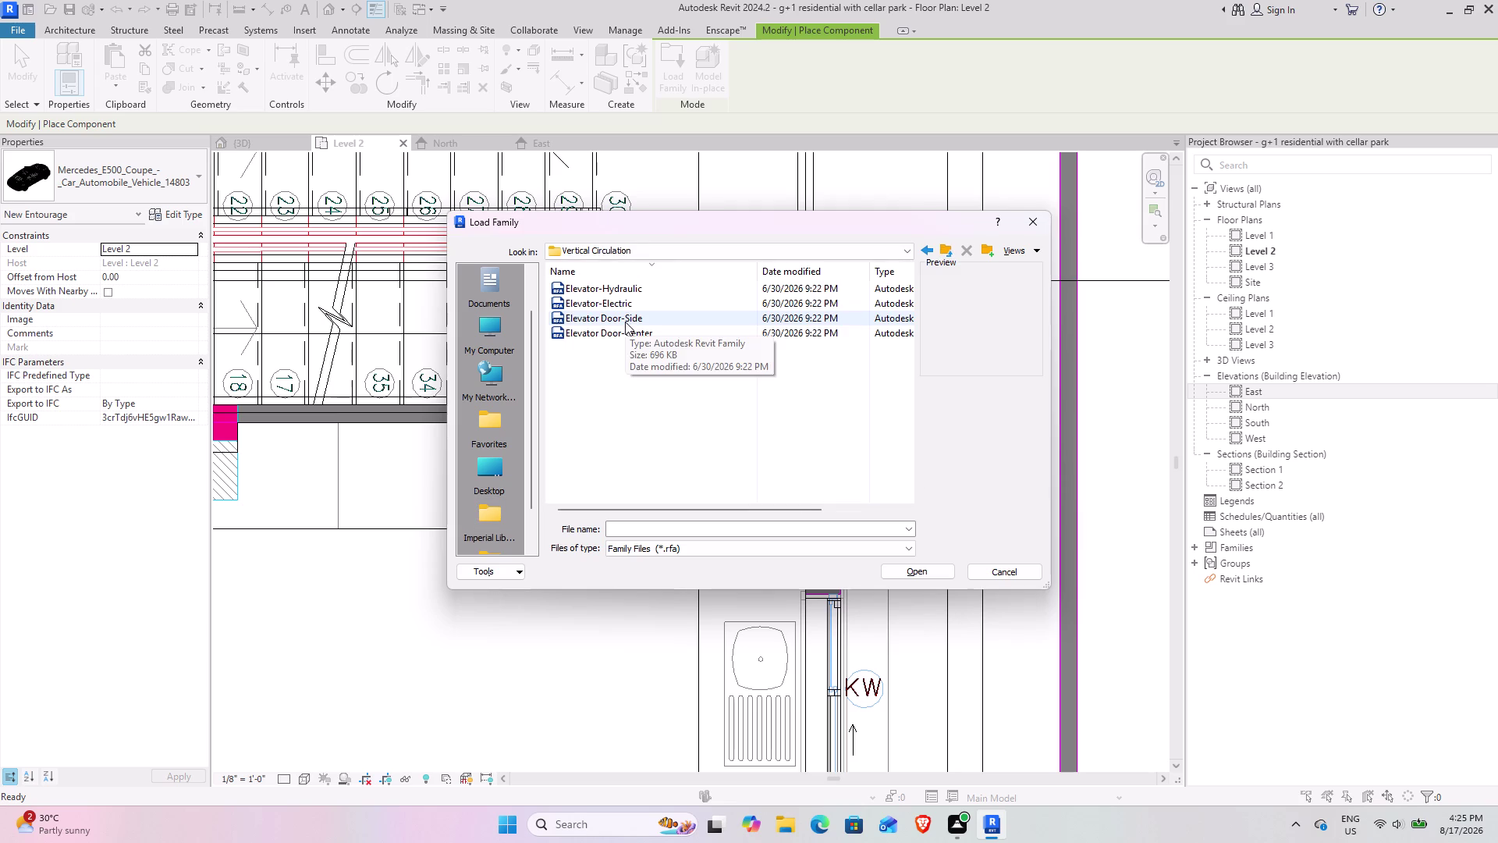
Browse the Vertical Circulation library and load the Elevator-Hydraulic family.
scroll(up, 3)
scroll(up, 3)
scroll(up, 3)
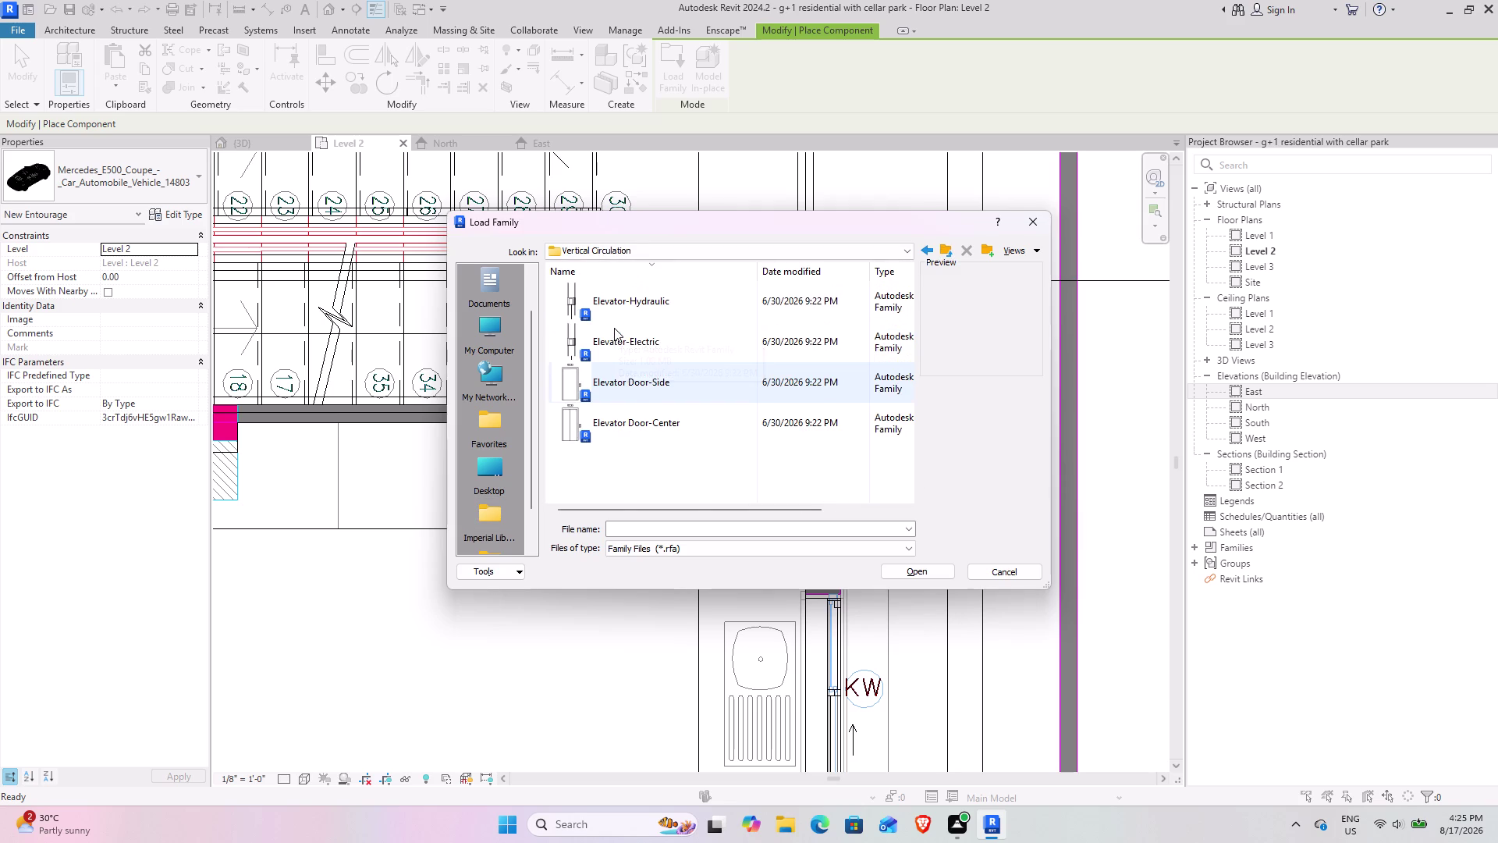
scroll(up, 3)
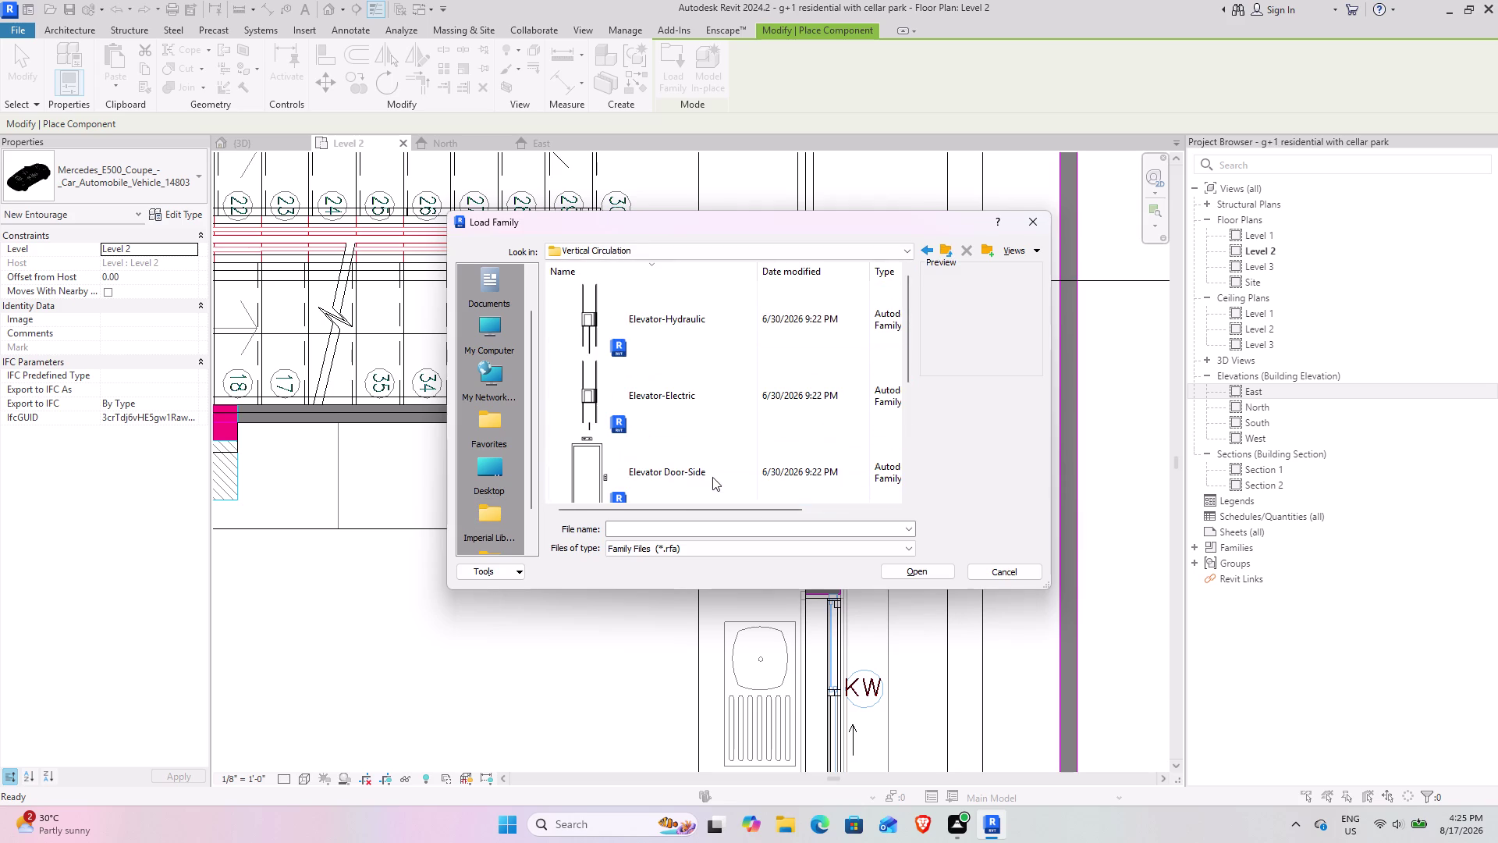
scroll(down, 3)
scroll(down, 3)
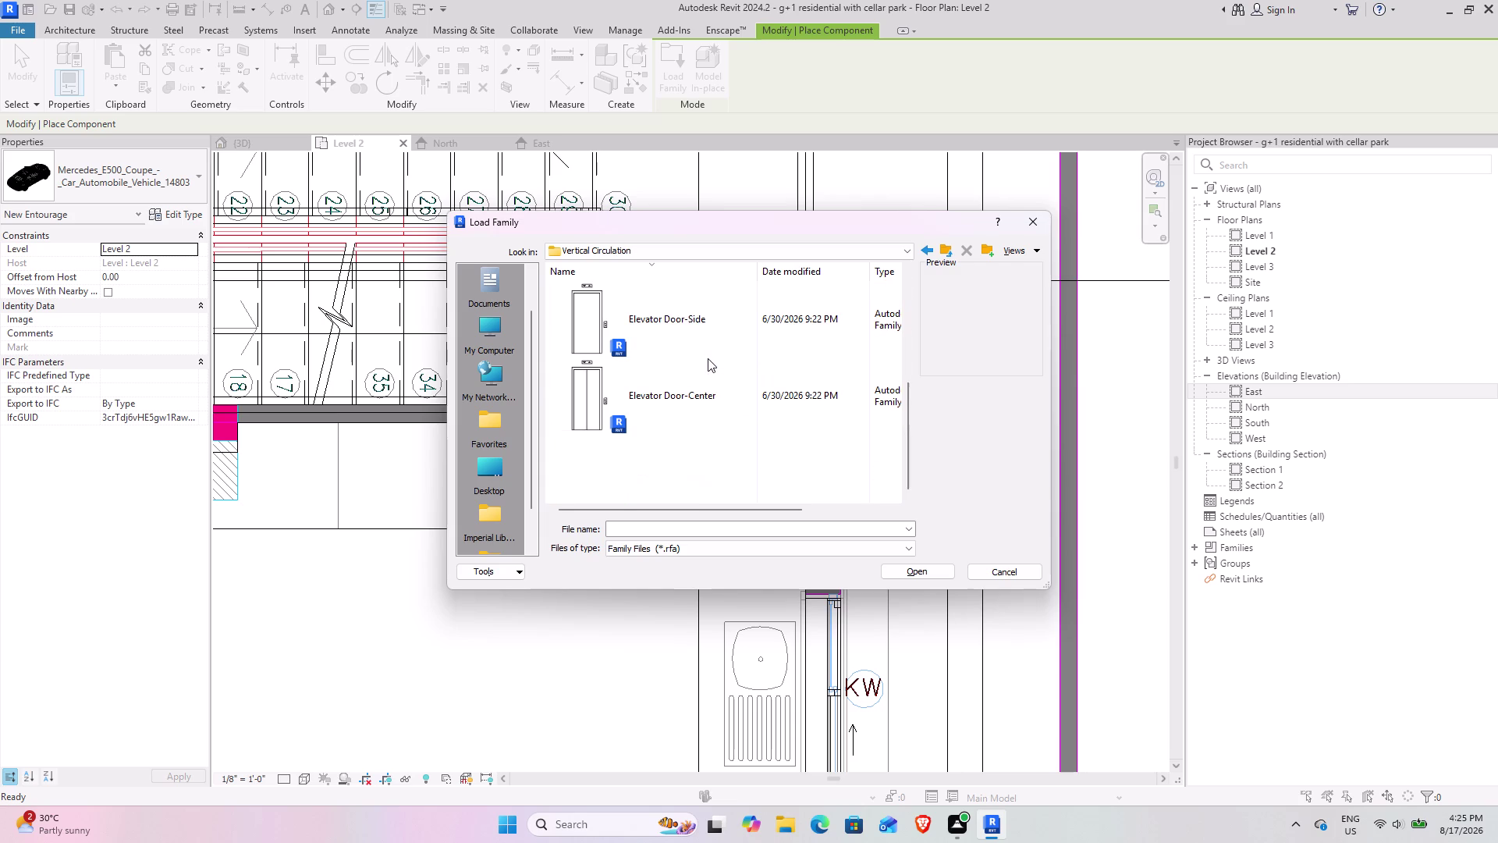
scroll(up, 3)
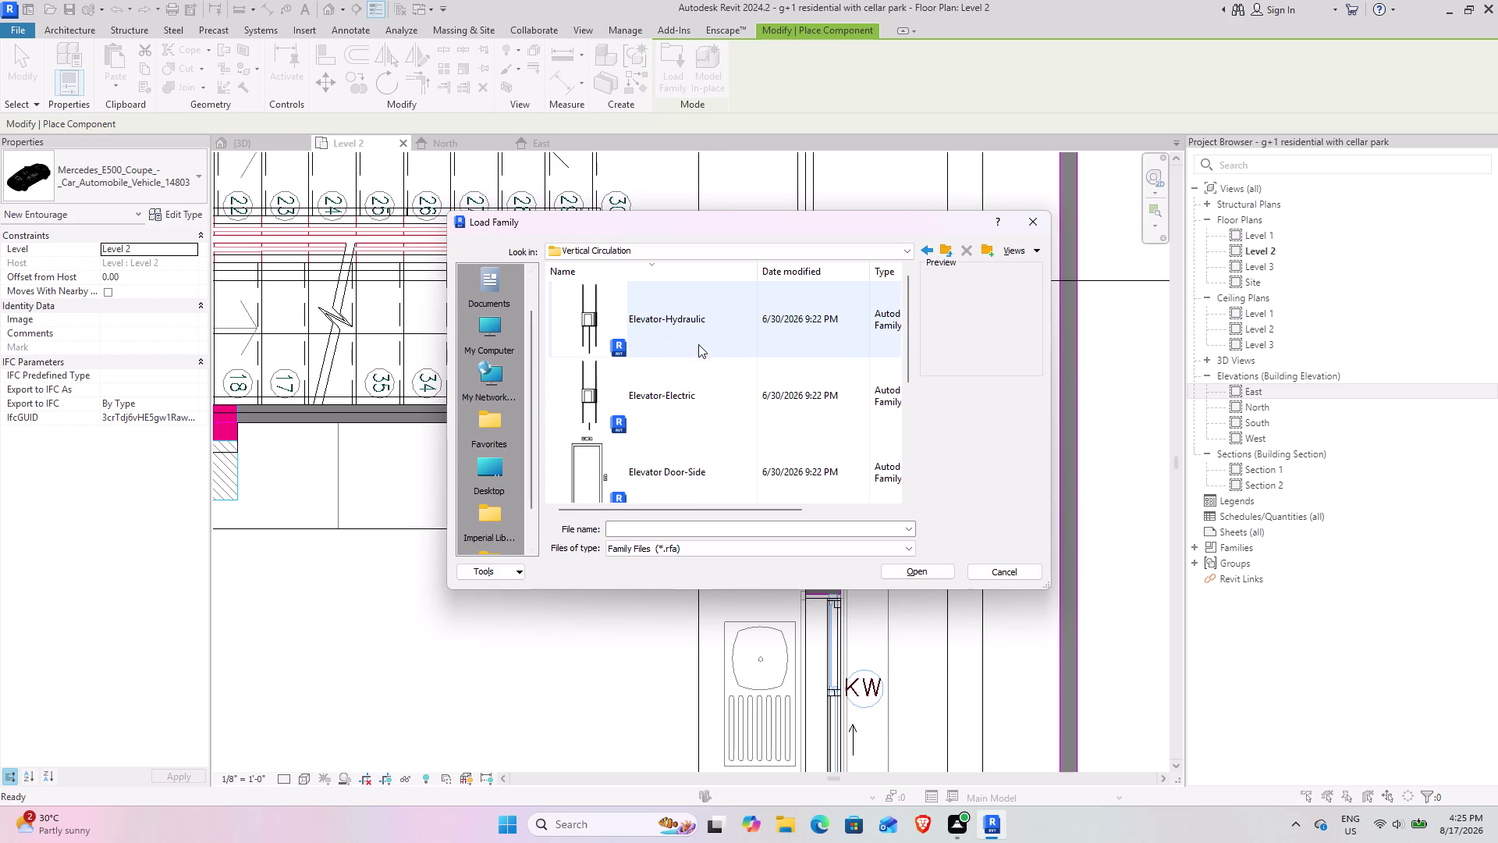
click(704, 324)
click(917, 578)
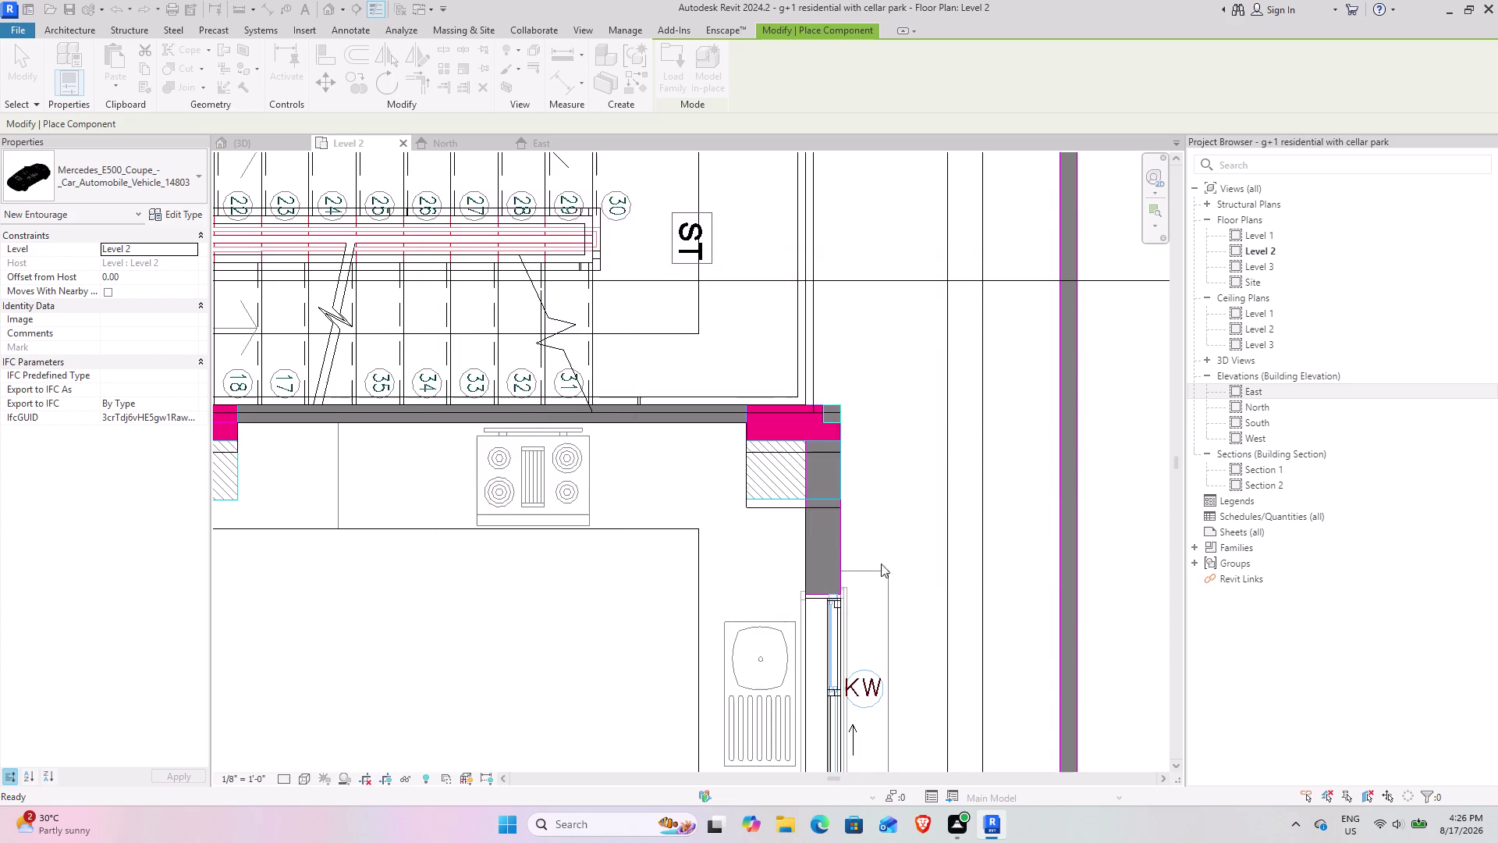
Pan to the Level 2 lift shaft and place Elevator-Hydraulic at its centre point.
scroll(down, 3)
scroll(down, 3)
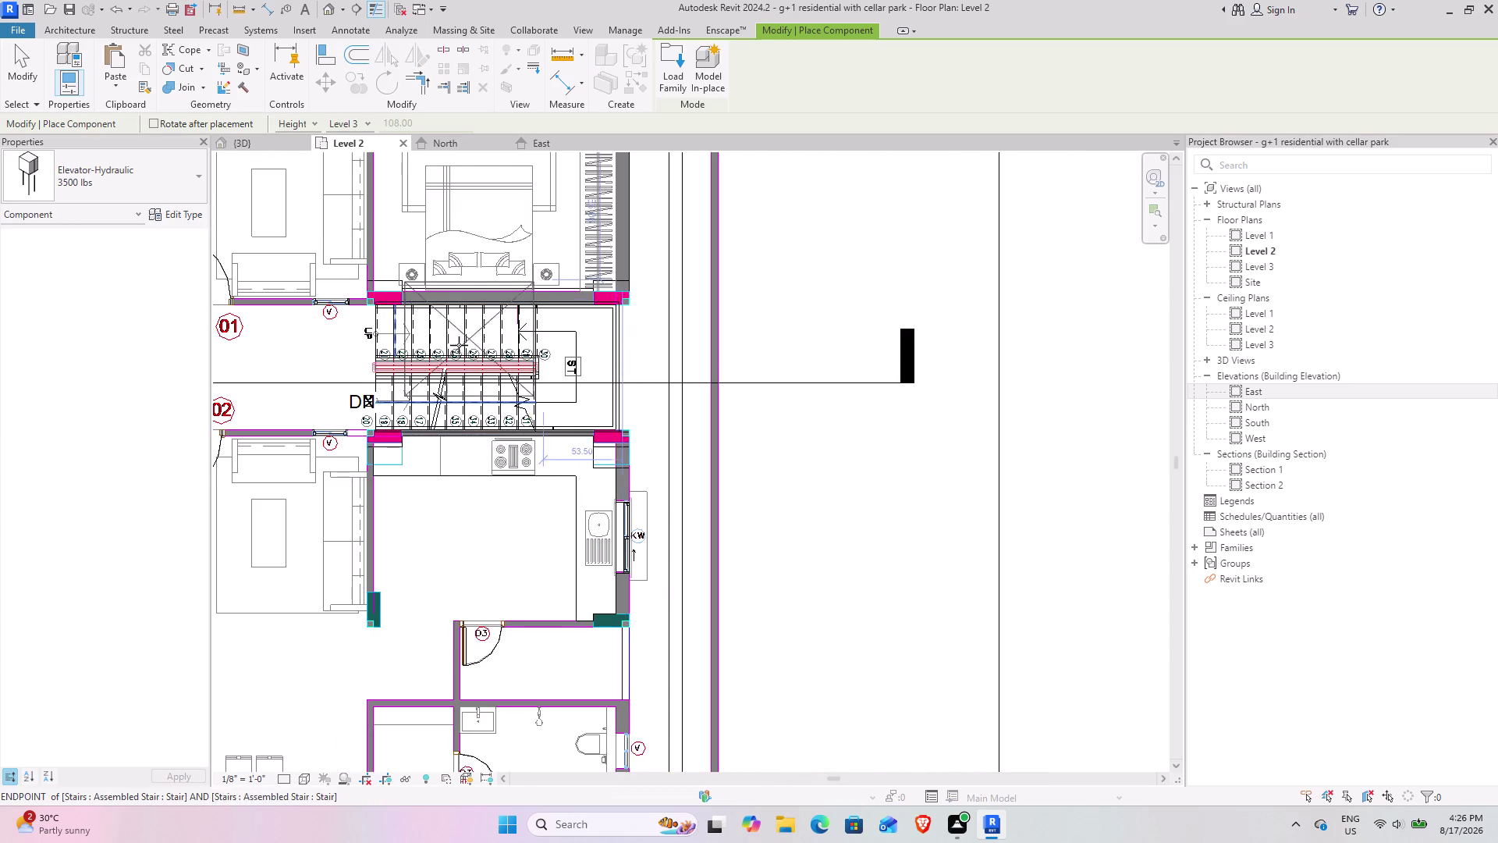
middle_drag(458, 347, 584, 589)
scroll(down, 3)
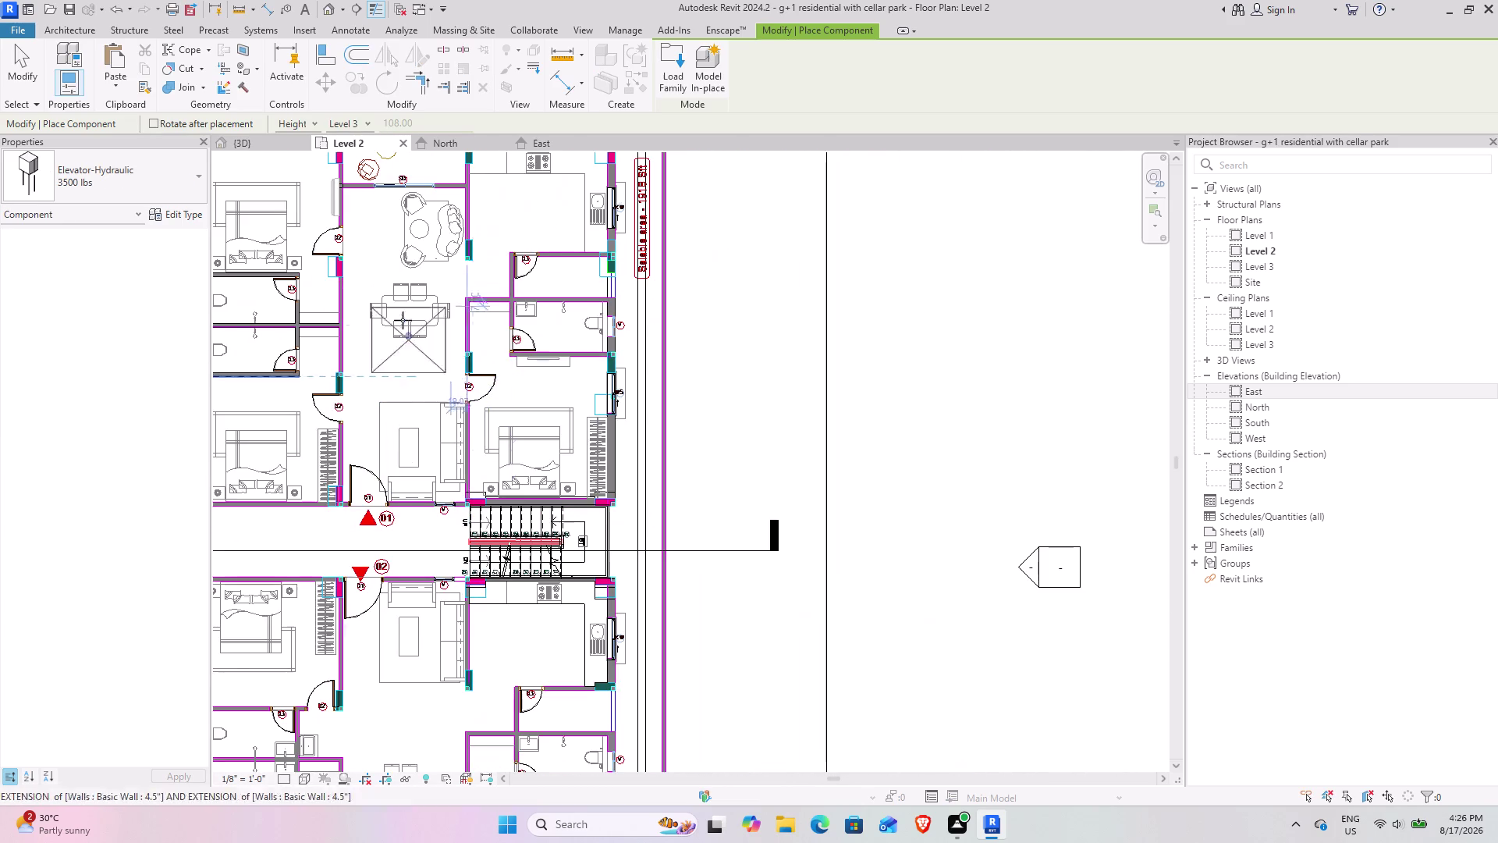
middle_drag(403, 320, 729, 360)
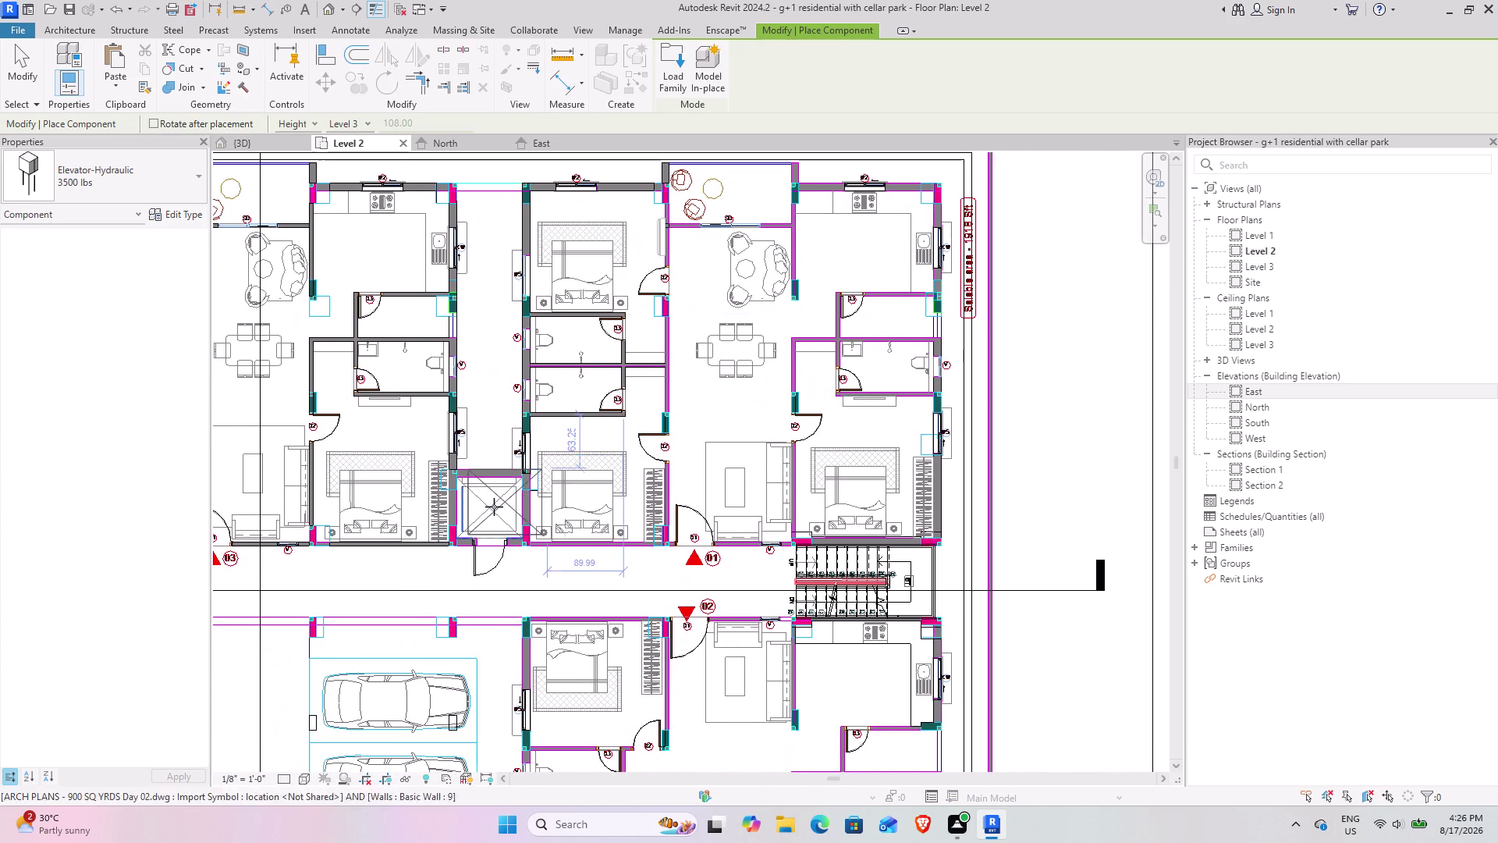
scroll(up, 3)
scroll(up, 3)
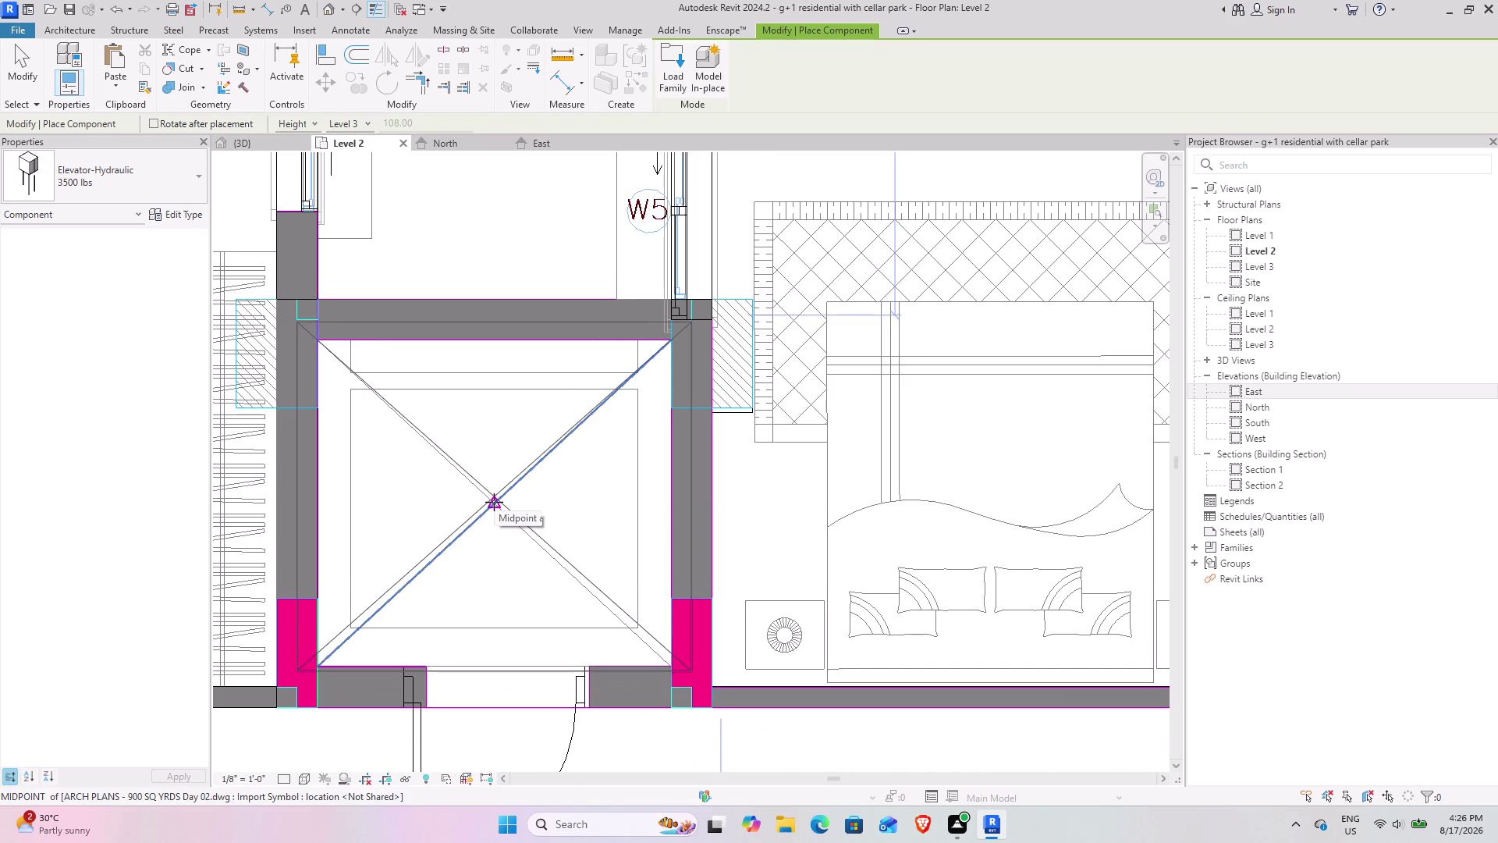
click(494, 502)
click(22, 75)
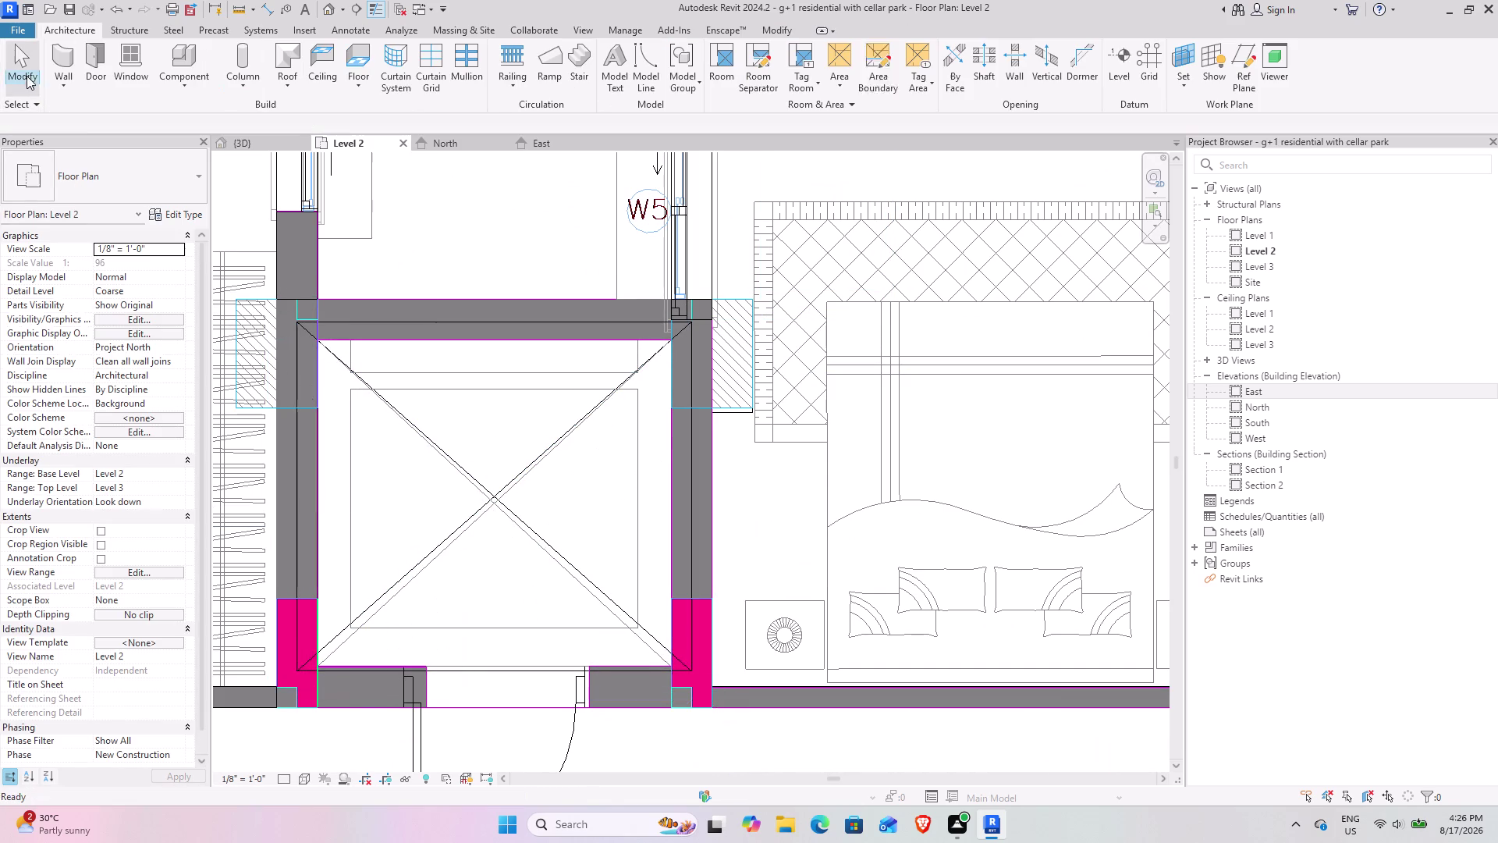
Switch to the {3D} view and orbit the model to locate the placed elevator.
click(252, 137)
scroll(down, 3)
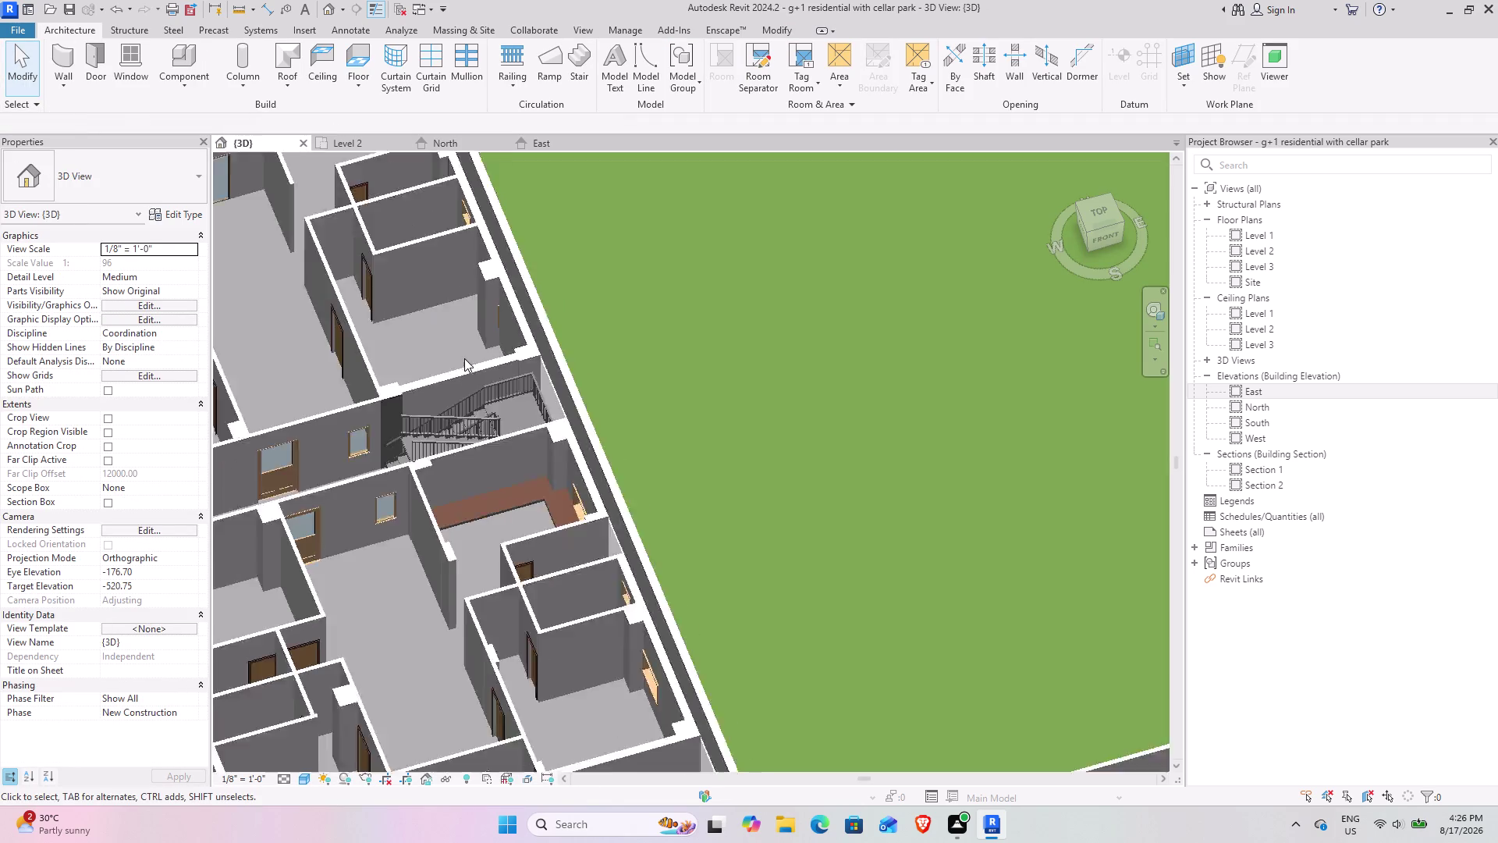
scroll(down, 3)
middle_drag(329, 378, 582, 425)
middle_drag(517, 469, 550, 463)
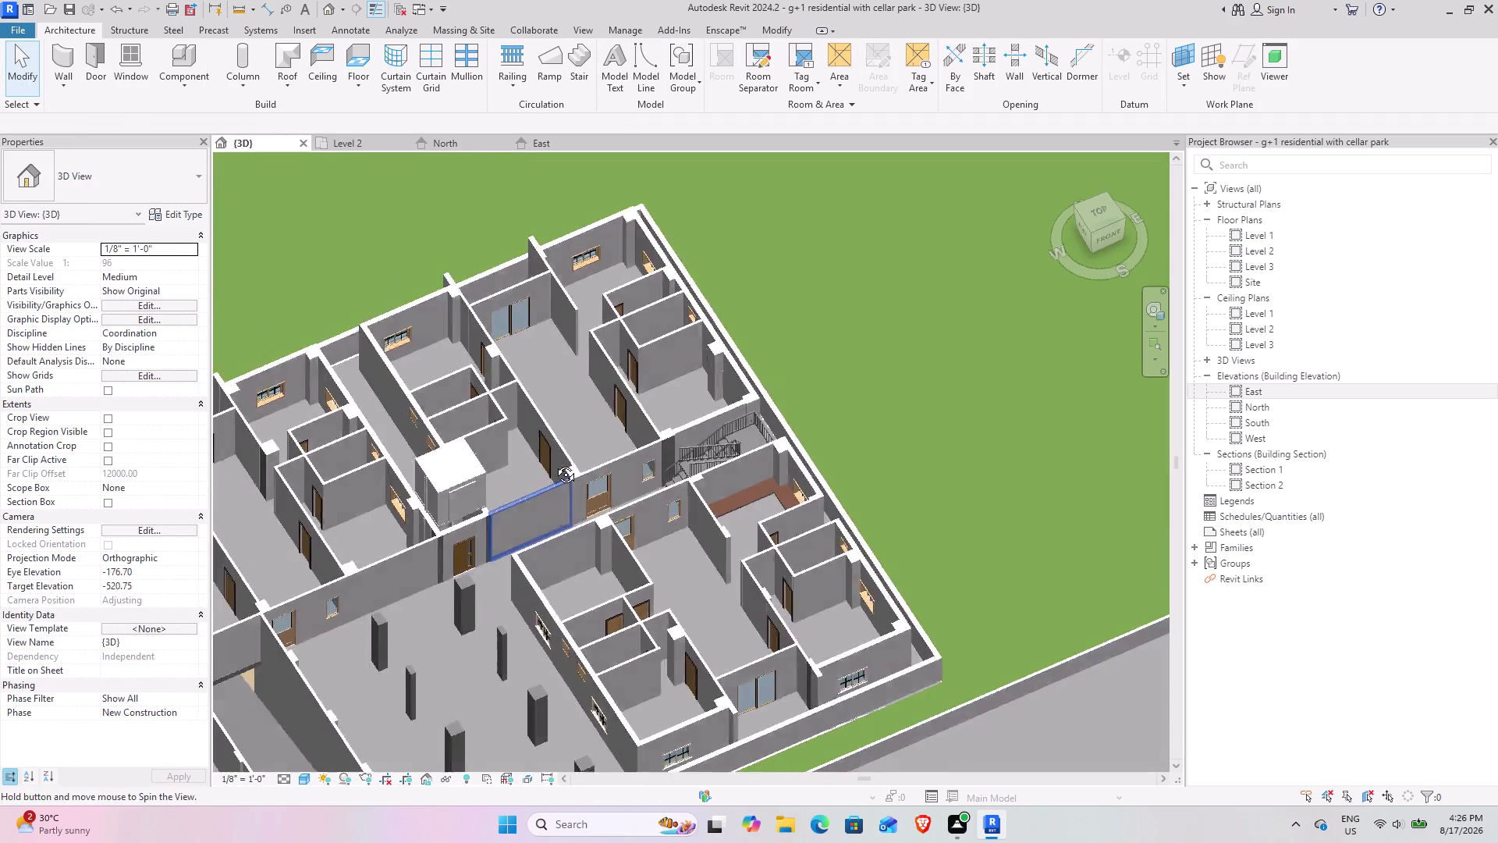
middle_drag(550, 463, 673, 402)
middle_drag(585, 512, 462, 393)
scroll(up, 3)
middle_drag(540, 448, 484, 469)
middle_drag(458, 456, 442, 462)
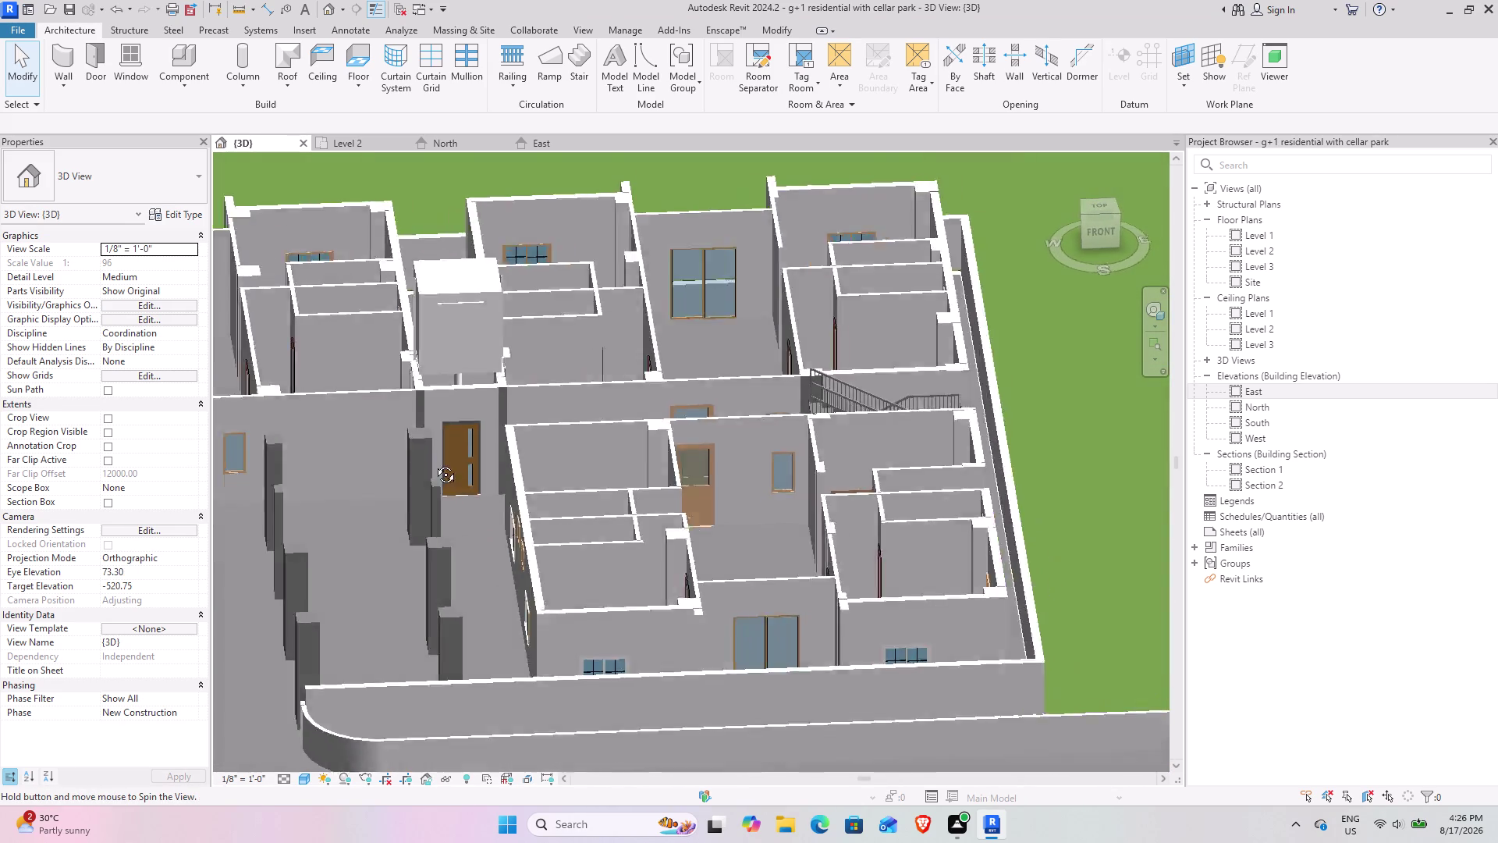
middle_drag(441, 462, 607, 466)
Select the hydraulic elevator and set its Base Level to Level 1.
click(561, 476)
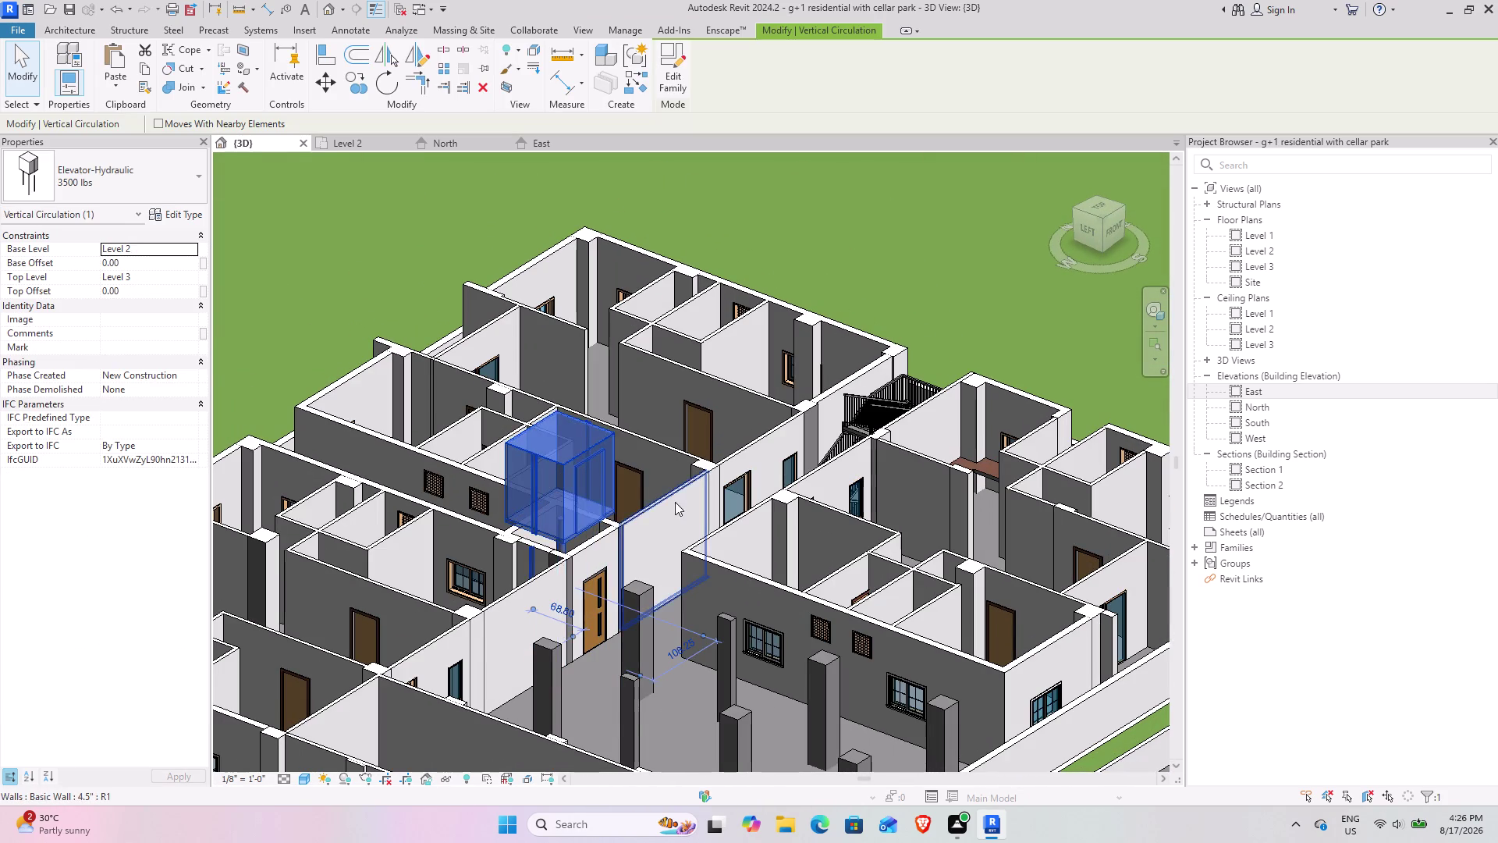
middle_drag(671, 502, 493, 438)
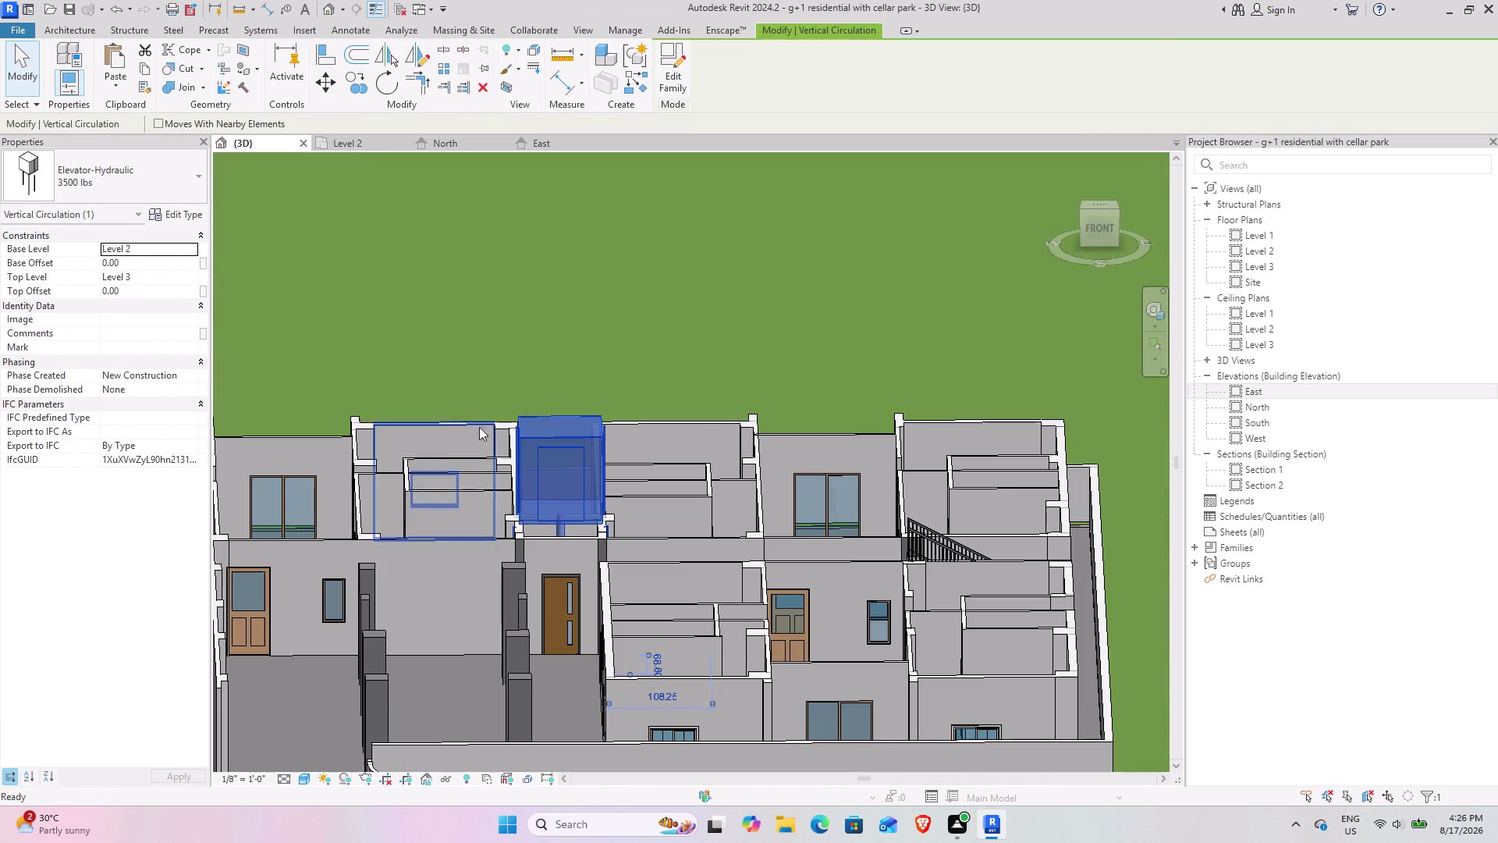
click(193, 245)
click(148, 260)
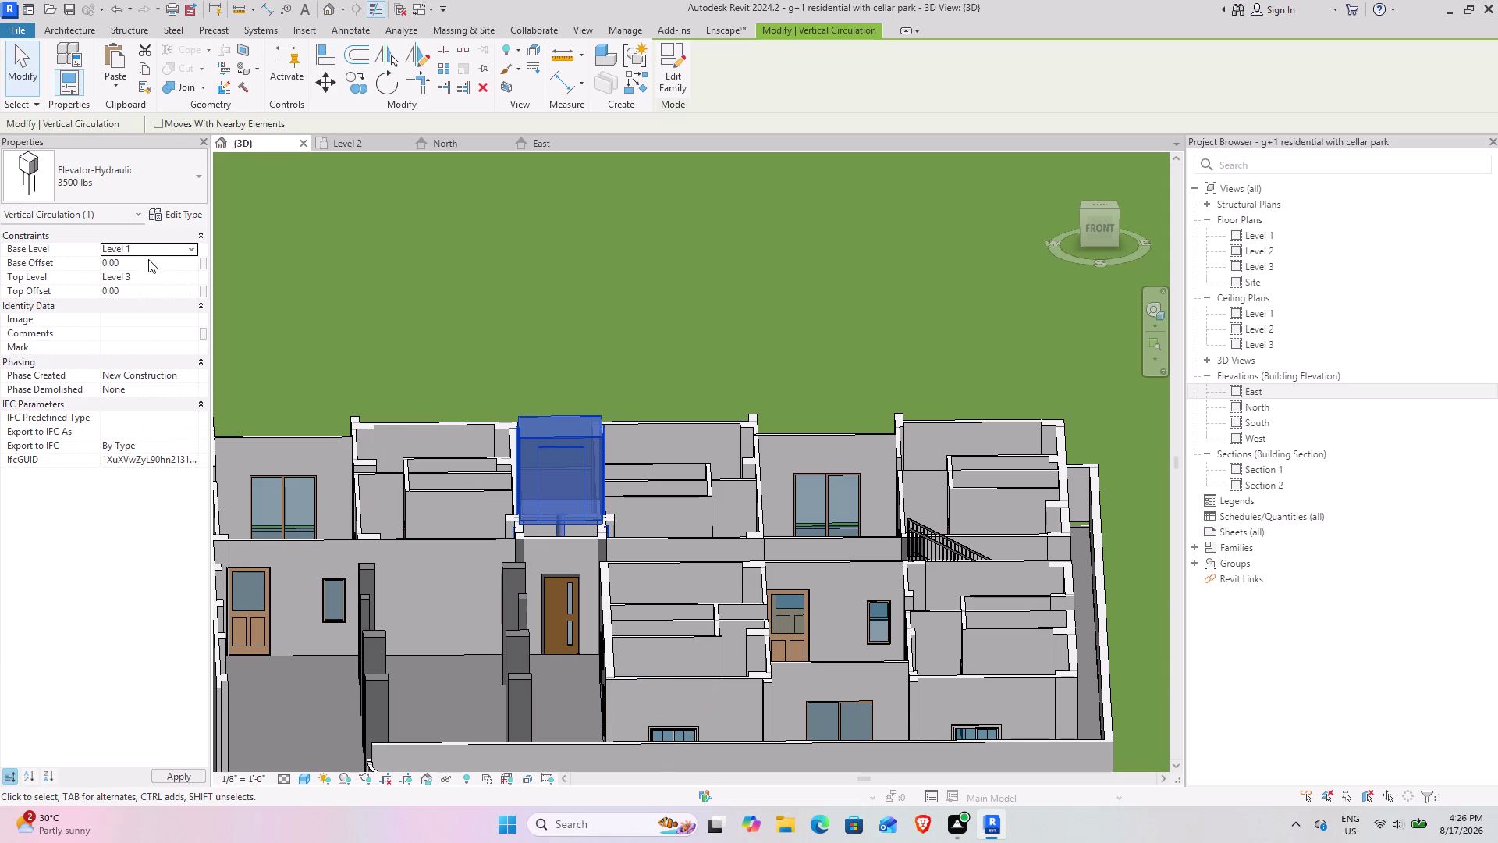
click(632, 277)
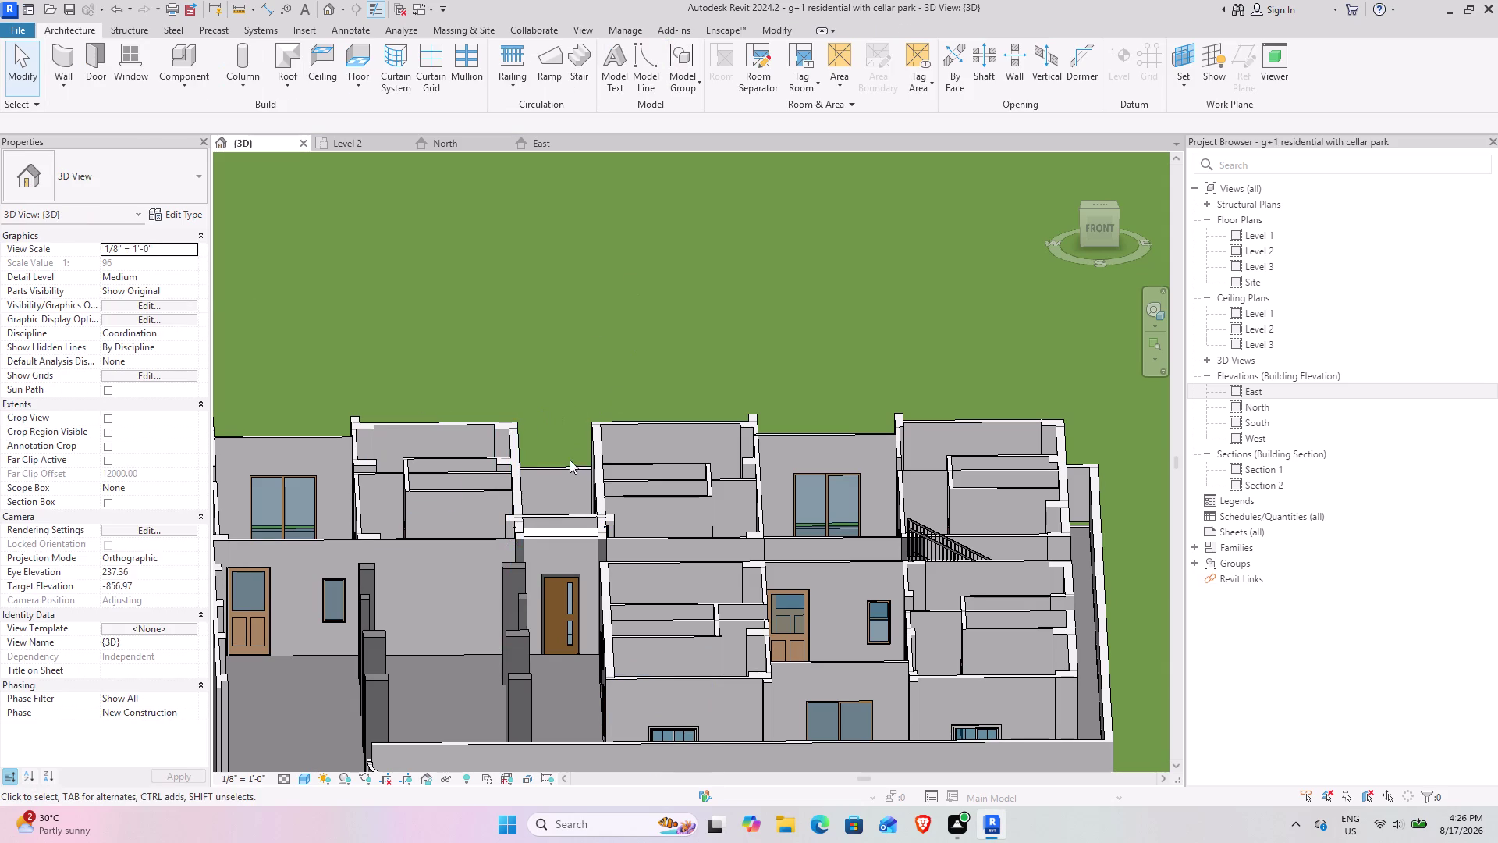
Inspect the elevator shaft from several angles and begin placing another elevator instance.
middle_drag(550, 455, 506, 604)
scroll(up, 3)
middle_drag(525, 580, 607, 507)
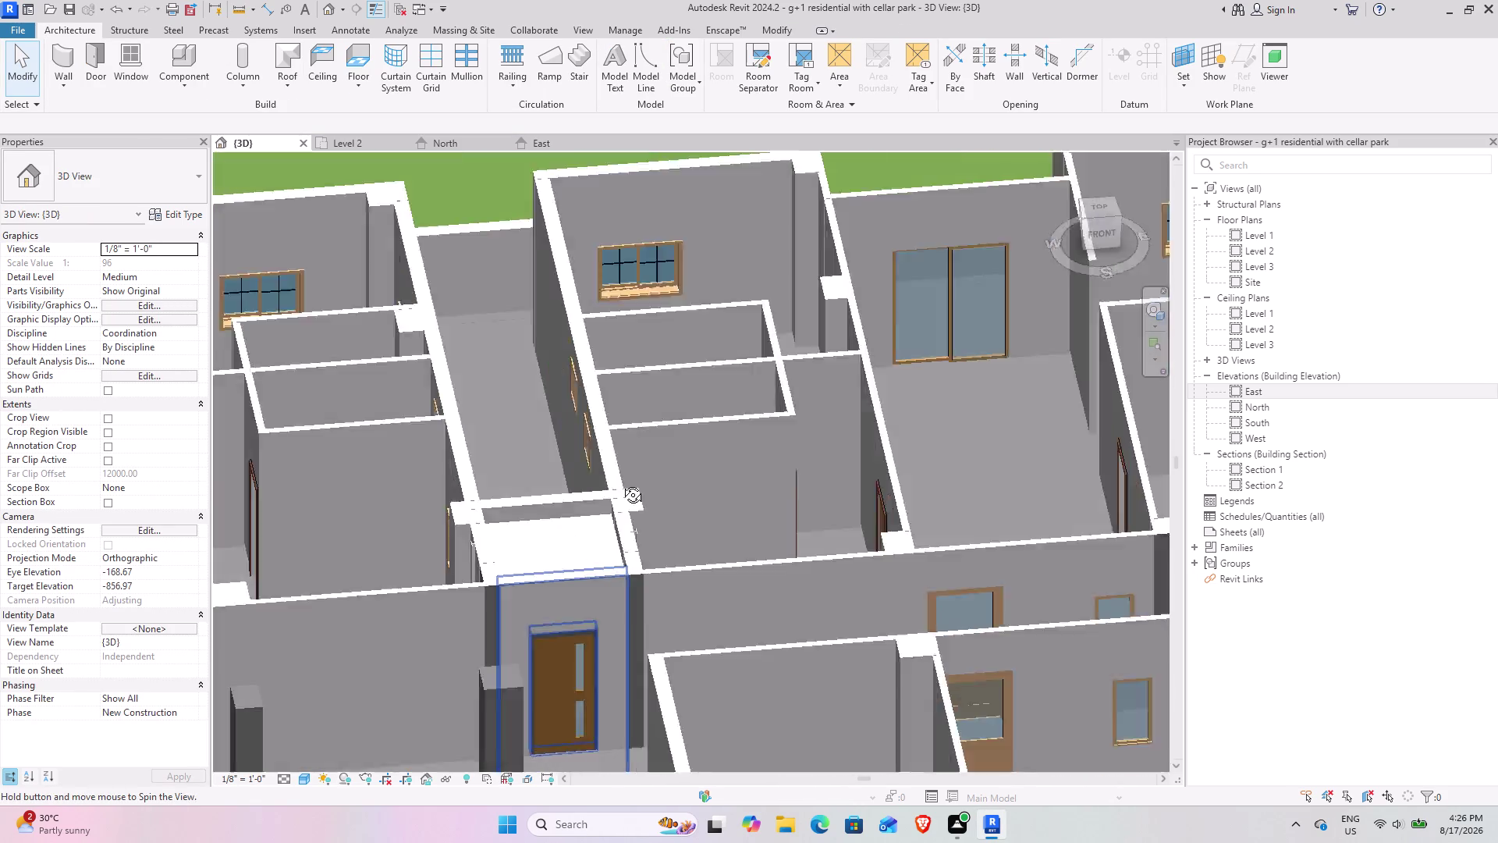
middle_drag(607, 507, 605, 298)
middle_drag(482, 536, 391, 661)
scroll(down, 3)
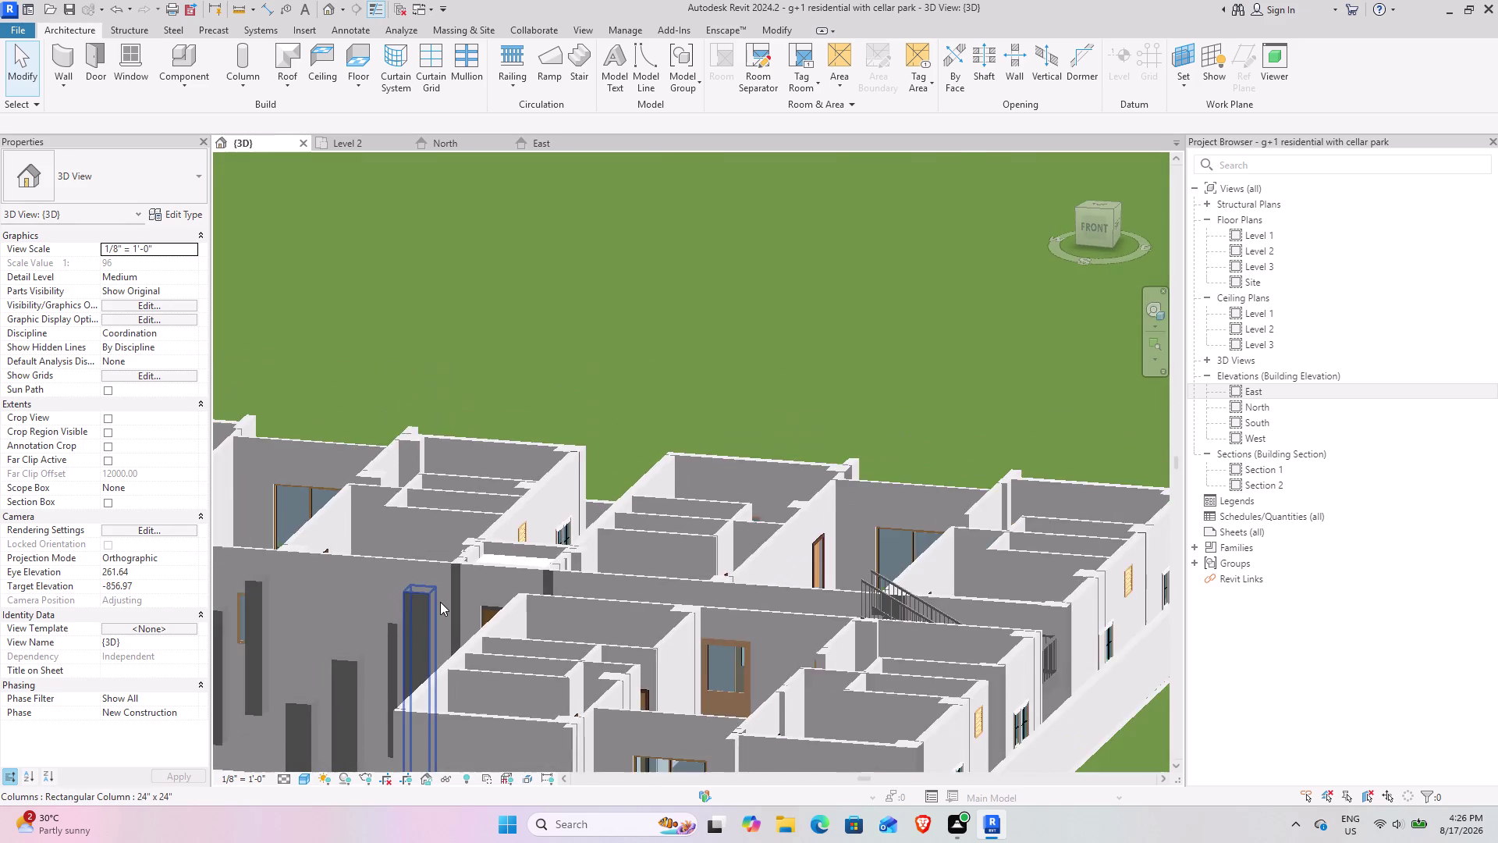
middle_drag(440, 602, 532, 655)
scroll(down, 3)
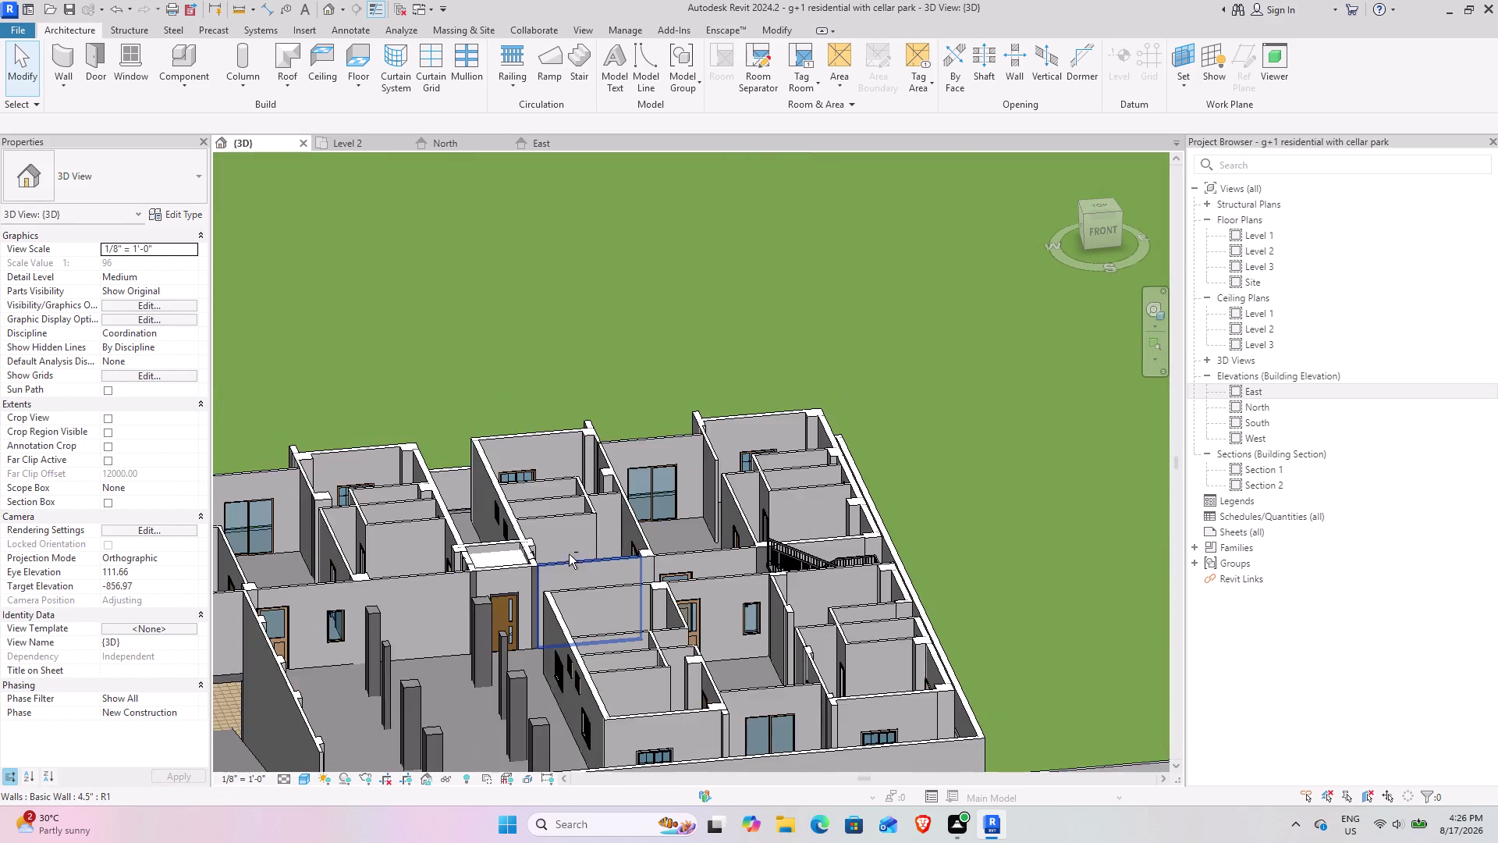
middle_drag(521, 562, 383, 620)
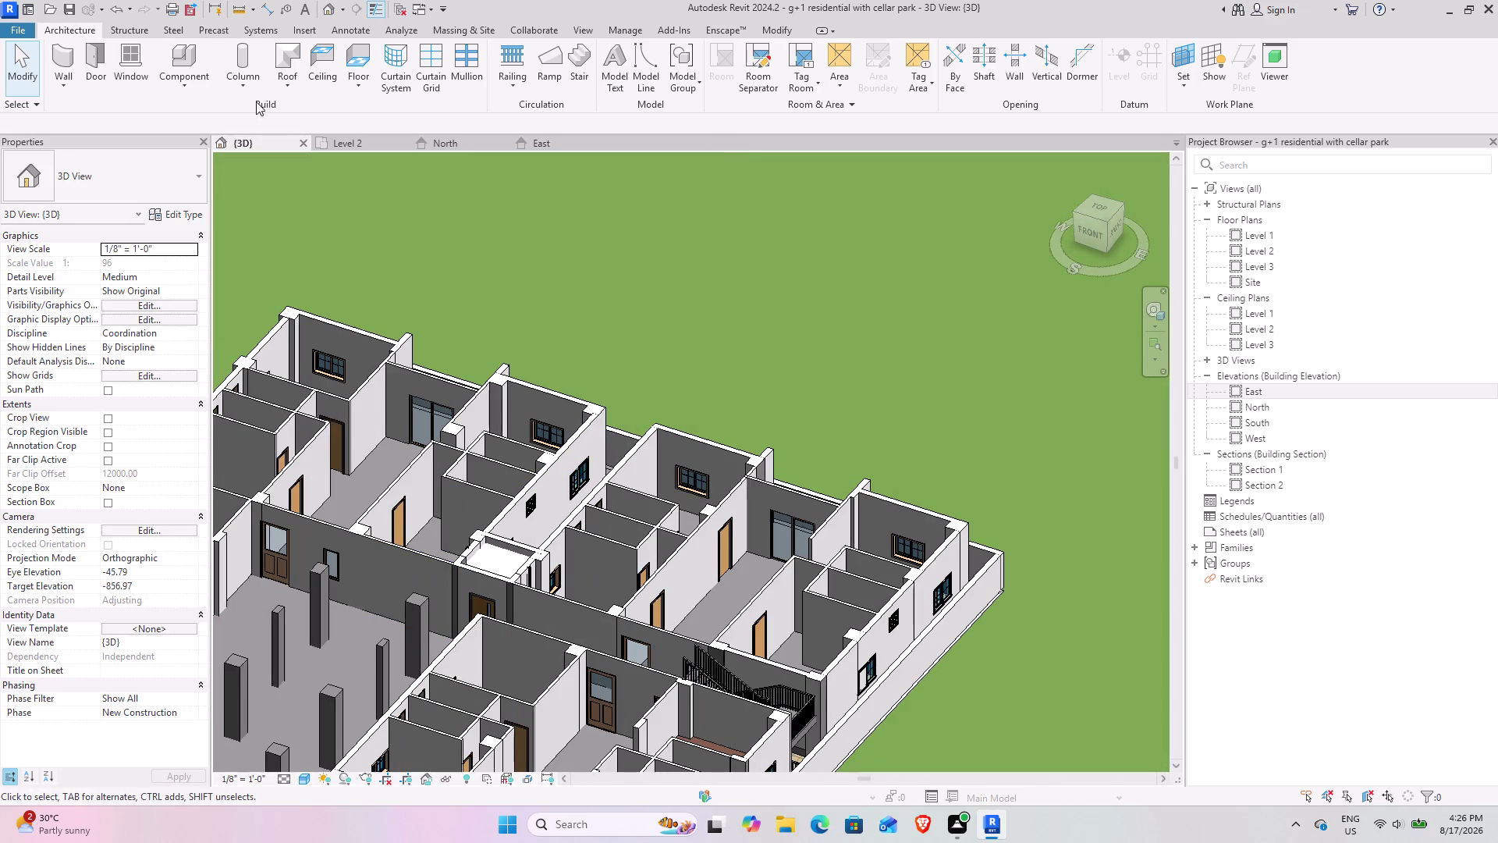
click(197, 51)
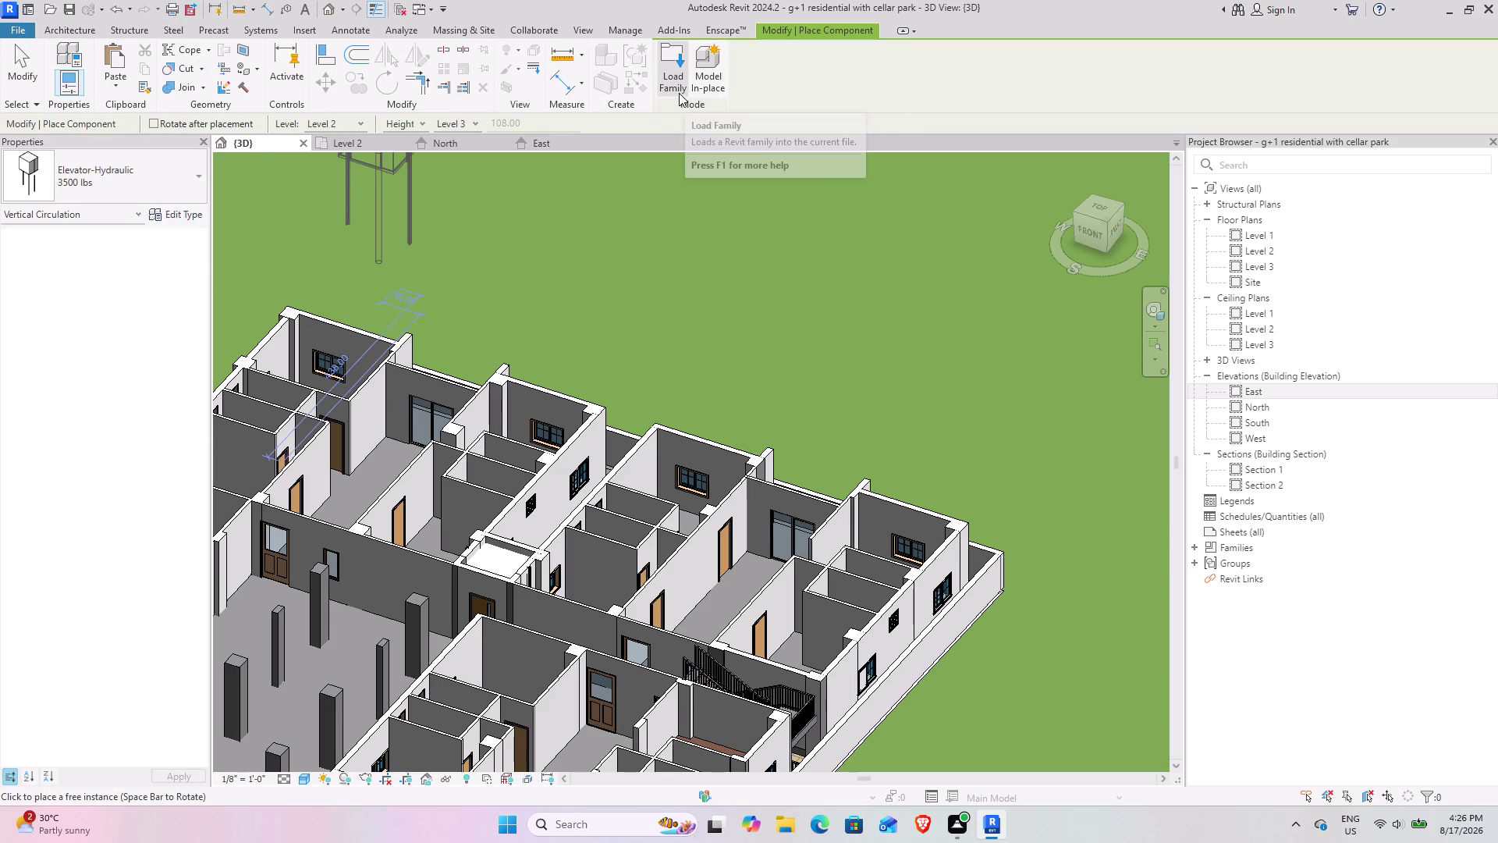
In the family library, open Specialty Equipment and then Toilet Room Specialties.
click(673, 66)
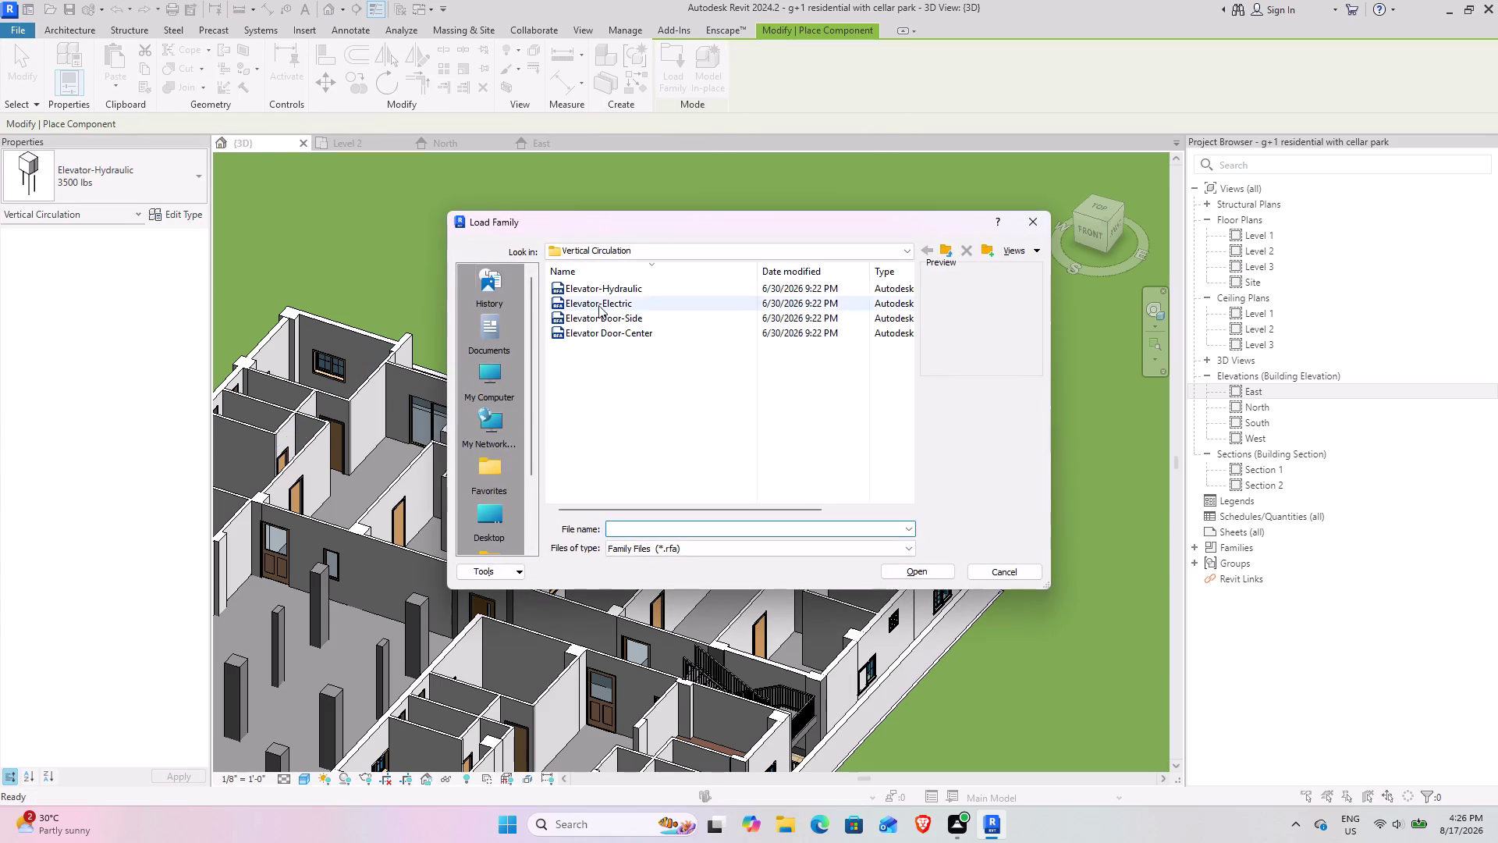
click(952, 249)
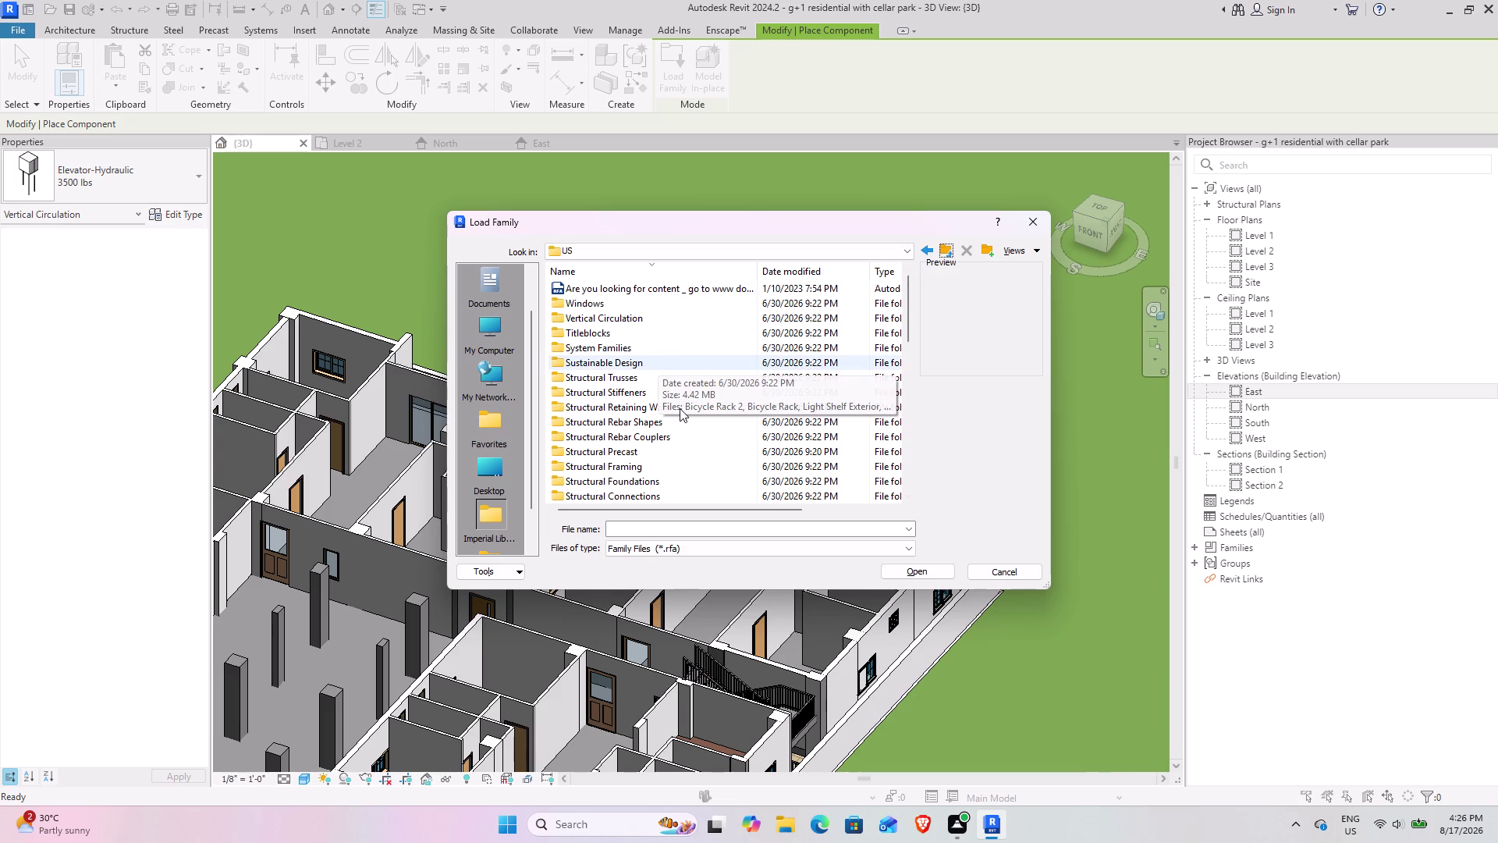
scroll(down, 3)
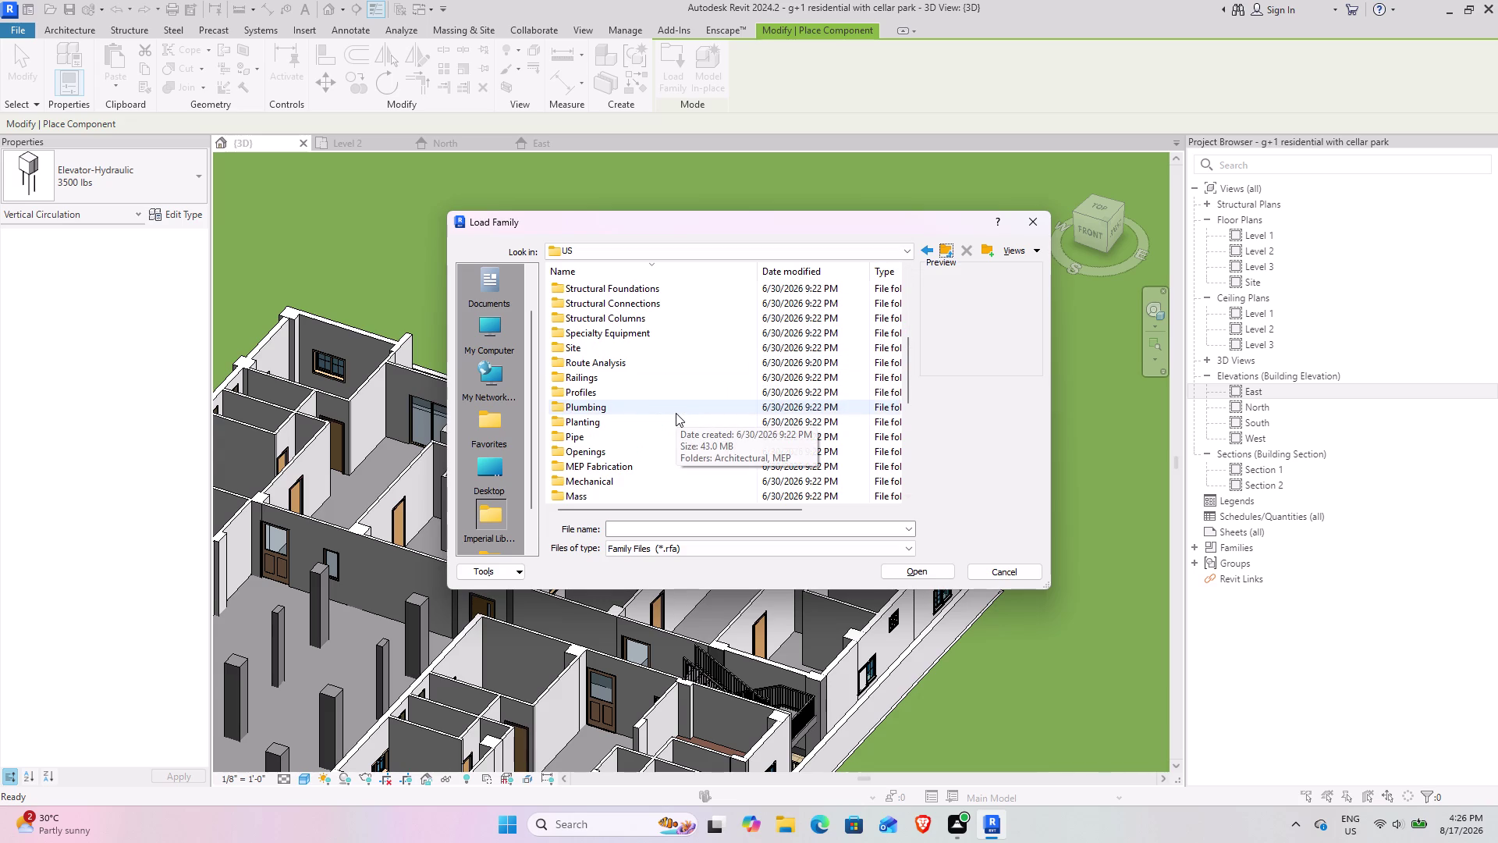
double_click(659, 331)
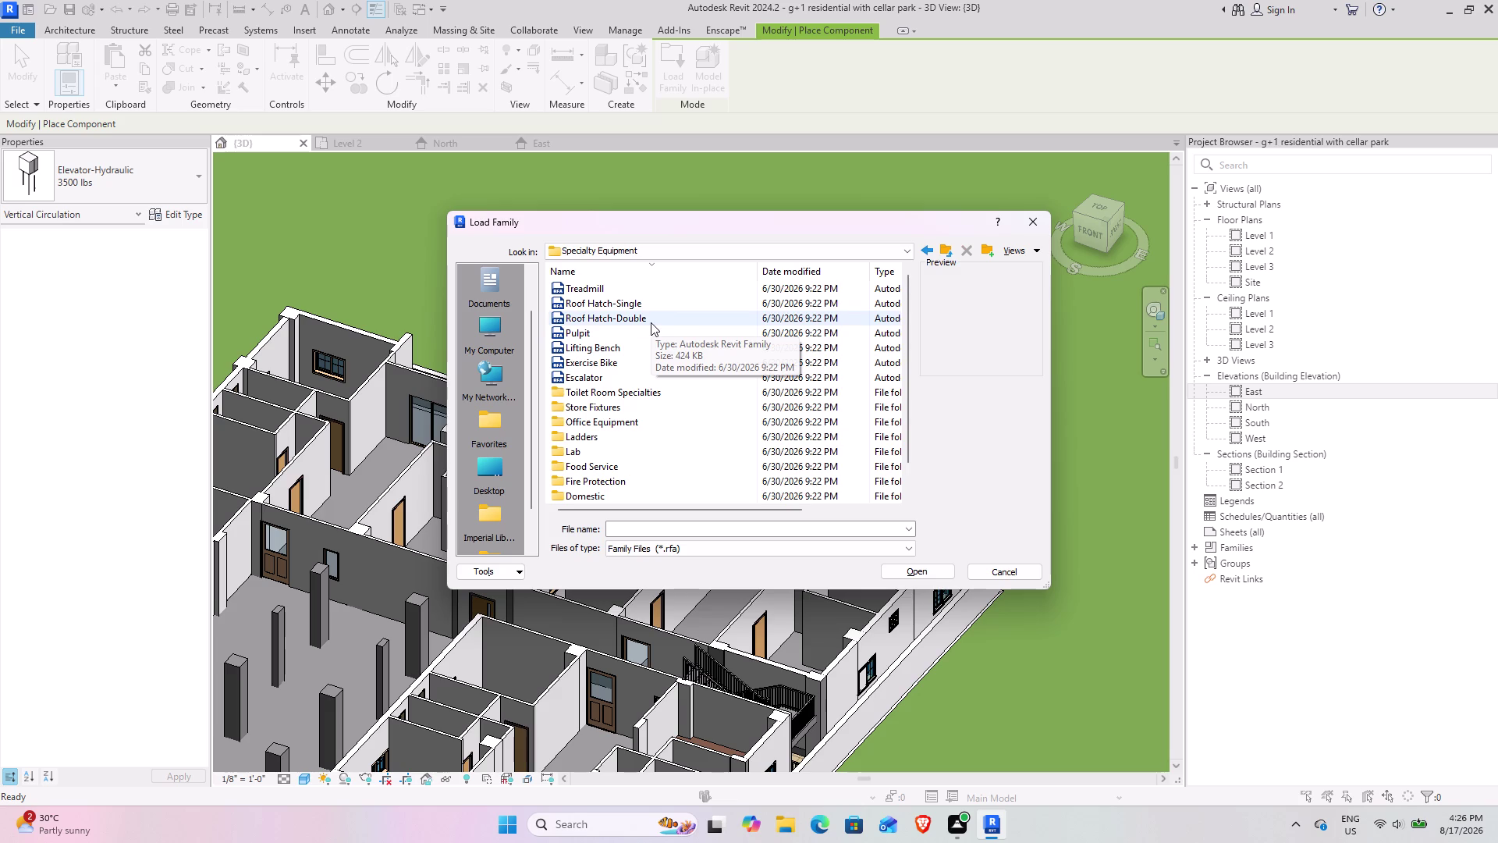
scroll(down, 3)
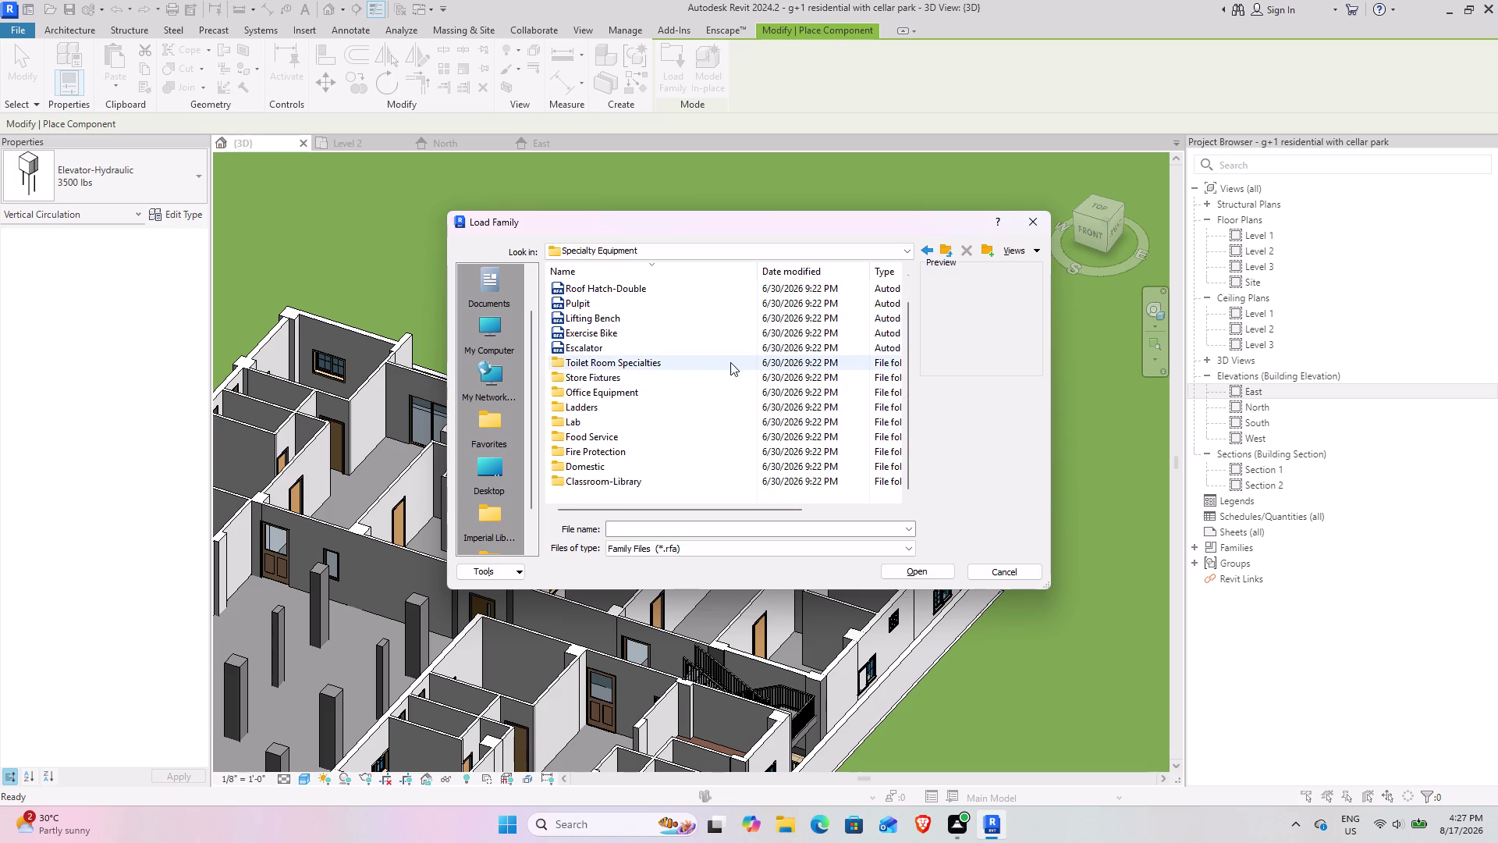
double_click(719, 363)
Review the Toilet Room Specialties families, then go up two levels to the US folder.
scroll(up, 3)
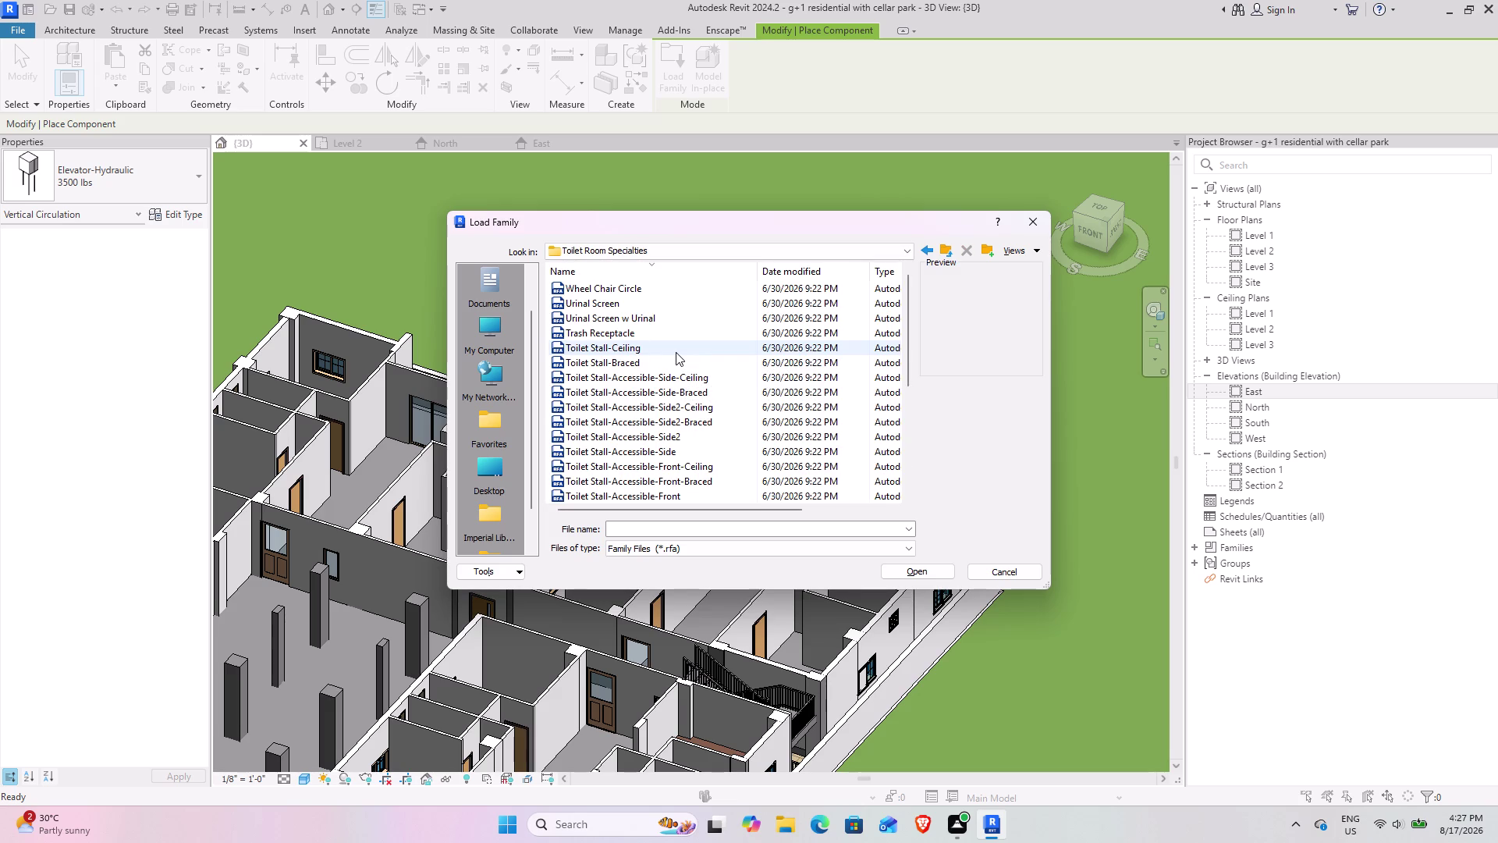
scroll(up, 3)
scroll(up, 3)
scroll(up, 3)
scroll(down, 3)
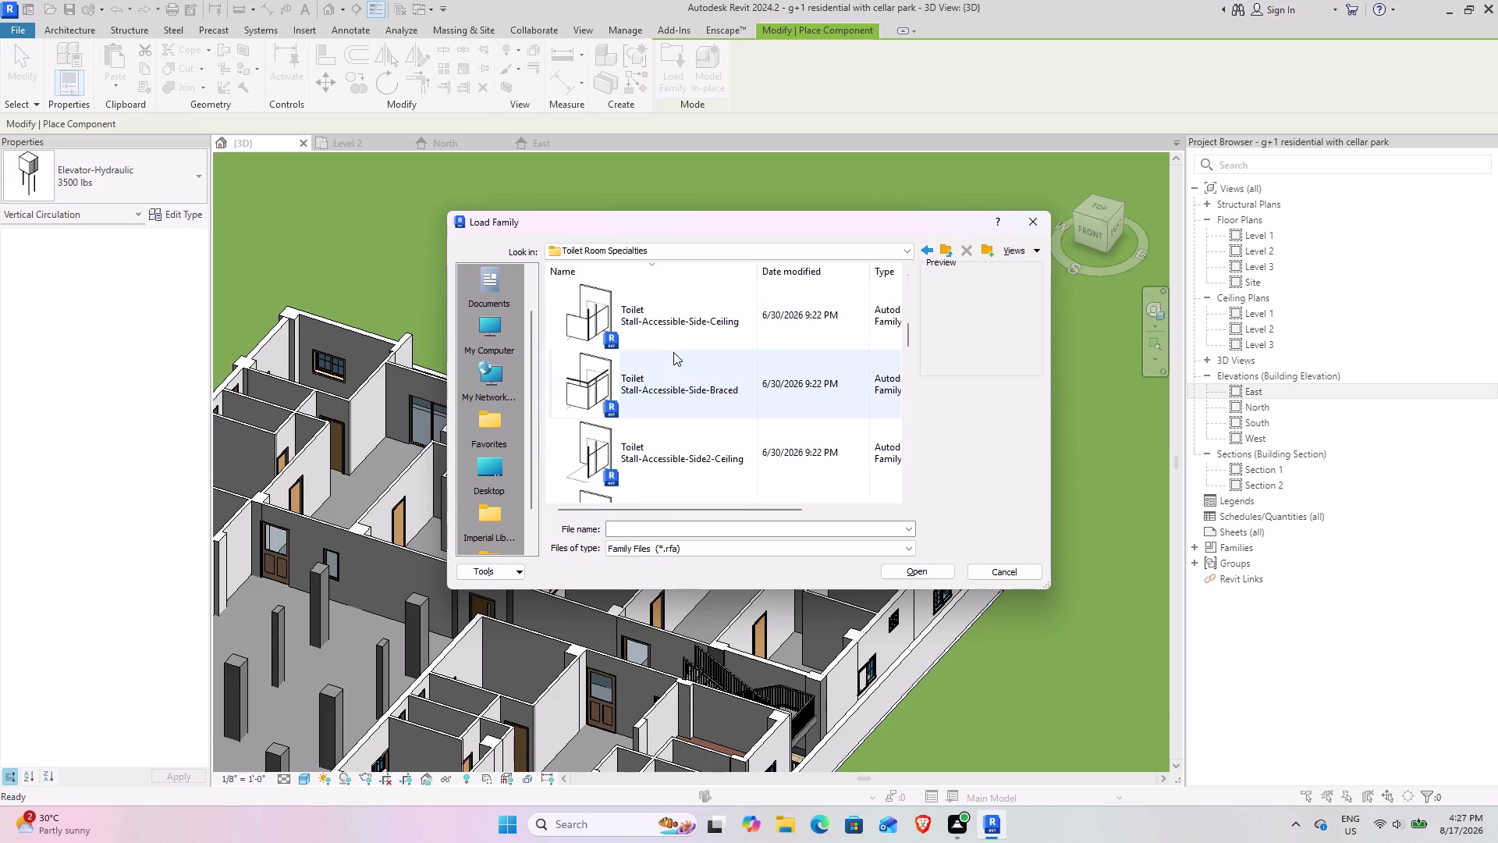
scroll(down, 3)
scroll(down, 3)
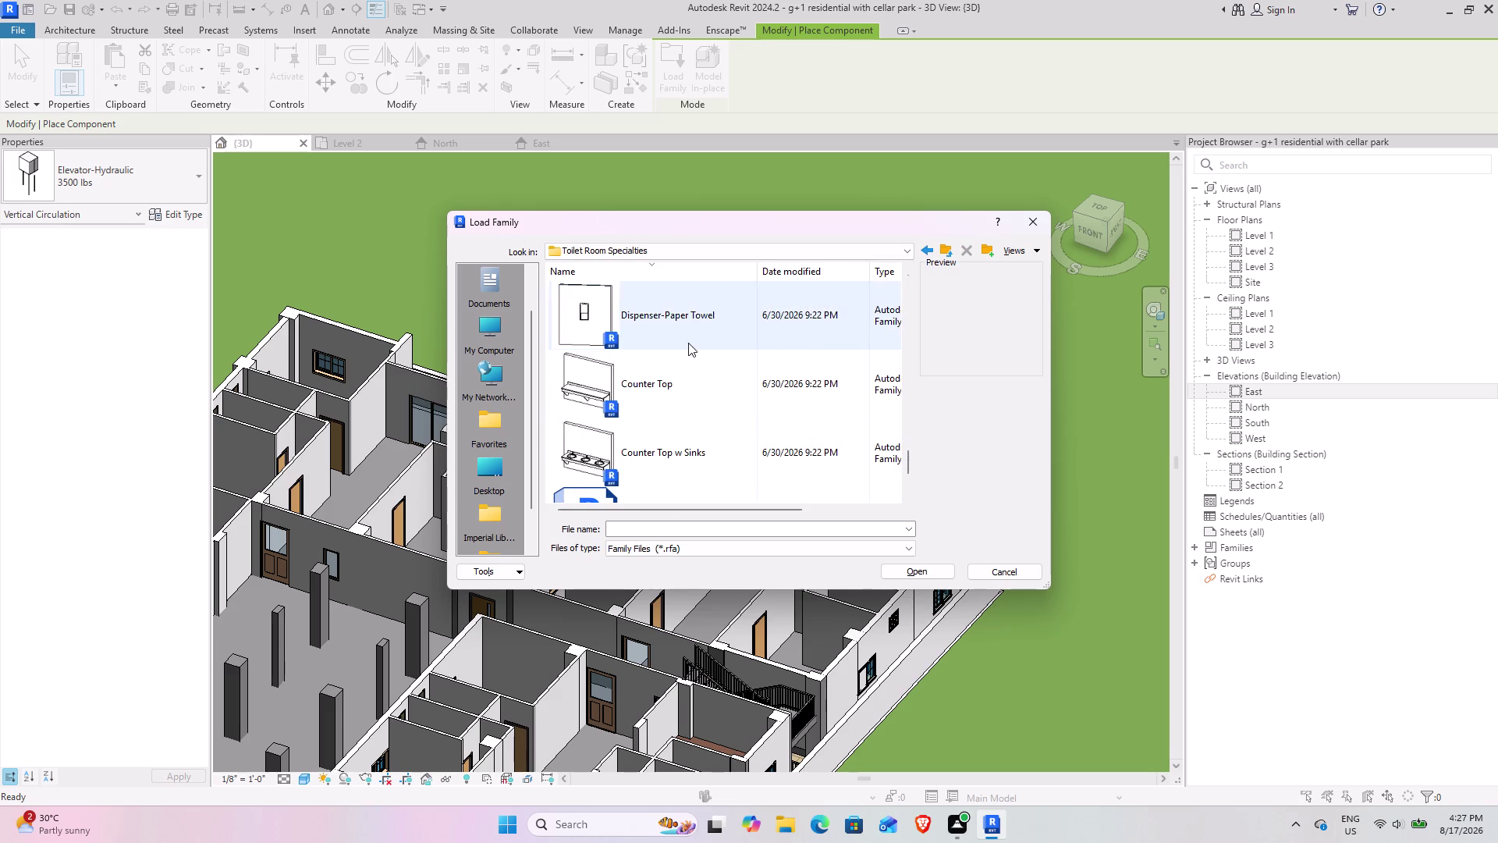
scroll(down, 3)
scroll(down, 3)
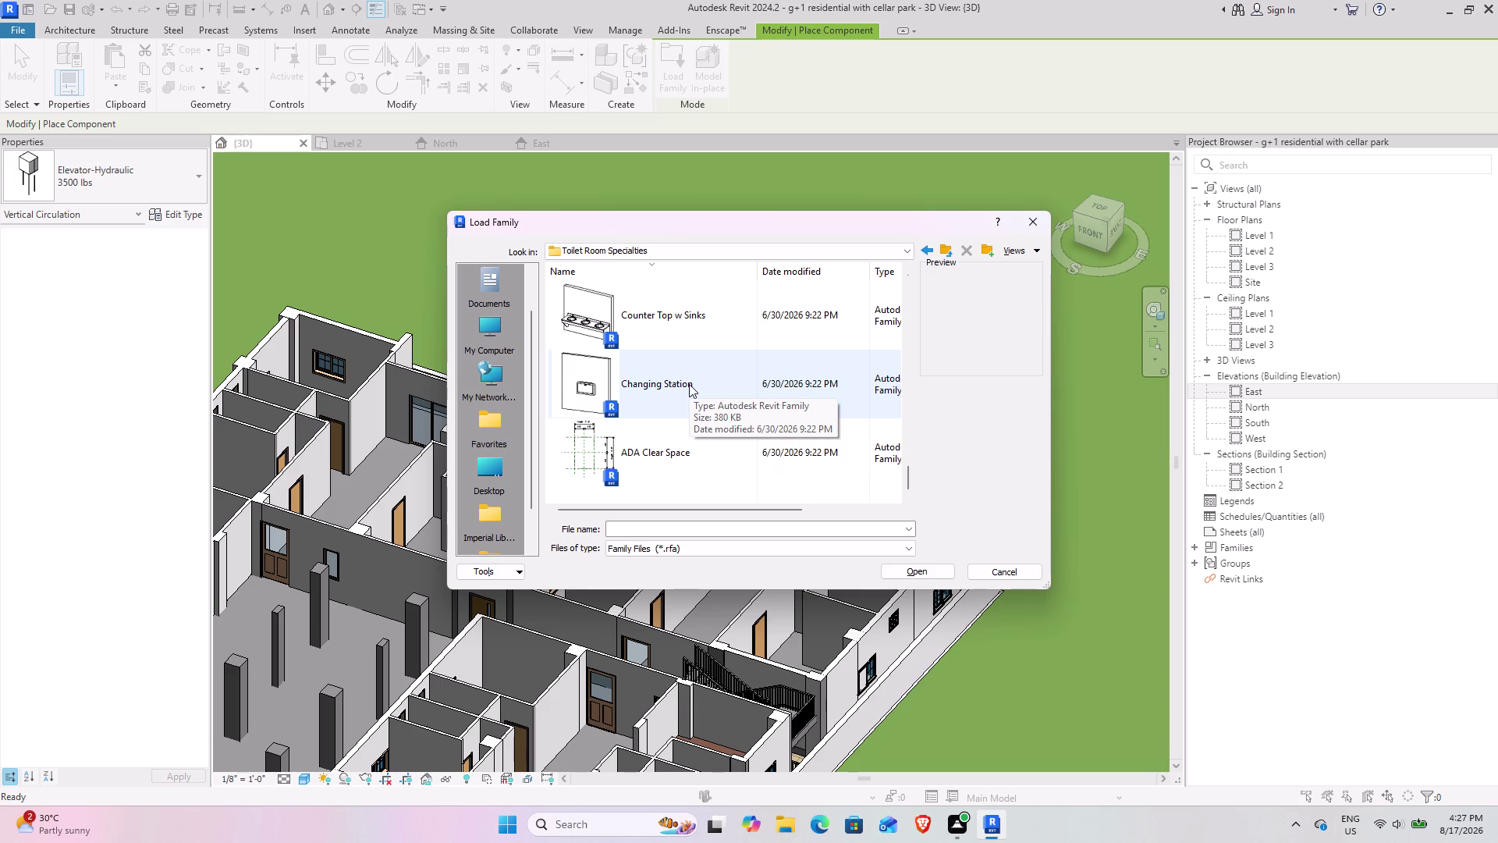
click(946, 250)
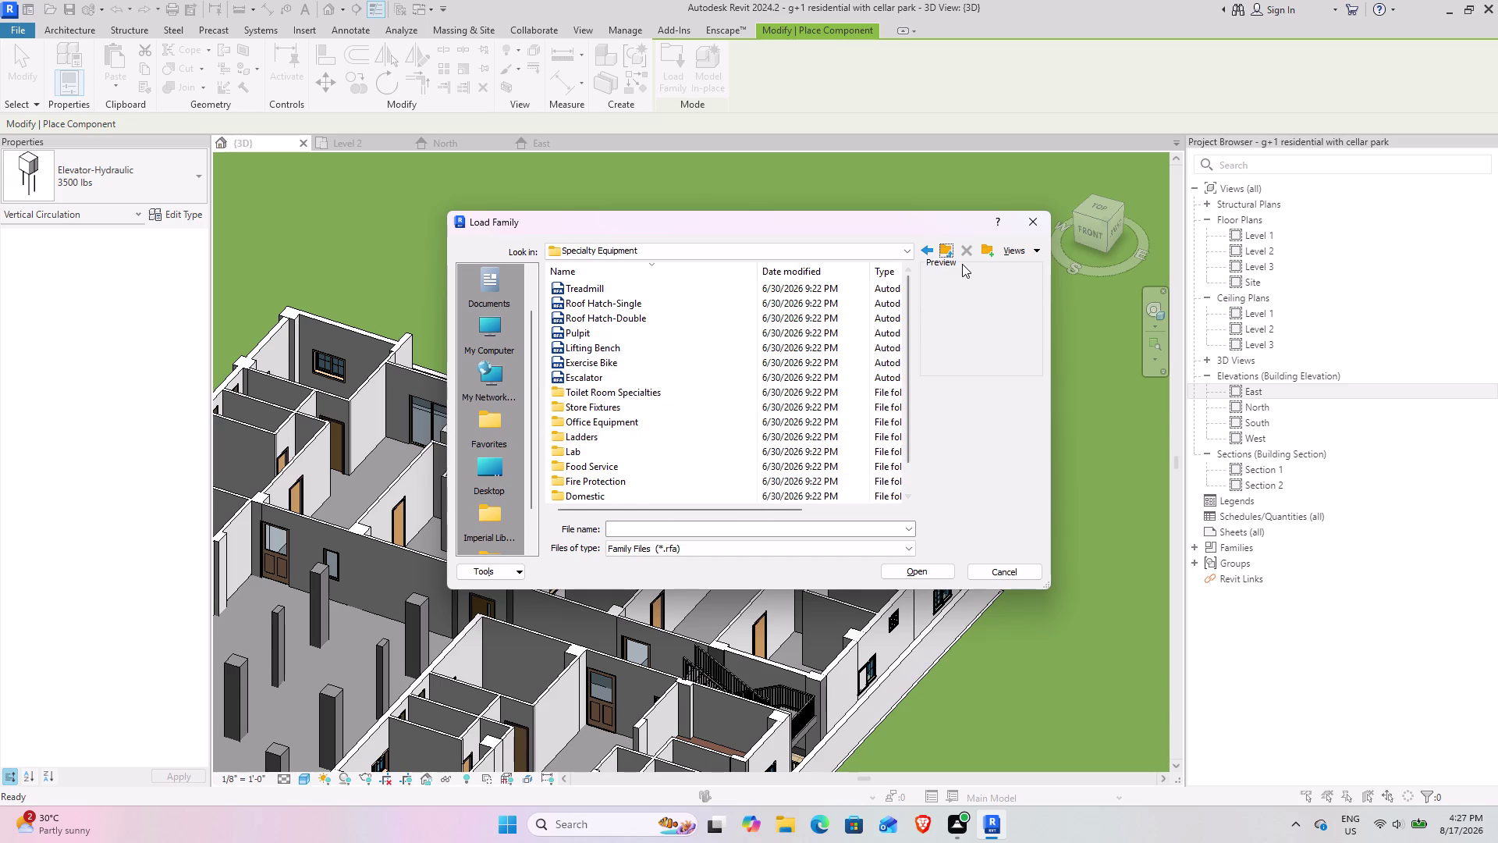
click(943, 254)
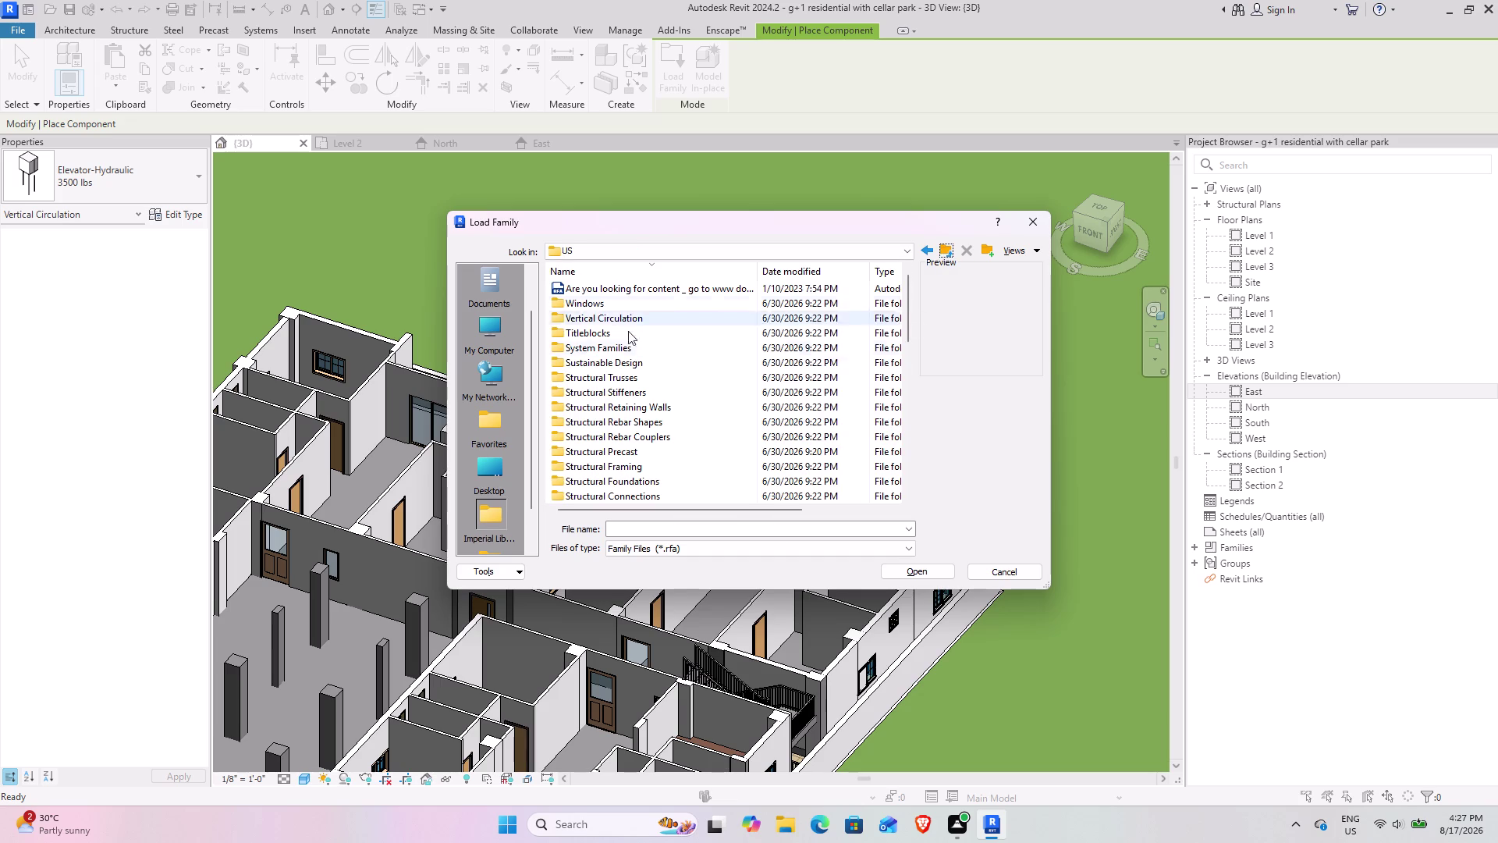
scroll(down, 3)
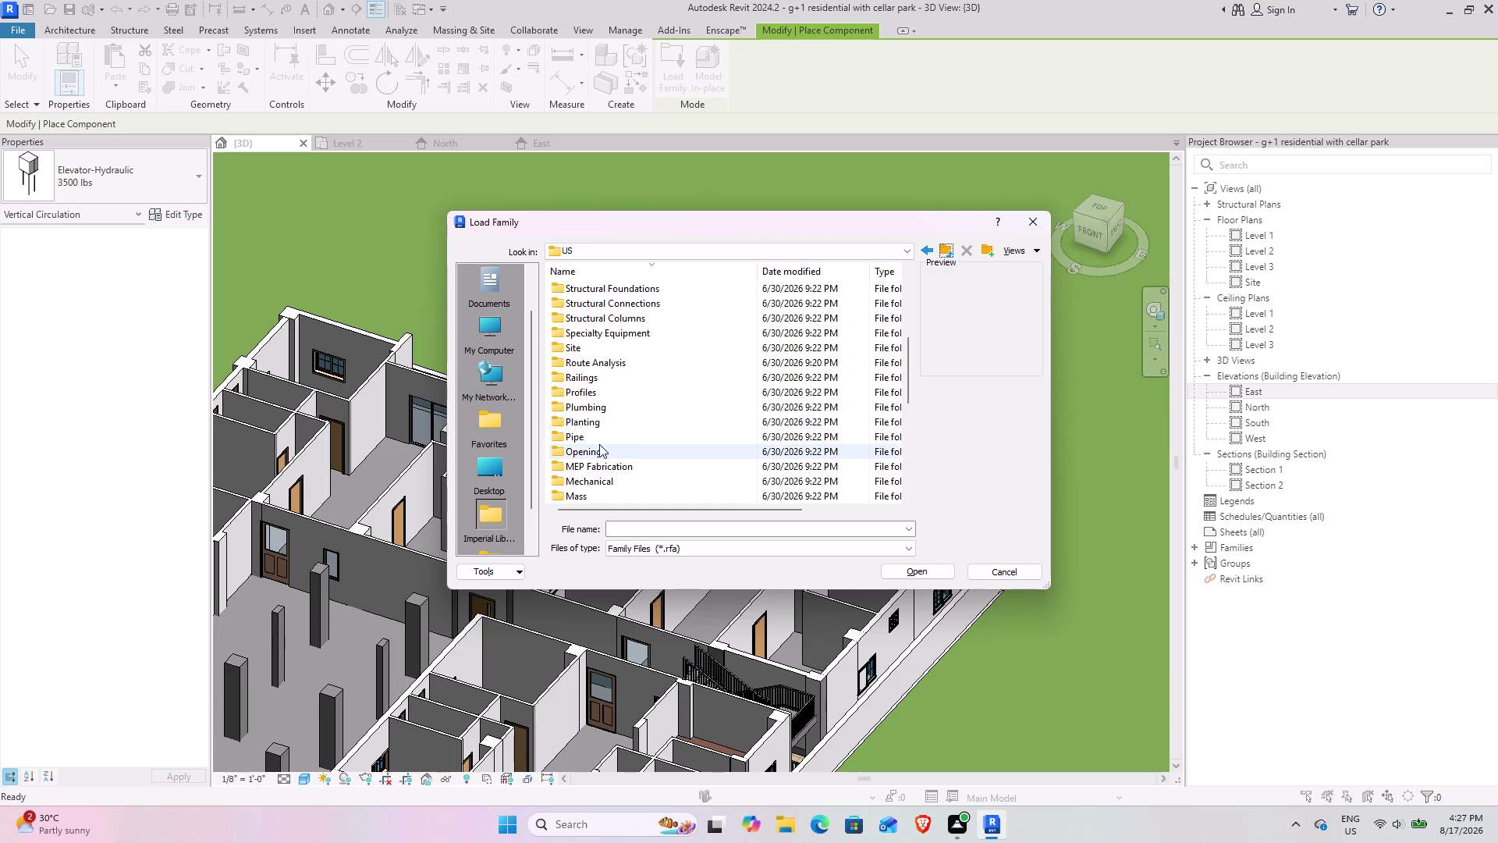
scroll(down, 3)
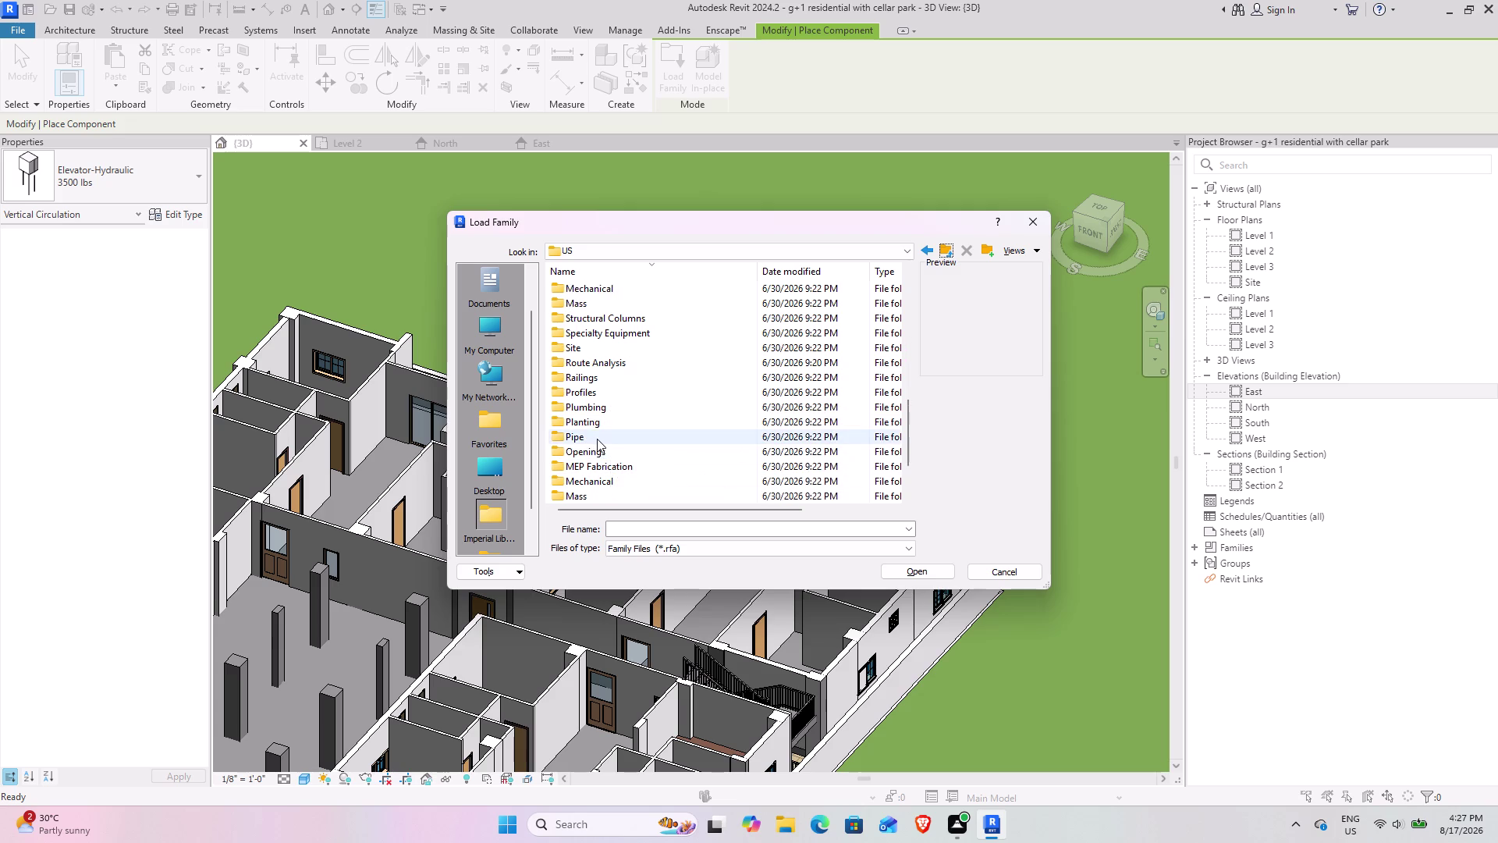
scroll(down, 3)
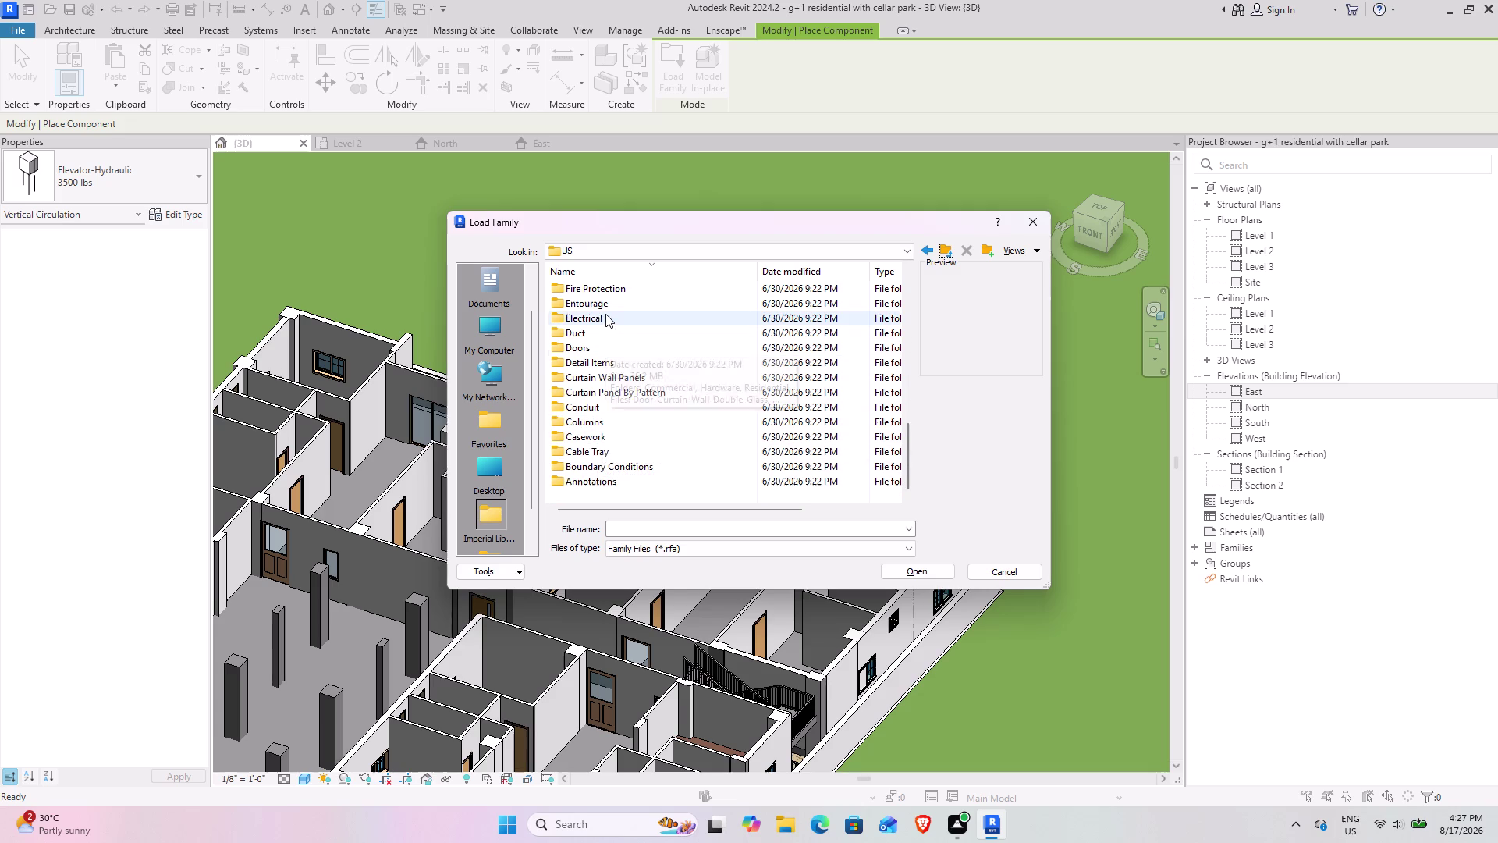
double_click(610, 298)
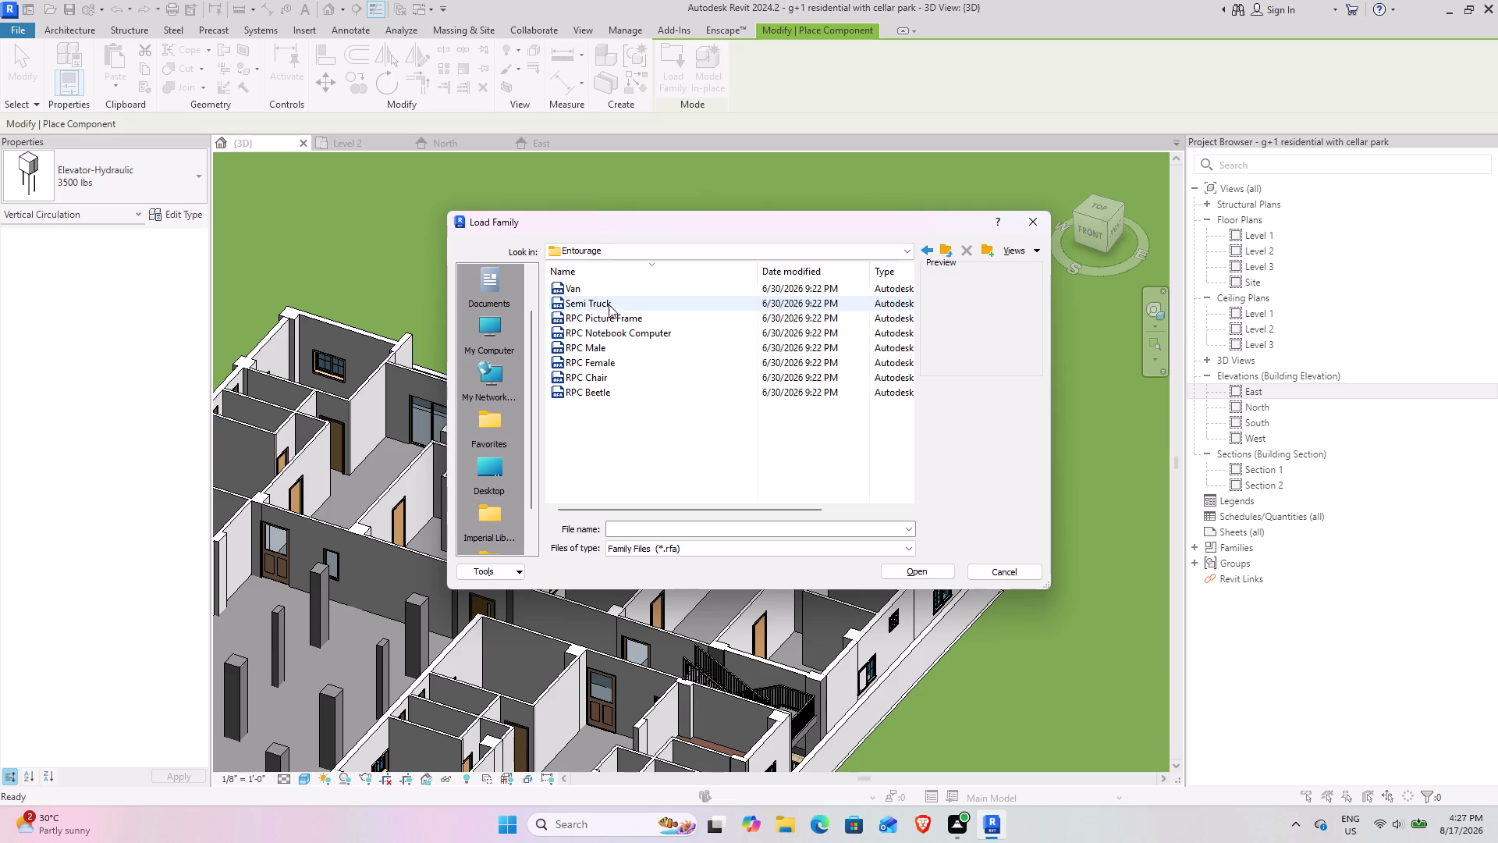
click(949, 249)
scroll(down, 3)
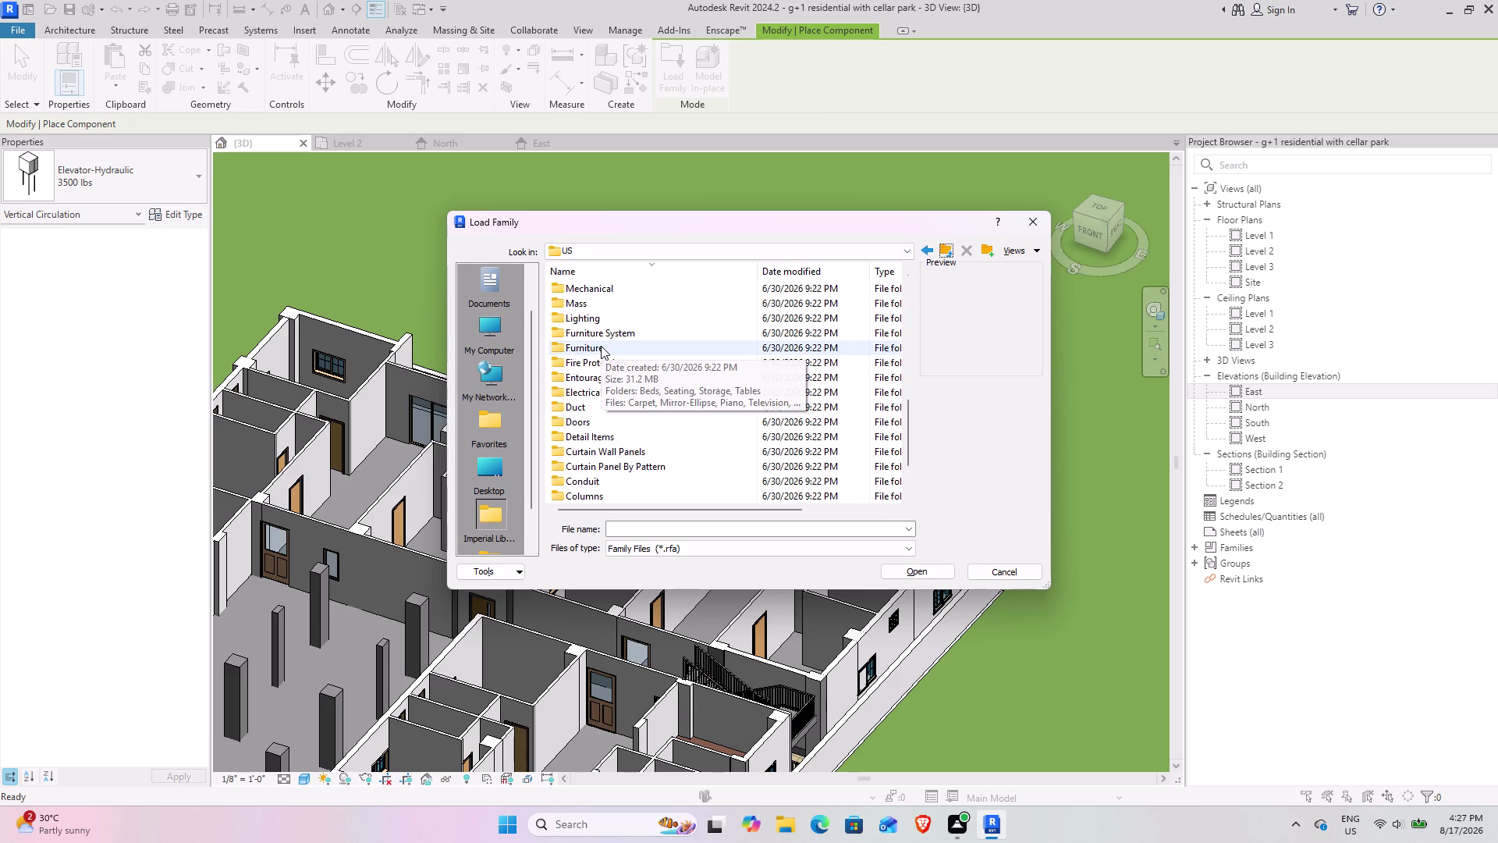
double_click(611, 327)
scroll(up, 3)
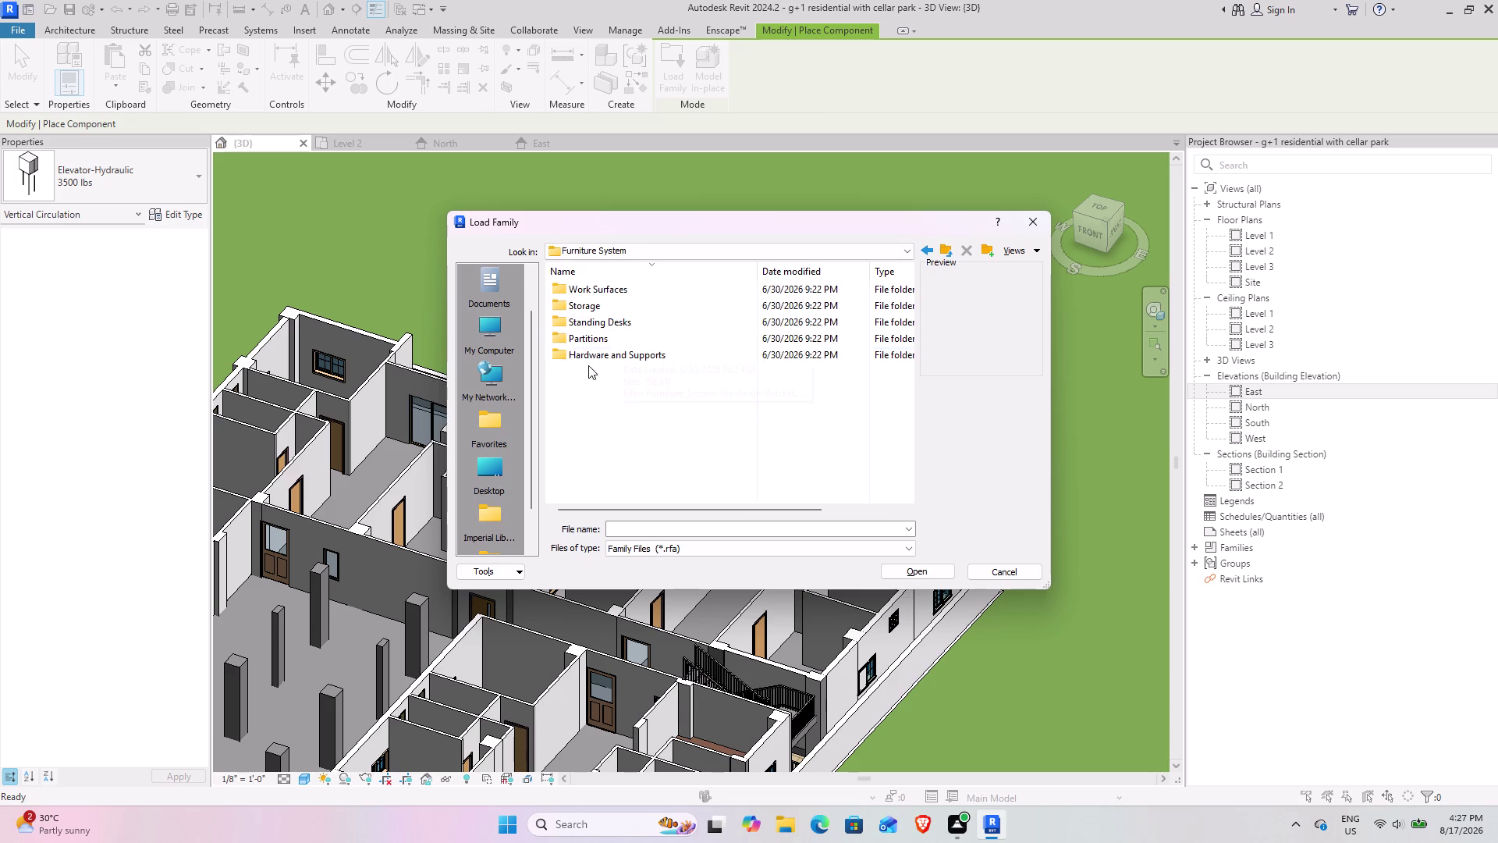
click(627, 323)
click(628, 322)
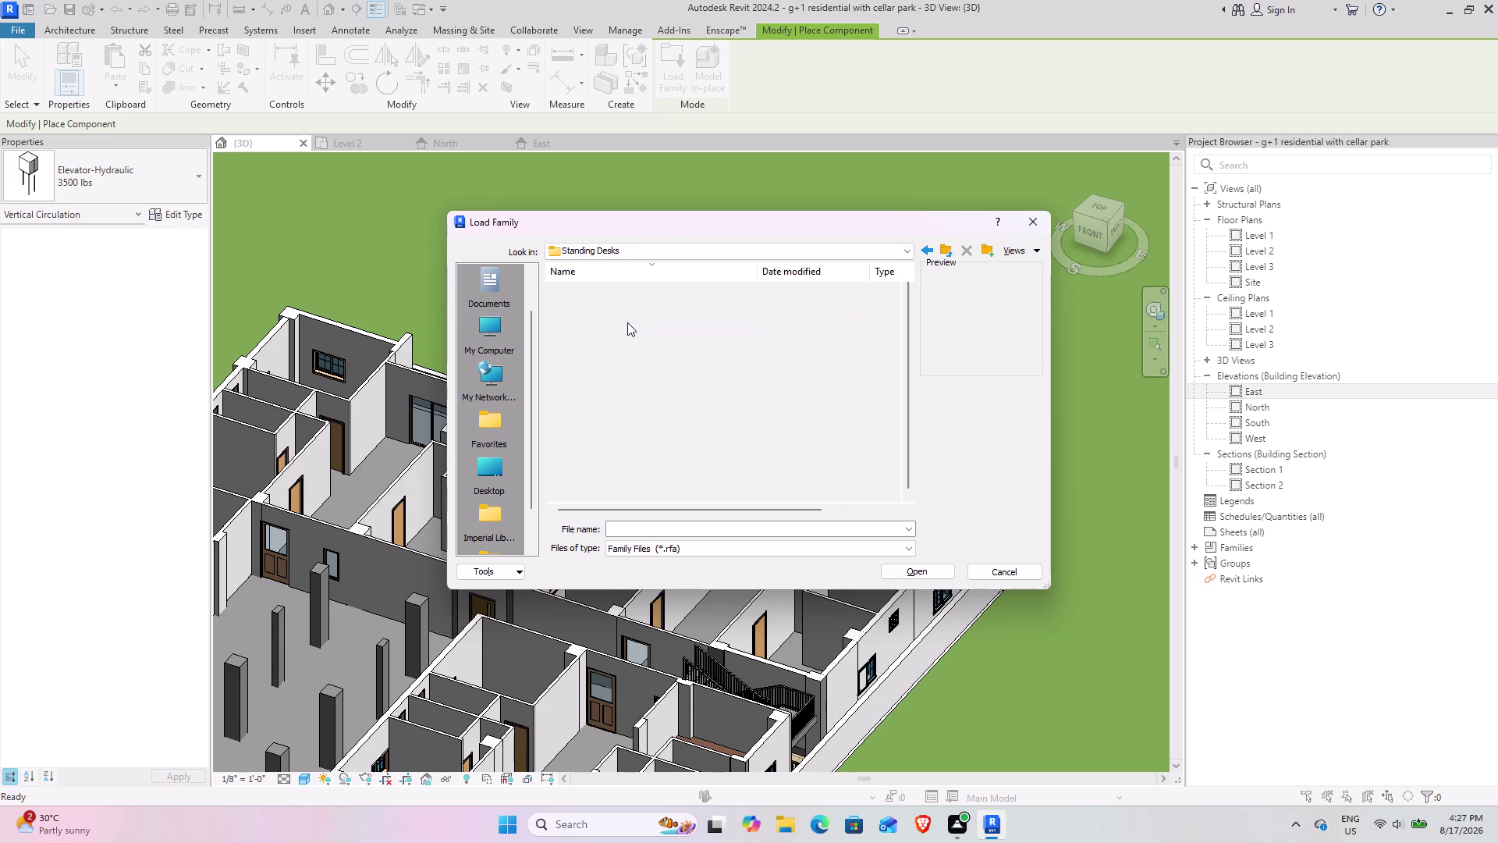
scroll(up, 3)
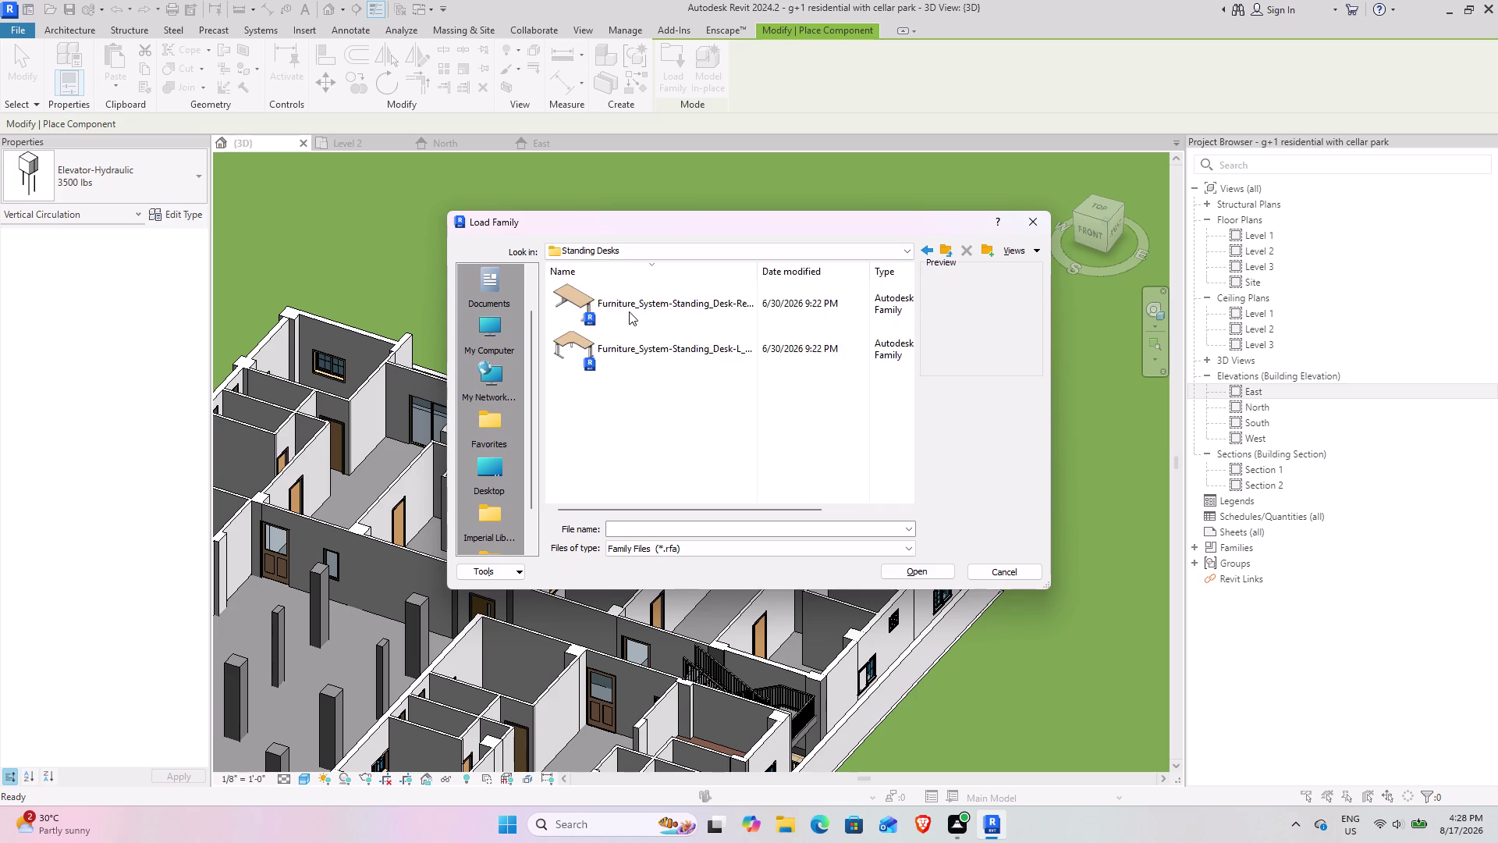
click(935, 251)
click(939, 250)
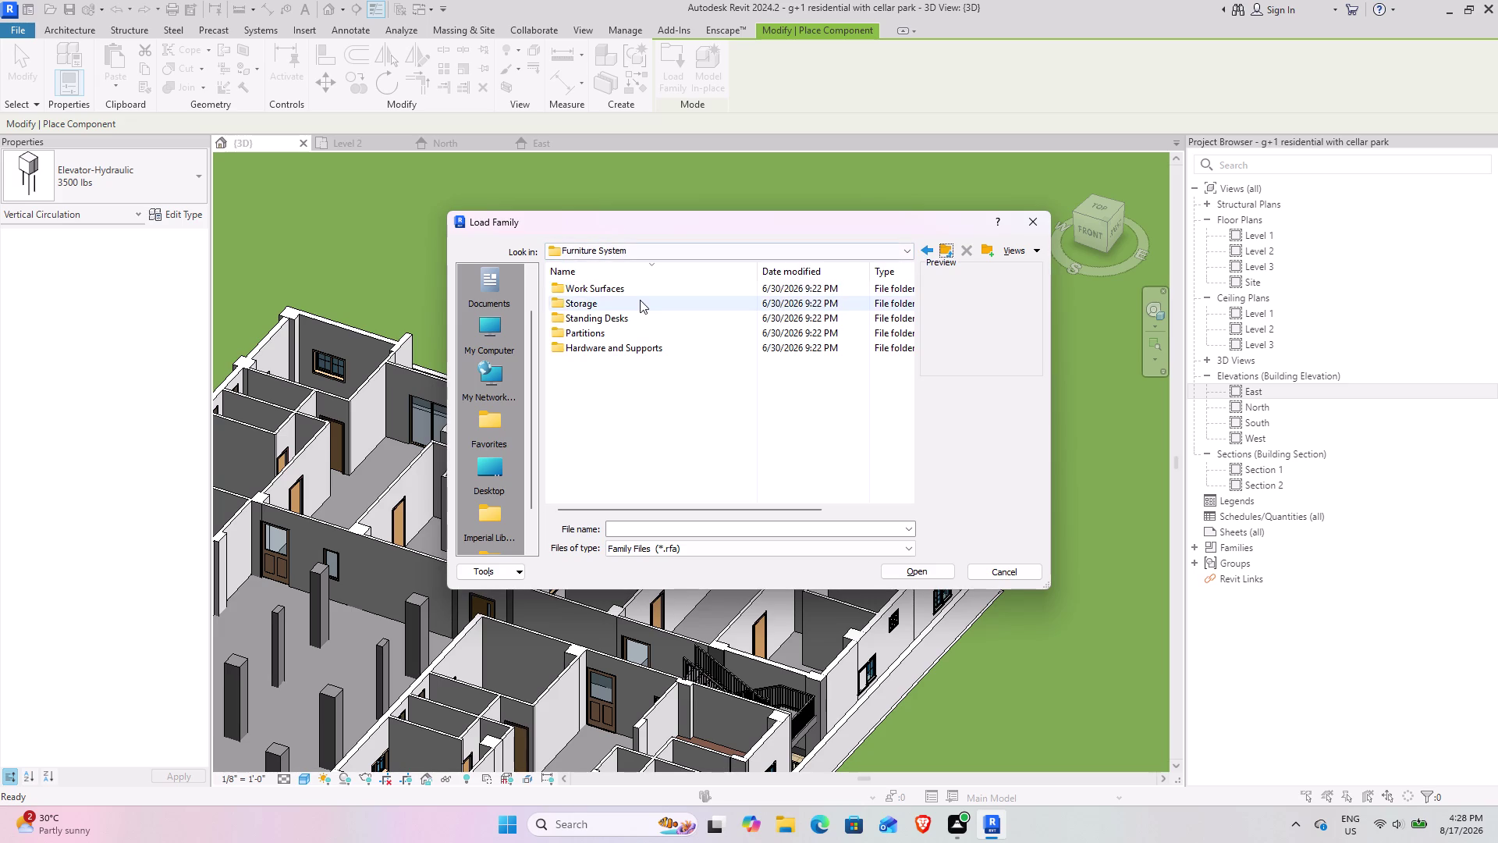
double_click(638, 289)
scroll(up, 3)
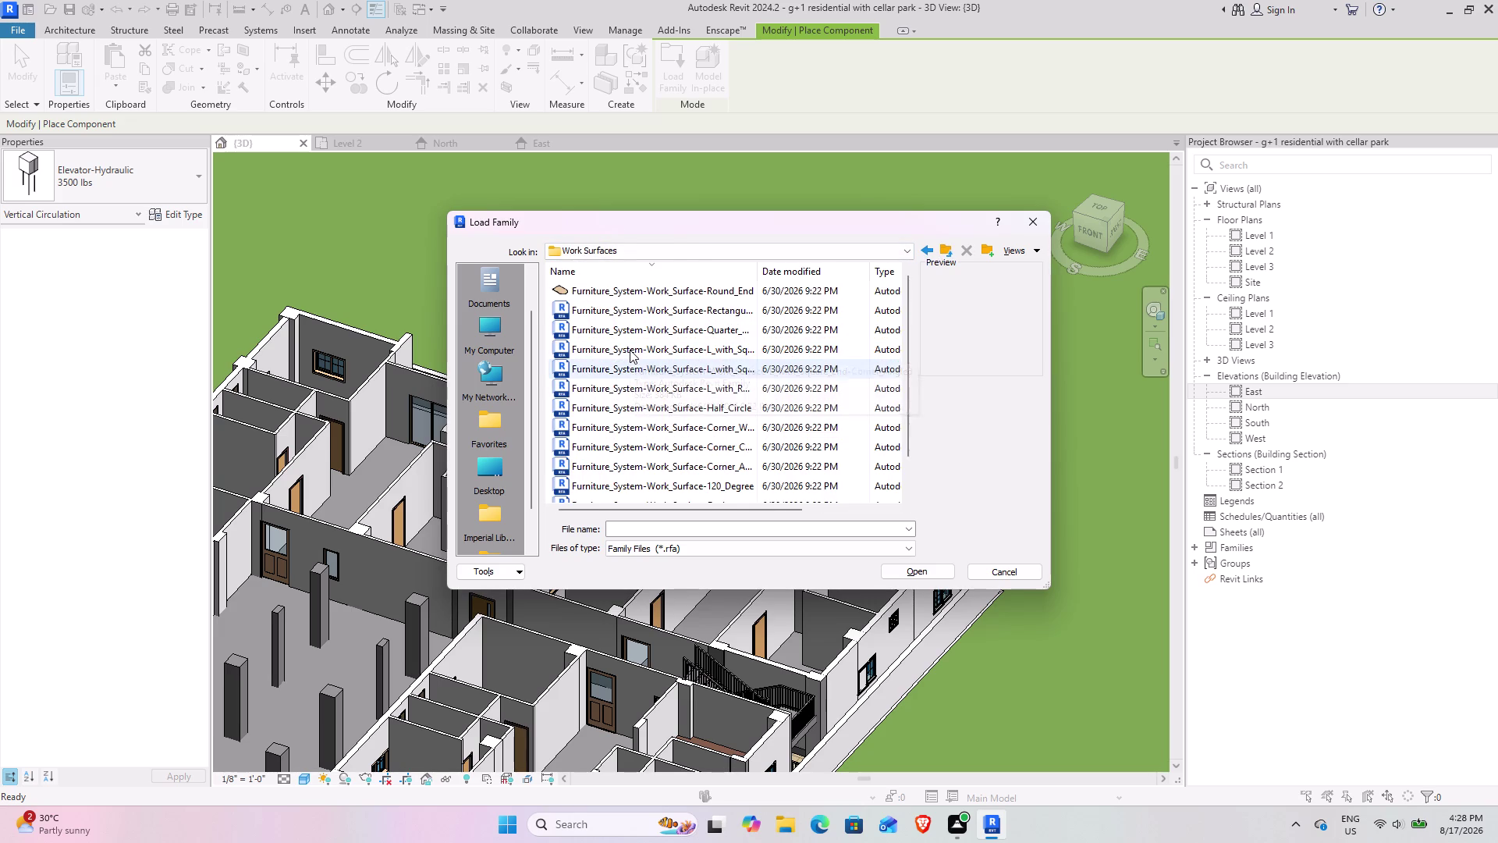
scroll(up, 3)
scroll(up, 3)
scroll(down, 3)
scroll(down, 3)
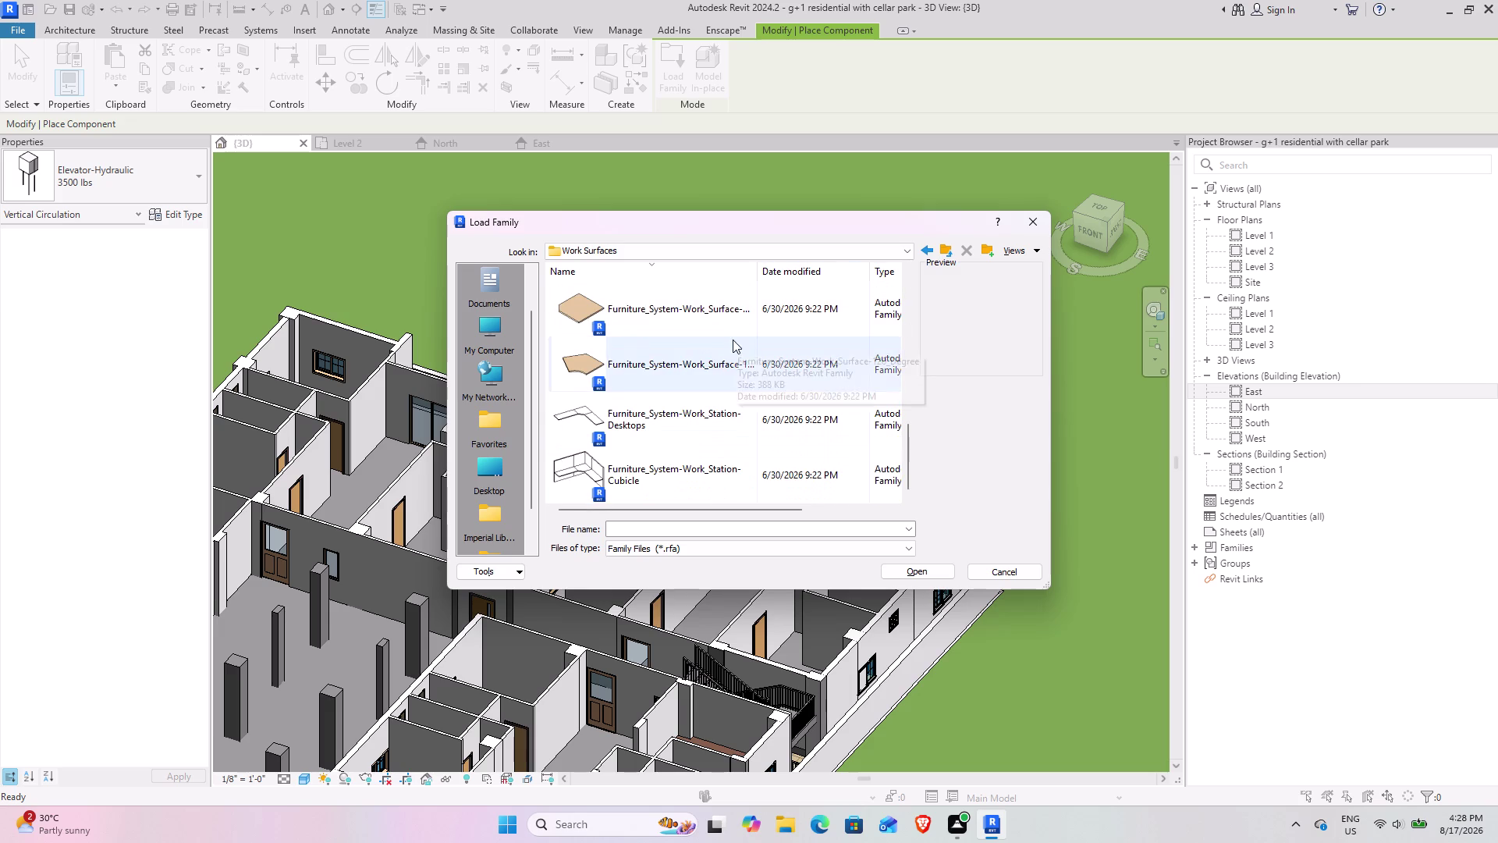
scroll(down, 3)
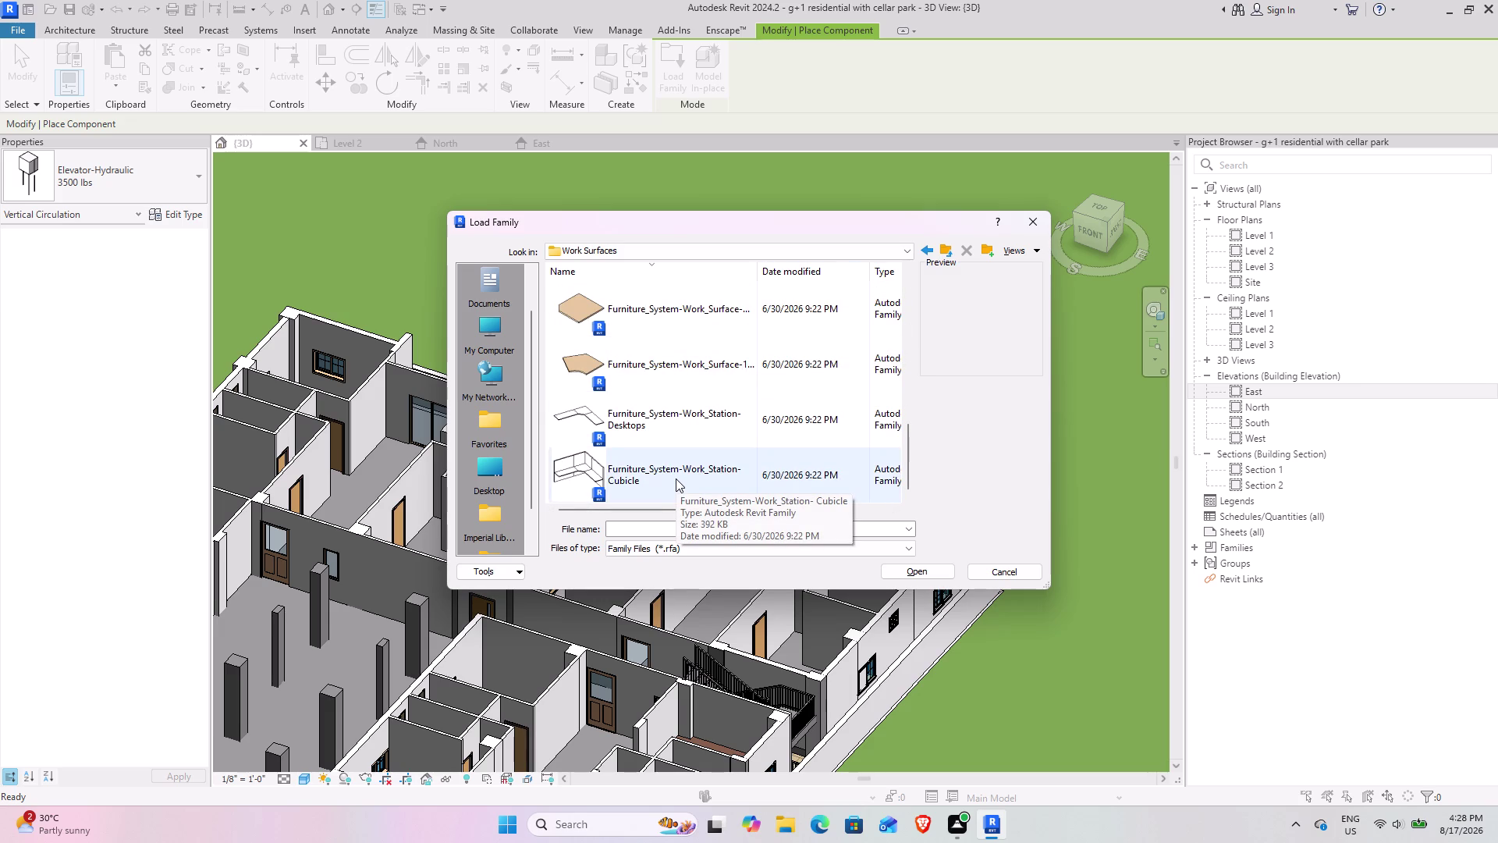
click(943, 243)
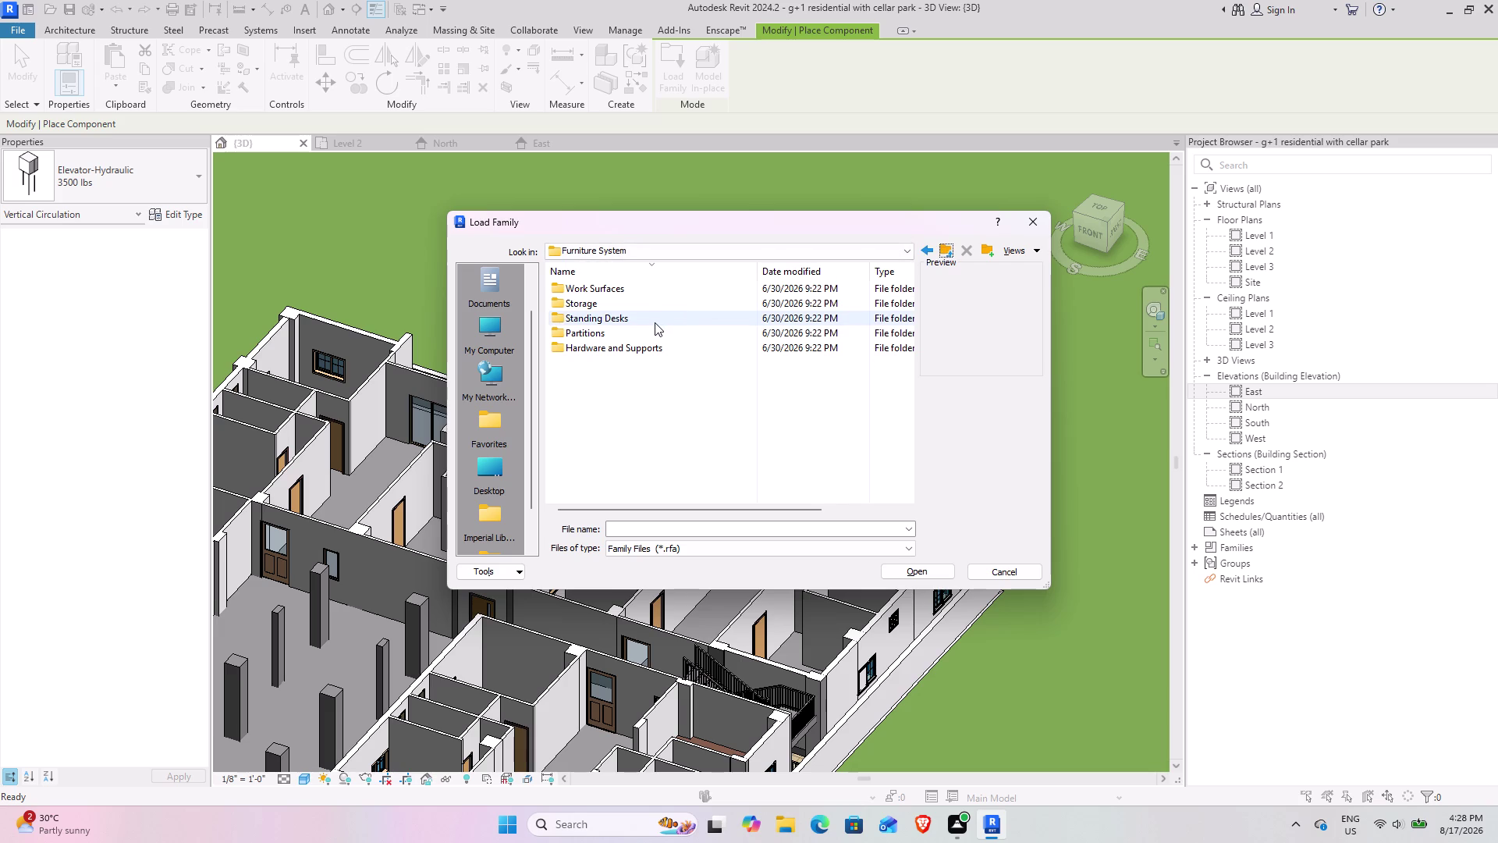
double_click(637, 330)
scroll(up, 3)
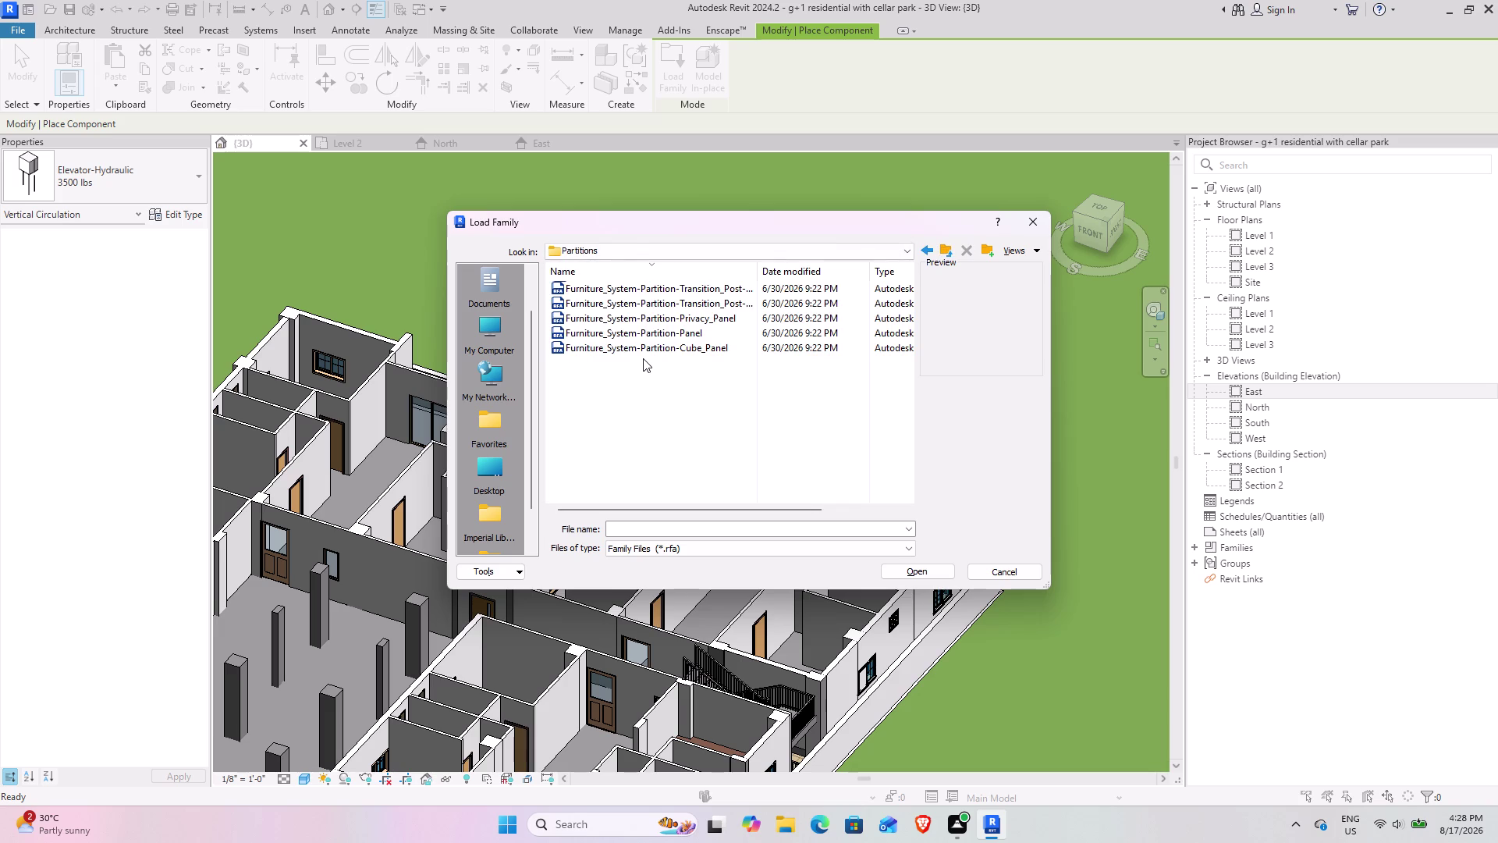
scroll(up, 3)
scroll(down, 3)
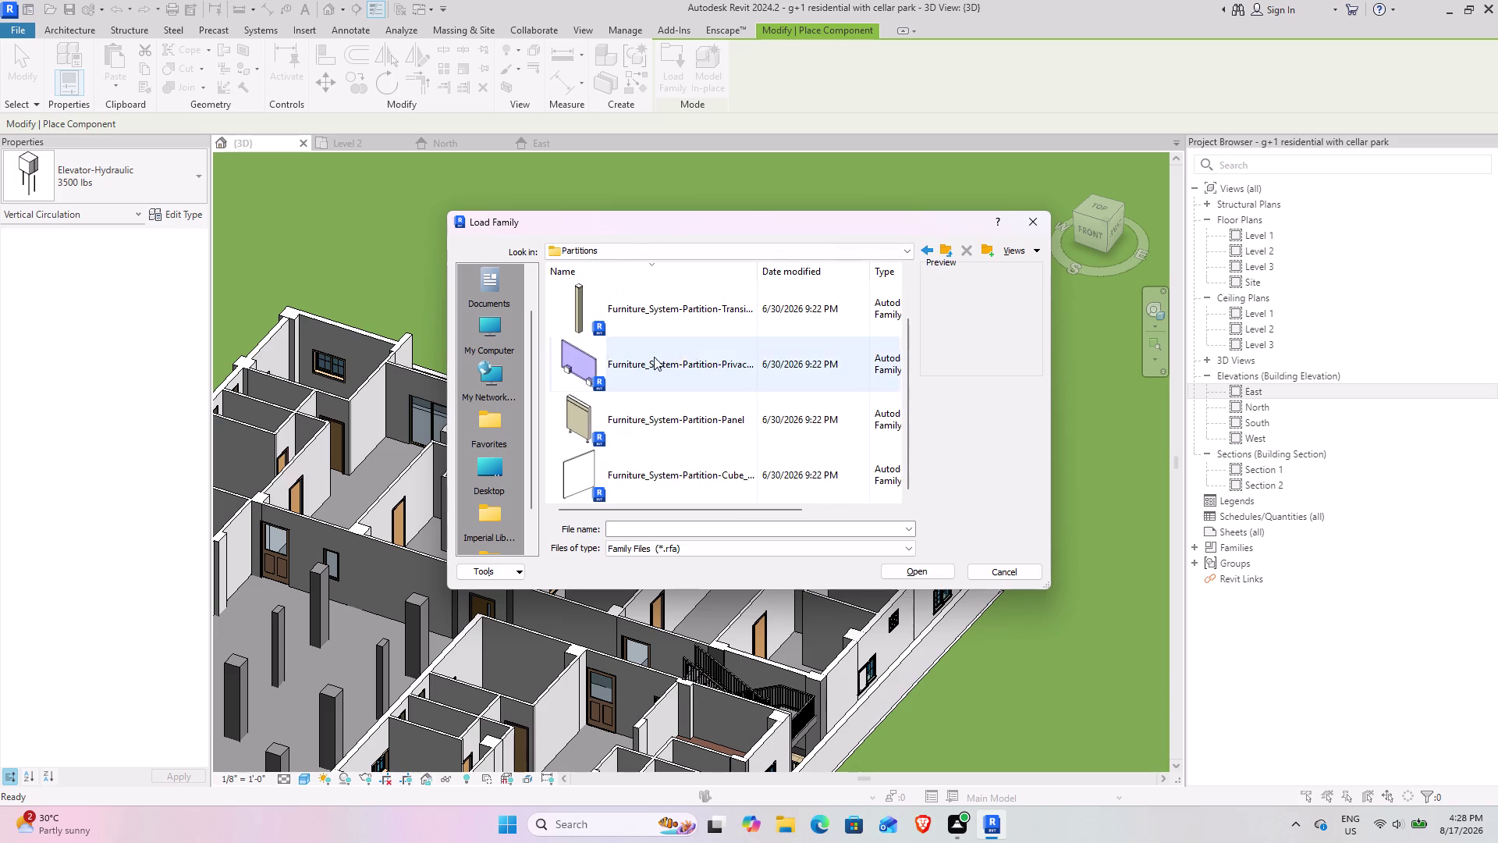
double_click(939, 249)
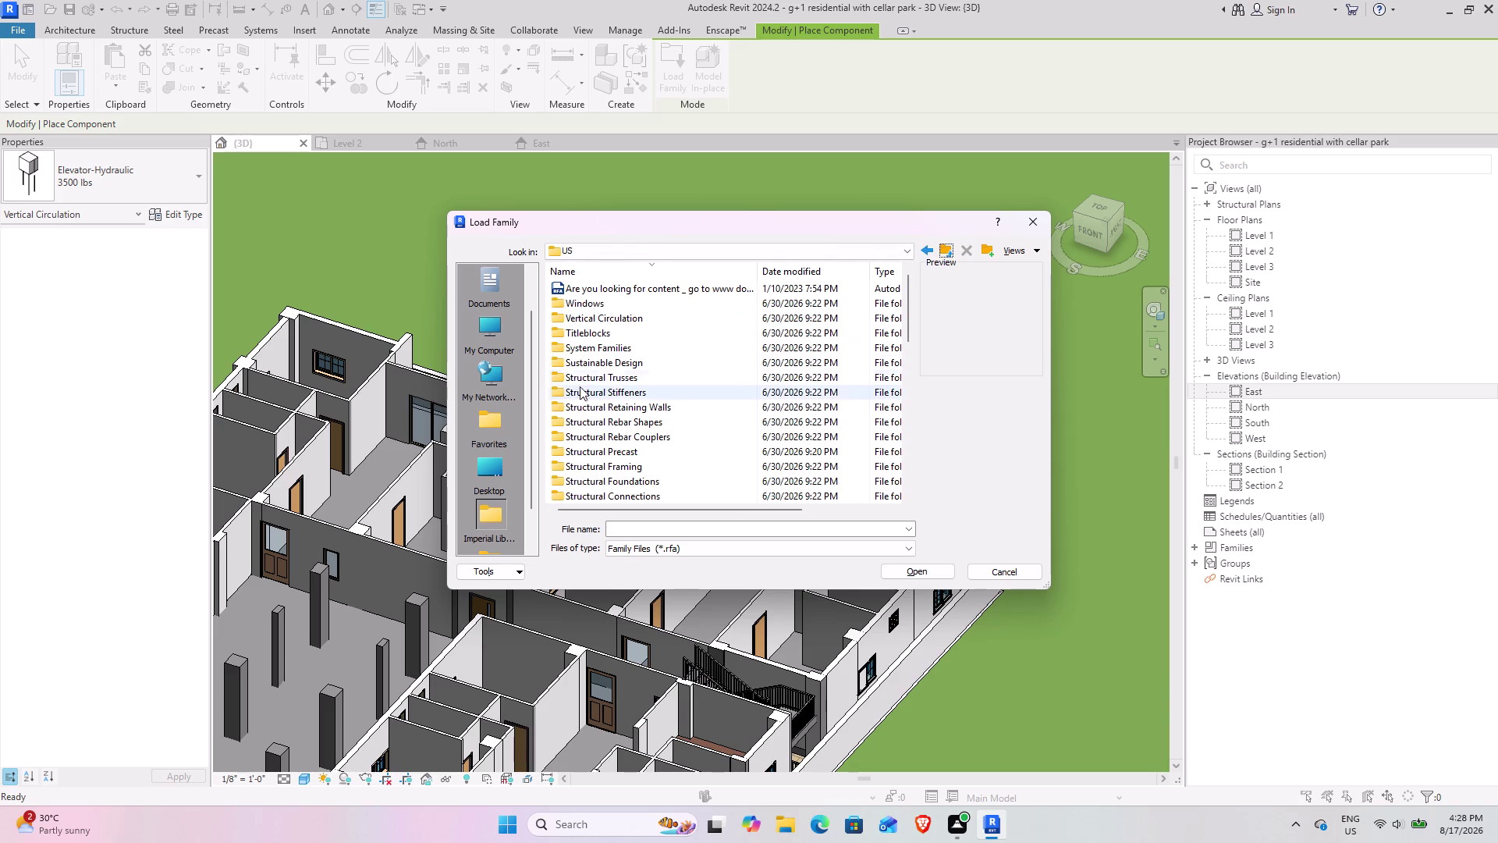
scroll(down, 3)
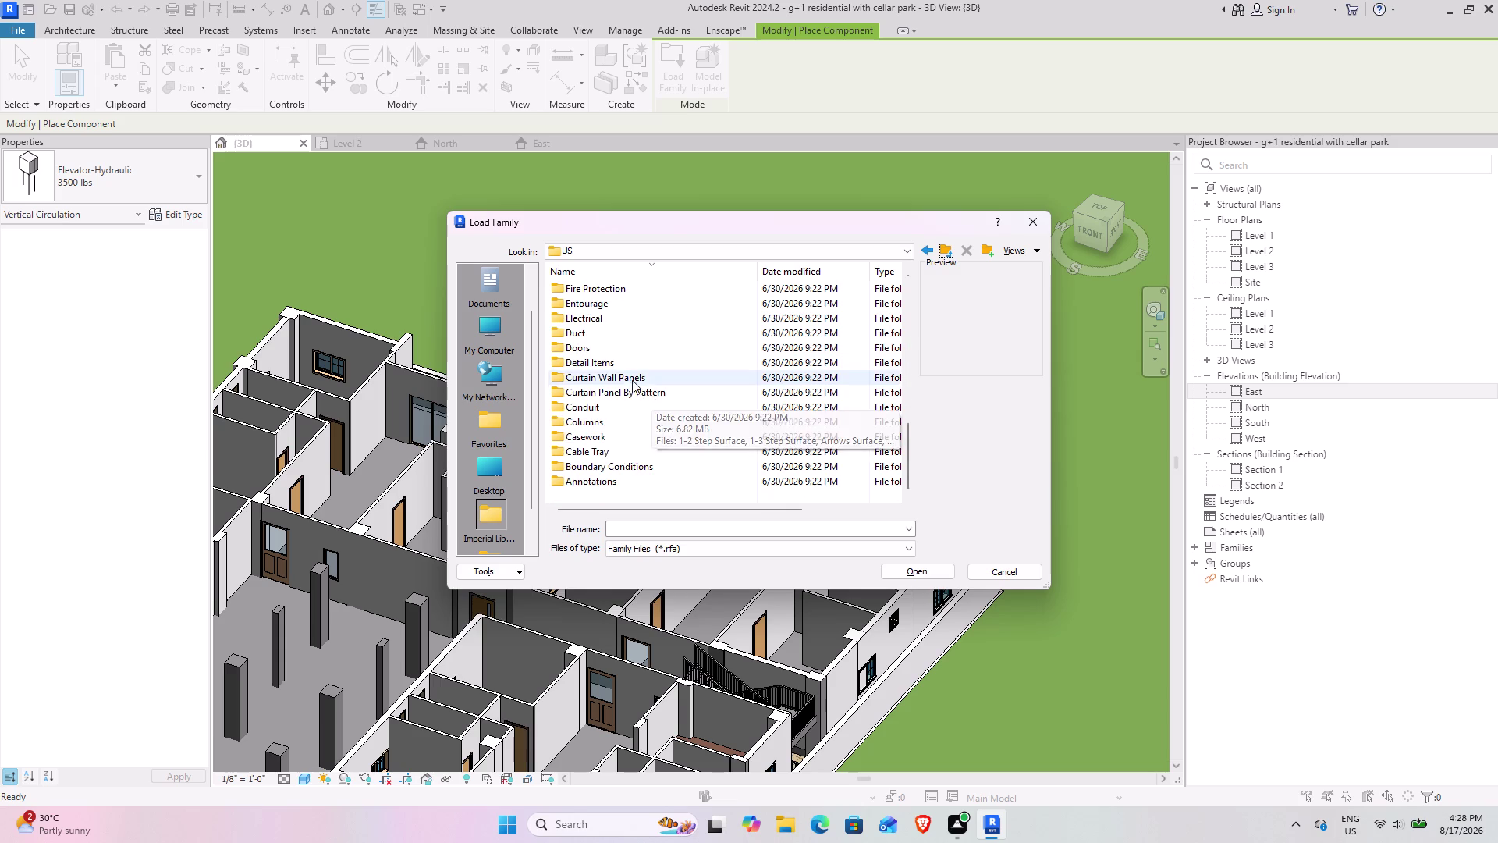
scroll(up, 3)
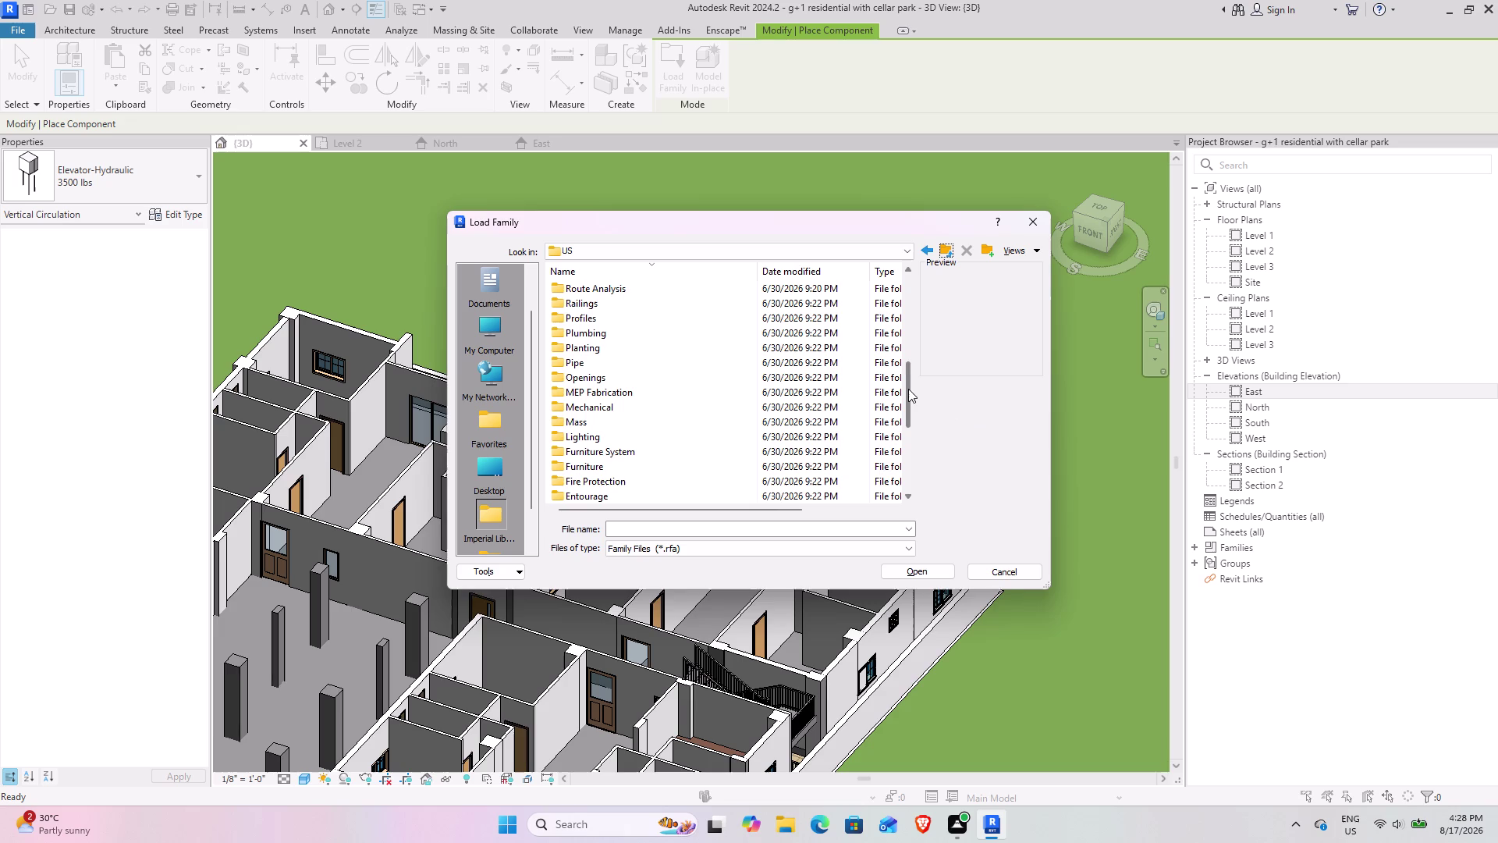
drag(909, 388, 909, 407)
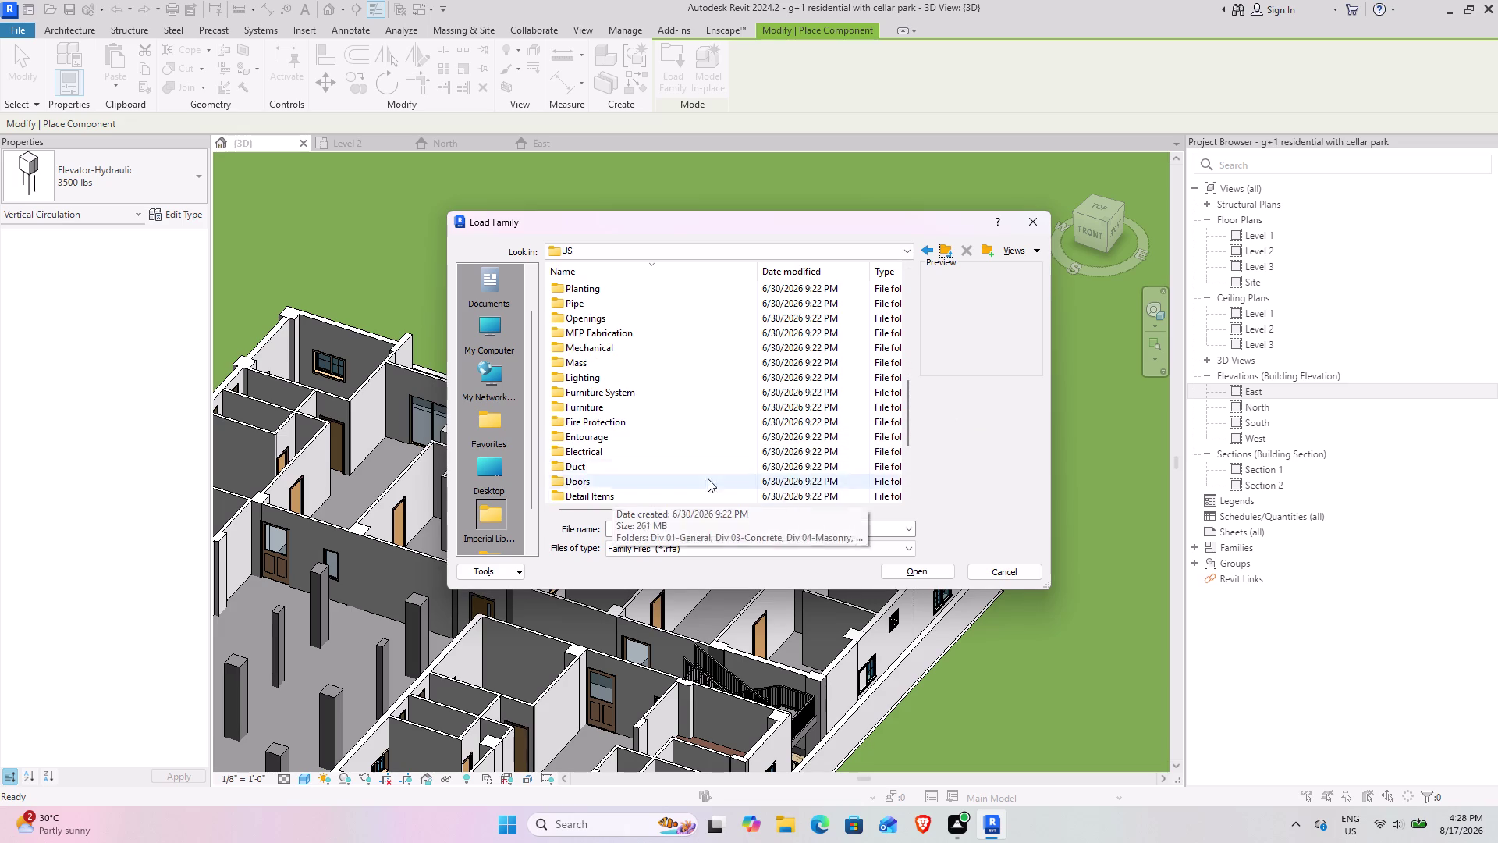
drag(911, 409, 900, 454)
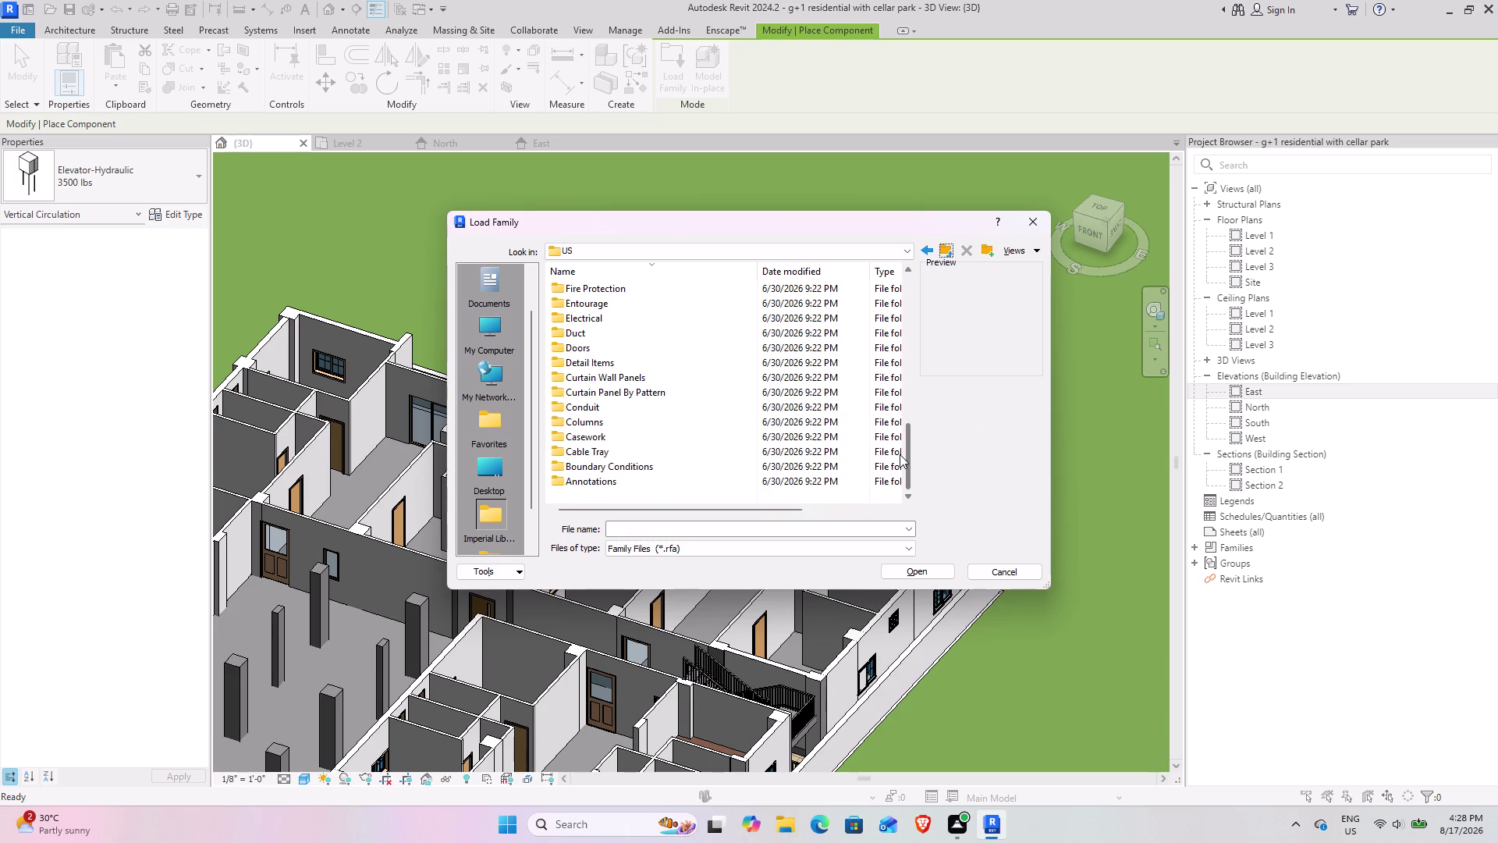
drag(900, 454, 899, 449)
Browse Detail Items > Div 22-Plumbing down to 224100-Residential Plumbing Fixtures.
double_click(613, 368)
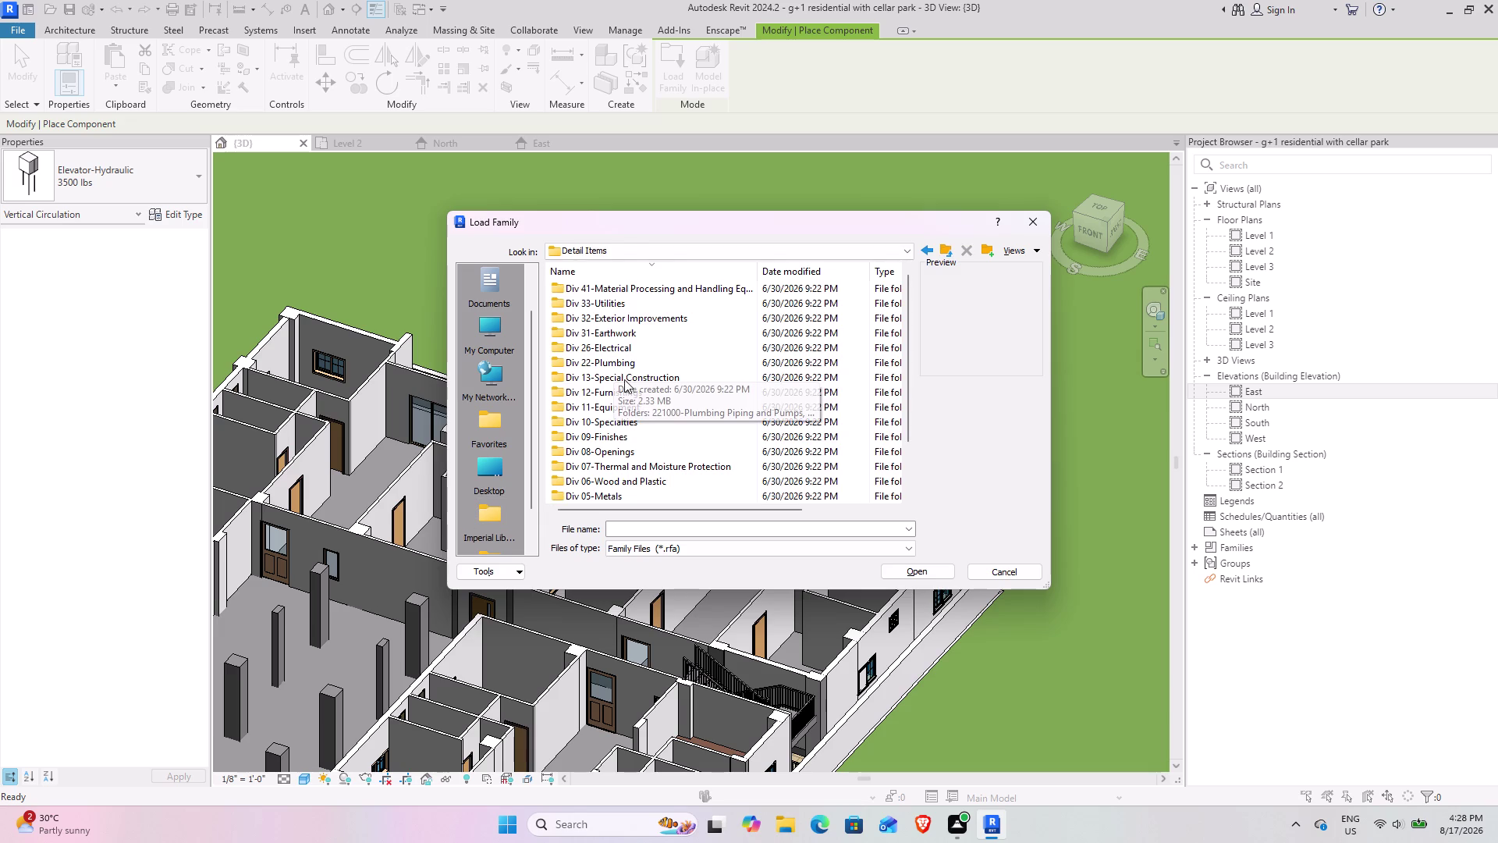
double_click(682, 355)
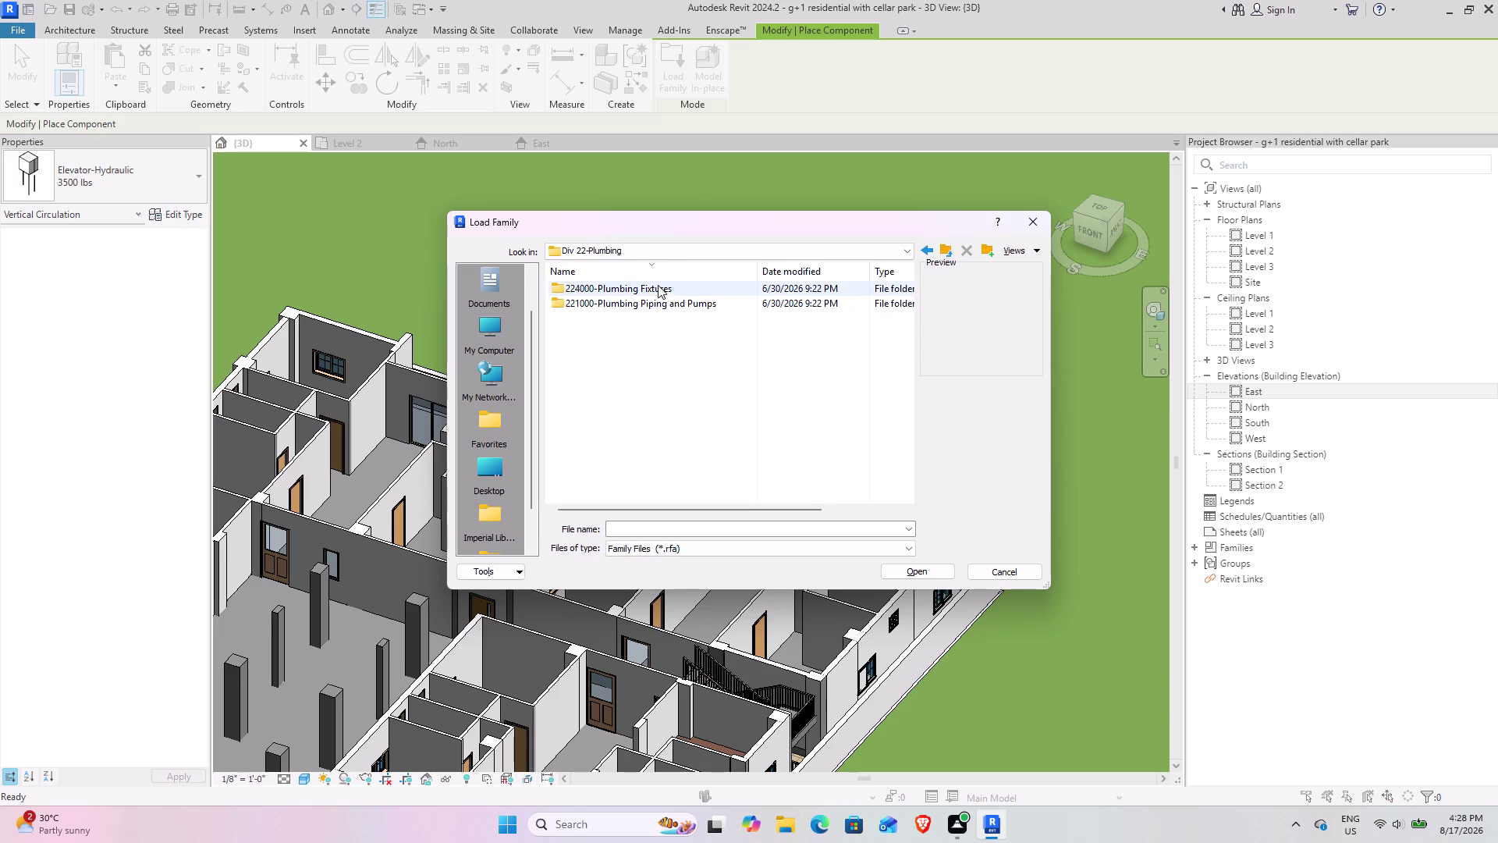
double_click(659, 307)
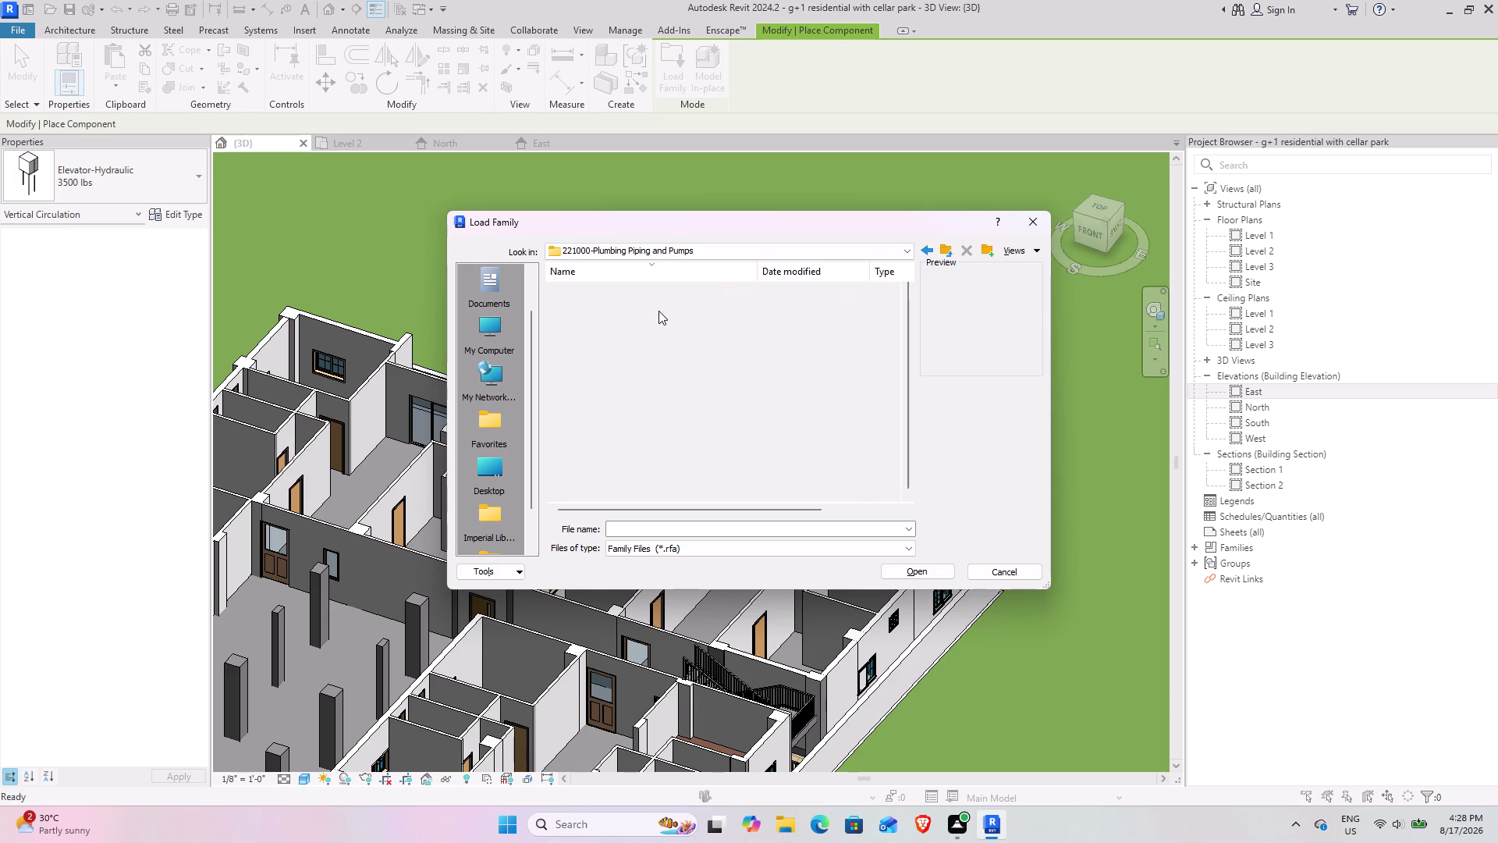
click(951, 248)
double_click(681, 290)
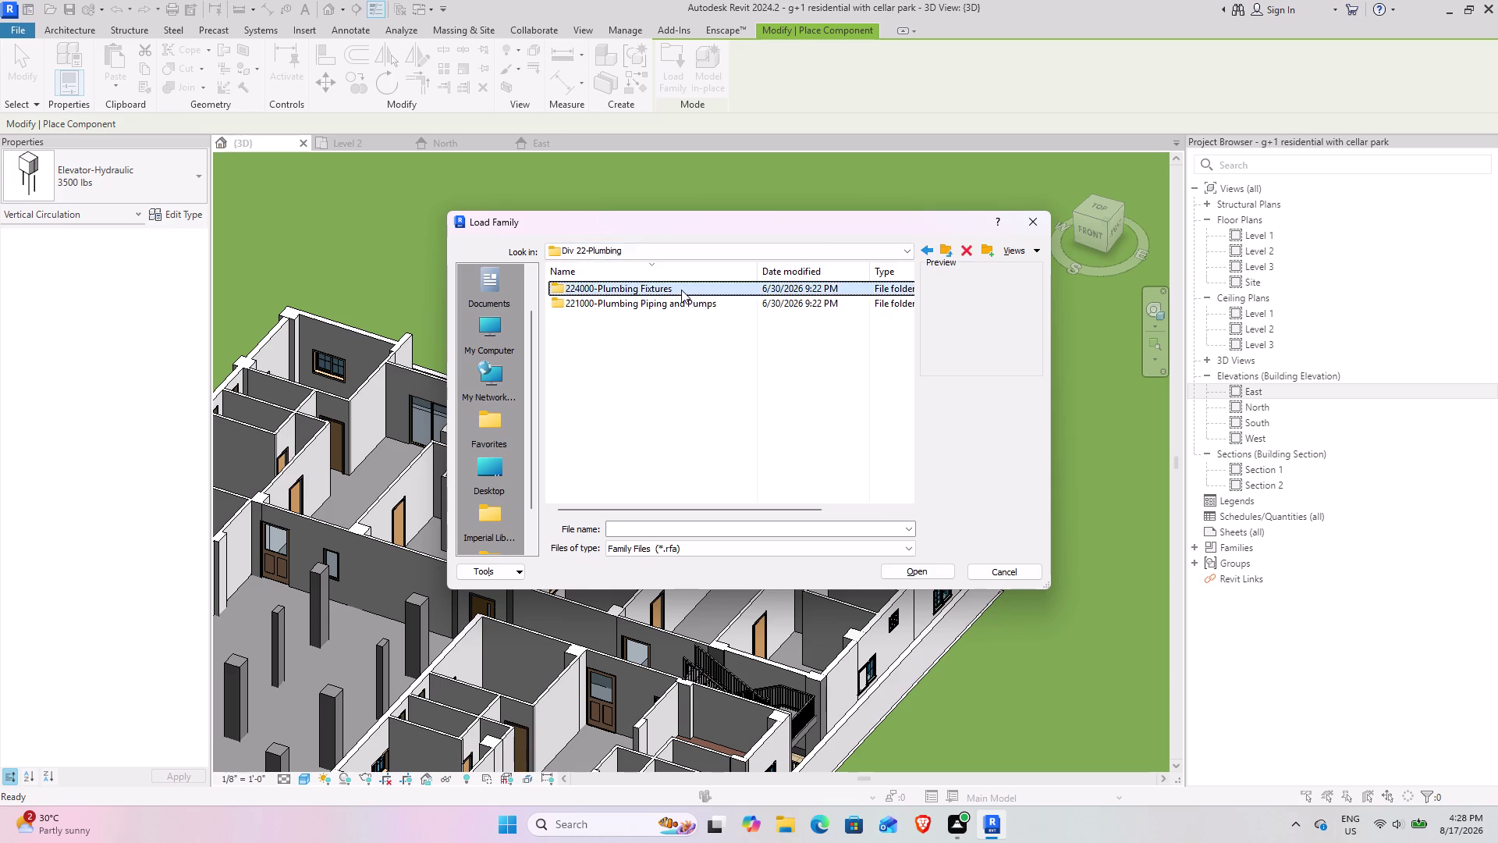
double_click(664, 295)
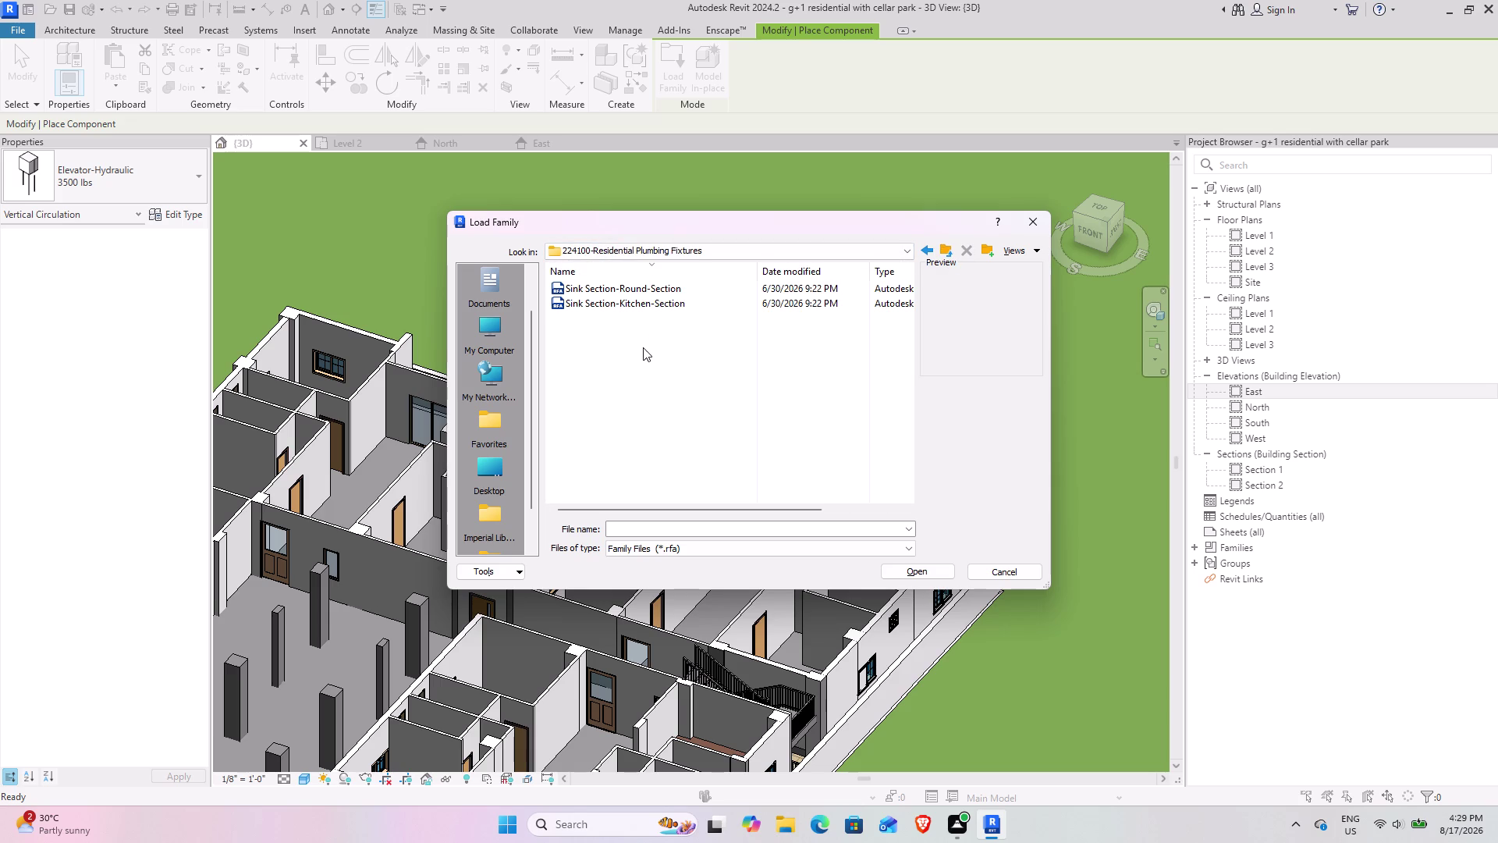
scroll(up, 3)
scroll(up, 3)
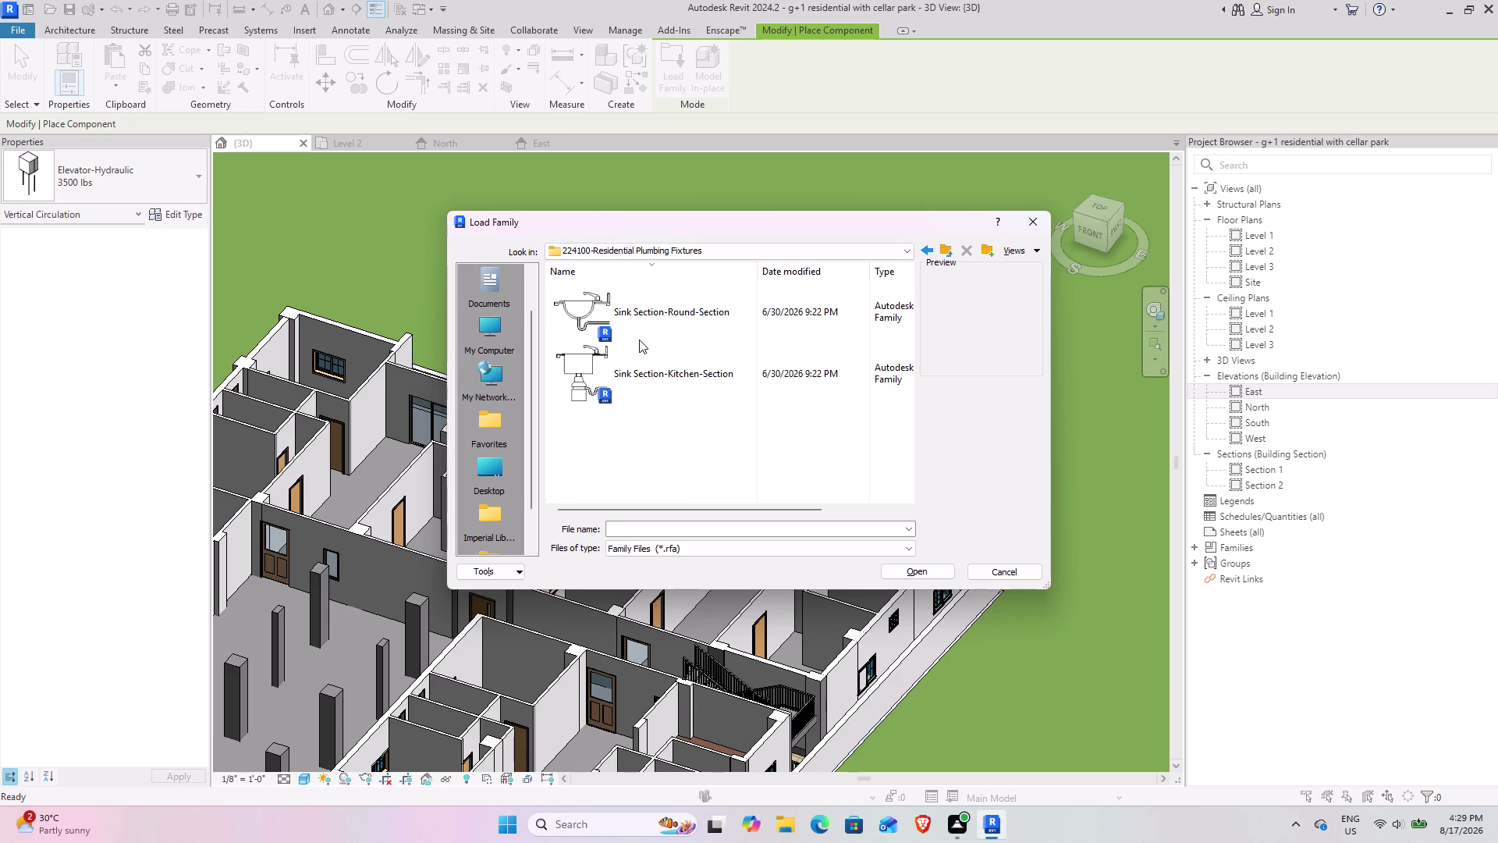
scroll(up, 3)
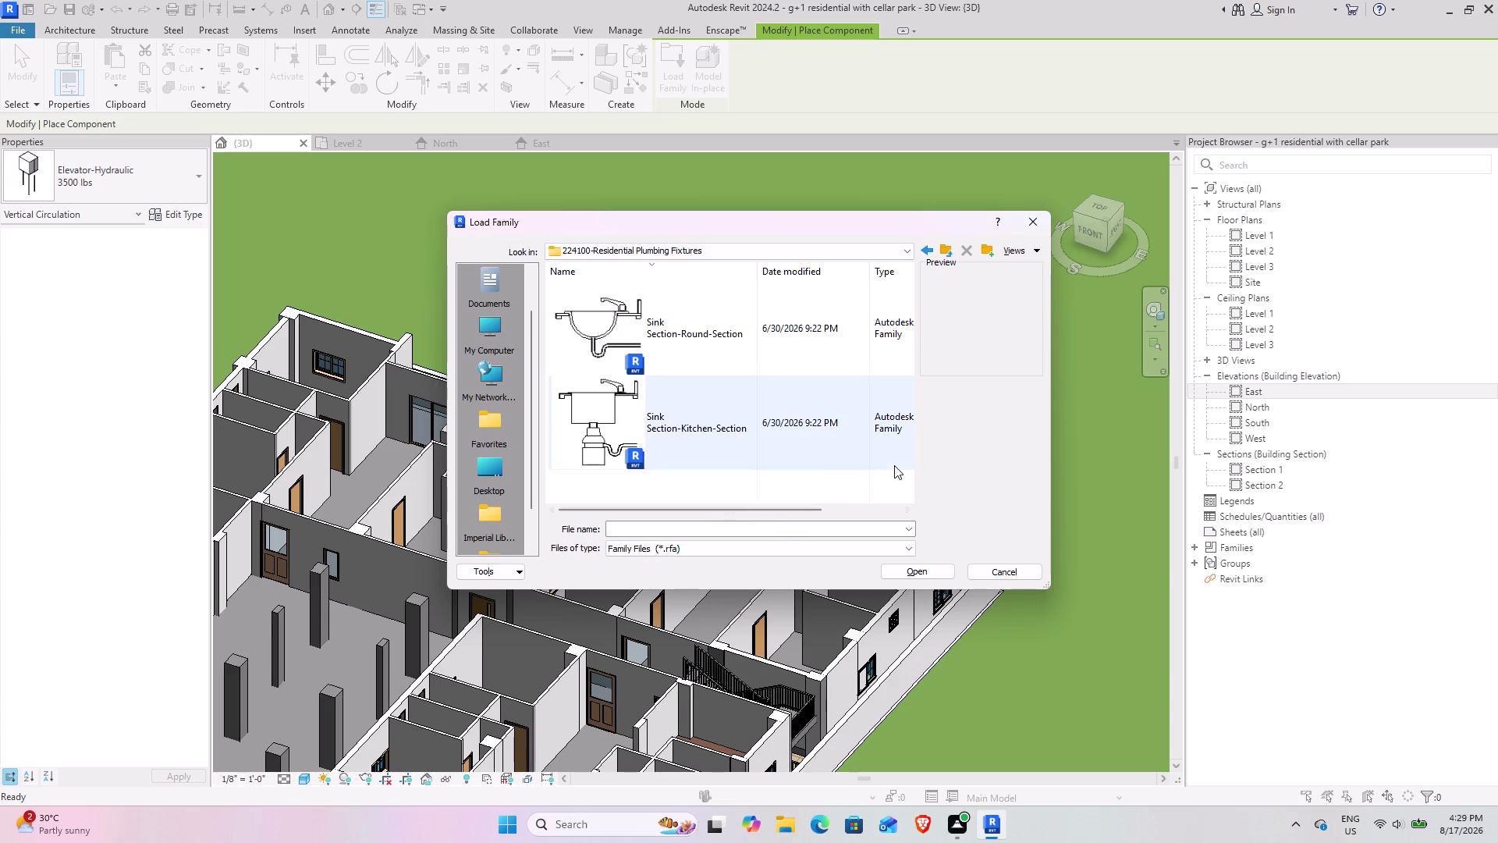
Back out of the plumbing folders to the US library and pick the Conduit folder.
click(946, 248)
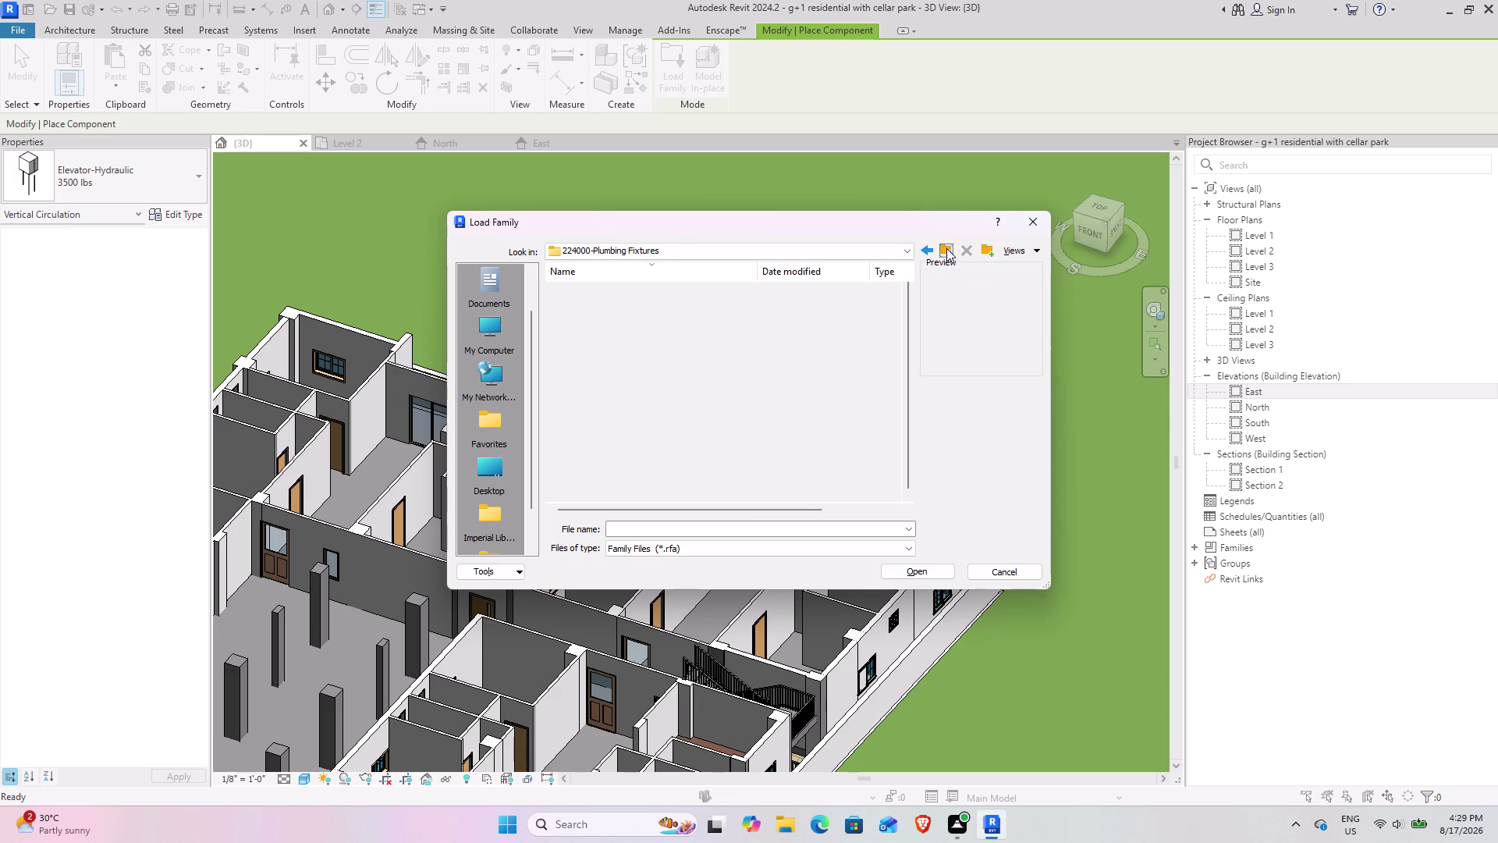
click(946, 248)
click(947, 248)
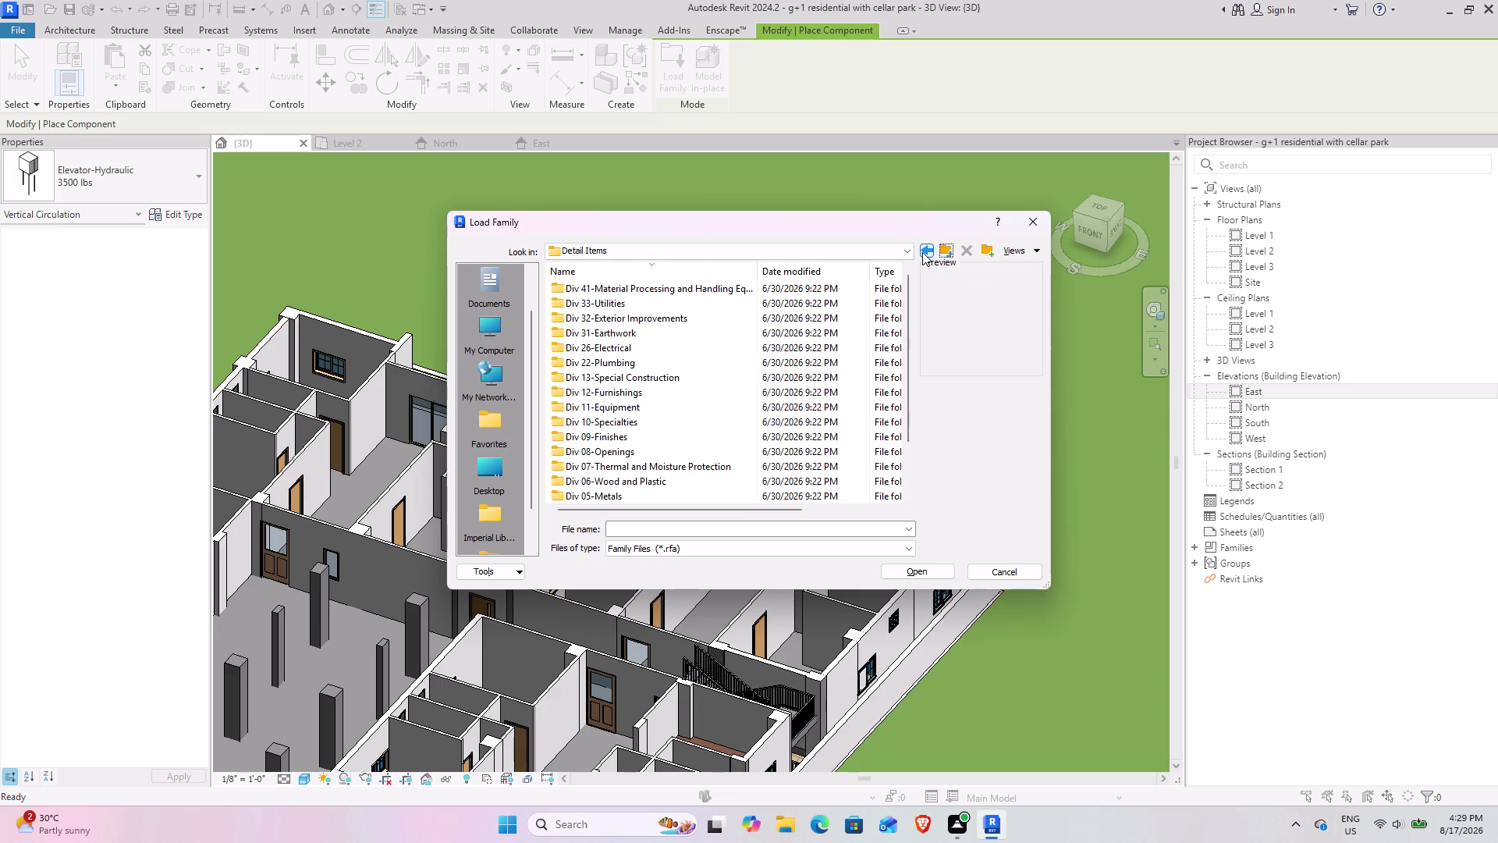
scroll(down, 3)
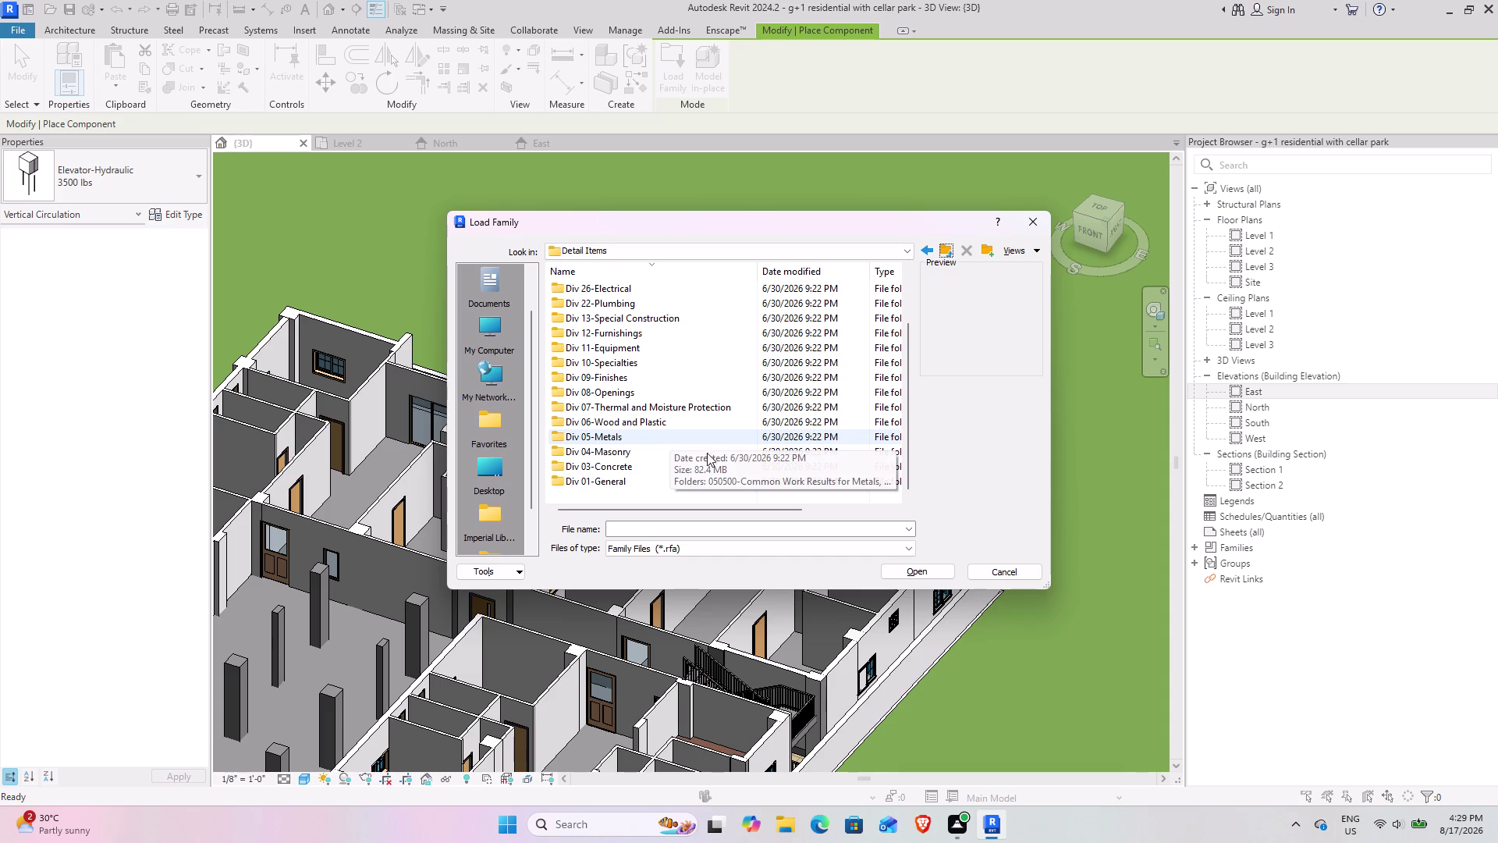
scroll(up, 3)
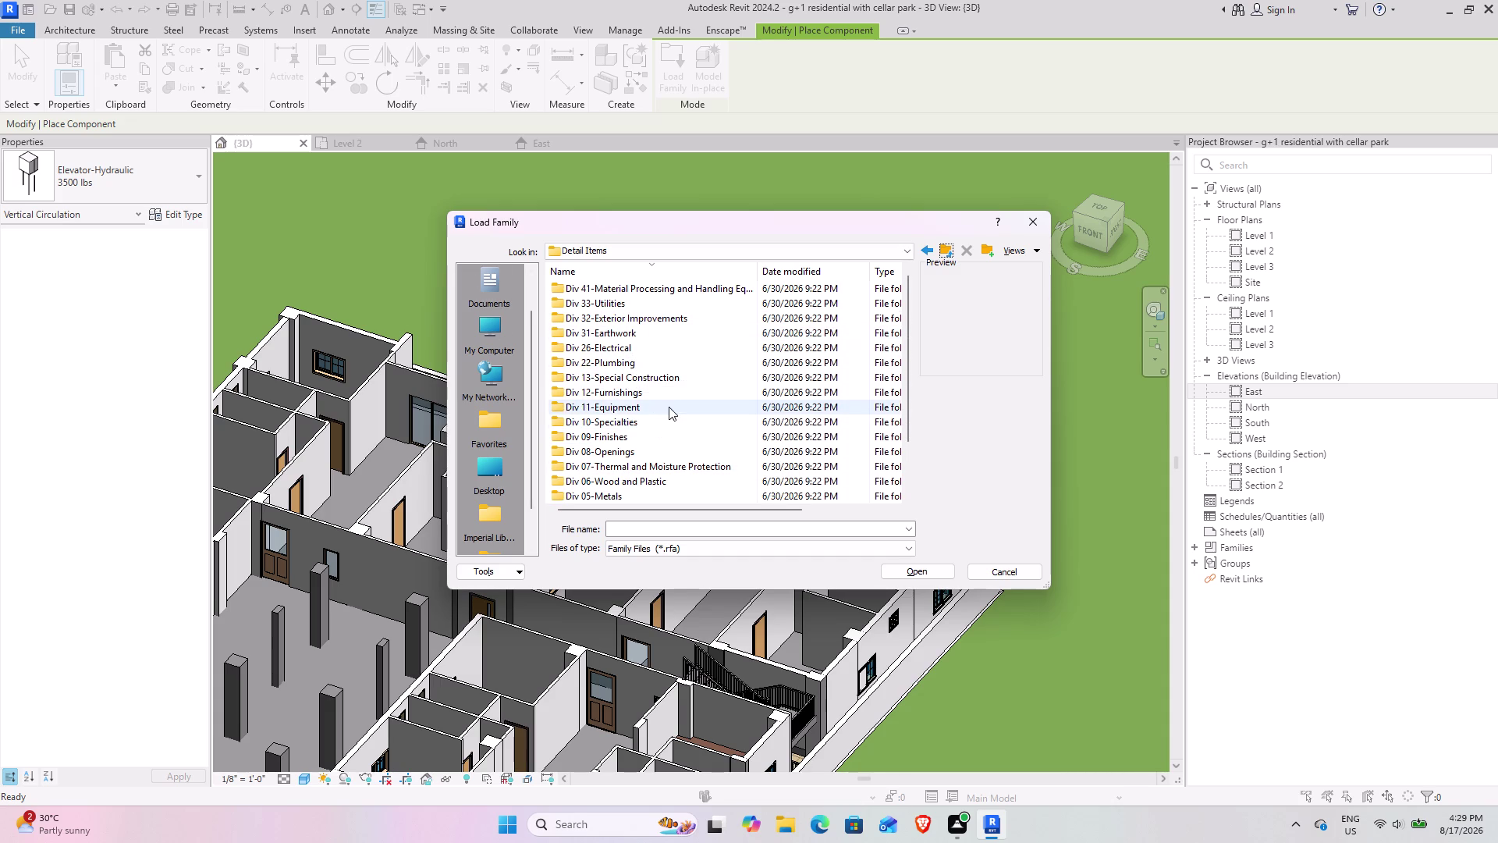
click(940, 243)
scroll(down, 3)
scroll(down, 3)
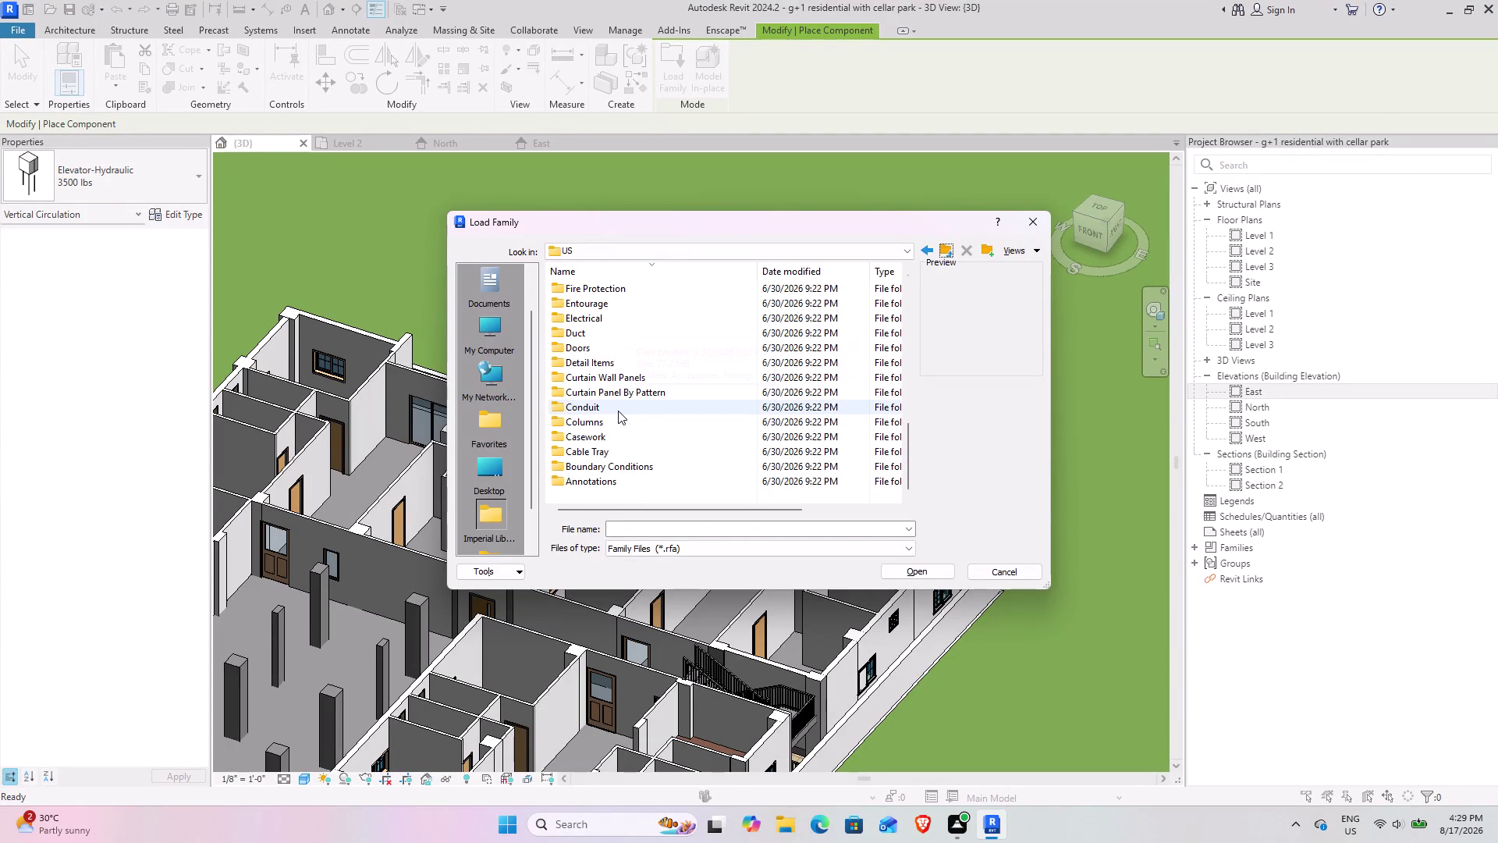
click(905, 458)
double_click(697, 410)
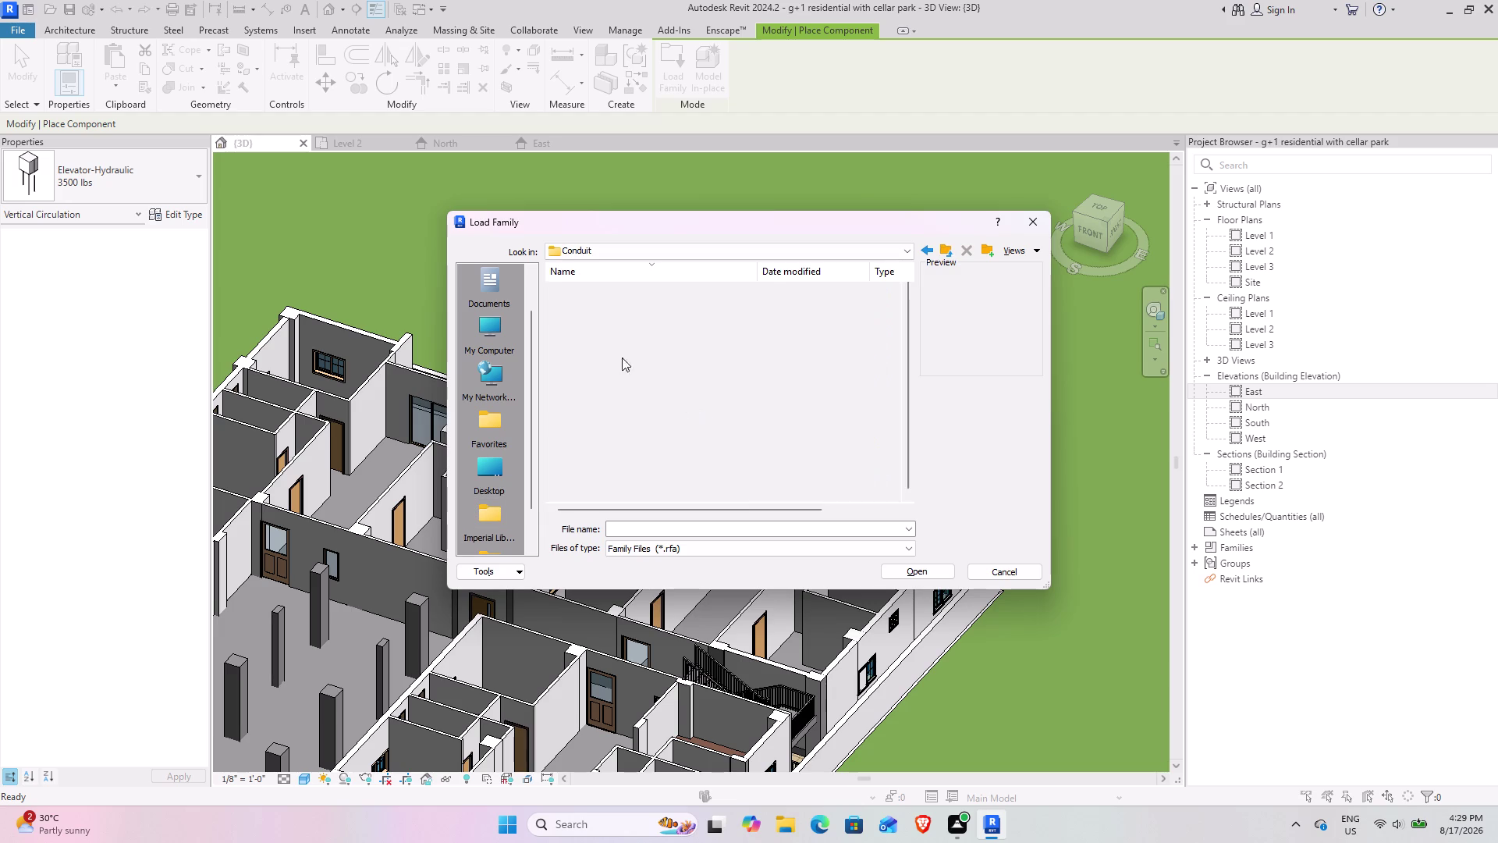
click(950, 250)
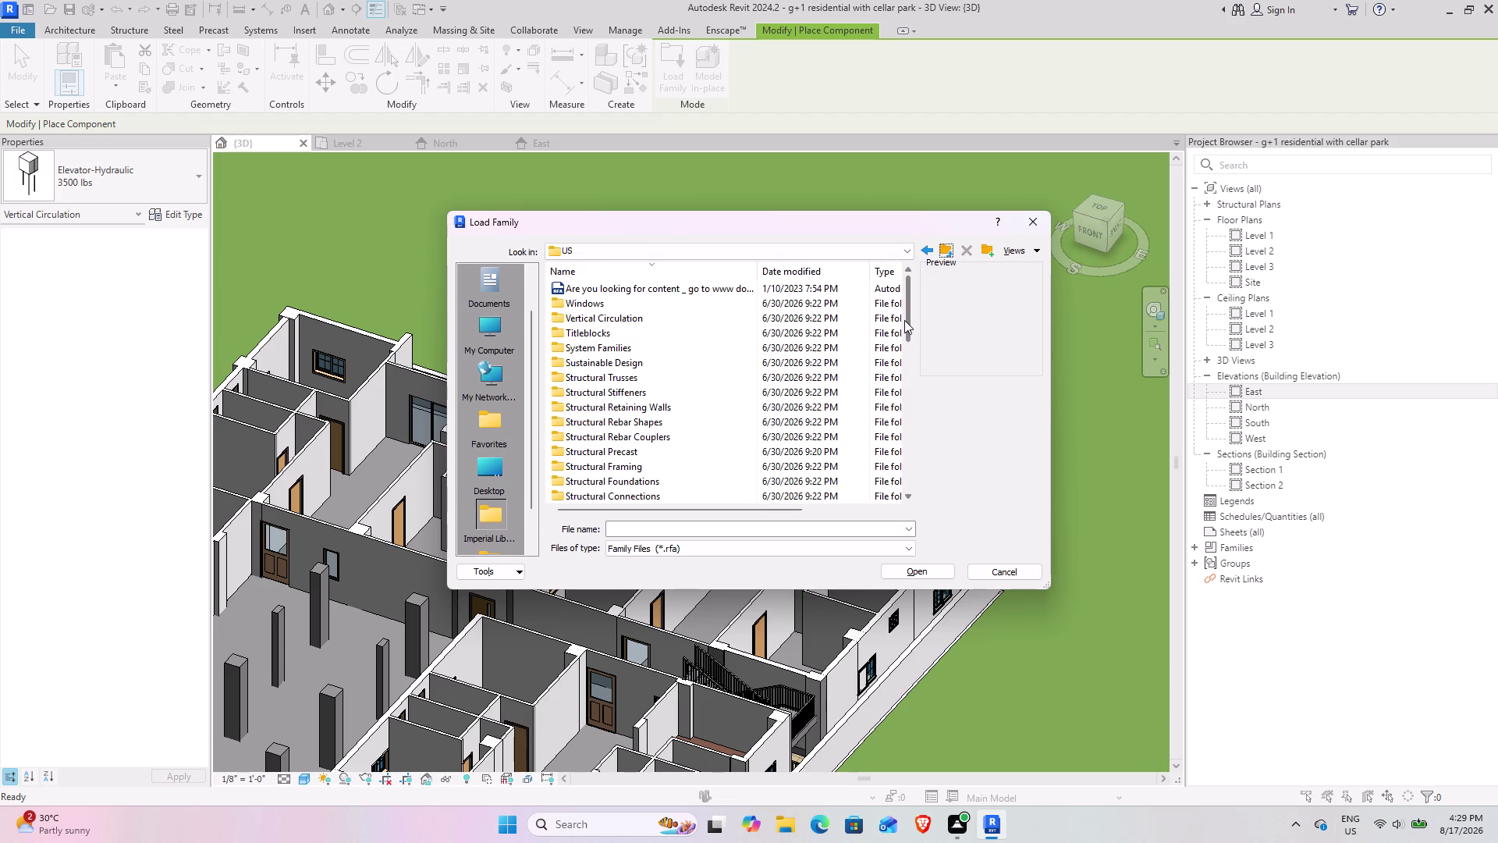
drag(906, 311, 905, 342)
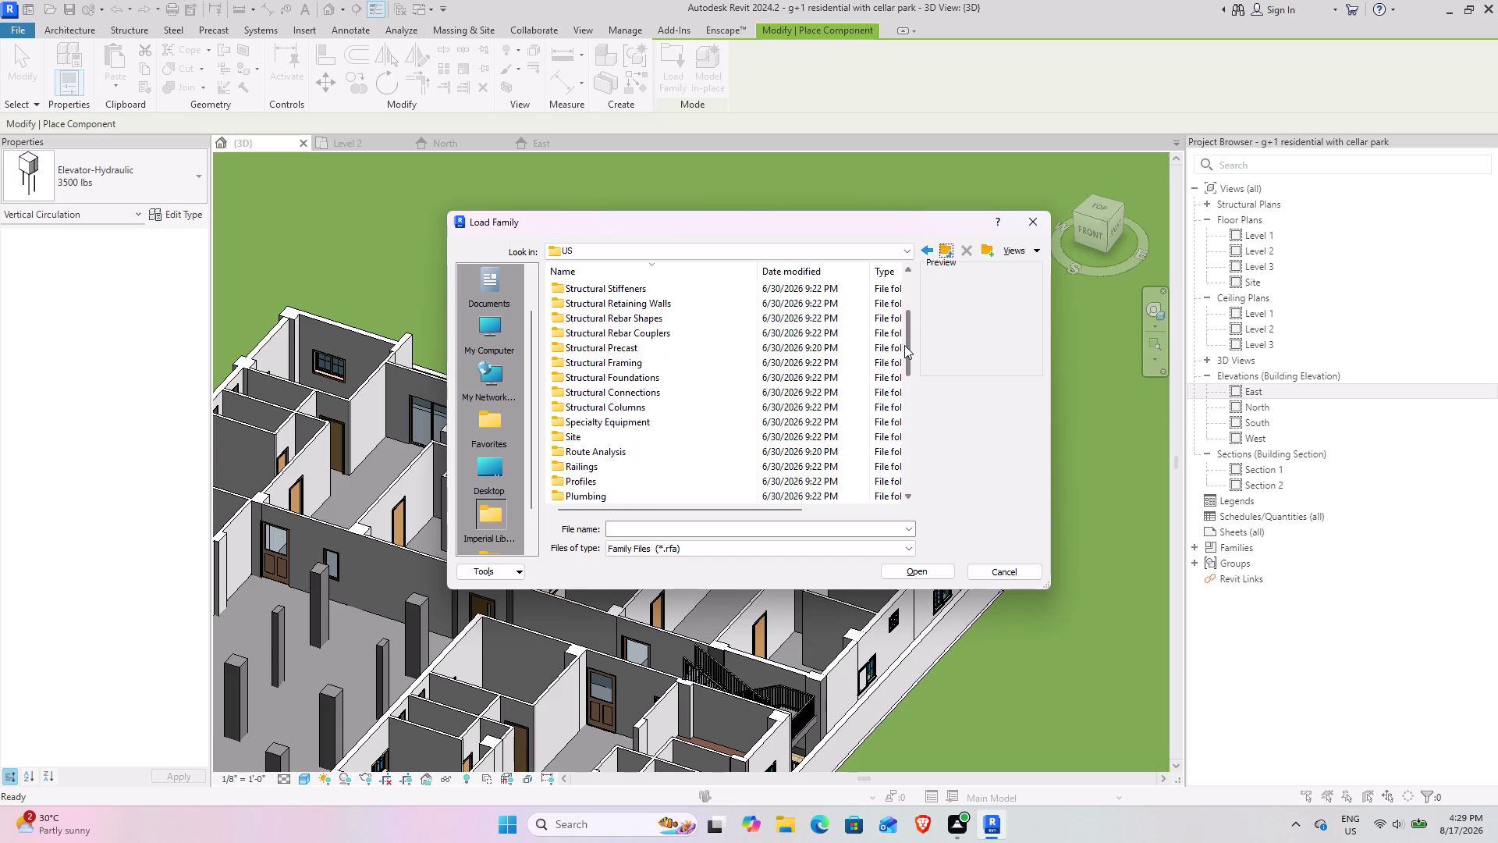
drag(905, 342, 902, 357)
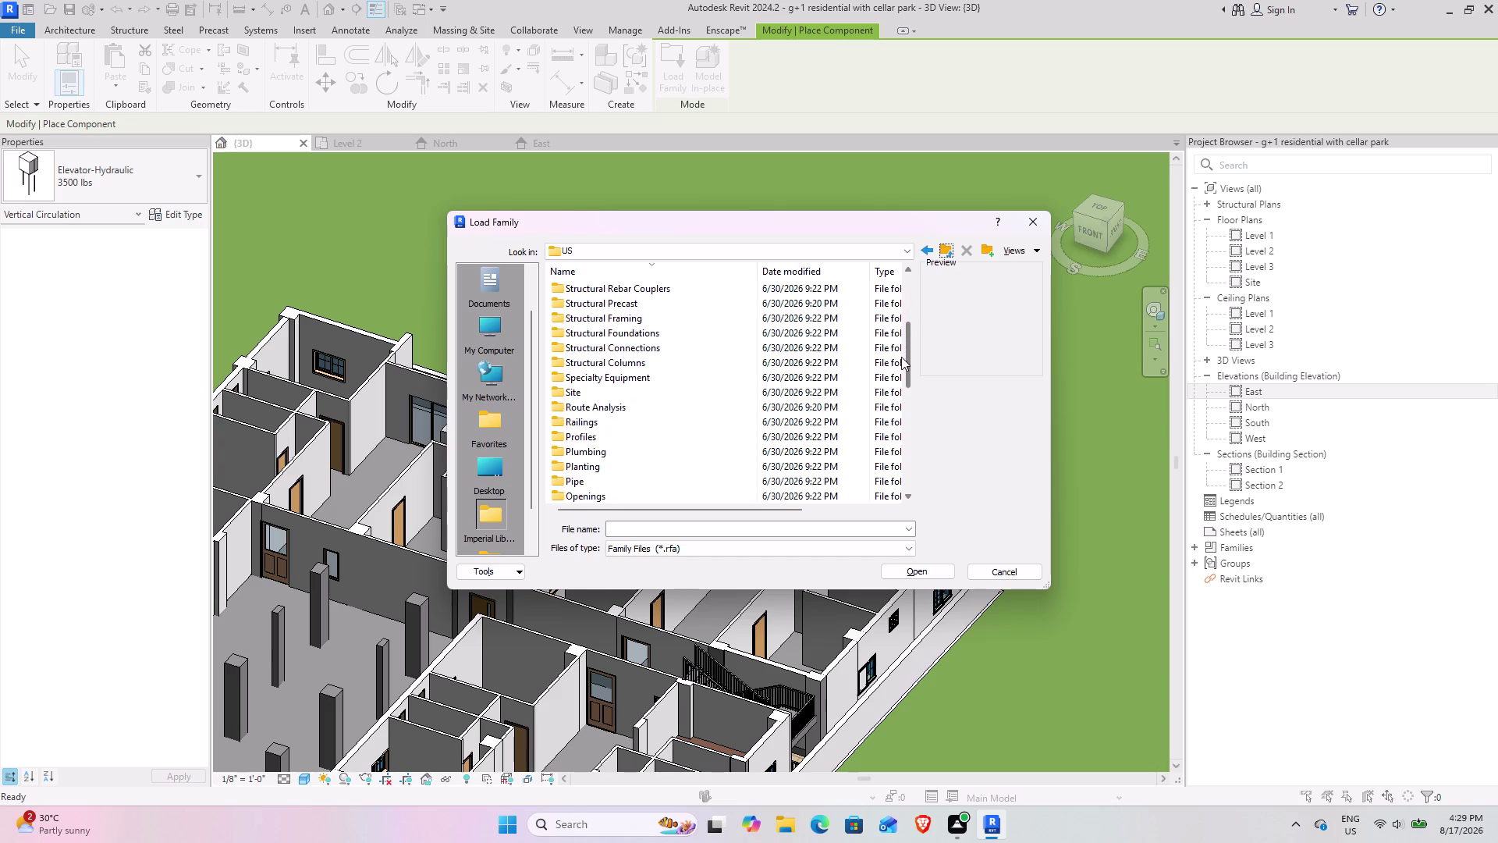
drag(901, 356, 900, 369)
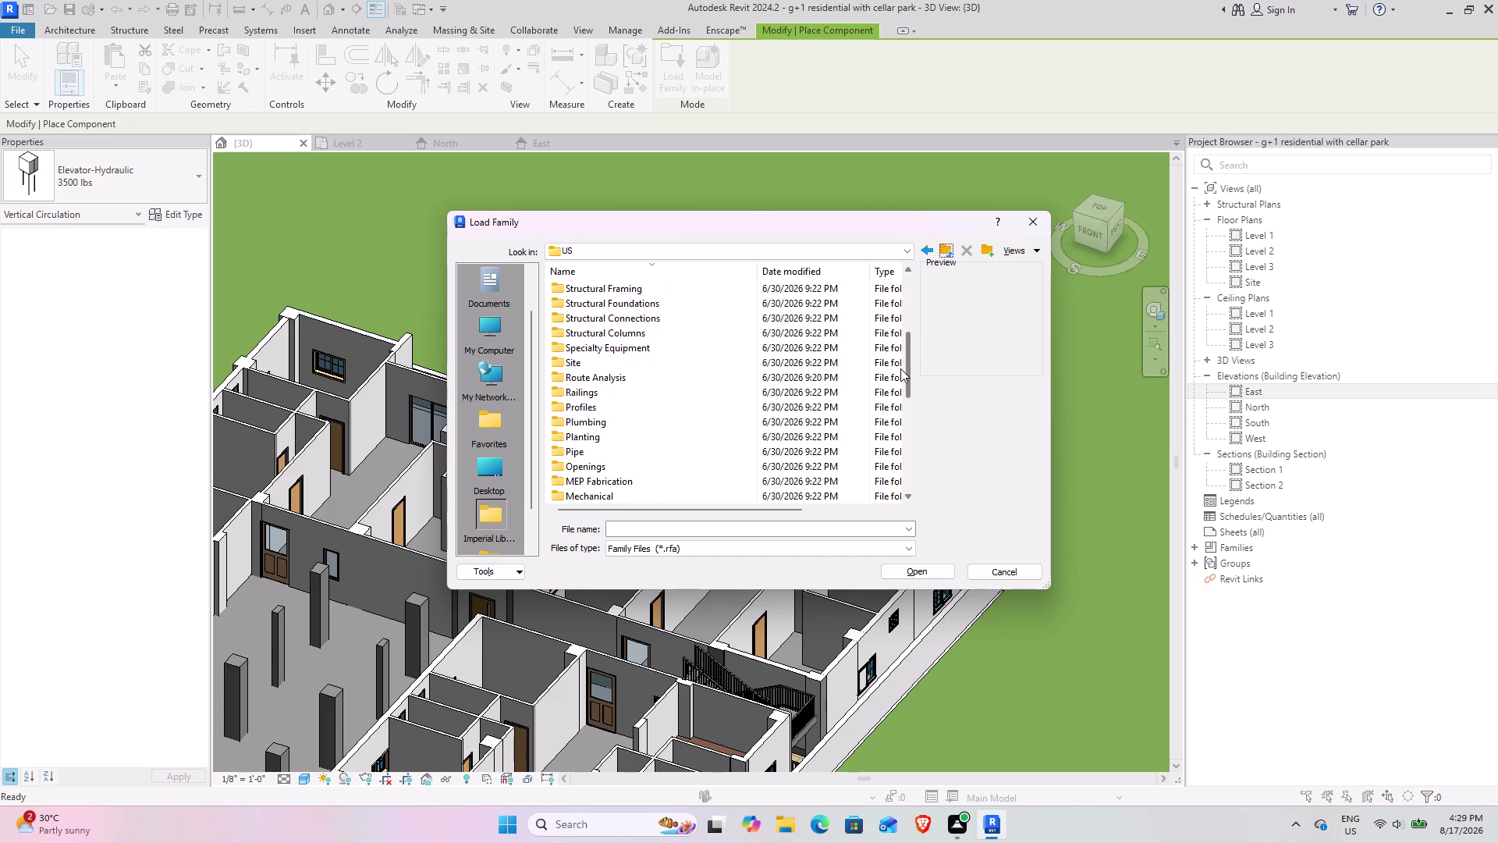
drag(901, 368, 900, 371)
double_click(661, 387)
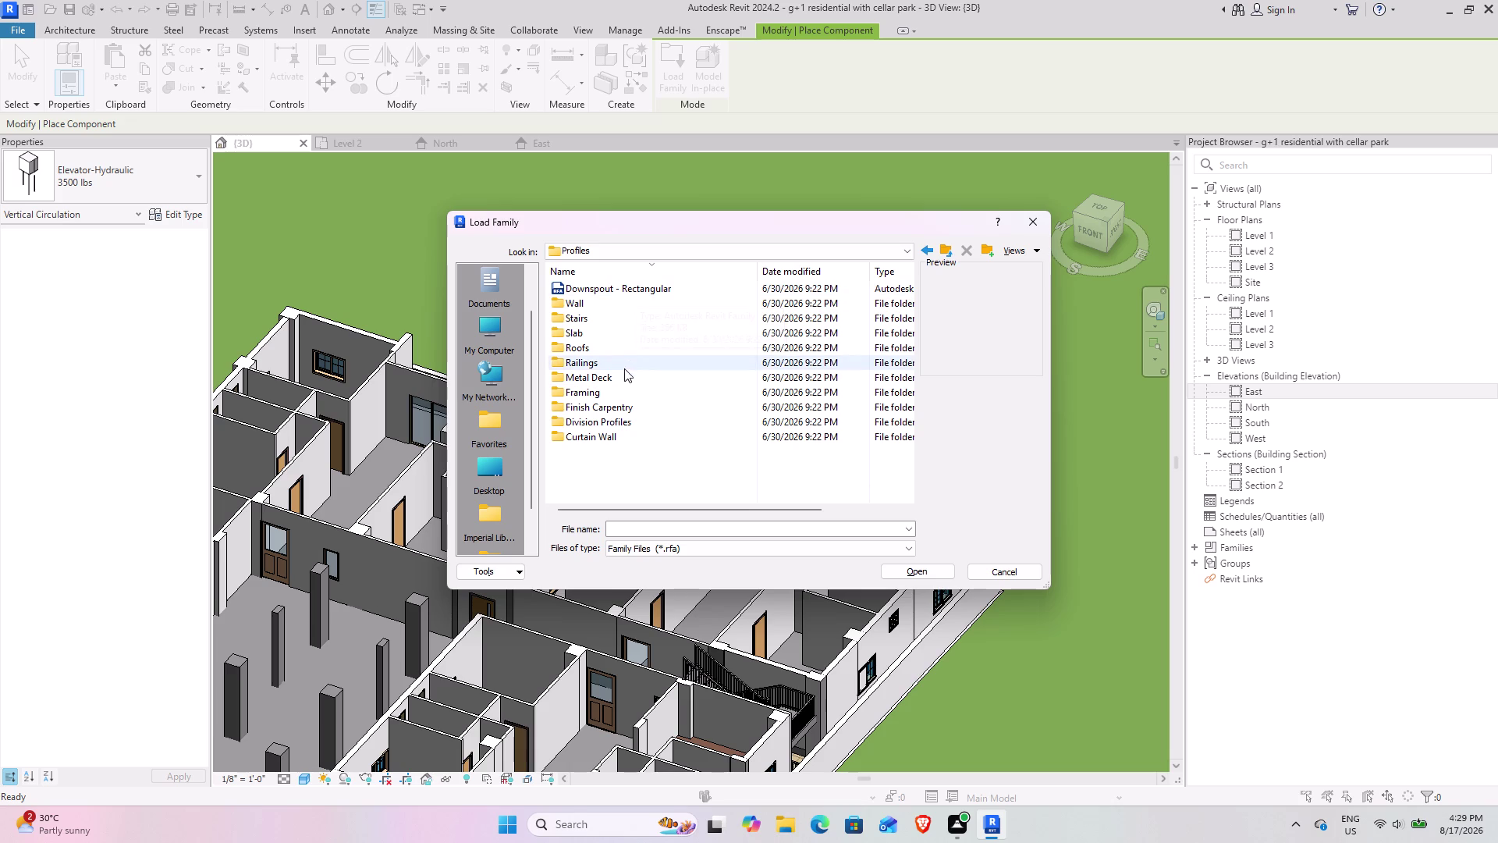
double_click(608, 302)
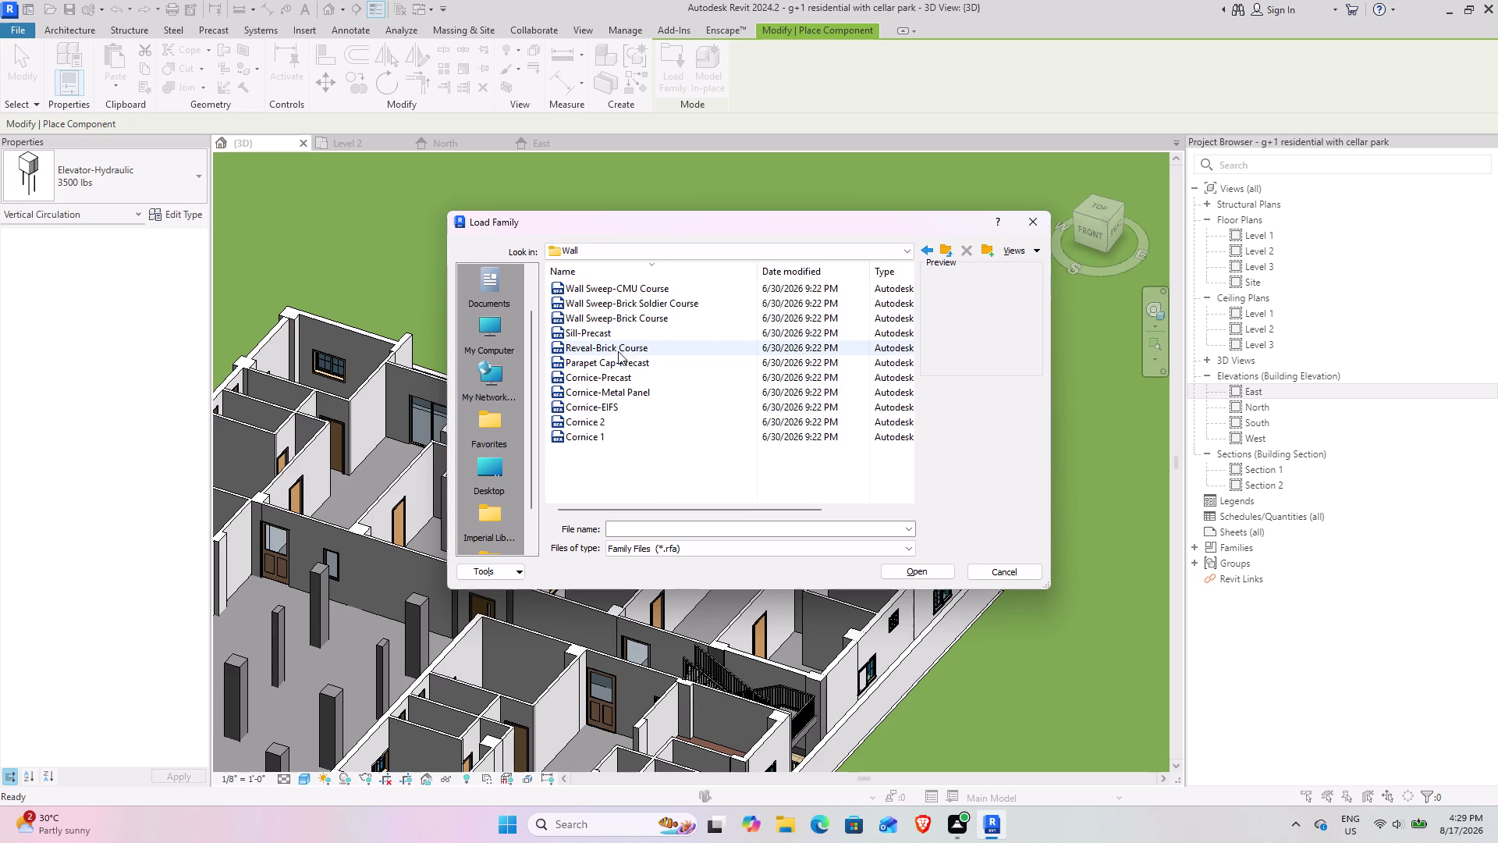
scroll(up, 3)
scroll(up, 3)
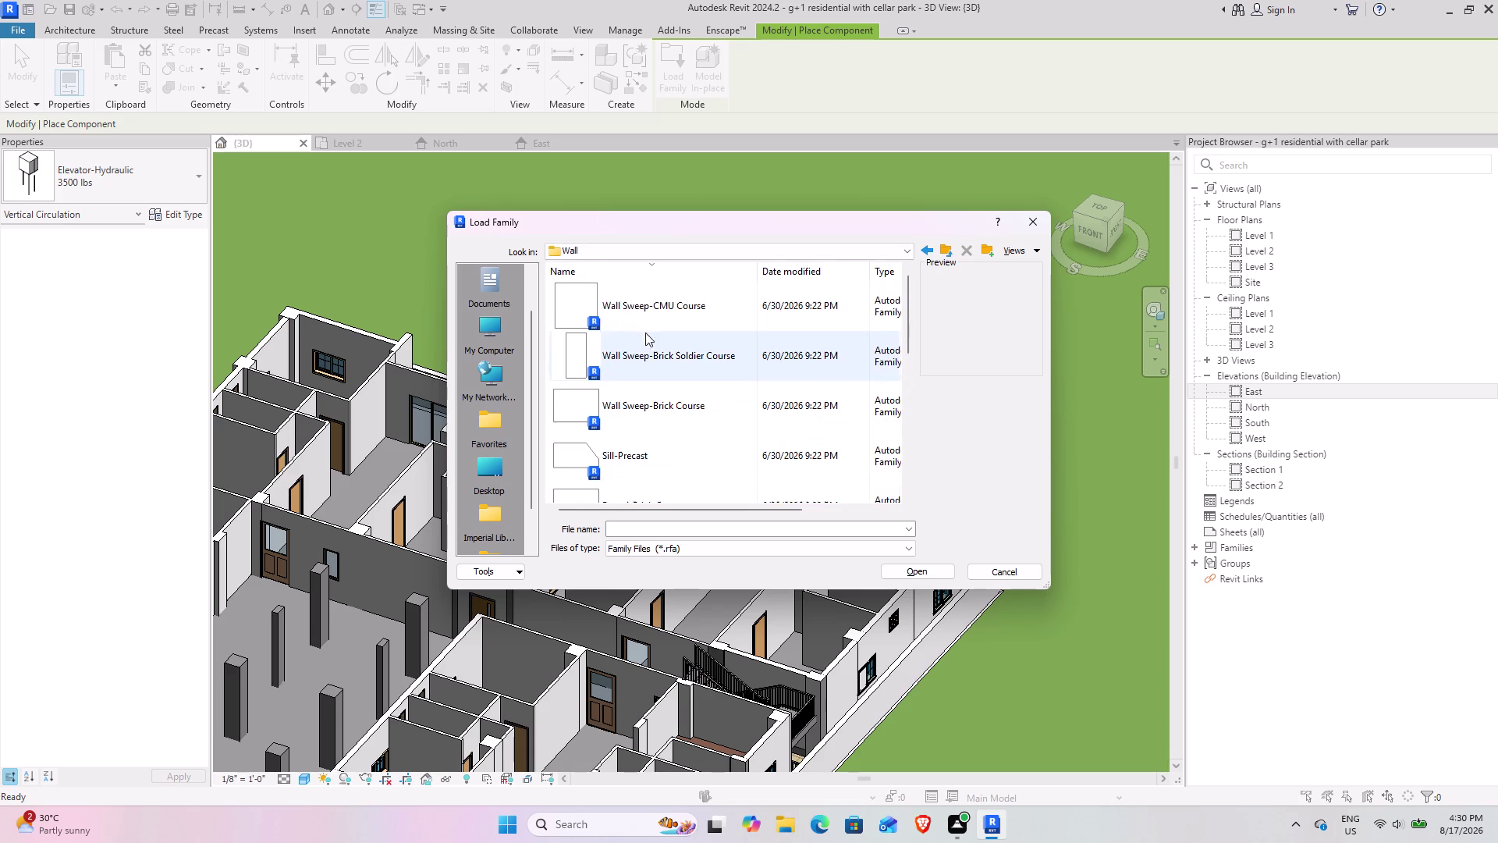
click(947, 247)
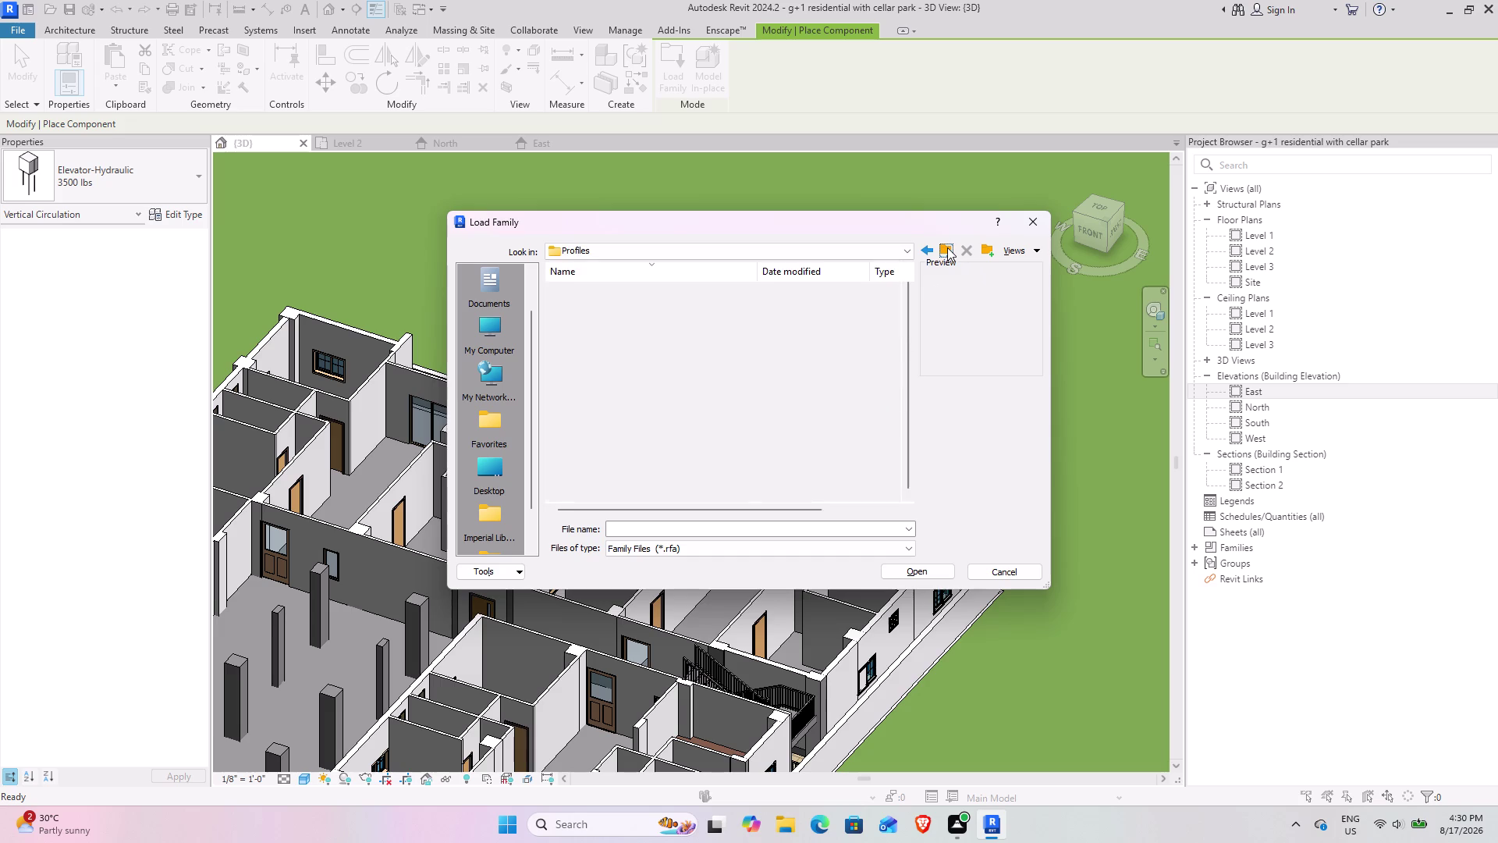
click(948, 247)
scroll(down, 3)
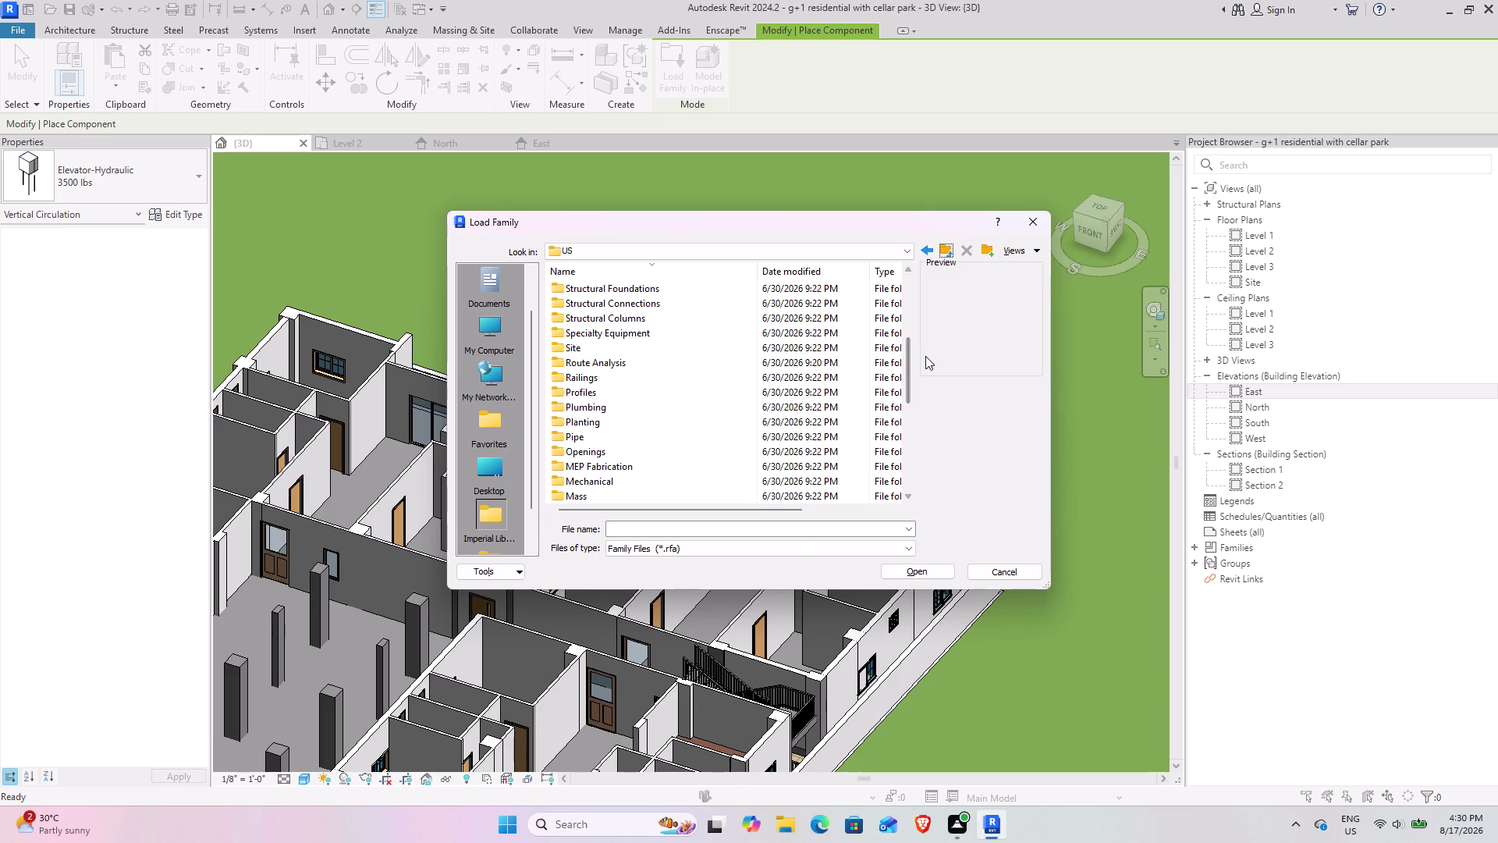
drag(910, 353, 903, 381)
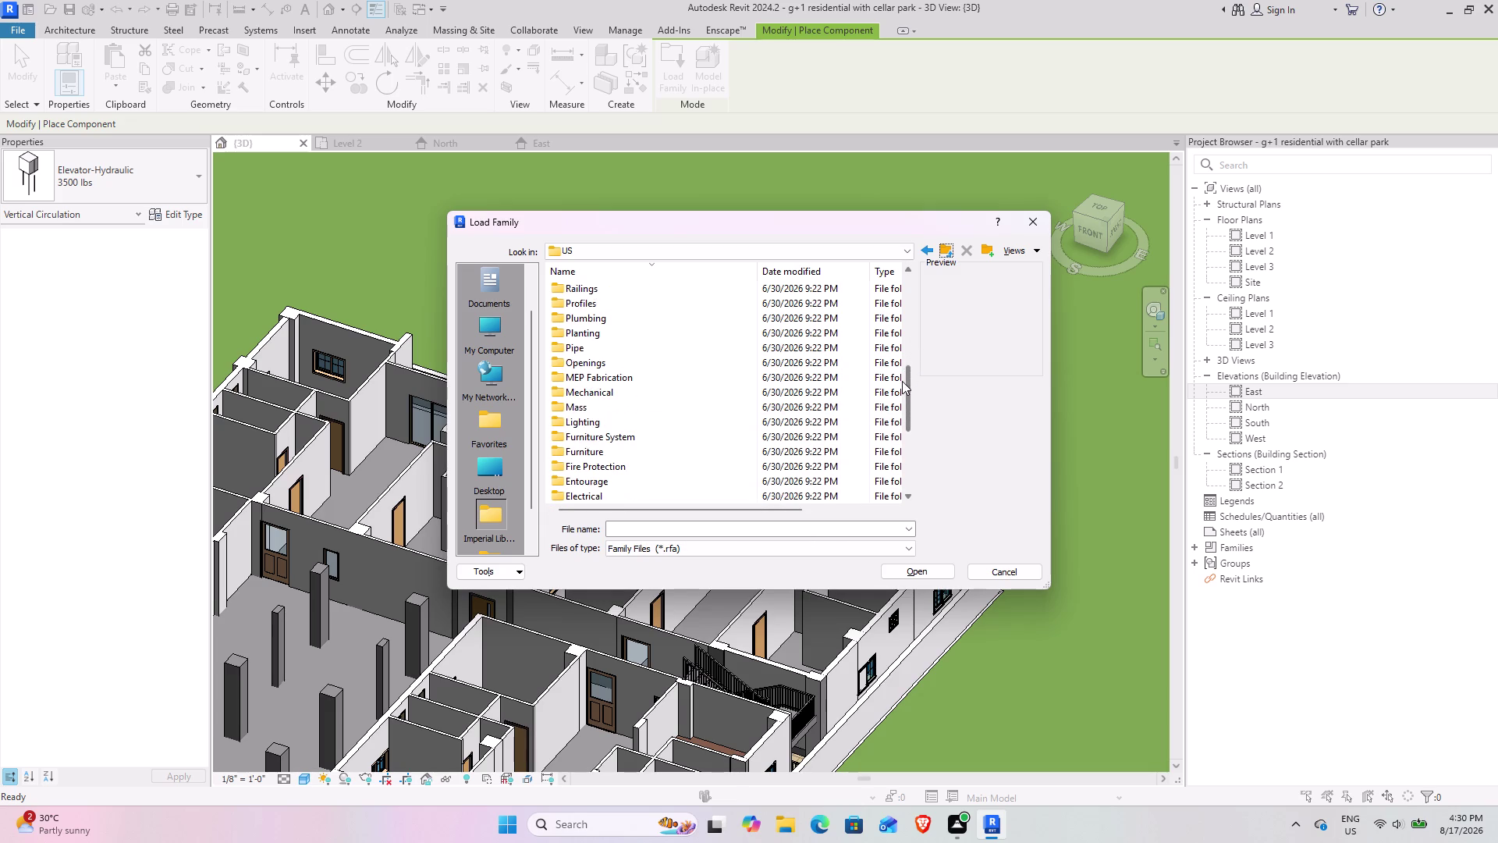
drag(902, 381, 900, 384)
click(696, 425)
double_click(688, 432)
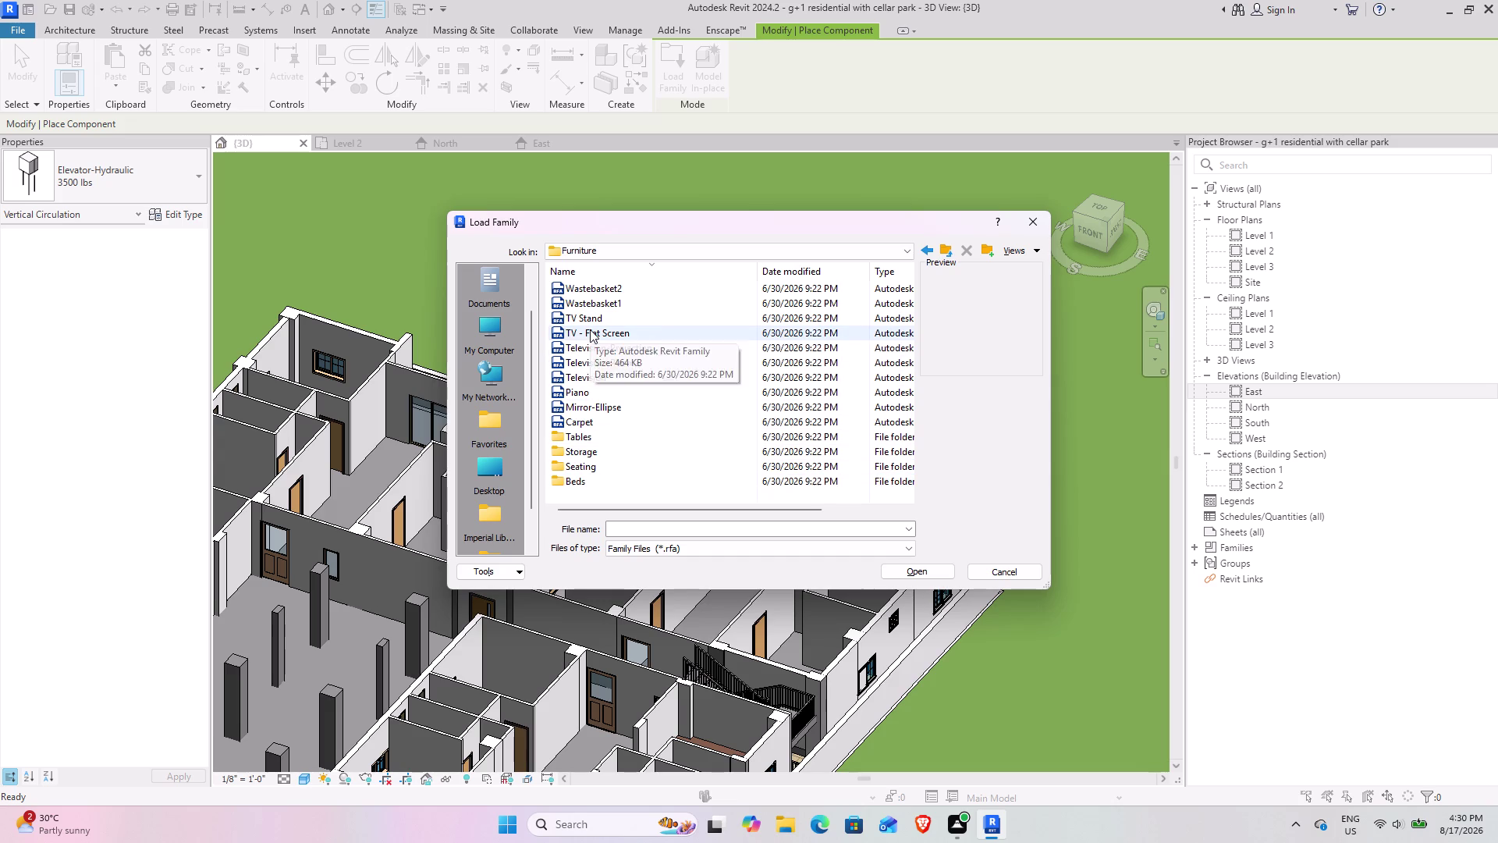
scroll(up, 3)
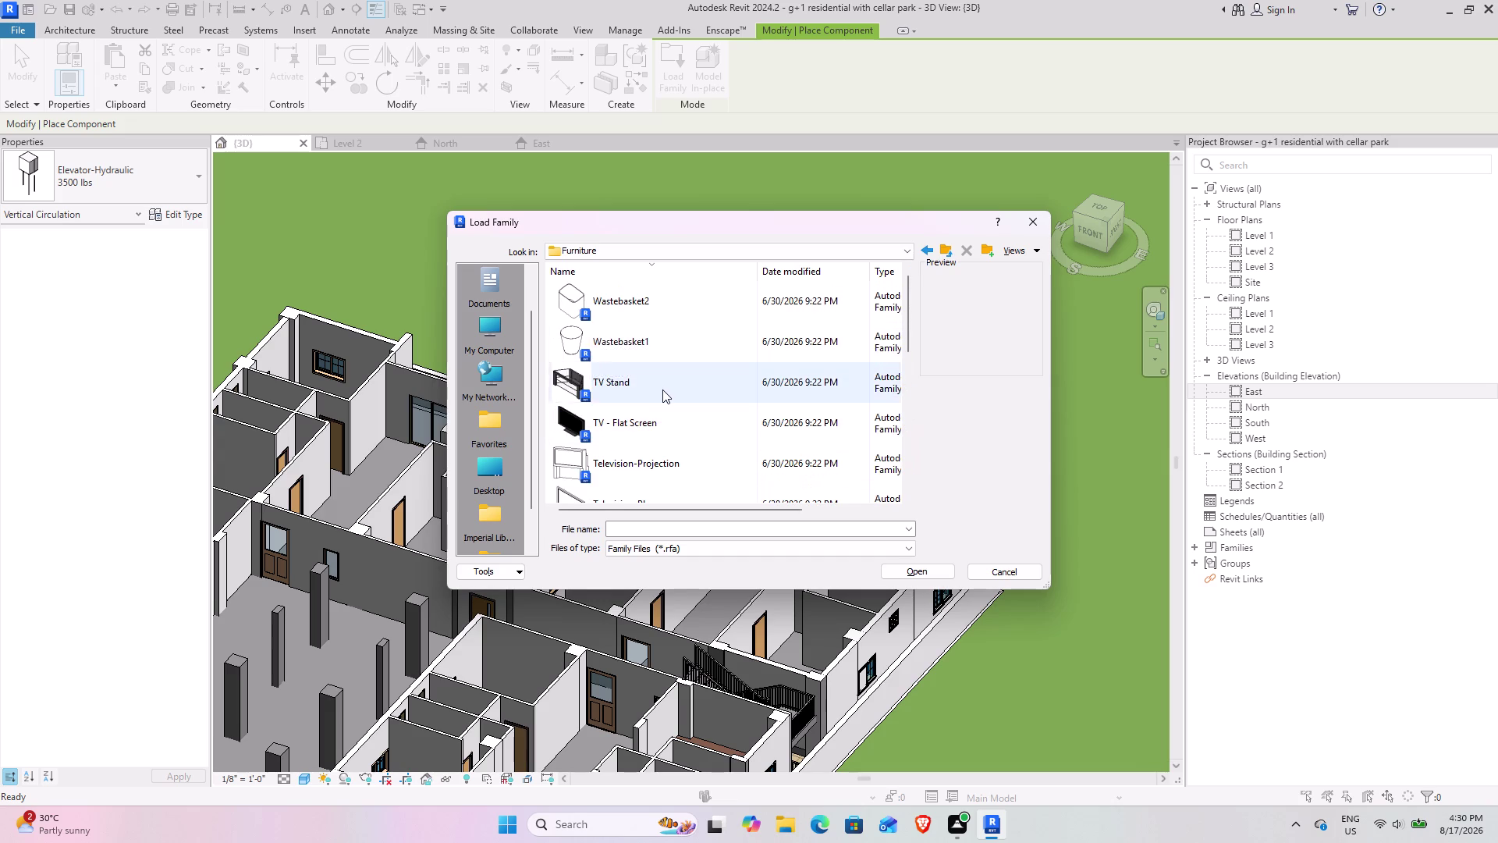
scroll(down, 3)
scroll(up, 3)
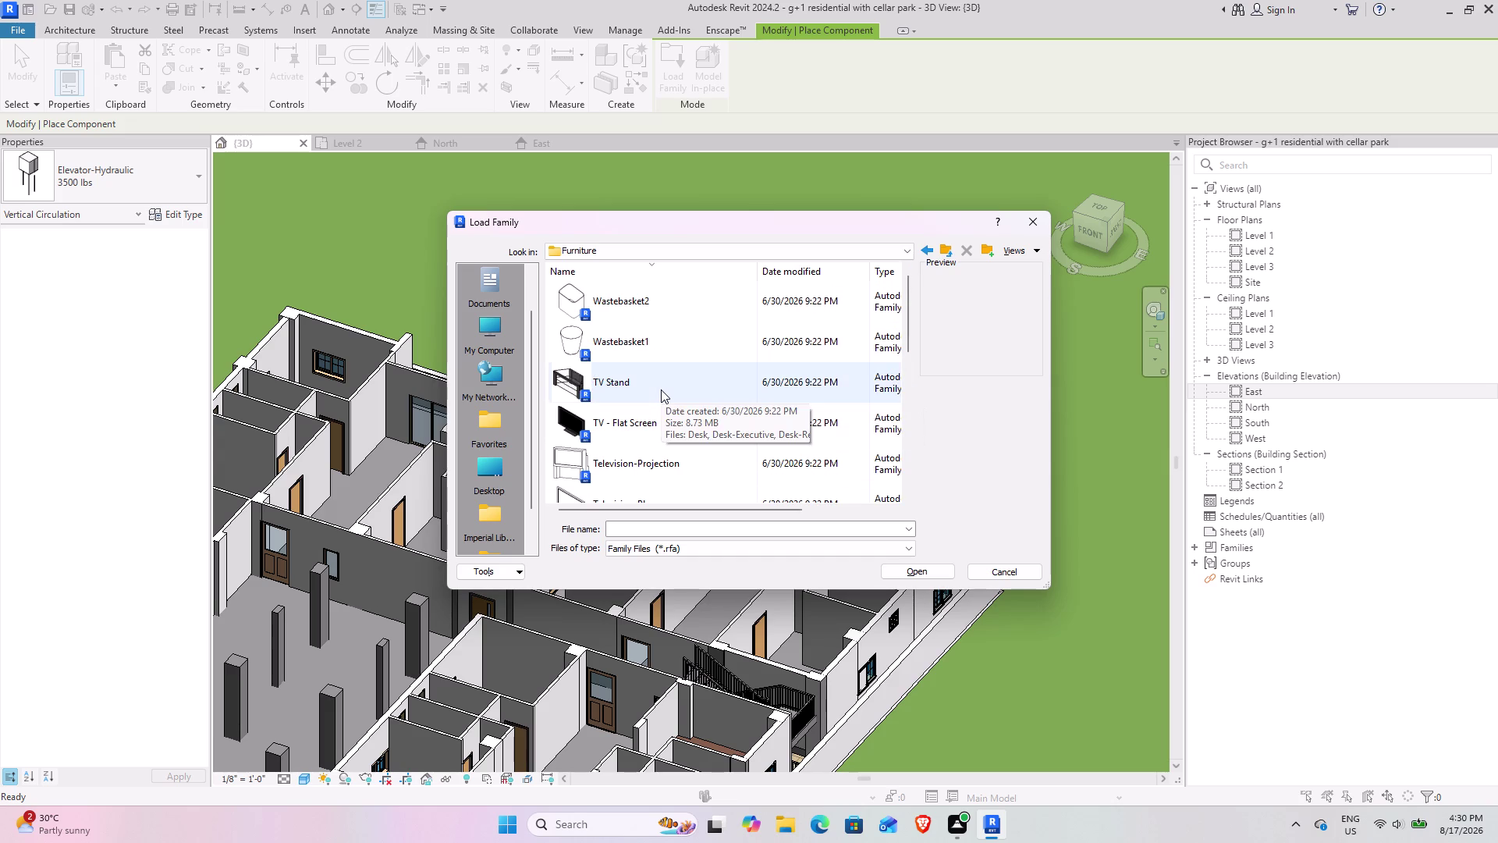
scroll(down, 3)
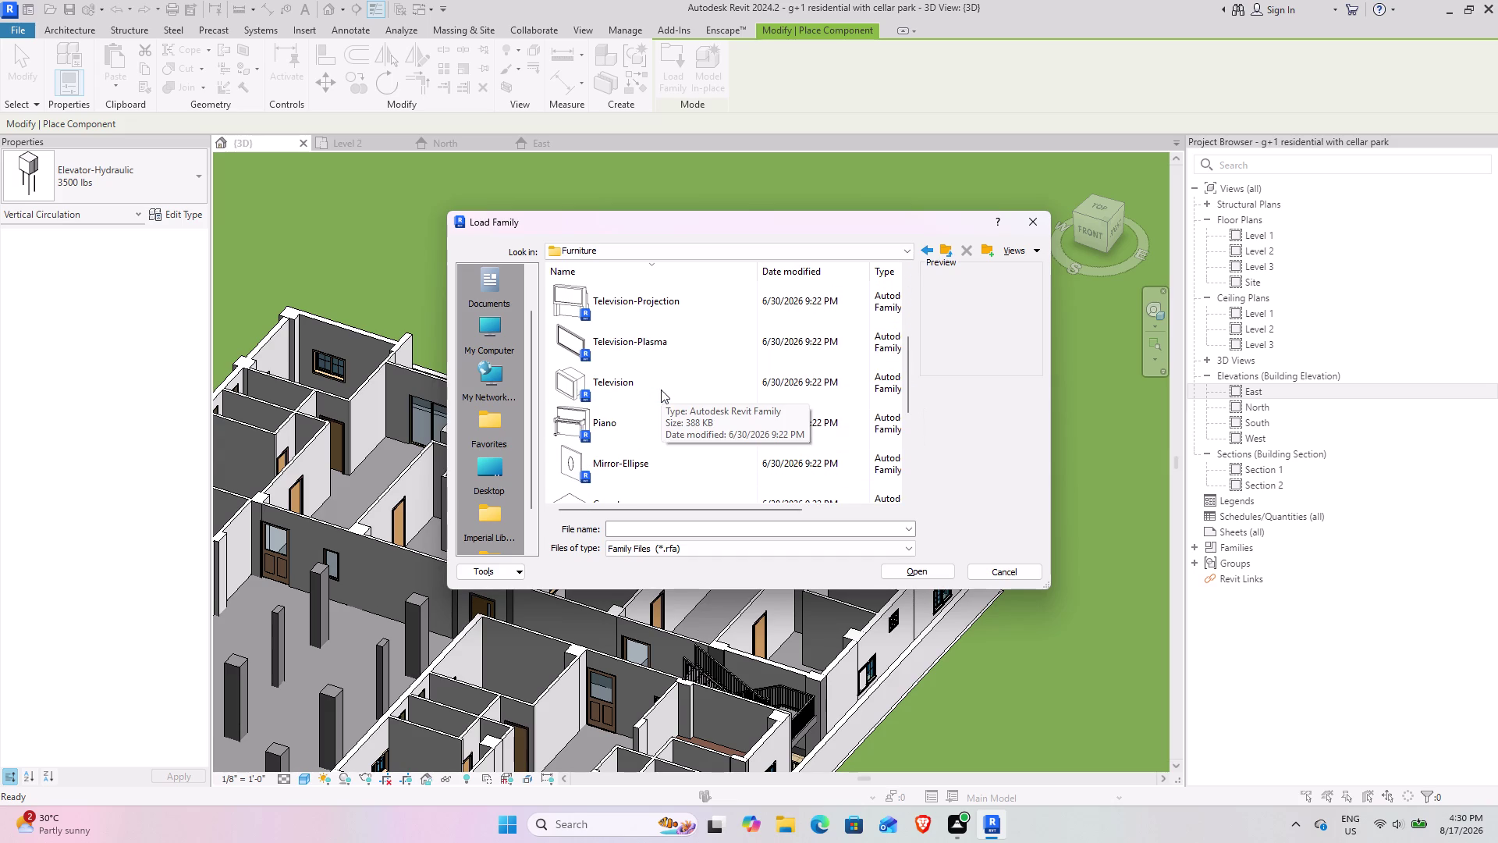
scroll(down, 3)
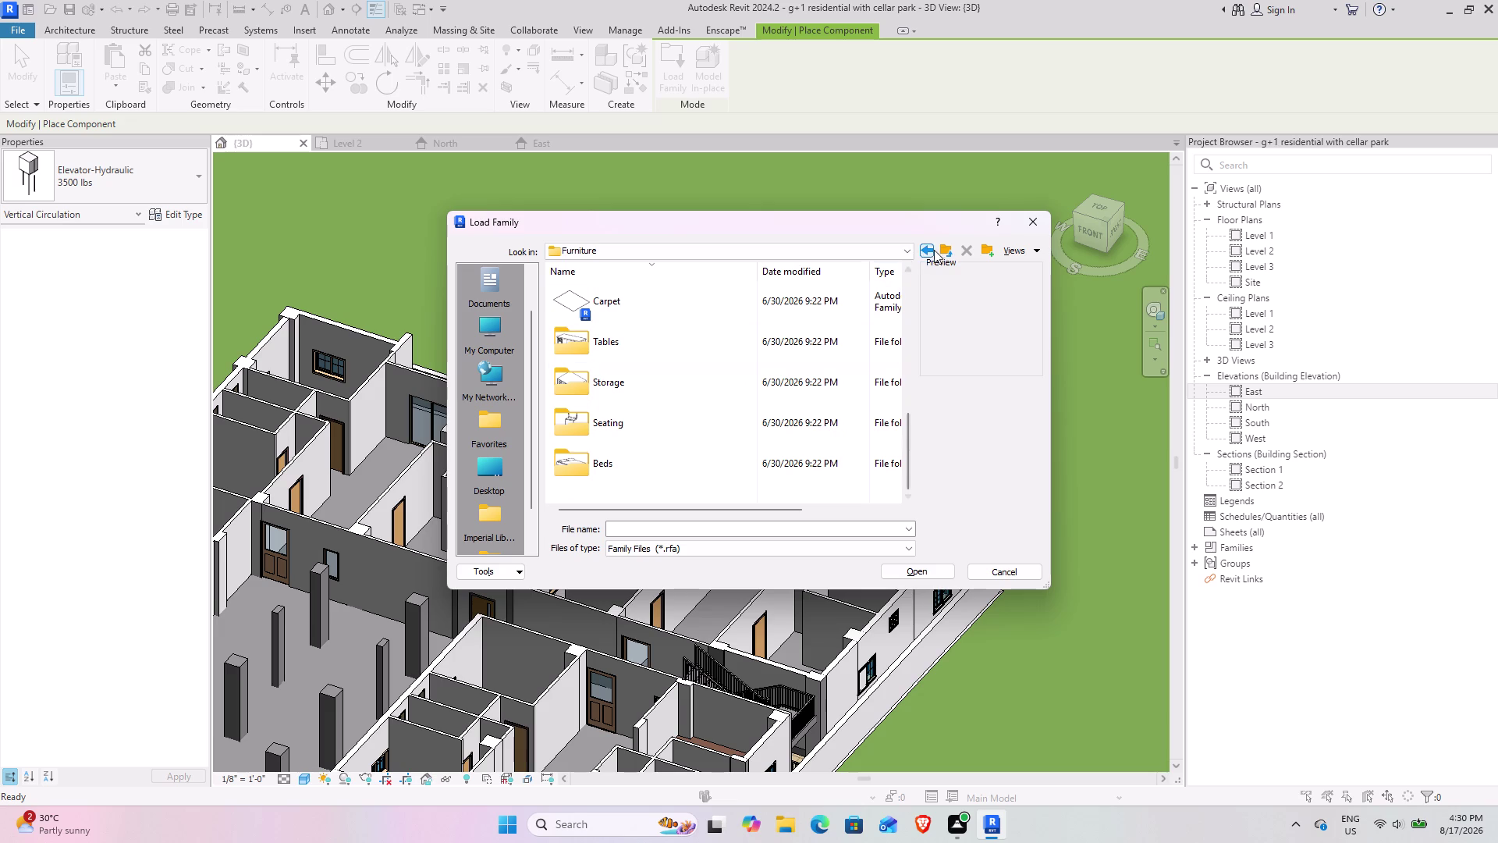
click(946, 246)
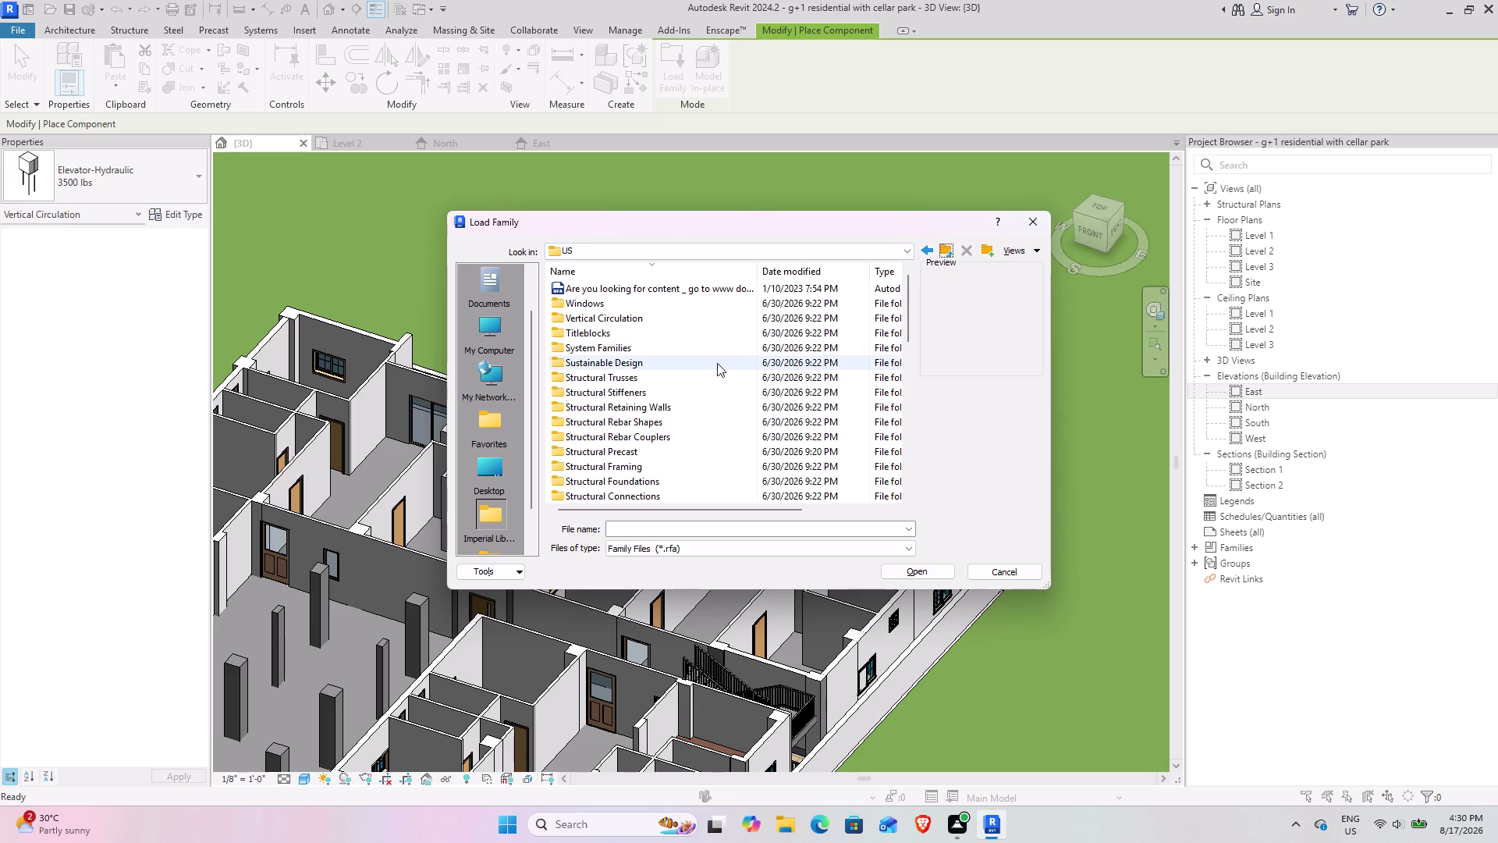
scroll(down, 3)
scroll(down, 3)
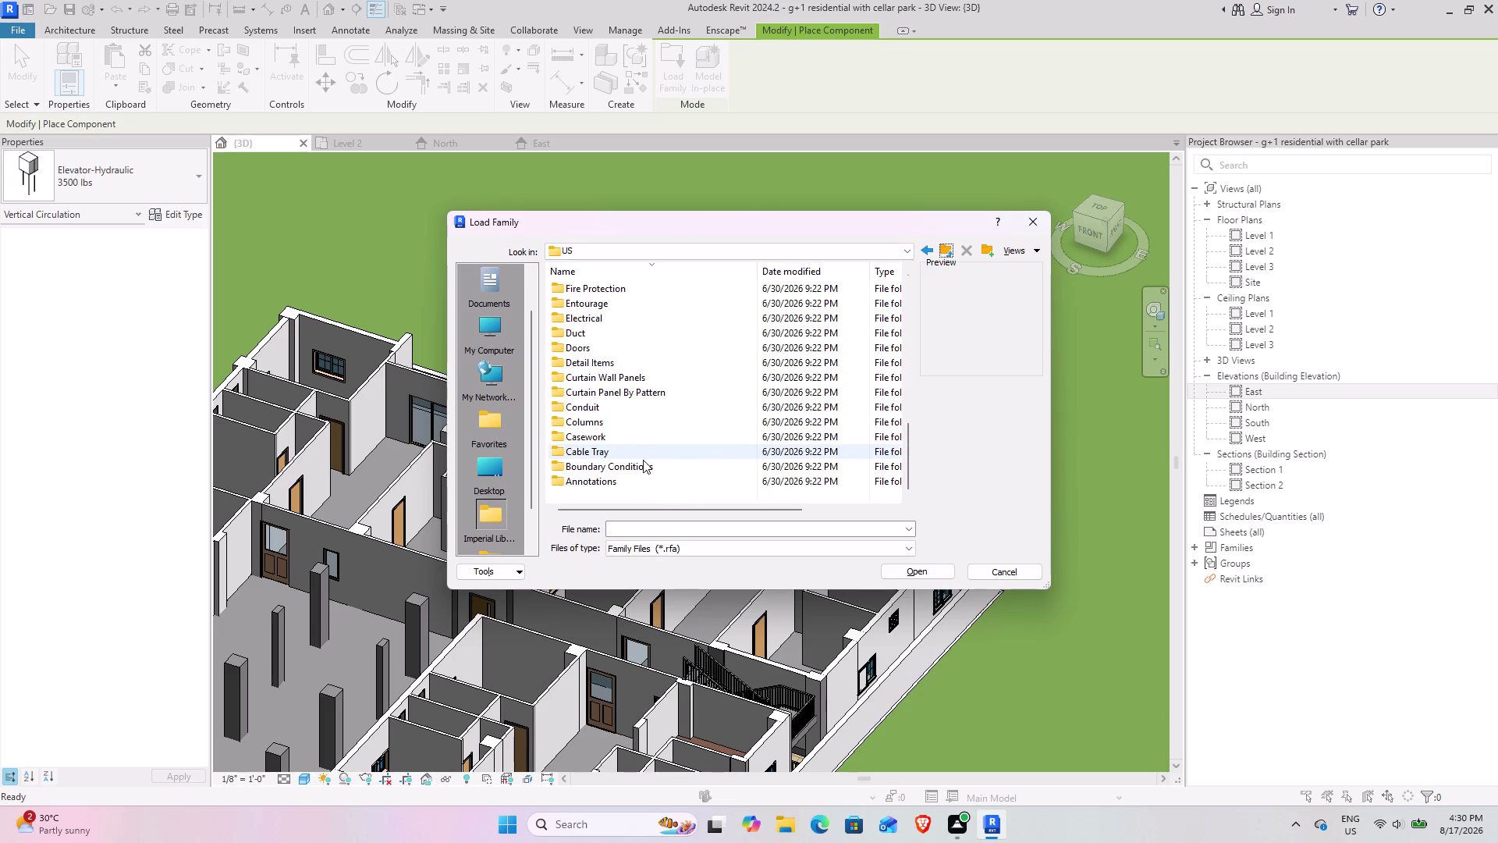
double_click(610, 469)
scroll(up, 3)
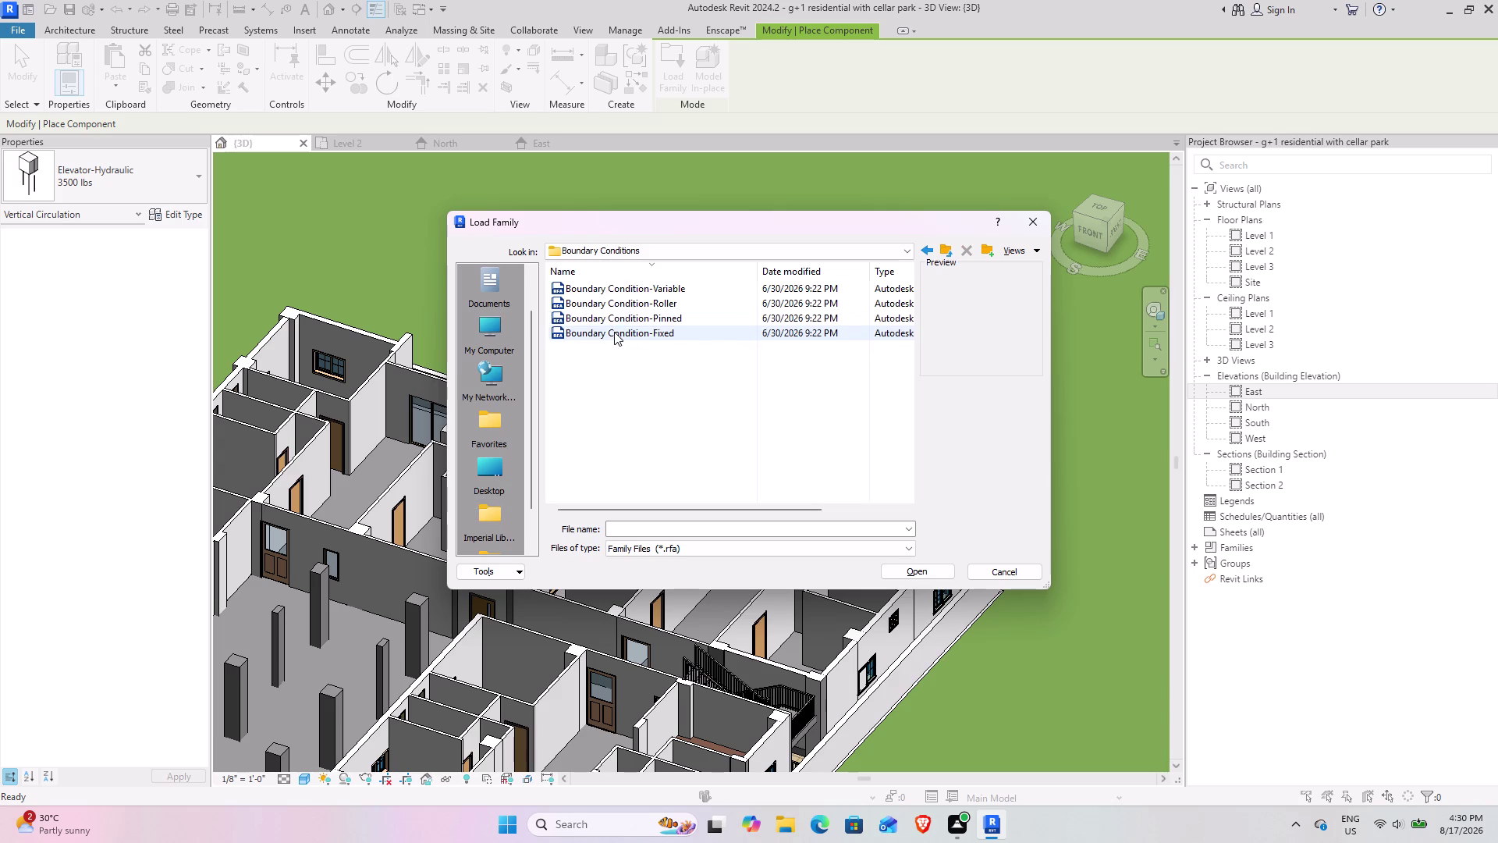
scroll(up, 3)
scroll(up, 3)
scroll(up, 3)
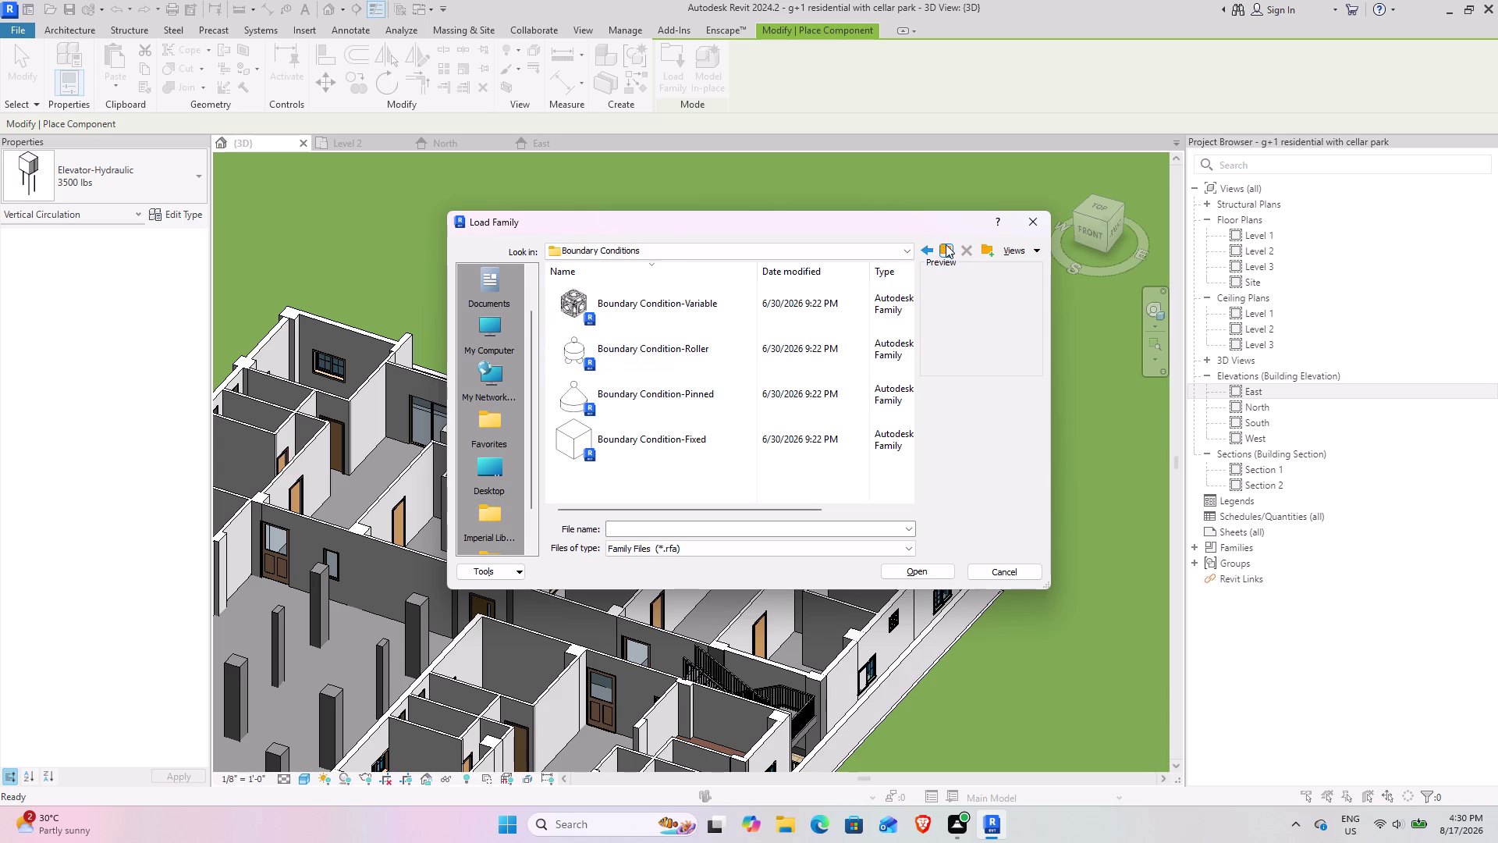
click(946, 245)
scroll(down, 3)
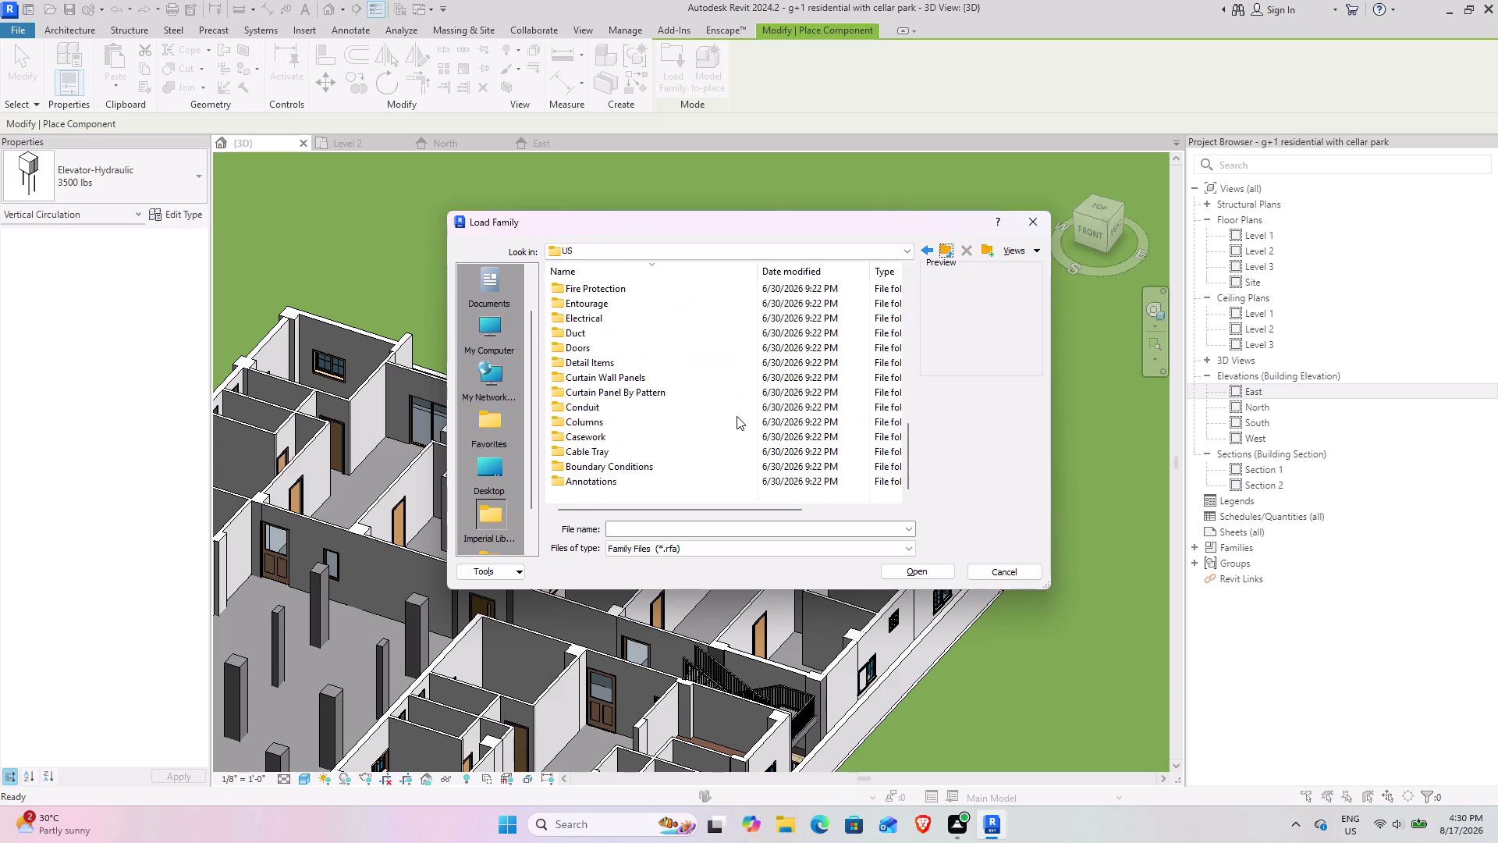
double_click(611, 442)
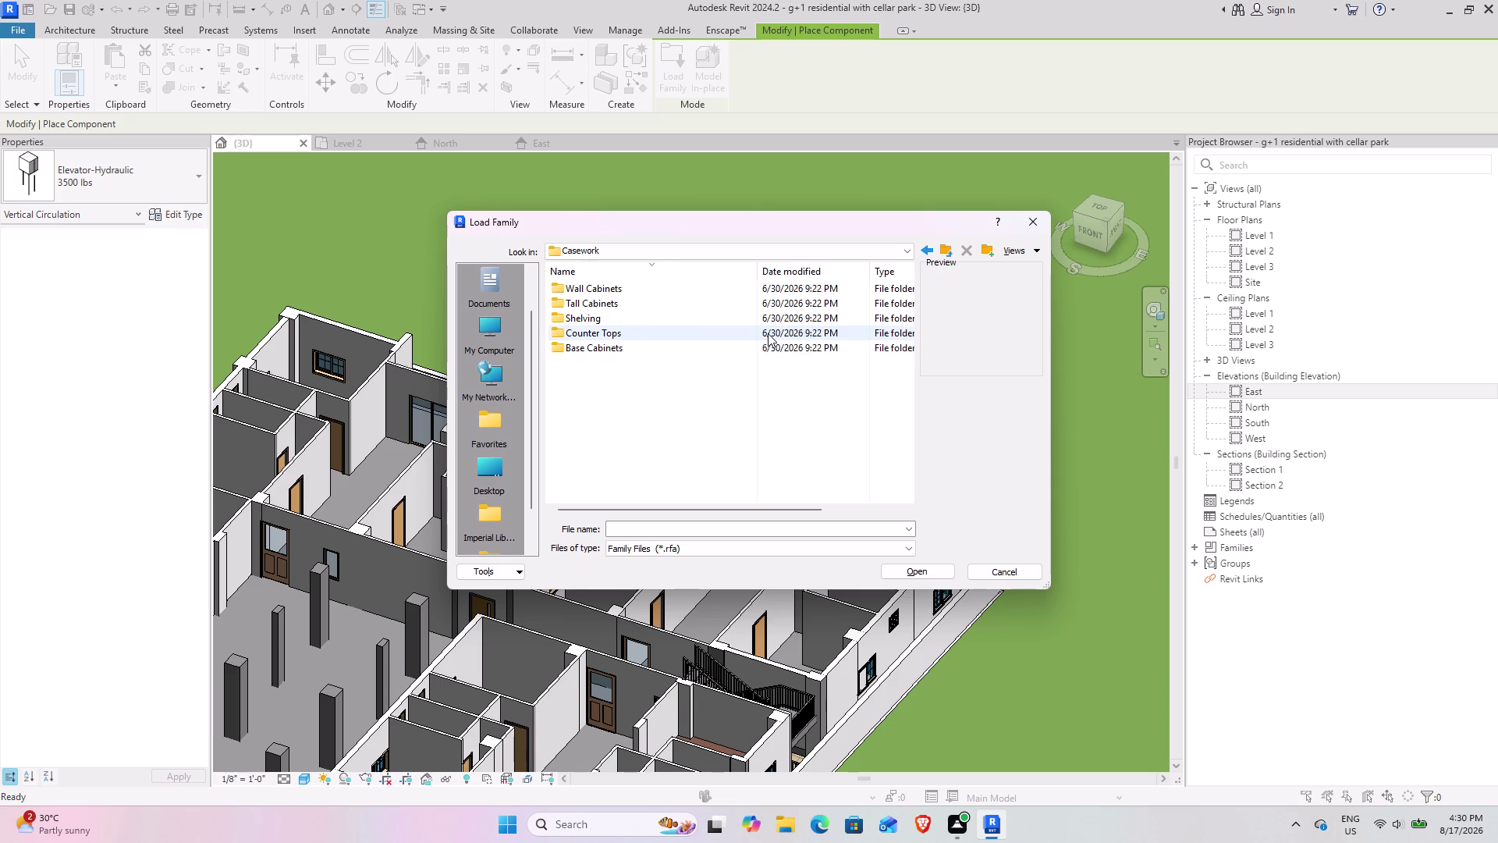
Open and review the Wall Cabinets families, then return to the Casework folder.
click(649, 288)
click(648, 288)
click(652, 376)
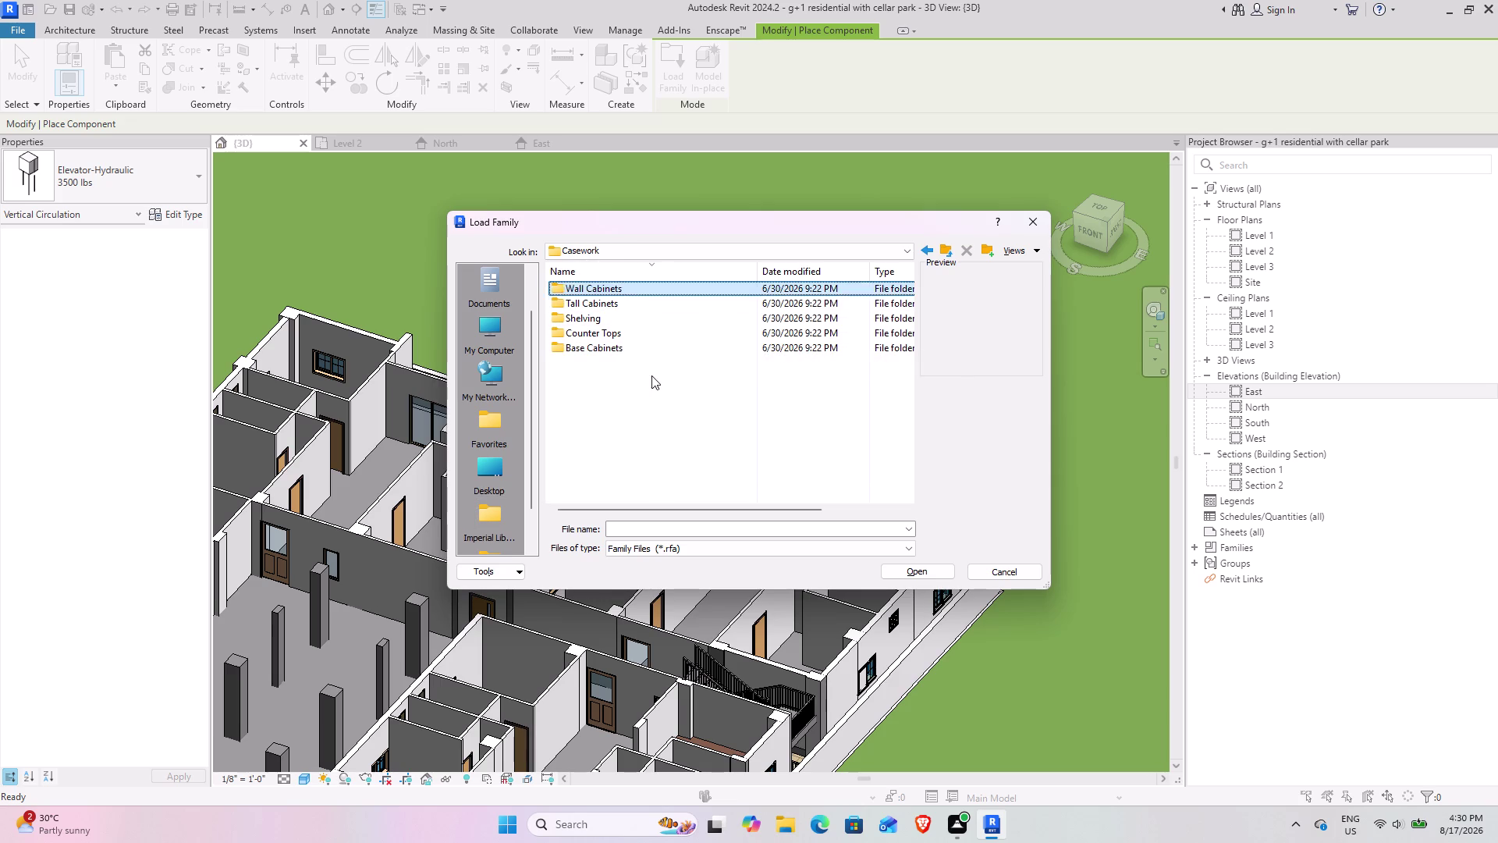
double_click(668, 291)
scroll(up, 3)
scroll(up, 3)
scroll(up, 3)
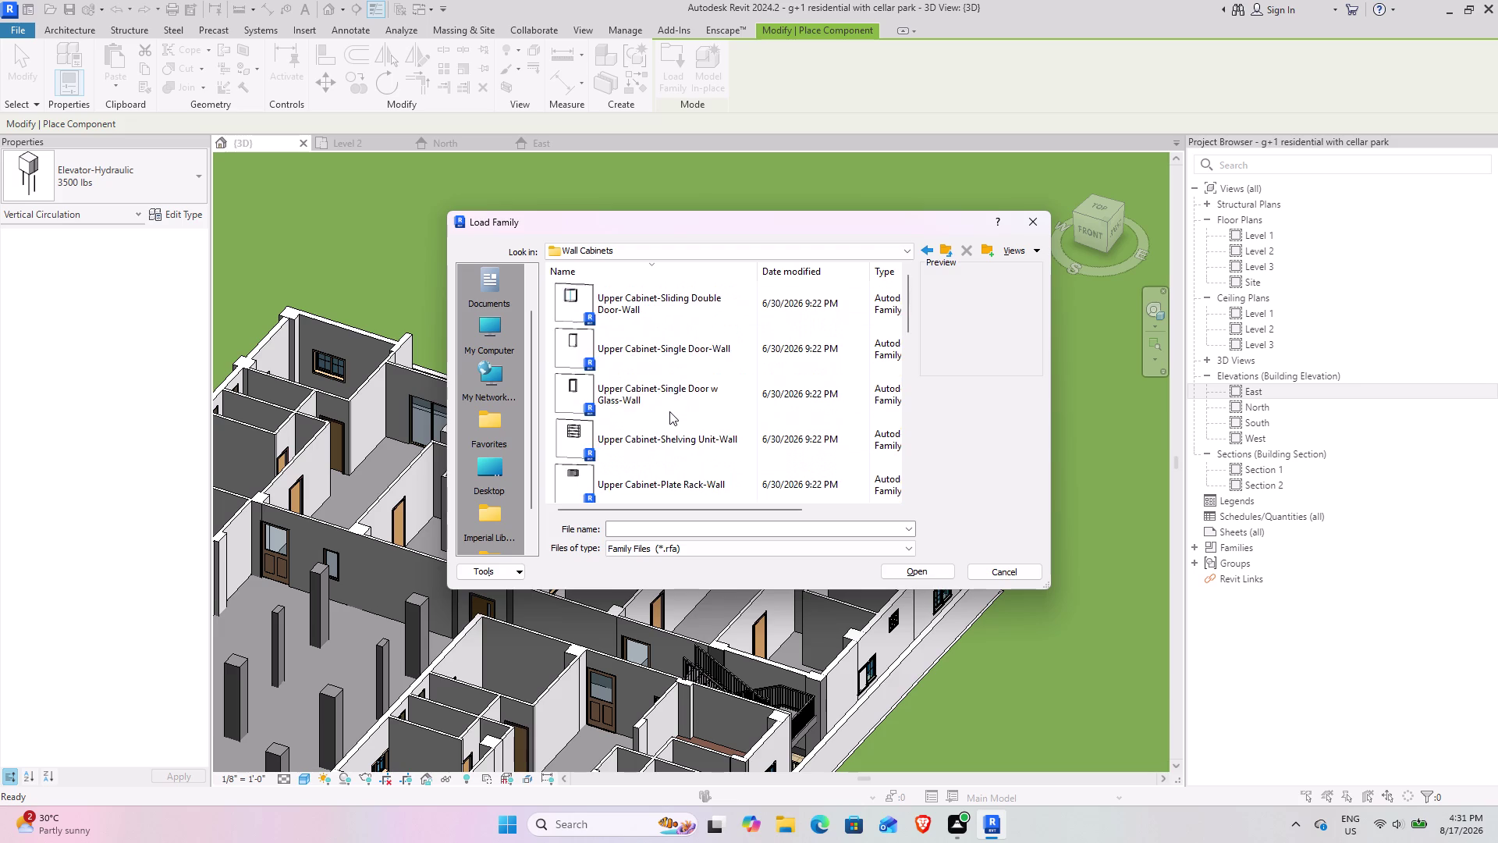
scroll(down, 3)
scroll(down, 3)
click(947, 258)
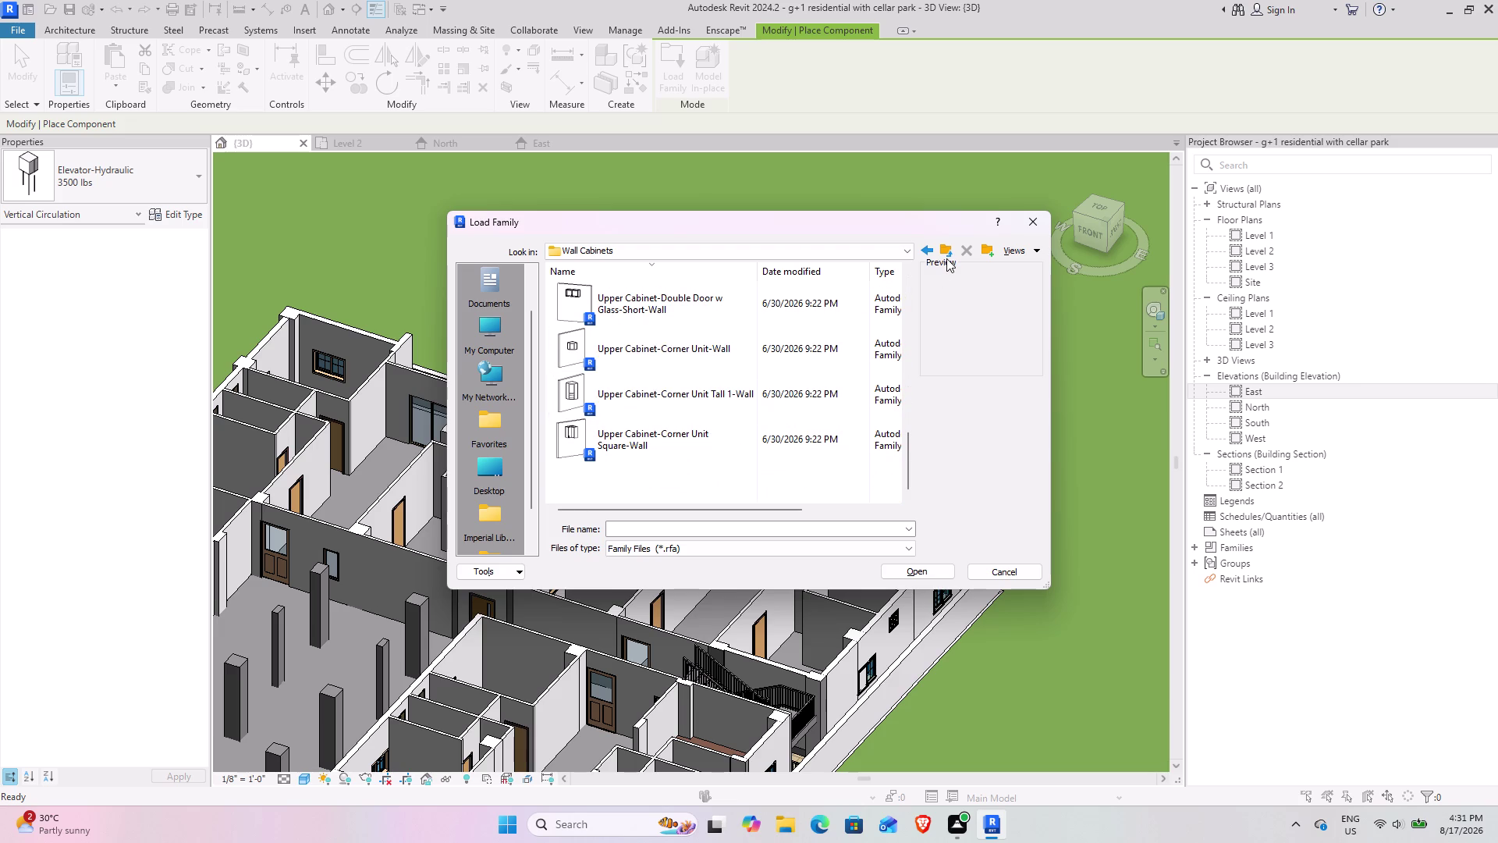
Scroll through the Tall Cabinets families, then return to Casework and open Shelving.
click(945, 253)
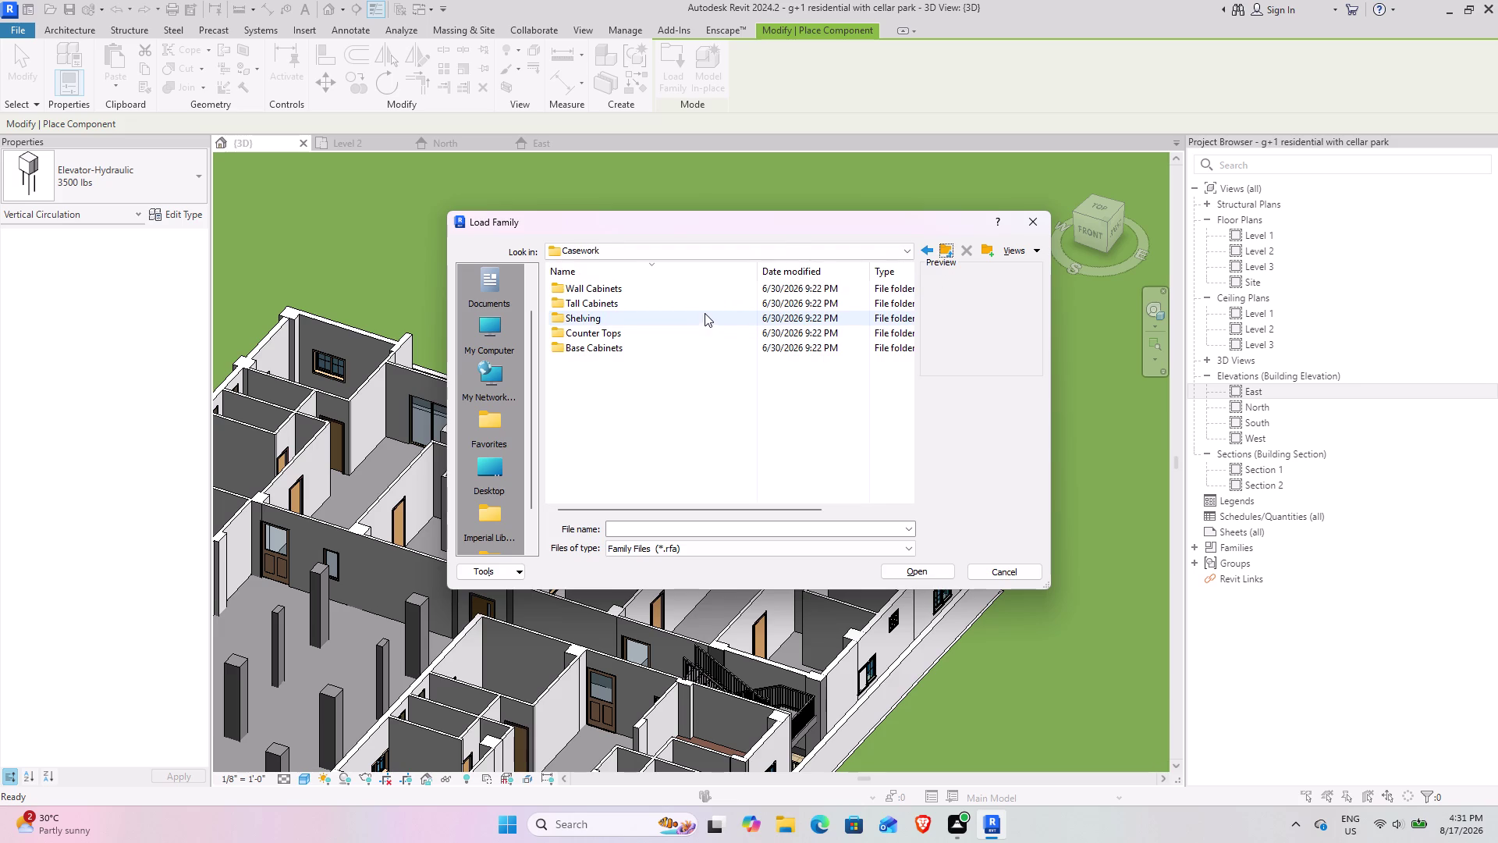
double_click(706, 308)
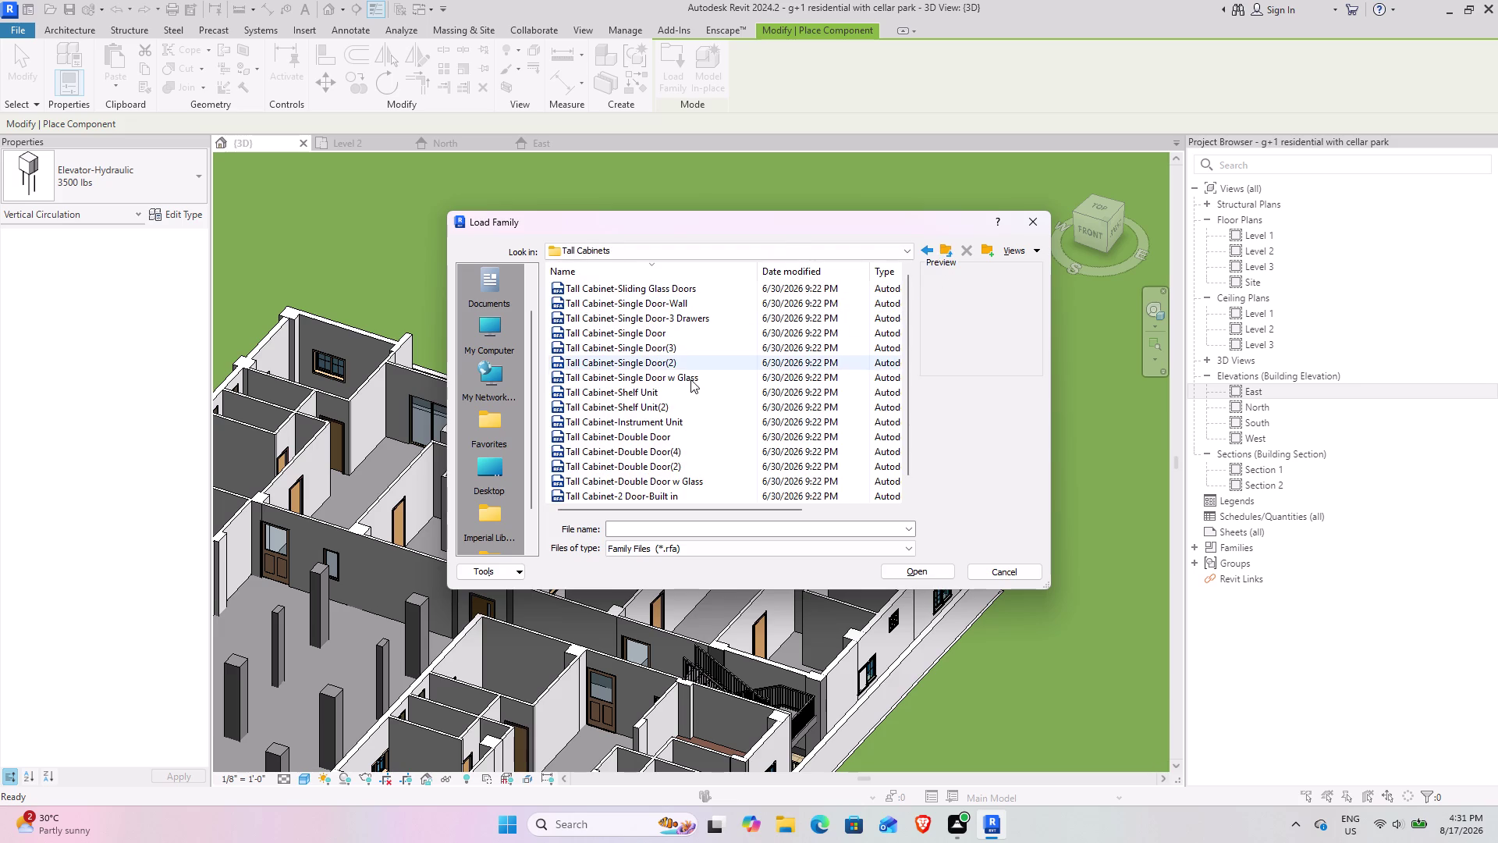
scroll(up, 3)
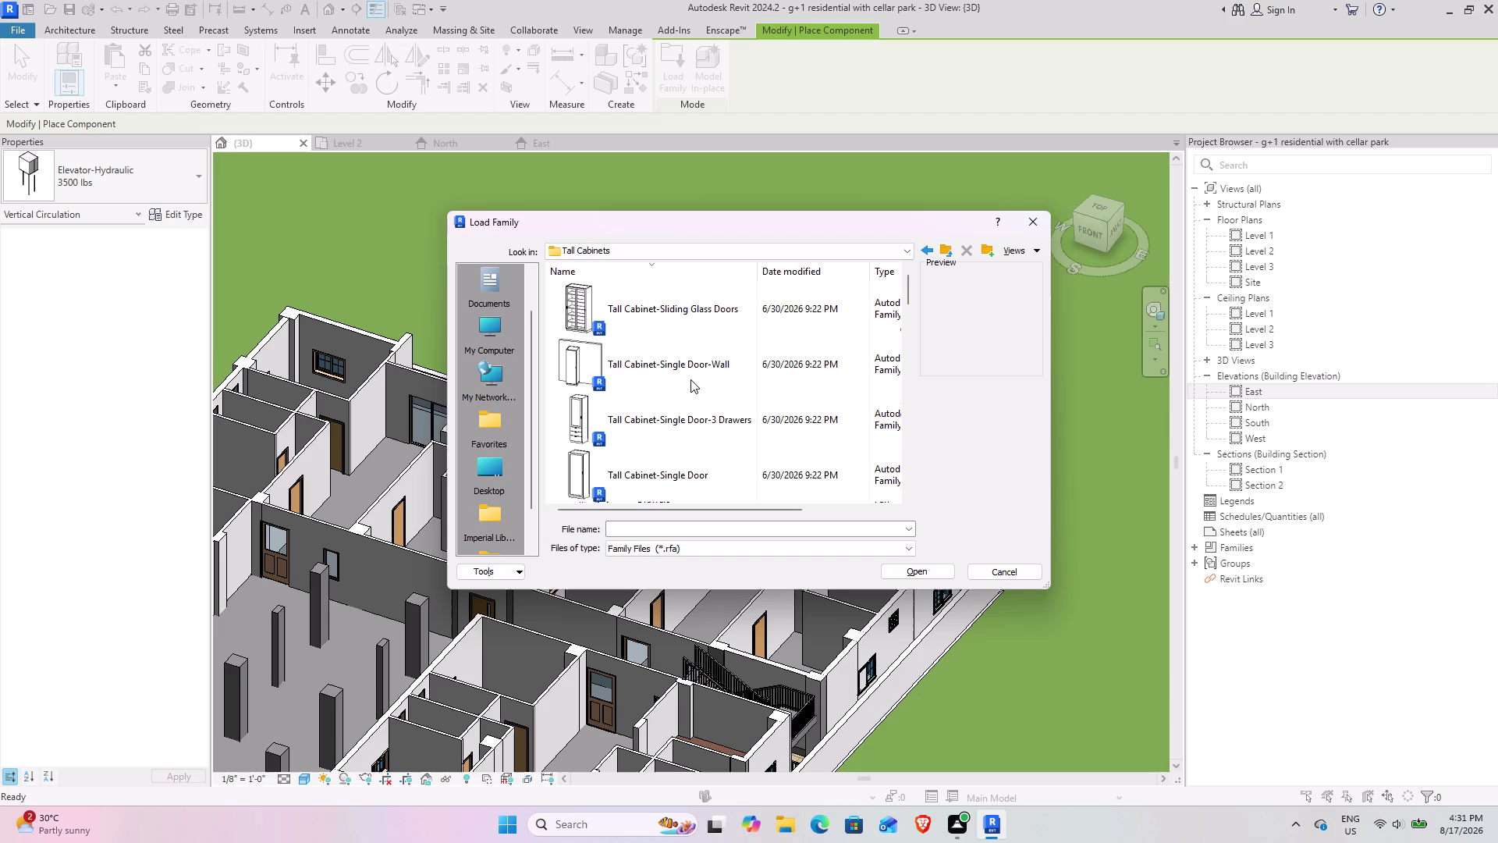
scroll(down, 3)
scroll(down, 3)
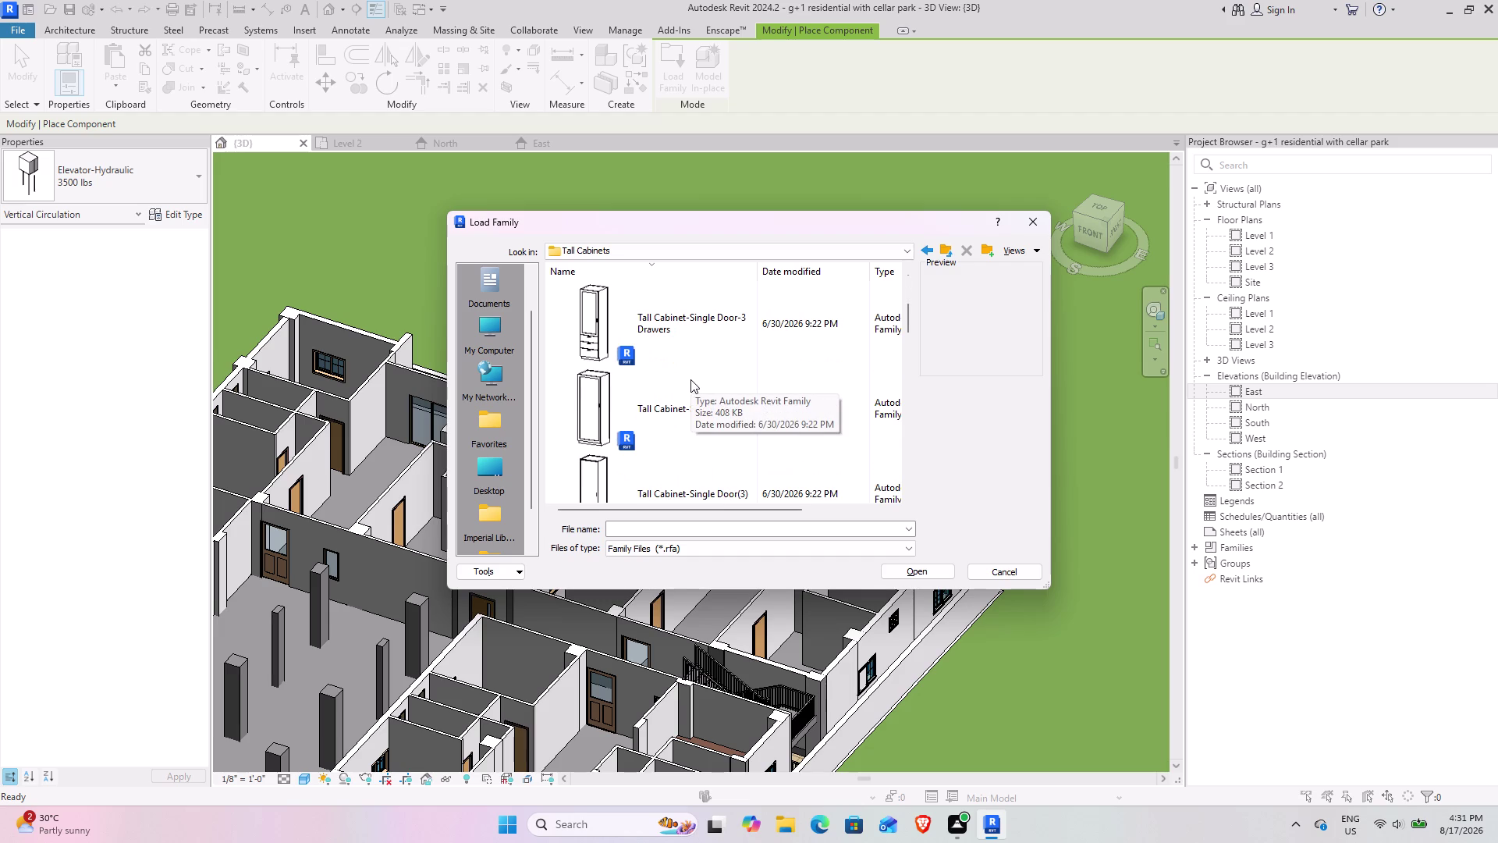
scroll(down, 3)
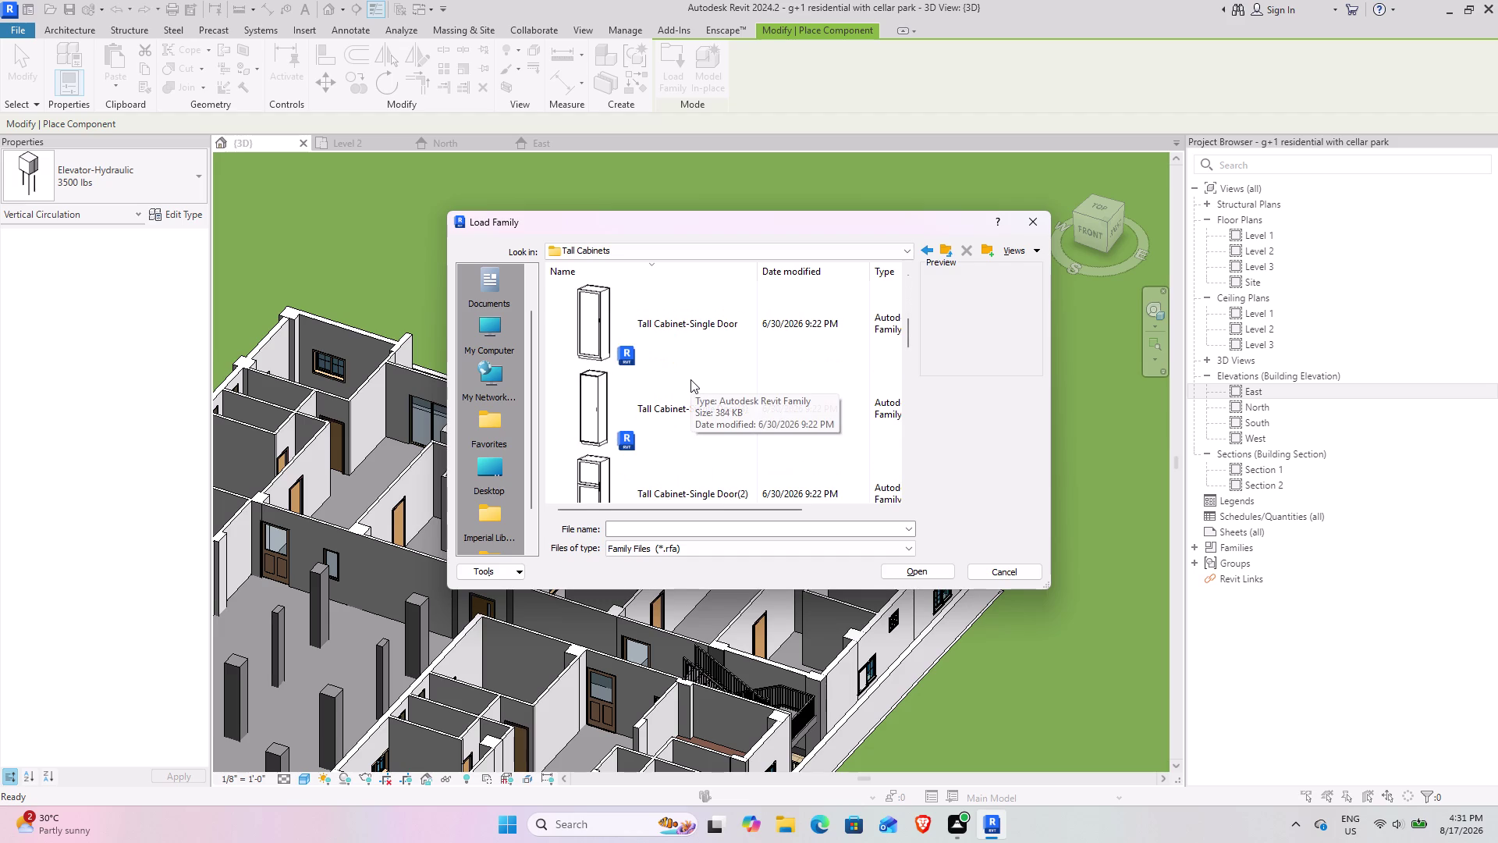
scroll(down, 3)
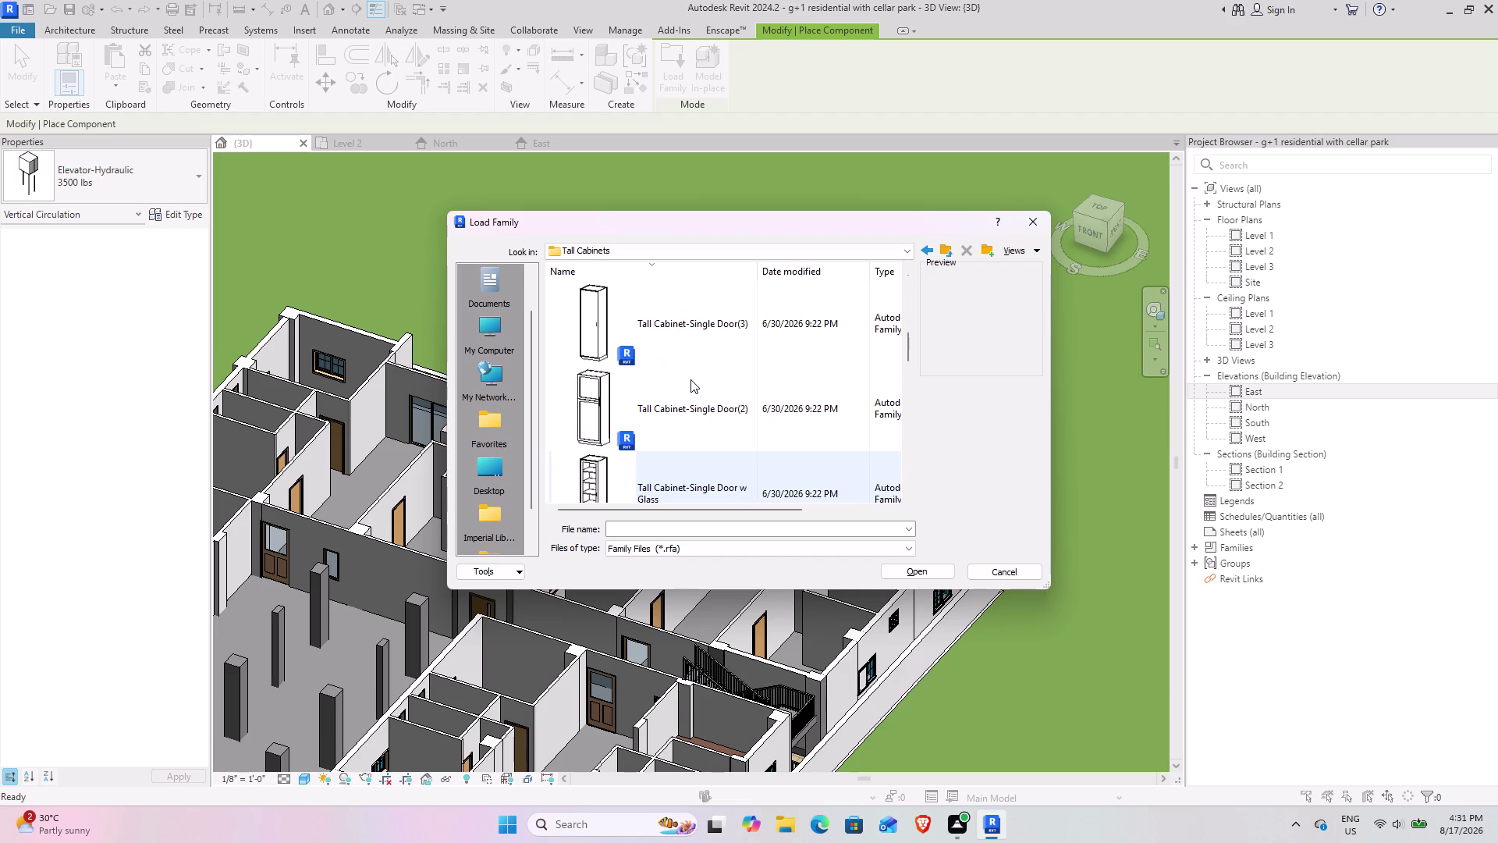
scroll(down, 3)
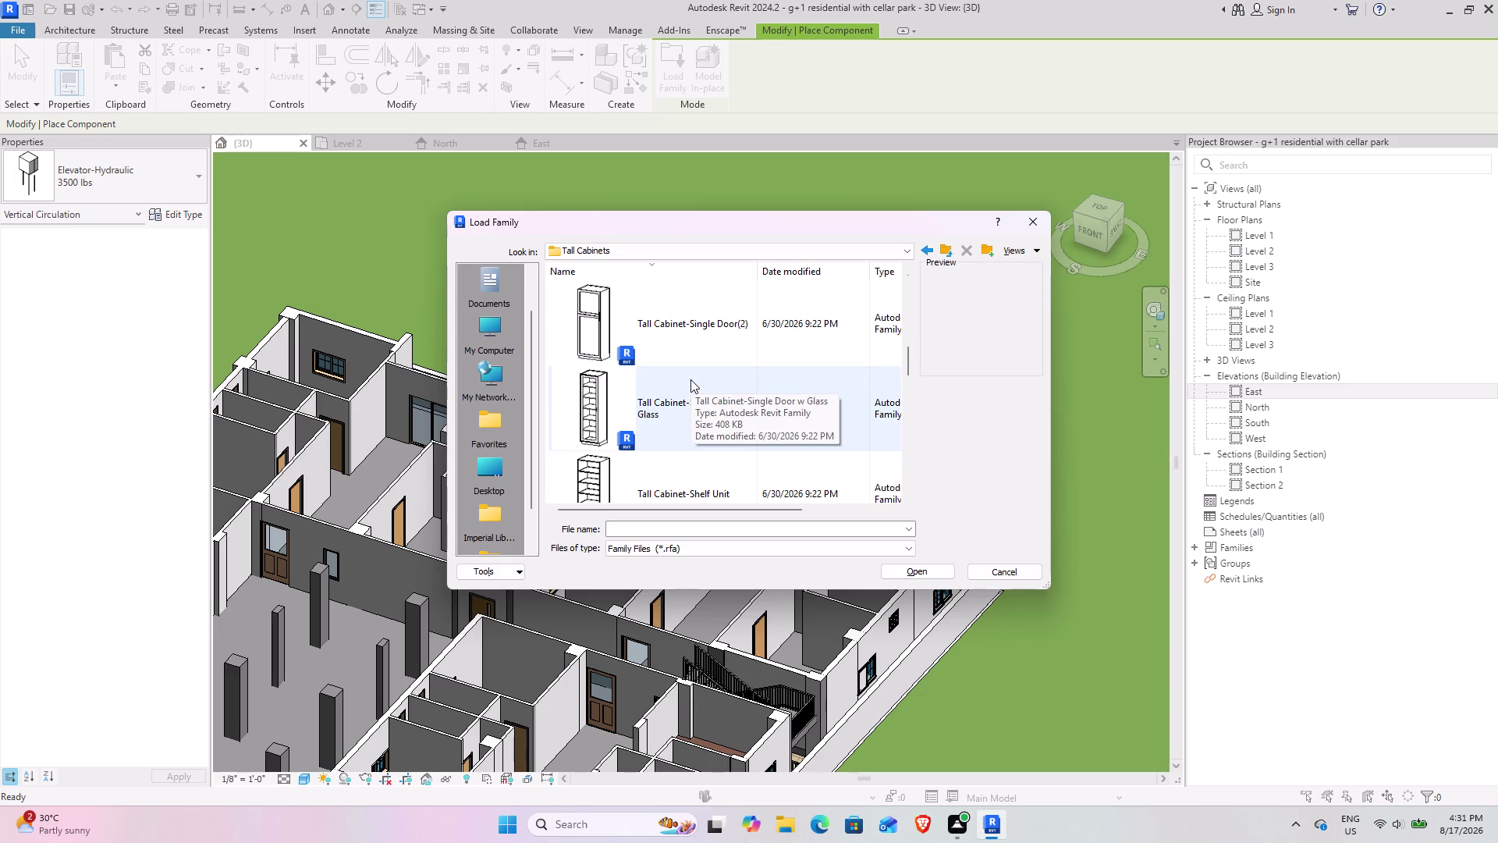
scroll(down, 3)
scroll(down, 3)
scroll(down, 3)
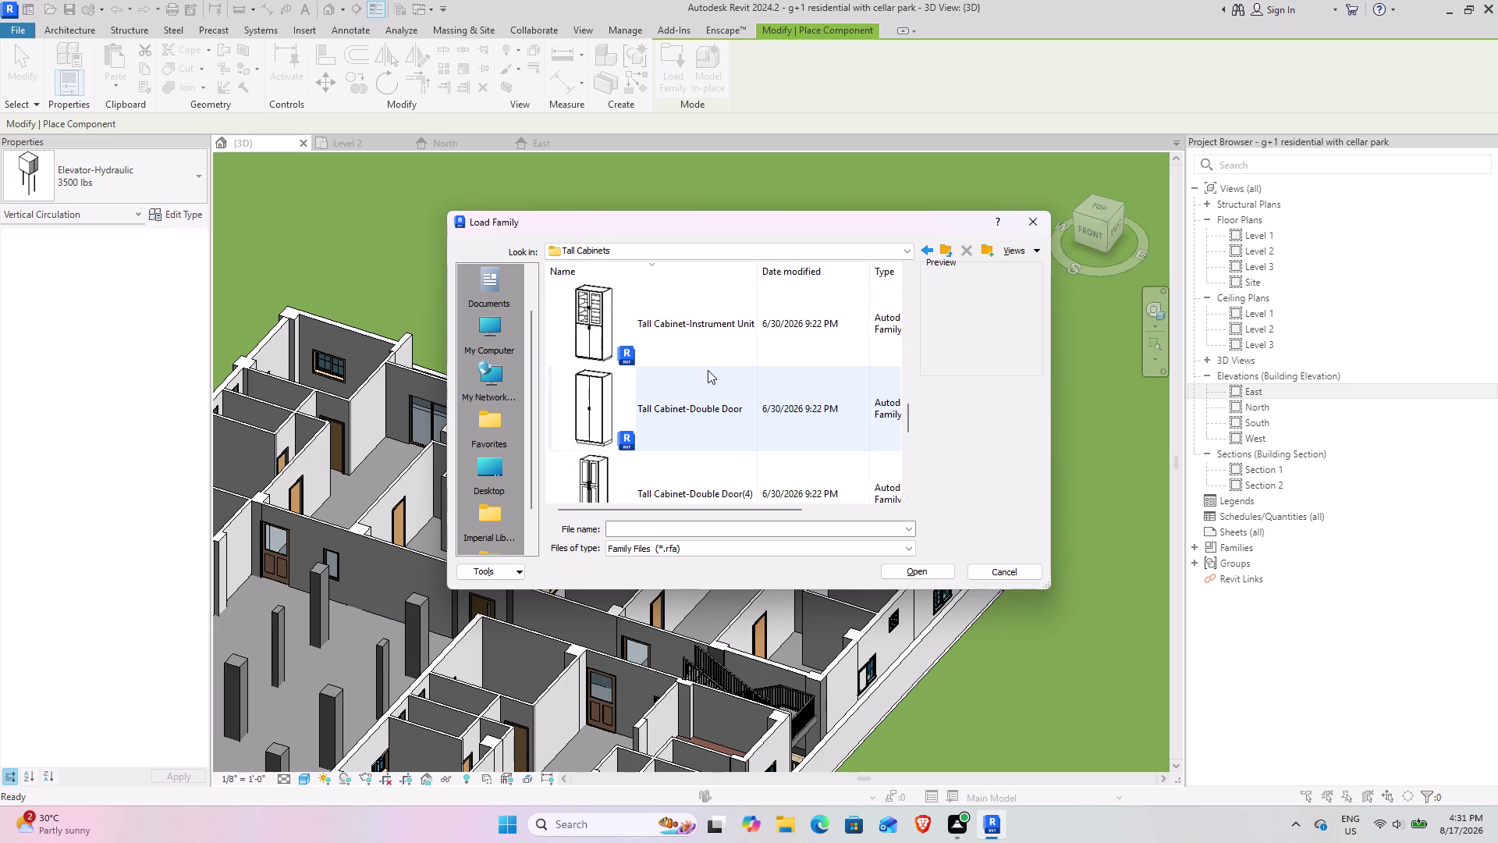
scroll(down, 3)
scroll(down, 3)
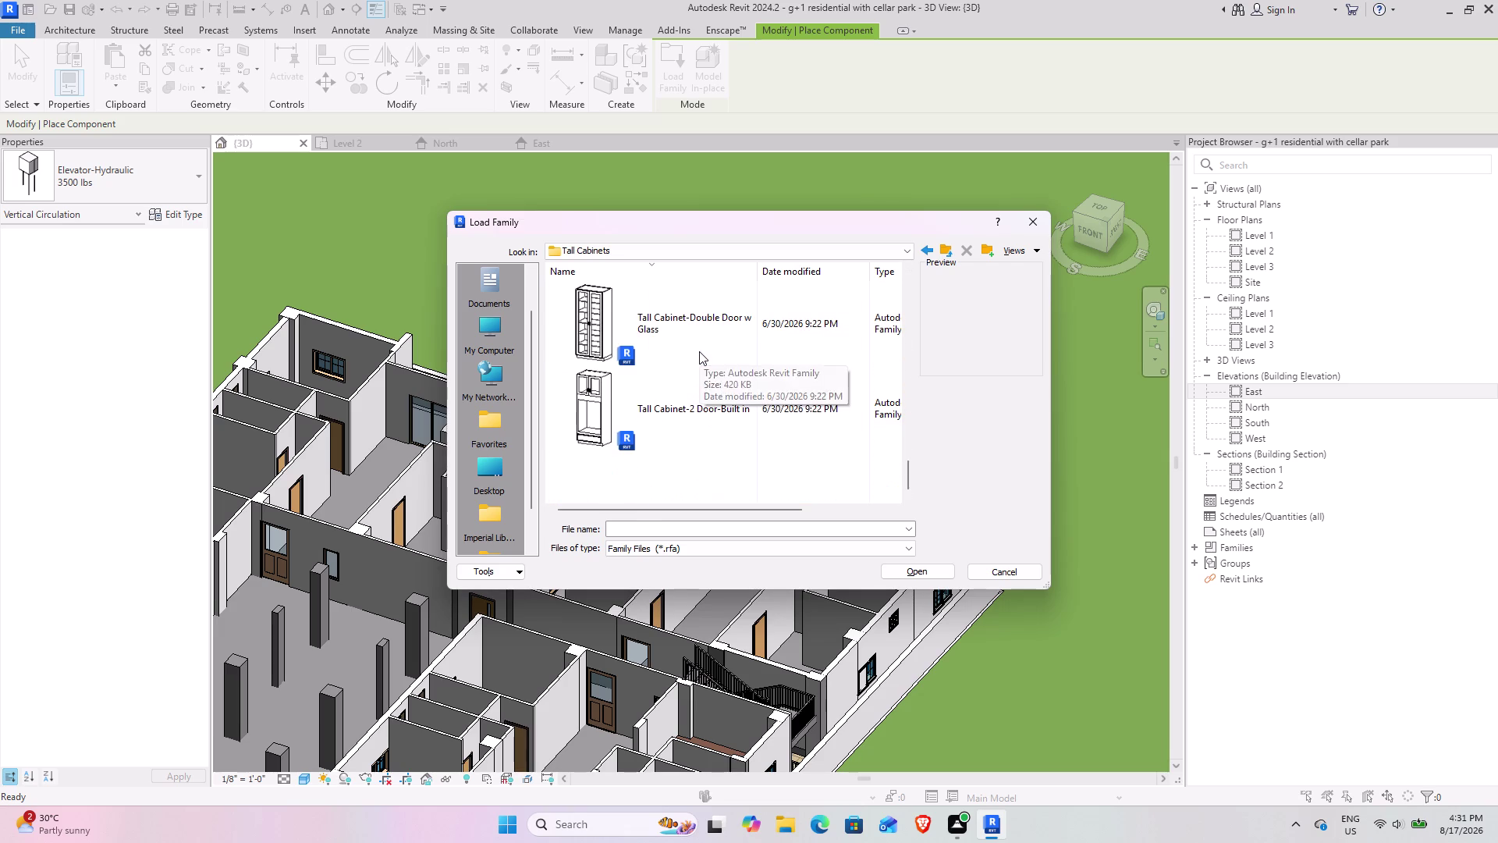
scroll(down, 3)
click(940, 249)
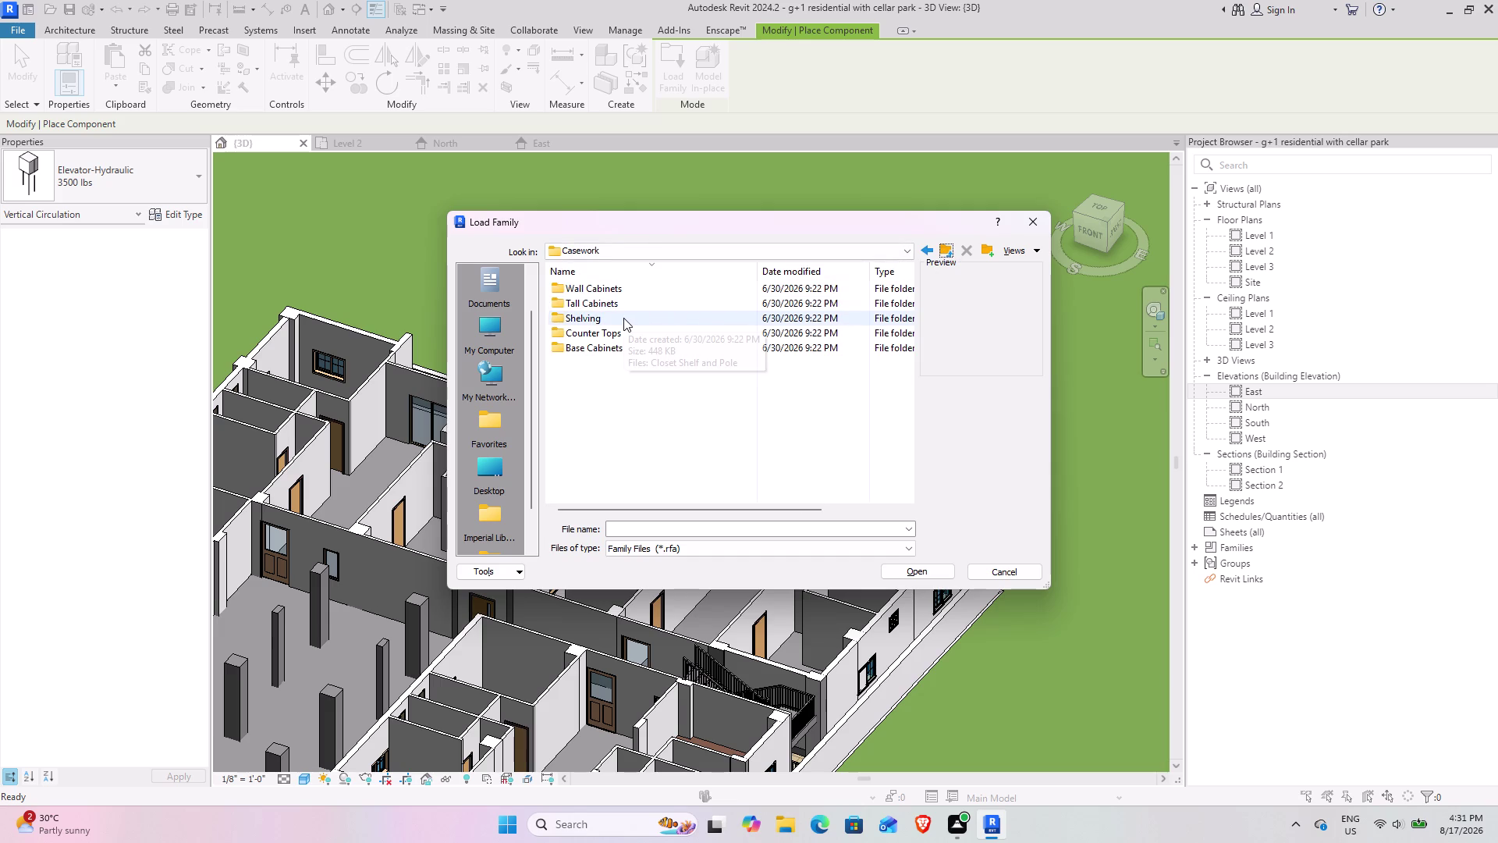
double_click(624, 318)
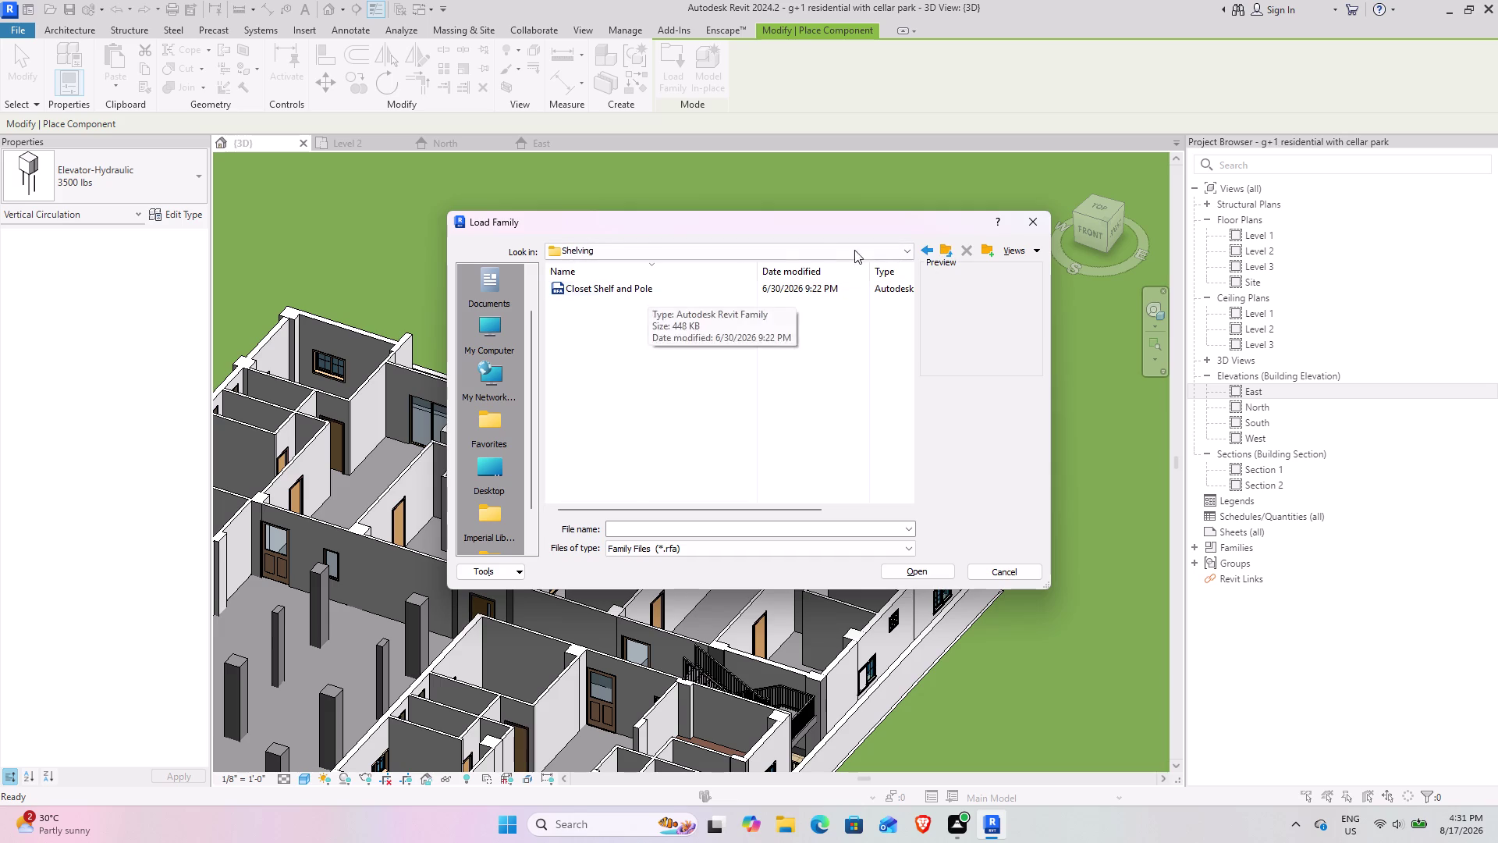
Review the Shelving families, then return to Casework and open Base Cabinets.
scroll(up, 3)
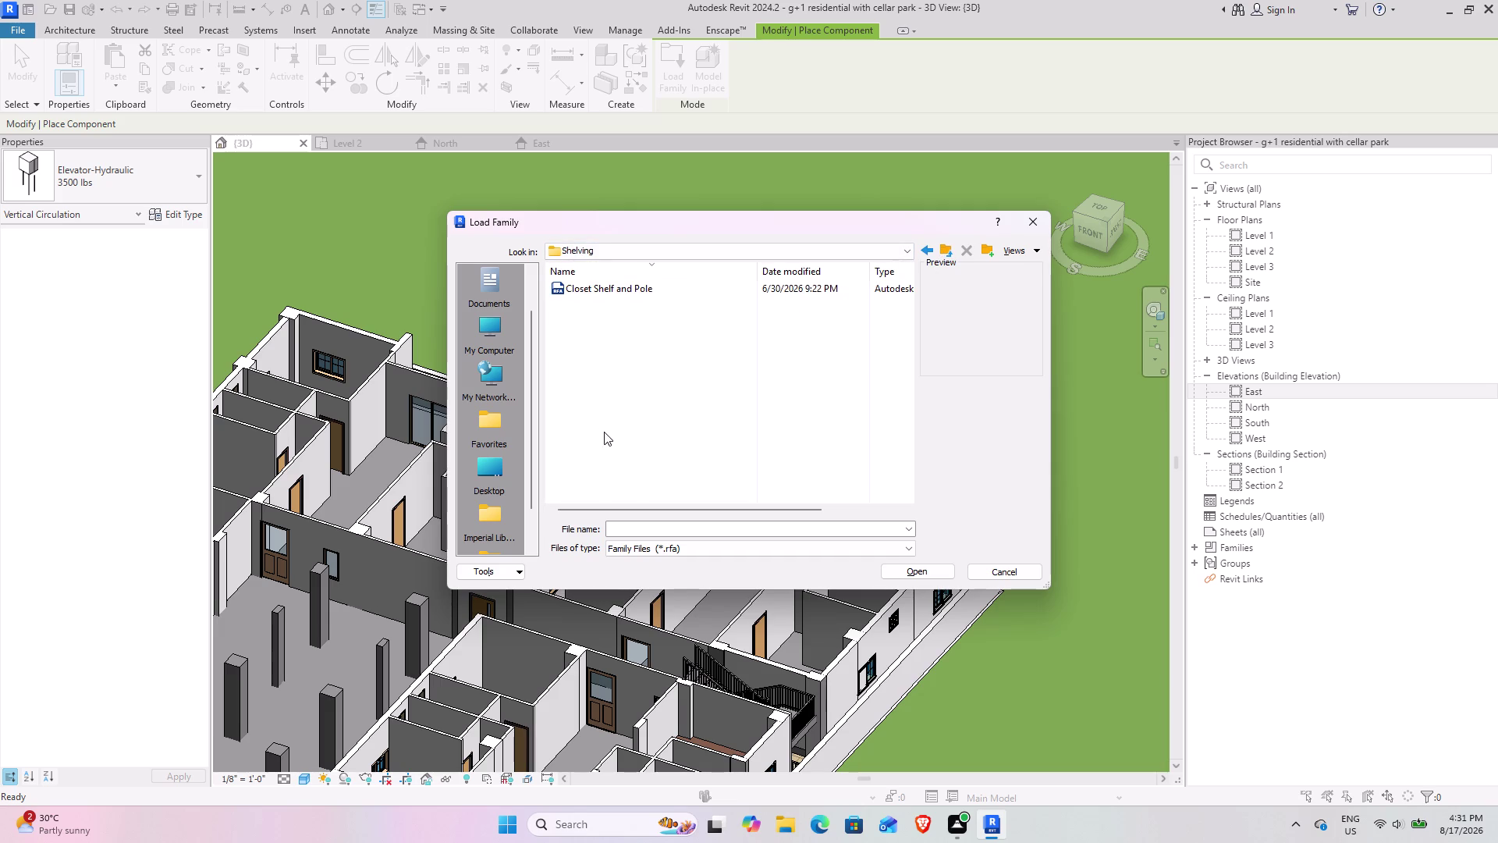
scroll(up, 3)
scroll(up, 3)
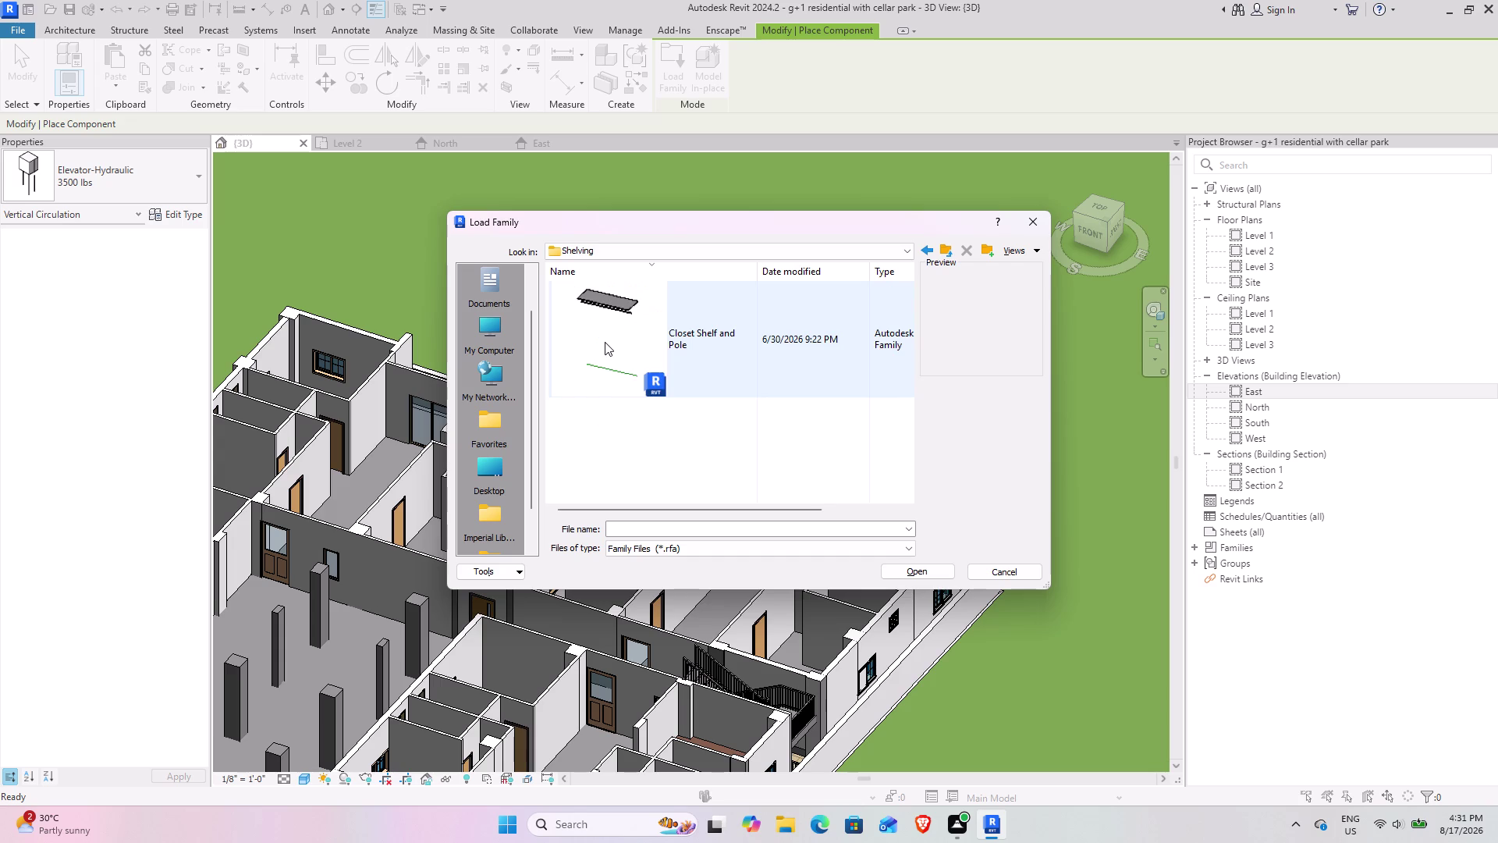
scroll(up, 3)
scroll(down, 3)
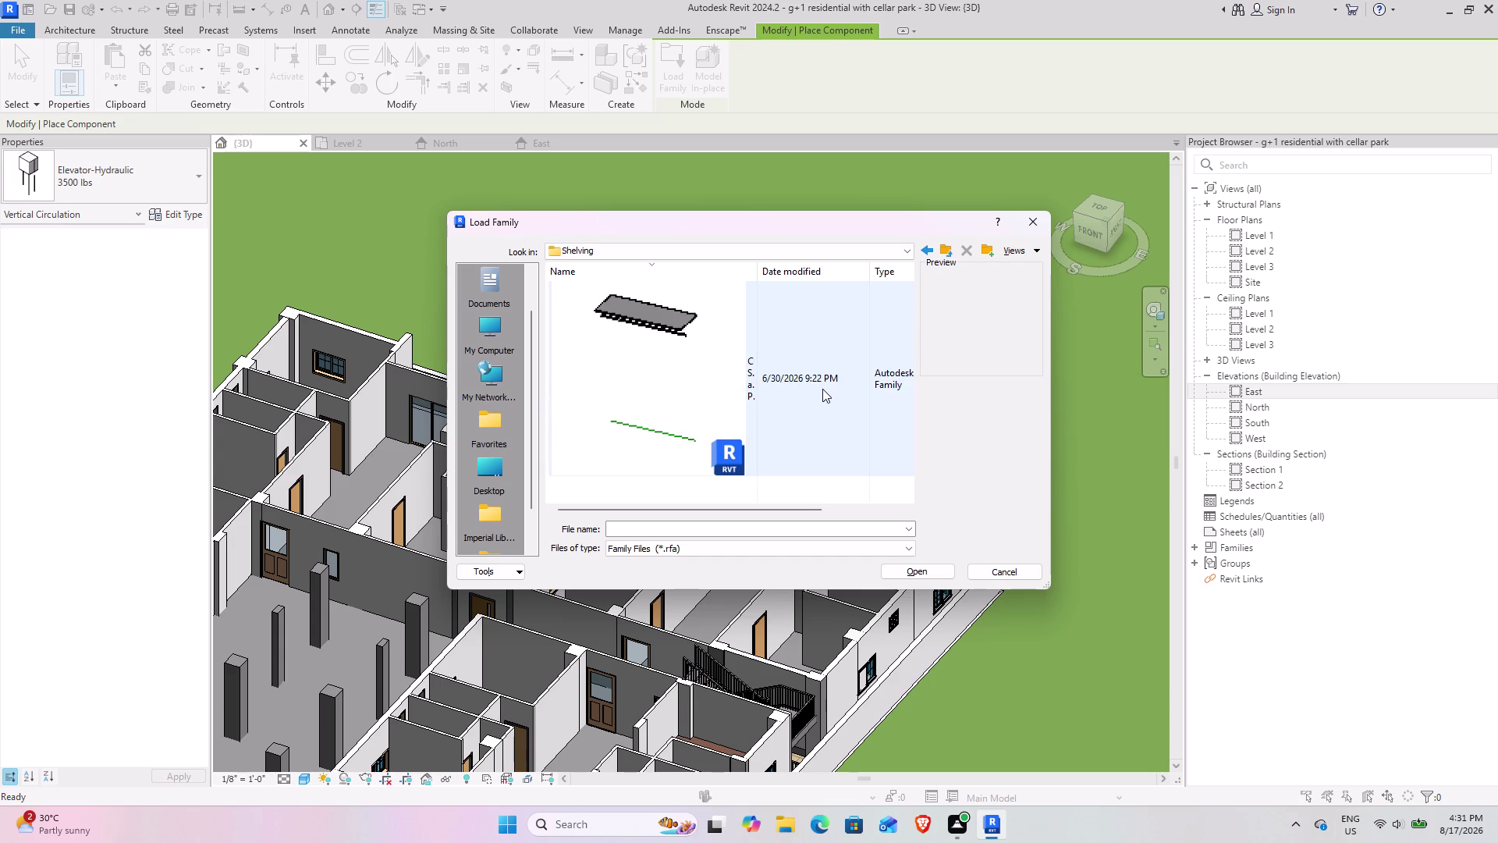
scroll(down, 3)
scroll(down, 3)
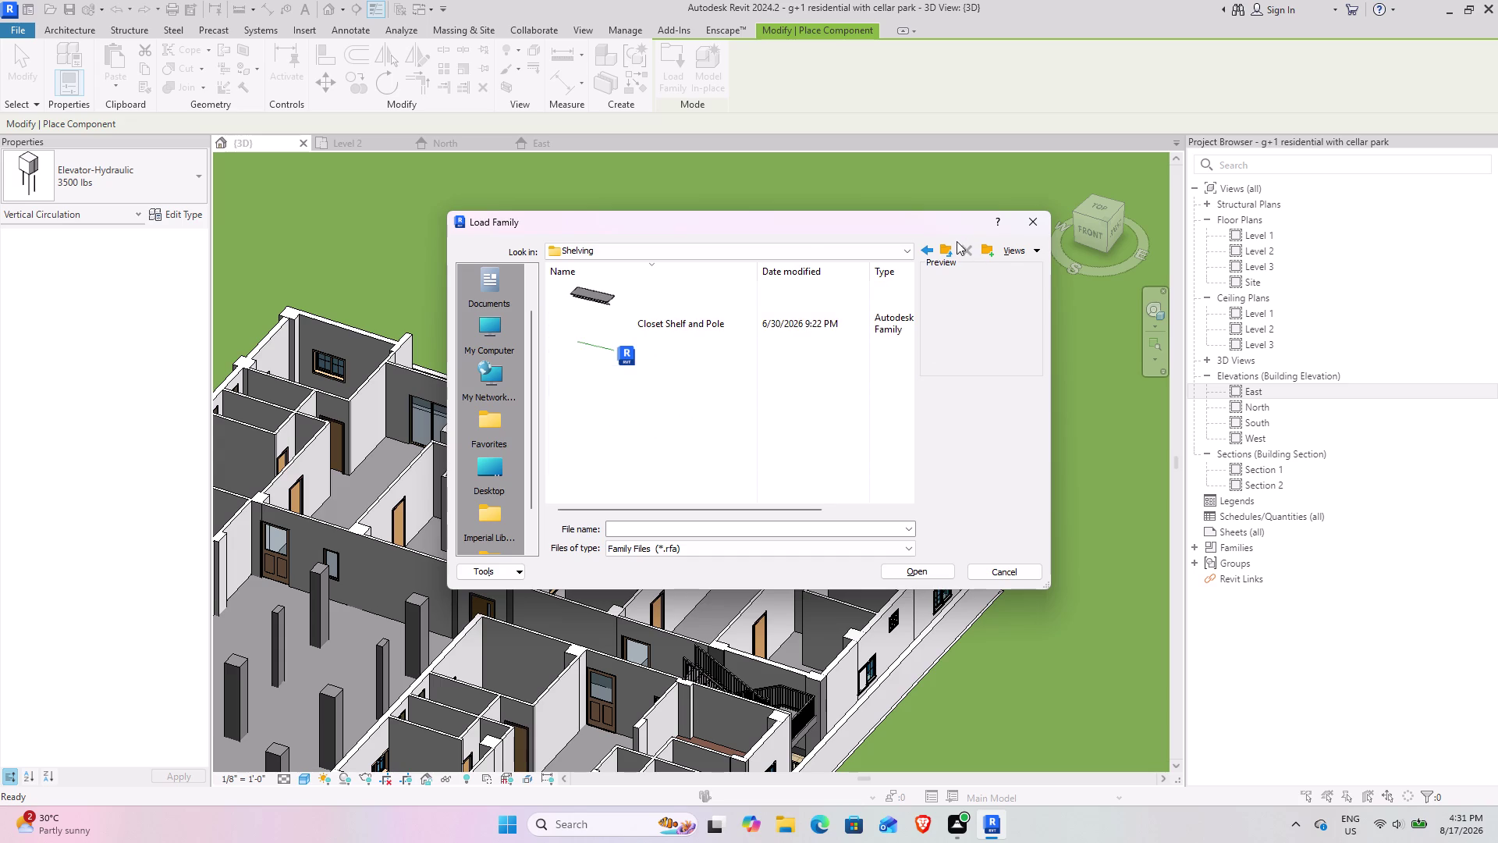
click(940, 248)
double_click(667, 346)
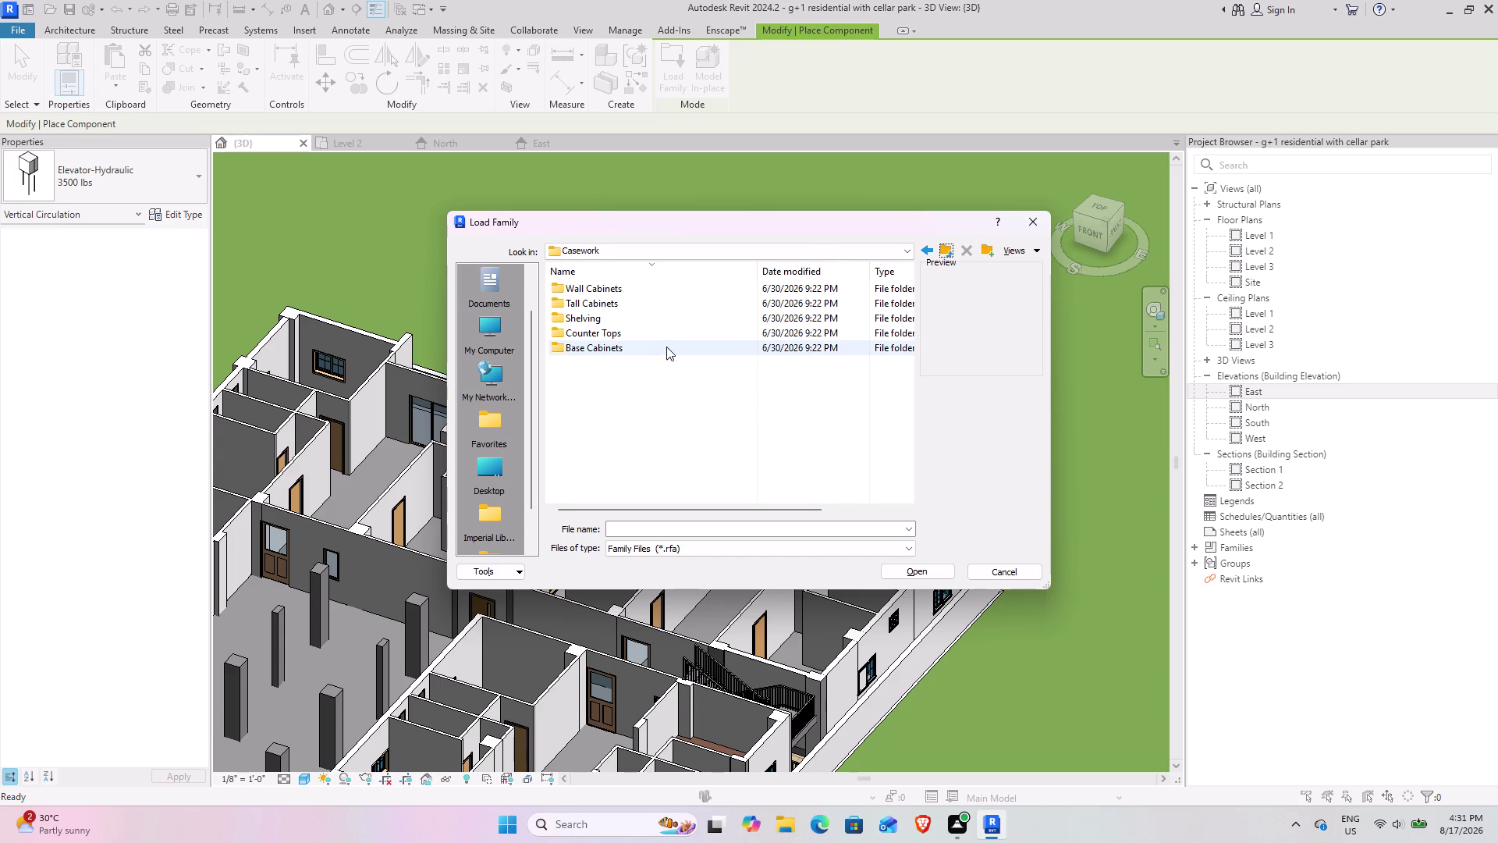
Scroll through the Base Cabinets families and choose Vanity Cabinet-Single Door & Drawer.
scroll(up, 3)
scroll(up, 3)
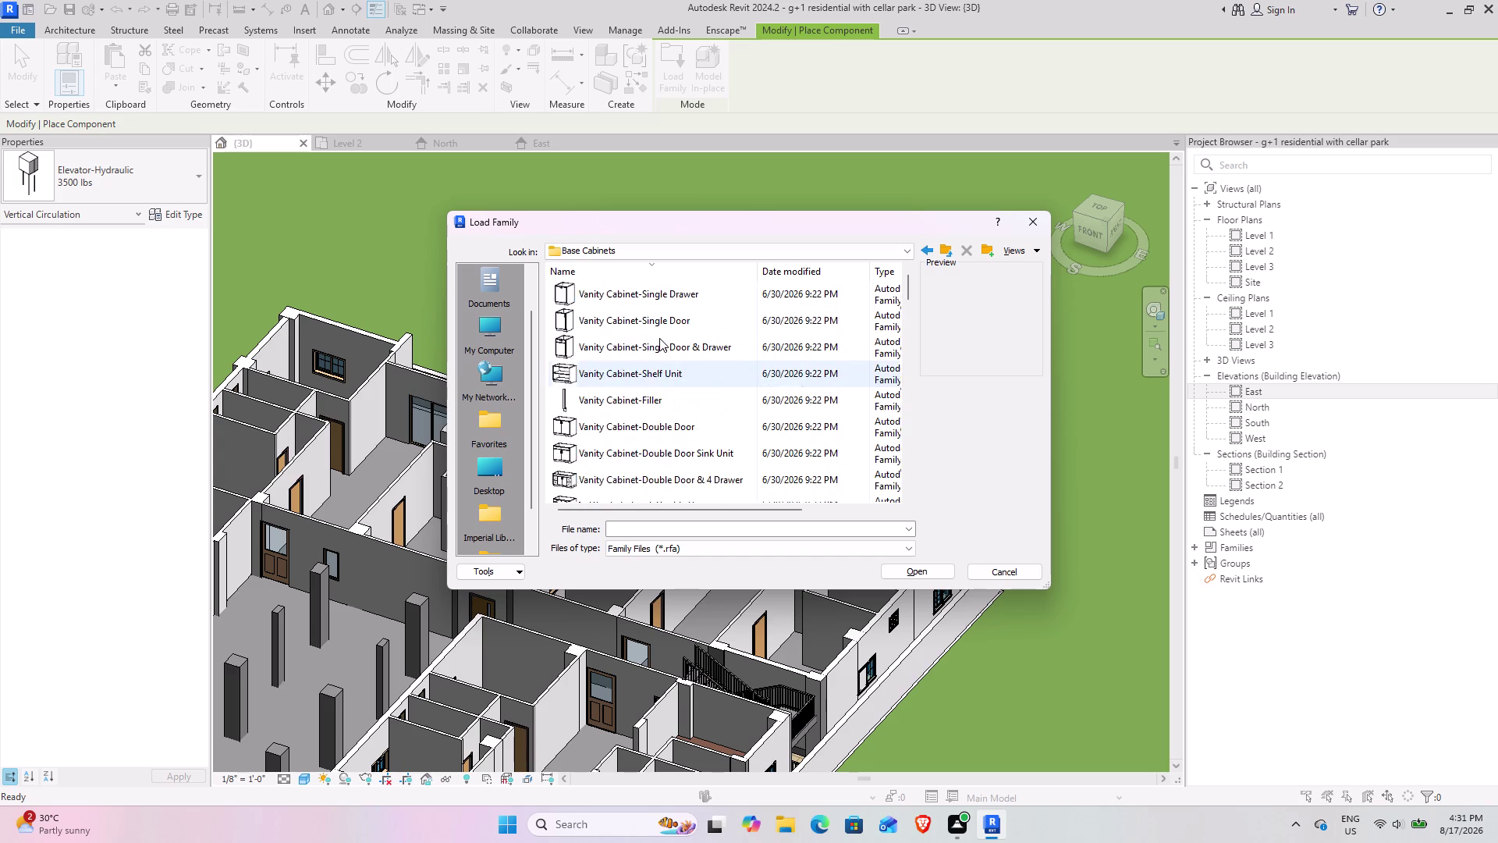
scroll(down, 3)
scroll(down, 3)
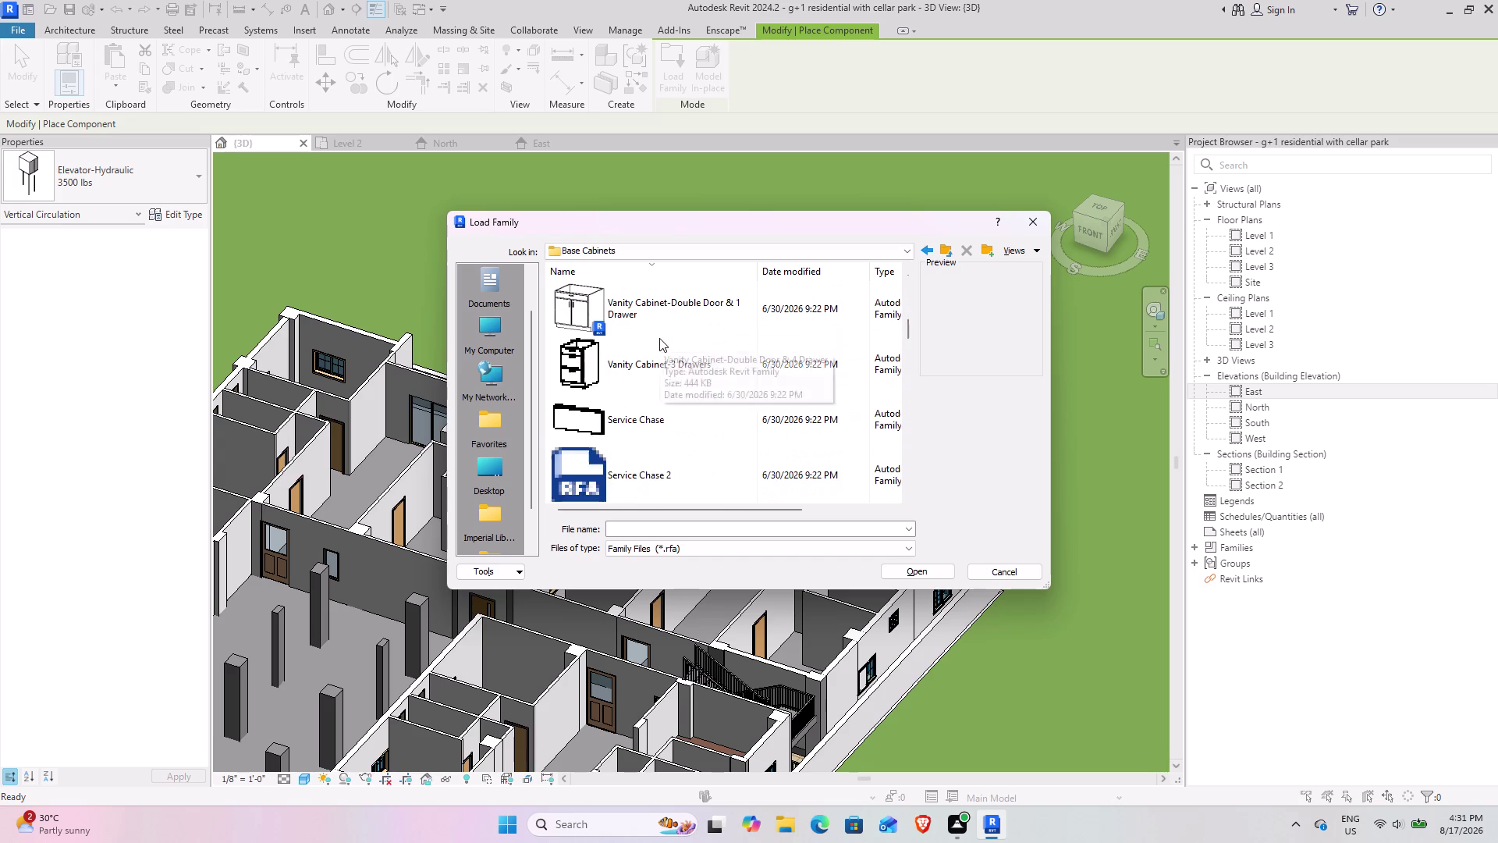
scroll(down, 3)
scroll(down, 3)
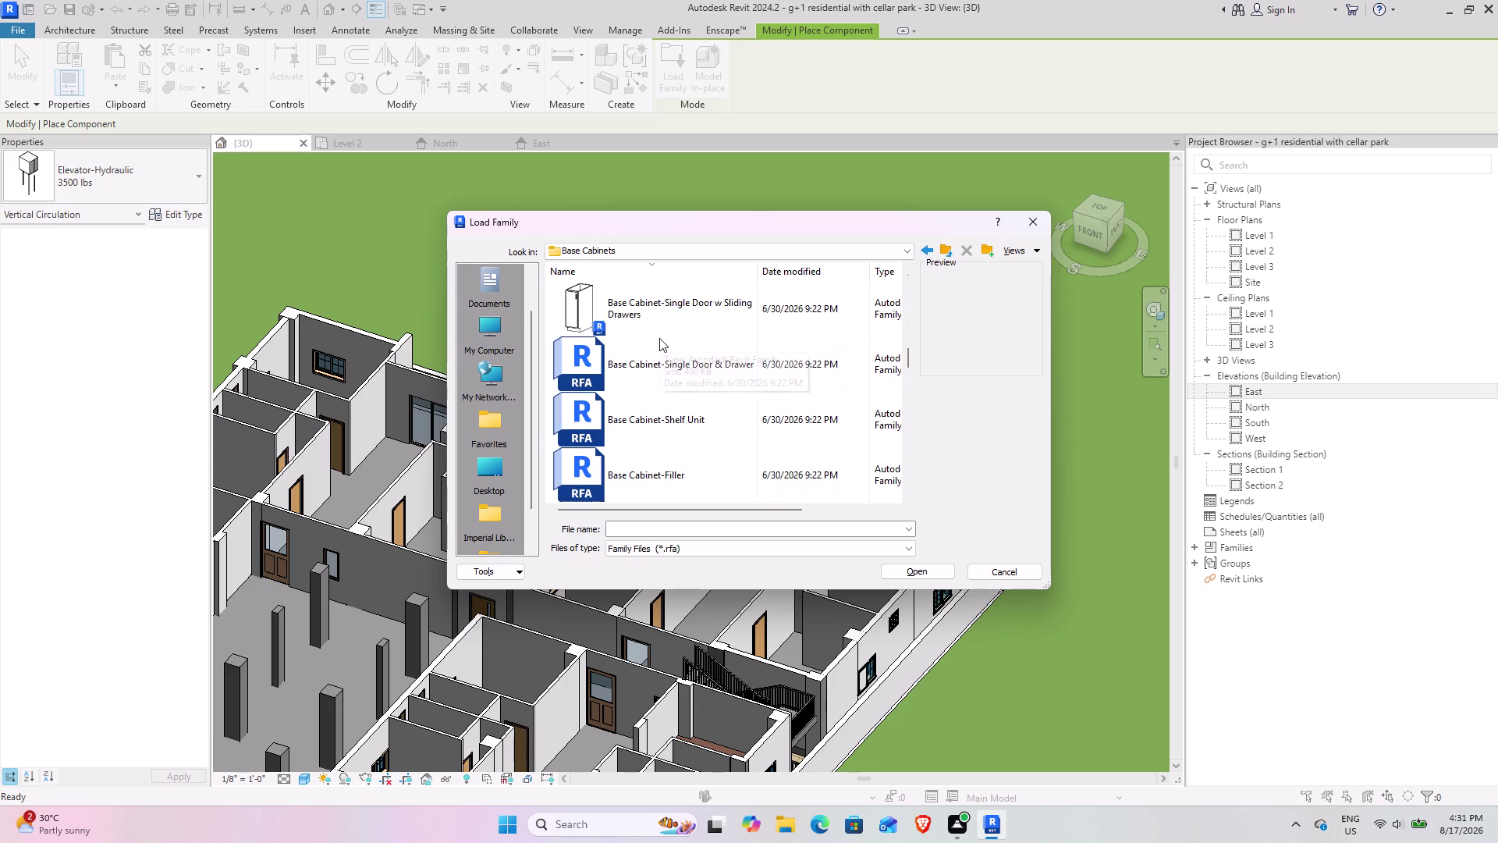
scroll(down, 3)
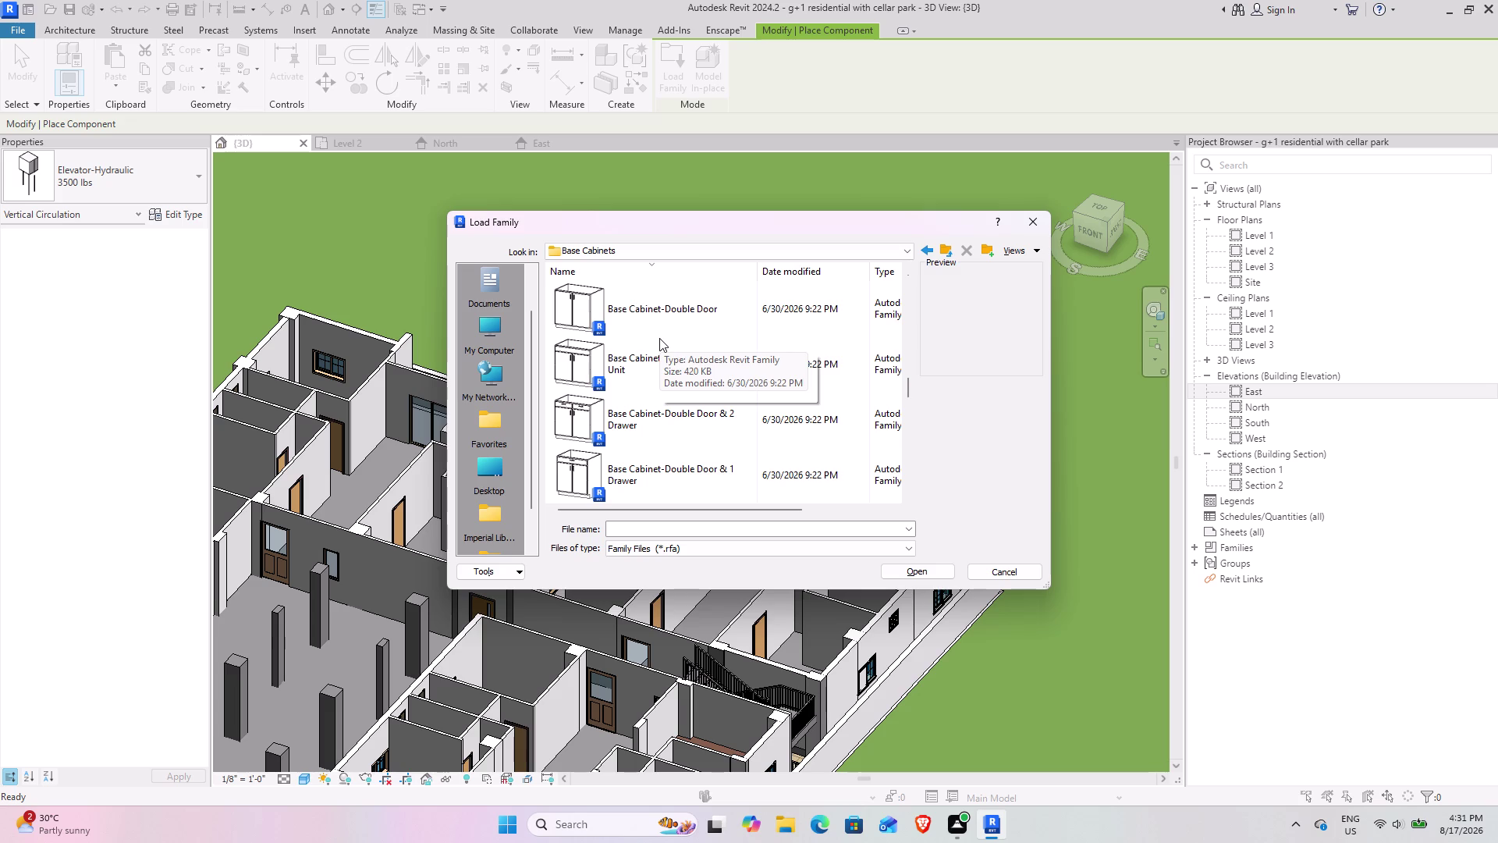
scroll(down, 3)
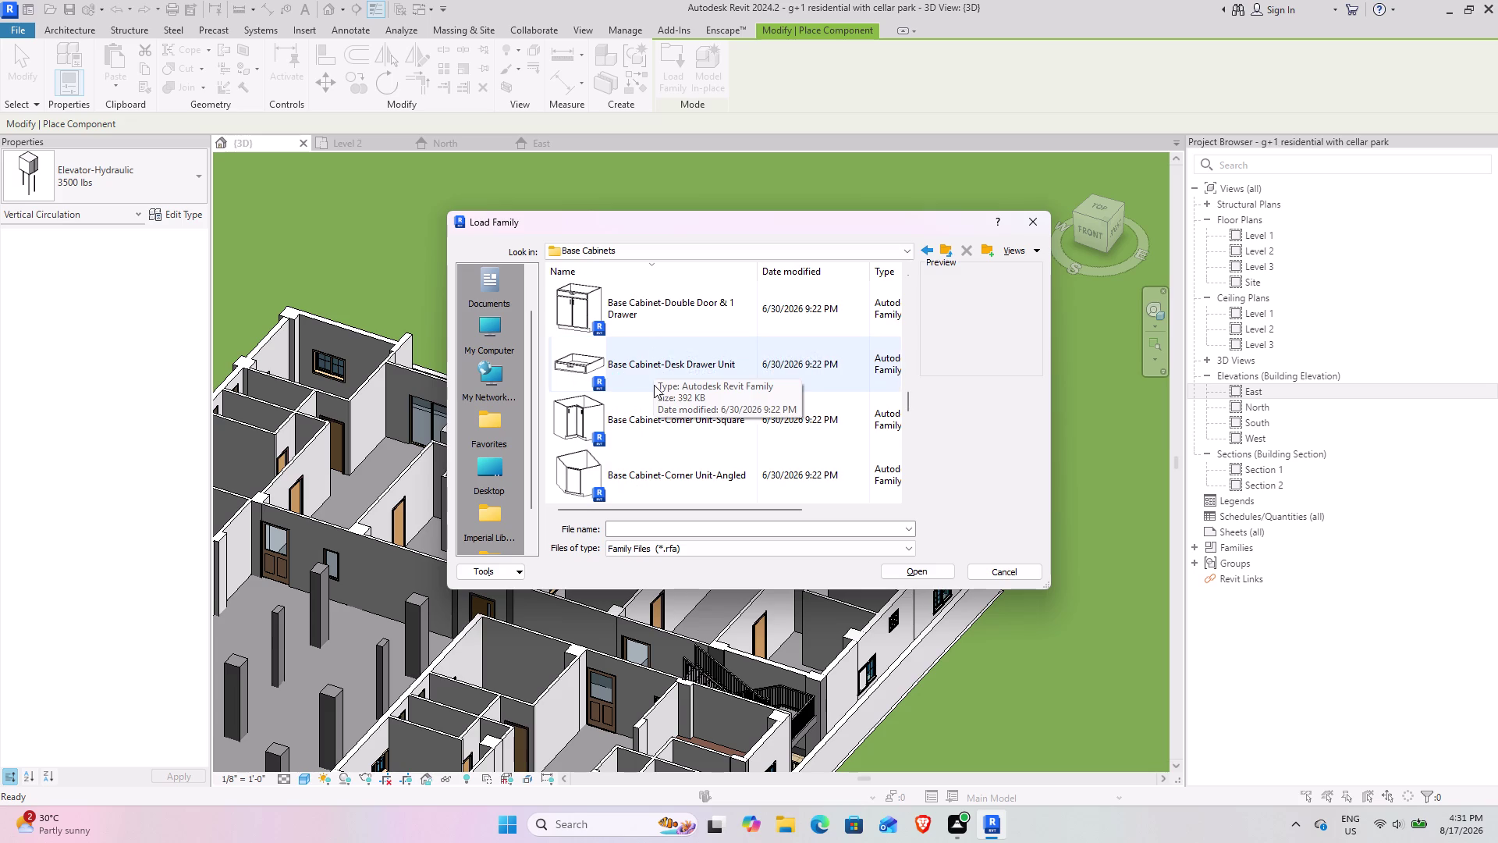
scroll(up, 3)
scroll(down, 3)
scroll(down, 3)
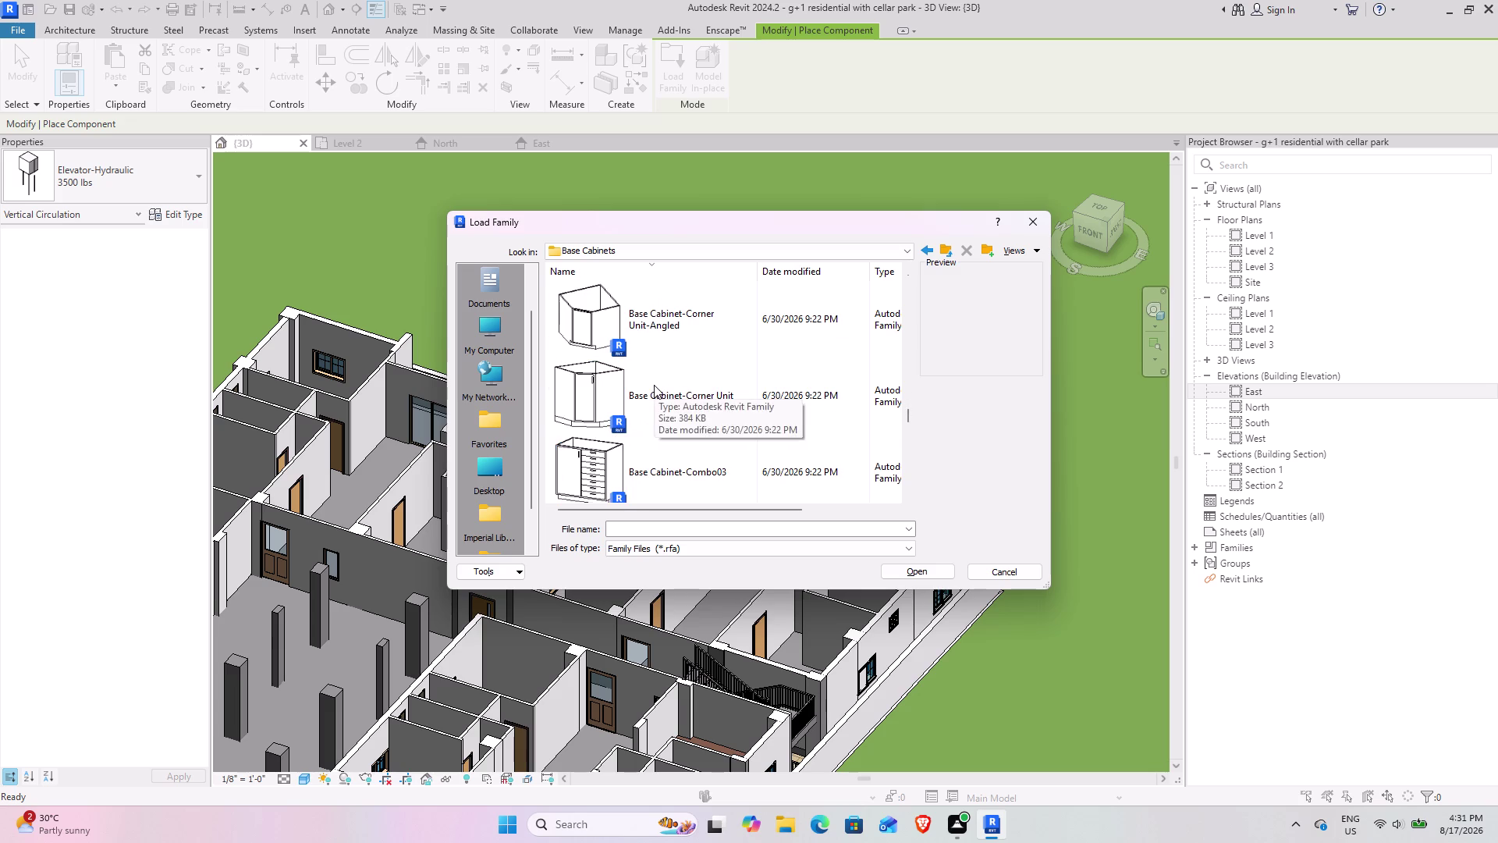
scroll(down, 3)
scroll(down, 3)
scroll(down, 3)
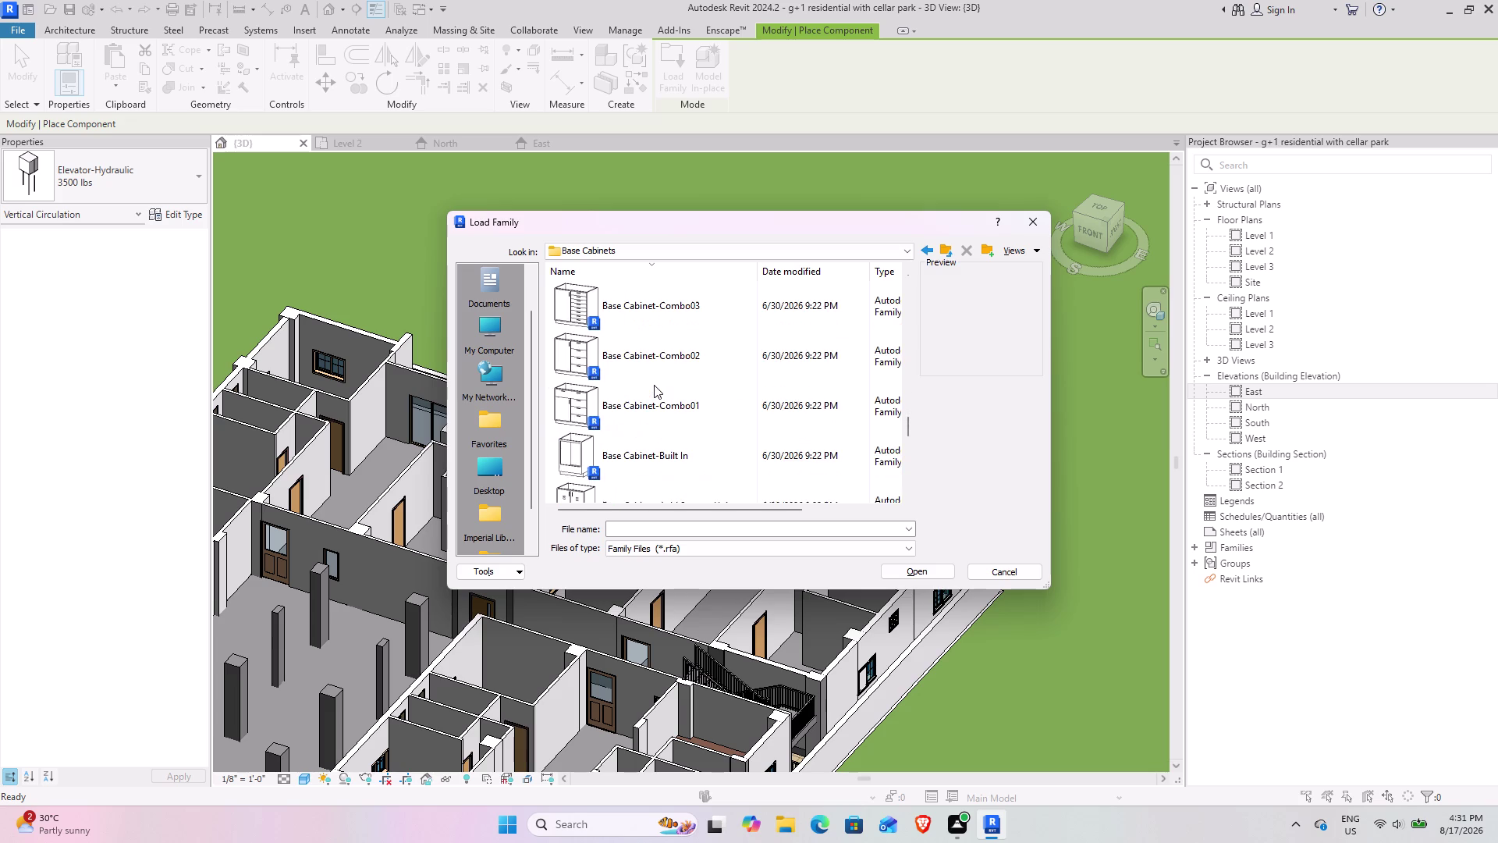
scroll(down, 3)
scroll(down, 3)
scroll(down, 3)
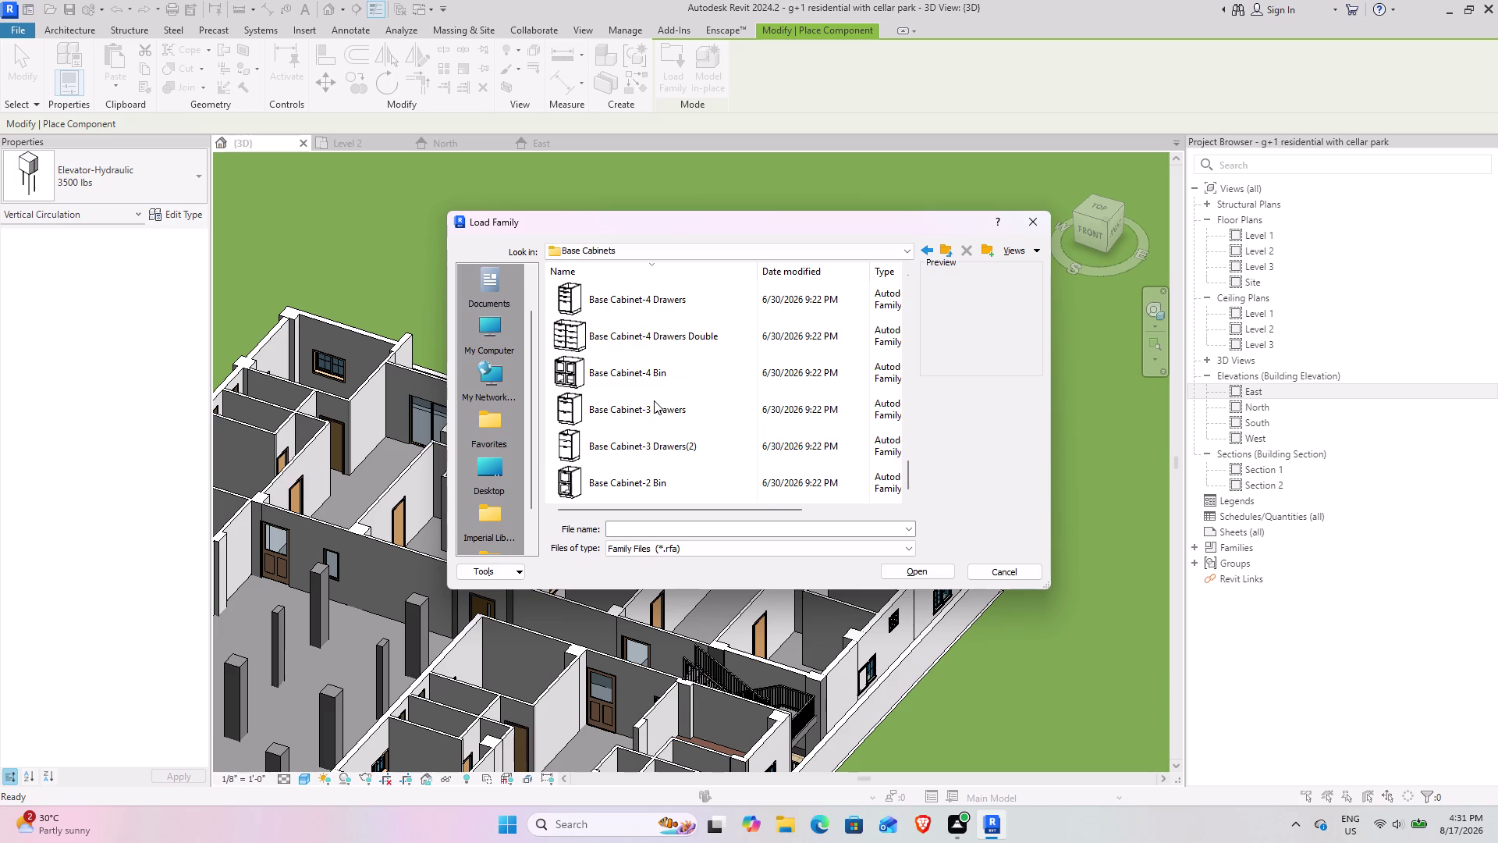
scroll(up, 3)
scroll(up, 3)
scroll(up, 3)
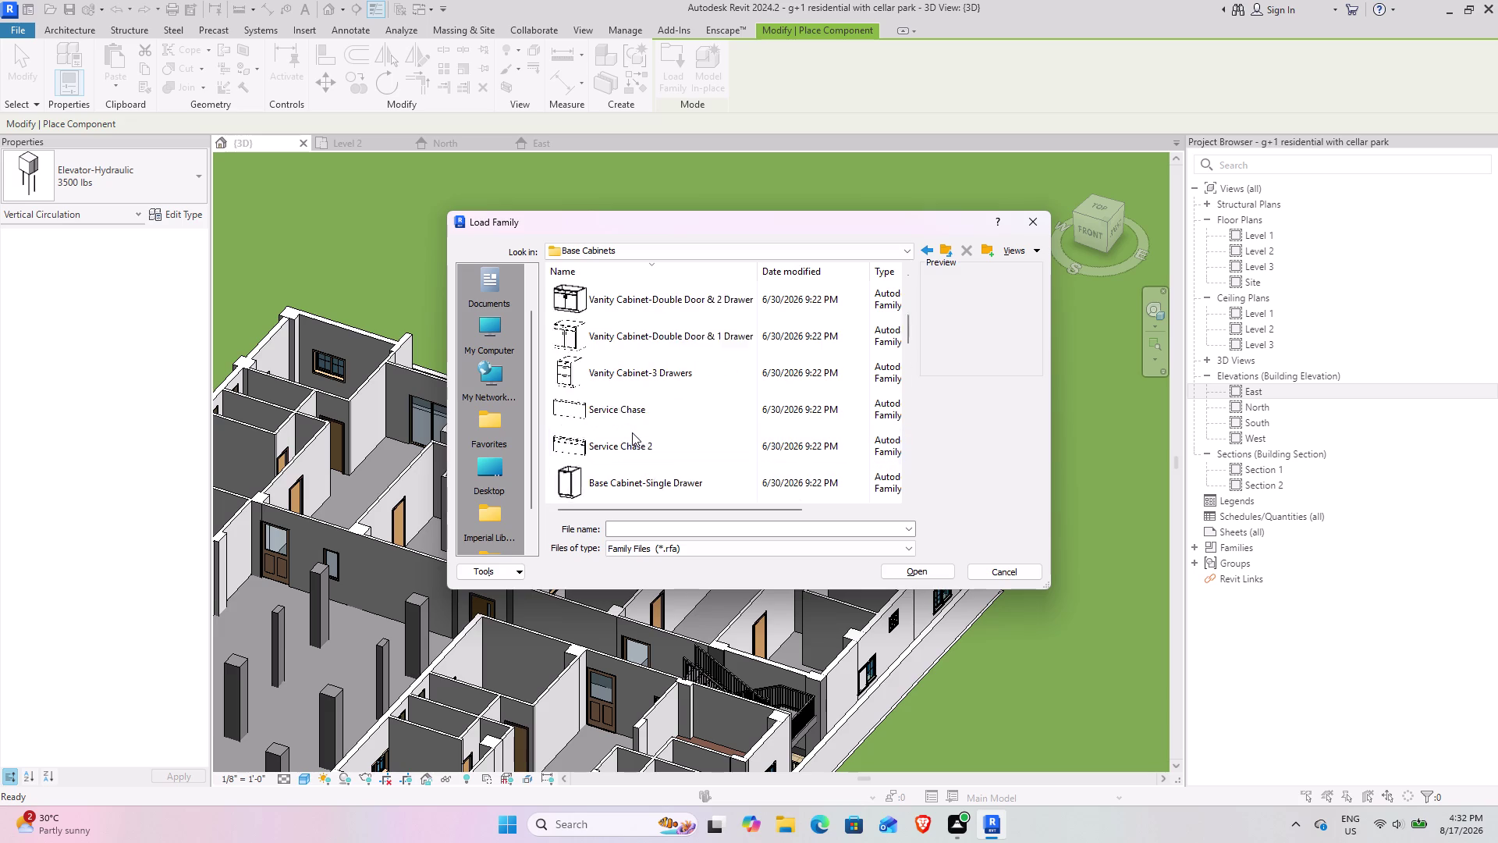
scroll(up, 3)
scroll(up, 3)
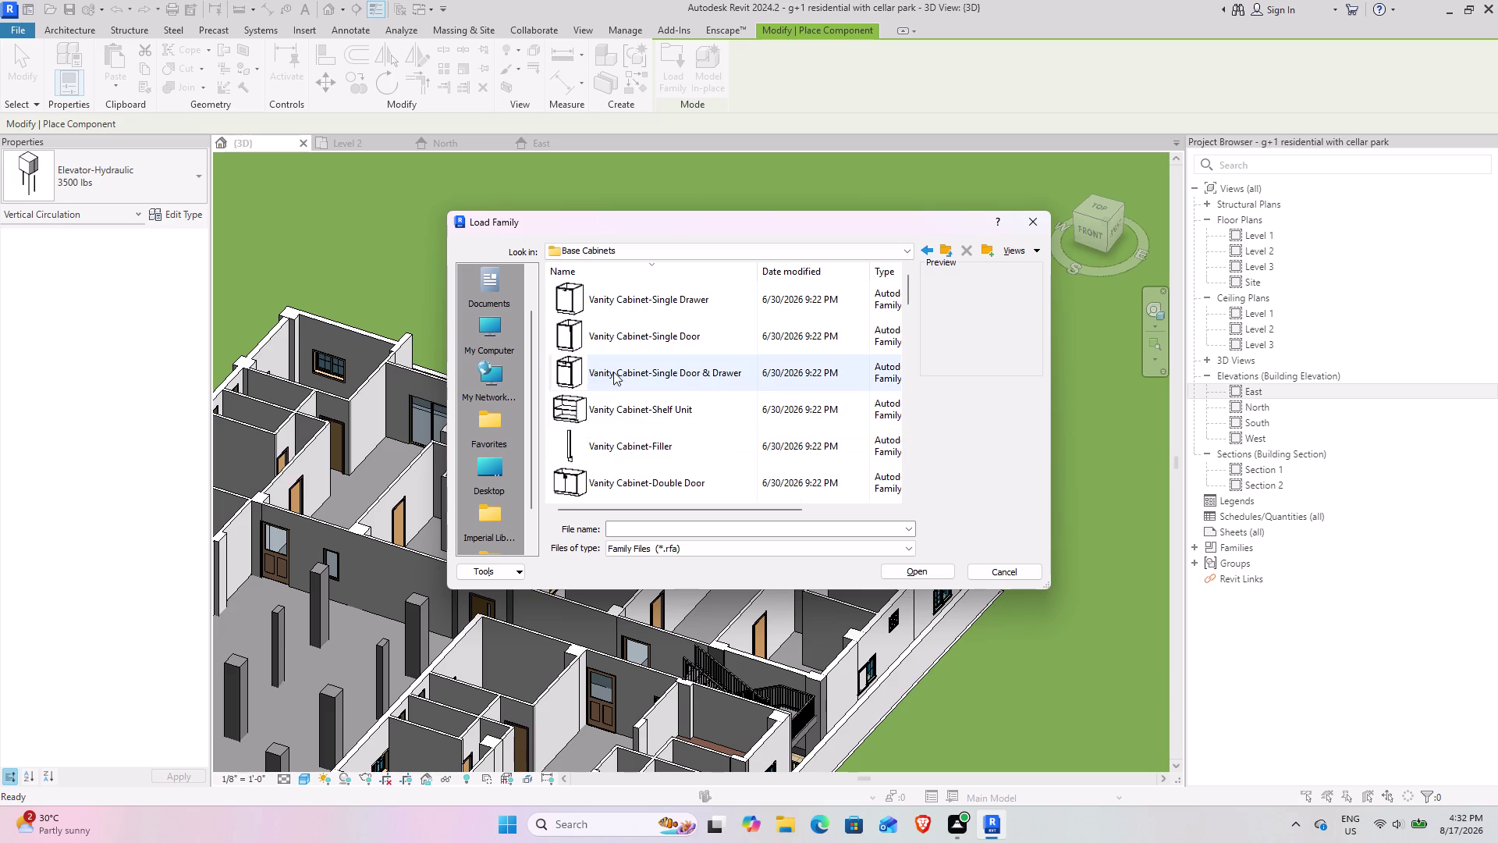
click(628, 372)
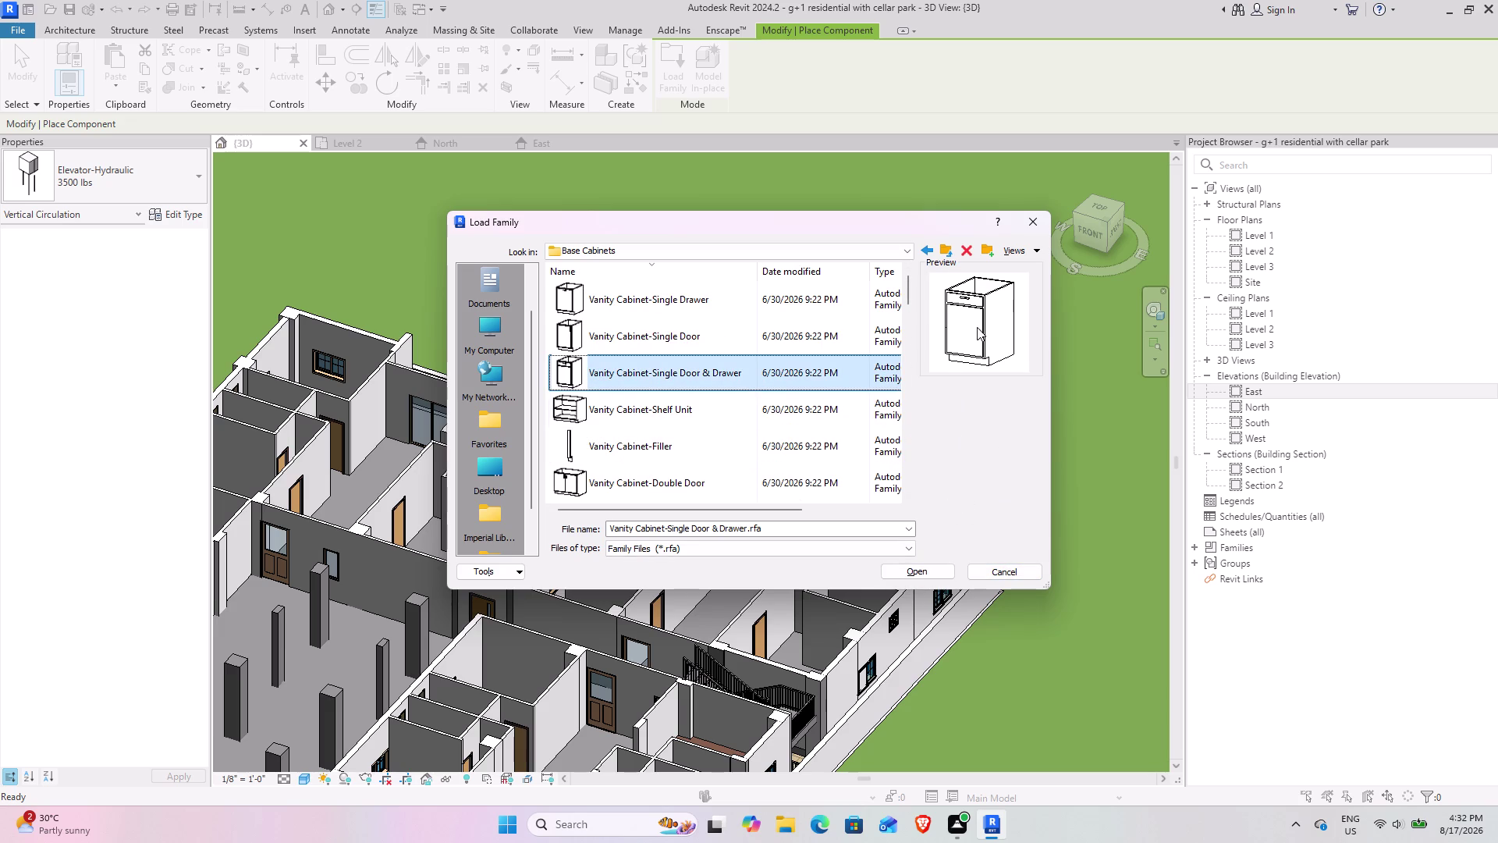
Open the Counter Tops folder under Casework and scroll through its families.
click(949, 247)
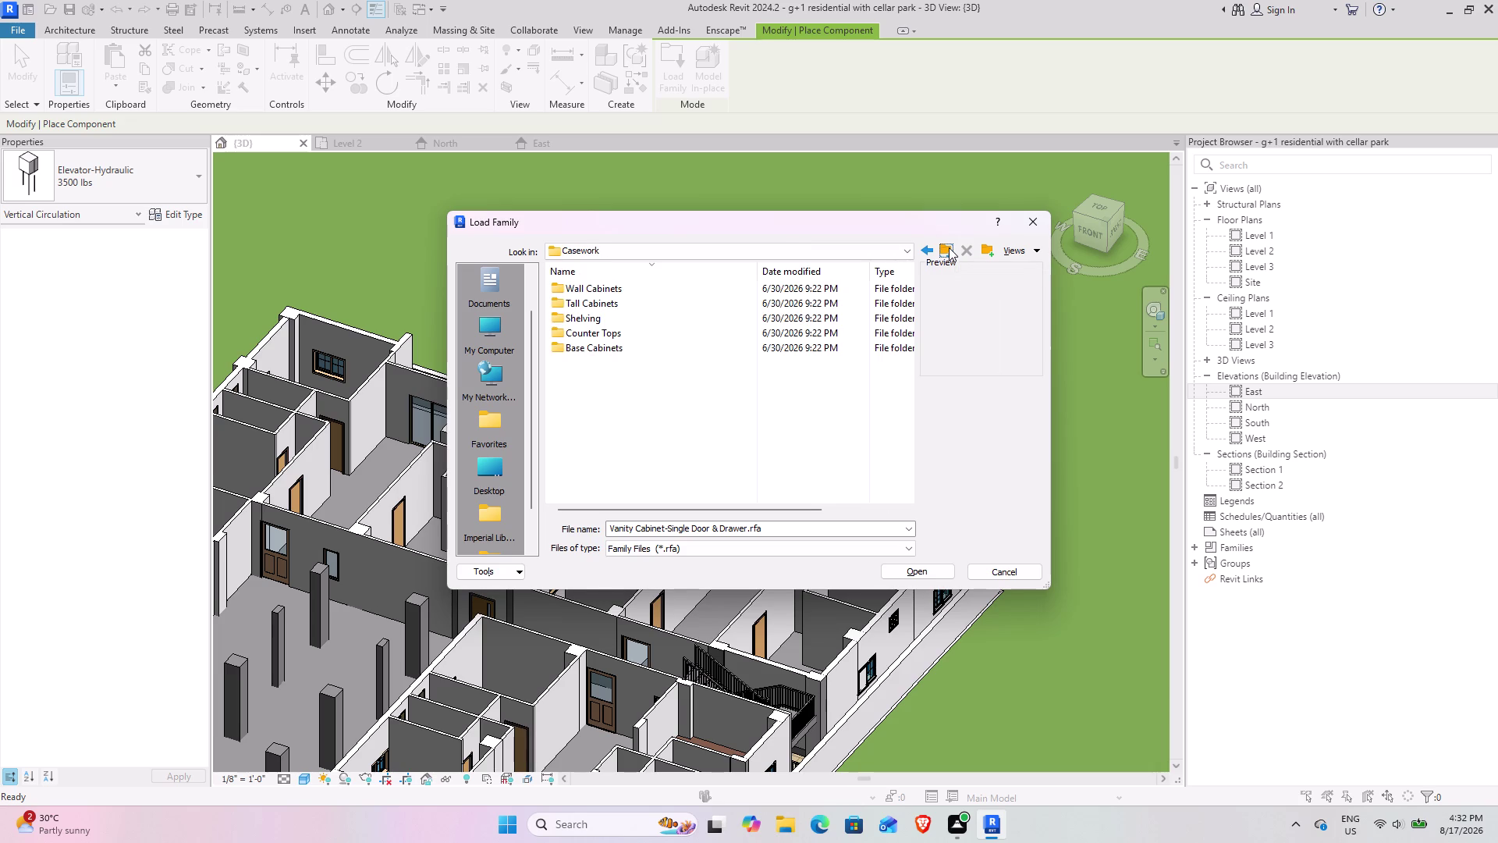
double_click(659, 332)
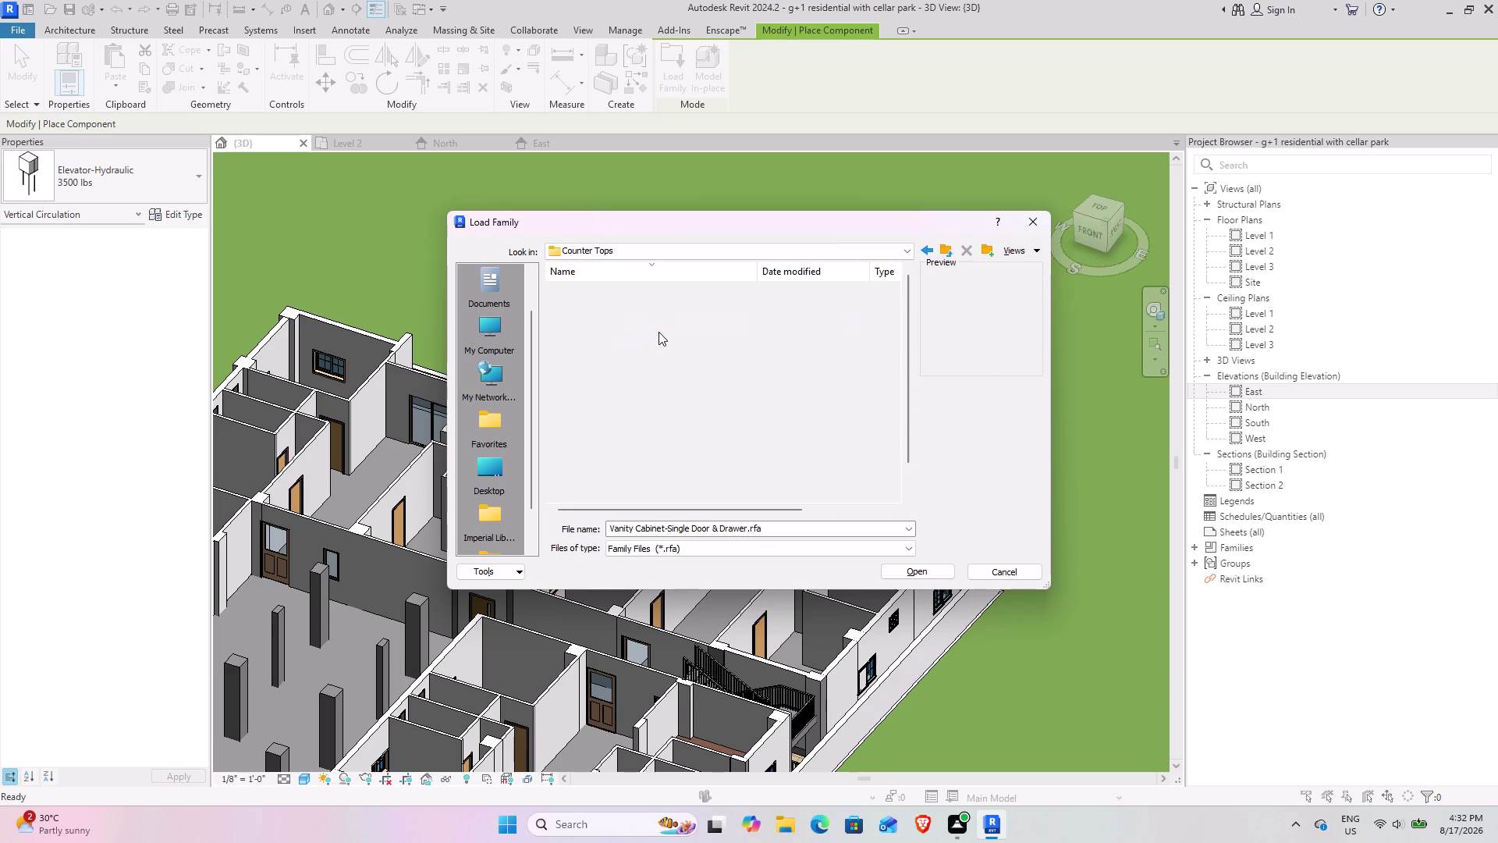
scroll(up, 3)
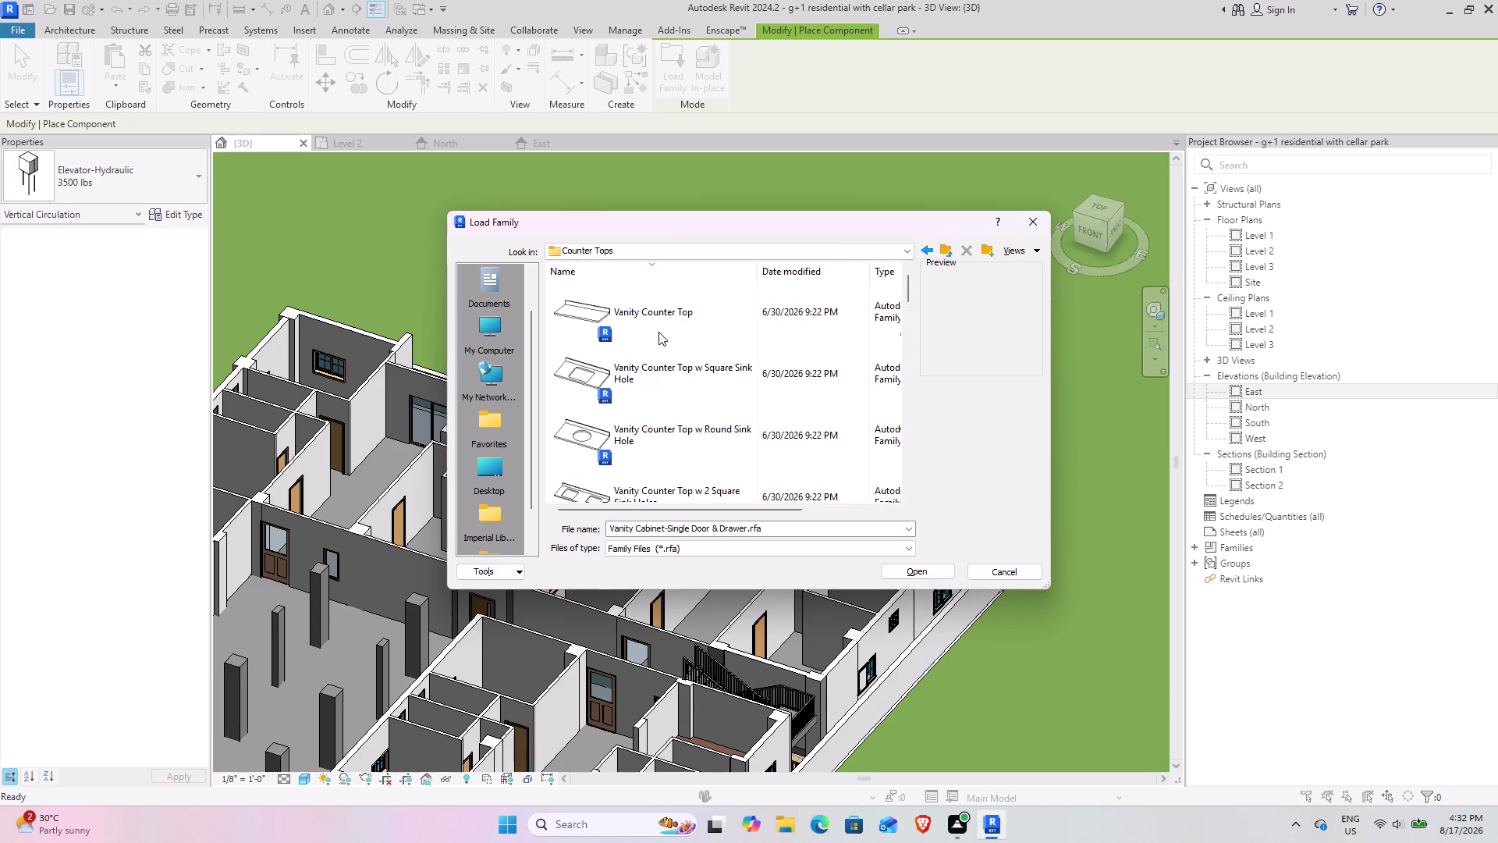
scroll(up, 3)
scroll(down, 3)
scroll(down, 3)
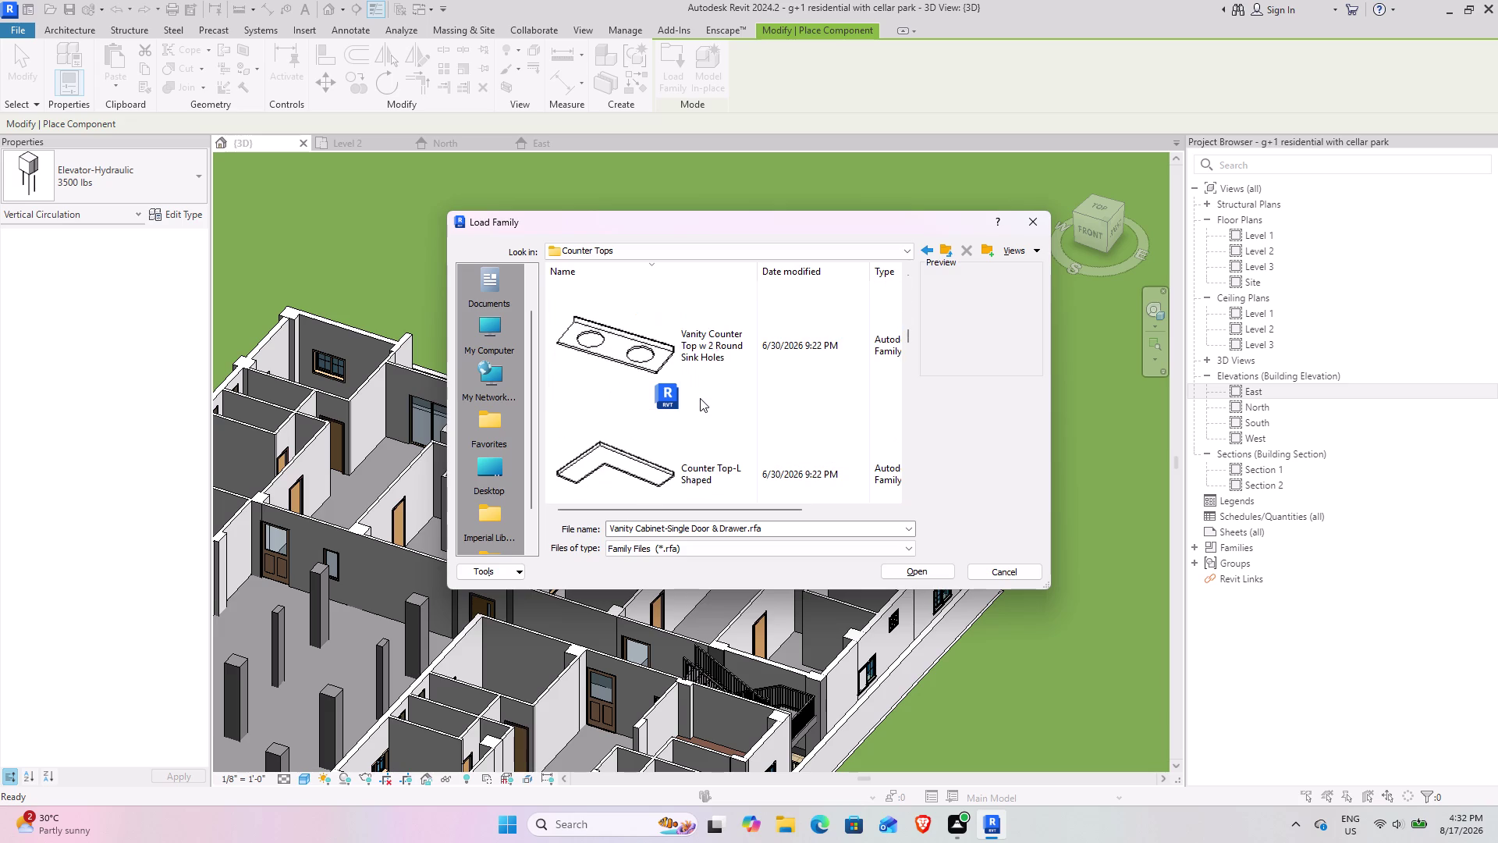
scroll(down, 3)
scroll(down, 3)
scroll(up, 3)
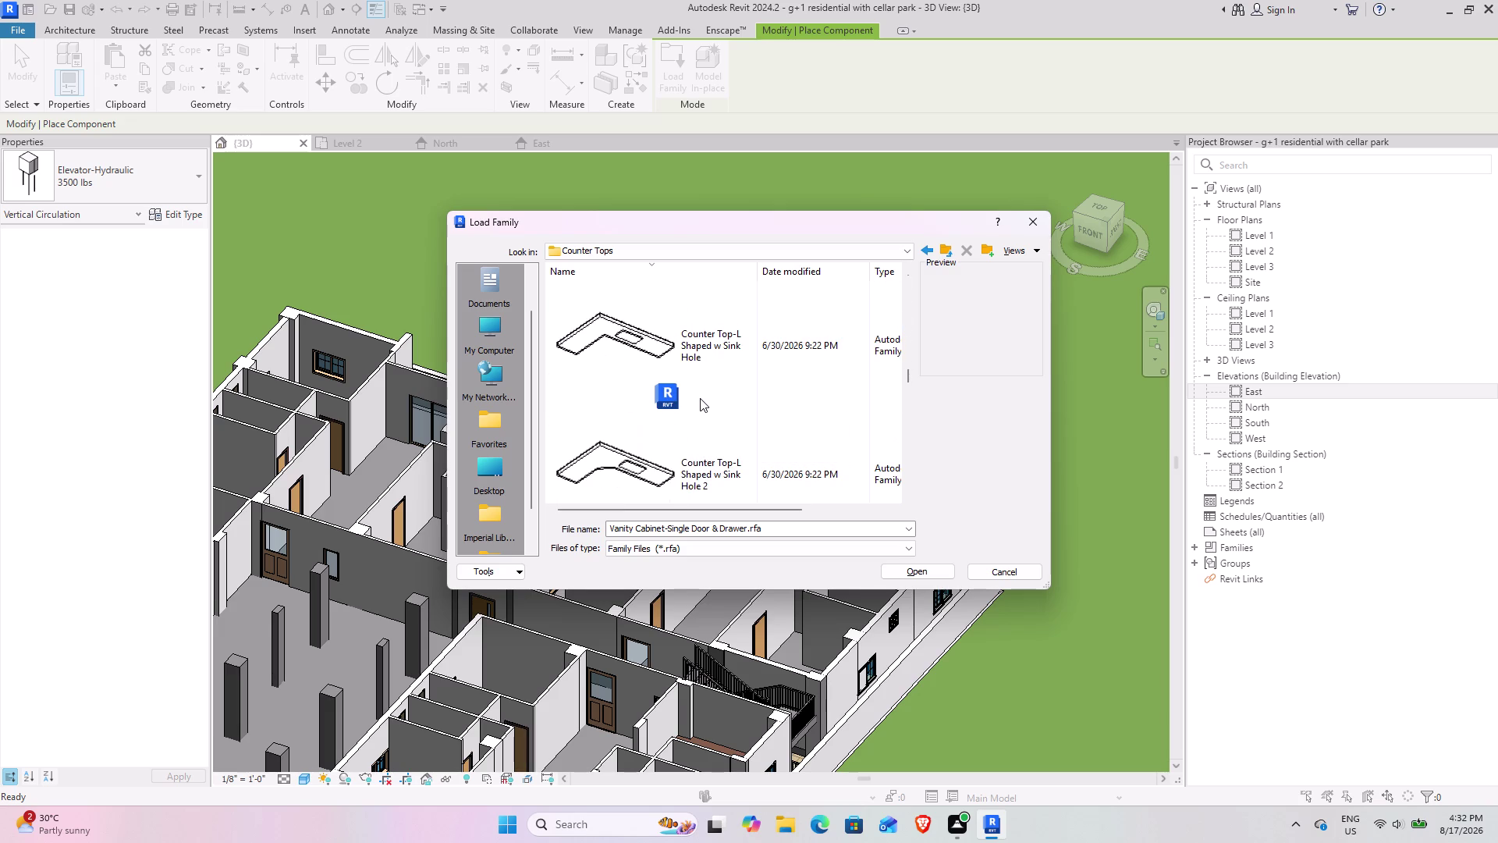
scroll(up, 3)
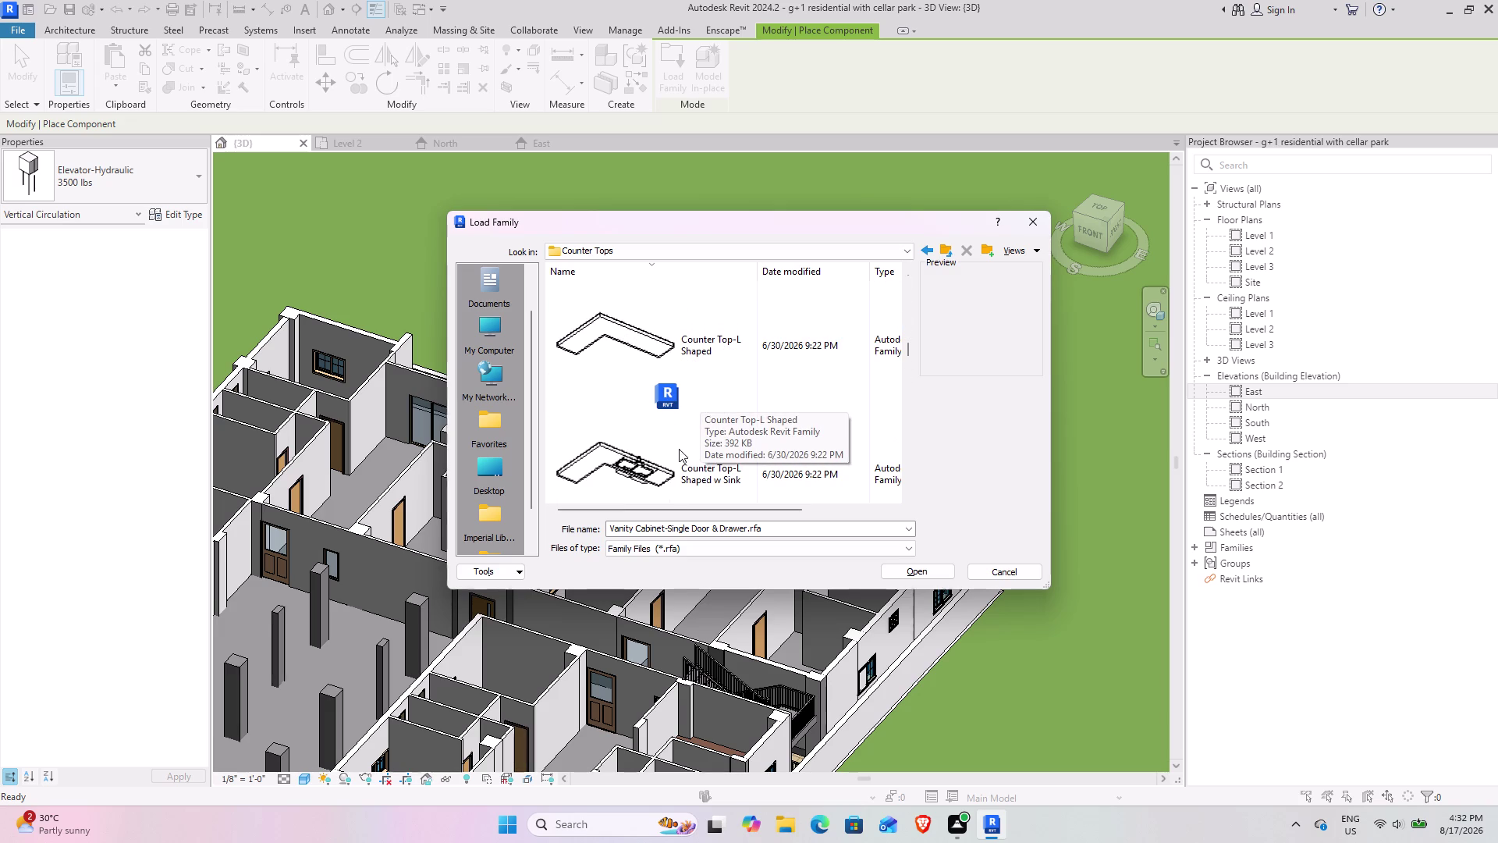
Finish browsing Counter Tops, then climb two levels back to the US library folder.
scroll(up, 3)
scroll(down, 3)
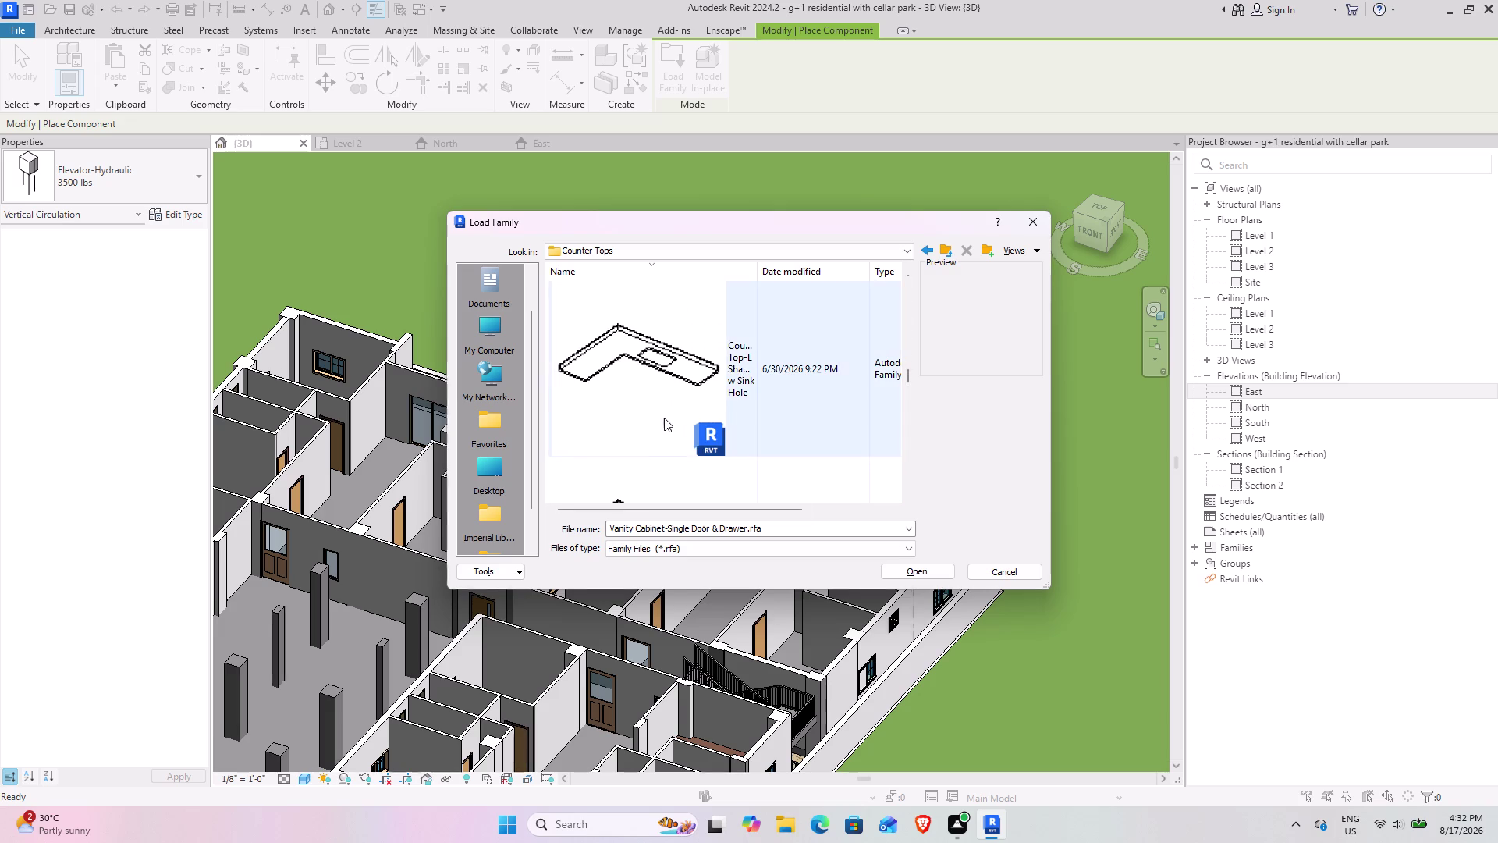
scroll(down, 3)
scroll(up, 3)
scroll(up, 3)
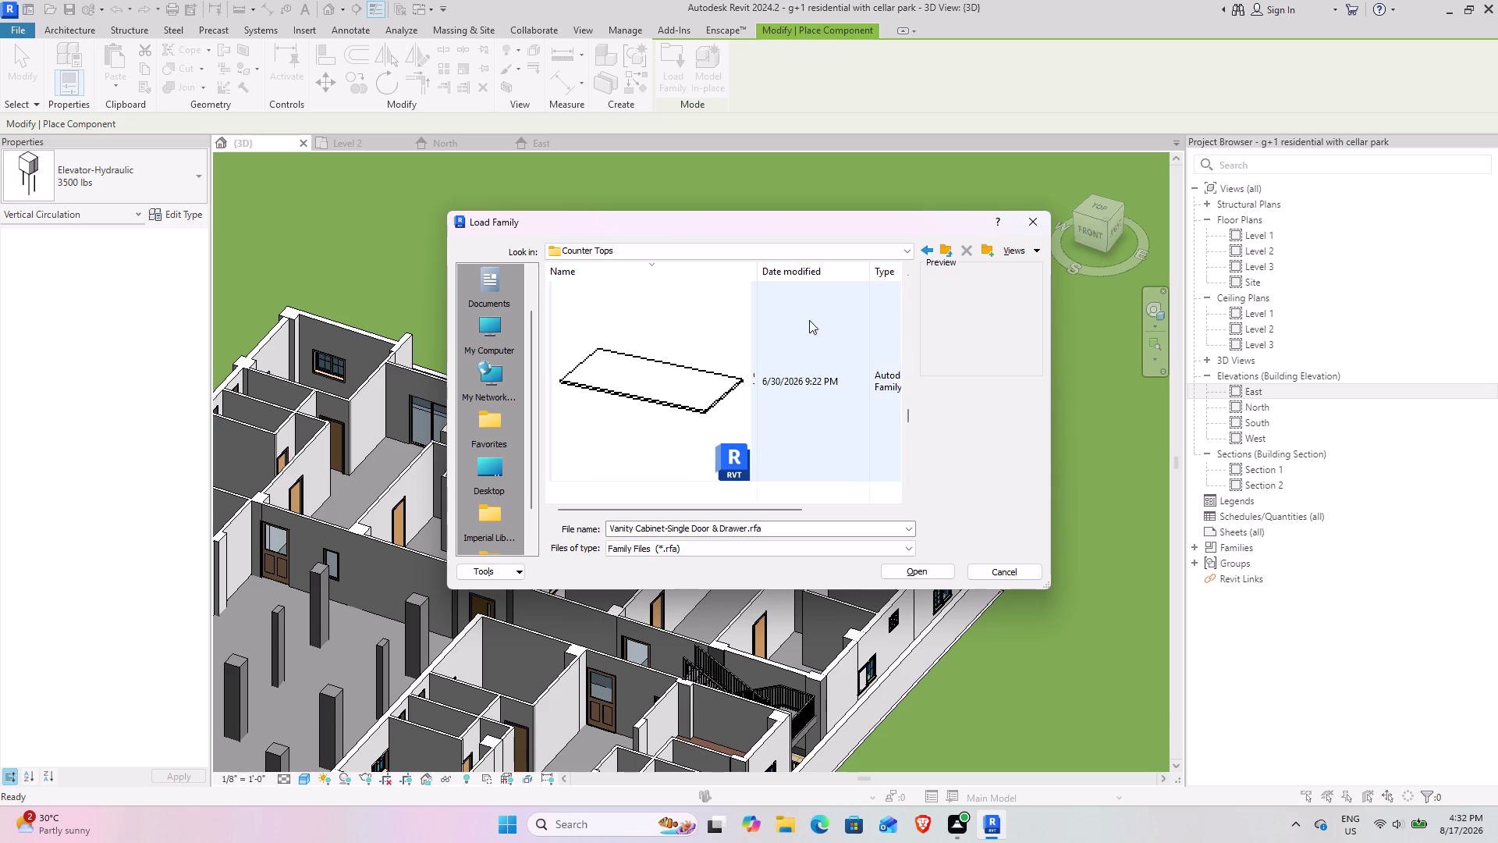
scroll(down, 3)
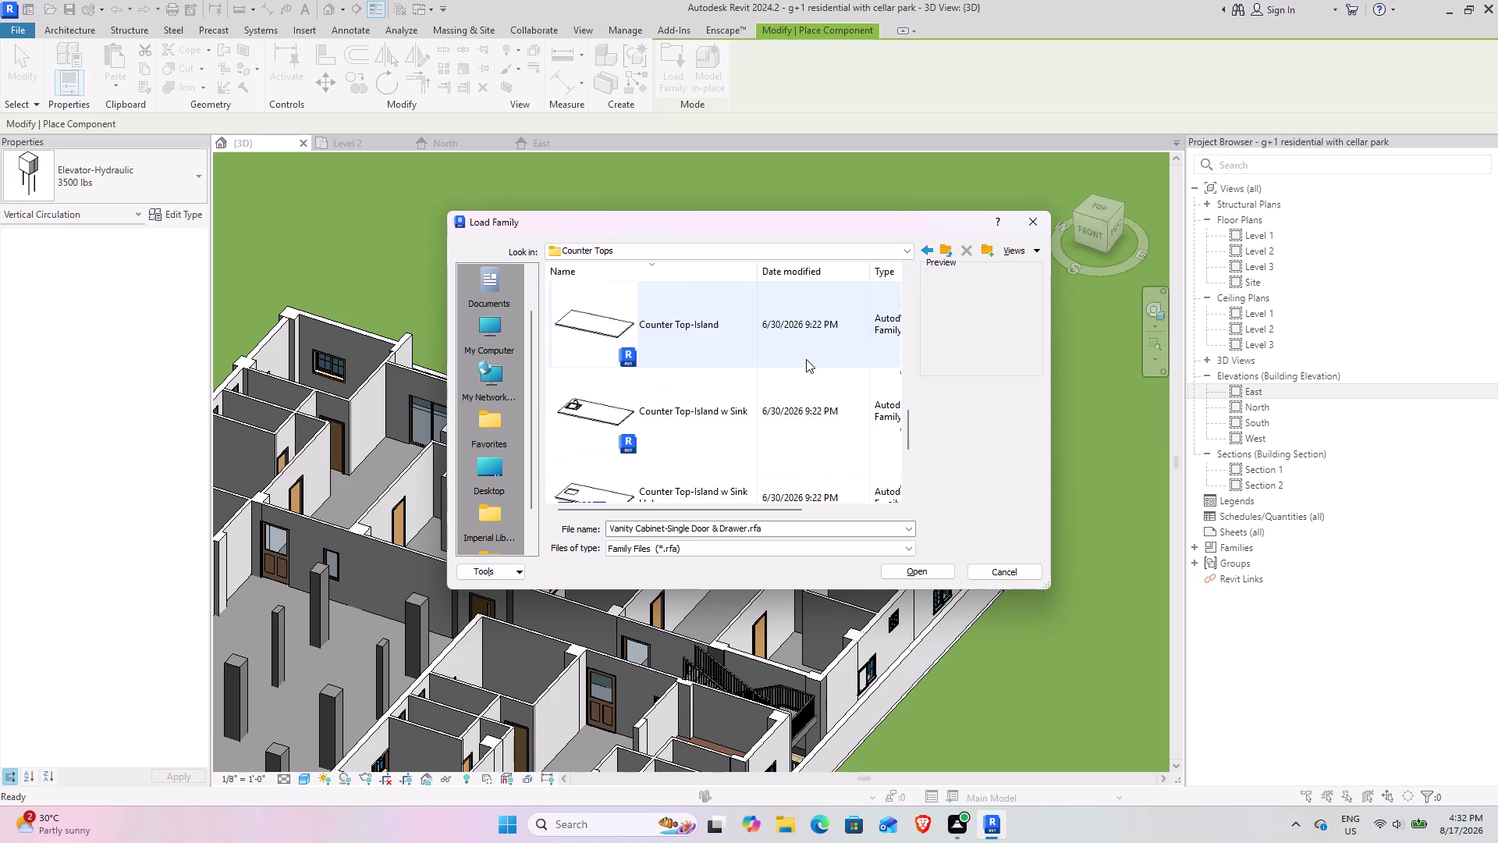
scroll(down, 3)
scroll(down, 3)
scroll(up, 3)
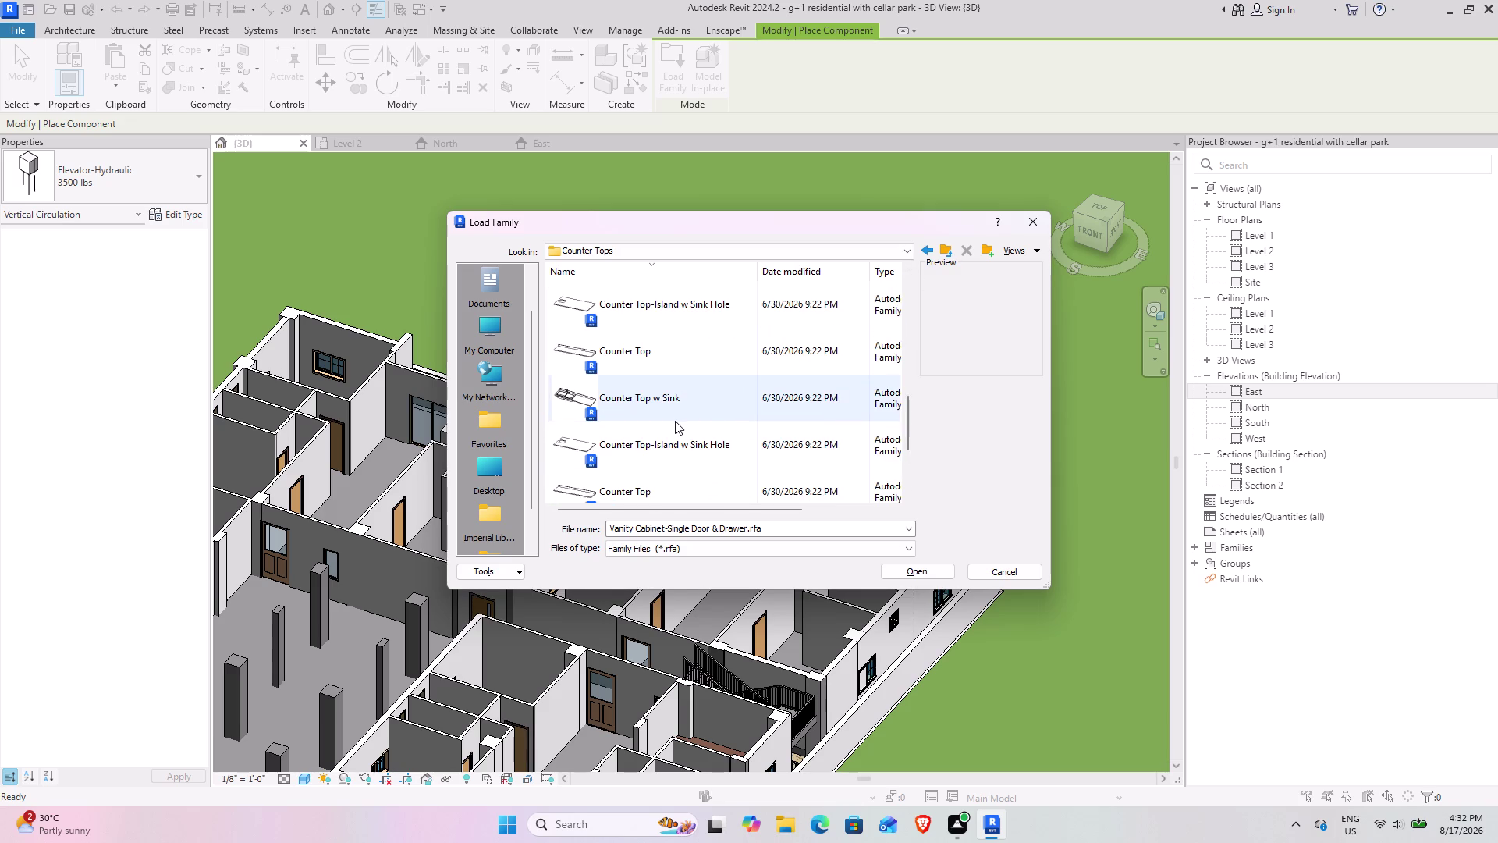
scroll(up, 3)
scroll(up, 3)
scroll(down, 3)
scroll(down, 3)
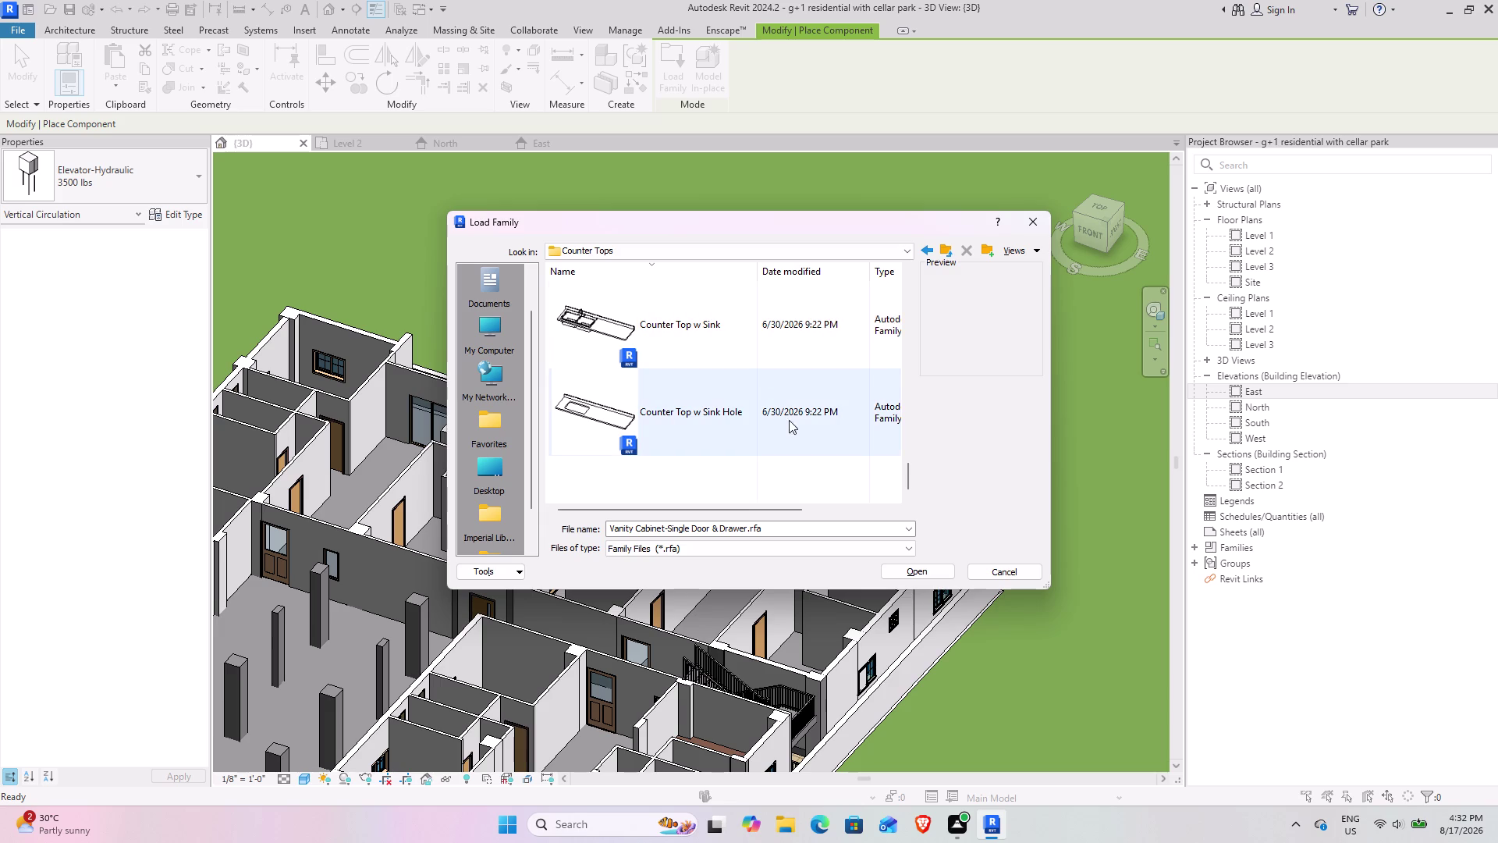
click(946, 246)
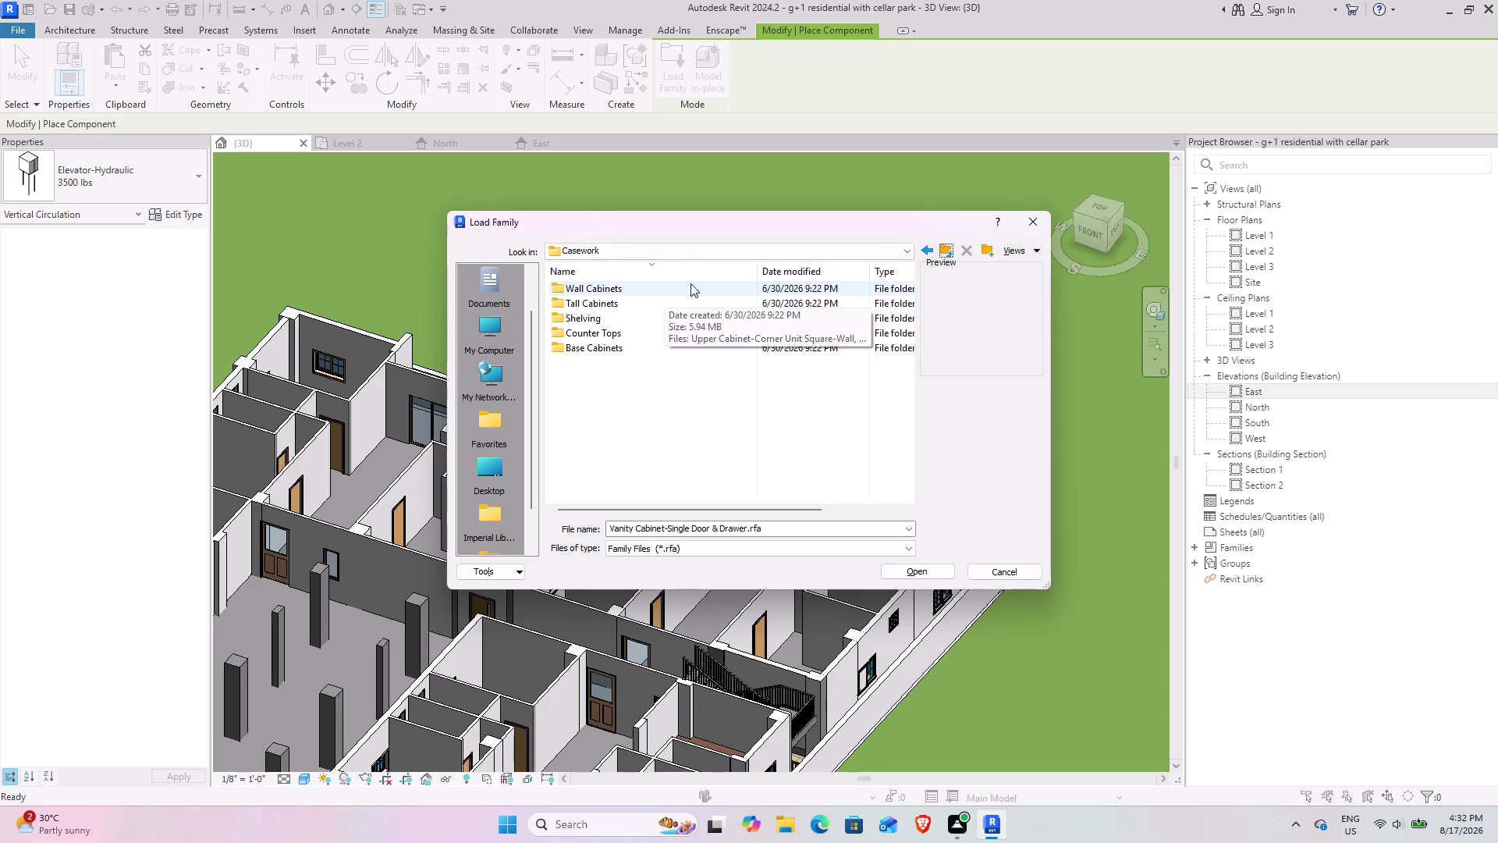
click(951, 246)
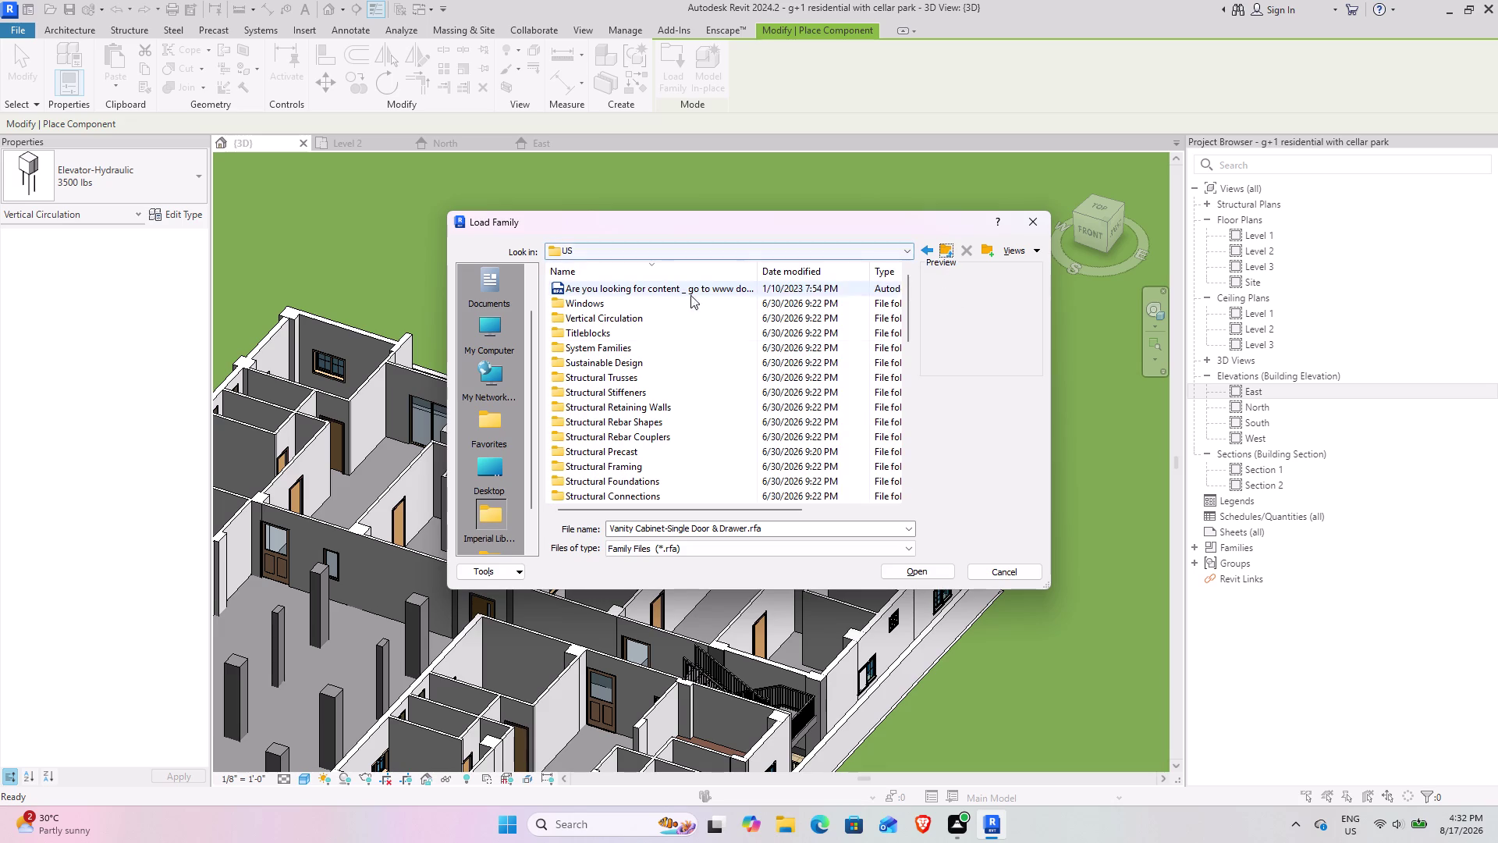
Browse the Cable Tray Fittings folder, then return to the US library folder.
scroll(down, 3)
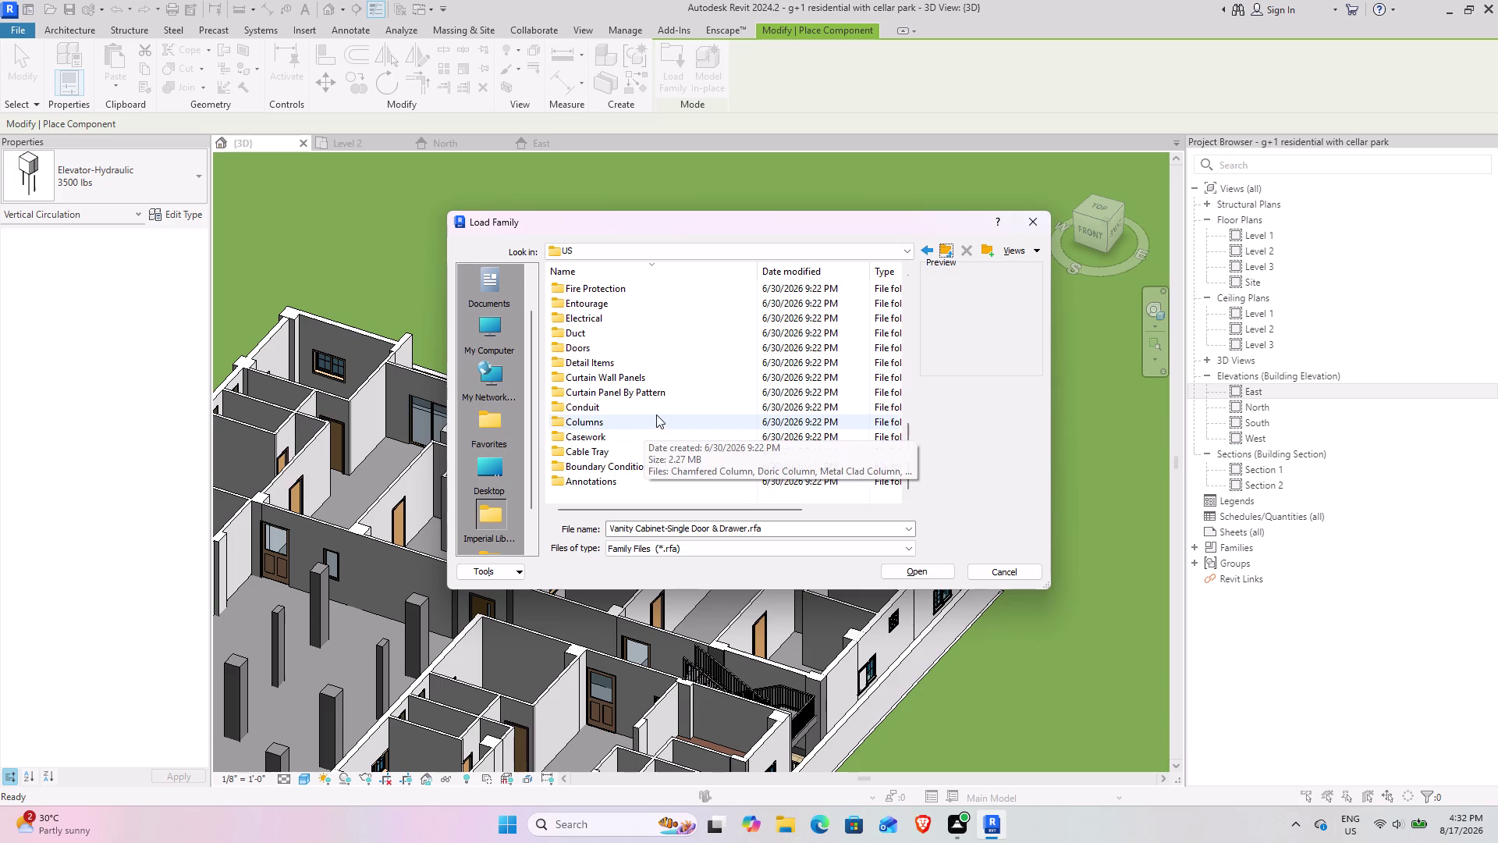
double_click(653, 448)
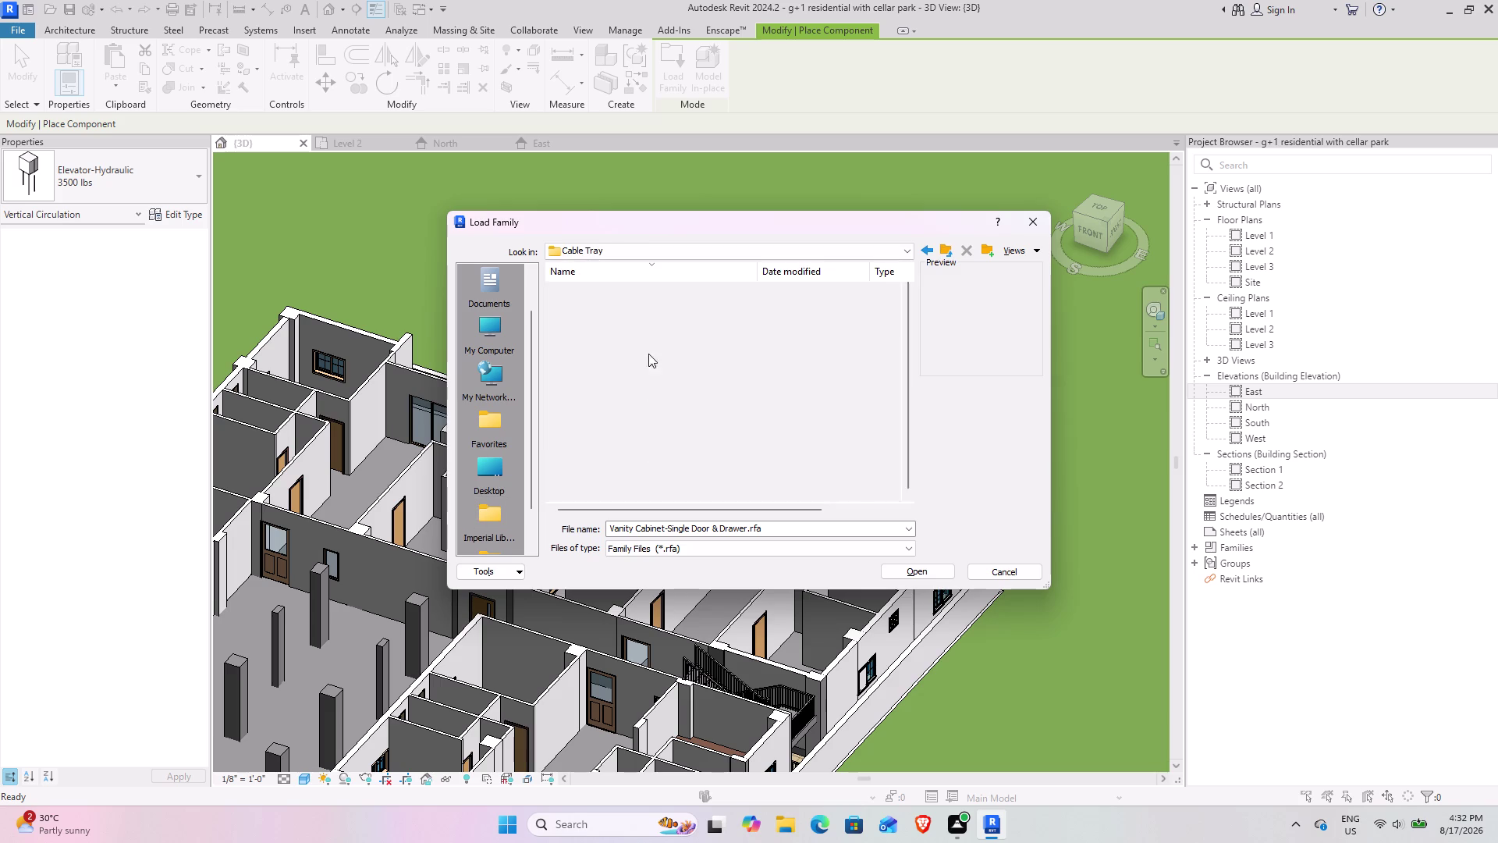
double_click(639, 282)
scroll(up, 3)
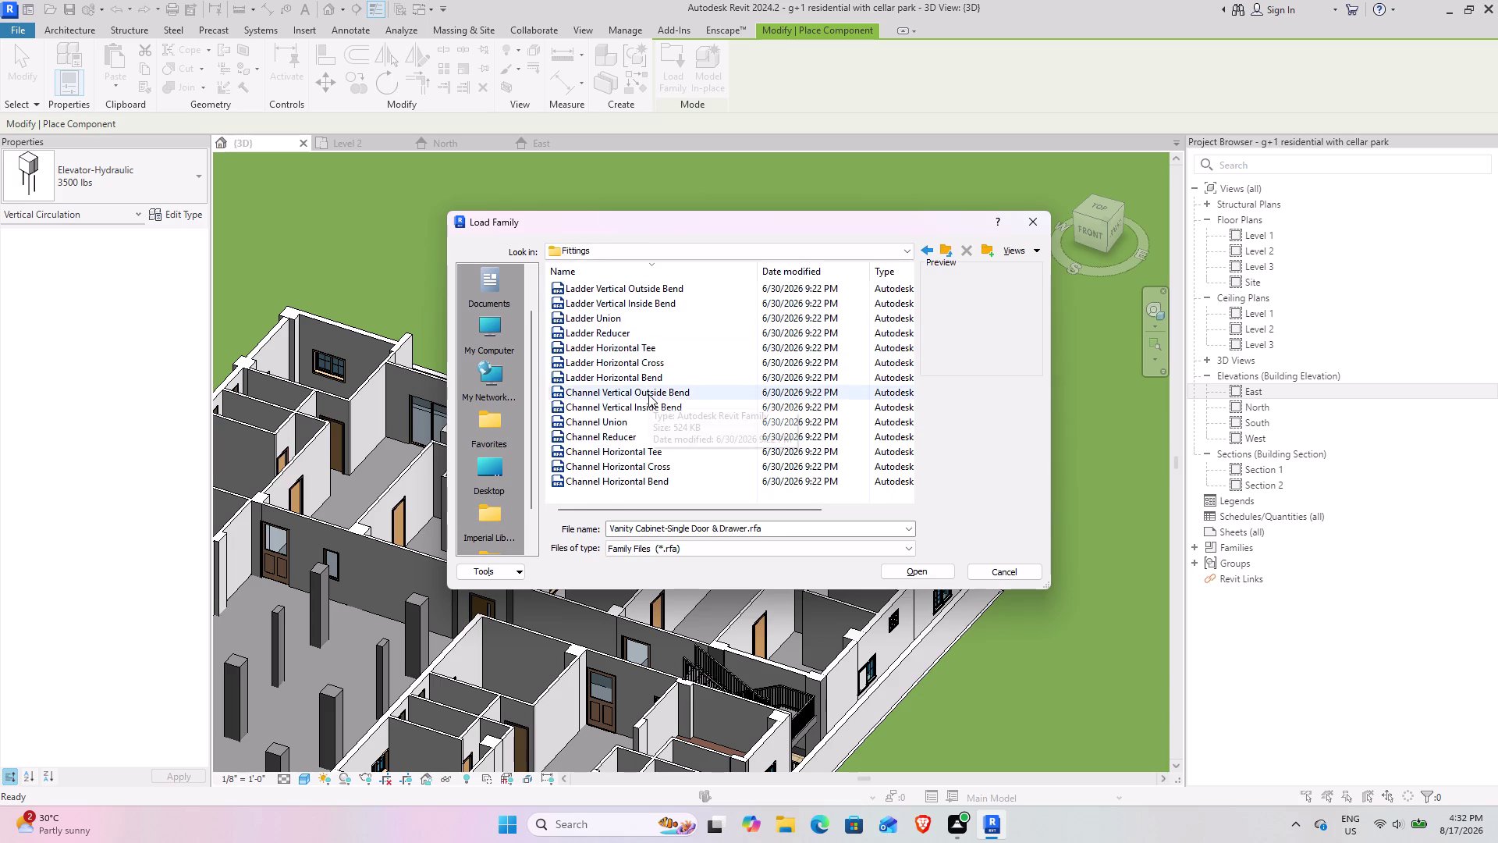
scroll(up, 3)
scroll(down, 3)
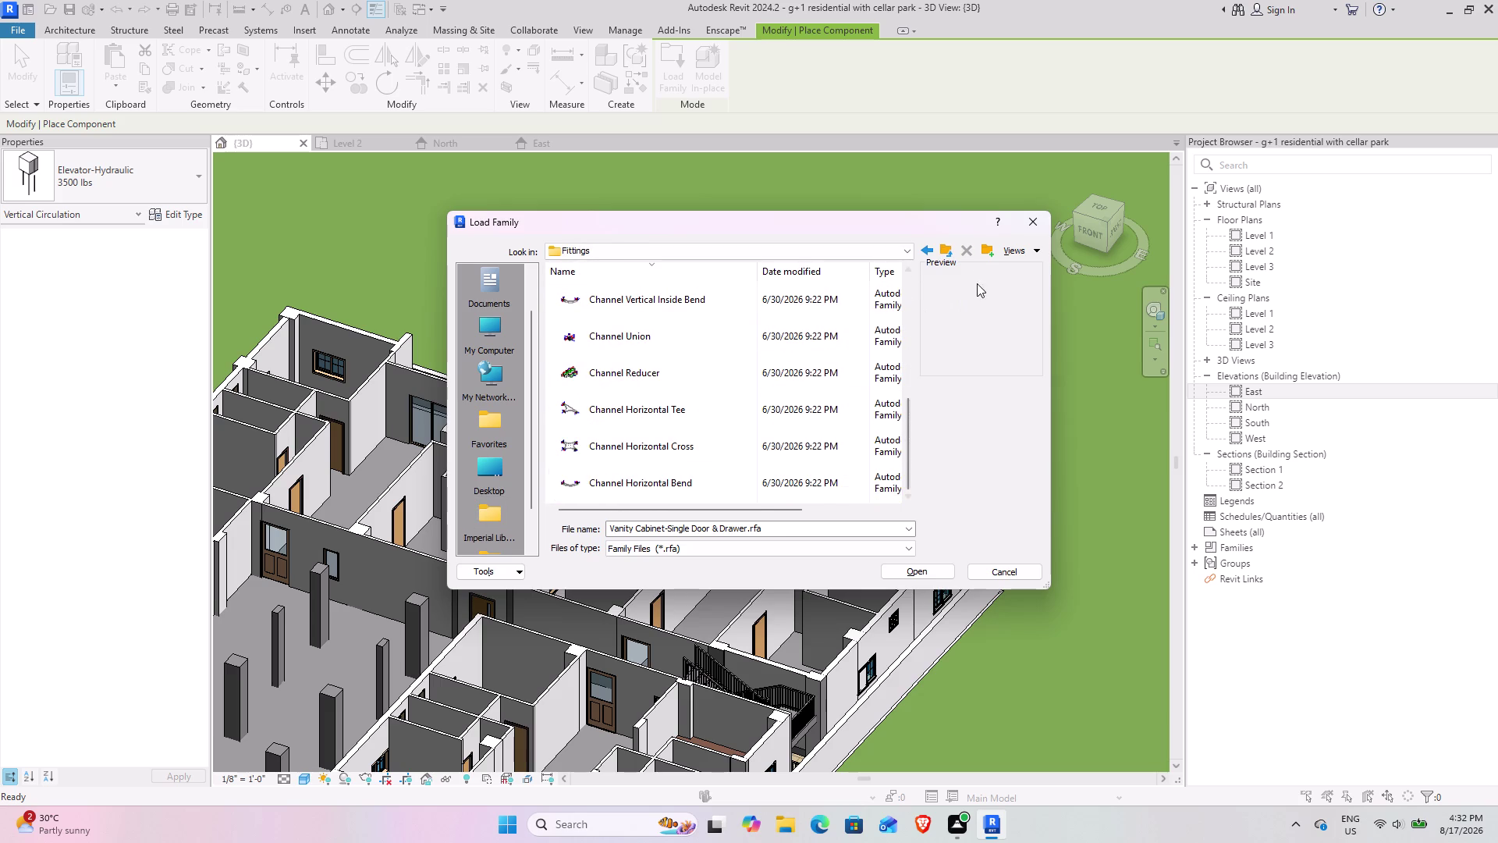
double_click(955, 246)
click(945, 246)
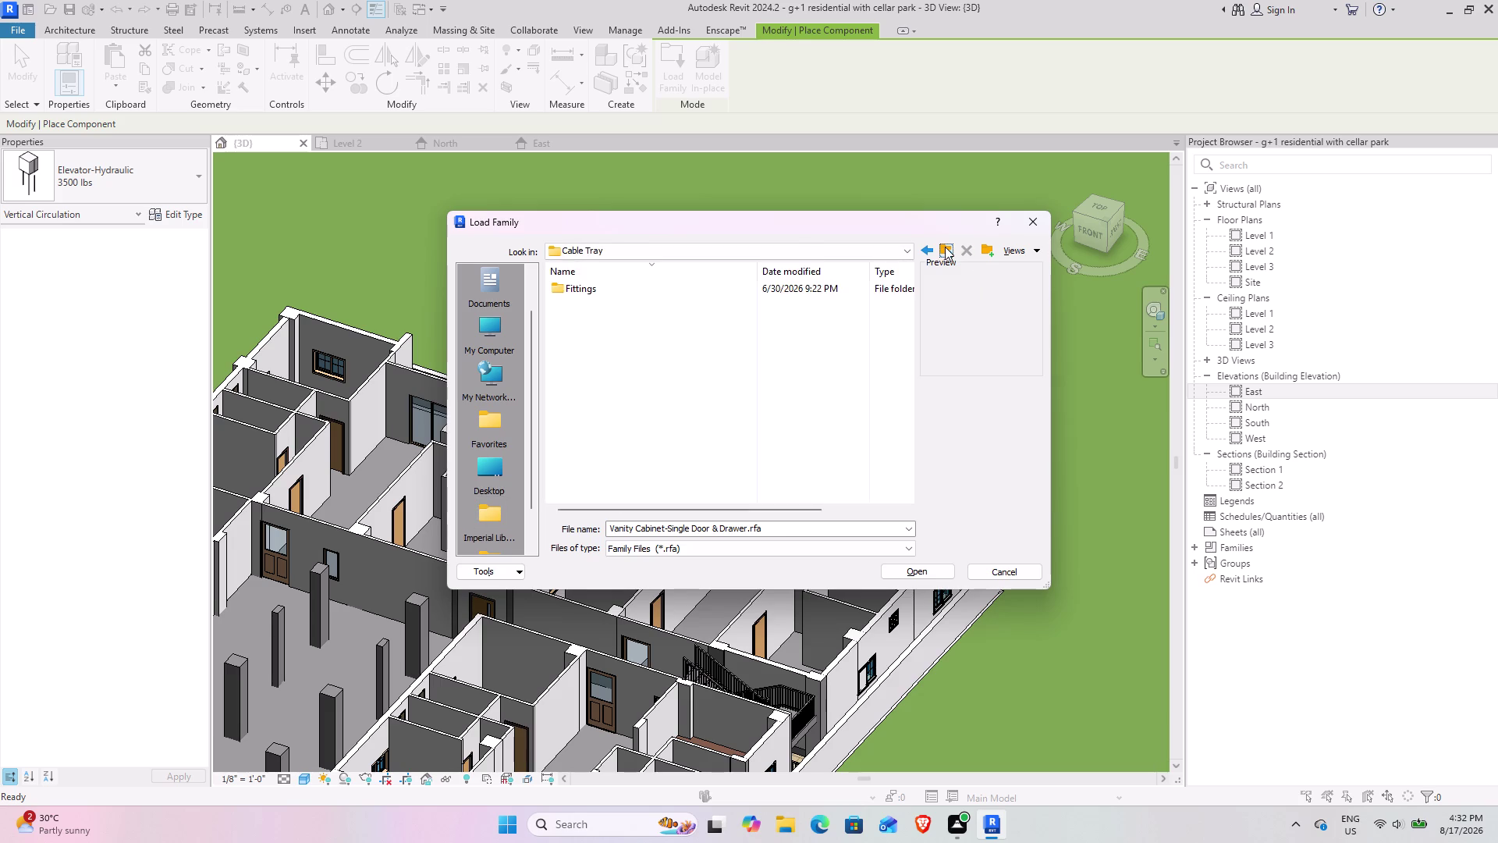
click(945, 246)
Browse the Curtain Panel By Pattern folder and return to the US library.
scroll(down, 3)
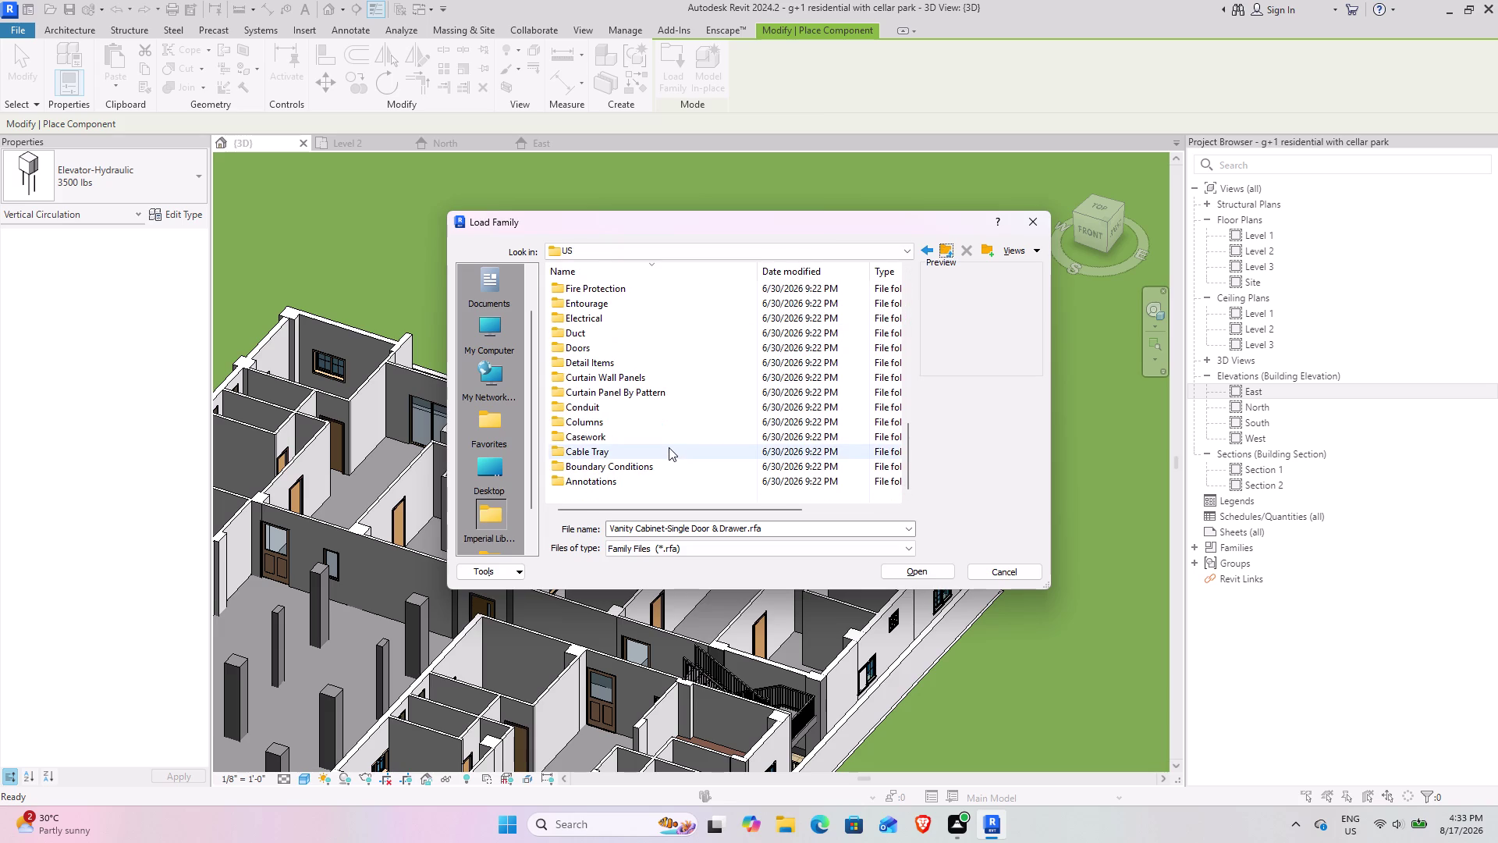
double_click(648, 389)
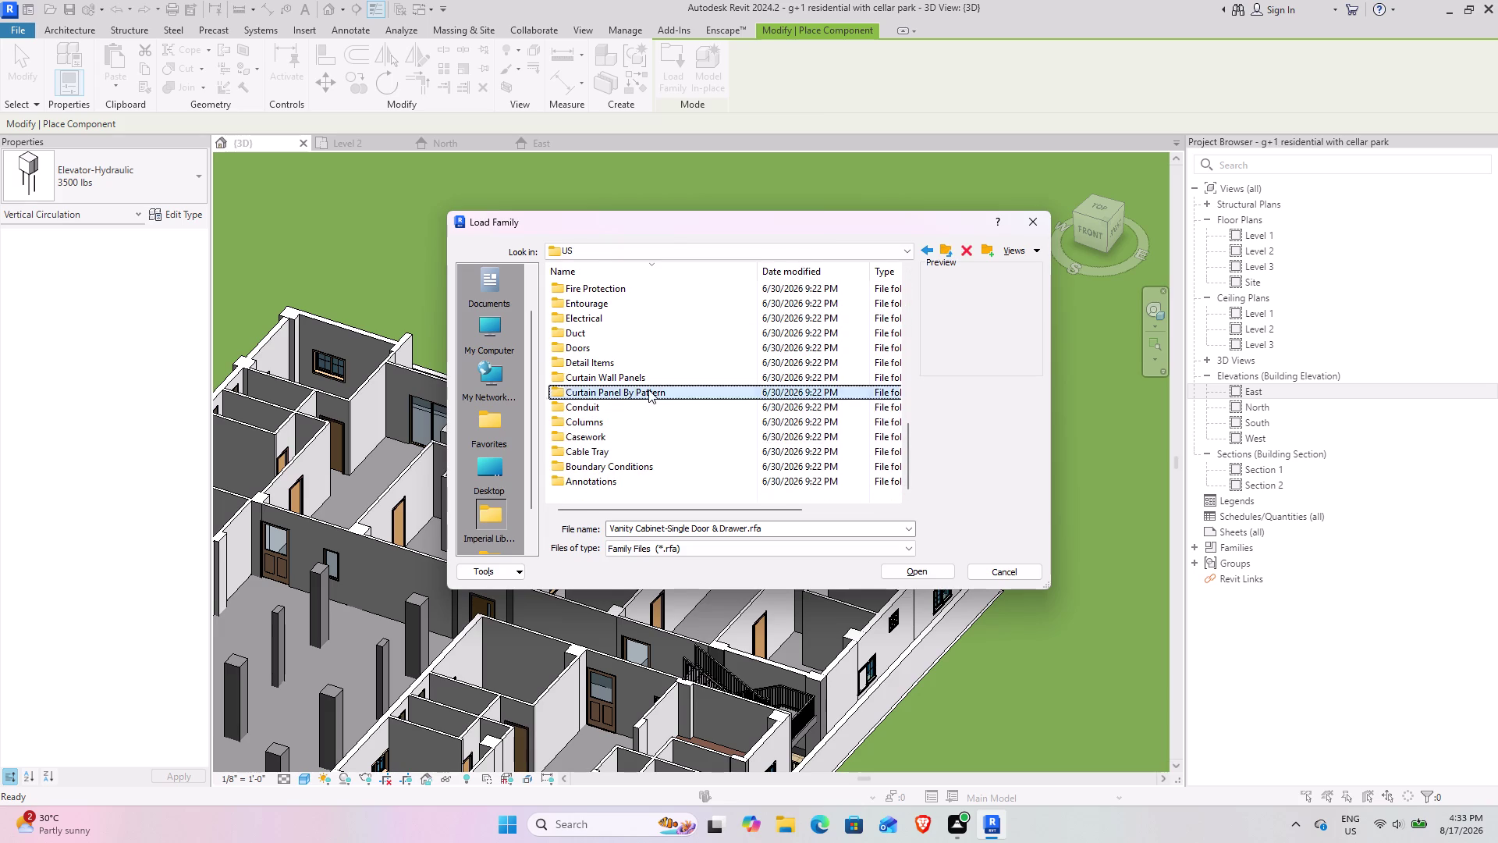
scroll(up, 3)
scroll(up, 3)
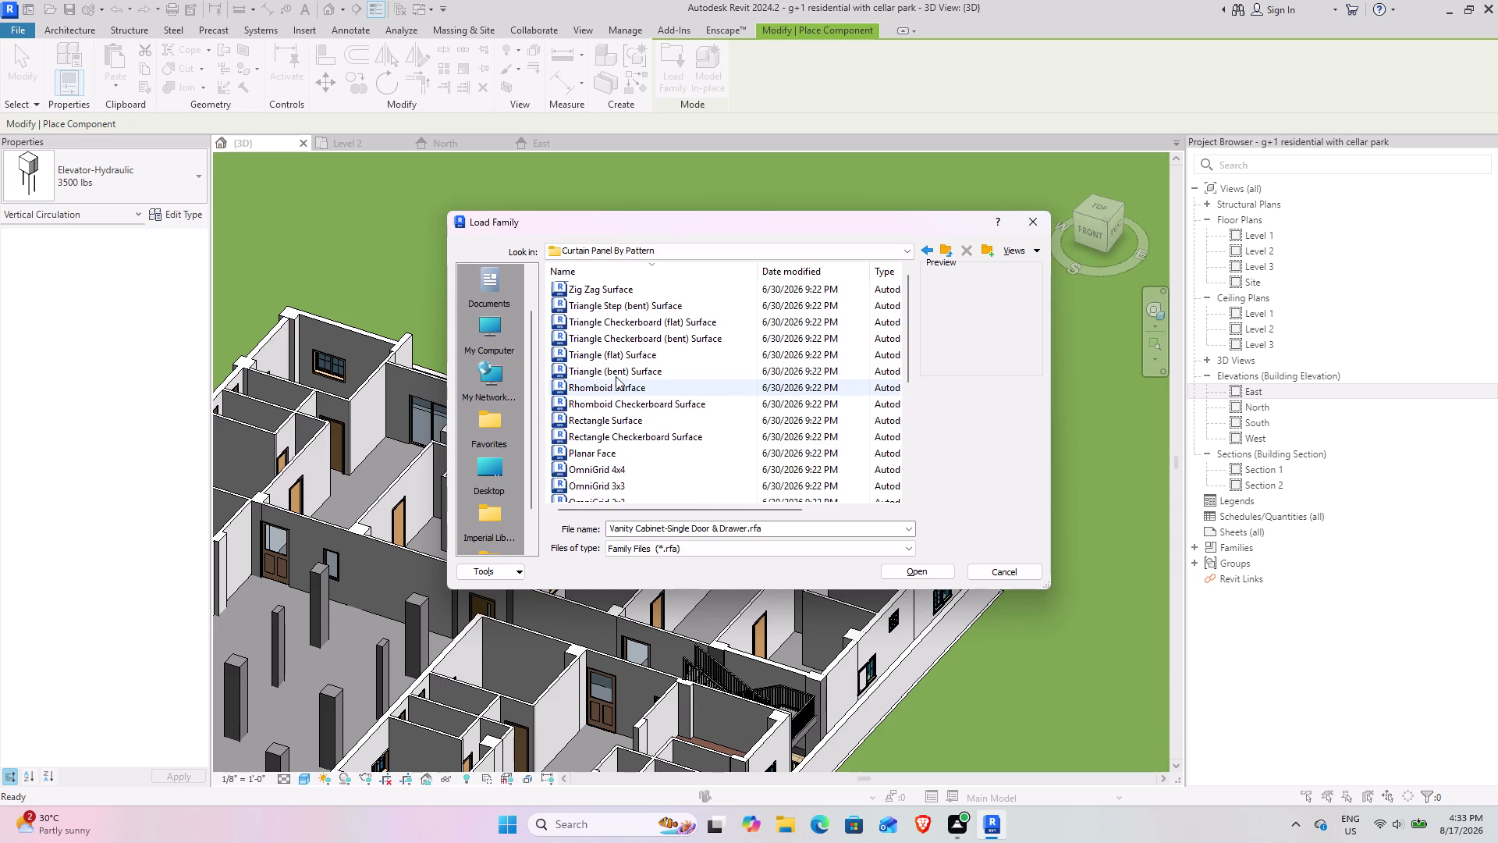
scroll(up, 3)
scroll(up, 3)
scroll(up, 3)
scroll(down, 3)
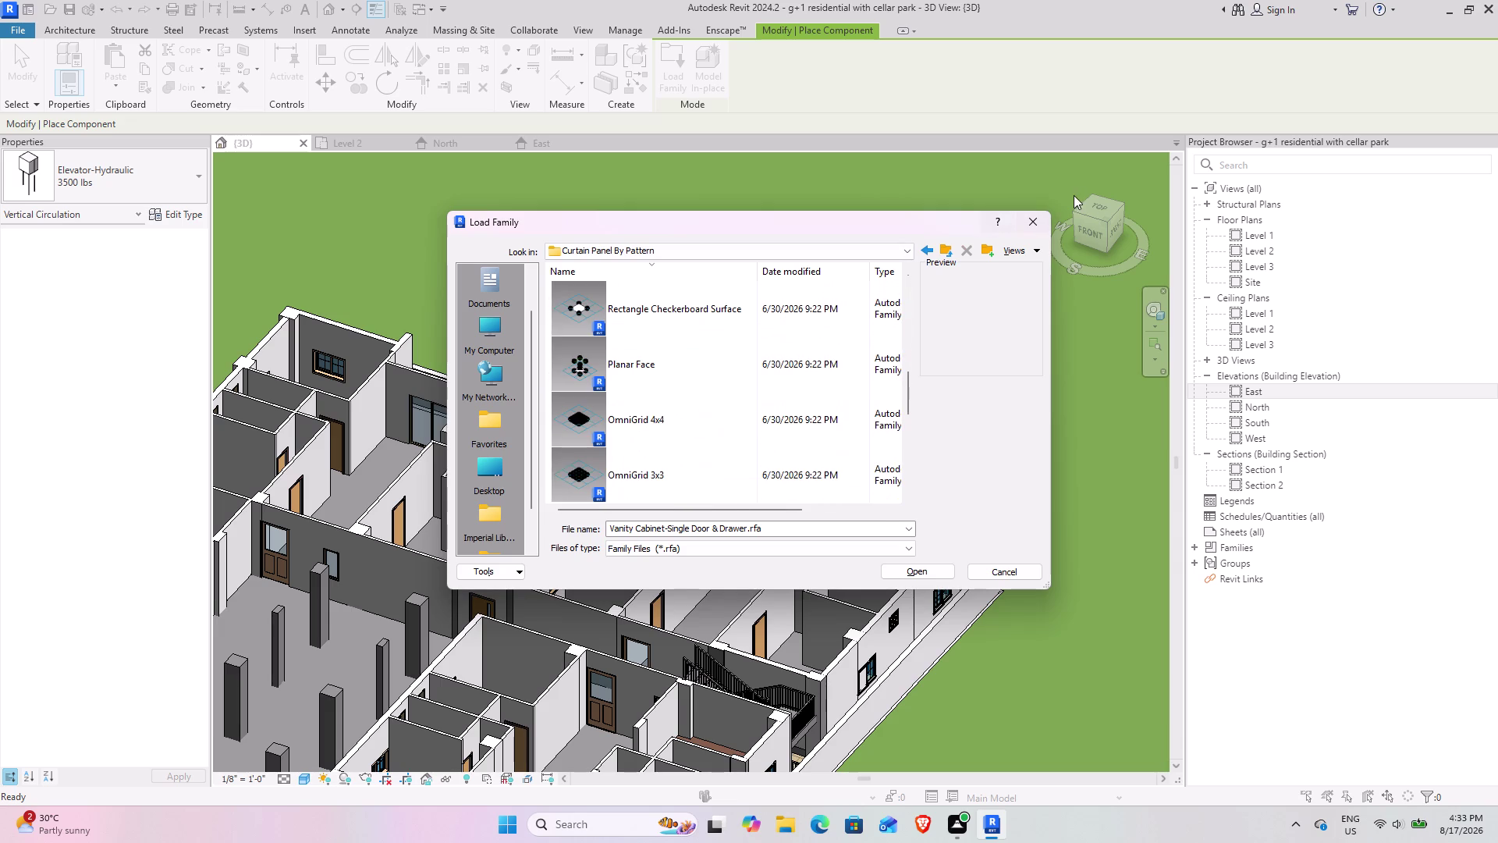
click(943, 247)
Look inside the Curtain Wall Panels folder and return to the US library.
scroll(down, 3)
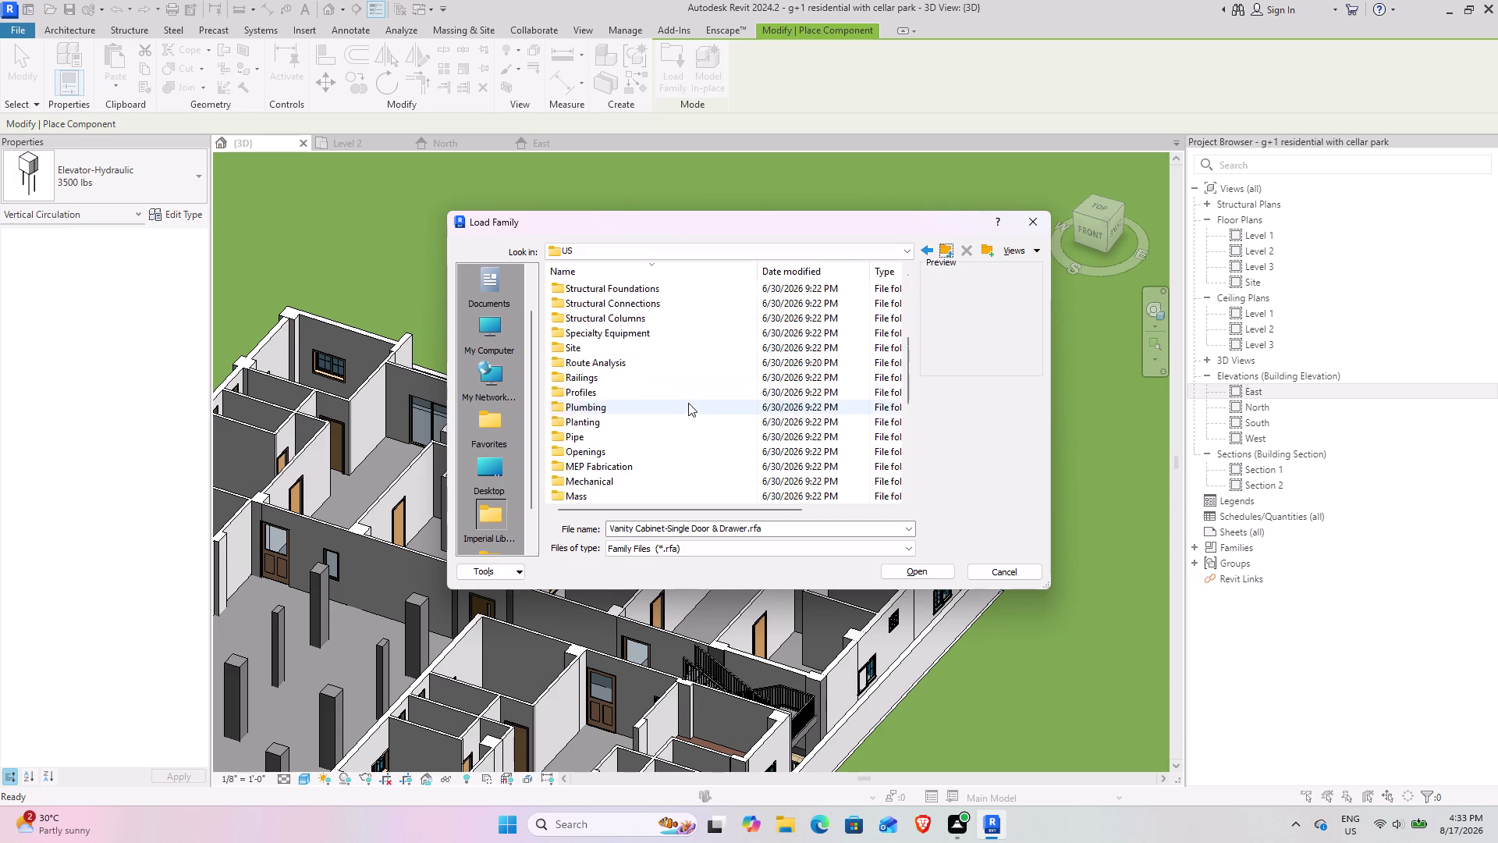
scroll(down, 3)
double_click(674, 381)
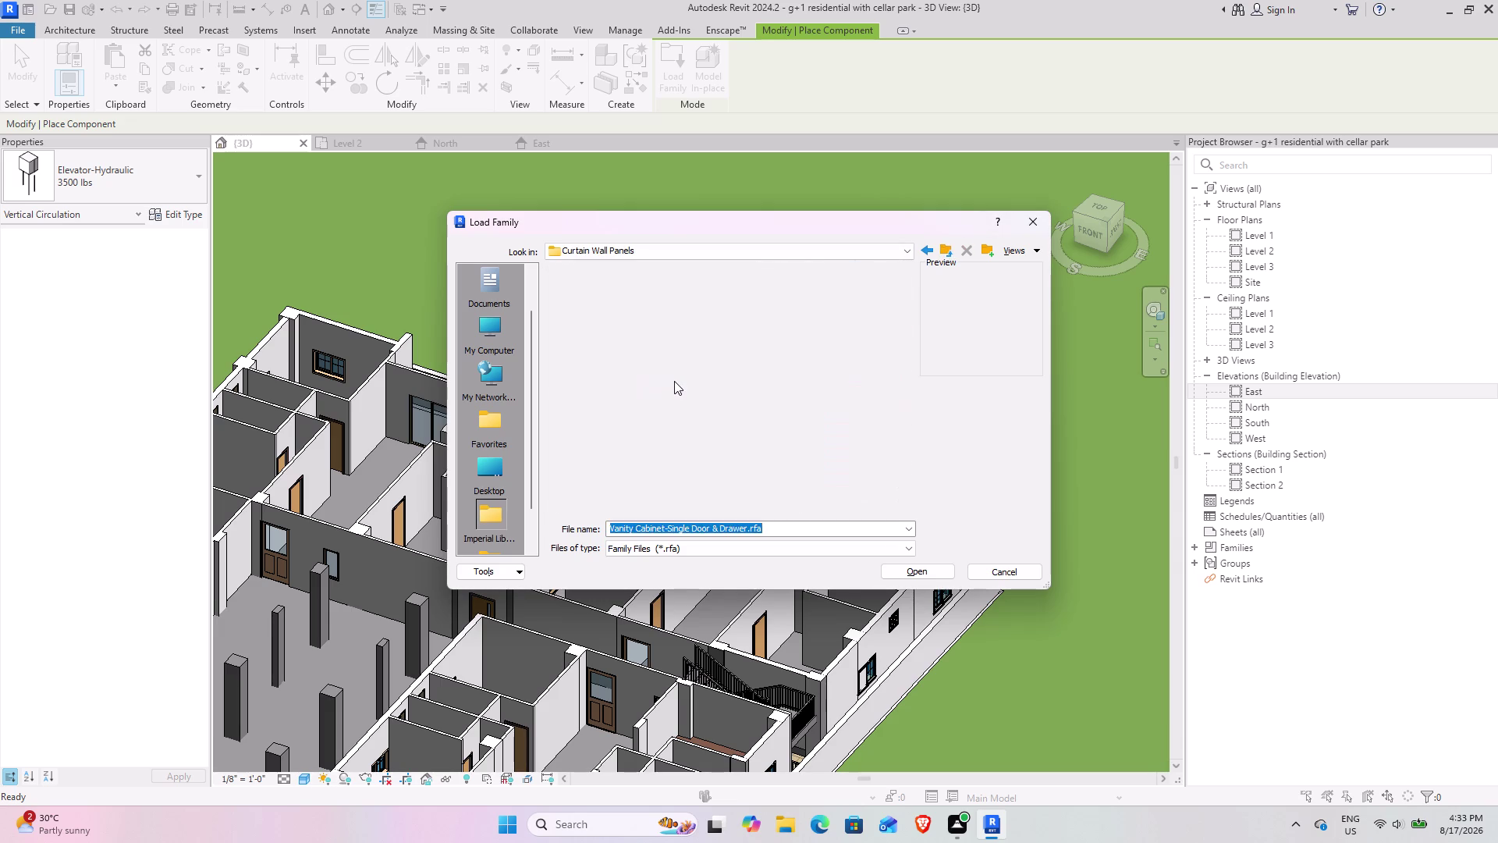
scroll(up, 3)
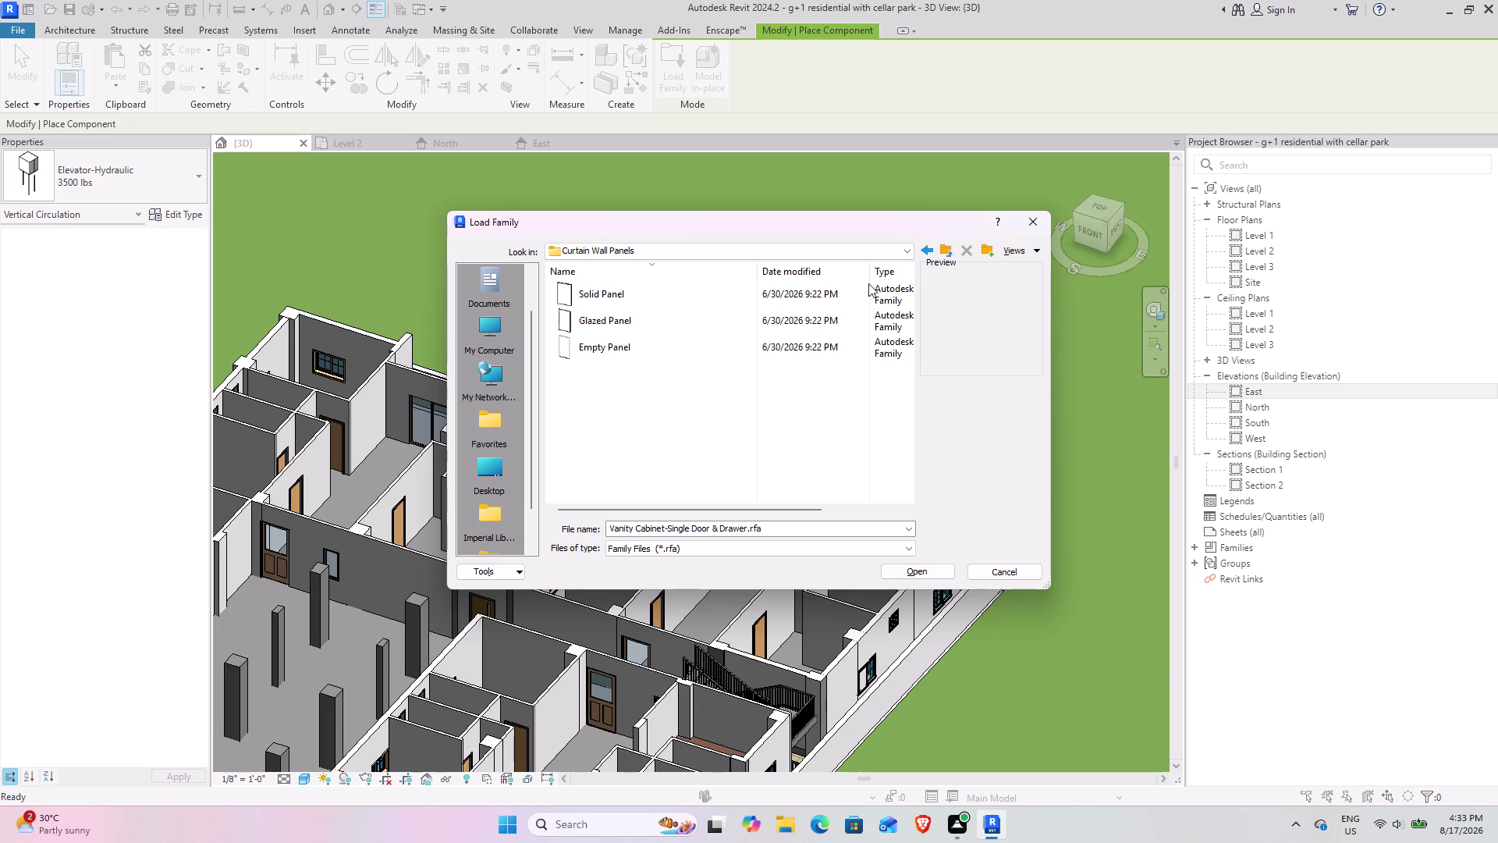
click(944, 253)
Check the Entourage and Lighting folders, returning to the US library after each.
scroll(down, 3)
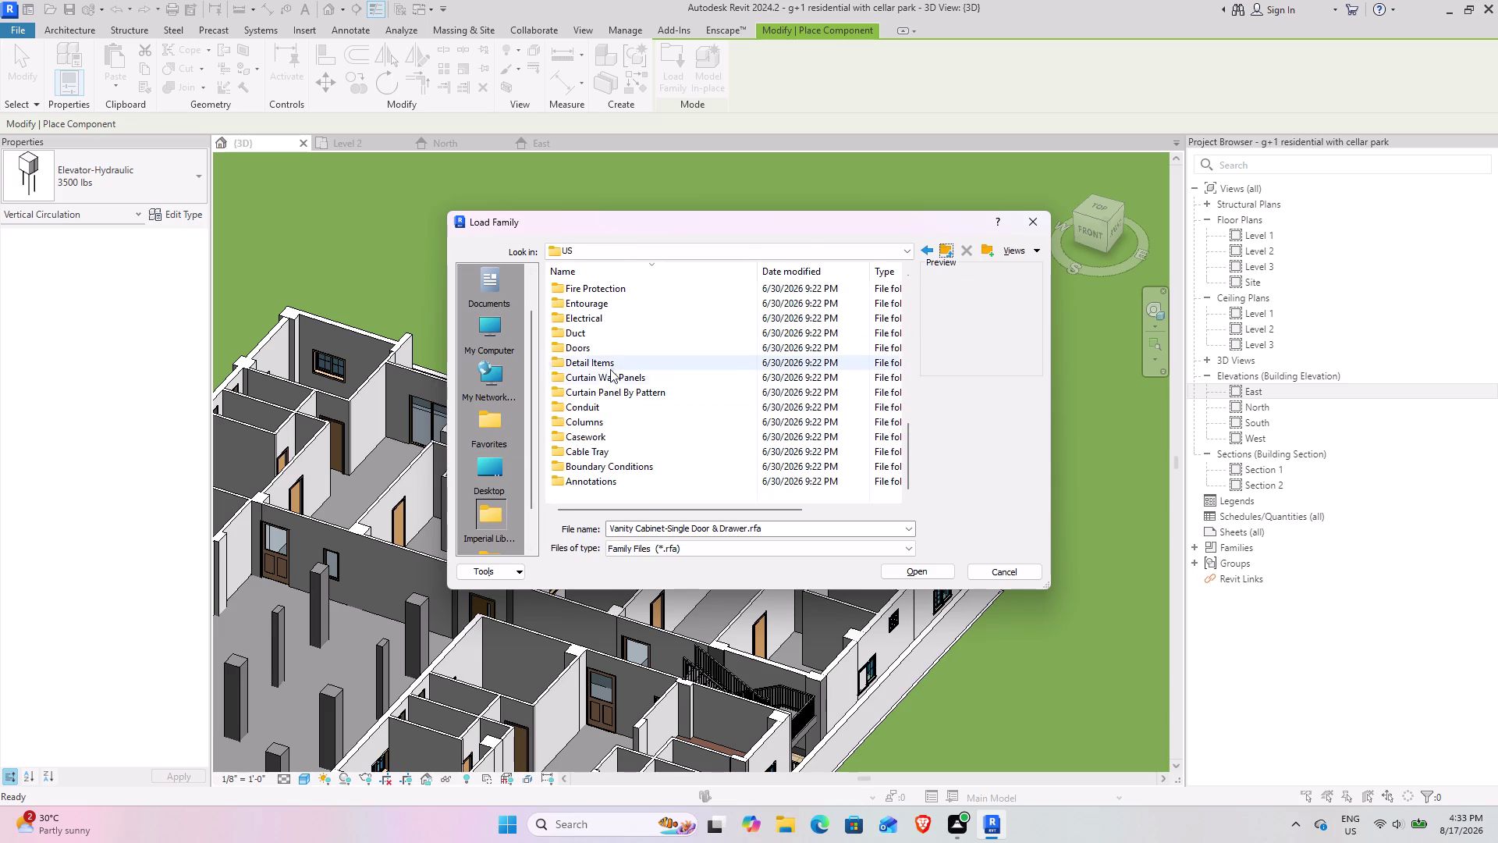
double_click(642, 304)
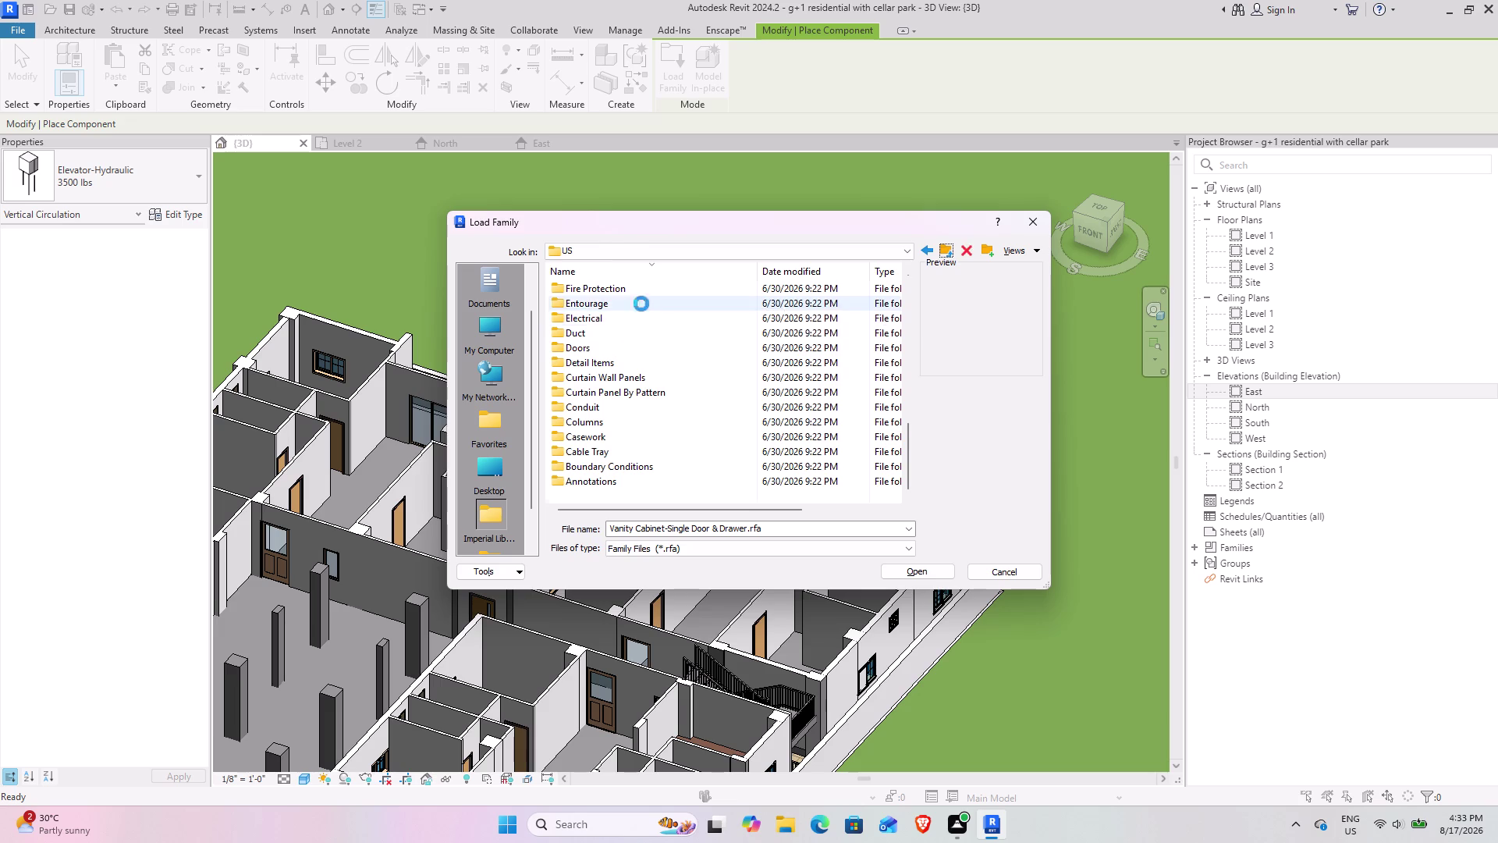
click(954, 252)
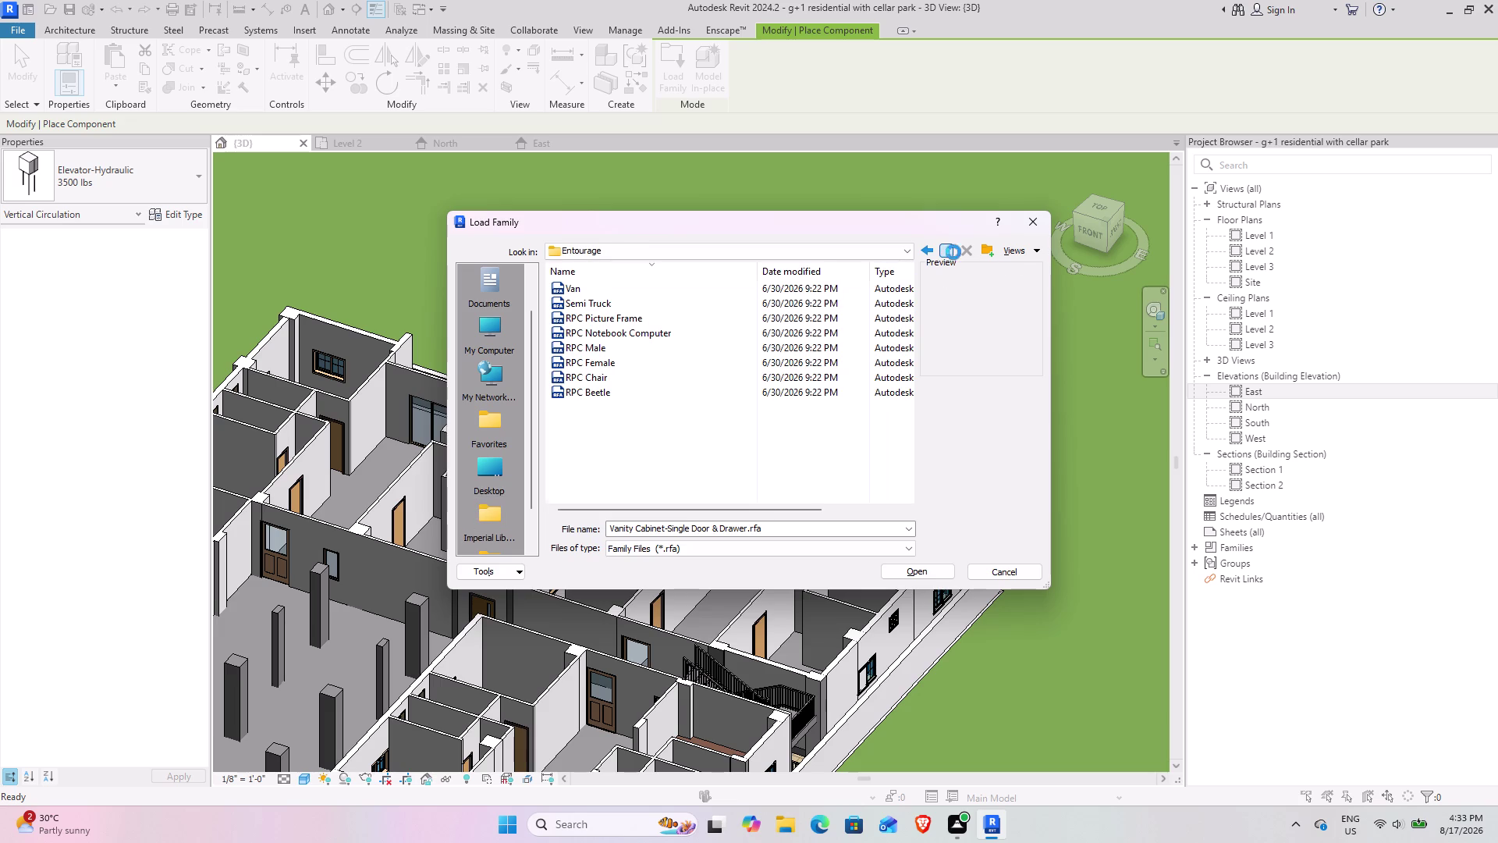
scroll(down, 3)
scroll(up, 3)
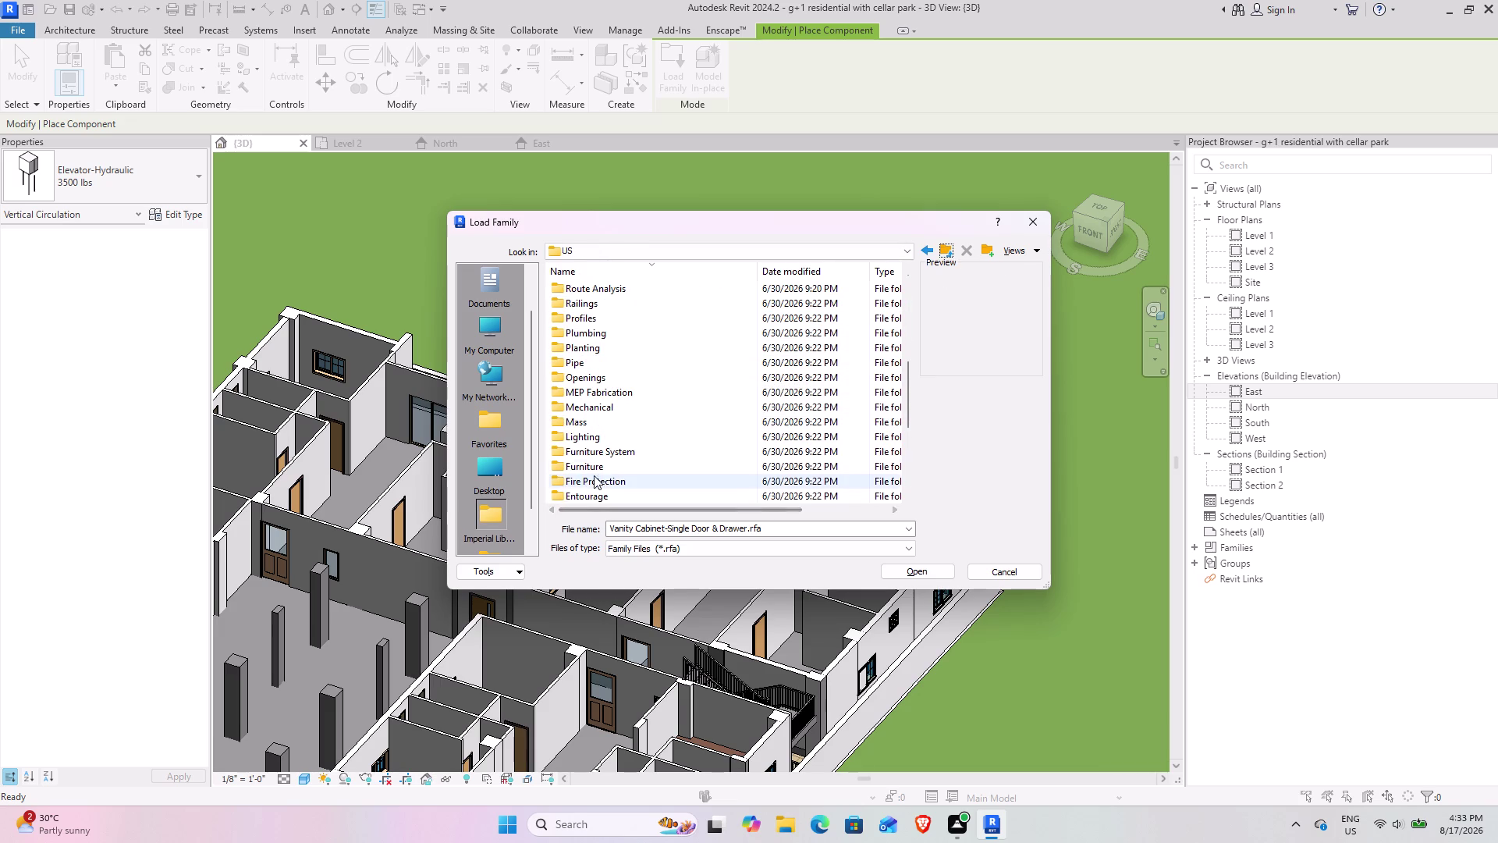
double_click(580, 437)
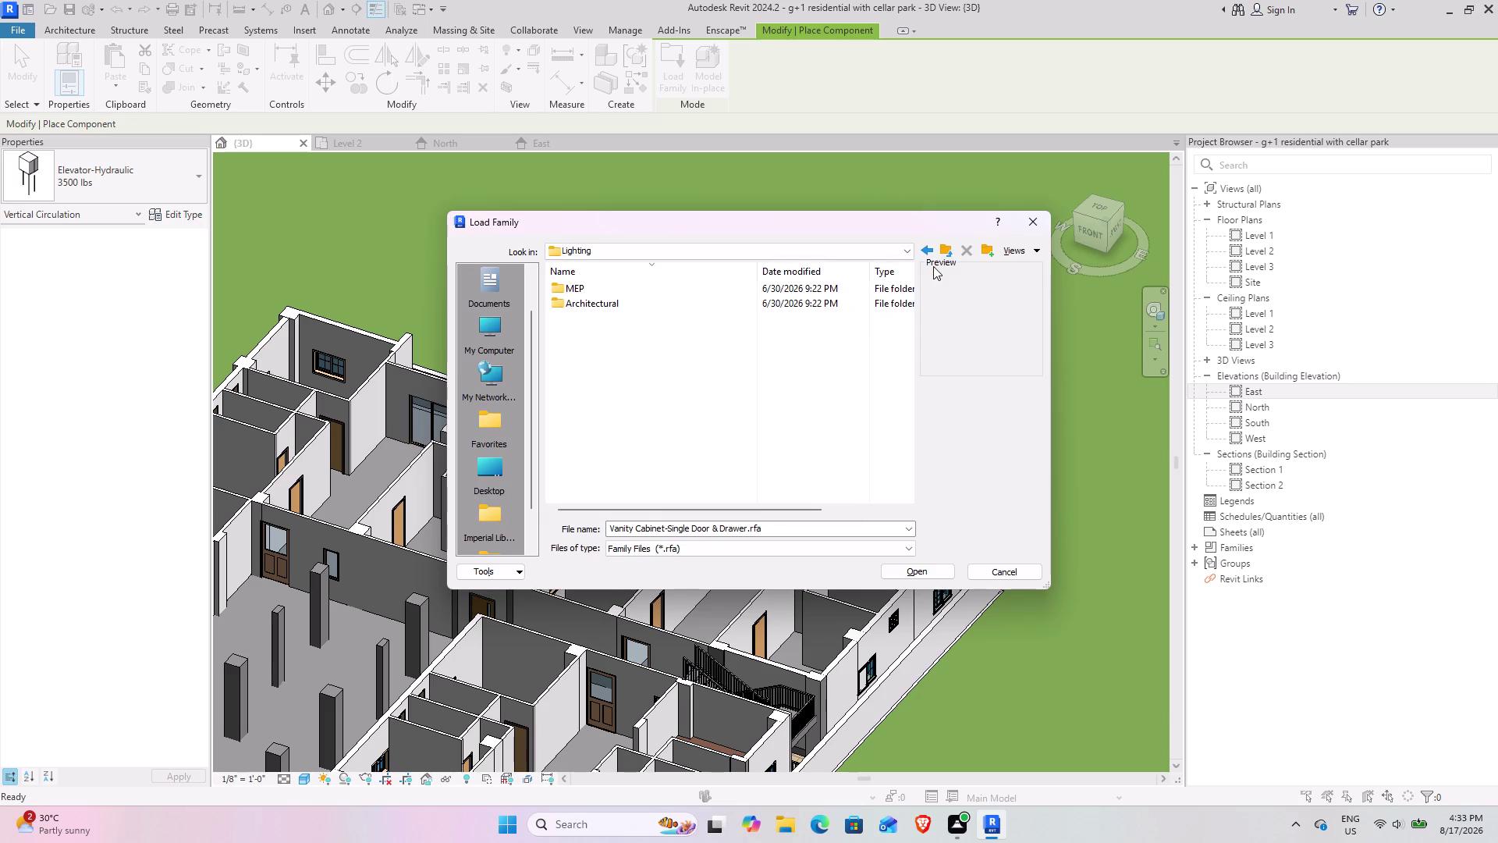
click(952, 244)
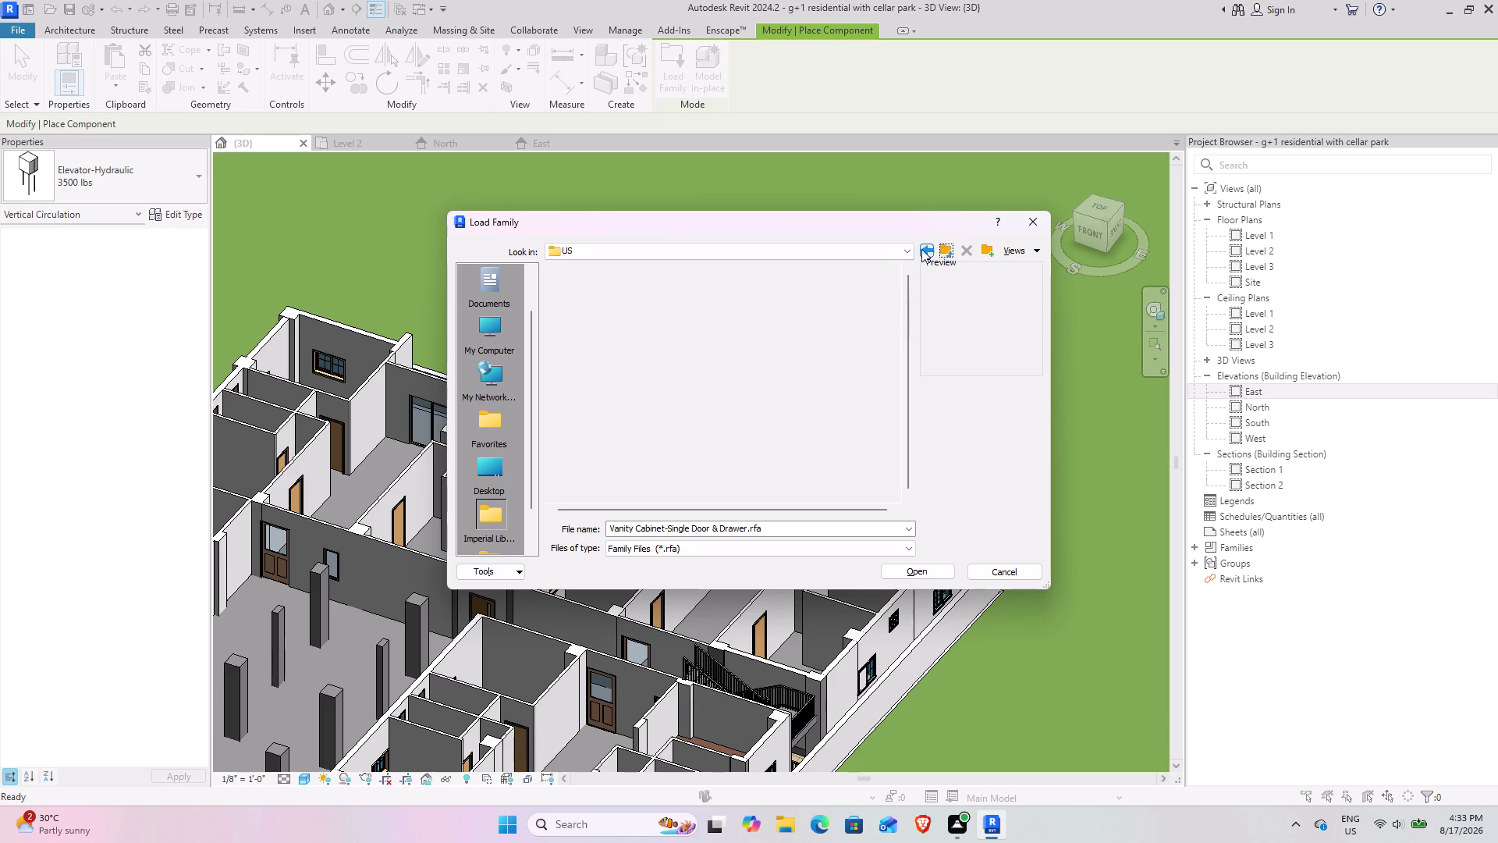
Look inside the Pipe folder and return to the US library.
scroll(down, 3)
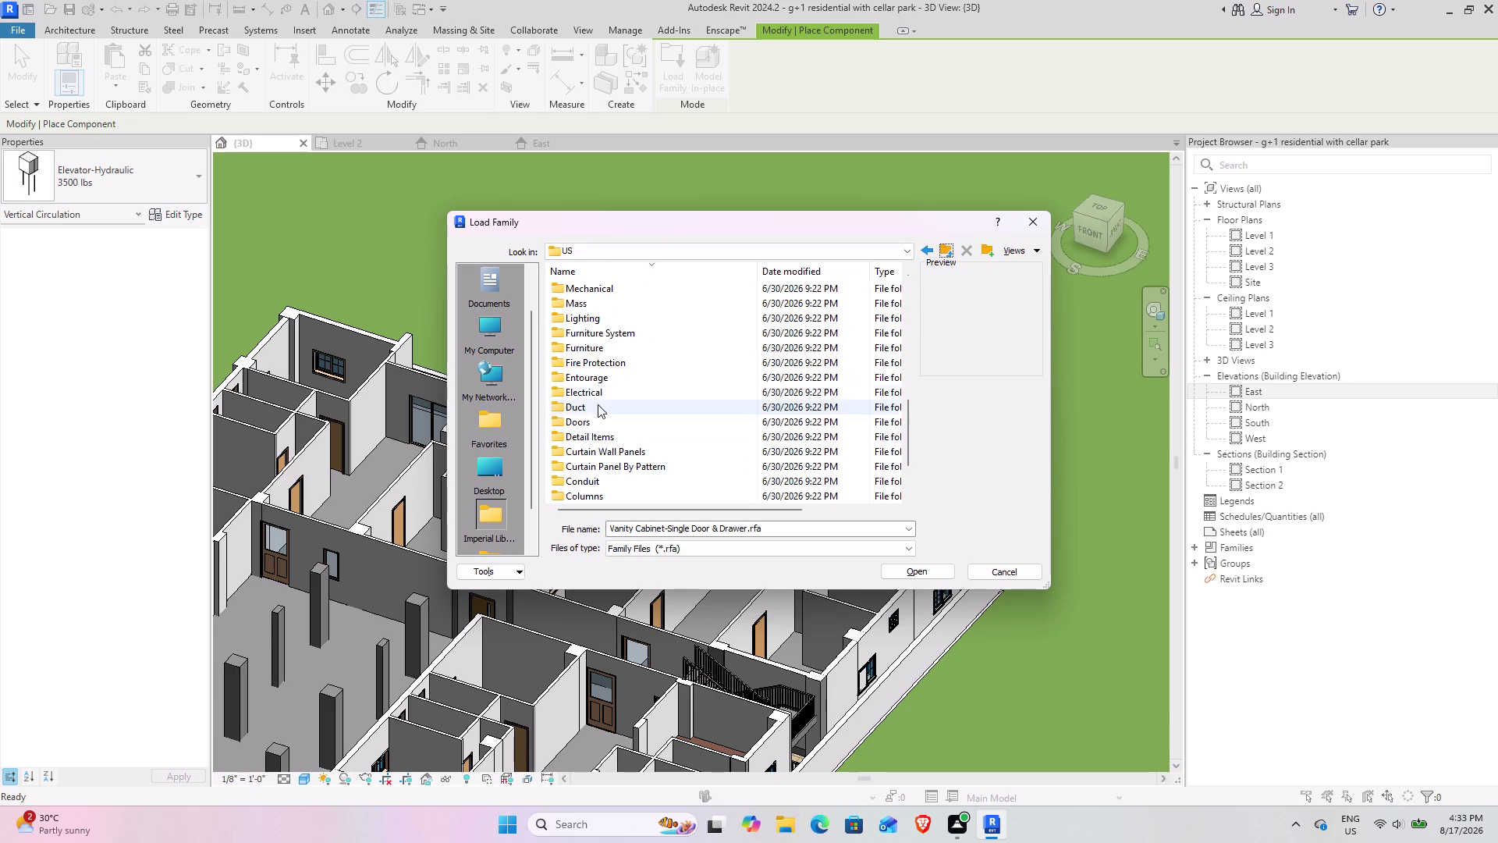
scroll(up, 3)
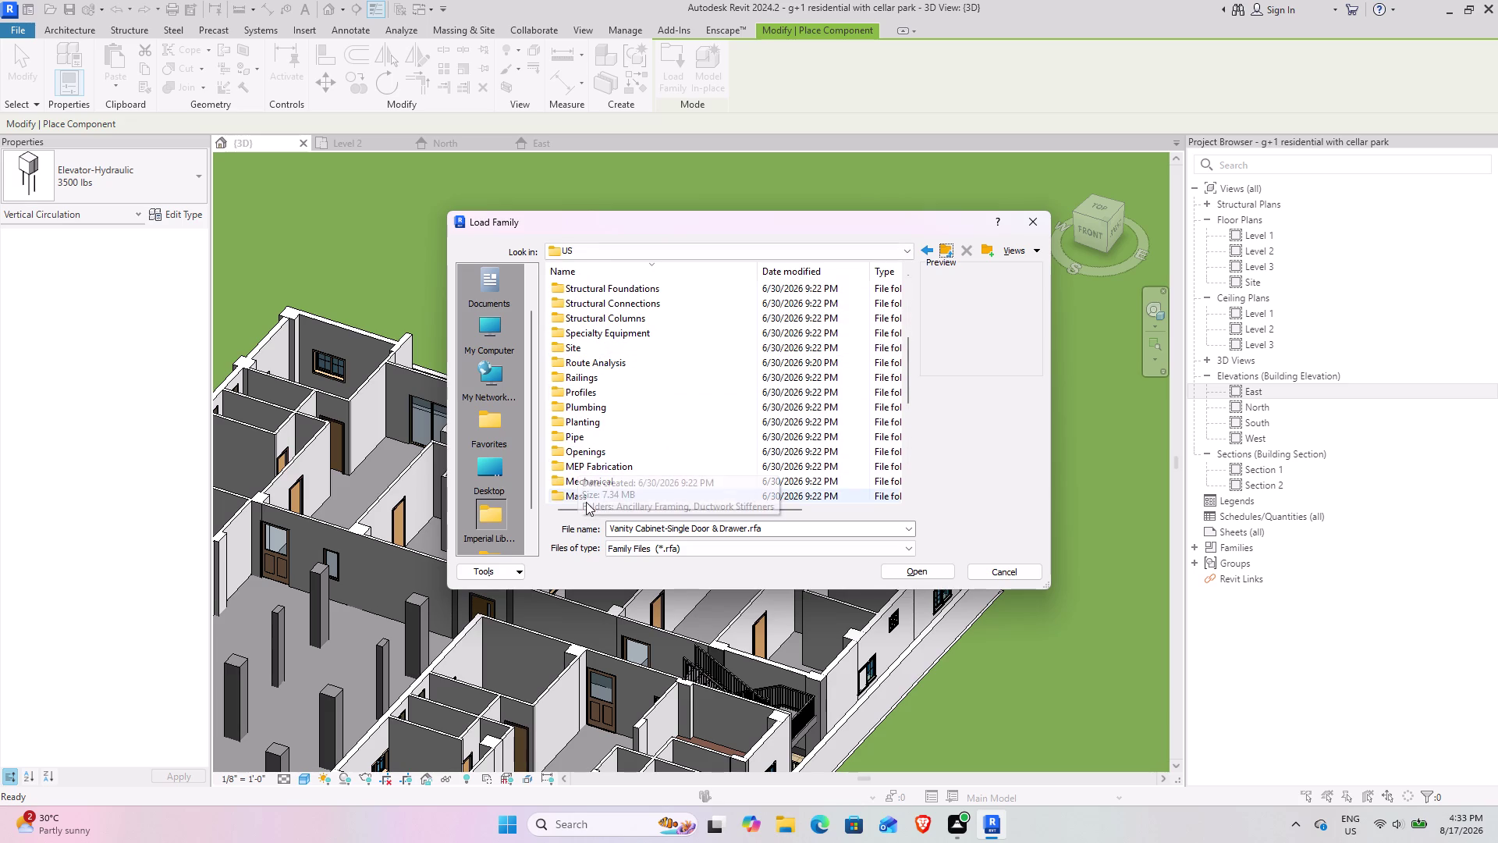
double_click(602, 441)
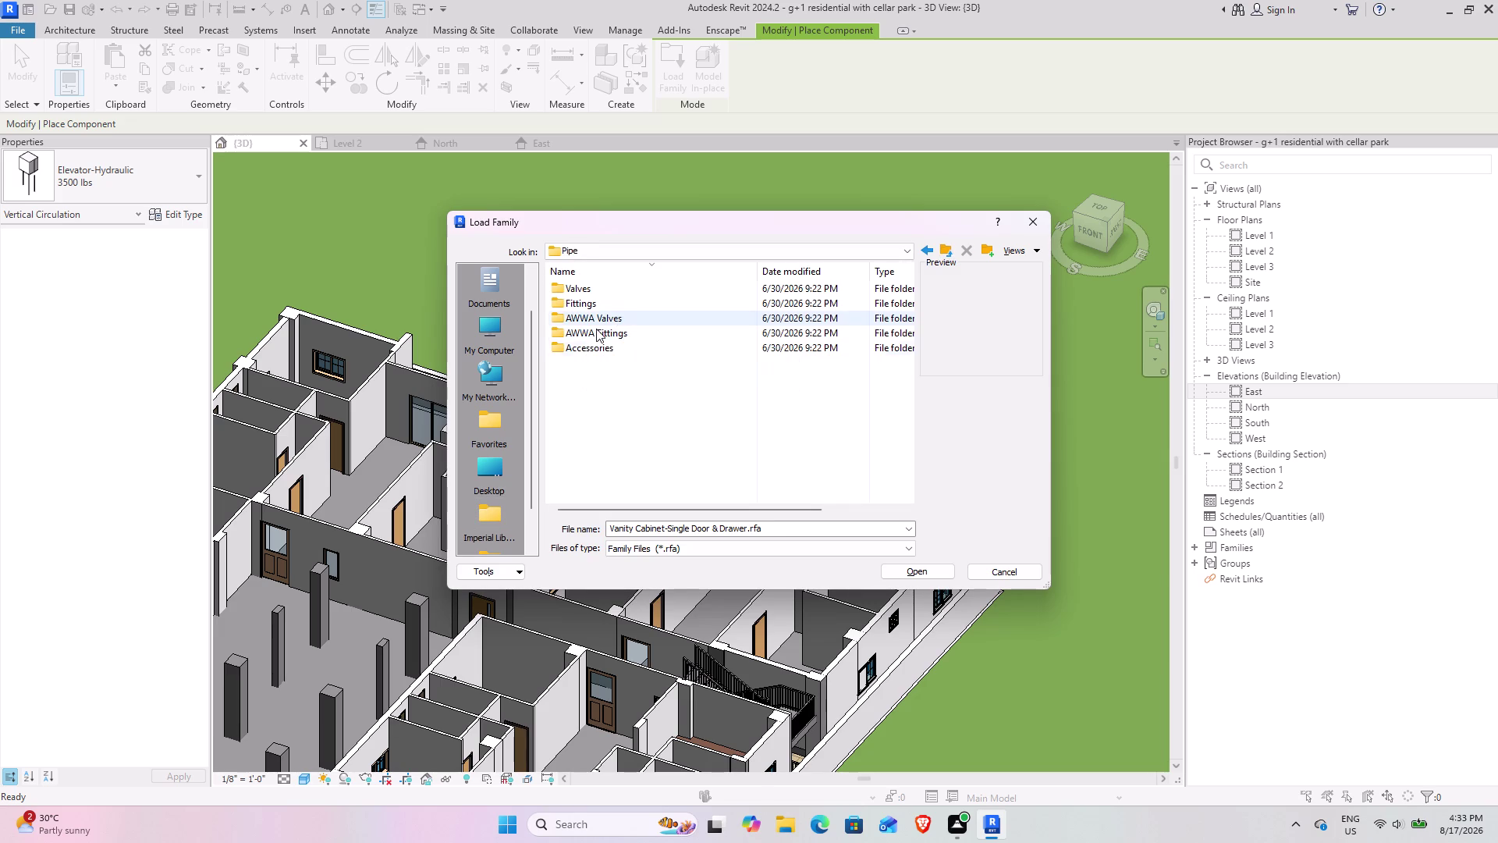
click(944, 250)
Preview the Concrete framing profiles under Profiles, then climb back to the US library.
scroll(down, 3)
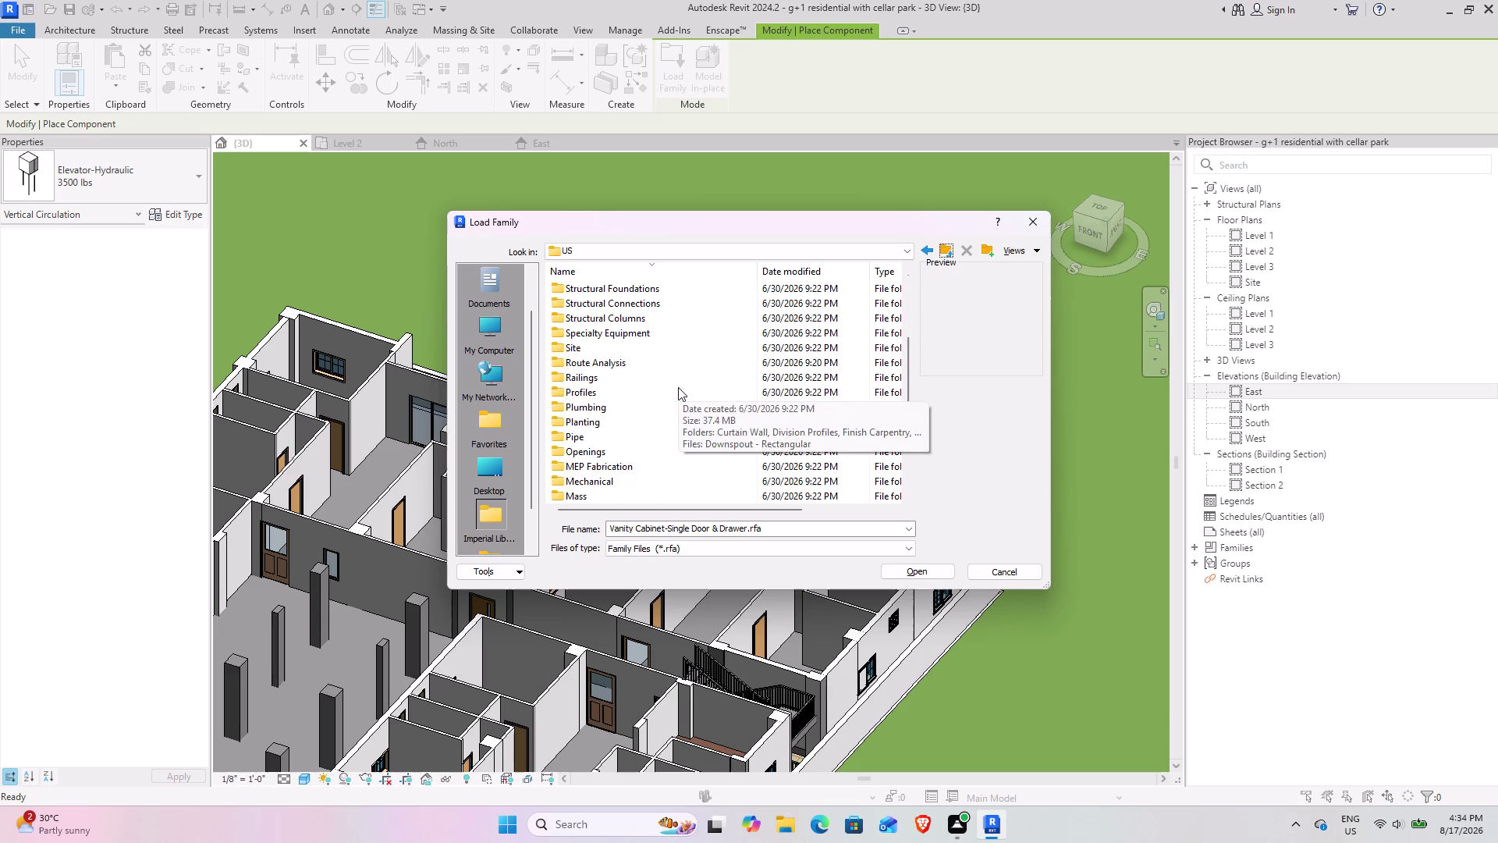
double_click(617, 393)
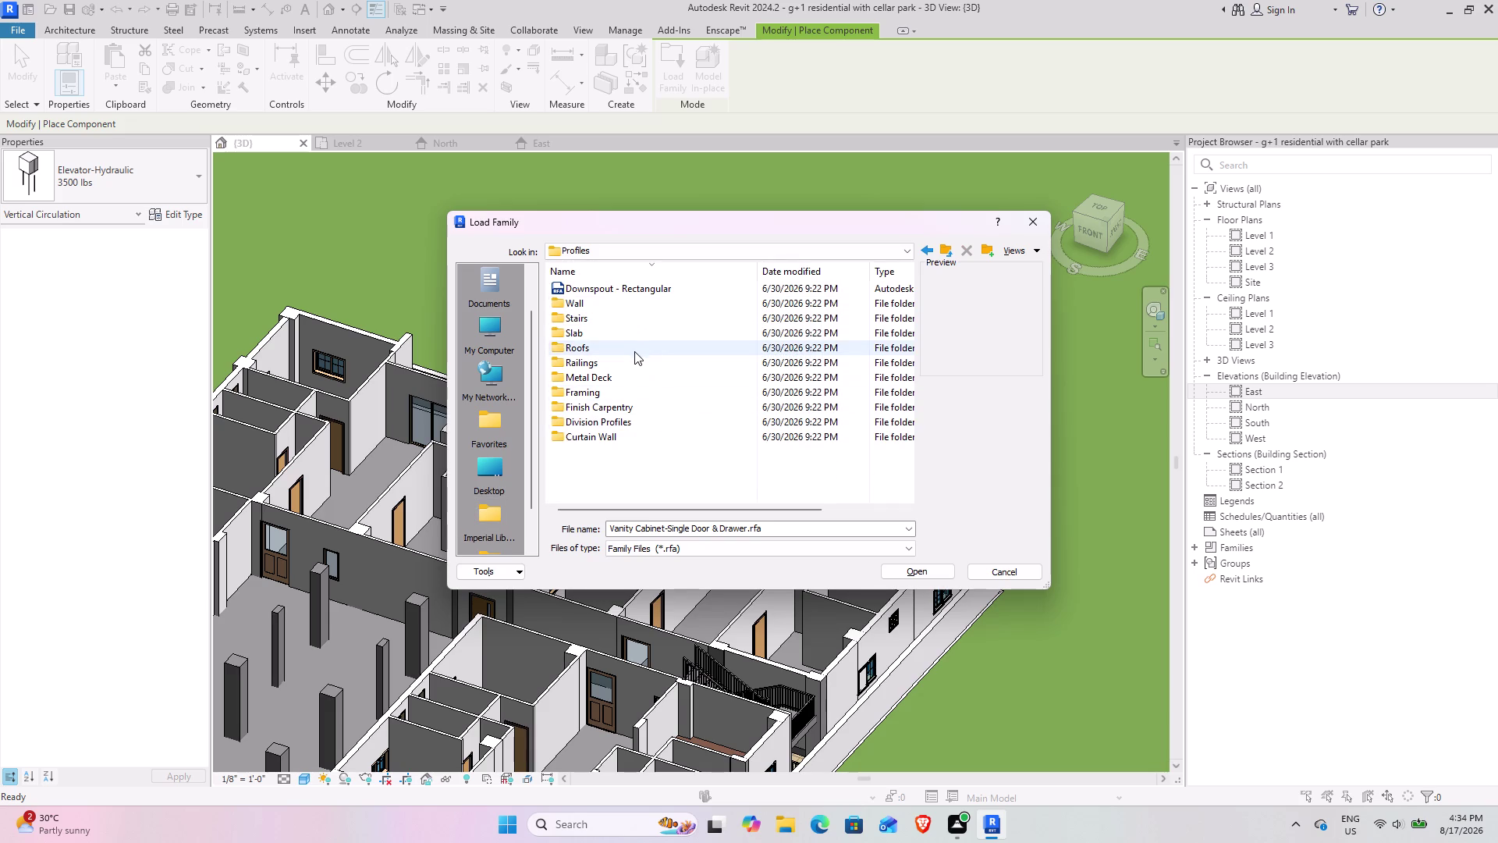
double_click(612, 392)
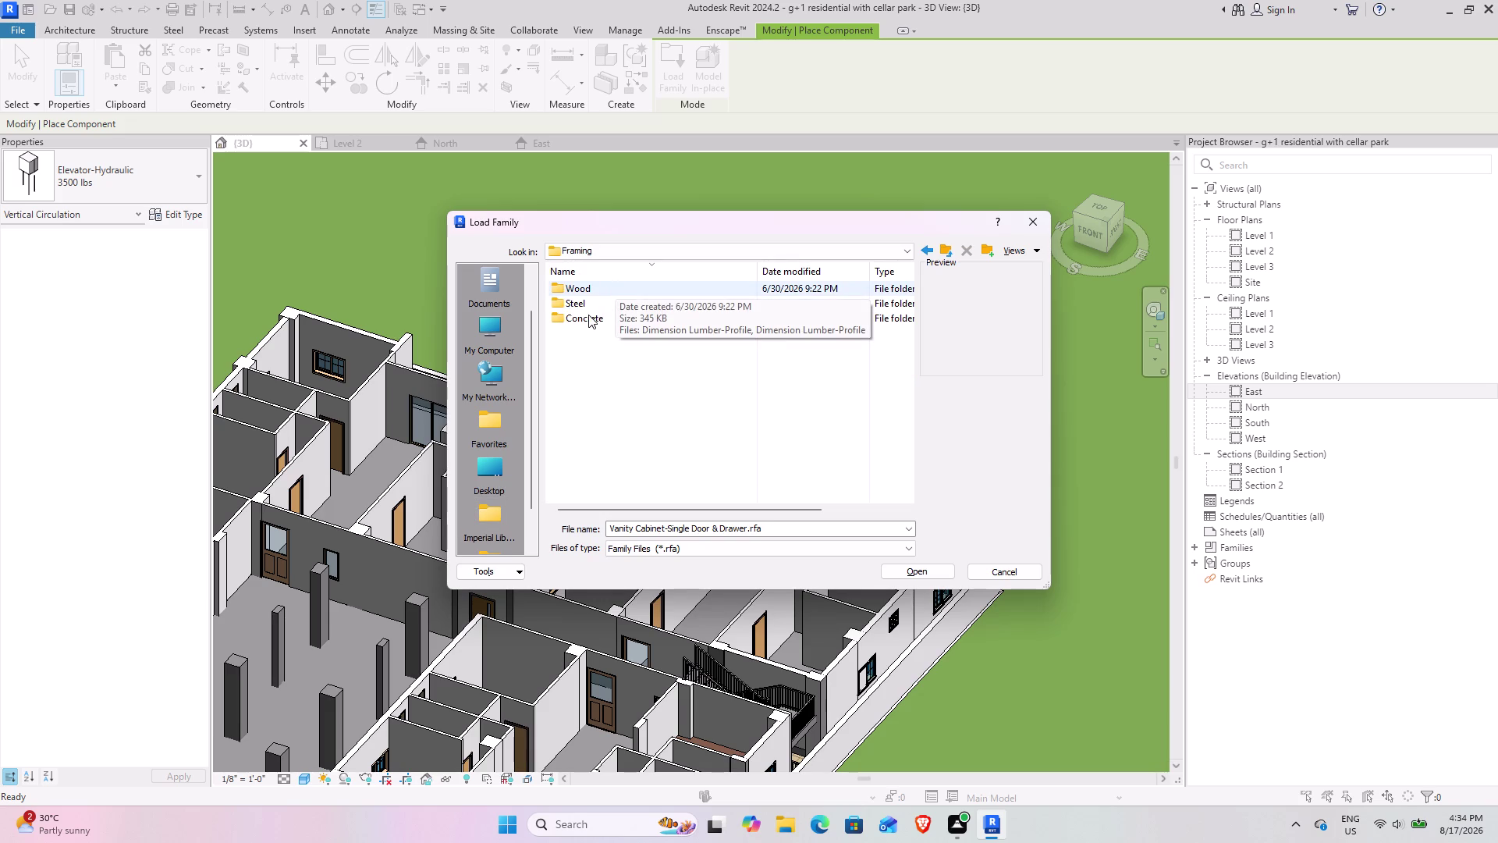
double_click(589, 315)
scroll(up, 3)
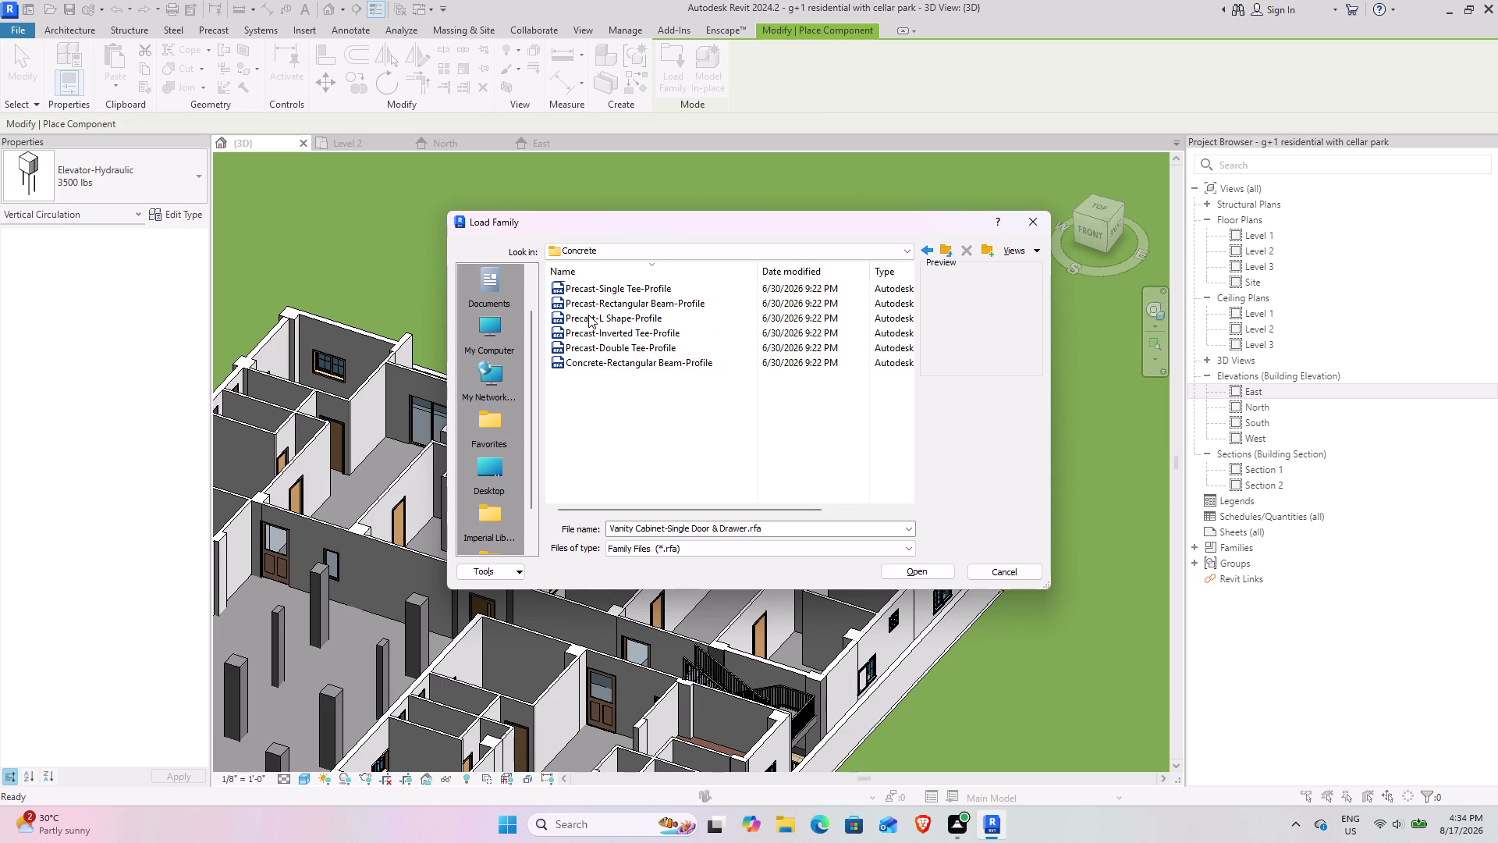
scroll(up, 3)
scroll(down, 3)
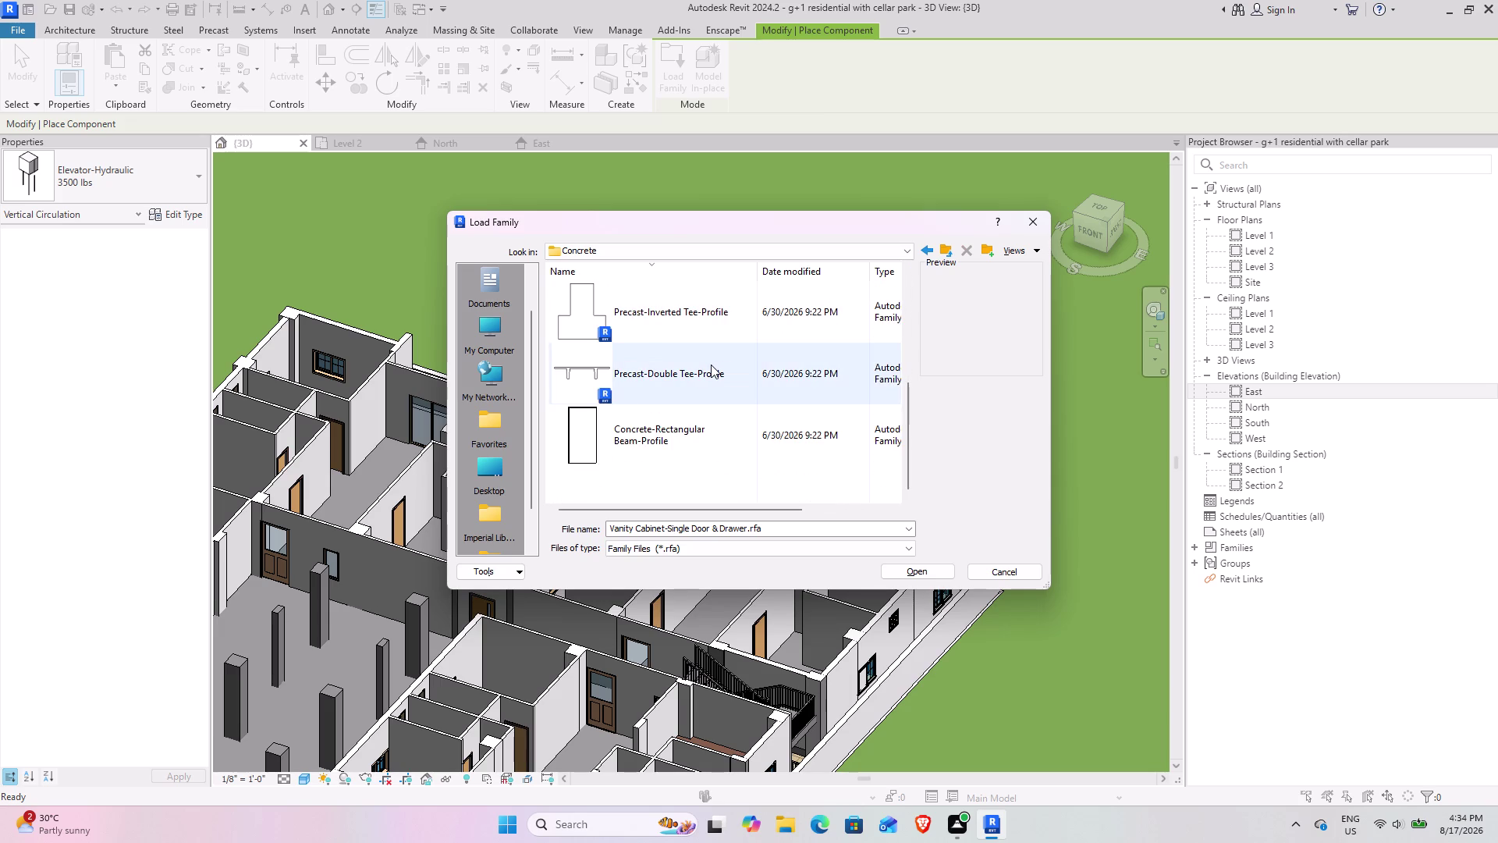
scroll(up, 3)
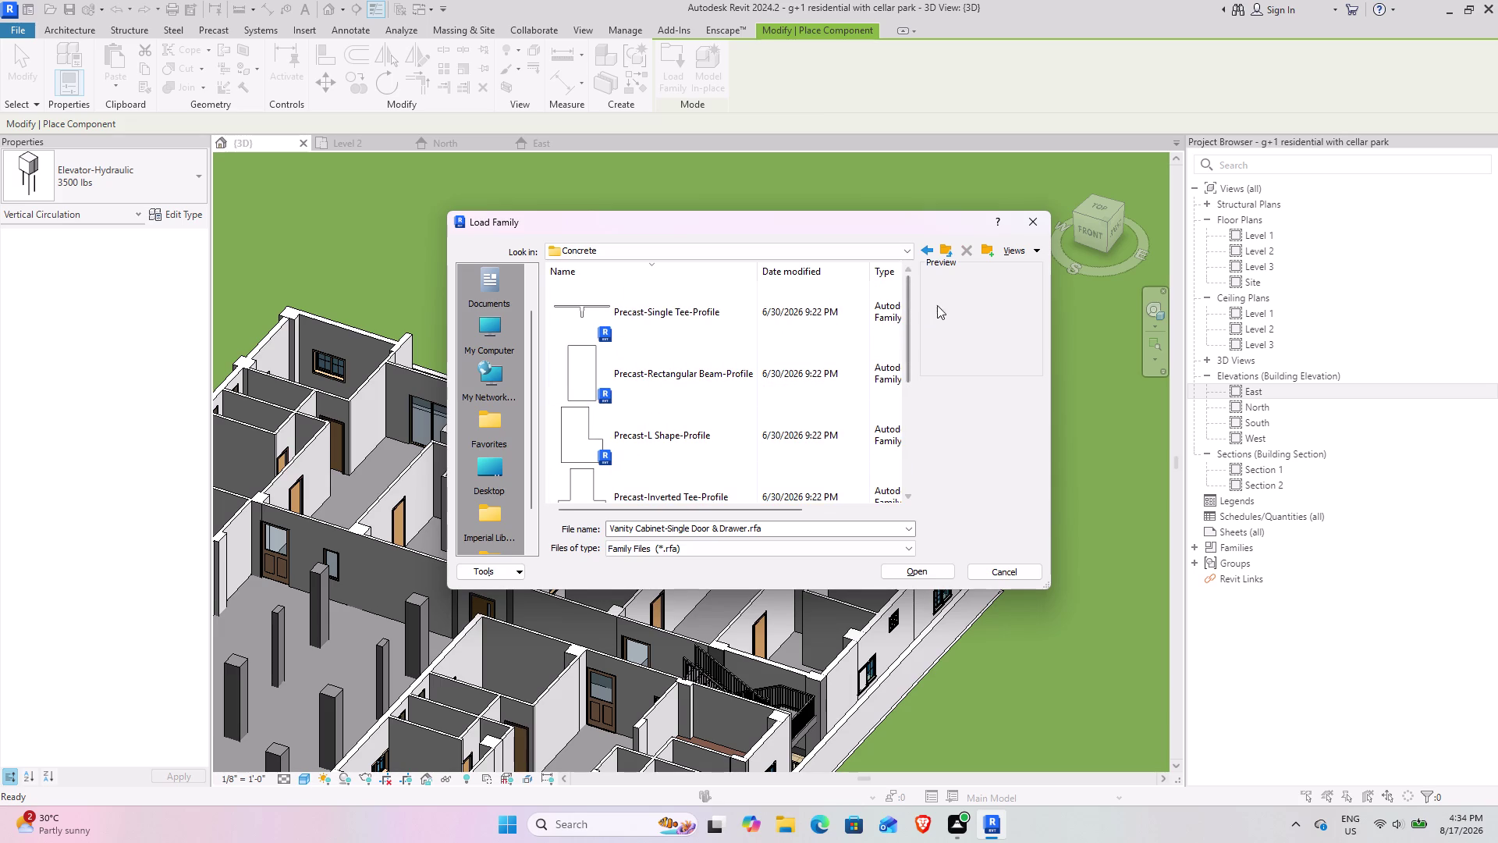
click(945, 251)
click(940, 250)
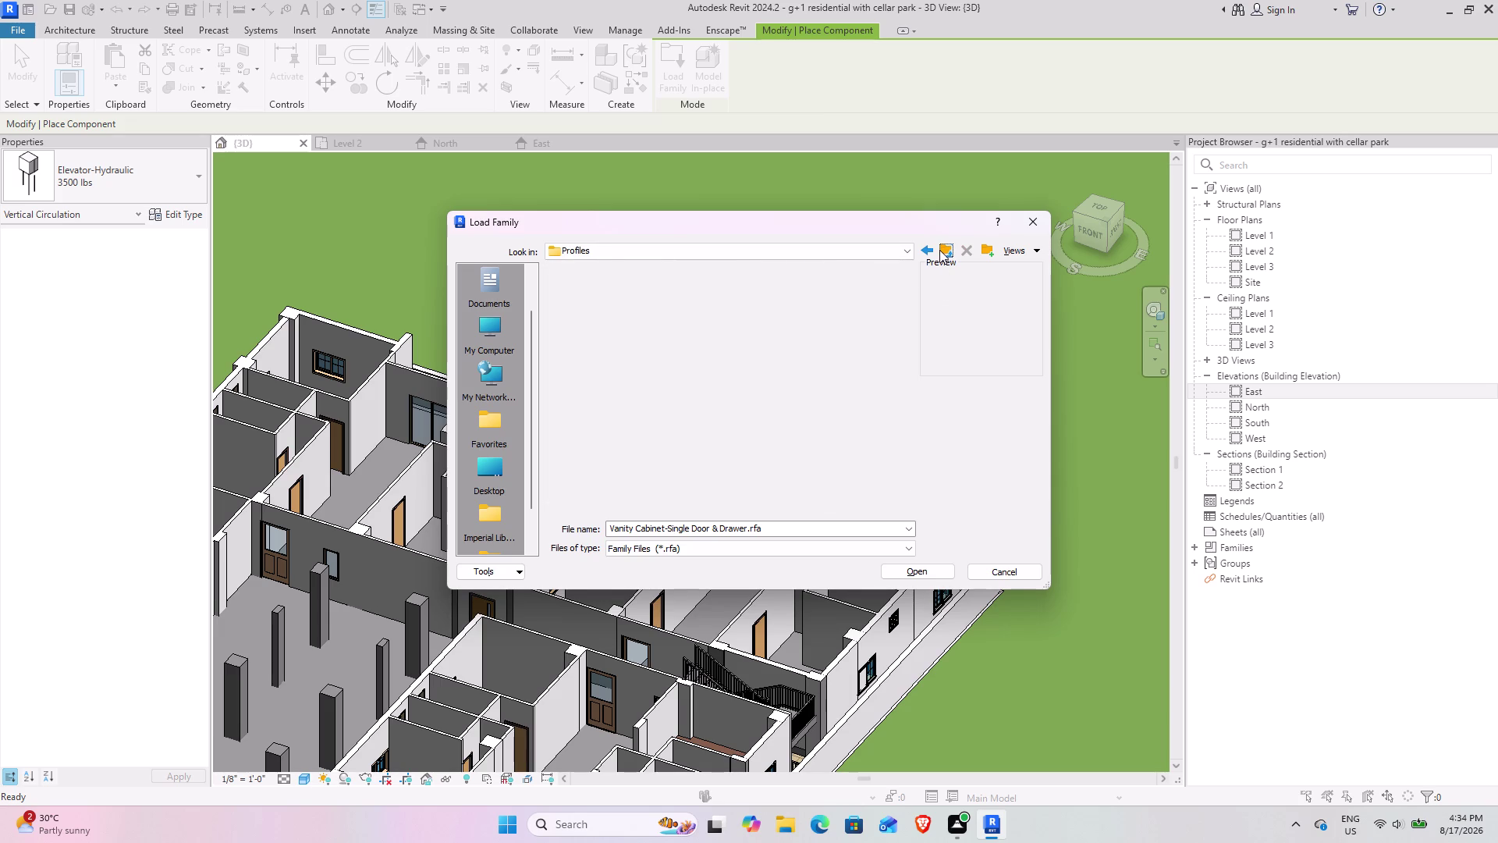
click(940, 250)
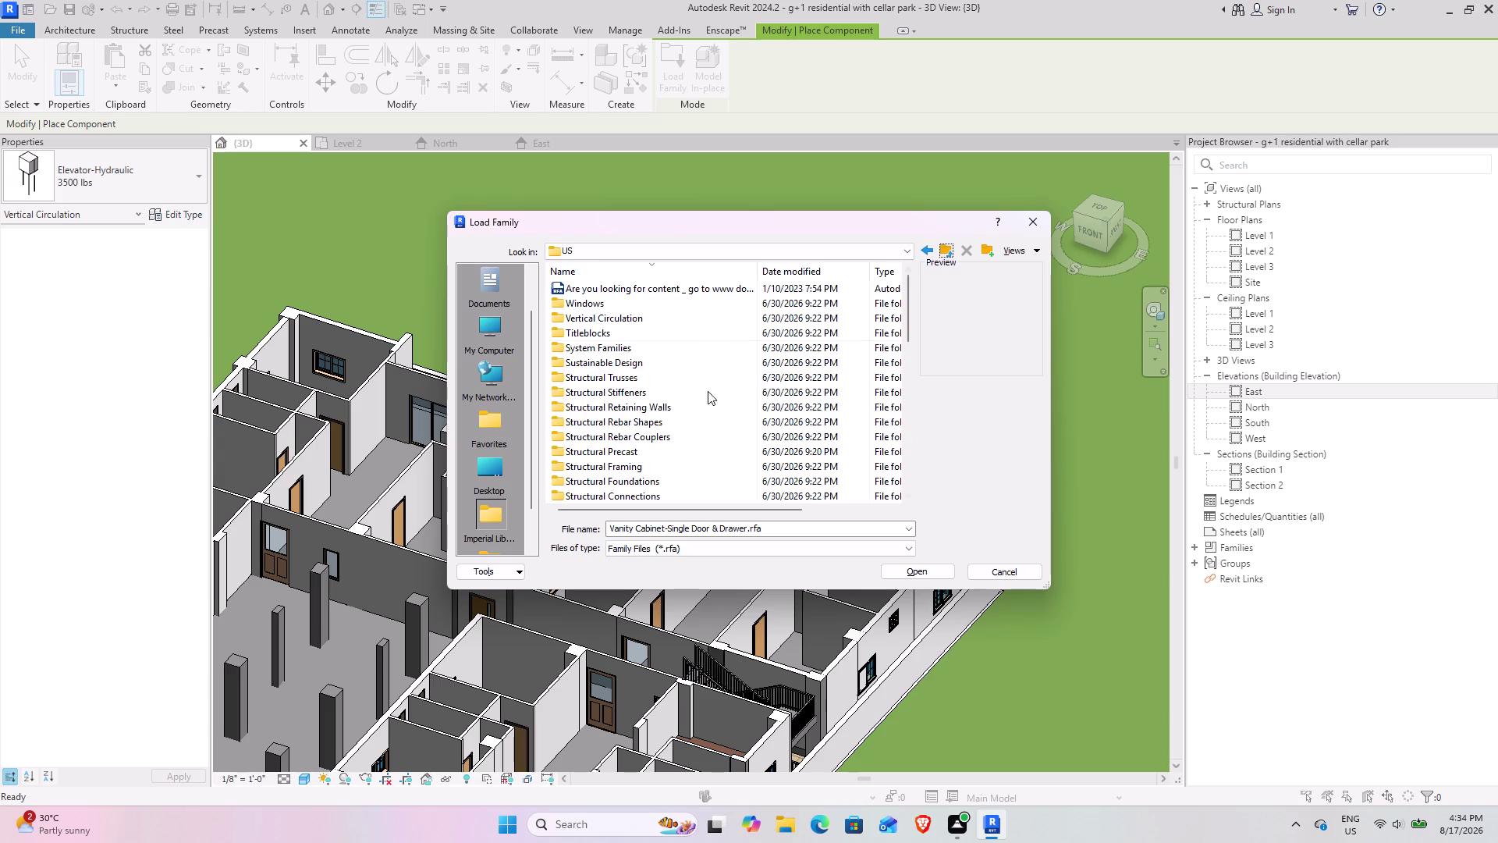
scroll(down, 3)
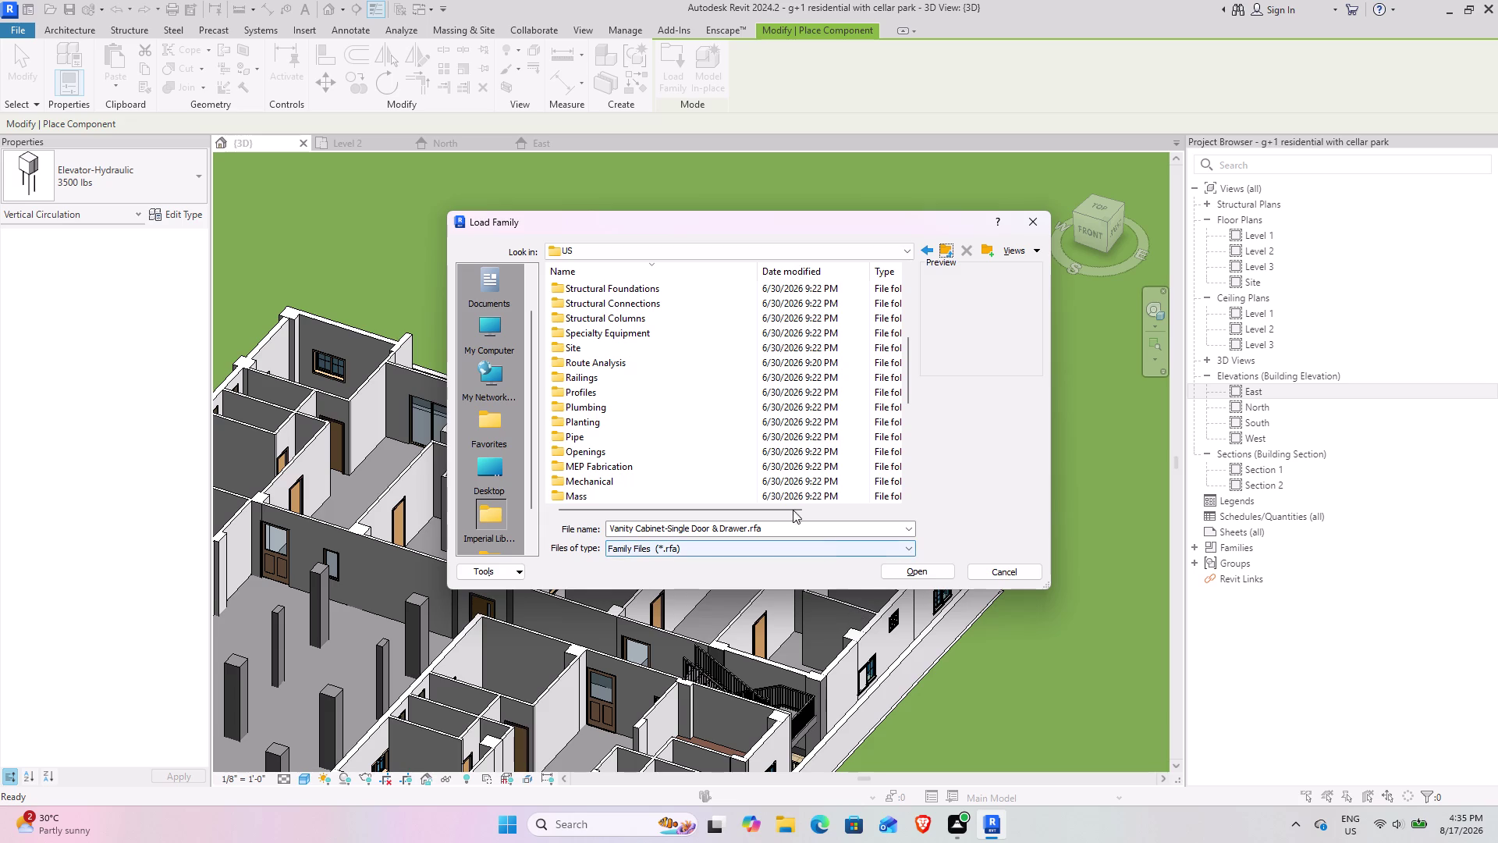
Scroll the US library list and open the Specialty Equipment folder.
scroll(down, 3)
scroll(down, 3)
scroll(up, 3)
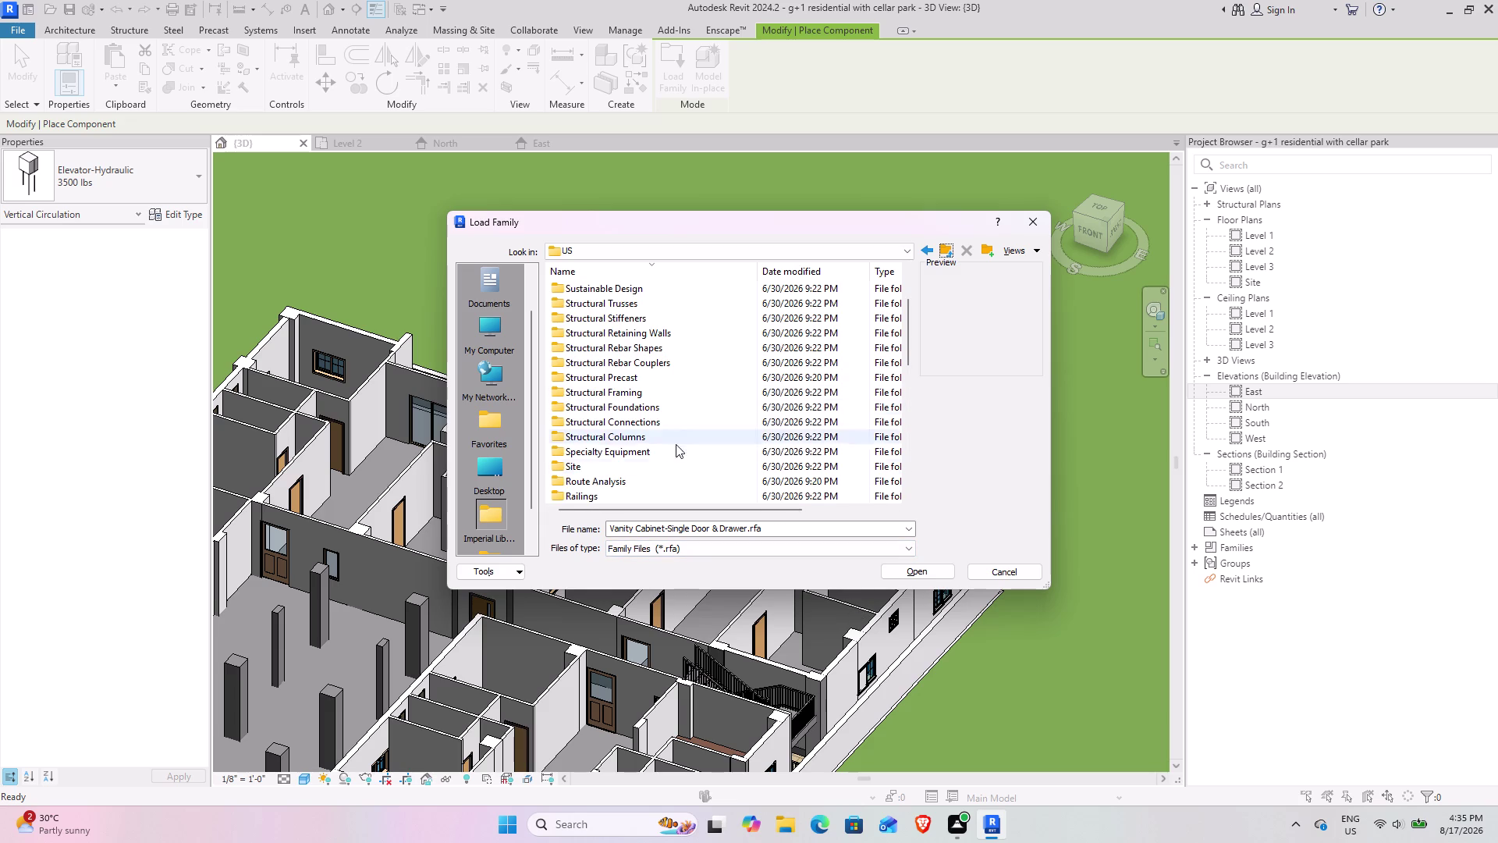
double_click(672, 450)
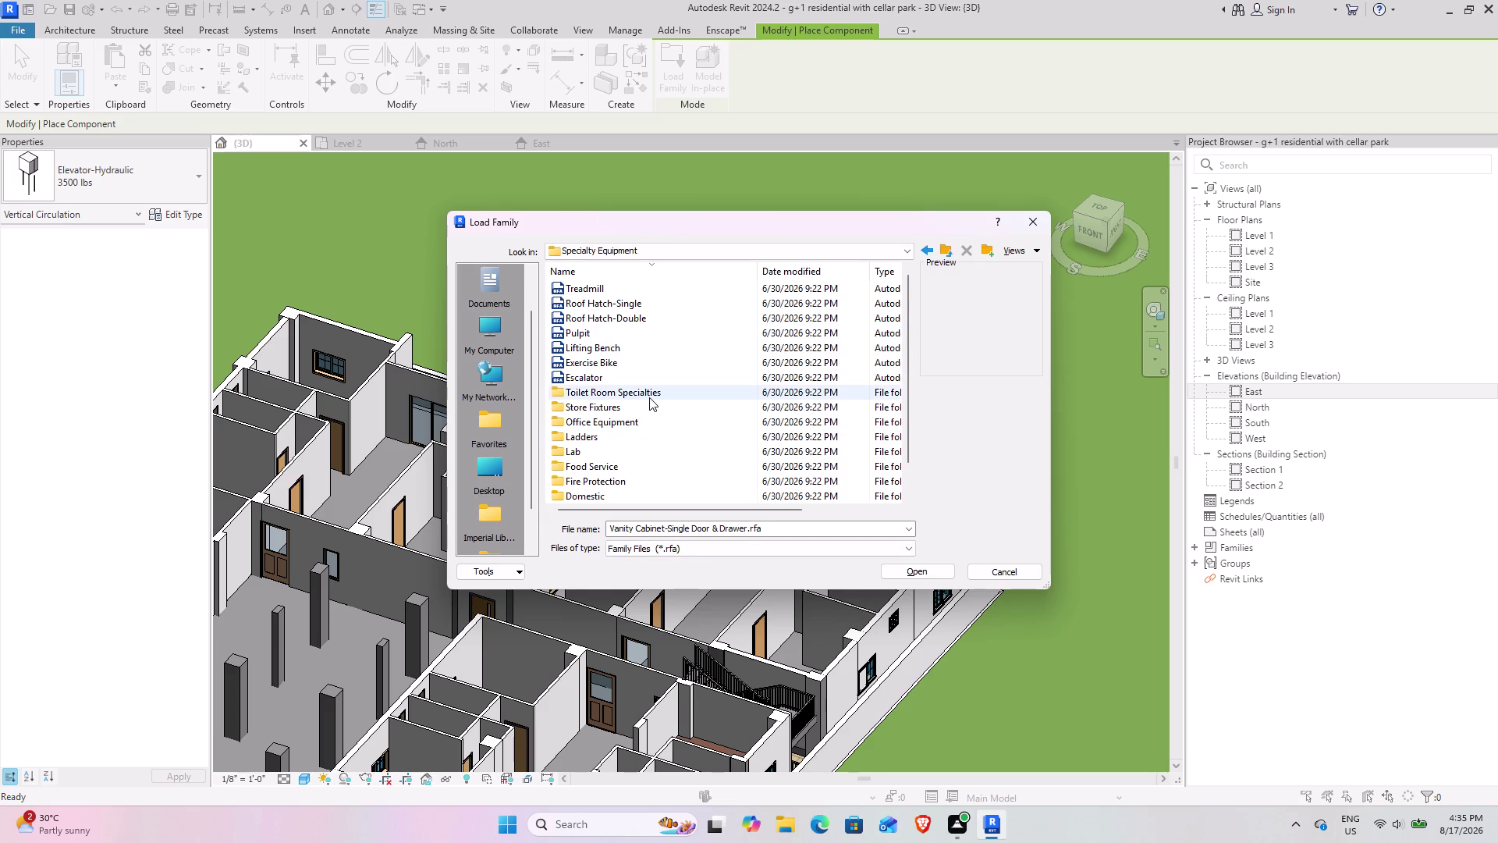
Open the Domestic appliances folder and browse its family thumbnails.
scroll(down, 3)
double_click(620, 467)
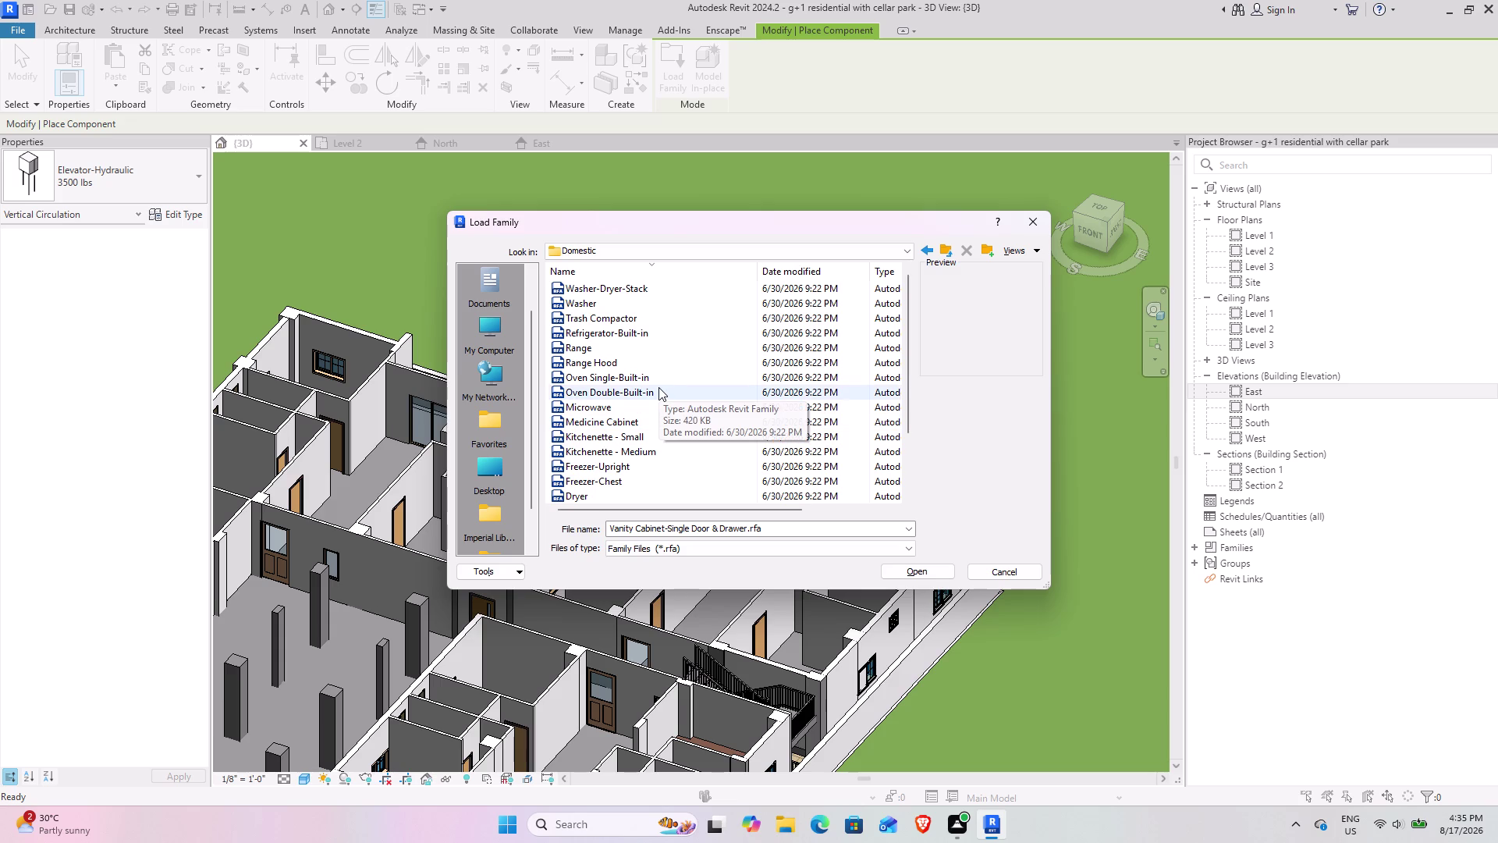
scroll(up, 3)
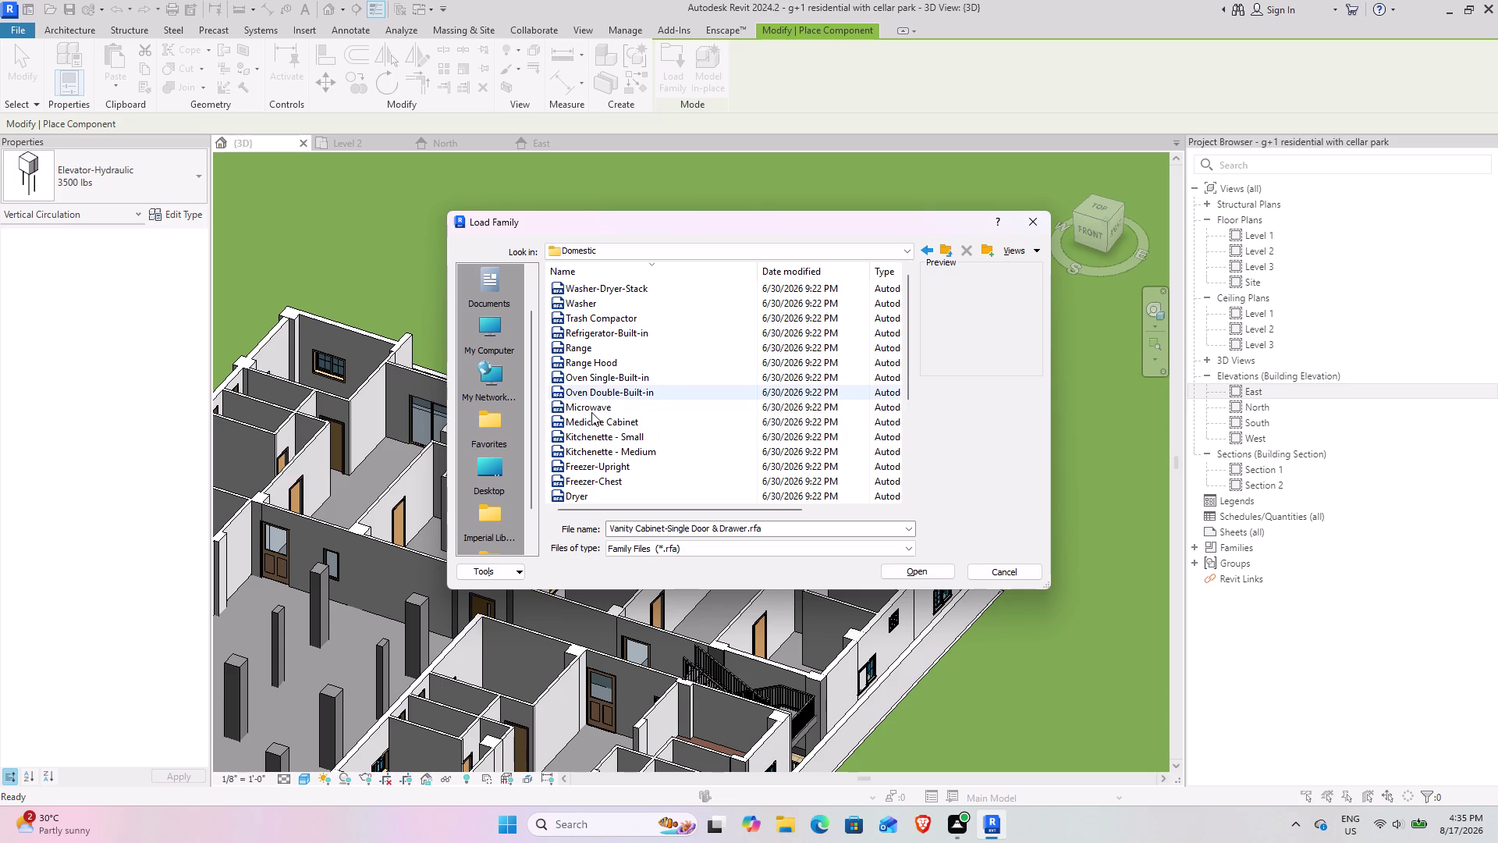
scroll(up, 3)
scroll(down, 3)
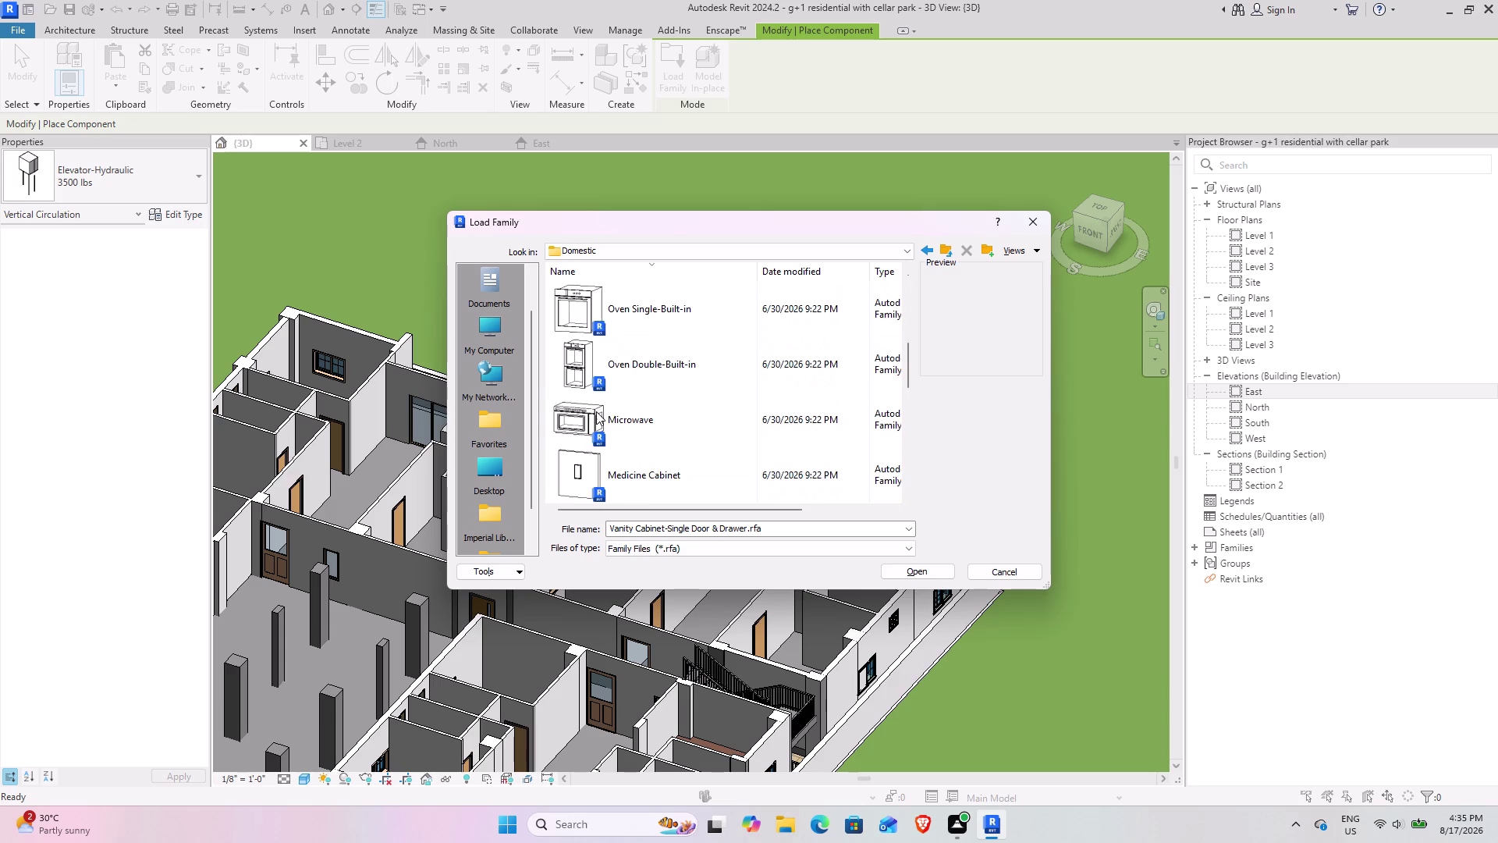
scroll(down, 3)
scroll(down, 3)
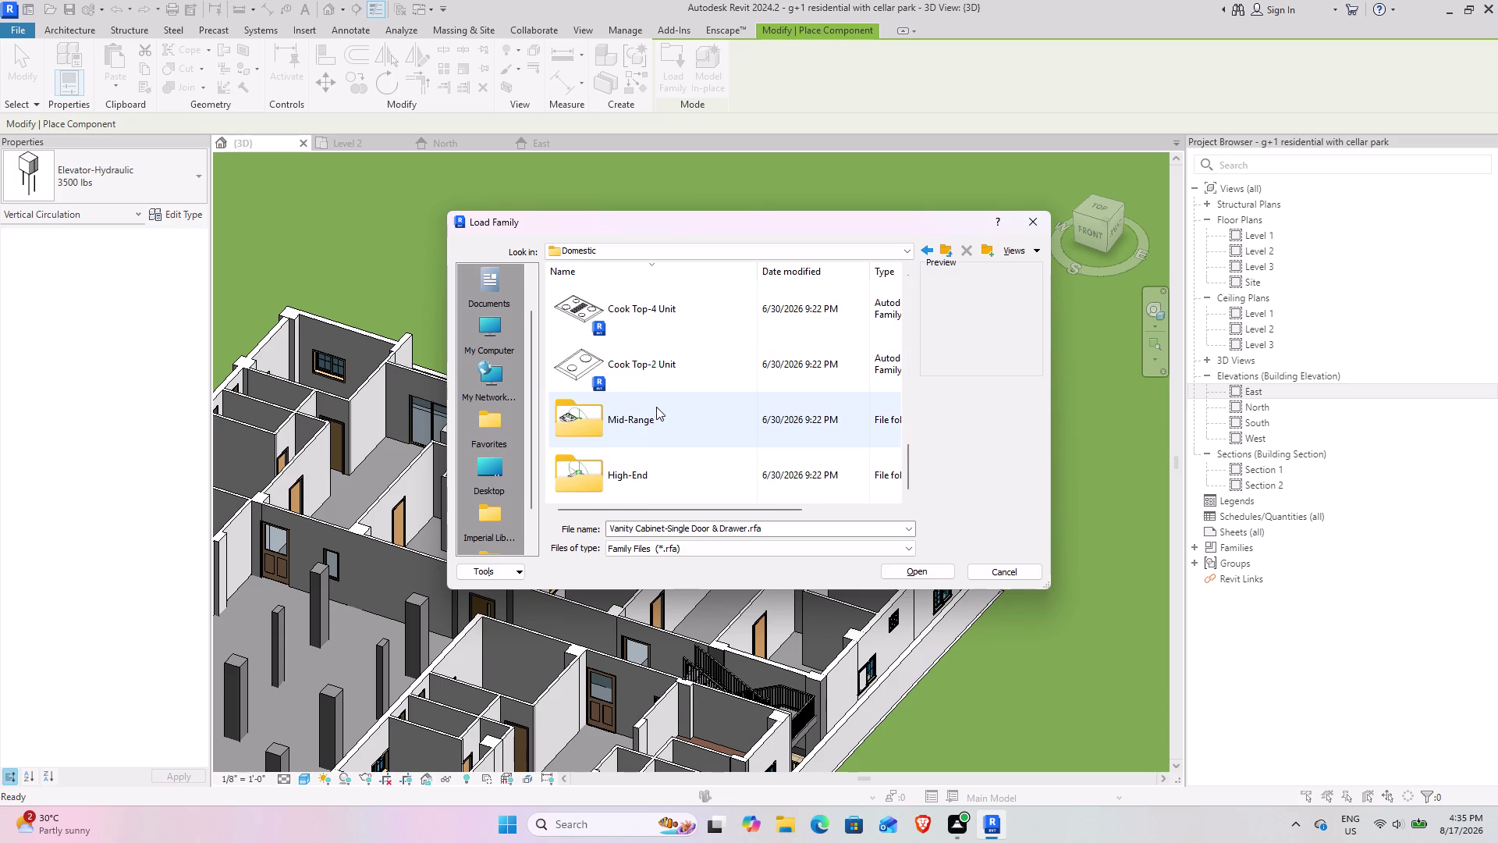
scroll(down, 3)
scroll(up, 3)
scroll(up, 3)
scroll(down, 3)
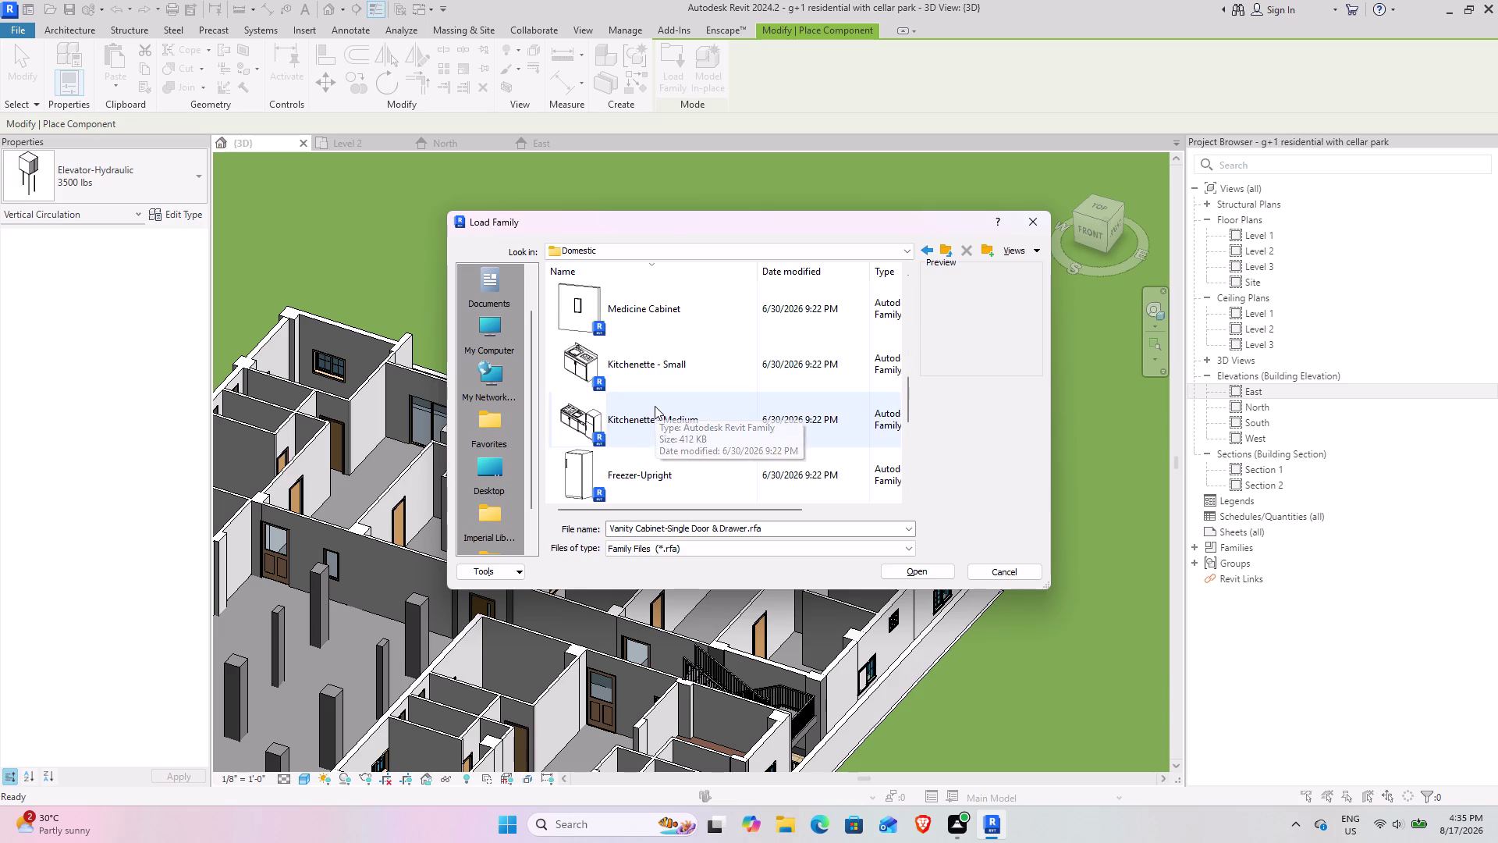
scroll(up, 3)
scroll(up, 3)
scroll(up, 3)
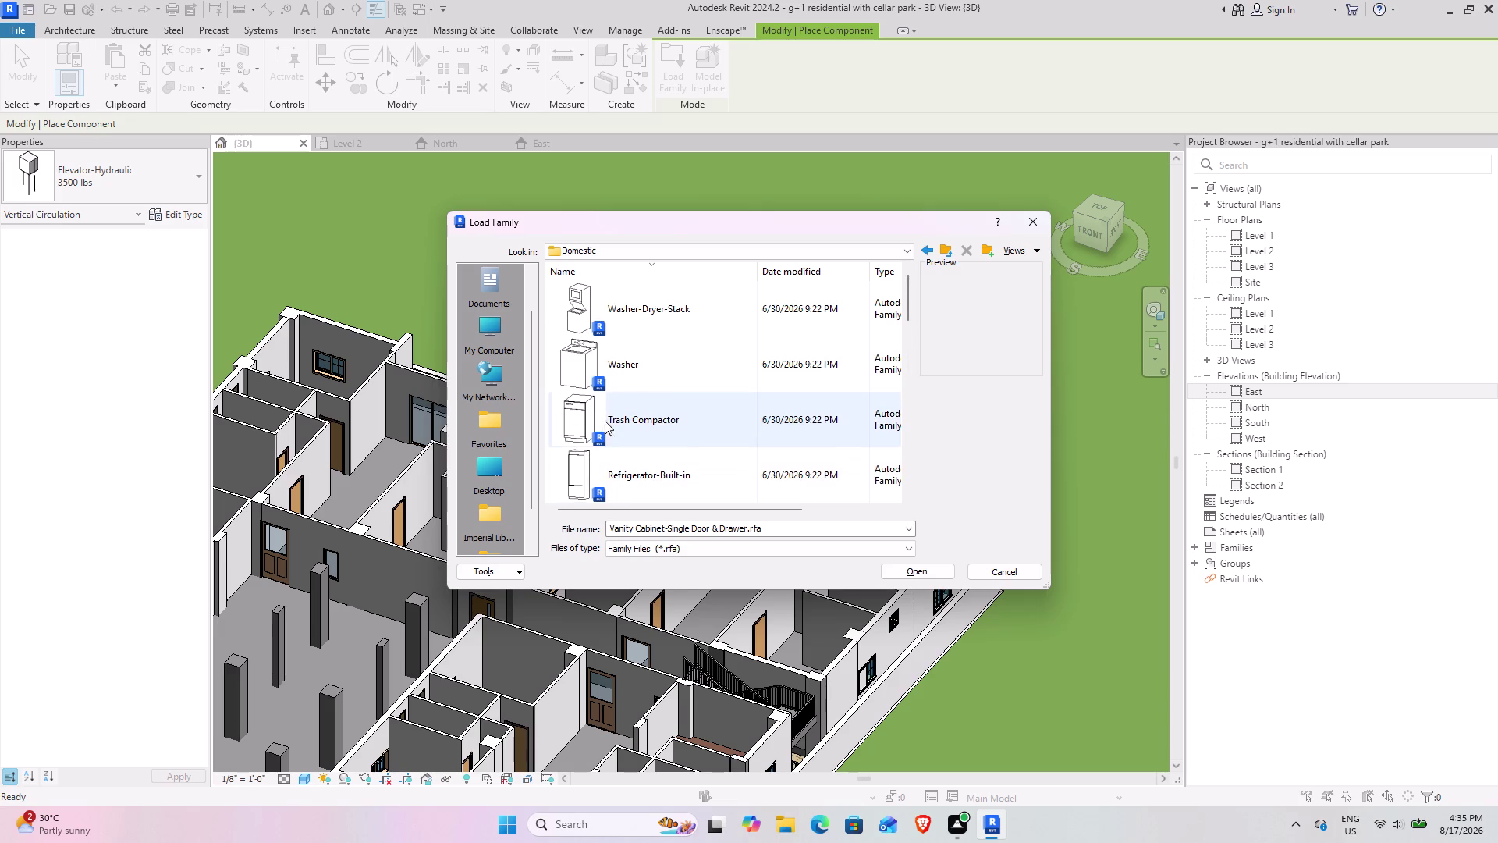
Select Freezer-Upright.rfa and load it into the project.
scroll(down, 3)
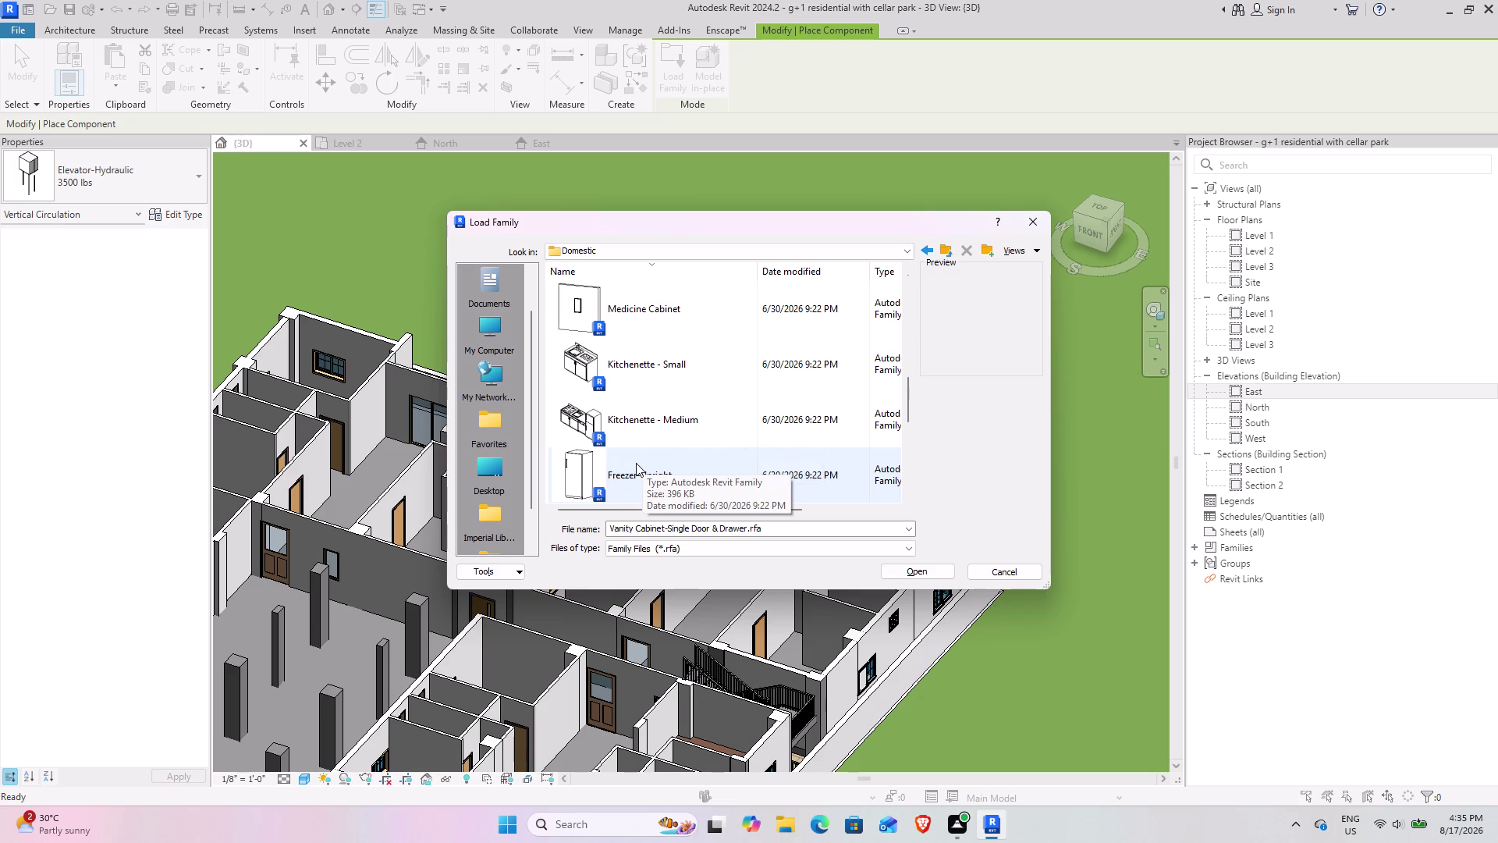
scroll(down, 3)
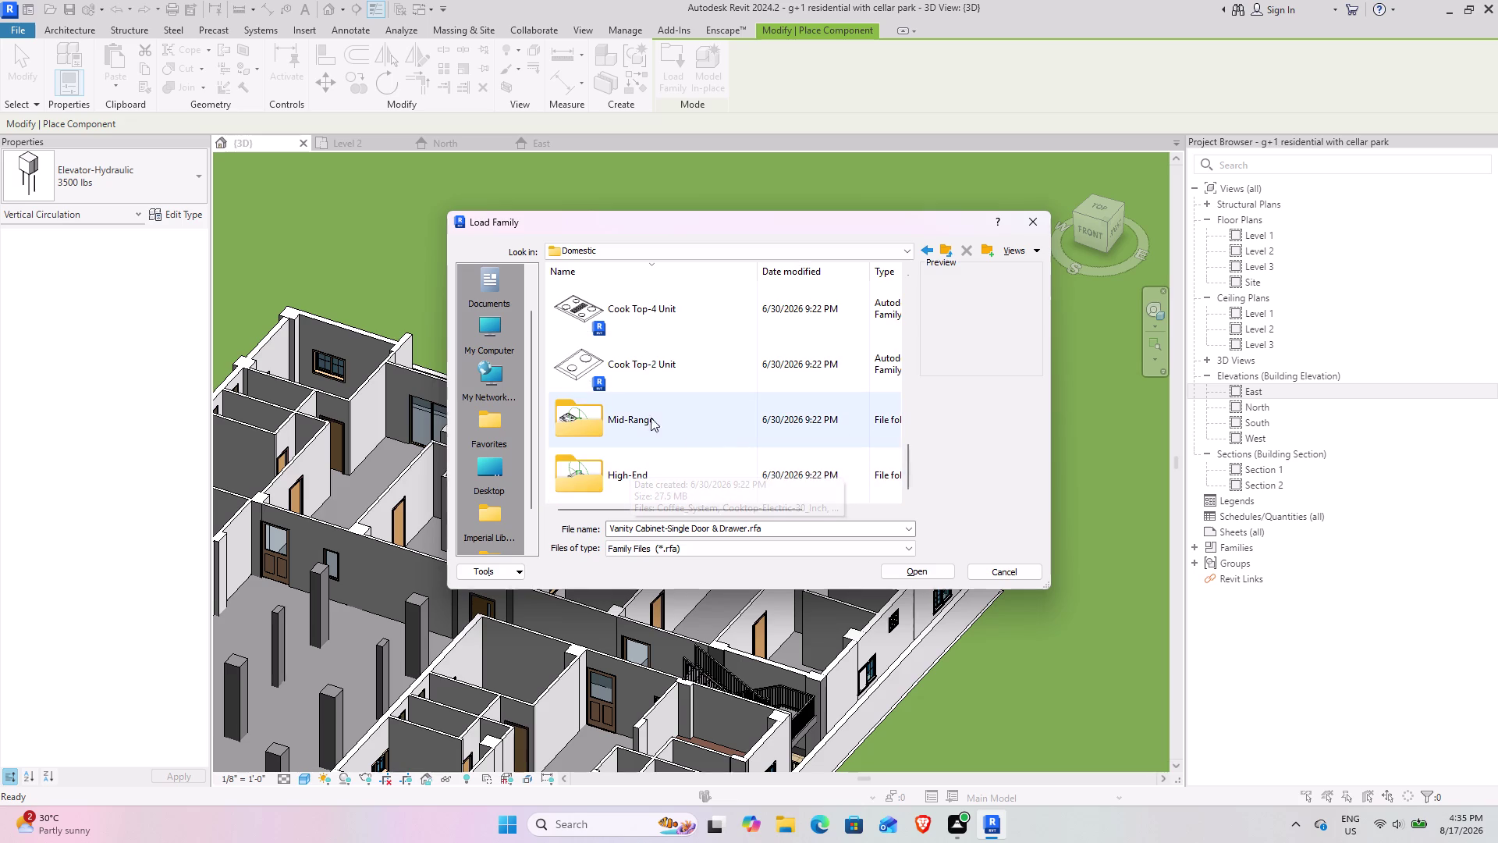
scroll(up, 3)
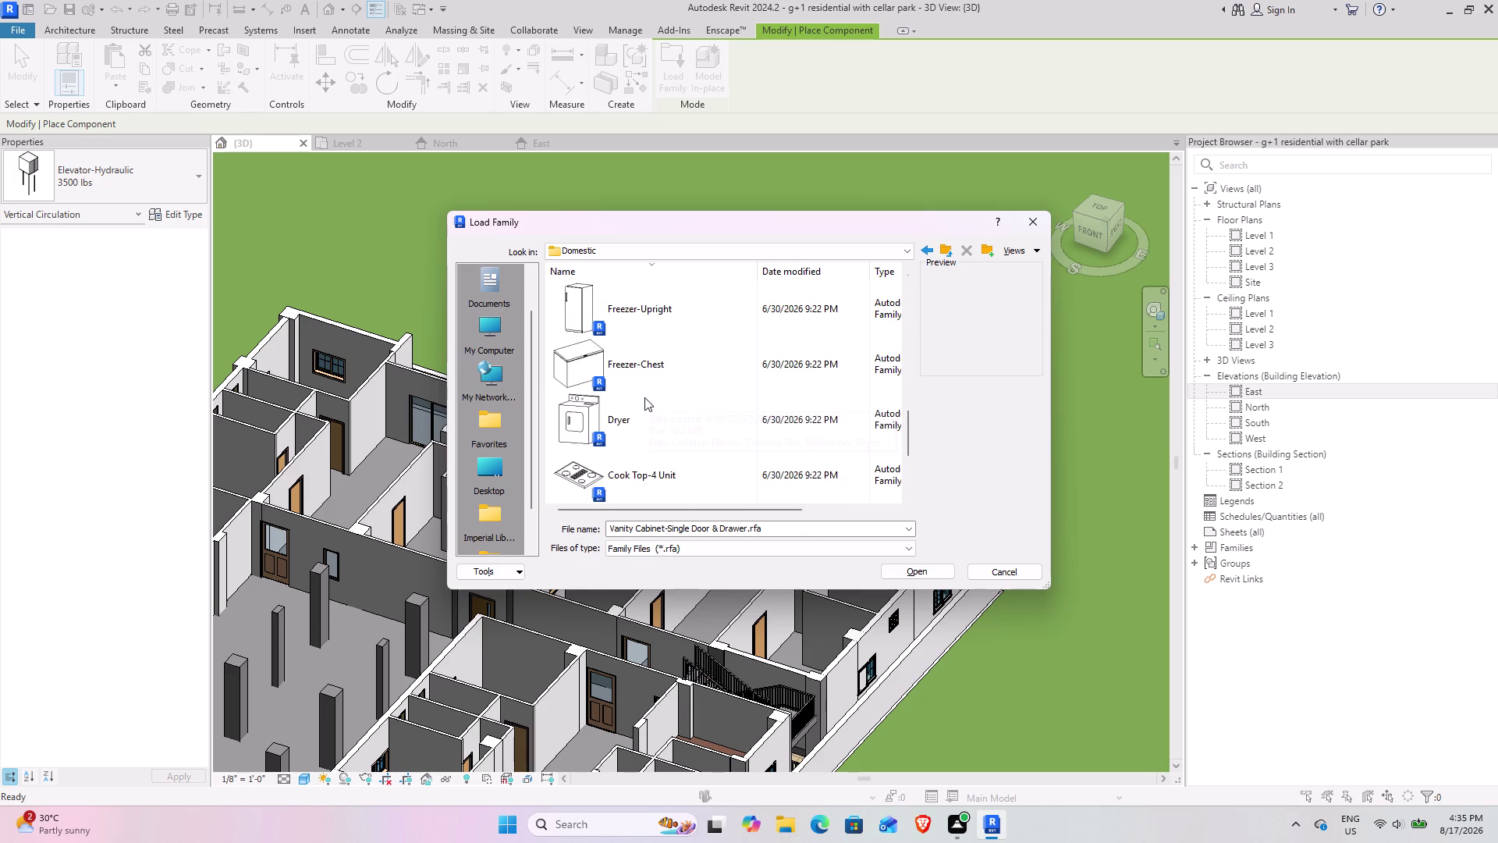
scroll(up, 3)
scroll(down, 3)
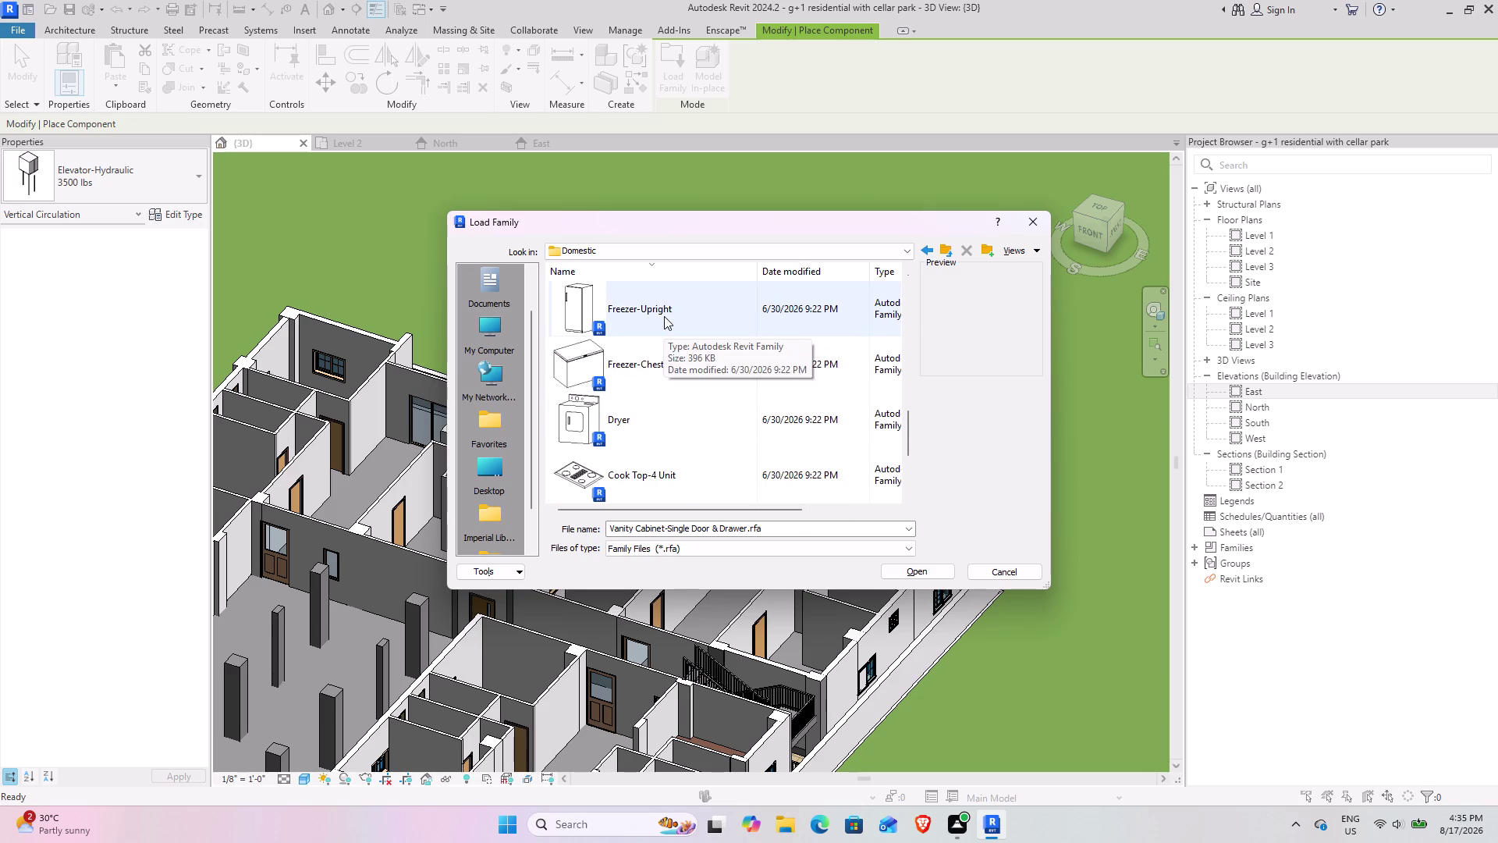
click(665, 316)
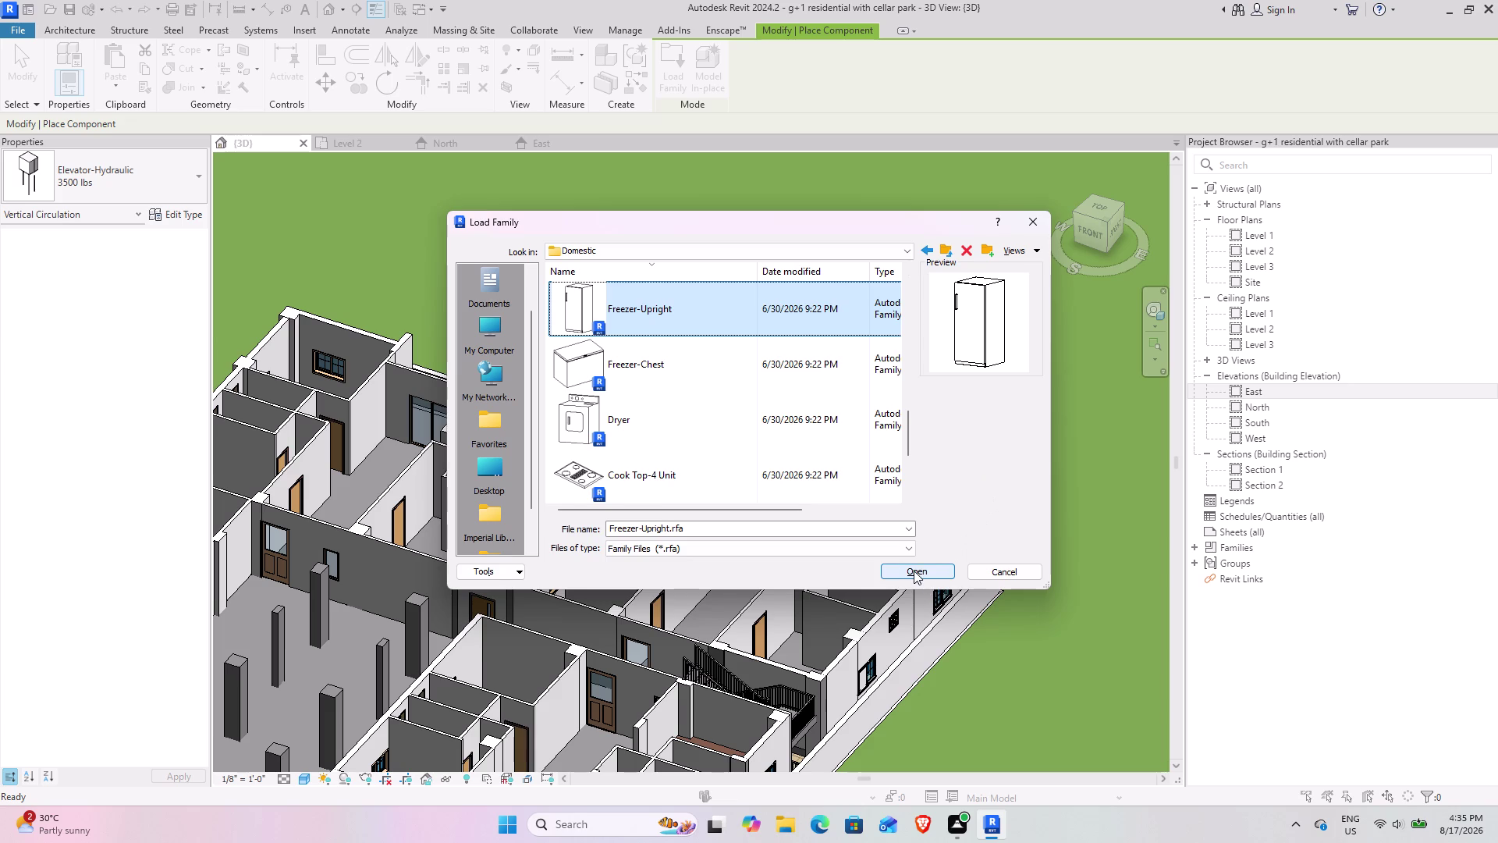
click(913, 570)
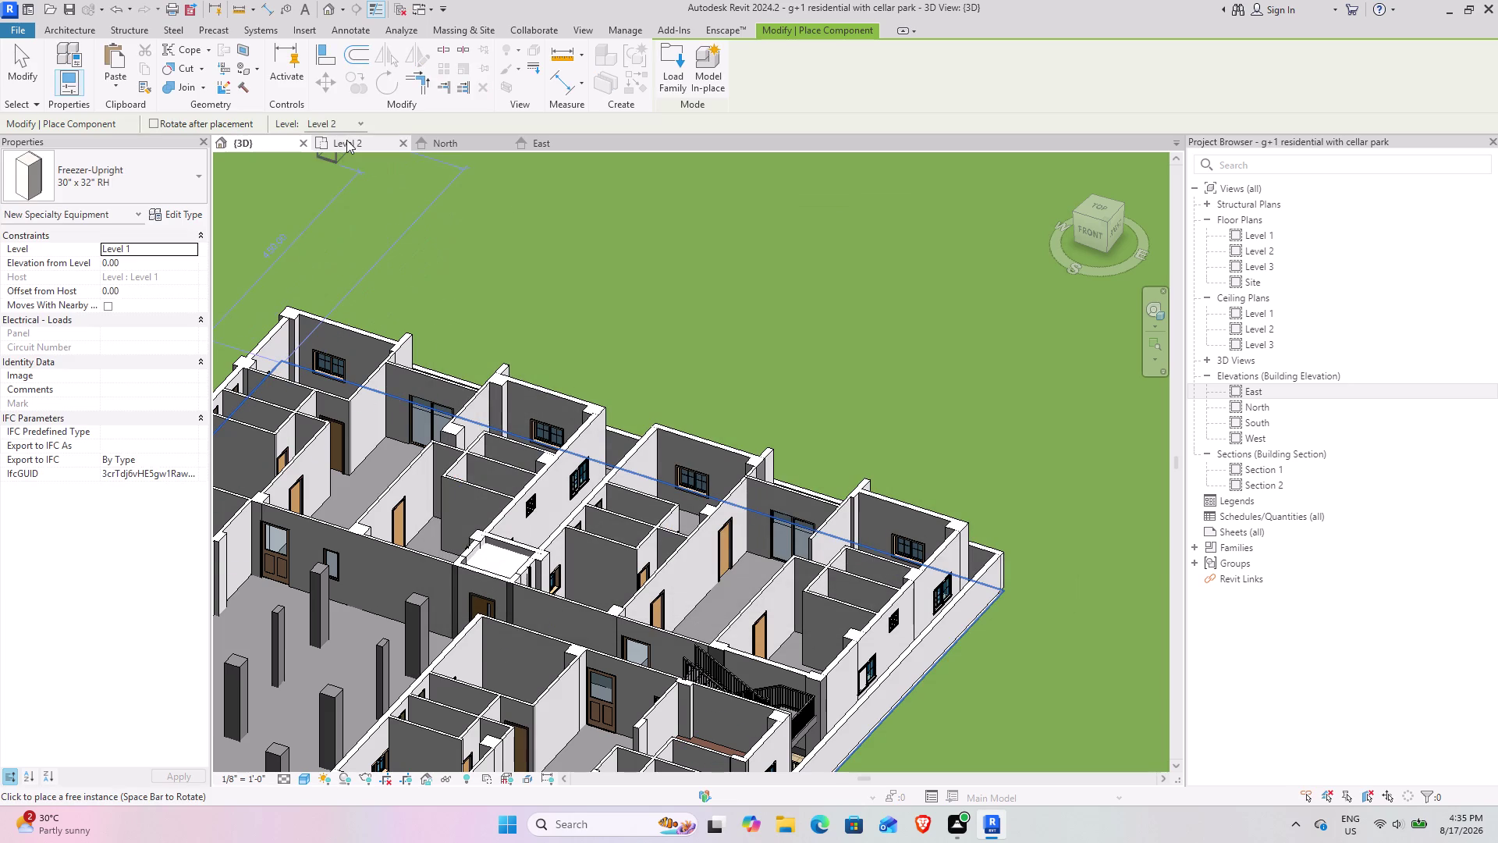
Place the Freezer-Upright against the Level 2 kitchen wall beside the stairs.
click(346, 140)
scroll(down, 3)
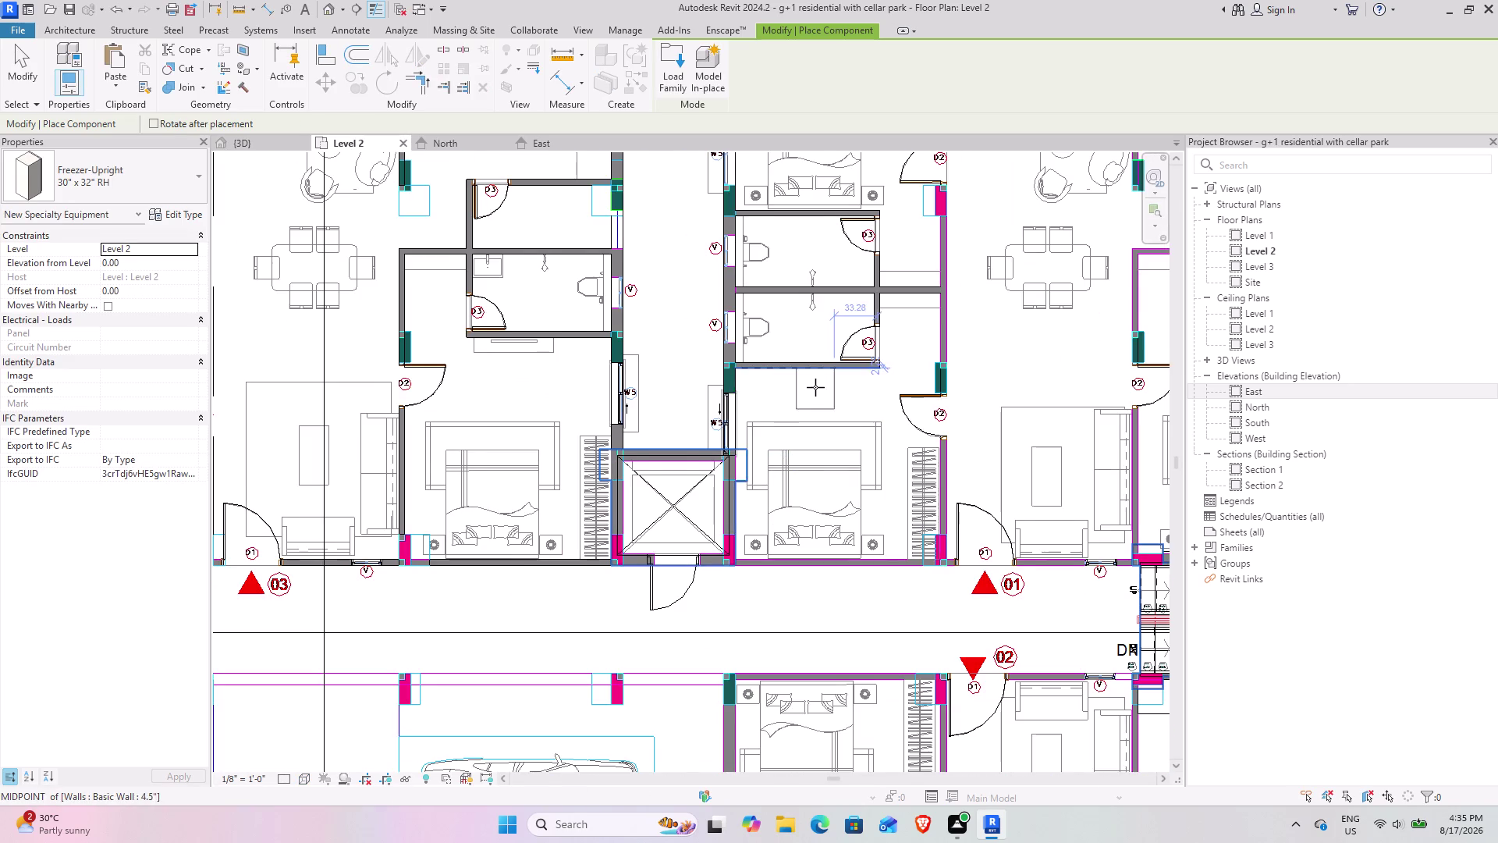
middle_drag(810, 387, 536, 474)
scroll(down, 3)
middle_drag(779, 545, 725, 404)
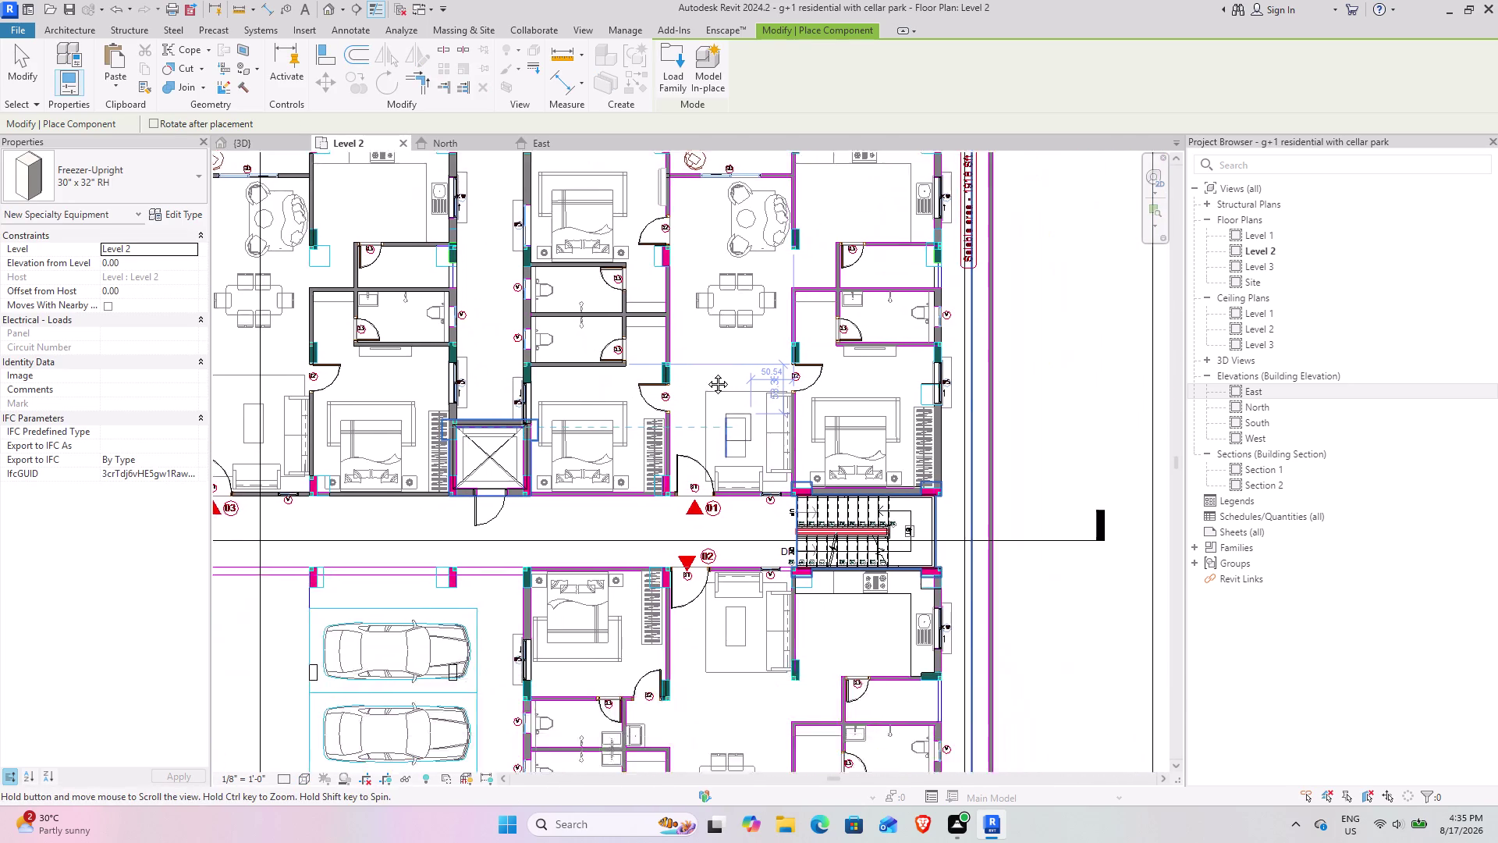
middle_drag(725, 404, 679, 333)
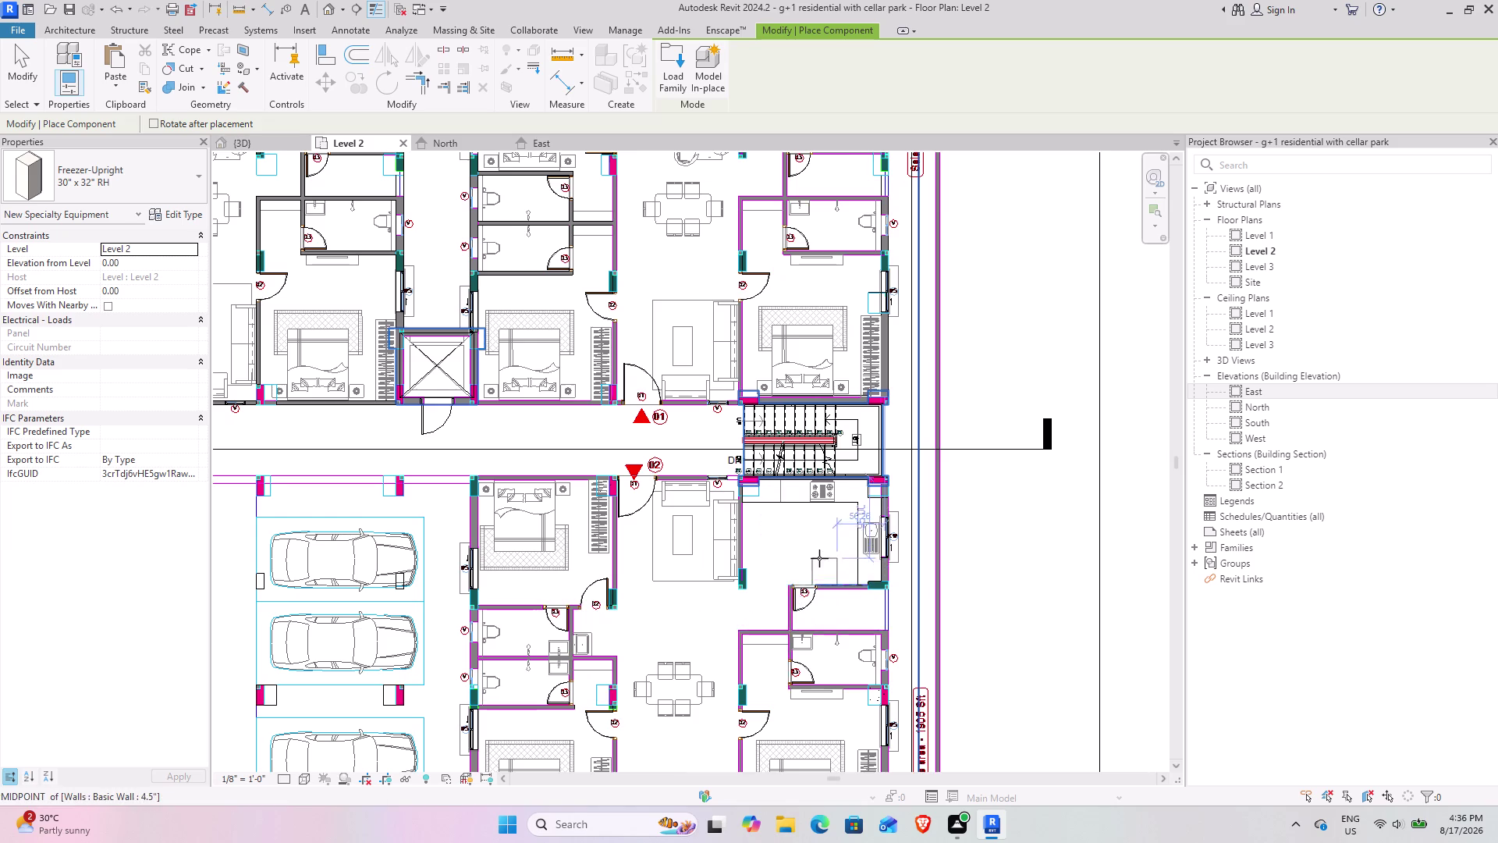
scroll(up, 3)
scroll(up, 3)
scroll(up, 3)
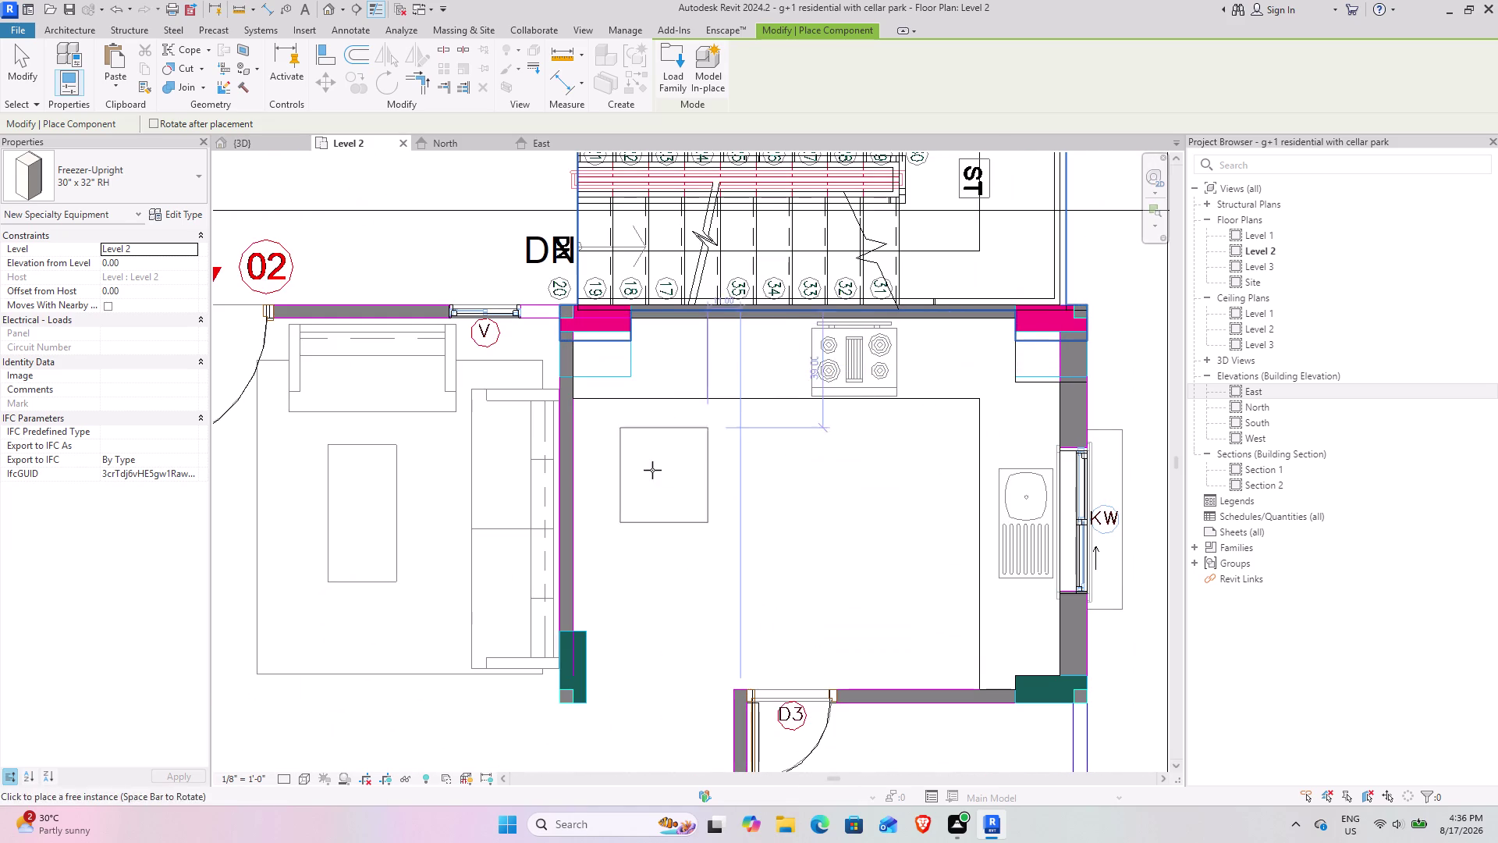
scroll(up, 3)
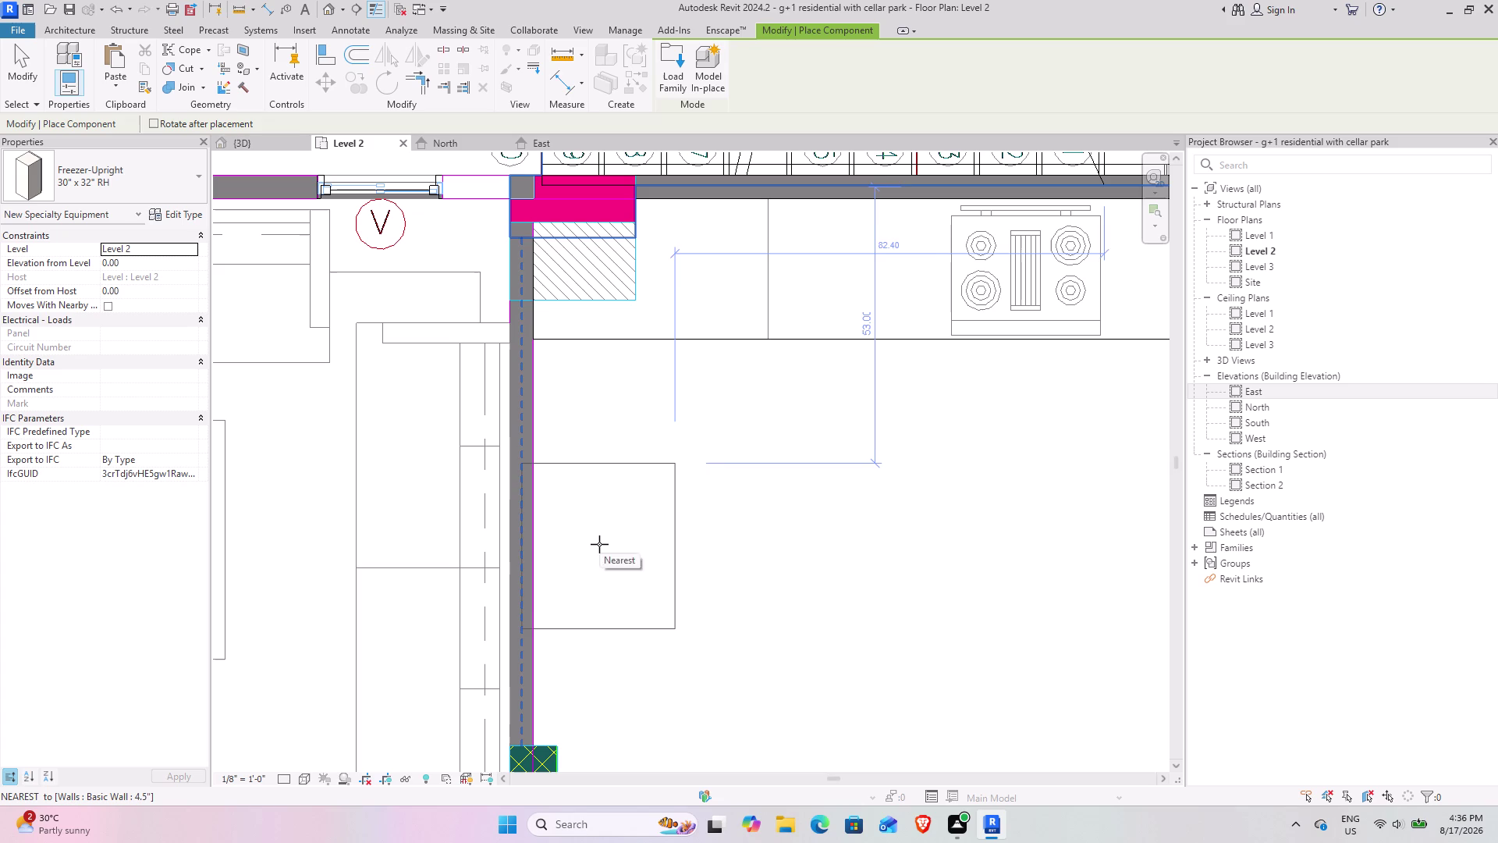
click(610, 551)
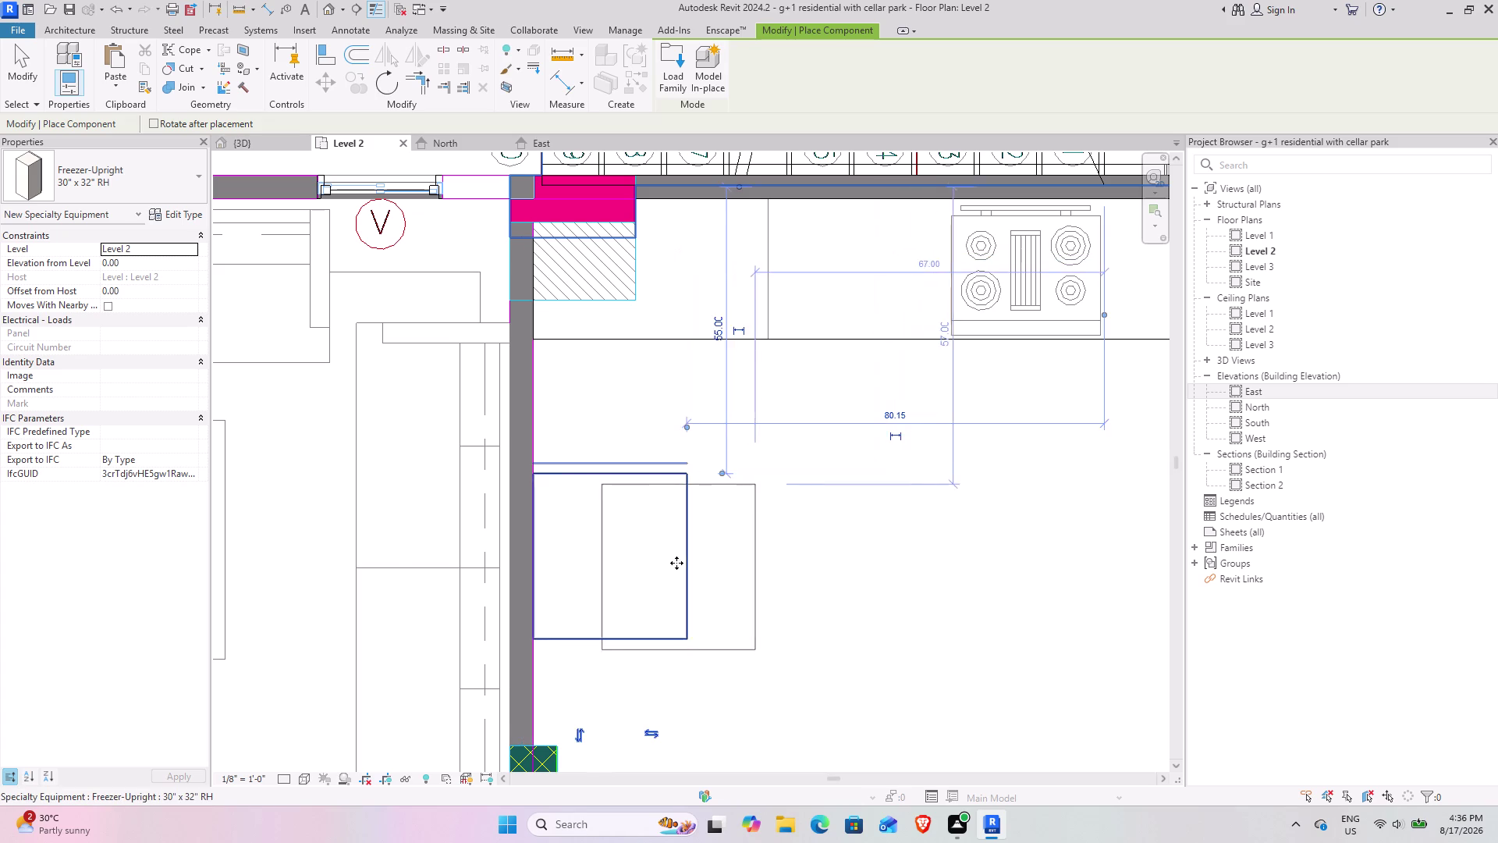
Pan out over the kitchen and reopen the Load Family library.
scroll(down, 3)
middle_drag(679, 552, 568, 520)
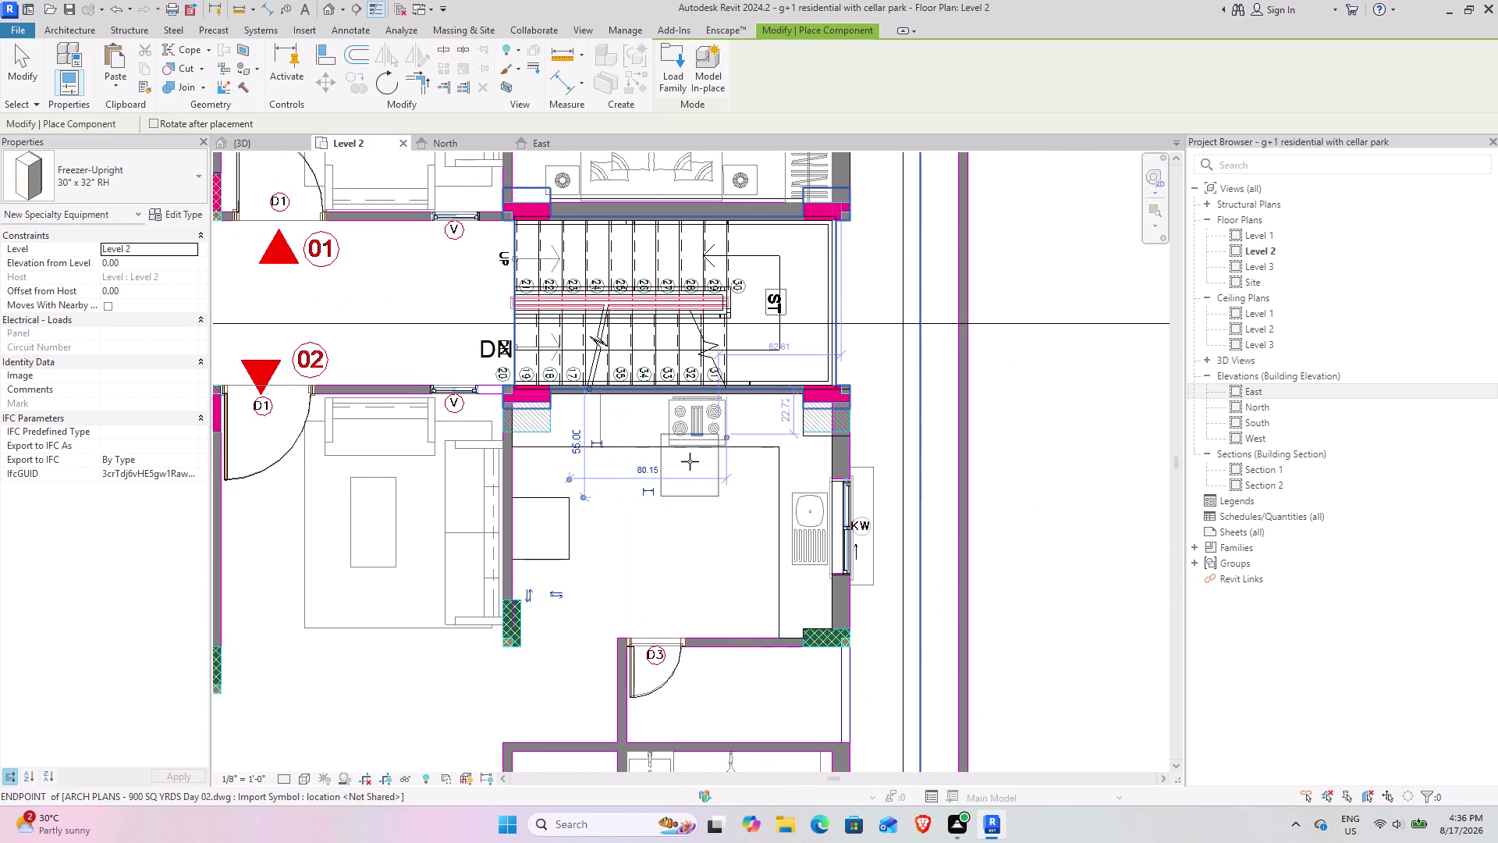
click(665, 63)
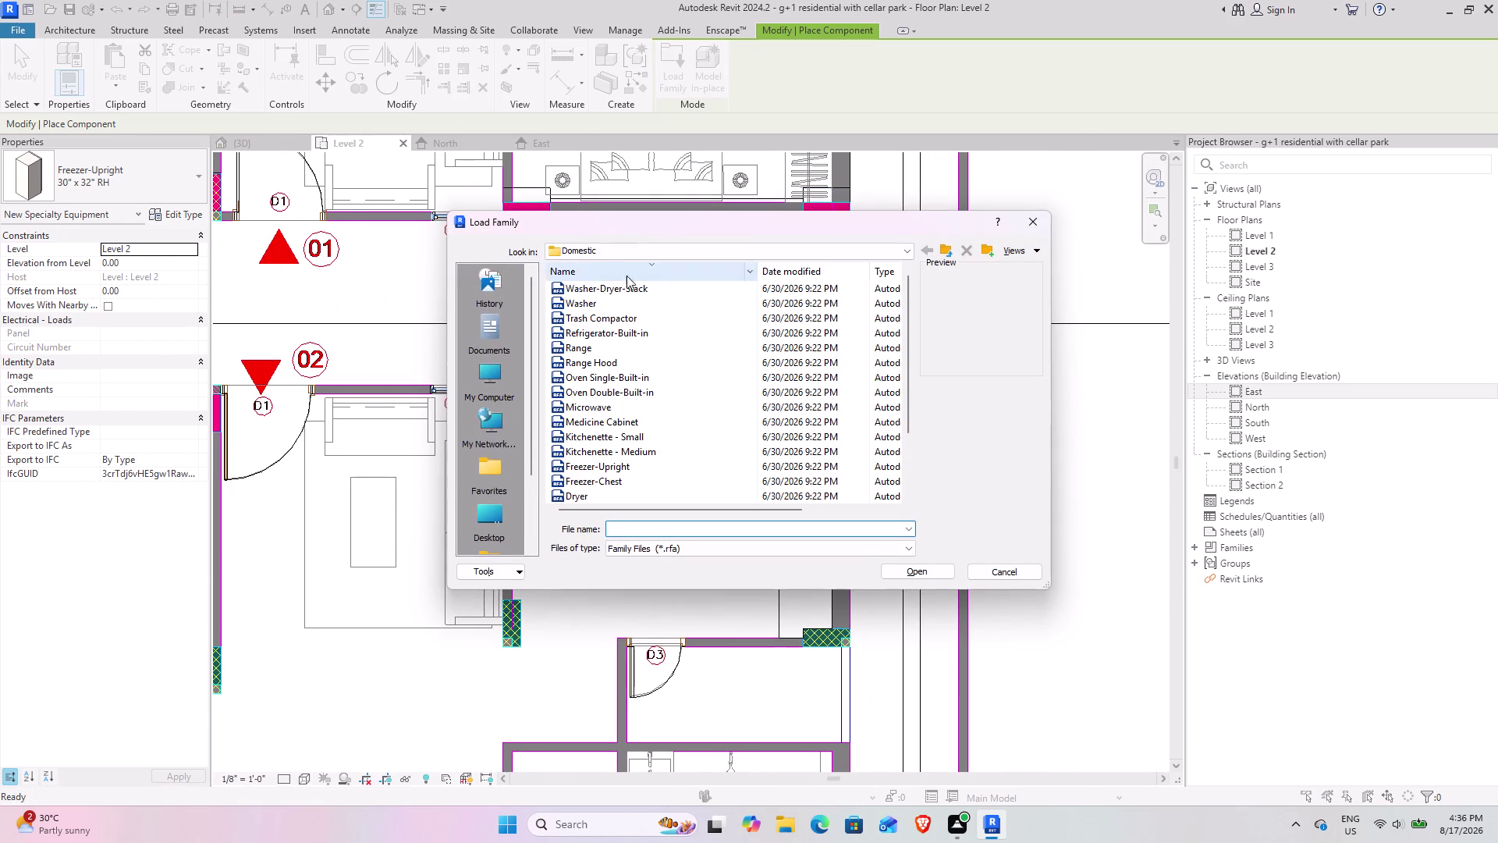
Browse the Food Service folder and return to Specialty Equipment.
click(943, 250)
scroll(down, 3)
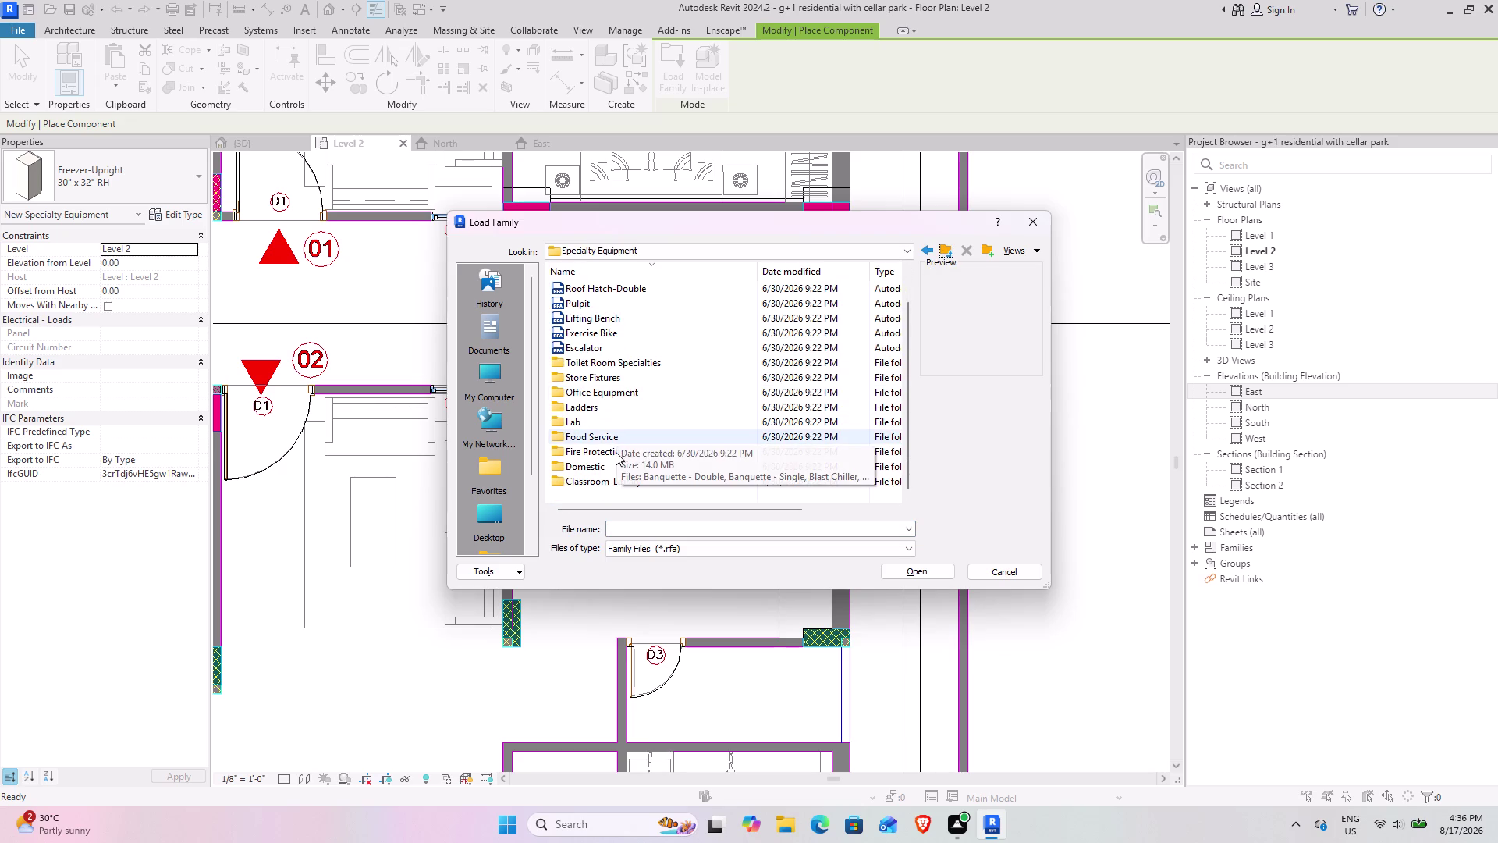
double_click(608, 437)
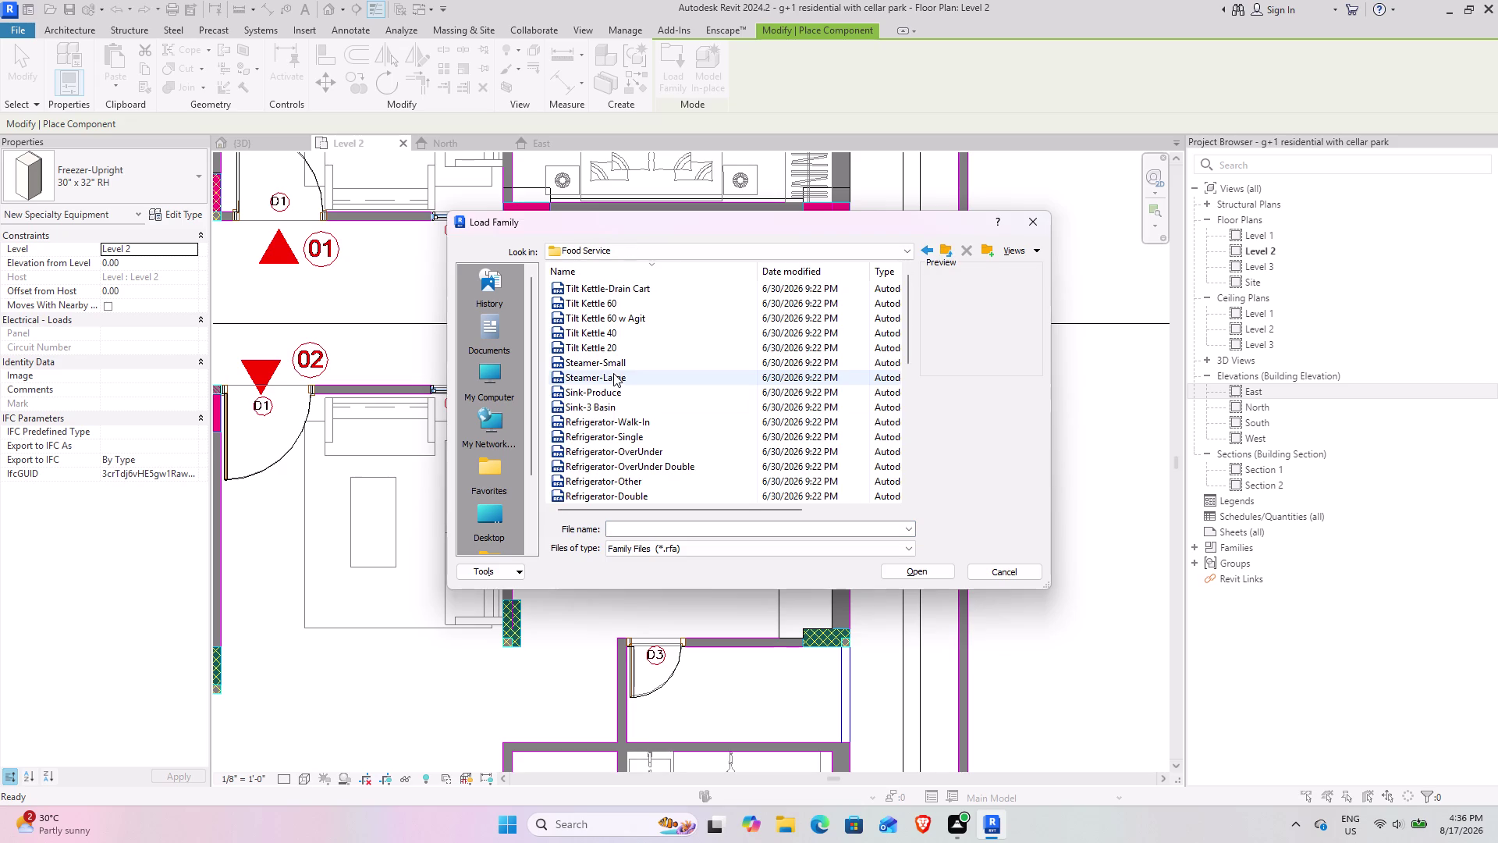
scroll(up, 3)
scroll(up, 3)
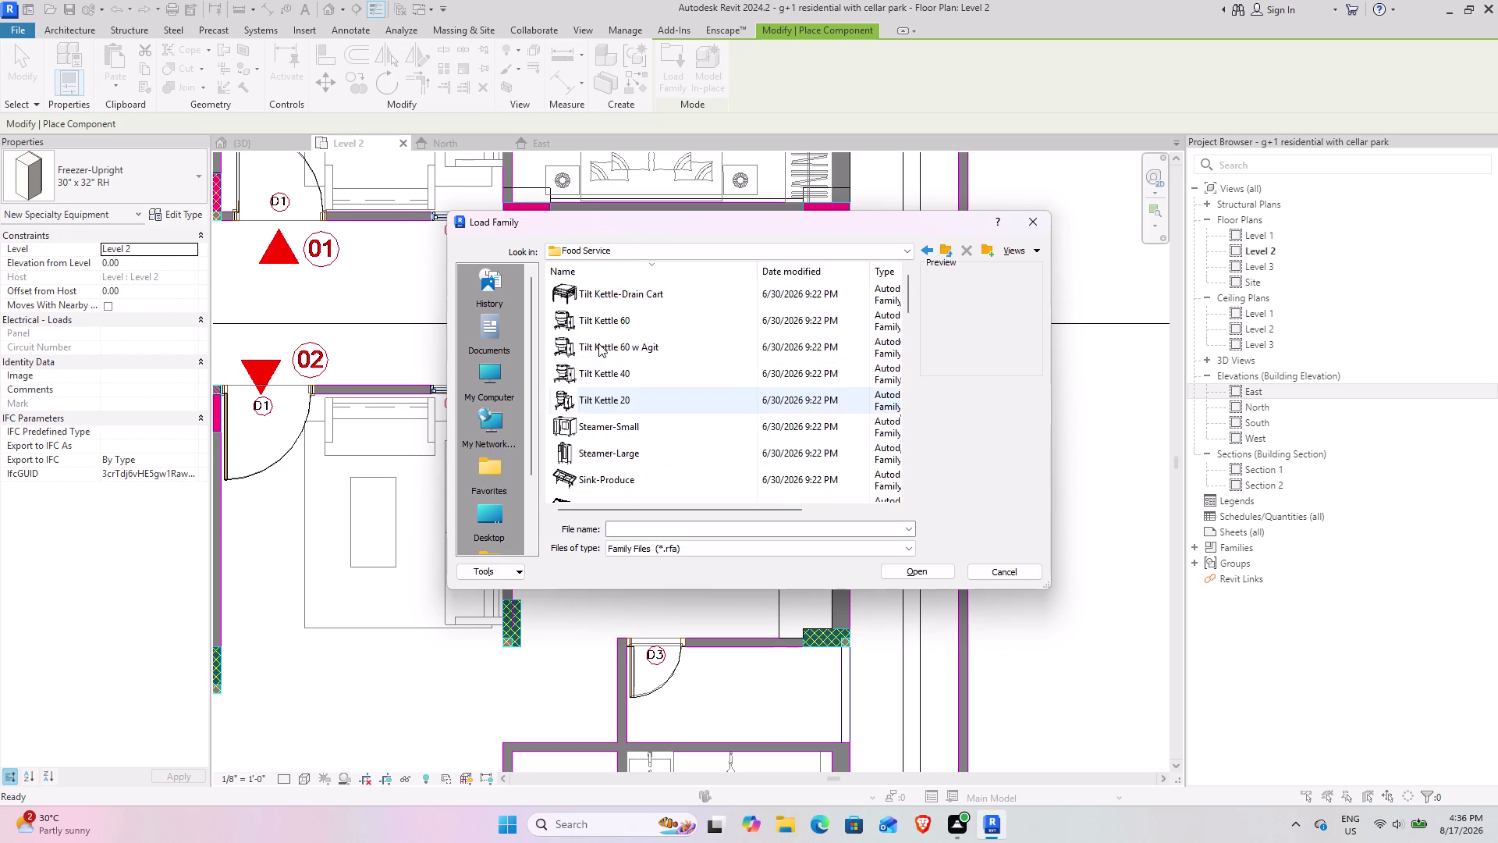
scroll(down, 3)
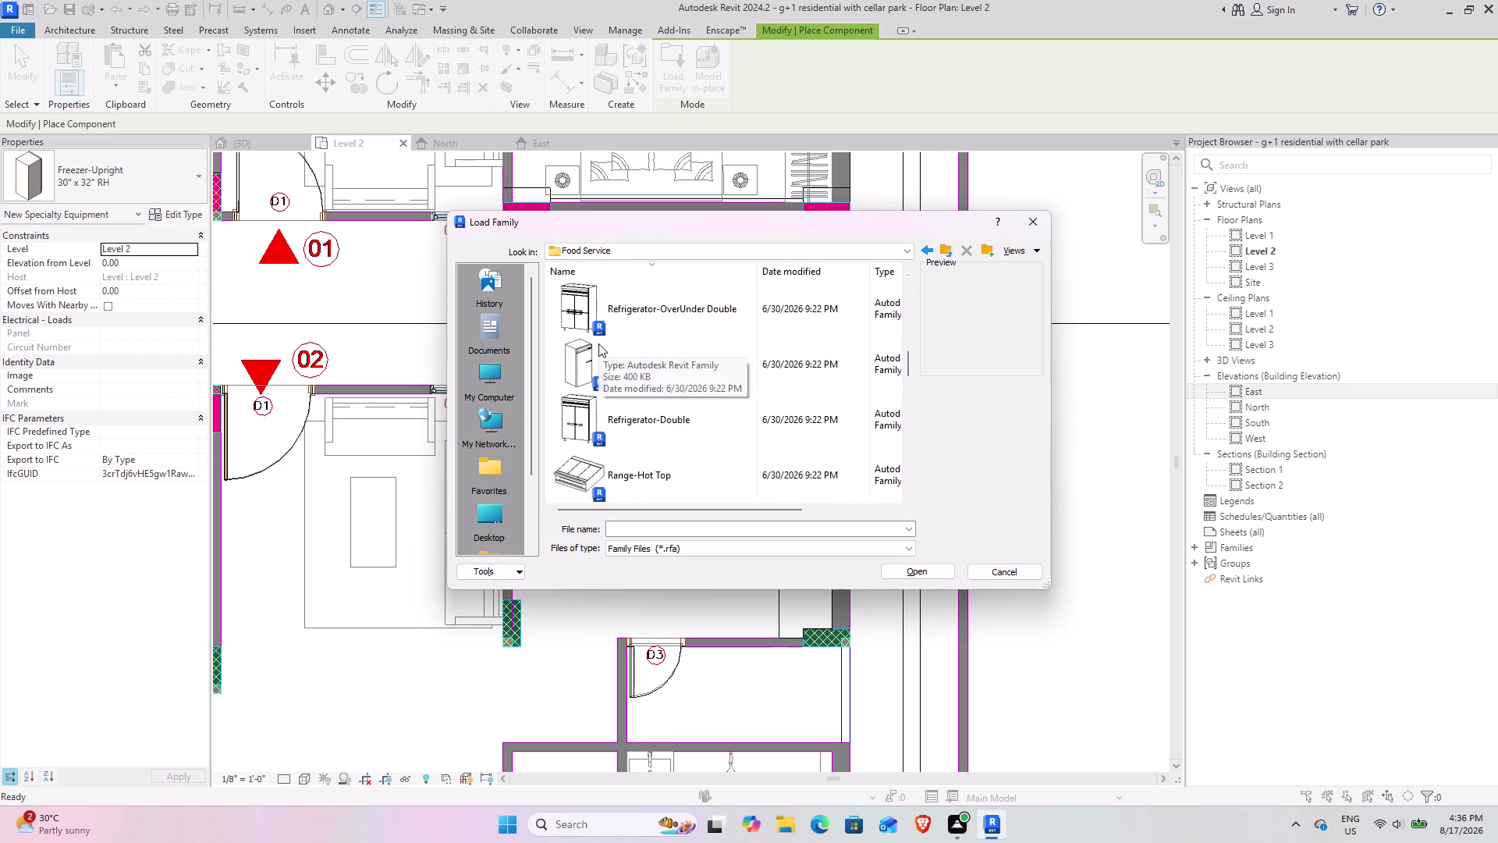
scroll(down, 3)
scroll(down, 3)
scroll(down, 3)
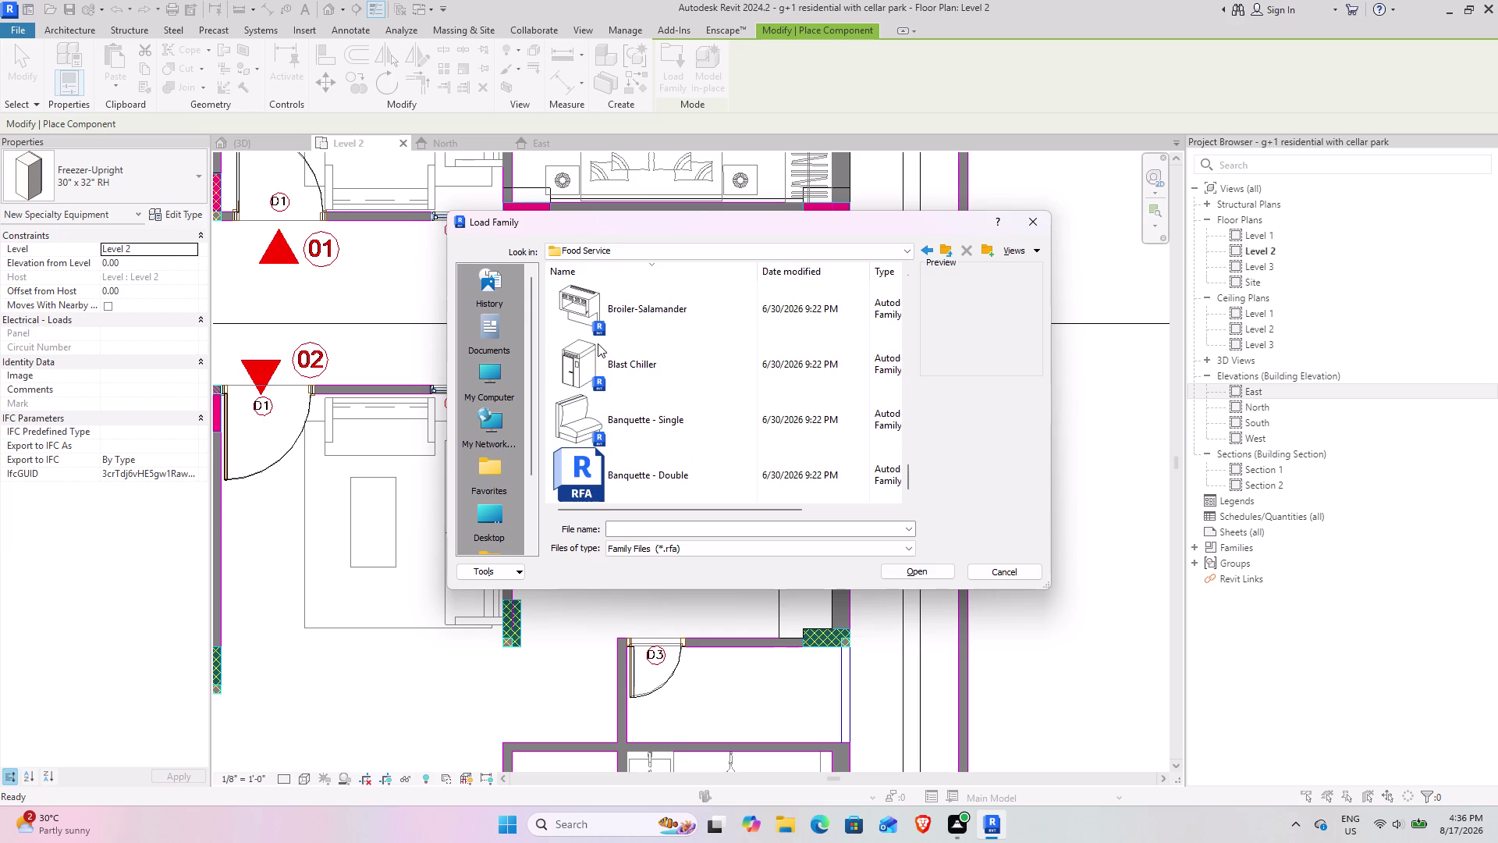
scroll(down, 3)
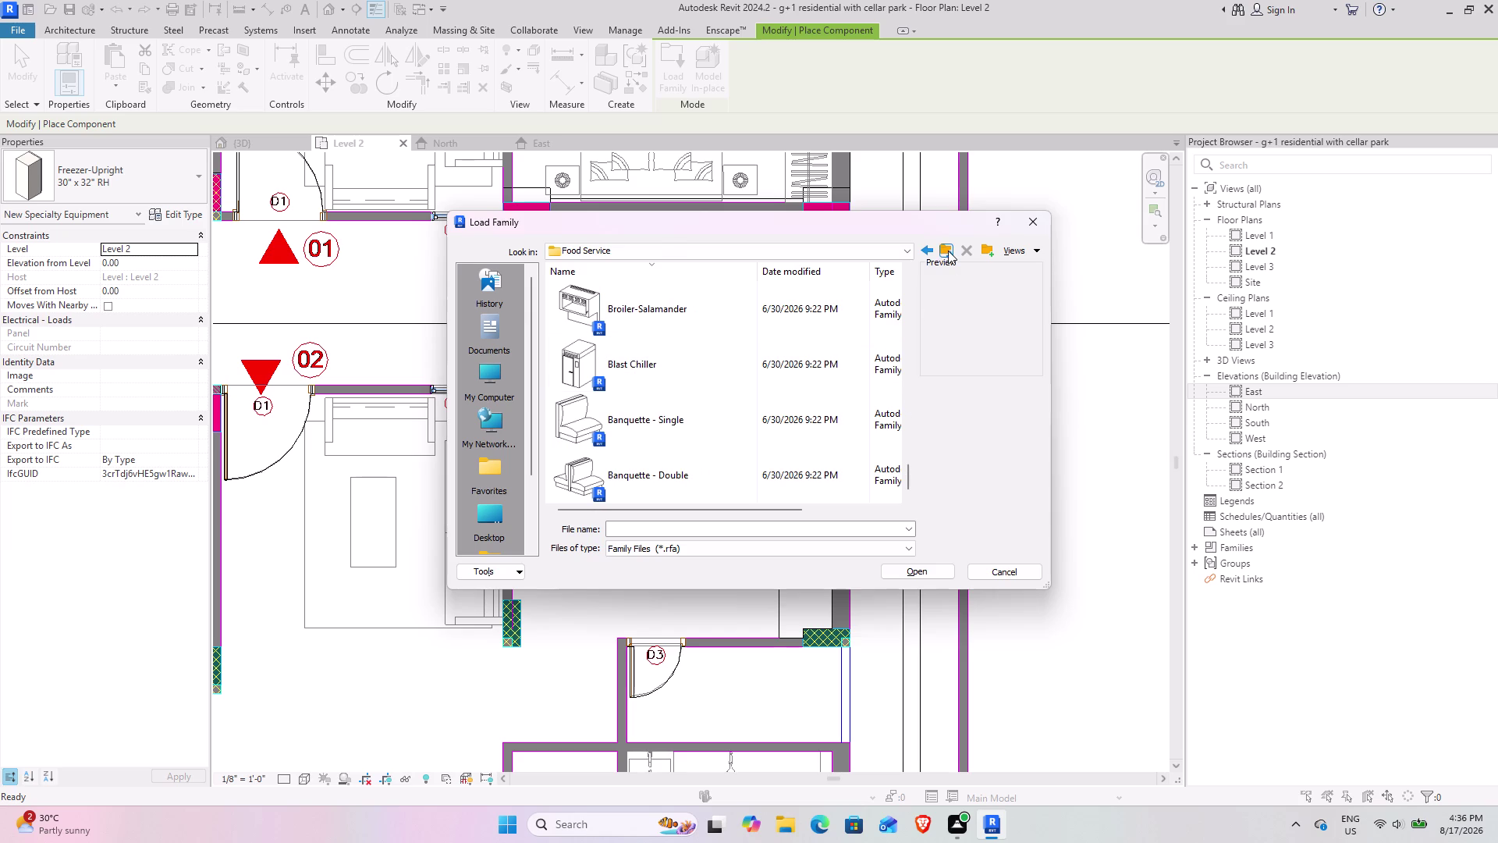
click(948, 251)
Move the Load Family dialog back to the screen centre and scroll the Specialty Equipment list.
drag(859, 219, 330, 332)
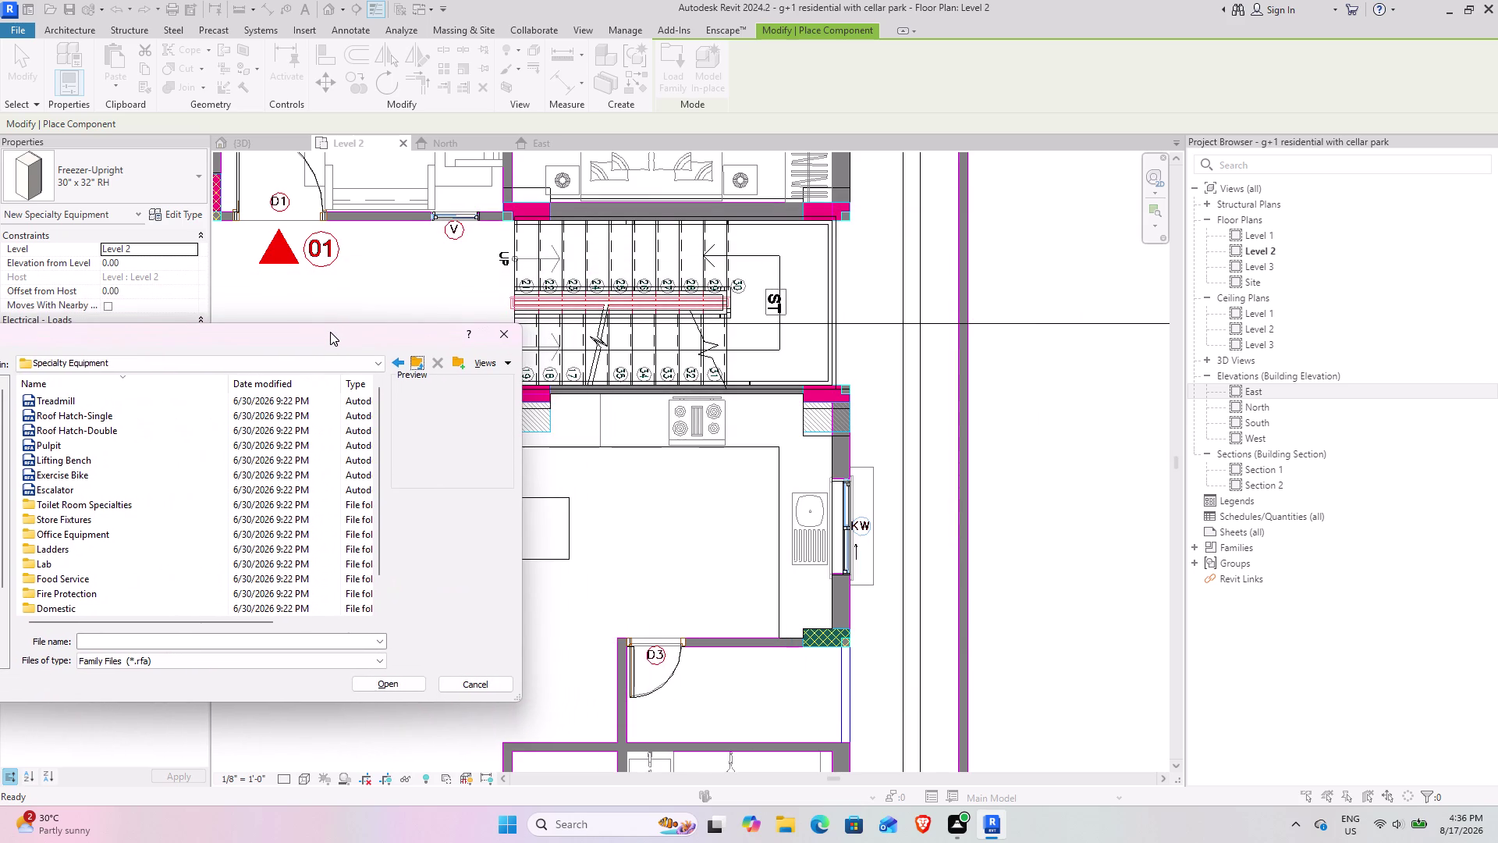
drag(331, 332, 354, 332)
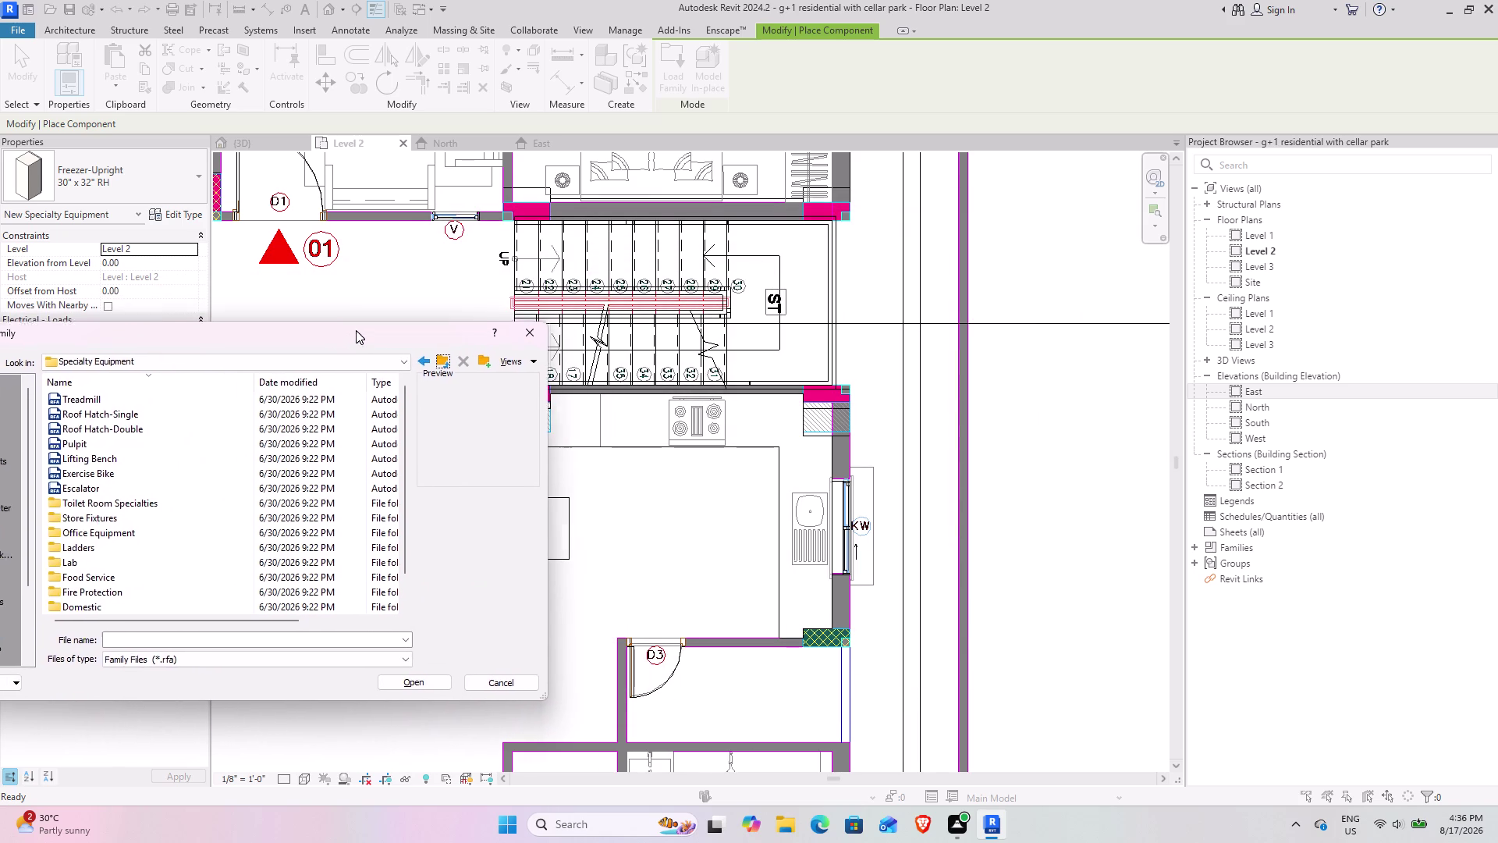
drag(354, 331, 312, 352)
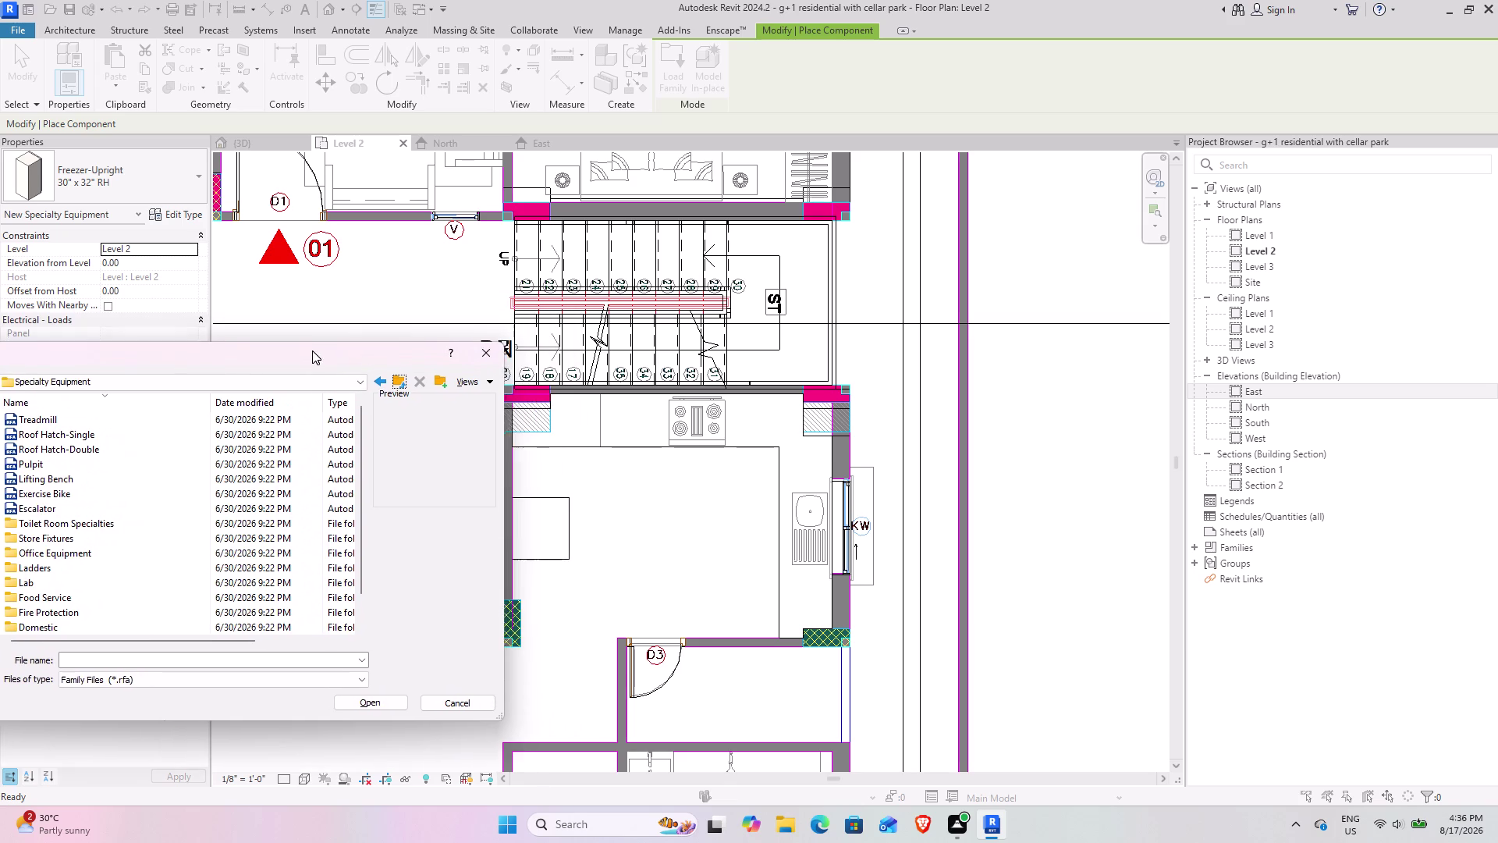
drag(311, 351, 322, 366)
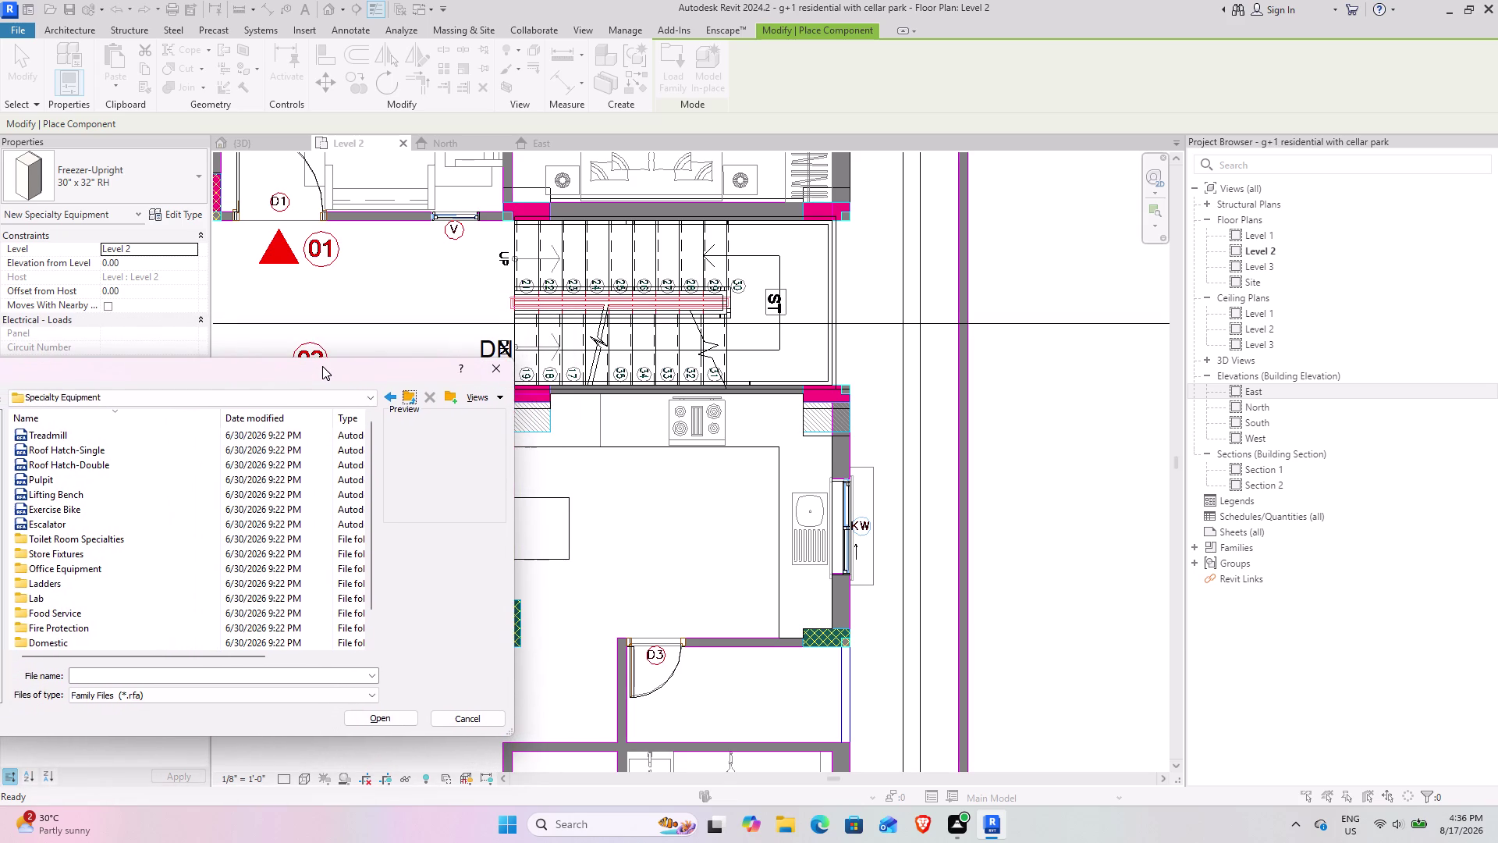
drag(323, 366, 365, 355)
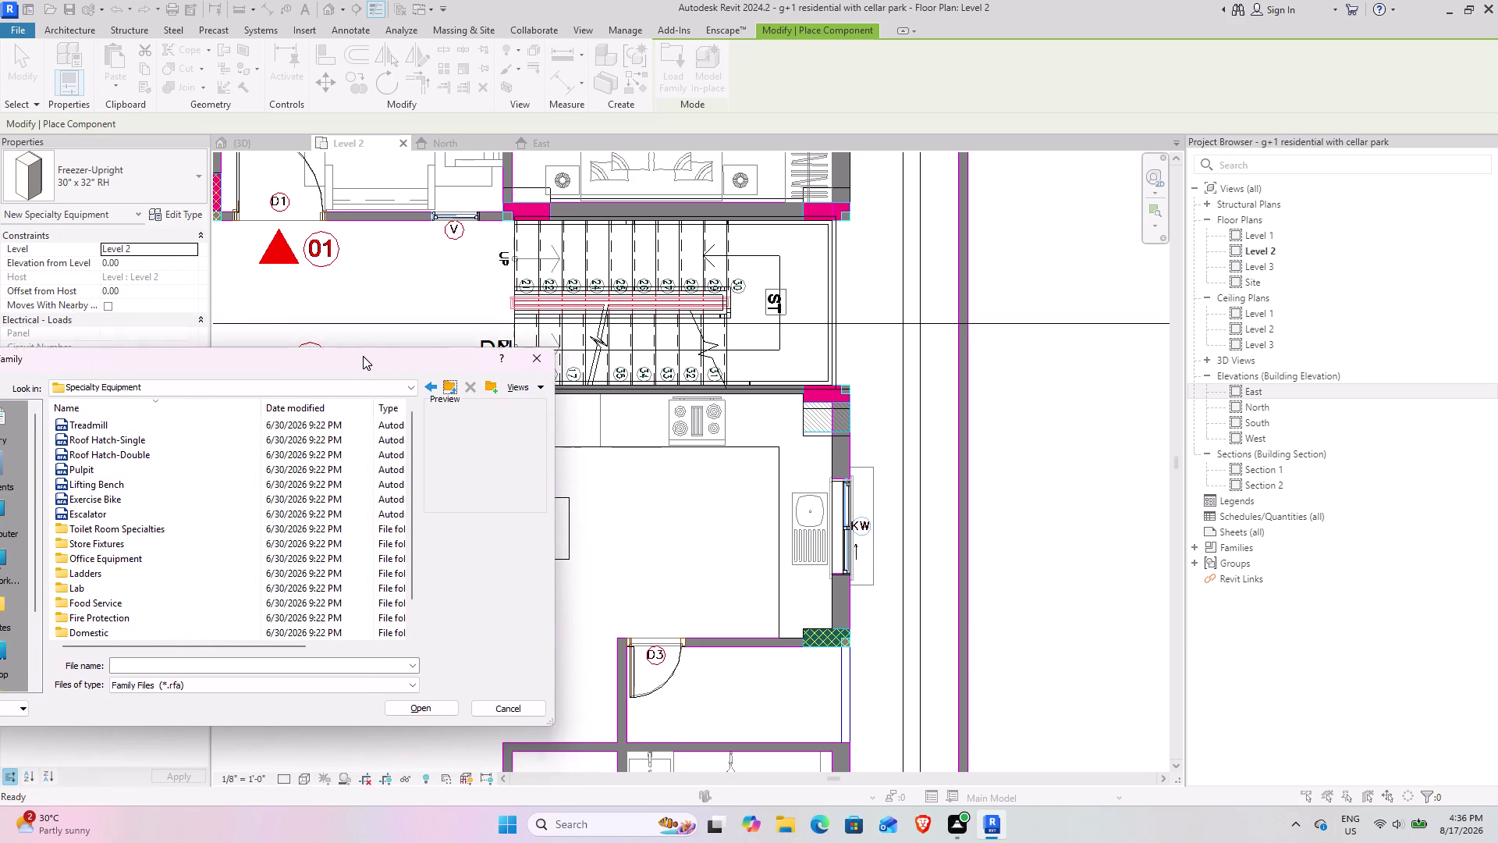
drag(365, 355, 462, 337)
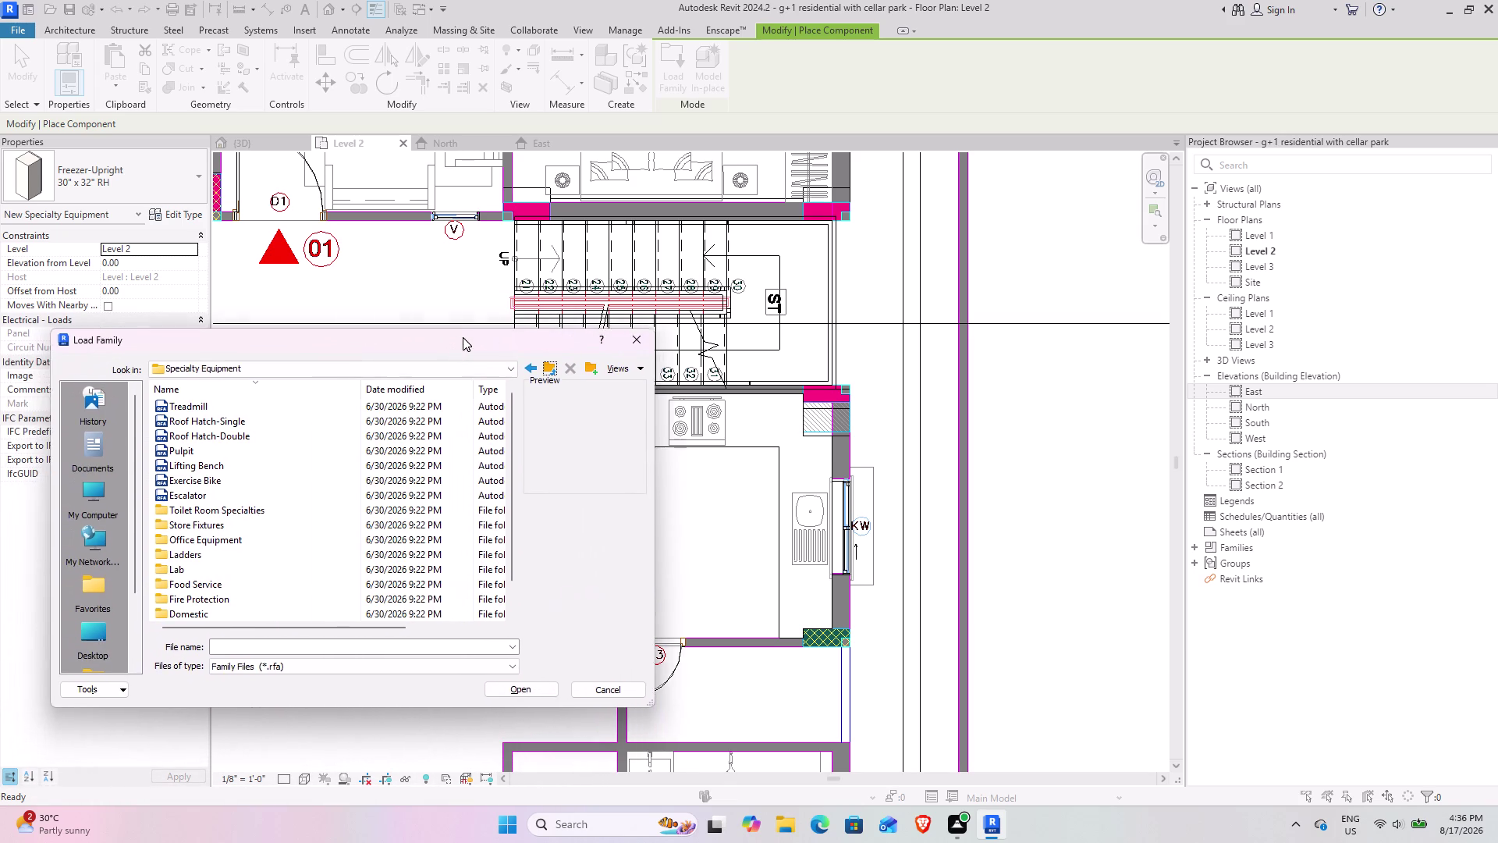
drag(462, 337, 814, 264)
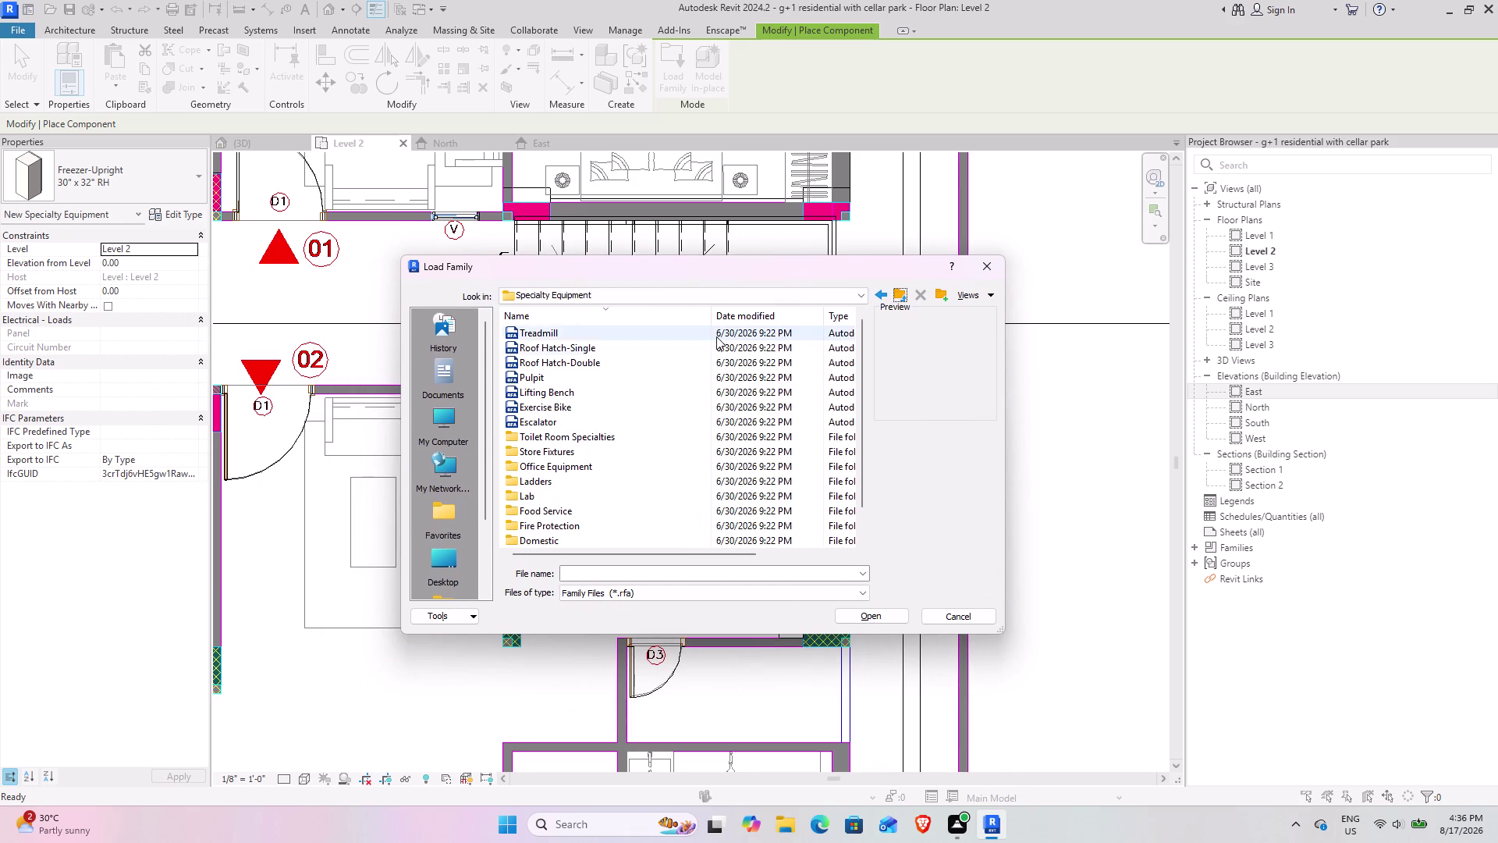
scroll(down, 3)
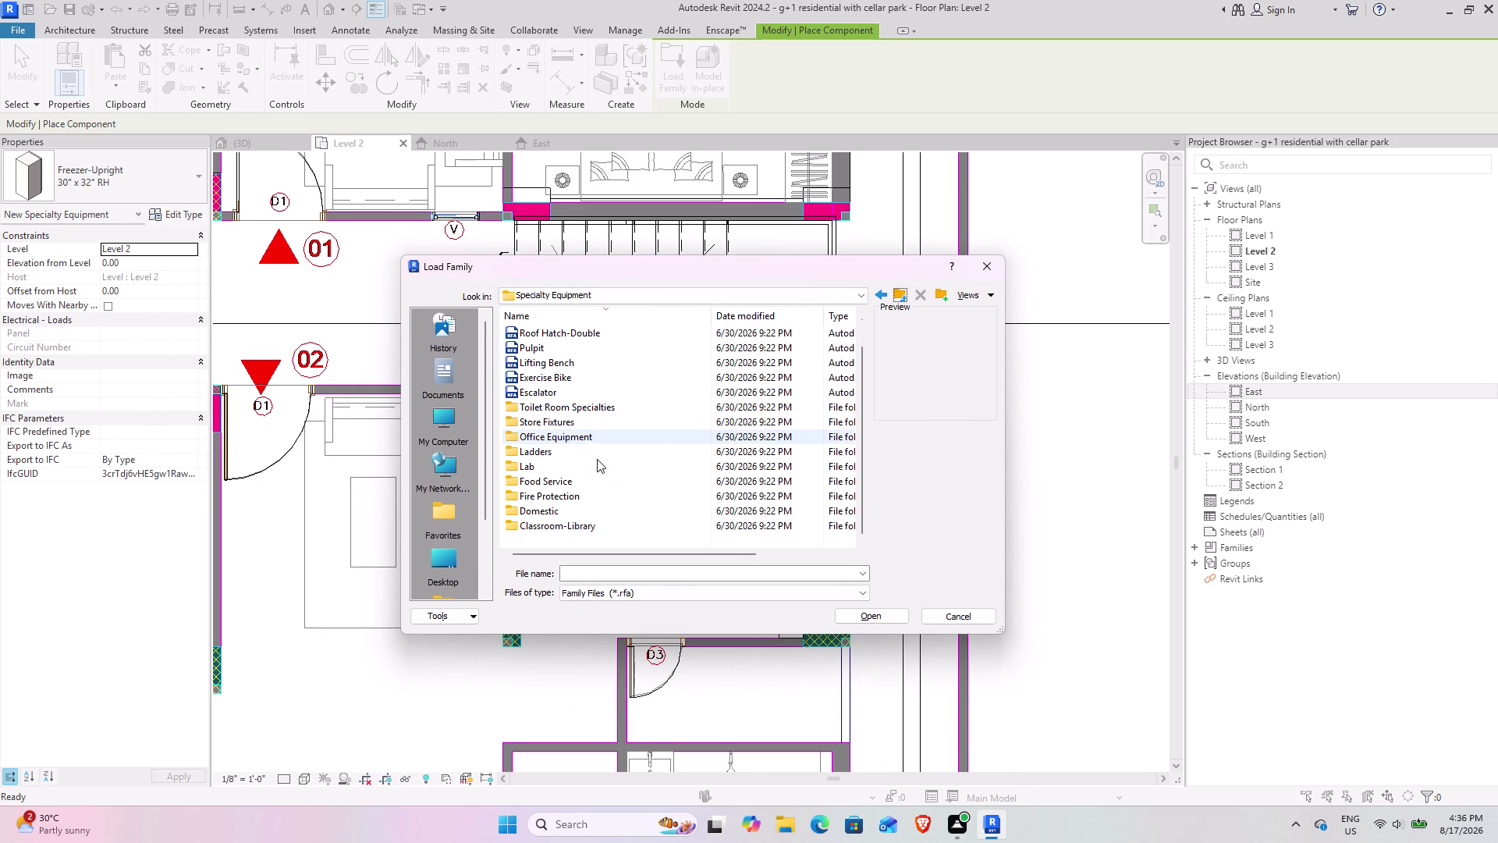
scroll(up, 3)
scroll(down, 3)
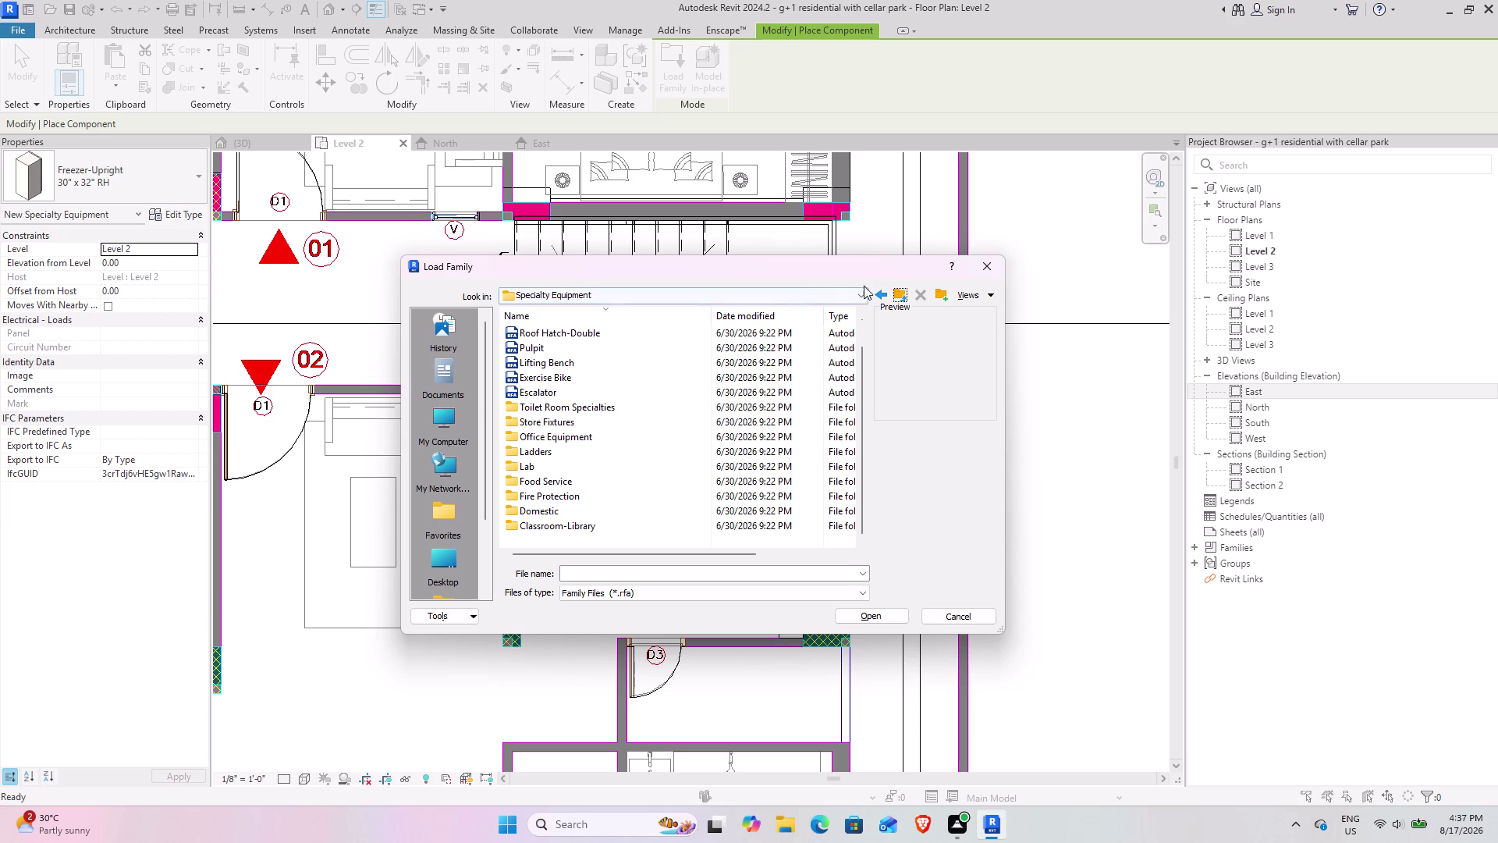
Browse up to the US library and into Plumbing > Architectural > Fixtures > Sinks.
click(898, 295)
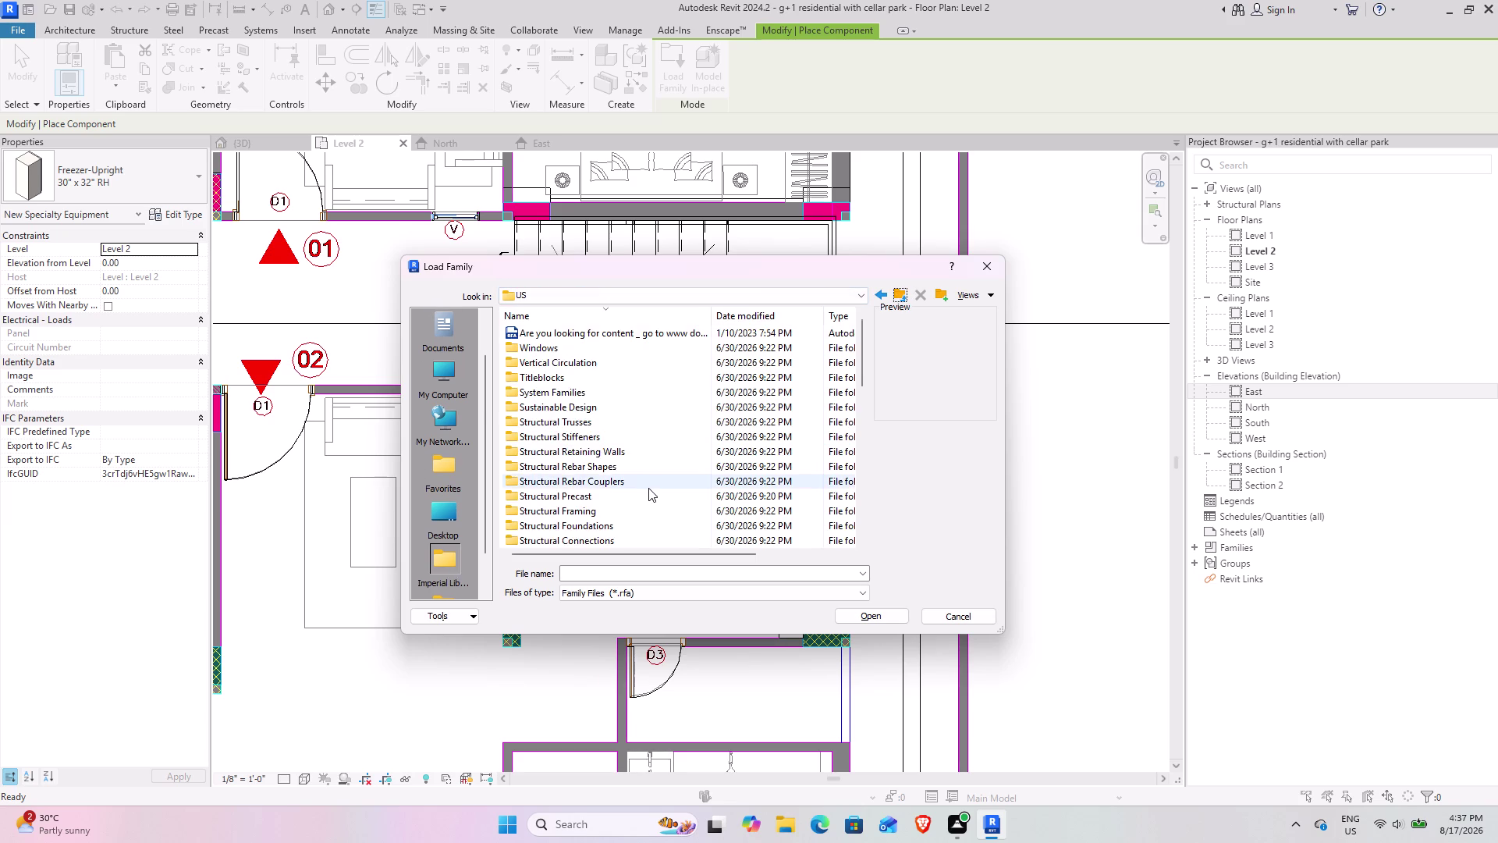
scroll(down, 3)
scroll(up, 3)
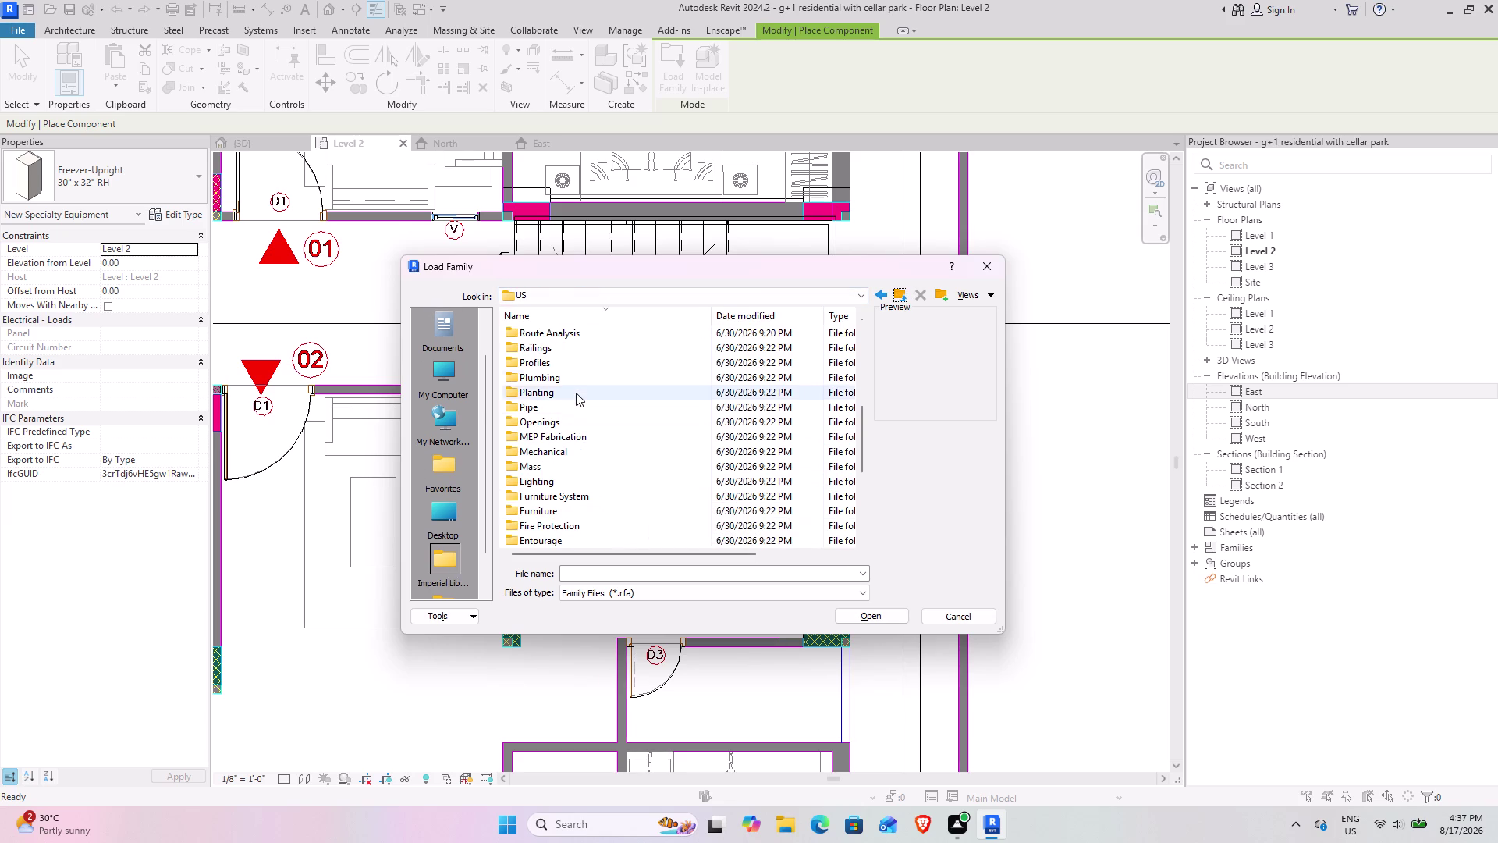
double_click(576, 377)
double_click(582, 346)
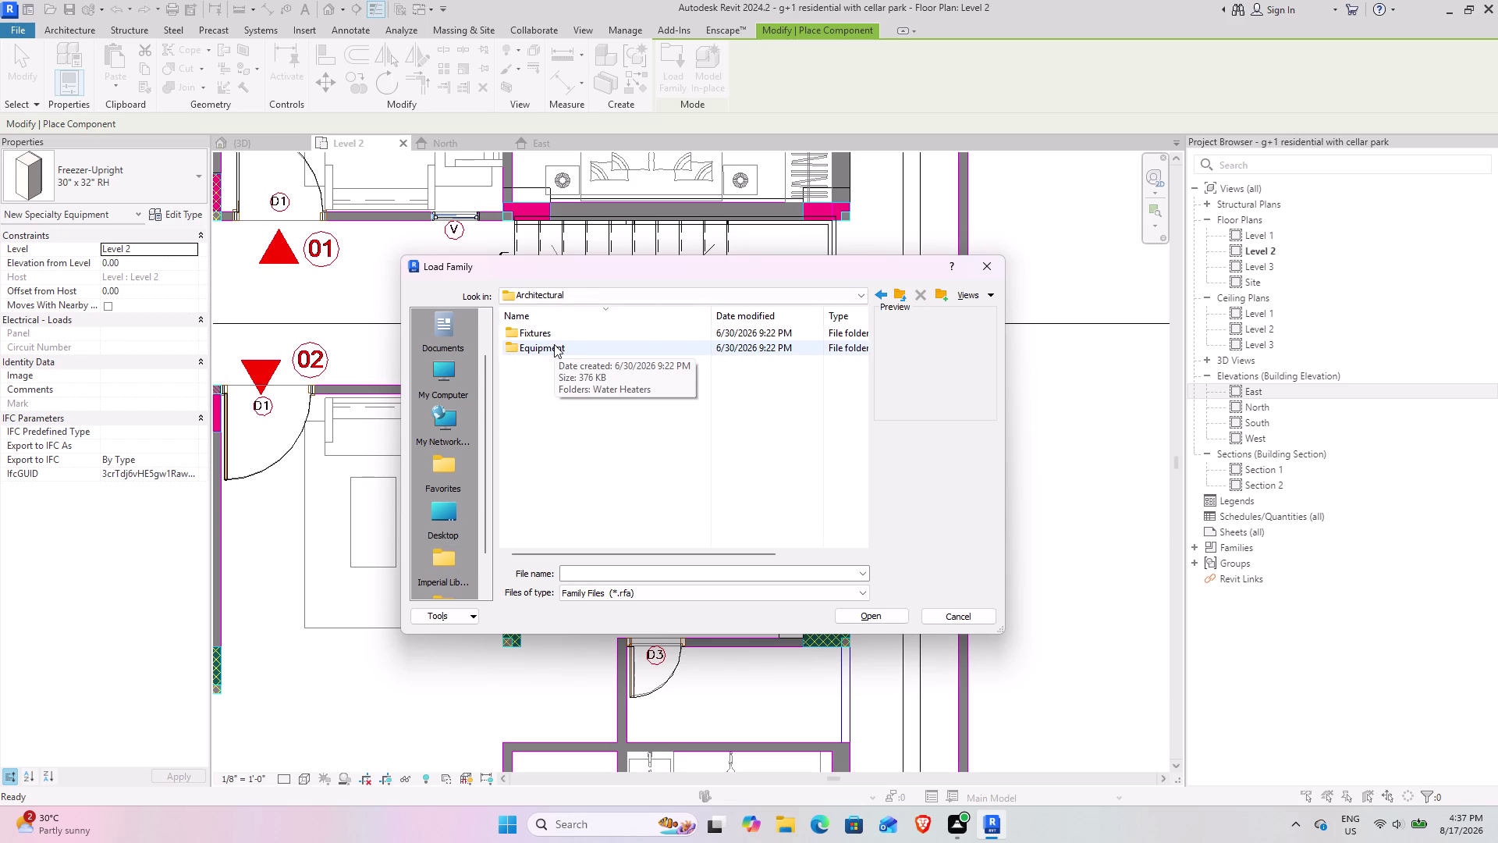
double_click(555, 334)
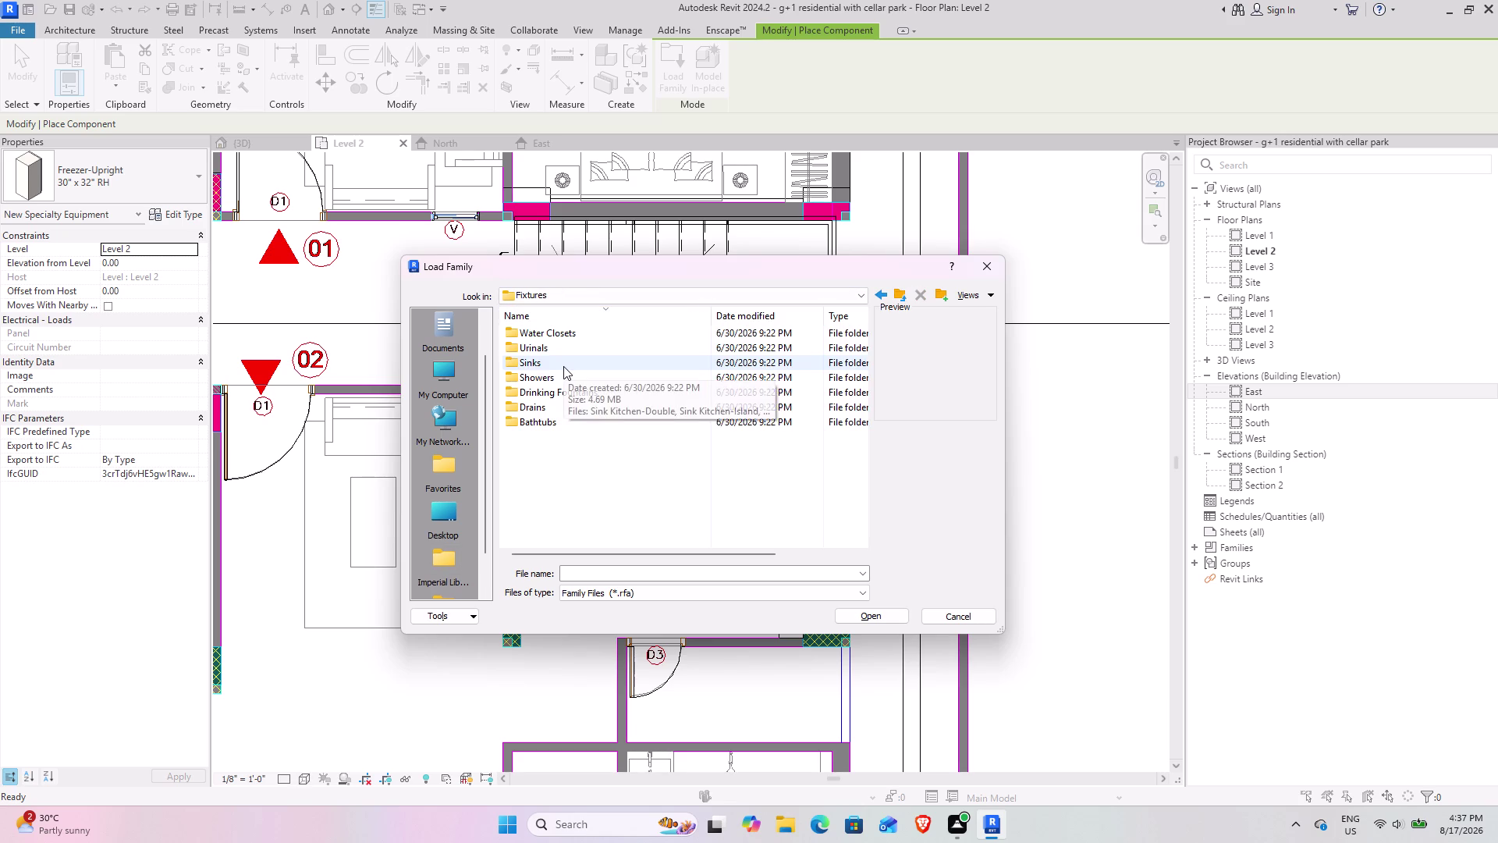
double_click(564, 366)
Find Sink Kitchen-Triple.rfa in the Sinks list and load it.
scroll(up, 3)
scroll(up, 3)
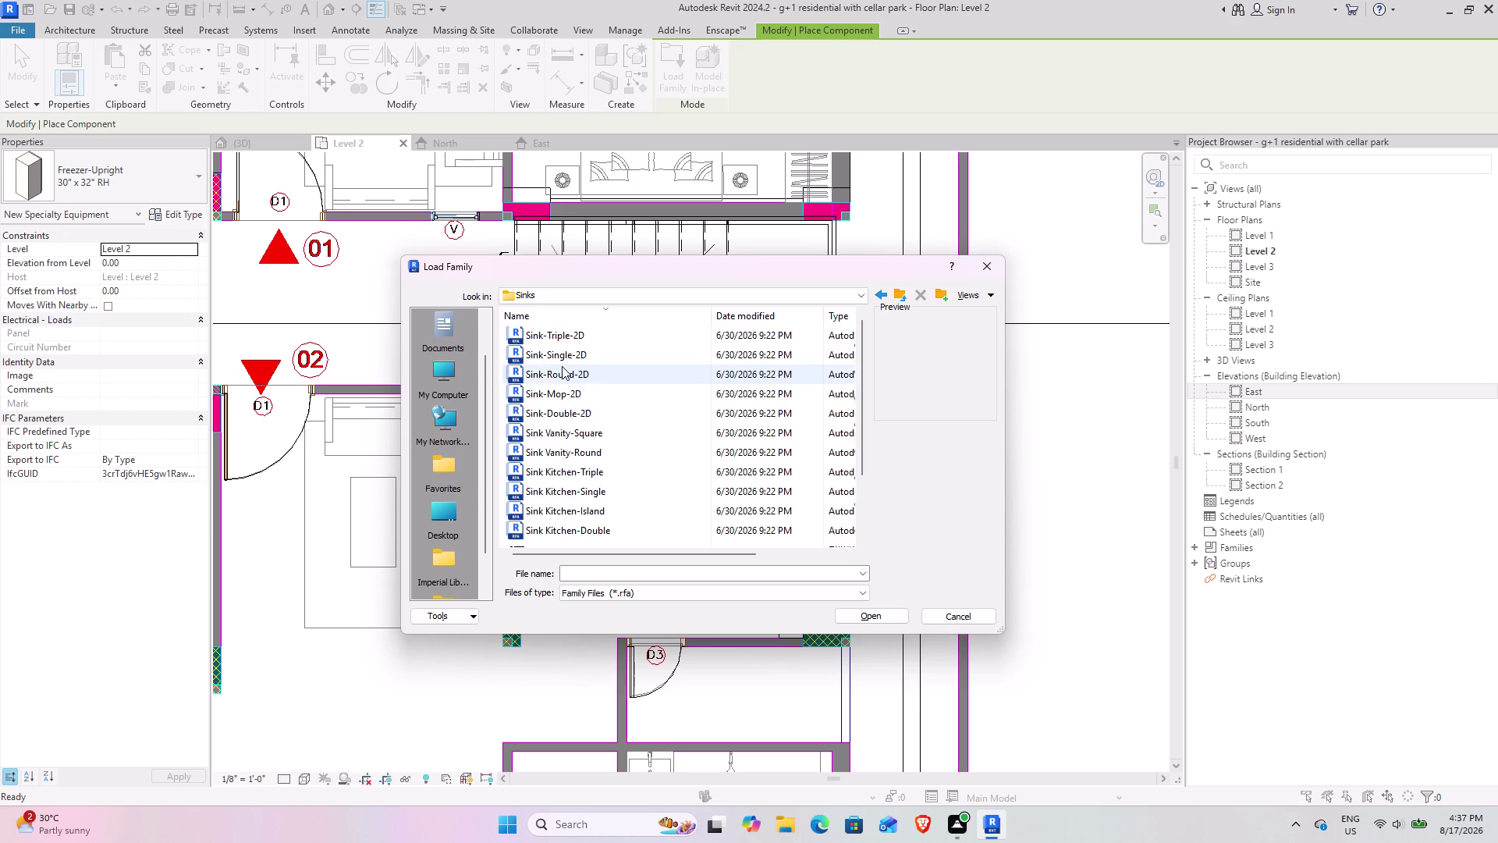
scroll(up, 3)
scroll(up, 3)
scroll(up, 3)
scroll(up, 3)
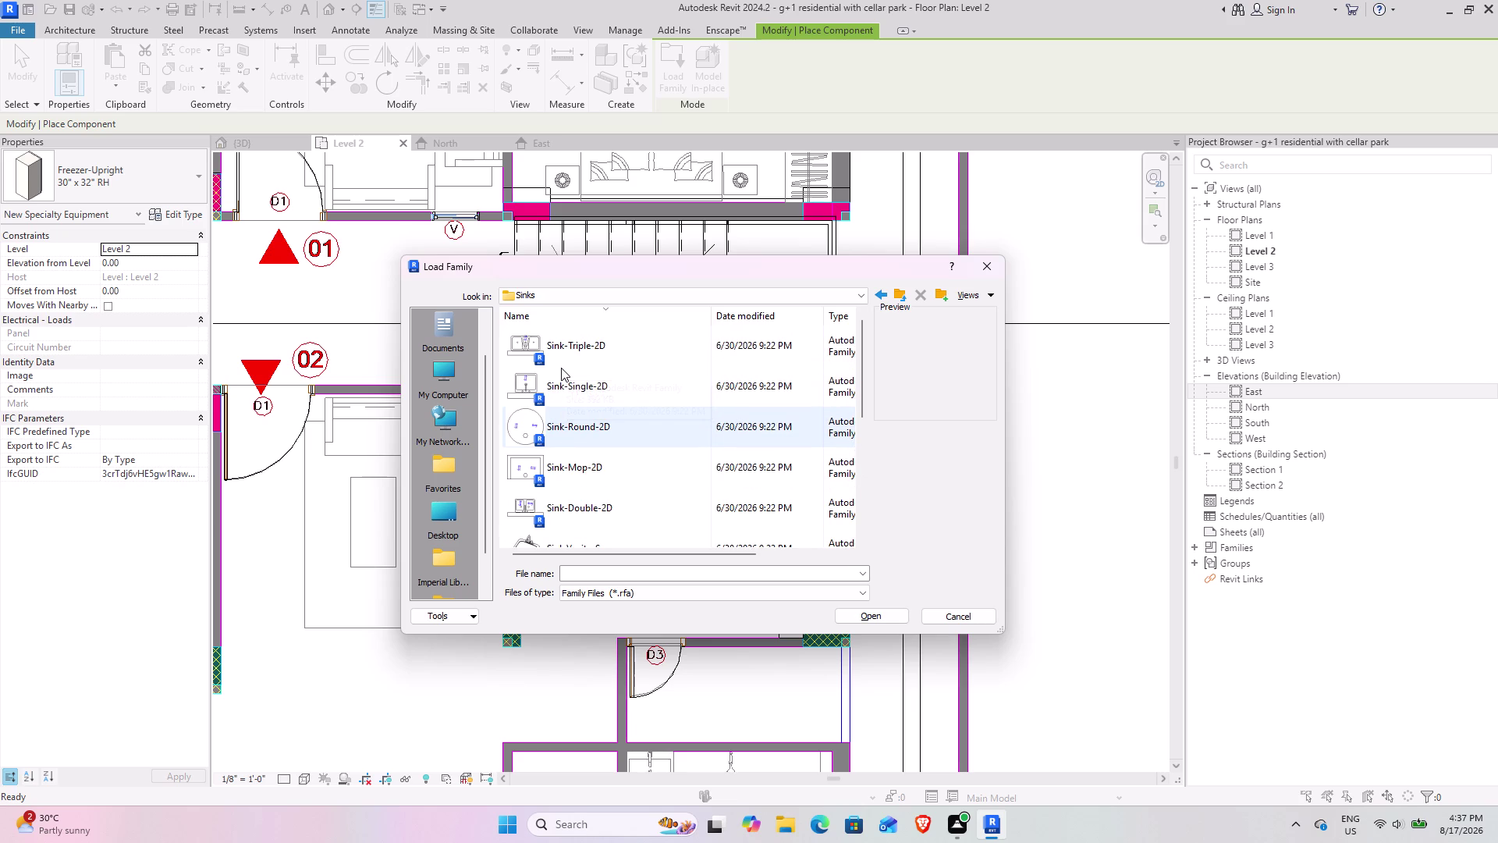
scroll(up, 3)
scroll(down, 3)
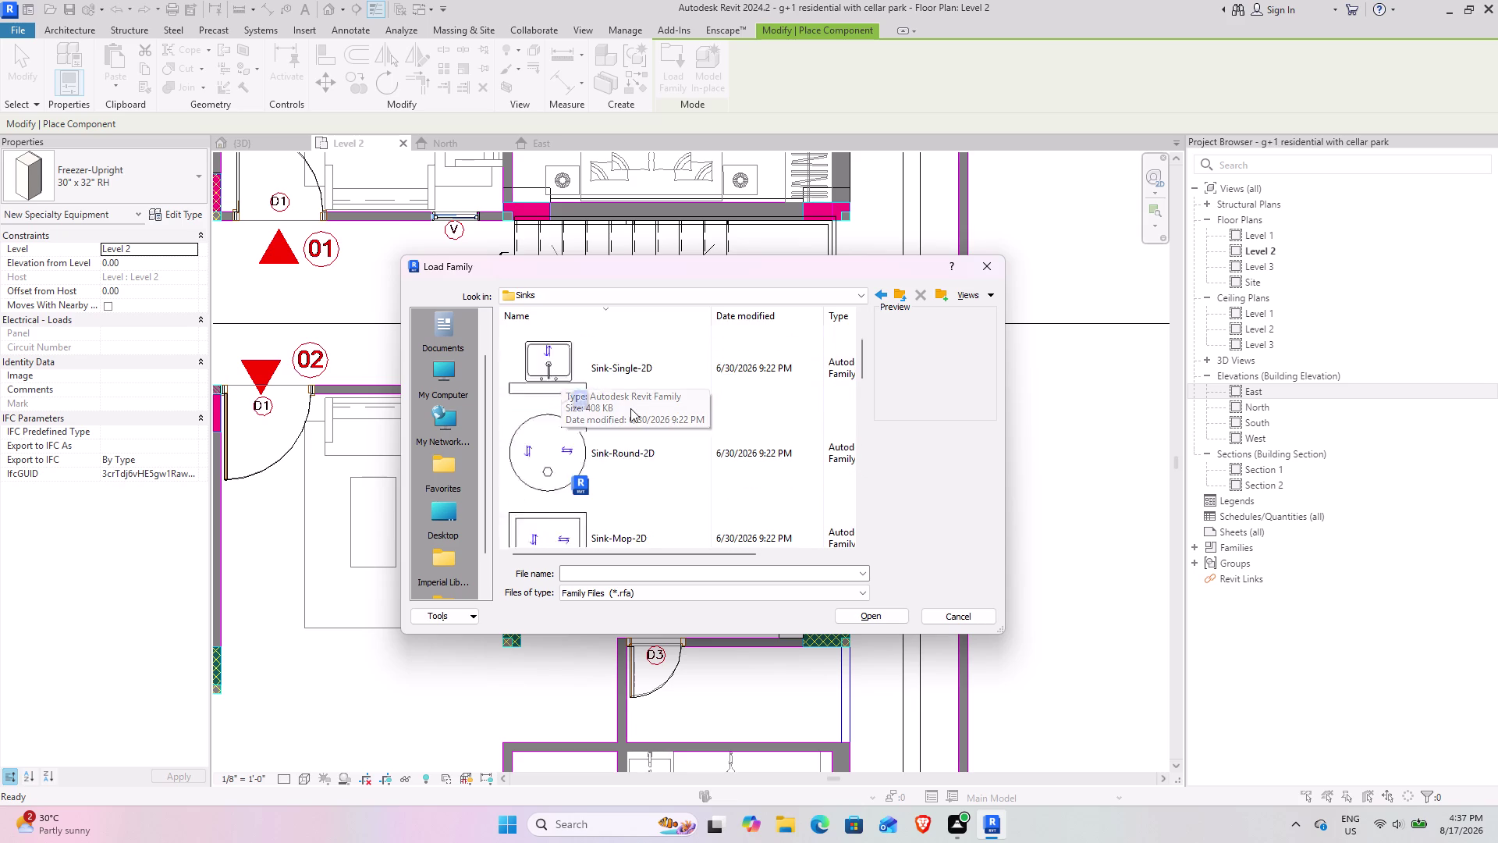
scroll(down, 3)
scroll(down, 3)
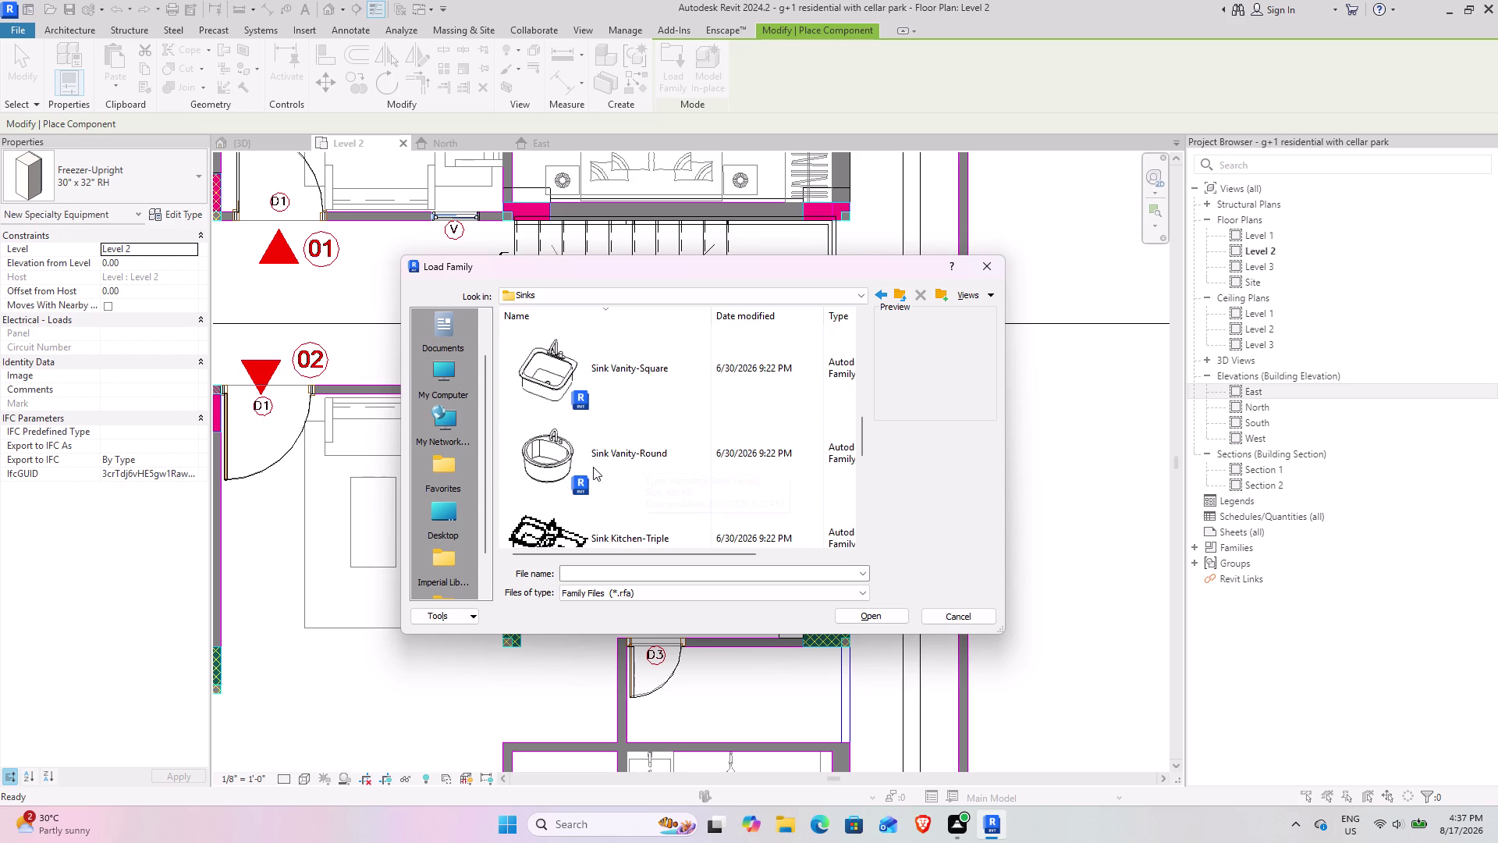
scroll(down, 3)
scroll(down, 3)
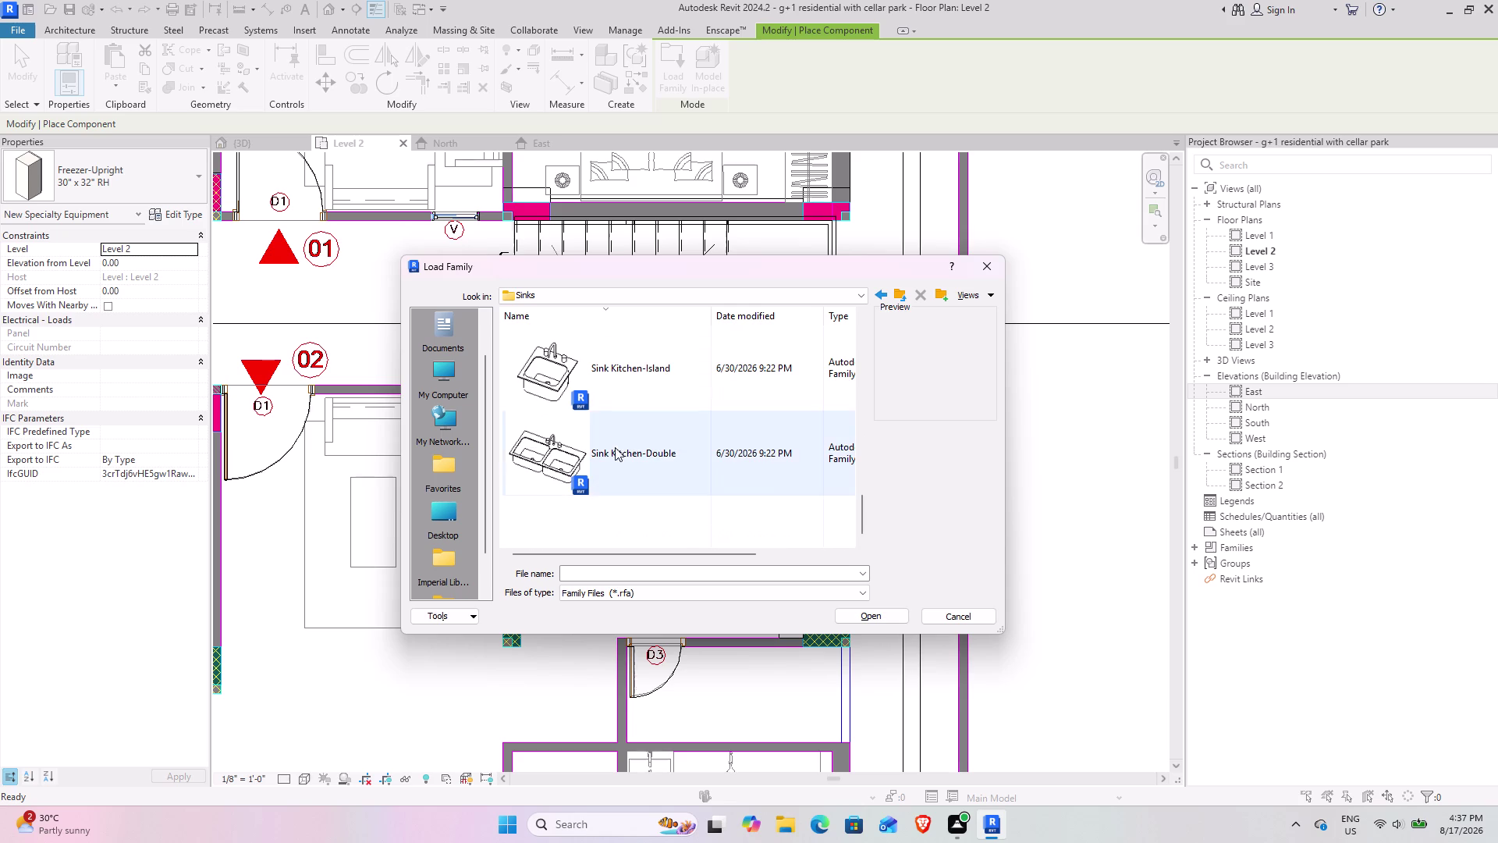
scroll(up, 3)
scroll(up, 3)
scroll(up, 3)
scroll(up, 3)
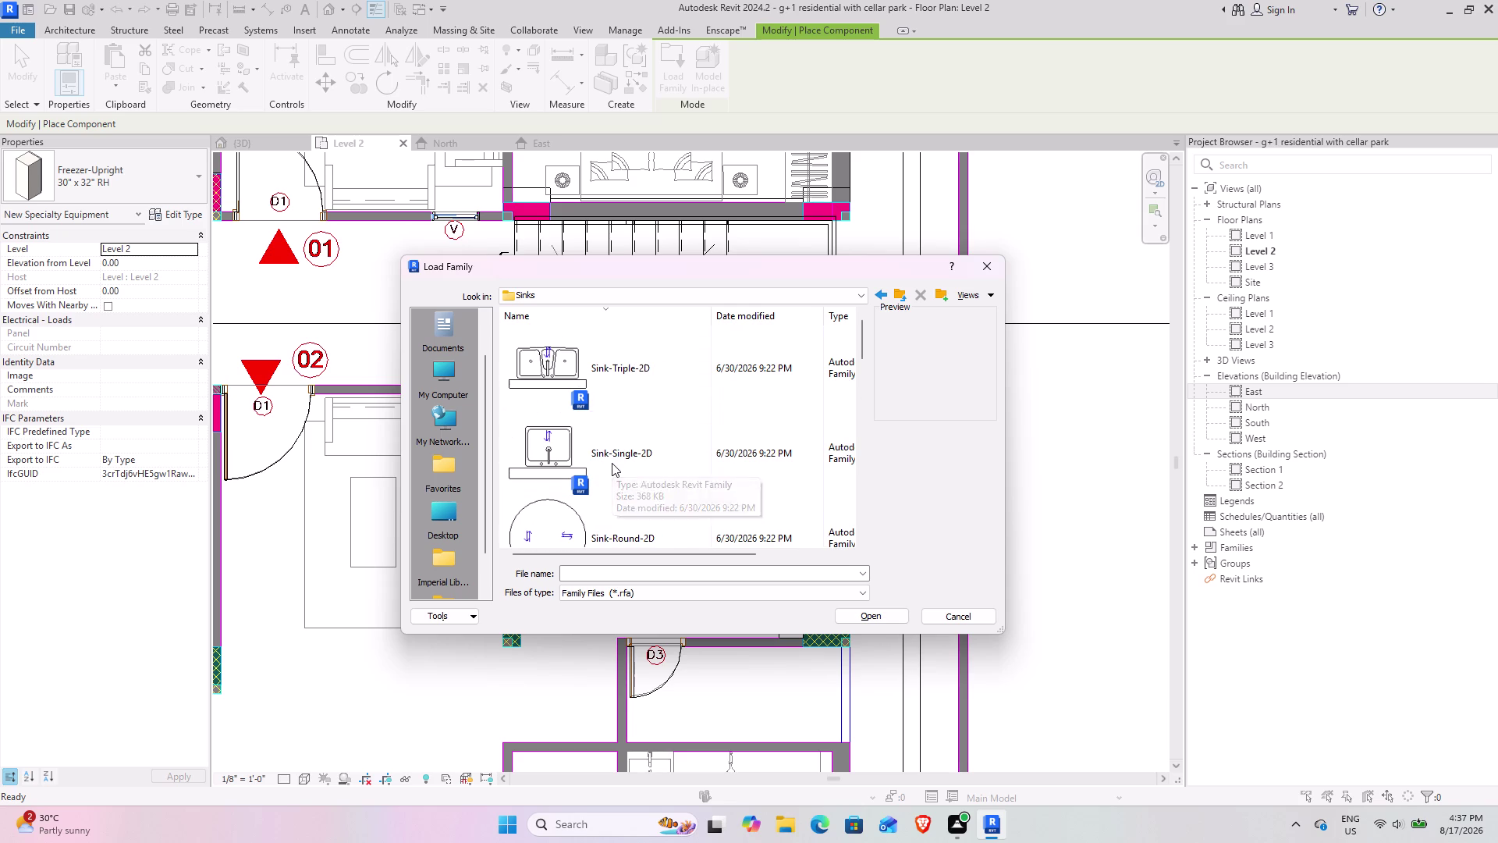
scroll(up, 3)
scroll(down, 3)
scroll(down, 3)
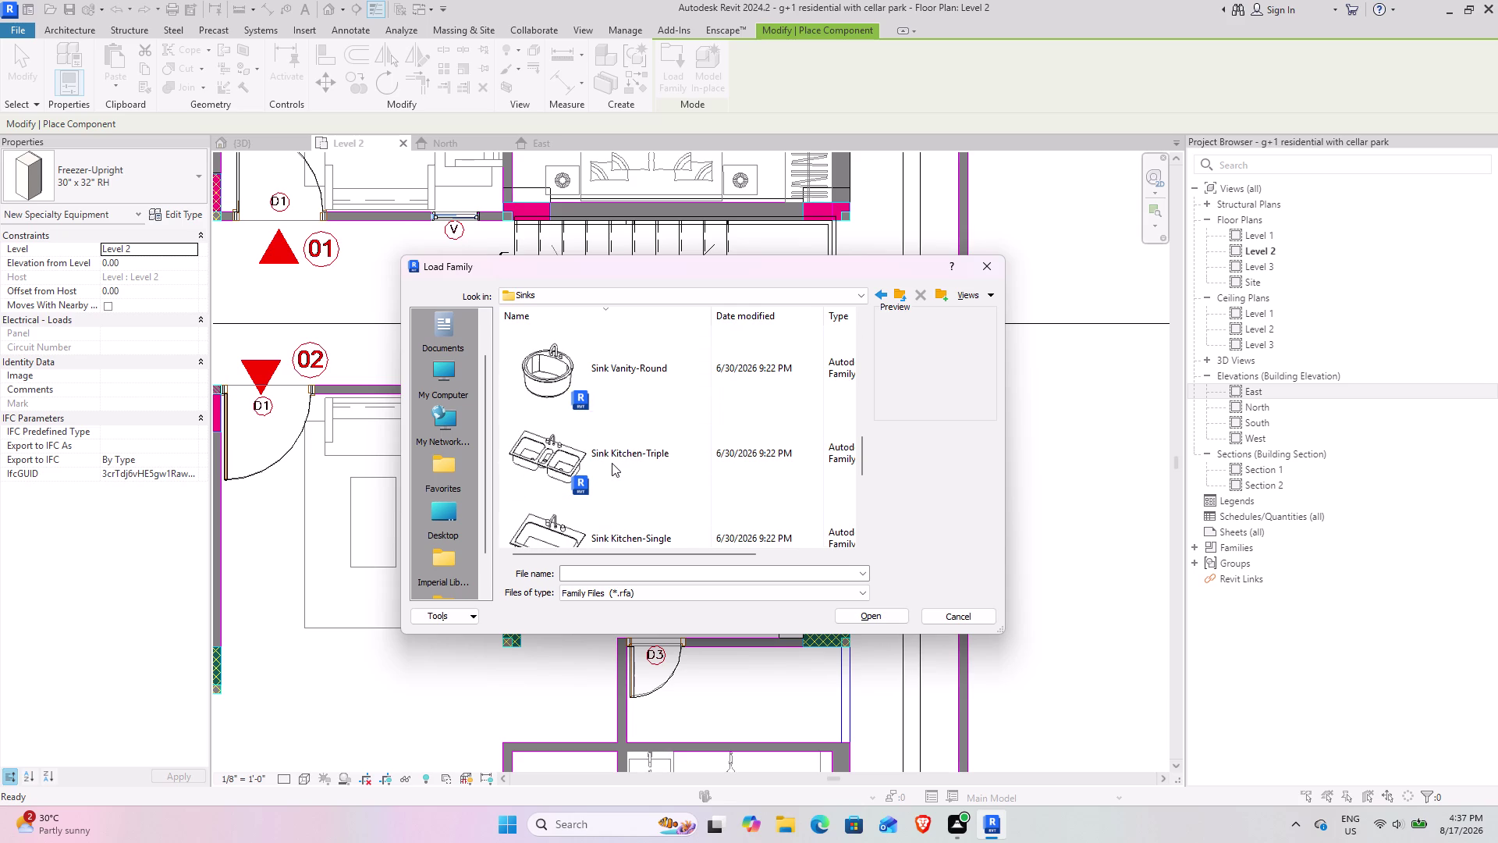
click(609, 462)
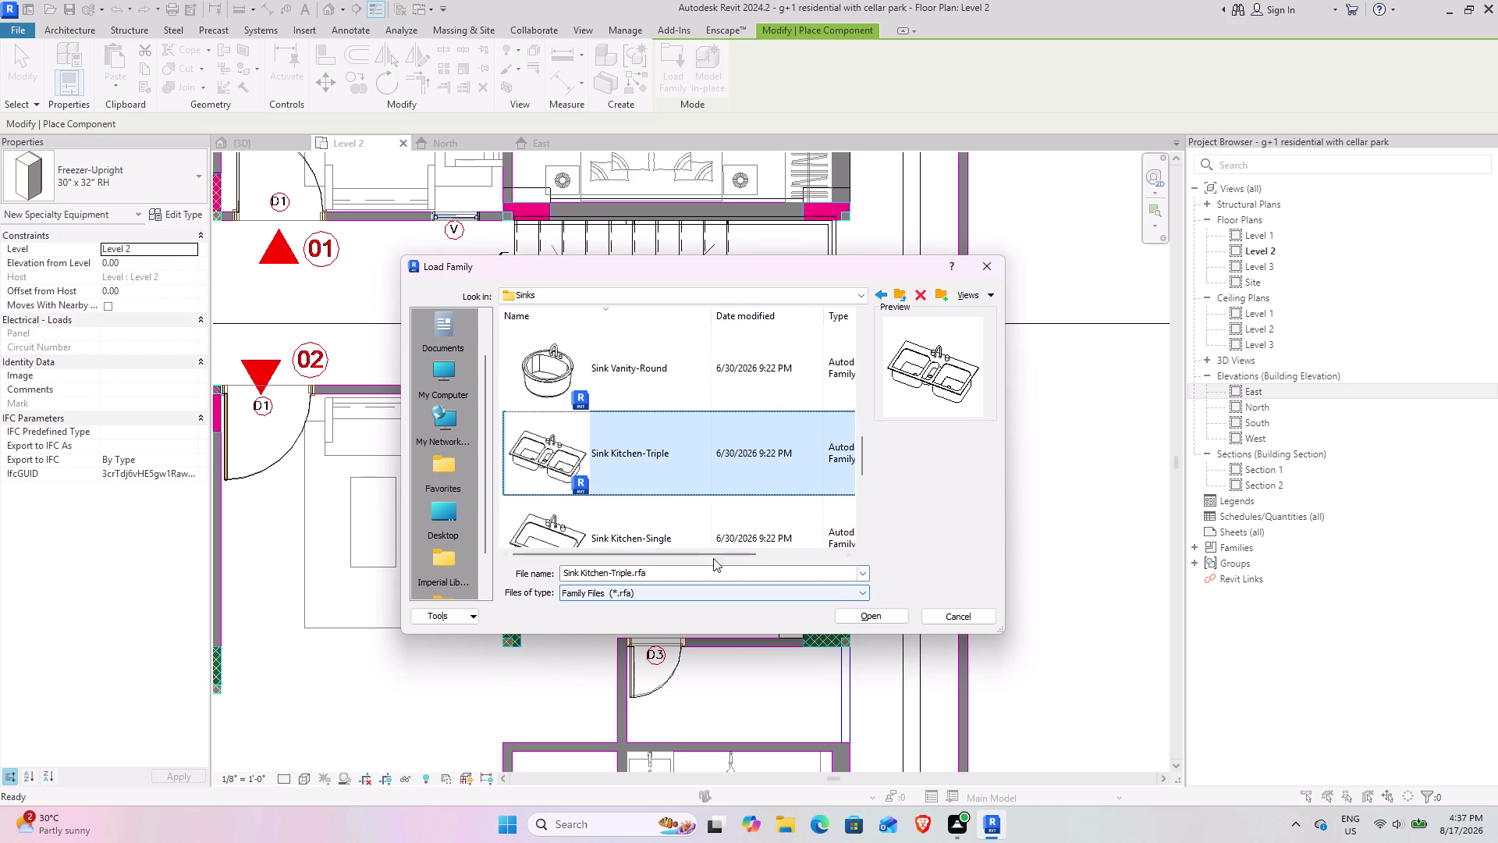
click(879, 620)
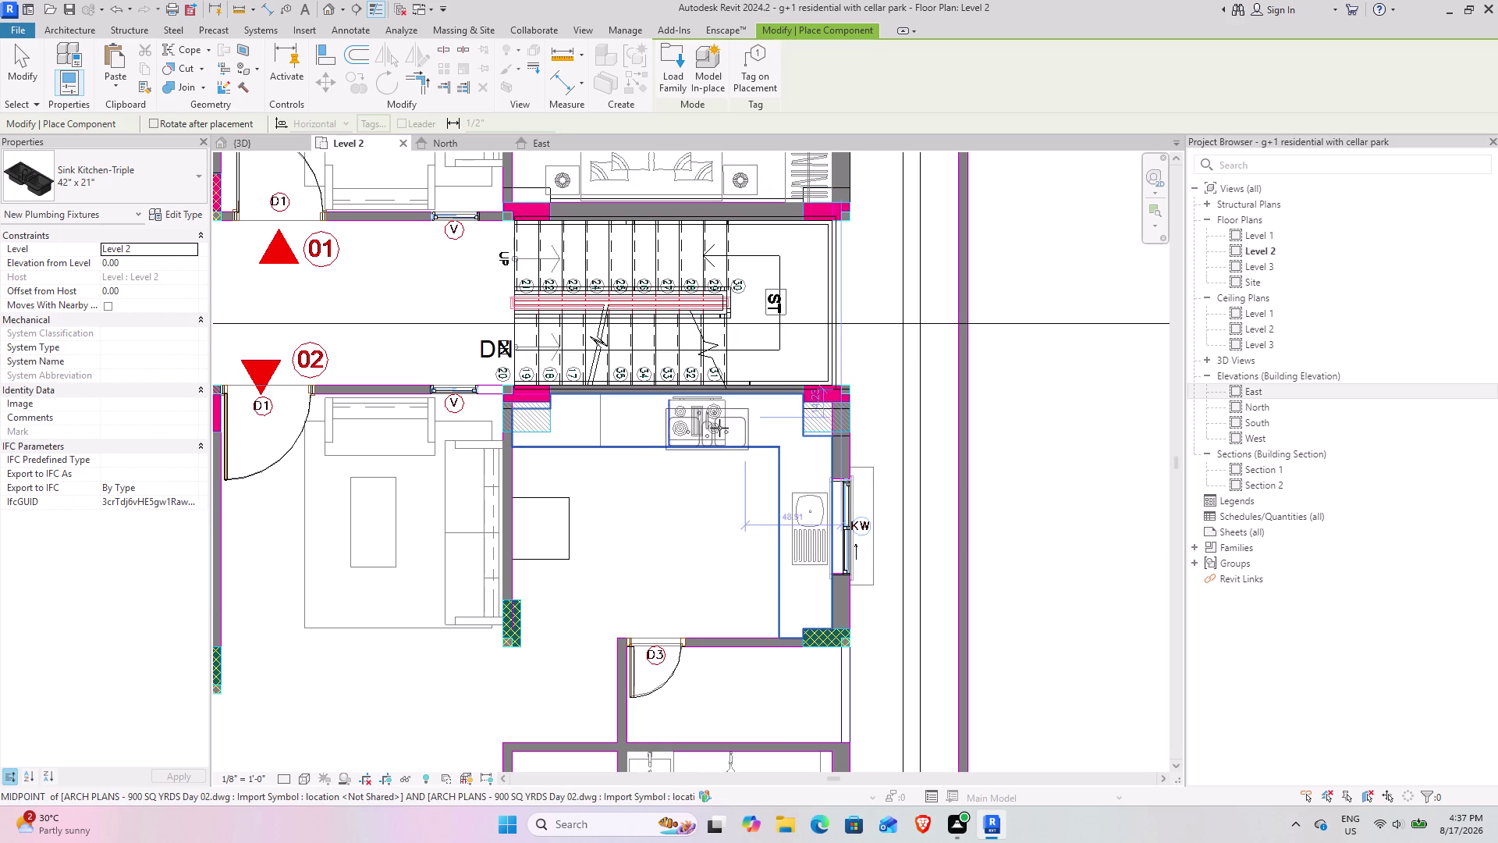
Place one Sink Kitchen-Triple at the Level 2 counter midpoint beside the cooktop.
scroll(up, 3)
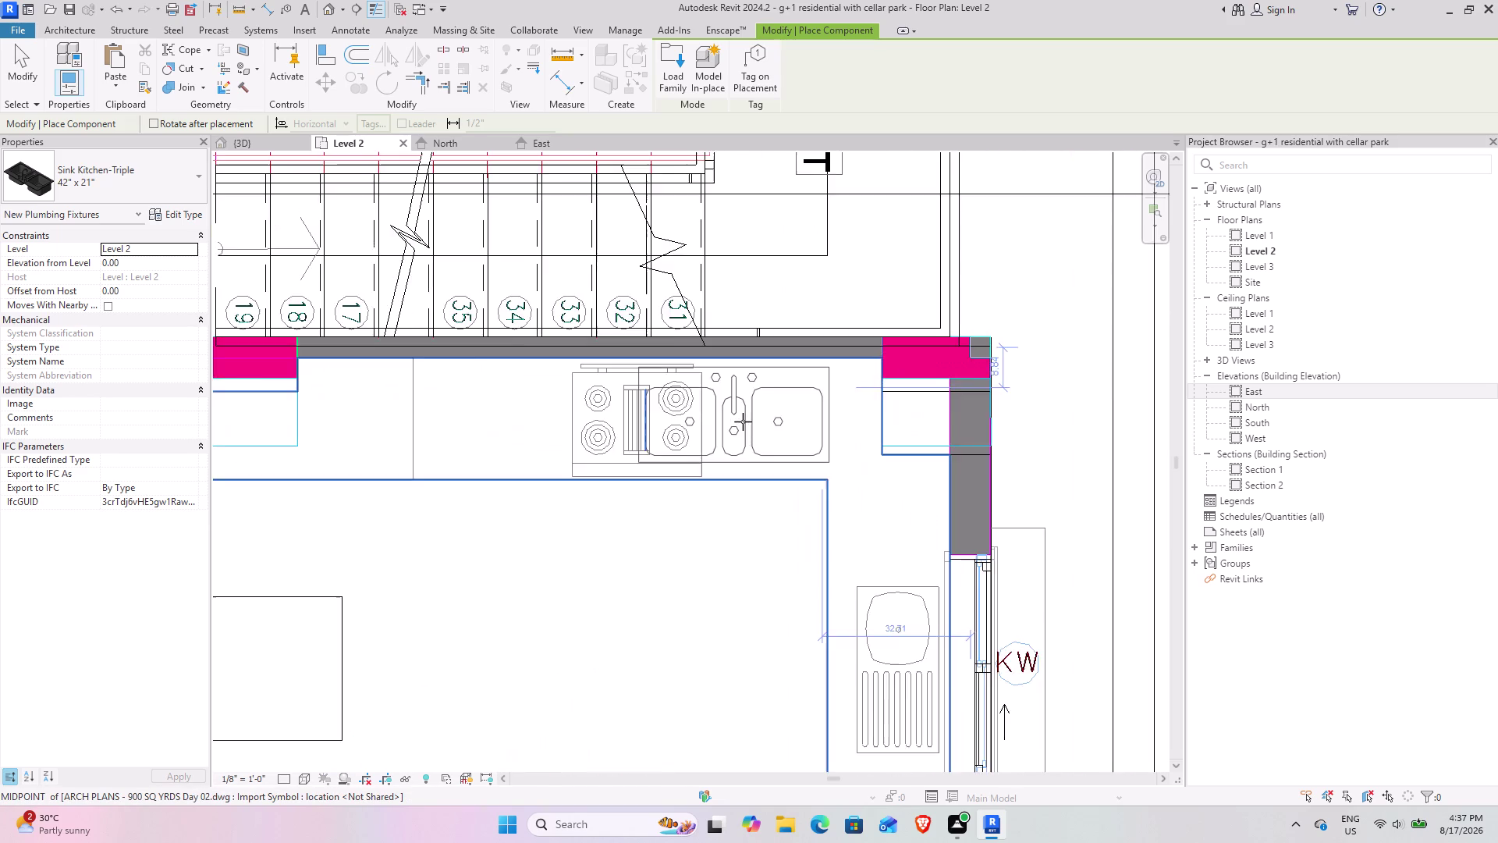
scroll(up, 3)
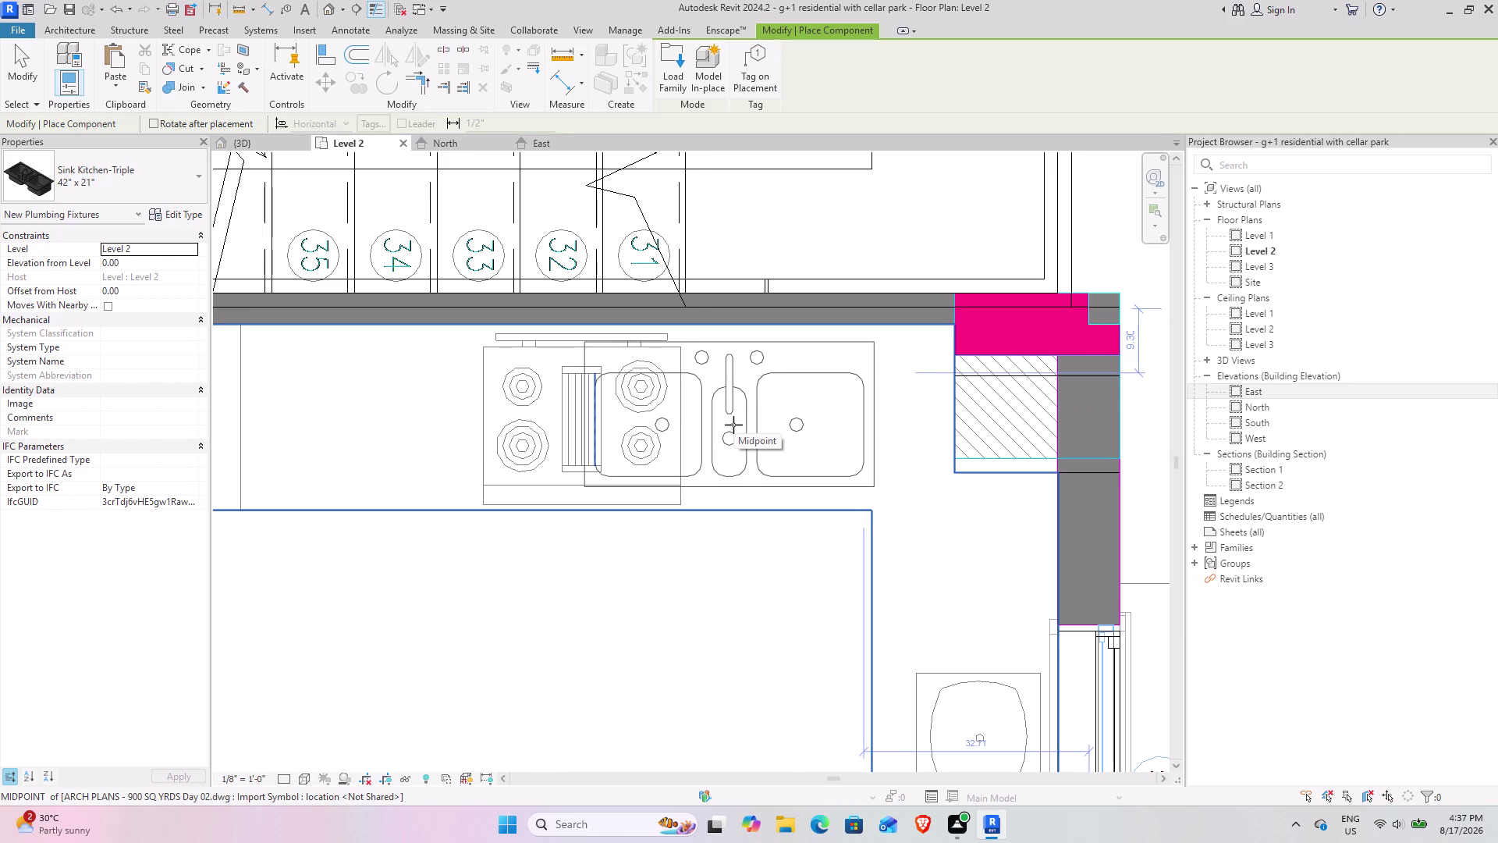
click(732, 424)
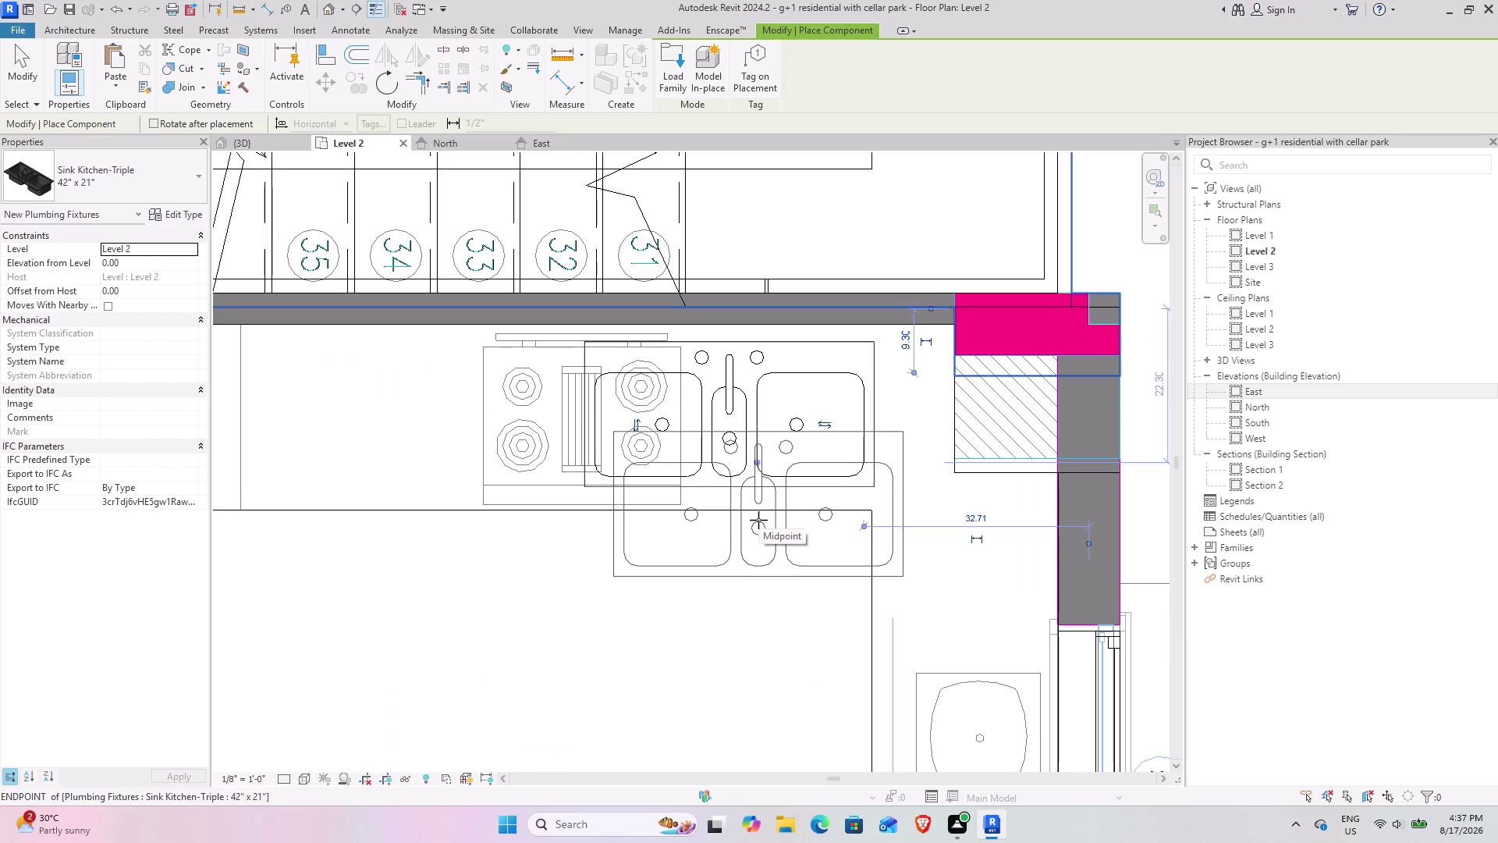
key(Escape)
key(Escape)
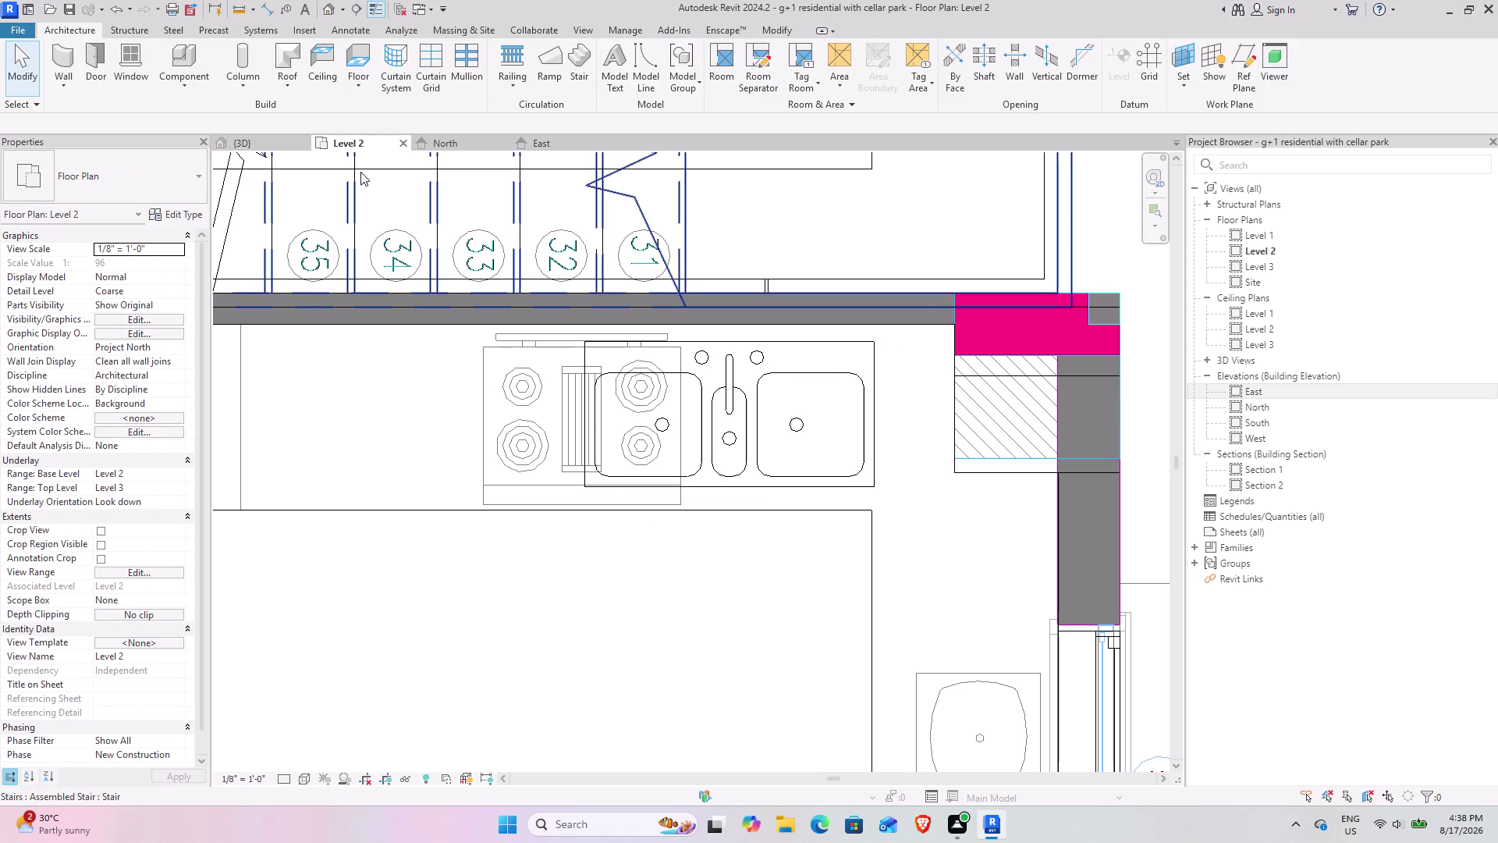
Switch to the 3D view and select the floating kitchen sink.
click(270, 143)
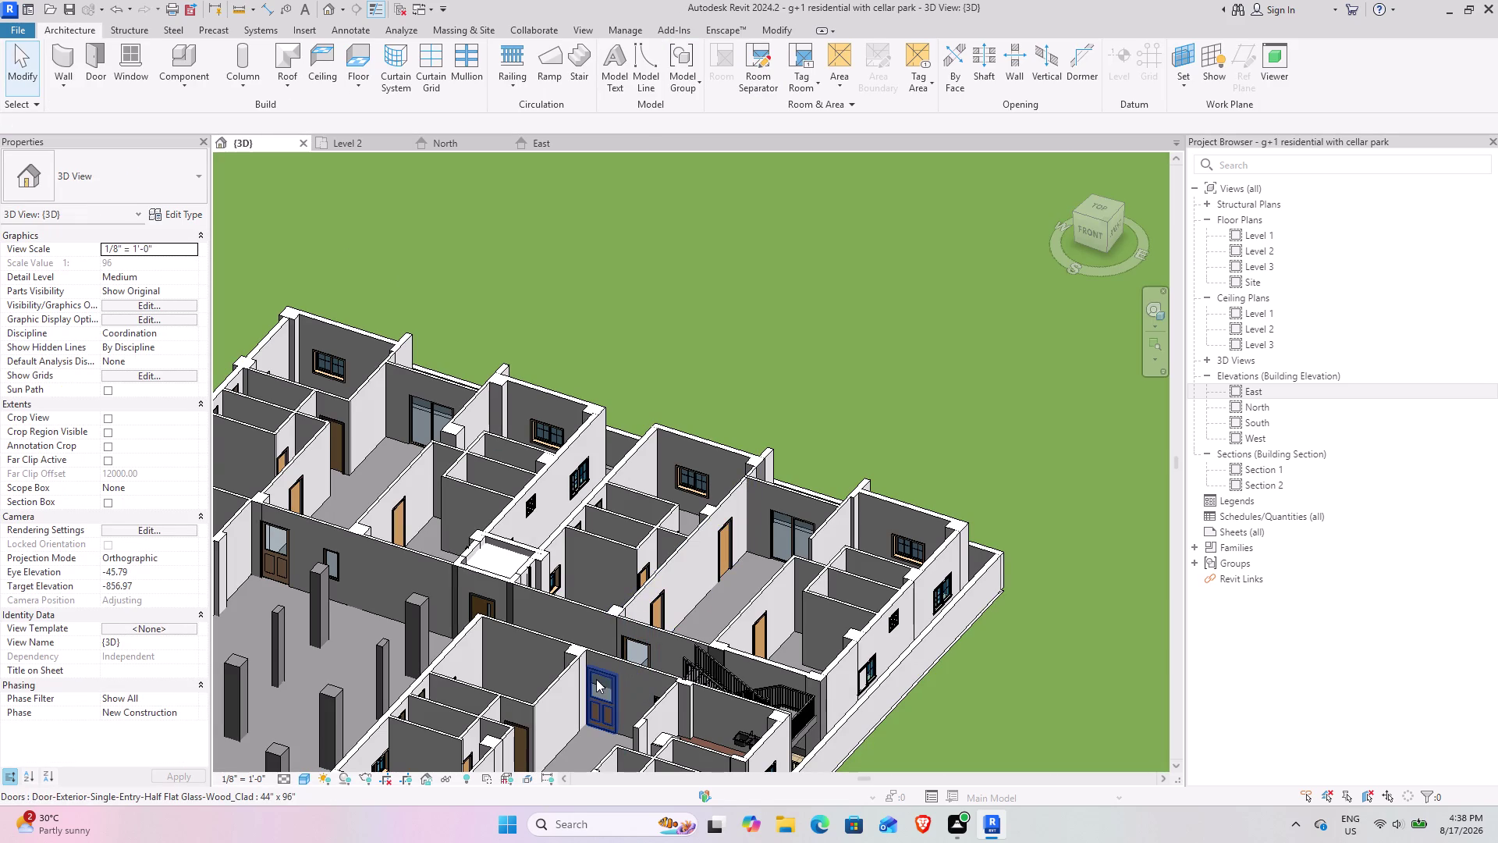
middle_drag(596, 679, 836, 687)
middle_drag(771, 589, 575, 653)
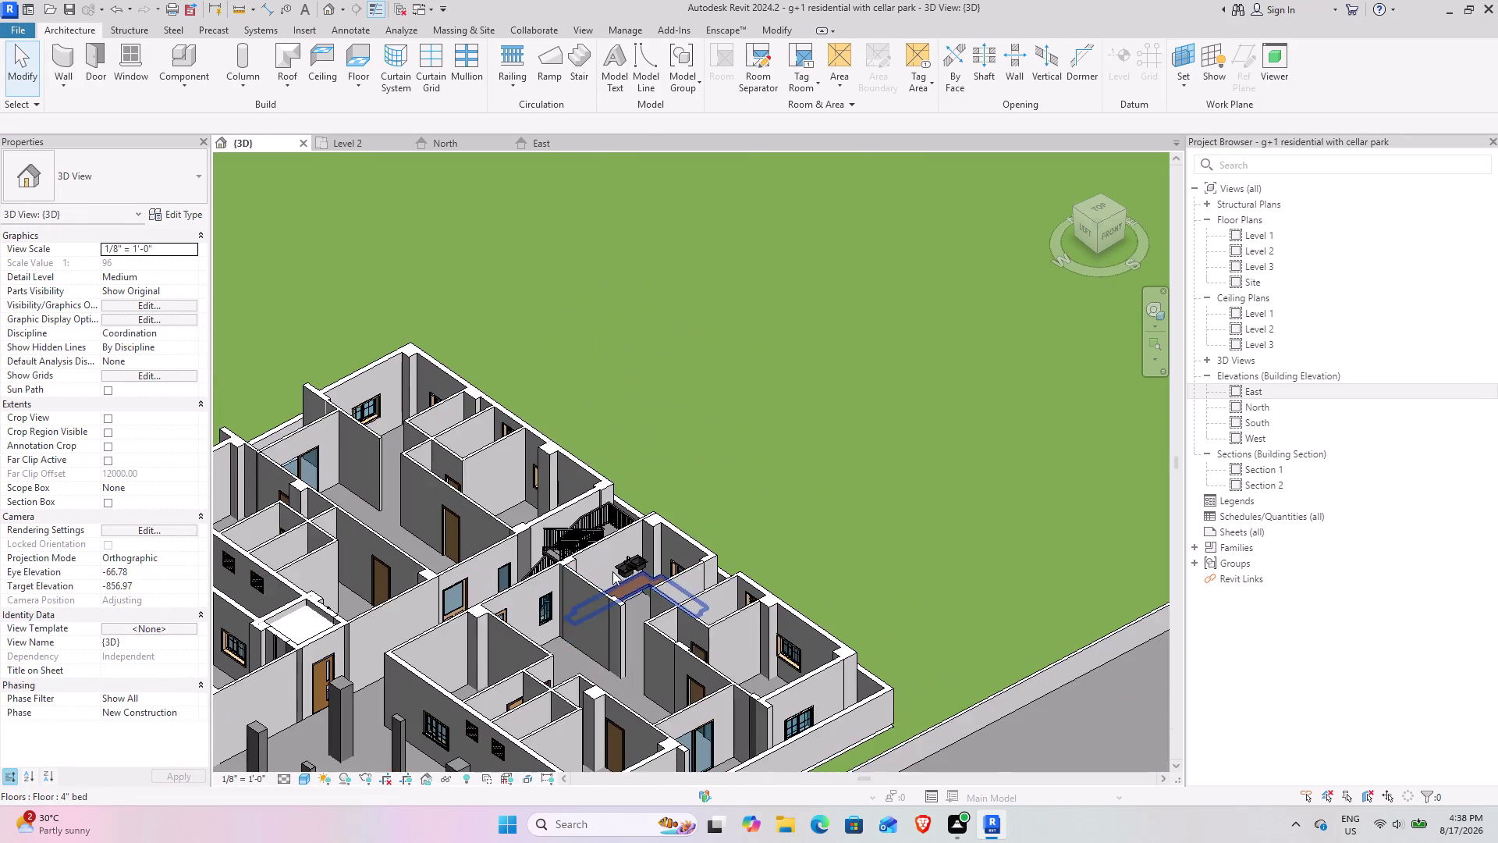
scroll(up, 3)
scroll(up, 3)
middle_drag(608, 567, 547, 565)
middle_drag(560, 596, 465, 307)
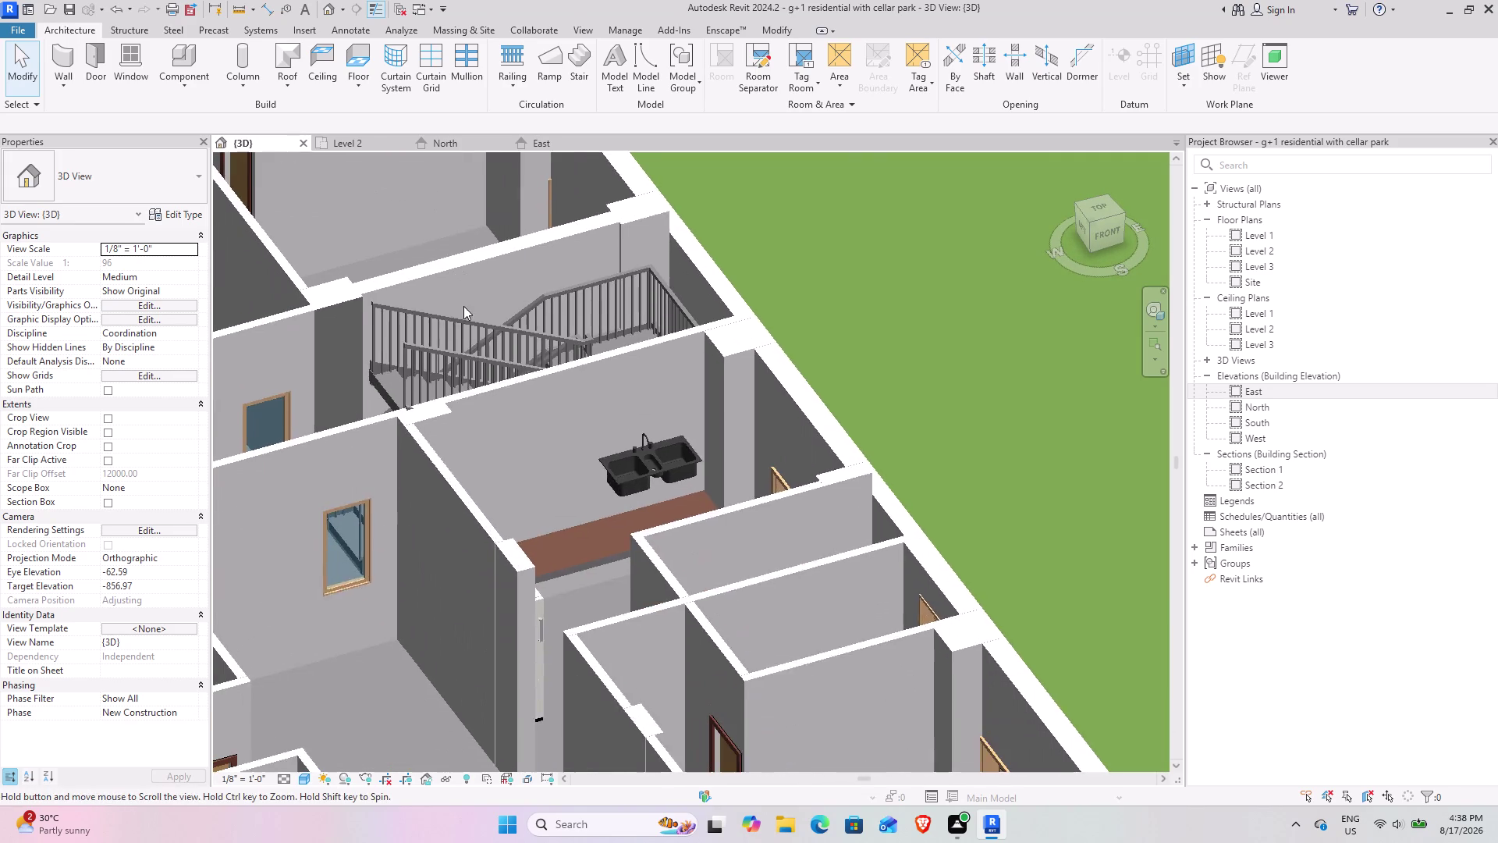
middle_drag(464, 306, 463, 306)
click(625, 473)
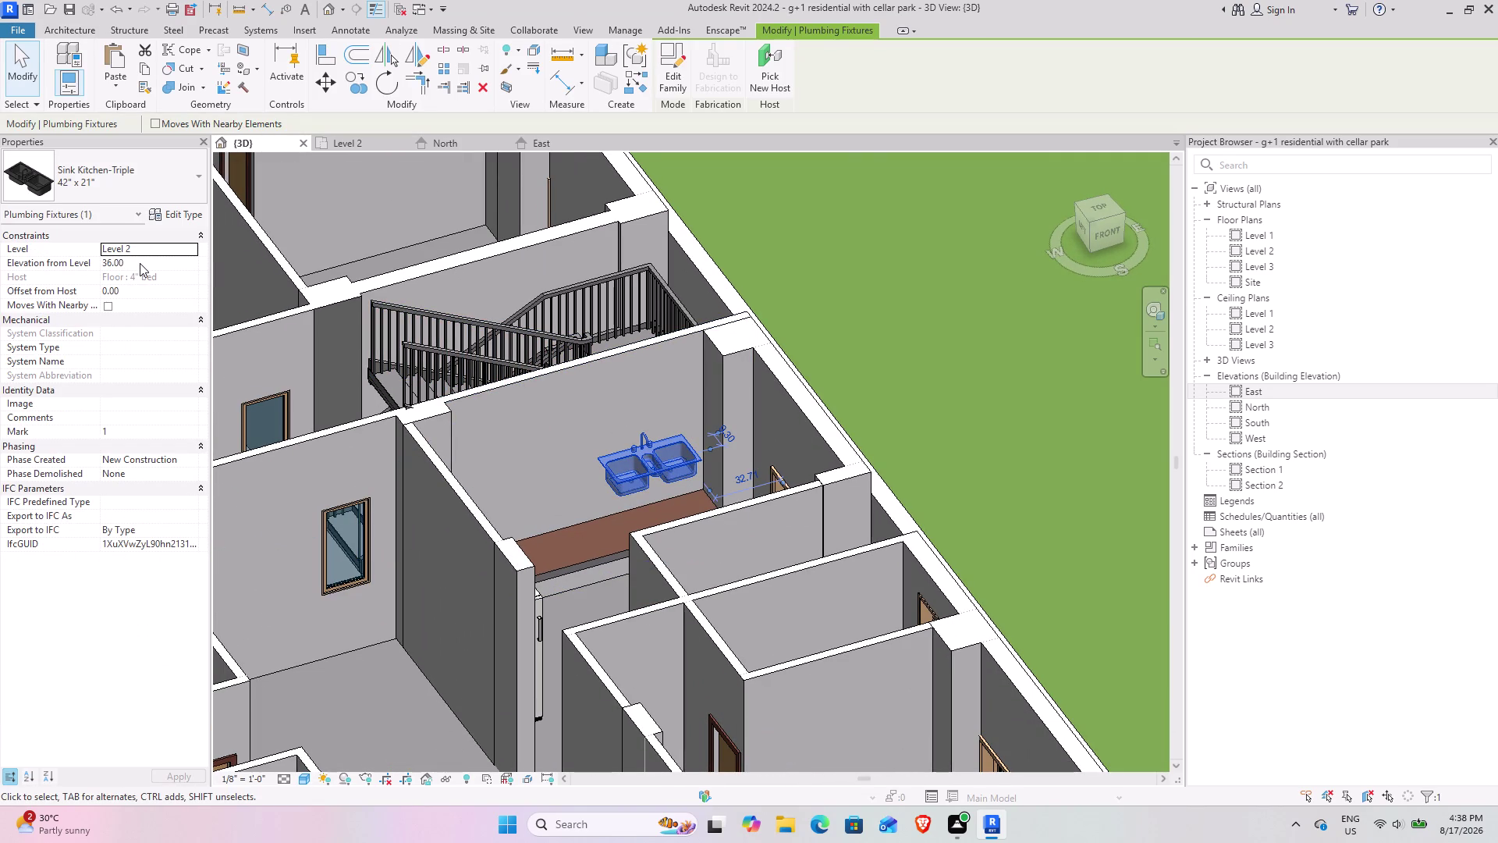
Set the sink's Elevation from Level to 0, replacing a briefly entered 3'.
click(139, 263)
text(3)
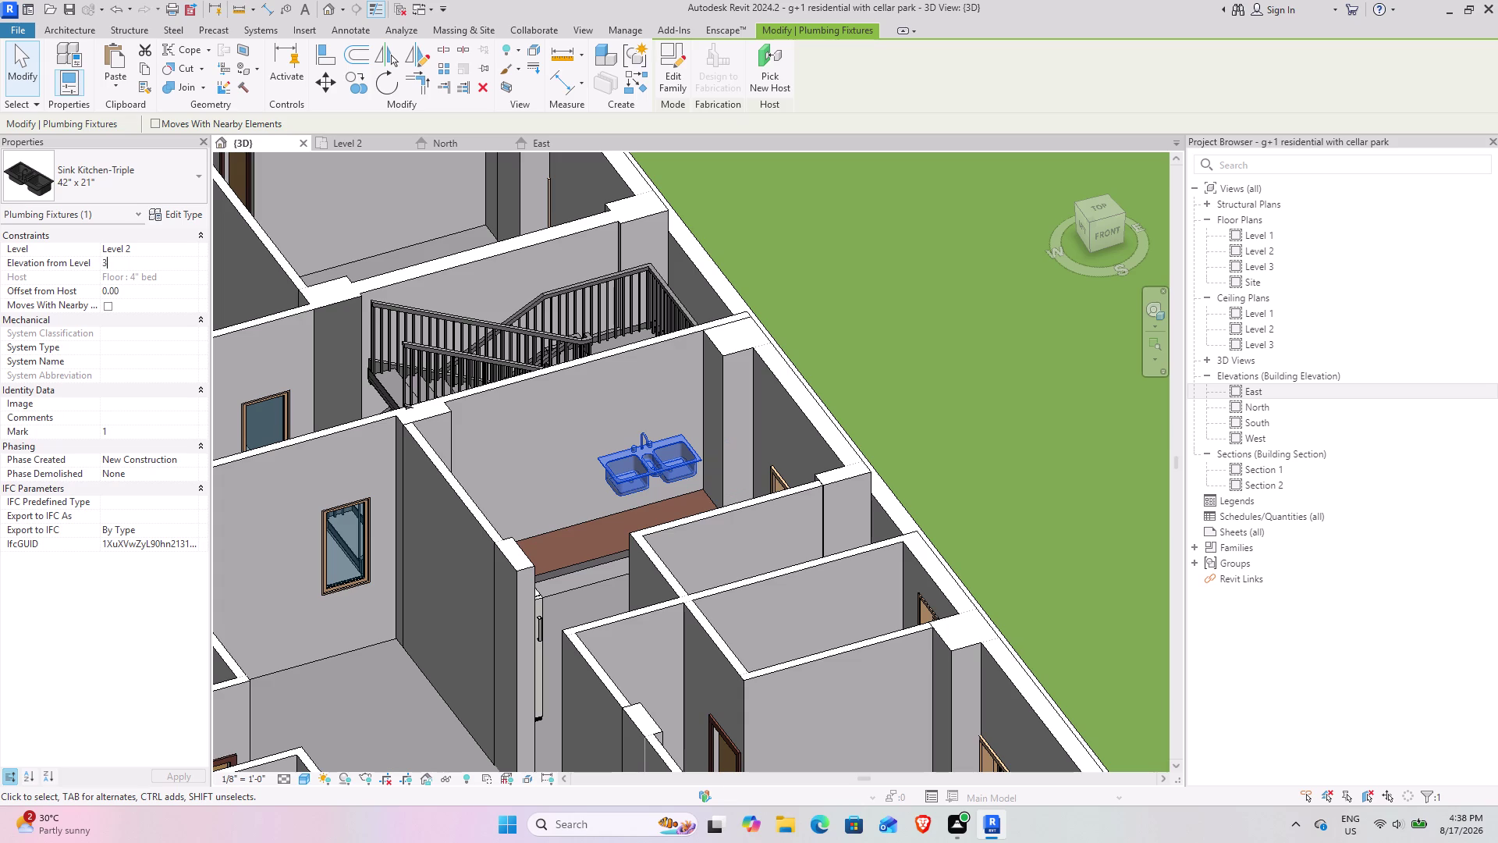
text(')
key(Return)
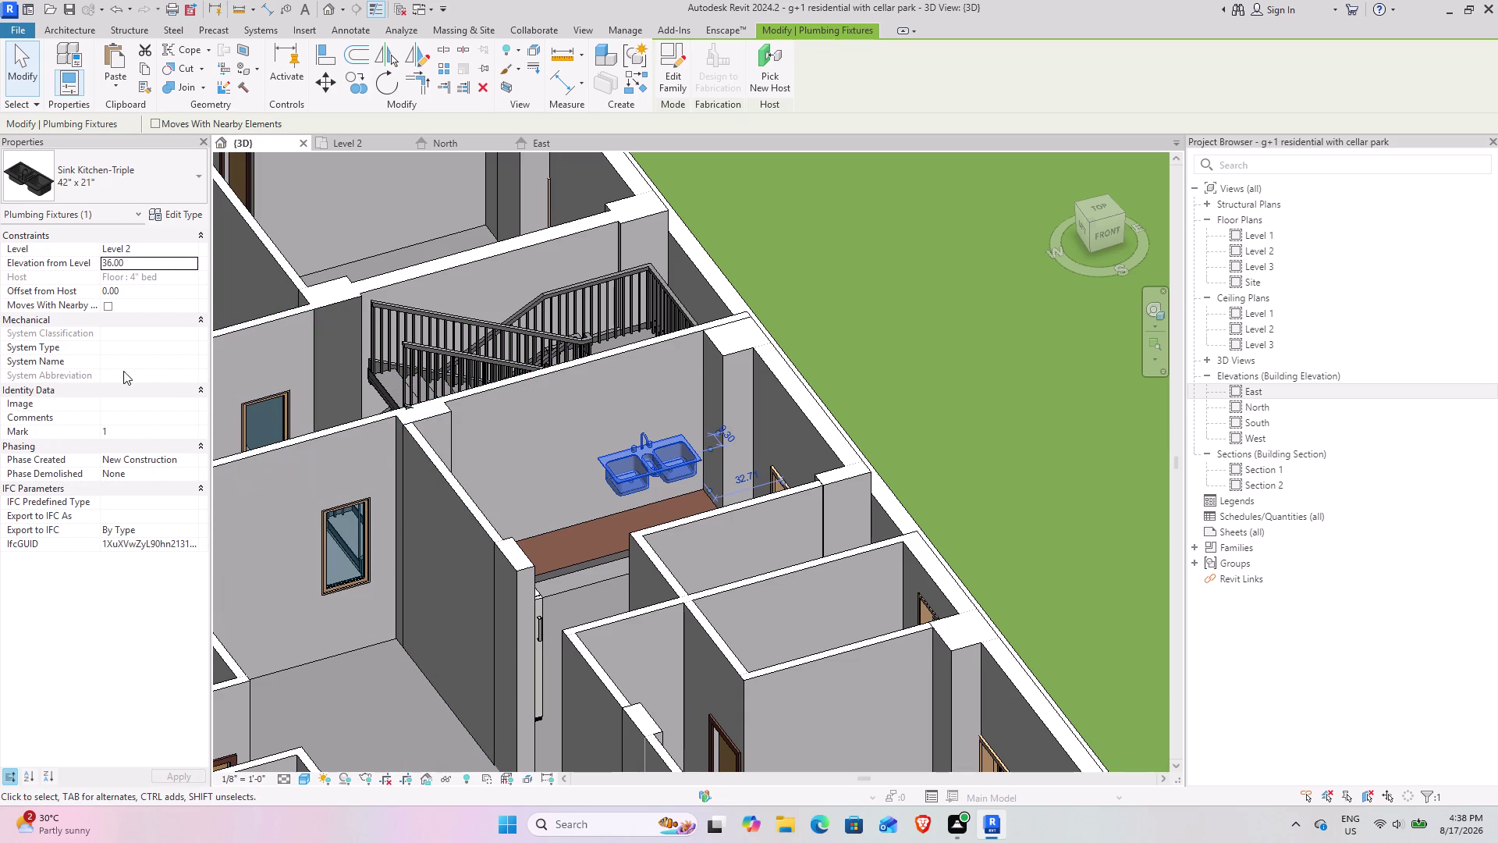
click(132, 268)
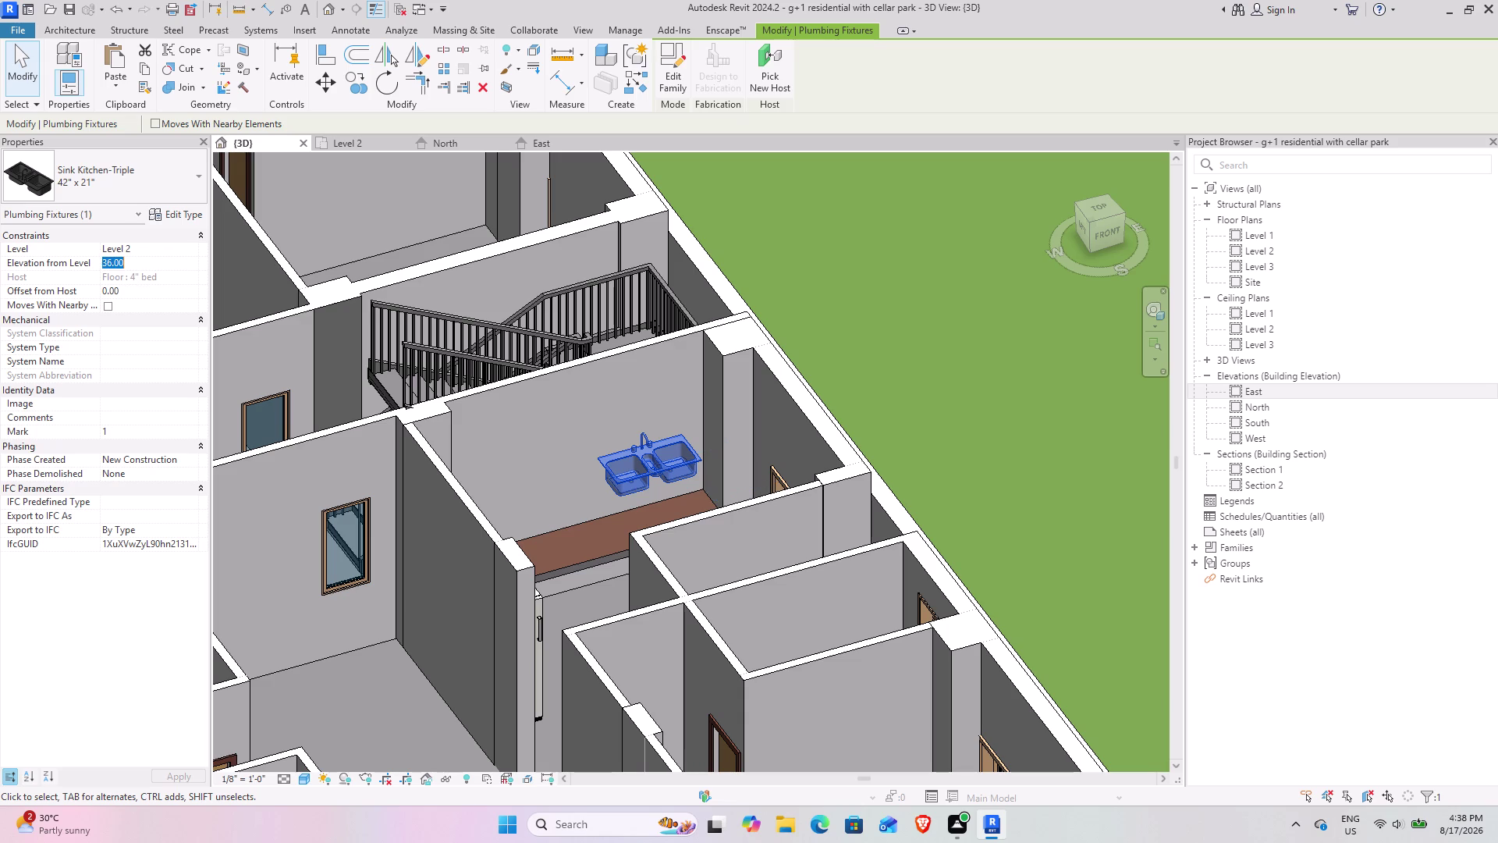
key(0)
key(Return)
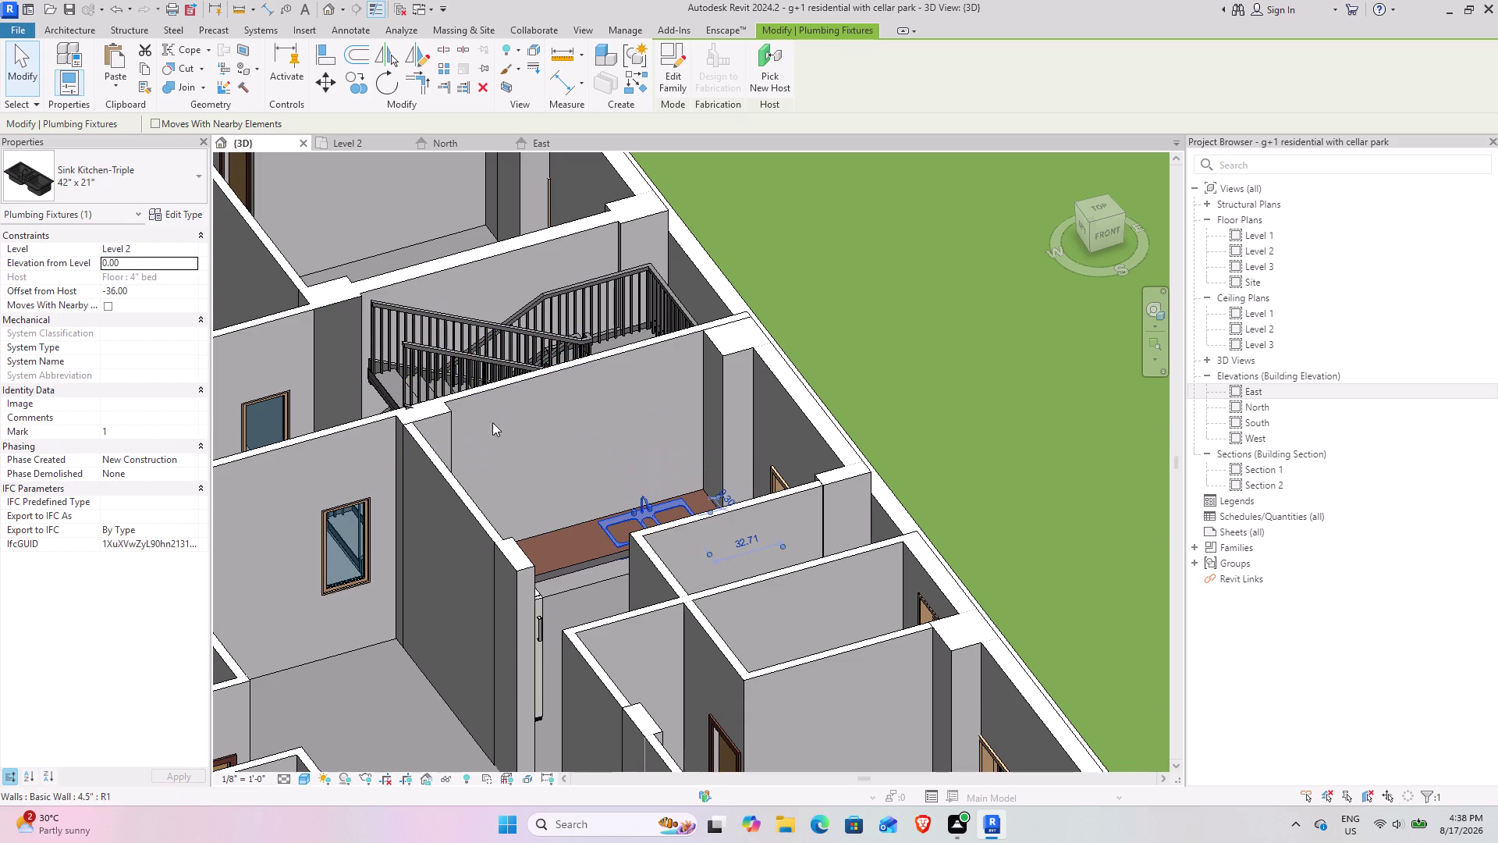
scroll(down, 3)
middle_drag(425, 526, 466, 597)
Orbit and zoom in to inspect the kitchen sink on the countertop.
click(623, 564)
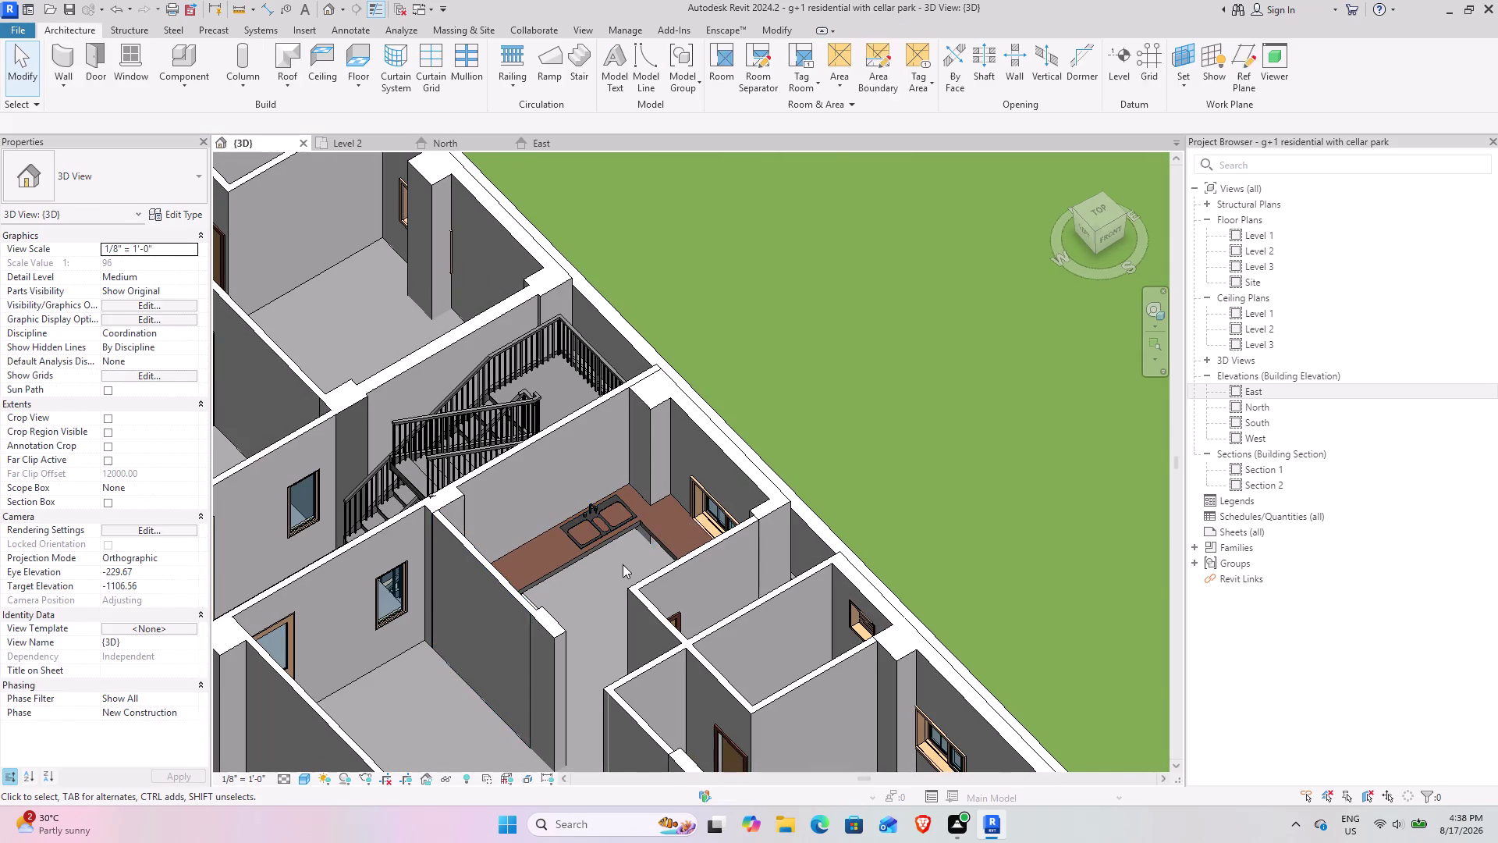
scroll(up, 3)
middle_drag(656, 631, 647, 624)
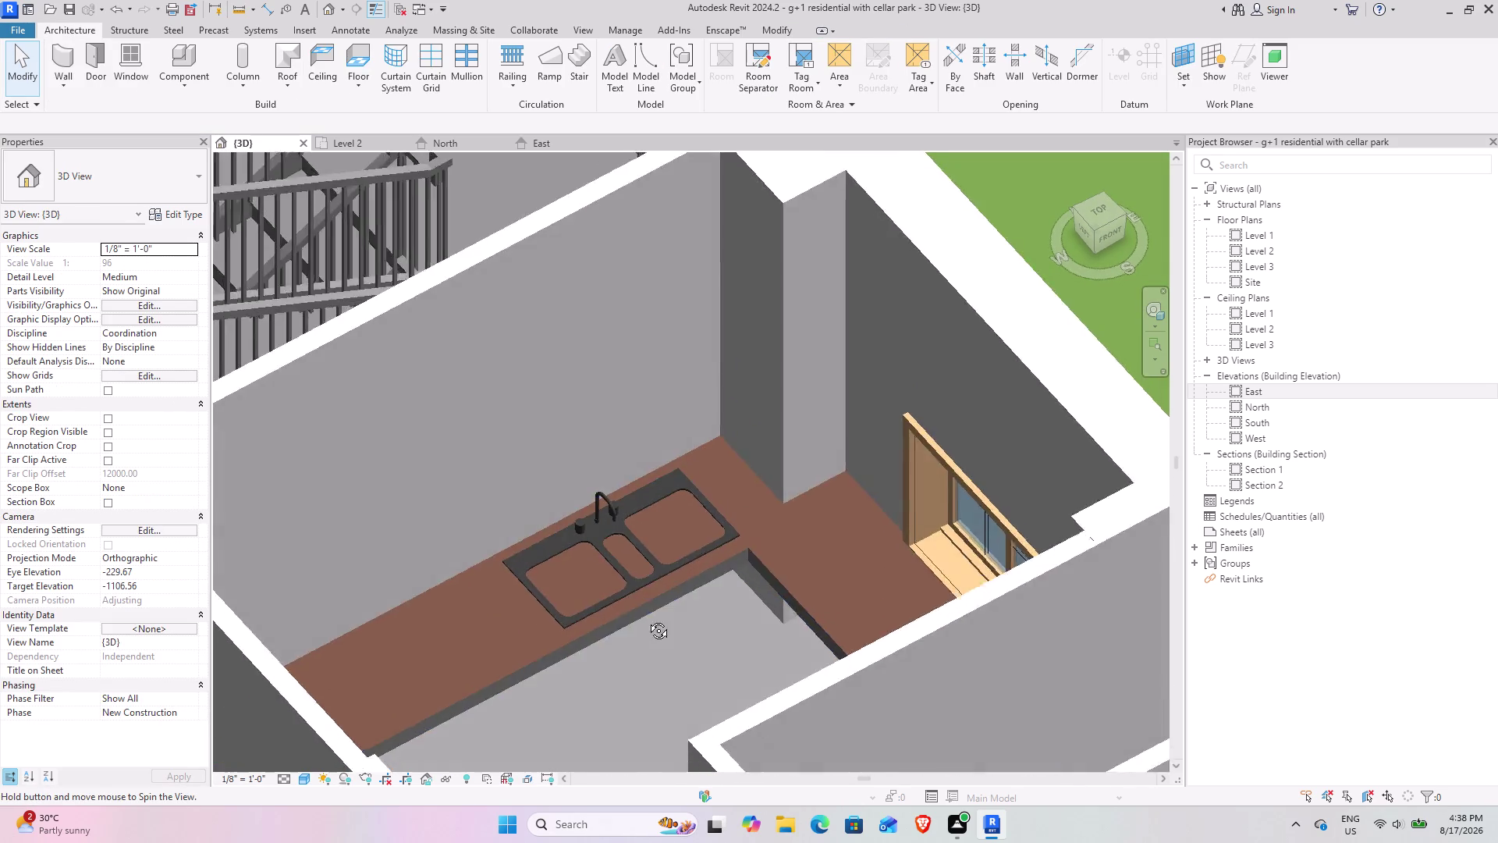
middle_drag(648, 623, 580, 624)
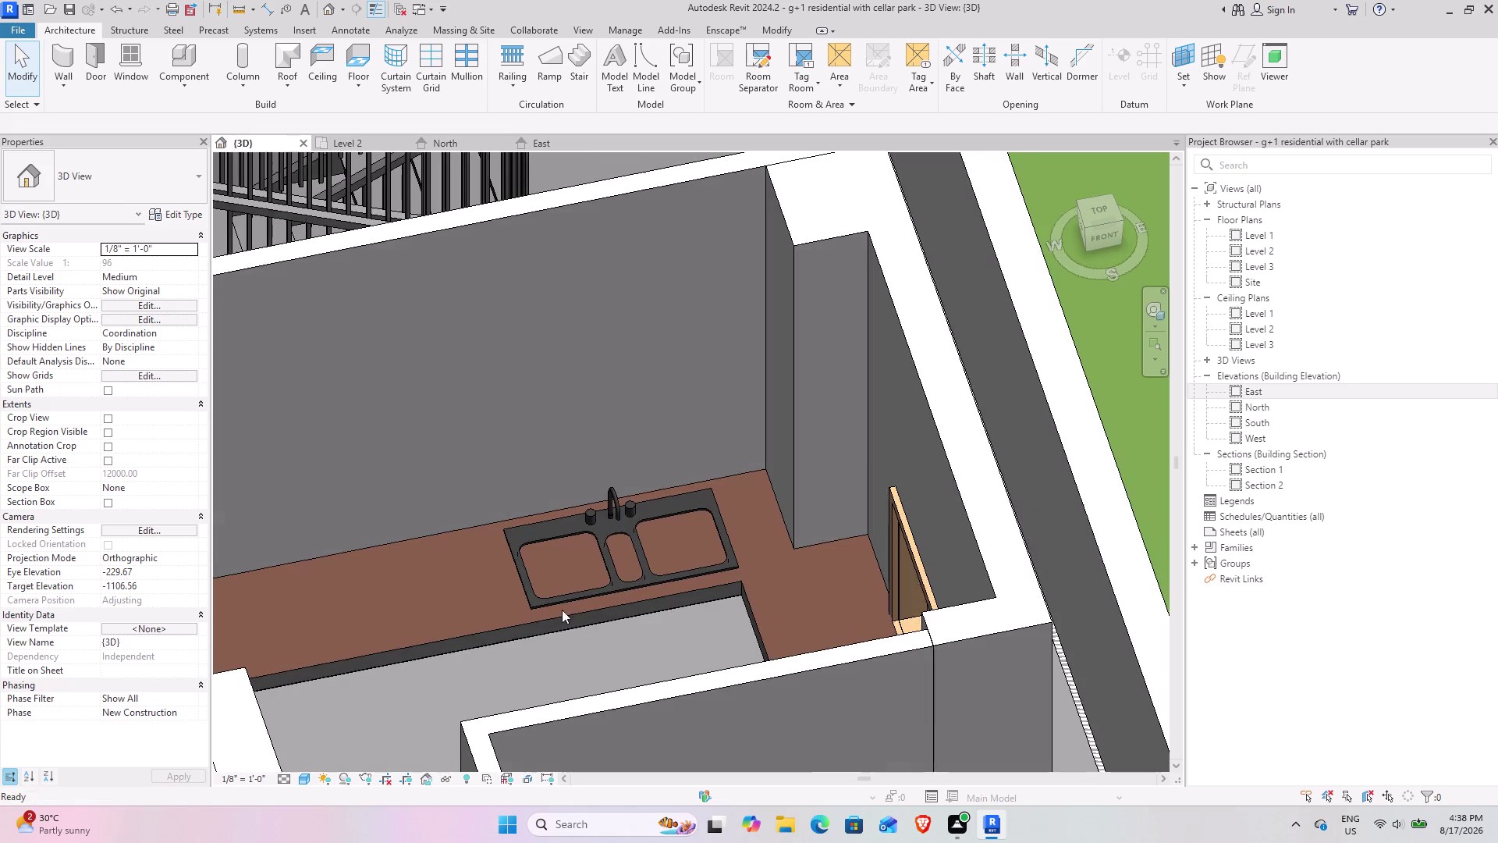
middle_drag(562, 610, 626, 612)
scroll(up, 3)
scroll(up, 3)
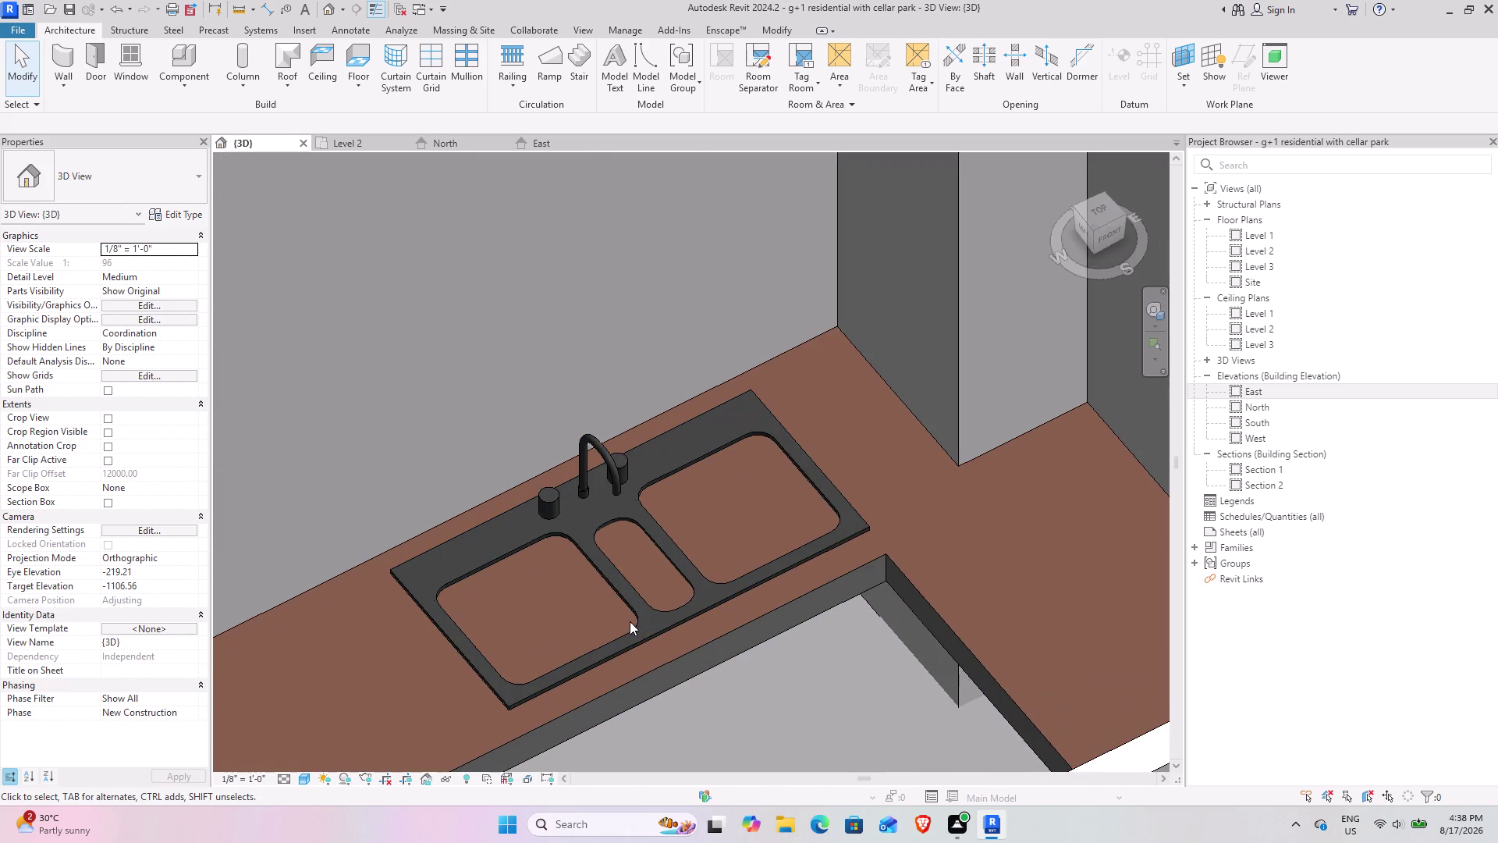
middle_drag(630, 622, 712, 560)
middle_drag(711, 559, 636, 582)
click(609, 646)
middle_drag(508, 638, 564, 603)
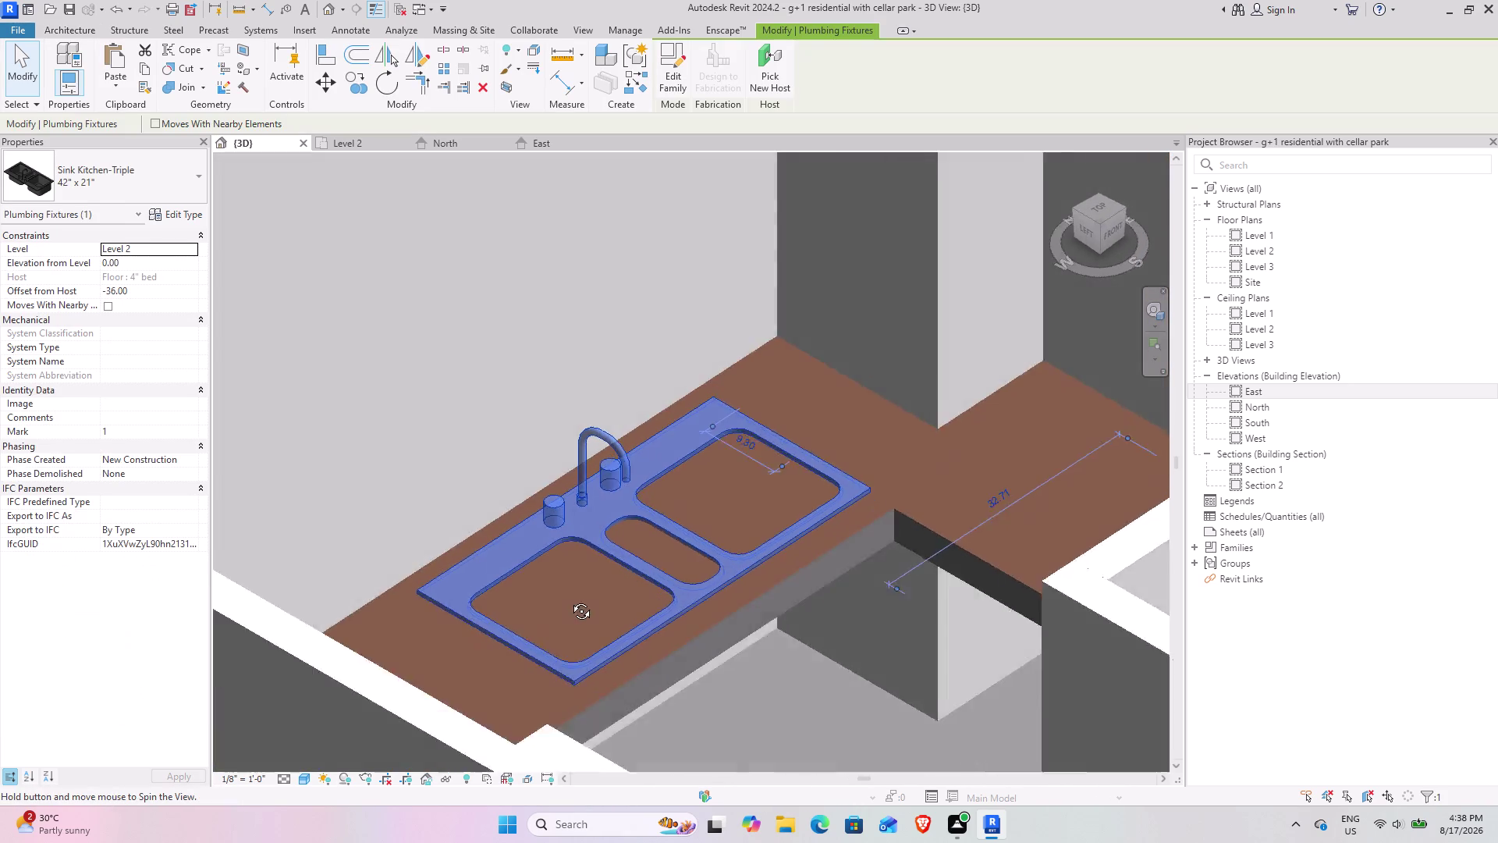
middle_drag(564, 603, 518, 661)
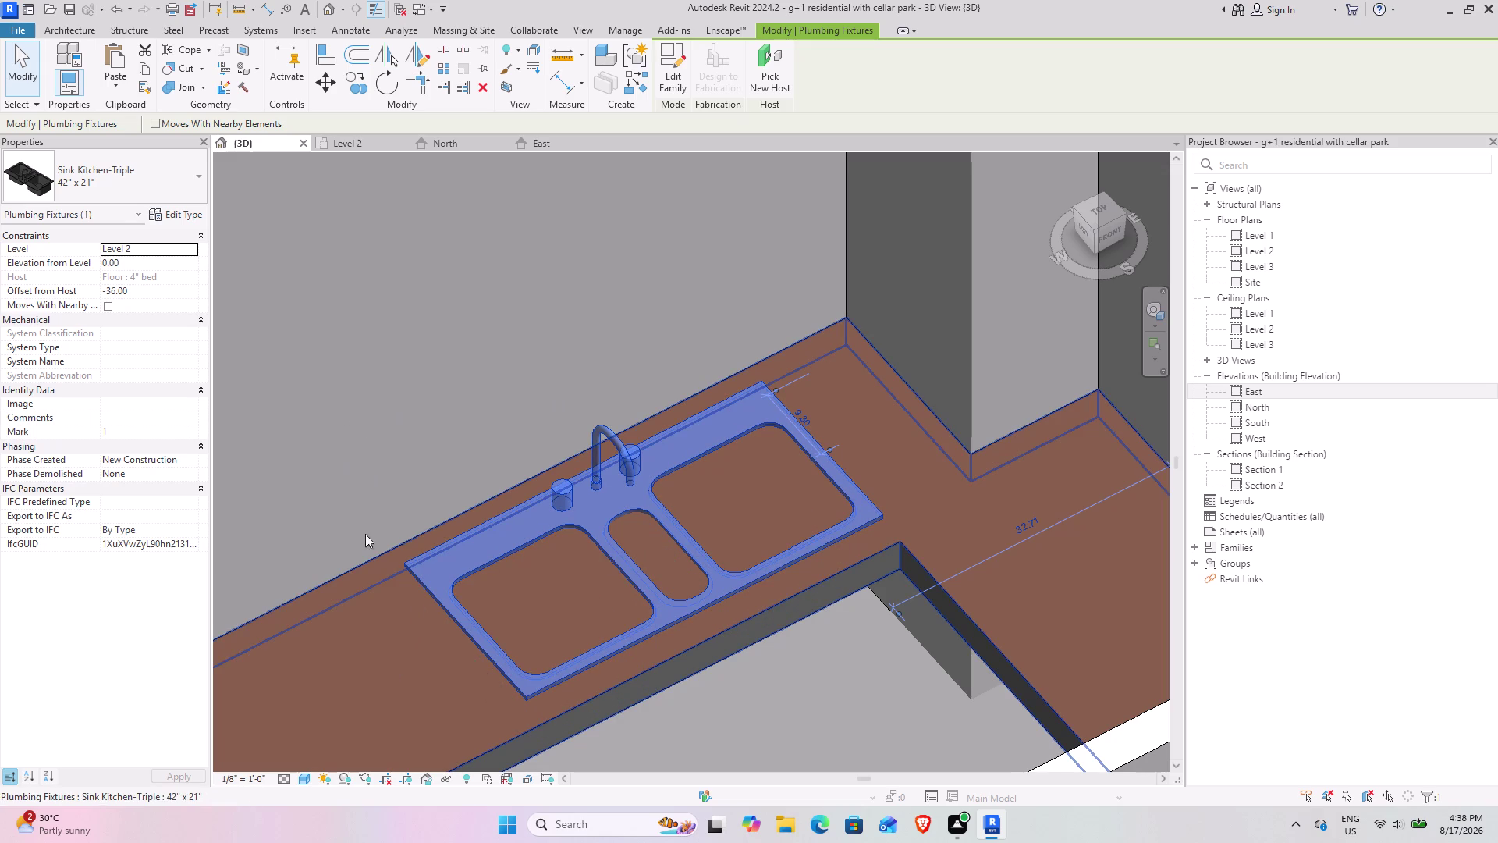
Select the countertop floor under the sink and enter Edit Boundary mode.
click(527, 735)
middle_drag(558, 664, 562, 614)
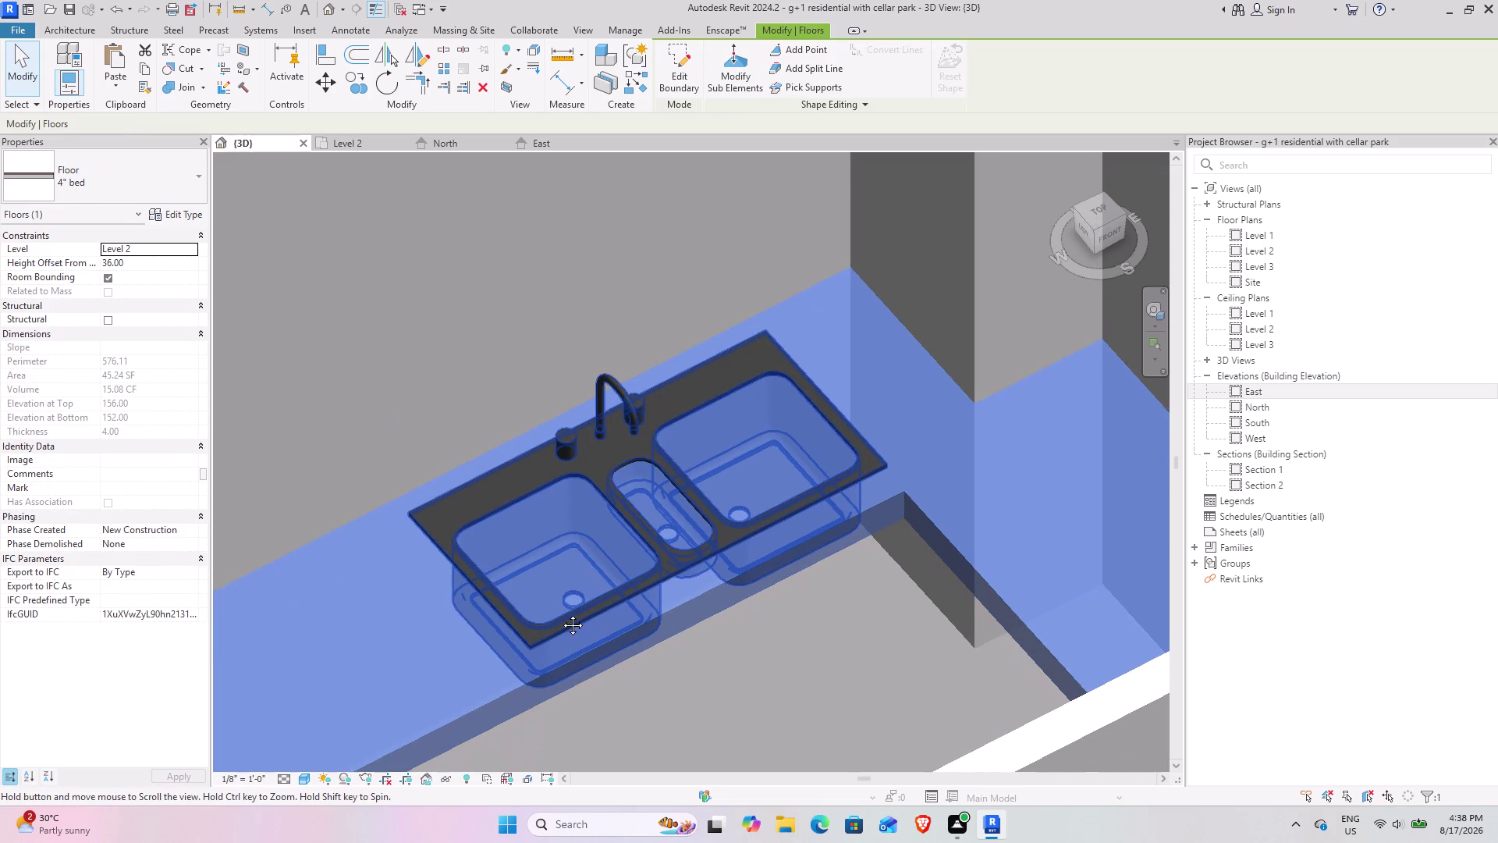
middle_drag(561, 614, 542, 616)
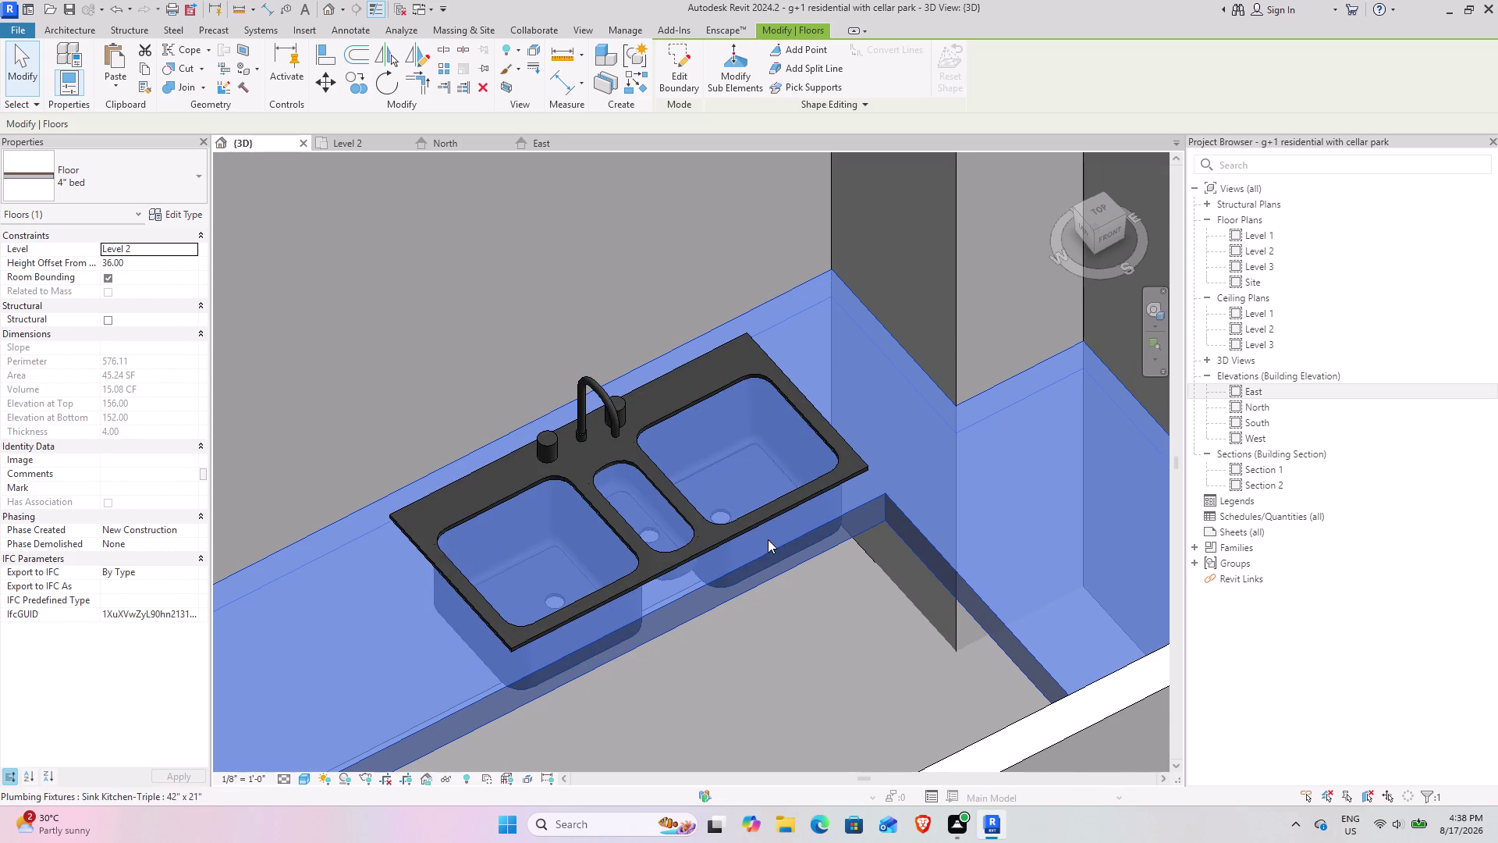
middle_drag(726, 539, 688, 584)
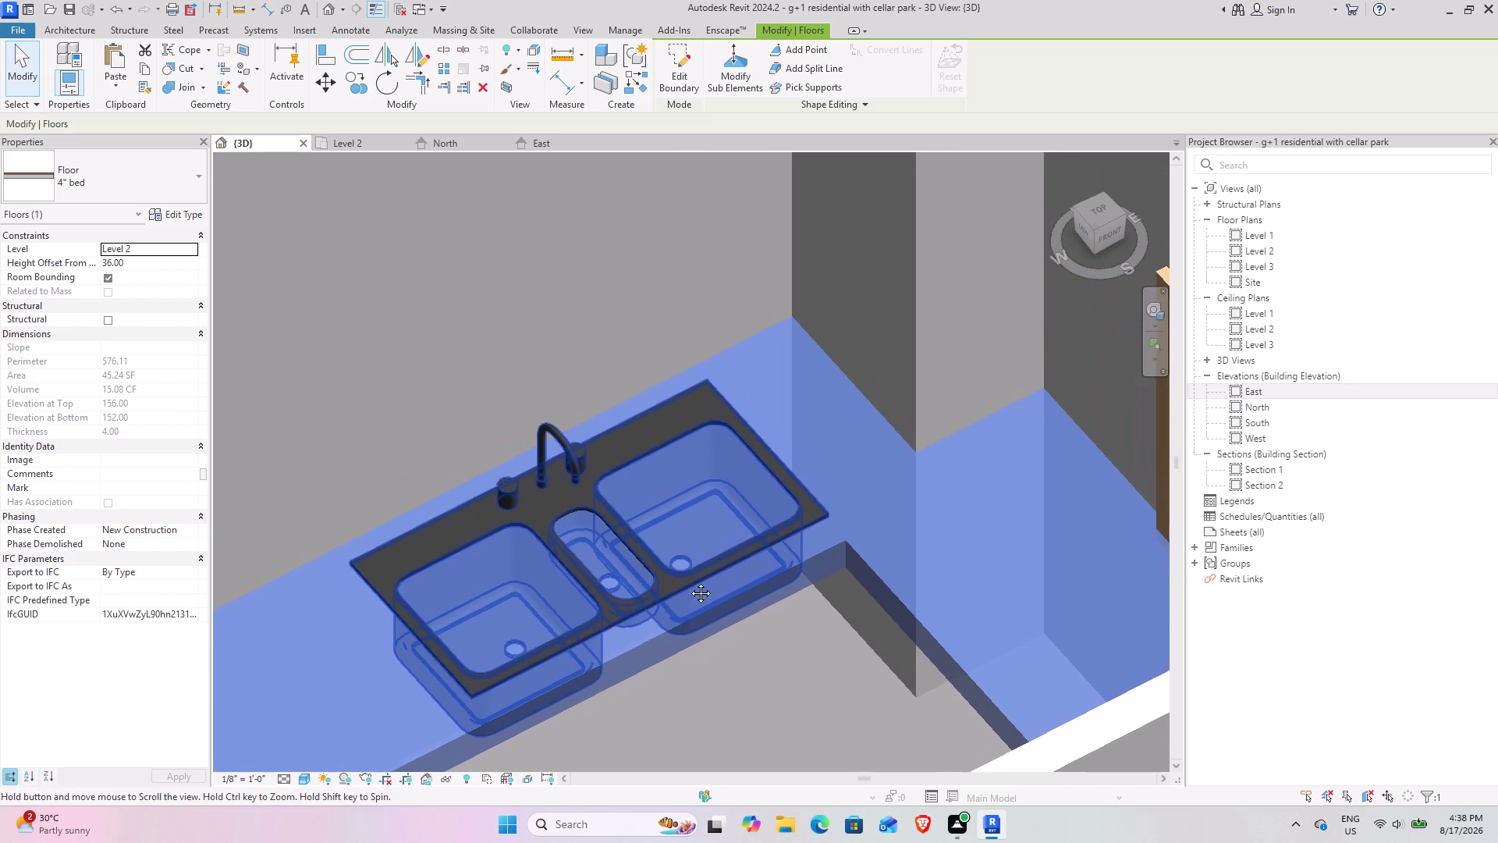
middle_drag(687, 584, 691, 577)
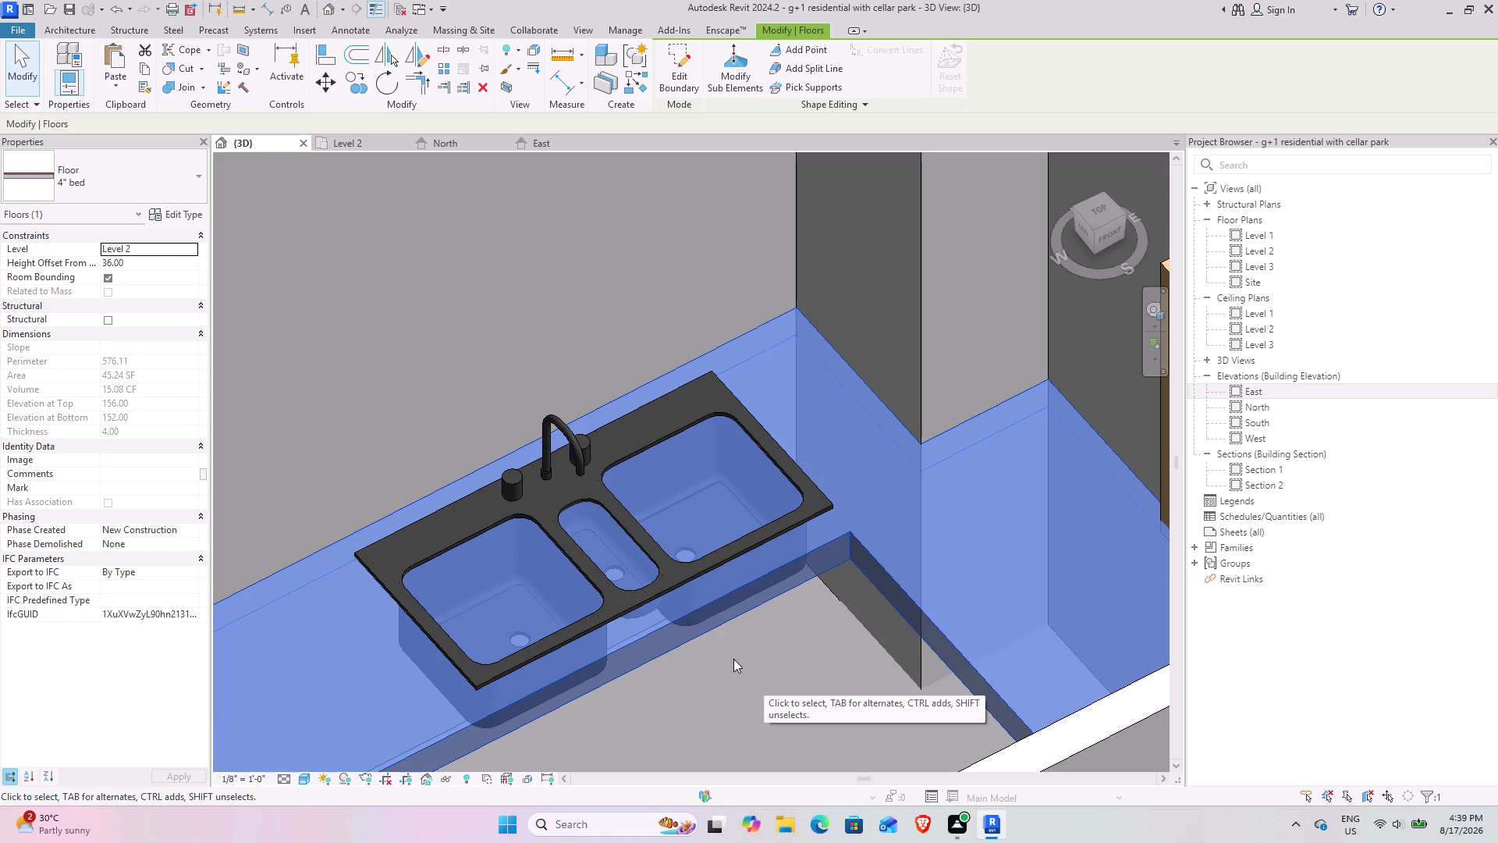
click(765, 710)
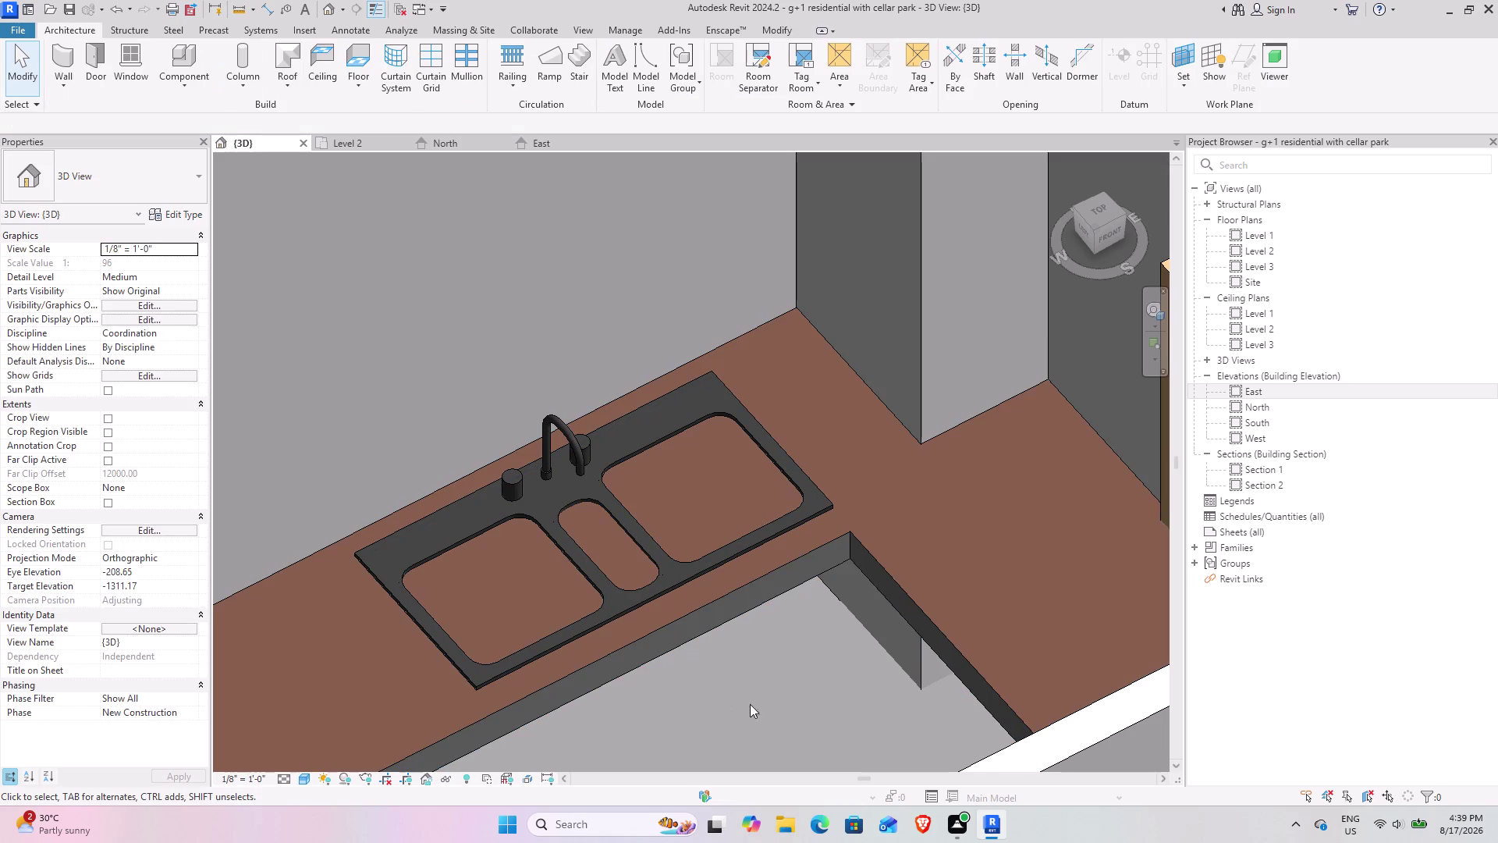
click(646, 632)
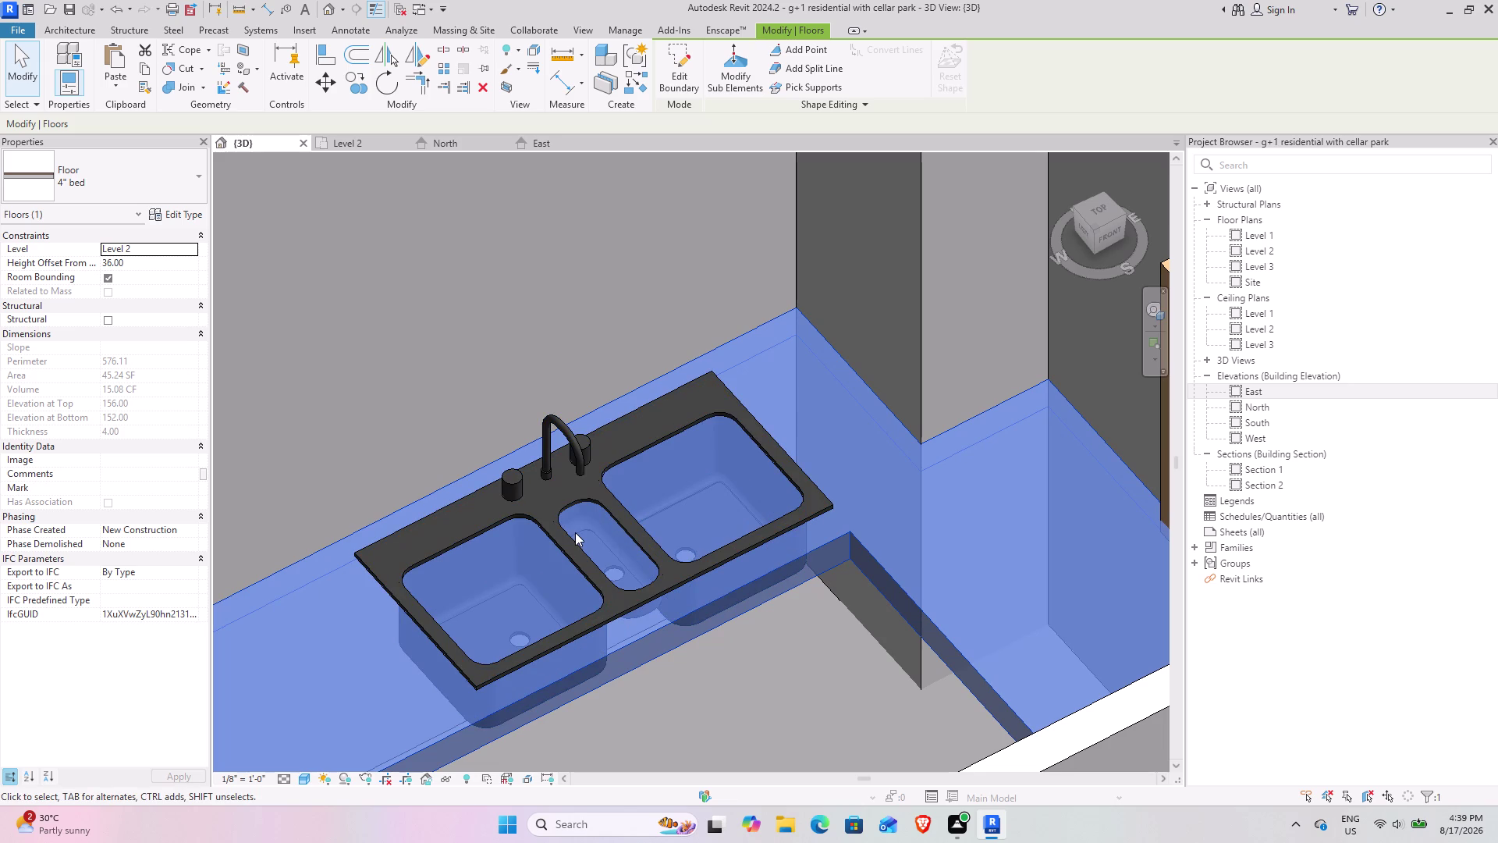
click(673, 65)
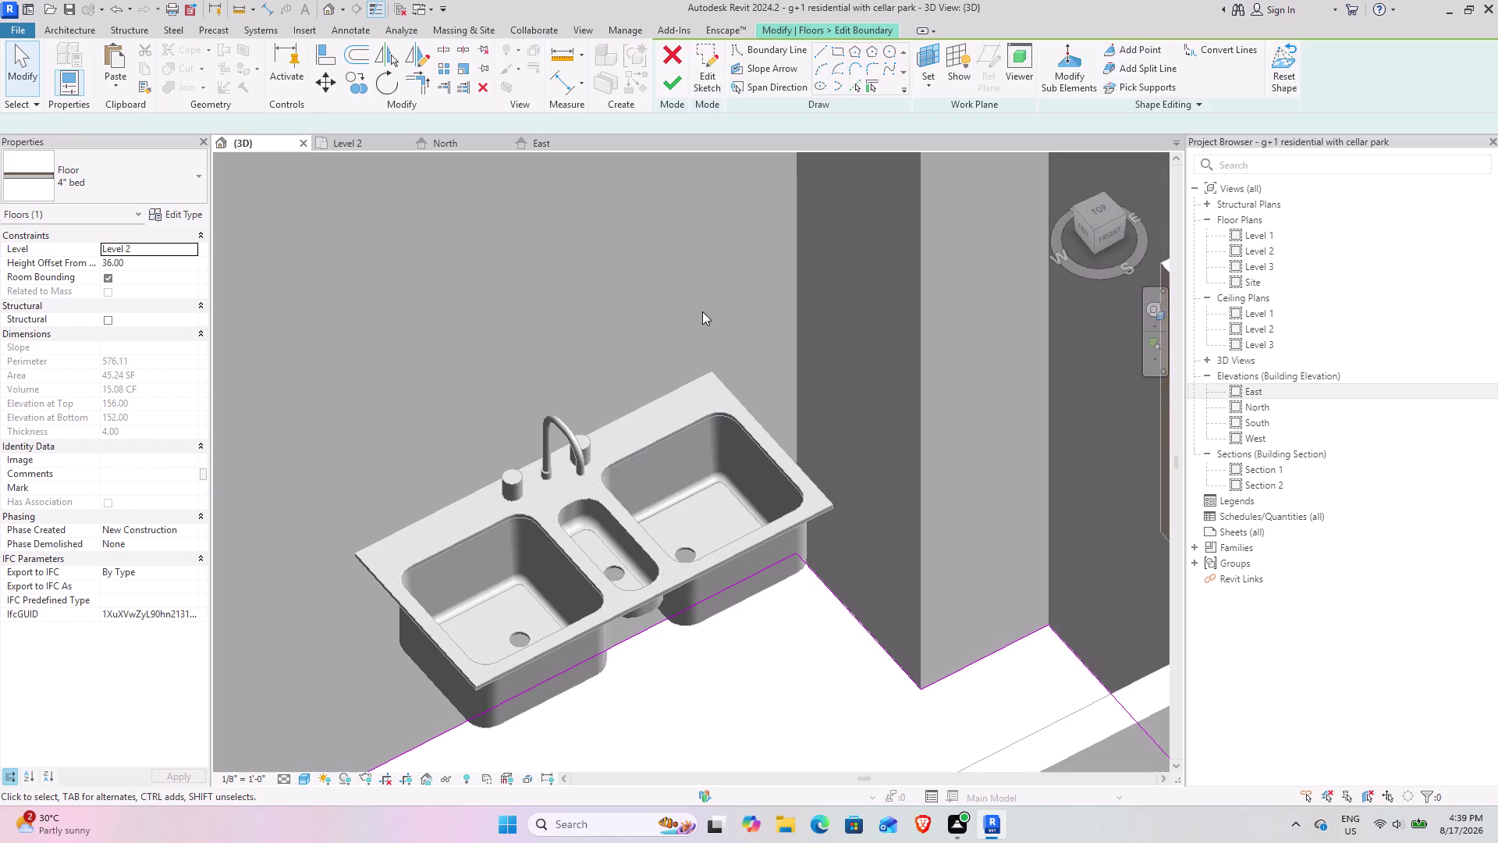
Switch to the Top view and zoom in on the kitchen sink.
middle_drag(598, 567, 658, 475)
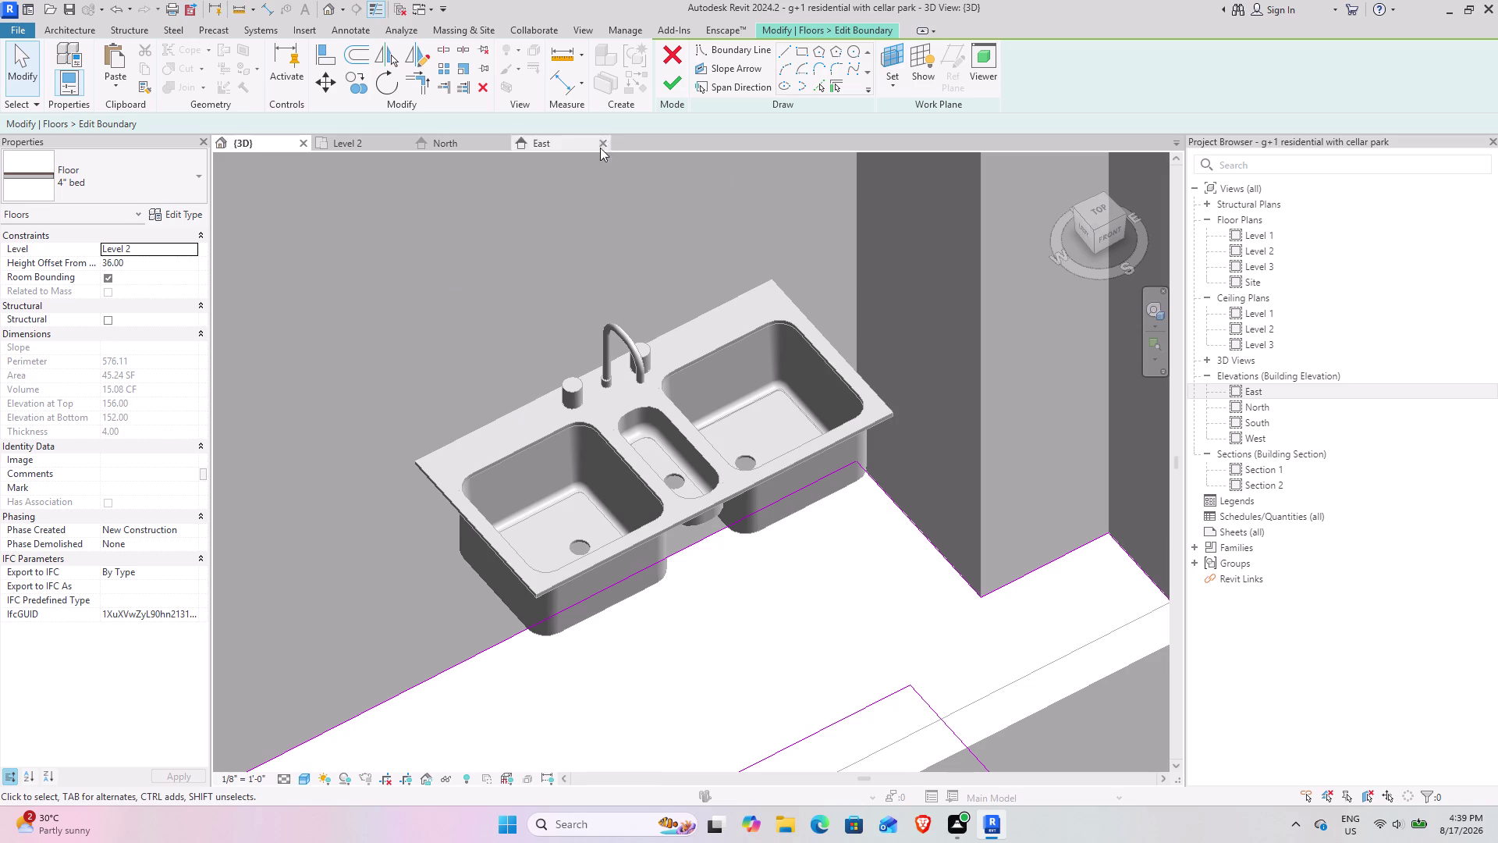
click(1097, 204)
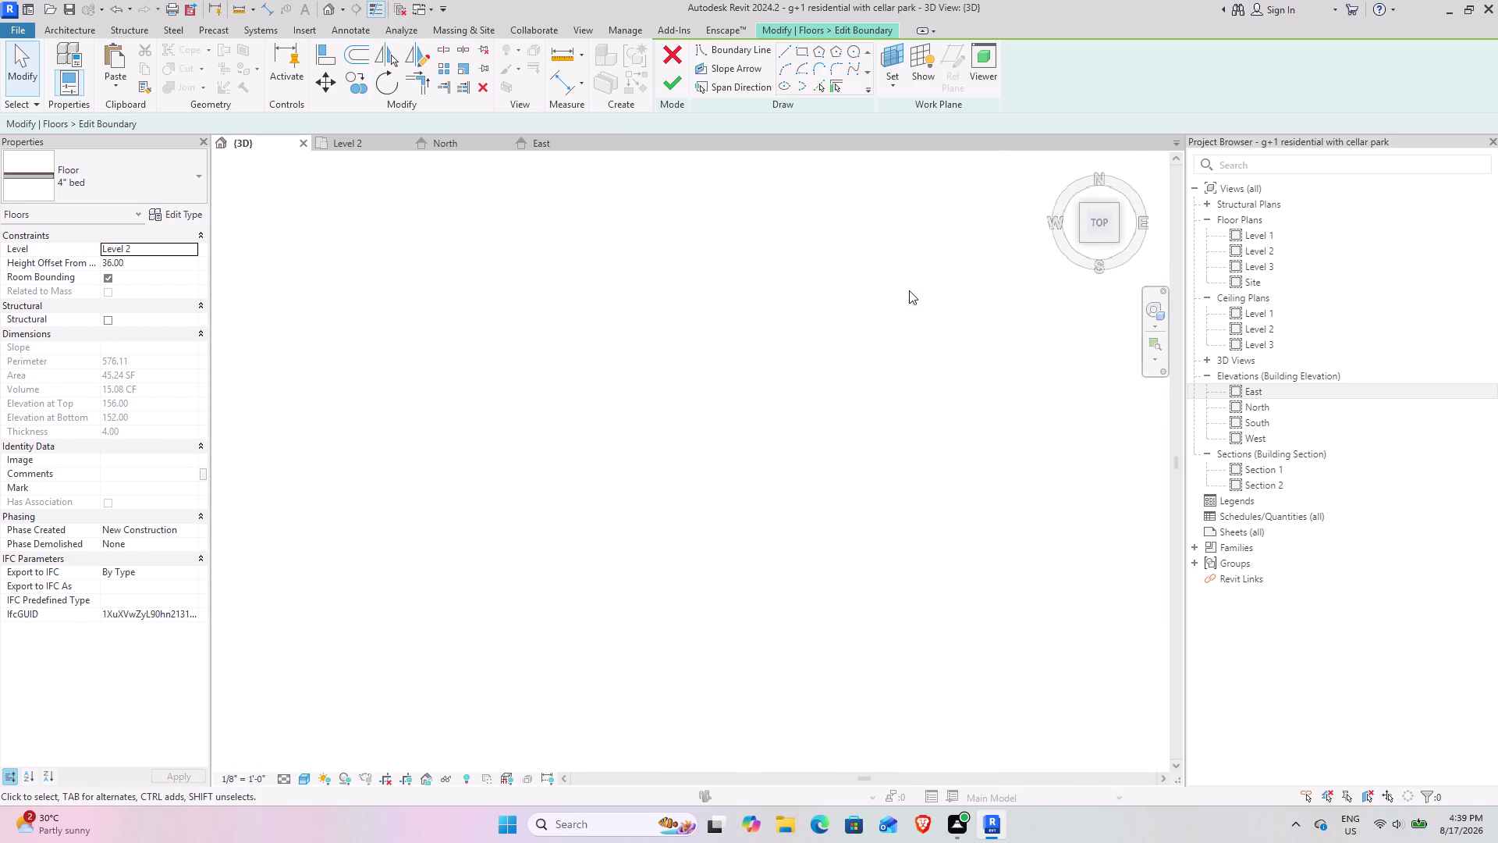
scroll(up, 3)
scroll(up, 3)
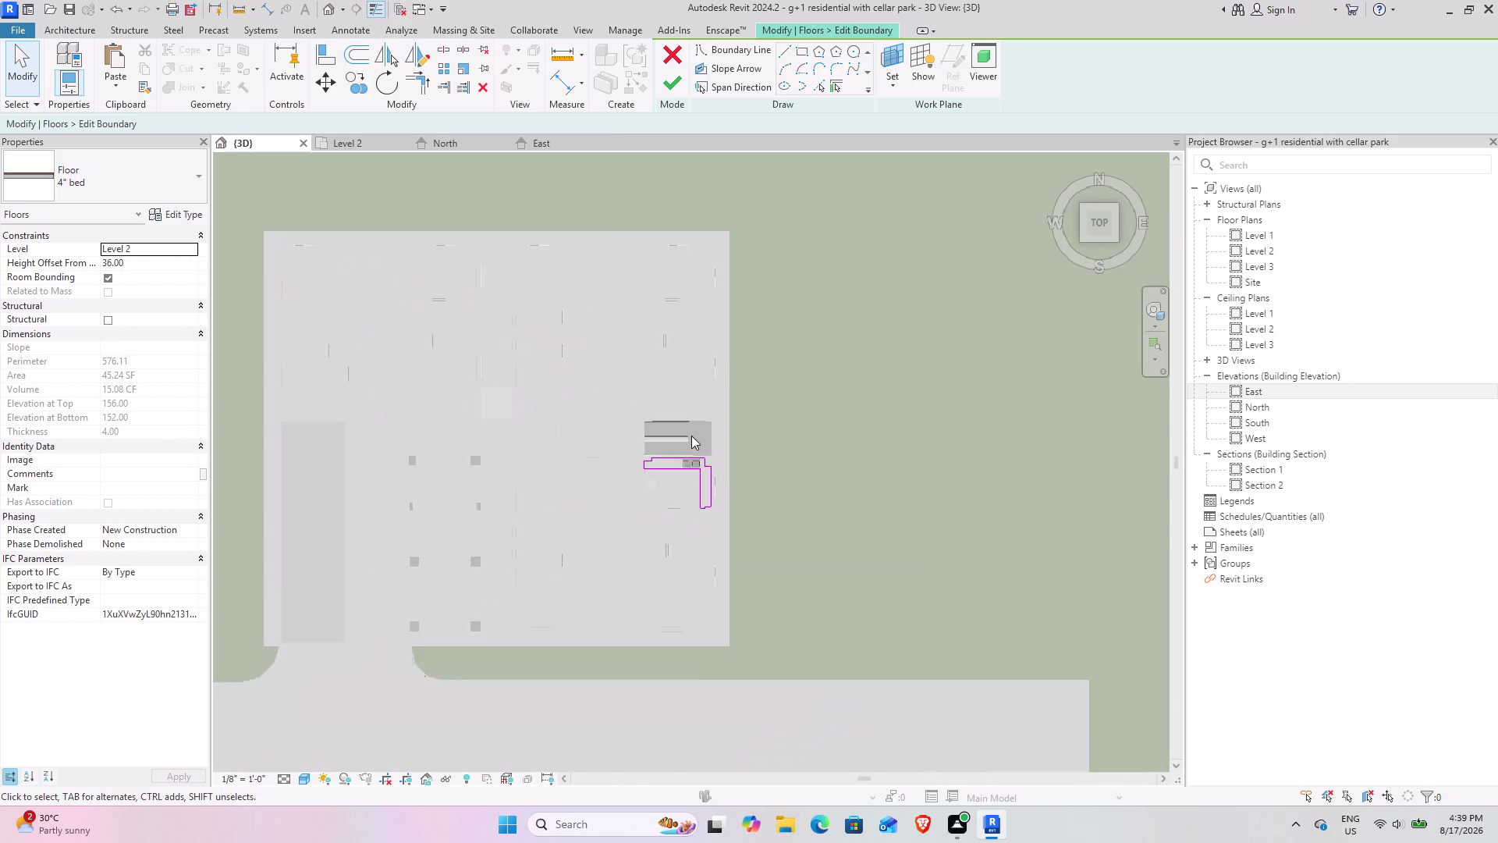
scroll(up, 3)
middle_drag(632, 534, 625, 474)
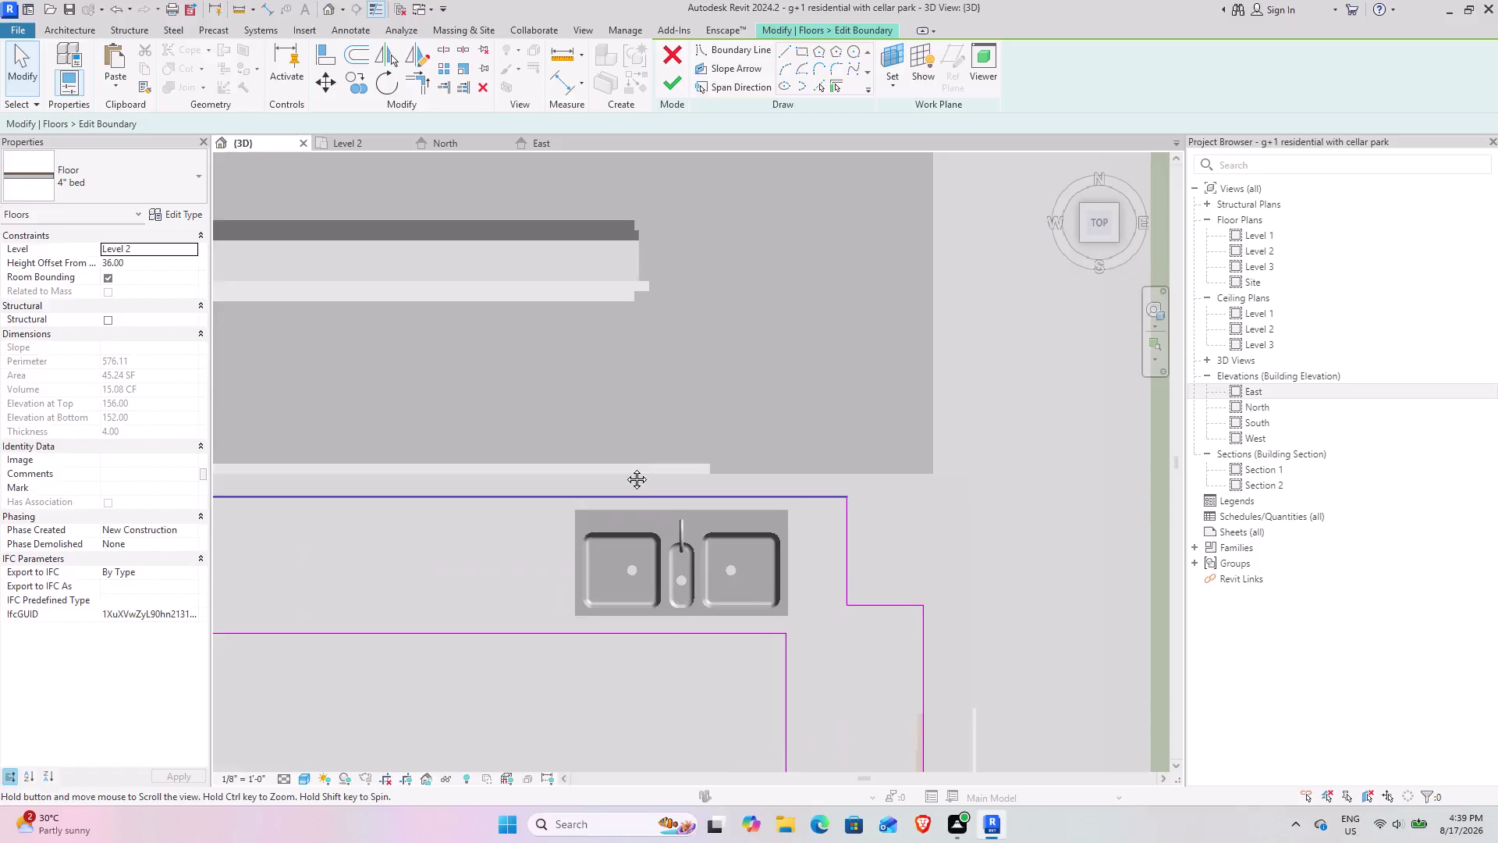
middle_drag(626, 474, 613, 418)
scroll(up, 3)
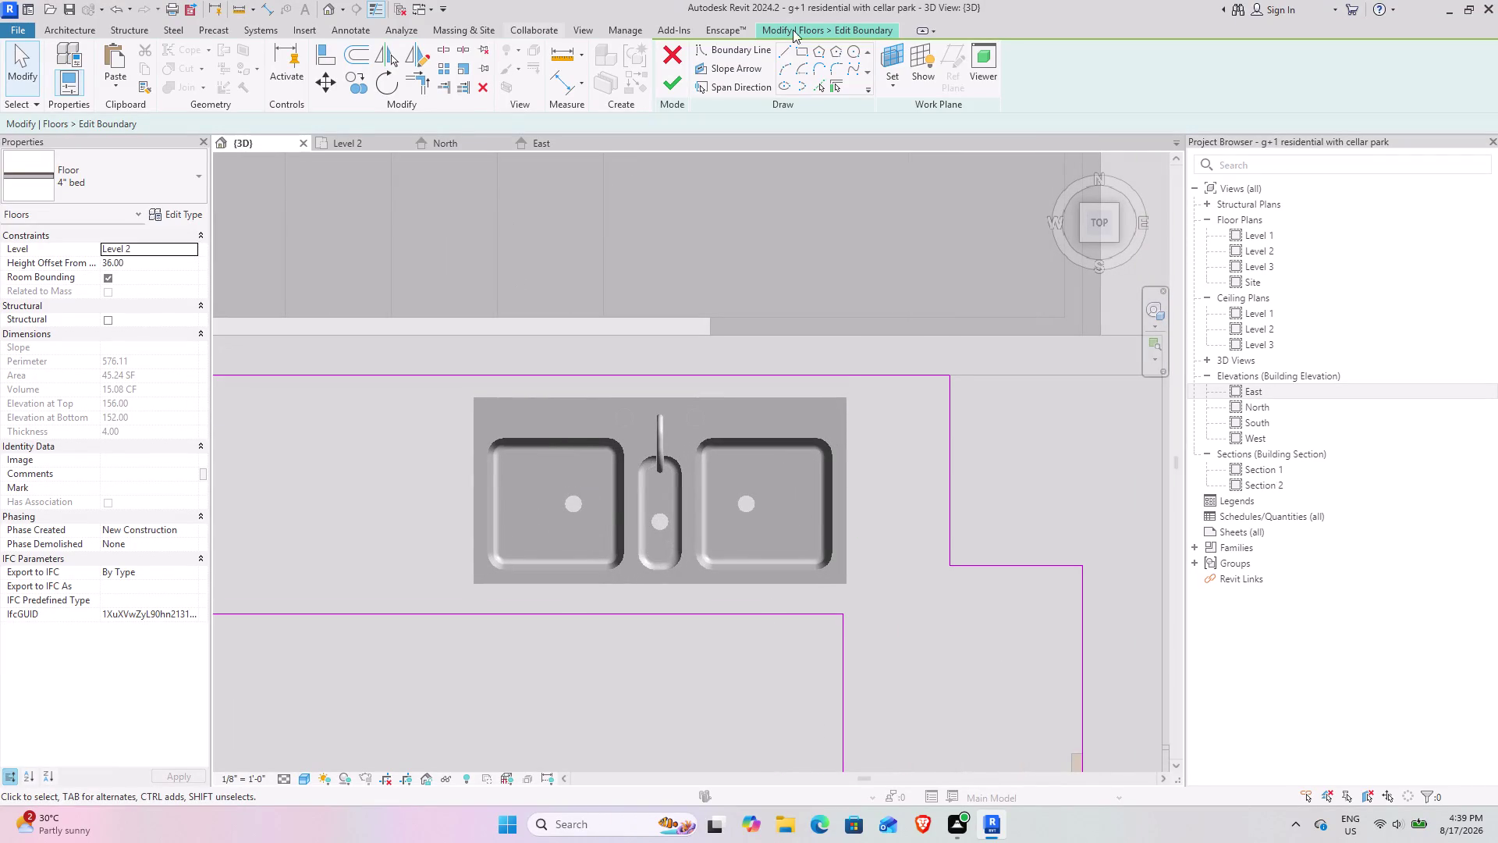
Sketch a rectangle around the sink's outline and finish the boundary edit.
click(800, 54)
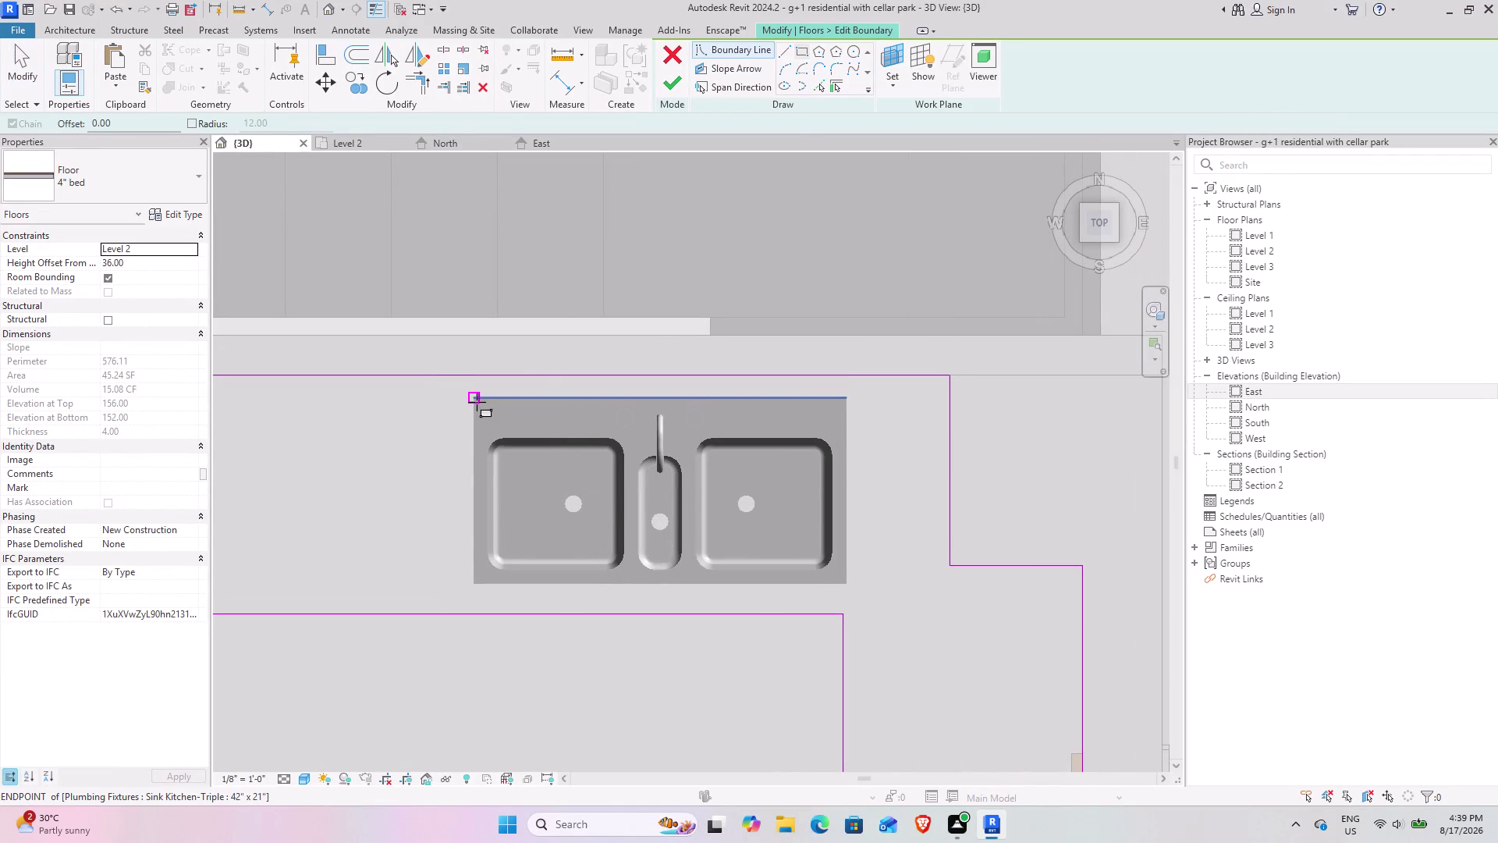
click(474, 399)
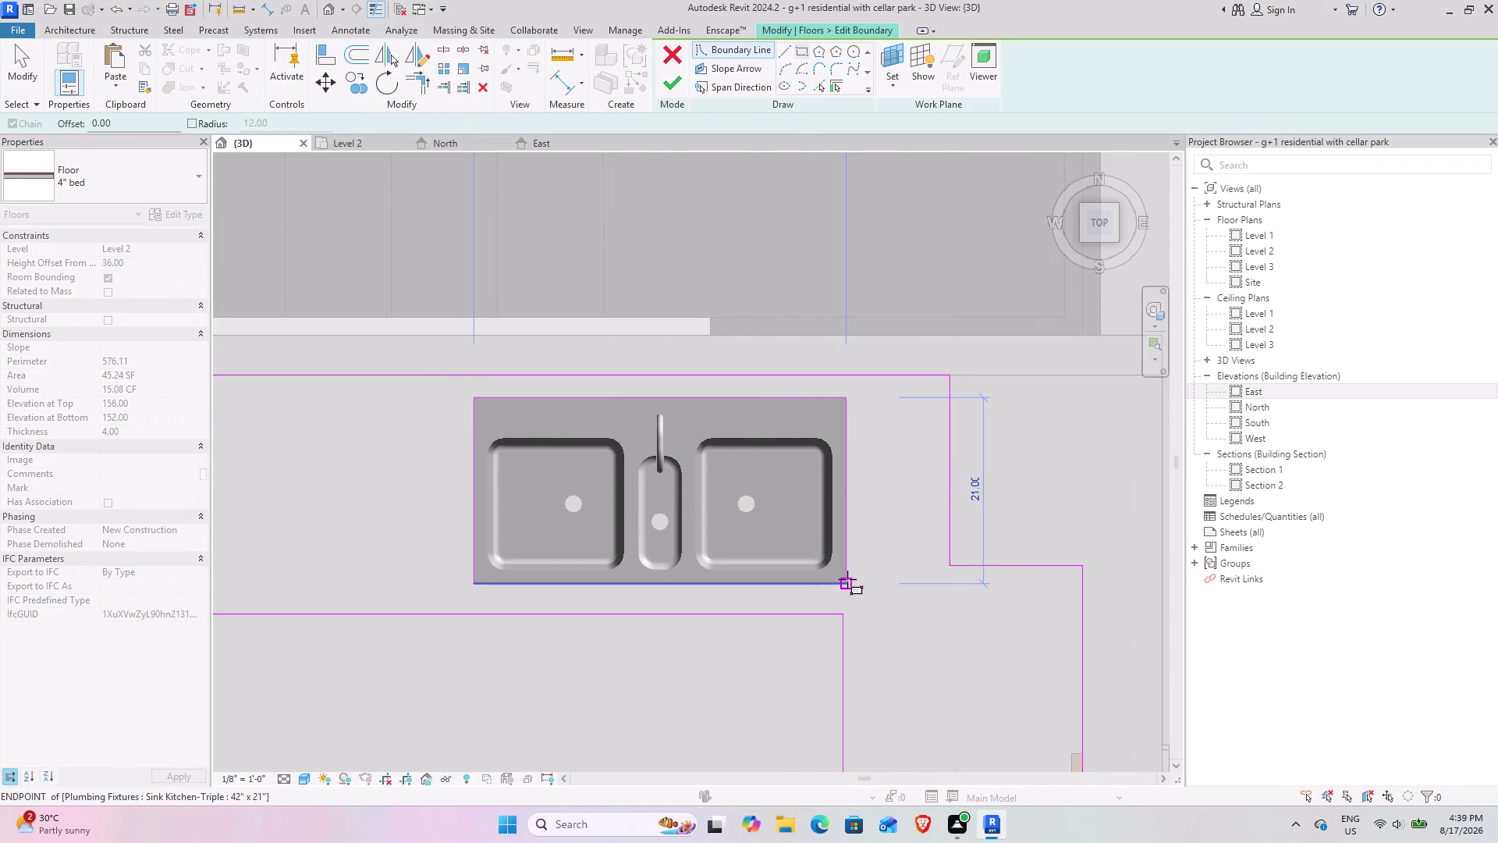
click(847, 579)
click(674, 86)
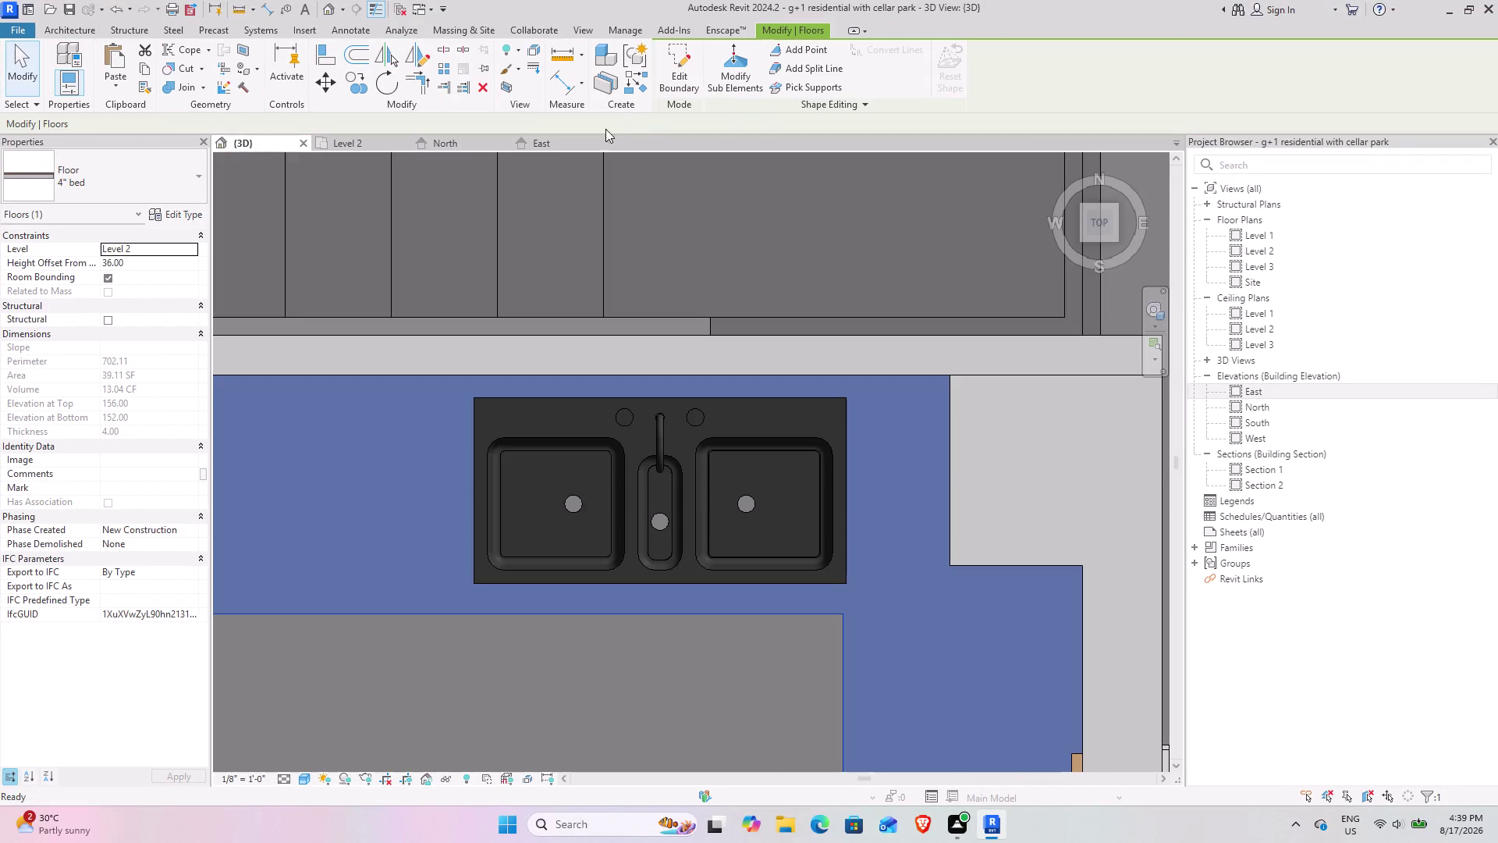
click(671, 656)
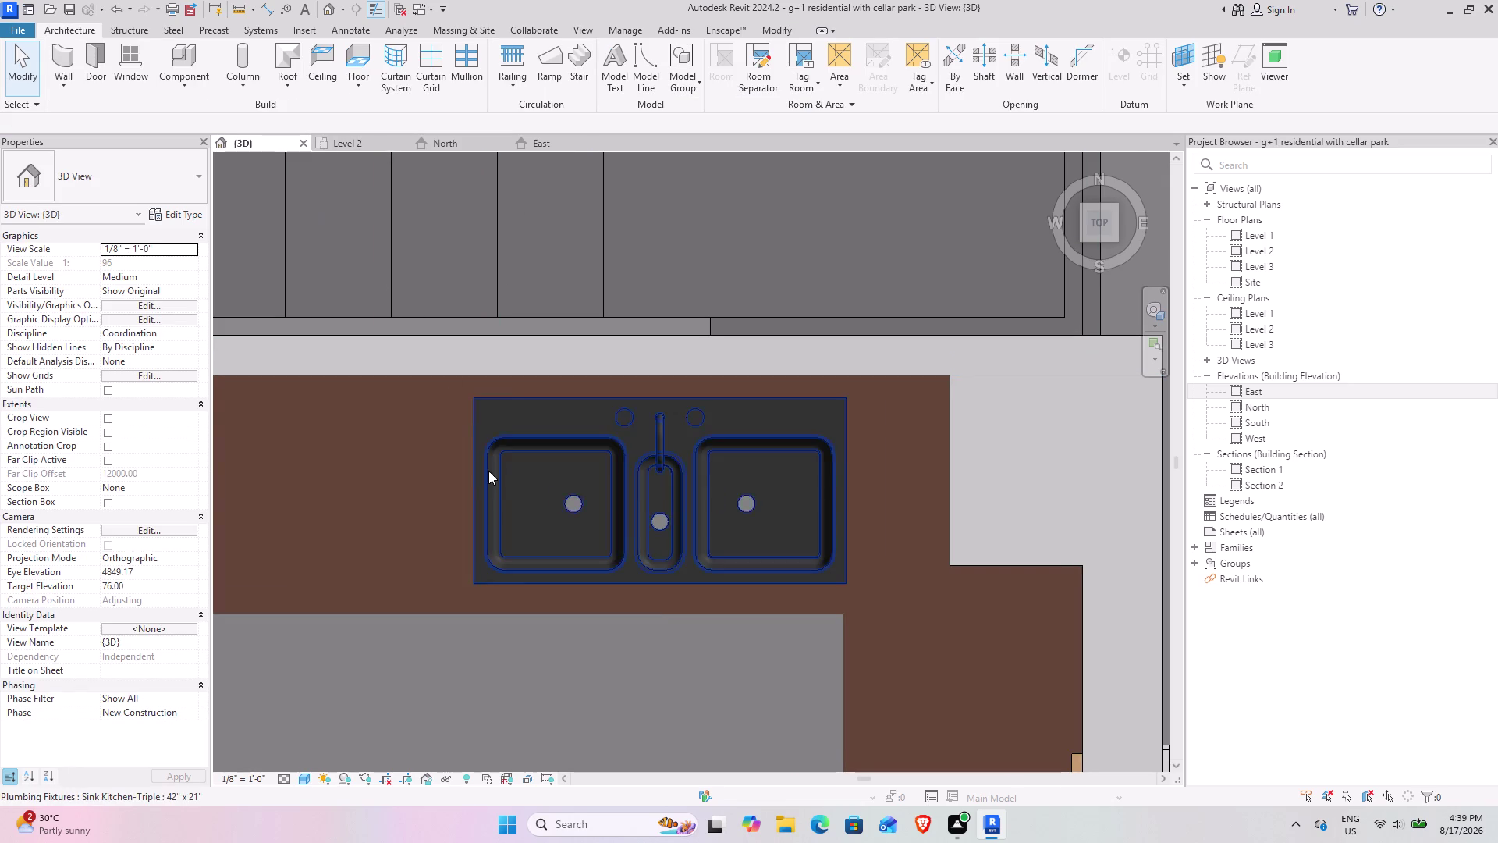
scroll(down, 3)
middle_drag(439, 553, 550, 425)
middle_drag(513, 523, 548, 573)
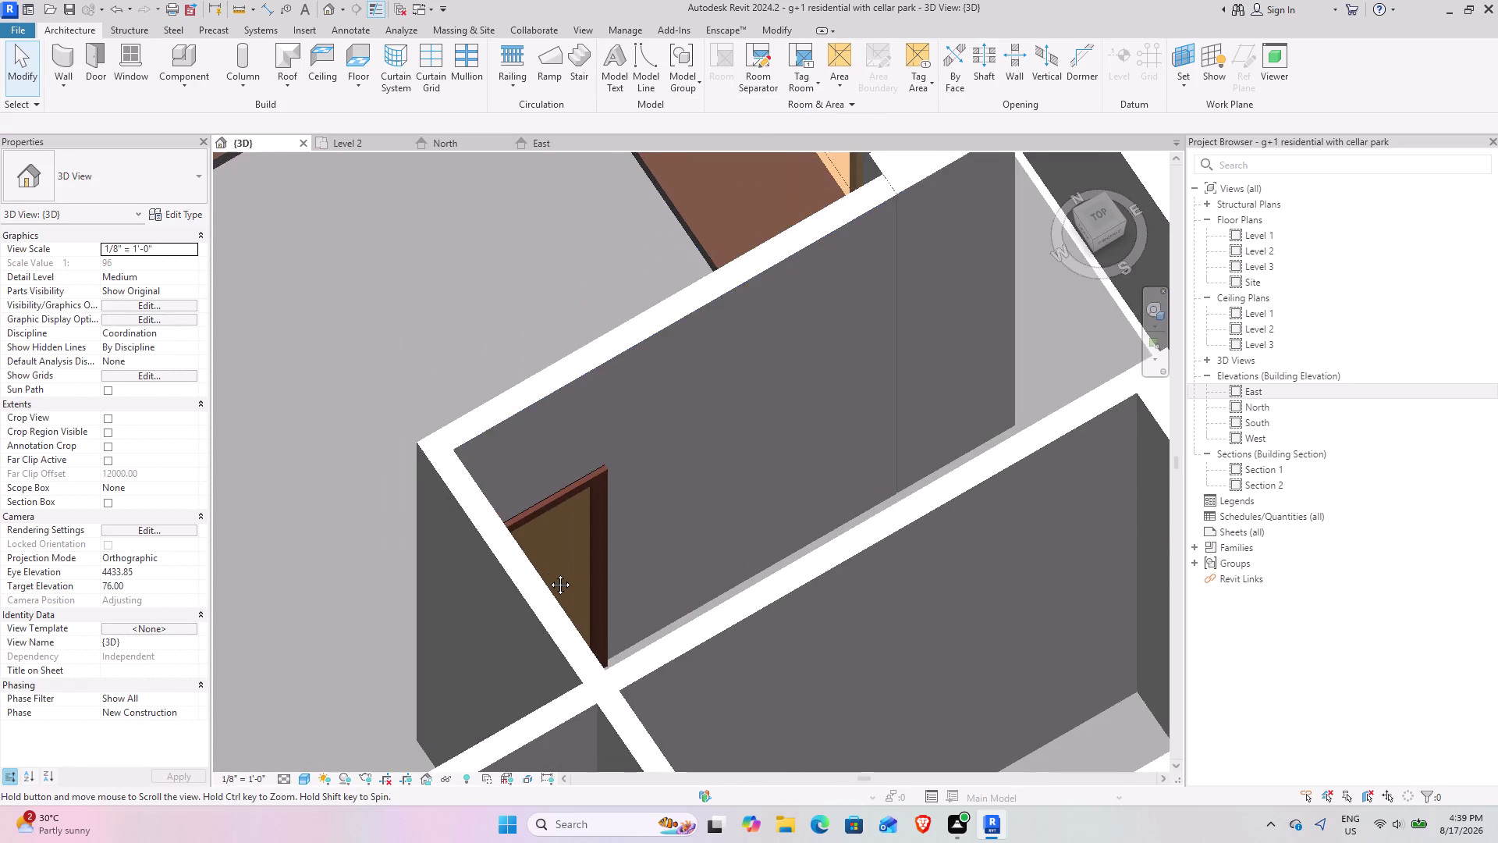
middle_drag(549, 573, 547, 574)
scroll(down, 3)
middle_drag(380, 224, 571, 449)
middle_drag(497, 424, 513, 253)
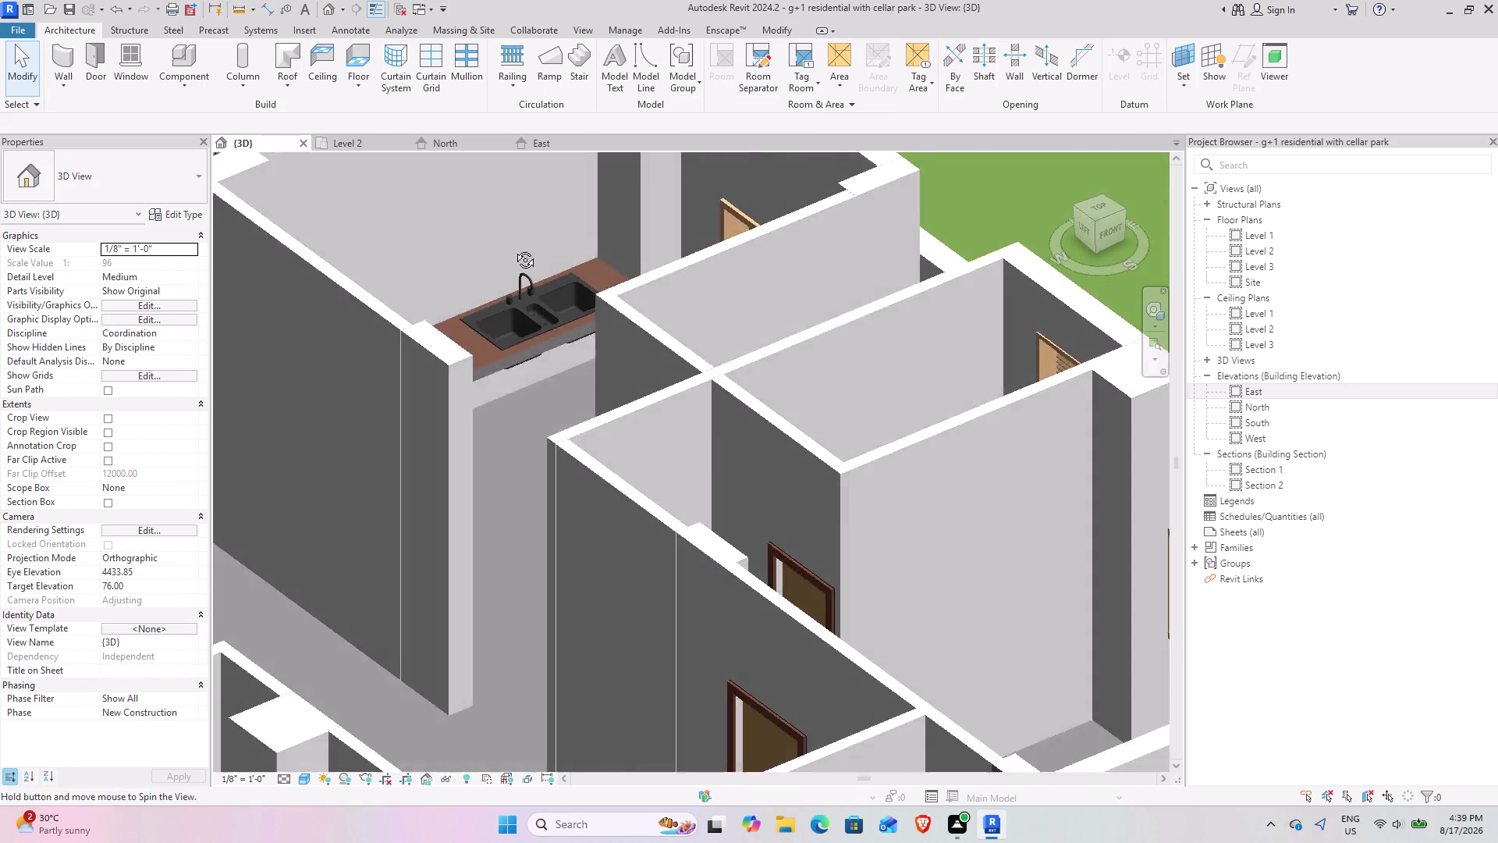
middle_drag(513, 253, 450, 350)
scroll(up, 3)
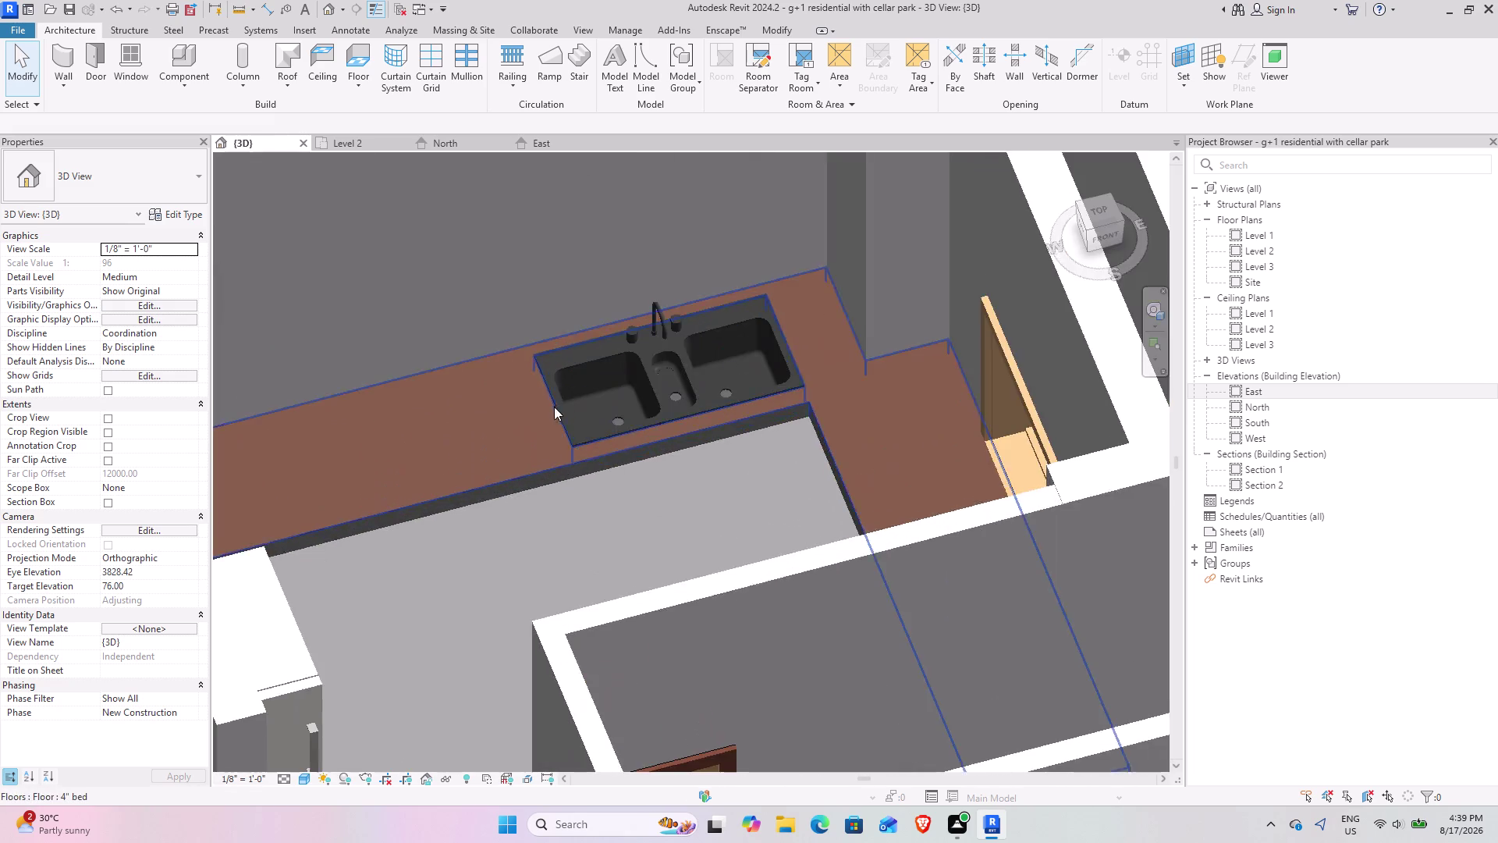
middle_drag(556, 407, 654, 404)
middle_drag(489, 302, 725, 590)
scroll(down, 3)
middle_drag(587, 498, 692, 519)
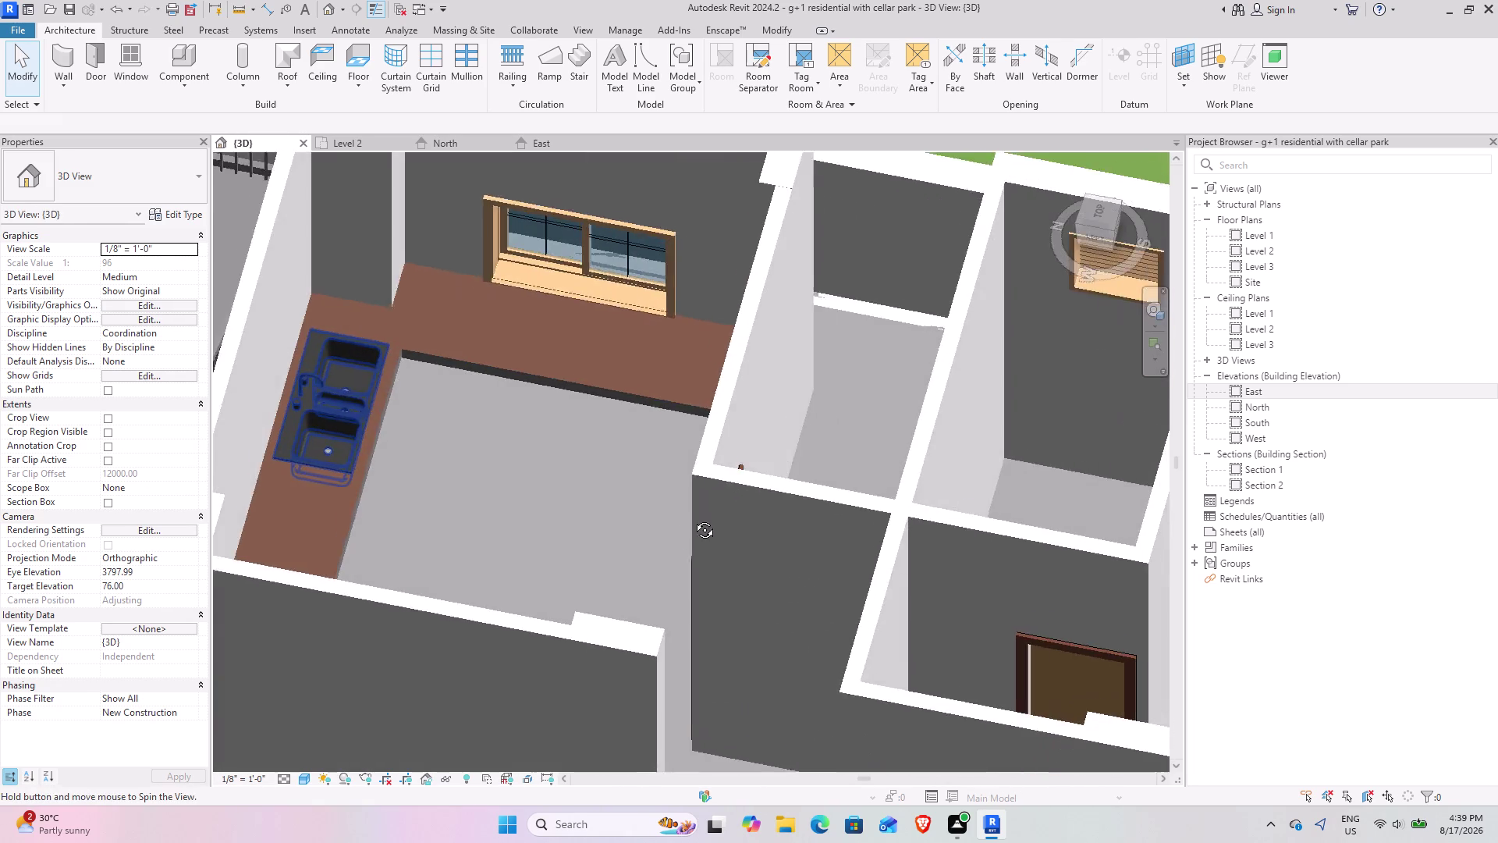
middle_drag(692, 519, 693, 517)
middle_drag(578, 434, 656, 516)
middle_drag(612, 508, 544, 505)
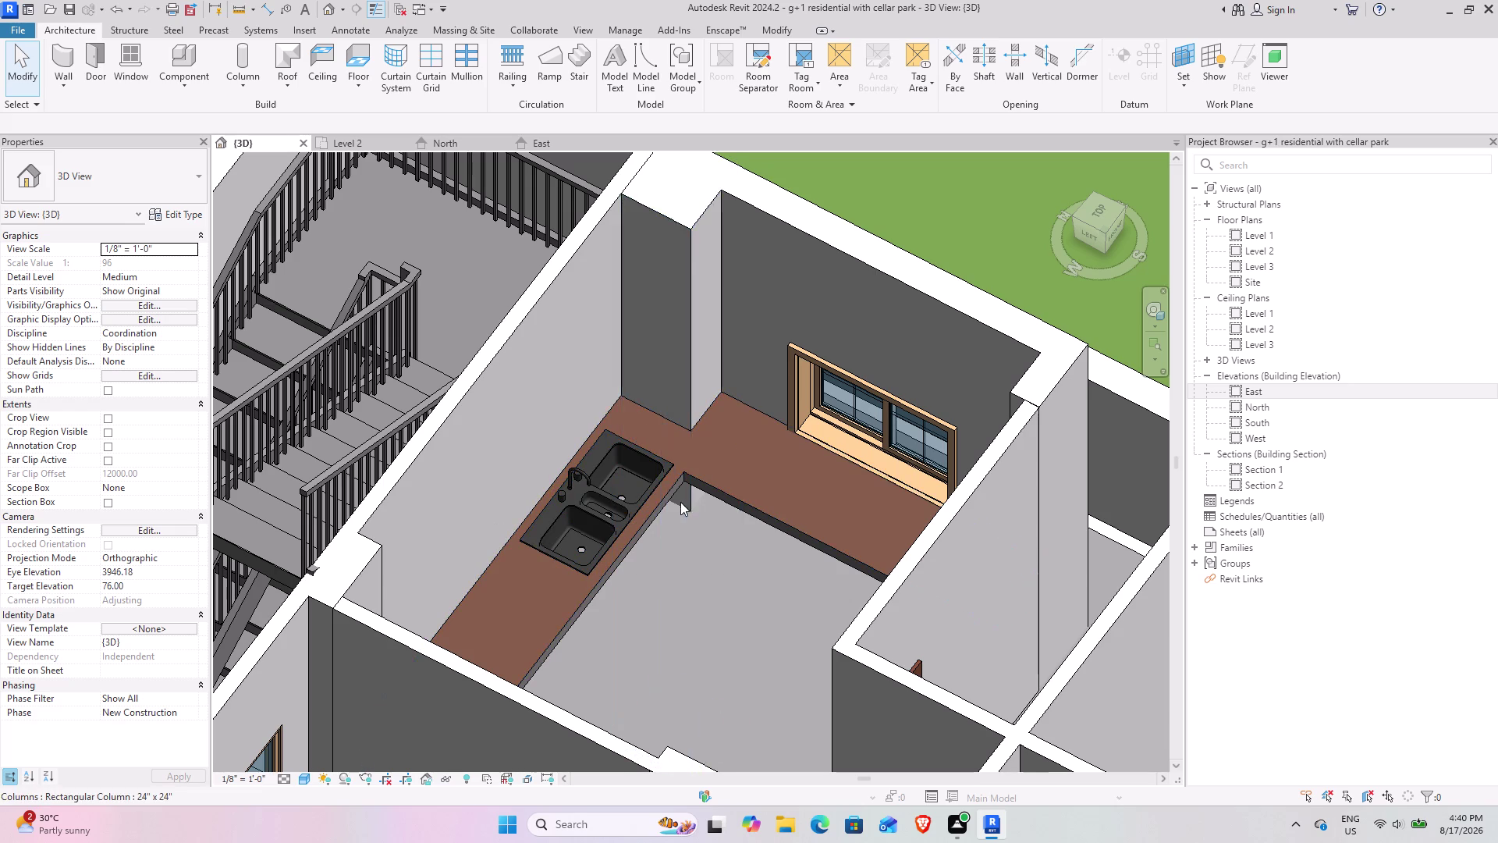
scroll(down, 3)
middle_drag(566, 612, 665, 624)
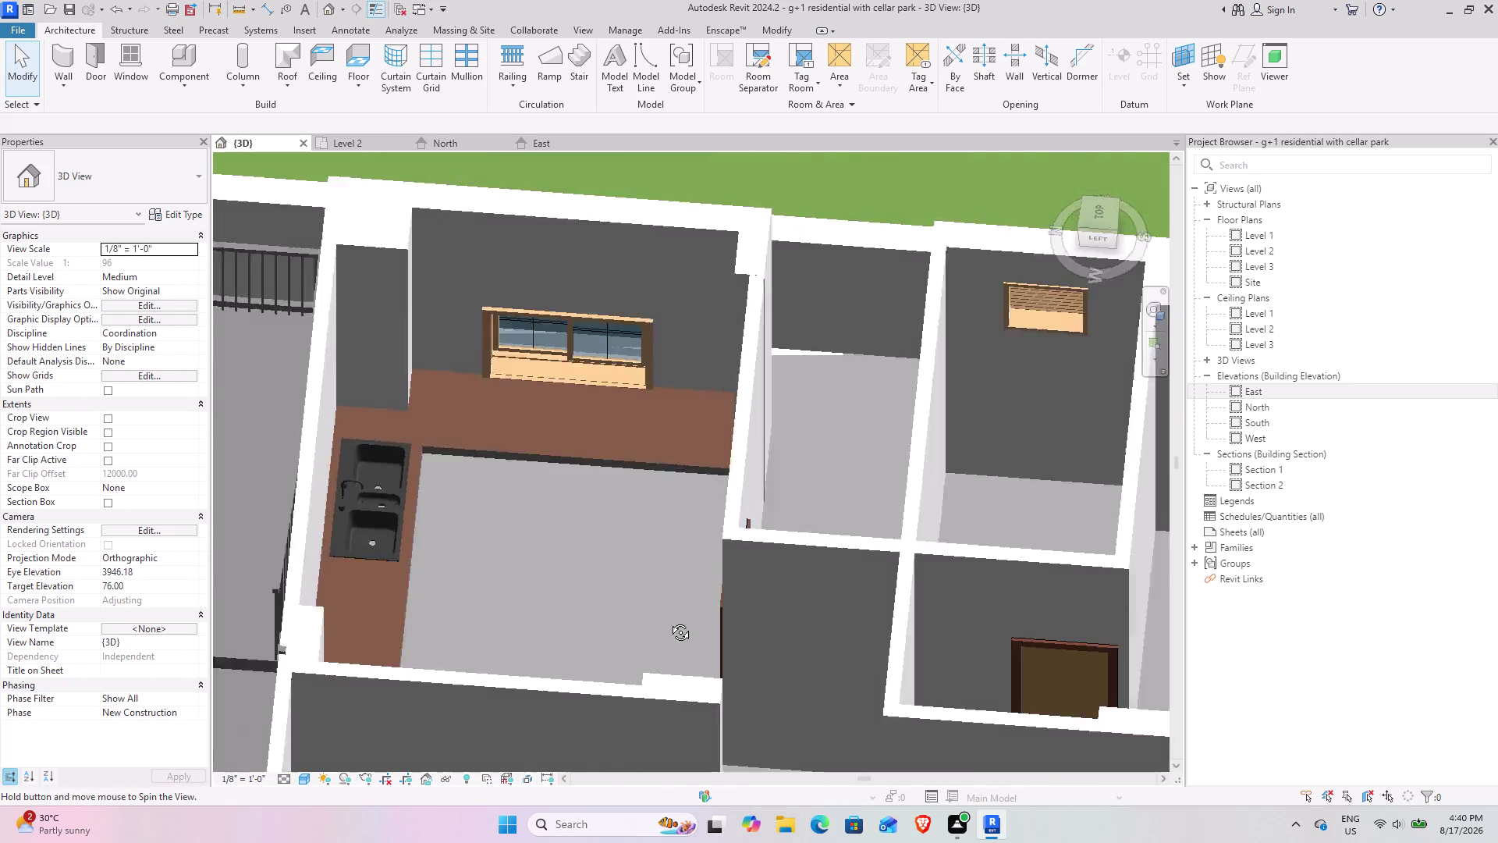
middle_drag(665, 625, 534, 554)
middle_drag(560, 582, 487, 563)
middle_drag(543, 592, 550, 587)
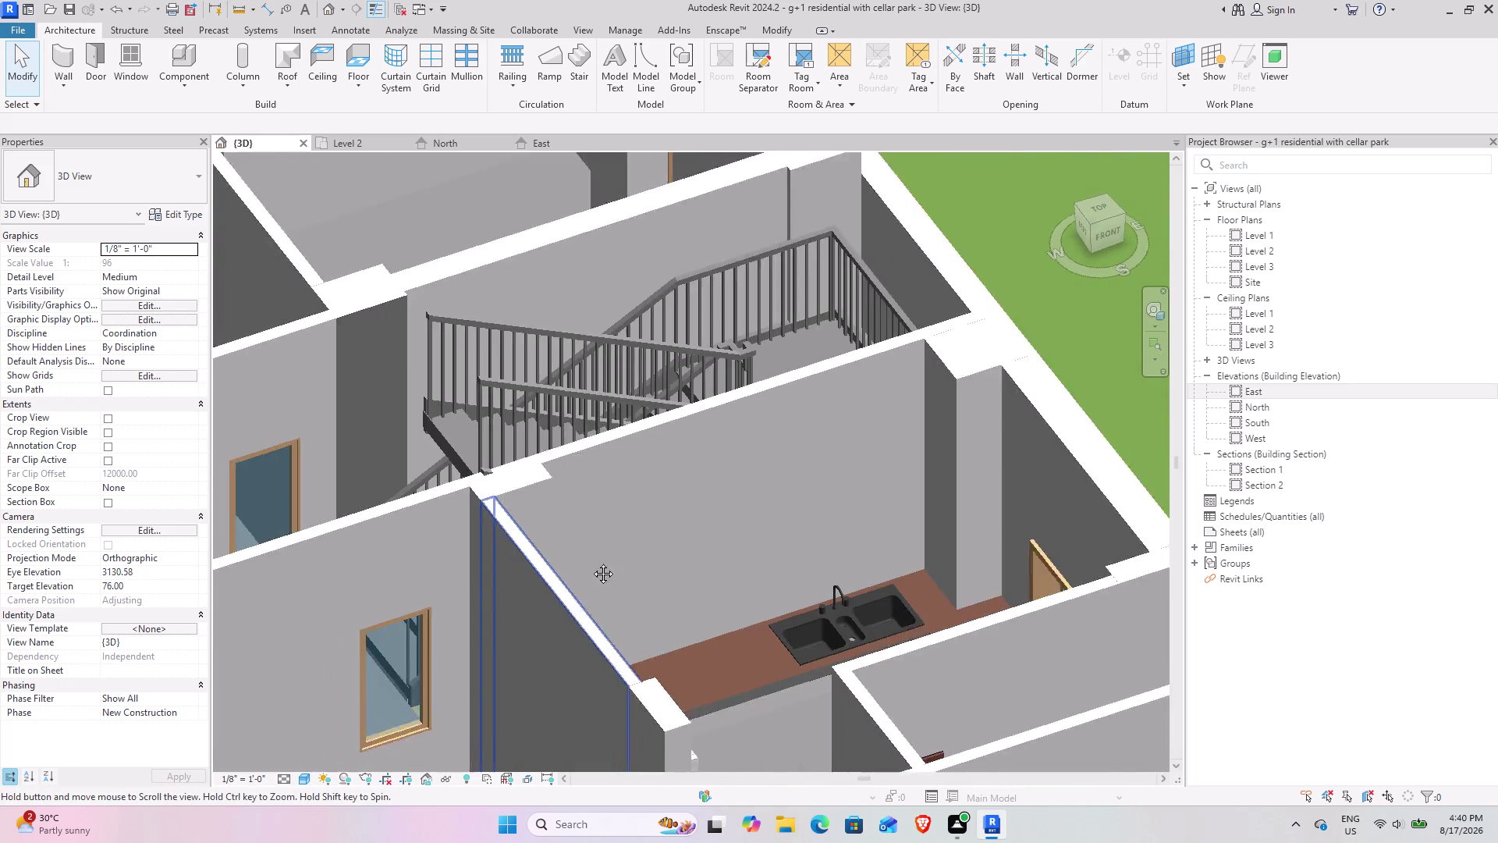
middle_drag(550, 587, 674, 451)
middle_drag(575, 509, 675, 587)
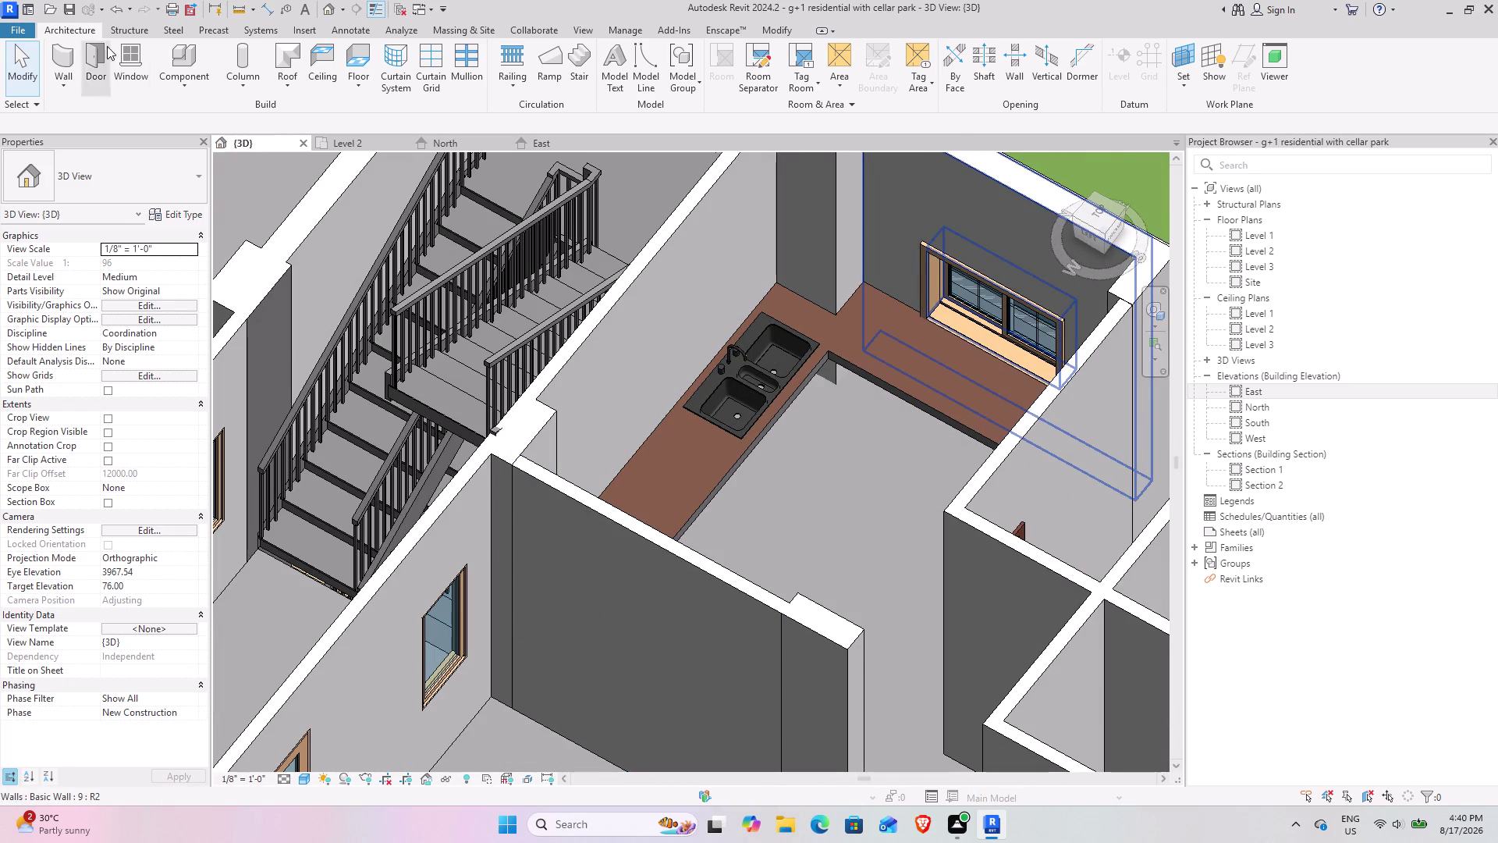
Start the Component tool and open the Load Family library.
click(186, 50)
click(667, 59)
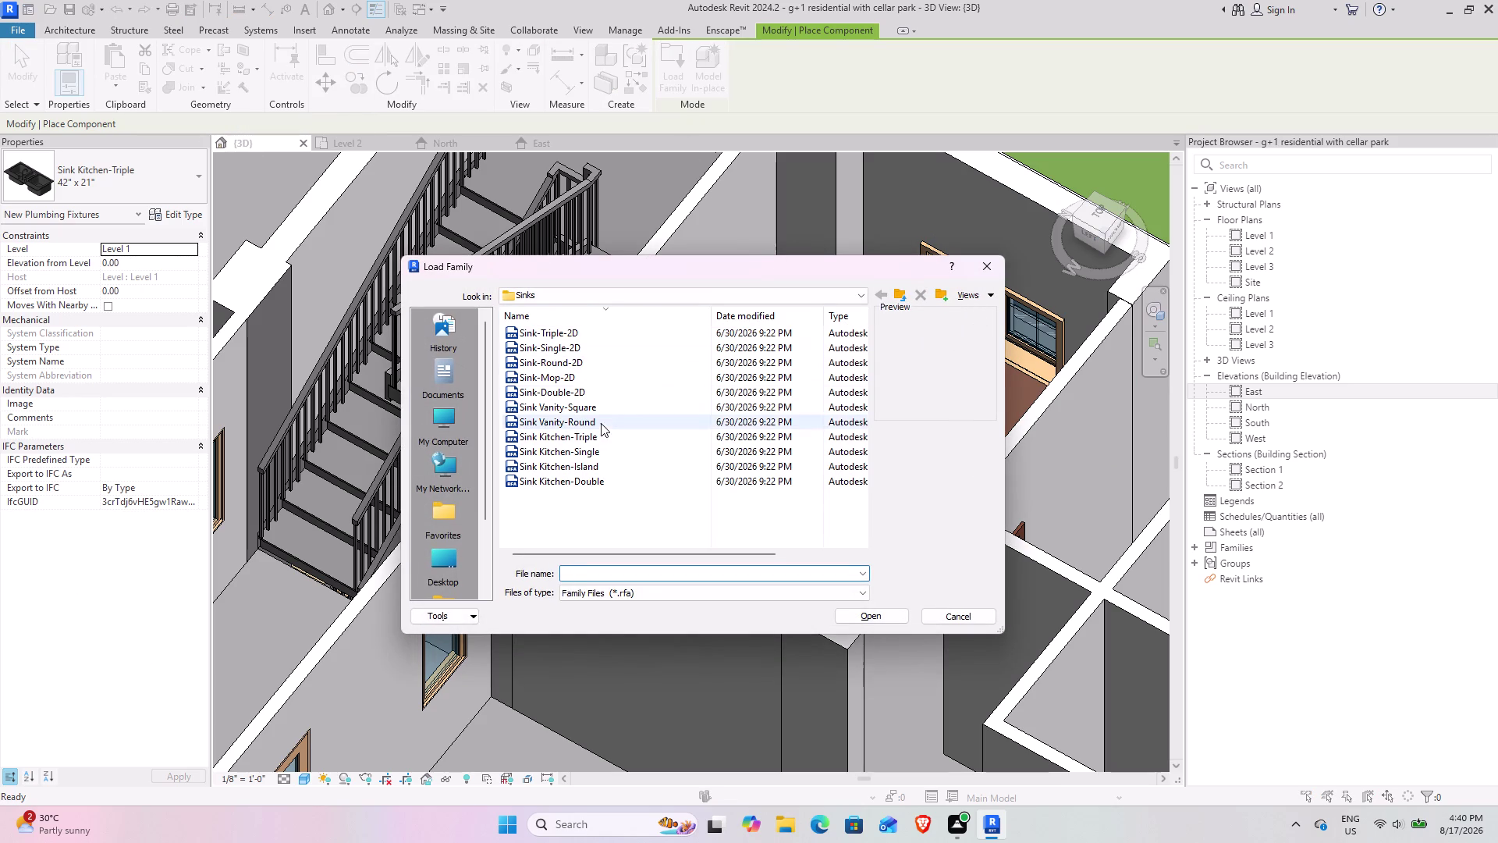
scroll(up, 3)
scroll(up, 3)
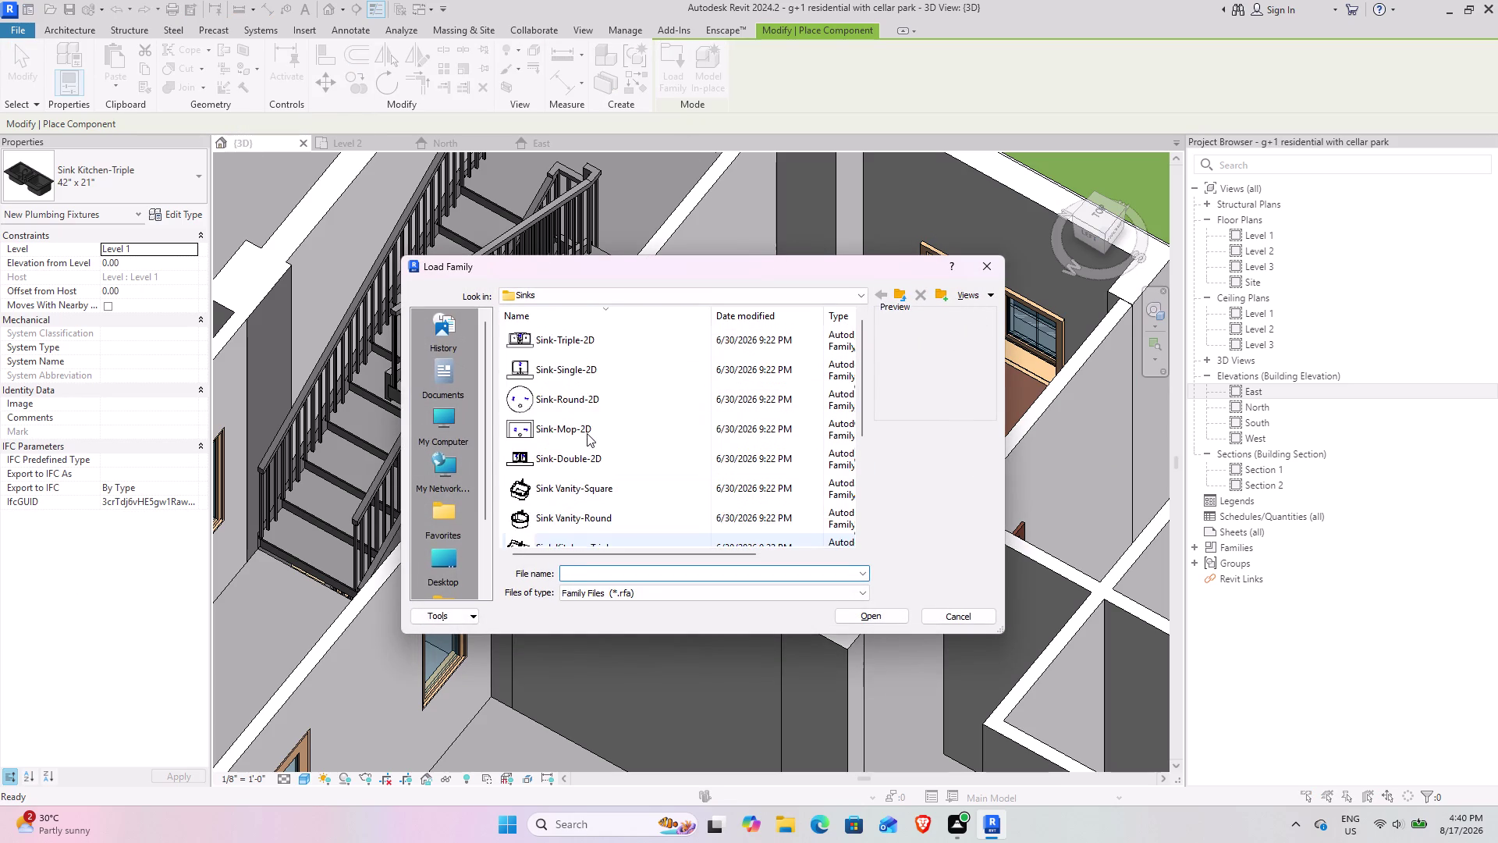
scroll(down, 3)
Browse the Water Closets folder, then go up through Fixtures and Plumbing to US.
click(896, 289)
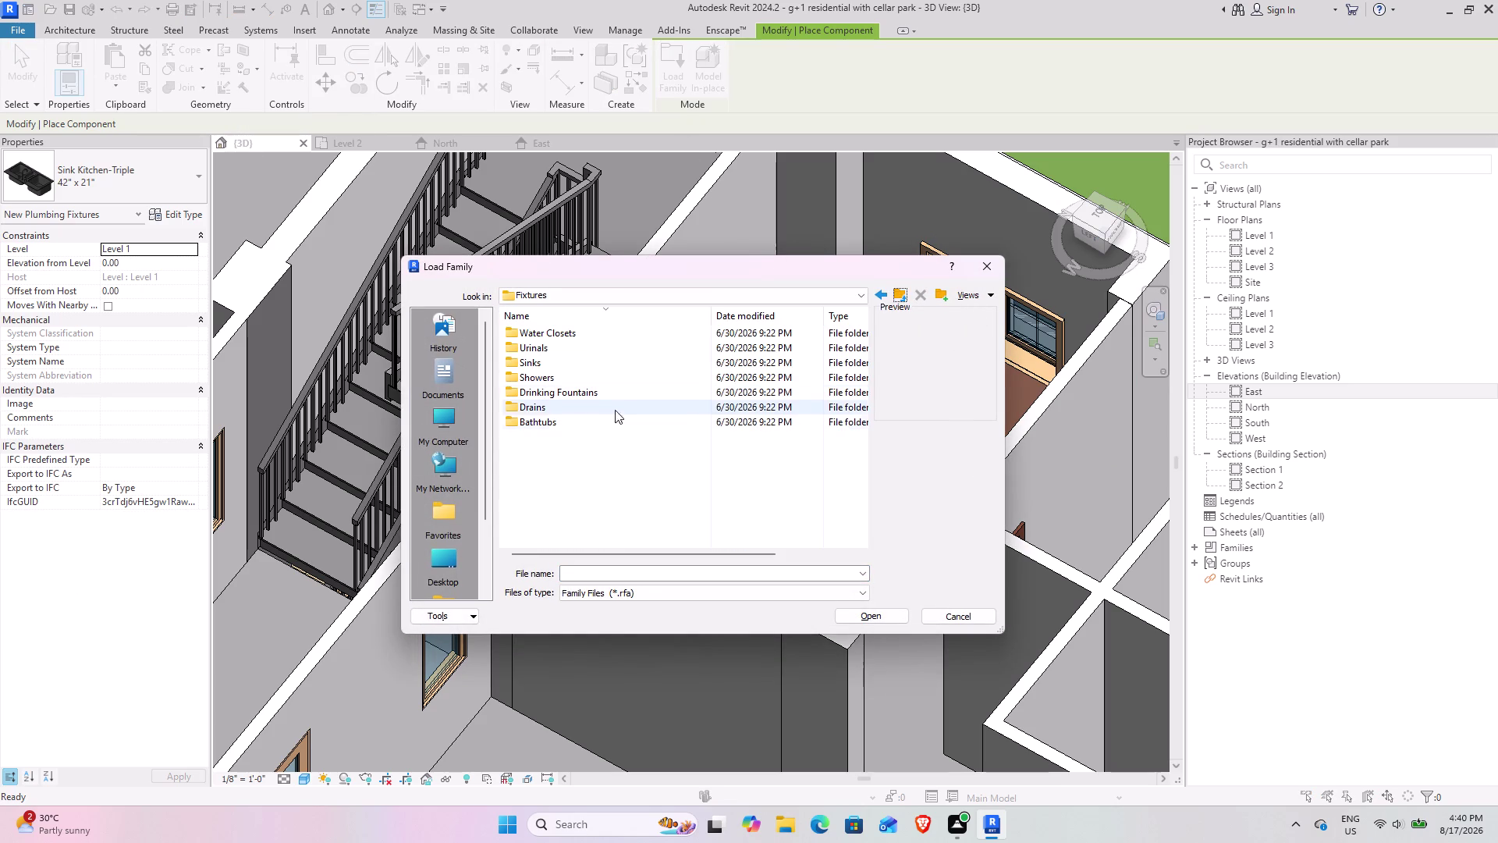
double_click(567, 334)
scroll(up, 3)
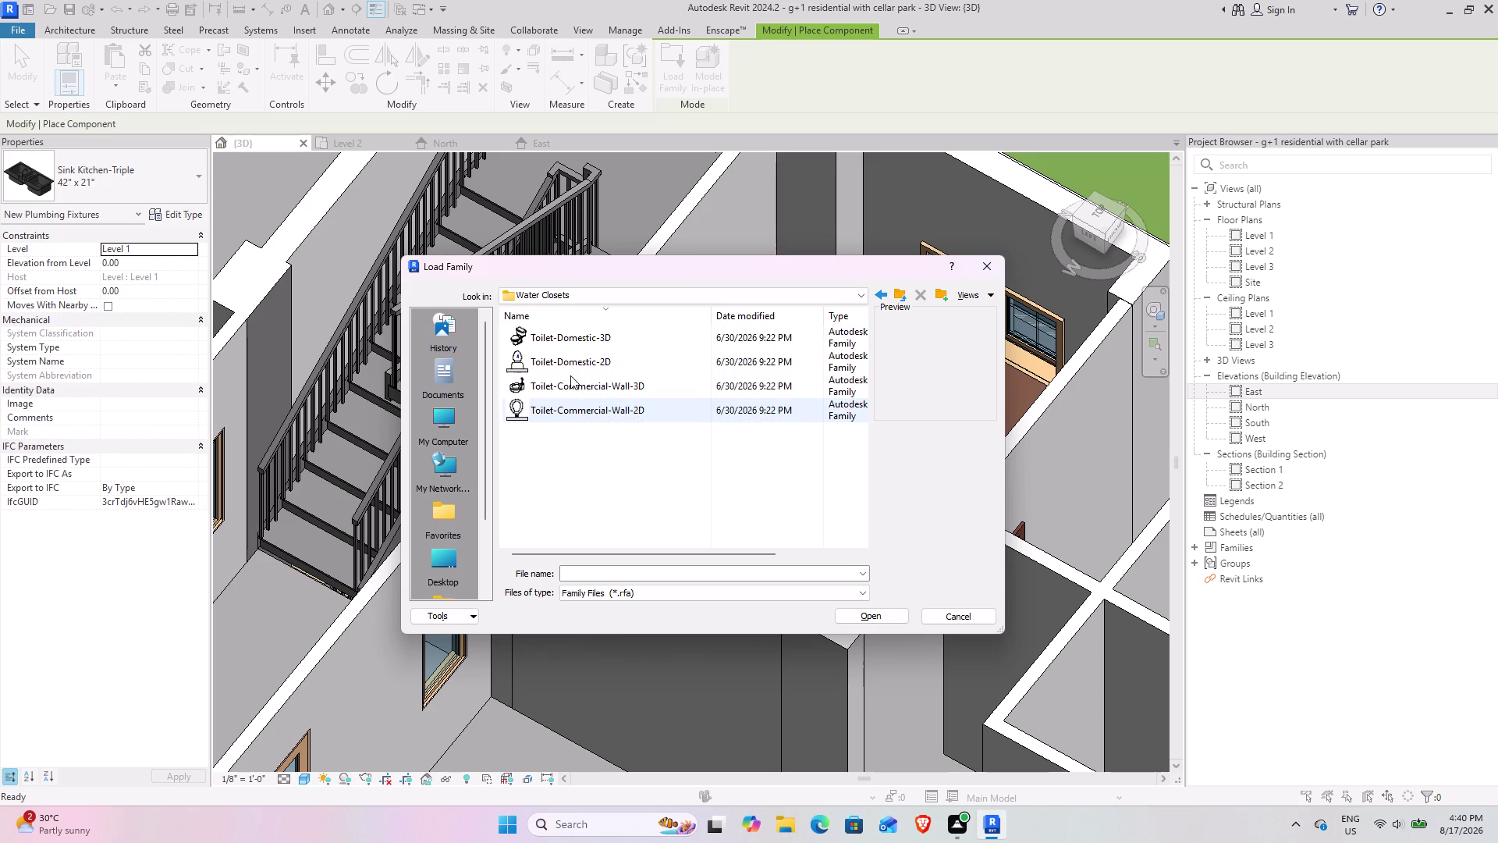
scroll(up, 3)
click(899, 294)
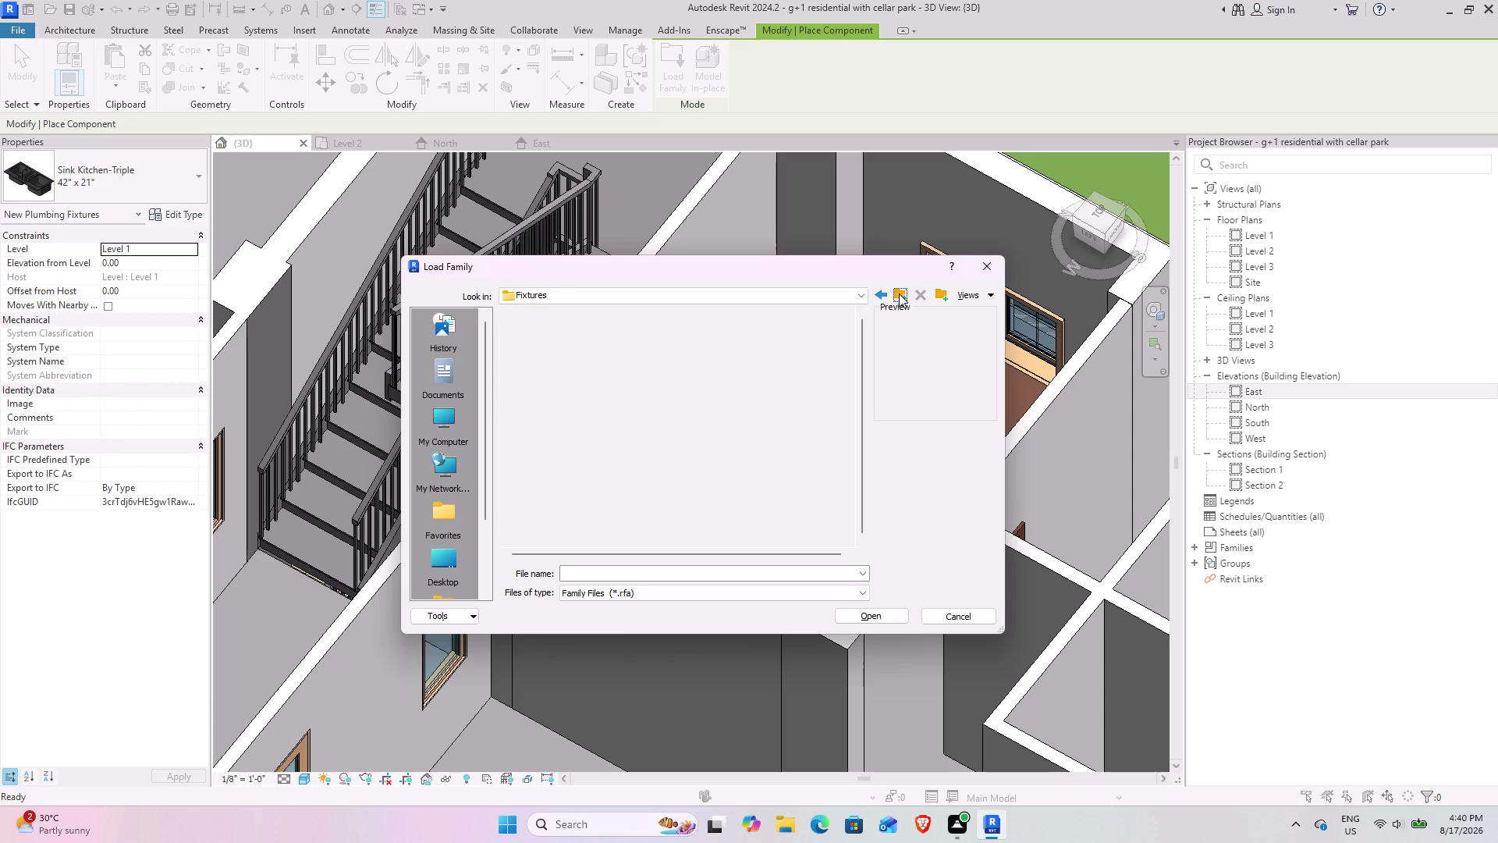
click(899, 294)
click(899, 294)
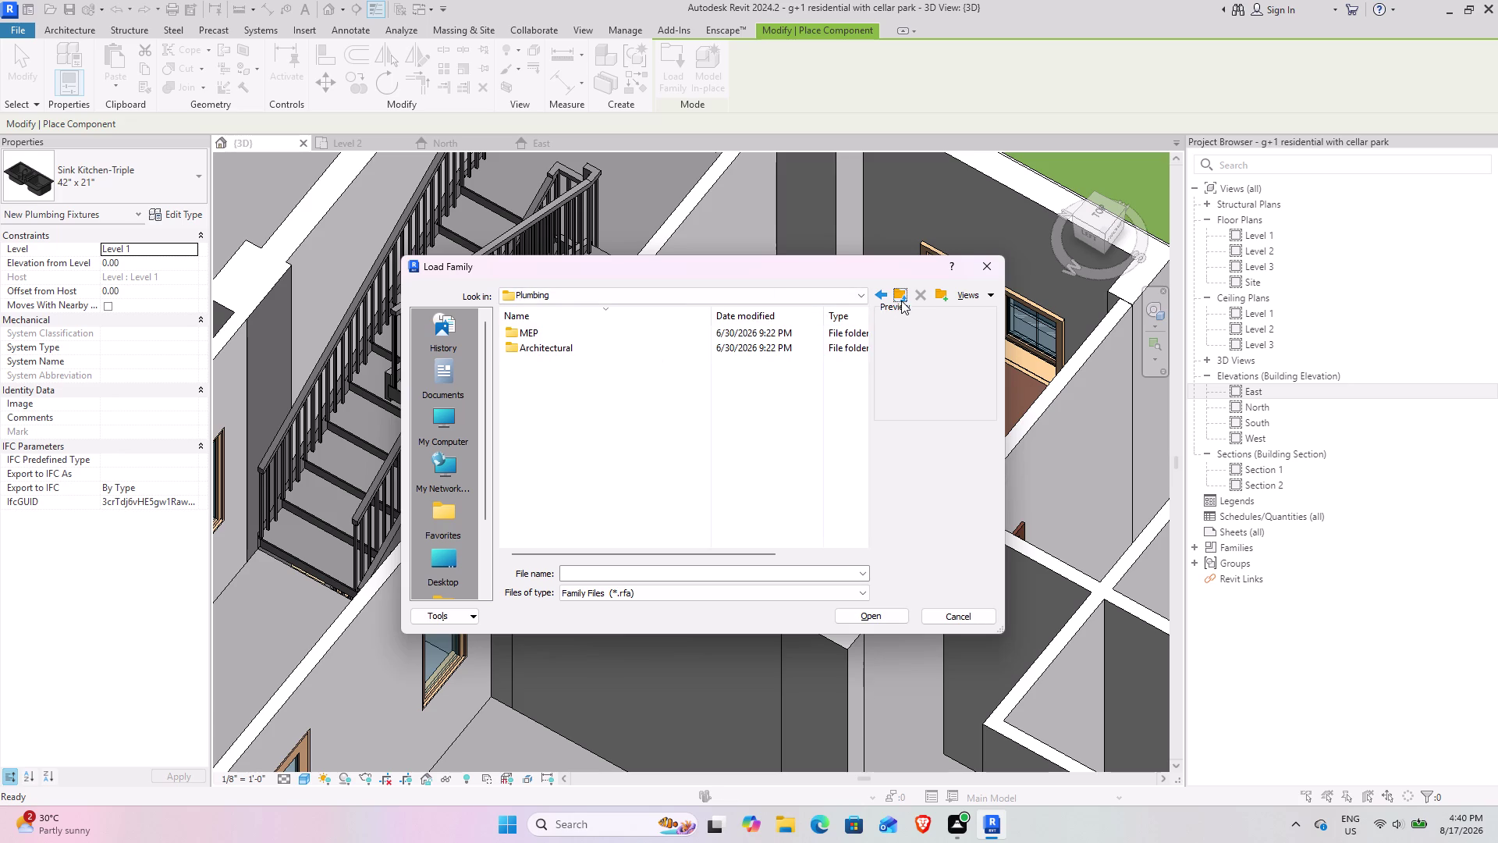
click(902, 300)
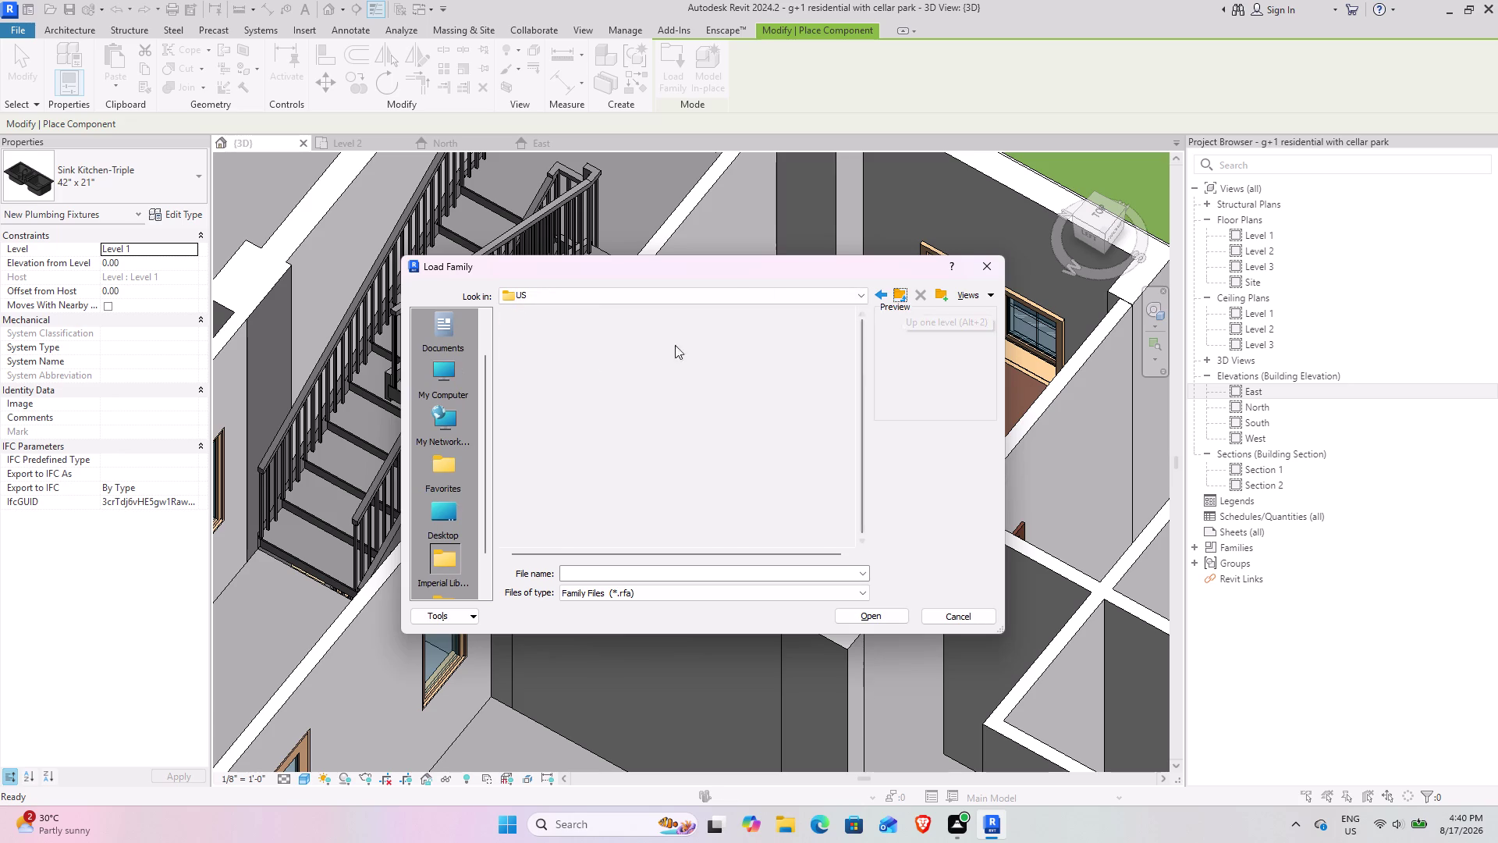
scroll(down, 3)
Open Specialty Equipment and browse the Domestic equipment families.
double_click(592, 376)
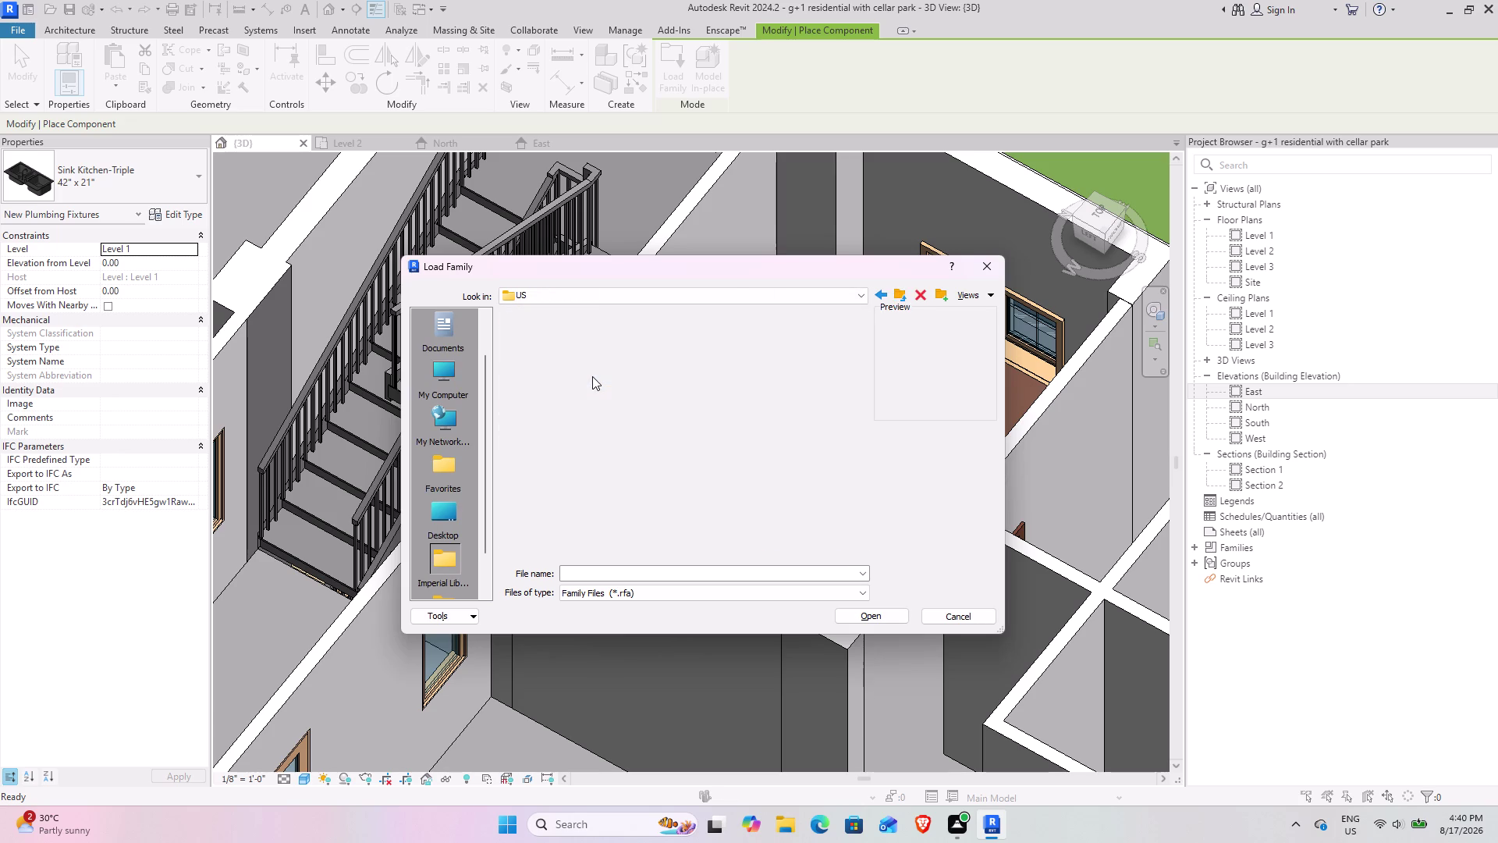
scroll(down, 3)
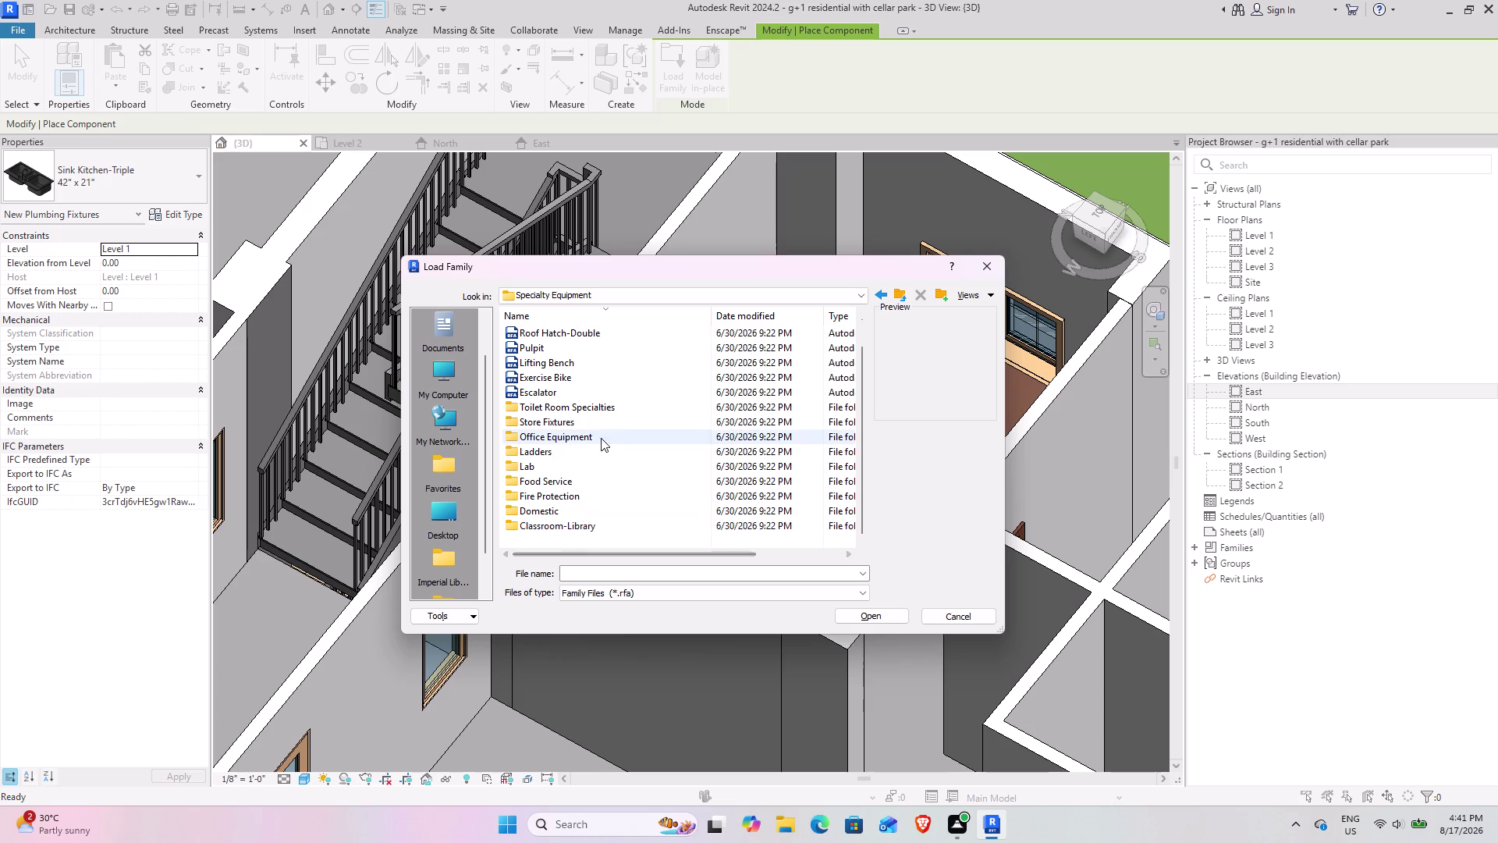
double_click(554, 514)
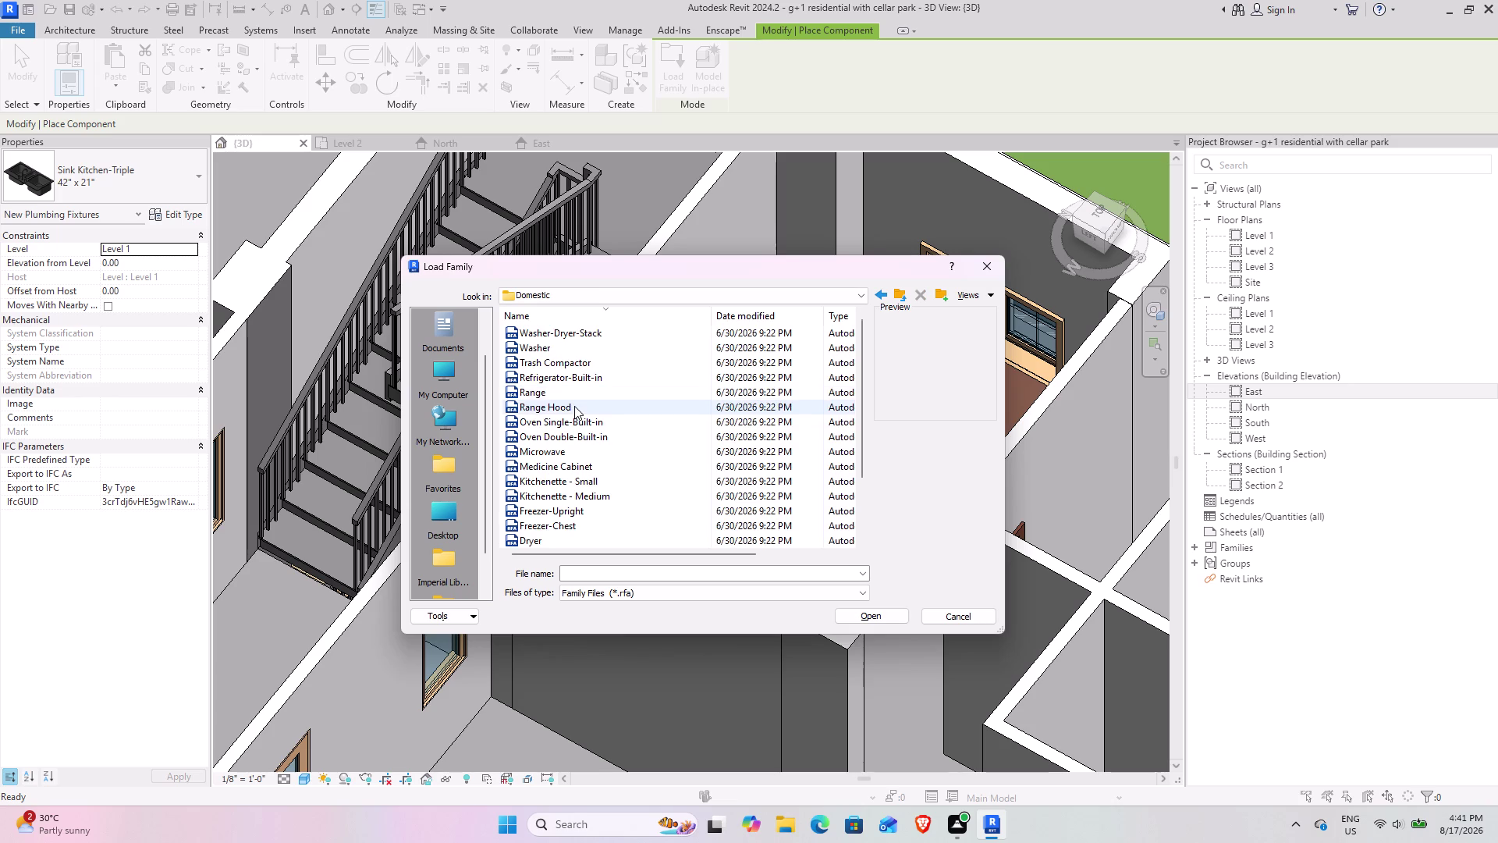
scroll(up, 3)
scroll(up, 3)
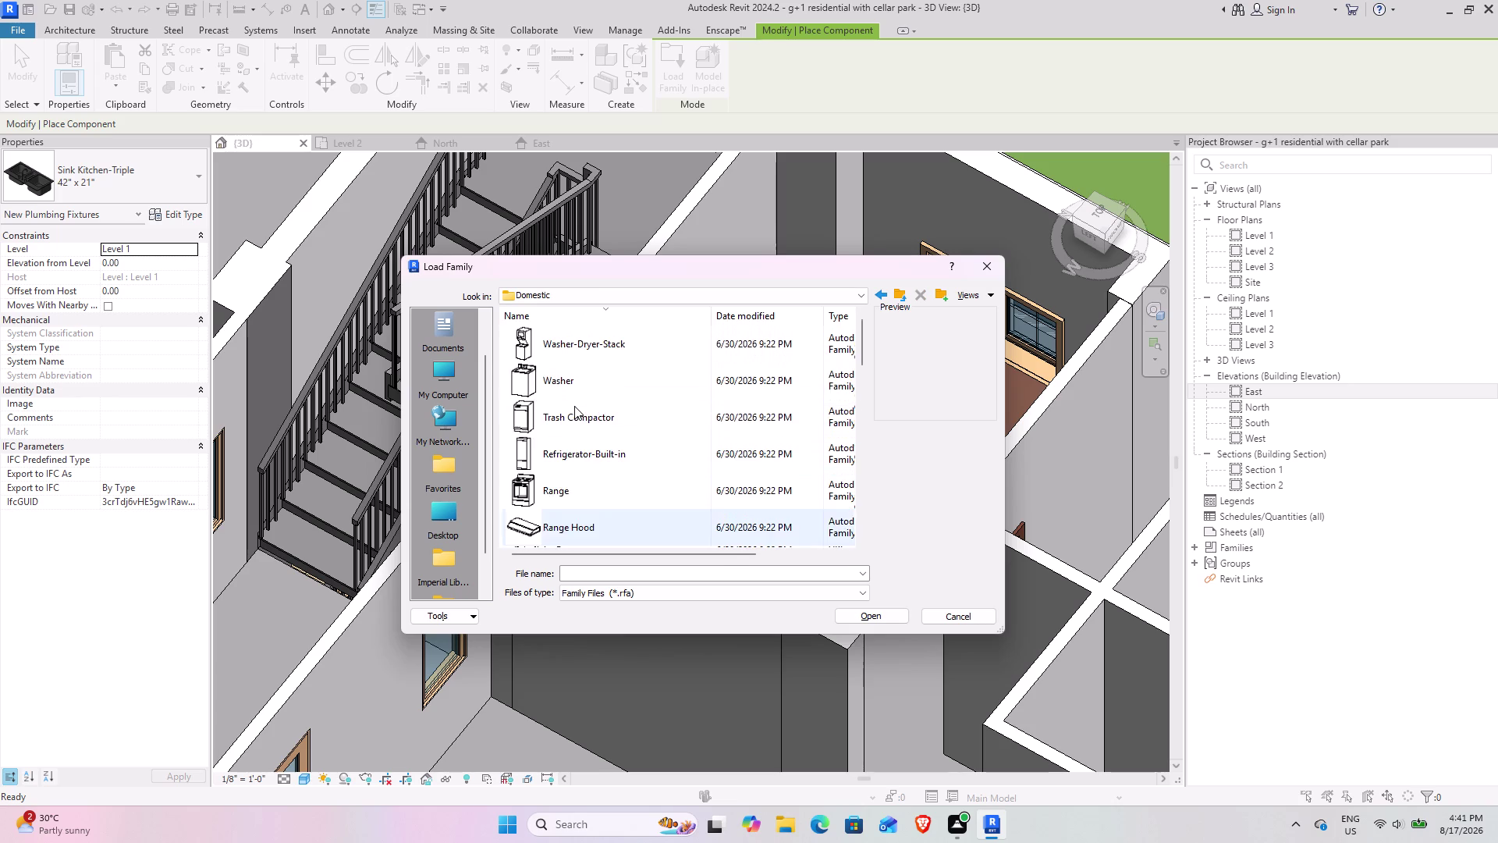
scroll(down, 3)
click(893, 305)
click(899, 290)
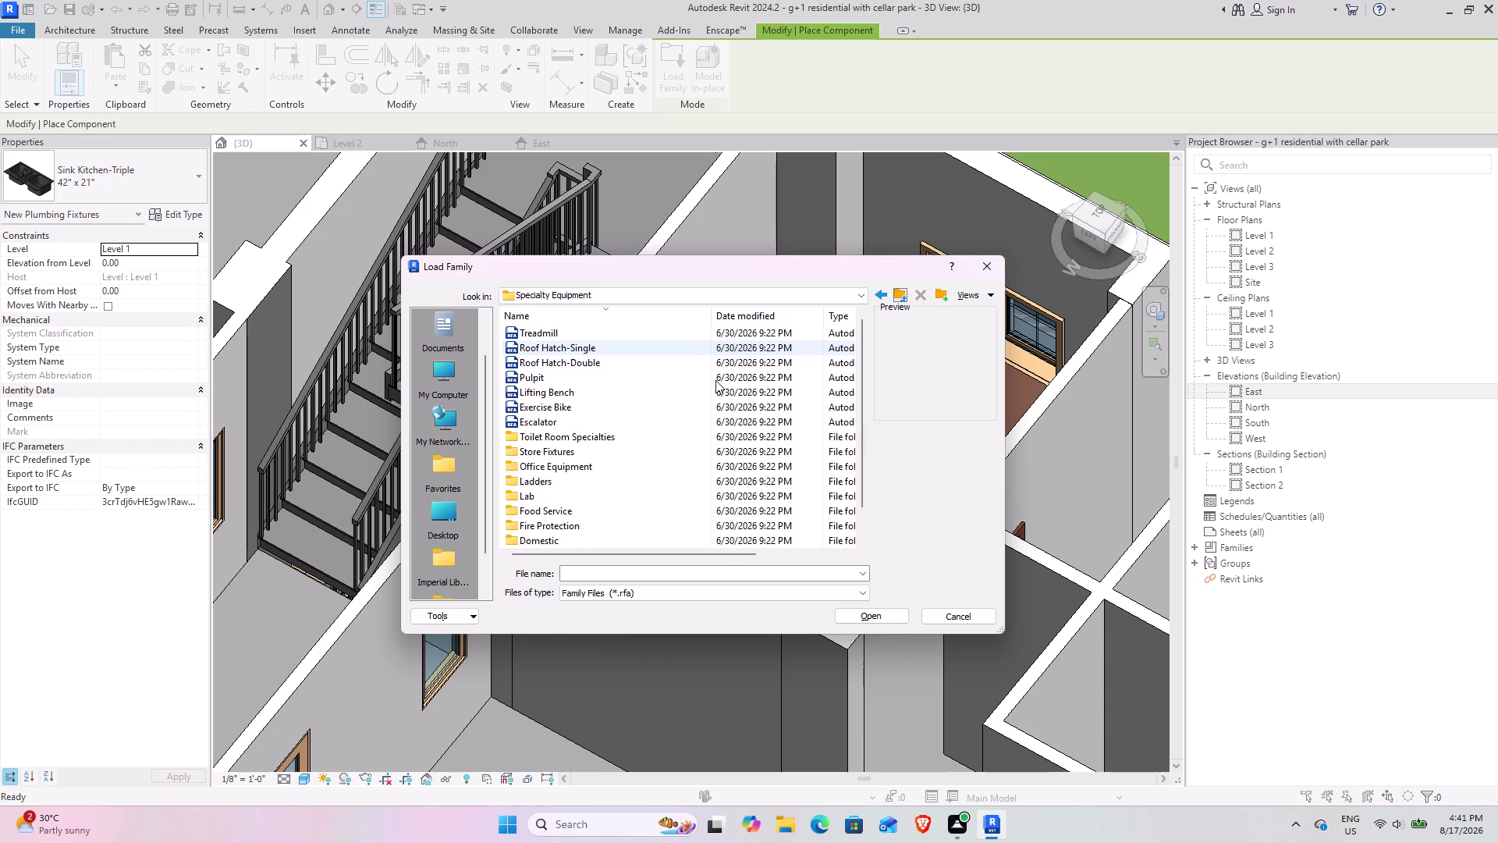
scroll(down, 3)
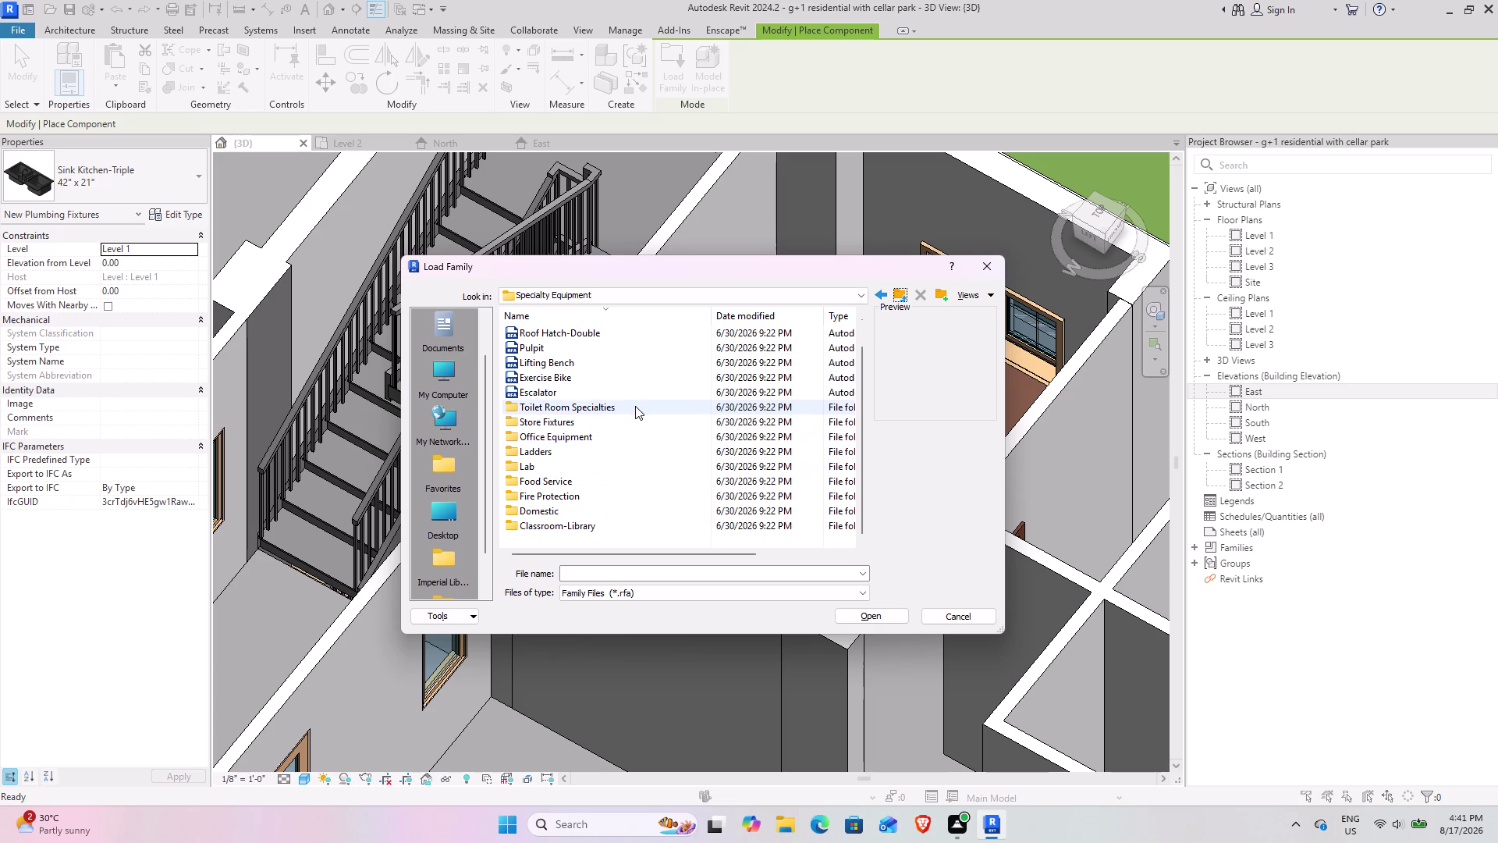
scroll(up, 3)
scroll(up, 3)
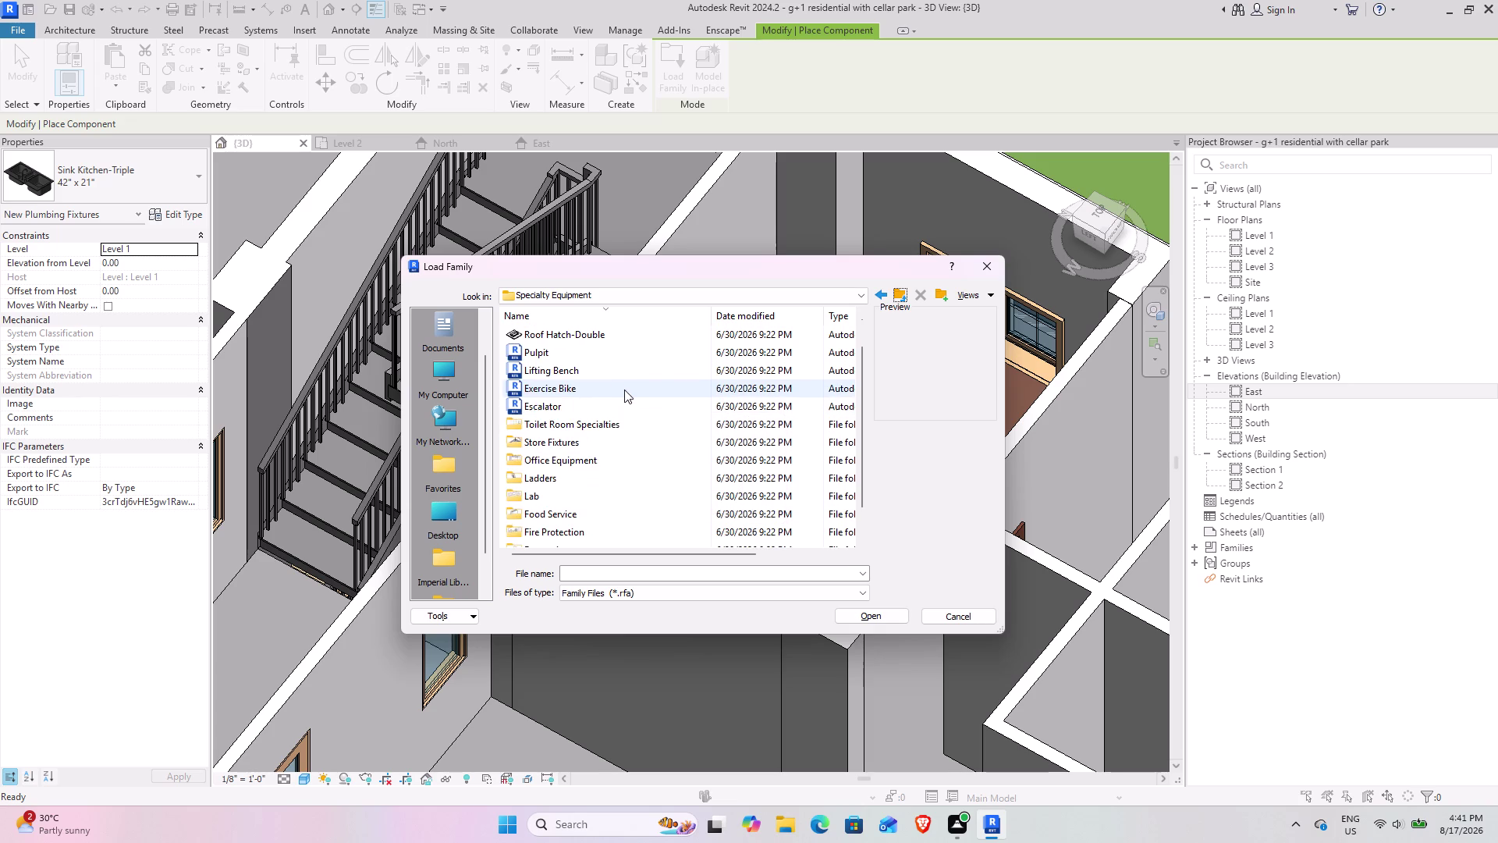
scroll(up, 3)
scroll(up, 3)
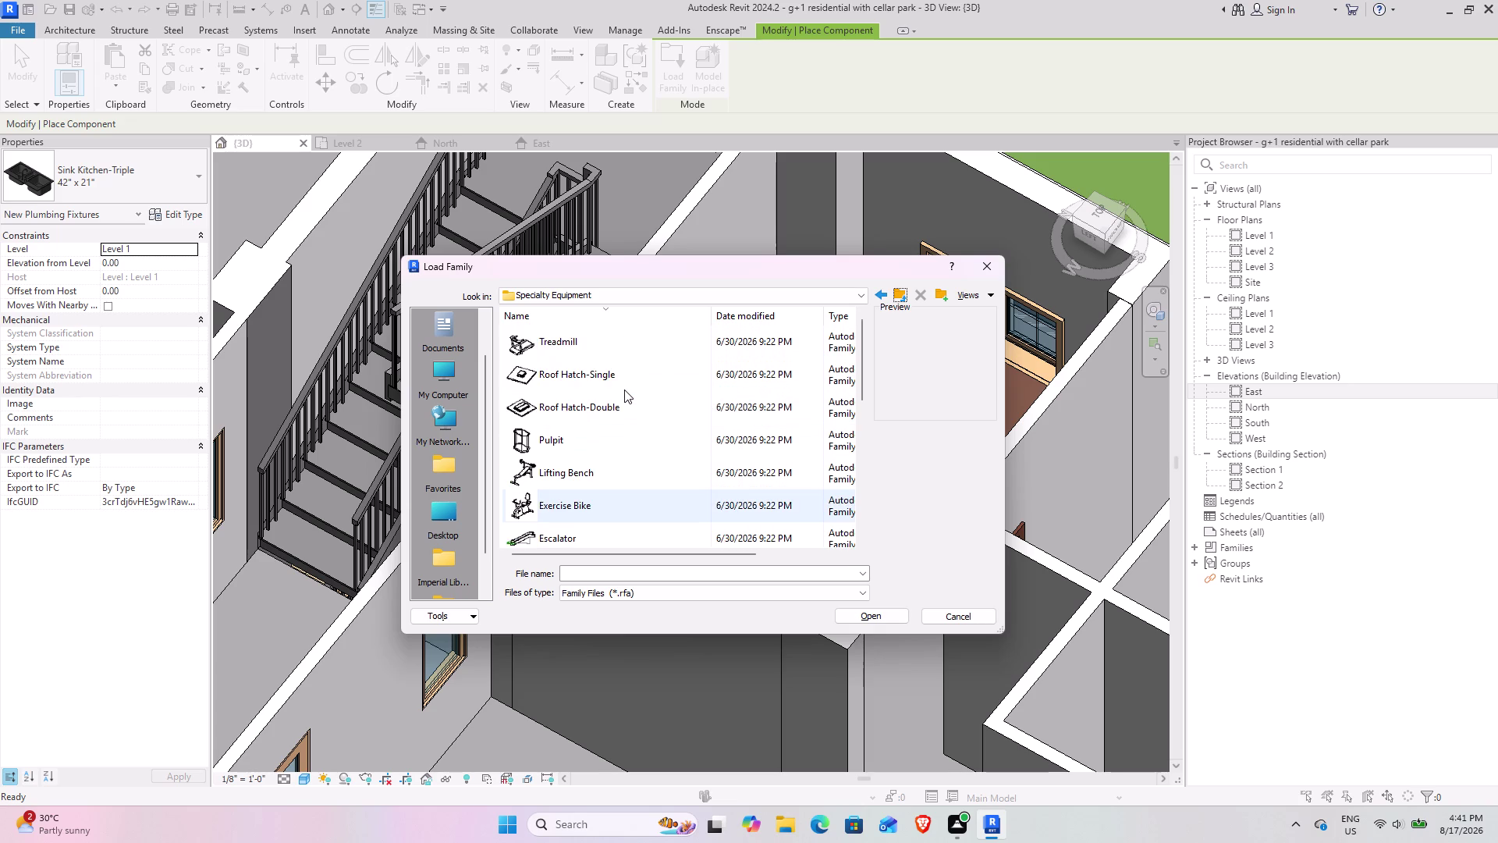
scroll(down, 3)
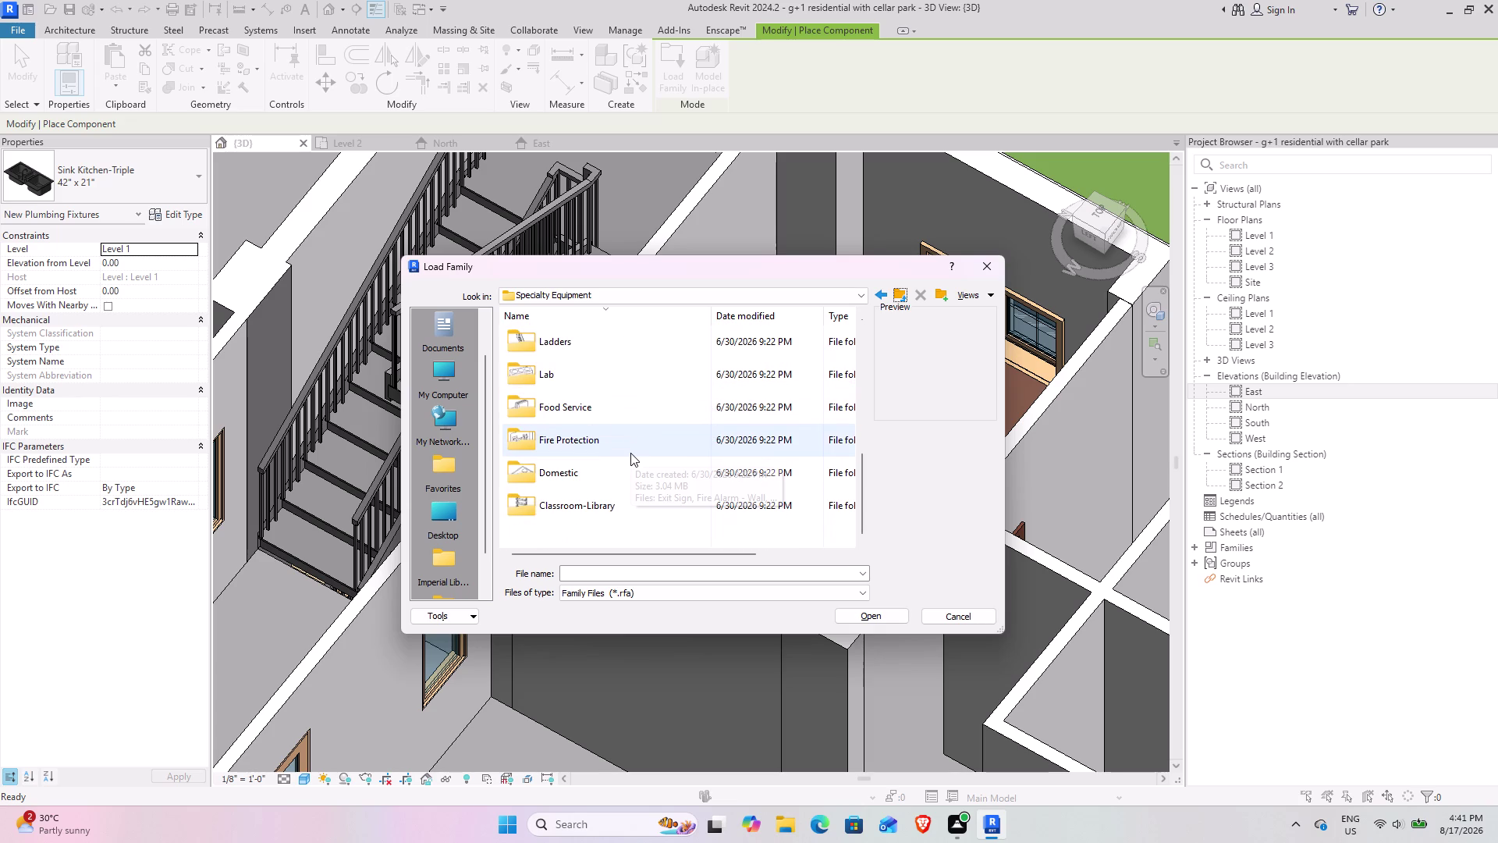
Browse the Lab equipment families, then return to the Specialty Equipment folder.
double_click(619, 377)
scroll(up, 3)
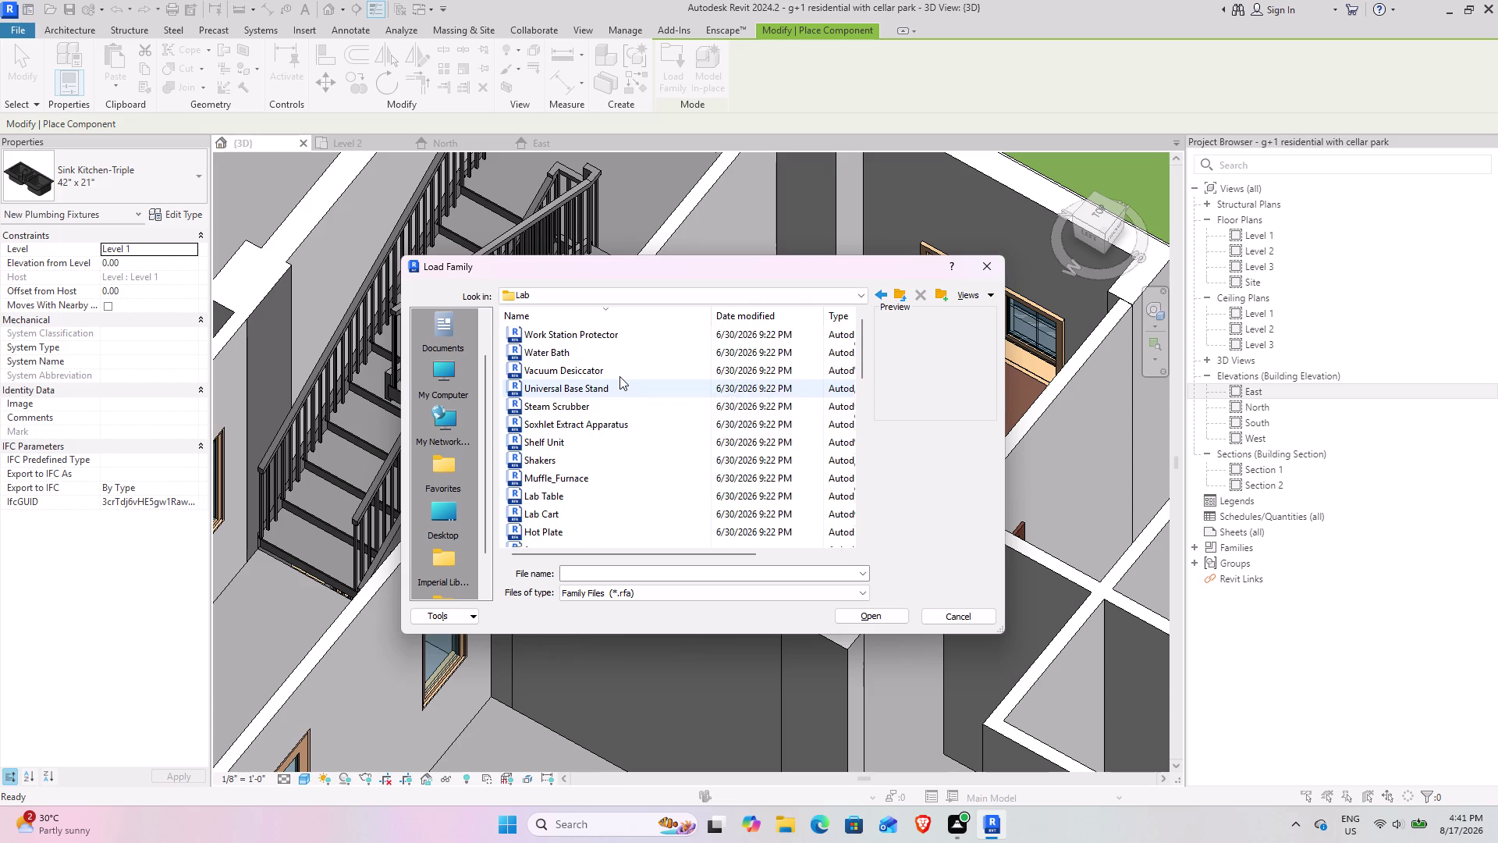
scroll(up, 3)
scroll(up, 3)
scroll(down, 3)
scroll(down, 3)
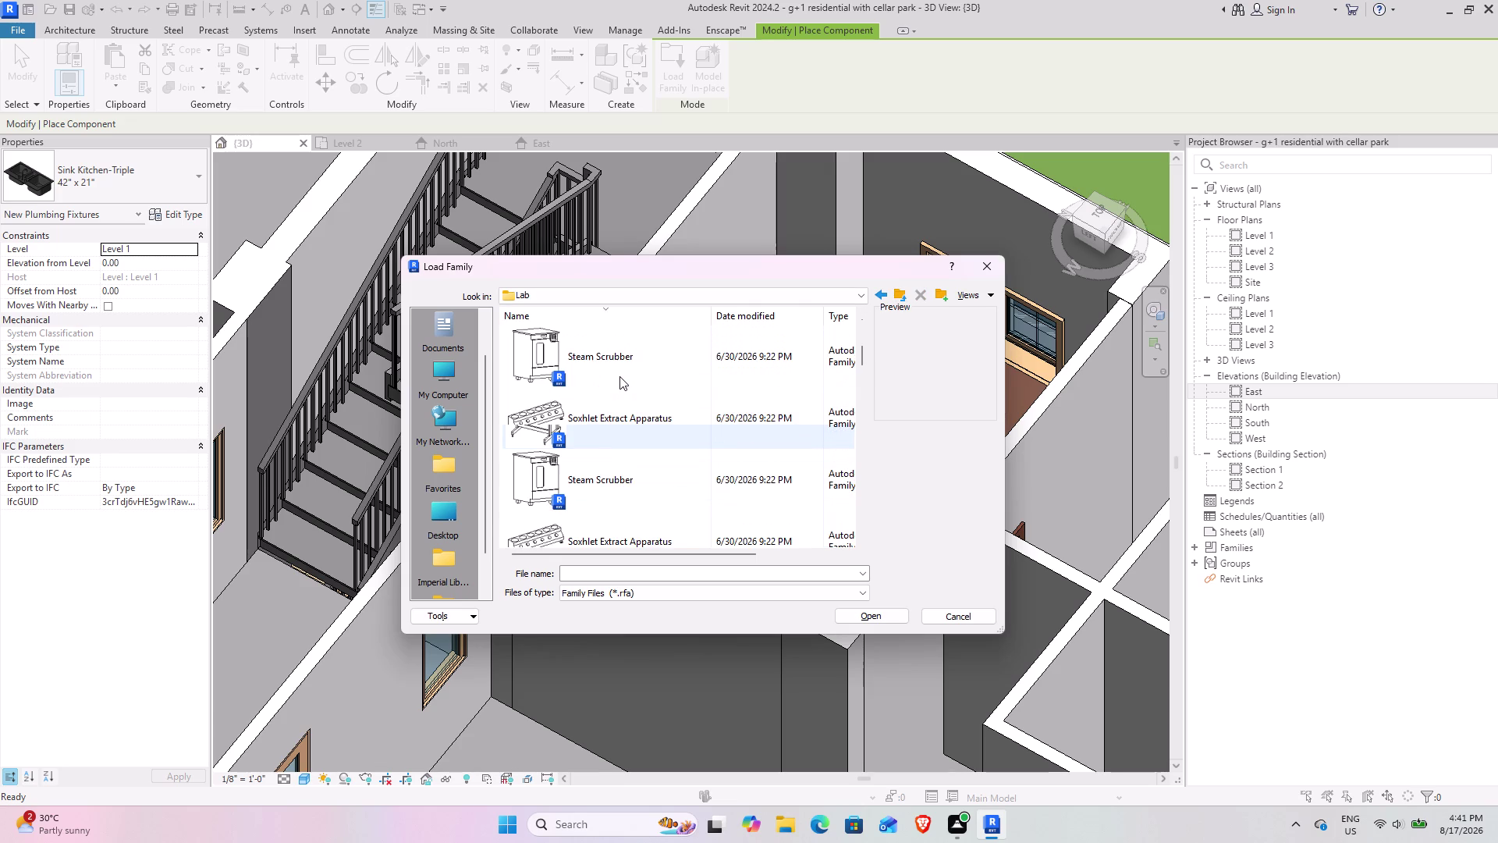
scroll(down, 3)
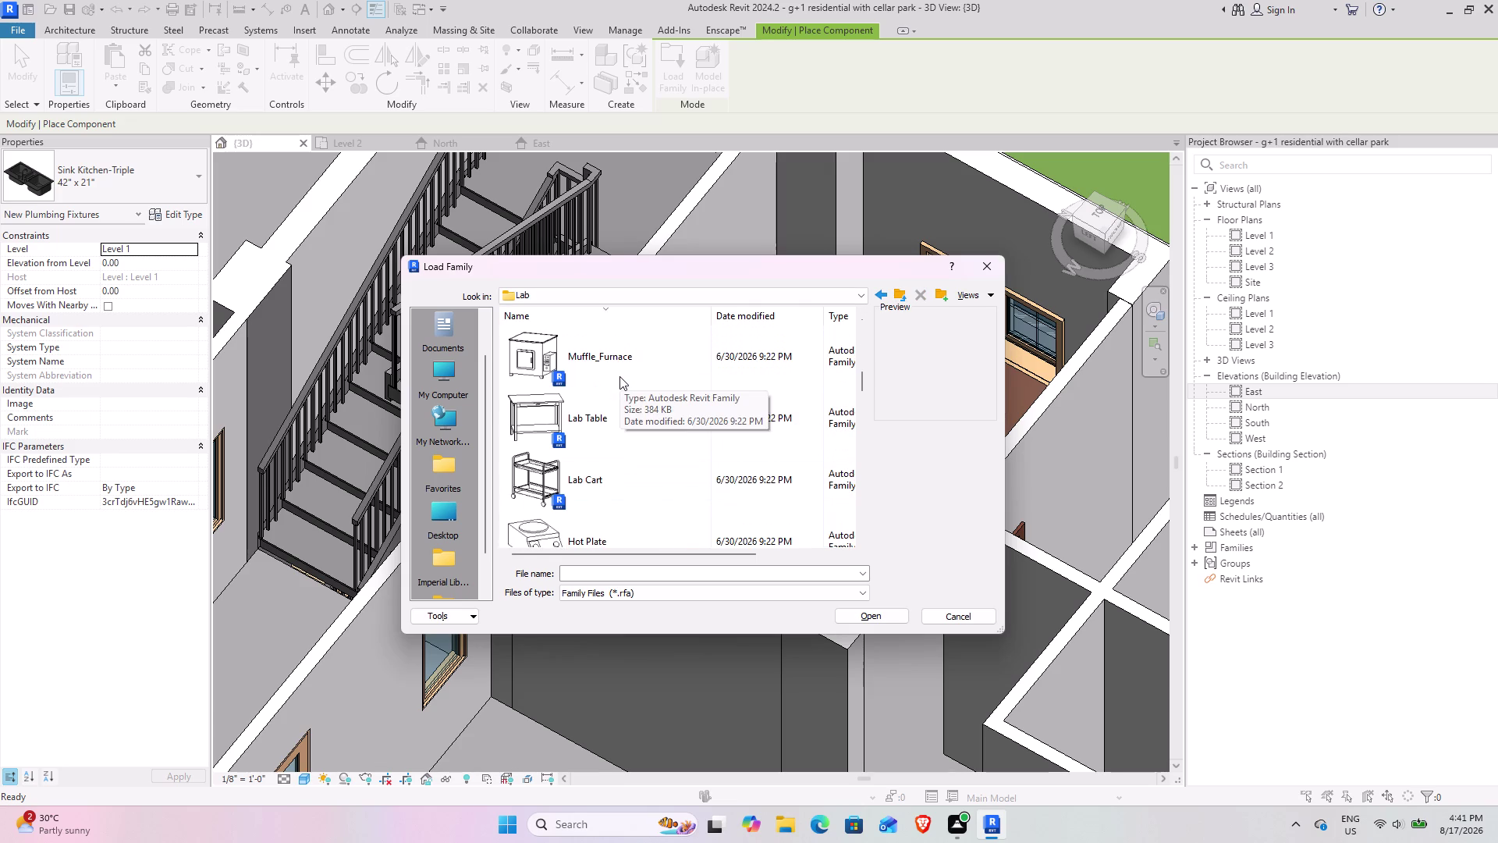
scroll(down, 3)
scroll(down, 3)
scroll(down, 3)
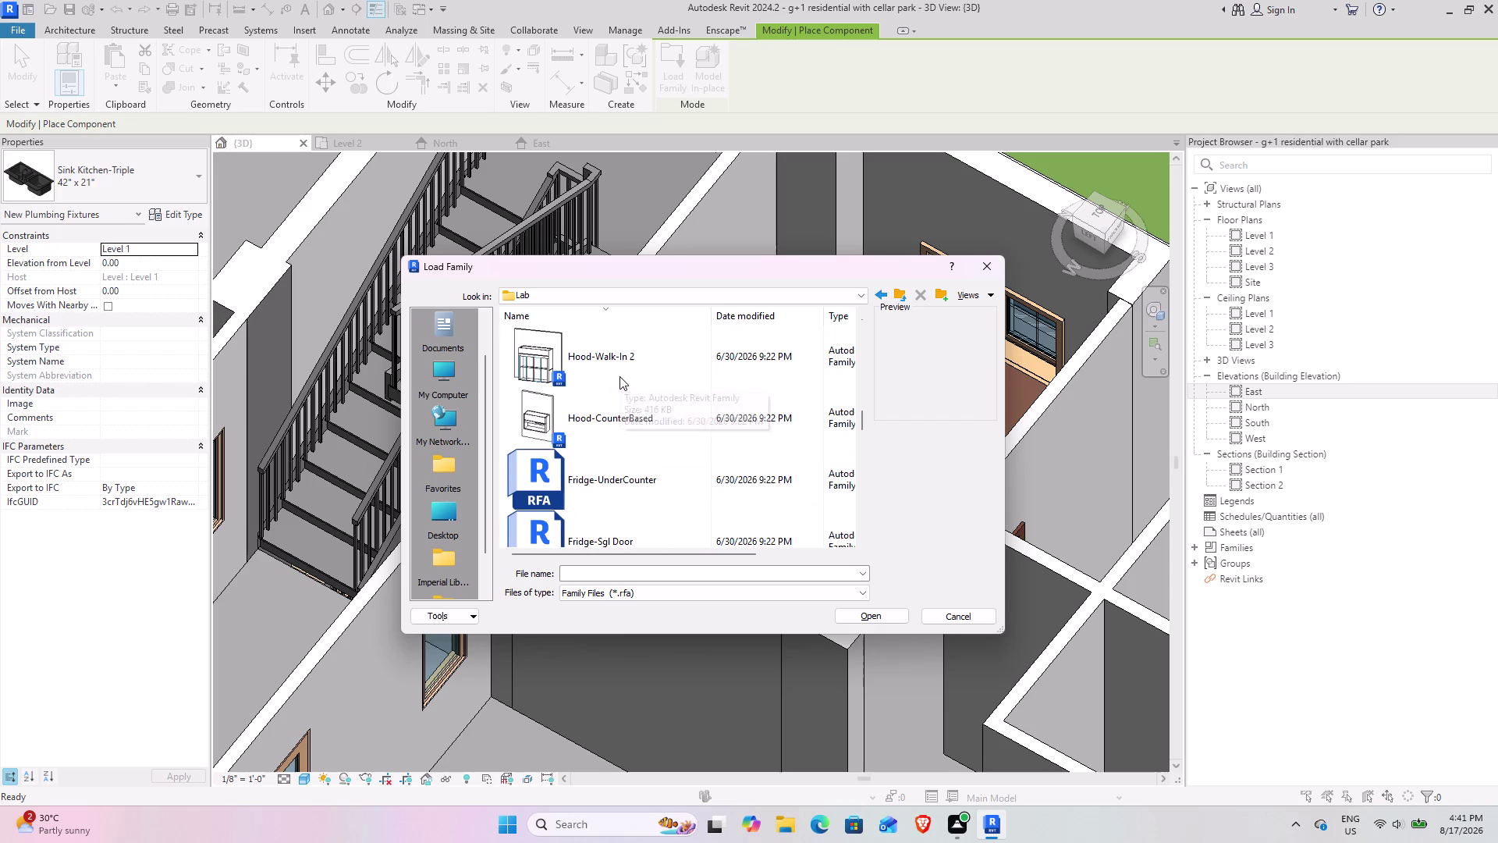
scroll(down, 3)
scroll(down, 3)
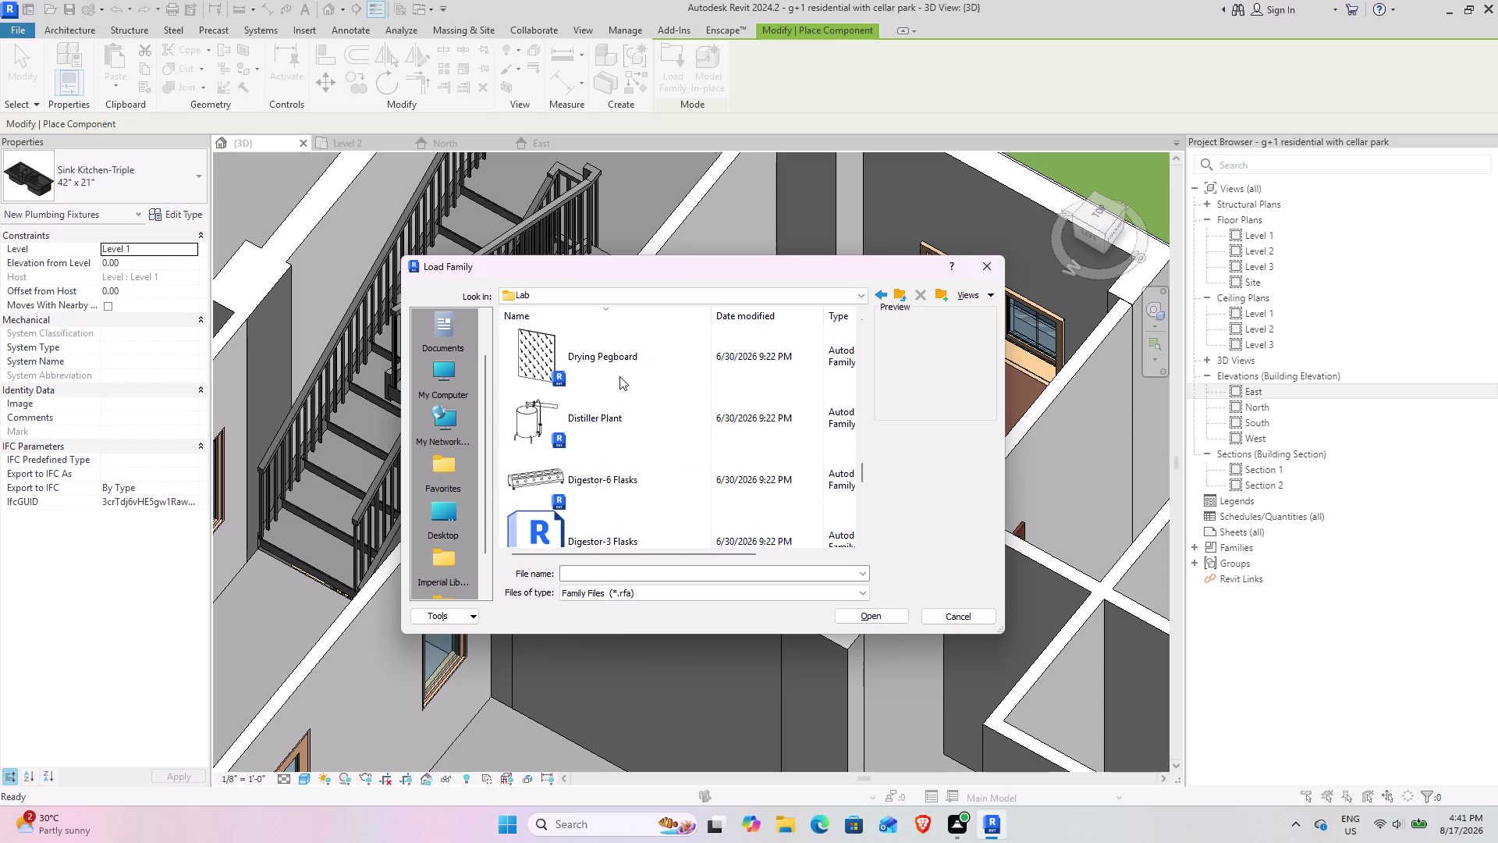
scroll(up, 3)
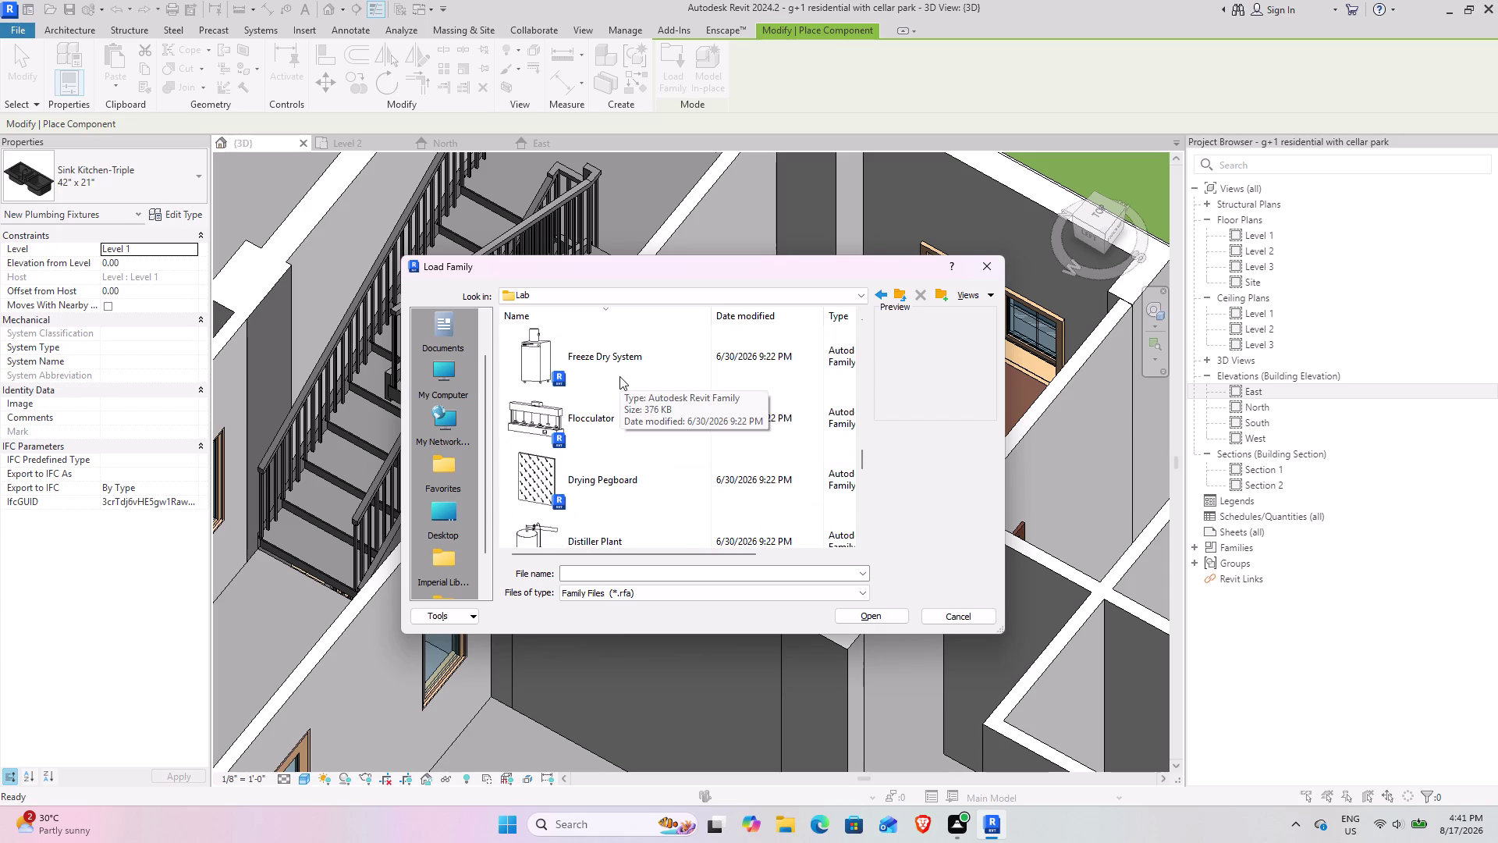
scroll(down, 3)
scroll(down, 3)
scroll(down, 3)
scroll(down, 3)
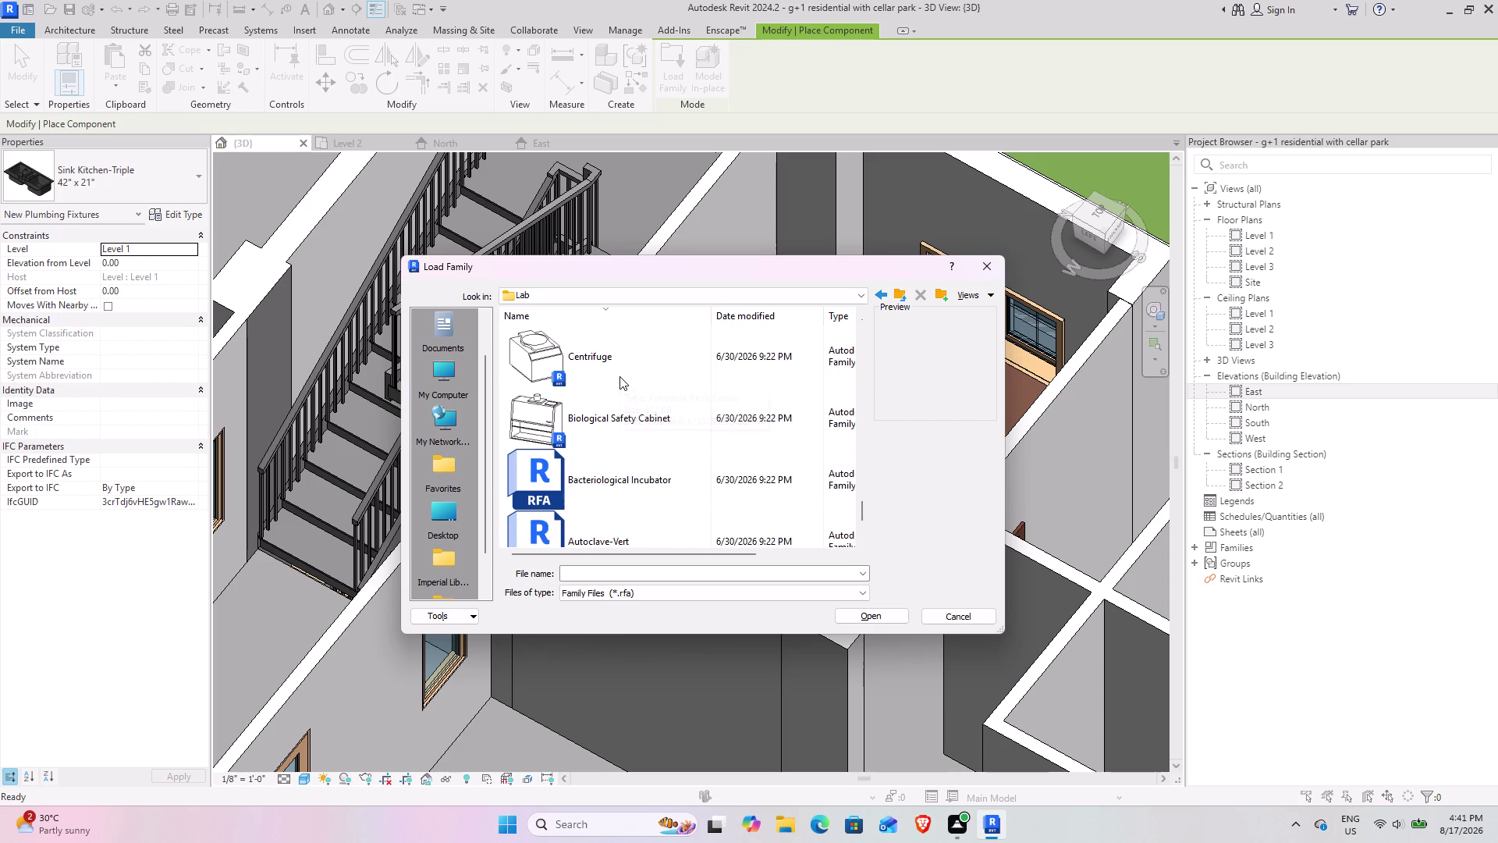
scroll(down, 3)
click(902, 292)
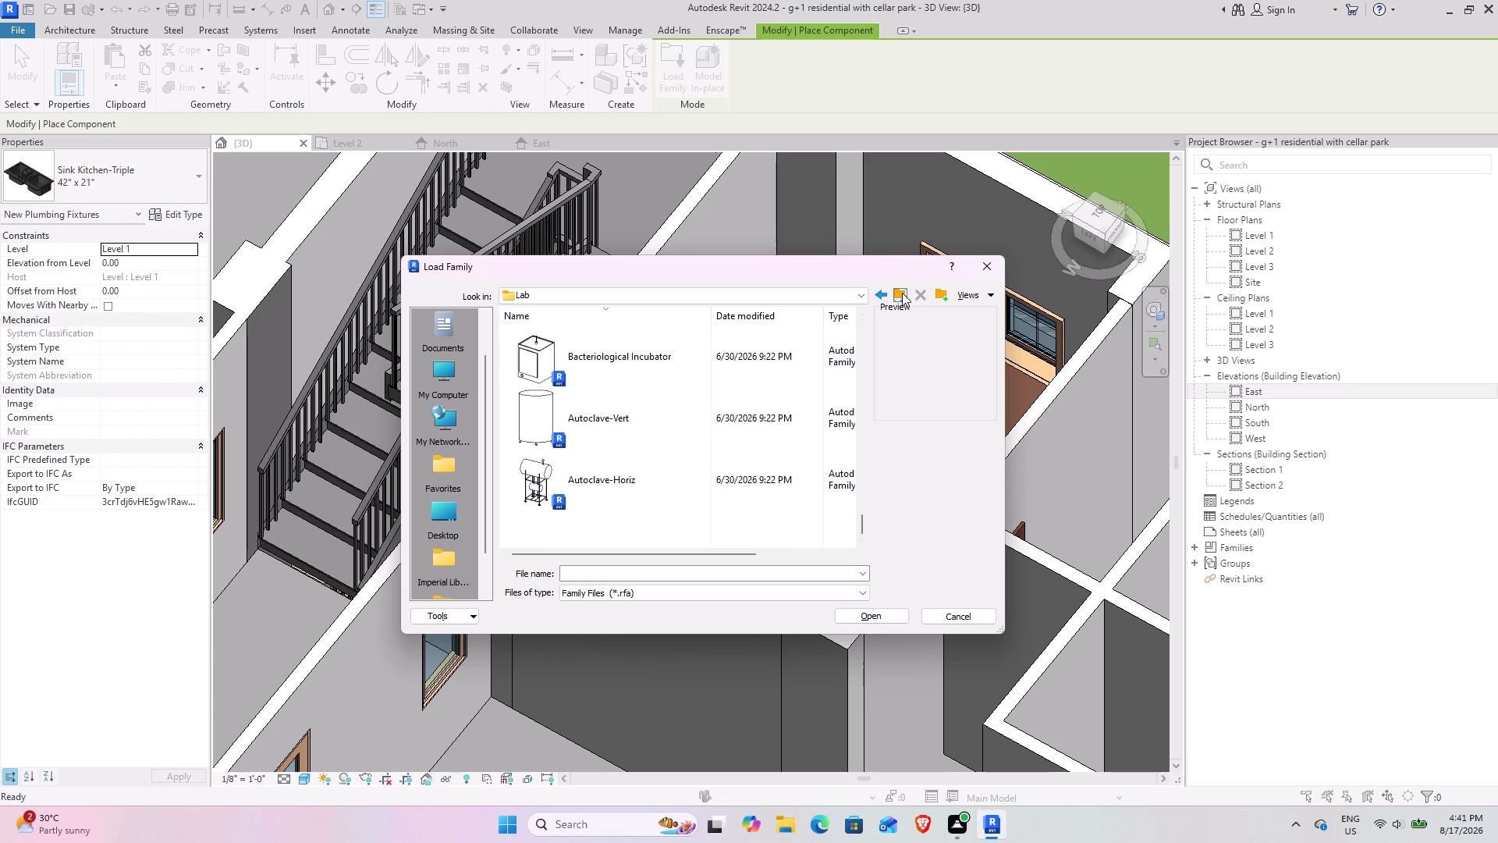
scroll(down, 3)
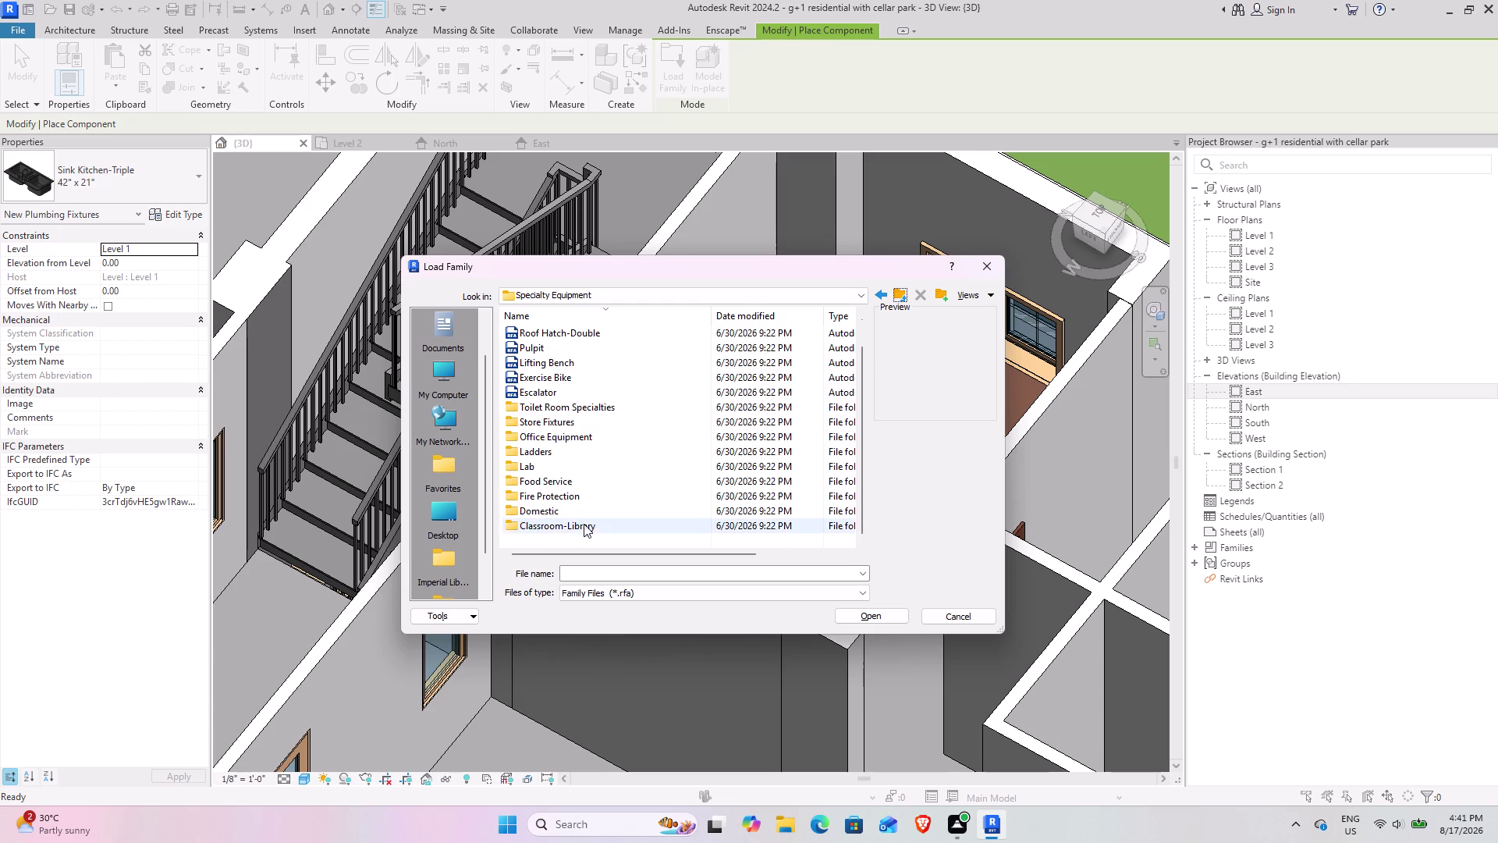
Browse the Store Fixtures families, then return to the Specialty Equipment folder.
double_click(572, 423)
scroll(up, 3)
scroll(up, 3)
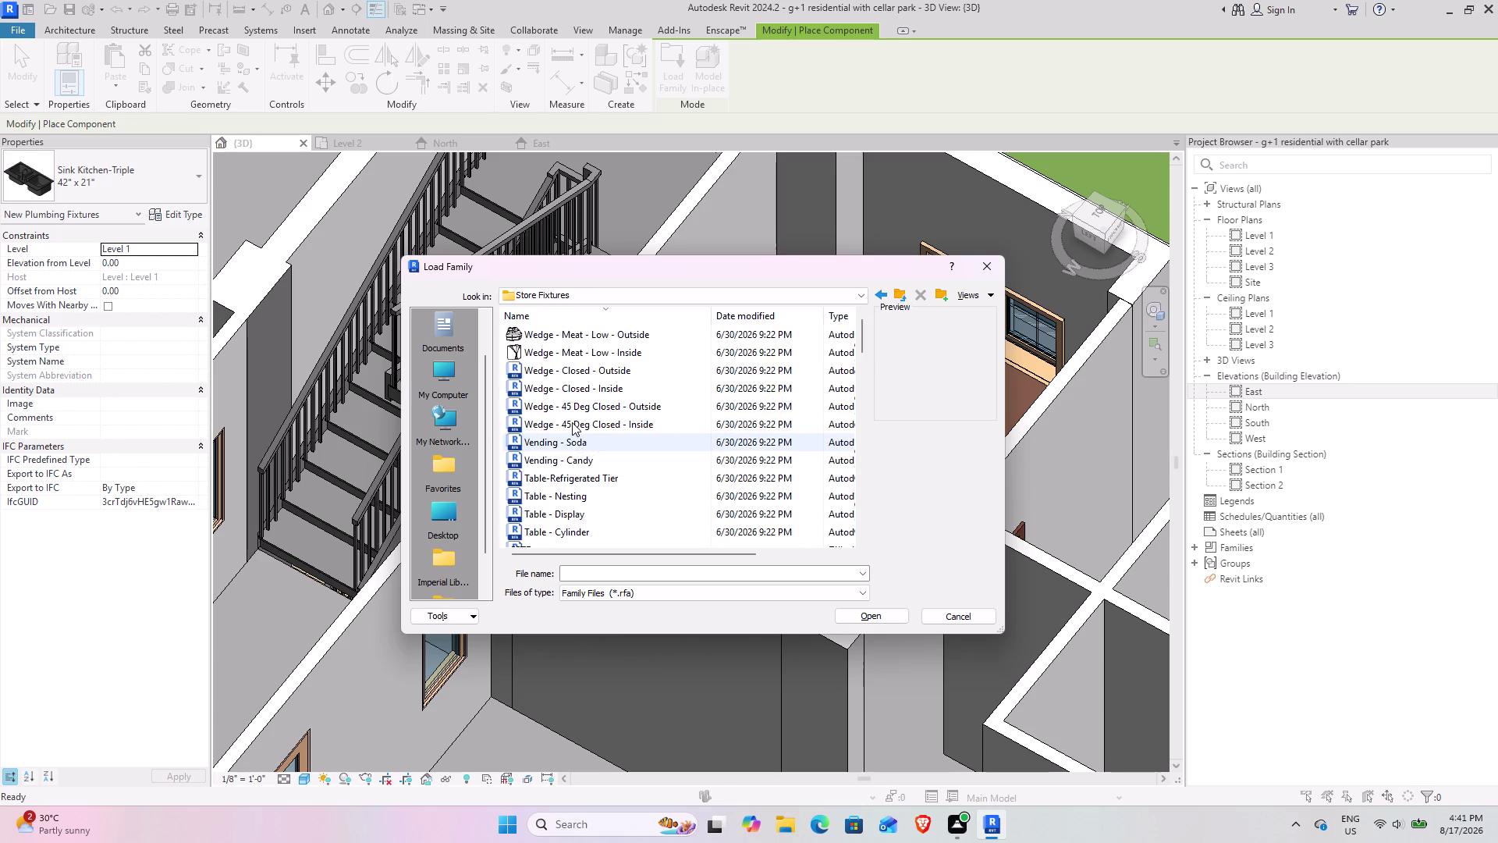
scroll(up, 3)
scroll(up, 3)
scroll(up, 3)
scroll(down, 3)
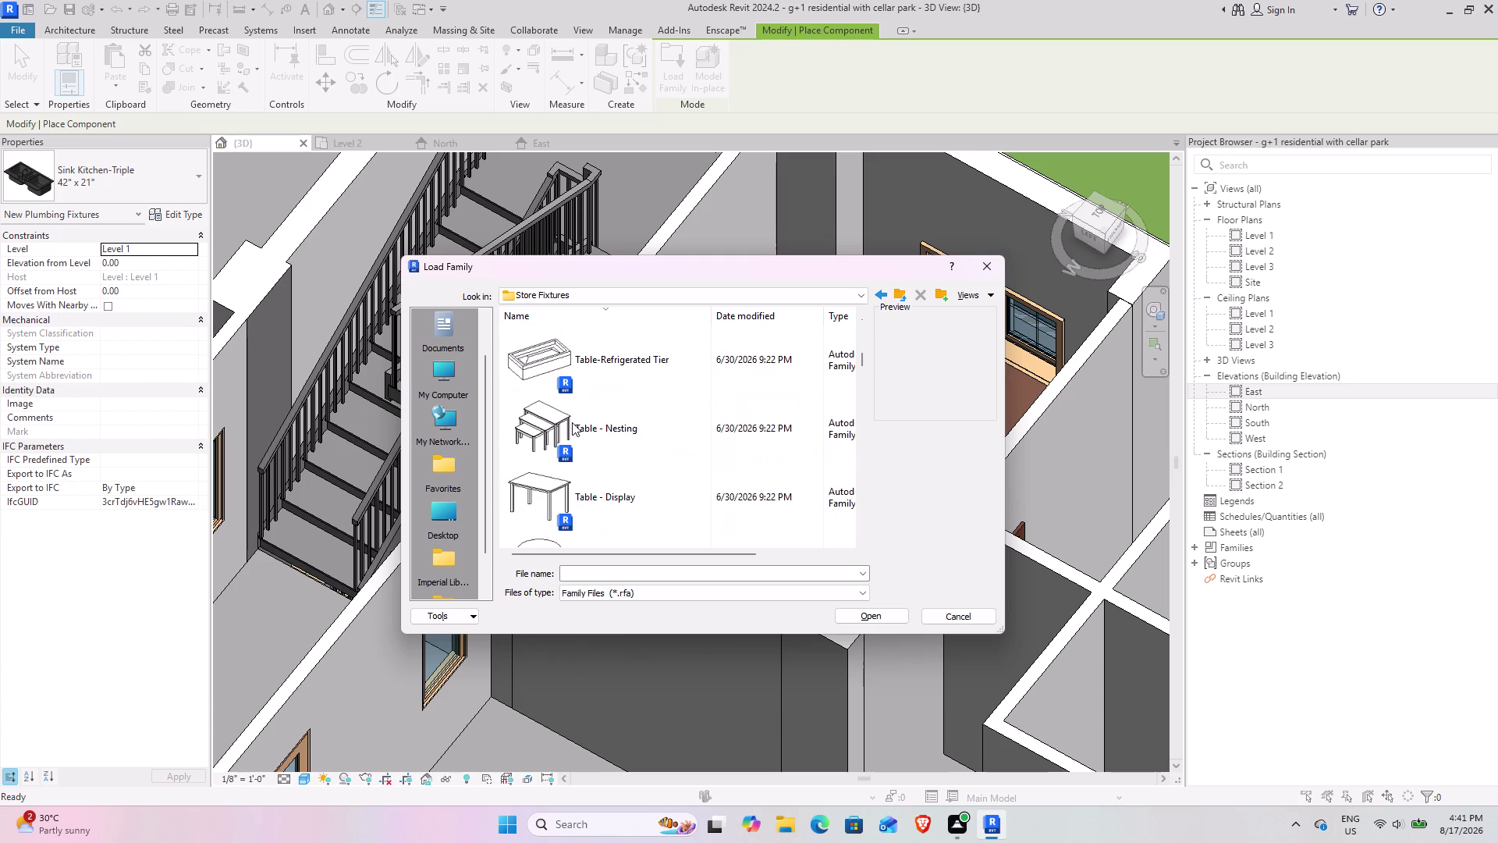
scroll(up, 3)
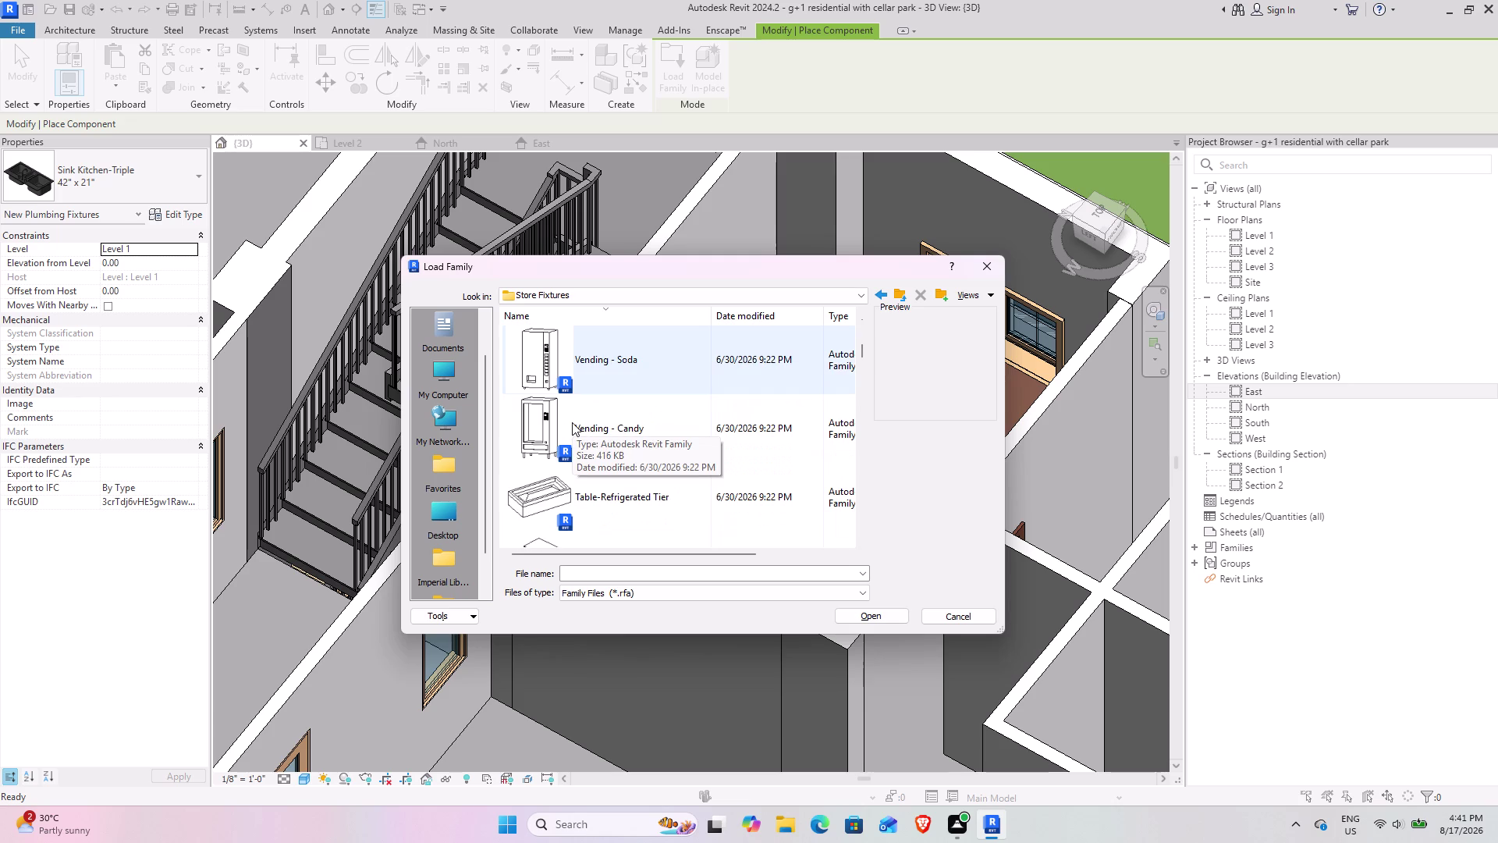
scroll(down, 3)
click(897, 289)
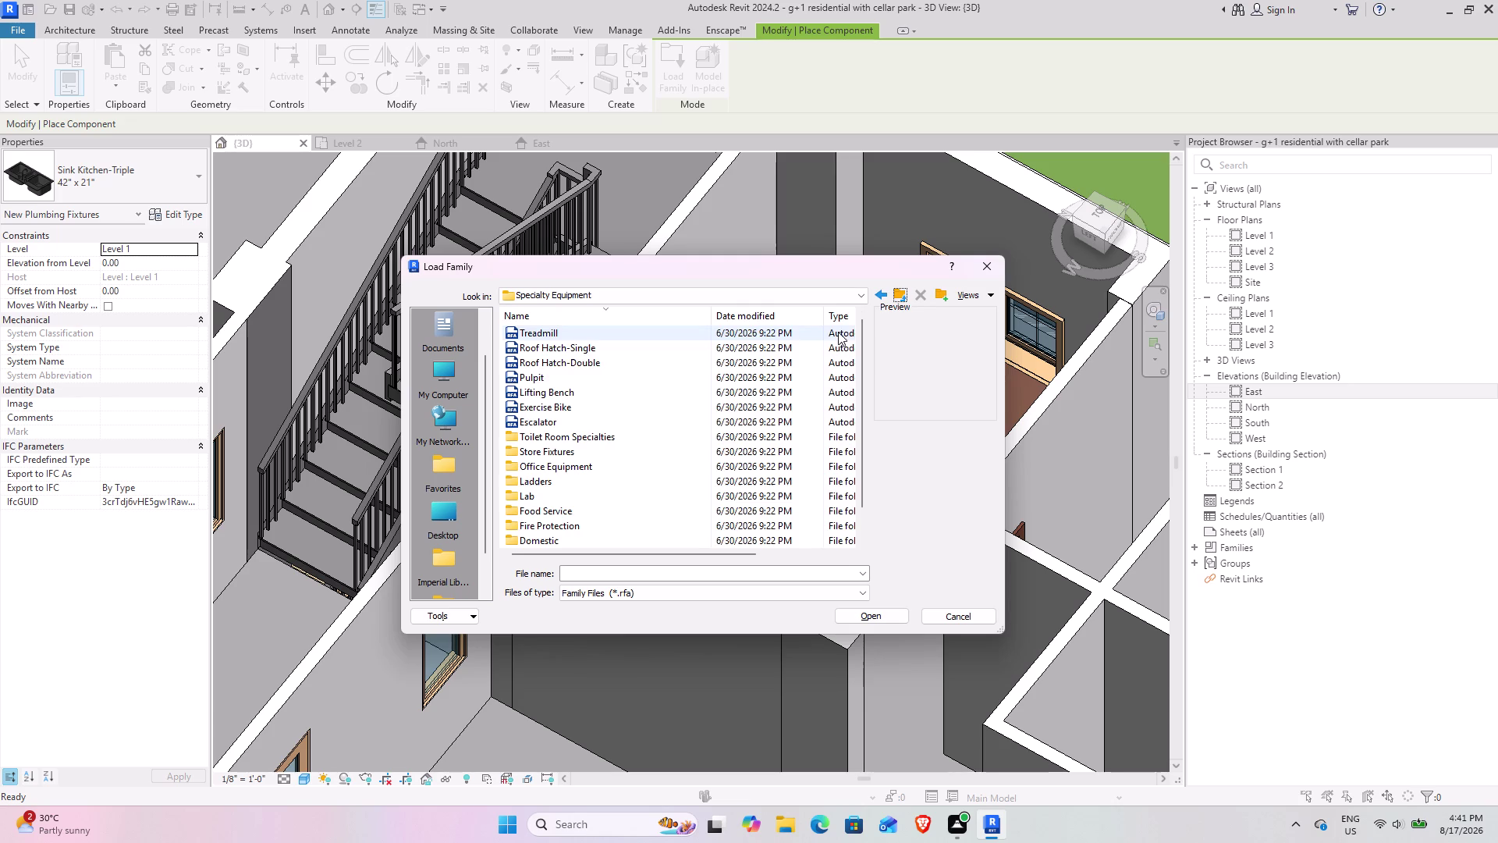
Look through the Office Equipment families and go back to Specialty Equipment.
double_click(602, 465)
scroll(up, 3)
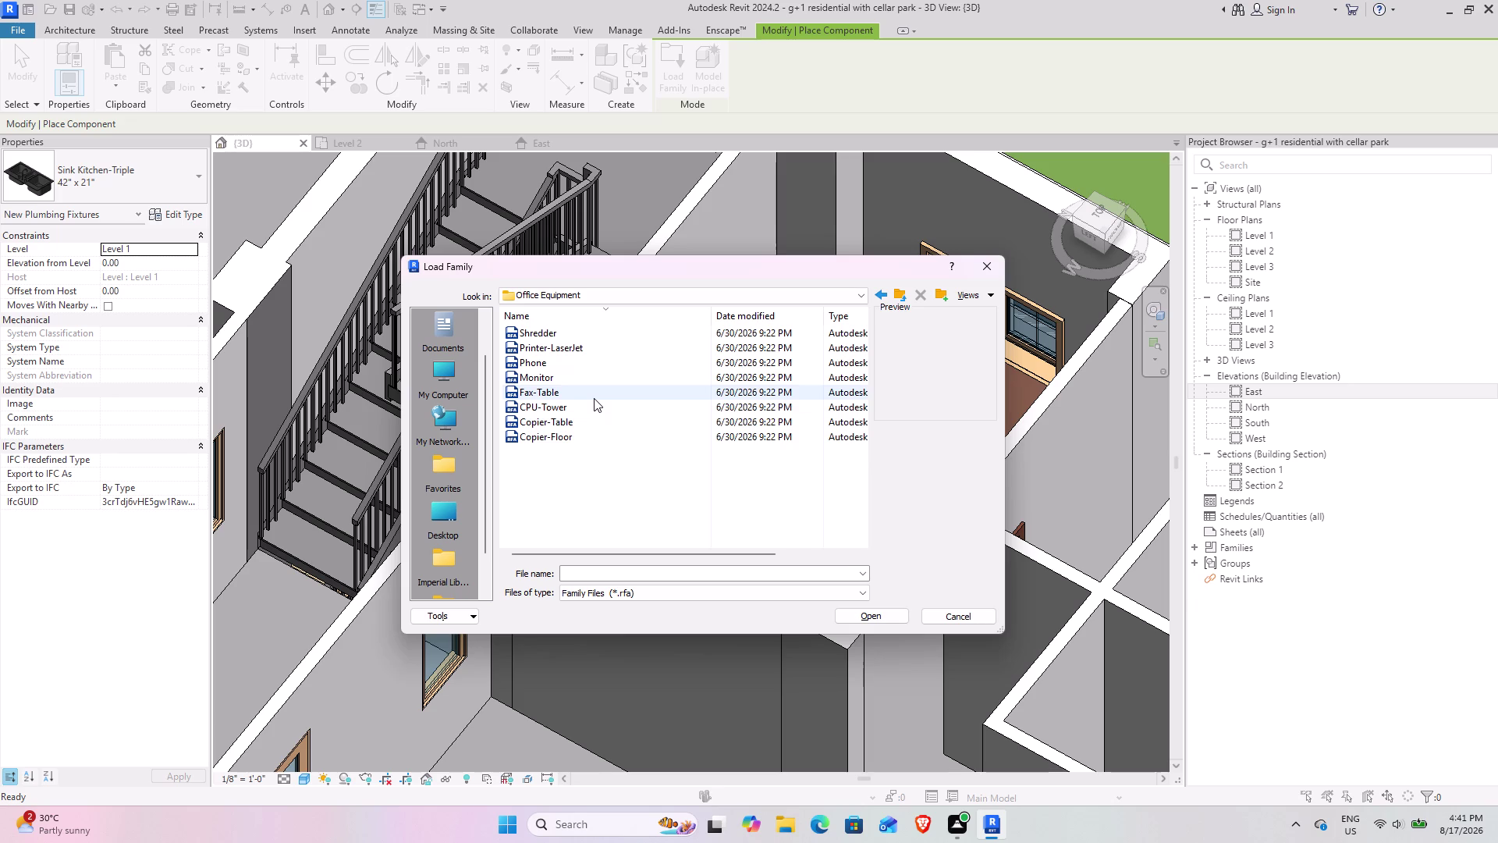
scroll(up, 3)
scroll(up, 3)
scroll(up, 3)
scroll(down, 3)
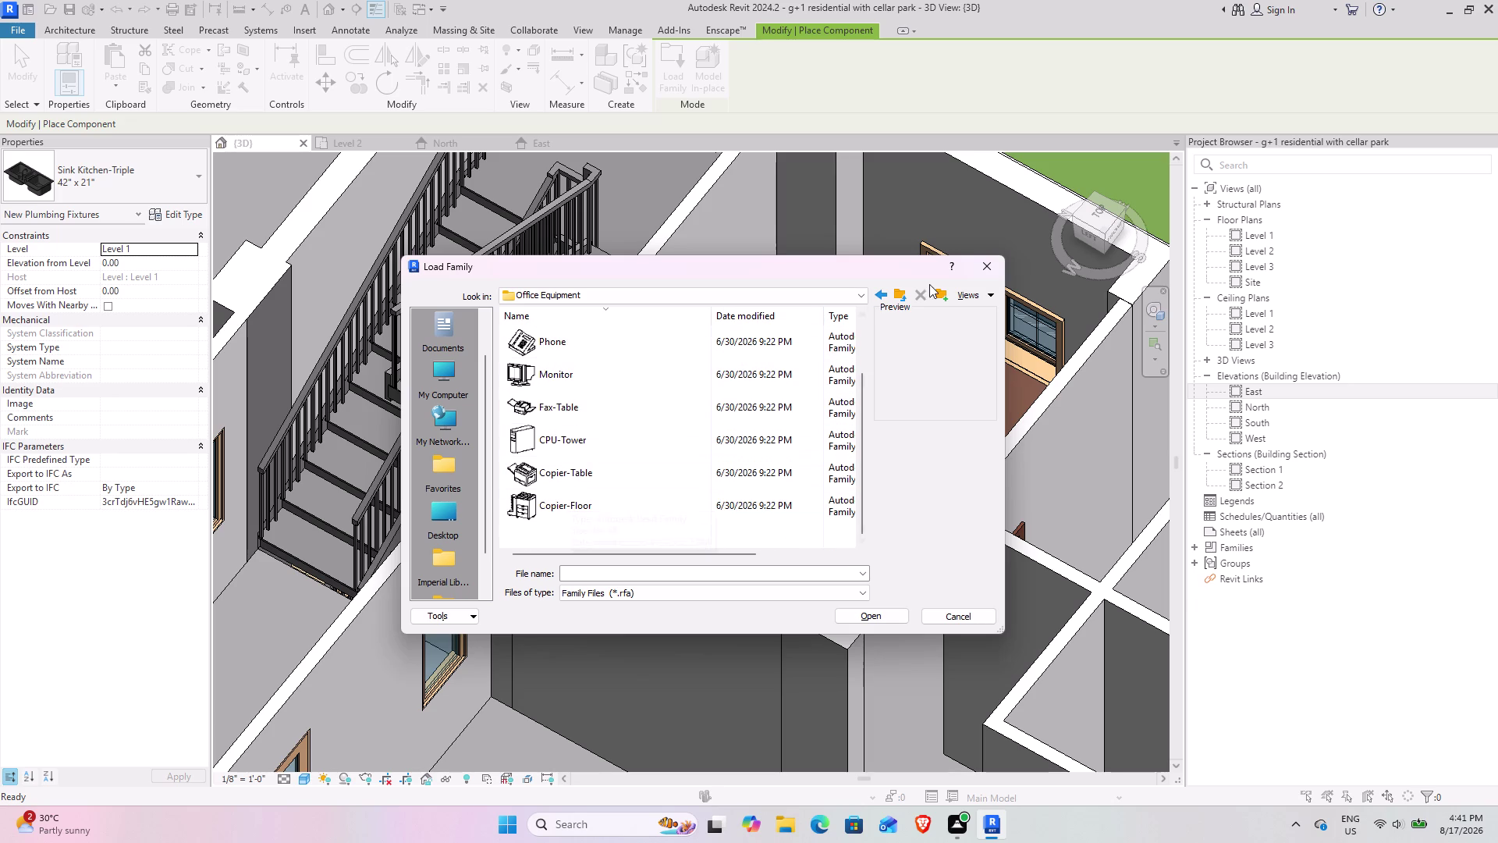
click(904, 292)
Open the Lab family folder briefly, then return to Specialty Equipment.
scroll(down, 3)
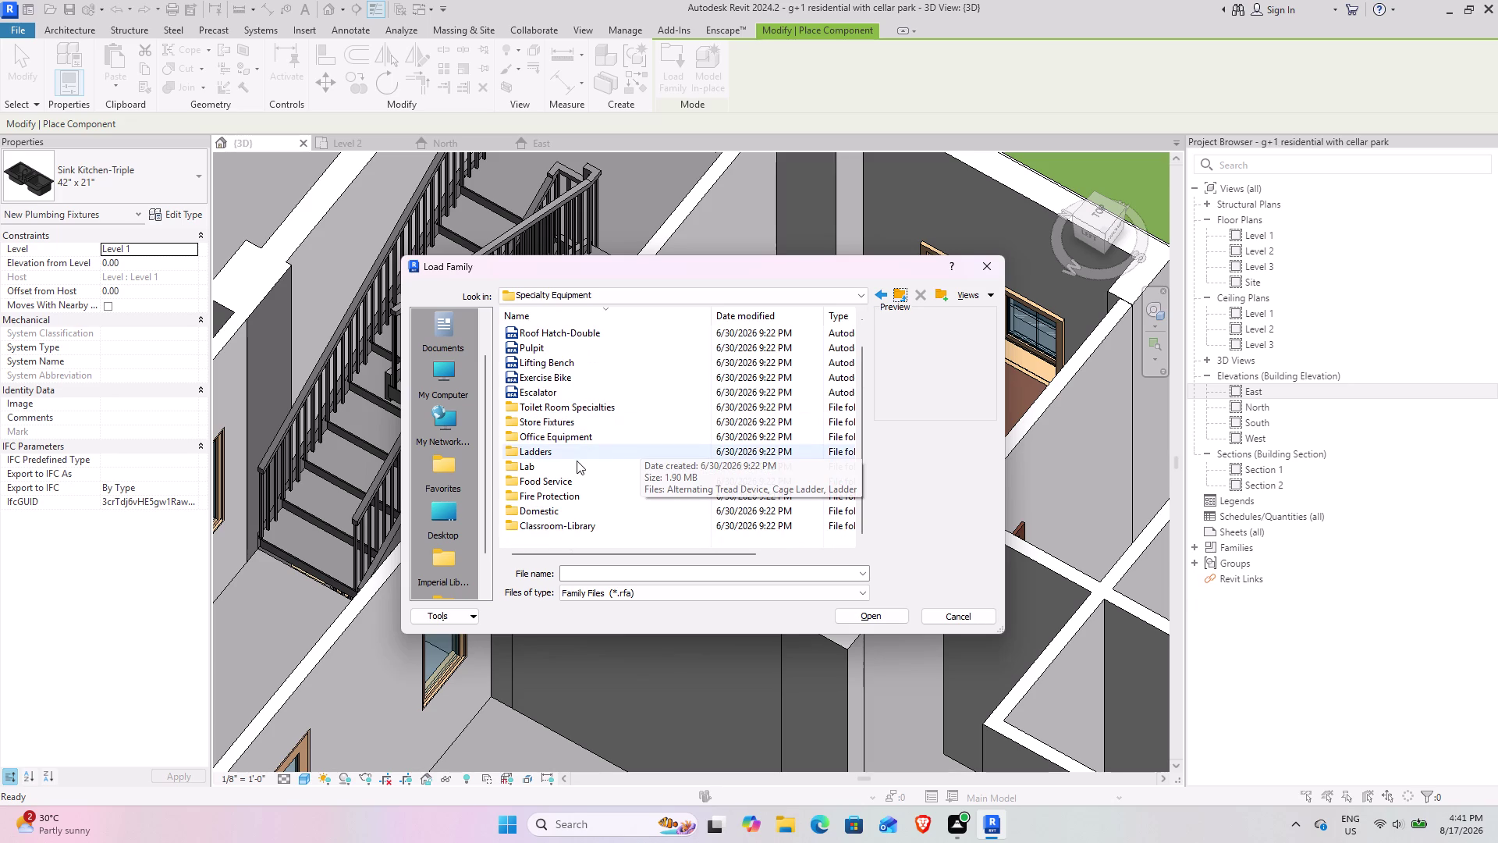
click(525, 469)
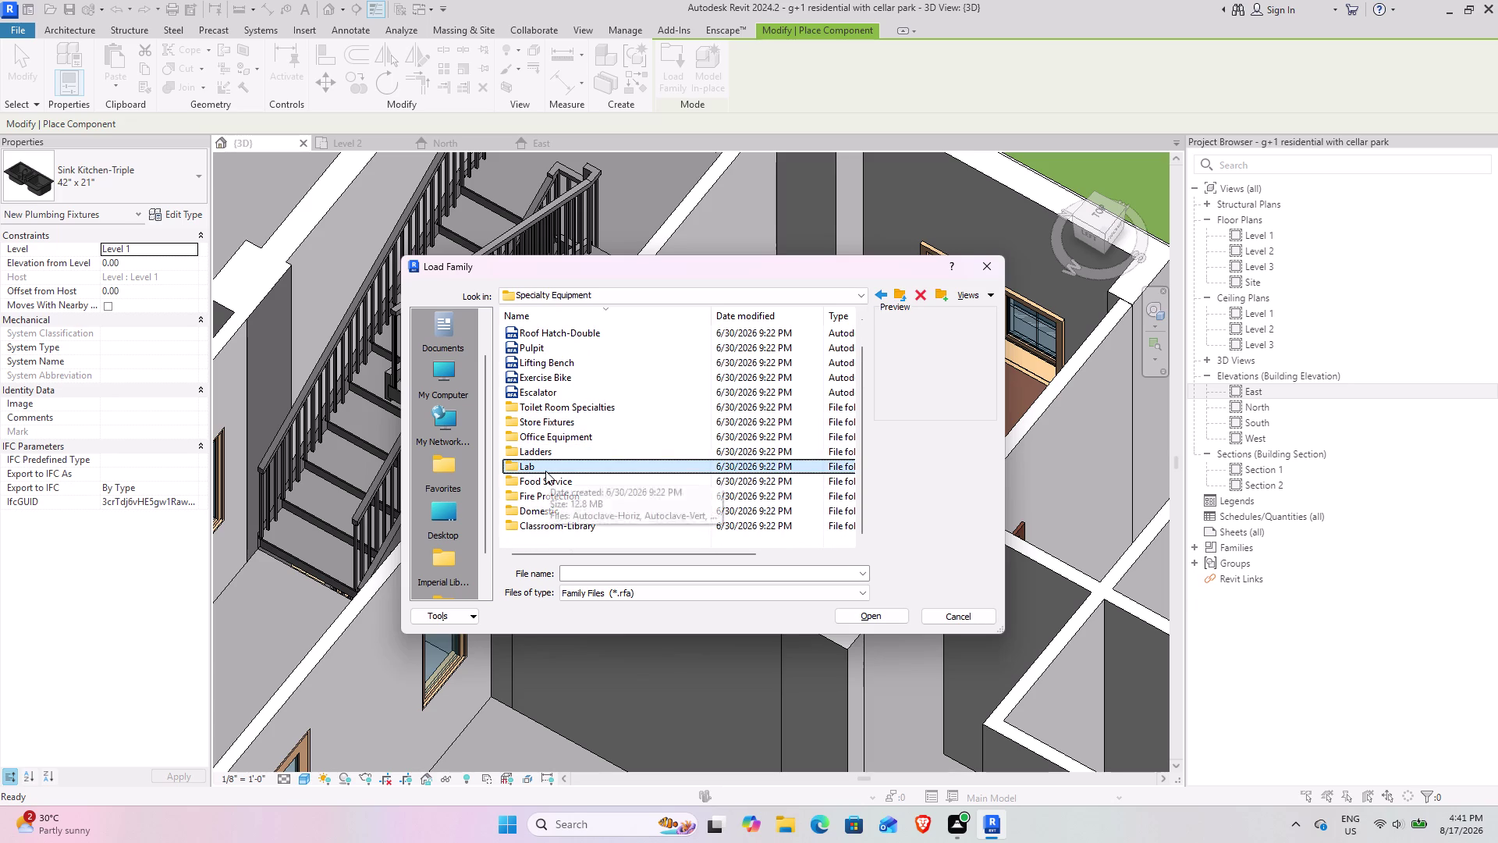
double_click(546, 471)
scroll(up, 3)
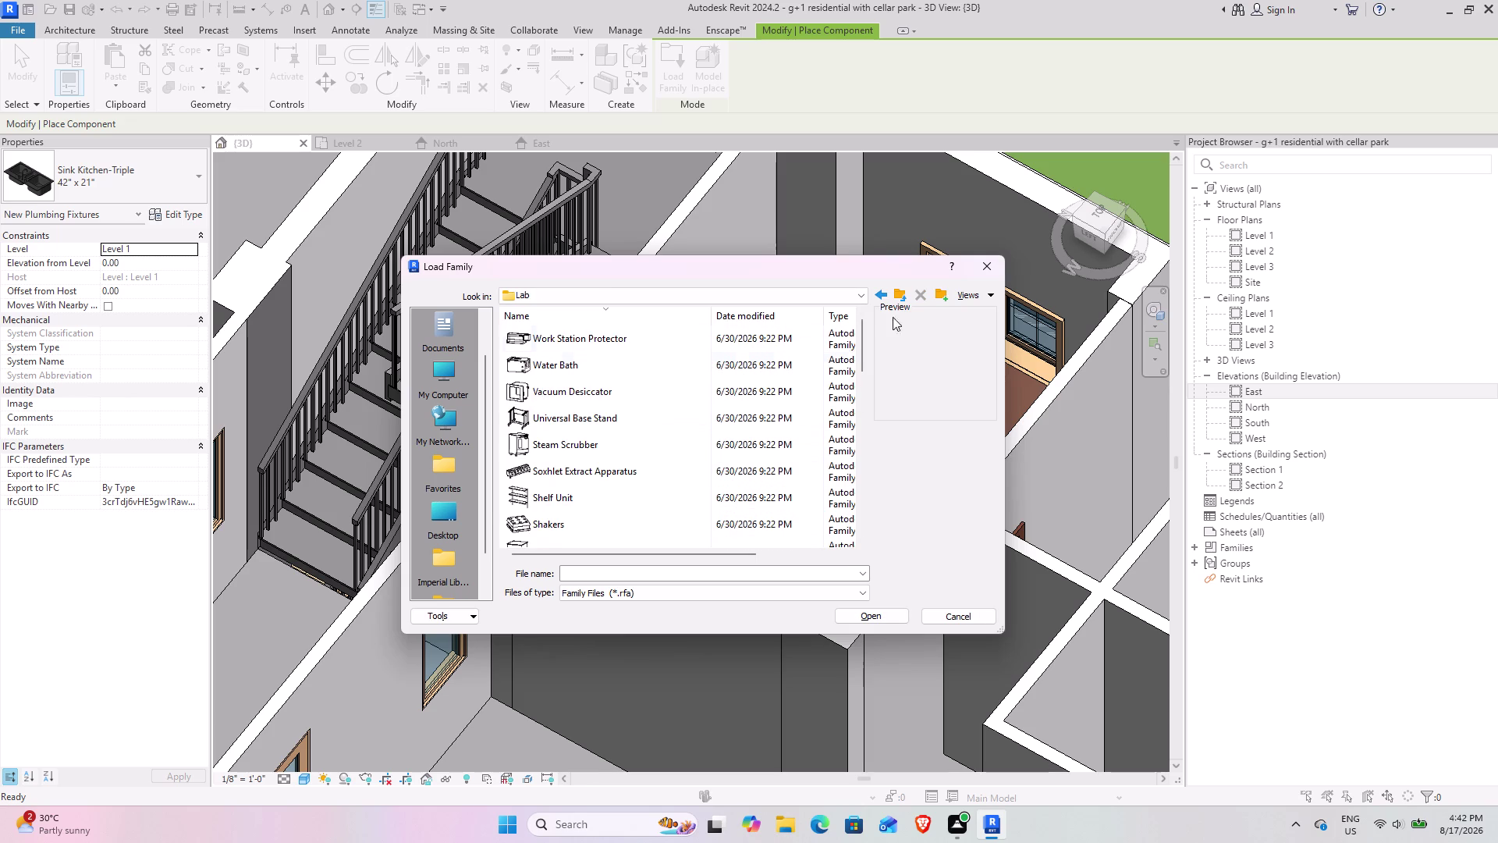
click(894, 289)
Scroll through the Food Service families, then return to Specialty Equipment.
scroll(down, 3)
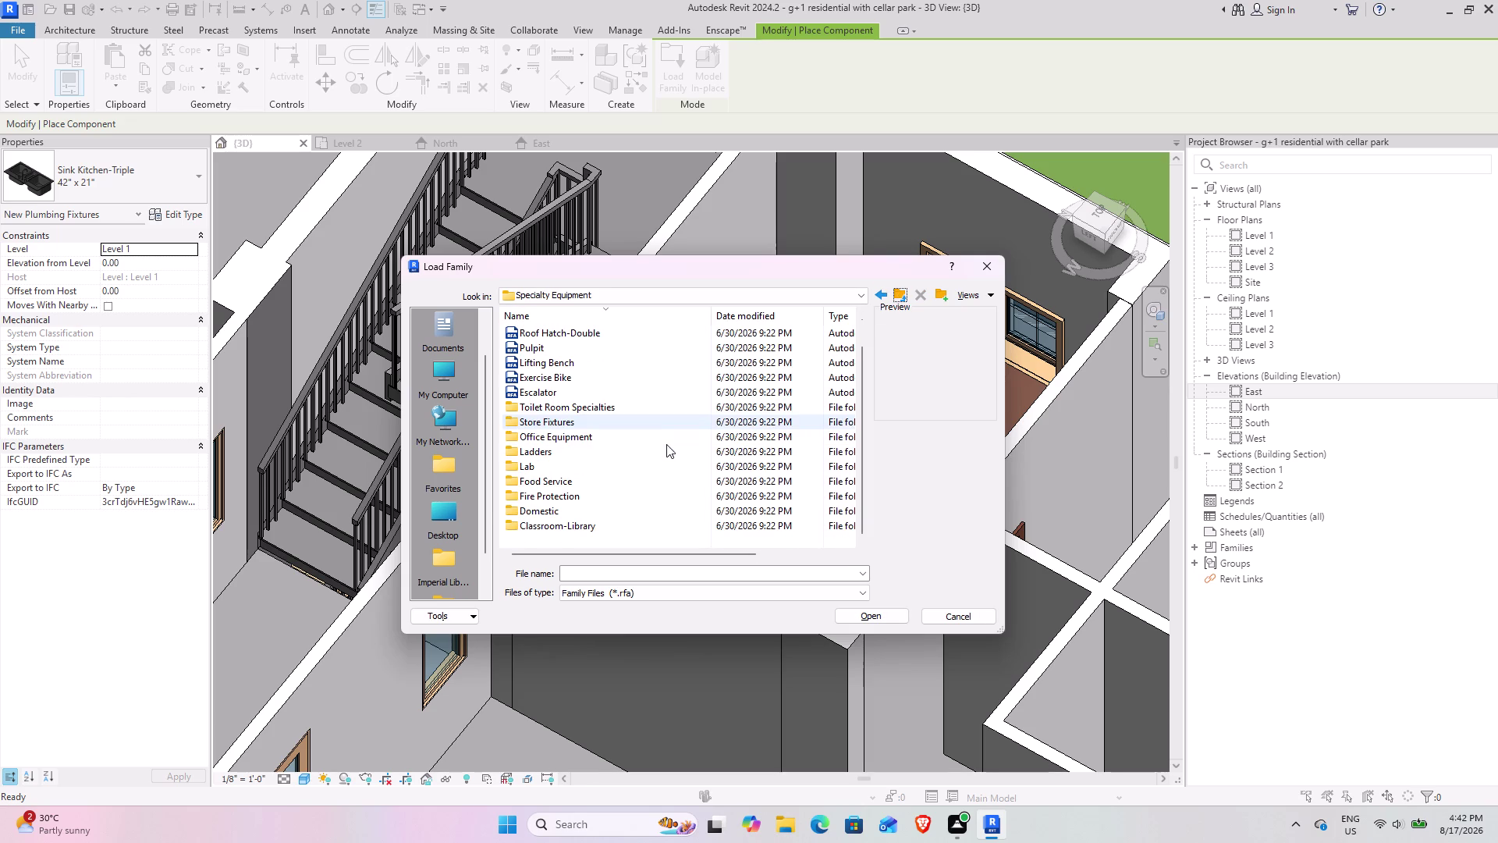
double_click(613, 476)
scroll(up, 3)
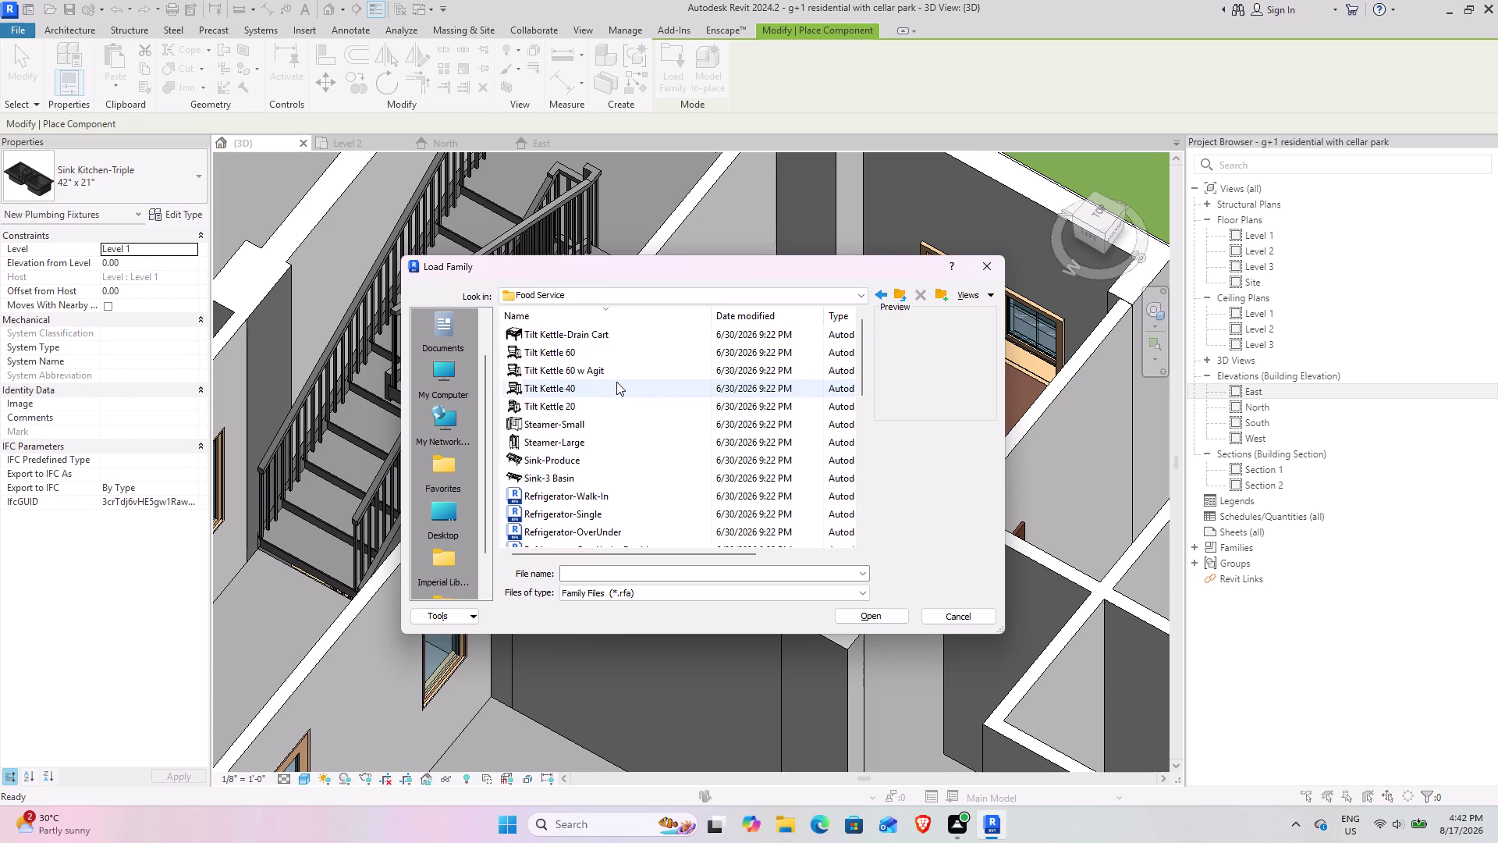
scroll(up, 3)
scroll(down, 3)
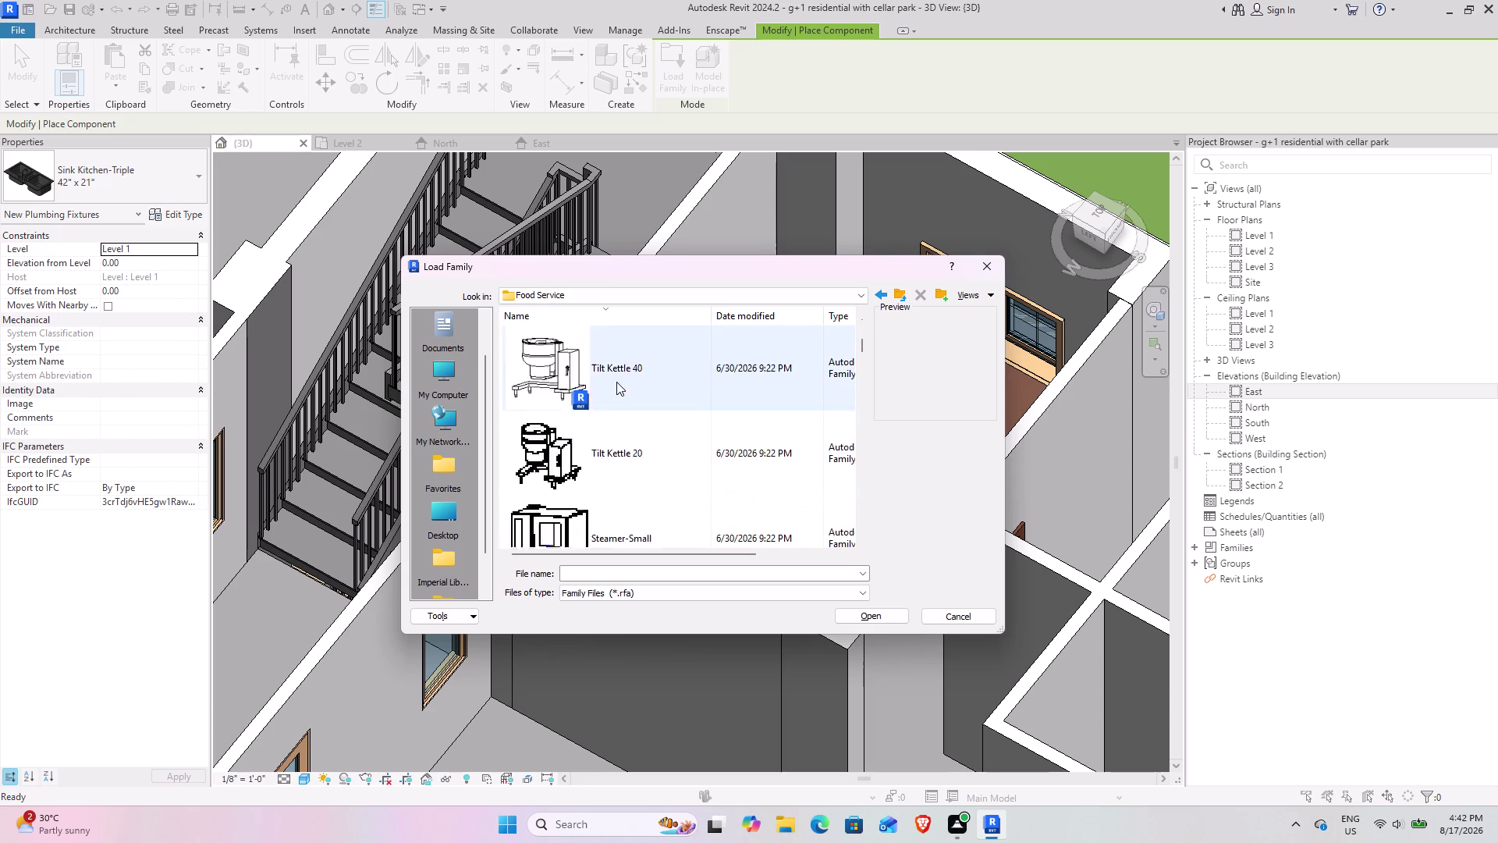
scroll(down, 3)
scroll(down, 3)
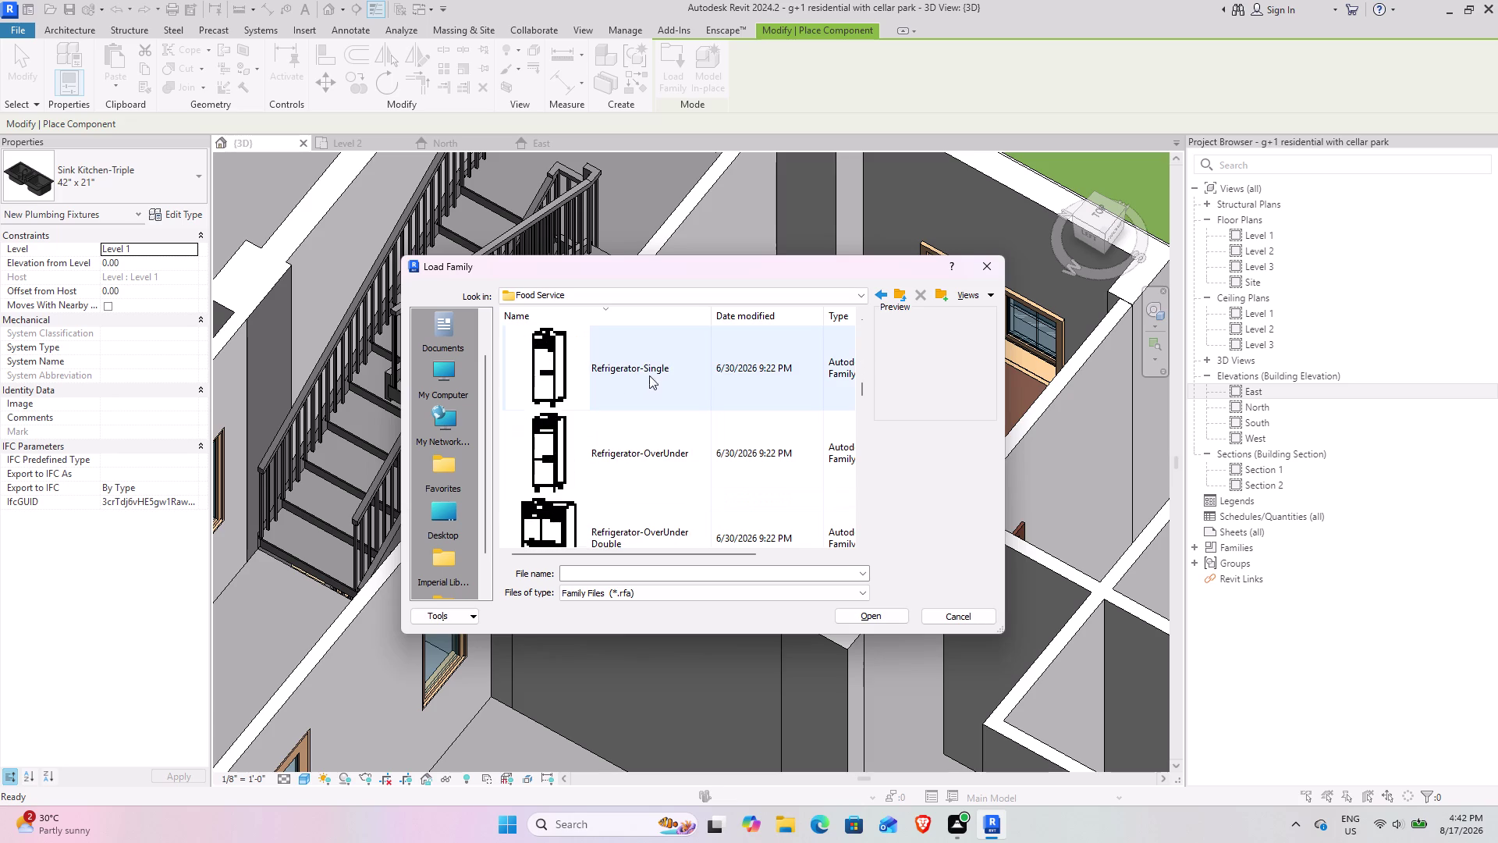
scroll(down, 3)
scroll(up, 3)
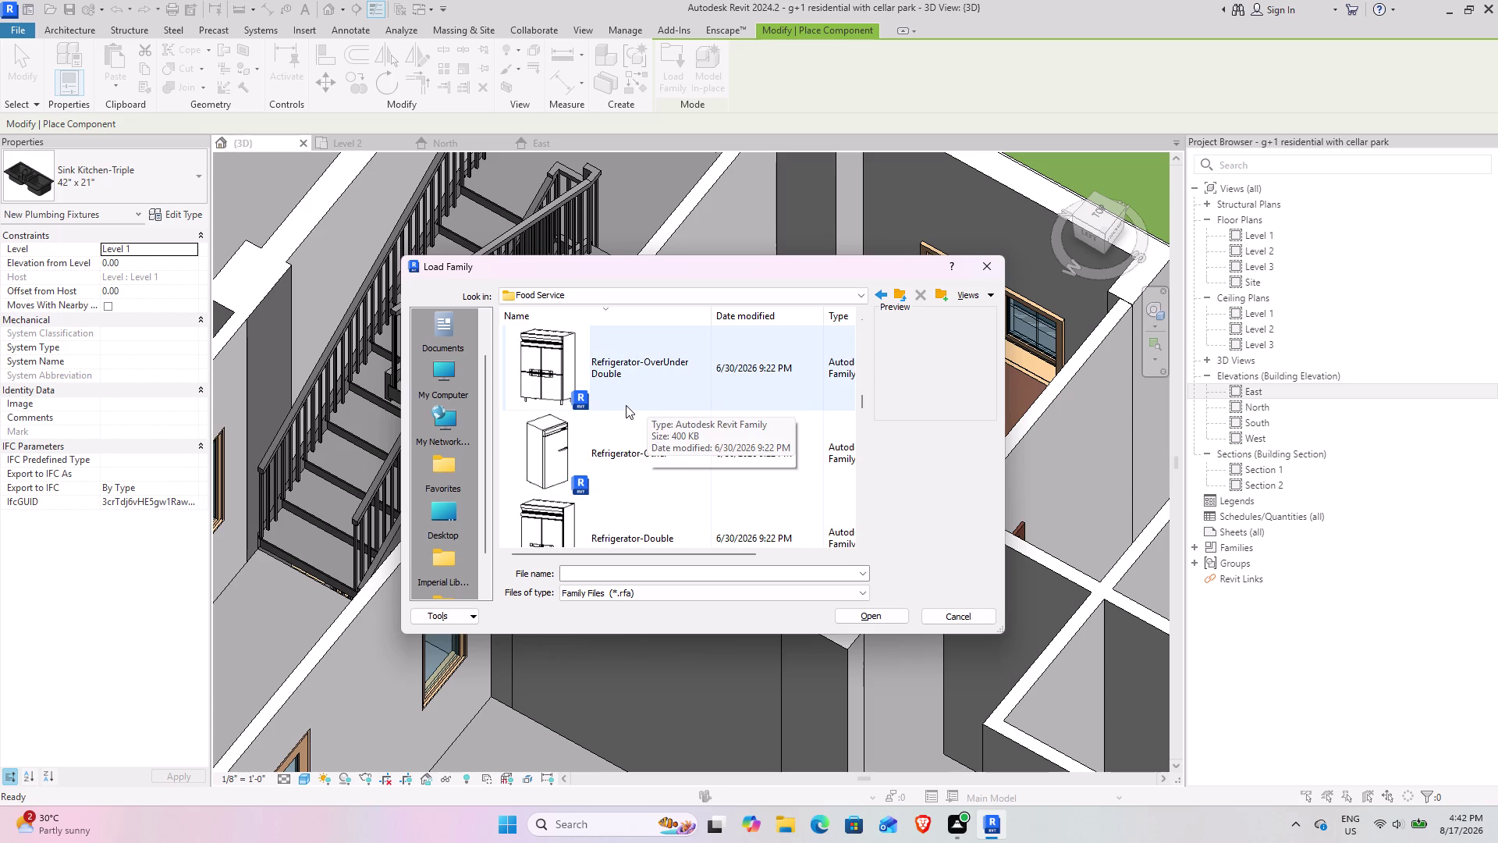
scroll(up, 3)
scroll(up, 3)
scroll(up, 3)
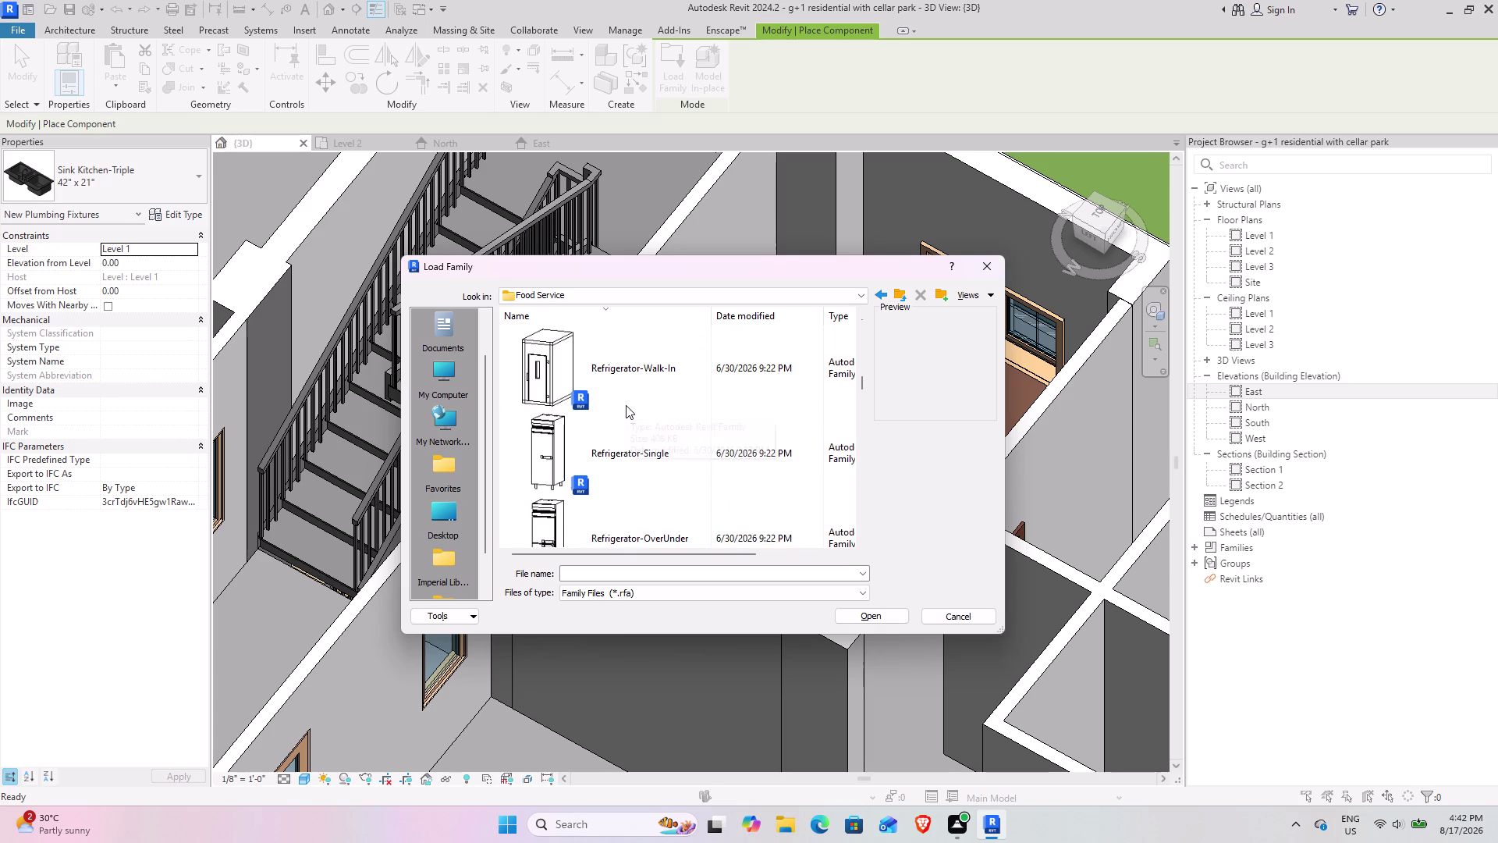
scroll(down, 3)
scroll(down, 3)
scroll(down, 3)
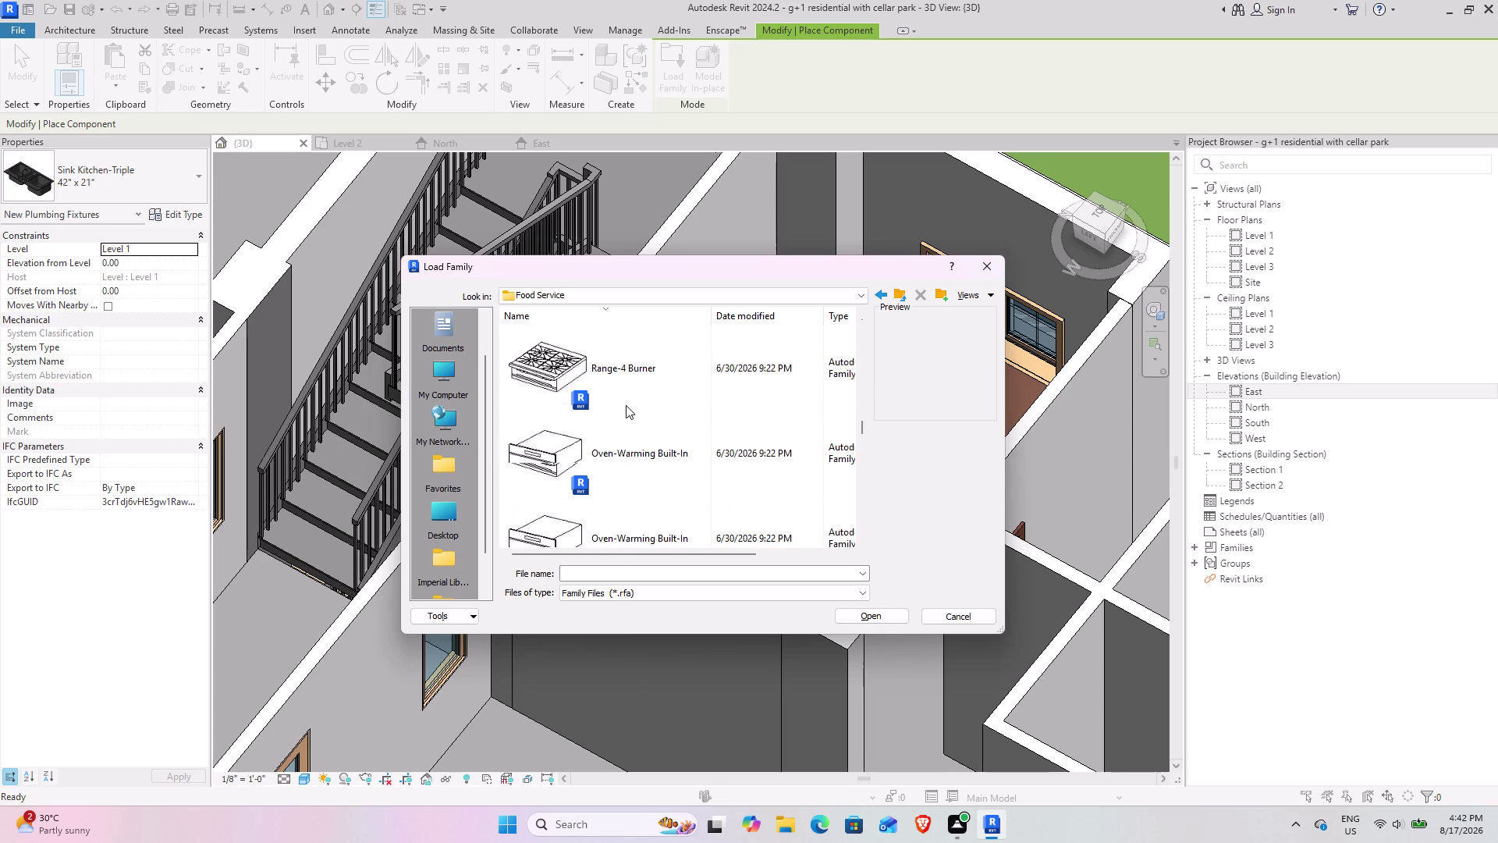
scroll(down, 3)
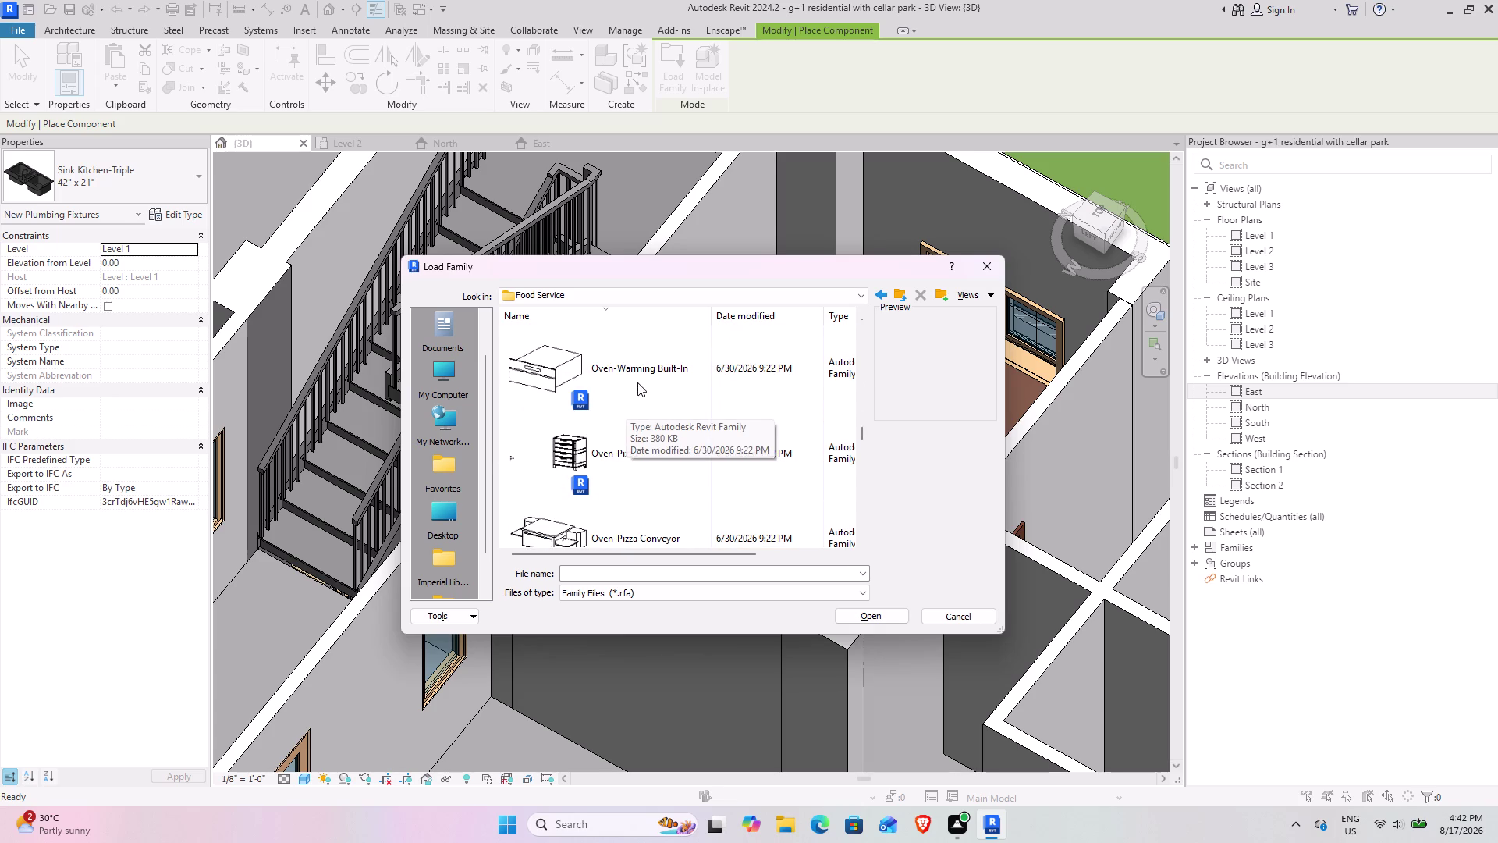
scroll(down, 3)
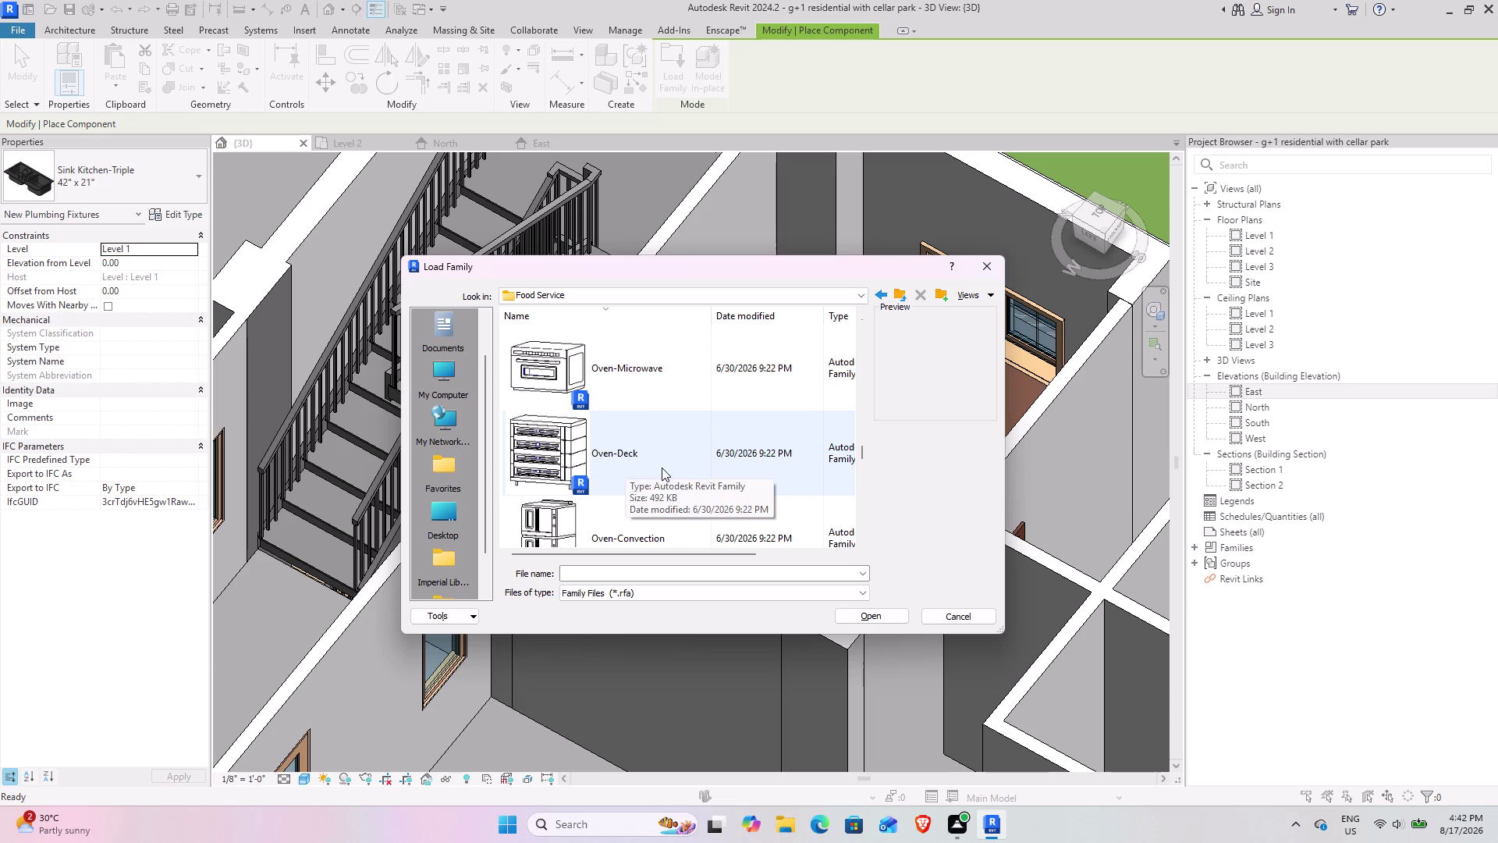
scroll(down, 3)
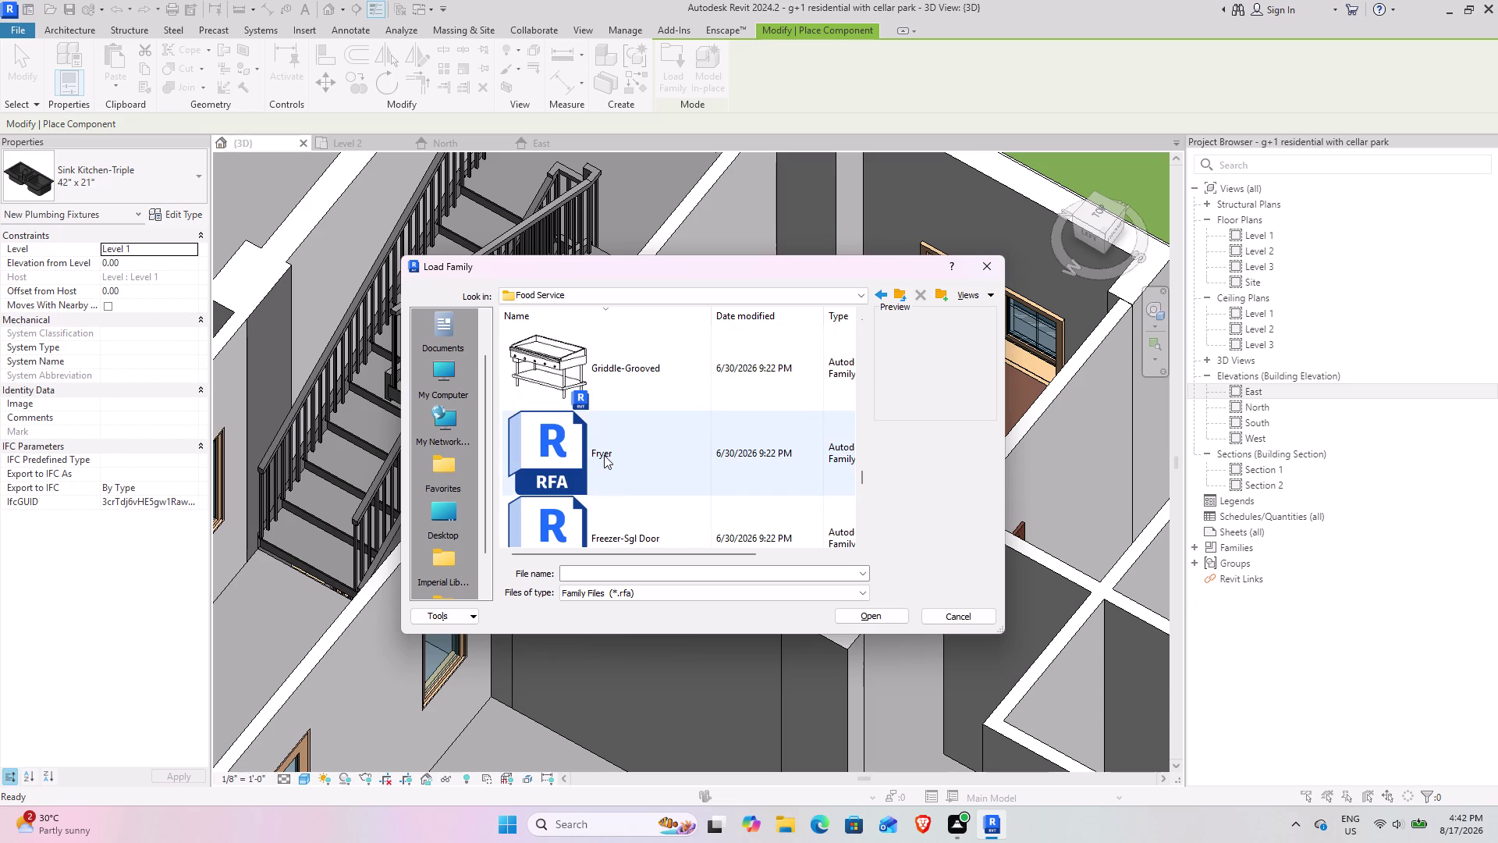
scroll(down, 3)
scroll(up, 3)
scroll(down, 3)
scroll(down, 3)
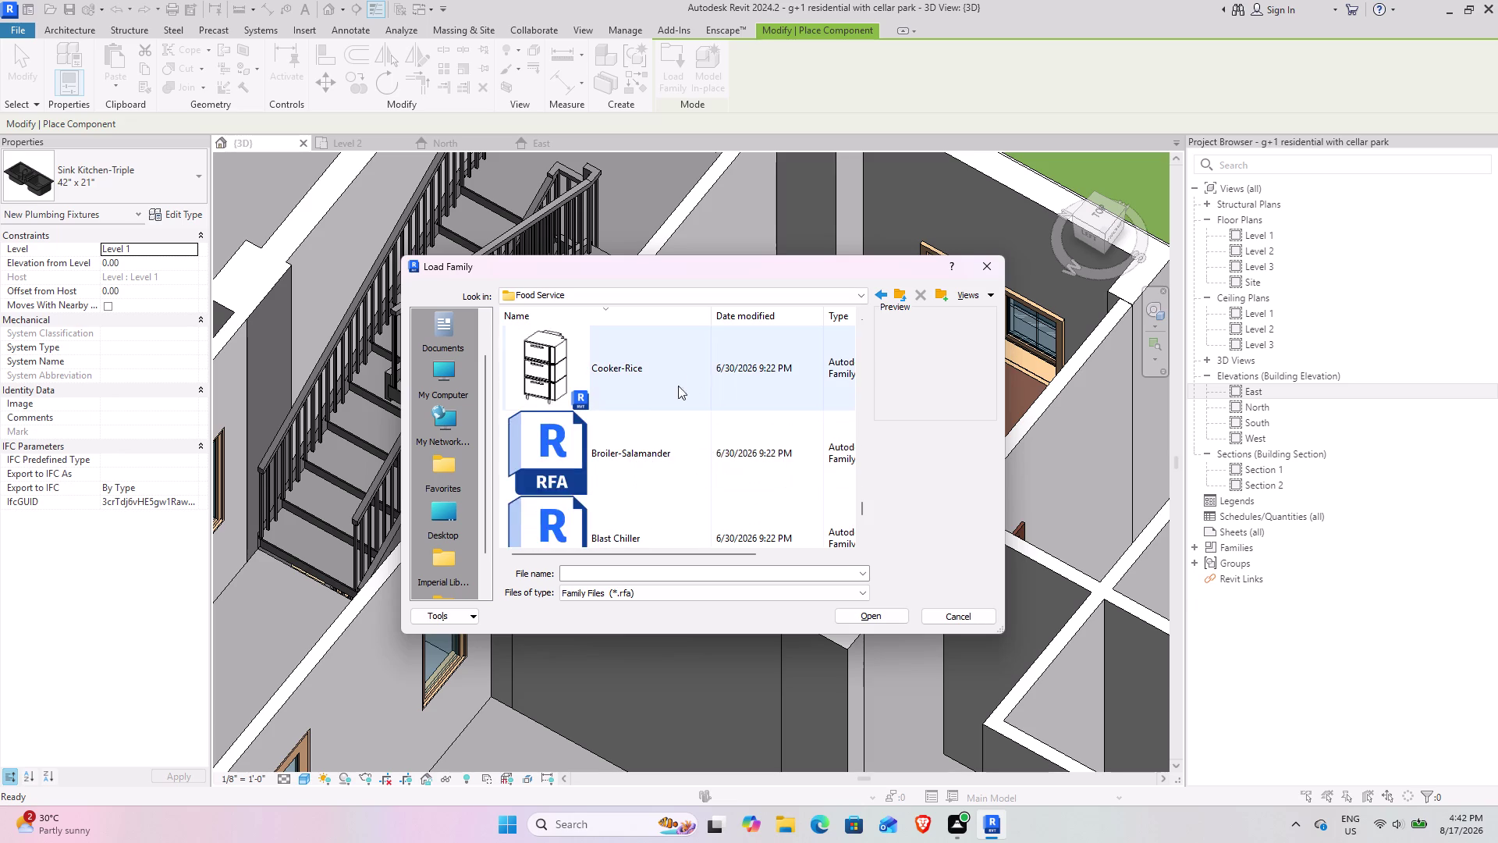
scroll(down, 3)
click(902, 291)
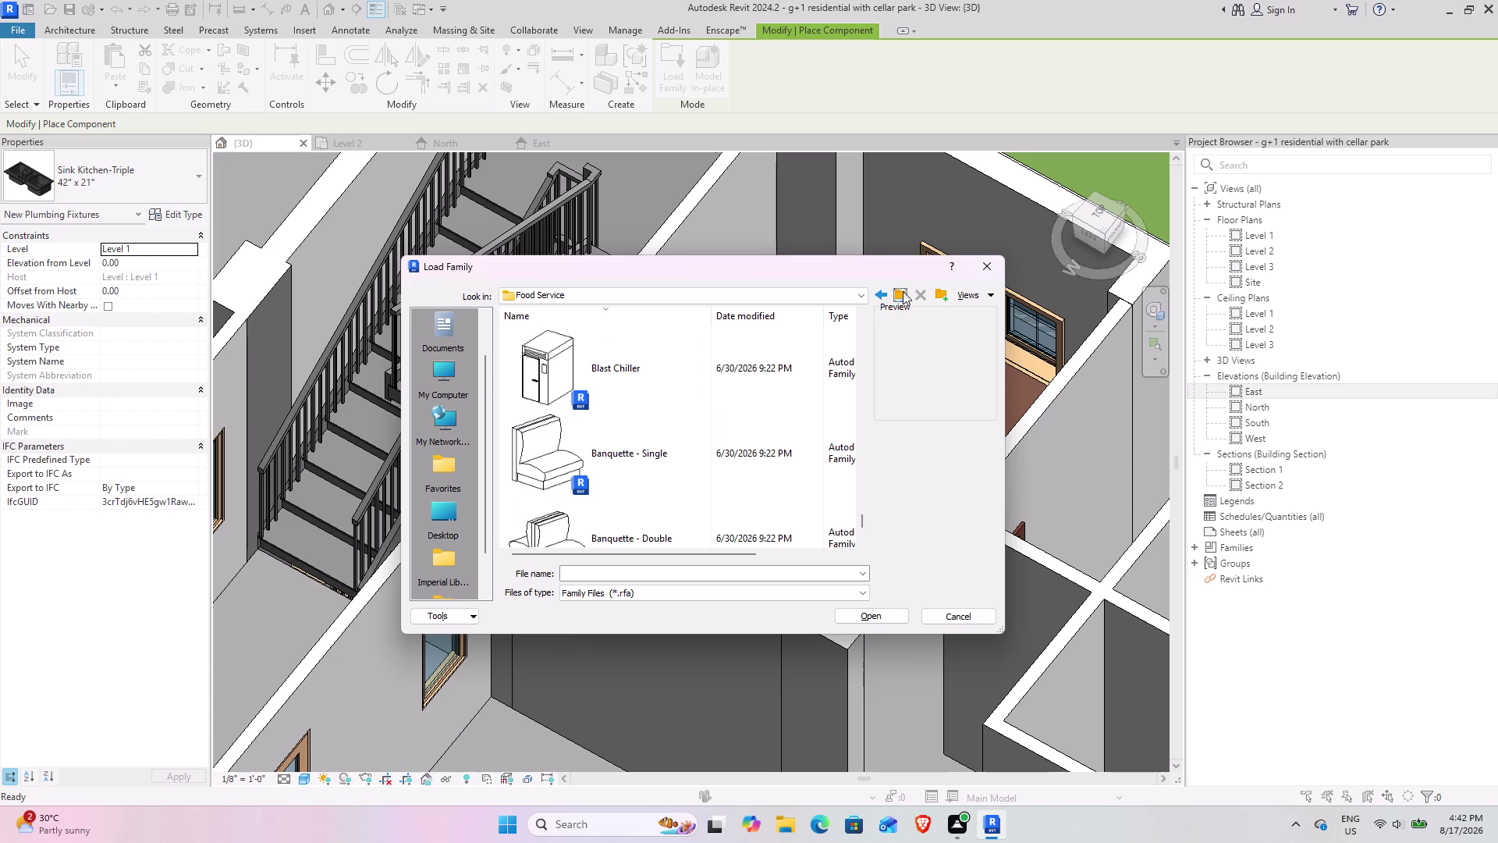
Review the Classroom-Library families and go back up to Specialty Equipment.
scroll(down, 3)
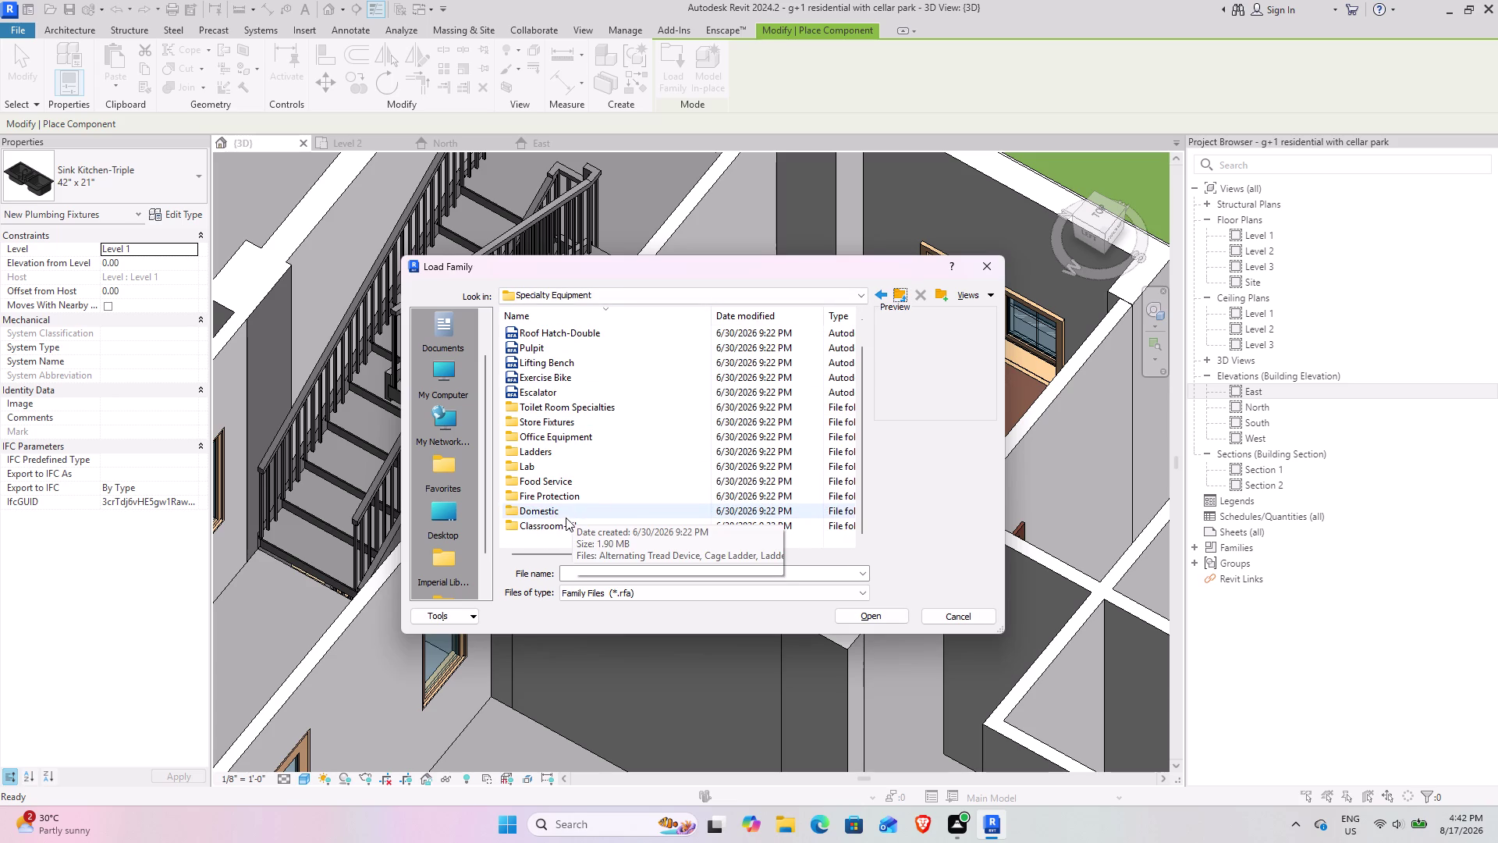
double_click(541, 528)
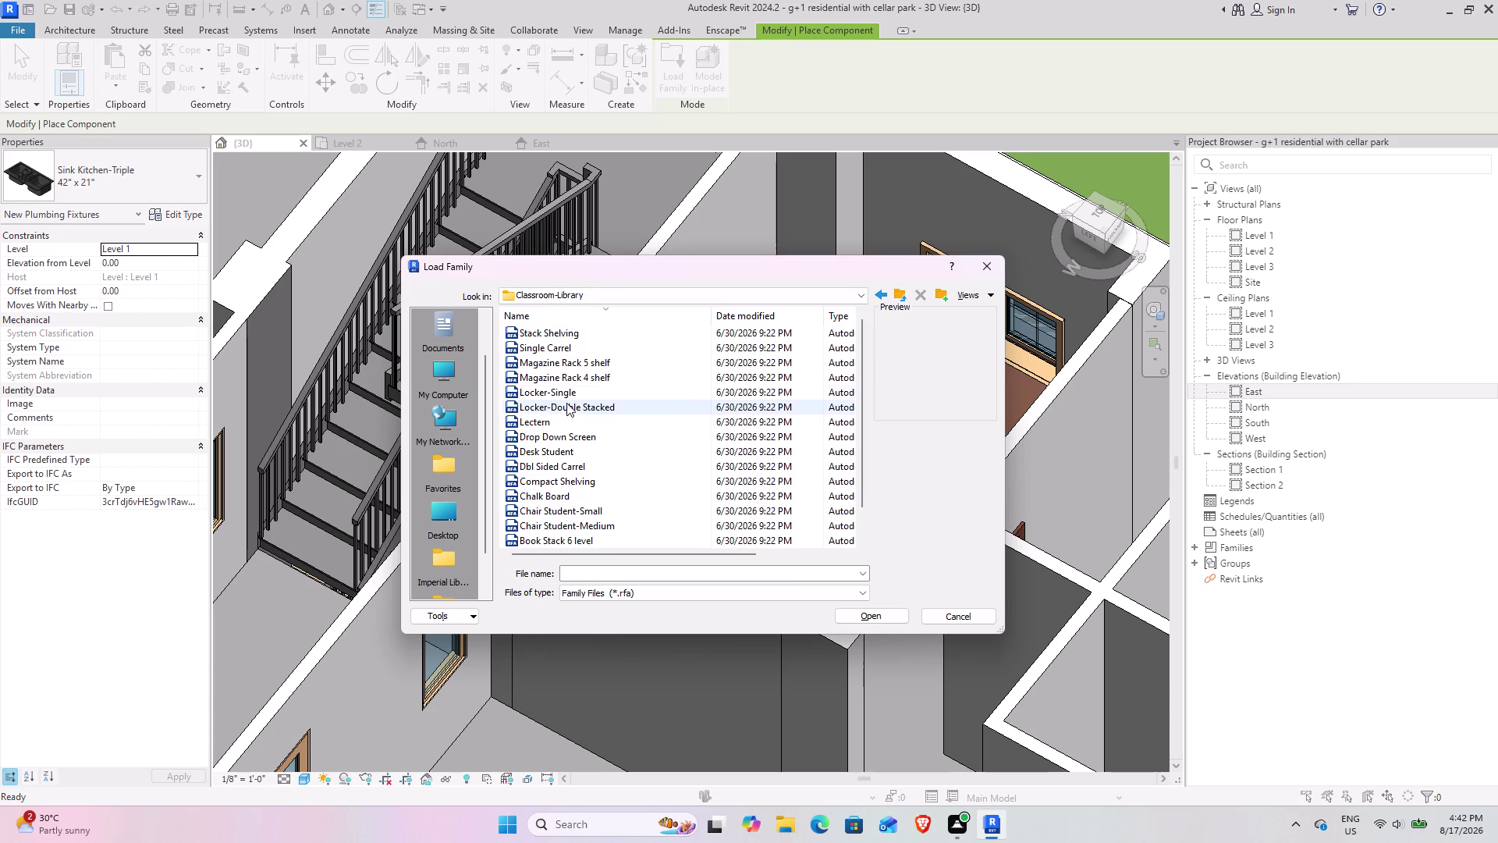
scroll(up, 3)
scroll(up, 3)
scroll(up, 3)
scroll(up, 3)
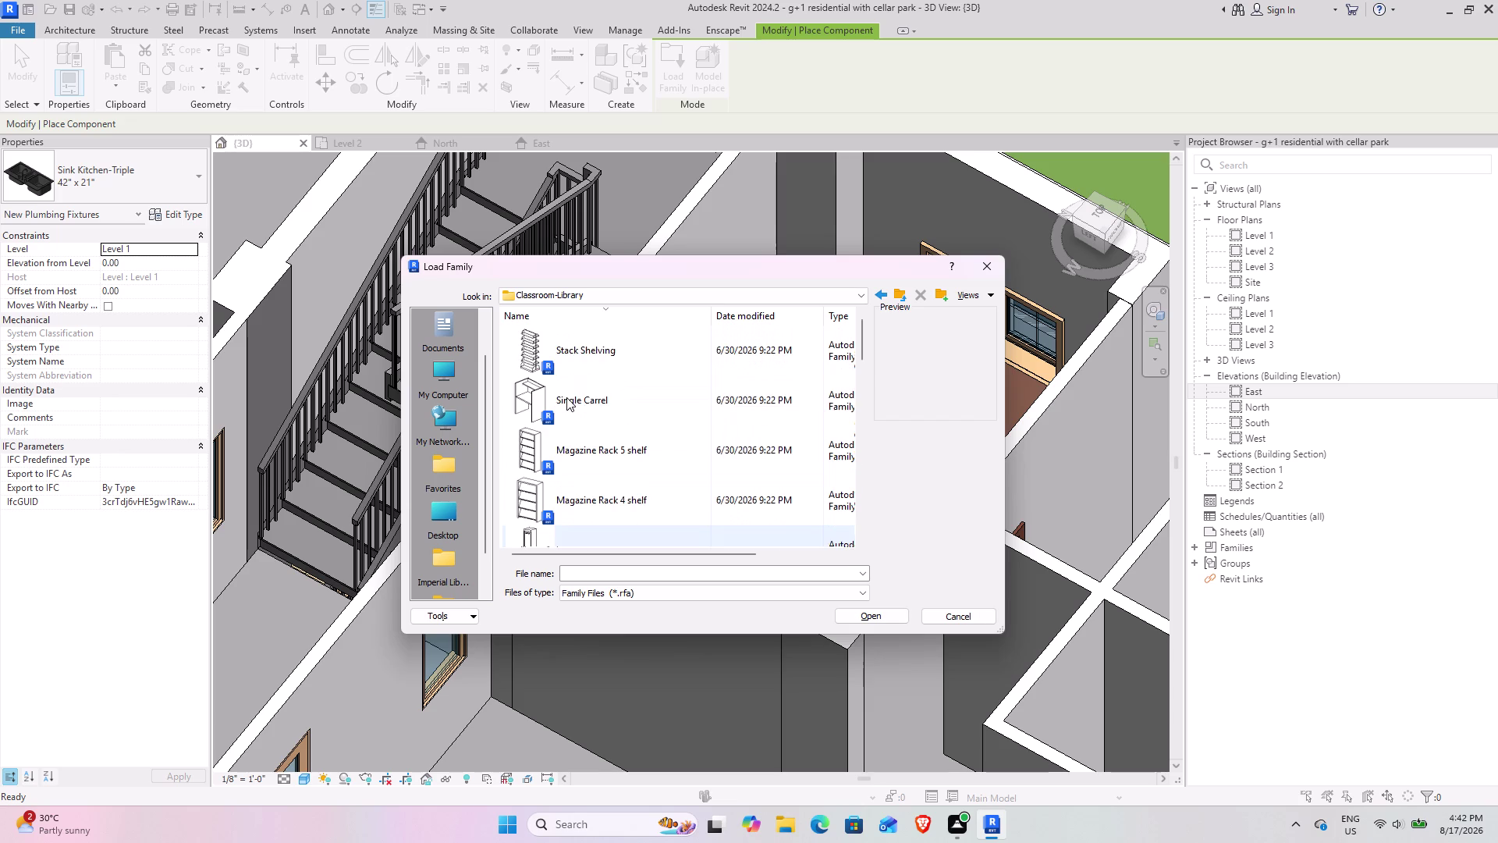
scroll(down, 3)
scroll(down, 3)
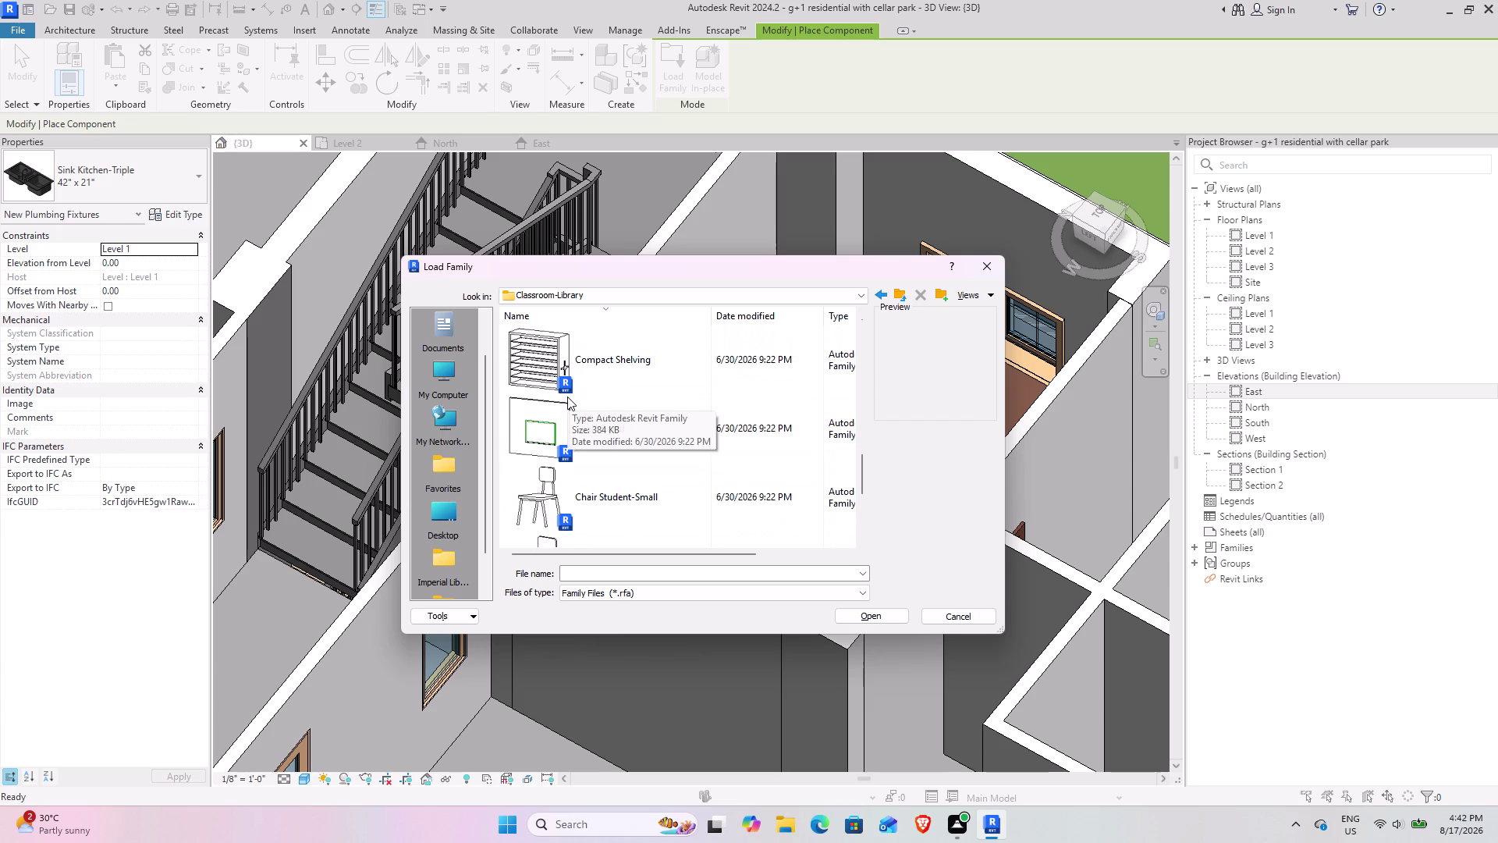
scroll(down, 3)
scroll(down, 3)
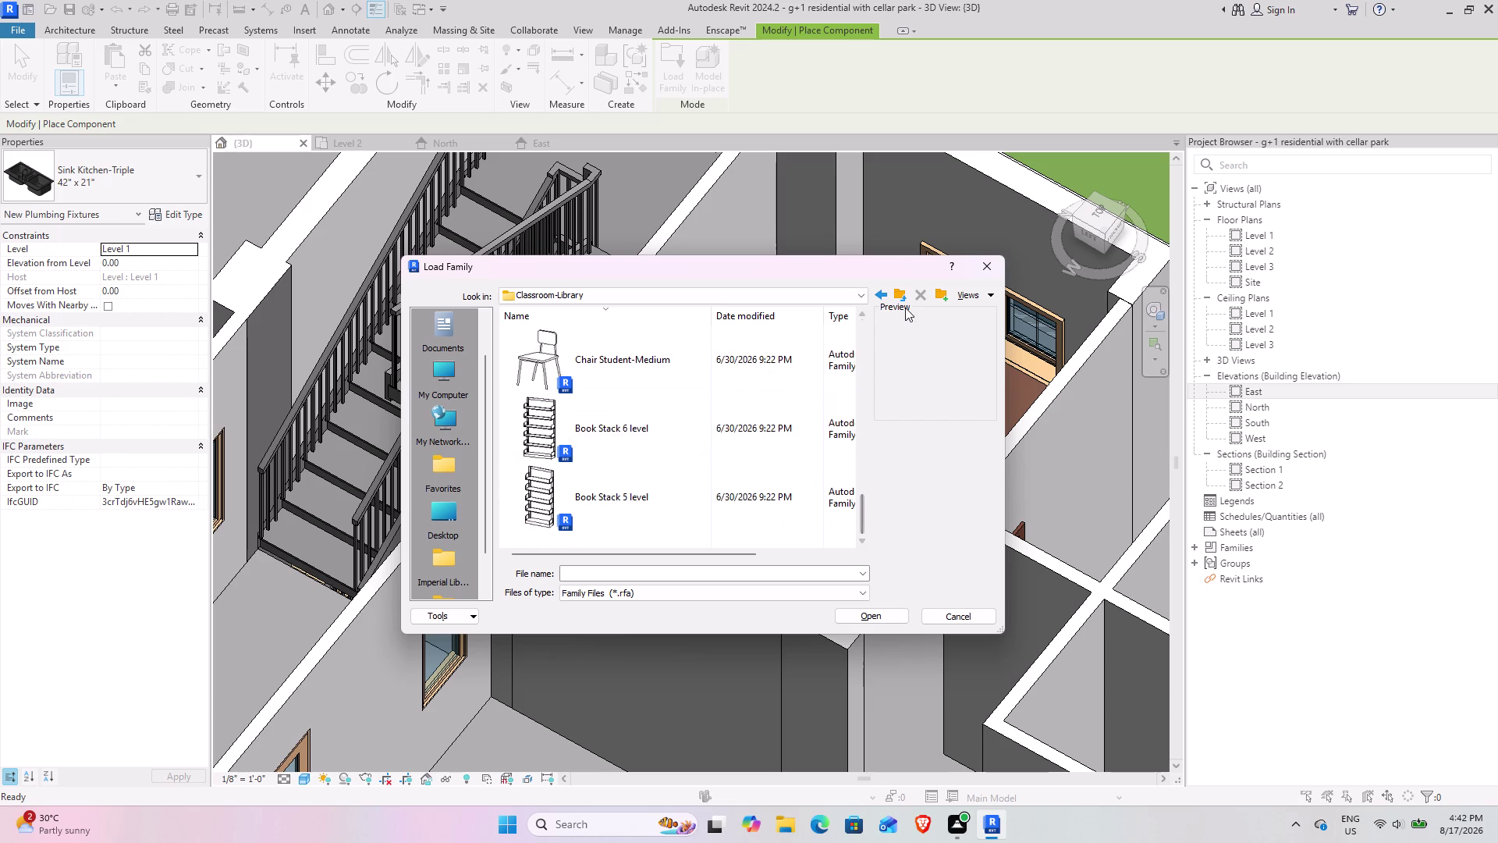
click(905, 296)
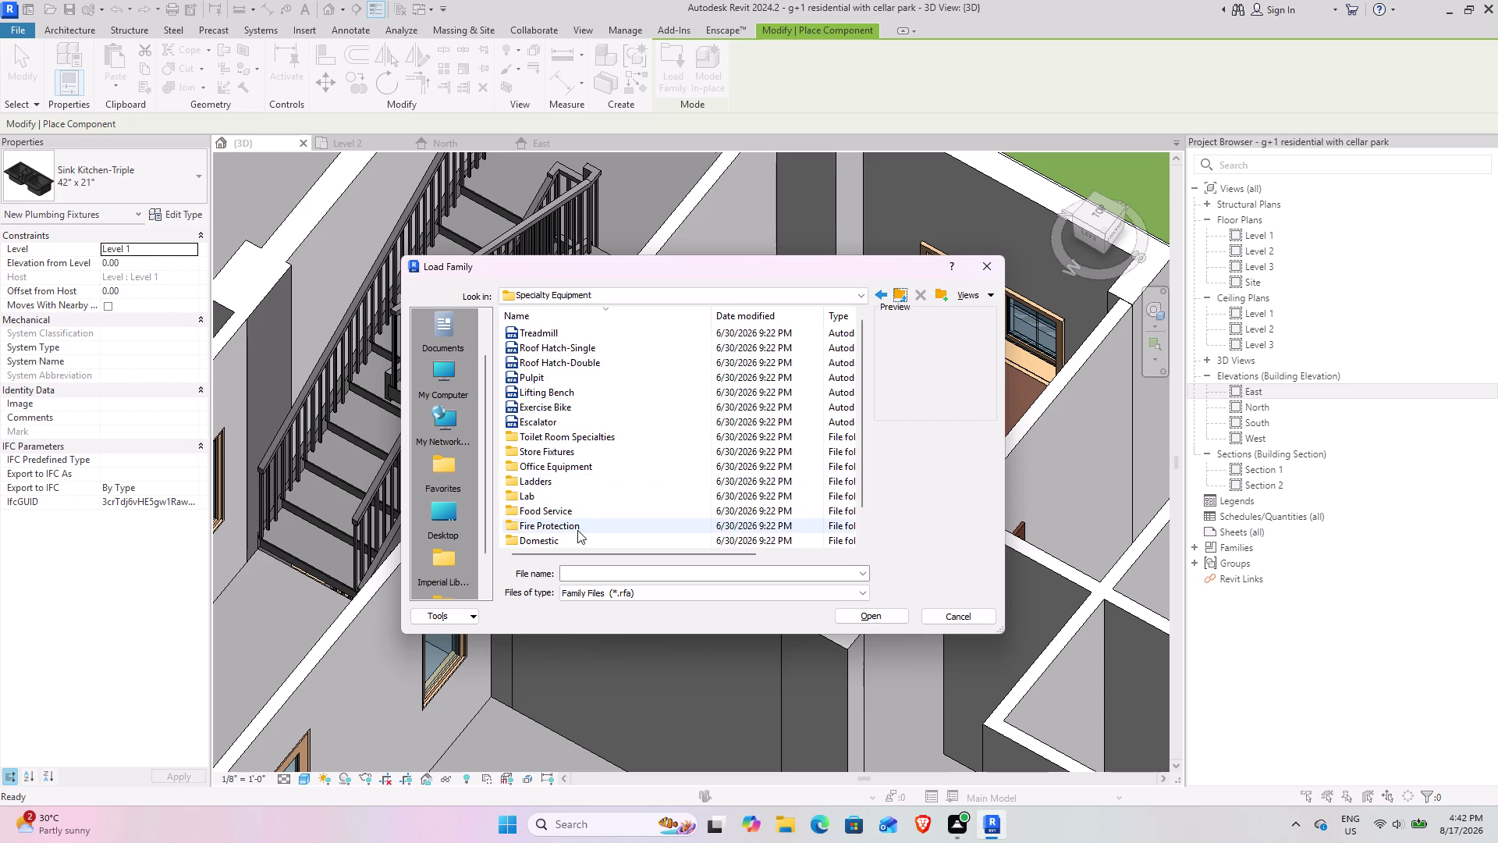
Browse the Fire Protection families, then move up to the US library folder.
double_click(577, 530)
scroll(up, 3)
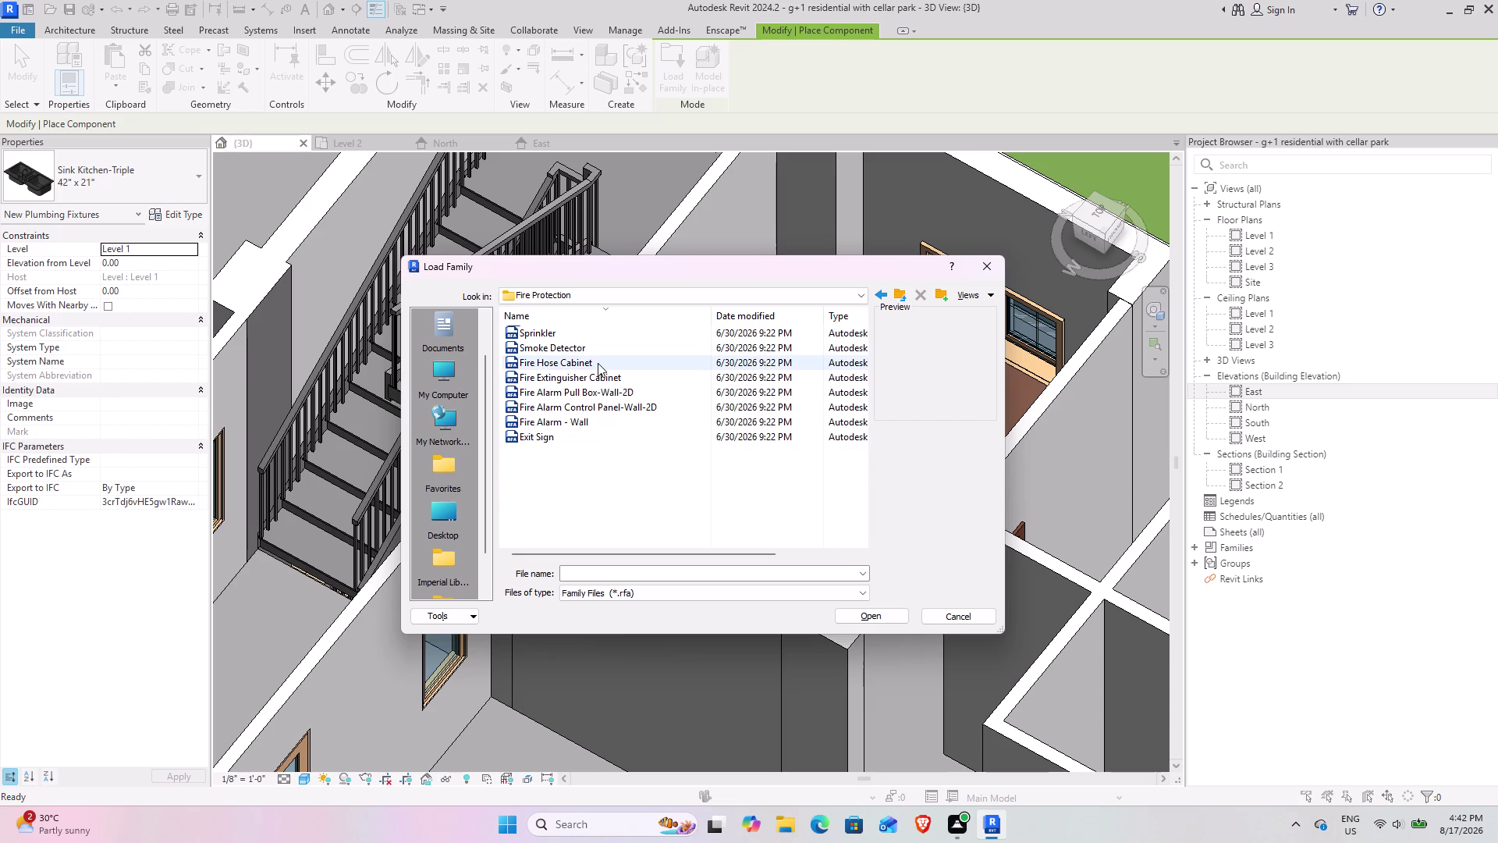
scroll(up, 3)
scroll(down, 3)
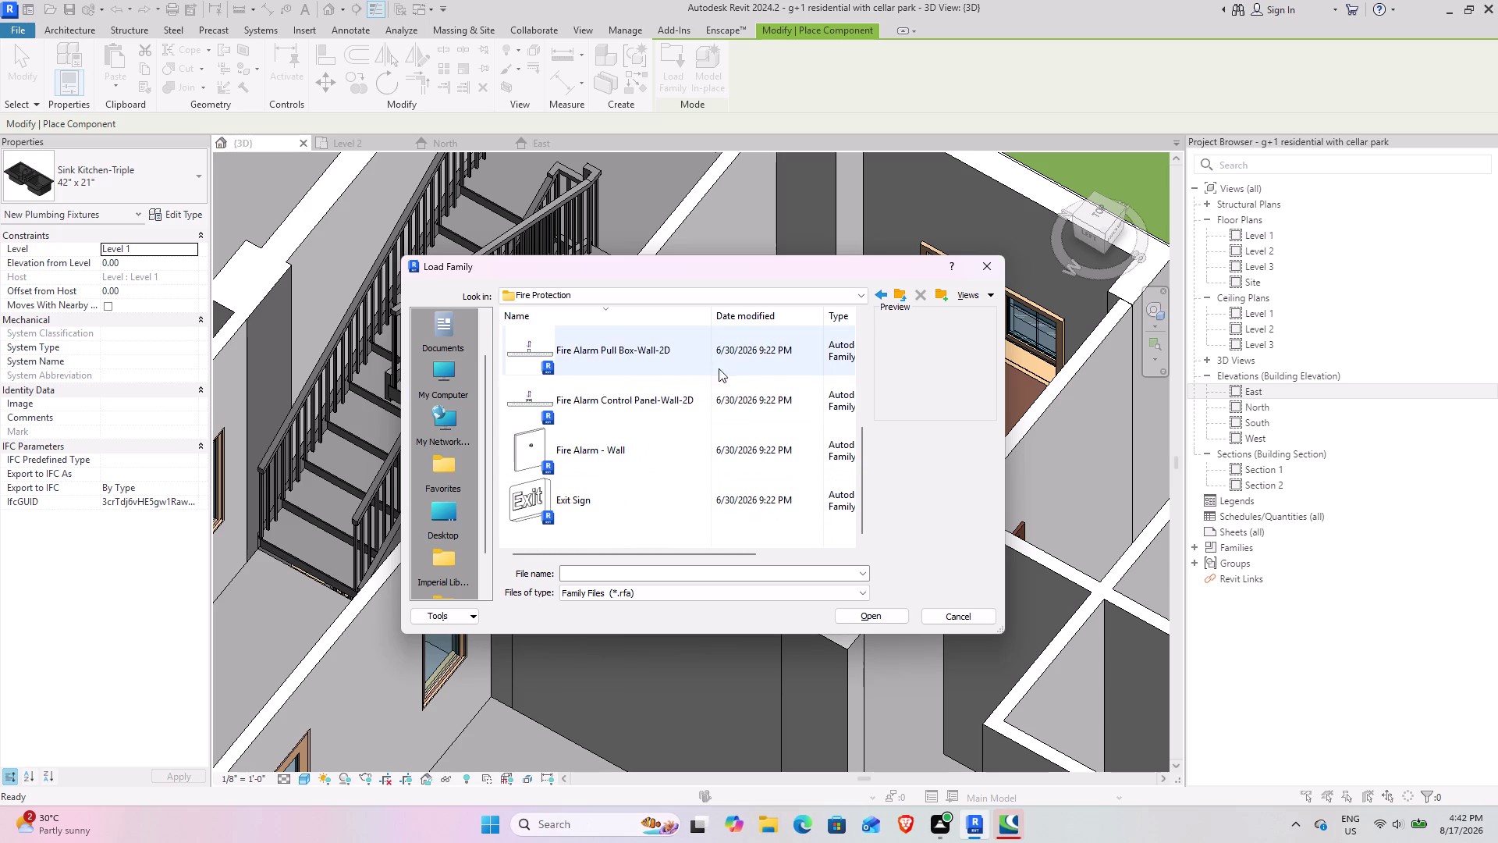
double_click(903, 289)
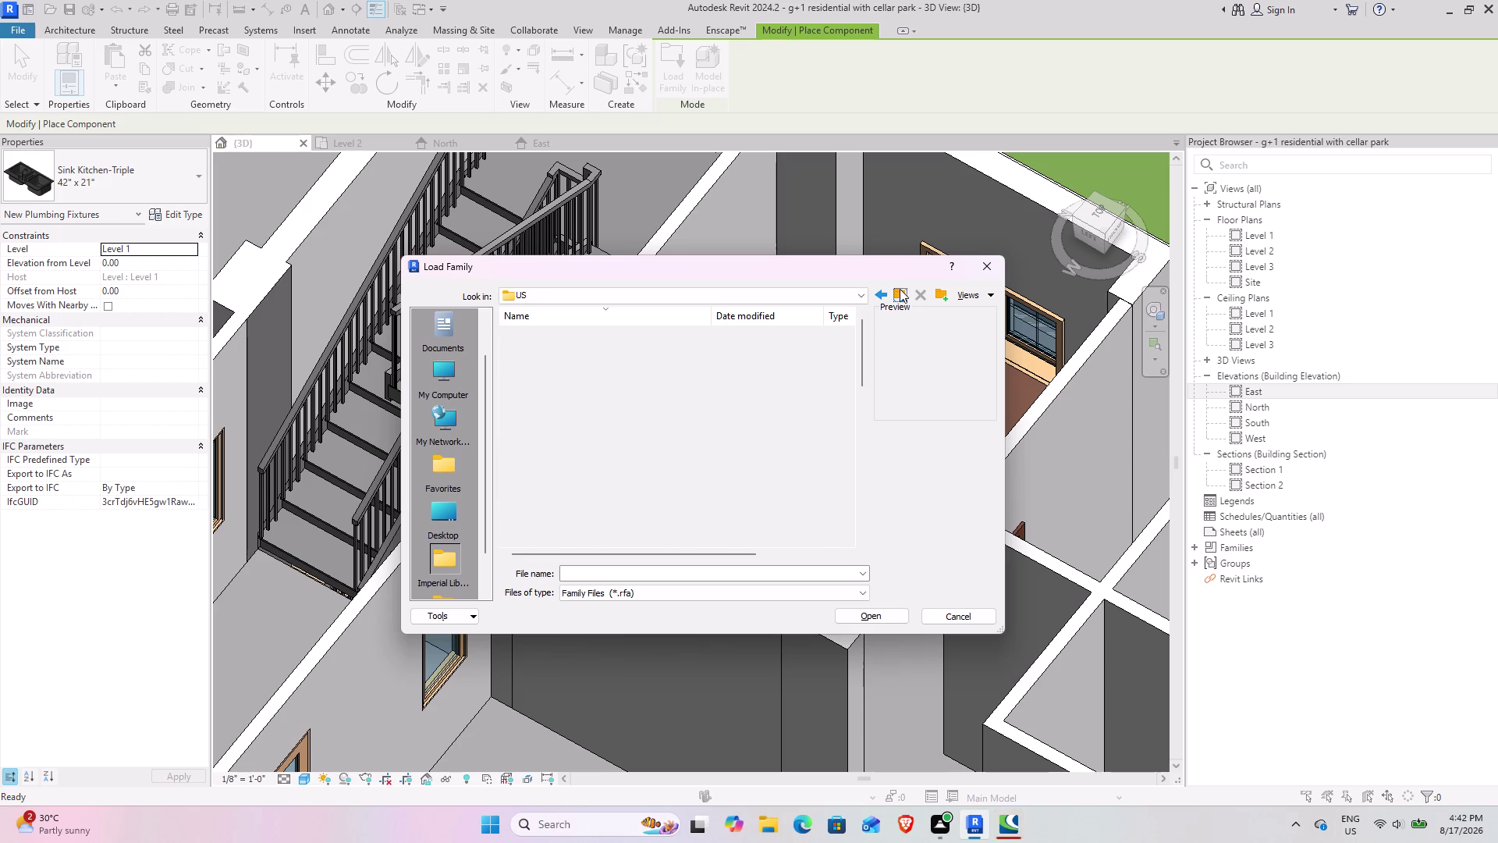
Scroll the US library down to the Casework folder and select it.
scroll(down, 3)
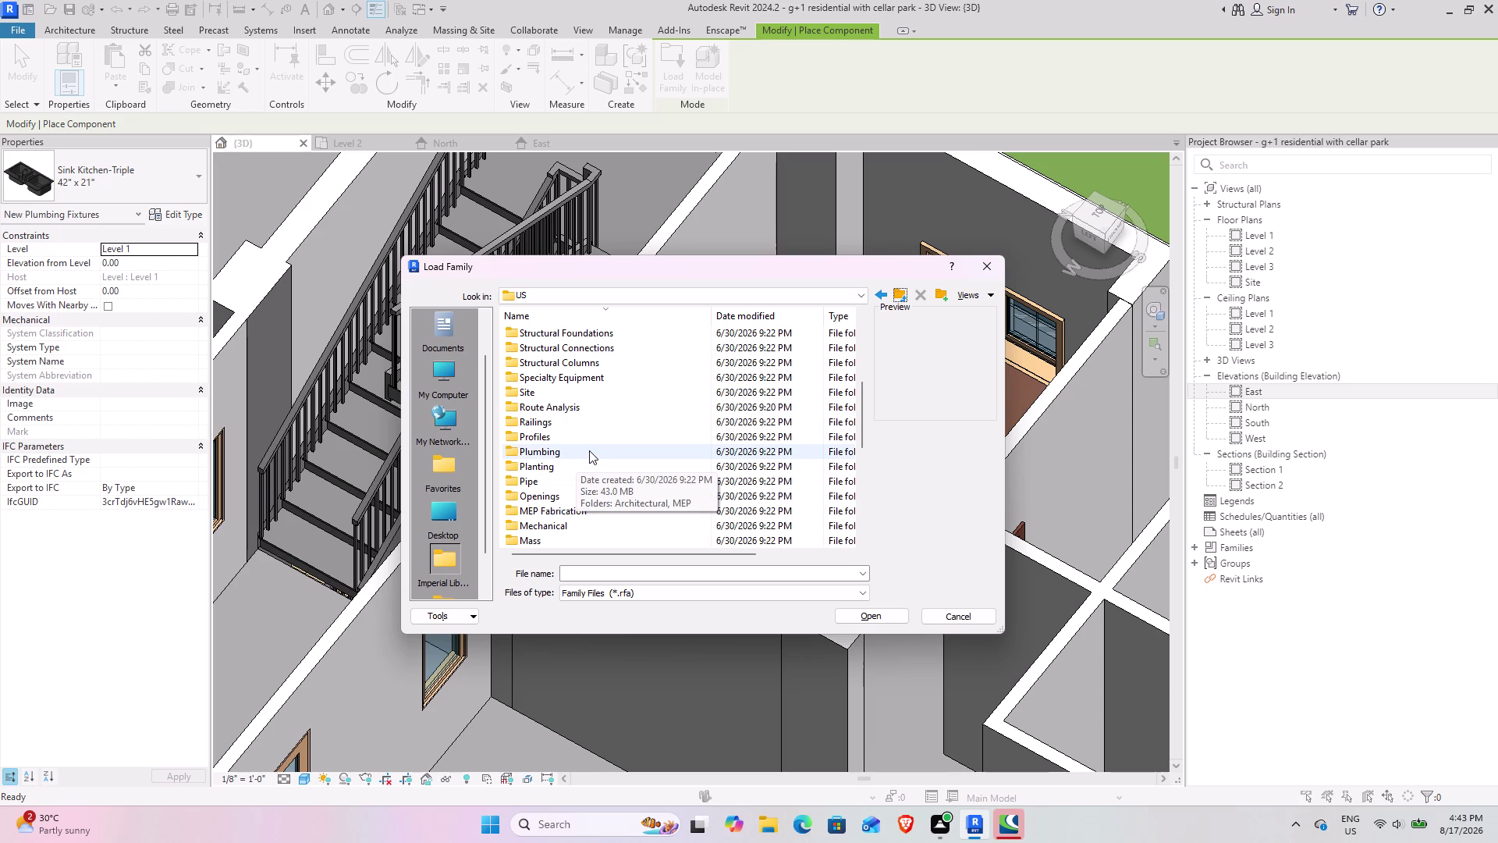
scroll(down, 3)
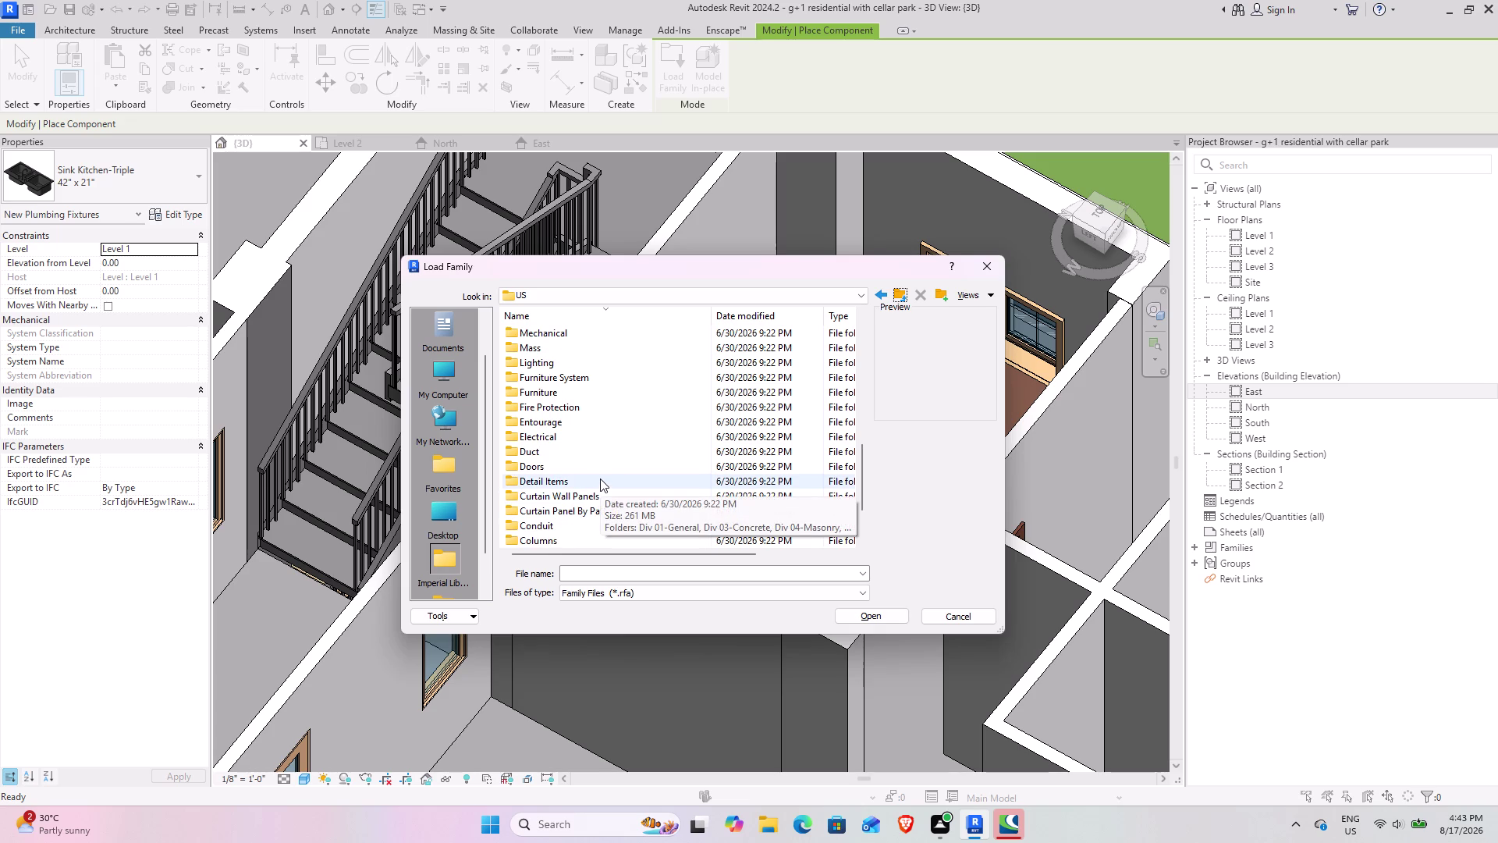
scroll(down, 3)
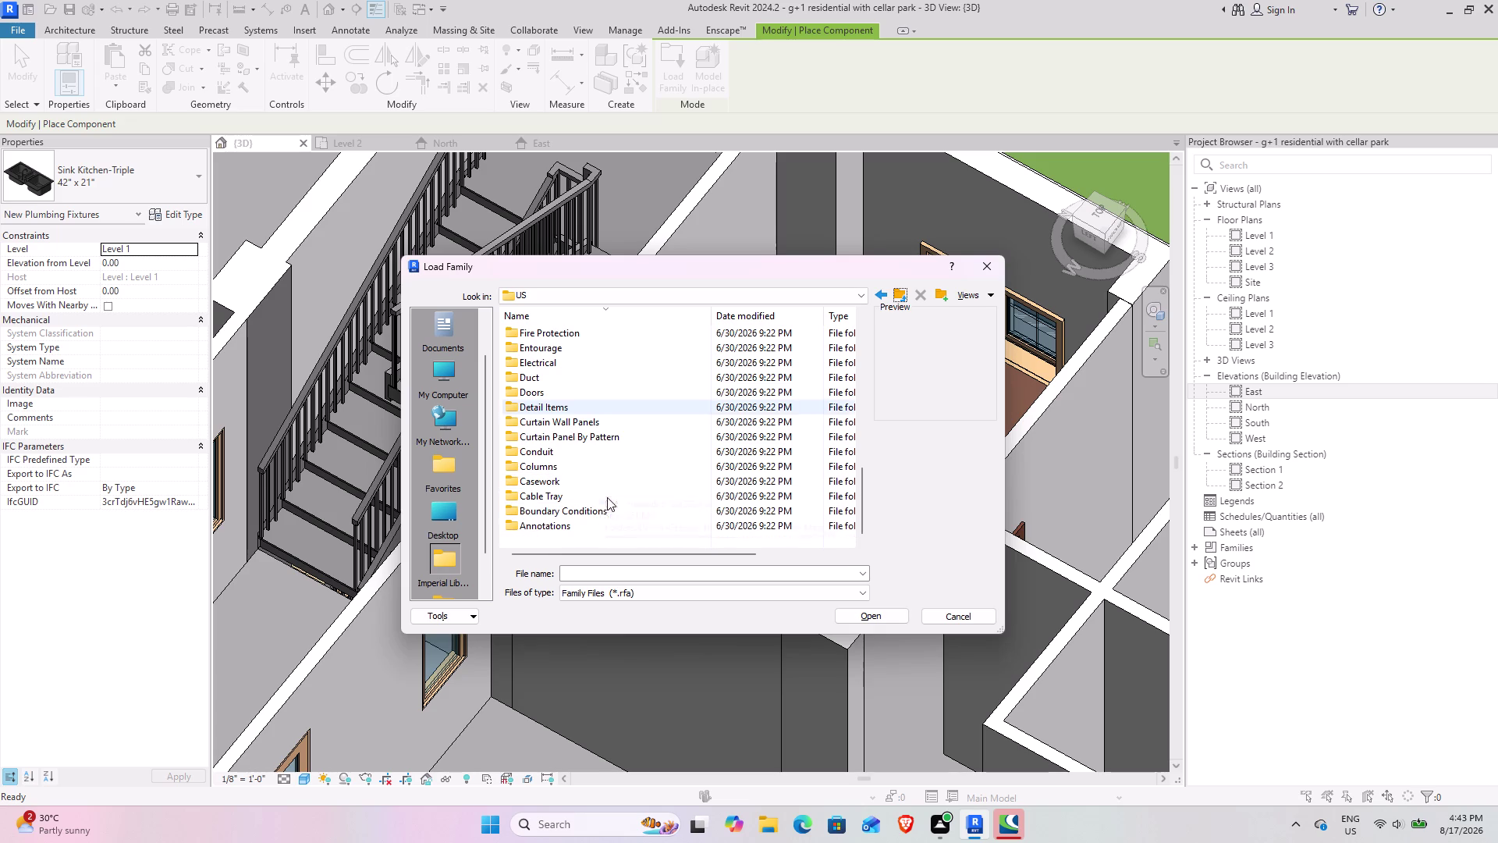
click(636, 475)
Inside Casework, look through the Wall Cabinets families and return to Casework.
click(636, 474)
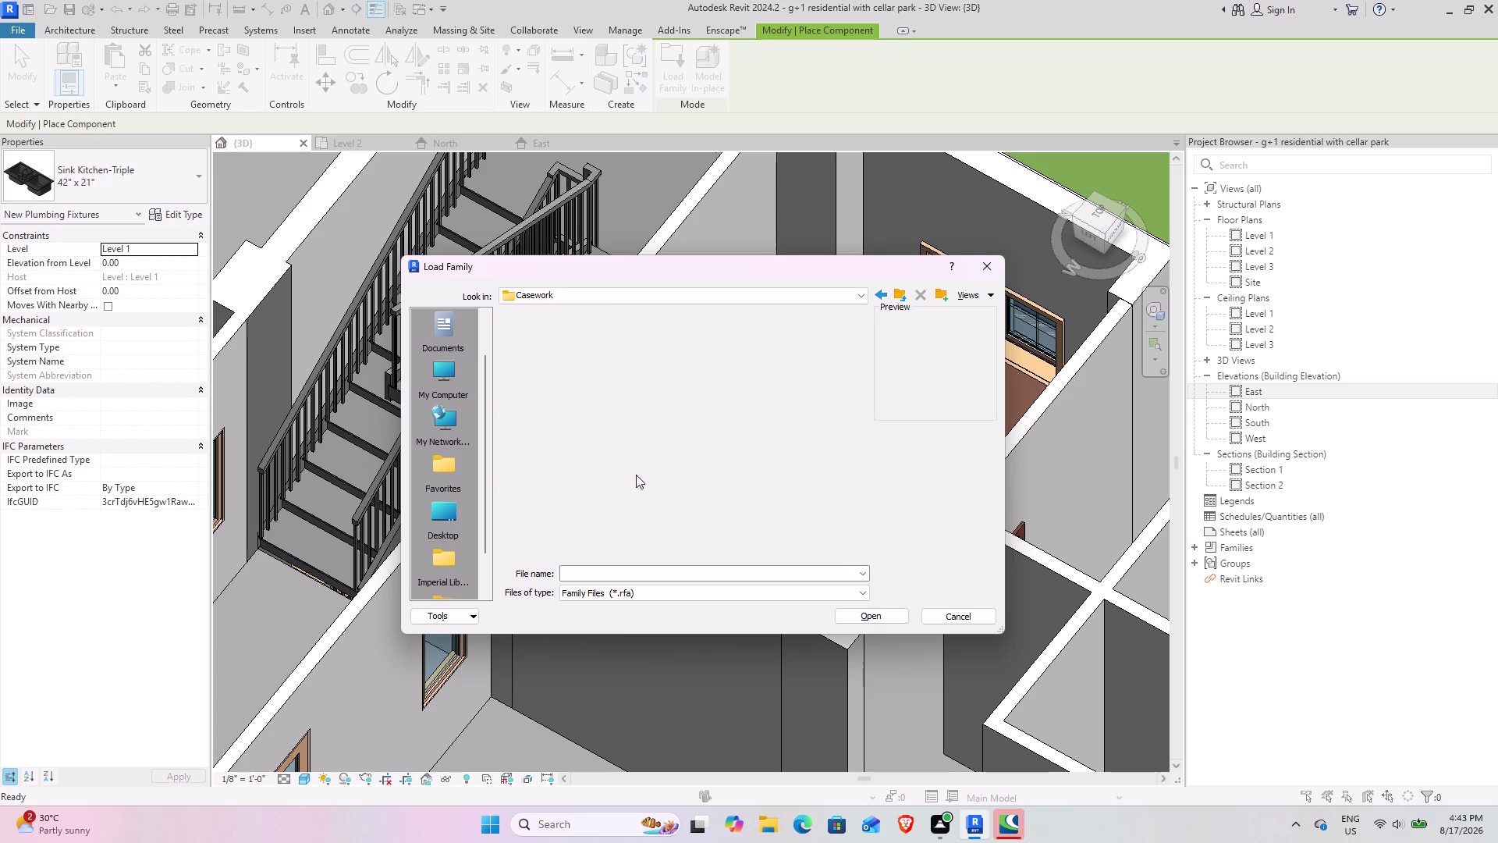
double_click(576, 330)
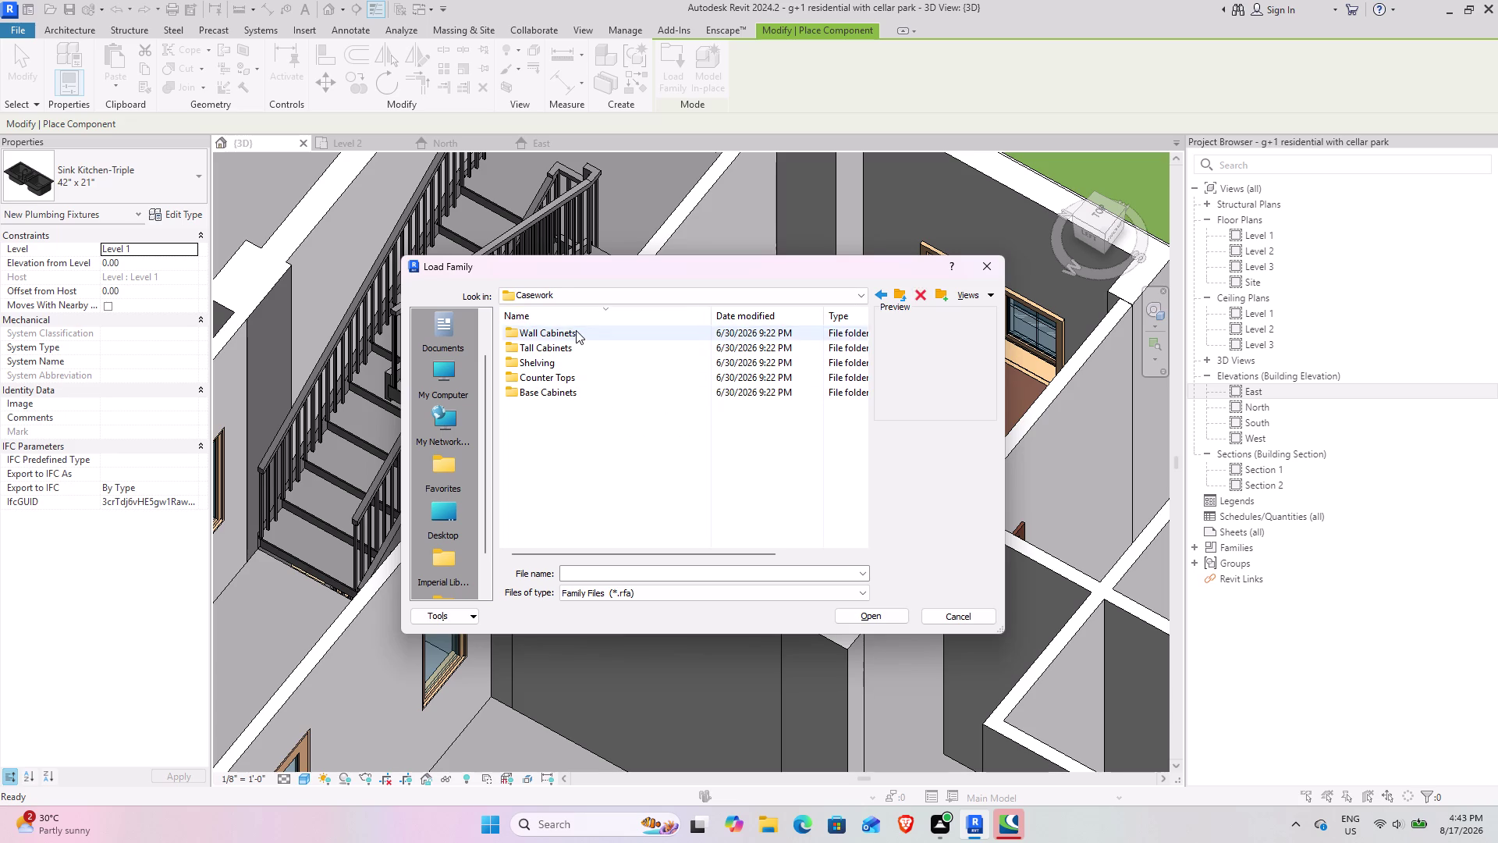
scroll(up, 3)
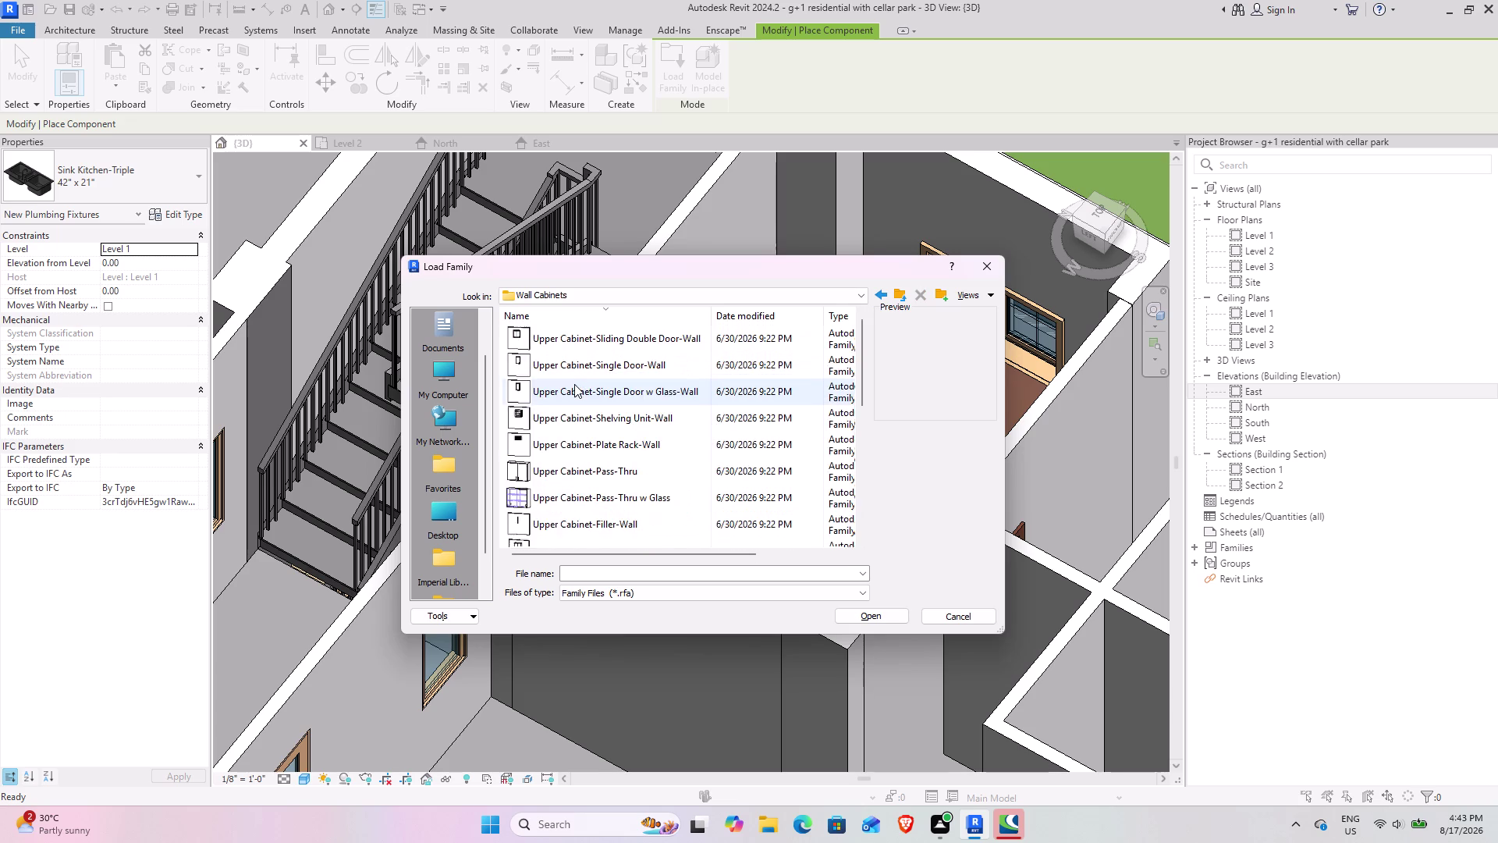
scroll(up, 3)
scroll(down, 3)
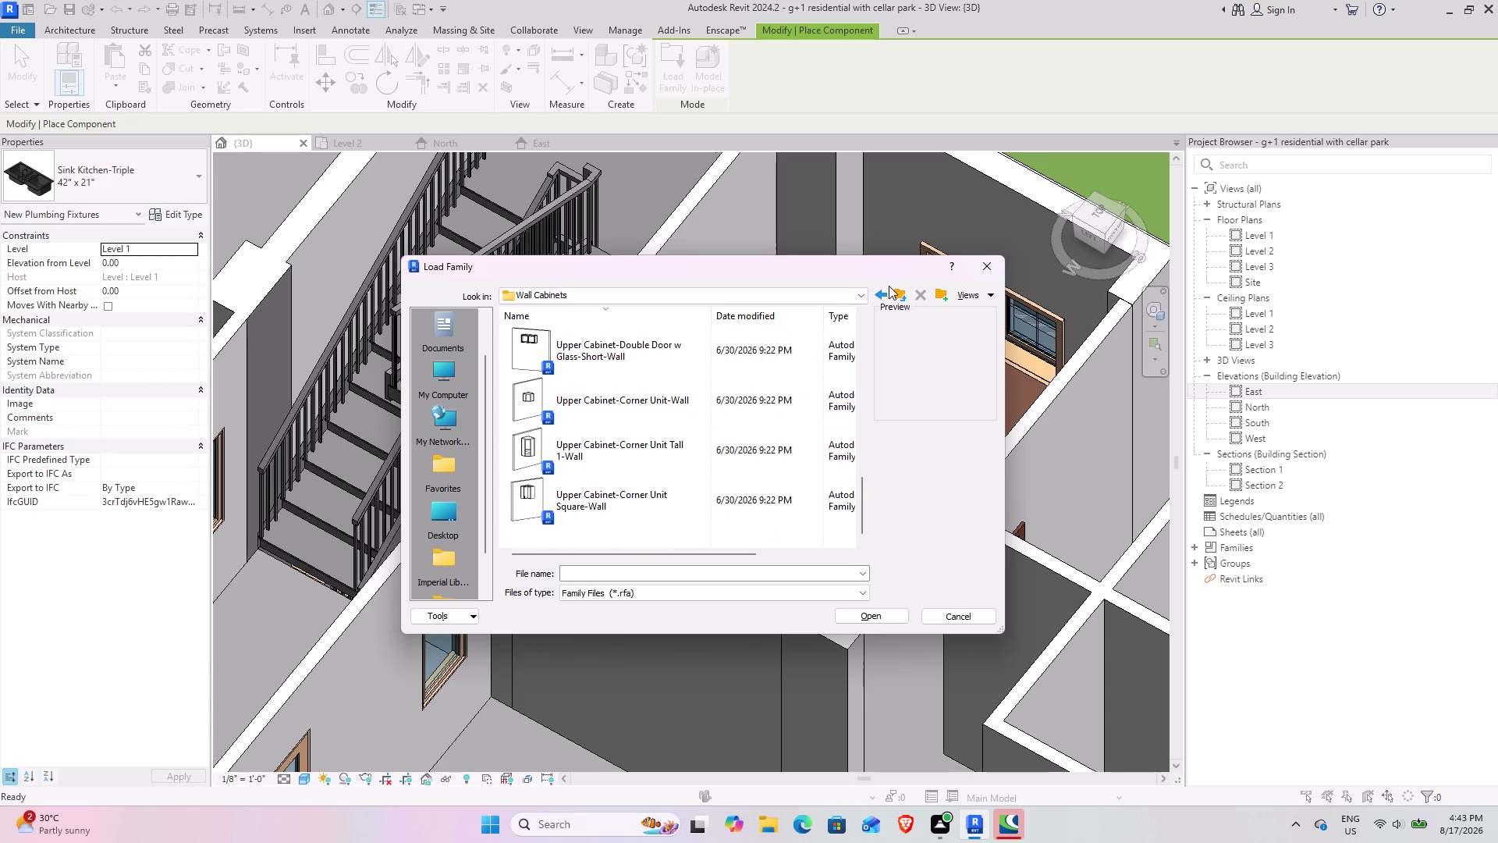
click(898, 290)
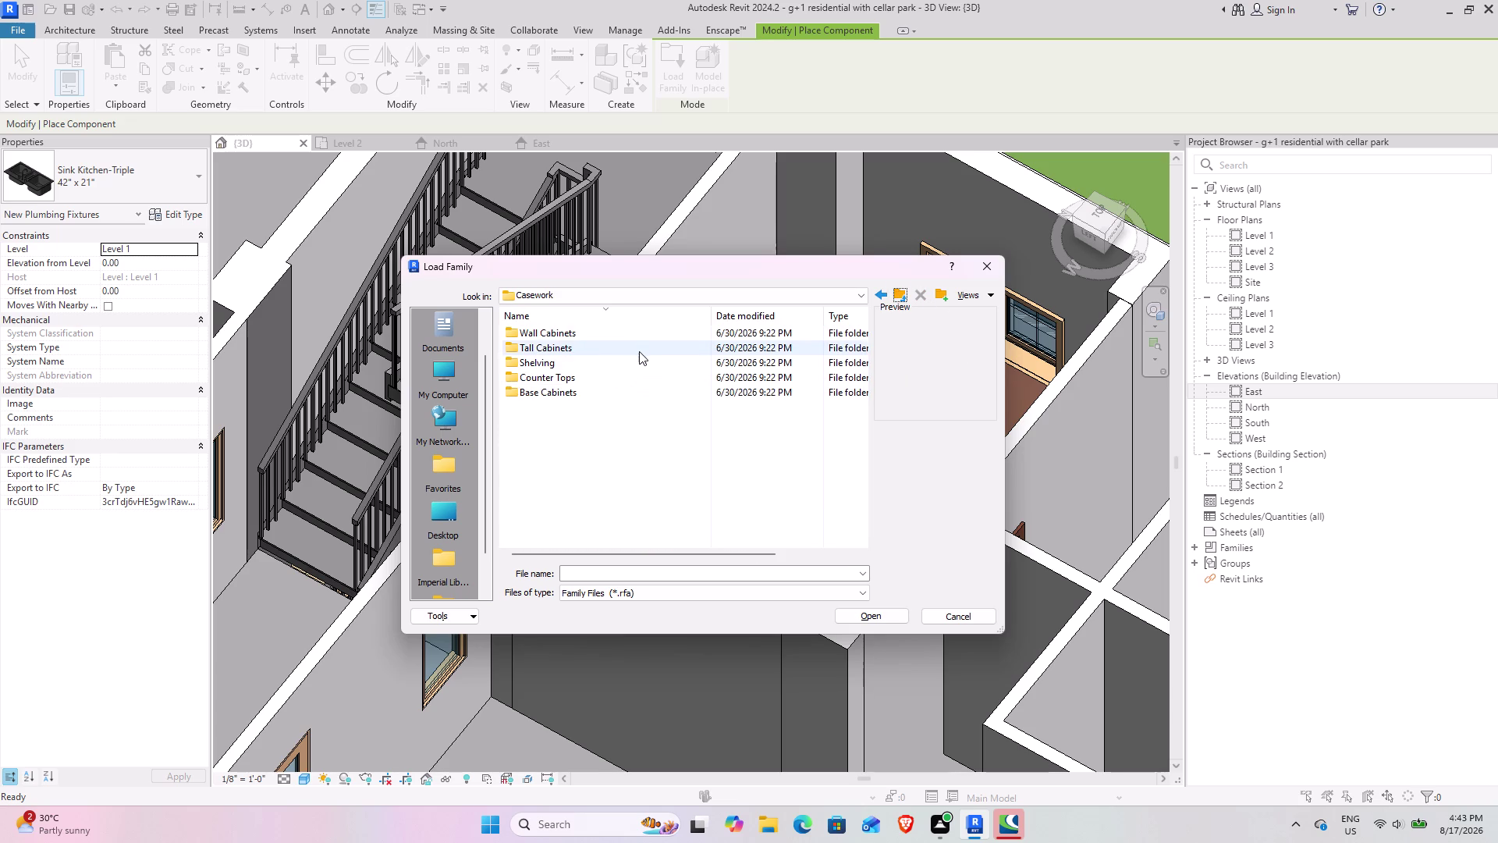
From Base Cabinets, load the Vanity Cabinet-Double Door & 2 Drawer family.
double_click(579, 397)
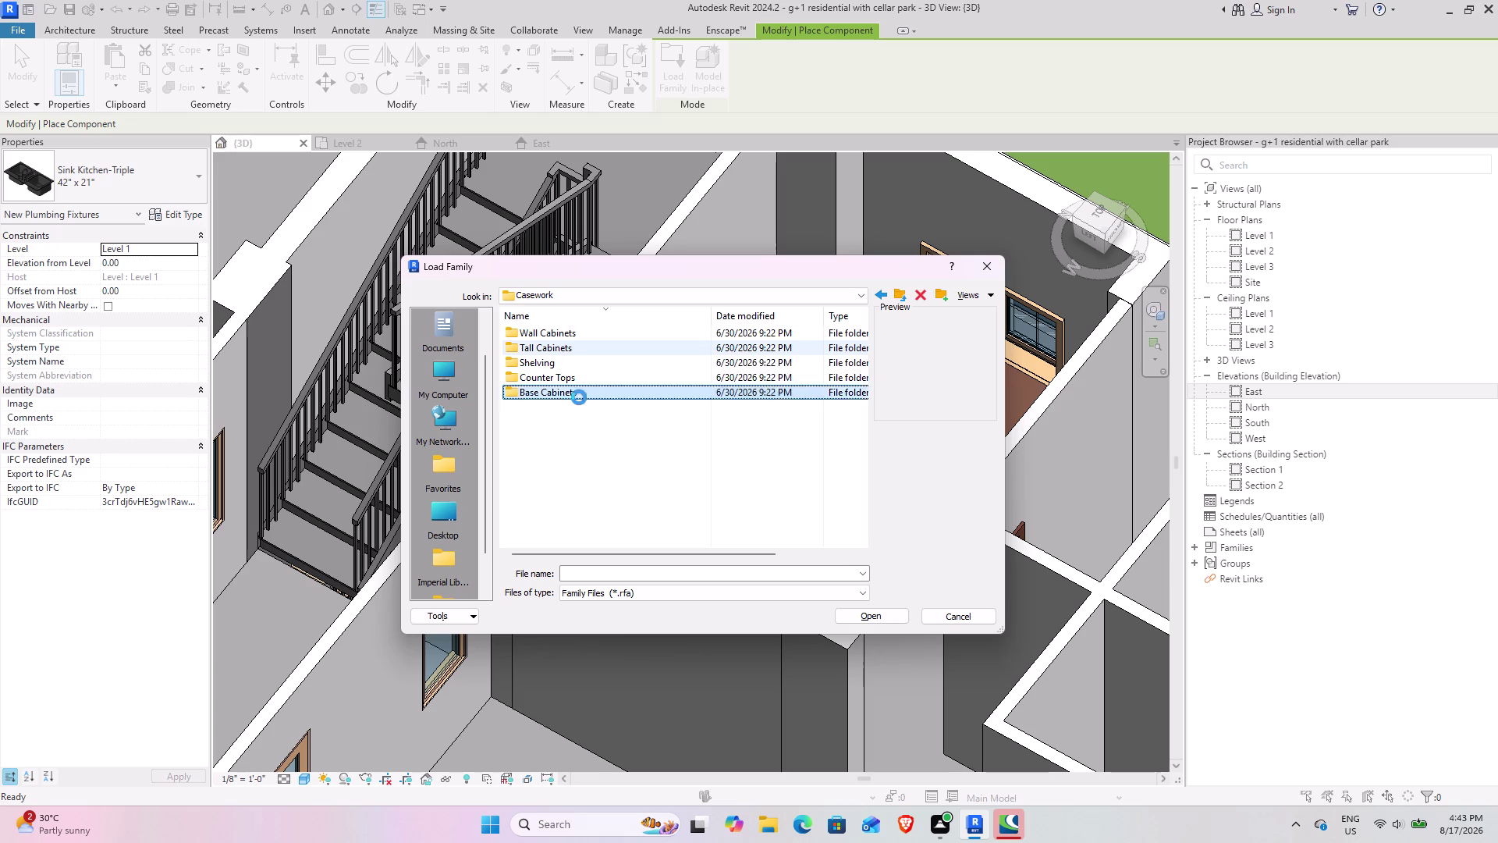
scroll(up, 3)
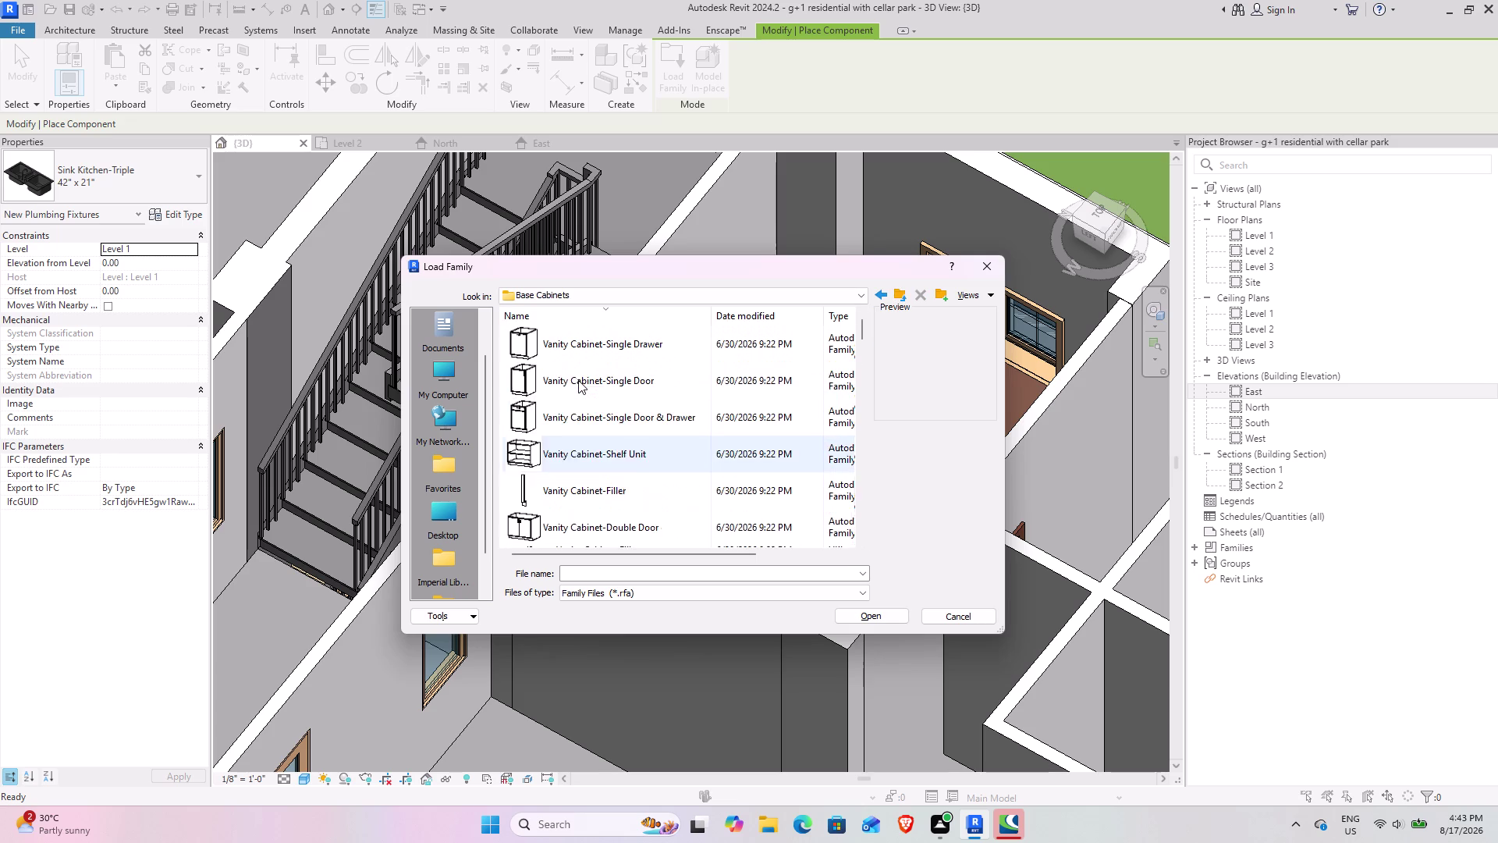
scroll(up, 3)
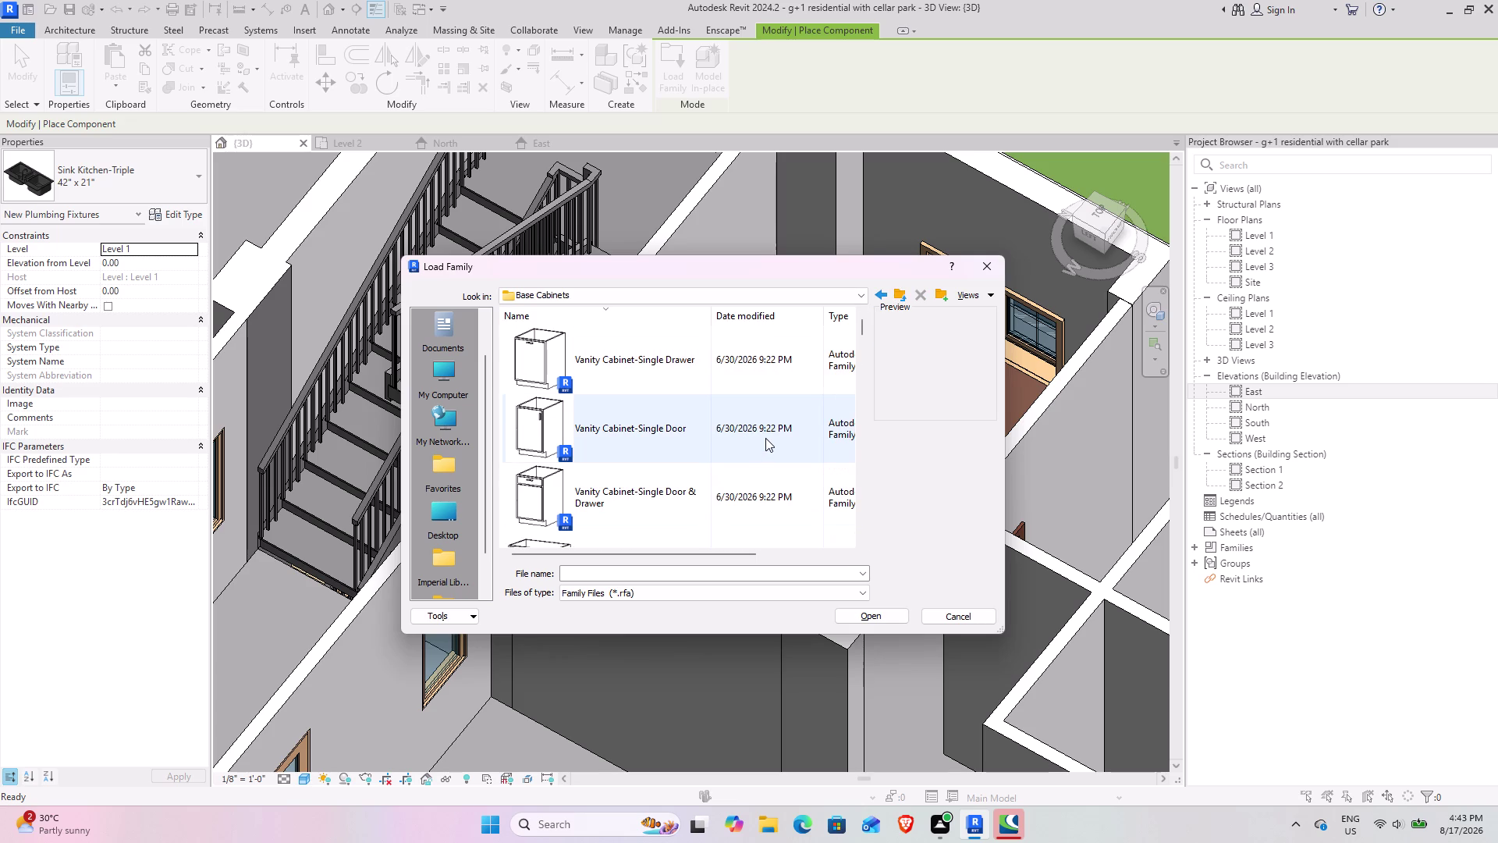
scroll(down, 3)
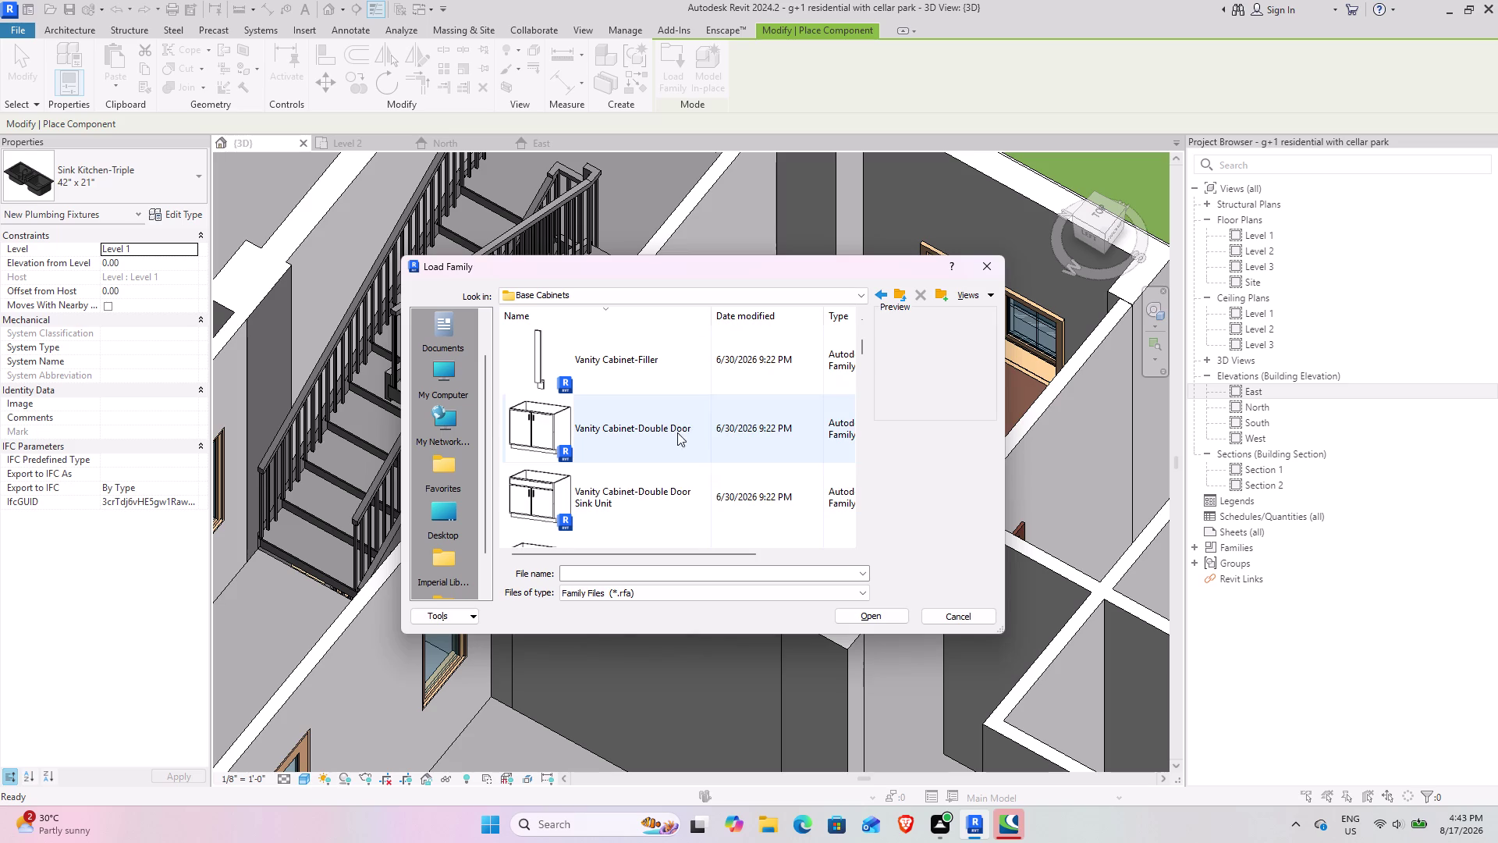
scroll(down, 3)
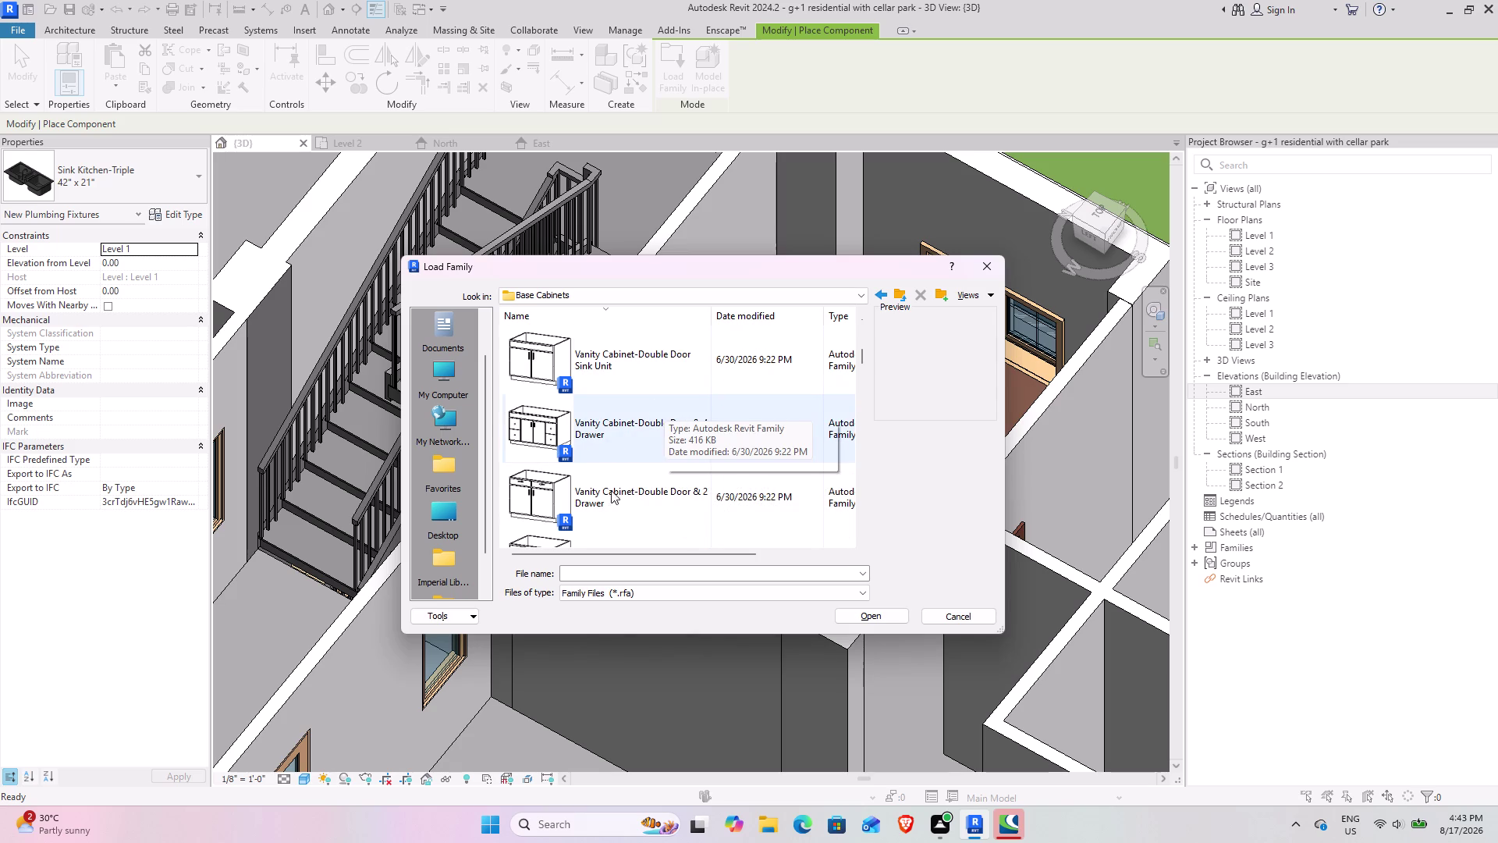
scroll(down, 3)
scroll(up, 3)
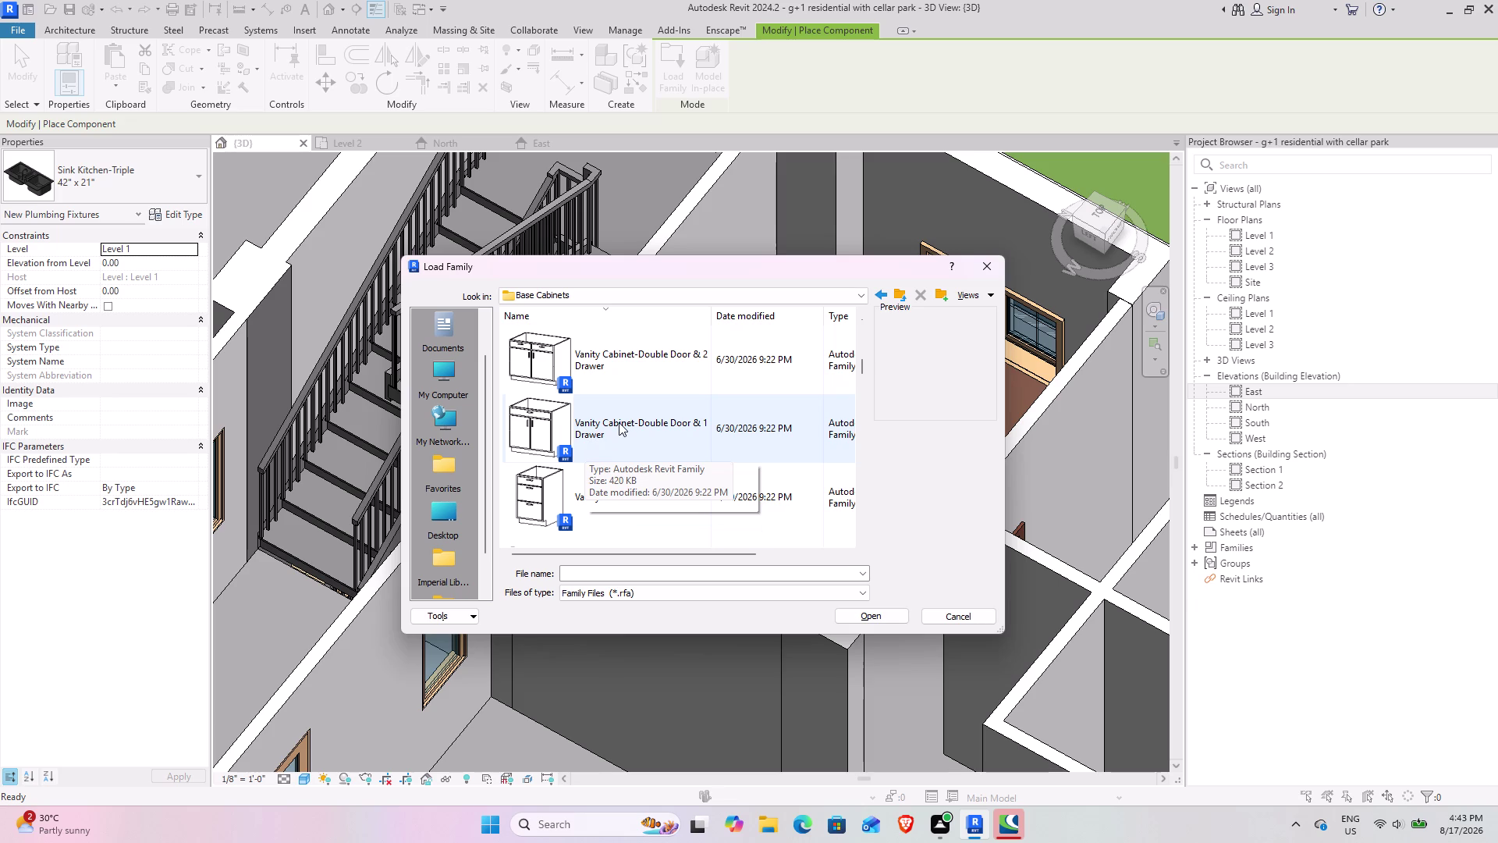
click(611, 368)
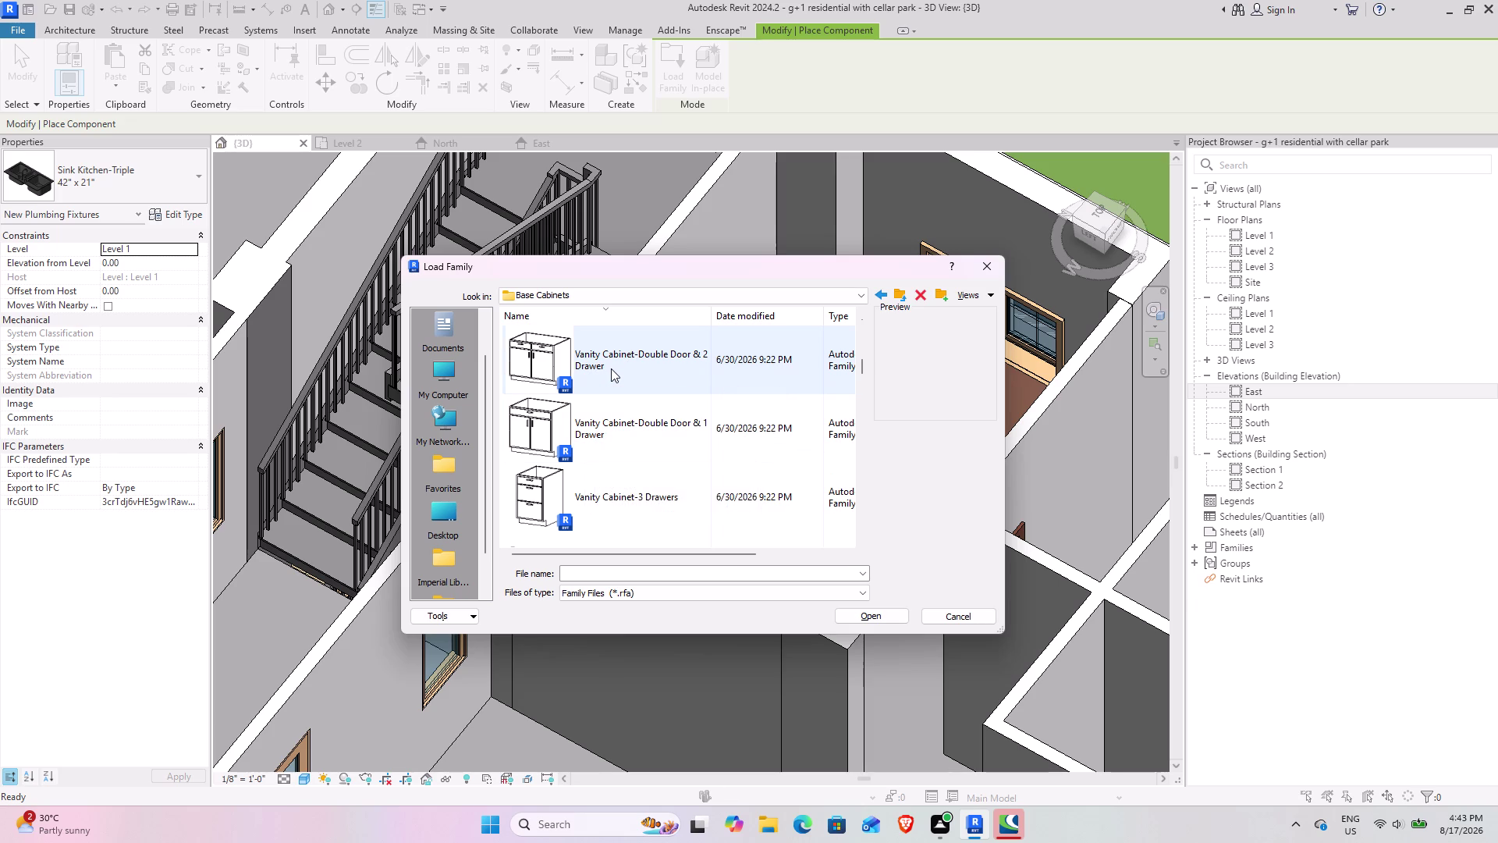
click(864, 615)
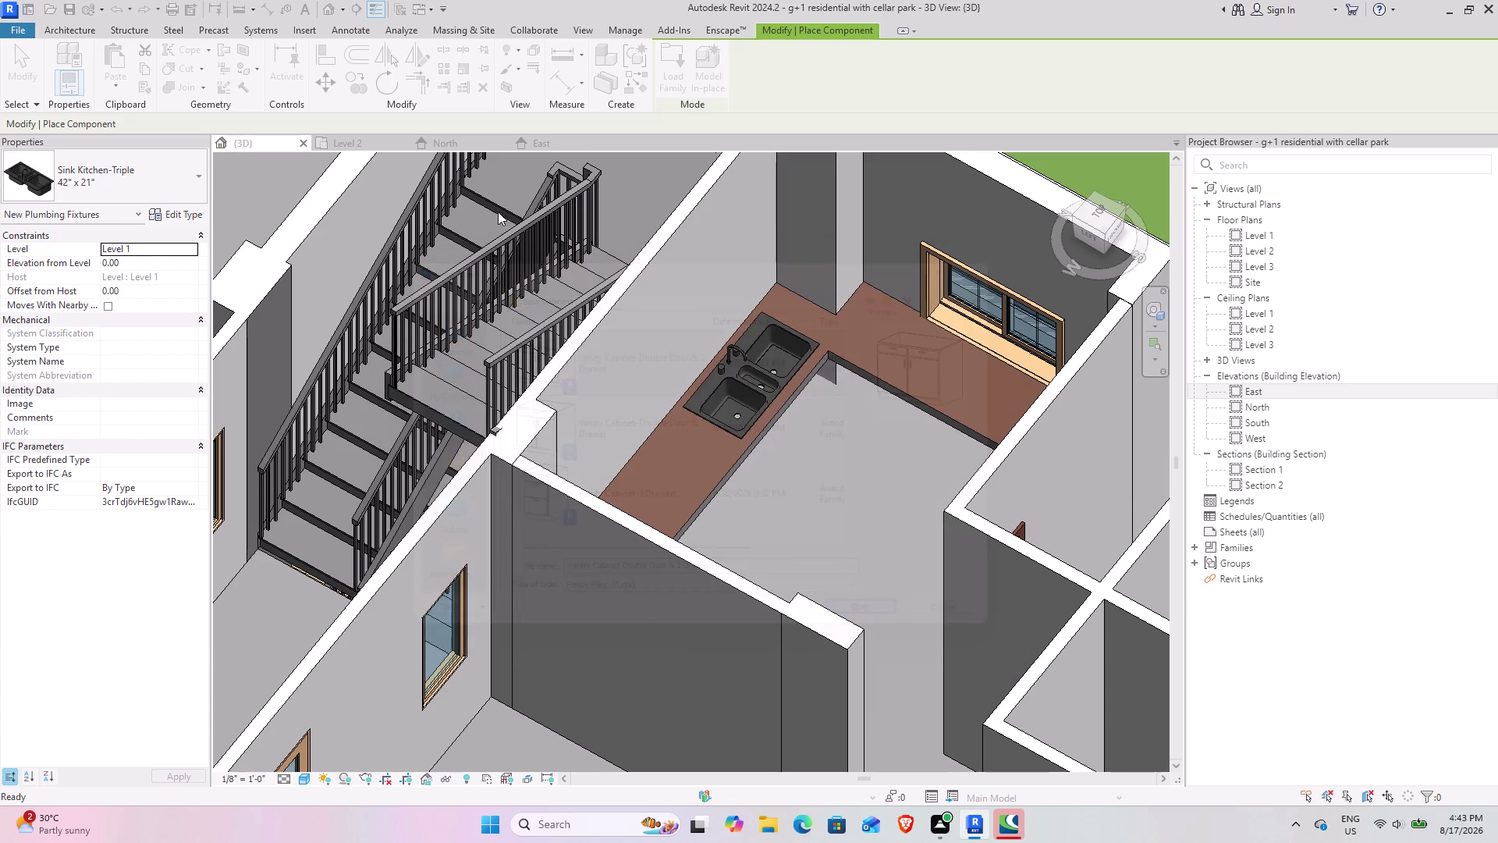
On the Level 2 plan, place one vanity cabinet against the kitchen wall, left of the stove.
click(349, 148)
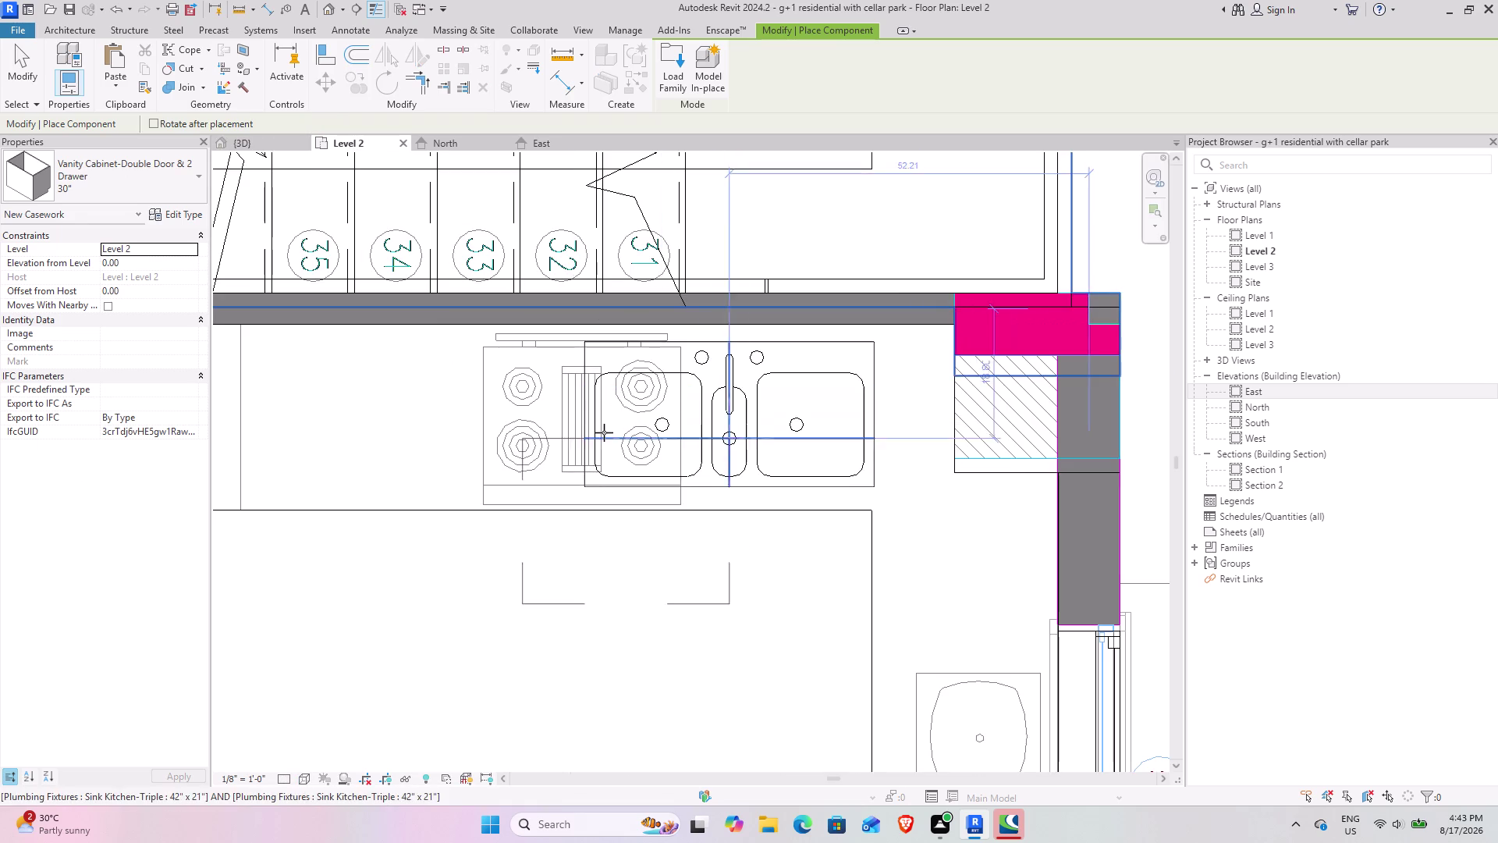
scroll(down, 3)
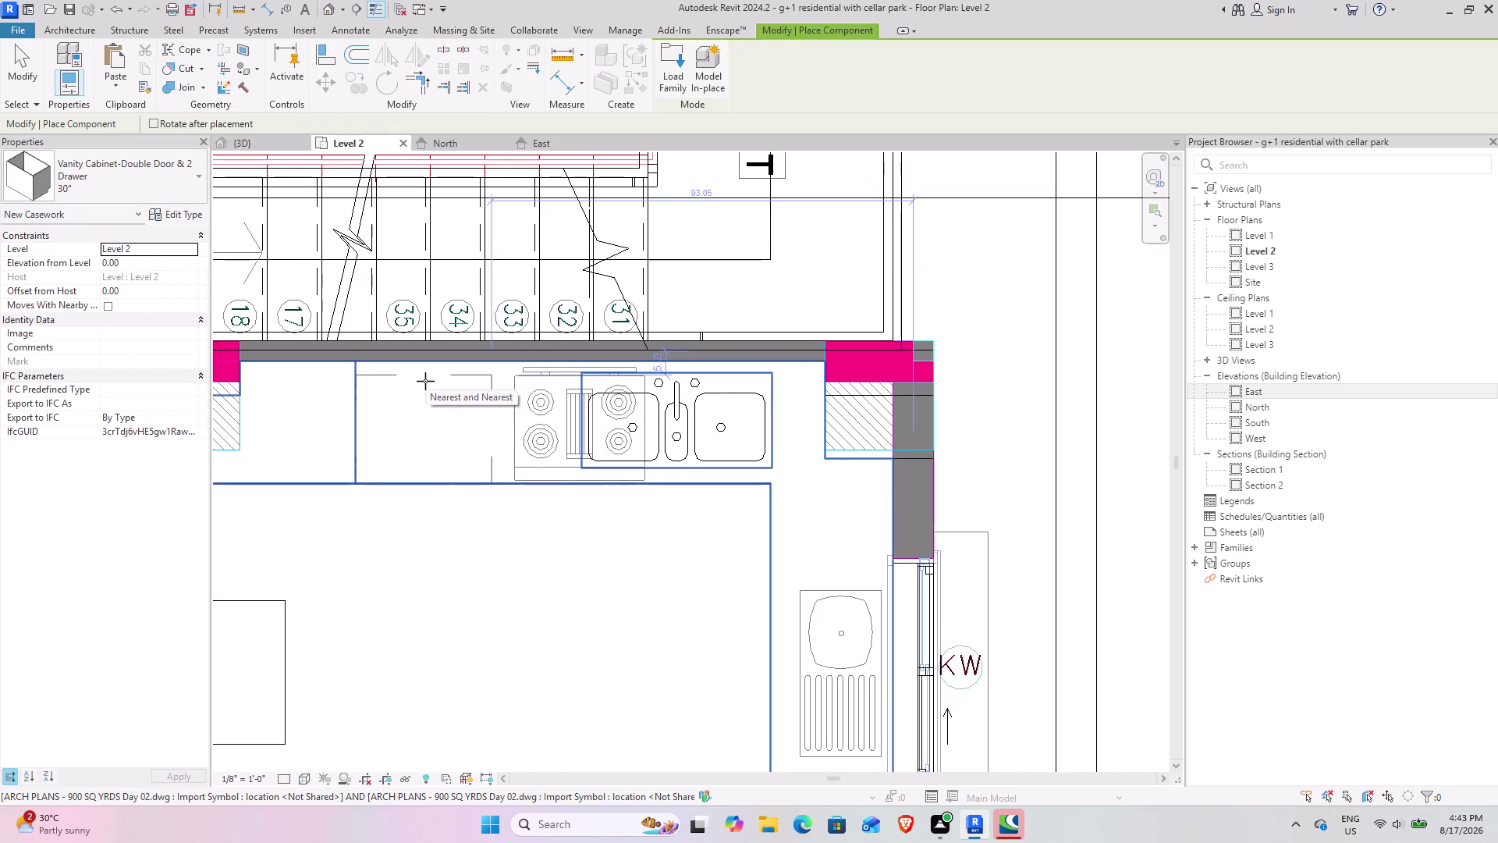
scroll(down, 3)
middle_drag(426, 381, 545, 395)
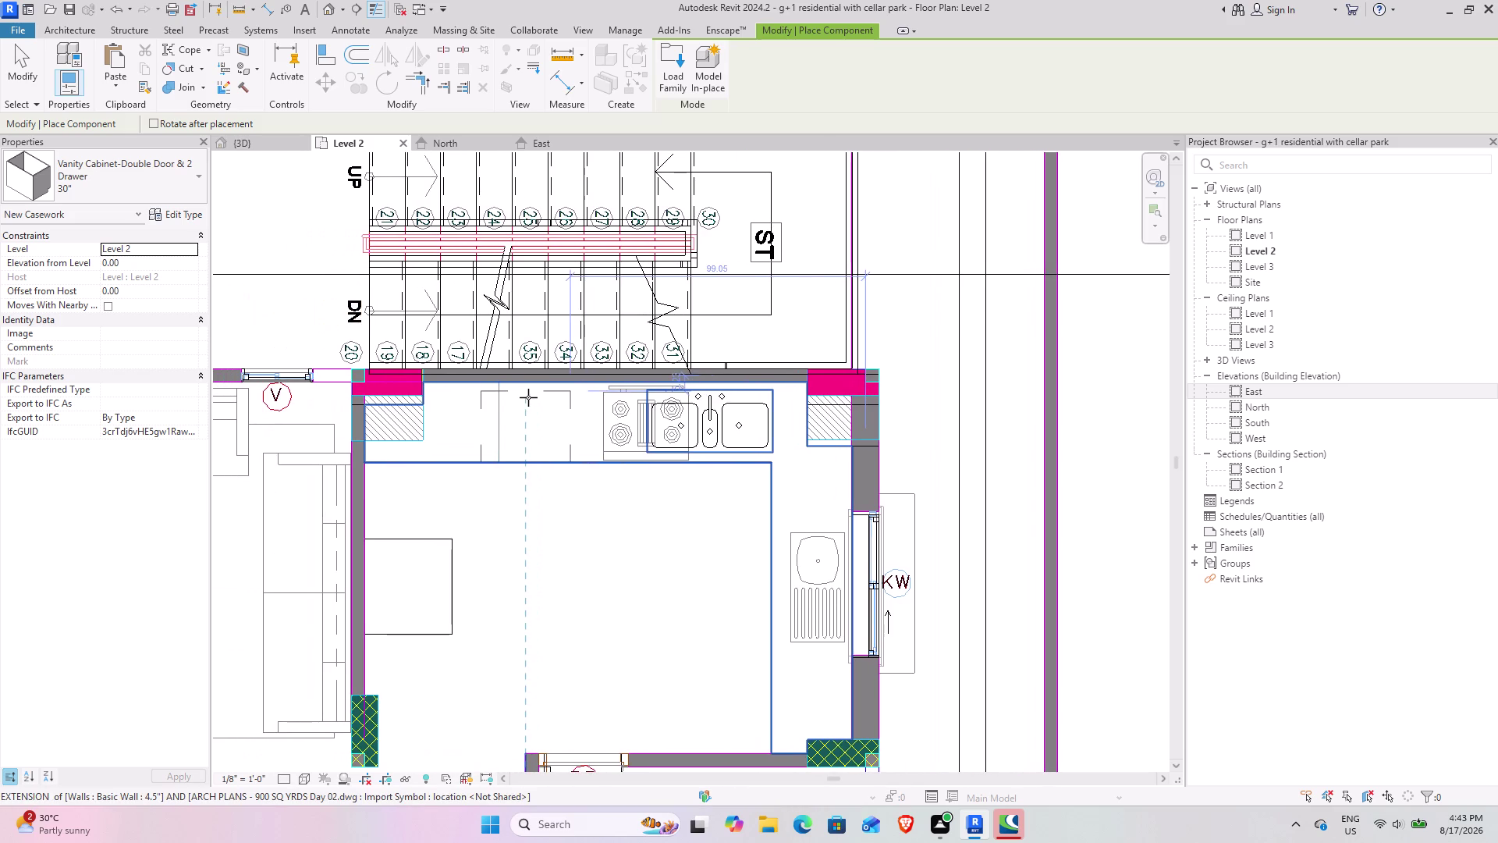
click(534, 398)
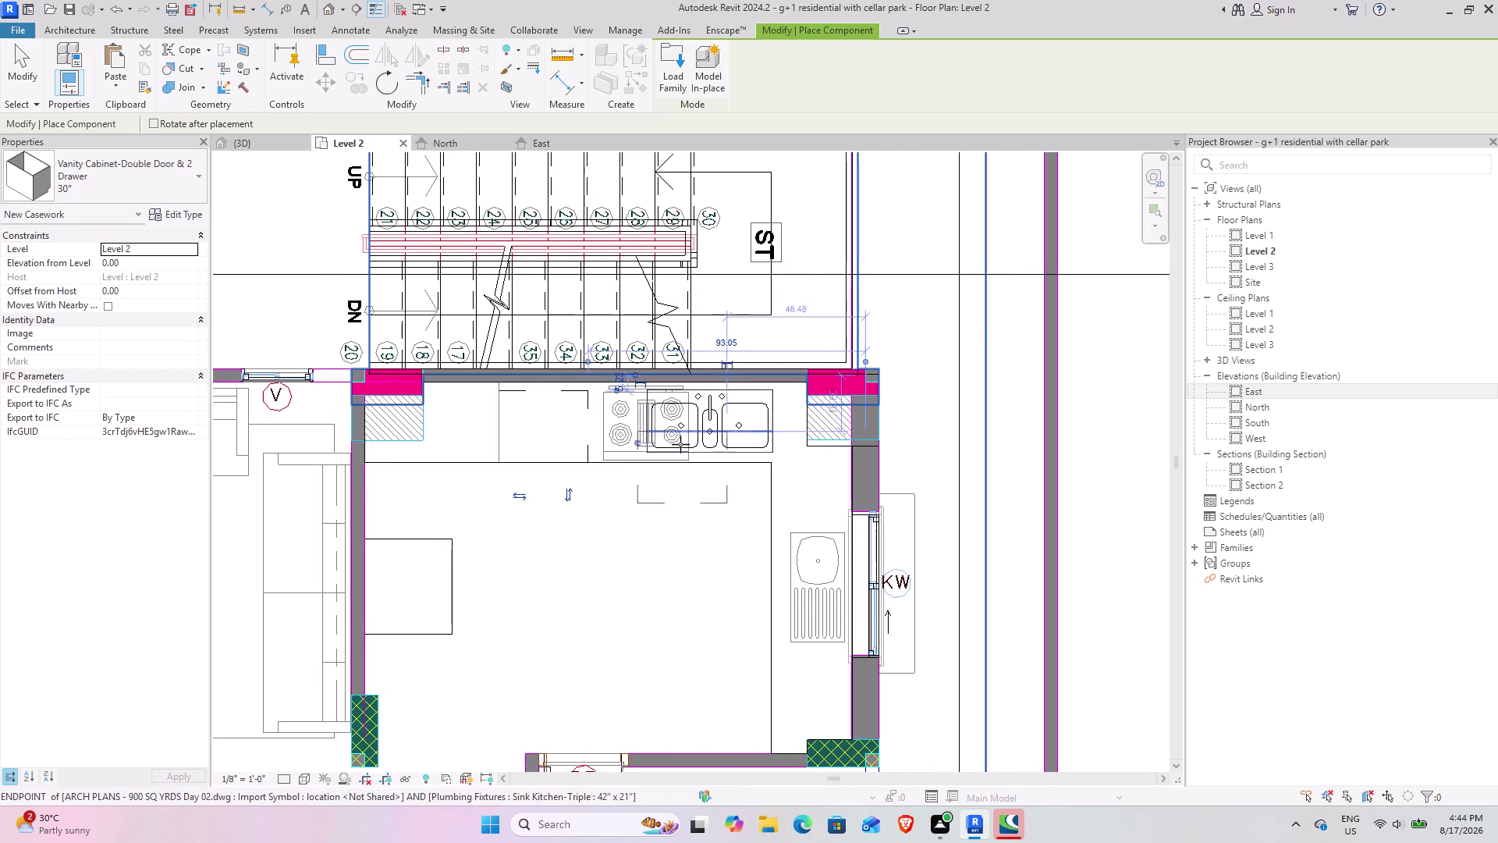
scroll(up, 3)
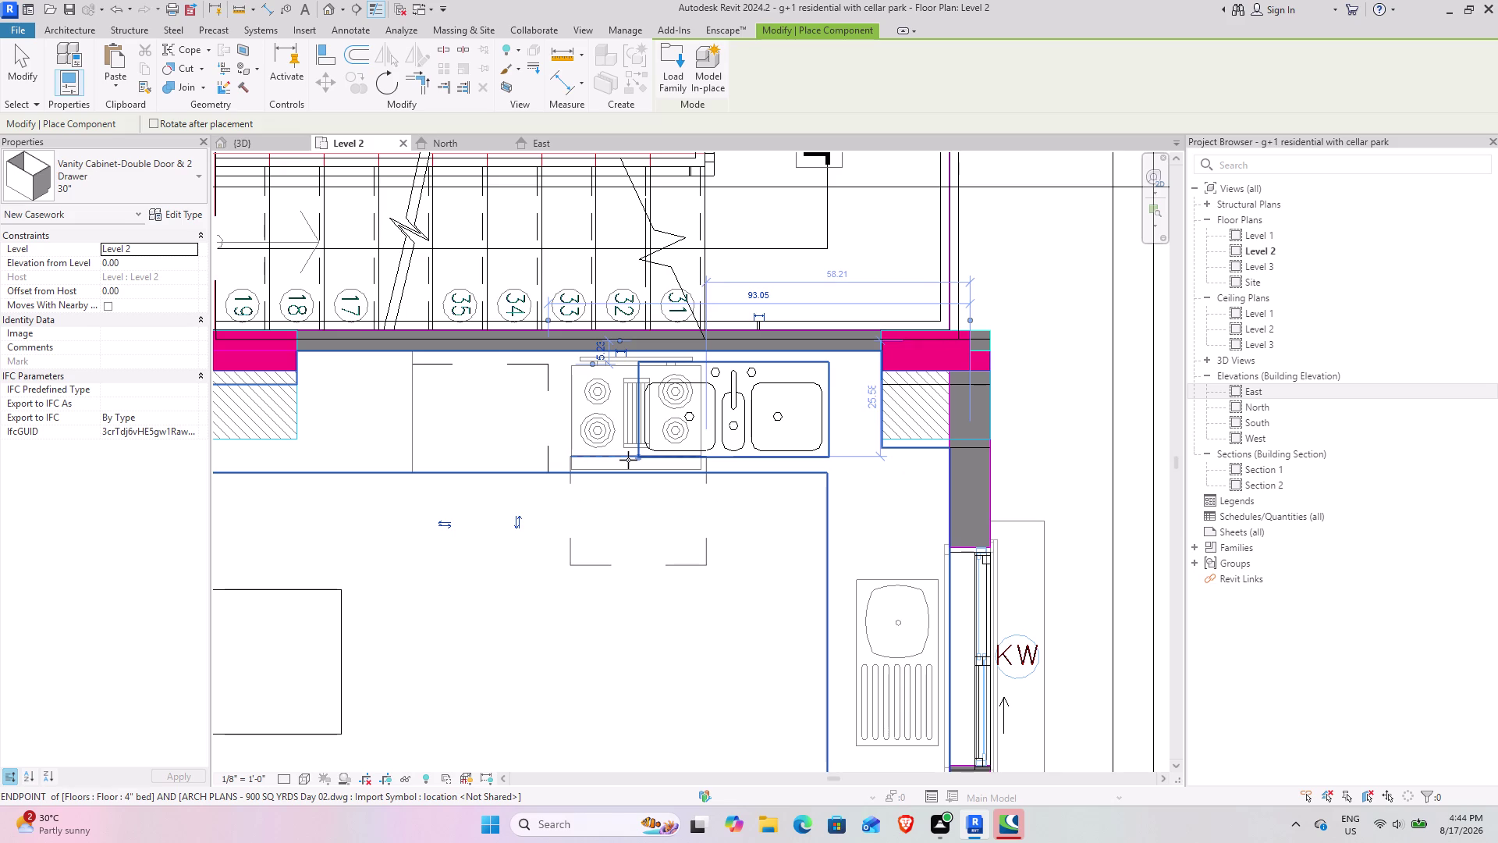
key(grave)
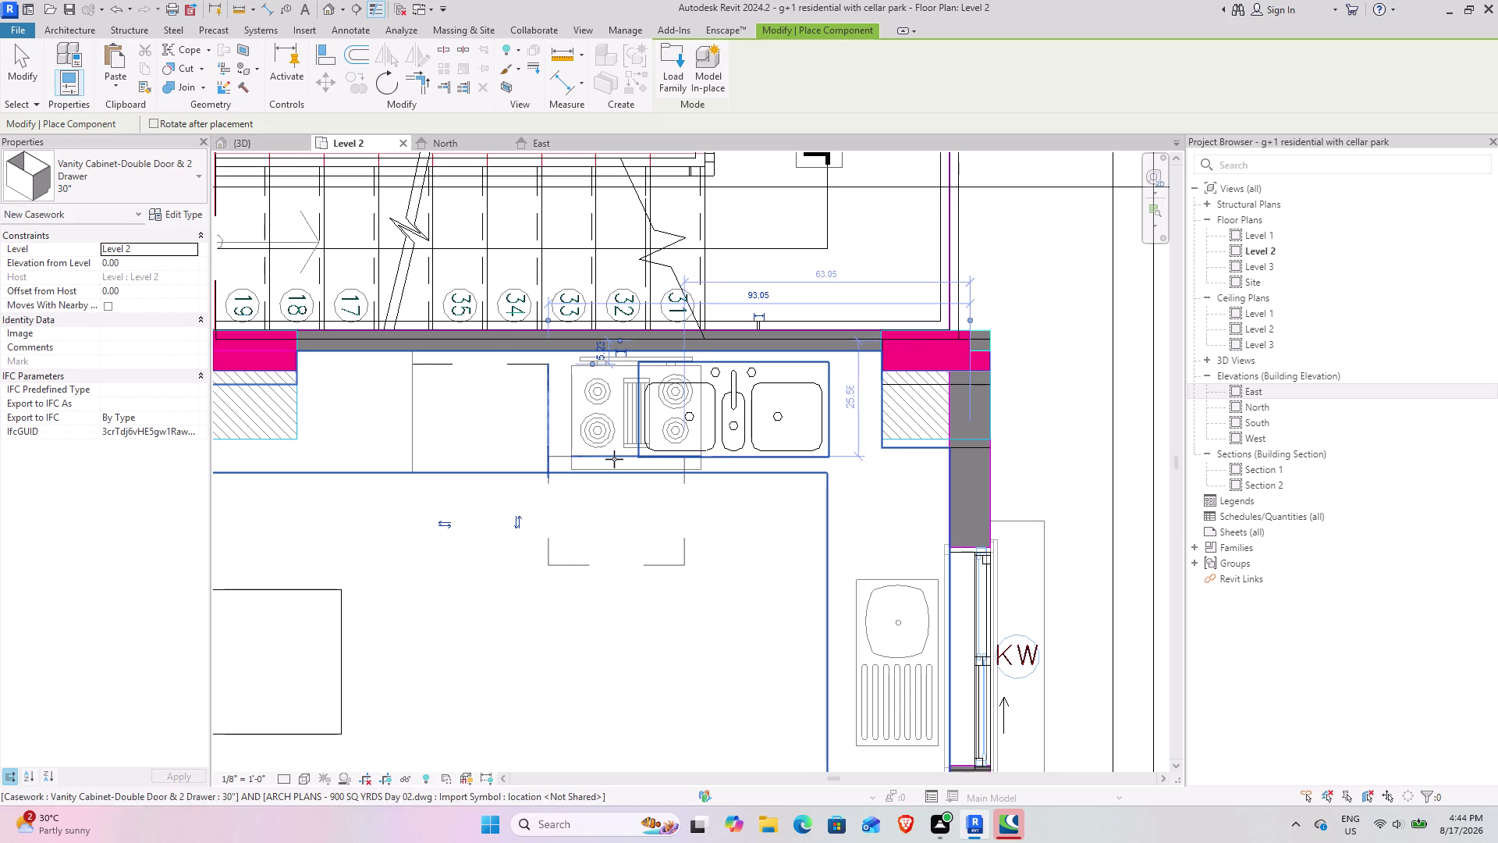
key(grave)
key(Escape)
key(Escape)
click(552, 421)
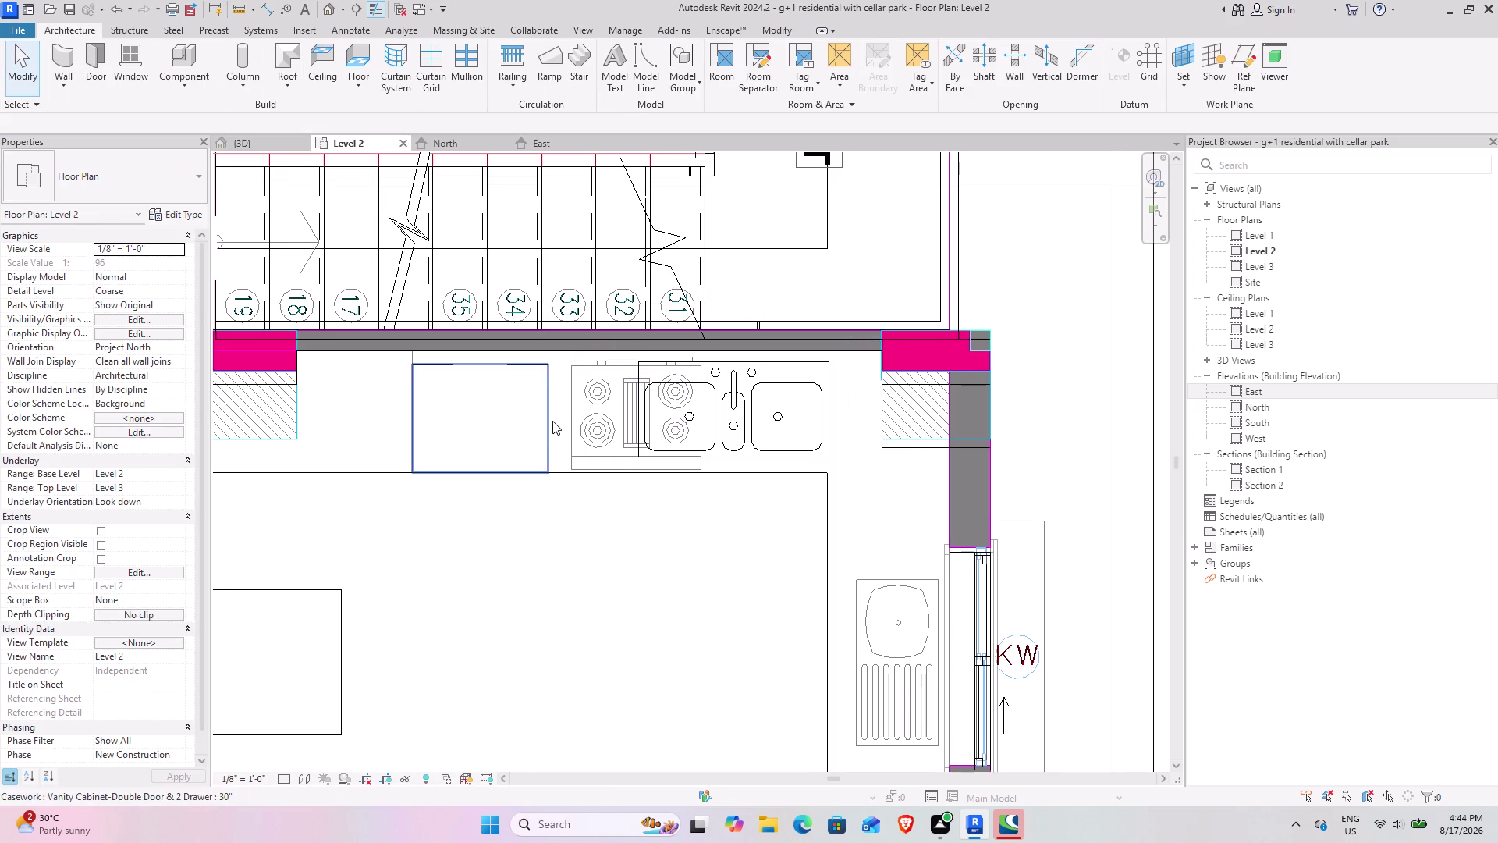
Copy the vanity cabinet twice along the Level 2 counter and view the cabinets in 3D.
scroll(up, 3)
click(345, 89)
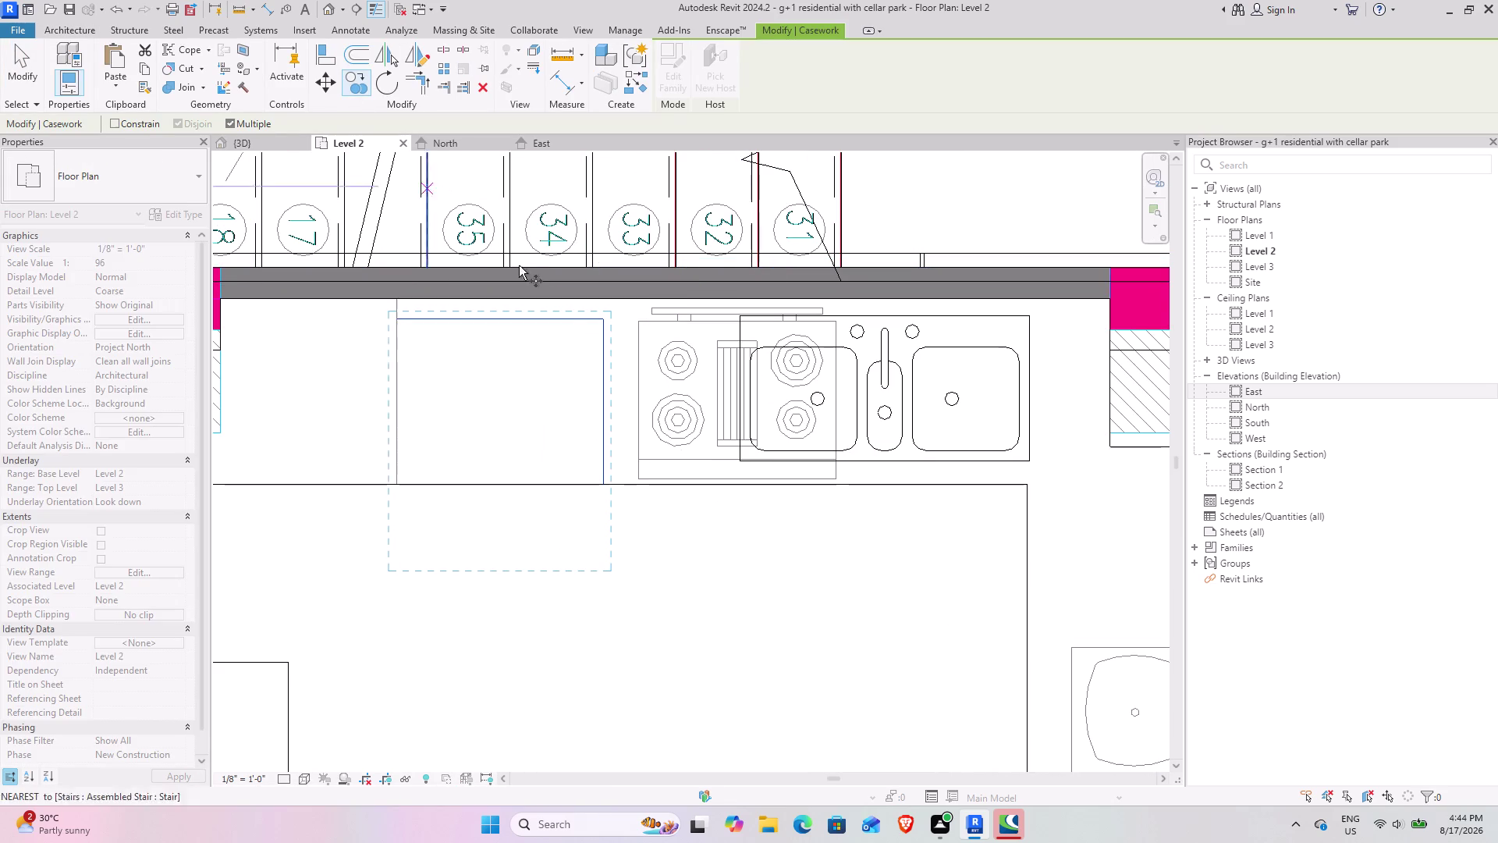
click(396, 485)
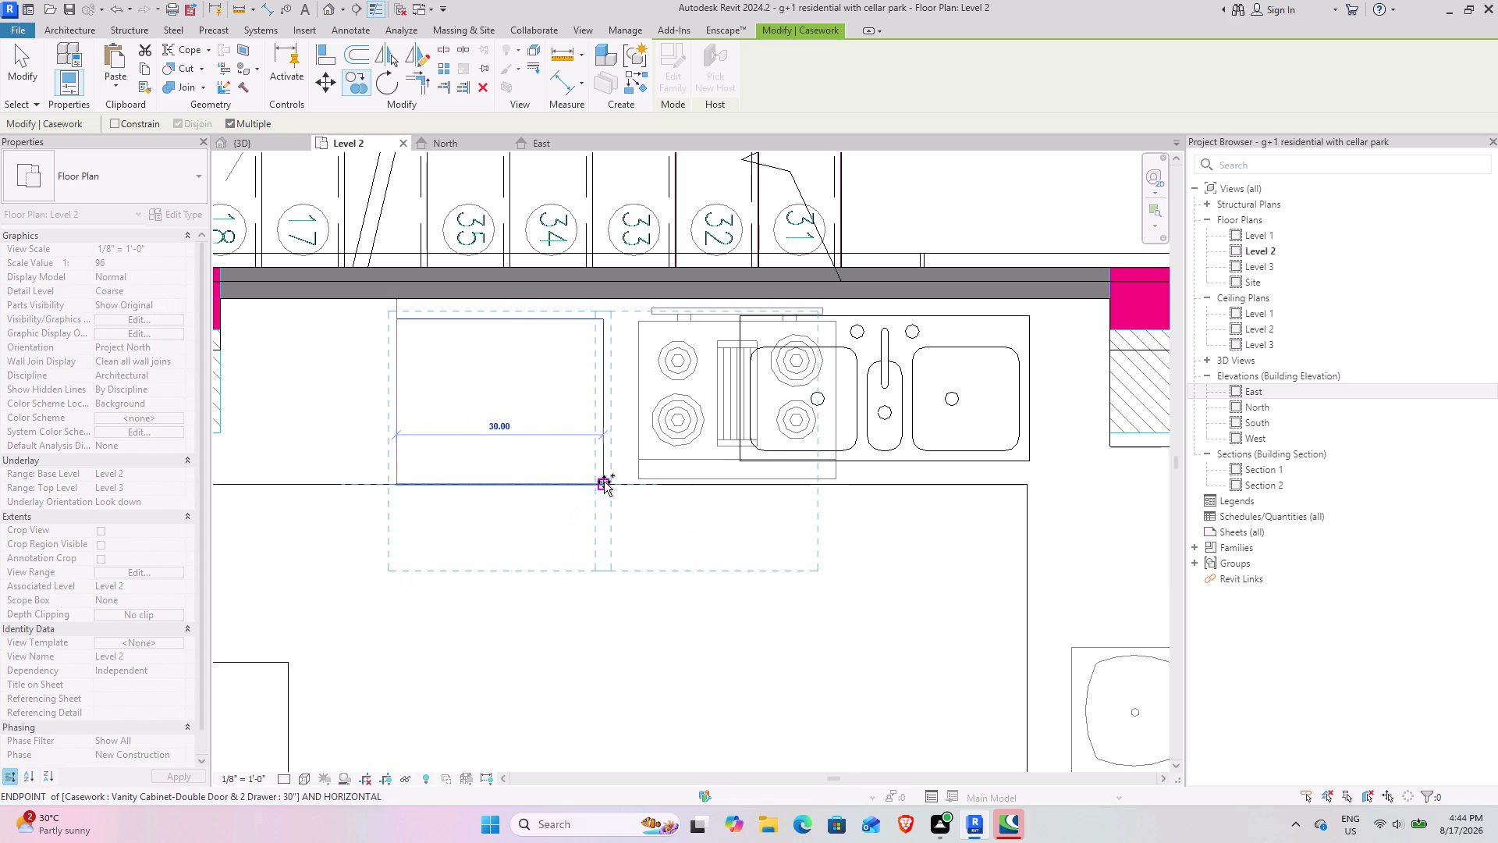
click(604, 482)
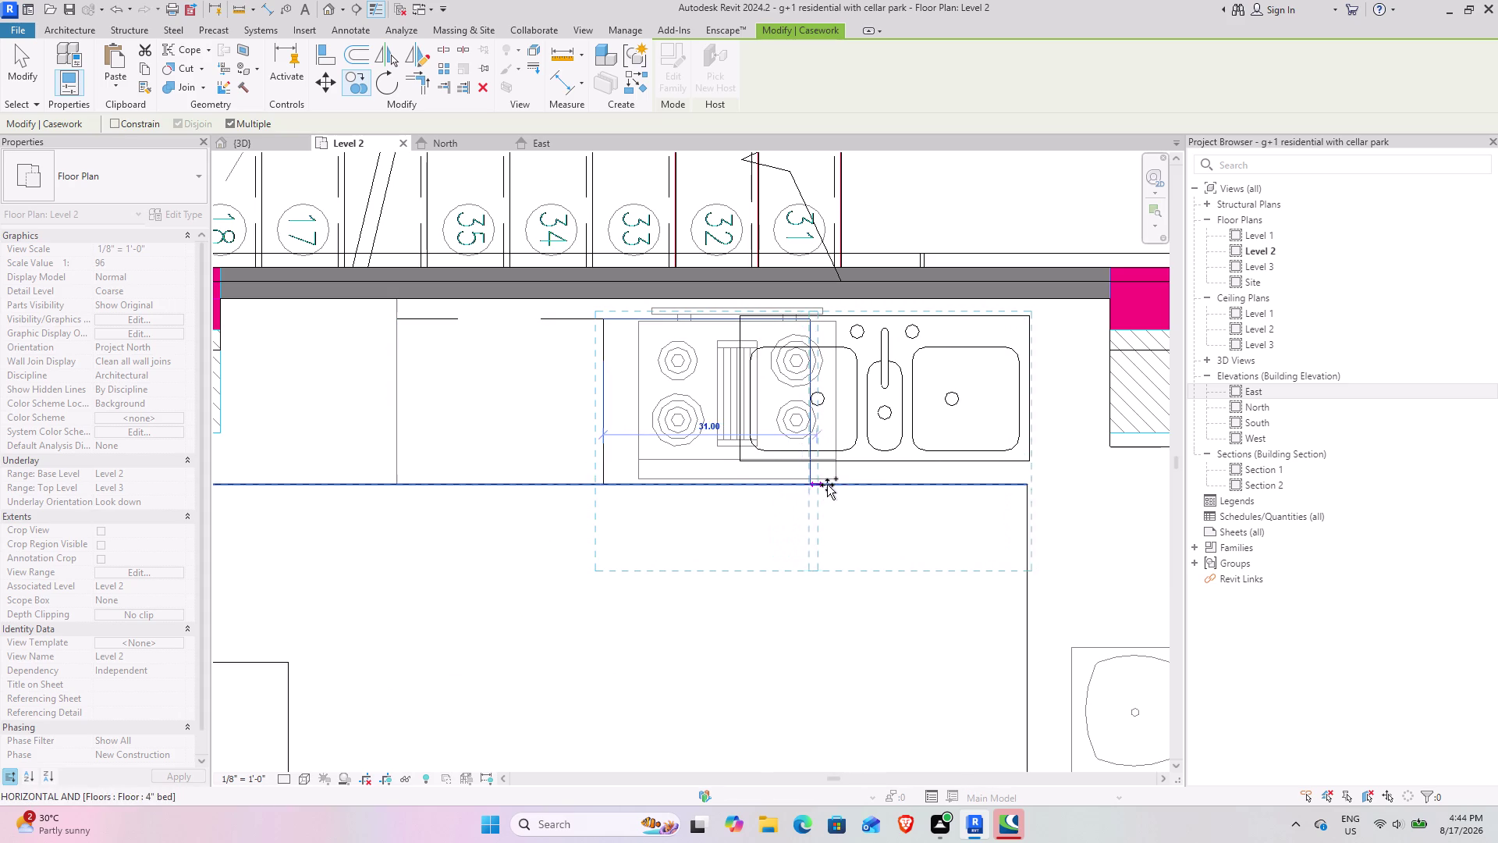
click(814, 480)
middle_drag(958, 502, 553, 423)
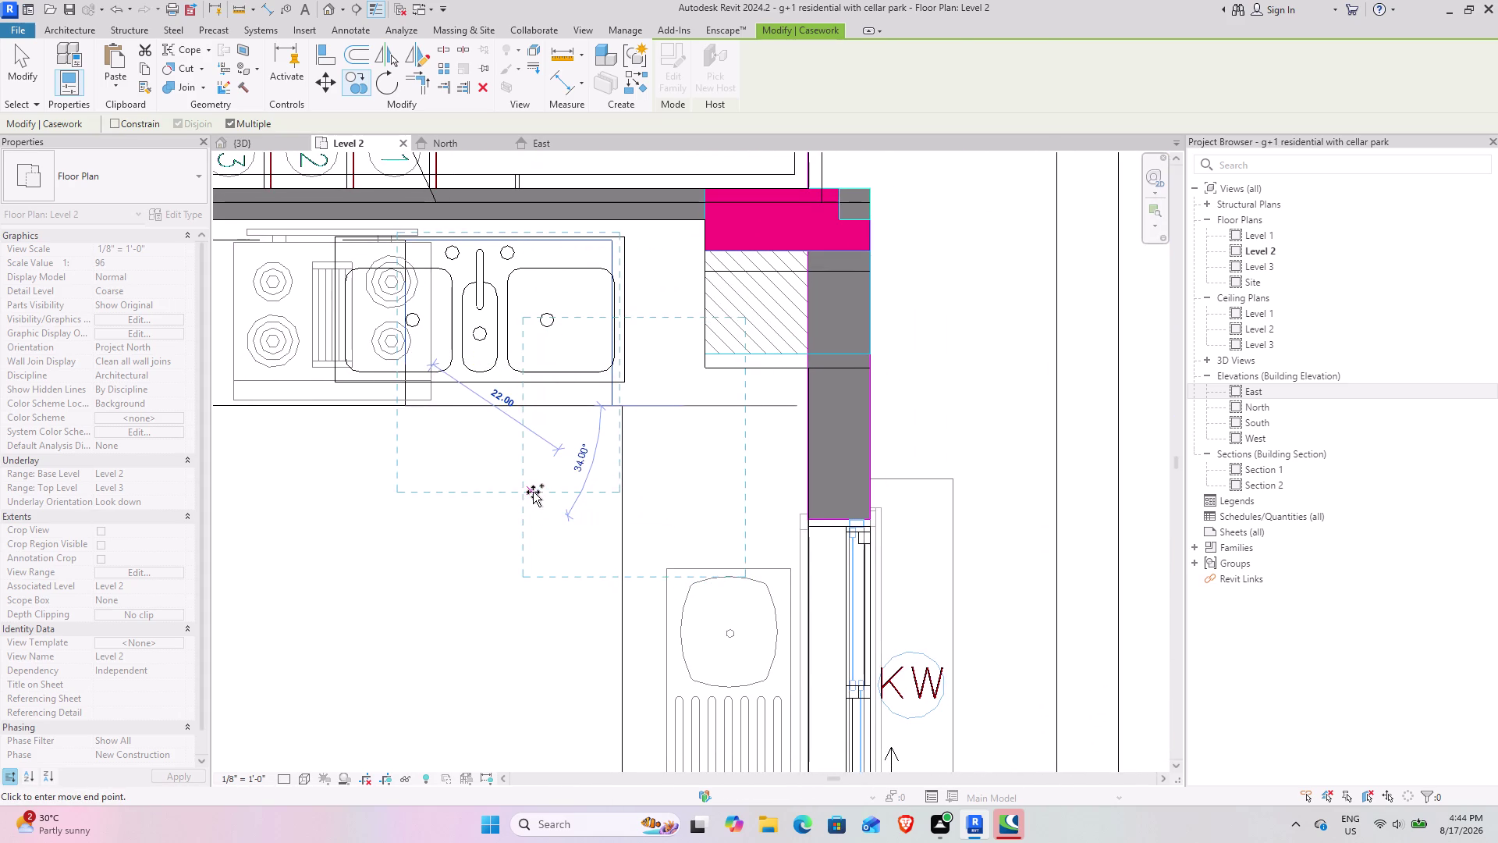
key(Escape)
key(Escape)
click(268, 141)
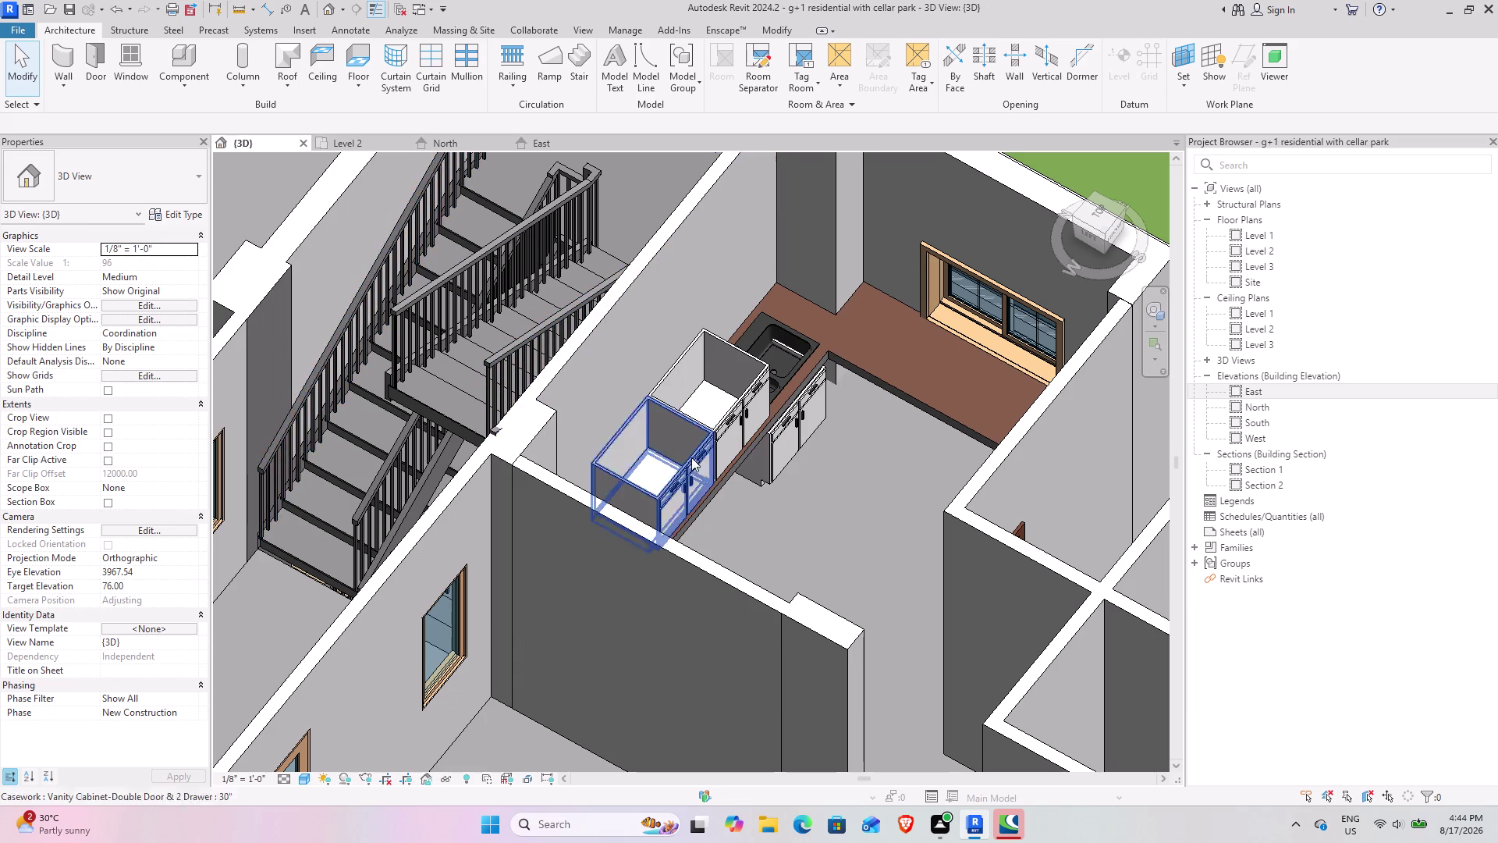
middle_drag(723, 521, 649, 472)
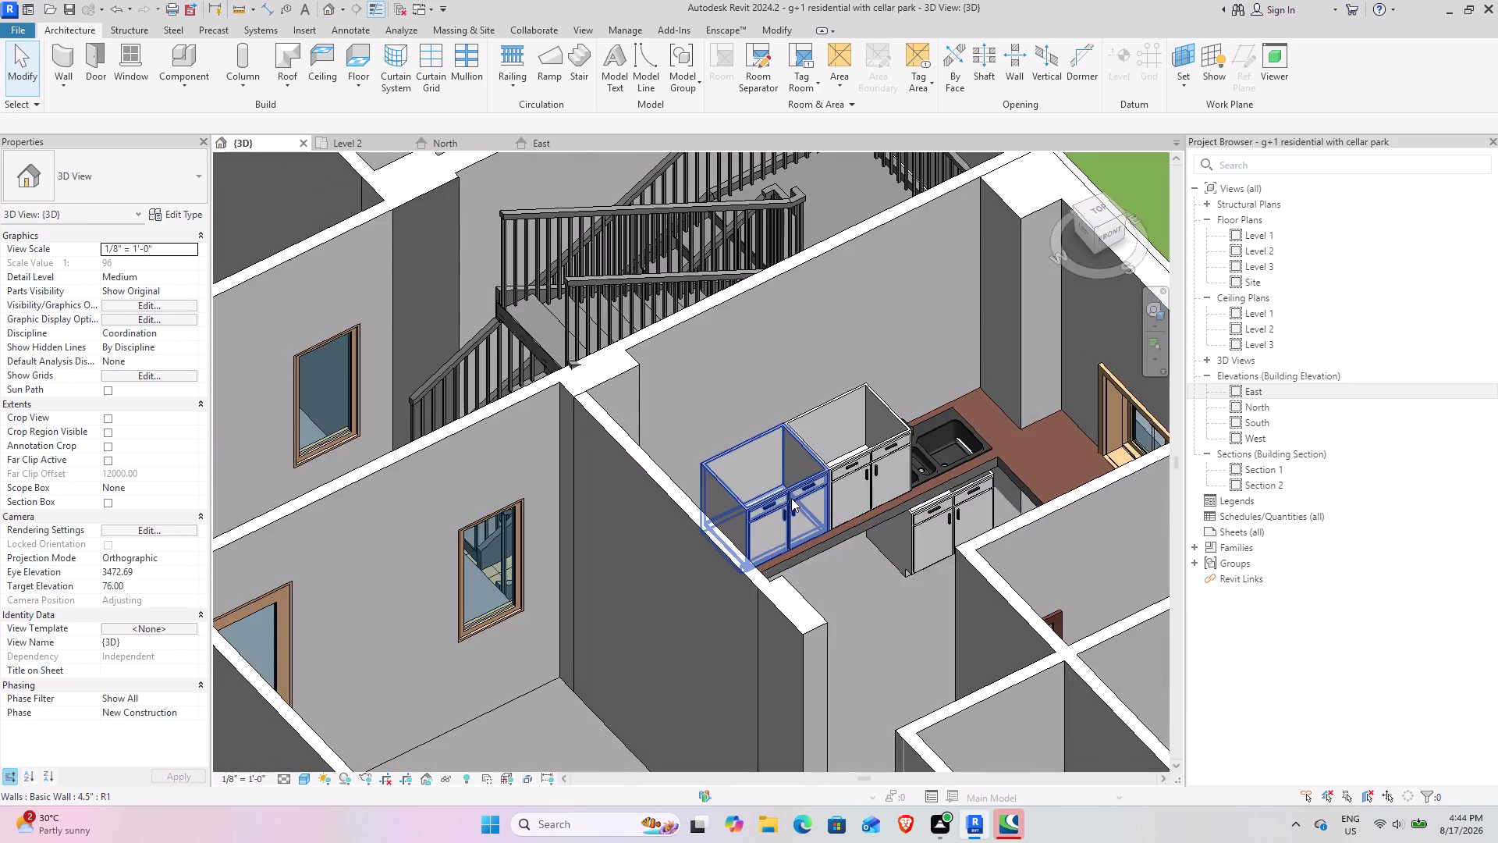
Select both vanity cabinets in 3D and set their Elevation from Level to 0.
middle_drag(791, 498, 527, 442)
middle_drag(563, 469, 521, 460)
middle_drag(675, 498, 579, 533)
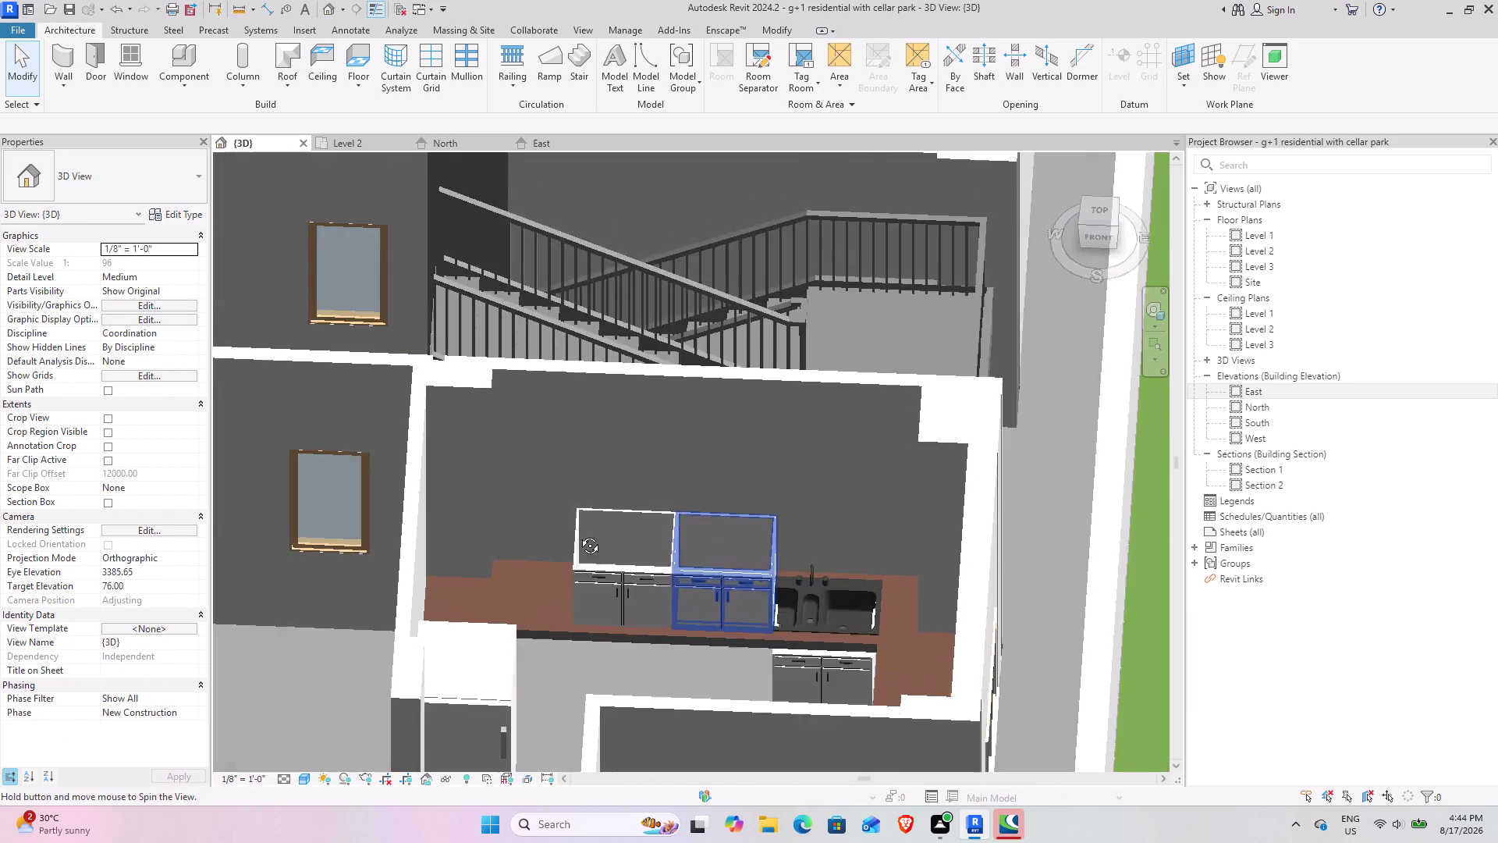
middle_drag(580, 533, 578, 535)
middle_drag(576, 540, 675, 539)
click(560, 499)
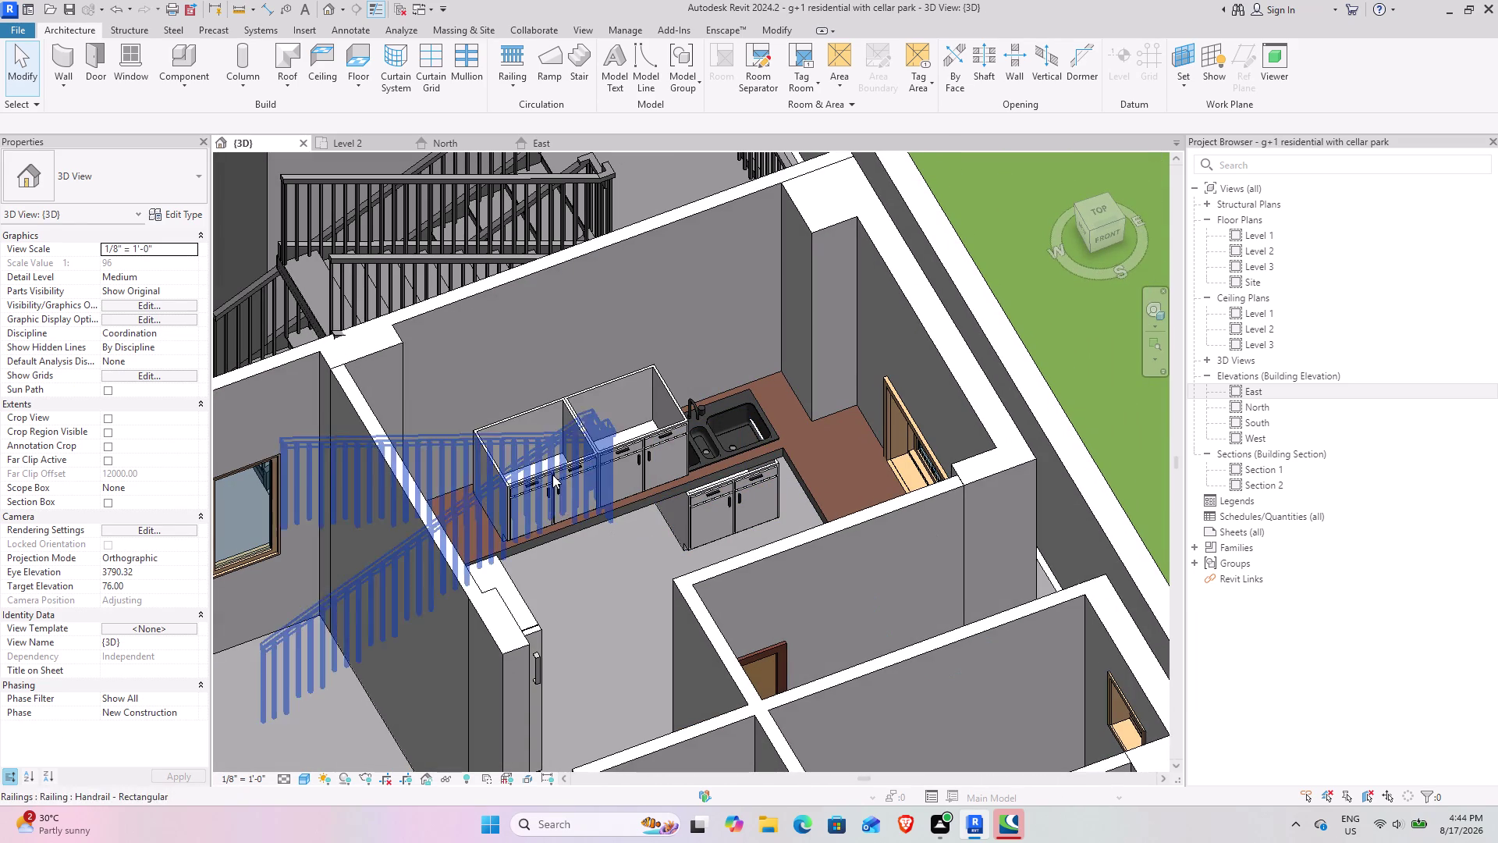
click(553, 475)
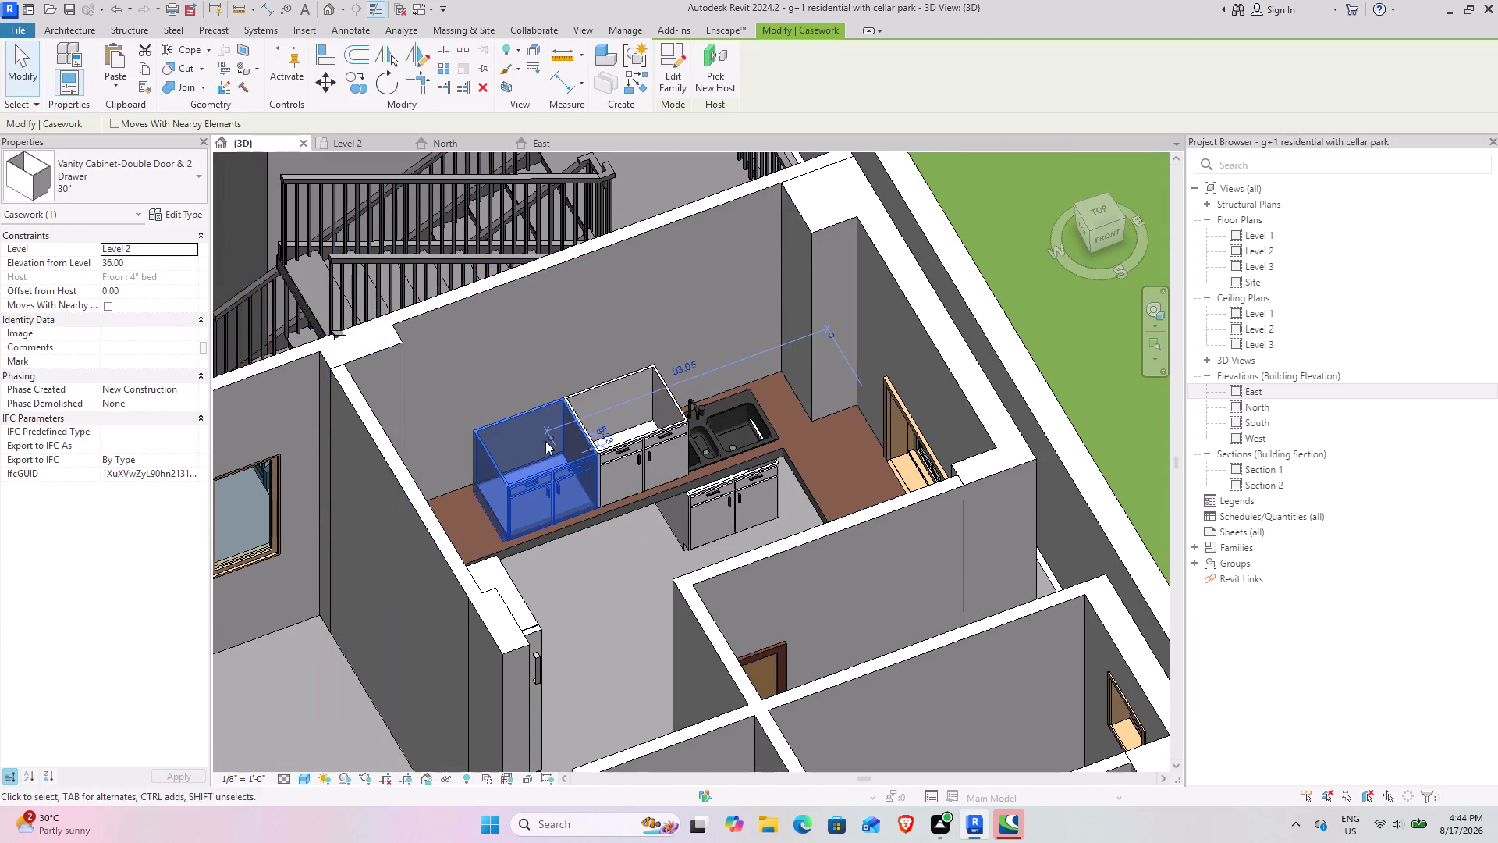
click(627, 445)
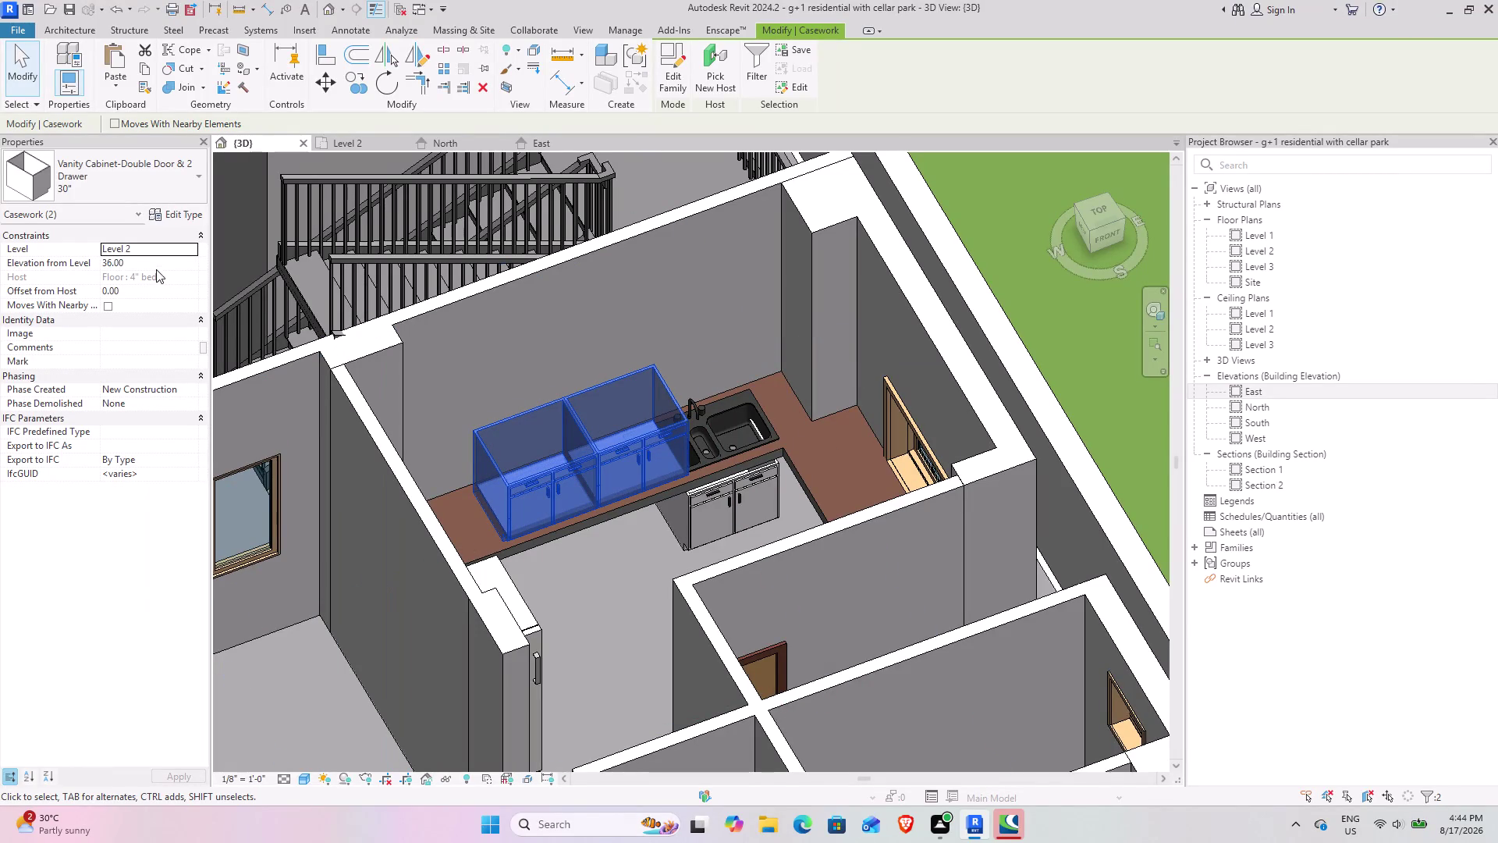
click(142, 295)
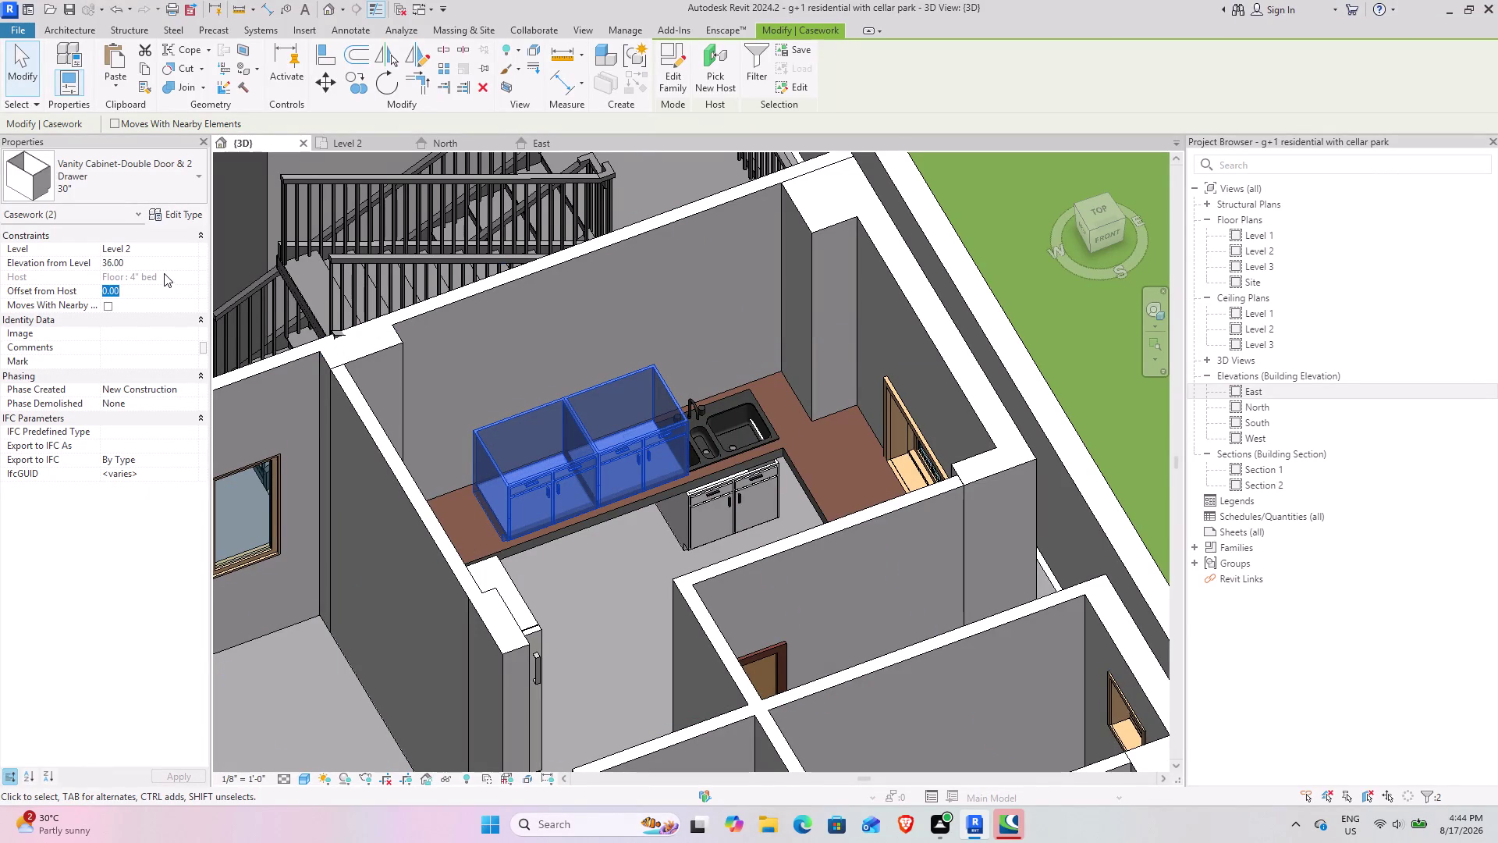
click(164, 270)
key(0)
key(Return)
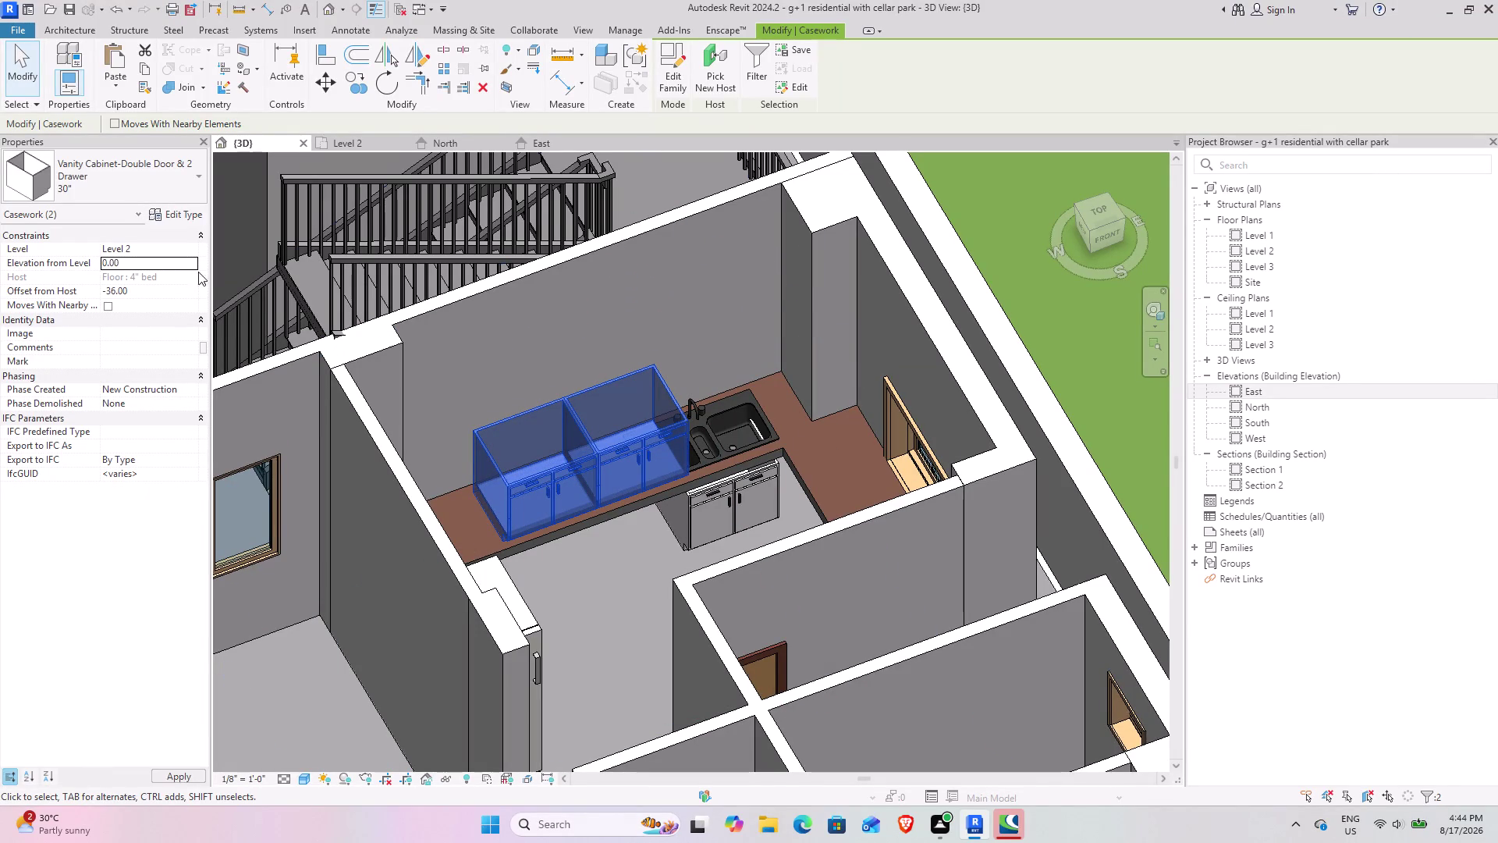
click(625, 611)
scroll(down, 3)
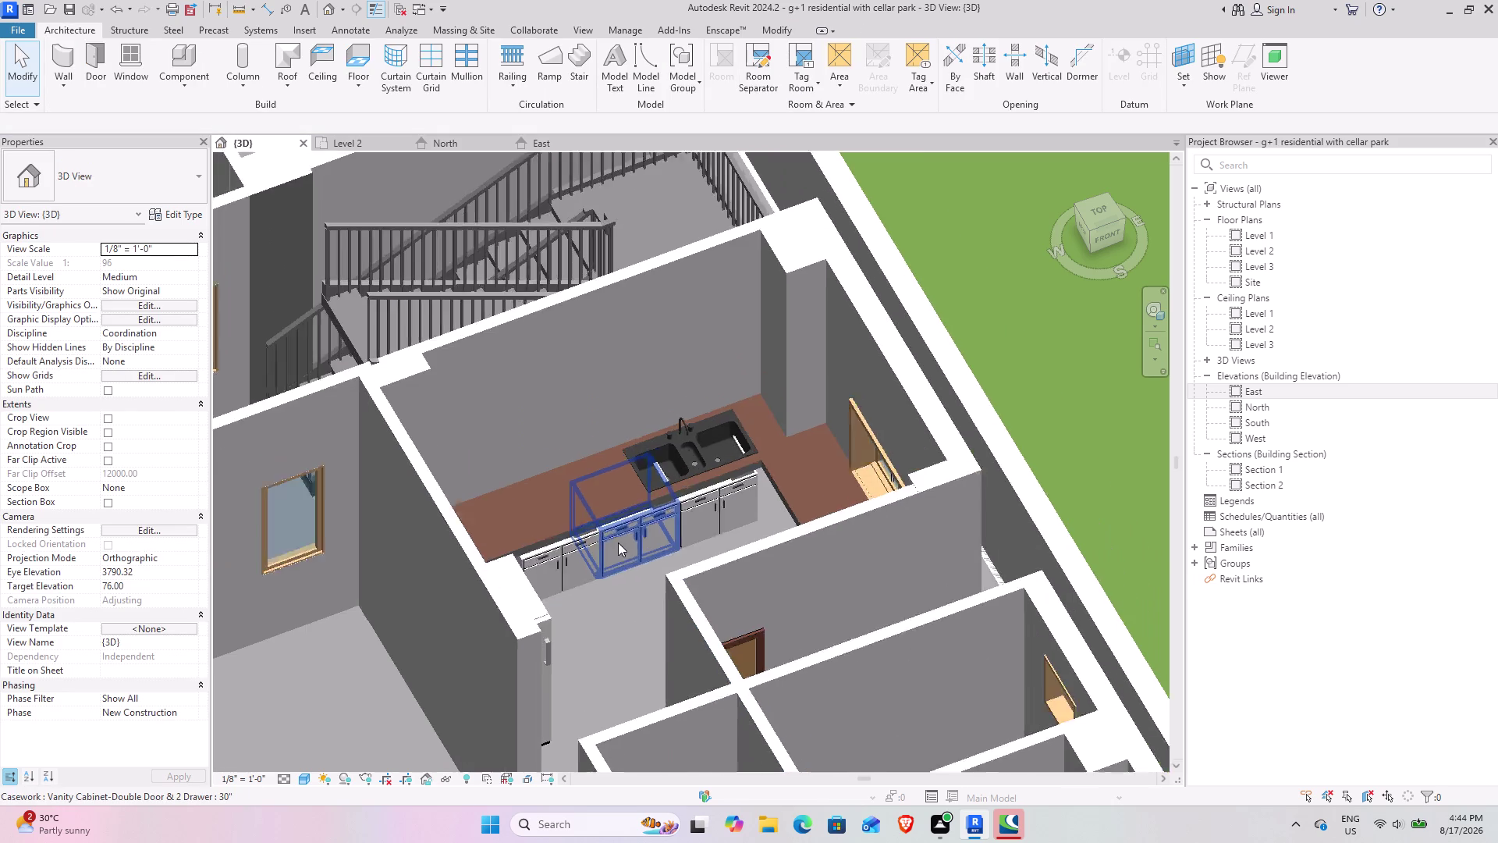
scroll(down, 3)
middle_drag(604, 607, 543, 617)
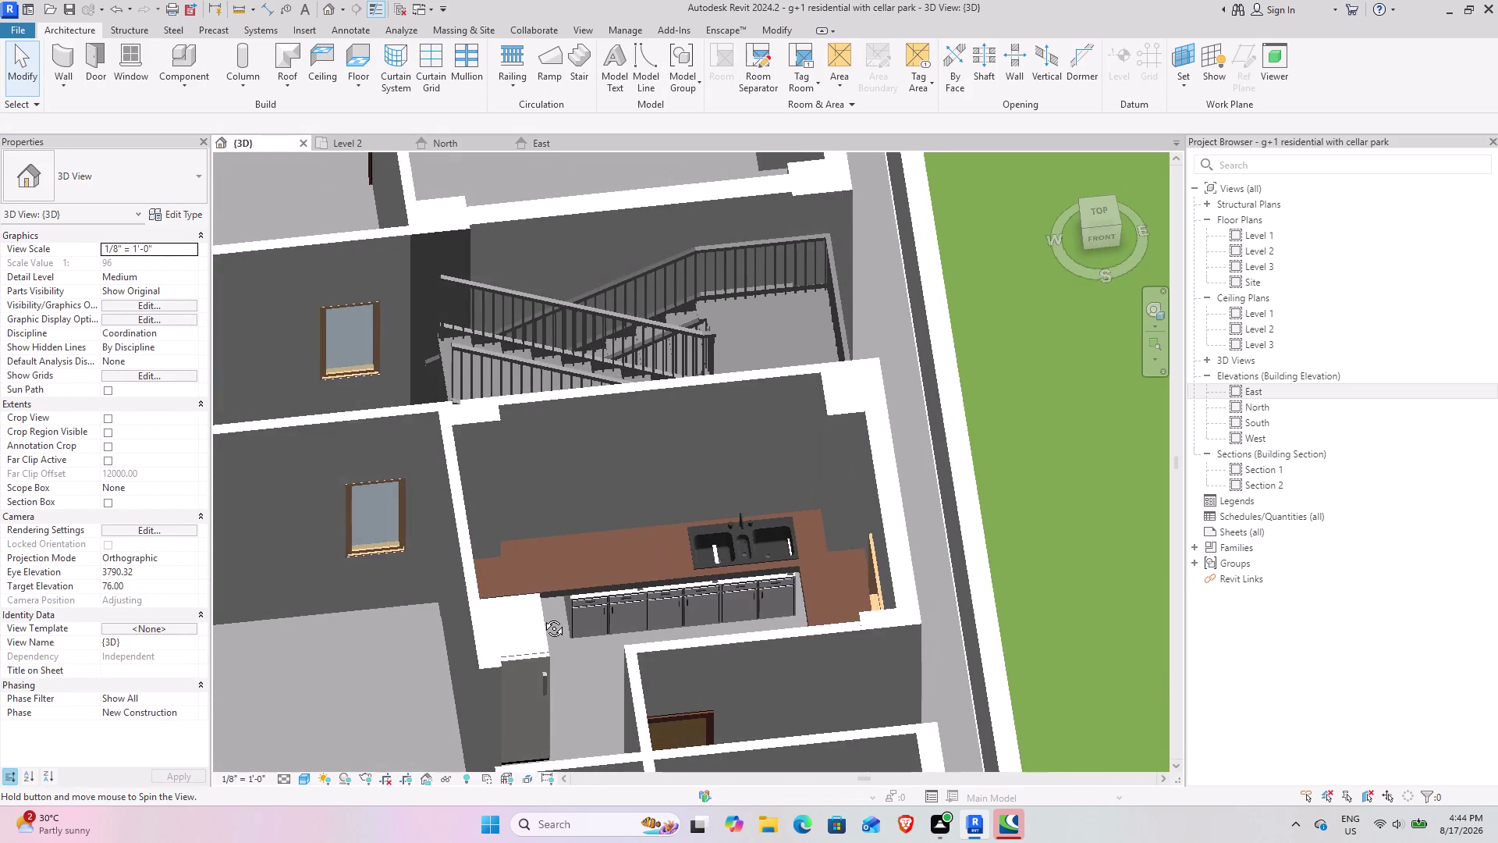
middle_drag(542, 617, 562, 622)
scroll(up, 3)
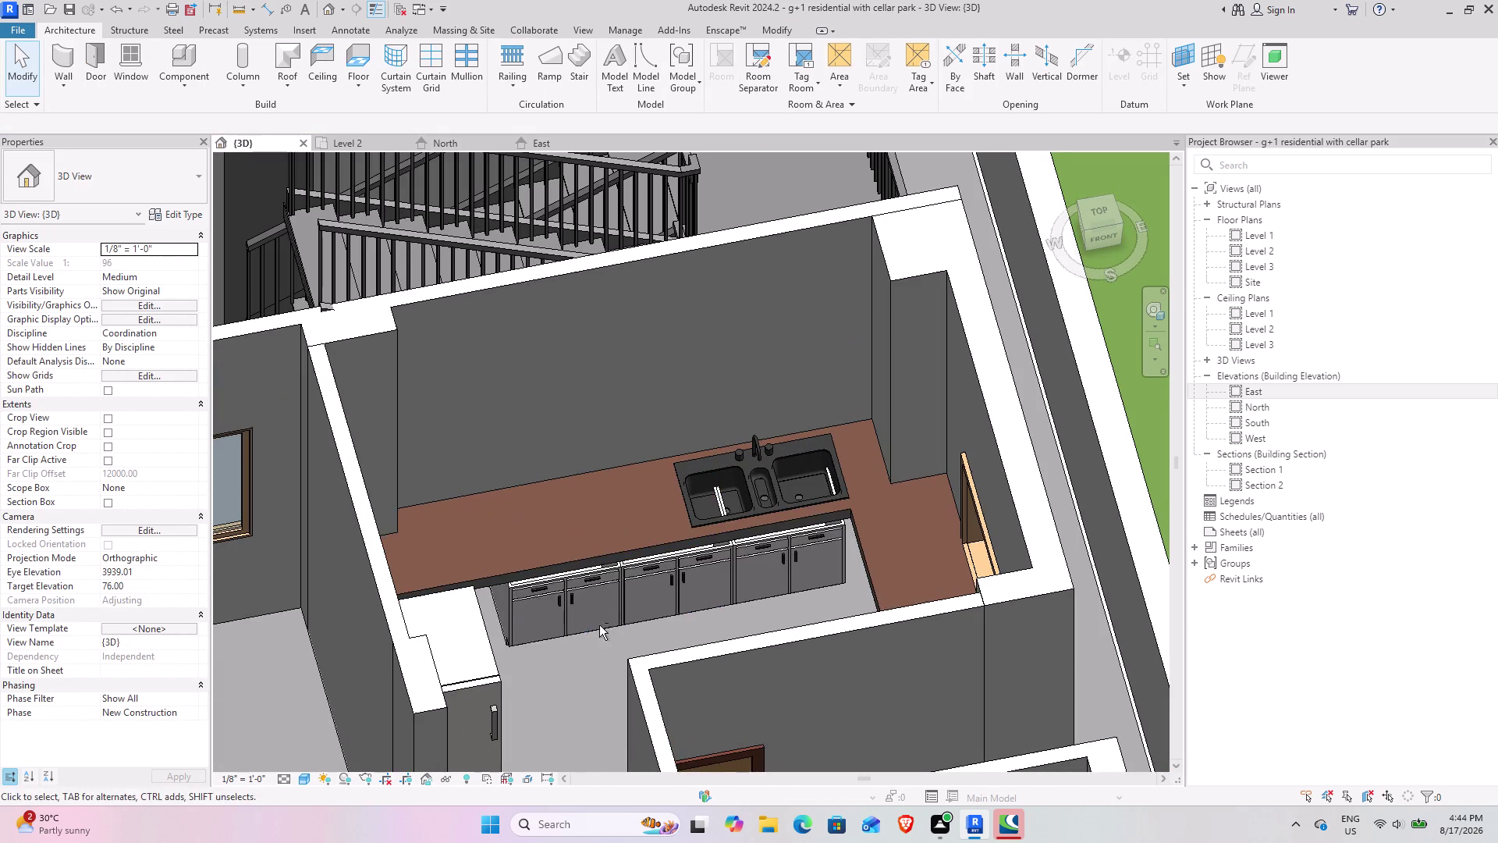
middle_drag(619, 625, 699, 610)
middle_drag(626, 586, 758, 595)
middle_drag(598, 568, 464, 627)
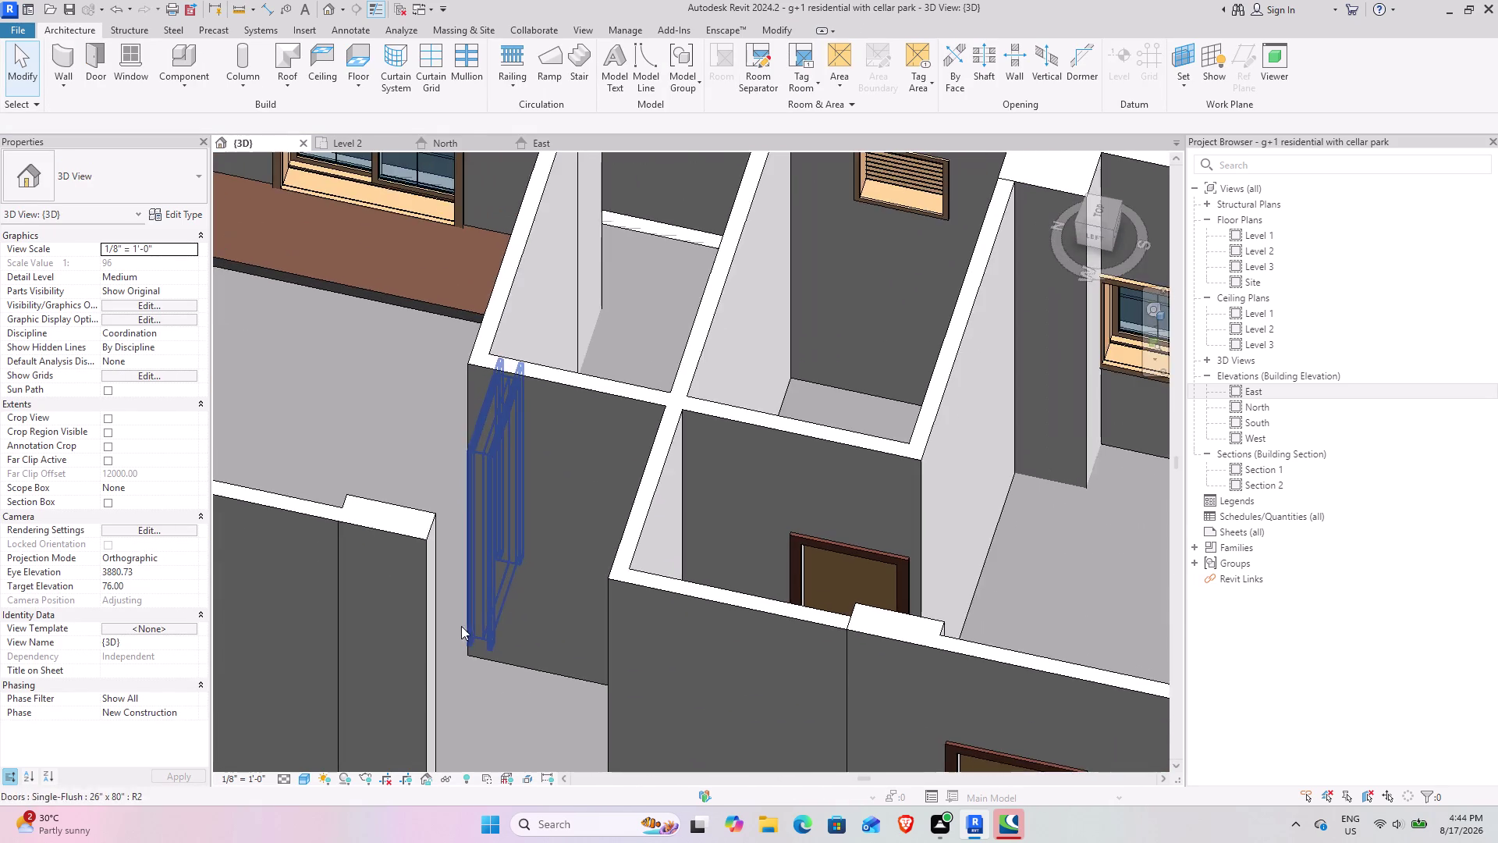
scroll(up, 3)
middle_drag(519, 570, 782, 669)
middle_drag(544, 521, 437, 523)
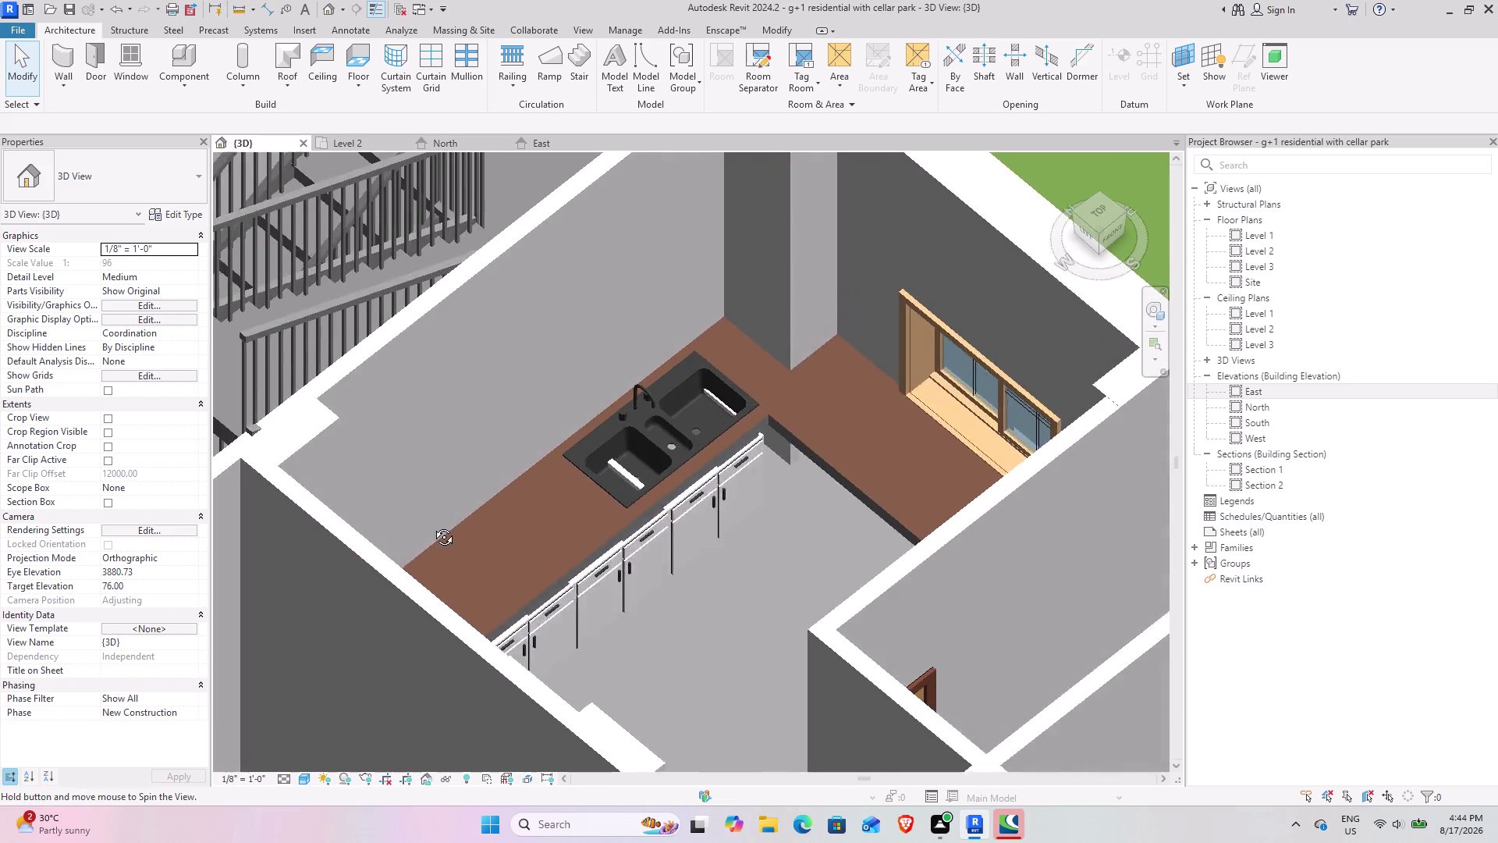
middle_drag(437, 523, 429, 525)
middle_drag(566, 569, 478, 568)
middle_drag(713, 615, 433, 505)
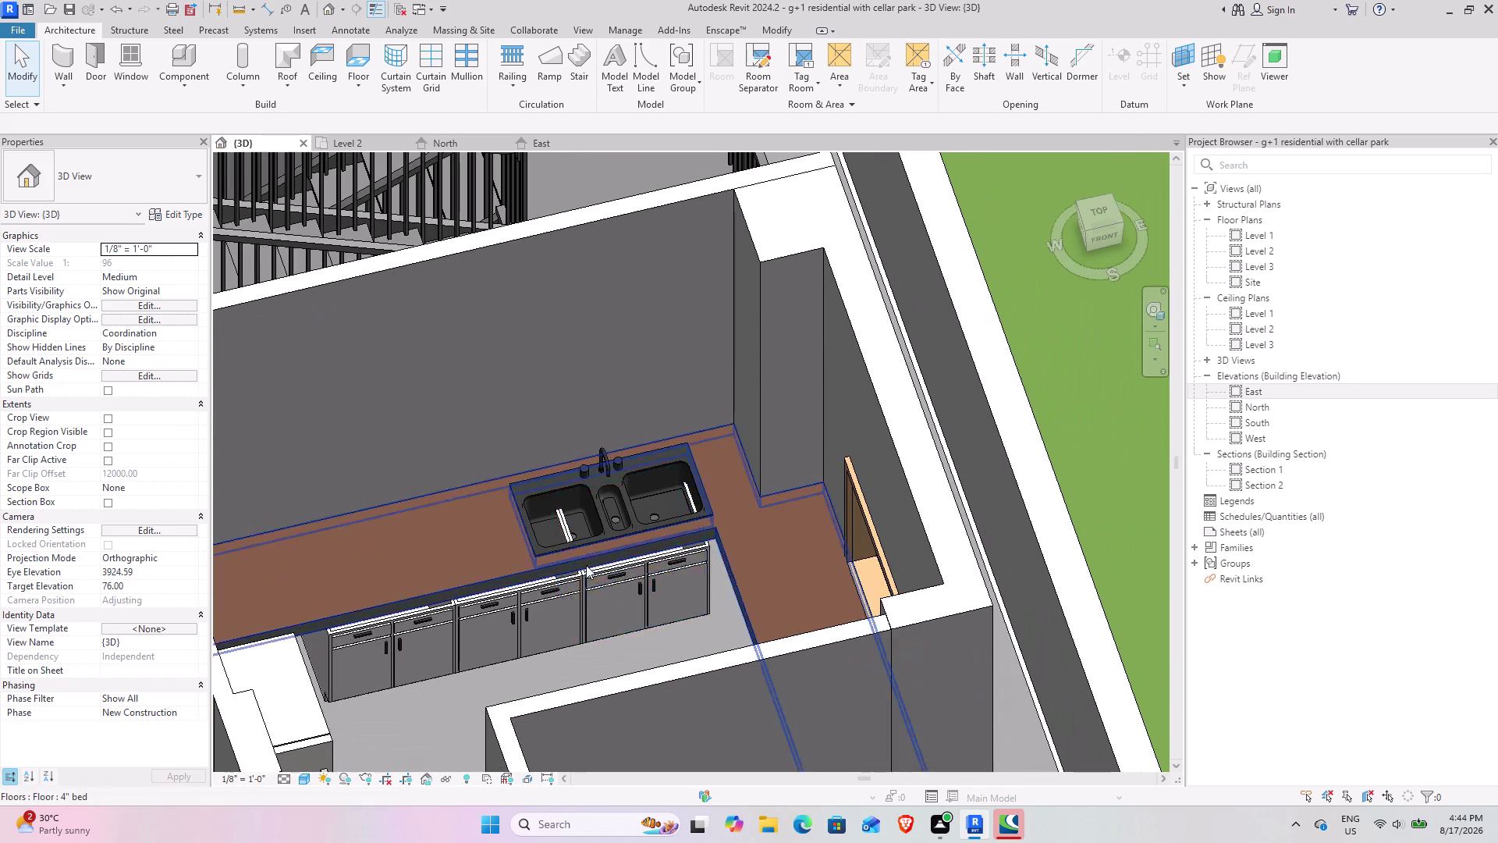
click(655, 588)
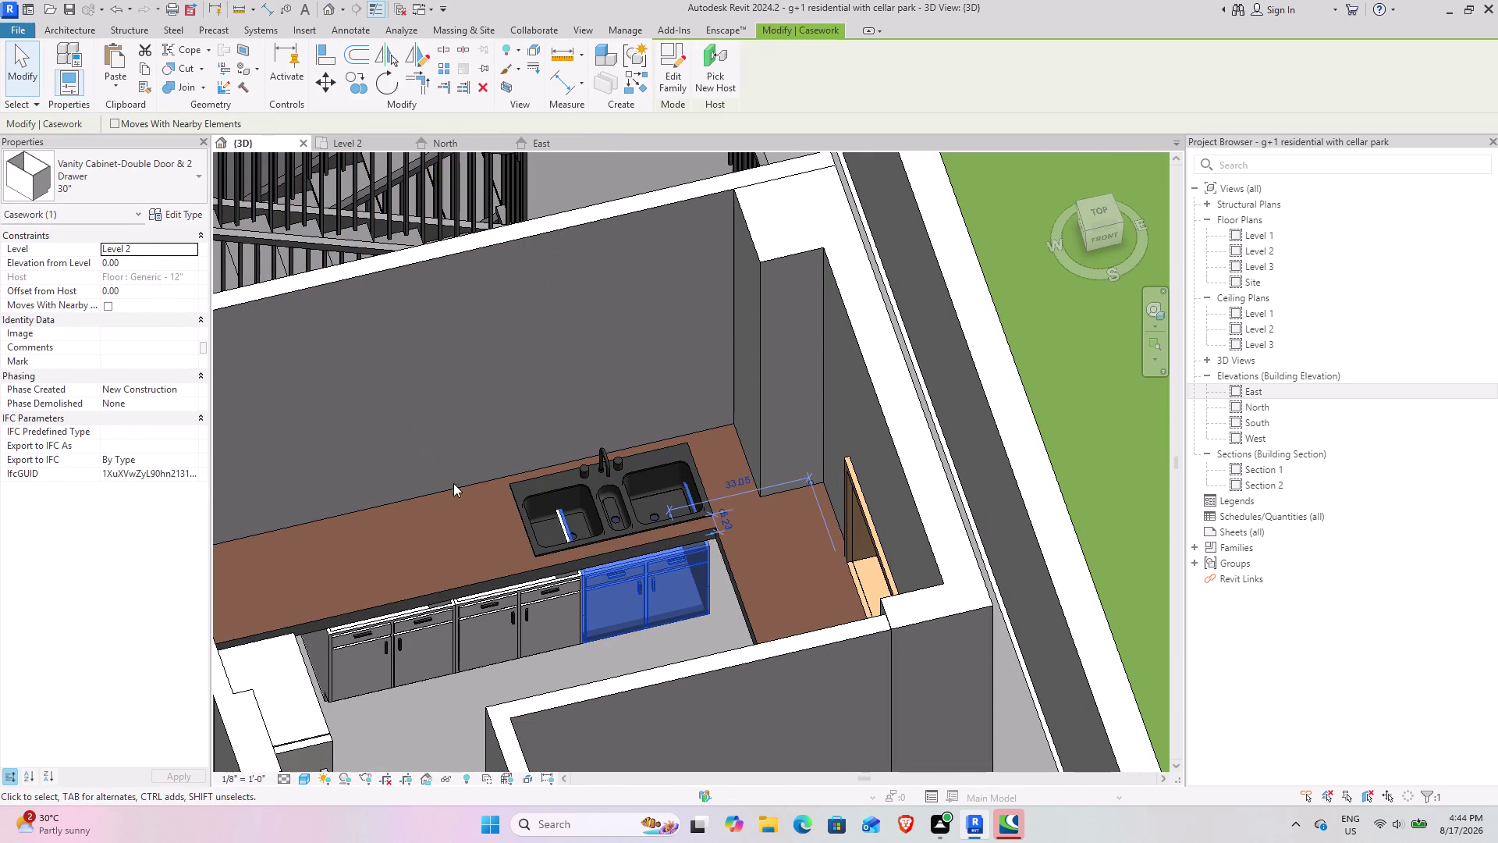
middle_drag(444, 501, 380, 493)
middle_drag(351, 492, 448, 503)
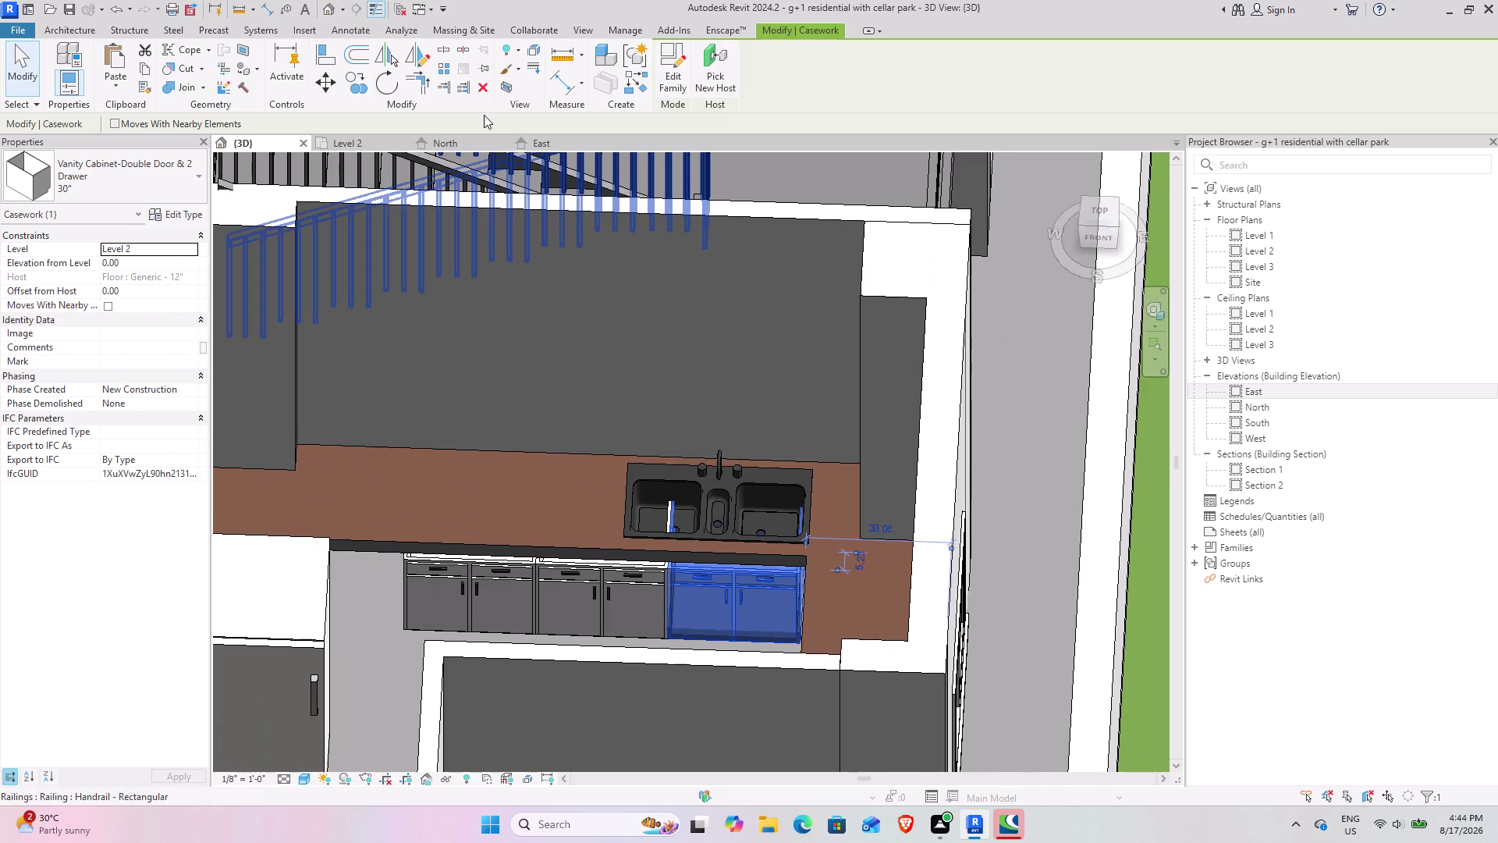
click(482, 88)
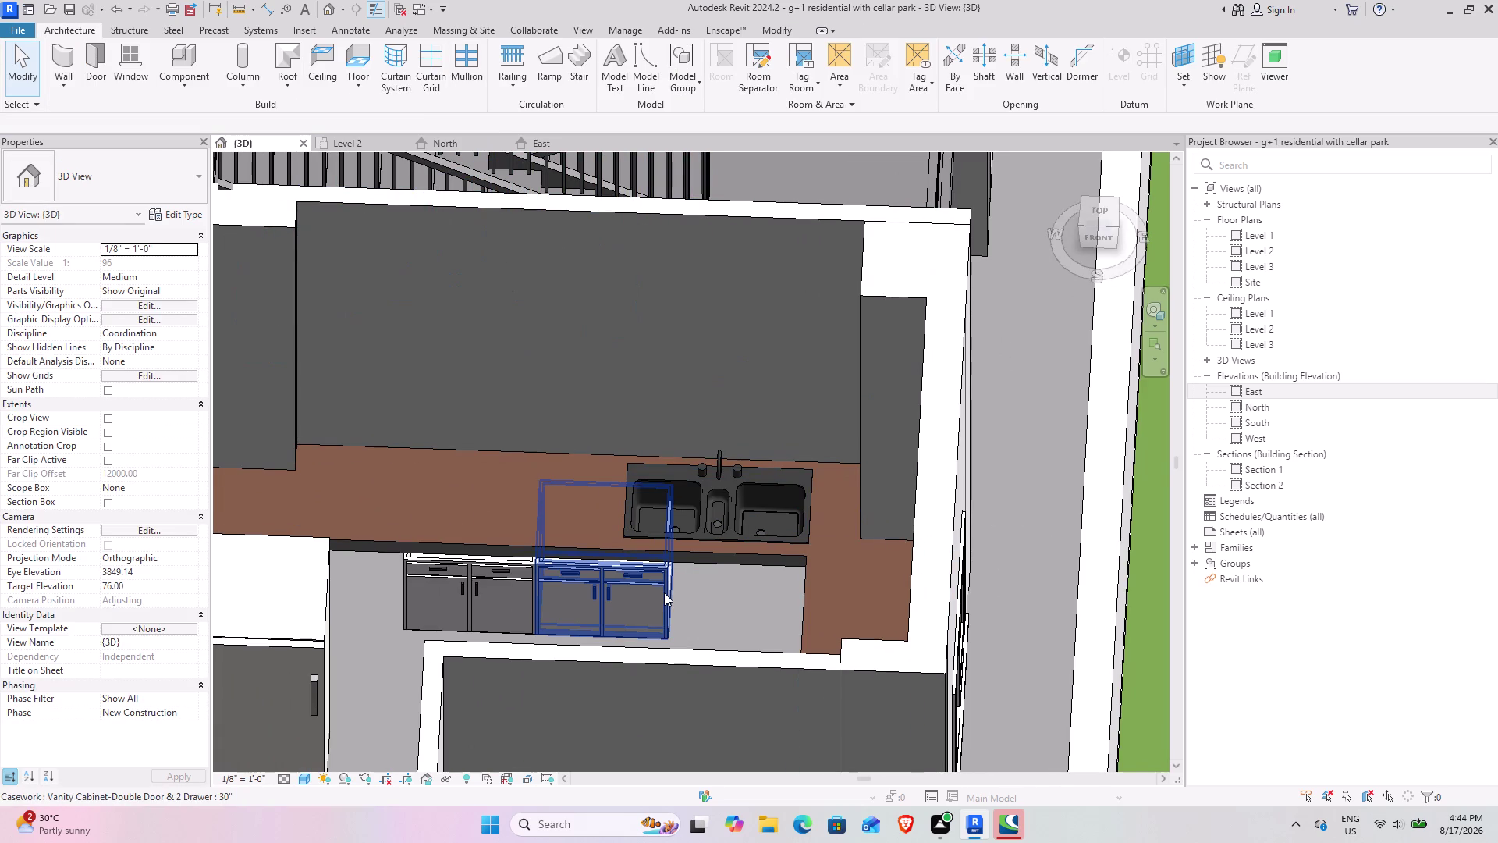
click(665, 593)
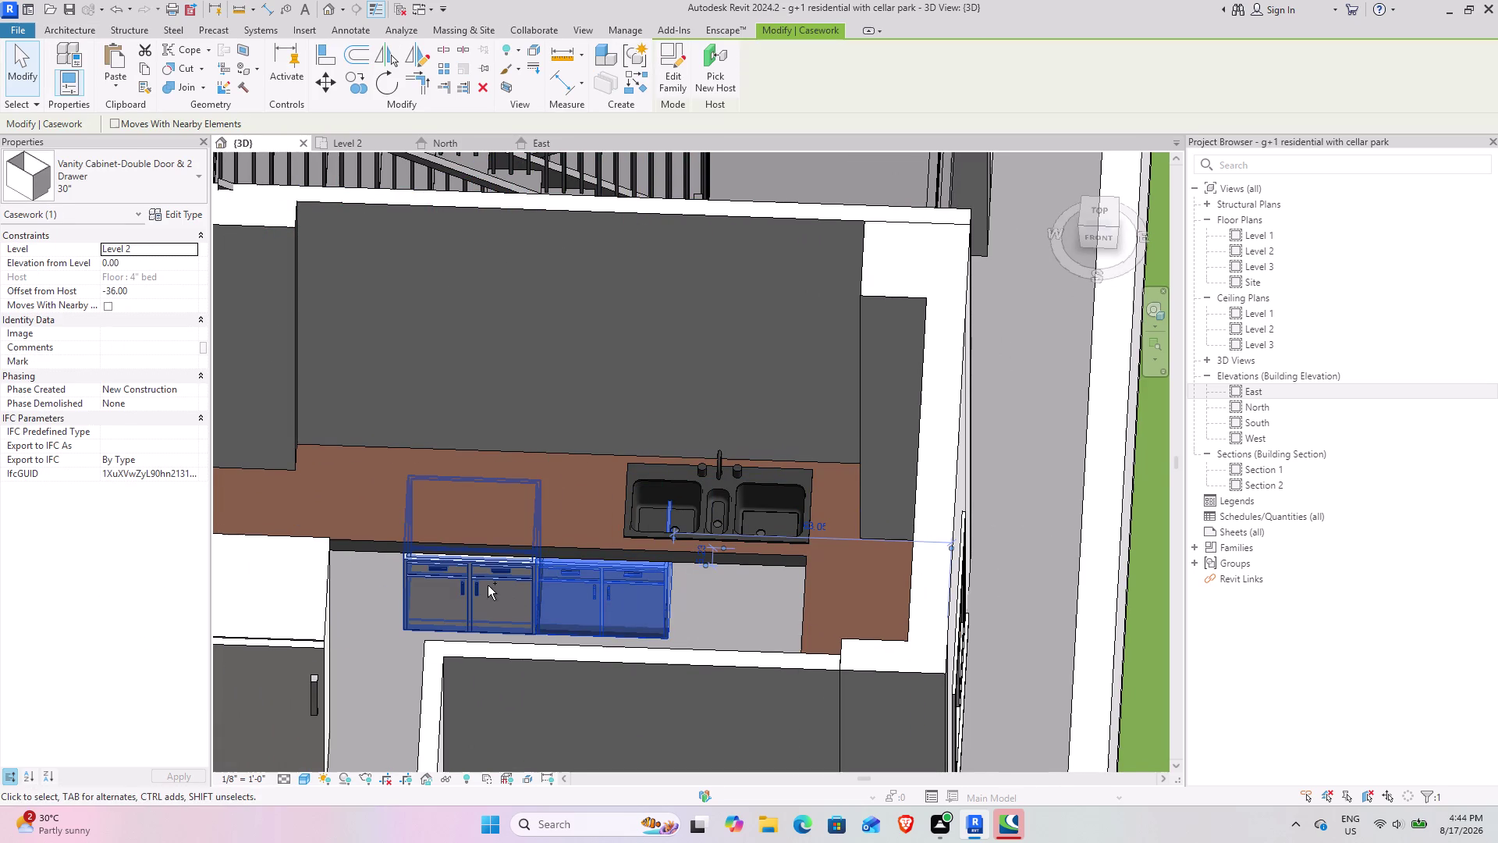
click(488, 585)
double_click(351, 133)
click(344, 153)
click(346, 143)
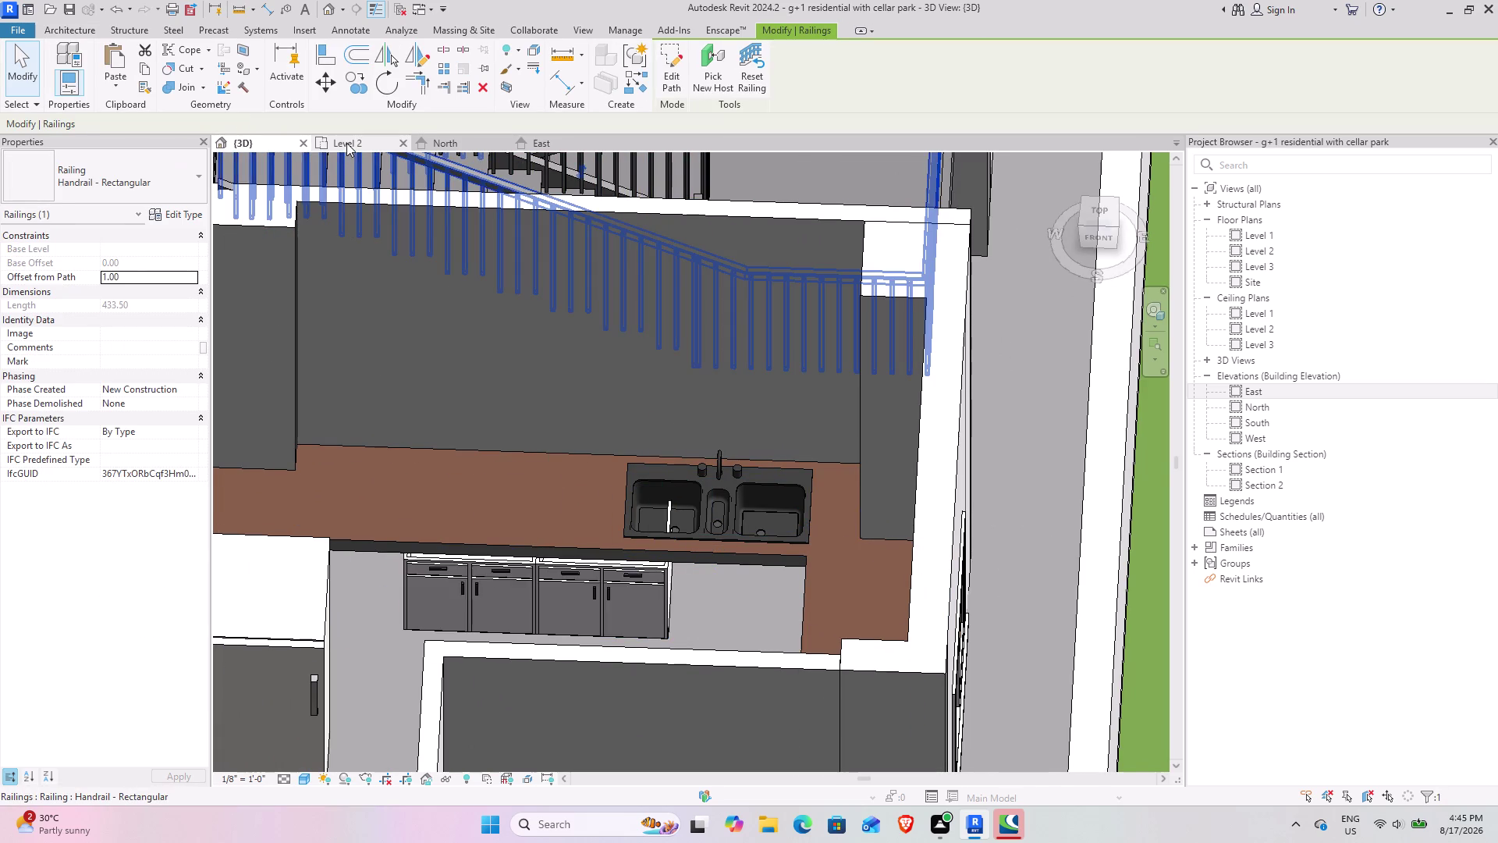
Select both vanity cabinets on Level 2 and move them further along the counter.
scroll(down, 3)
middle_drag(365, 401, 535, 411)
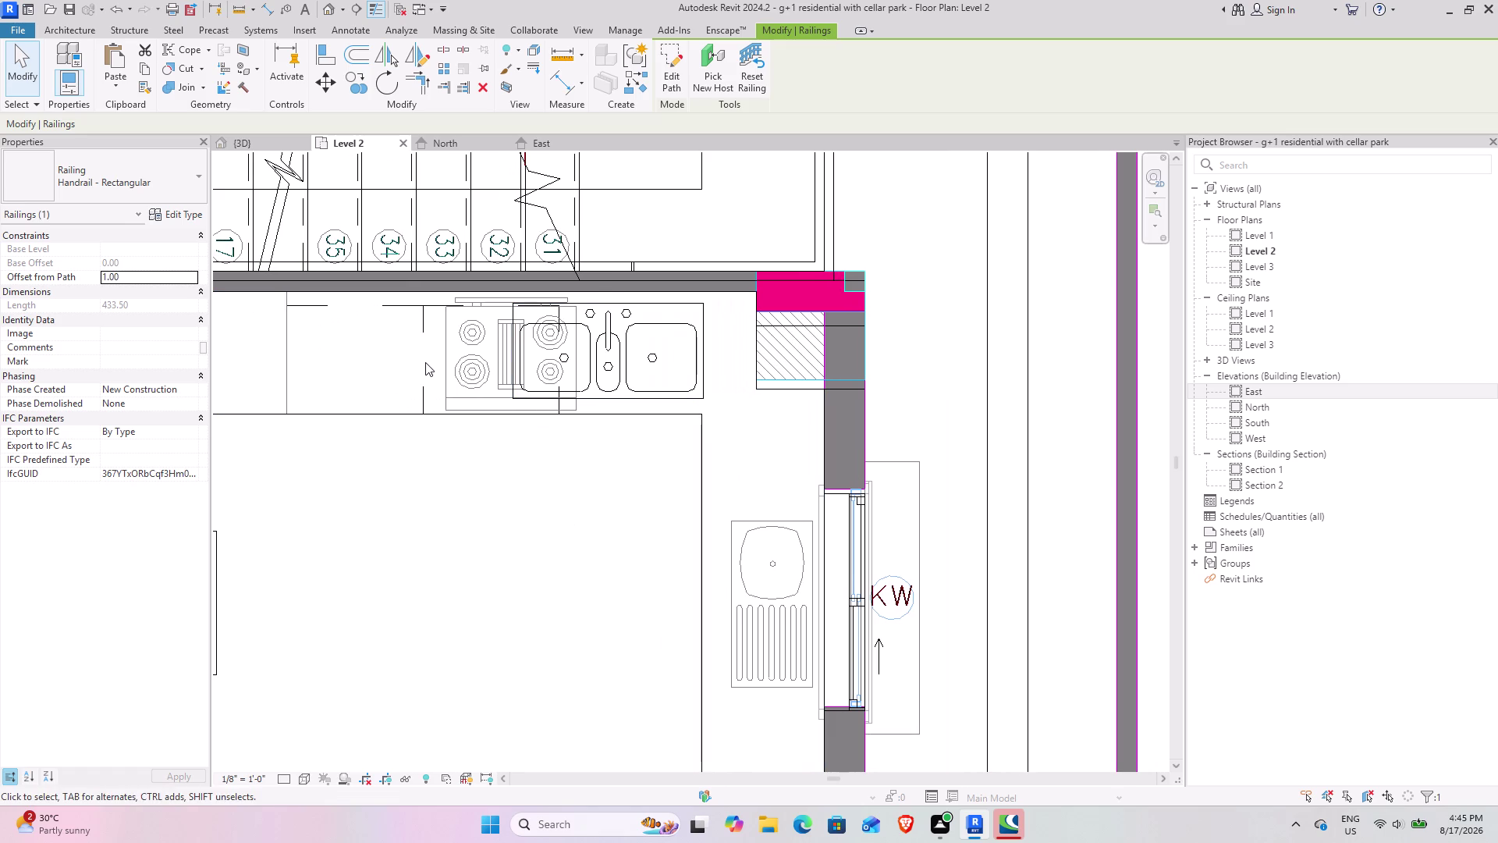
click(425, 362)
click(302, 401)
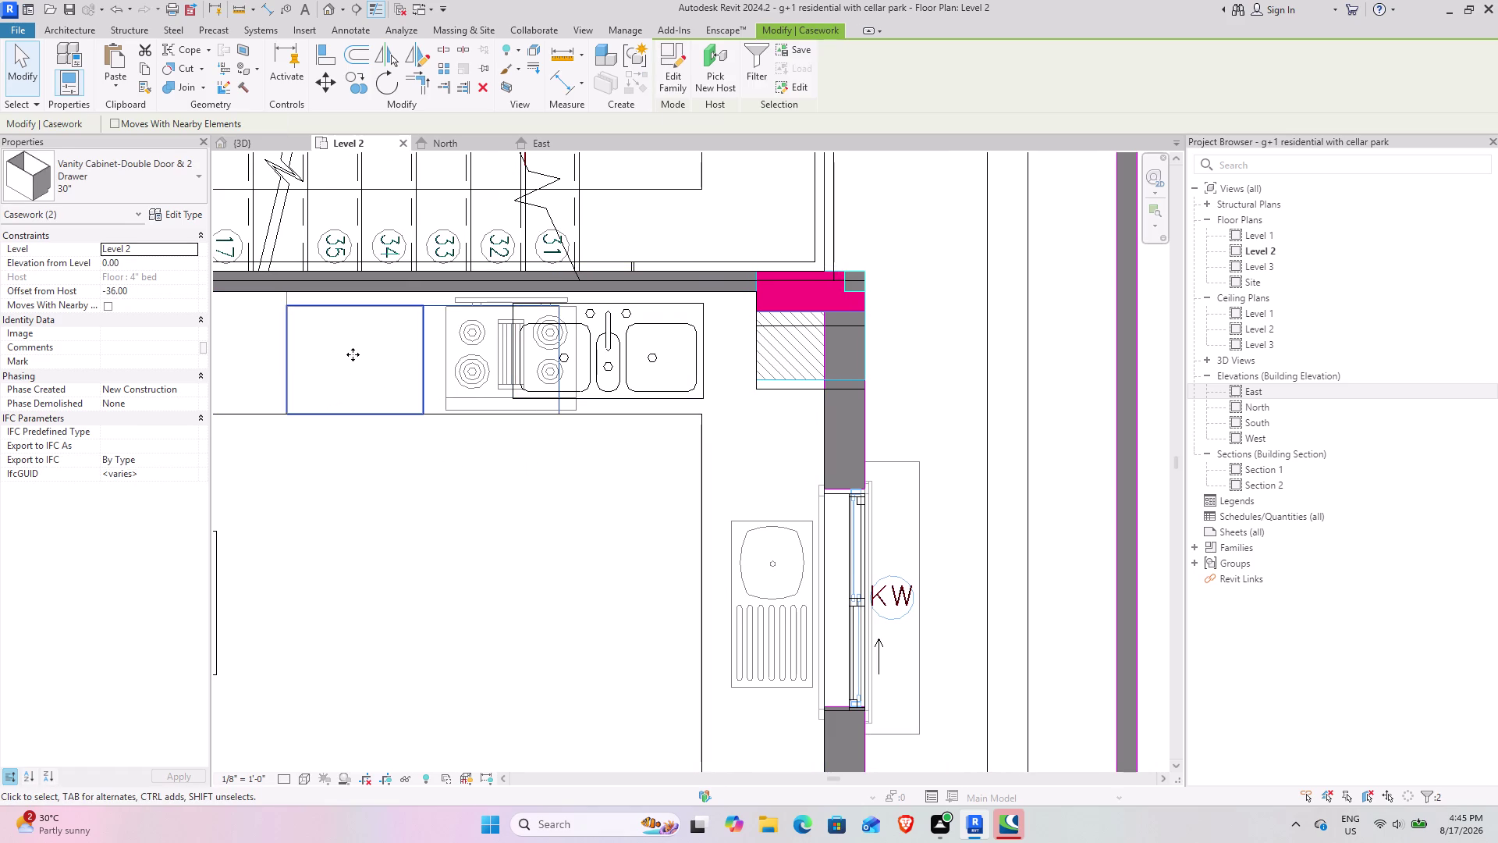
middle_drag(355, 350, 502, 407)
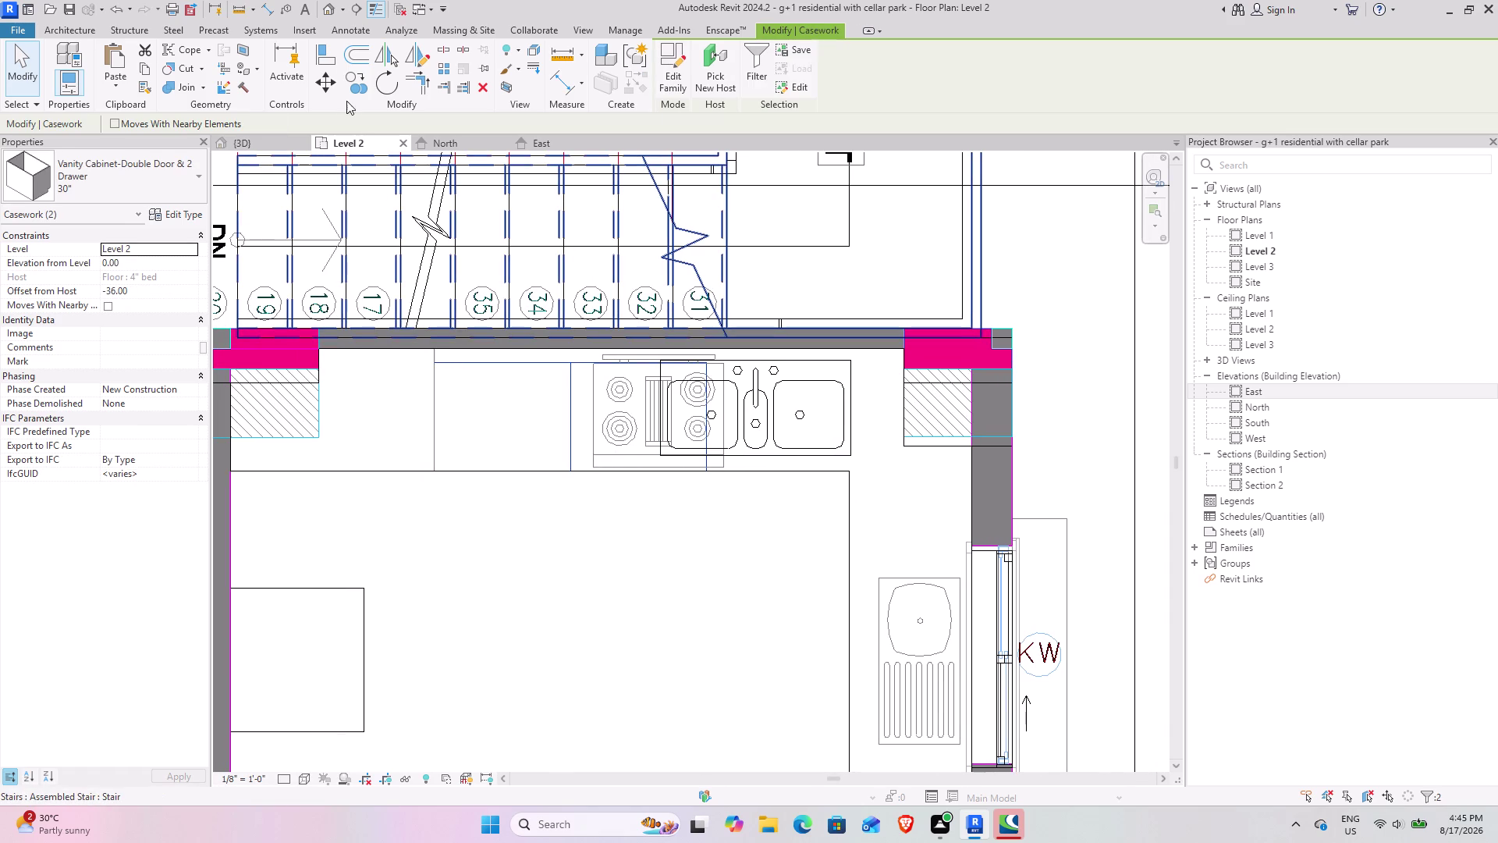
click(331, 78)
click(430, 466)
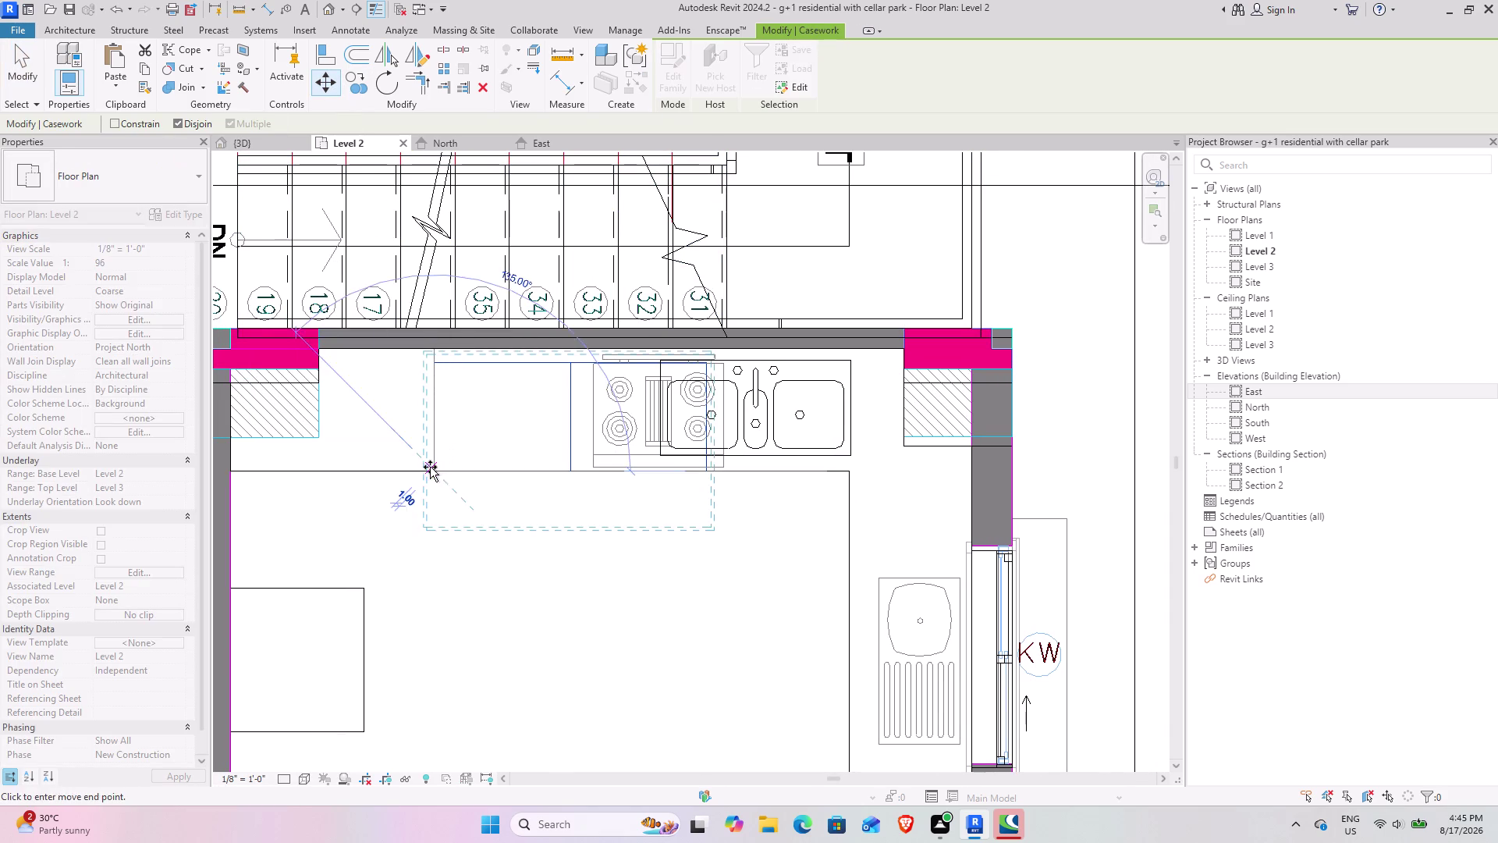
click(330, 466)
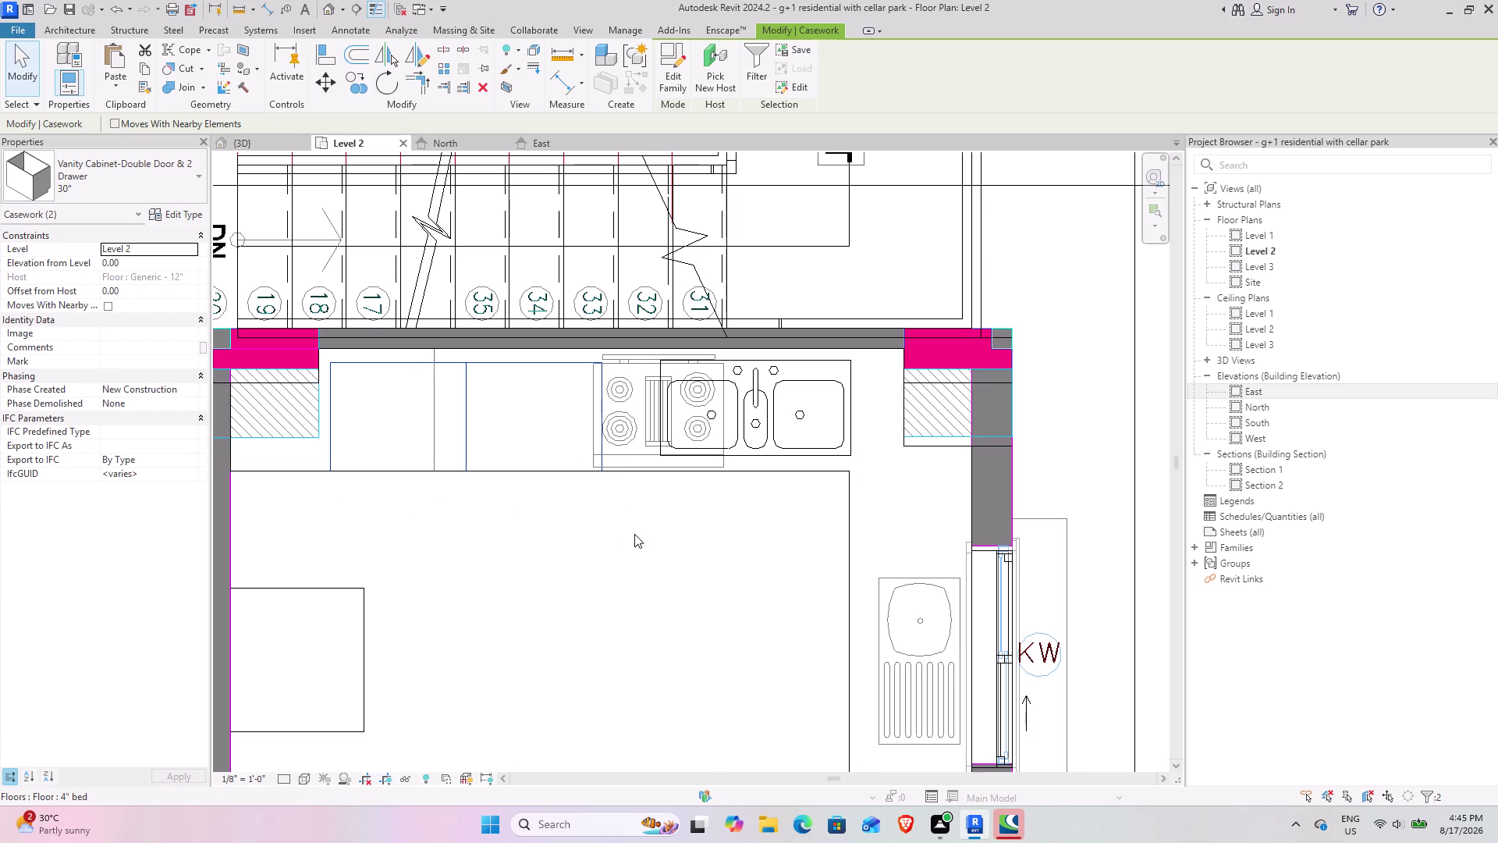
Move the cabinet beside the cooktop onto the open kitchen floor, then view it in 3D.
click(503, 463)
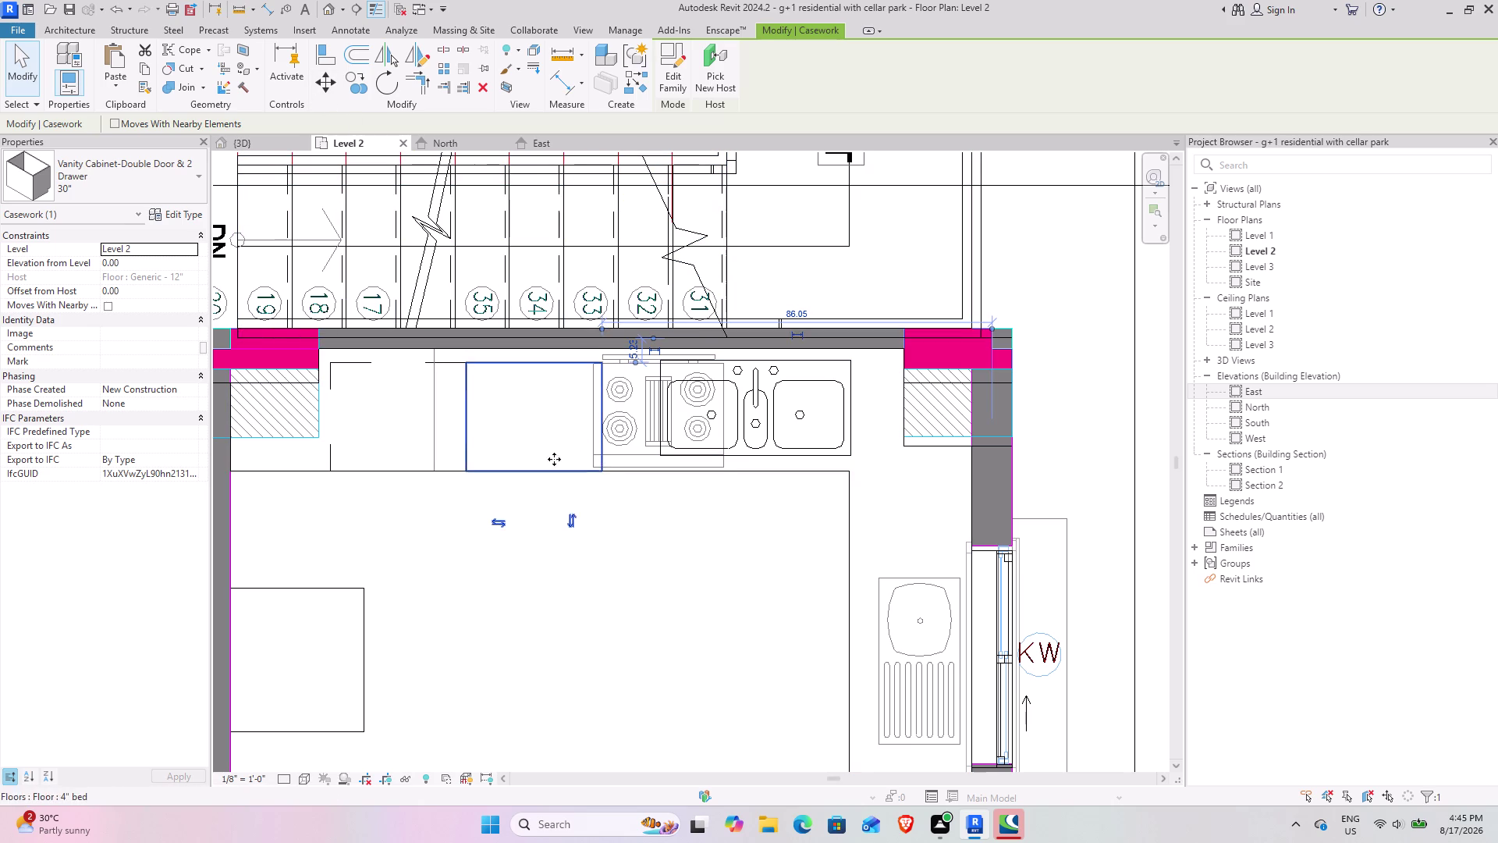
click(355, 88)
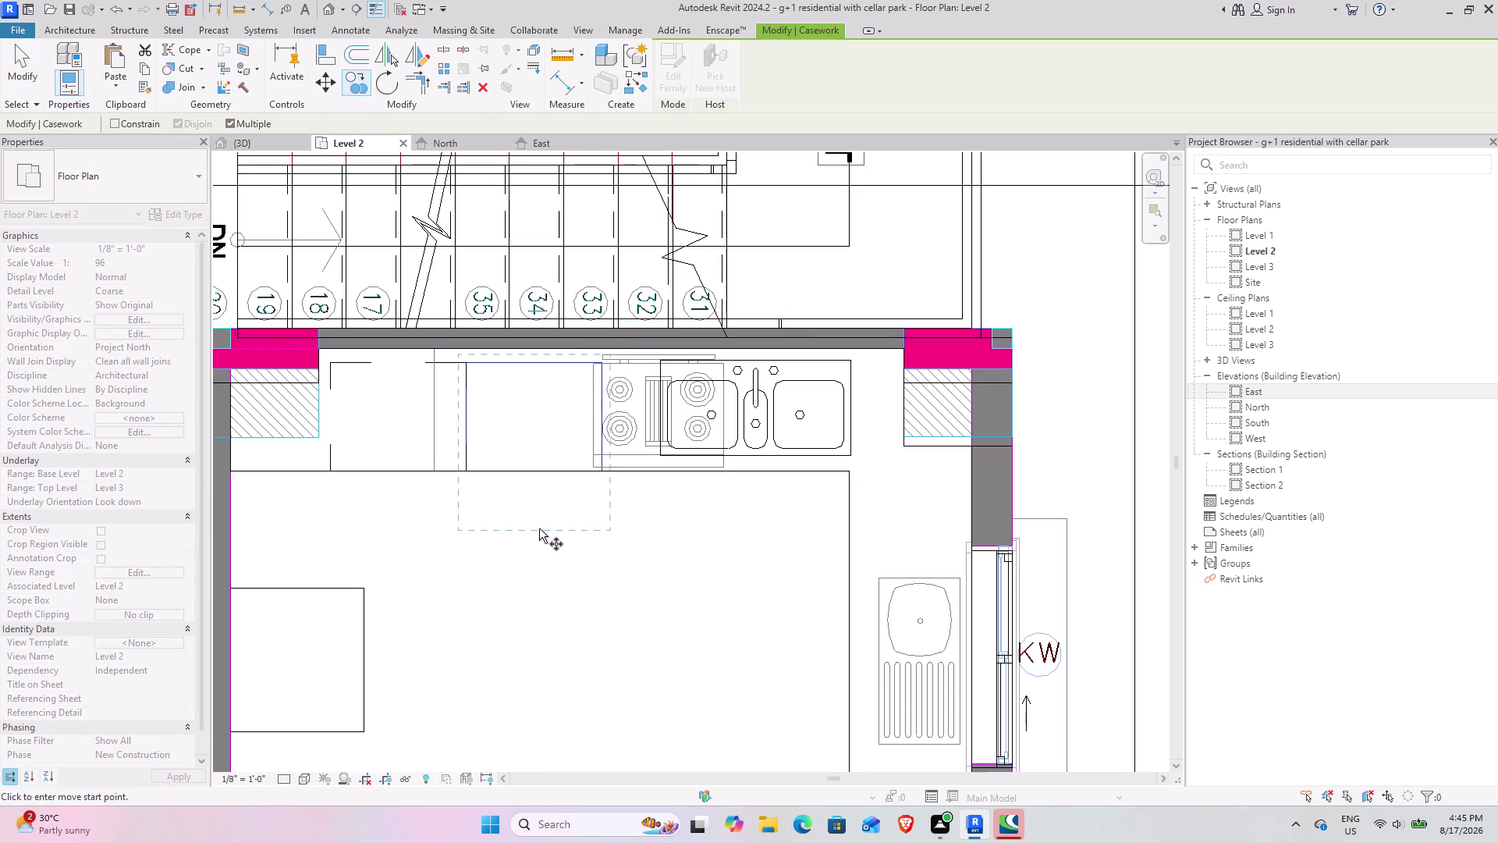
click(468, 470)
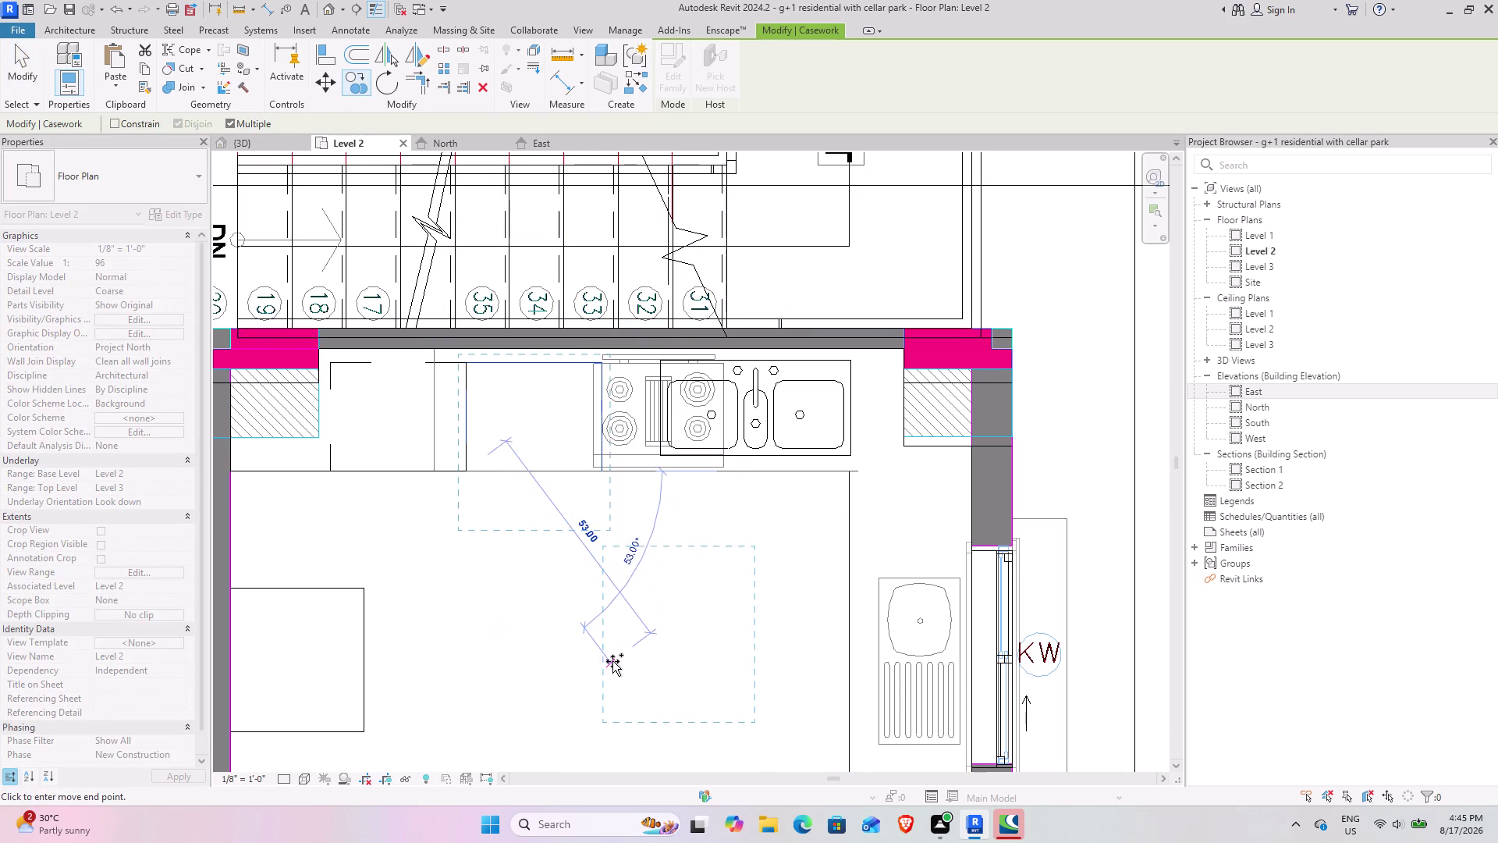
click(615, 655)
key(Escape)
key(Escape)
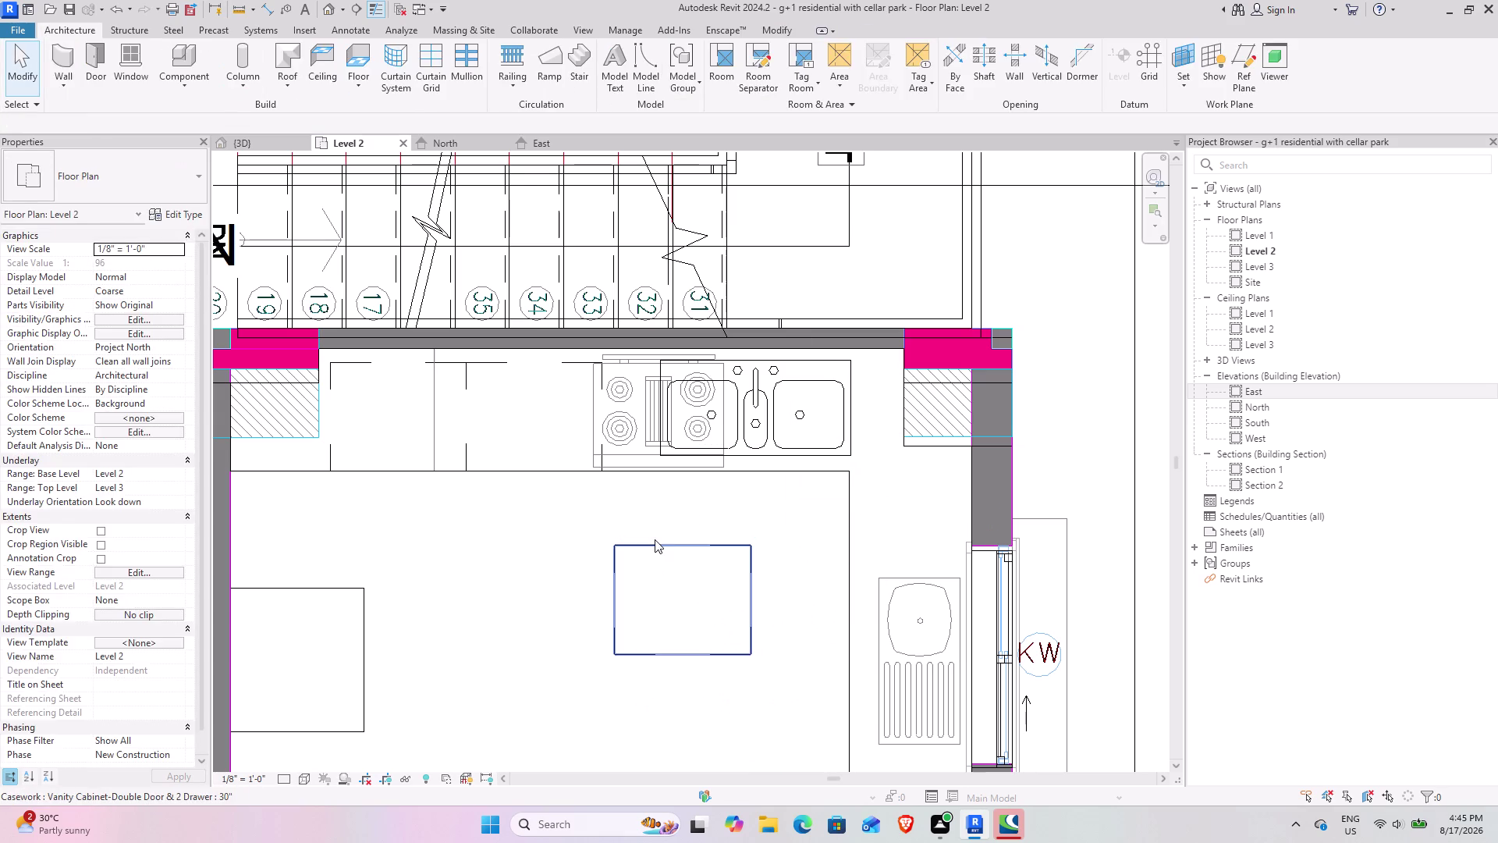
click(655, 539)
click(239, 139)
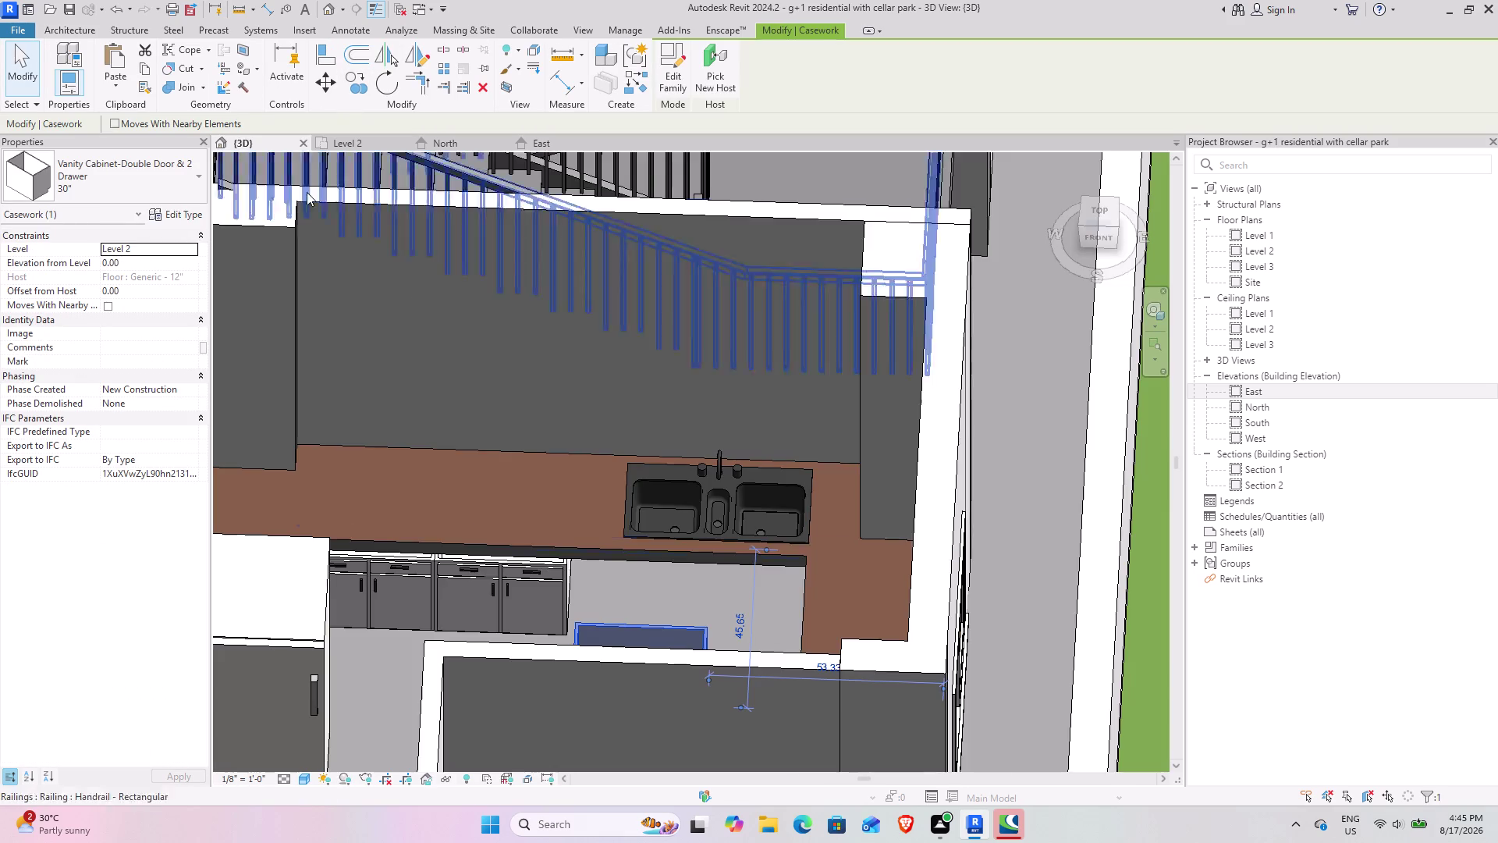
scroll(down, 3)
middle_drag(495, 604, 699, 661)
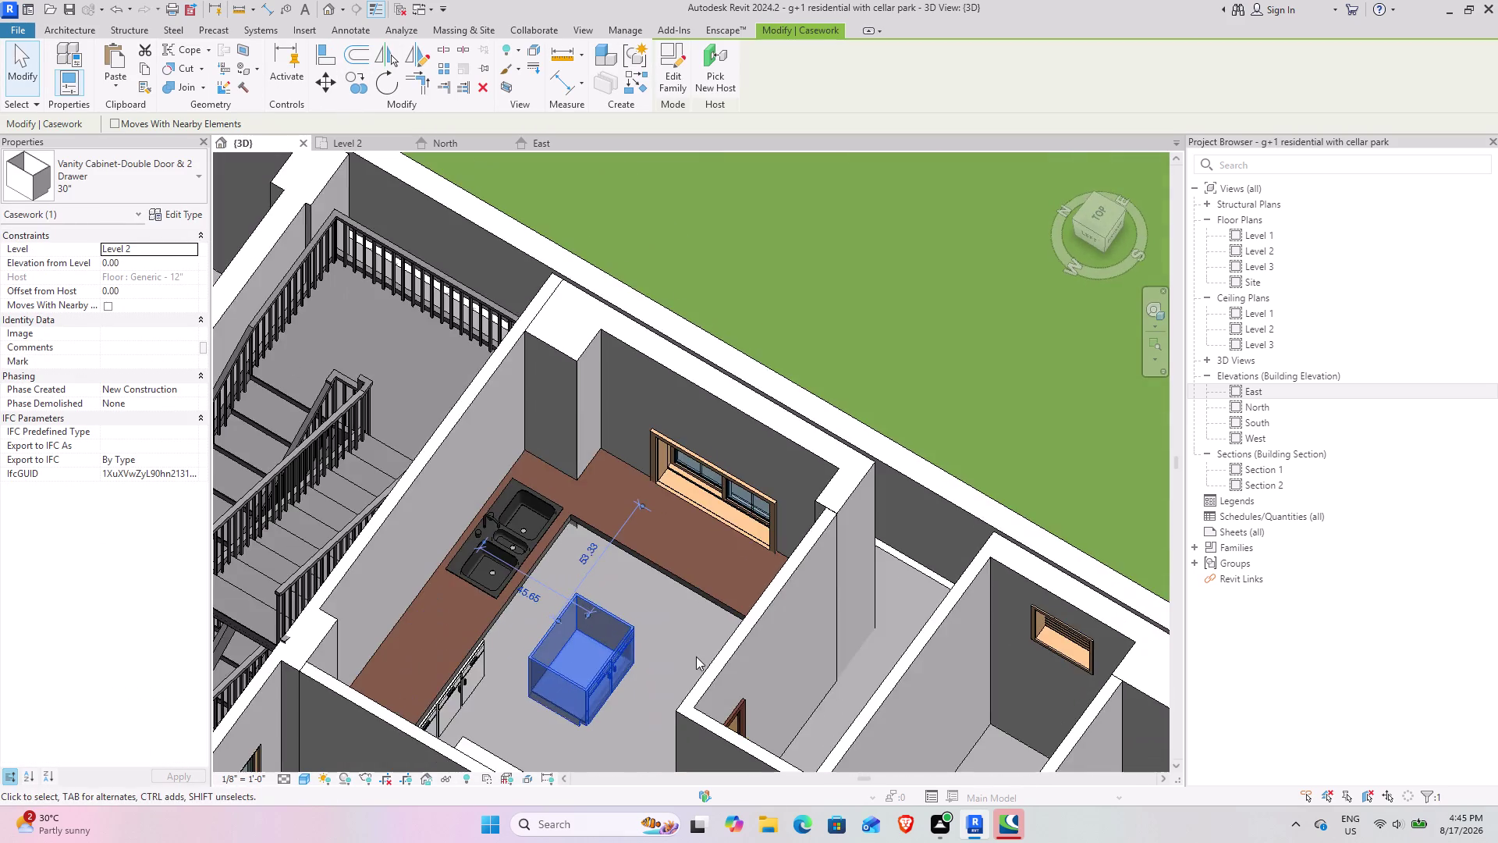
middle_drag(685, 652, 645, 581)
key(space)
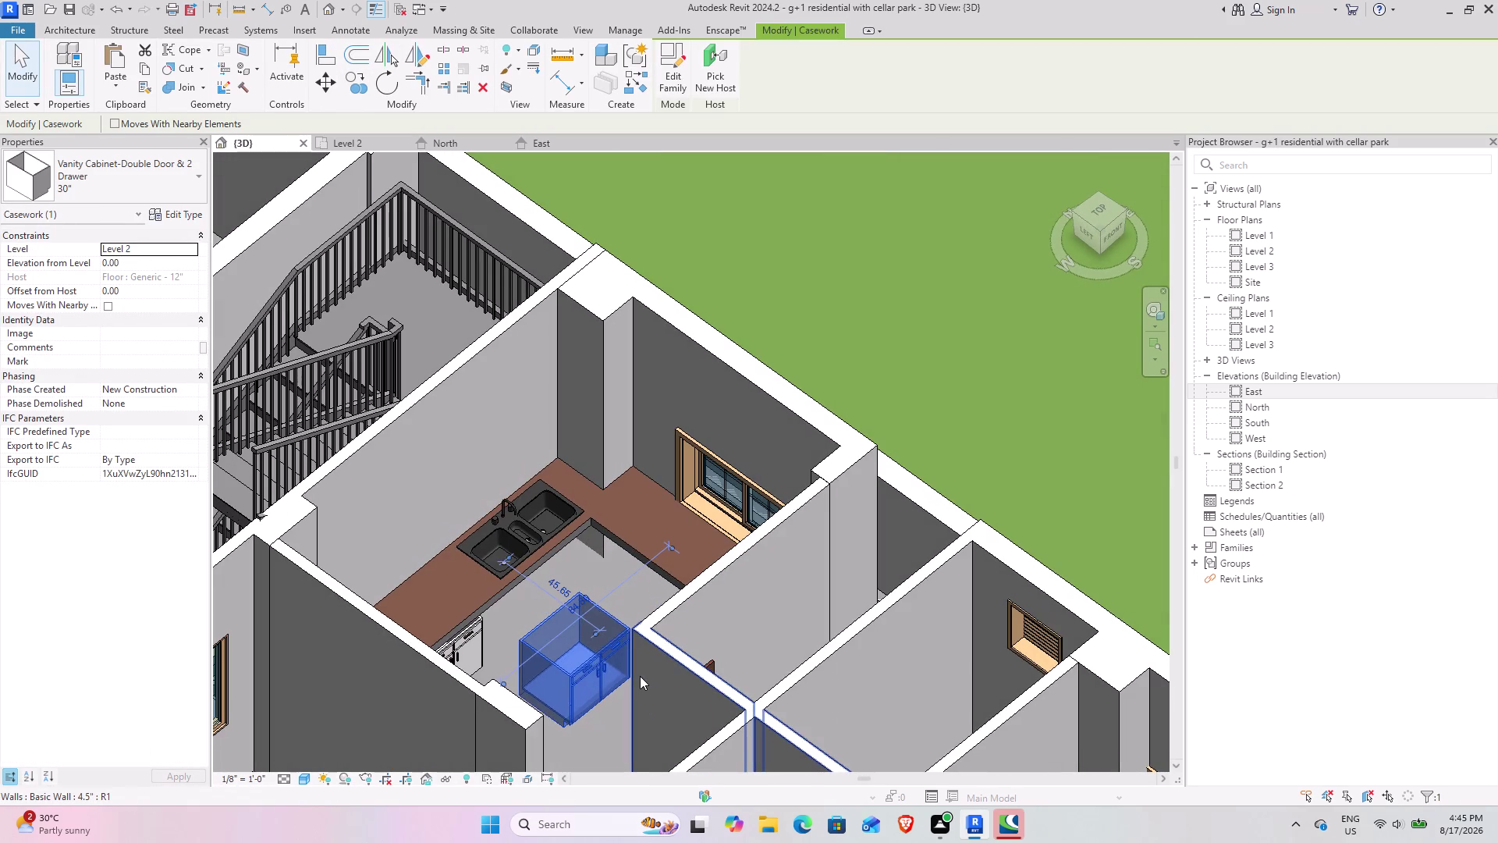
key(space)
key(space)
key(space)
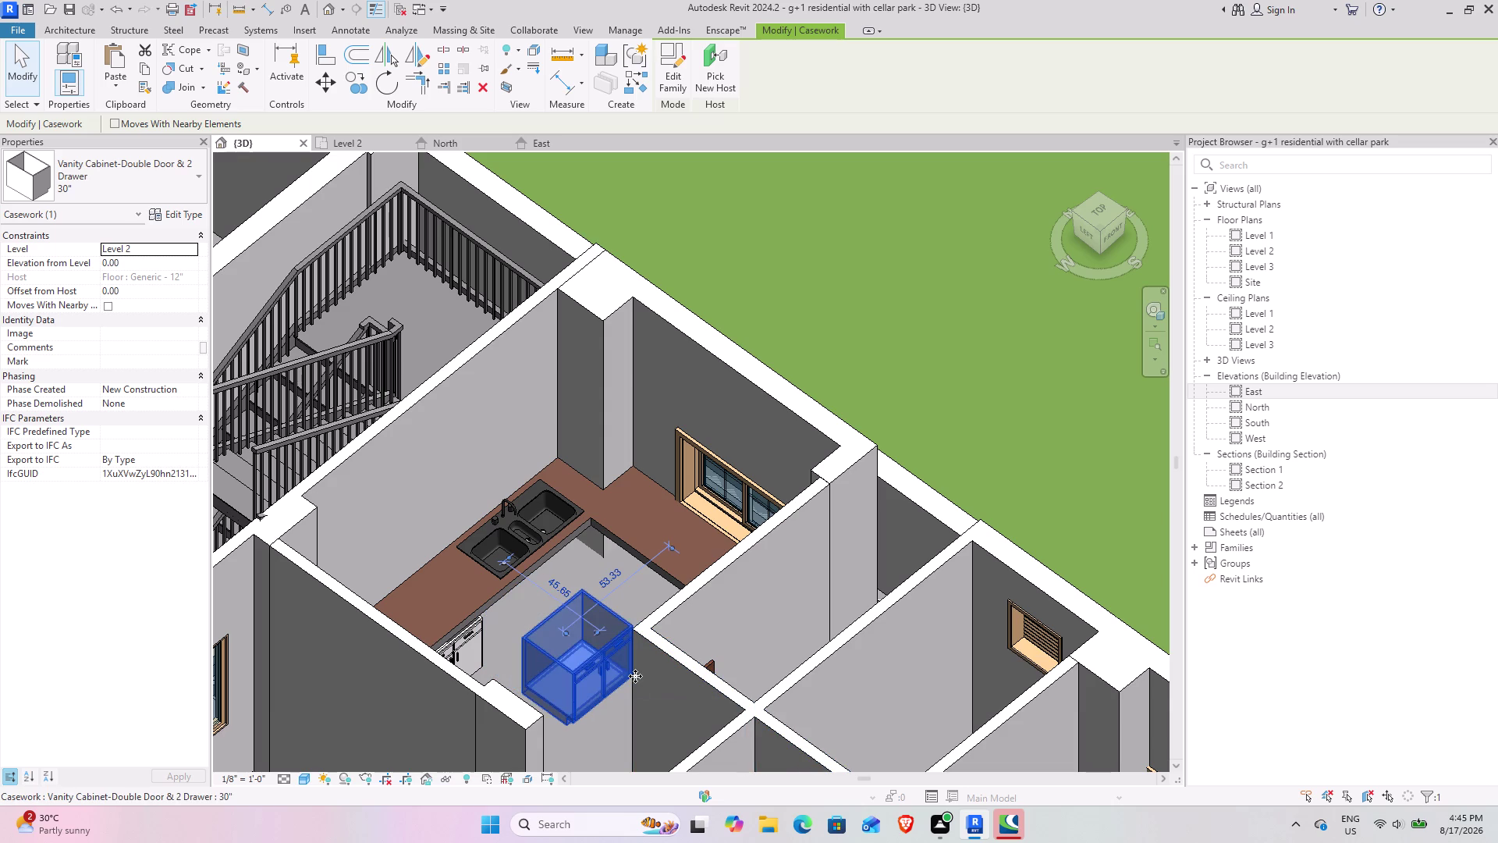
key(space)
key(space)
key(space)
key(space)
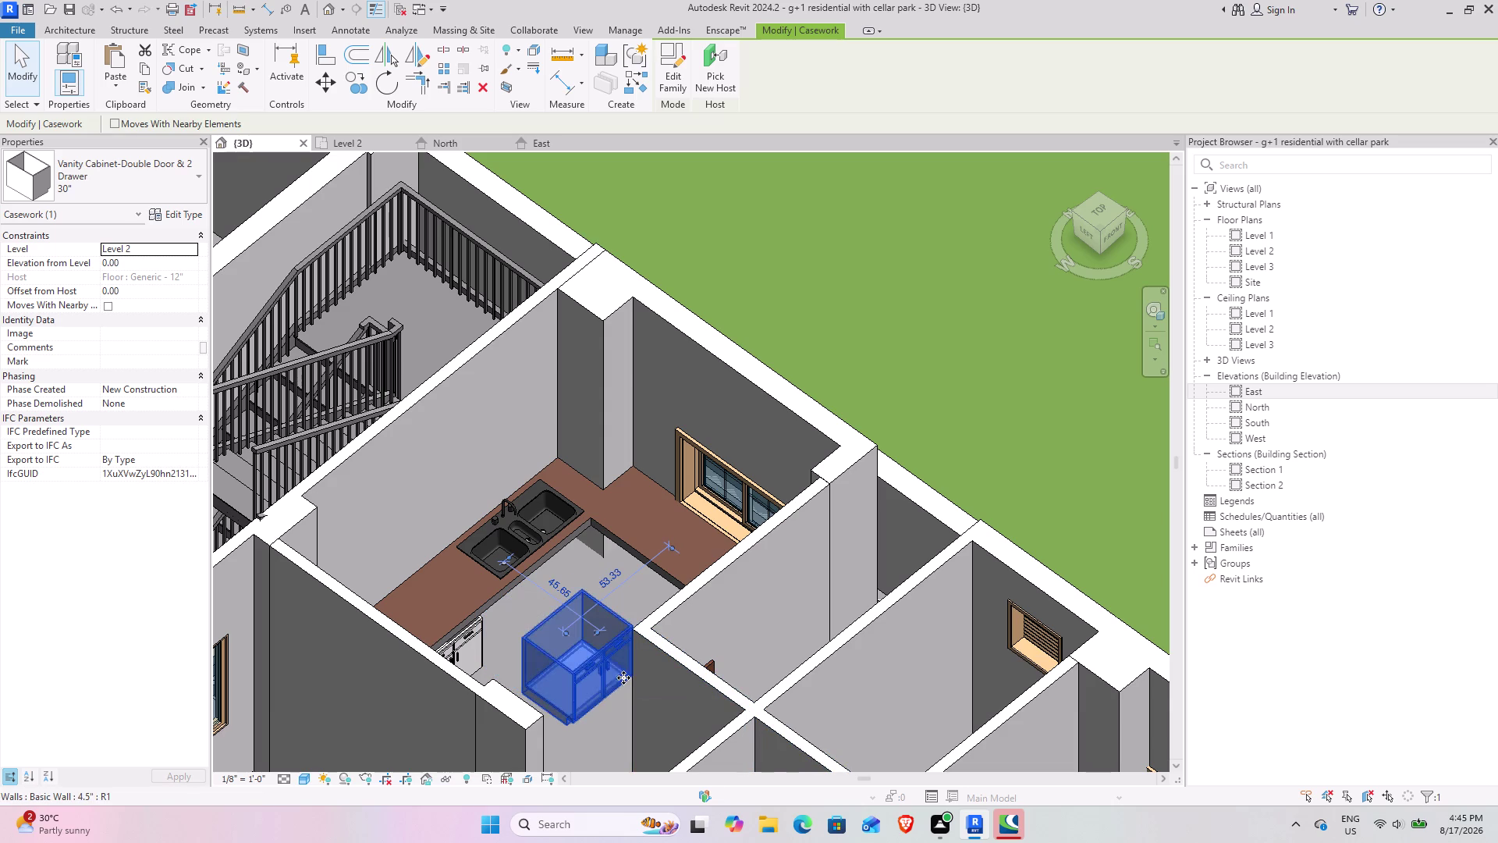
click(392, 87)
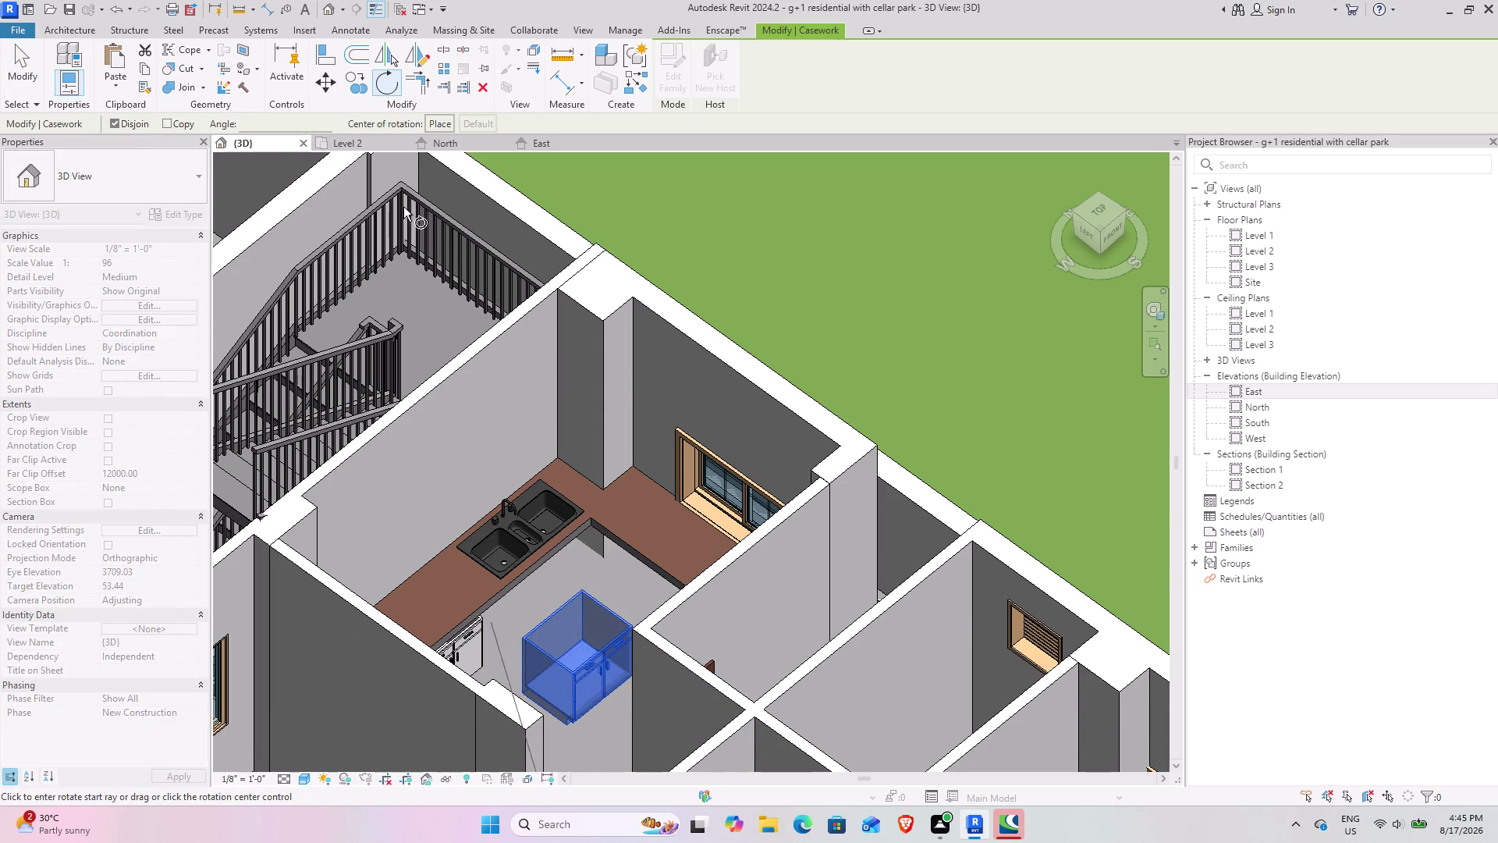
click(448, 124)
click(575, 676)
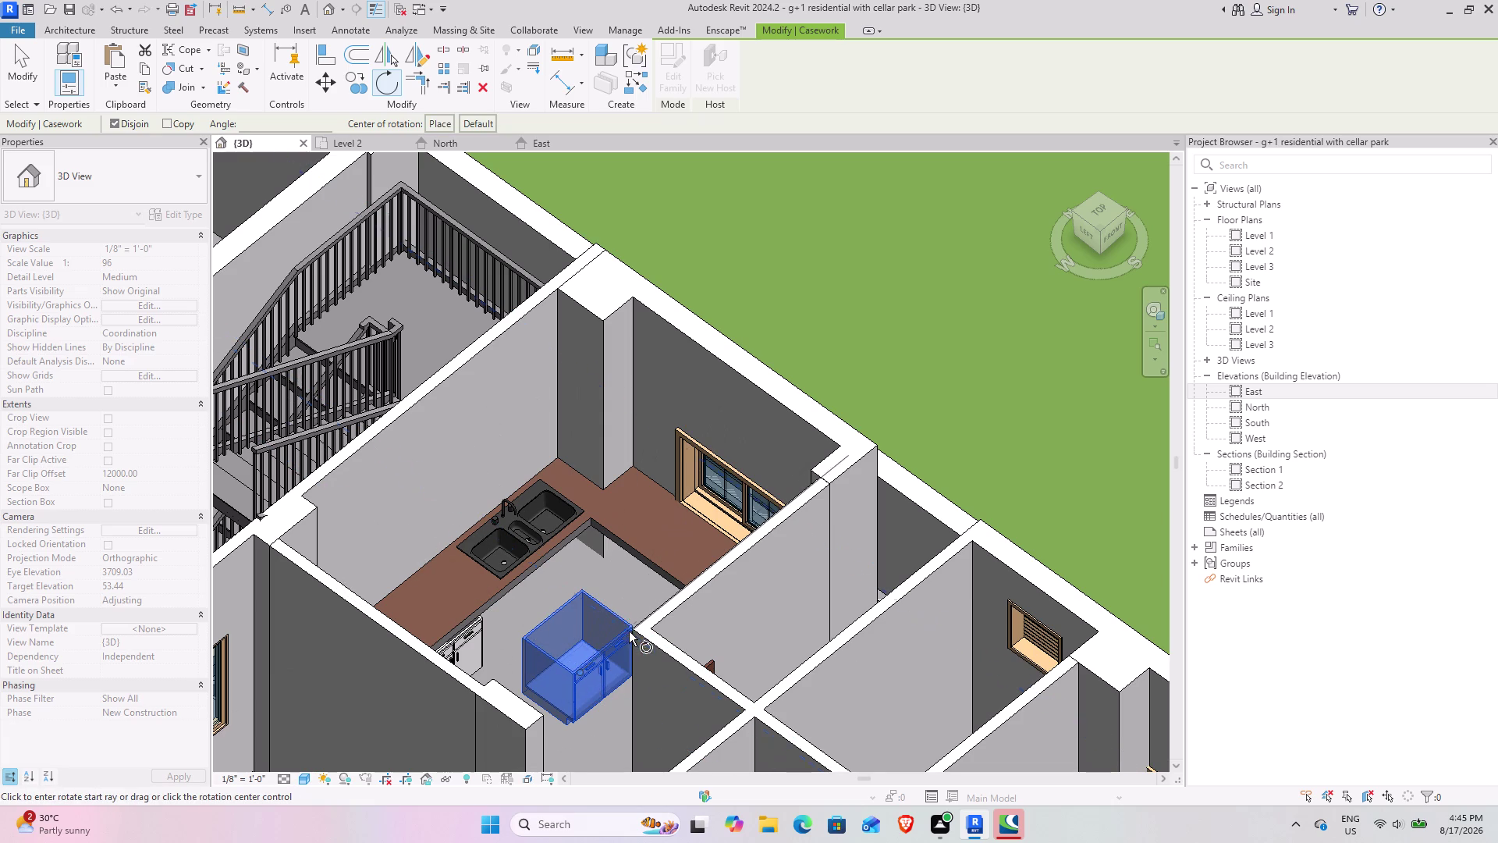
text(9)
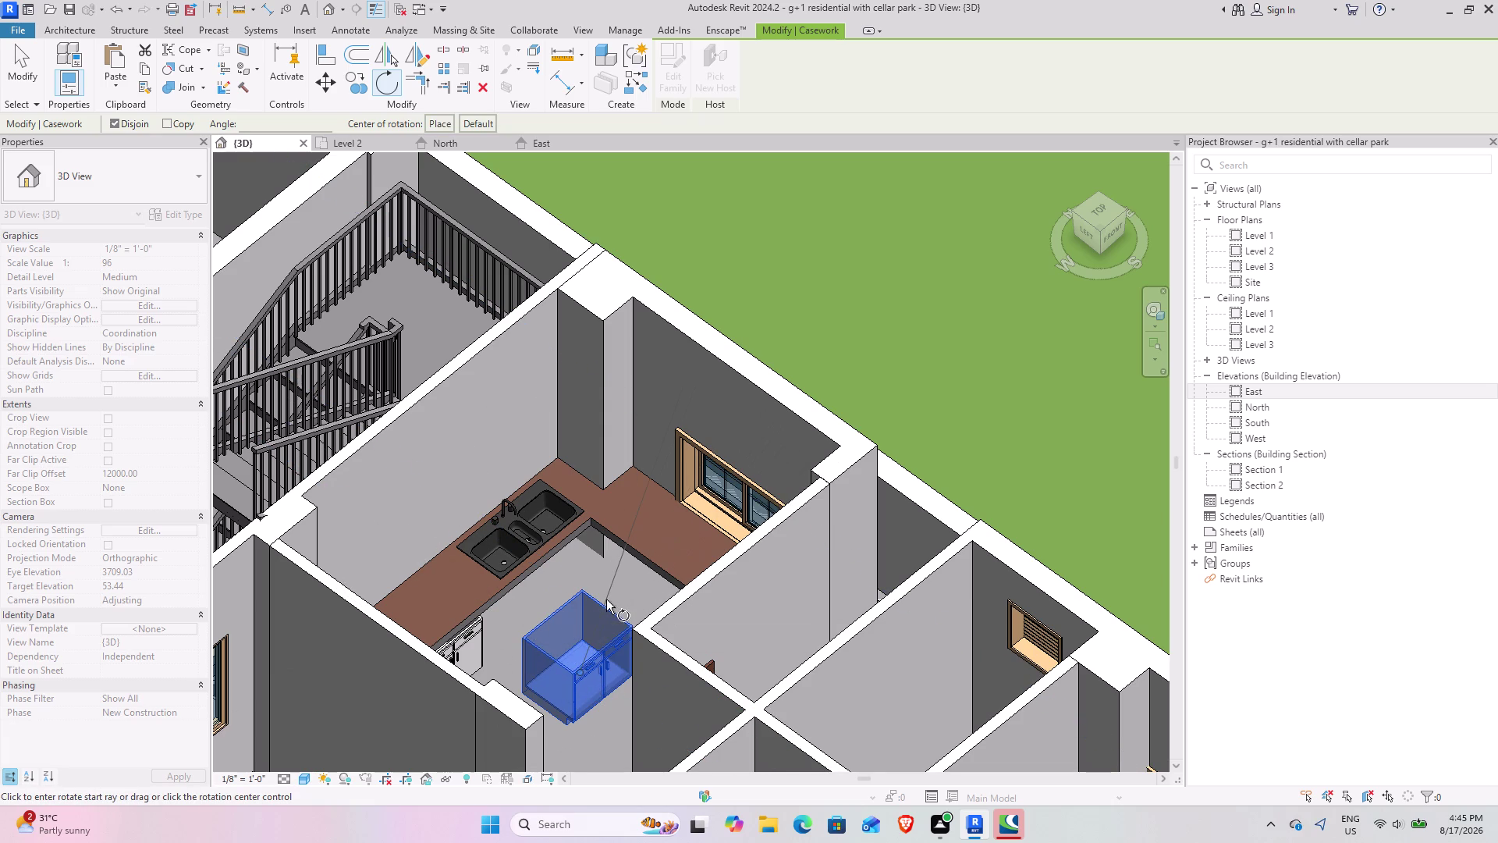
text(0)
key(Return)
key(3)
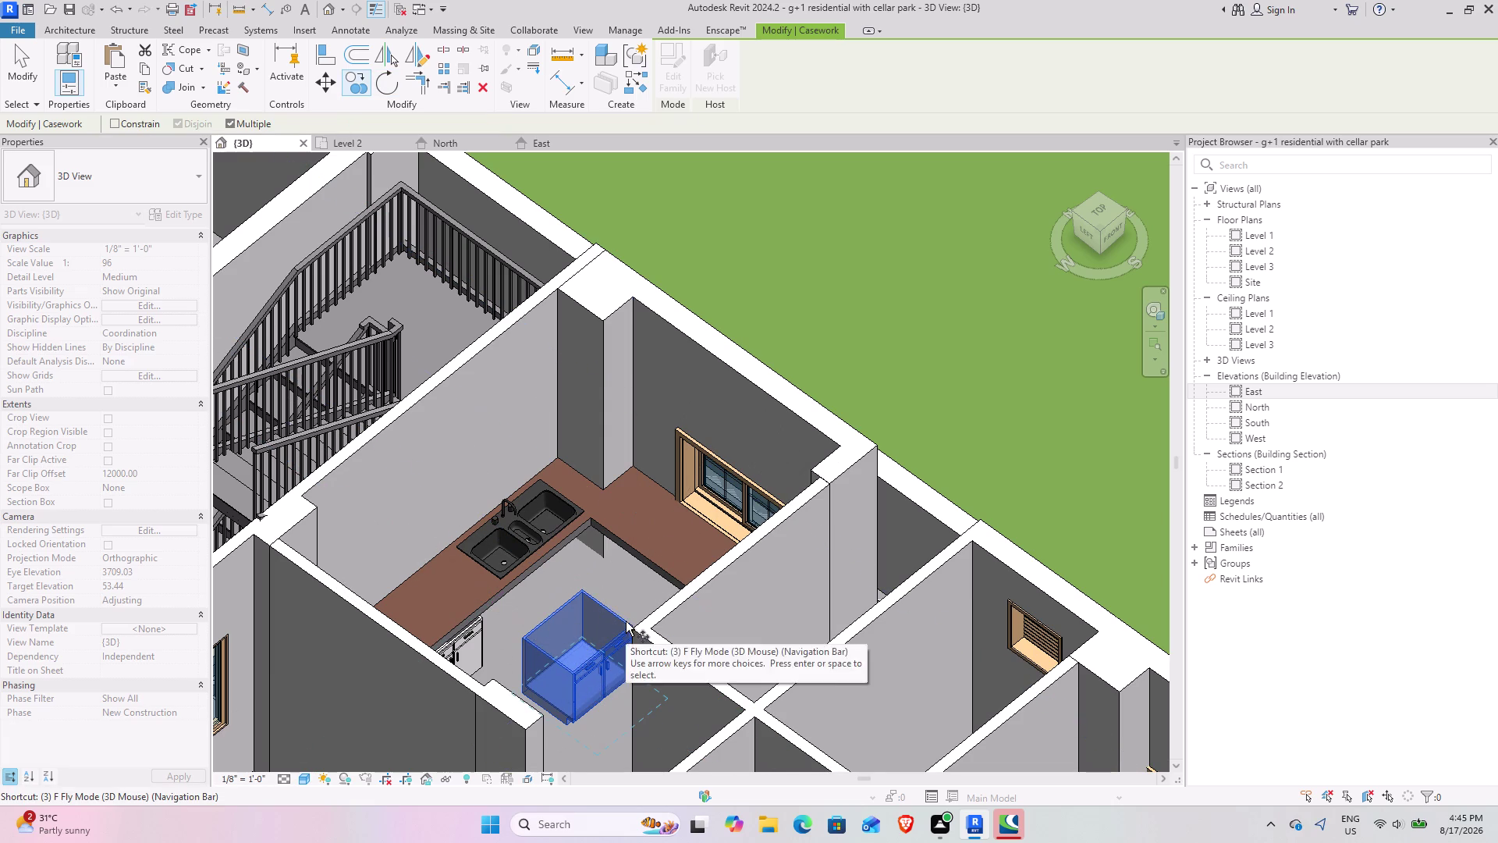
key(Escape)
key(Escape)
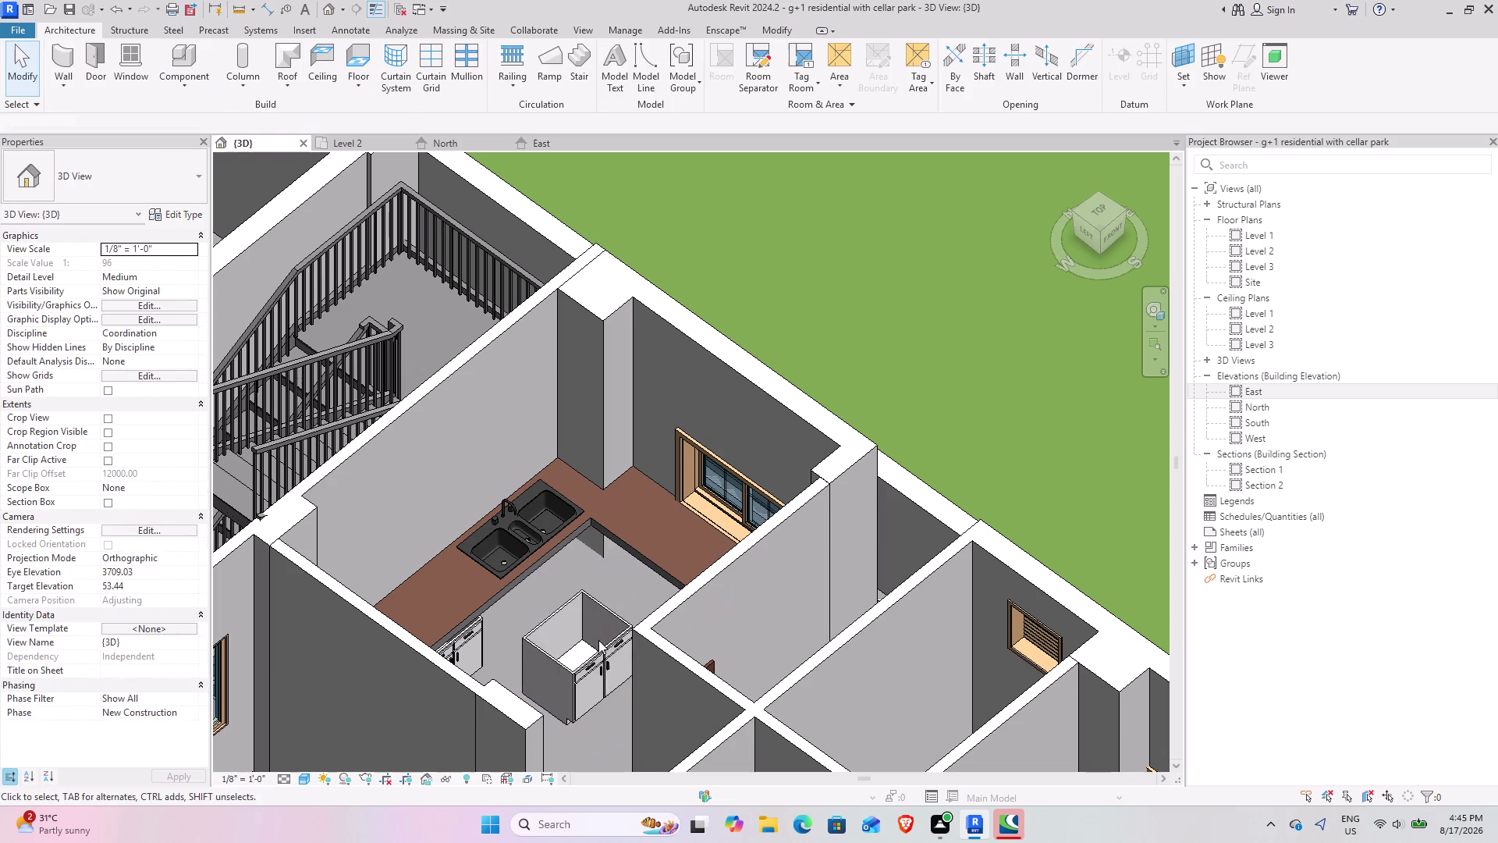
click(581, 679)
scroll(up, 3)
middle_drag(572, 600, 534, 520)
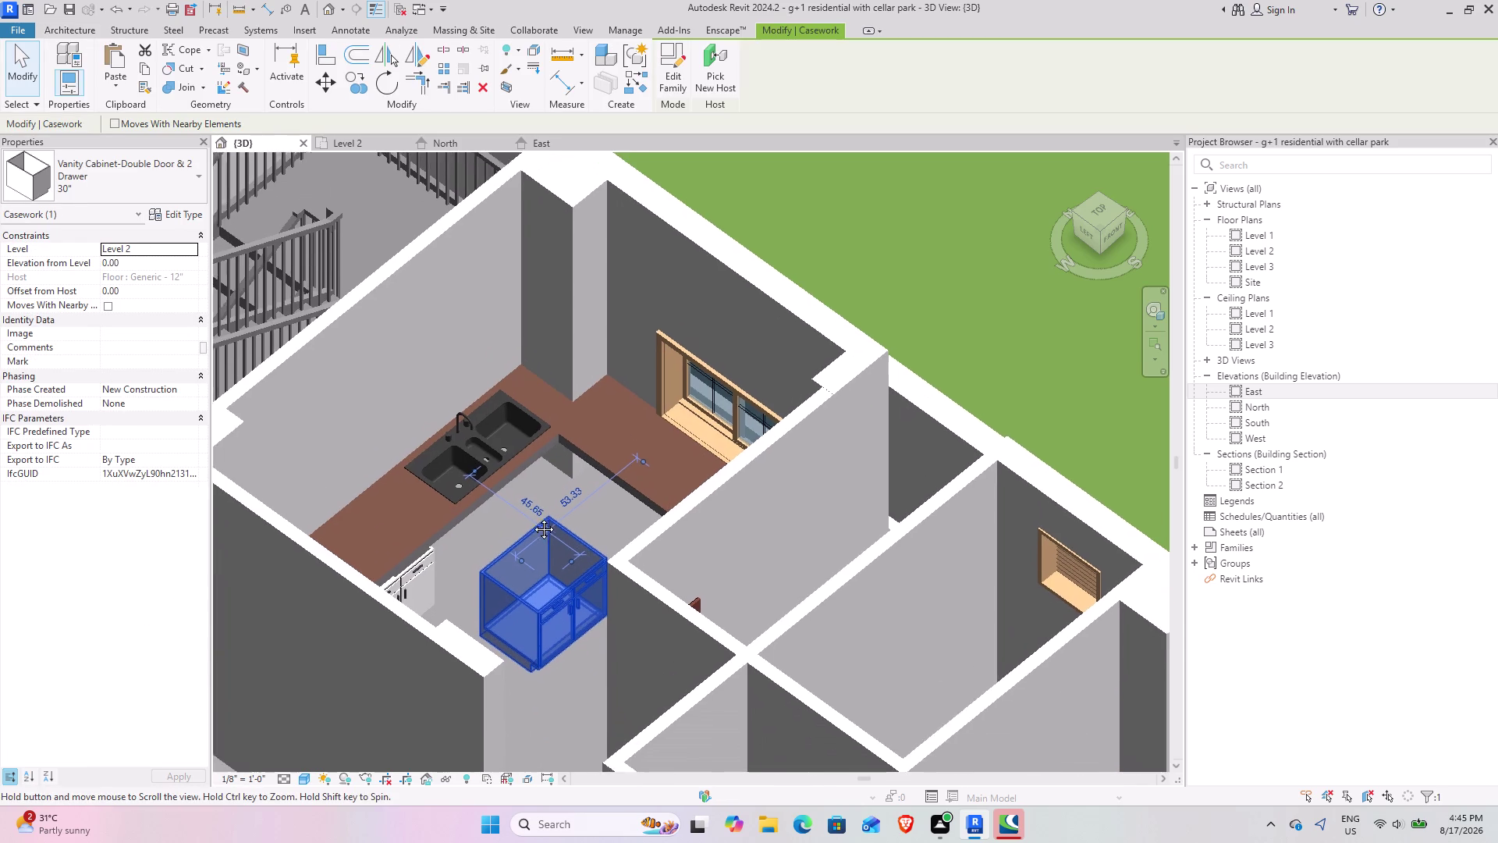
middle_drag(534, 520, 506, 517)
scroll(down, 3)
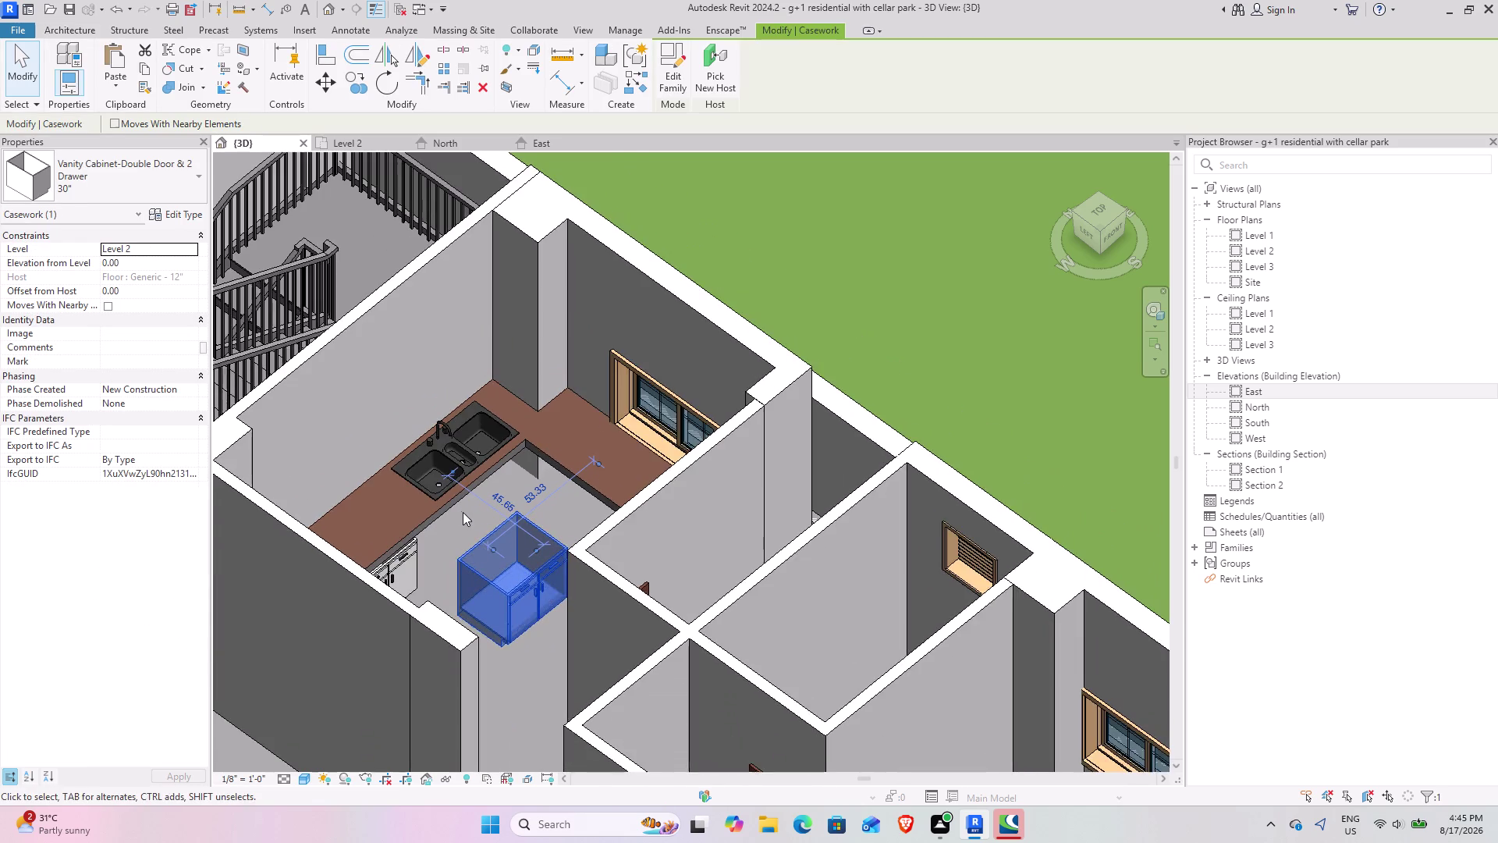
middle_drag(461, 511, 381, 517)
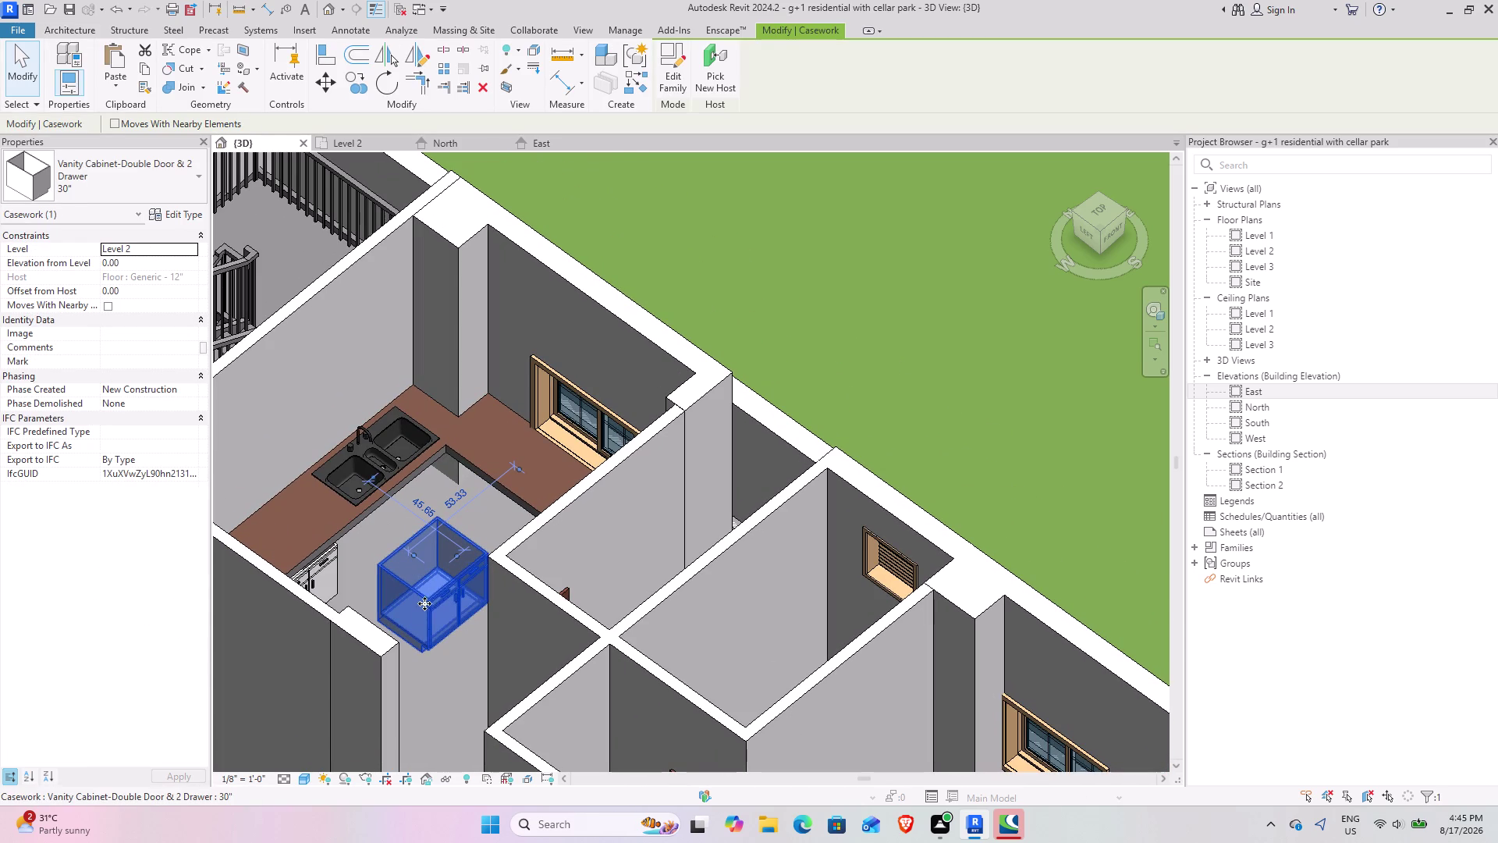
click(355, 140)
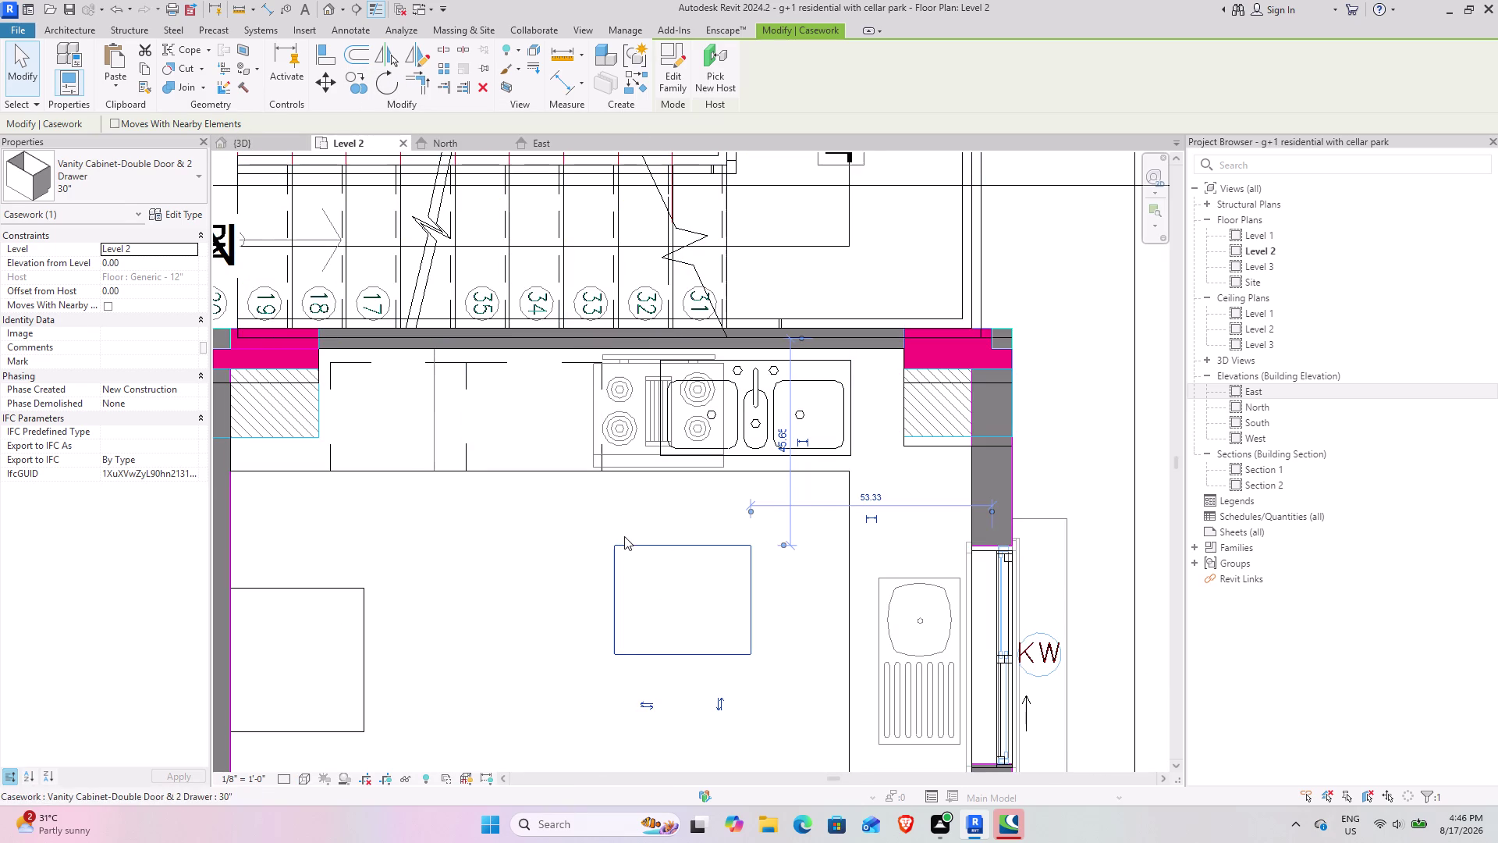
Move the vanity cabinet to the counter's end near the corner wall and check it in 3D.
click(335, 89)
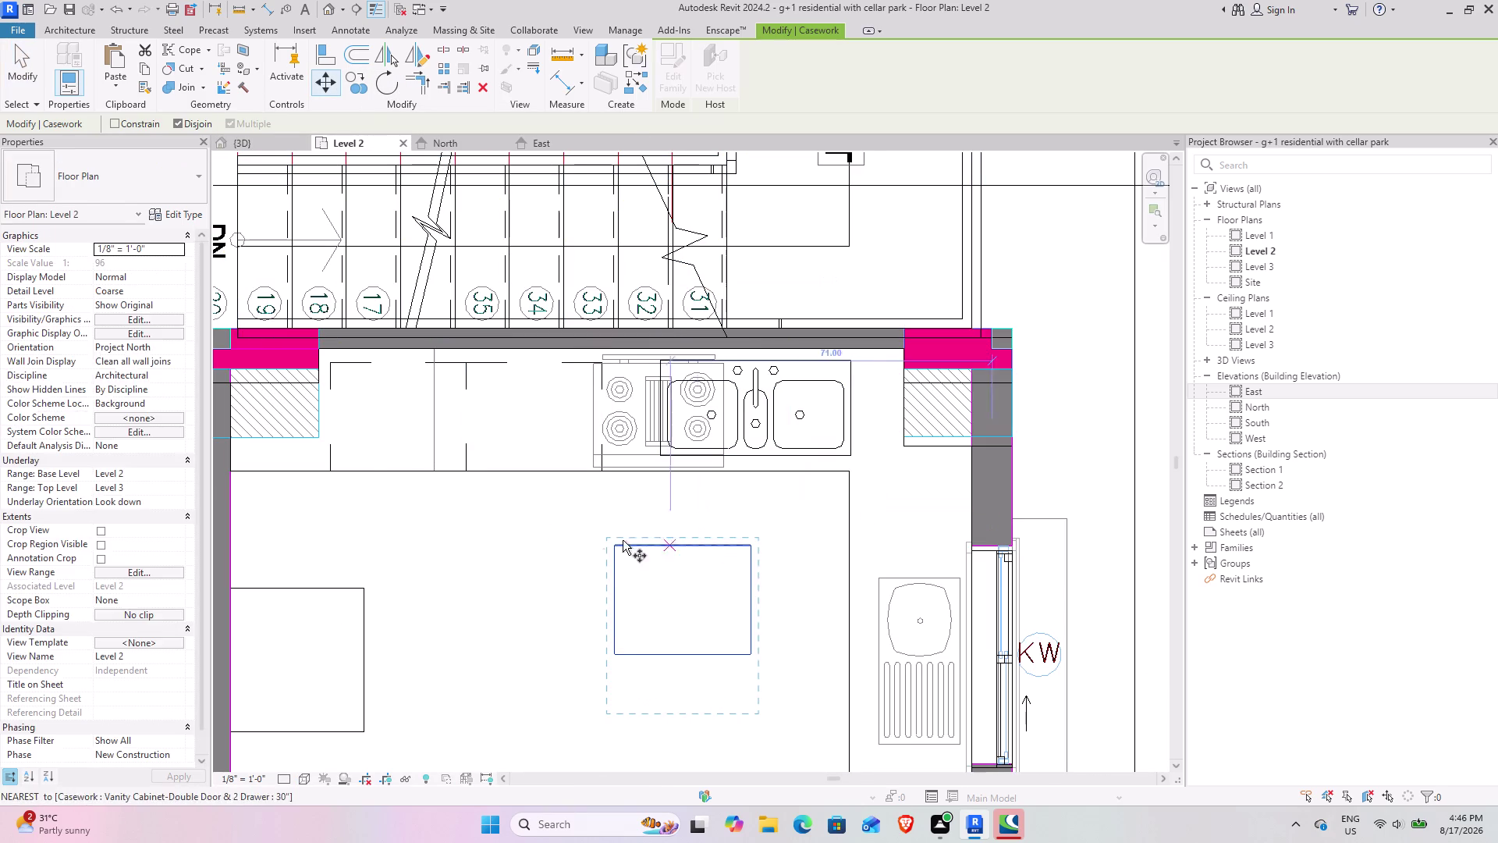
click(611, 546)
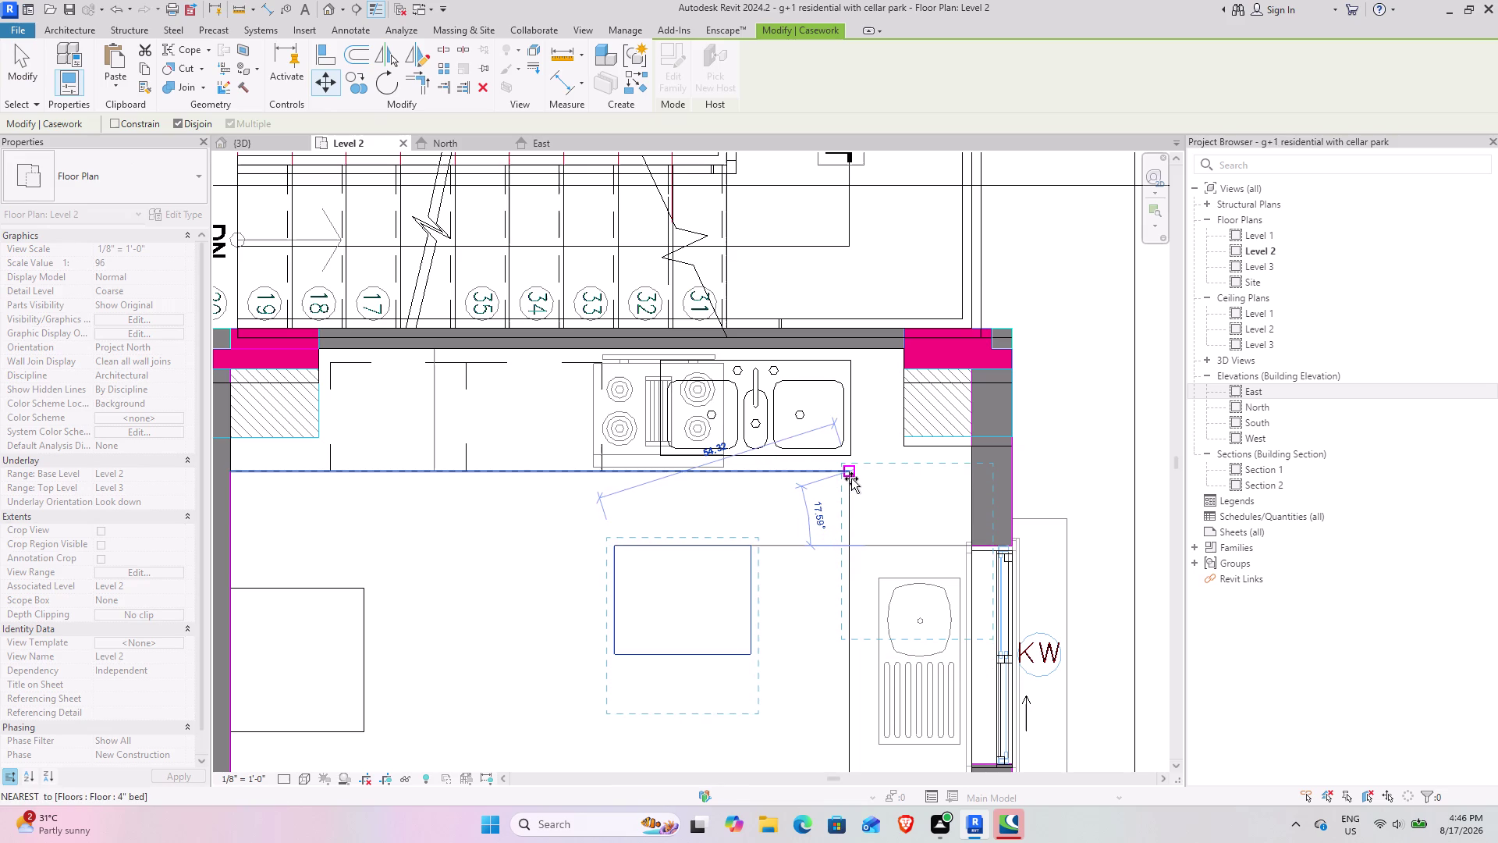
click(851, 478)
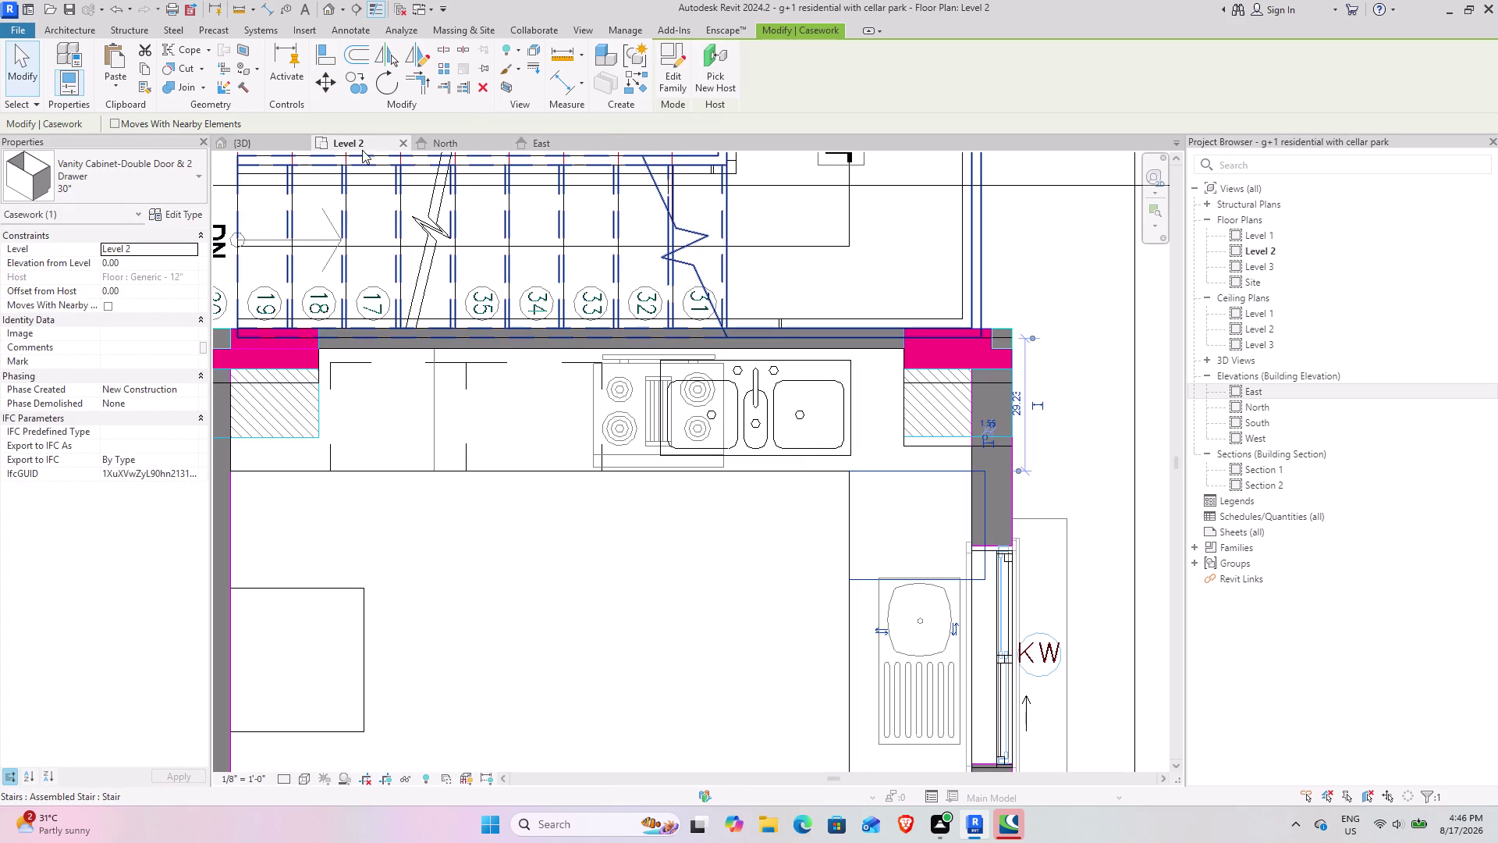
click(270, 139)
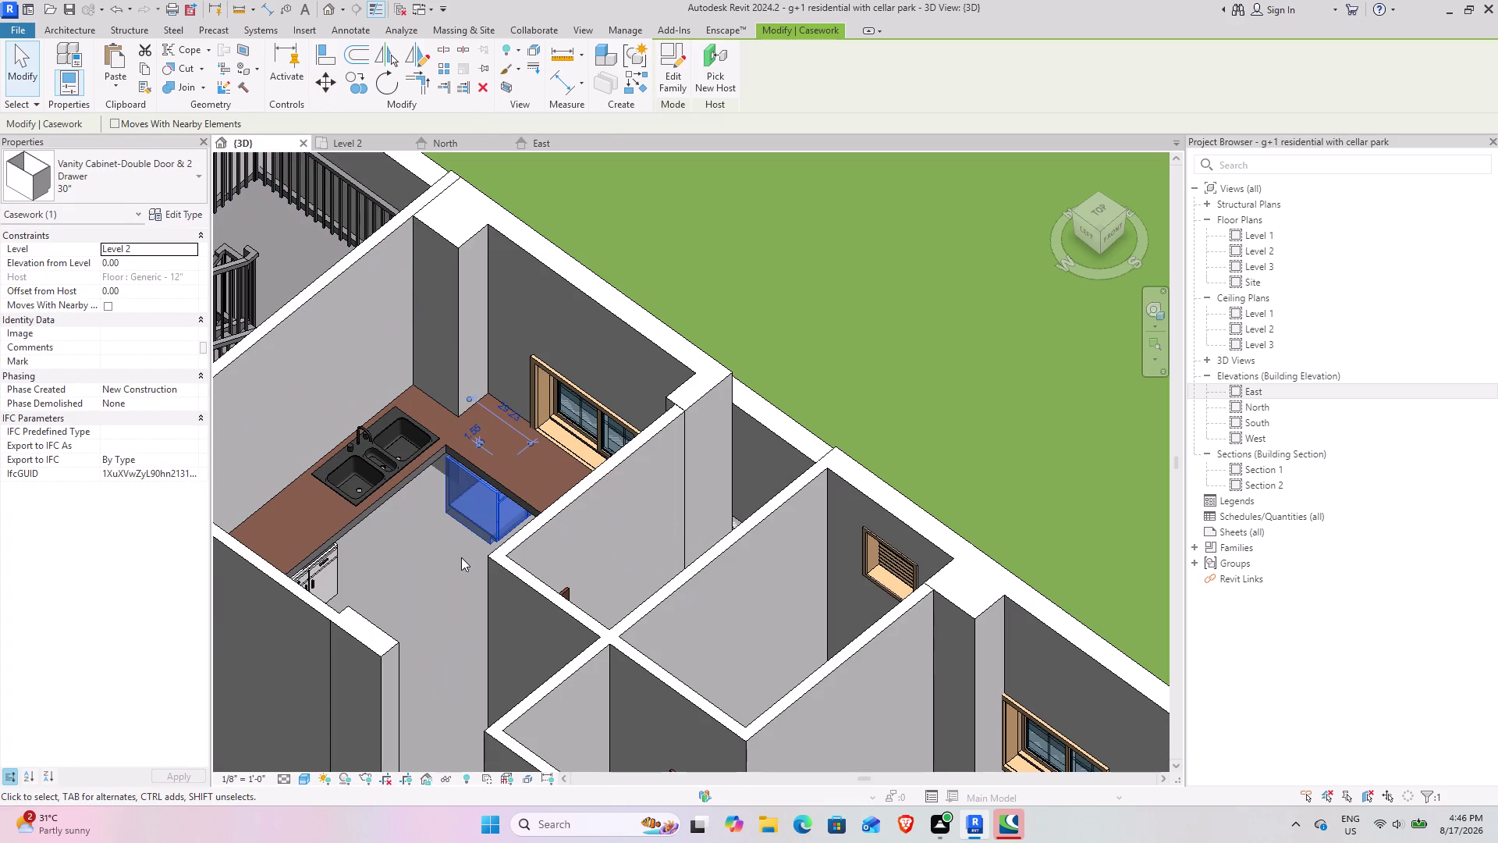
key(space)
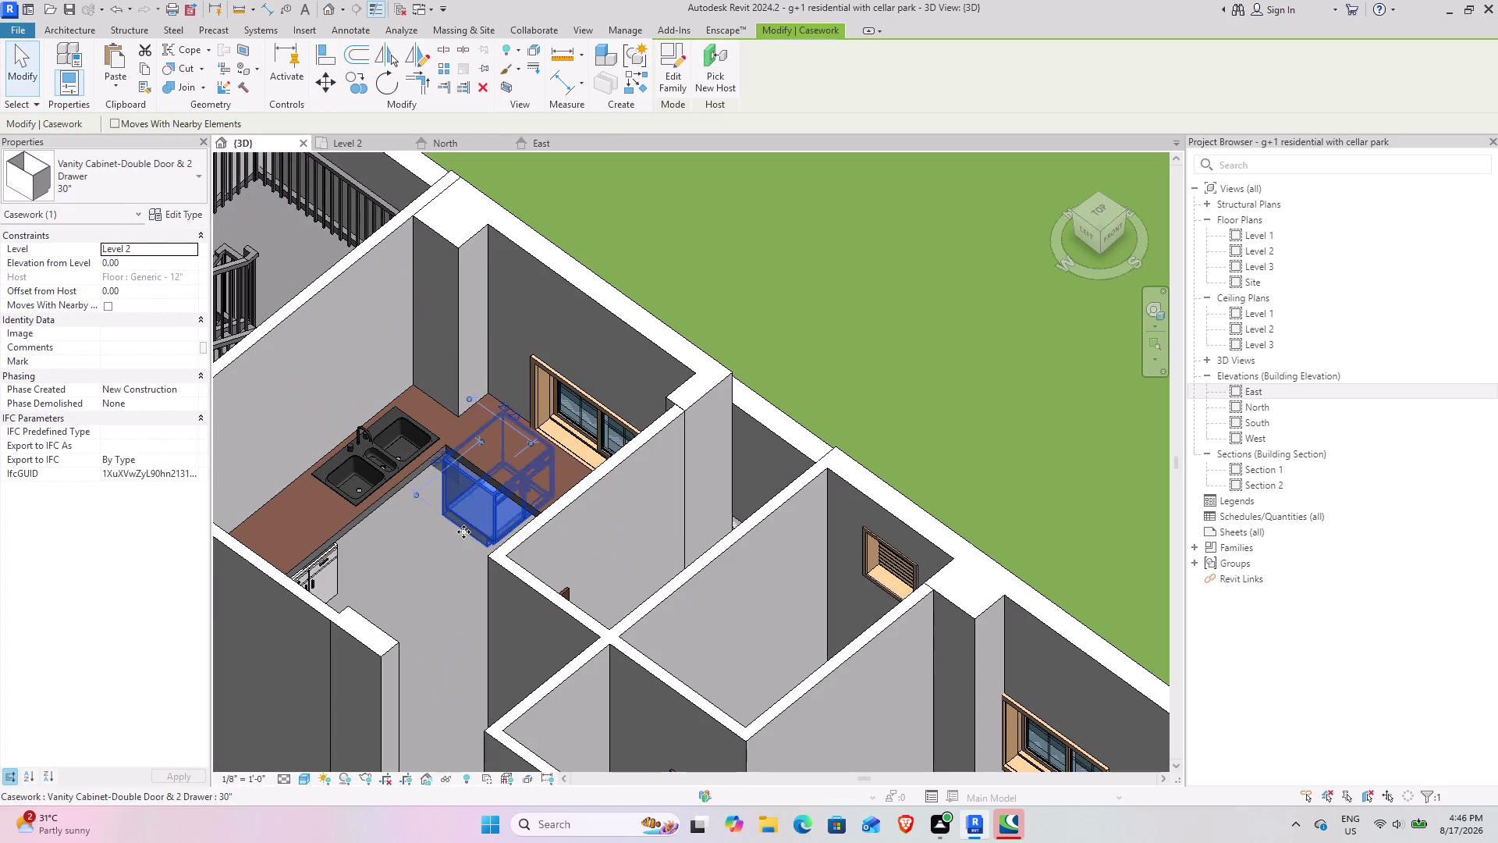
key(Escape)
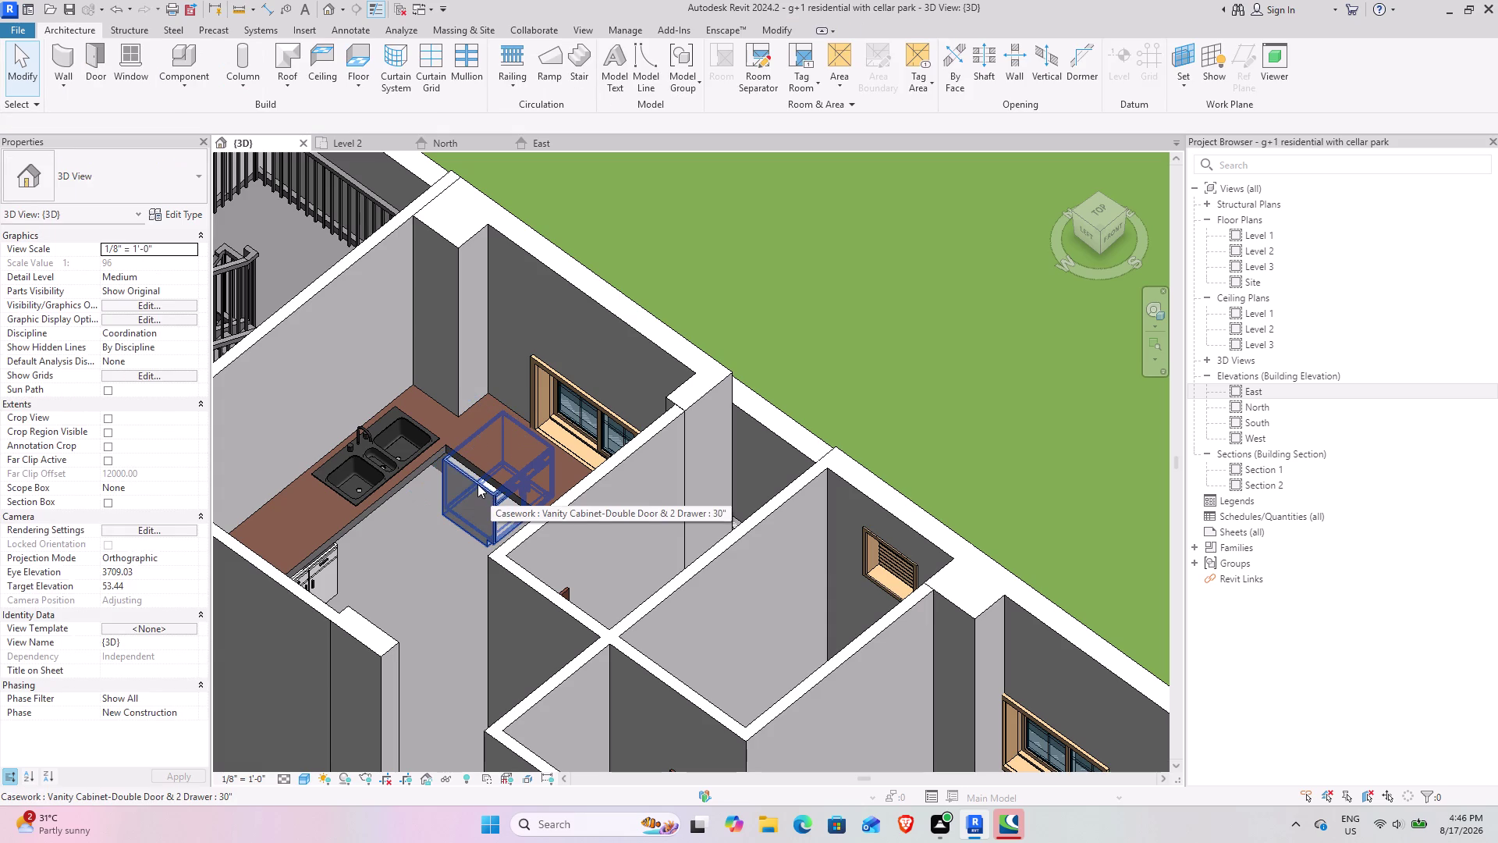
Reselect the cabinet and return to the Level 2 plan at the kitchen corner.
click(478, 484)
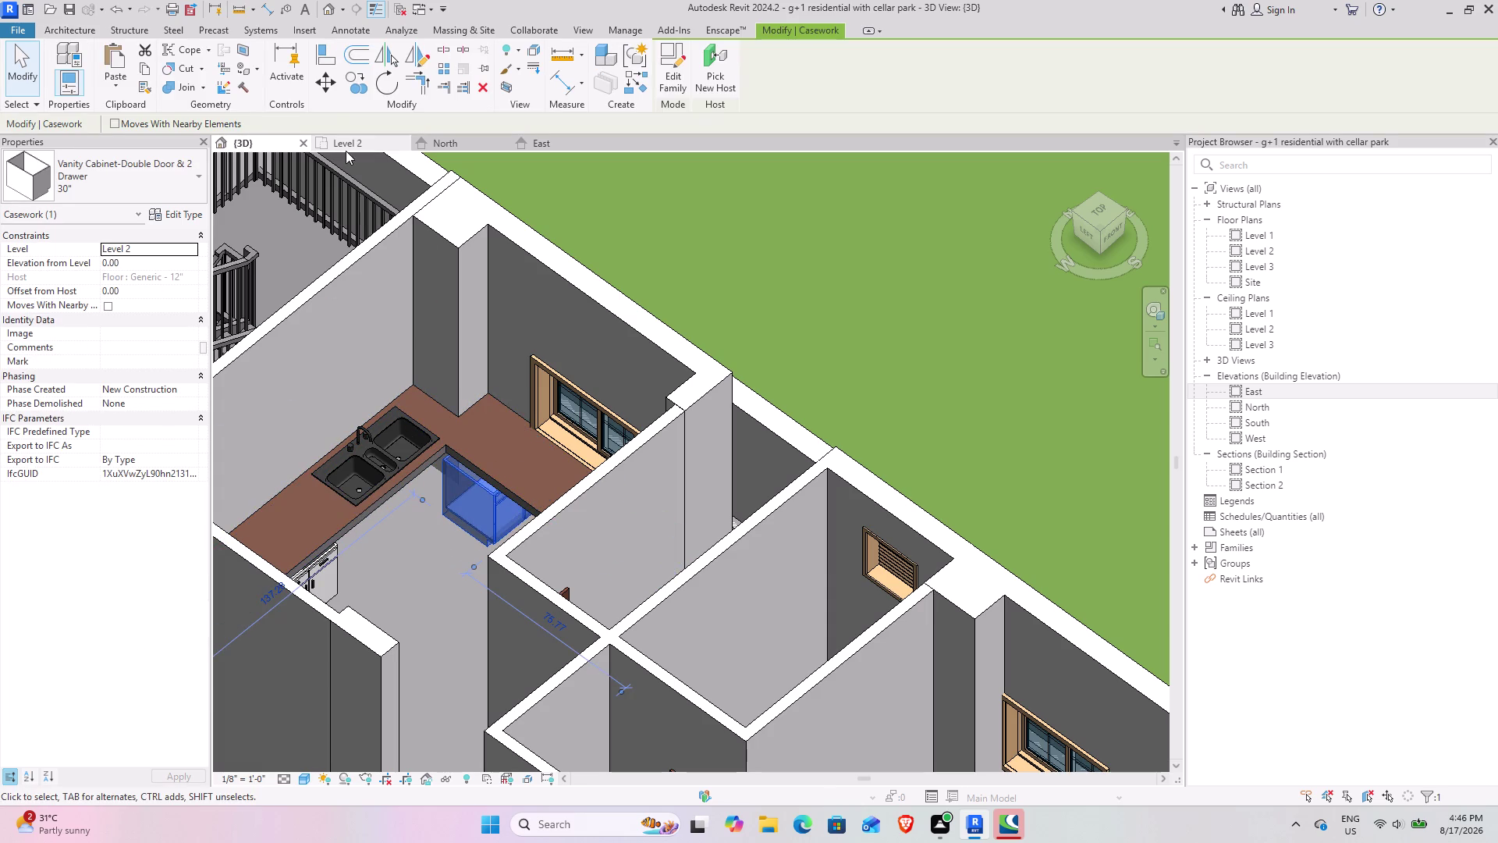
click(346, 151)
middle_drag(852, 578, 717, 569)
Rotate the vanity cabinet 90 degrees so its doors face the kitchen, then view it in 3D.
scroll(up, 3)
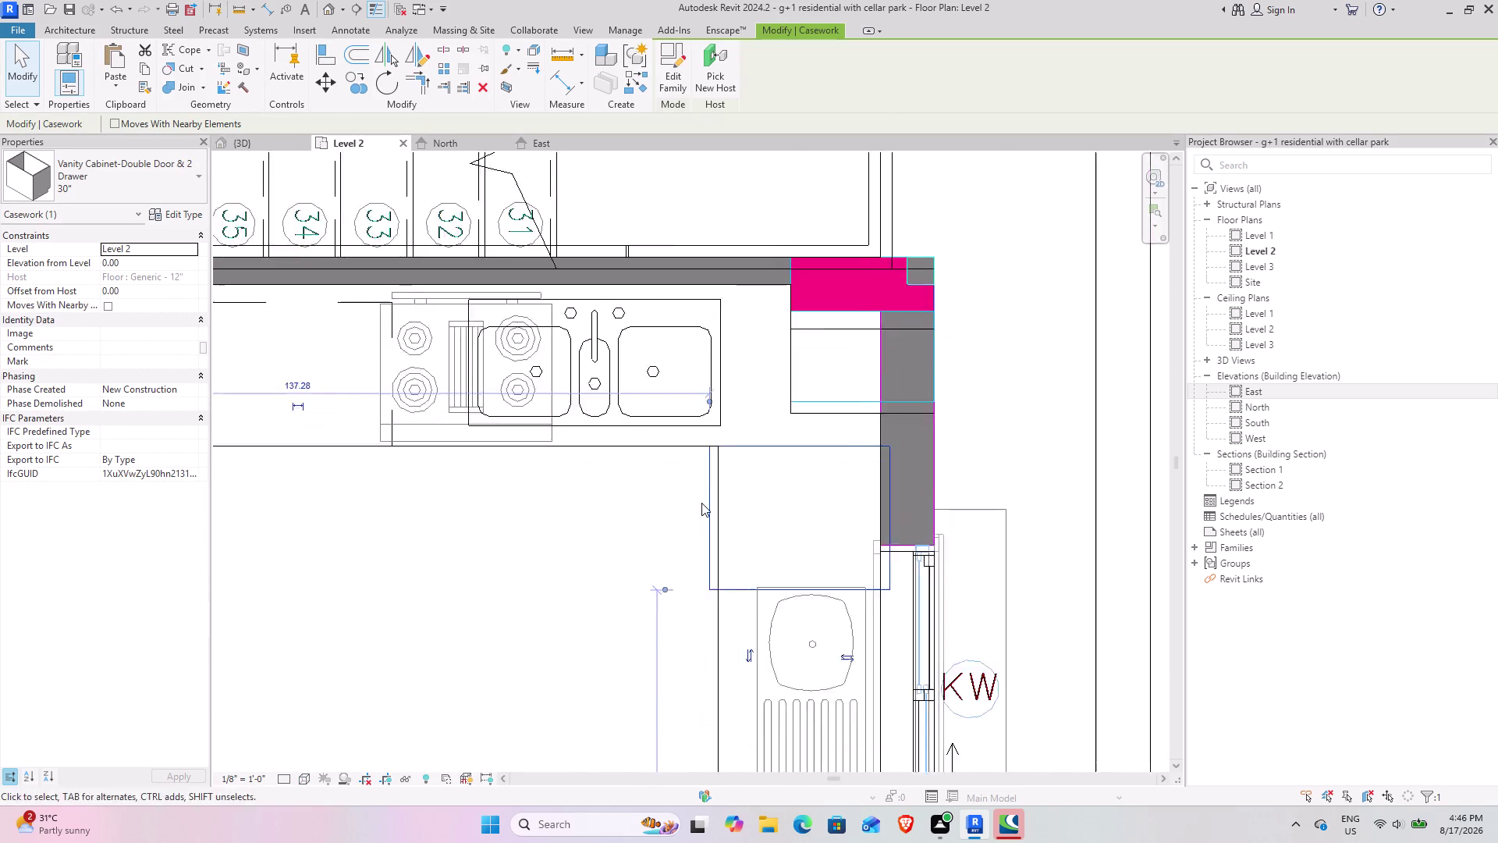
click(714, 455)
drag(711, 455, 722, 454)
key(Escape)
click(710, 480)
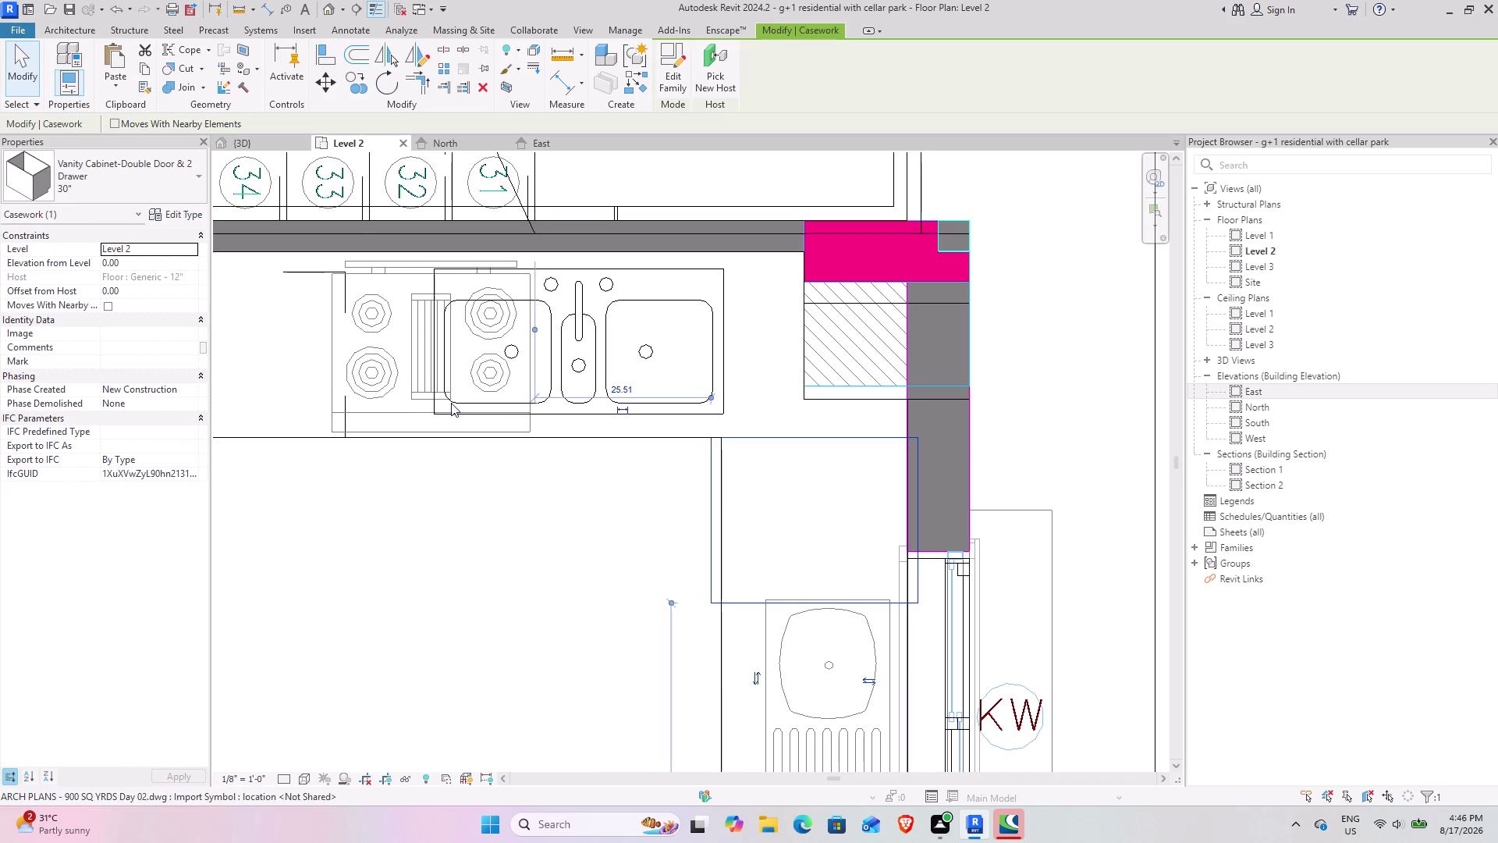
click(378, 83)
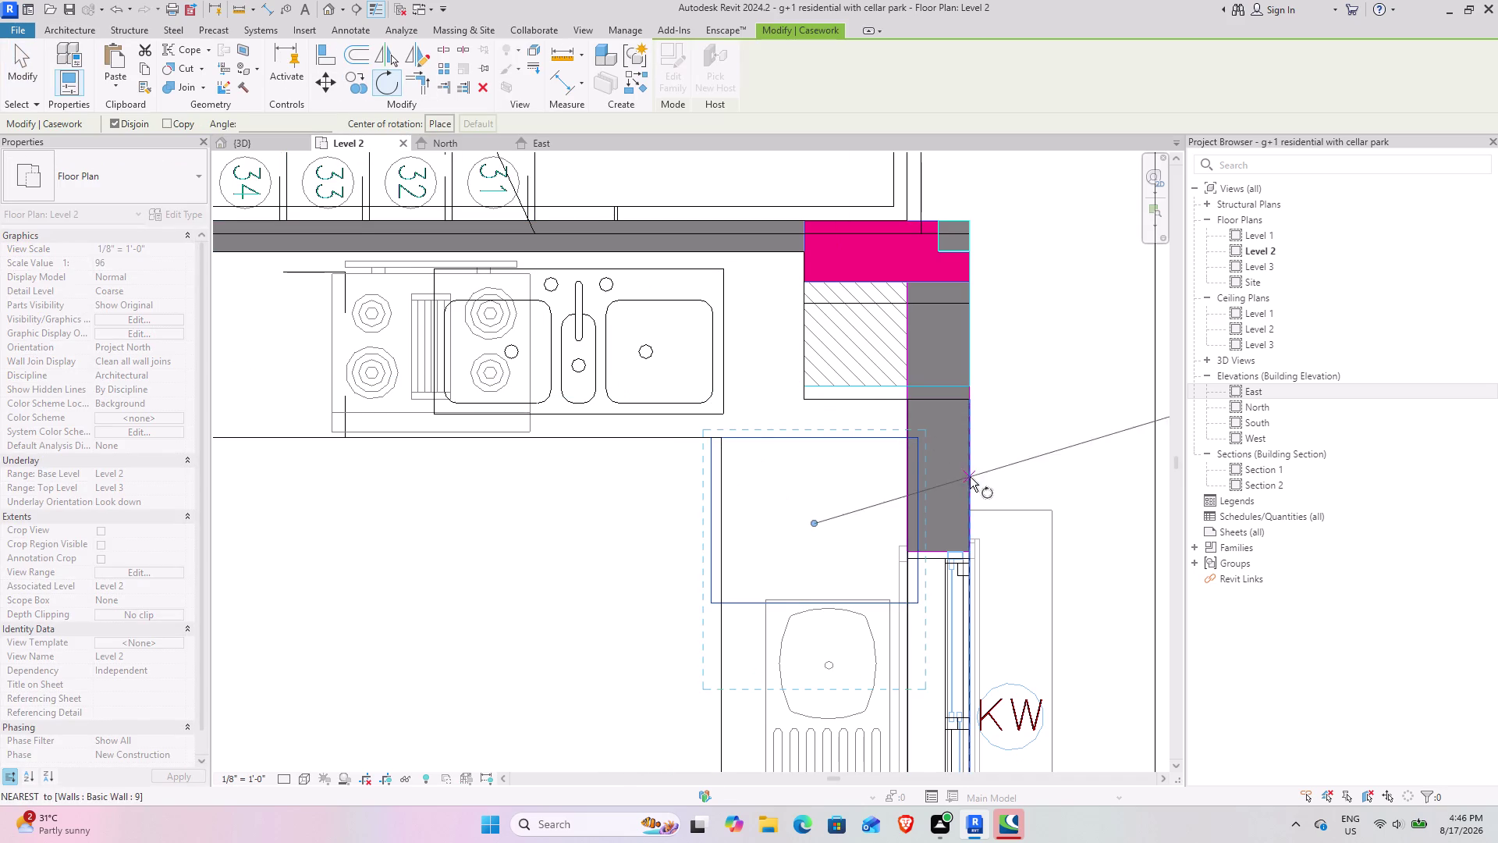
click(813, 435)
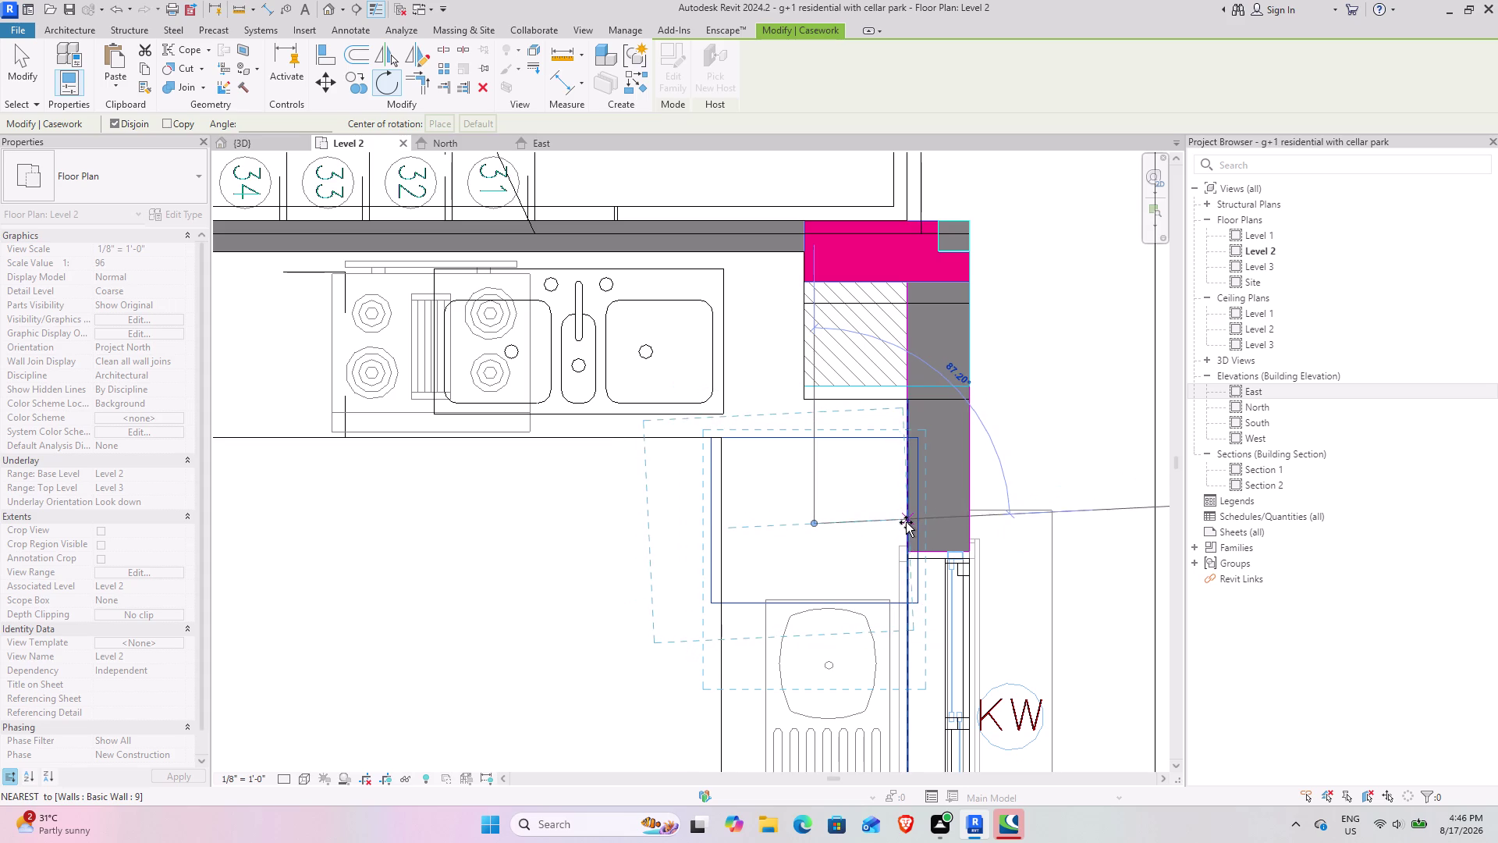
text(90)
key(Return)
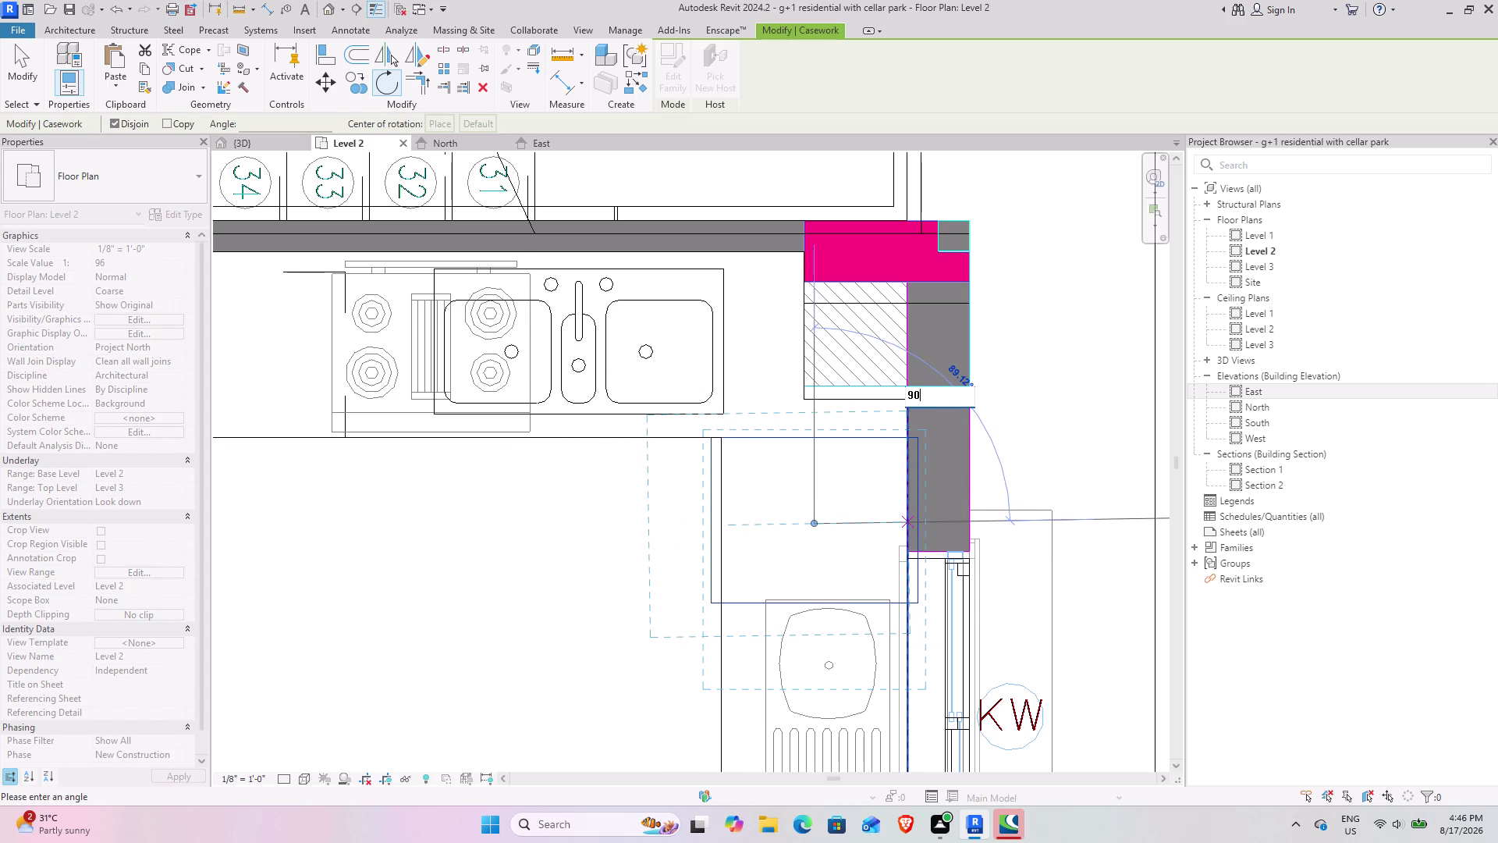
key(Escape)
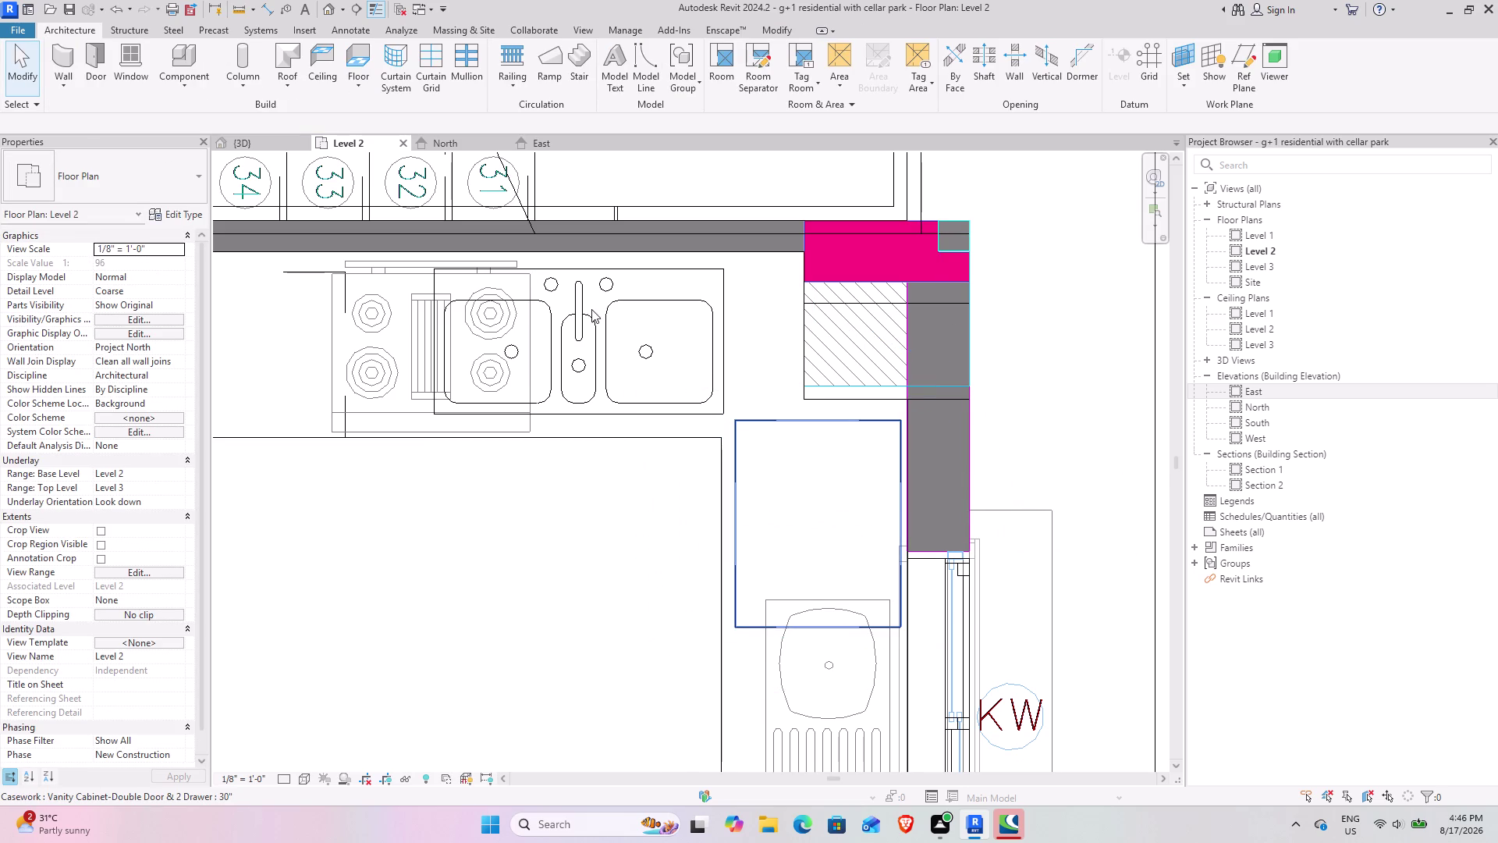
click(231, 141)
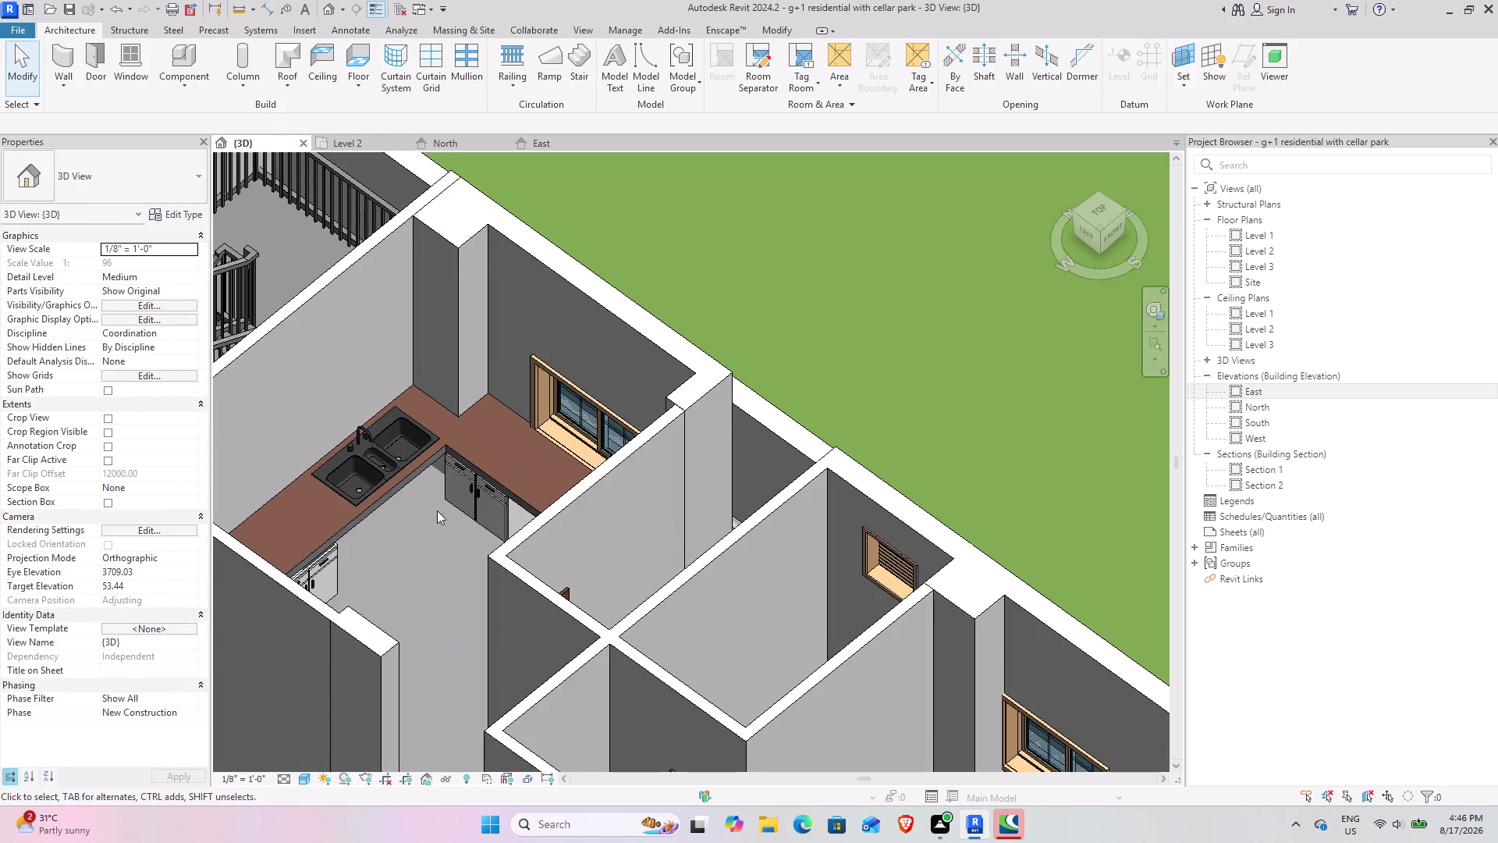
Orbit the 3D view around the rotated cabinet and counter, then return to the Level 2 plan.
scroll(down, 3)
middle_drag(432, 552, 540, 526)
middle_drag(492, 507, 407, 517)
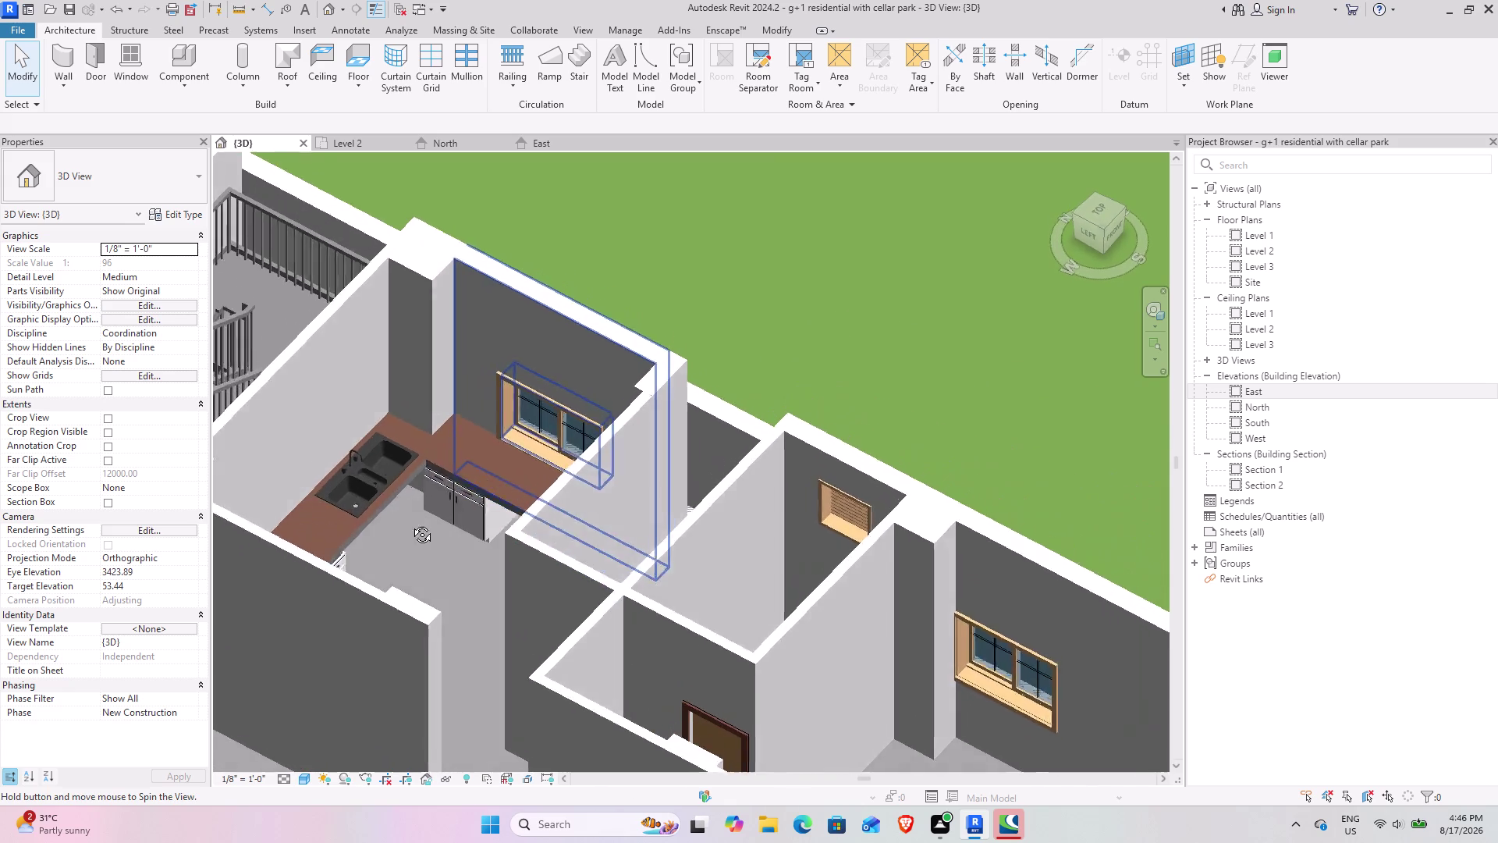
middle_drag(407, 518, 410, 523)
middle_drag(397, 523, 392, 537)
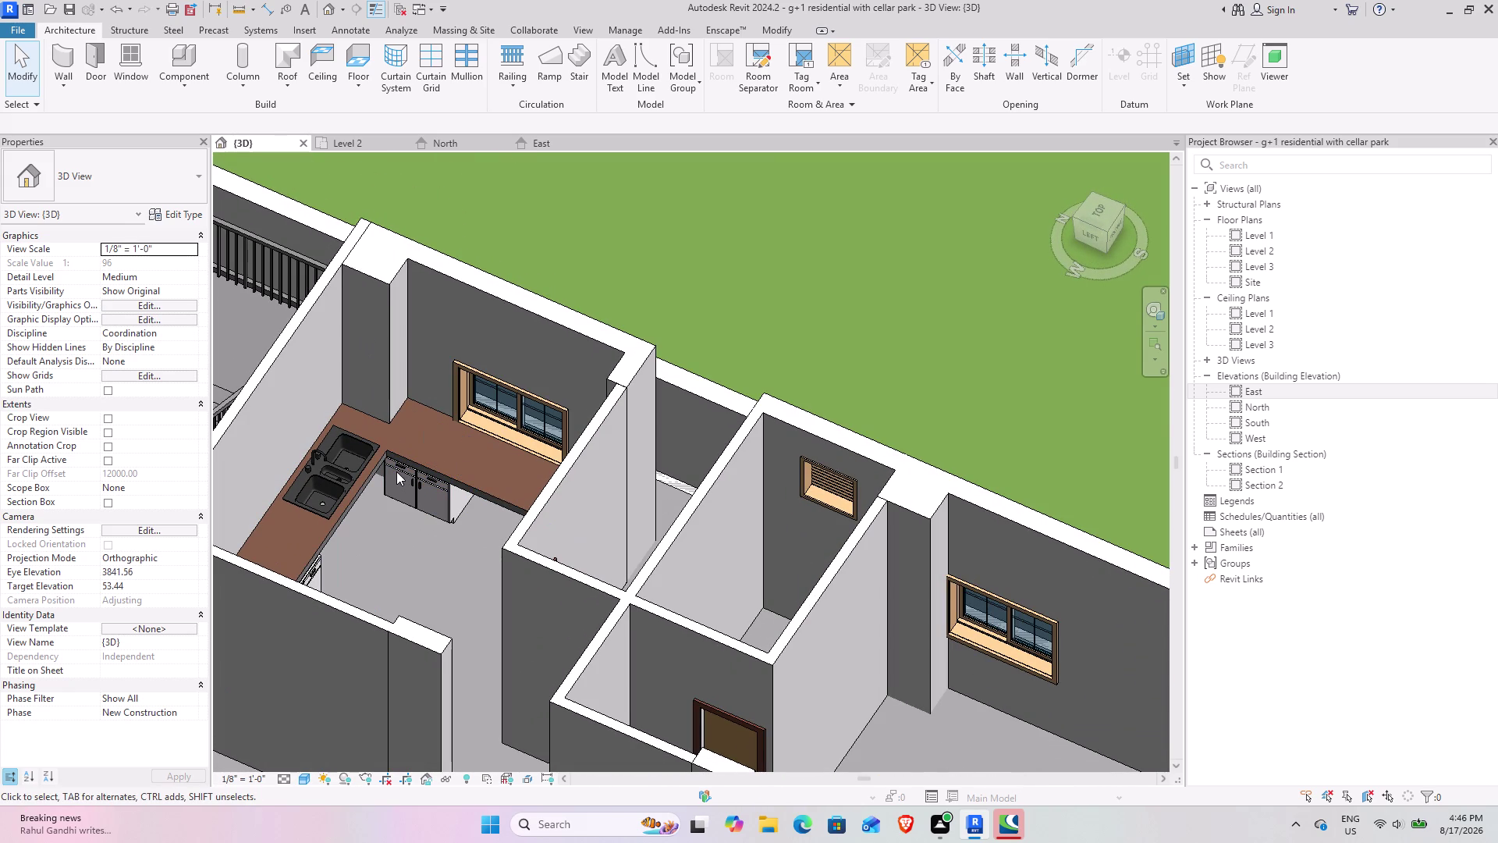
scroll(down, 3)
middle_drag(356, 532, 397, 537)
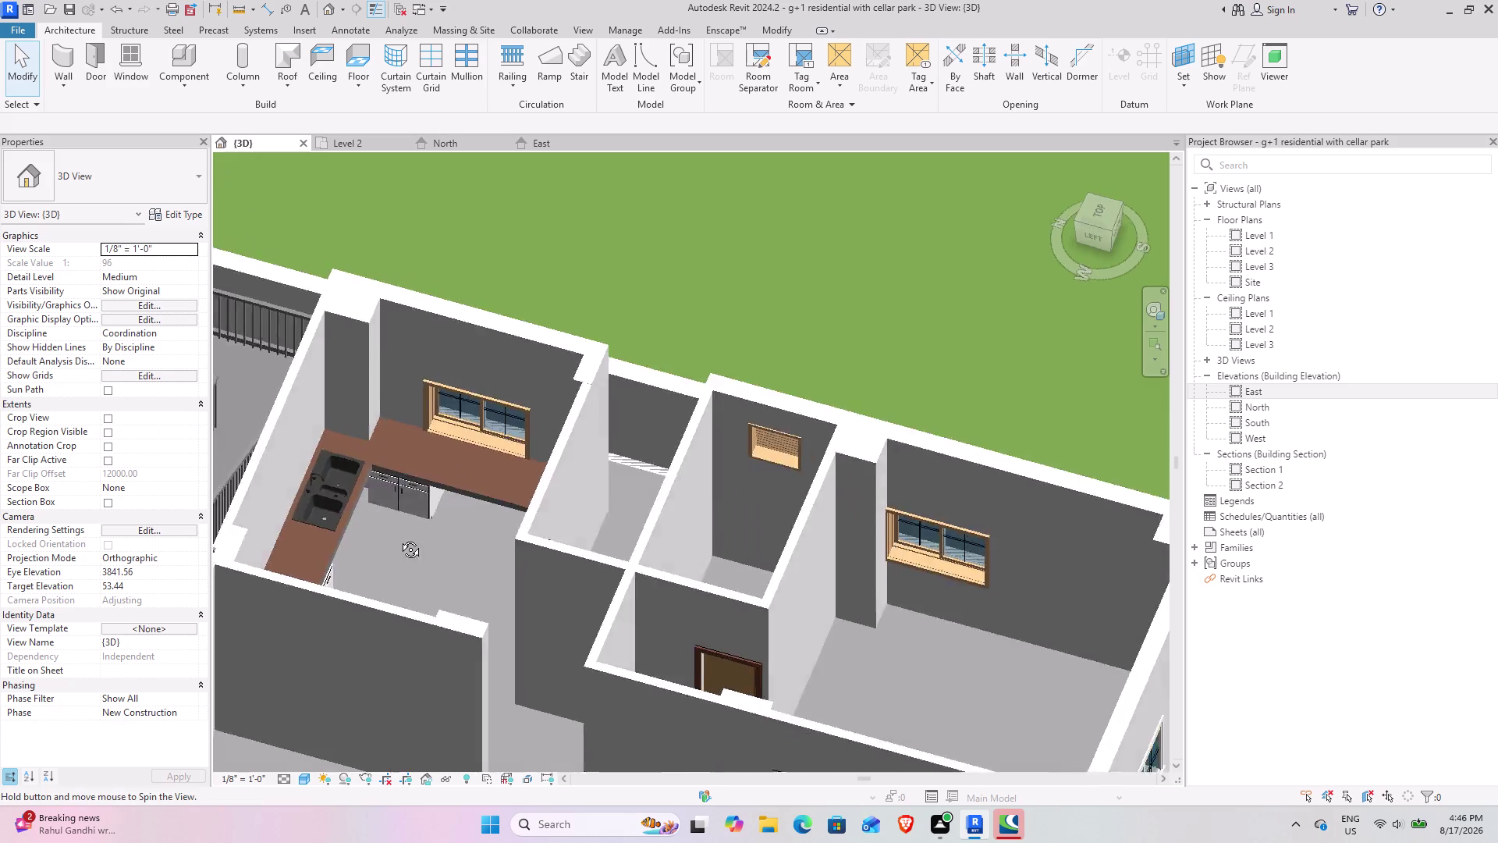
middle_drag(397, 538, 393, 508)
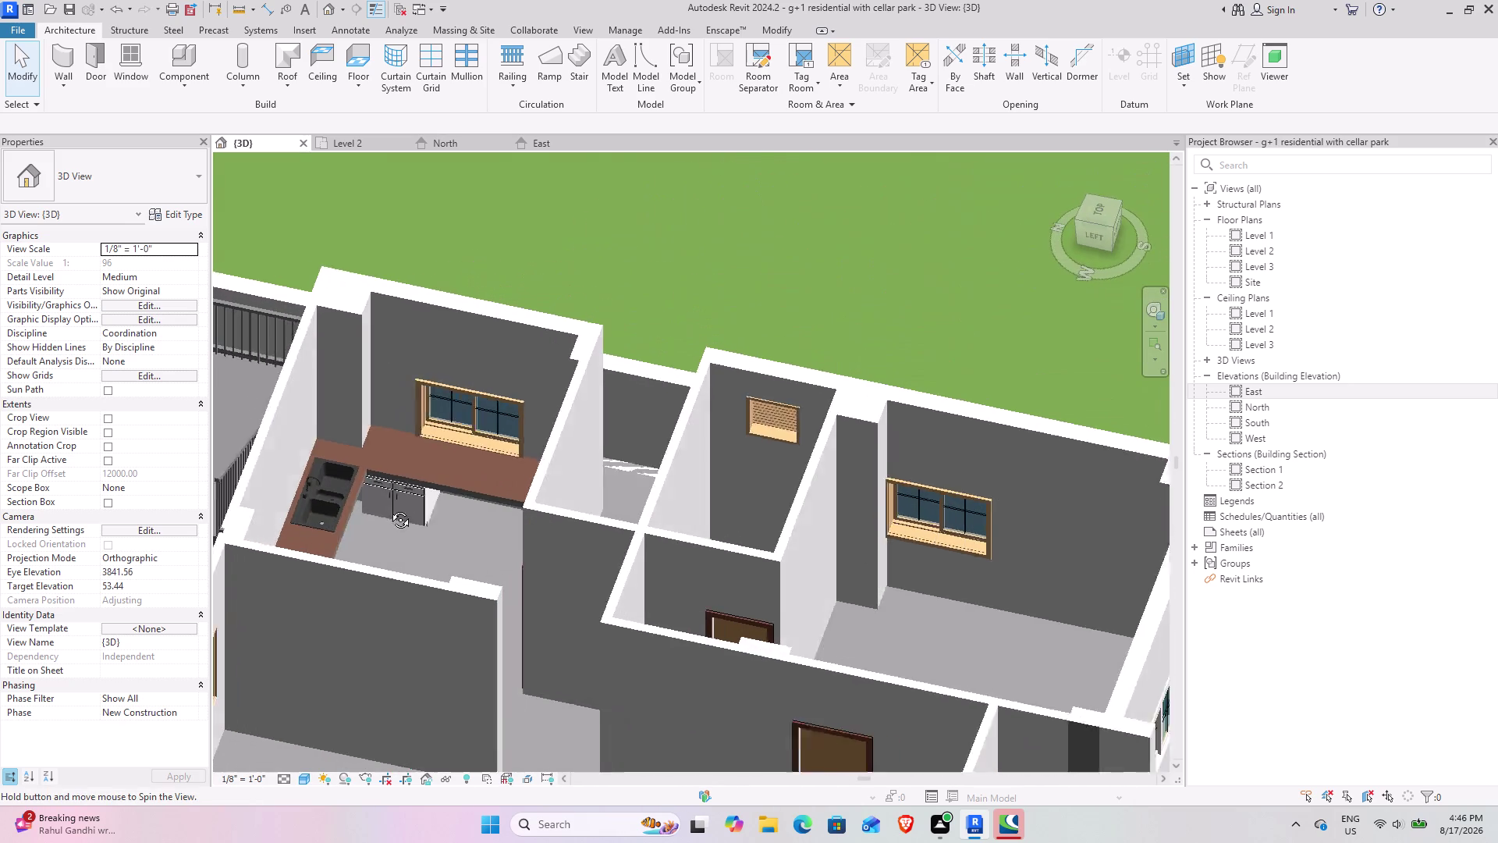
middle_drag(393, 508, 382, 508)
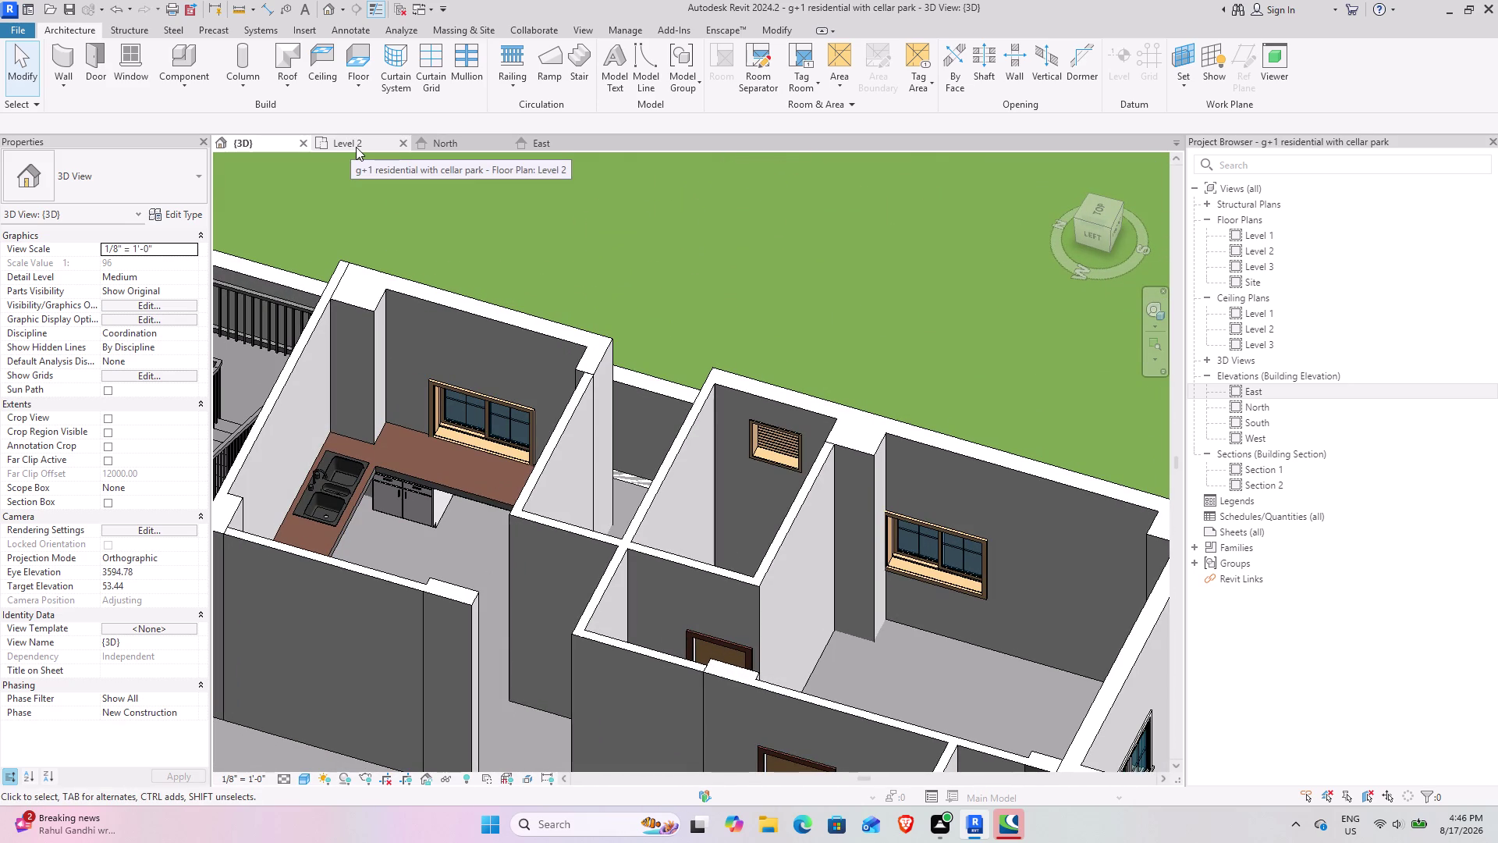
click(356, 147)
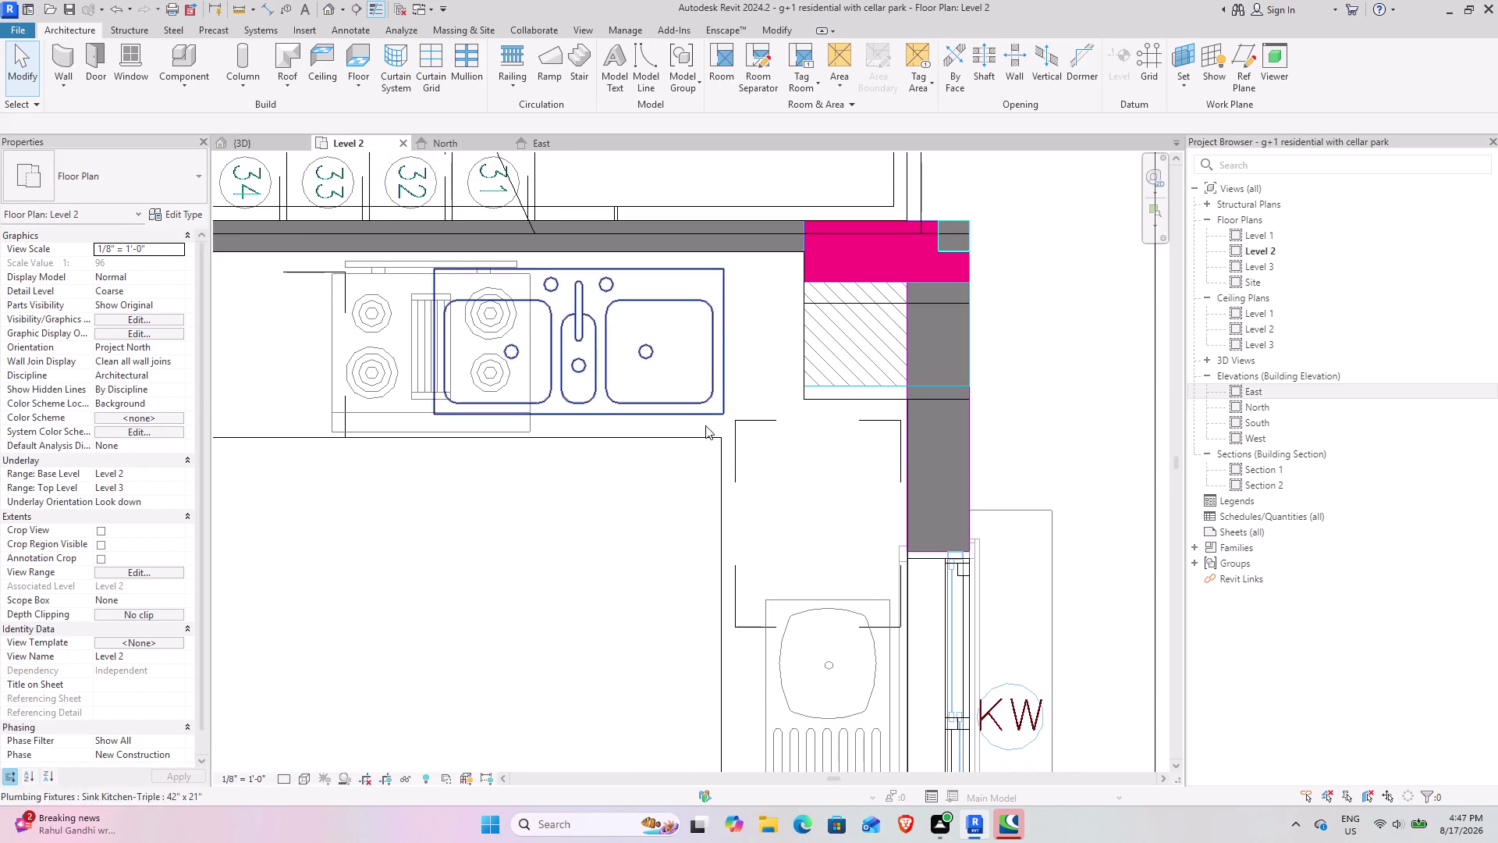
Move the vanity cabinet by its corner against the counter edge.
scroll(down, 3)
click(737, 434)
click(327, 88)
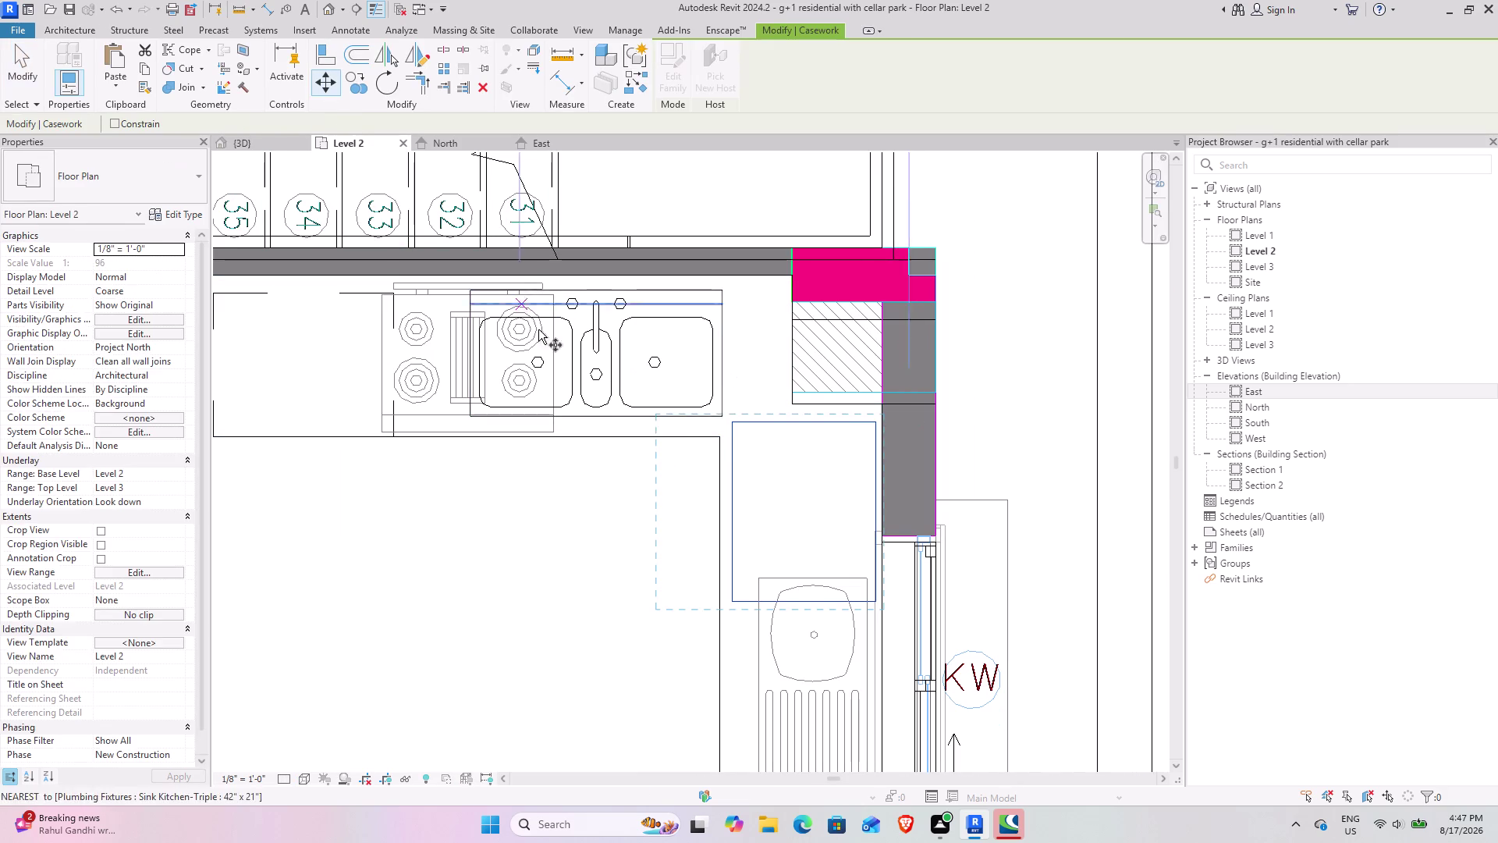
click(731, 420)
click(718, 437)
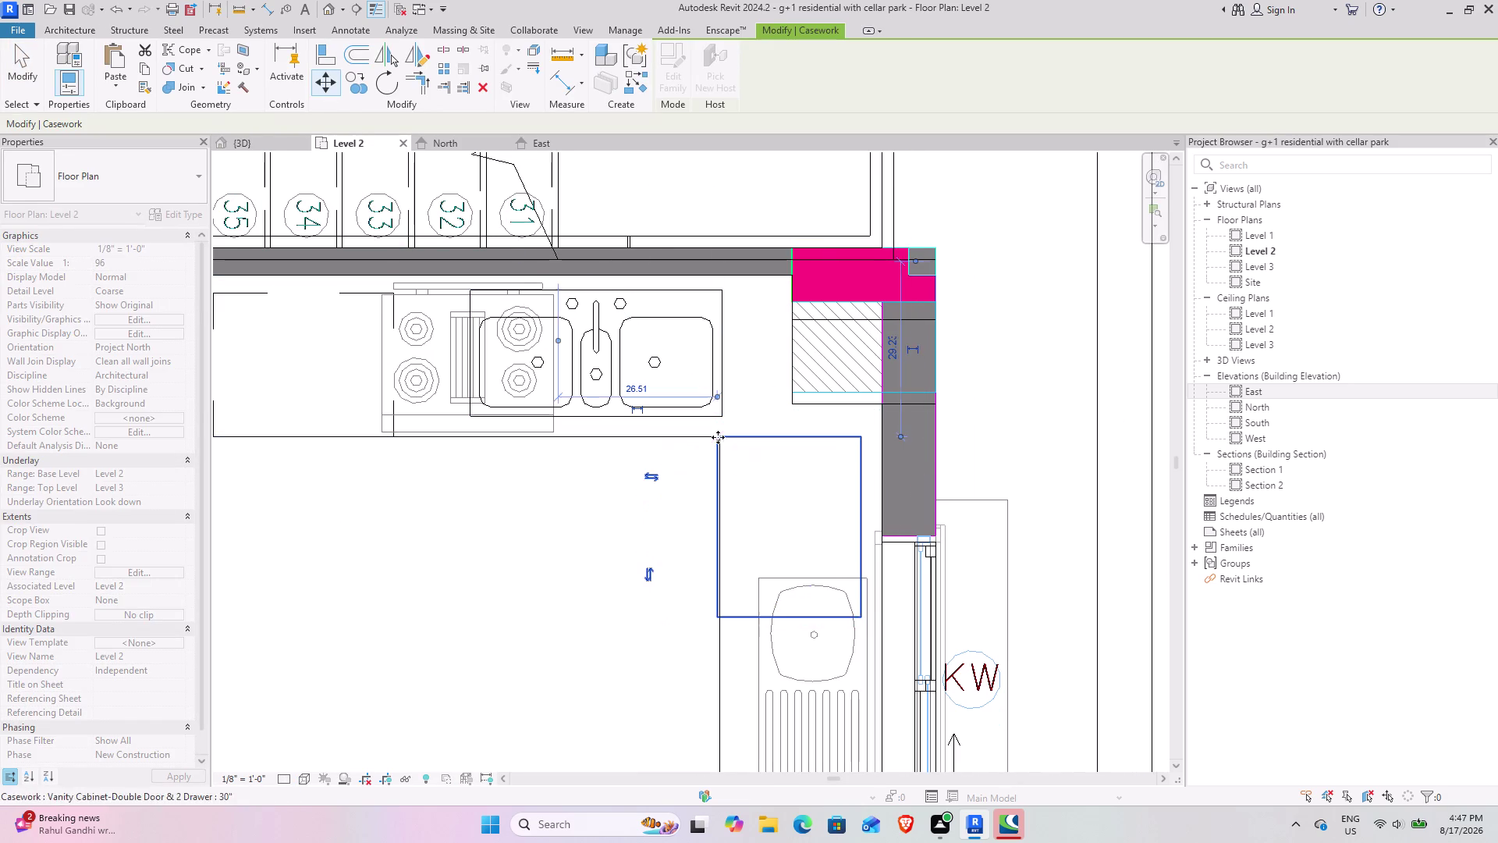
Rotate the vanity cabinet a quarter turn on the Level 2 plan.
middle_drag(769, 554, 668, 371)
scroll(up, 3)
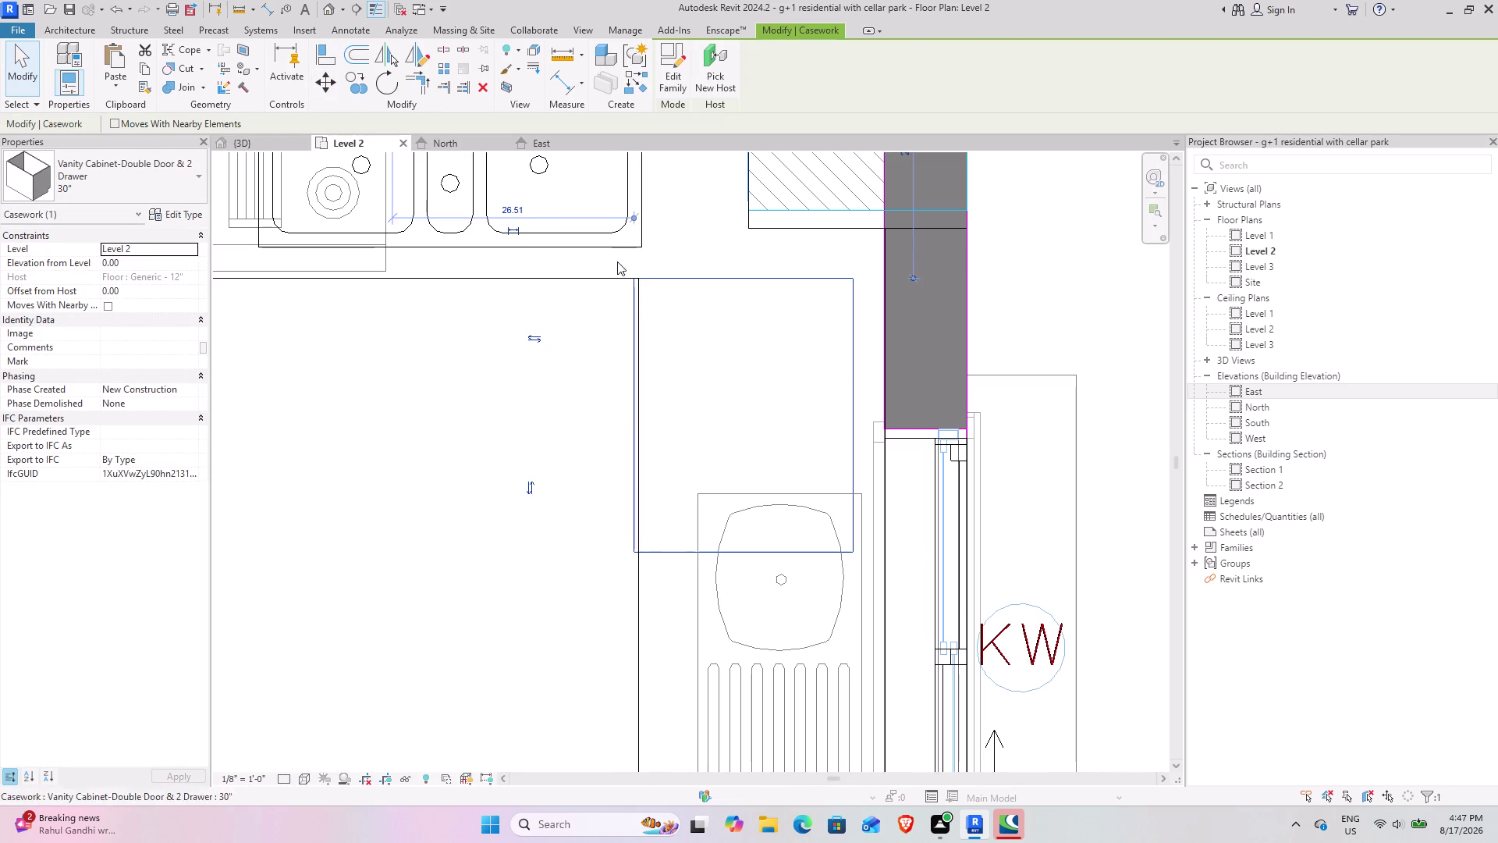
click(312, 75)
click(333, 82)
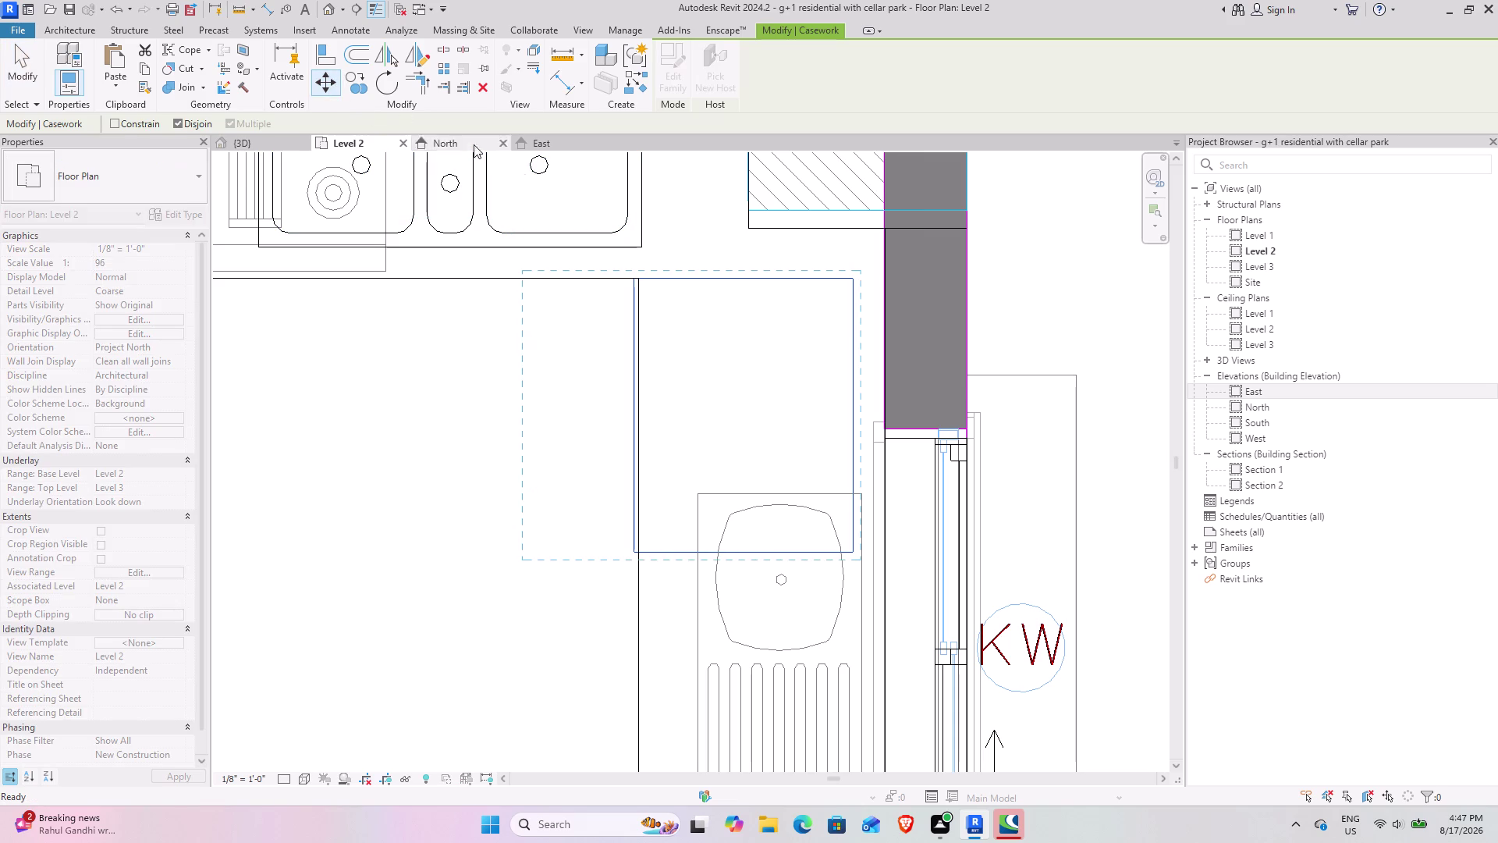
click(631, 283)
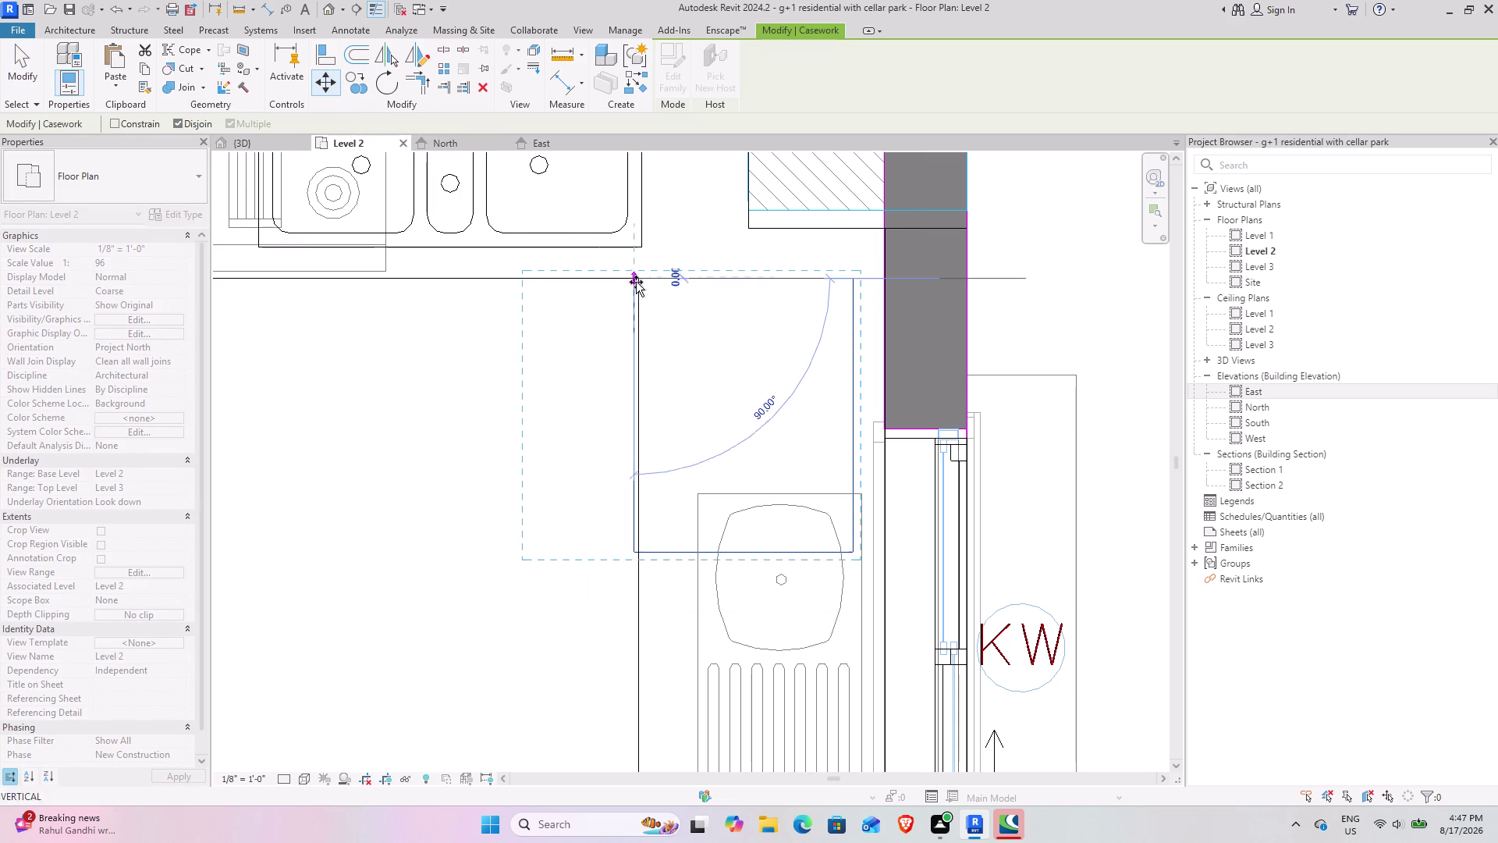
click(638, 282)
Frame the cabinet on the Level 2 plan and start the Align tool.
middle_drag(678, 438, 640, 360)
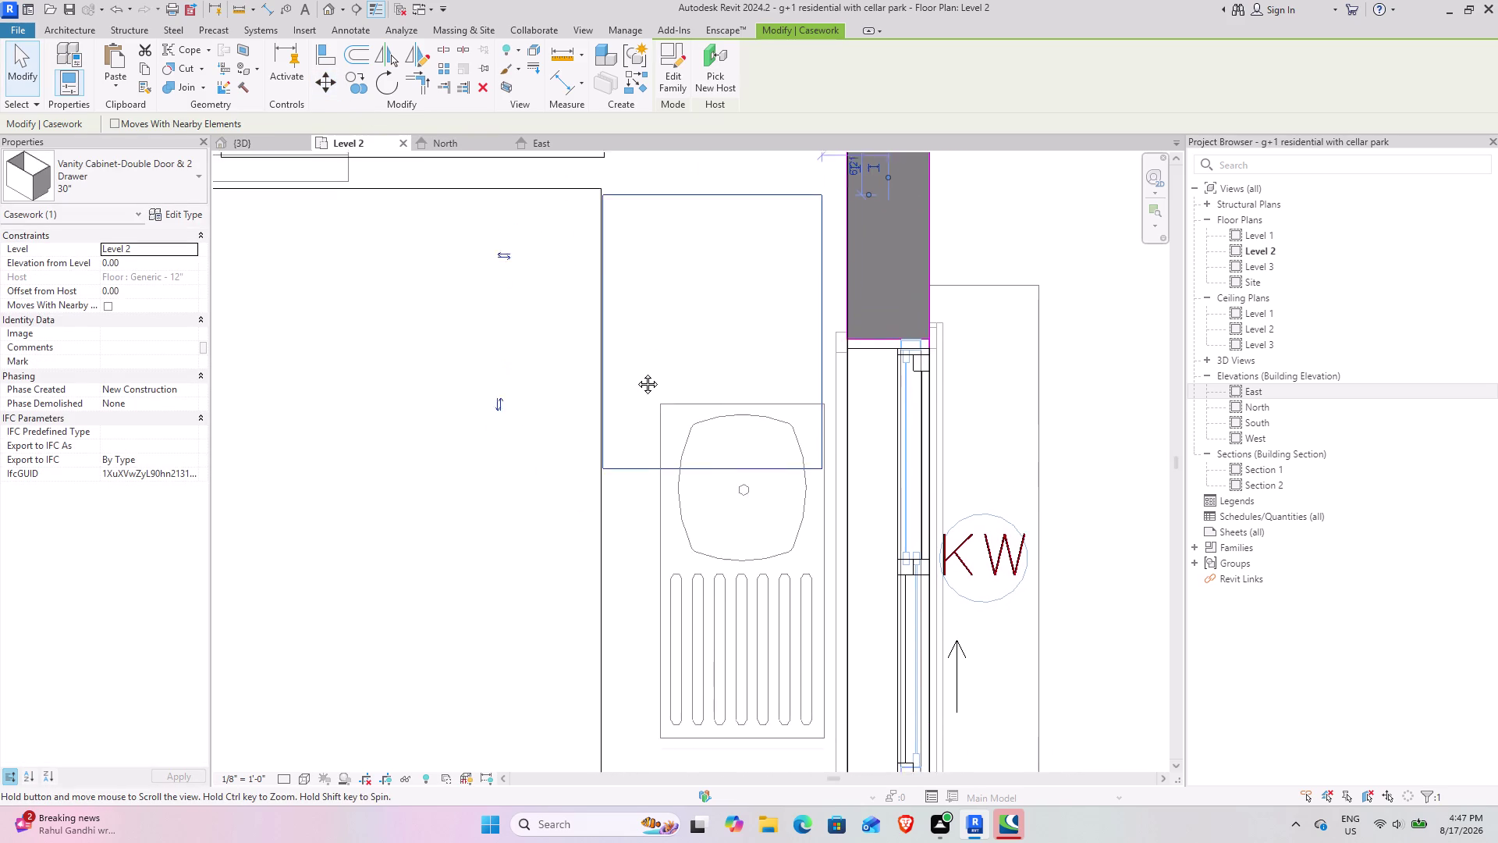
middle_drag(640, 360, 635, 425)
scroll(up, 3)
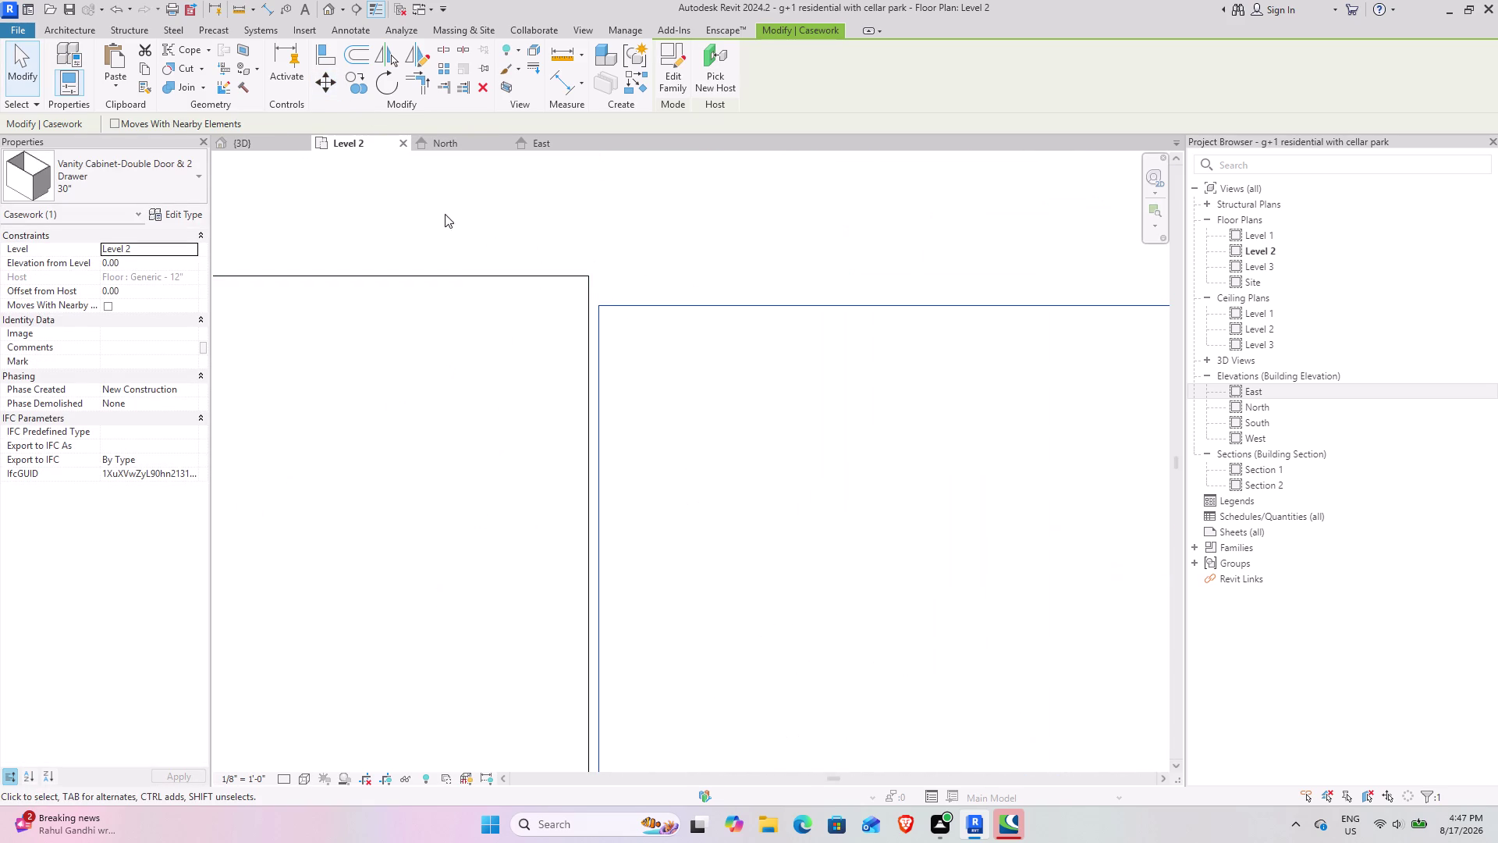
click(320, 51)
Align the cabinet's vertical and horizontal edges to the wall references.
click(586, 341)
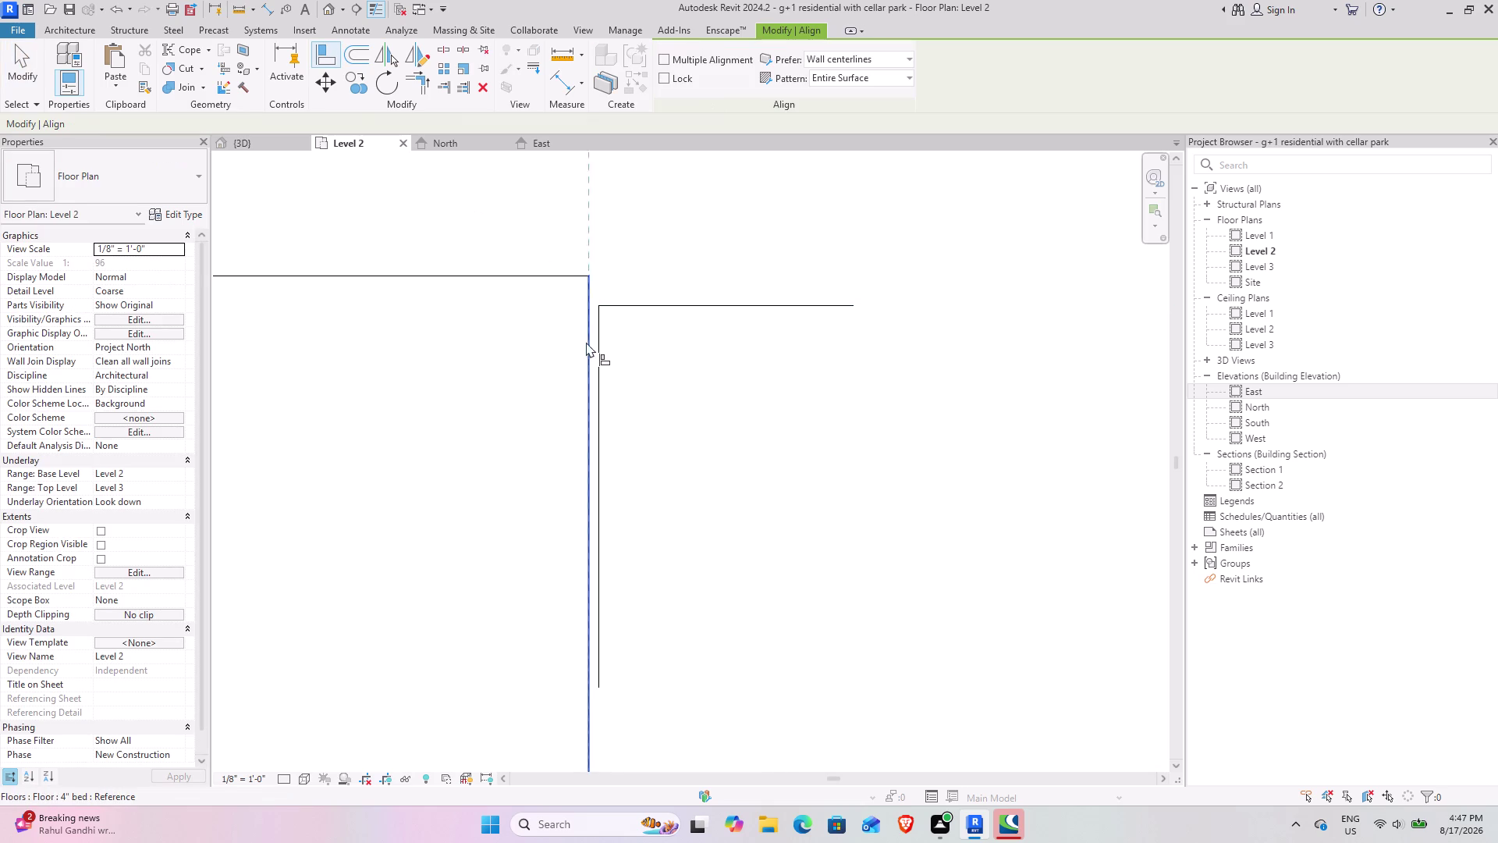
click(594, 343)
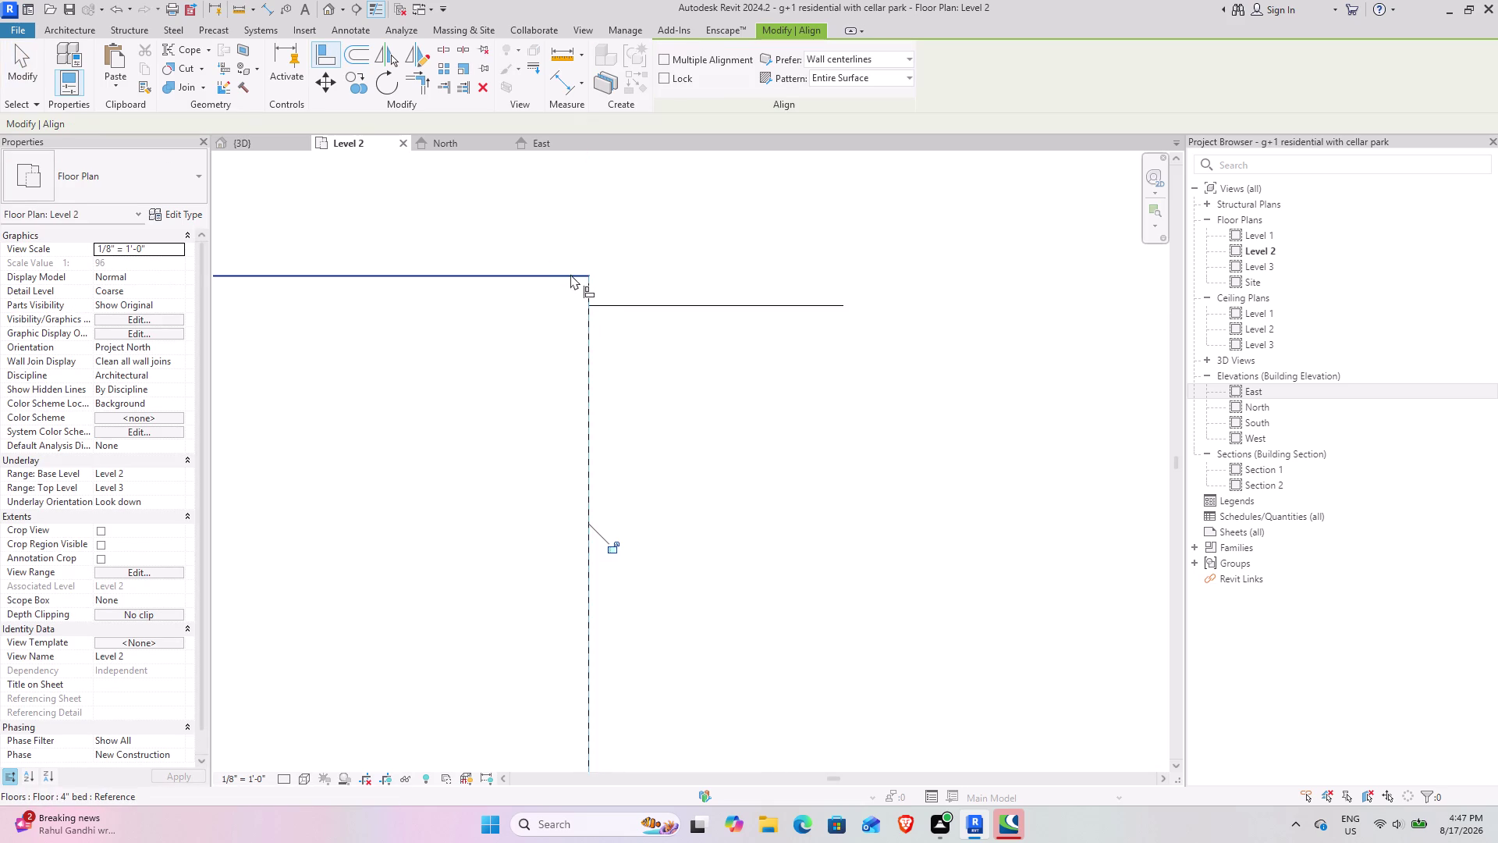
click(570, 273)
click(613, 306)
scroll(down, 3)
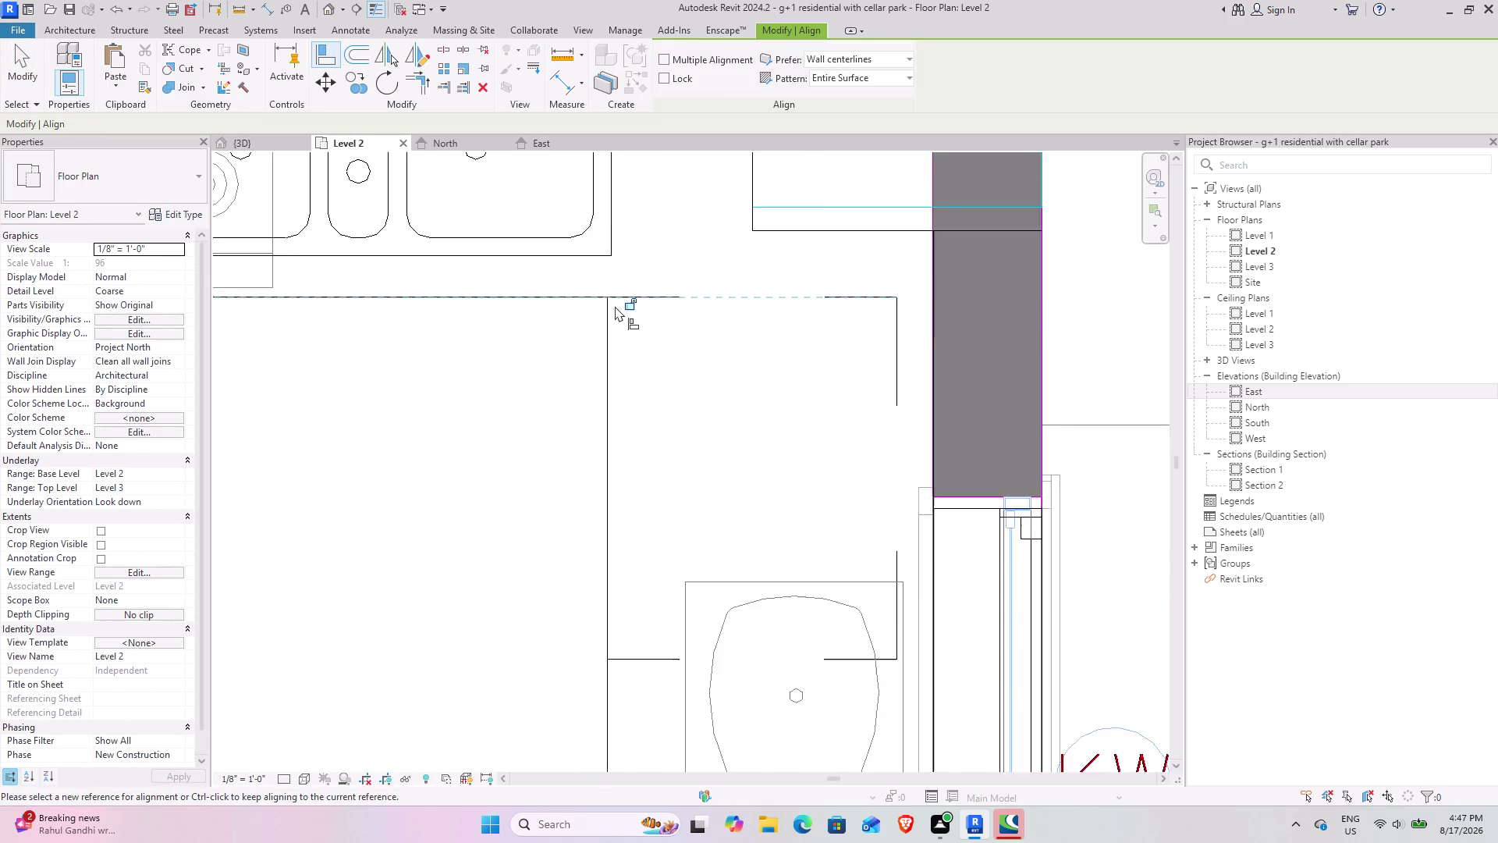
scroll(down, 3)
middle_drag(475, 342, 486, 255)
middle_drag(504, 362, 486, 314)
click(358, 87)
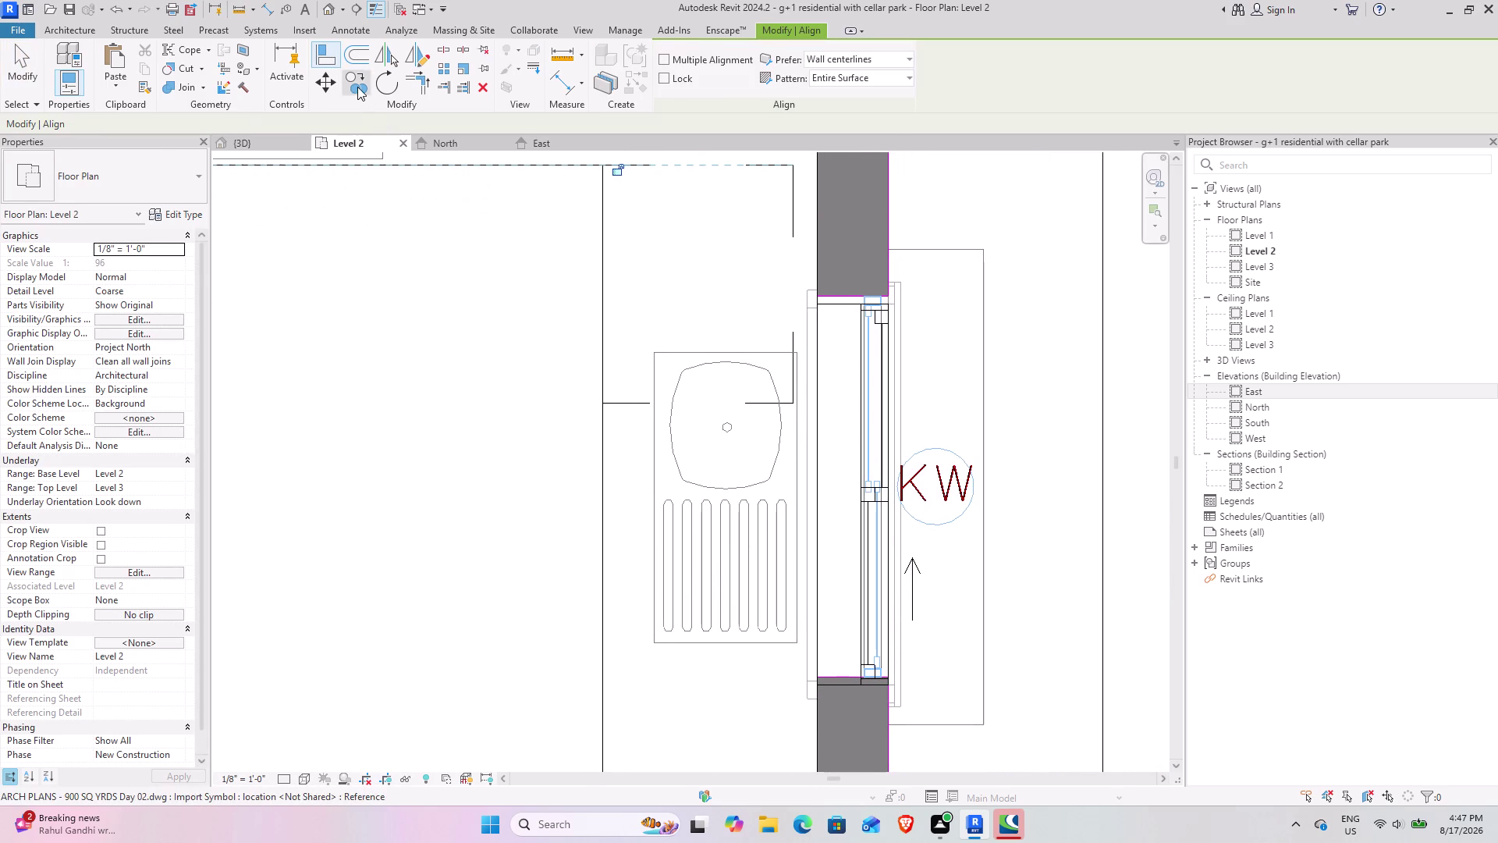
Copy the vanity cabinet twice below the kitchen sink, then show the 3D view.
middle_drag(512, 447, 464, 436)
middle_drag(525, 241, 508, 315)
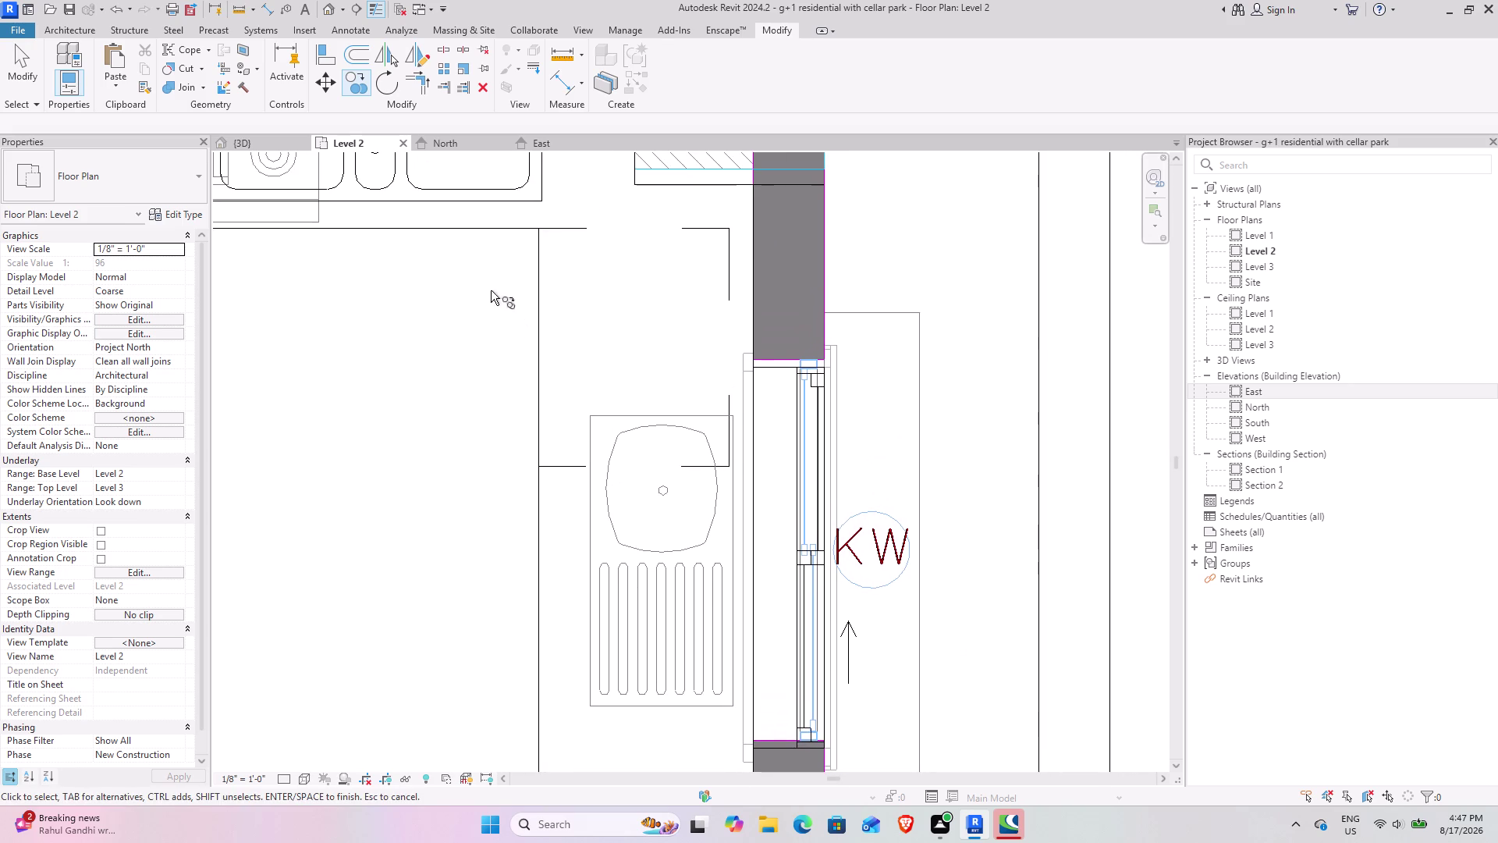
click(557, 230)
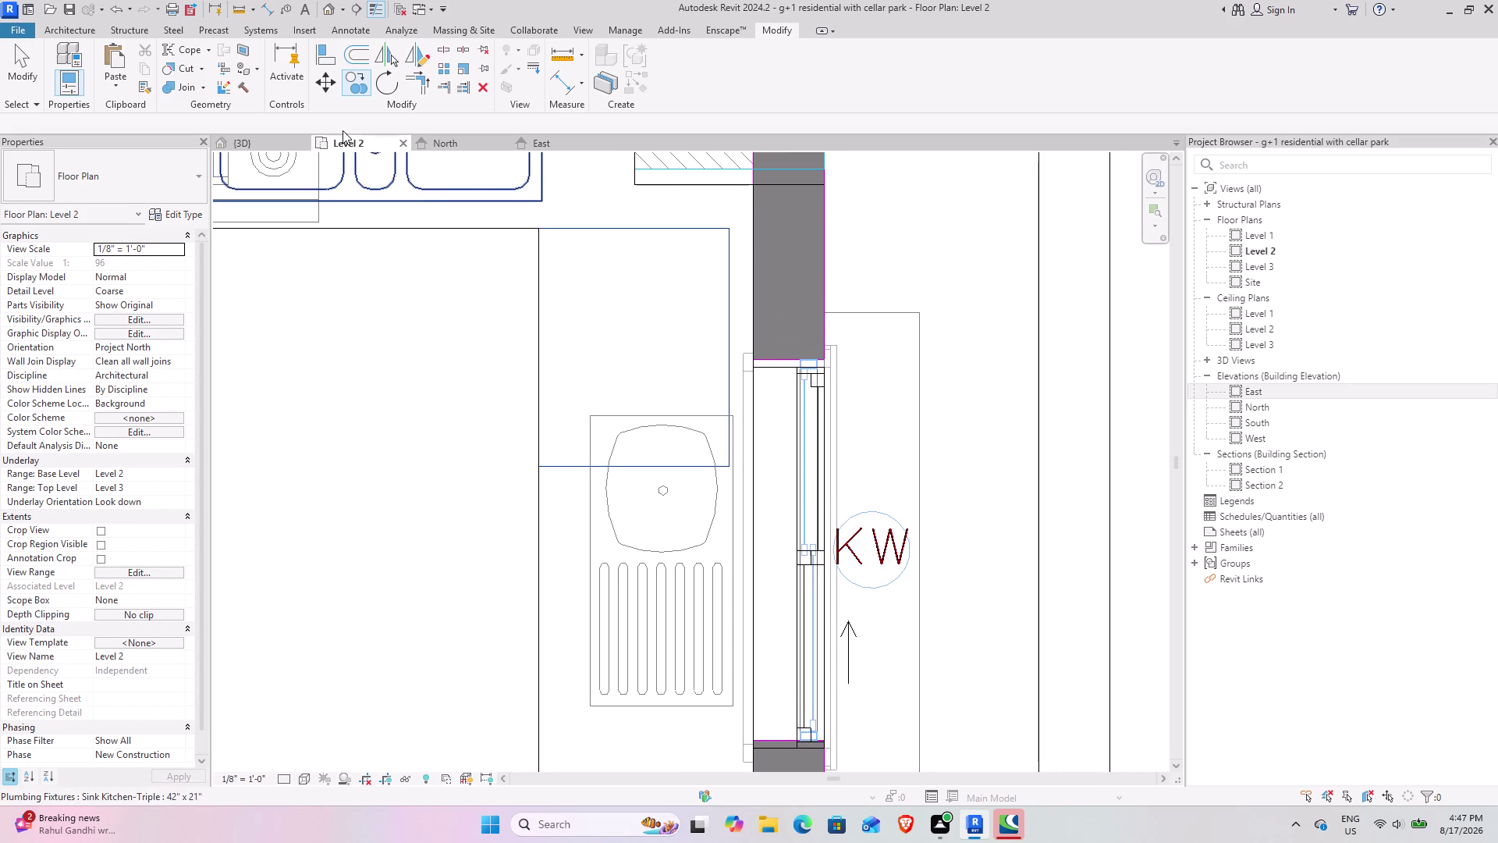
click(356, 90)
click(537, 229)
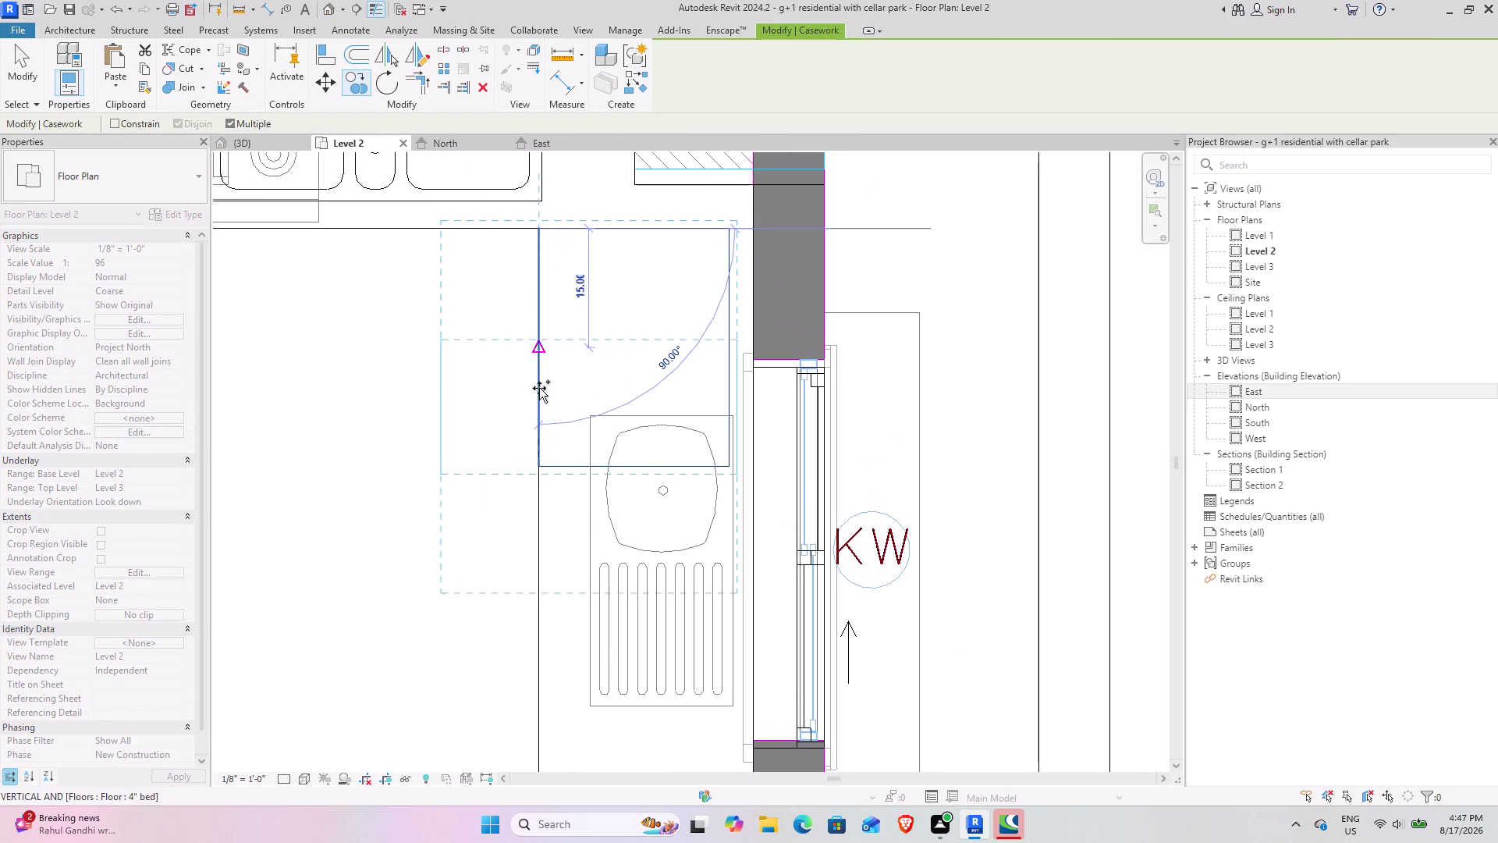
click(537, 470)
middle_drag(558, 509, 537, 285)
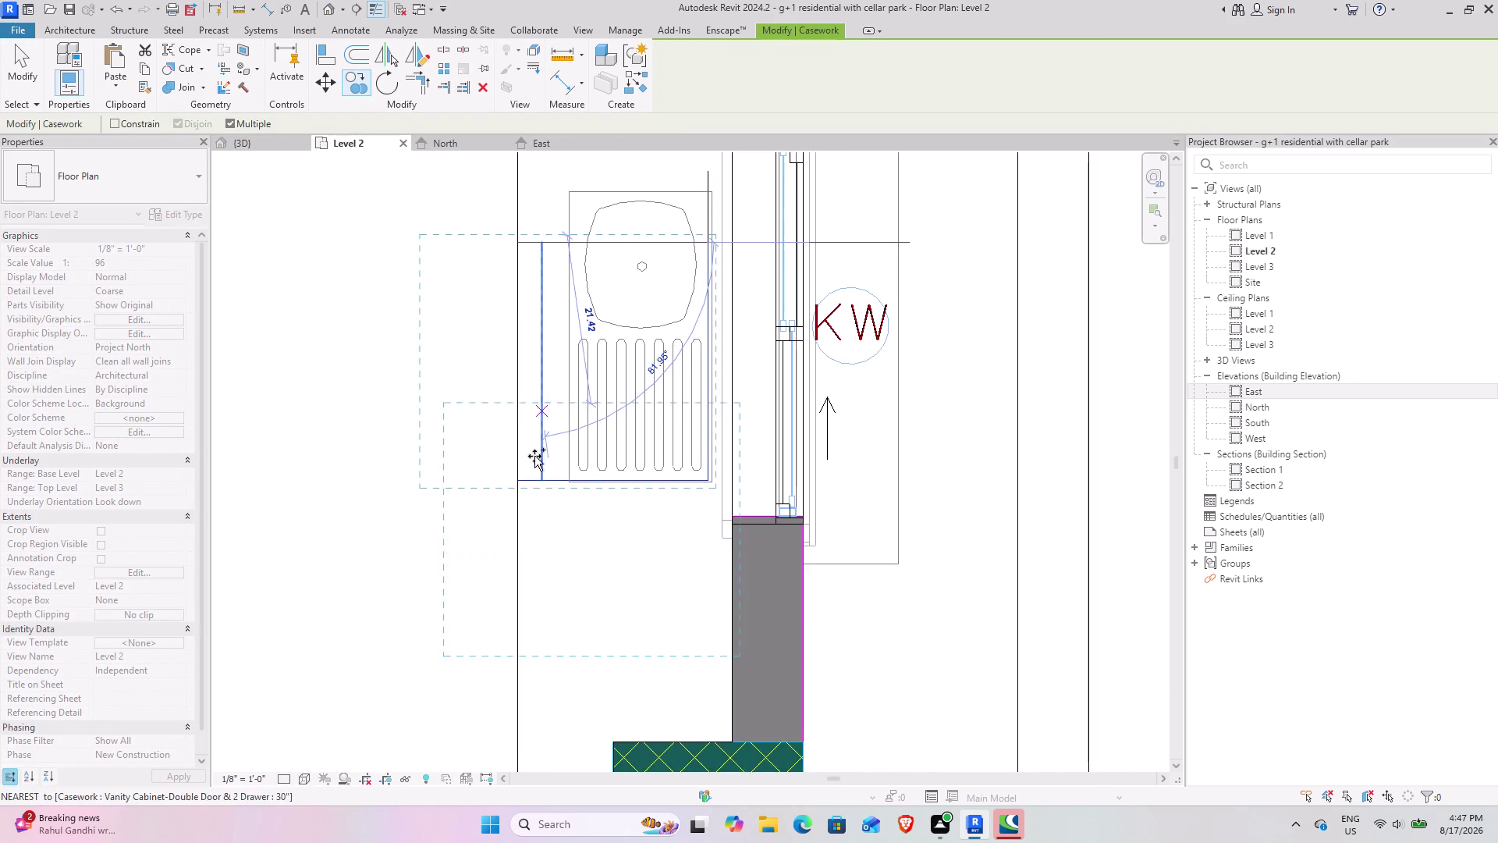
middle_drag(527, 463, 526, 317)
click(517, 336)
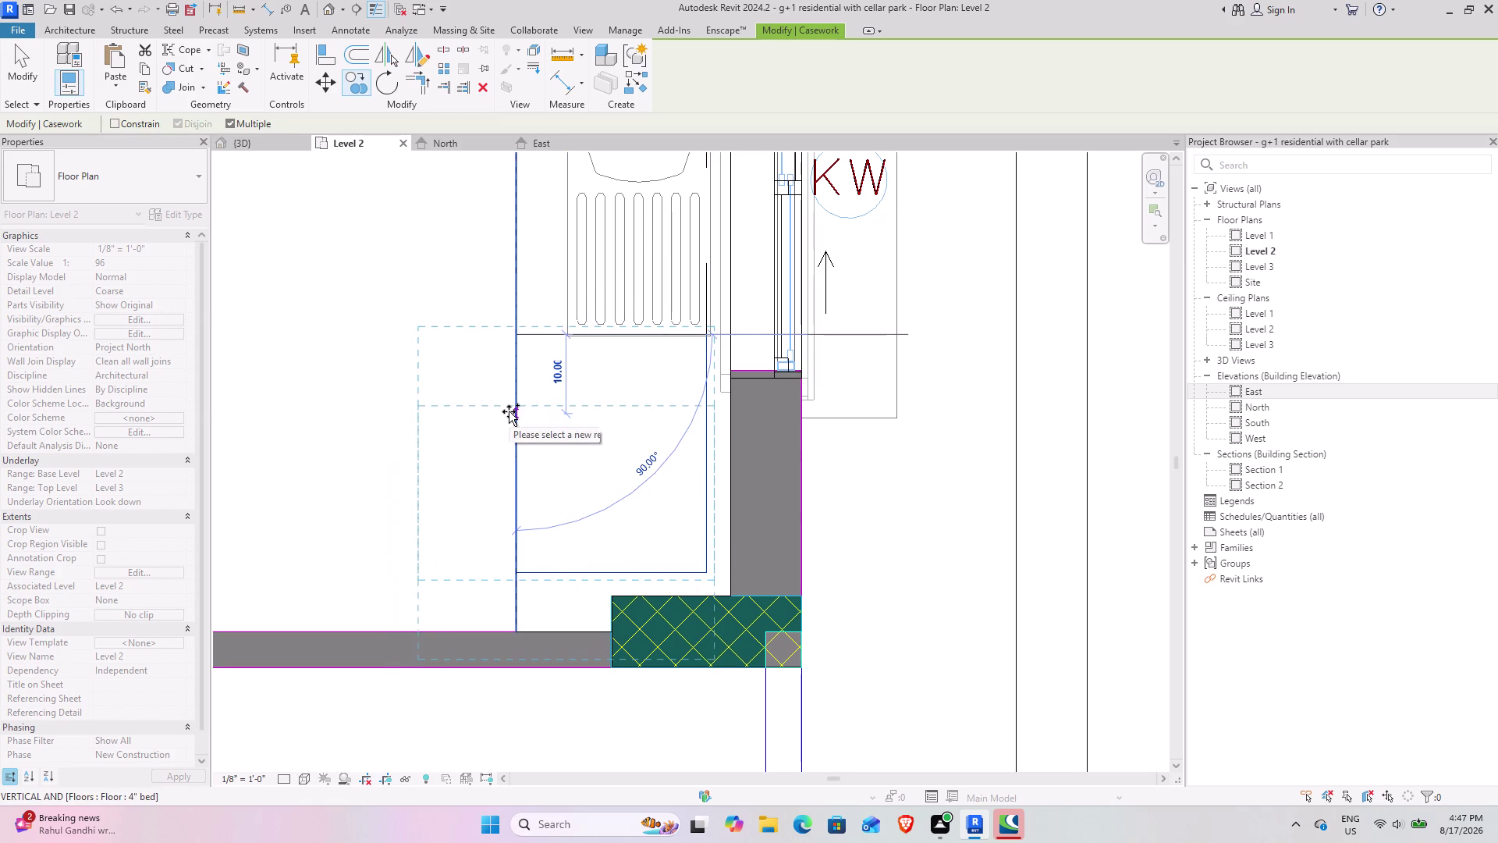
key(Escape)
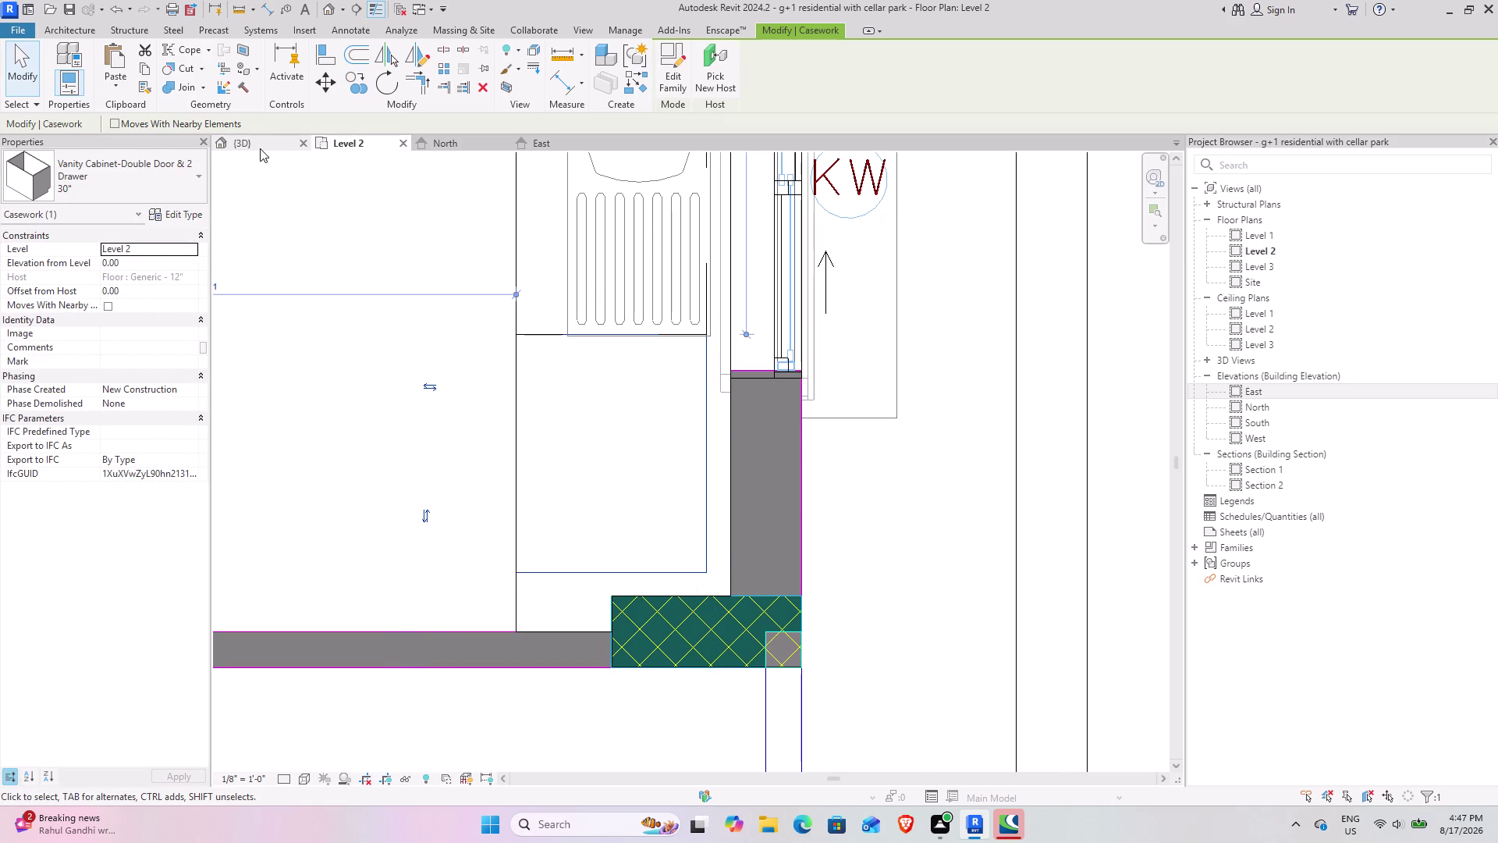
click(260, 148)
Orbit to view the 3D kitchen counter from above, then begin placing another component.
click(428, 547)
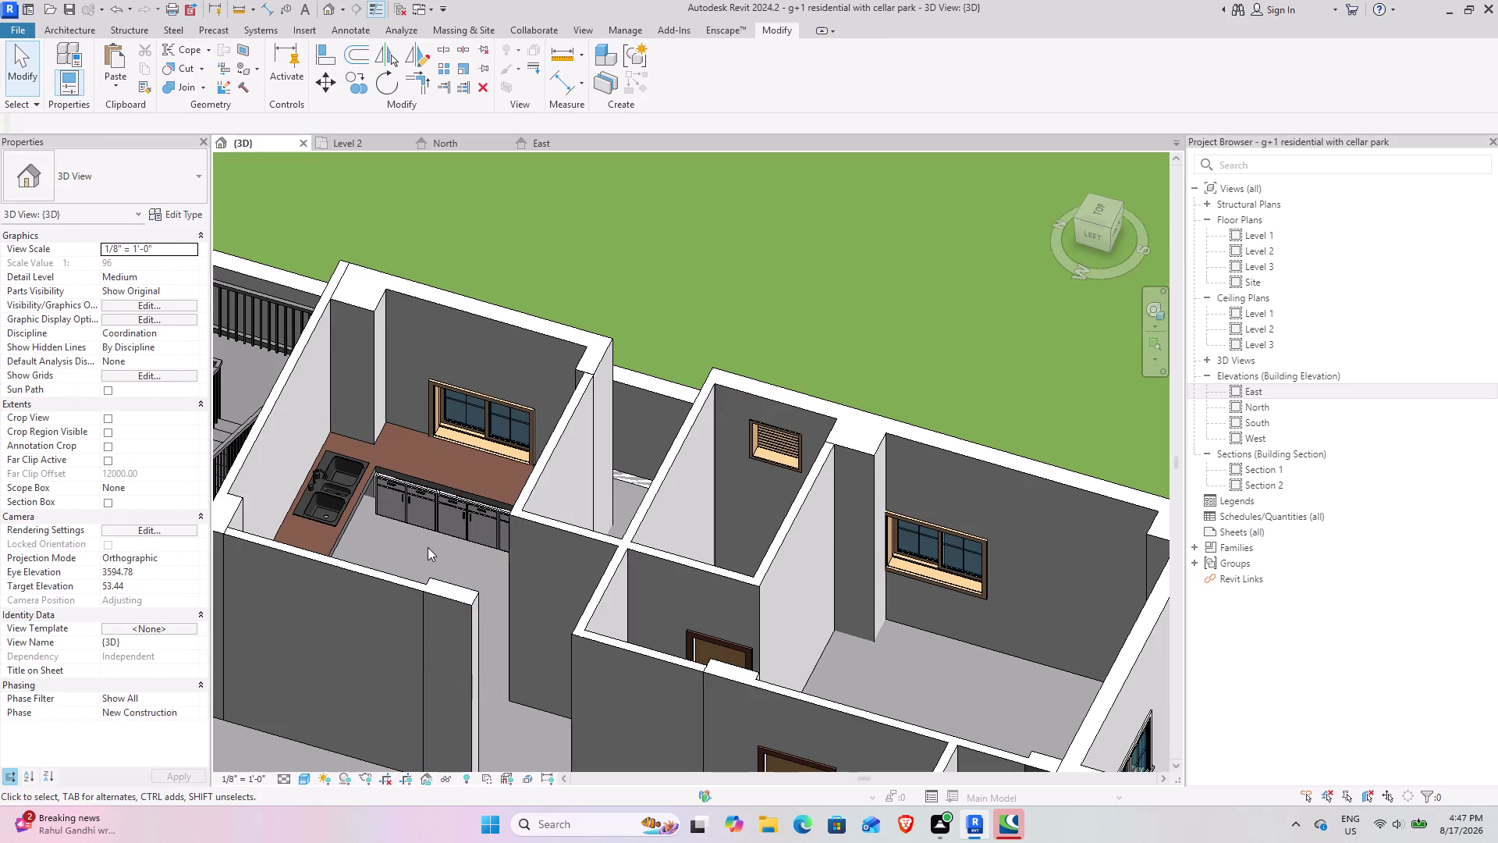
middle_drag(434, 552, 366, 559)
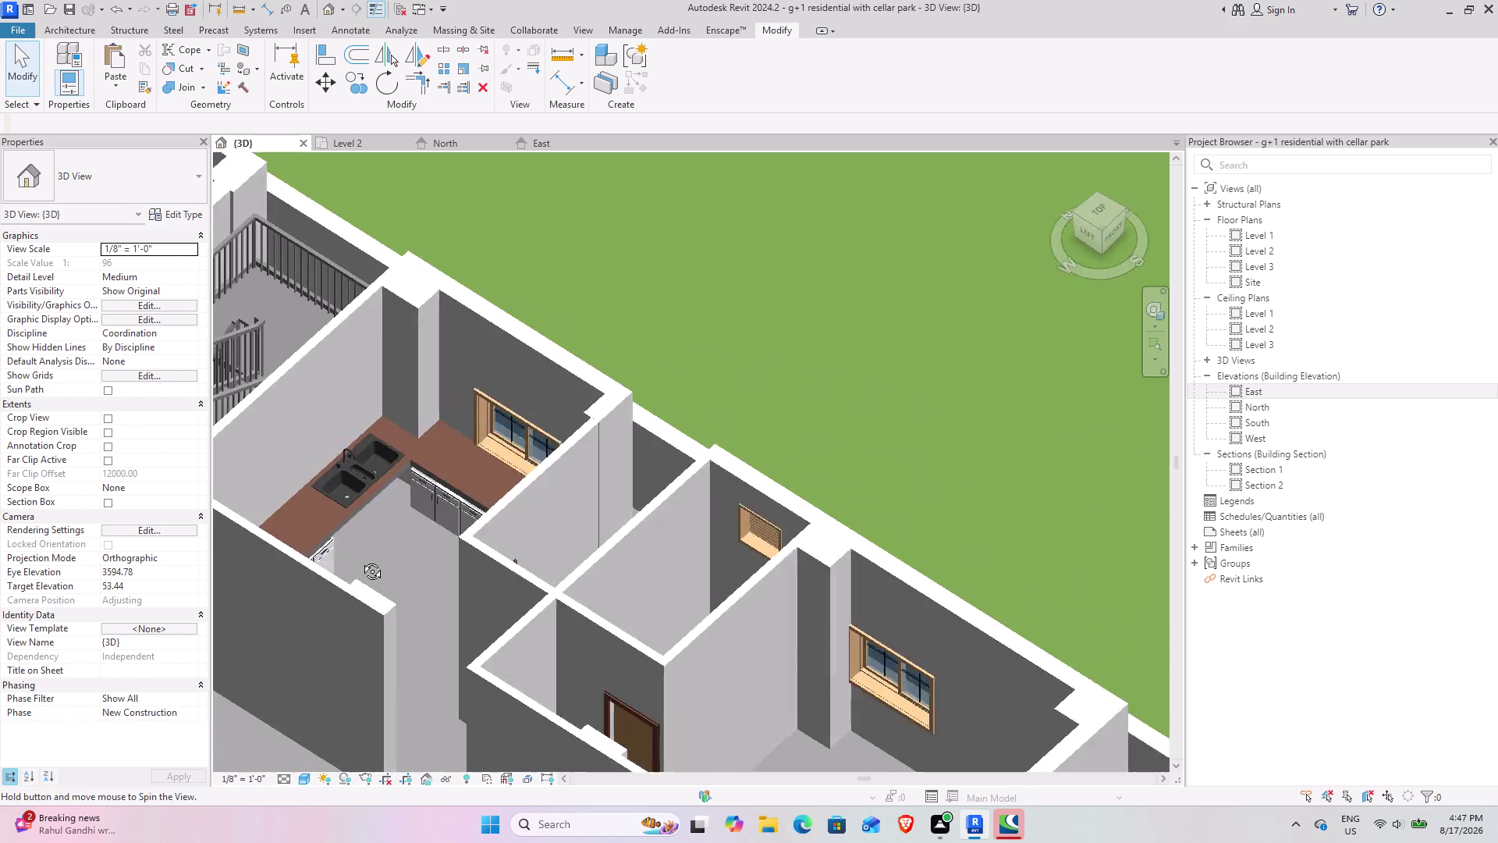
middle_drag(365, 558, 281, 542)
middle_drag(392, 518, 201, 562)
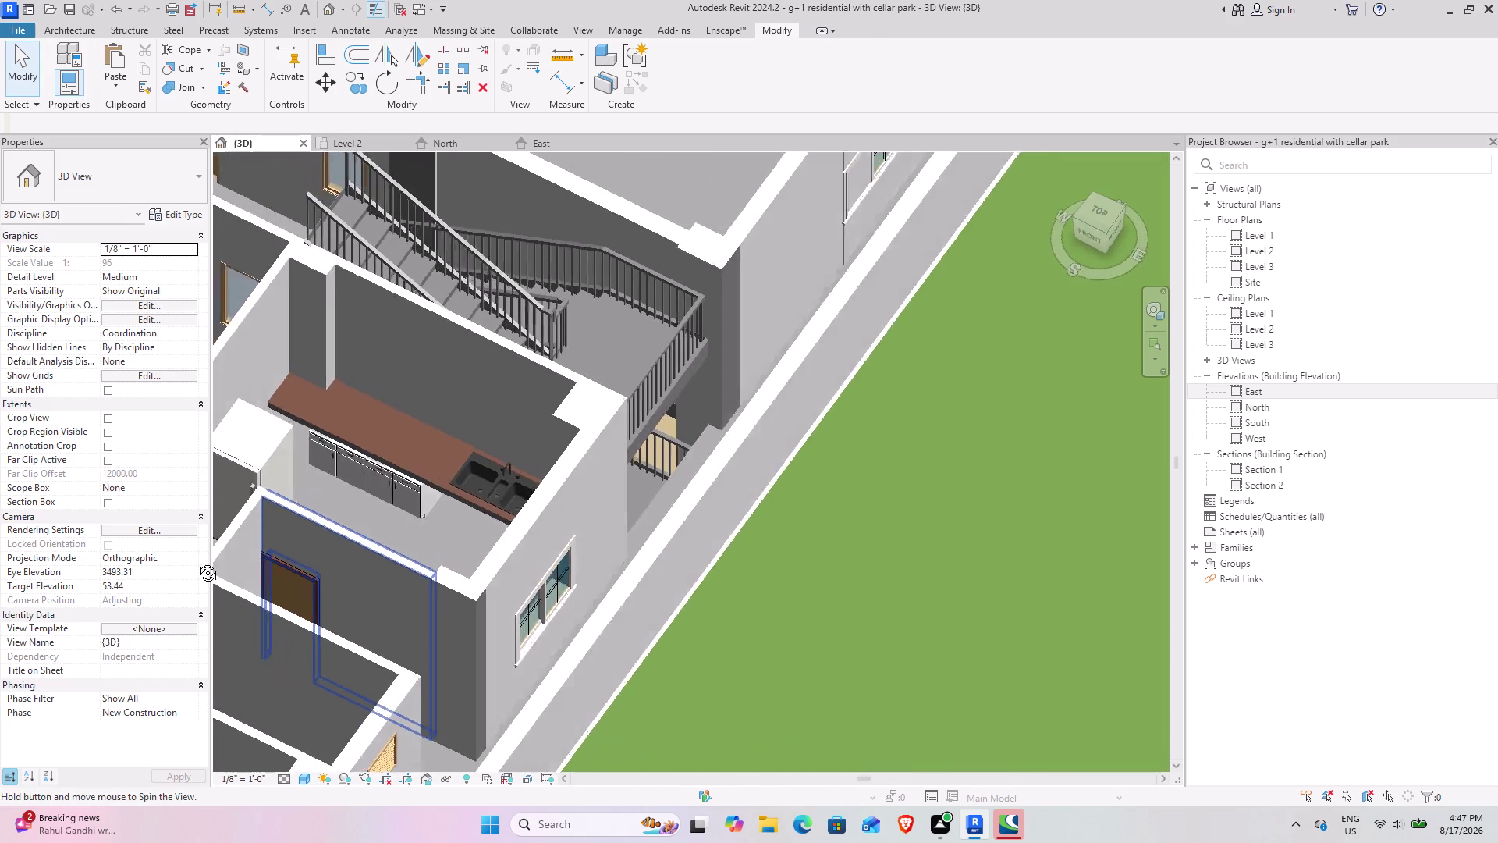
middle_drag(201, 562, 427, 558)
middle_drag(386, 551, 322, 539)
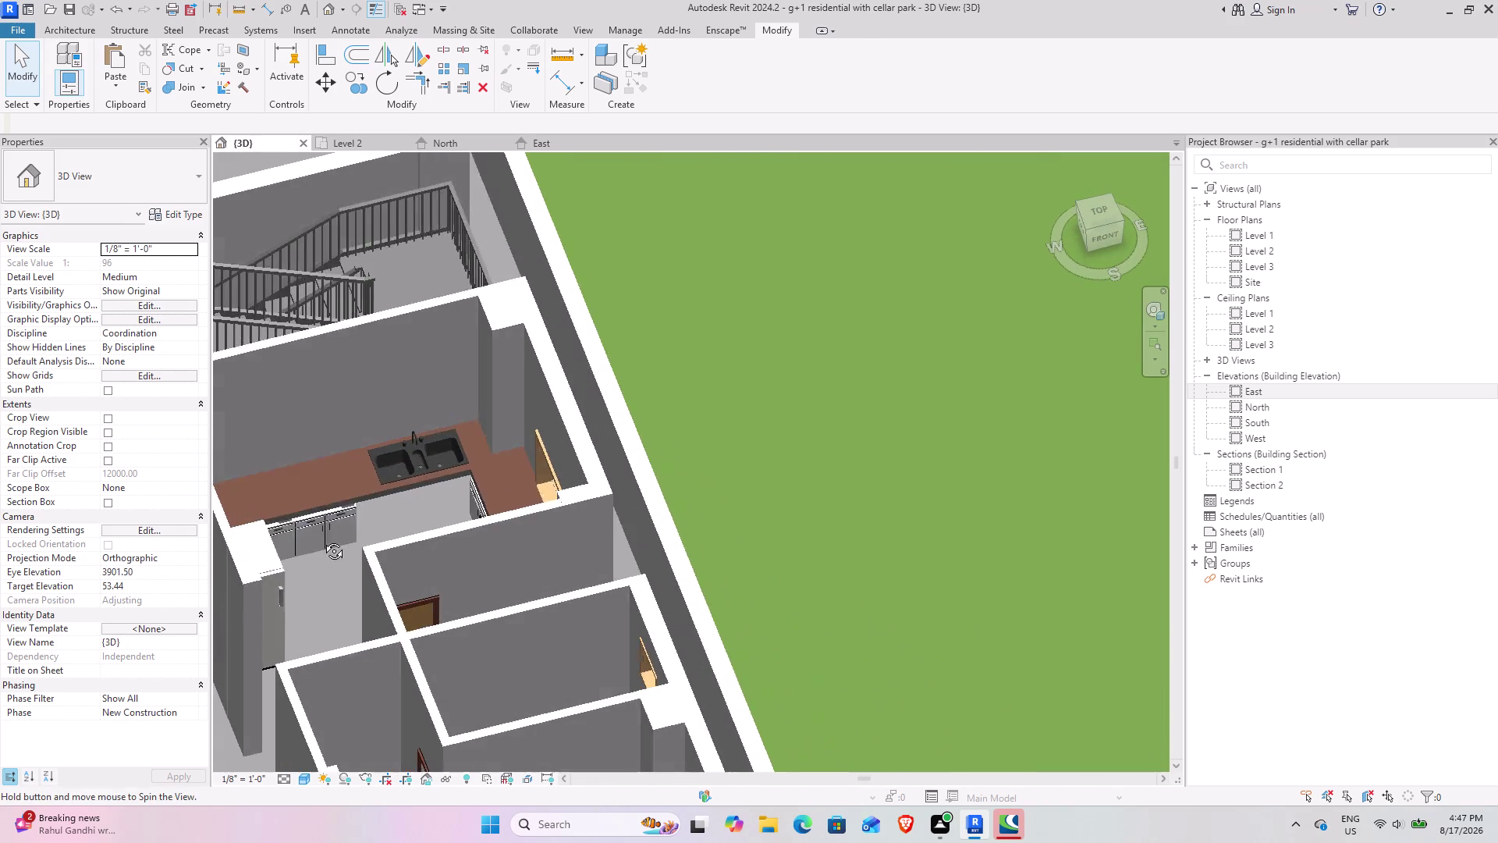
middle_drag(322, 539, 322, 539)
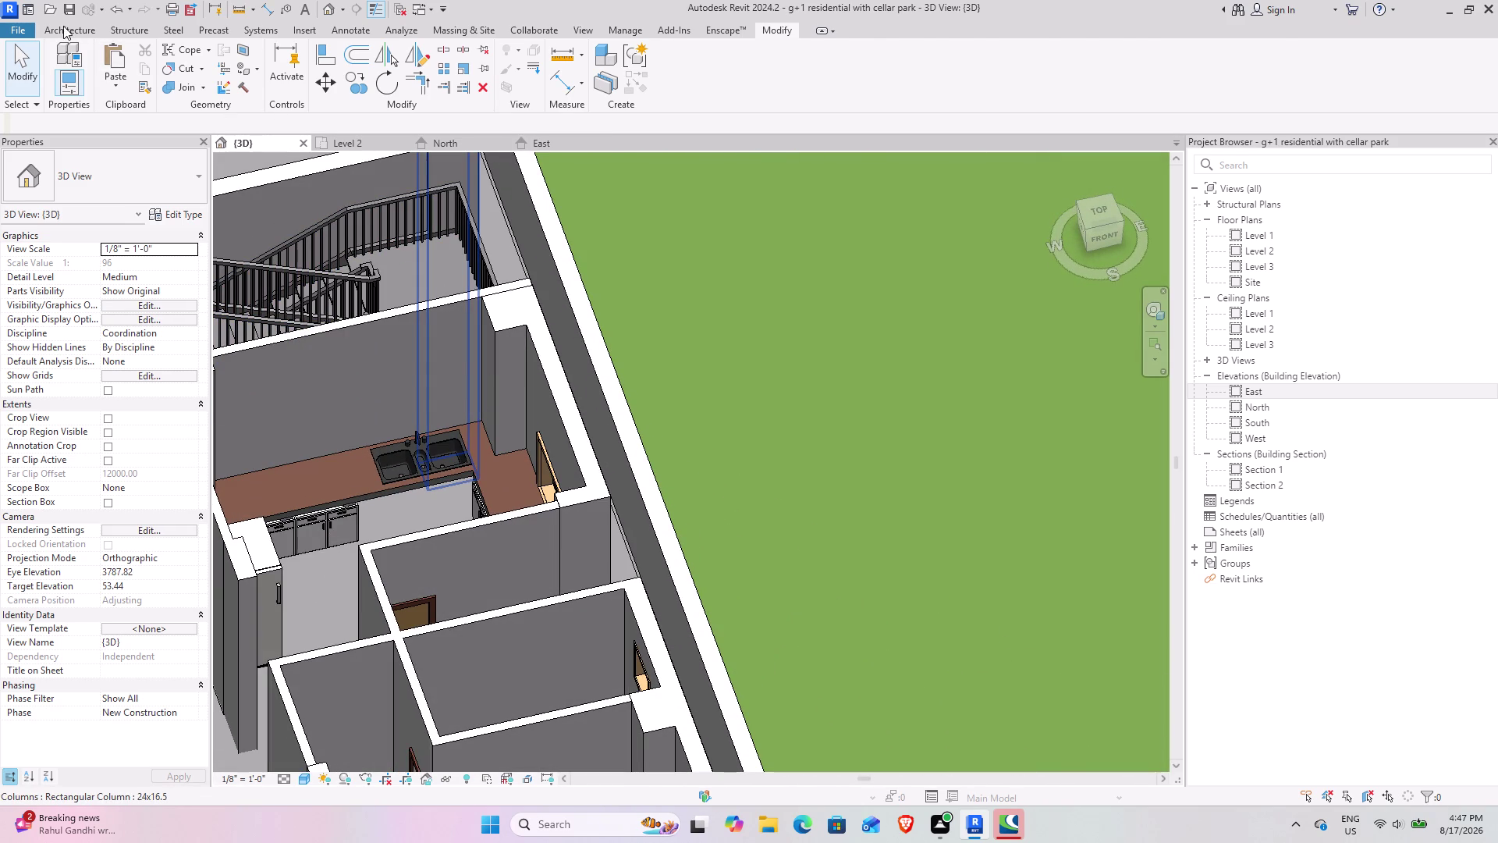
click(63, 25)
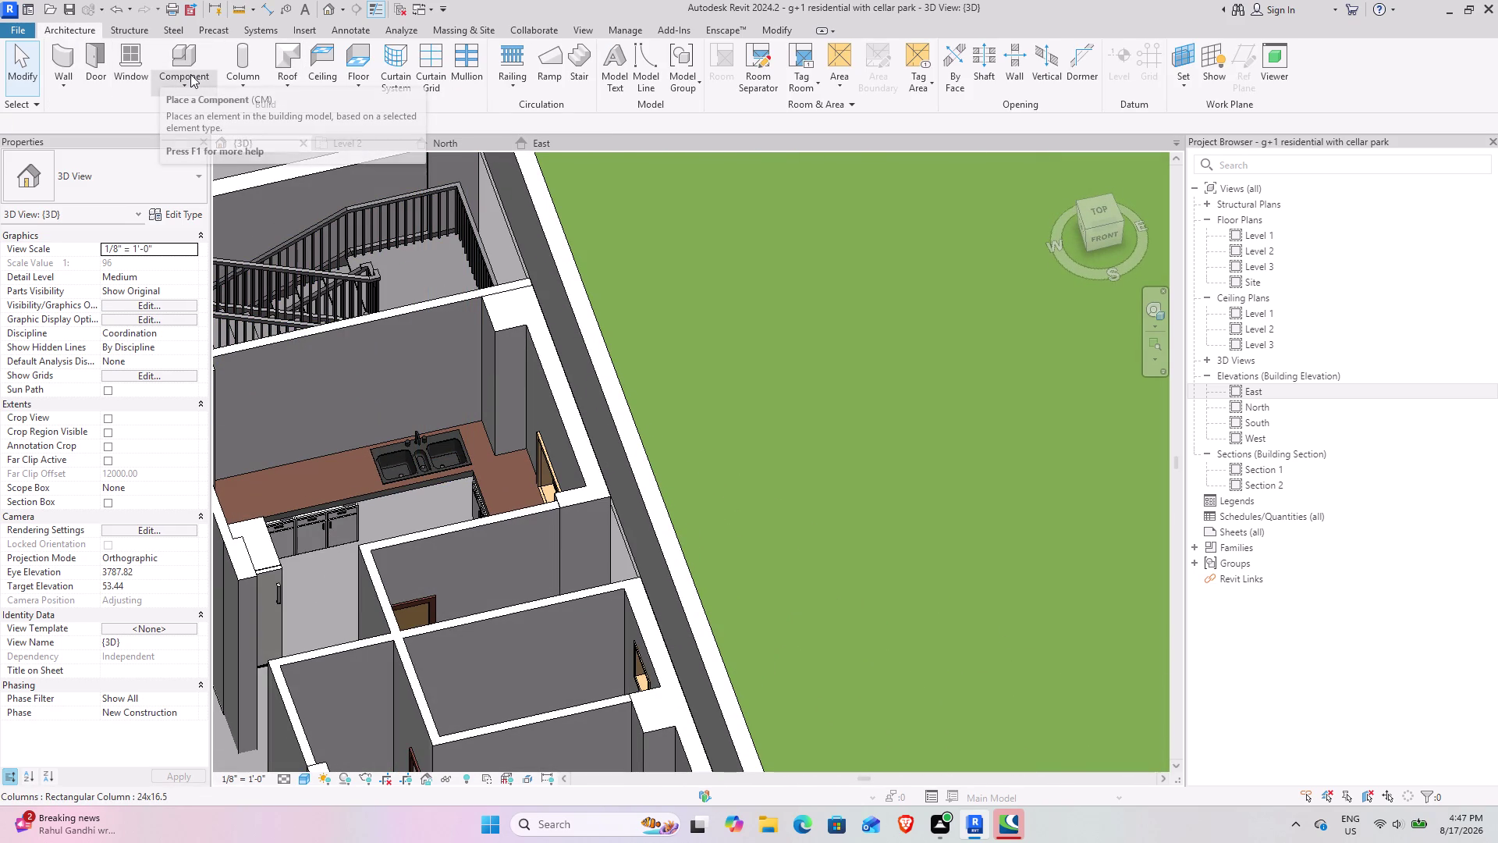
click(197, 62)
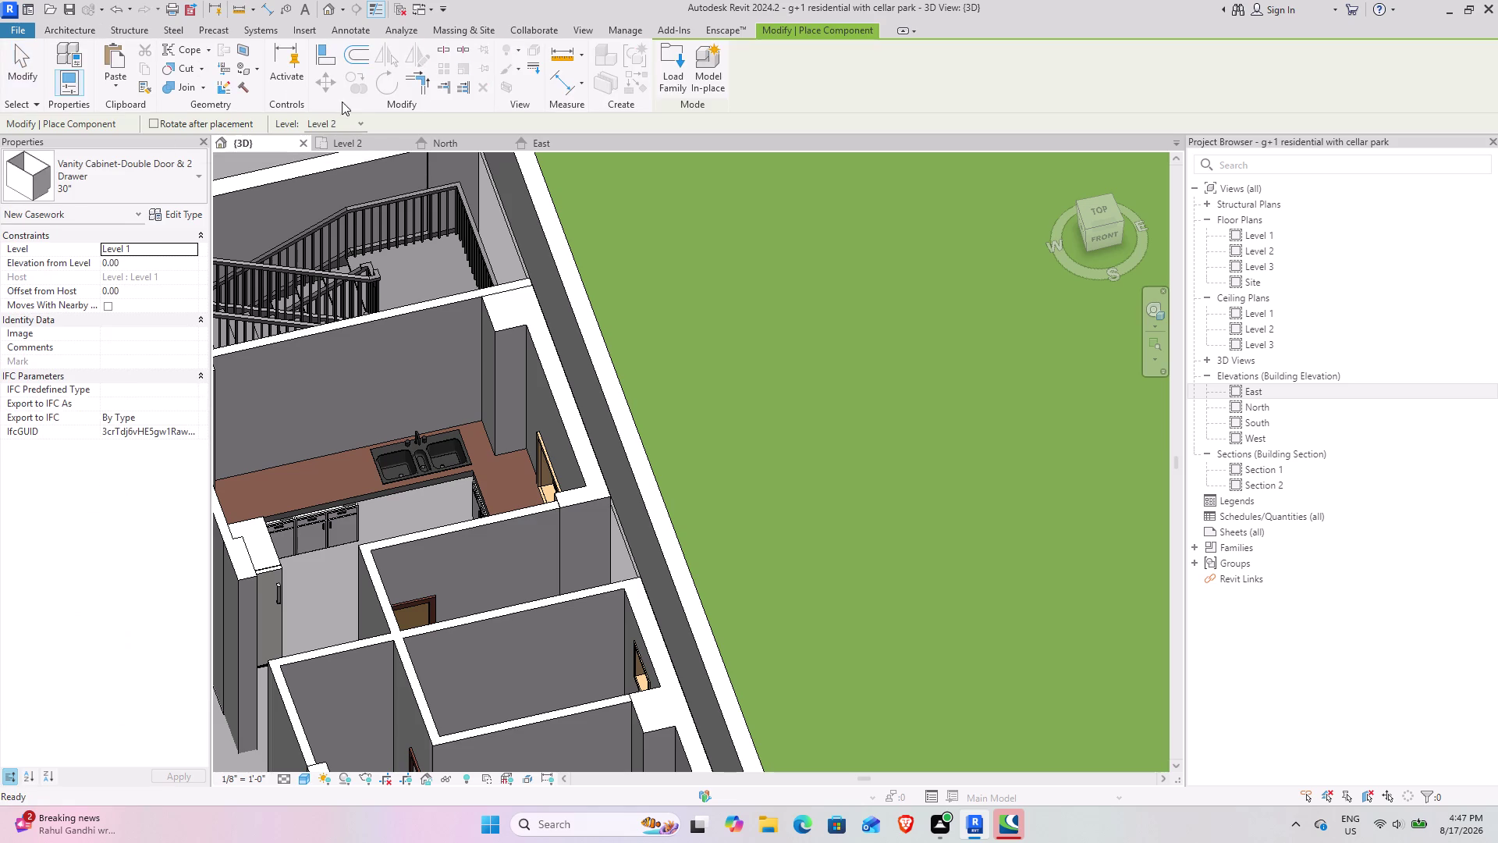
Load Vanity Cabinet-Single Drawer.rfa from the Base Cabinets library.
click(684, 70)
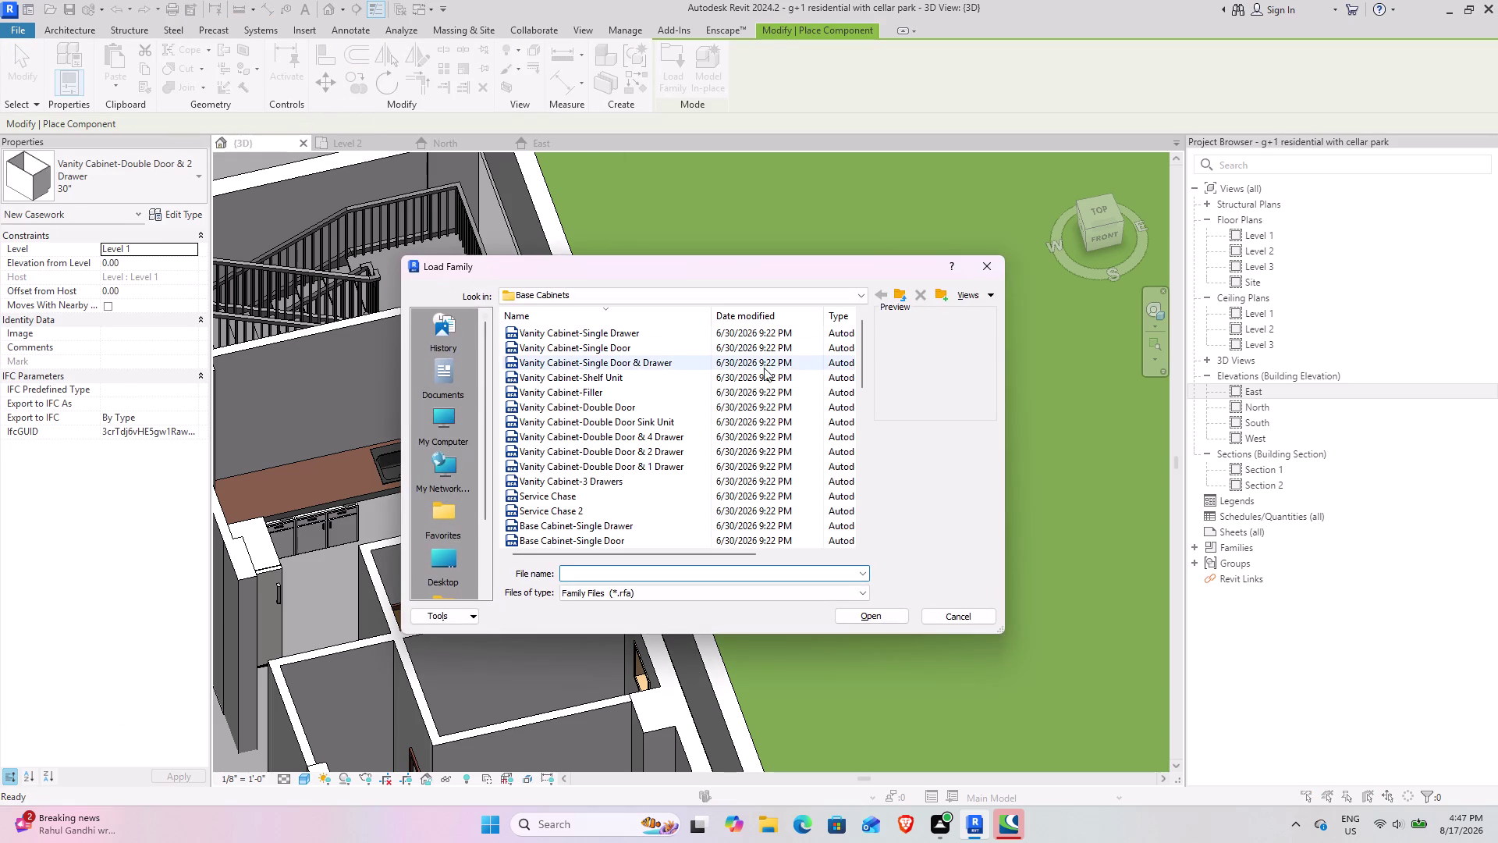
scroll(up, 3)
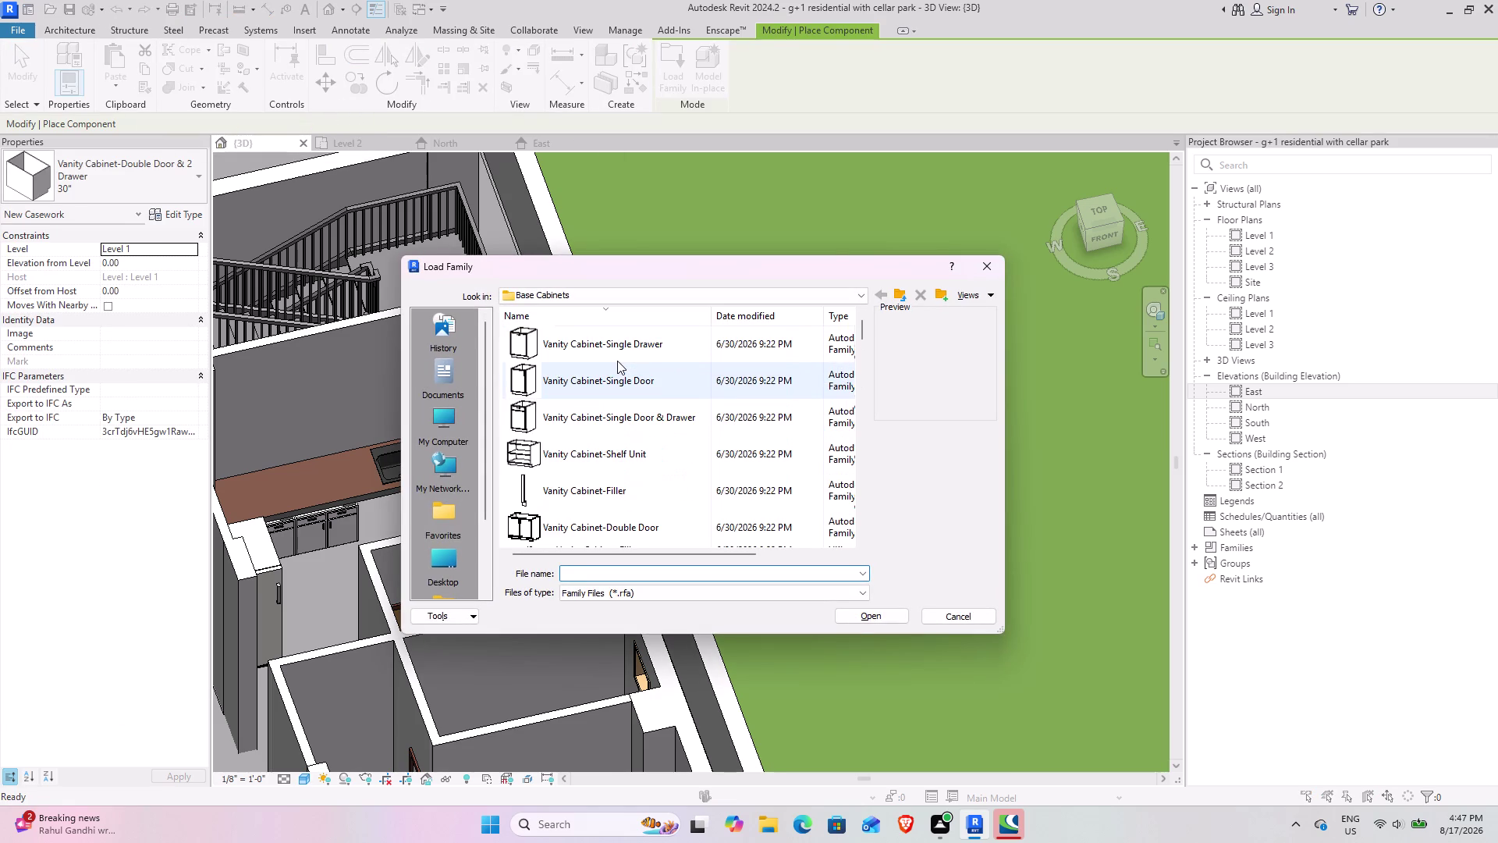
scroll(up, 3)
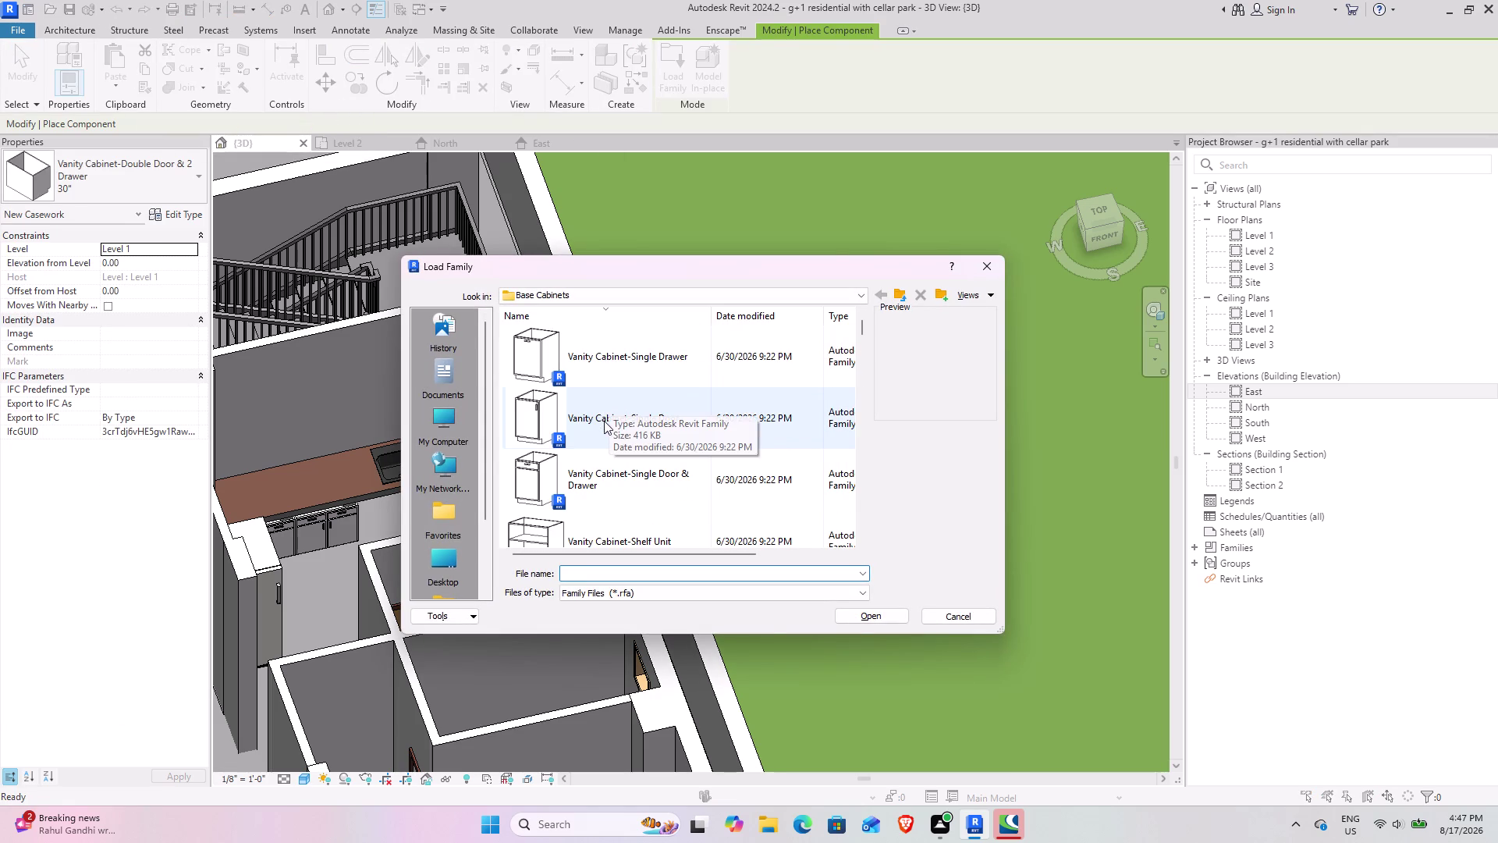
click(633, 371)
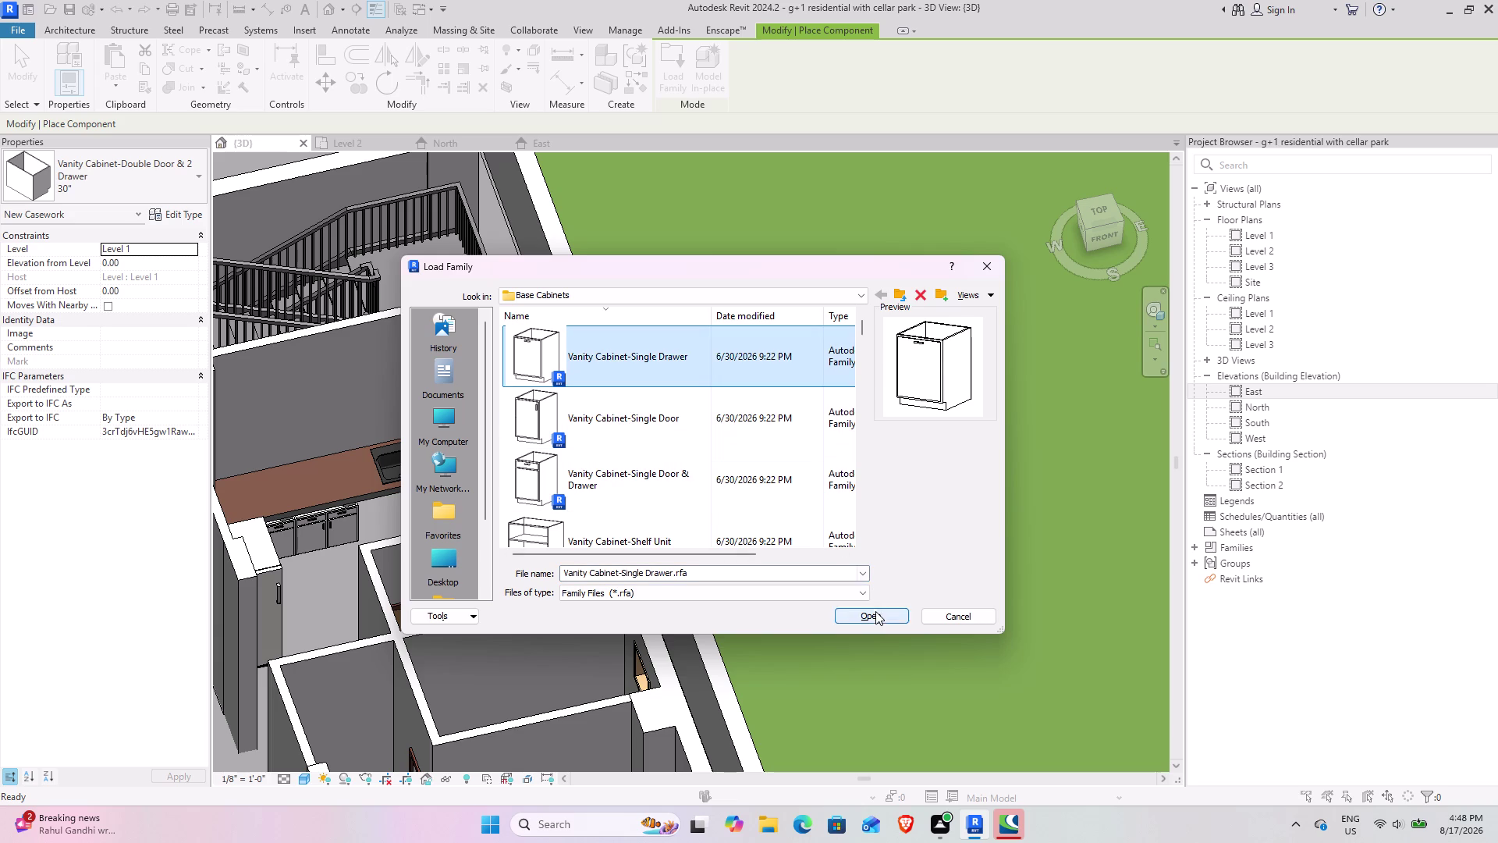
click(875, 611)
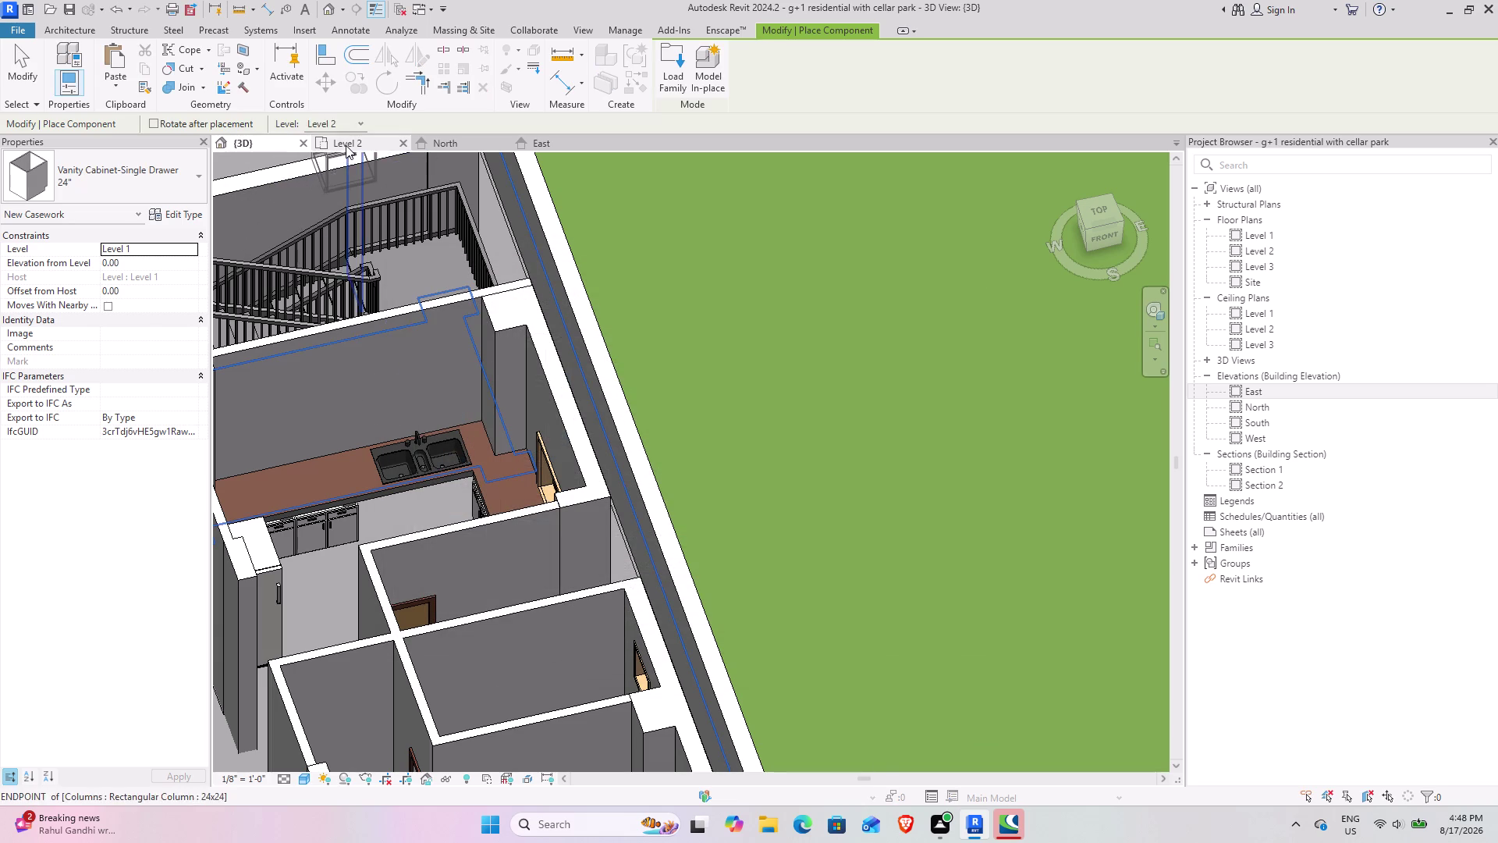
Place the 24-inch Vanity Cabinet-Single Drawer beneath the Level 2 kitchen sink.
click(346, 145)
scroll(down, 3)
middle_drag(373, 216, 565, 578)
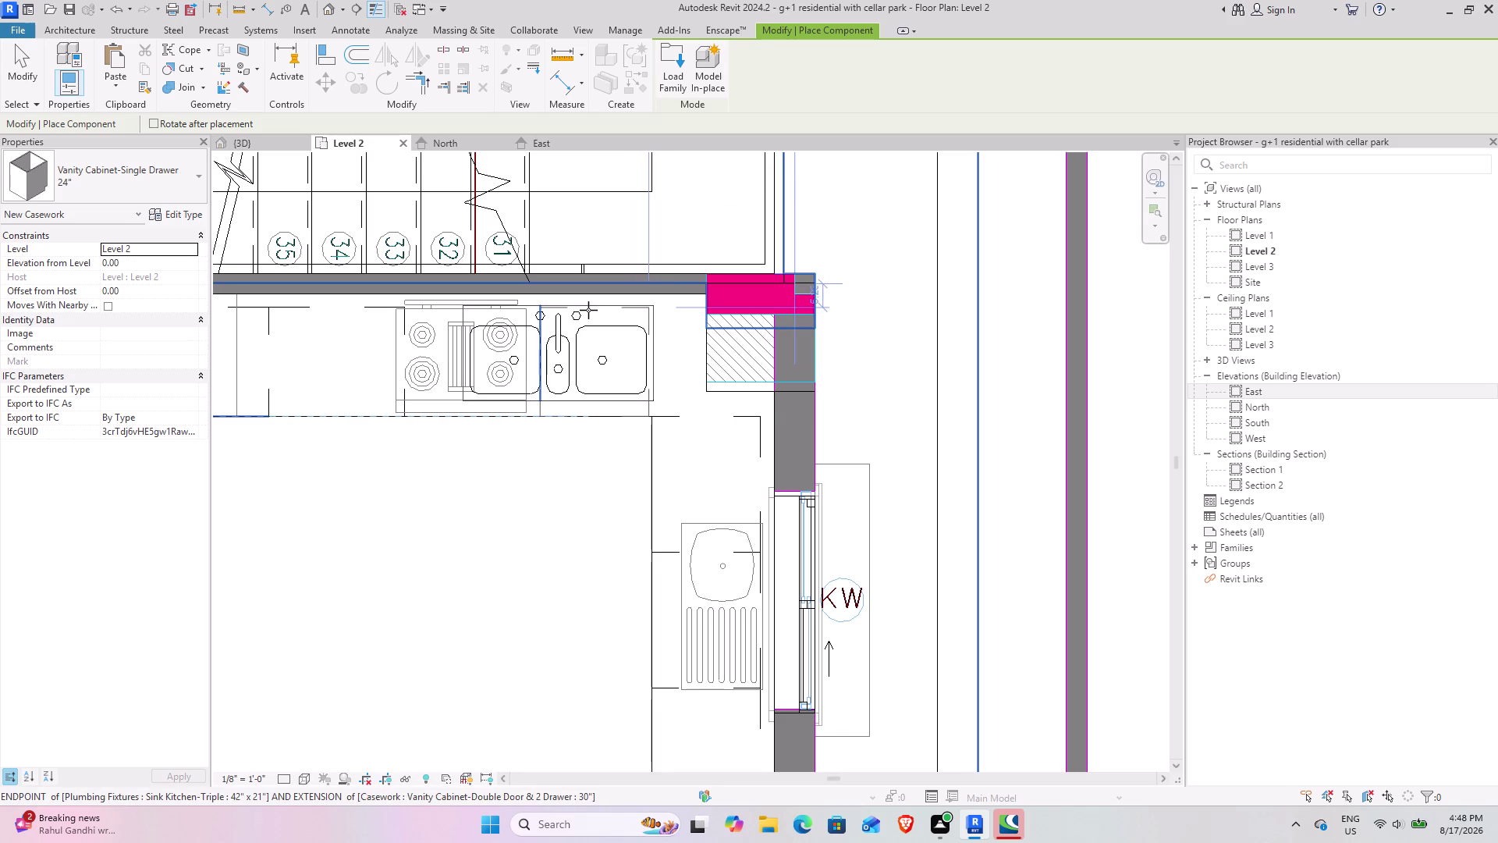
click(588, 310)
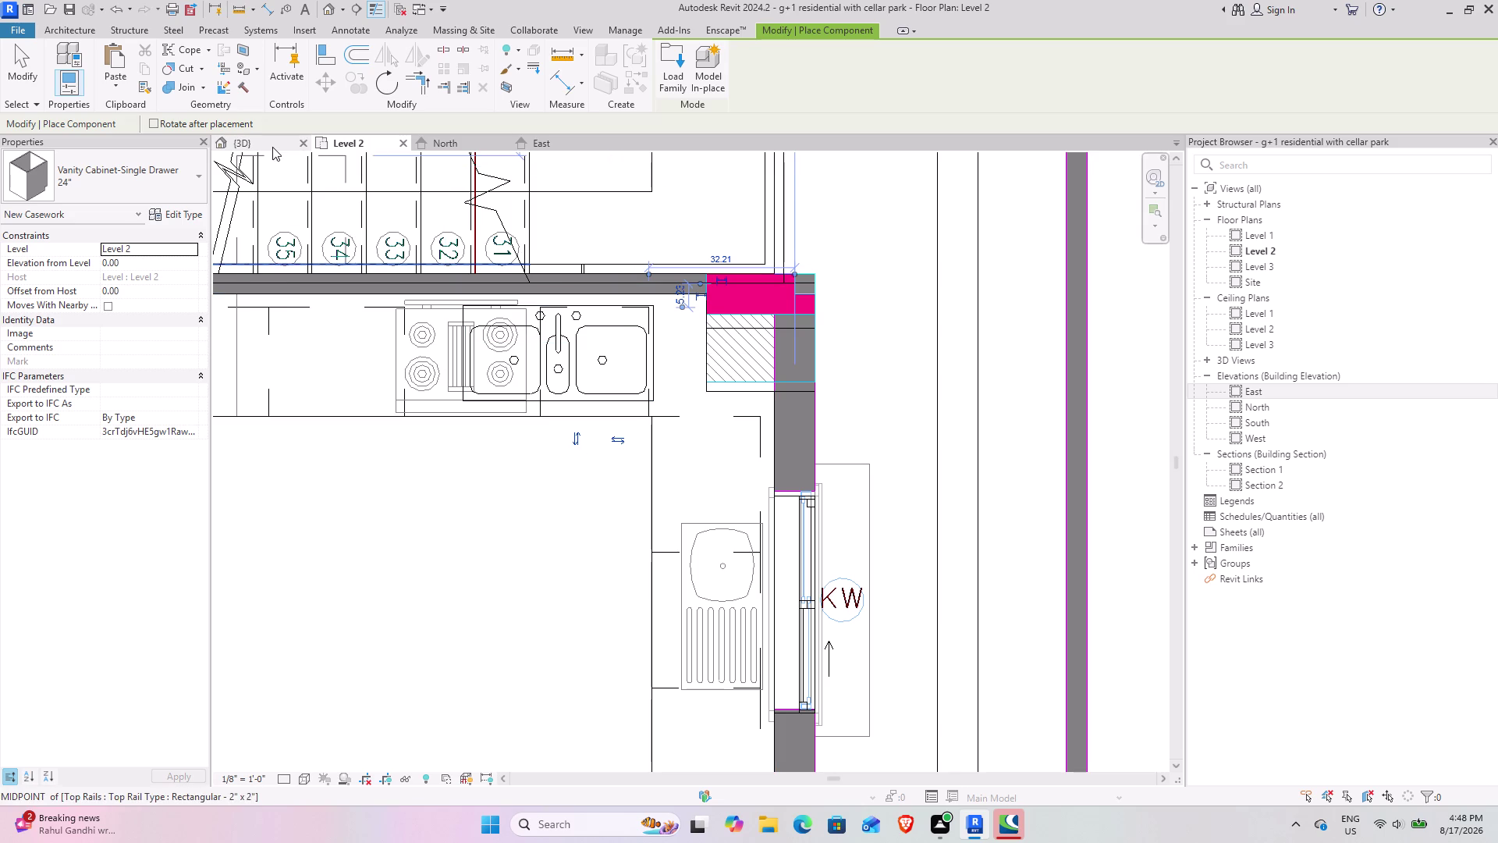
click(273, 146)
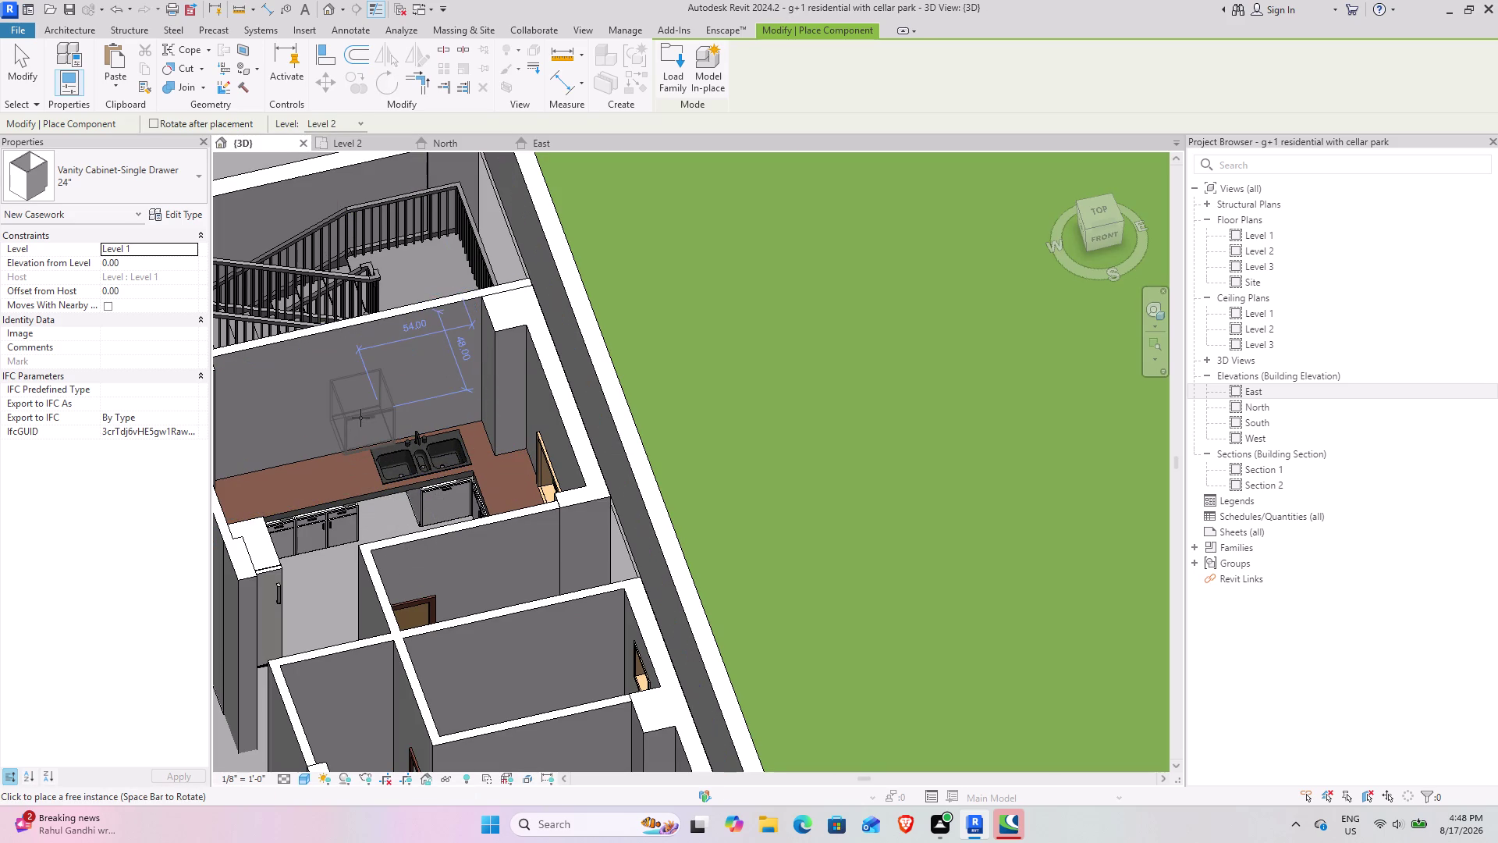
key(Escape)
click(423, 494)
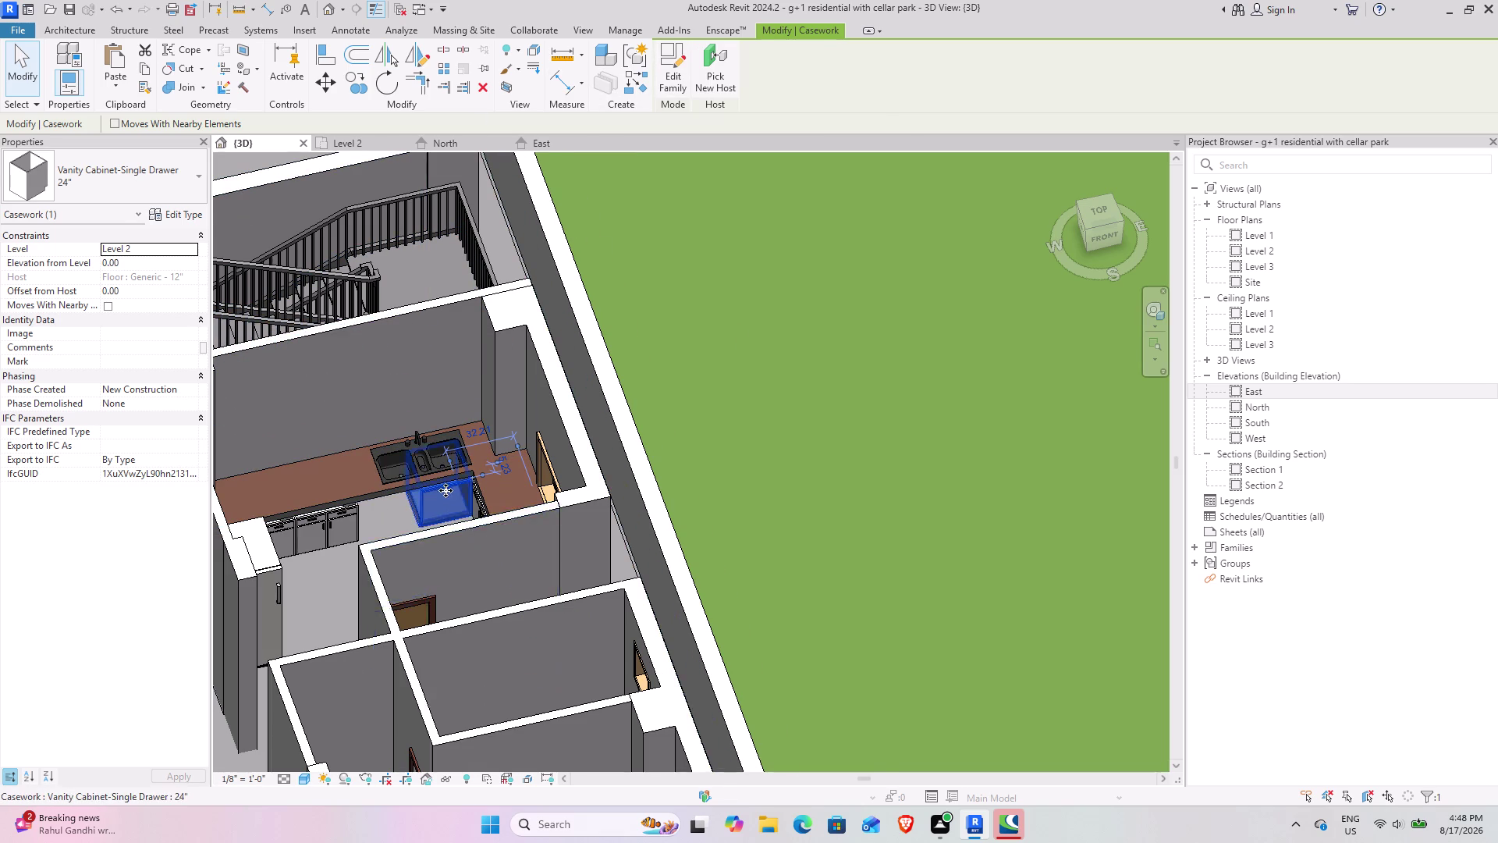
Orbit around the new cabinet to inspect it beside the sink.
scroll(up, 3)
middle_drag(370, 519, 461, 331)
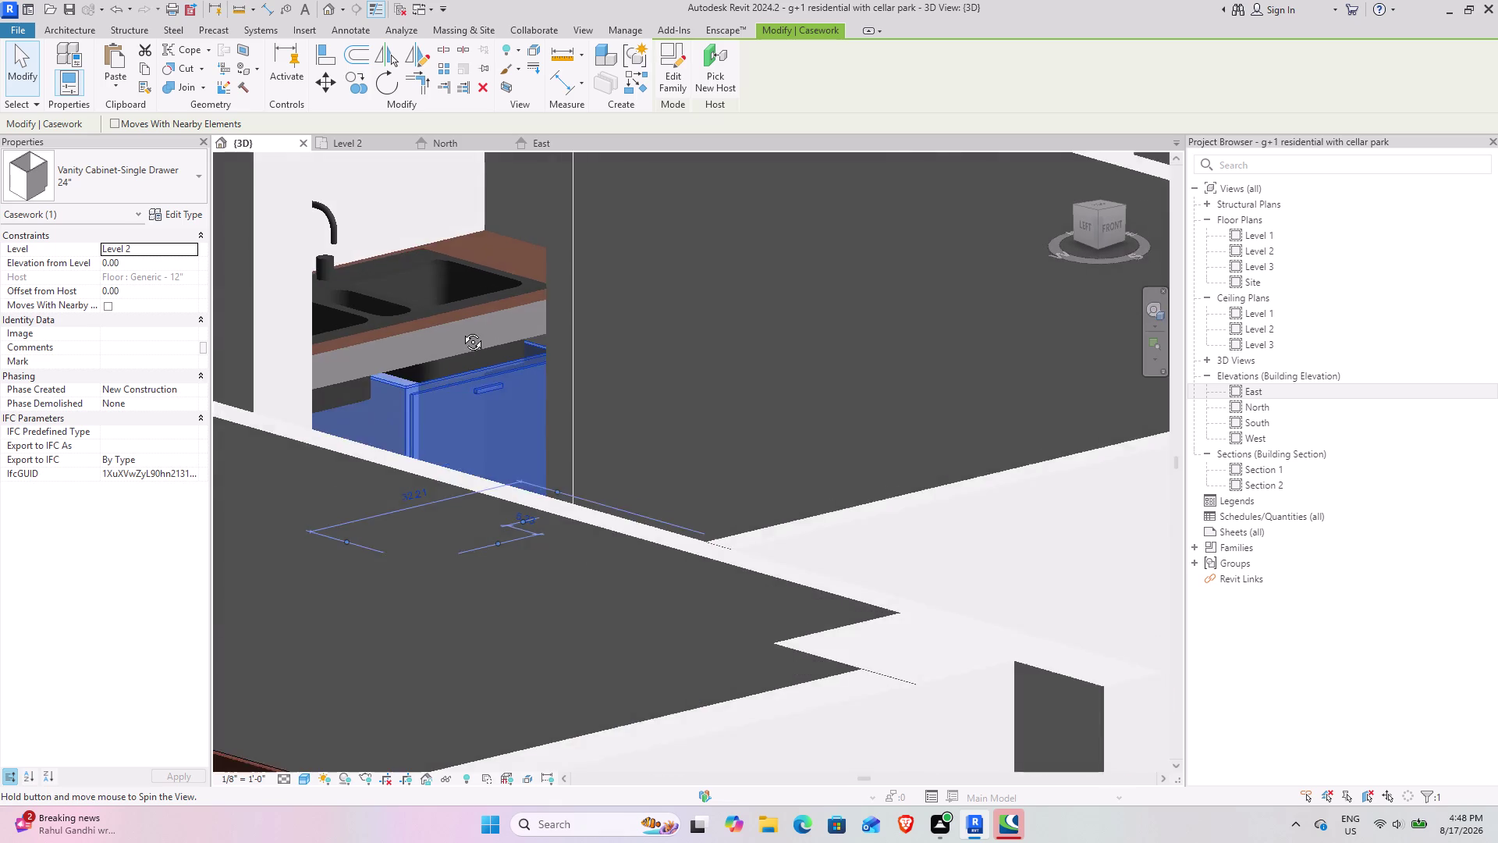
middle_drag(461, 330, 297, 520)
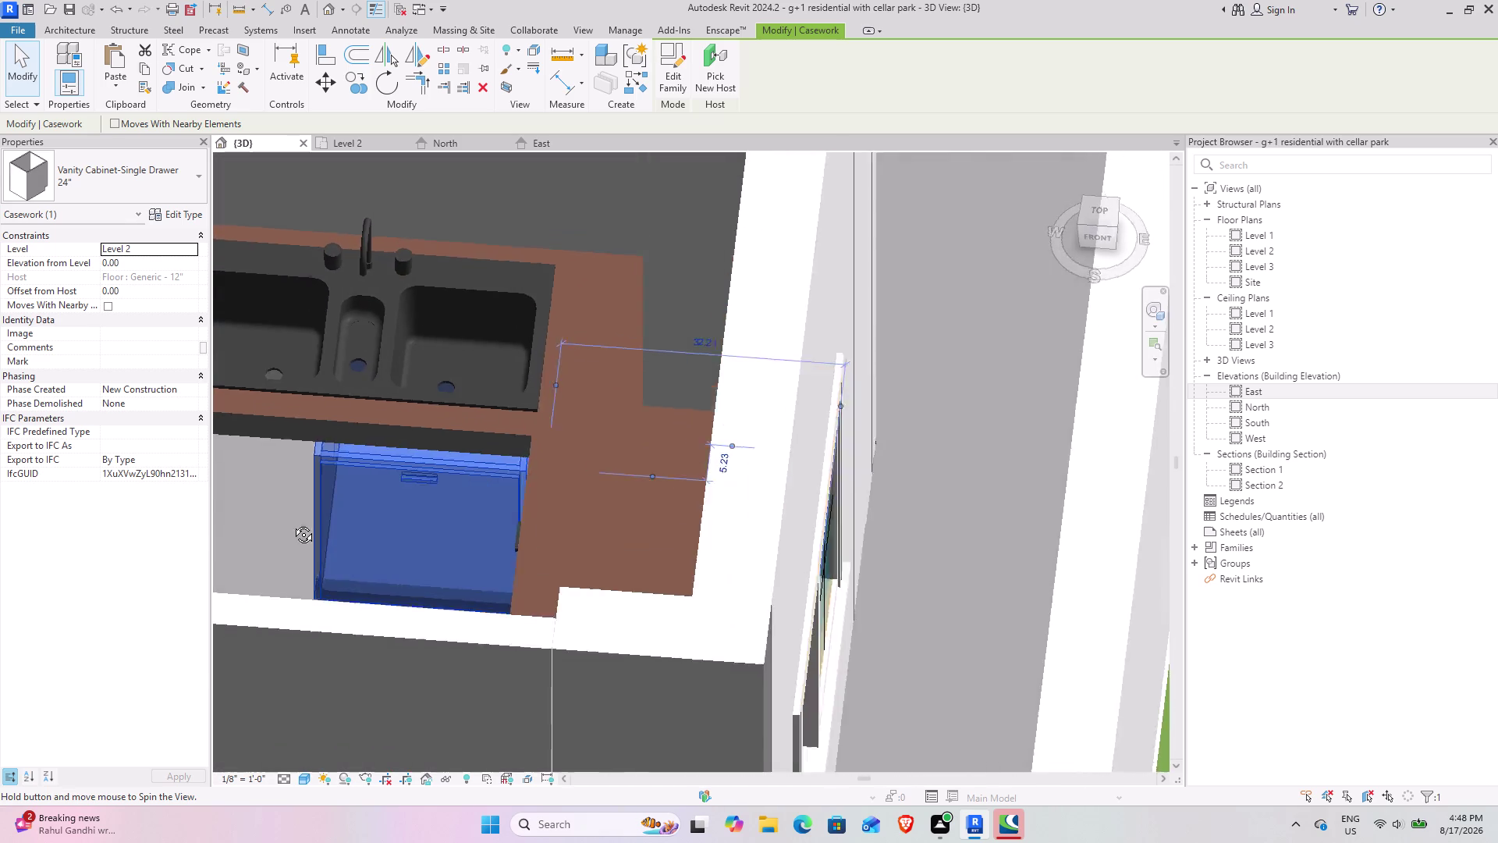
middle_drag(297, 519, 486, 455)
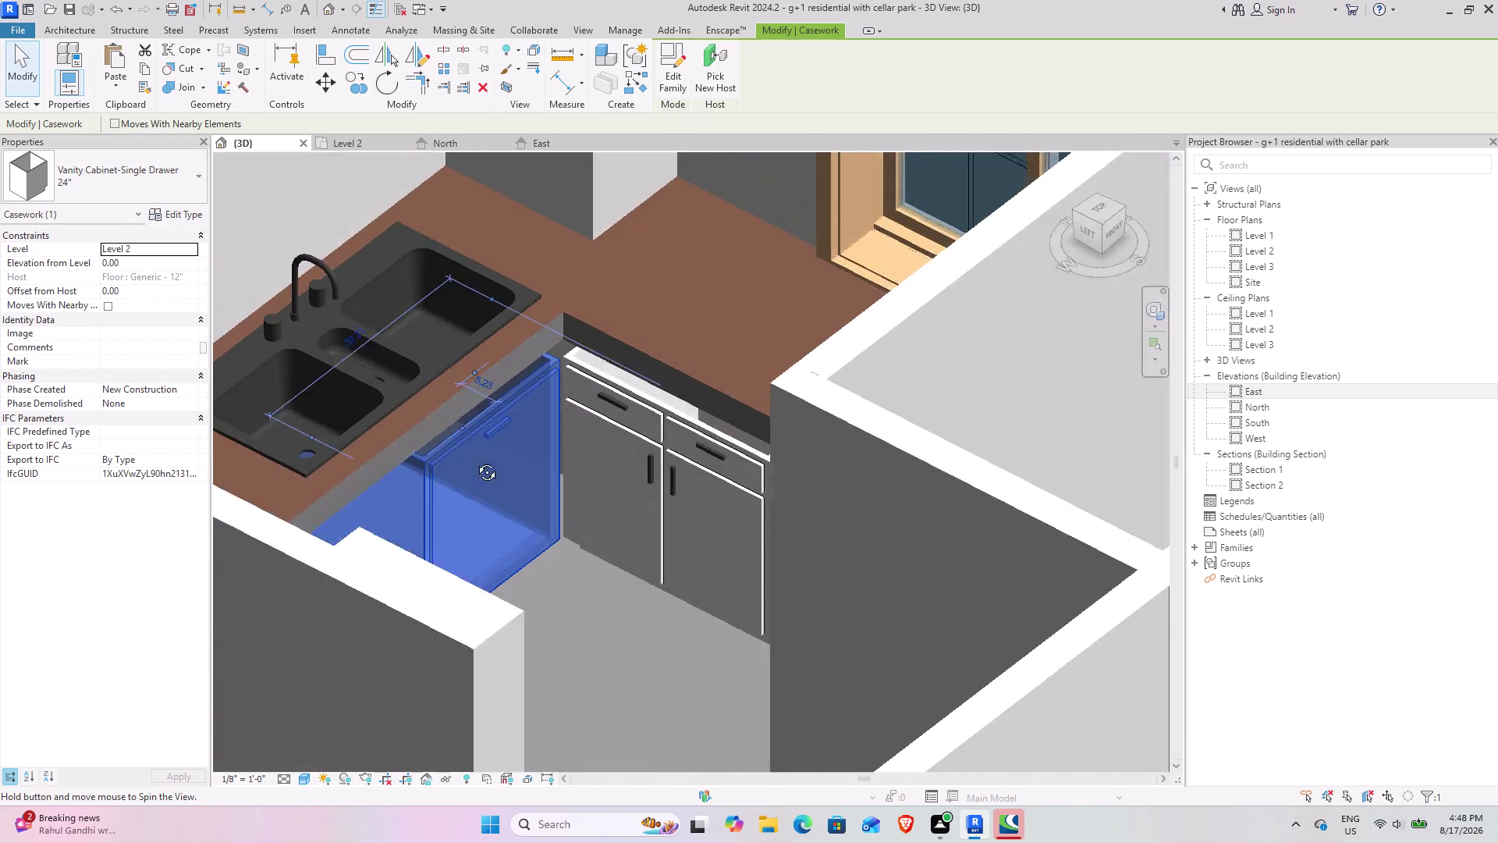
middle_drag(486, 454, 461, 469)
middle_drag(431, 476, 393, 459)
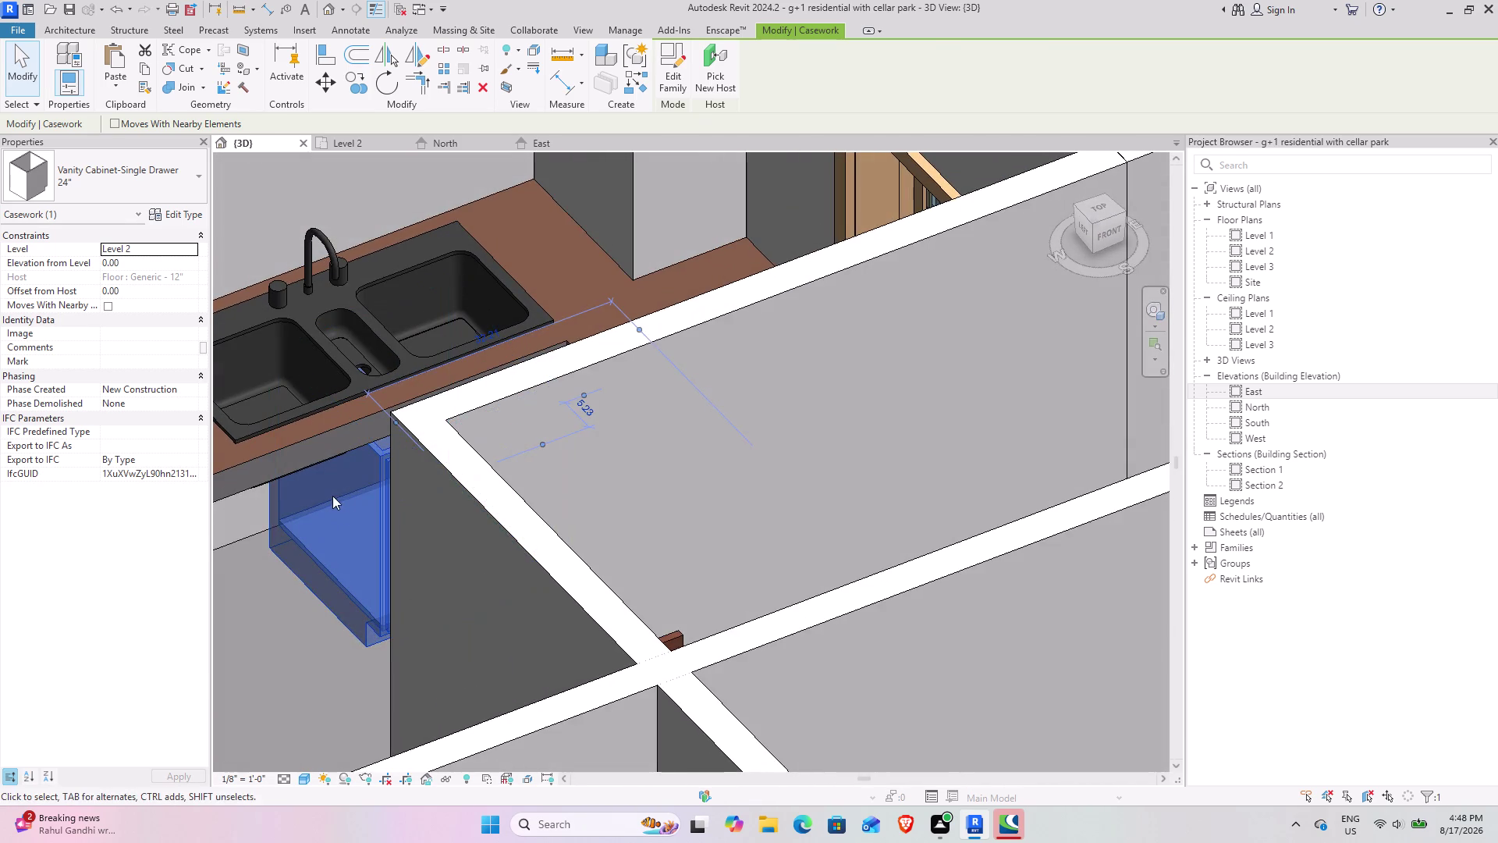
middle_drag(336, 485, 436, 417)
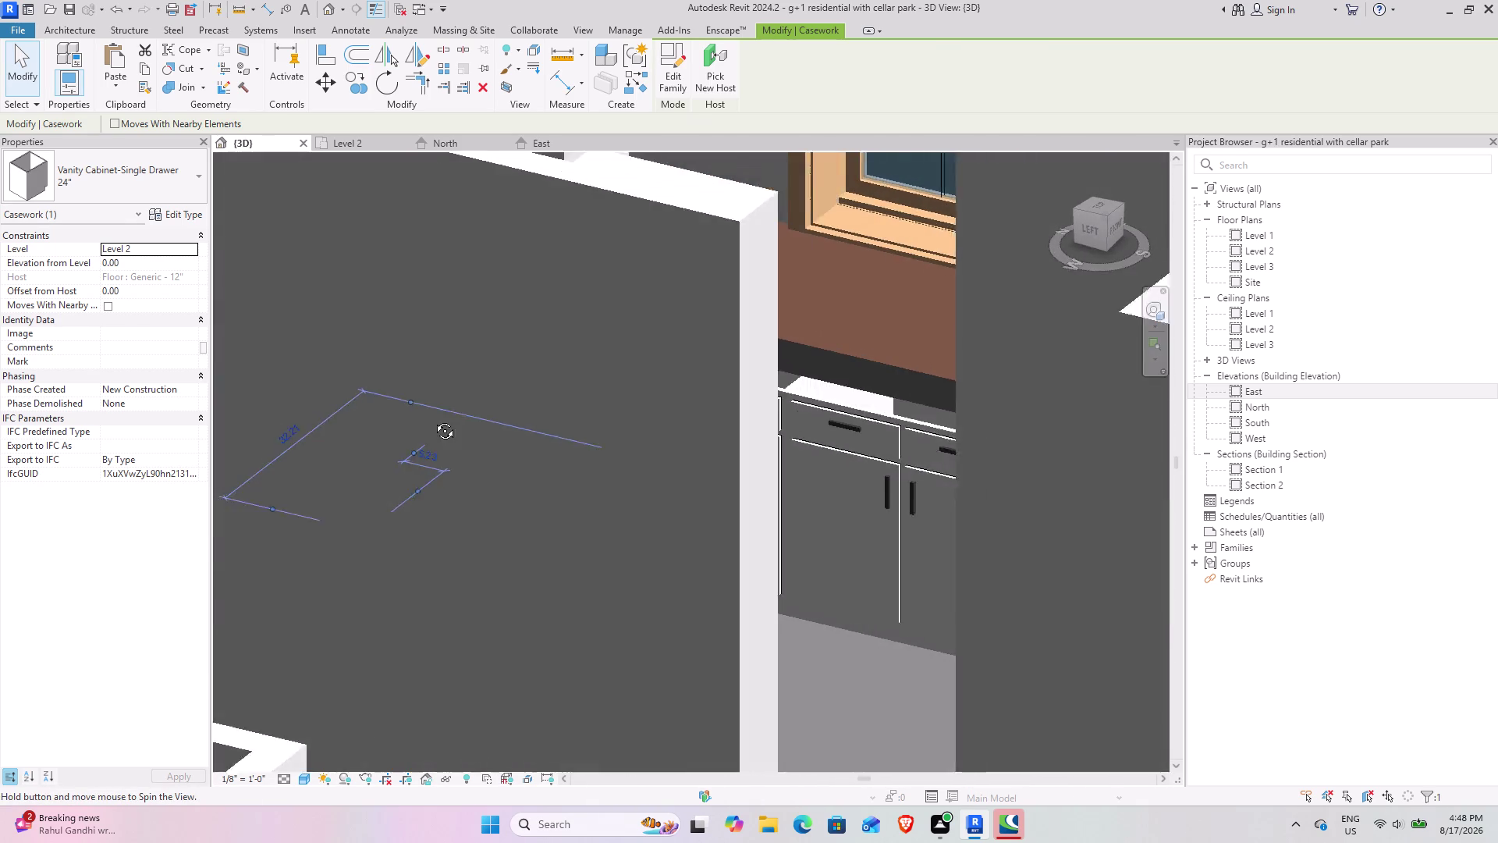
middle_drag(436, 417, 391, 446)
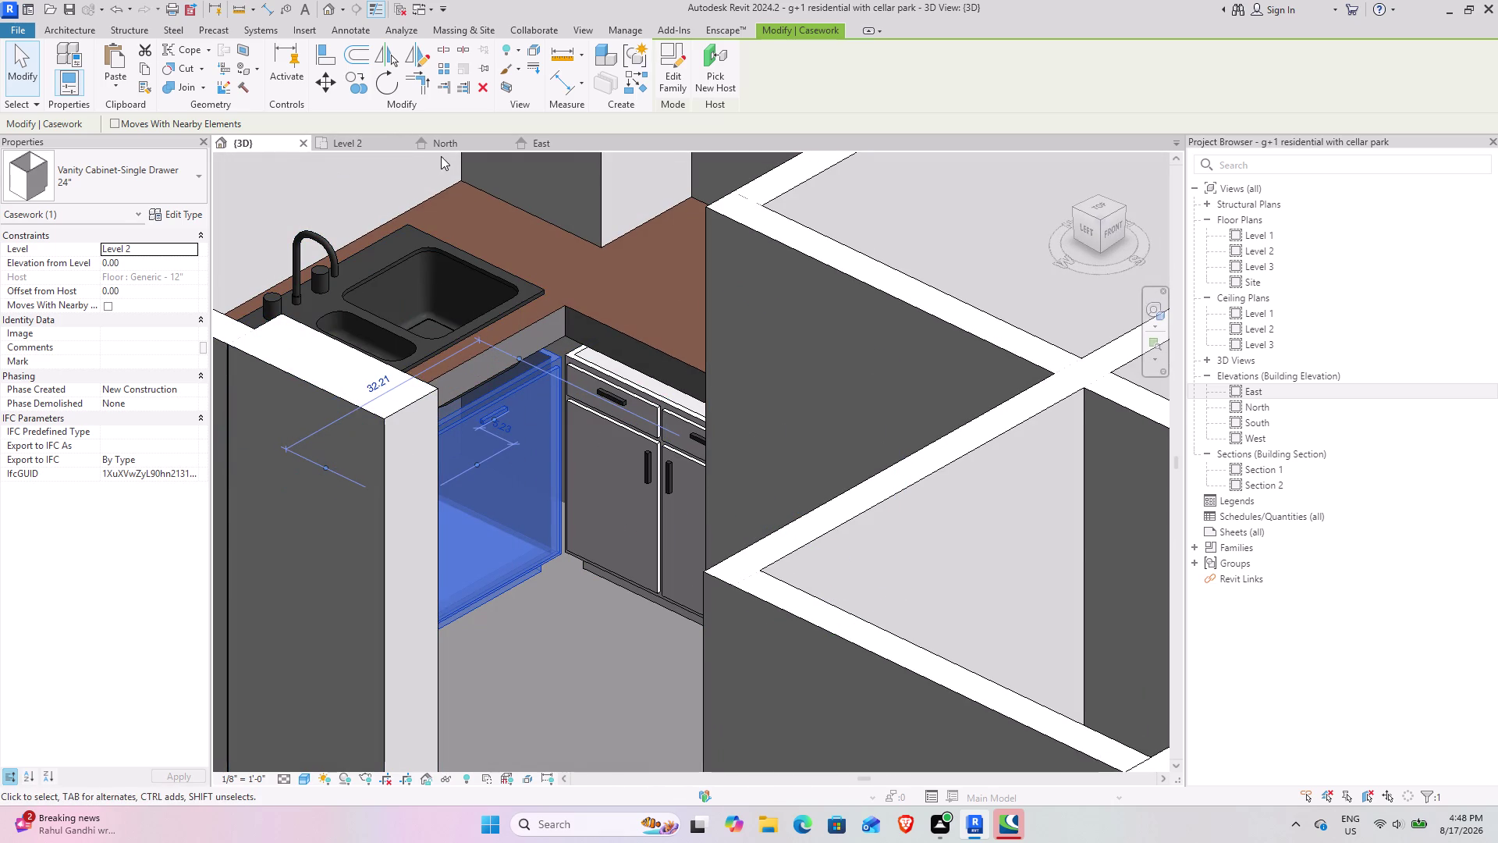
Zoom out to see the cabinet within the whole building, then clear the selection.
scroll(down, 3)
middle_drag(367, 458, 361, 455)
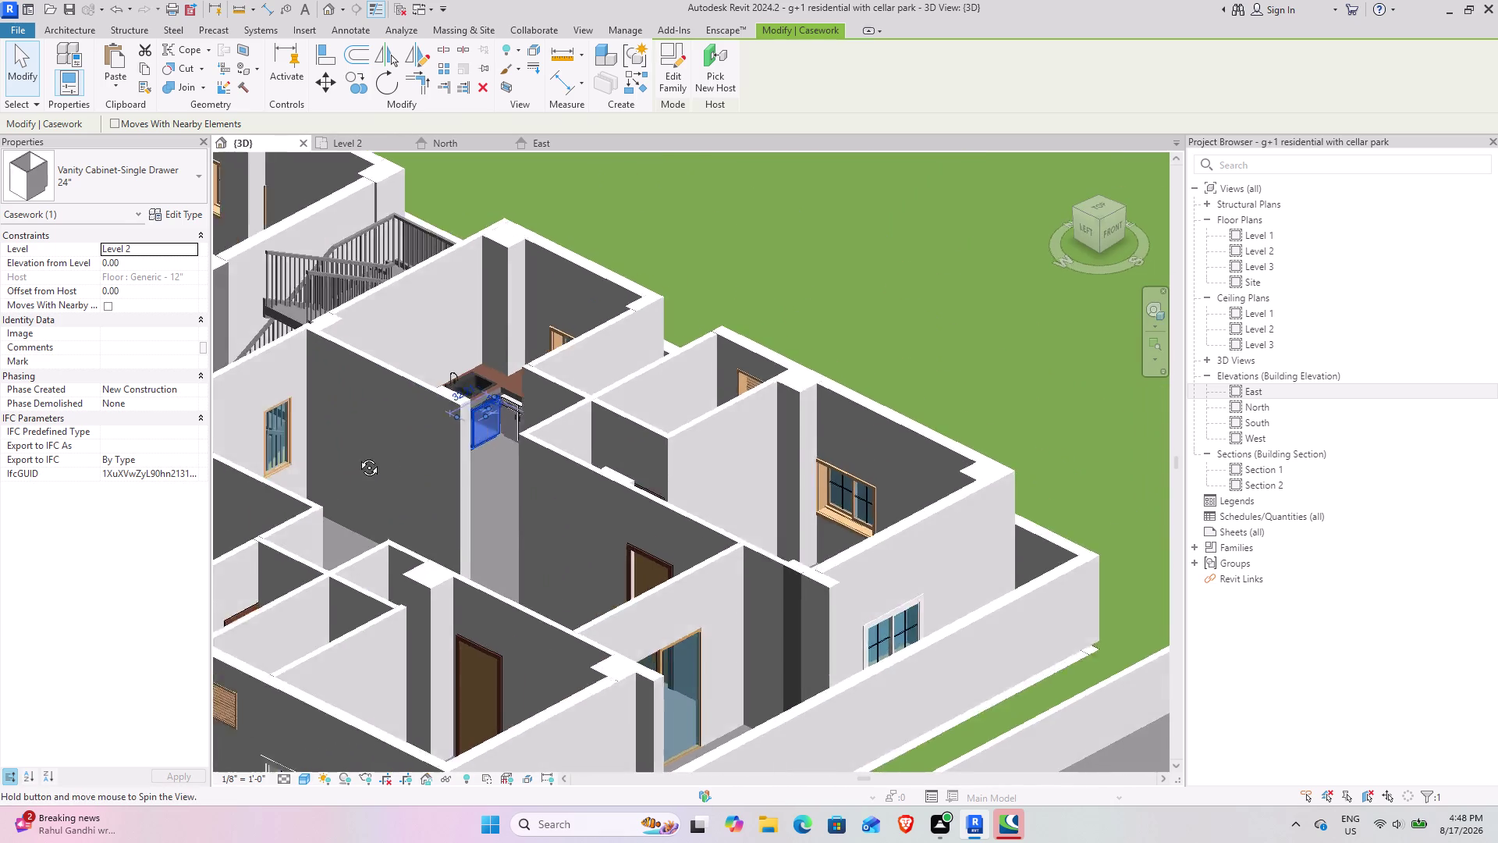
middle_drag(360, 456, 323, 461)
scroll(down, 3)
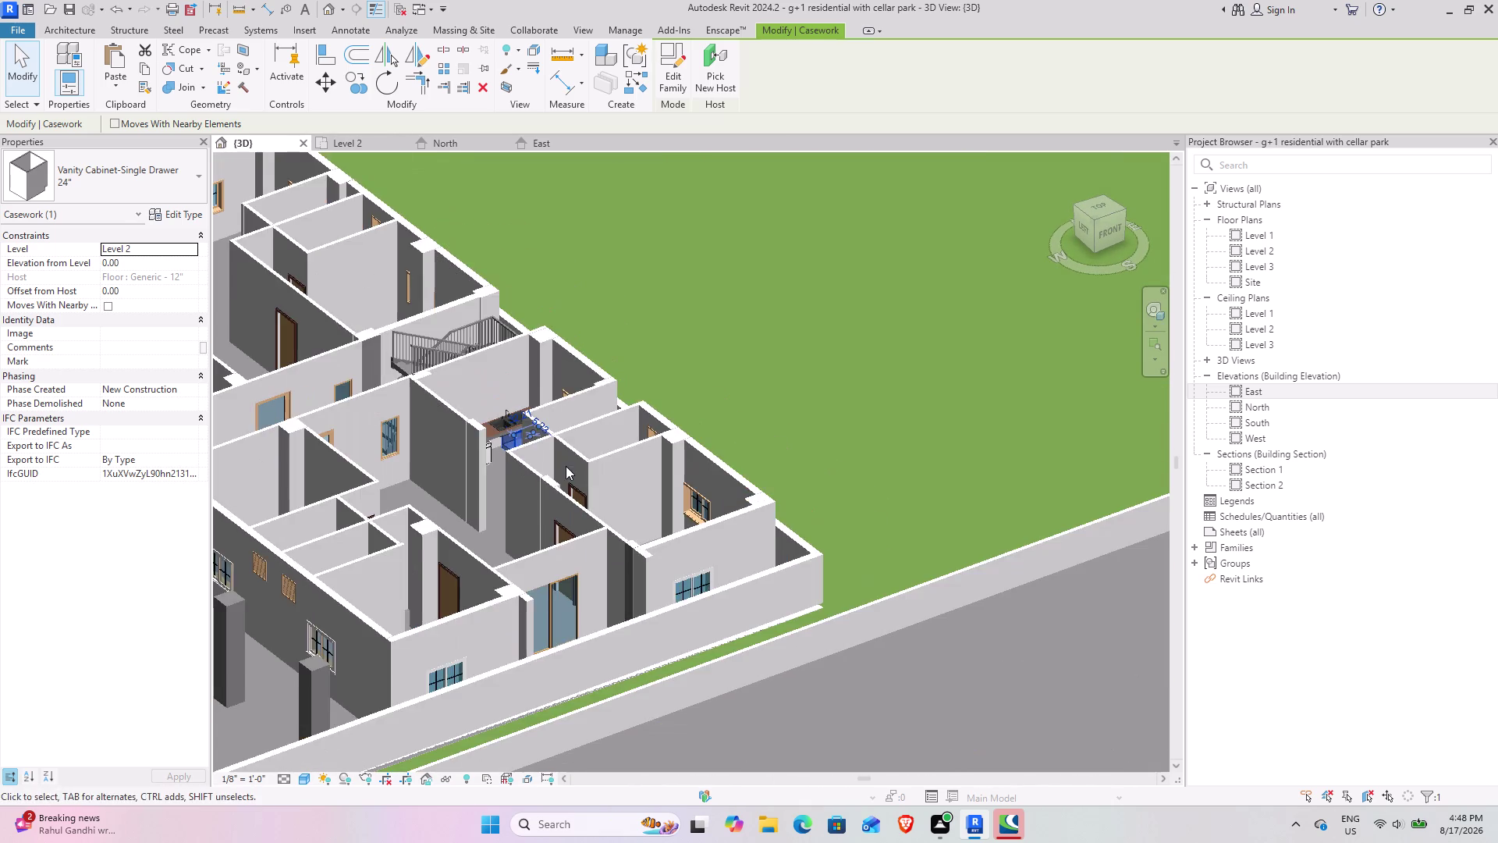
scroll(down, 3)
click(633, 324)
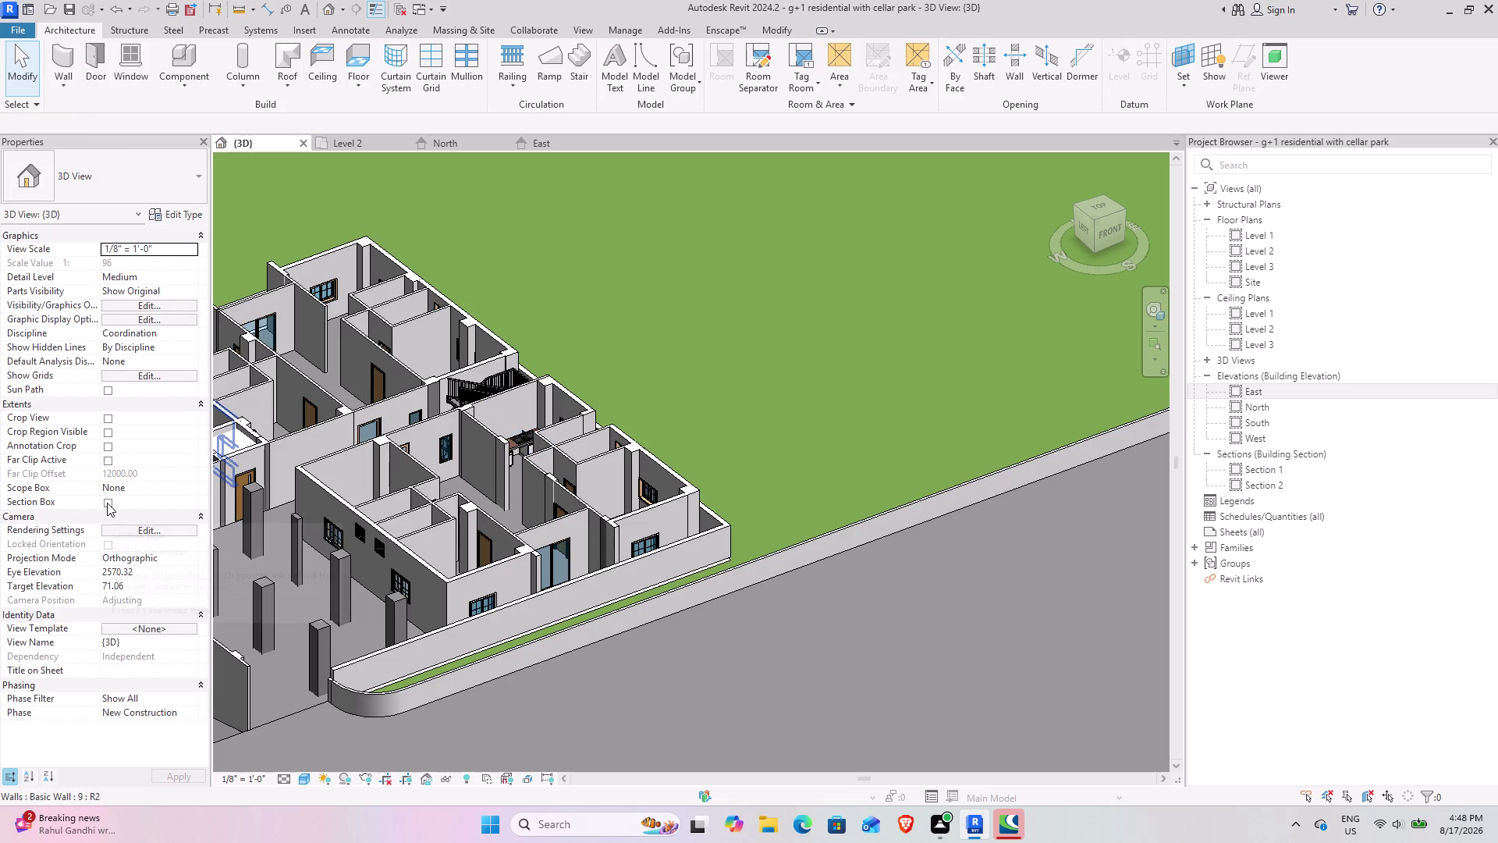
Enable the section box and drag one of its faces through the building.
click(109, 502)
scroll(down, 3)
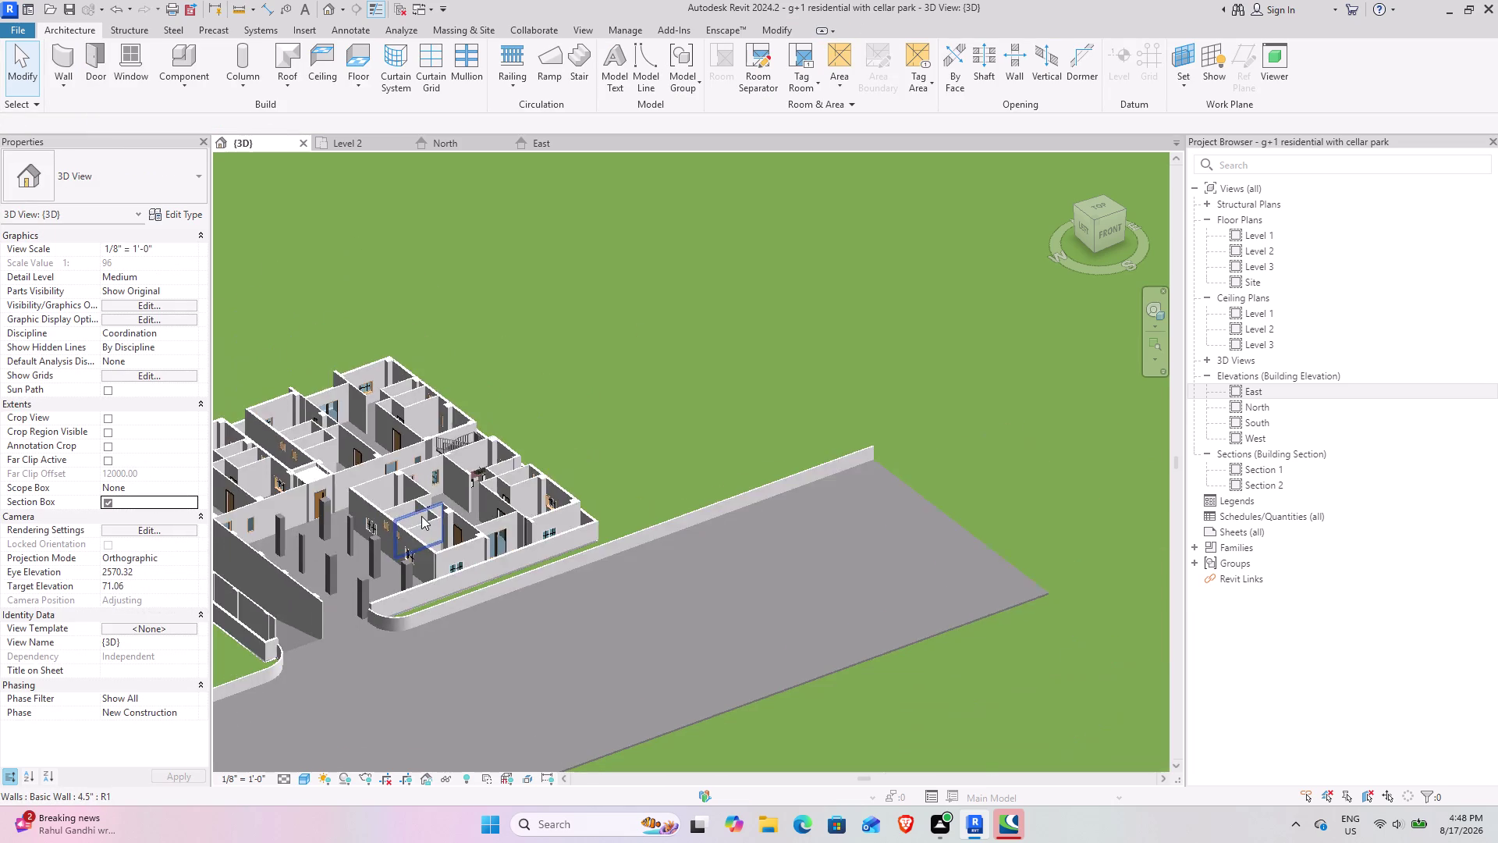
scroll(down, 3)
middle_drag(415, 517, 487, 479)
middle_drag(484, 490, 685, 383)
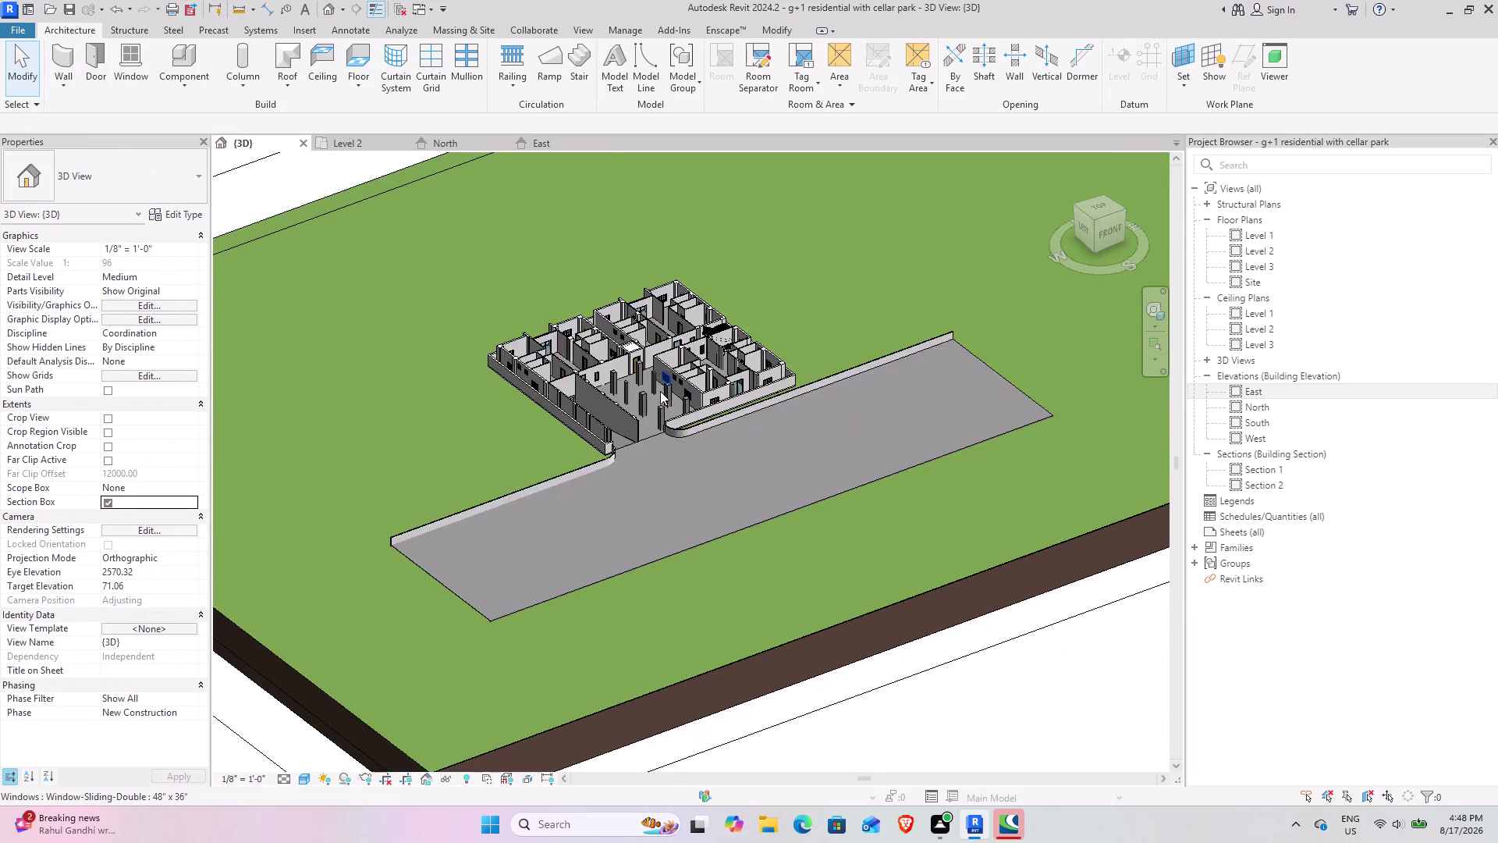
scroll(down, 3)
click(347, 494)
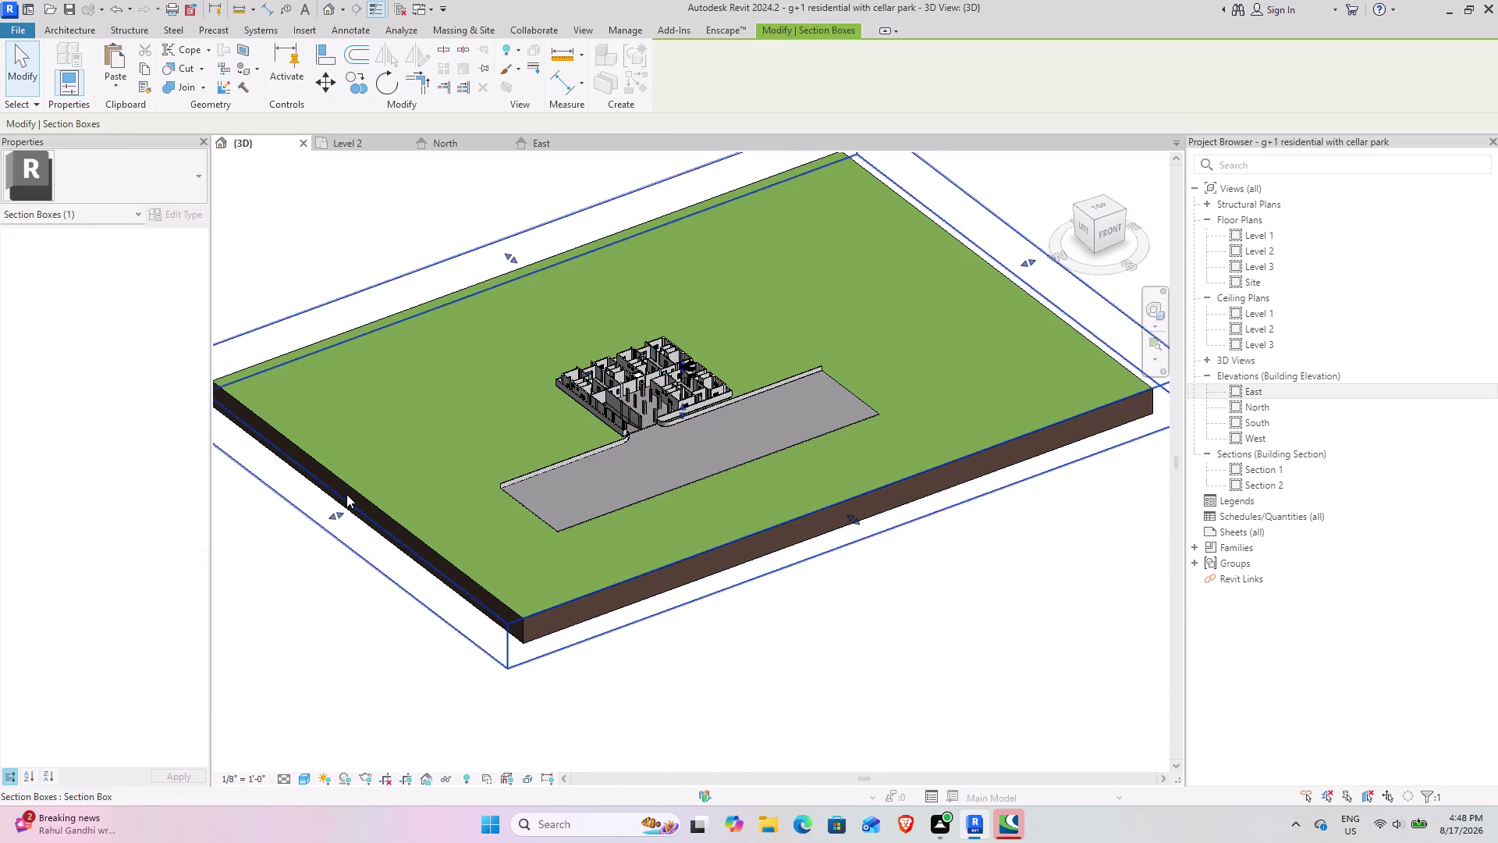
drag(339, 513, 681, 391)
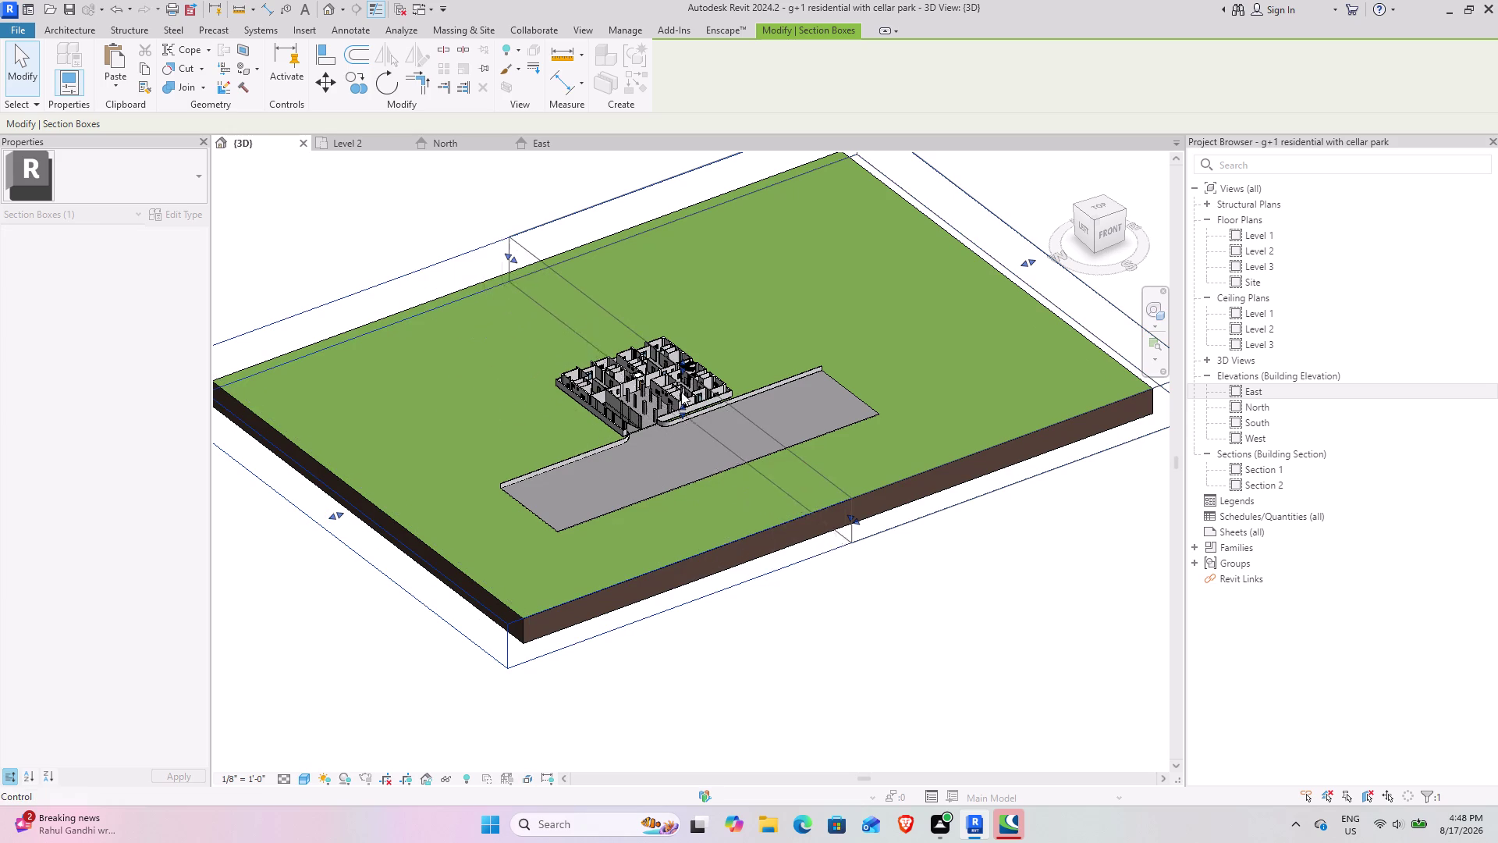
Orbit through the cut rooms and stairs, then view the model from the LEFT.
scroll(up, 3)
middle_drag(611, 459, 617, 457)
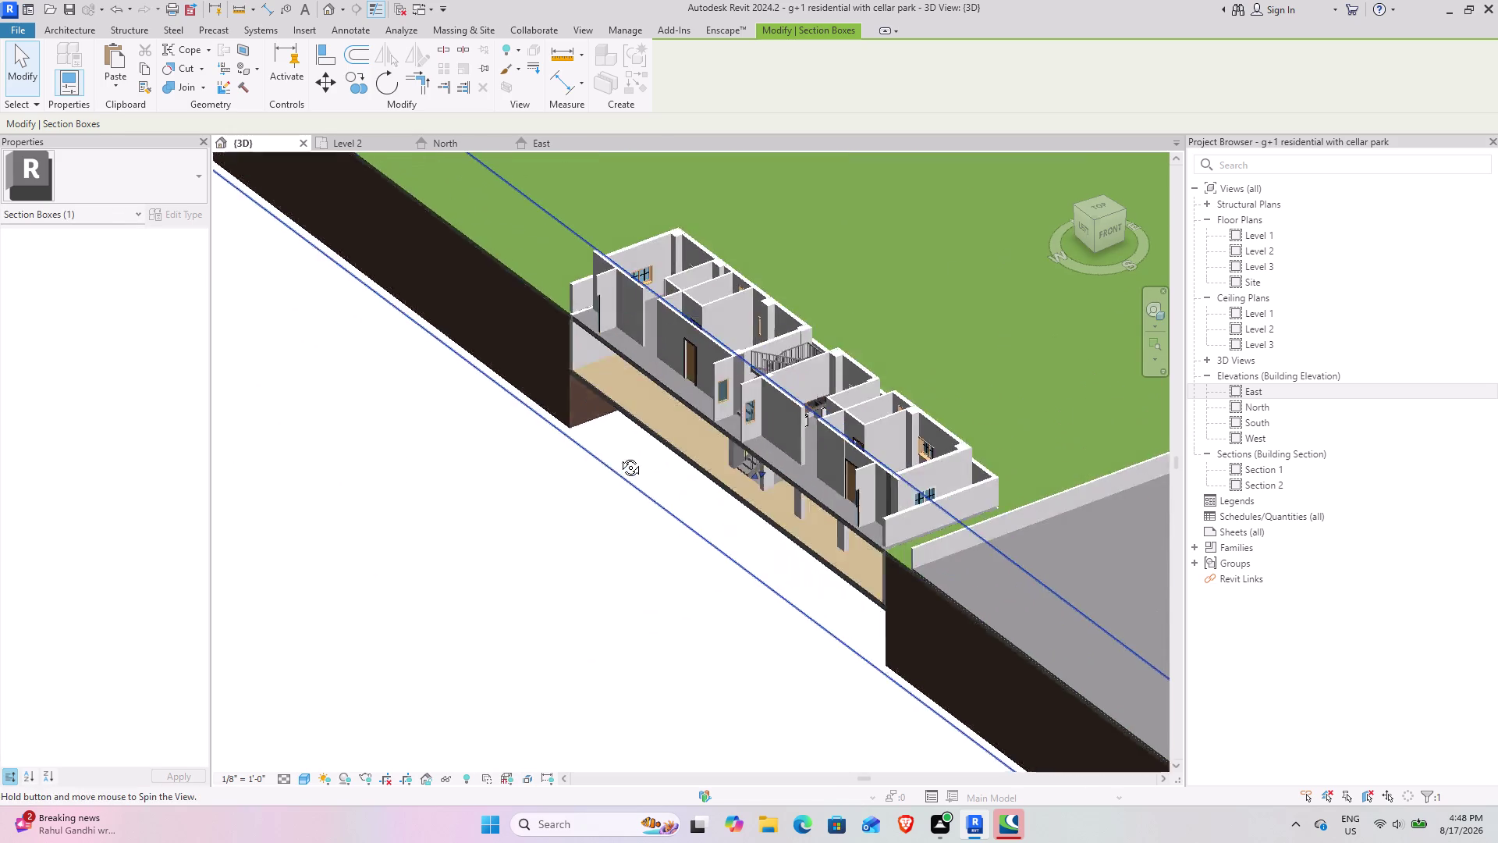
middle_drag(617, 456, 729, 416)
middle_drag(739, 415, 160, 519)
scroll(up, 3)
middle_drag(492, 593, 459, 579)
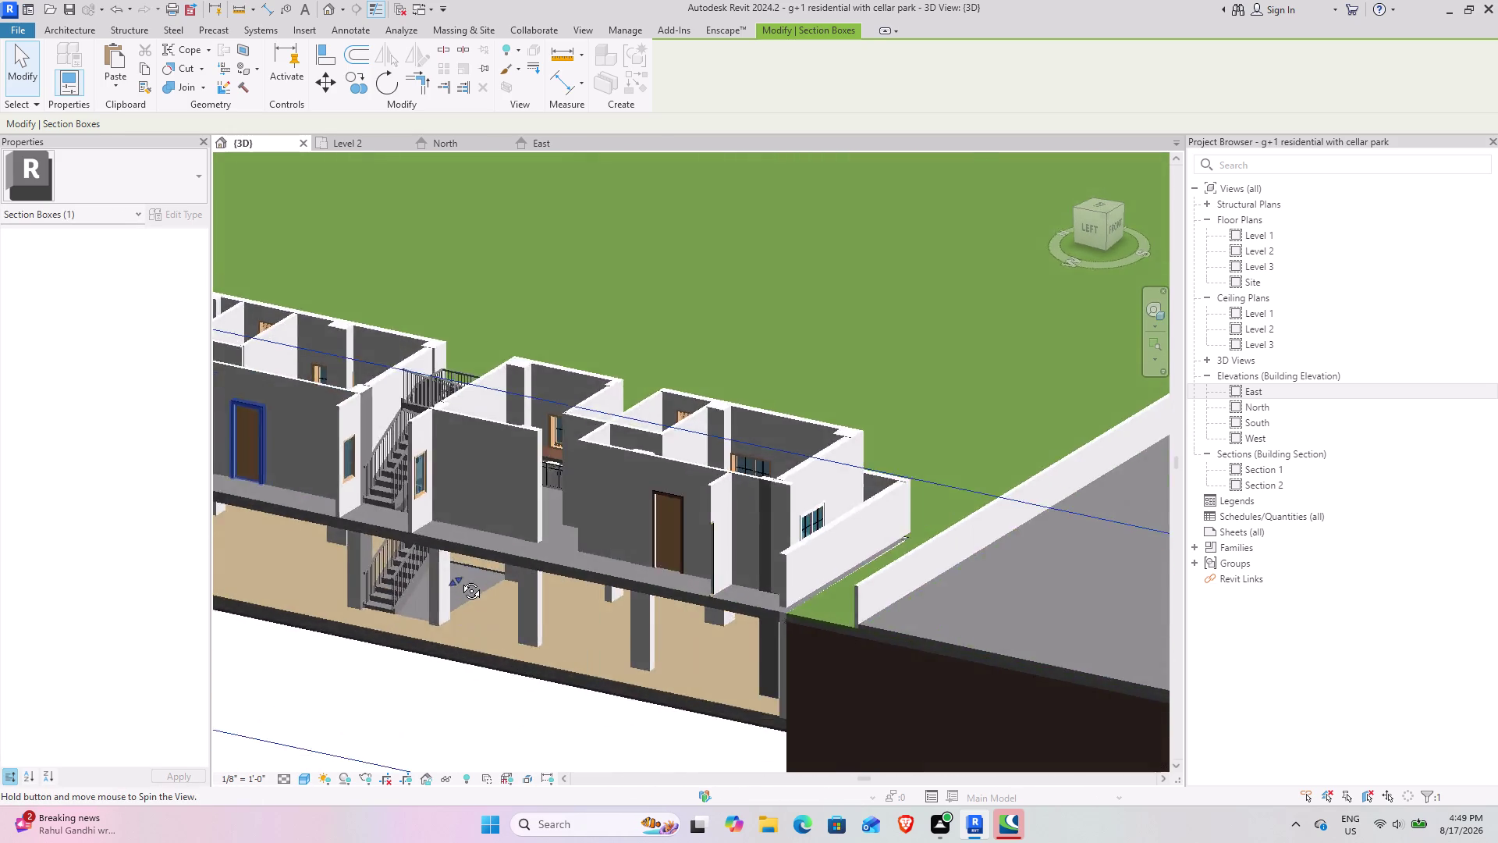
middle_drag(460, 579, 505, 572)
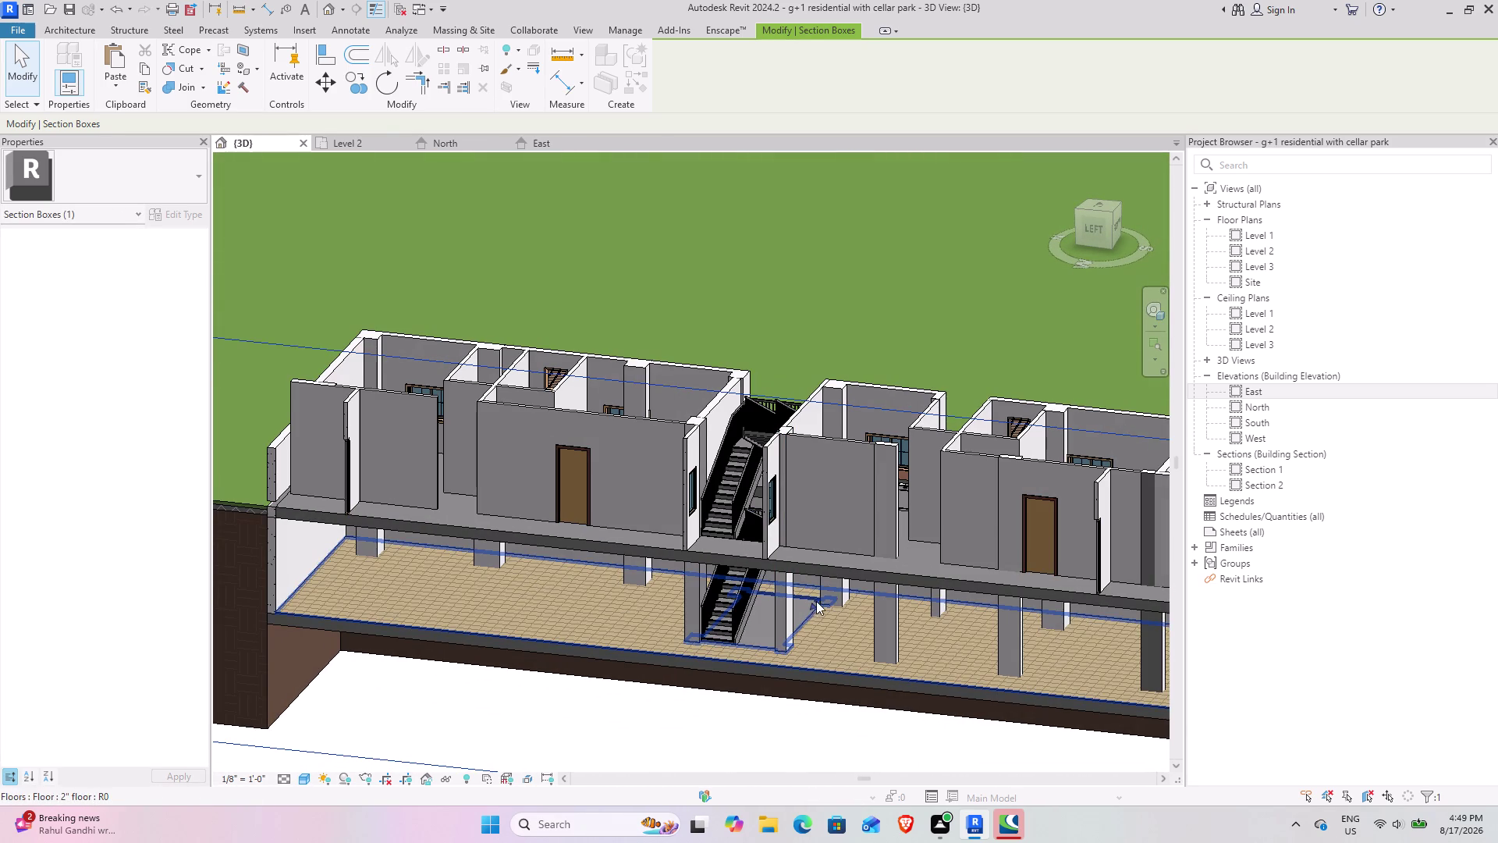
drag(817, 600, 847, 569)
middle_drag(792, 570, 792, 571)
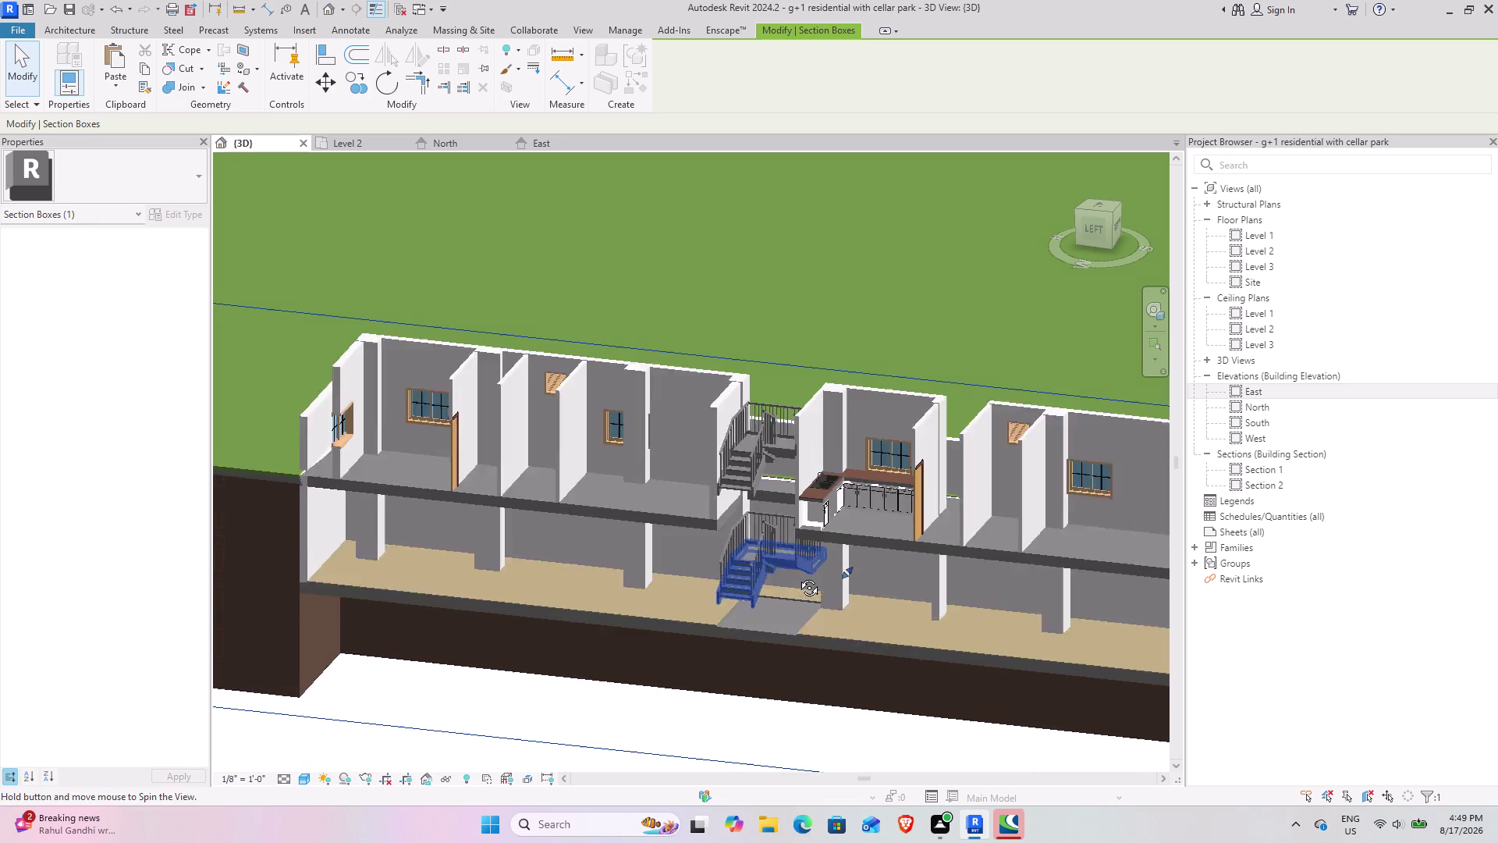
middle_drag(792, 571, 800, 579)
middle_drag(829, 562, 417, 636)
click(1091, 231)
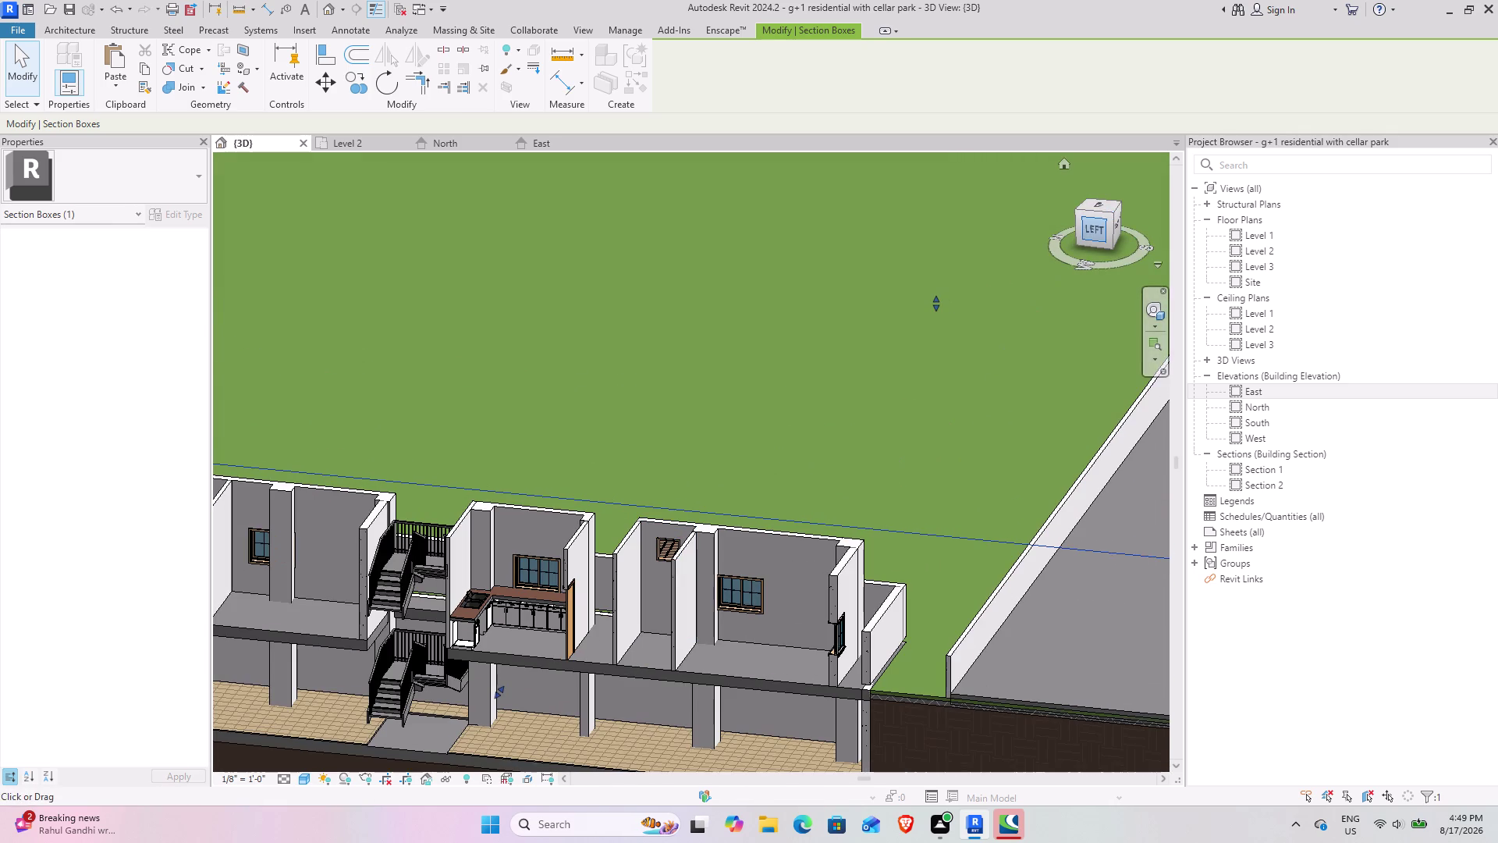
scroll(up, 3)
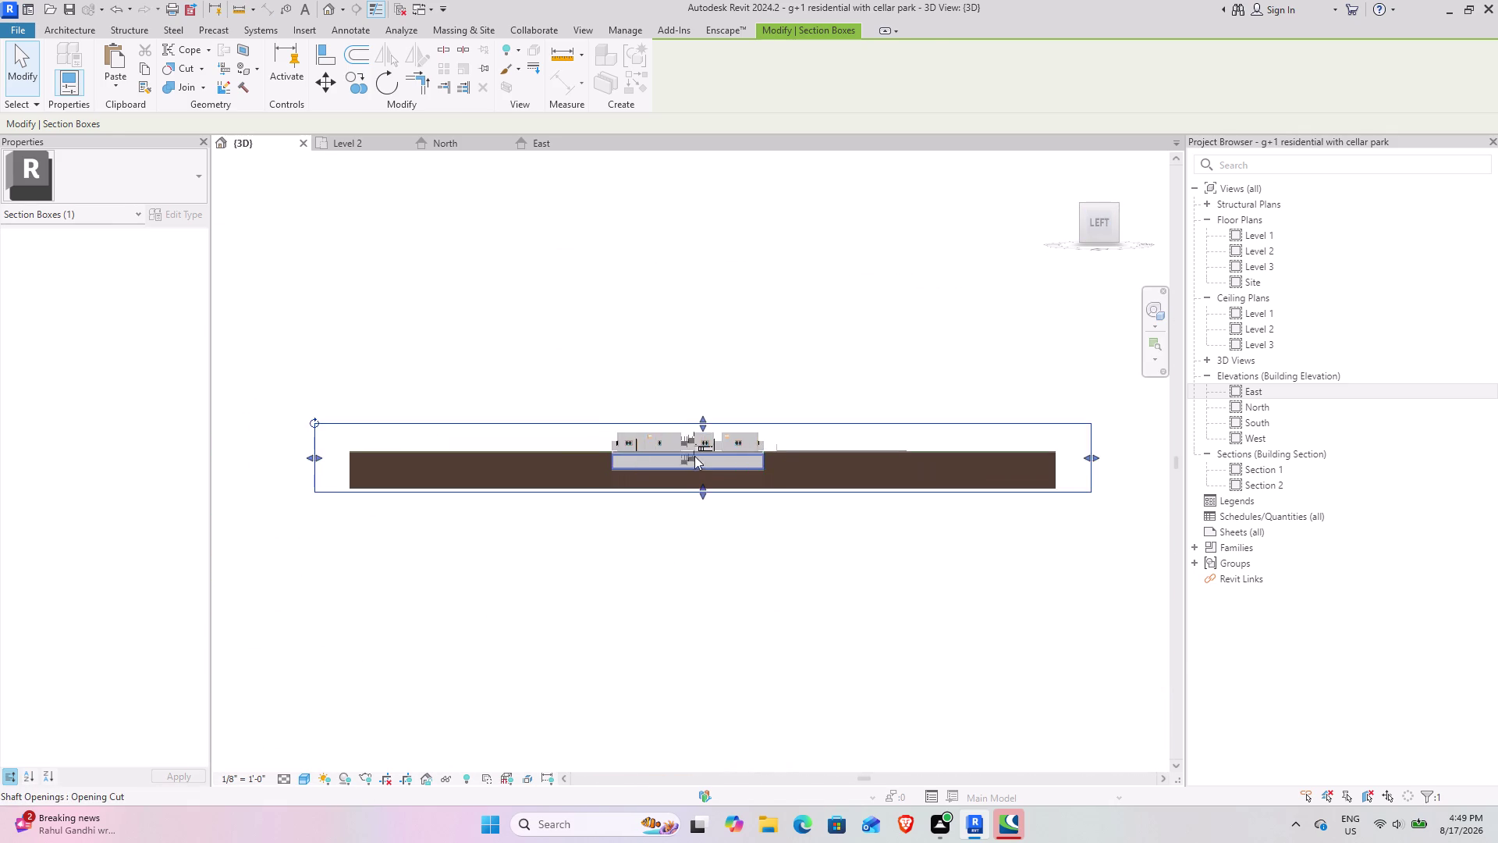
scroll(up, 3)
scroll(up, 3)
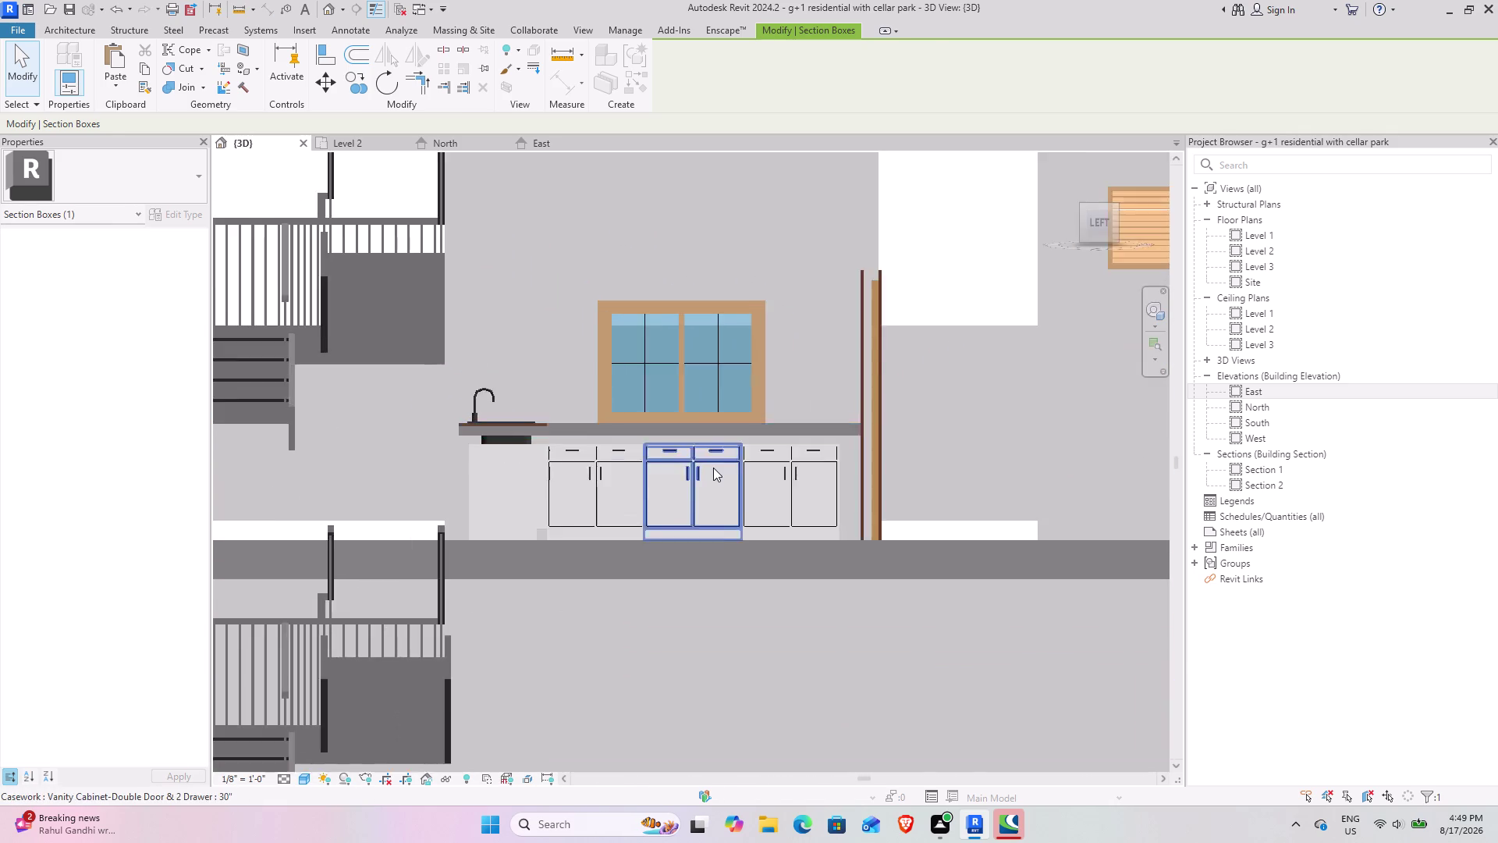
scroll(up, 3)
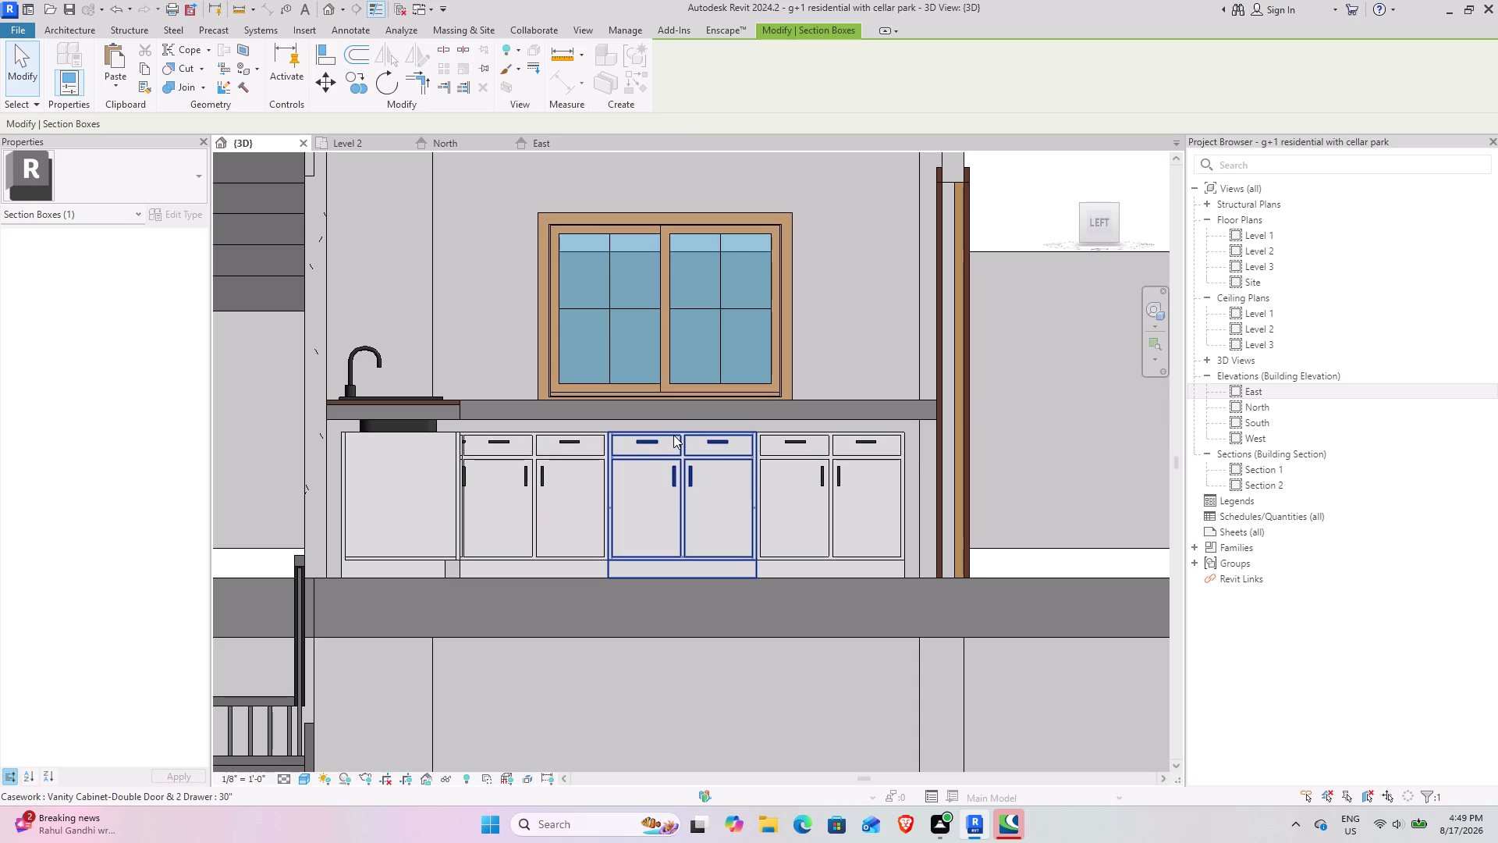
click(670, 433)
text(sa)
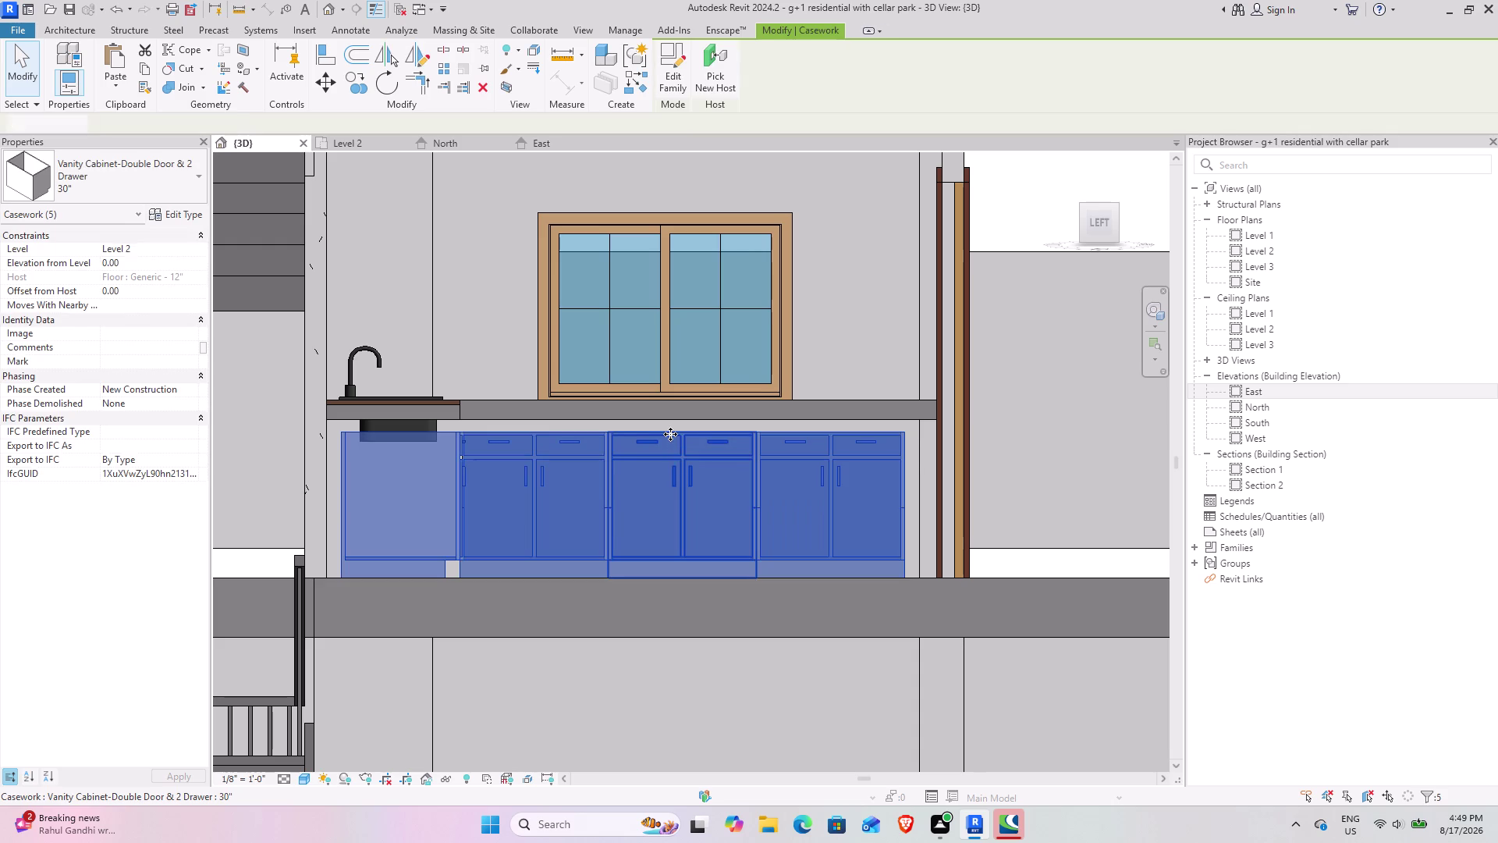
click(185, 209)
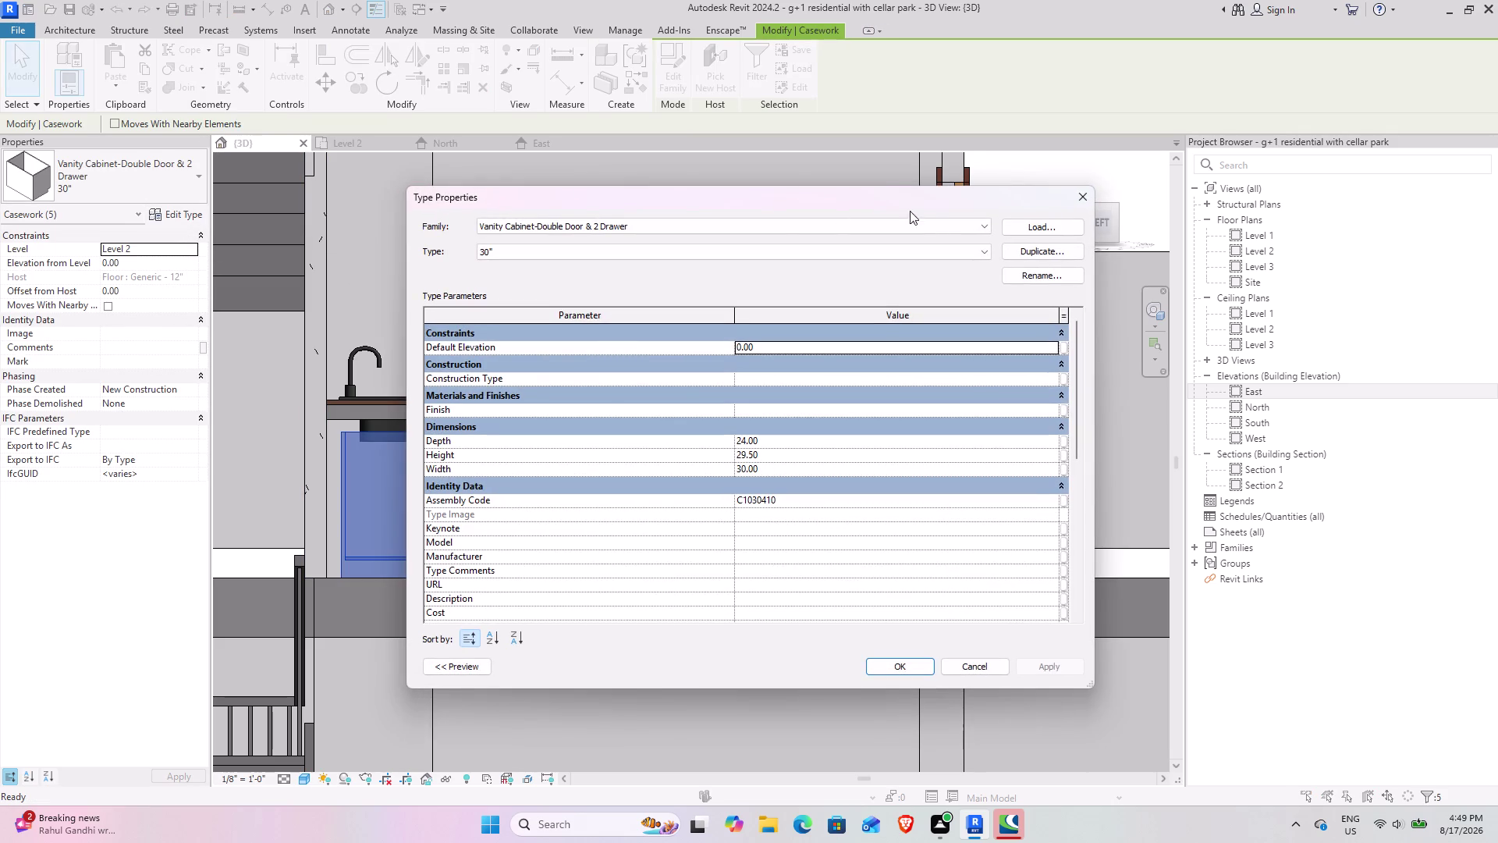
key(Escape)
key(Escape)
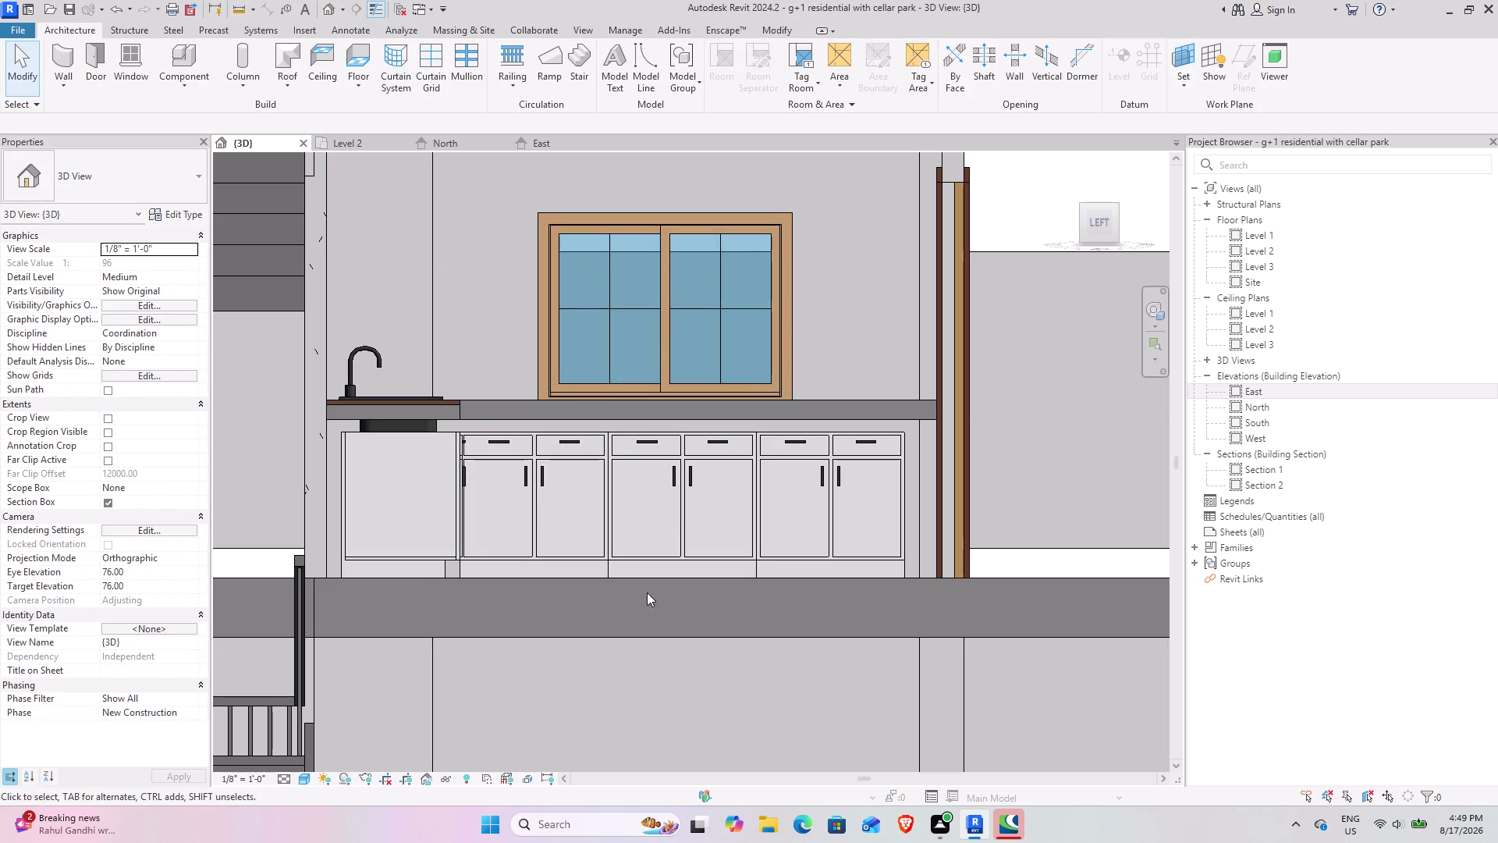
Pan across the sectioned view between the kitchen and both floors' stairs.
scroll(down, 3)
middle_drag(416, 541, 415, 542)
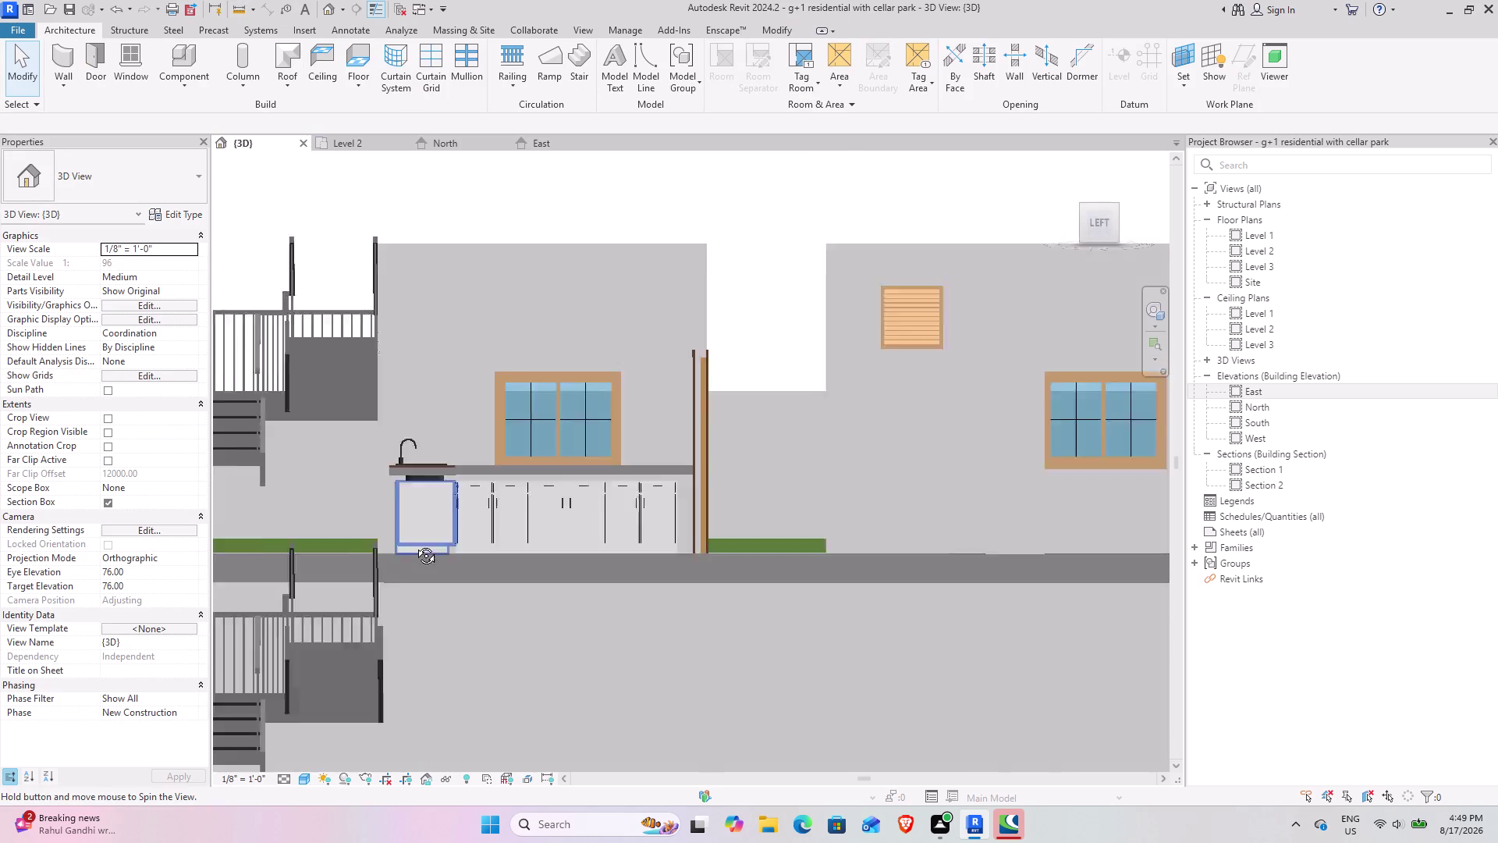
middle_drag(415, 542, 420, 556)
middle_drag(421, 556, 420, 533)
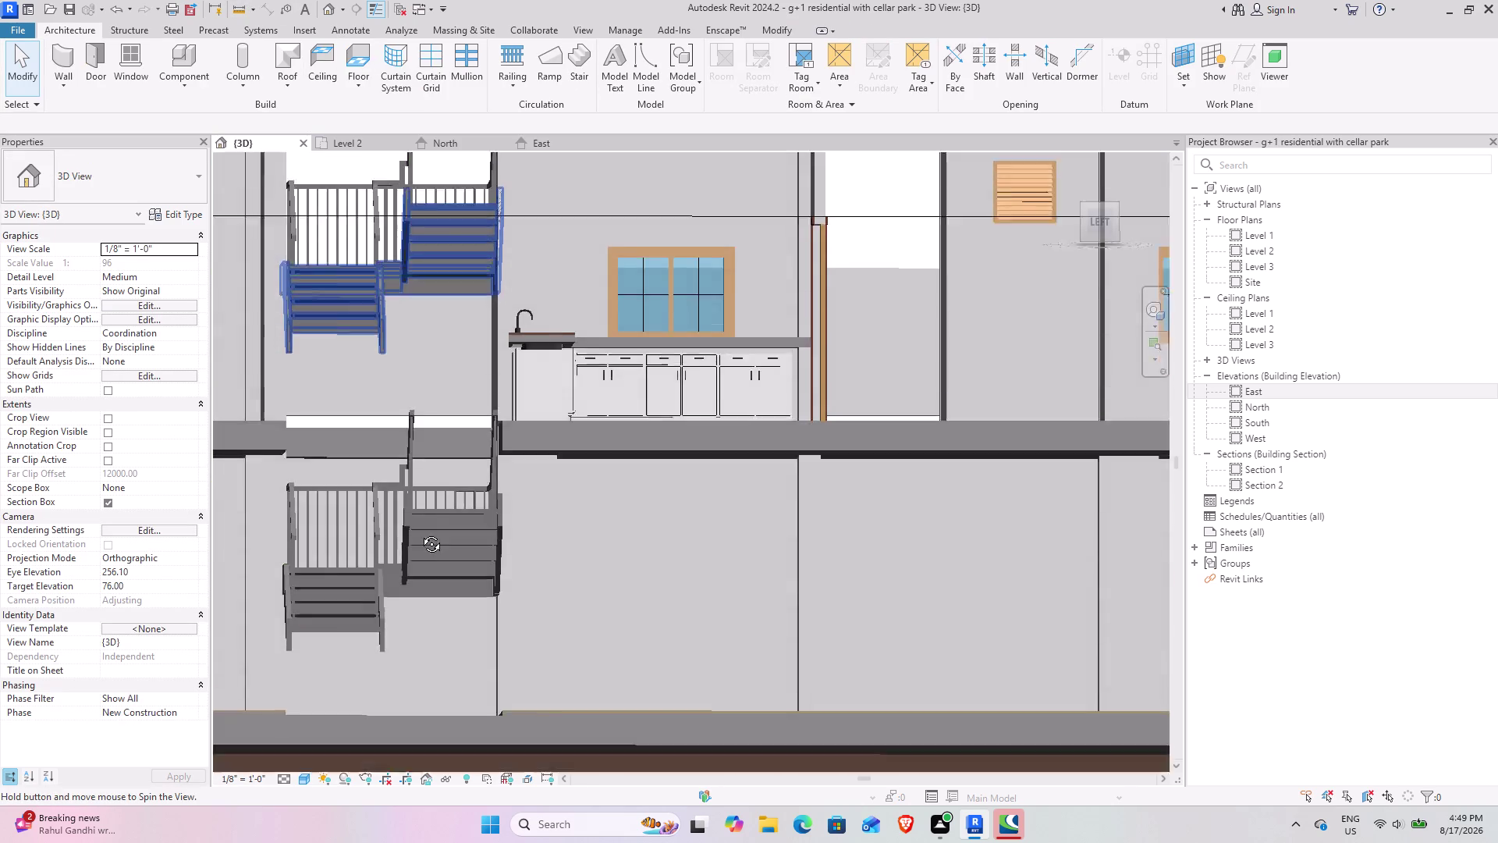
middle_drag(420, 533, 413, 552)
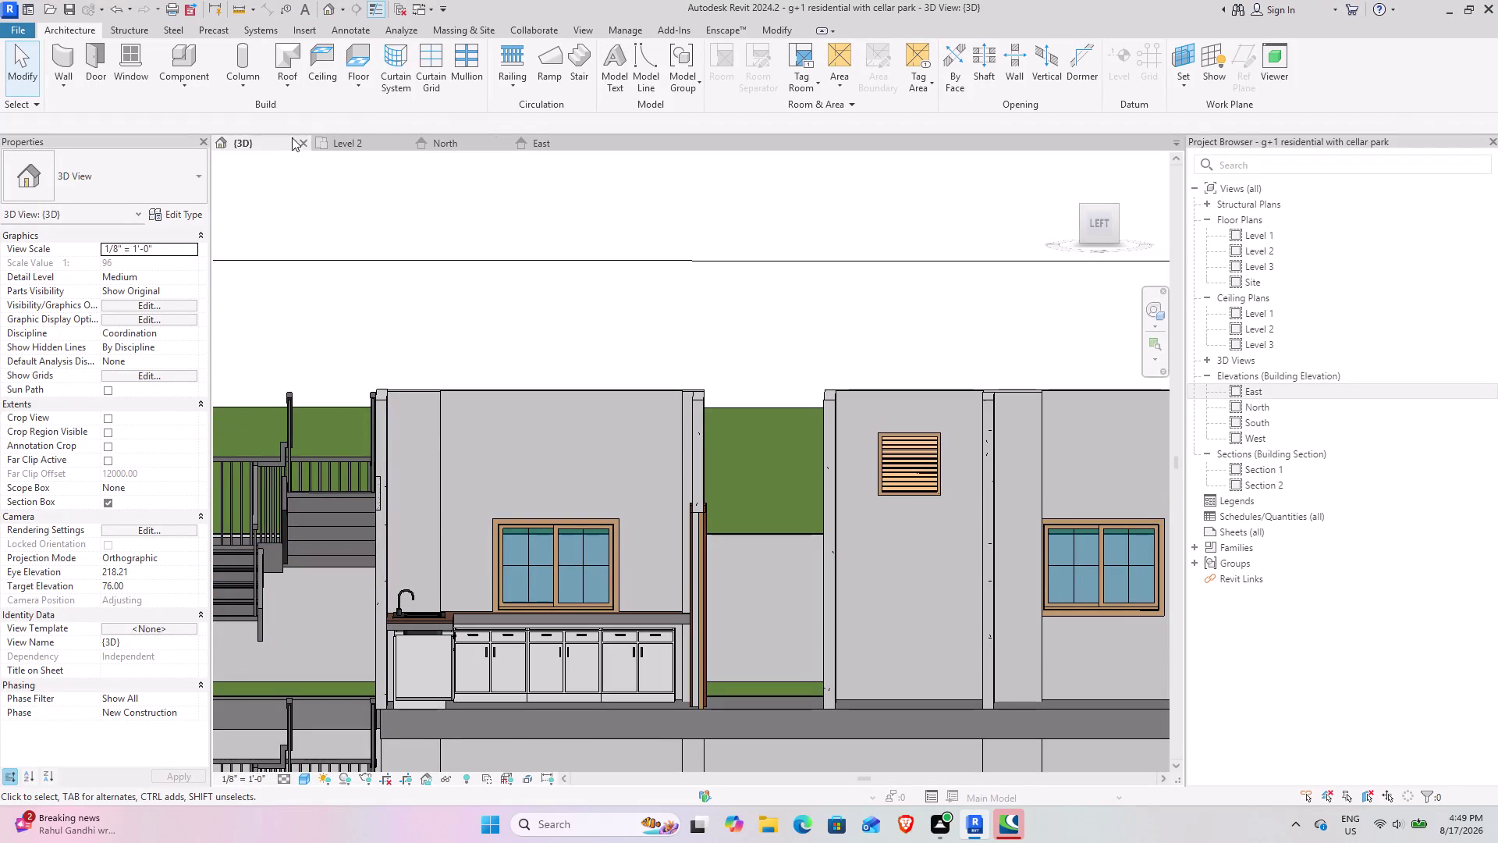
scroll(down, 3)
scroll(up, 3)
middle_drag(382, 537, 421, 540)
Zoom in and frame the cut kitchen counter and cabinets.
scroll(up, 3)
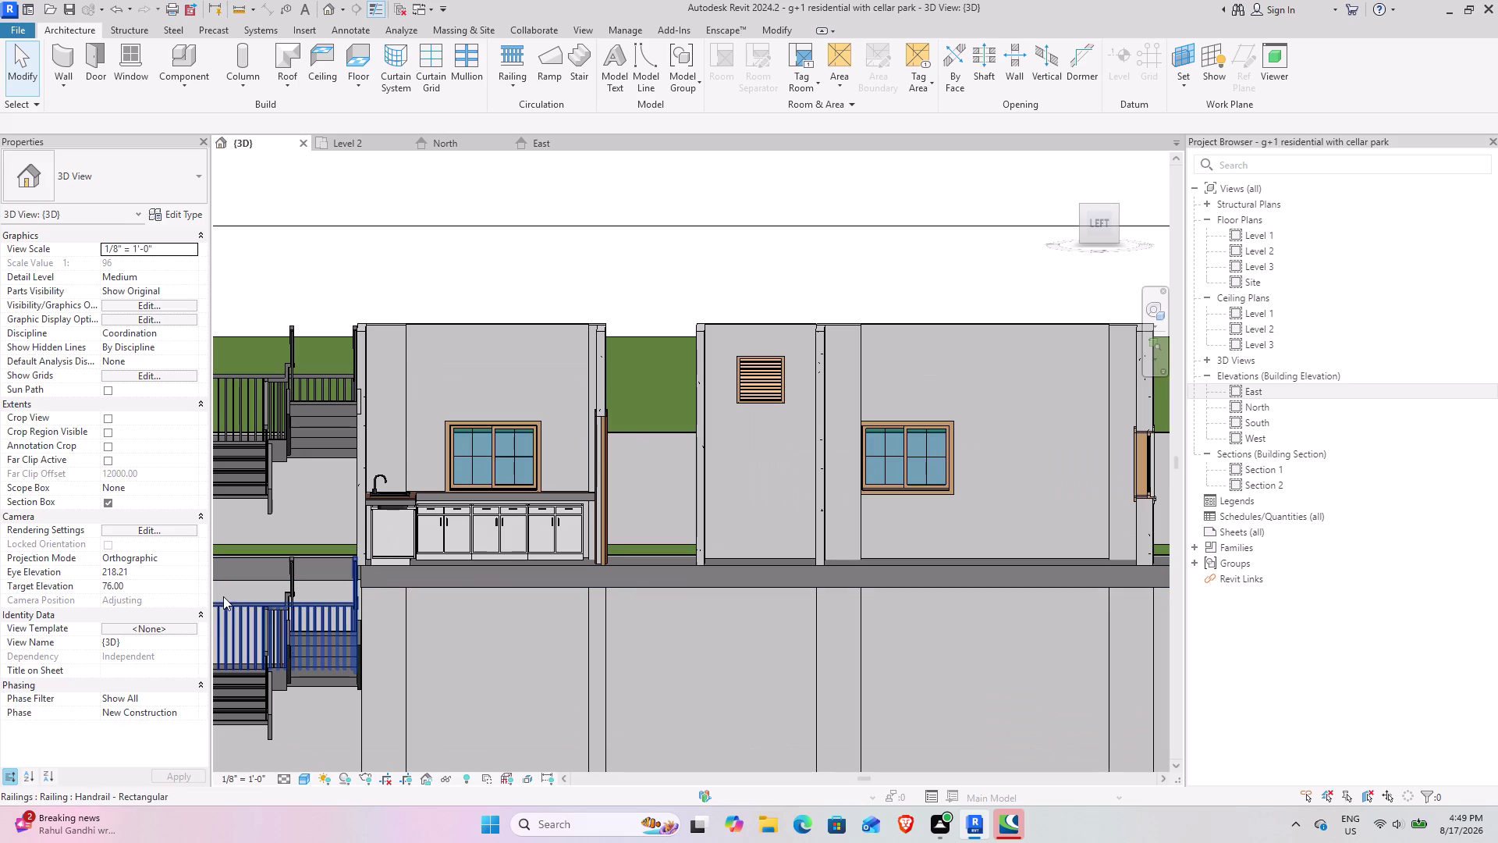
scroll(up, 3)
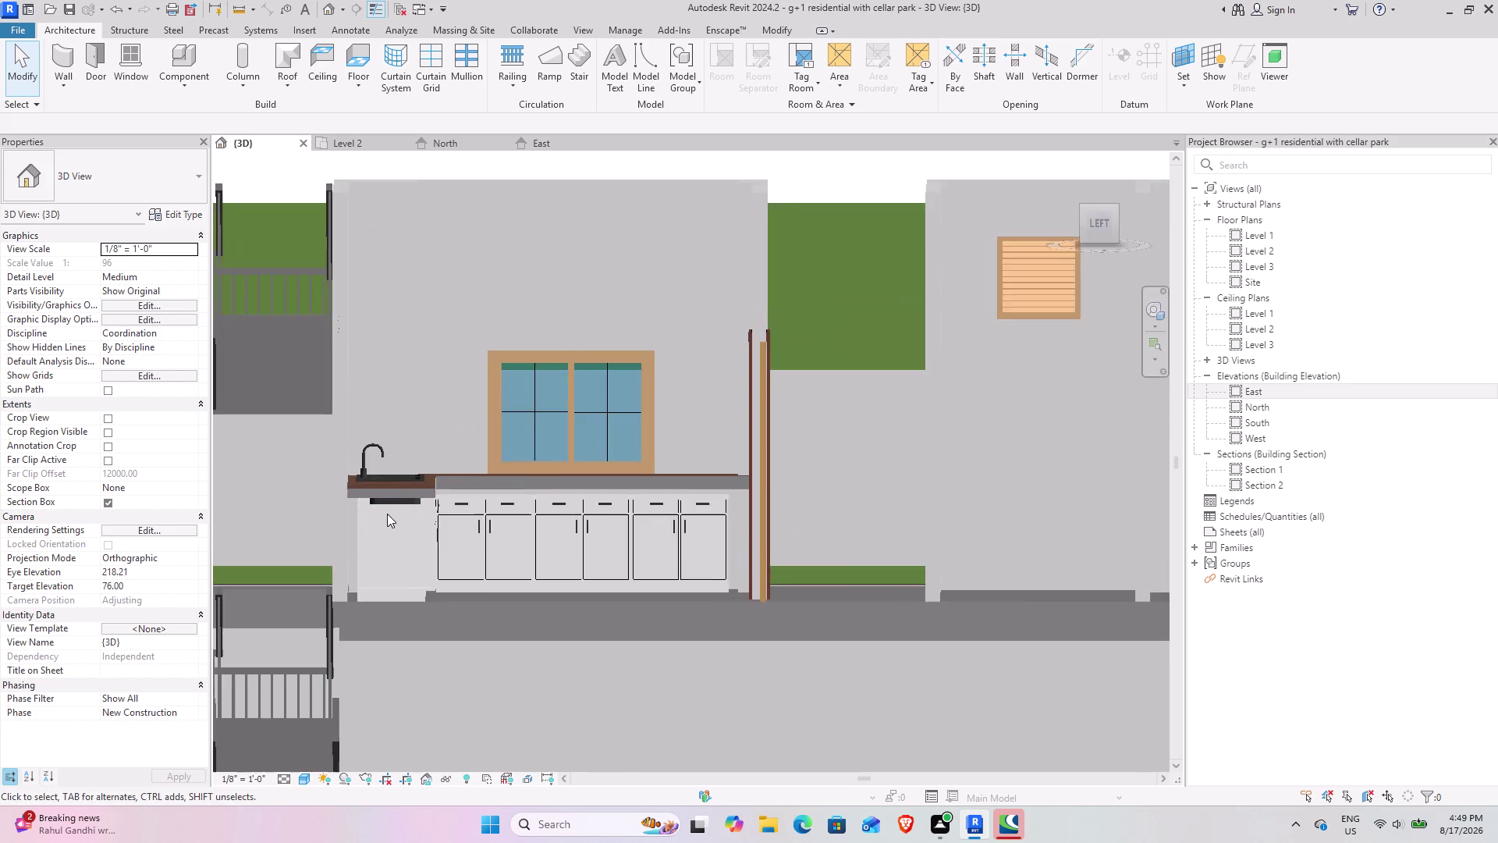
scroll(up, 3)
middle_drag(433, 494, 423, 493)
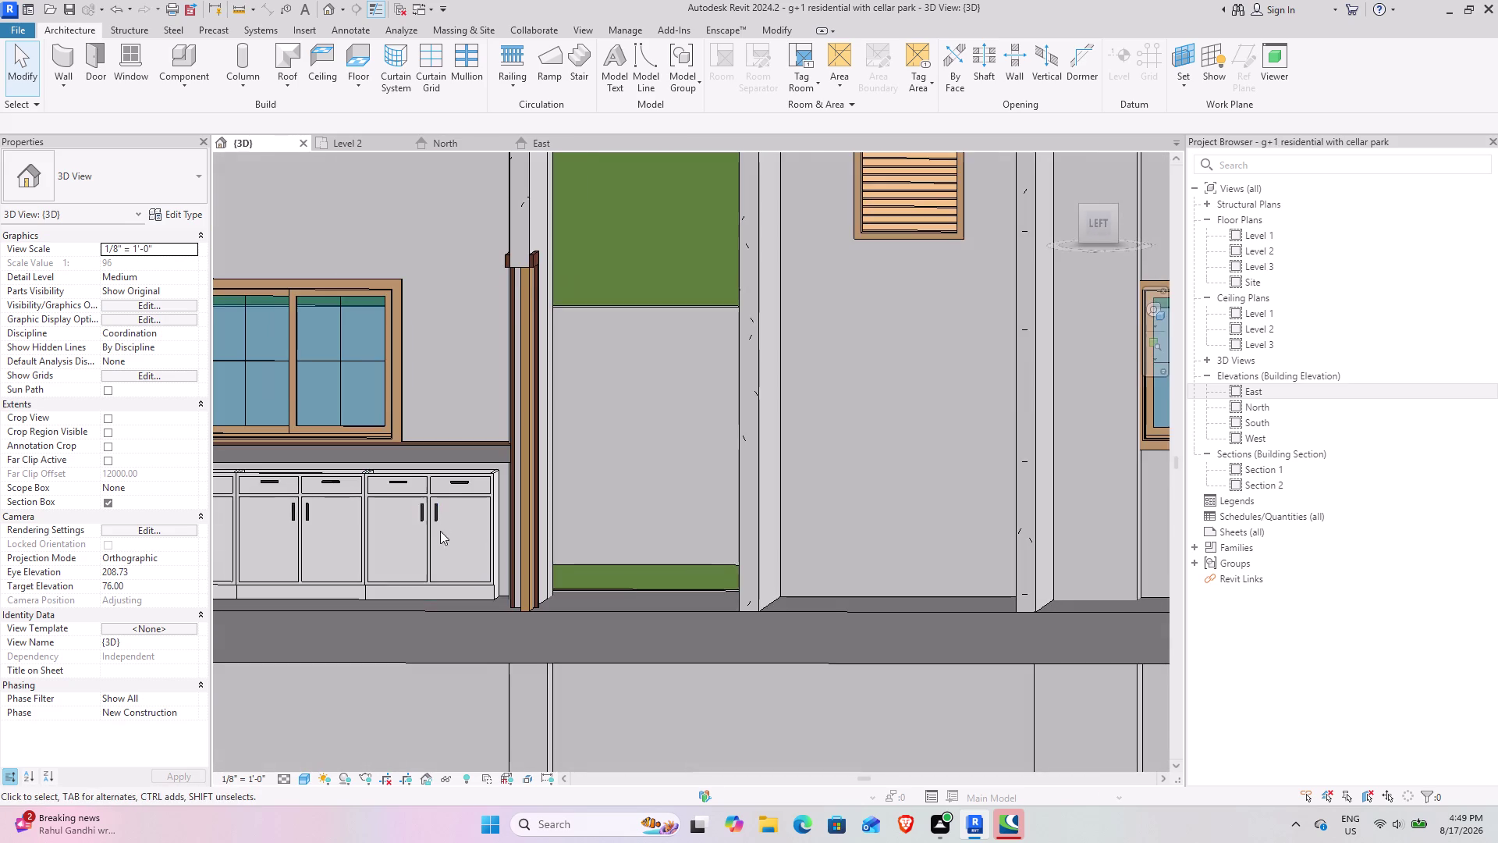
scroll(down, 3)
middle_click(342, 550)
middle_drag(359, 545, 493, 554)
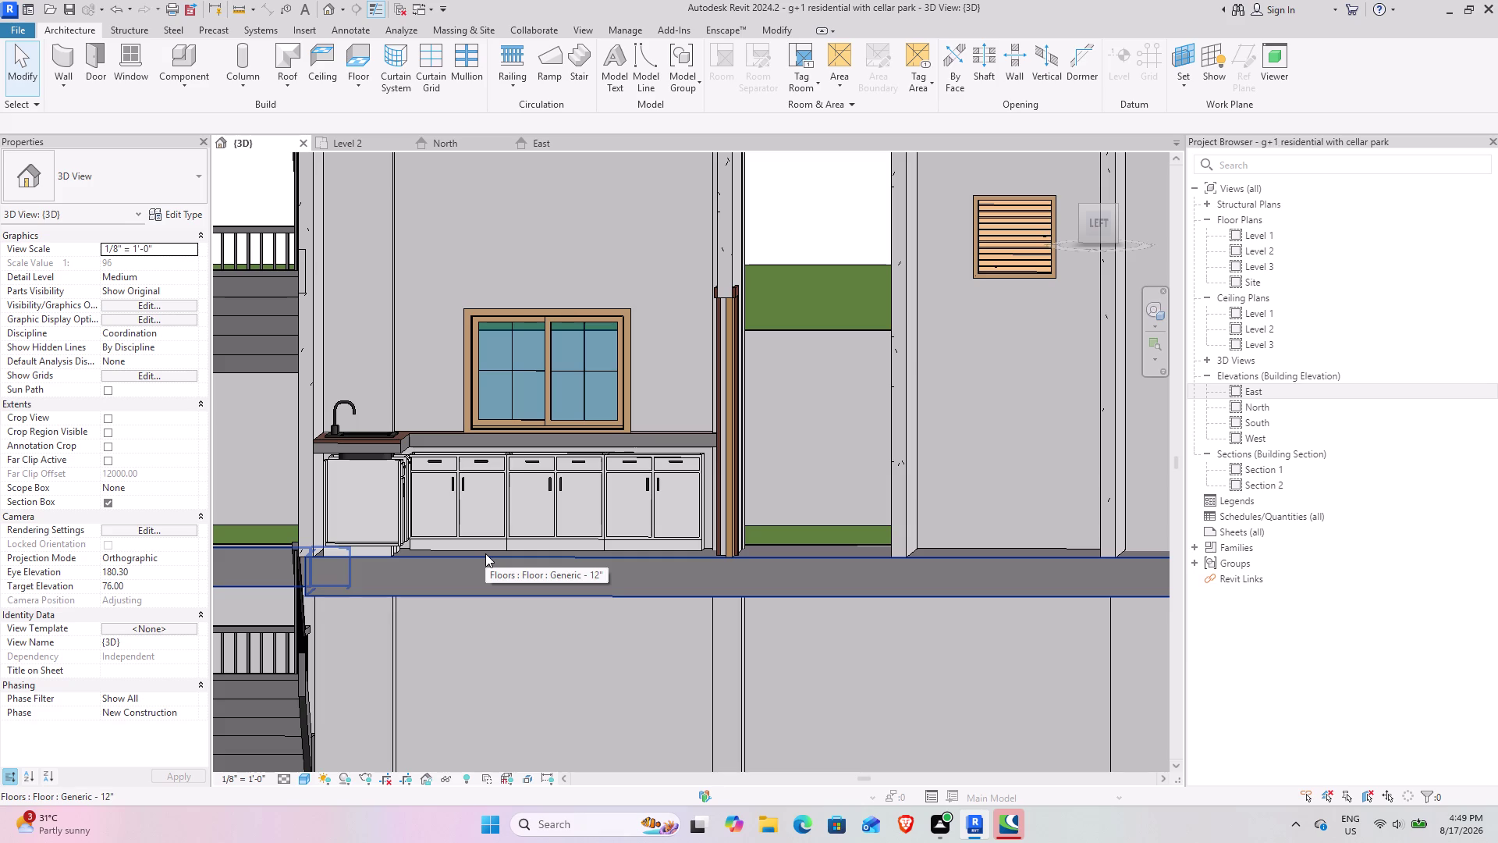
key(Escape)
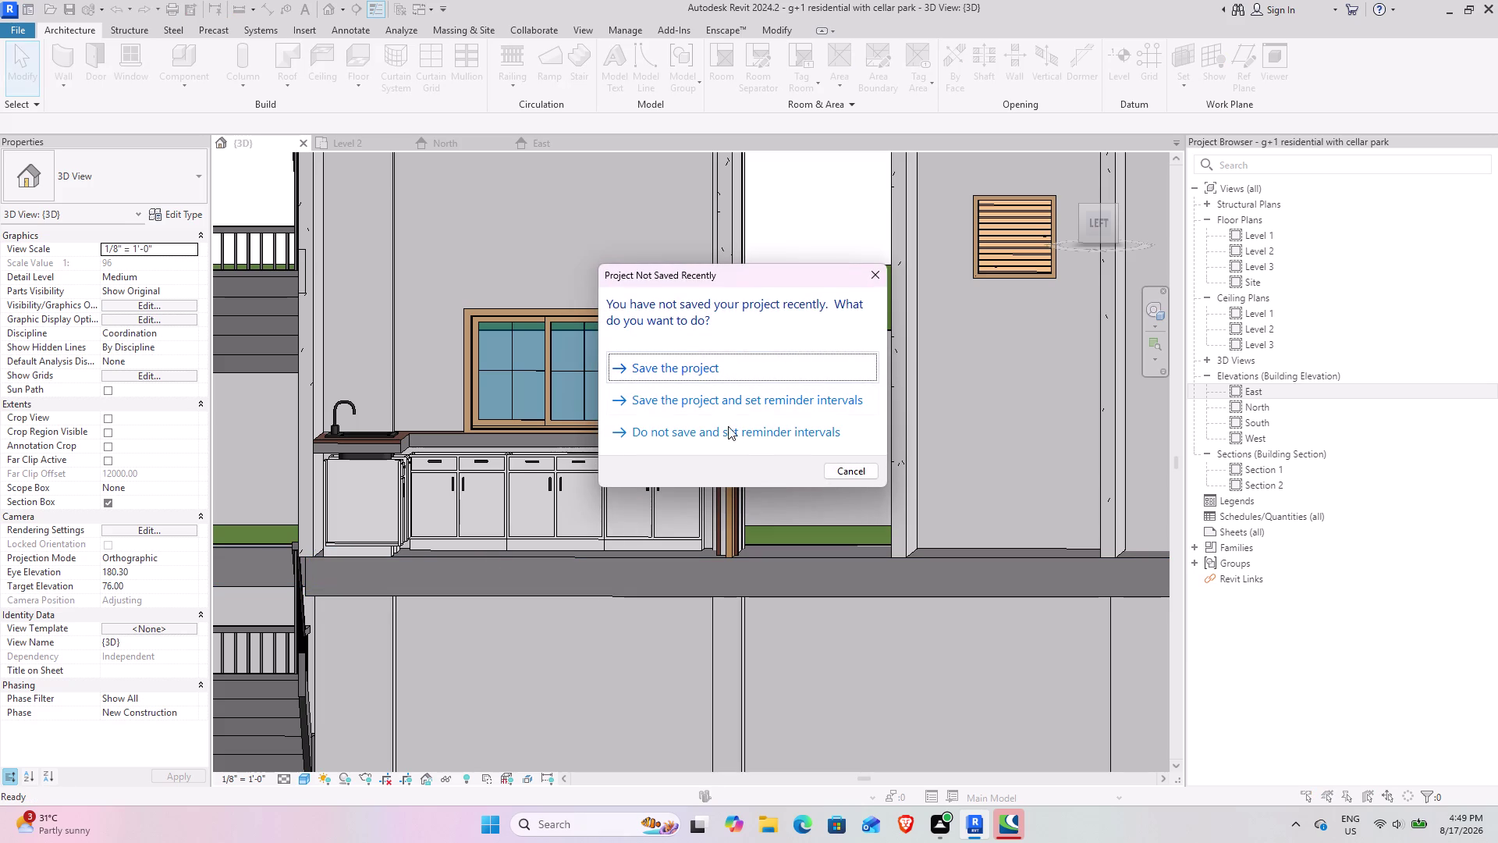
Dismiss the save reminder without saving and centre the sectioned building in the 3D view.
click(708, 370)
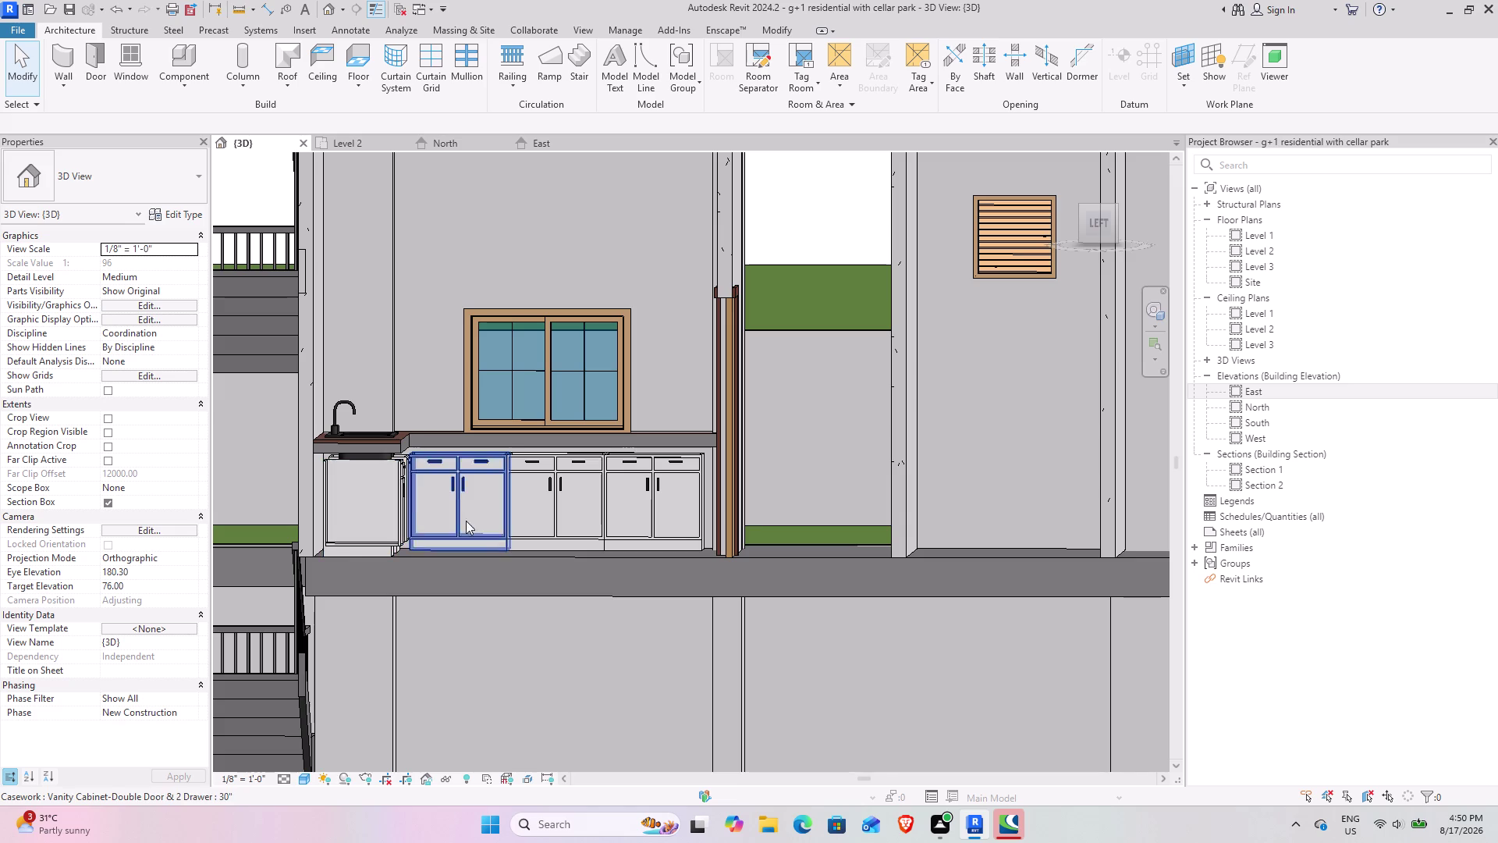
scroll(down, 3)
middle_drag(499, 554, 381, 597)
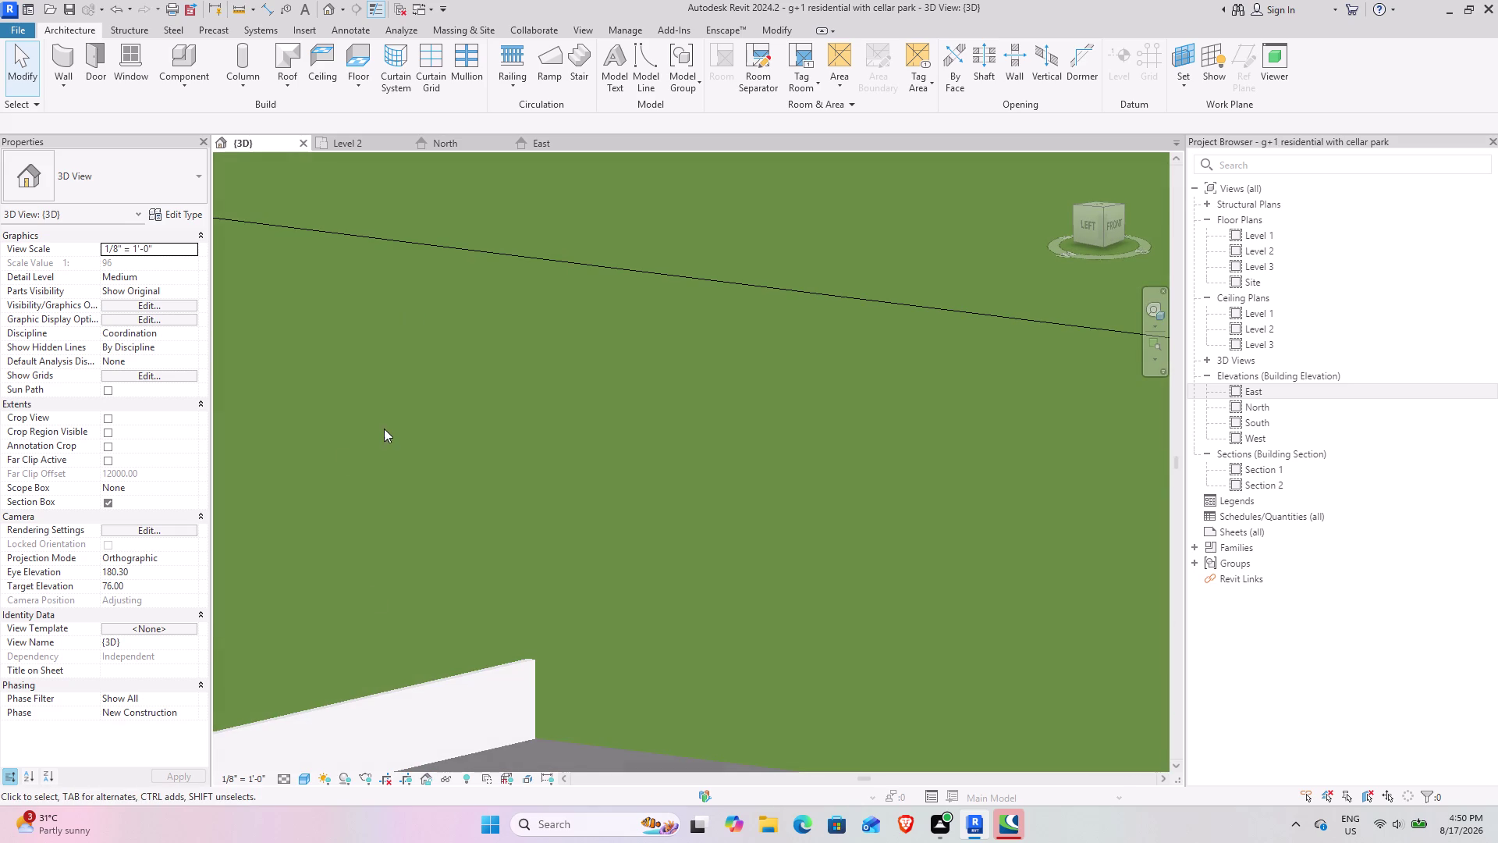
scroll(down, 3)
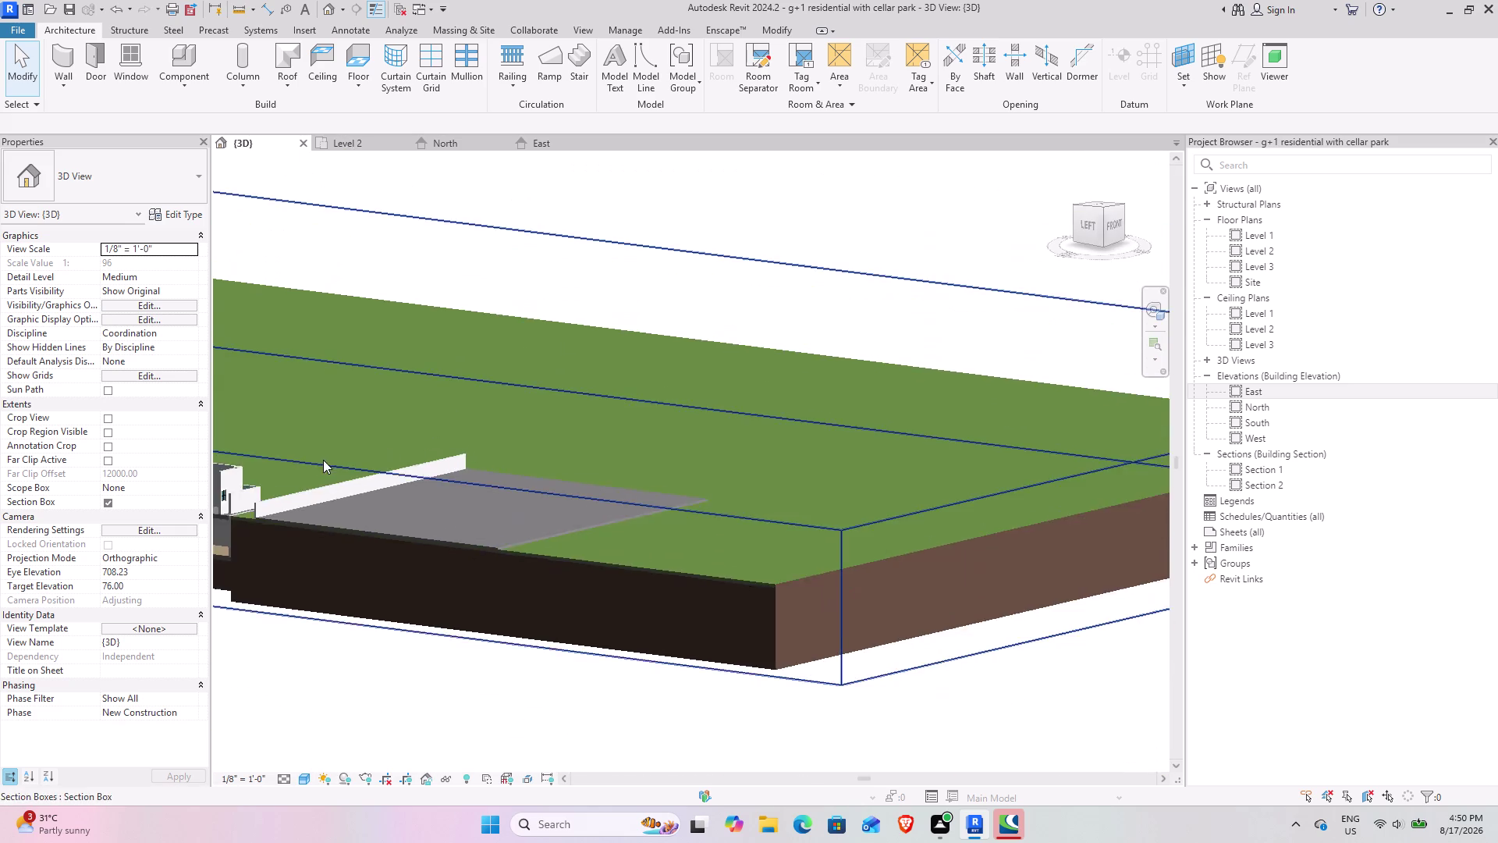
middle_drag(322, 460, 420, 490)
middle_drag(398, 485, 654, 303)
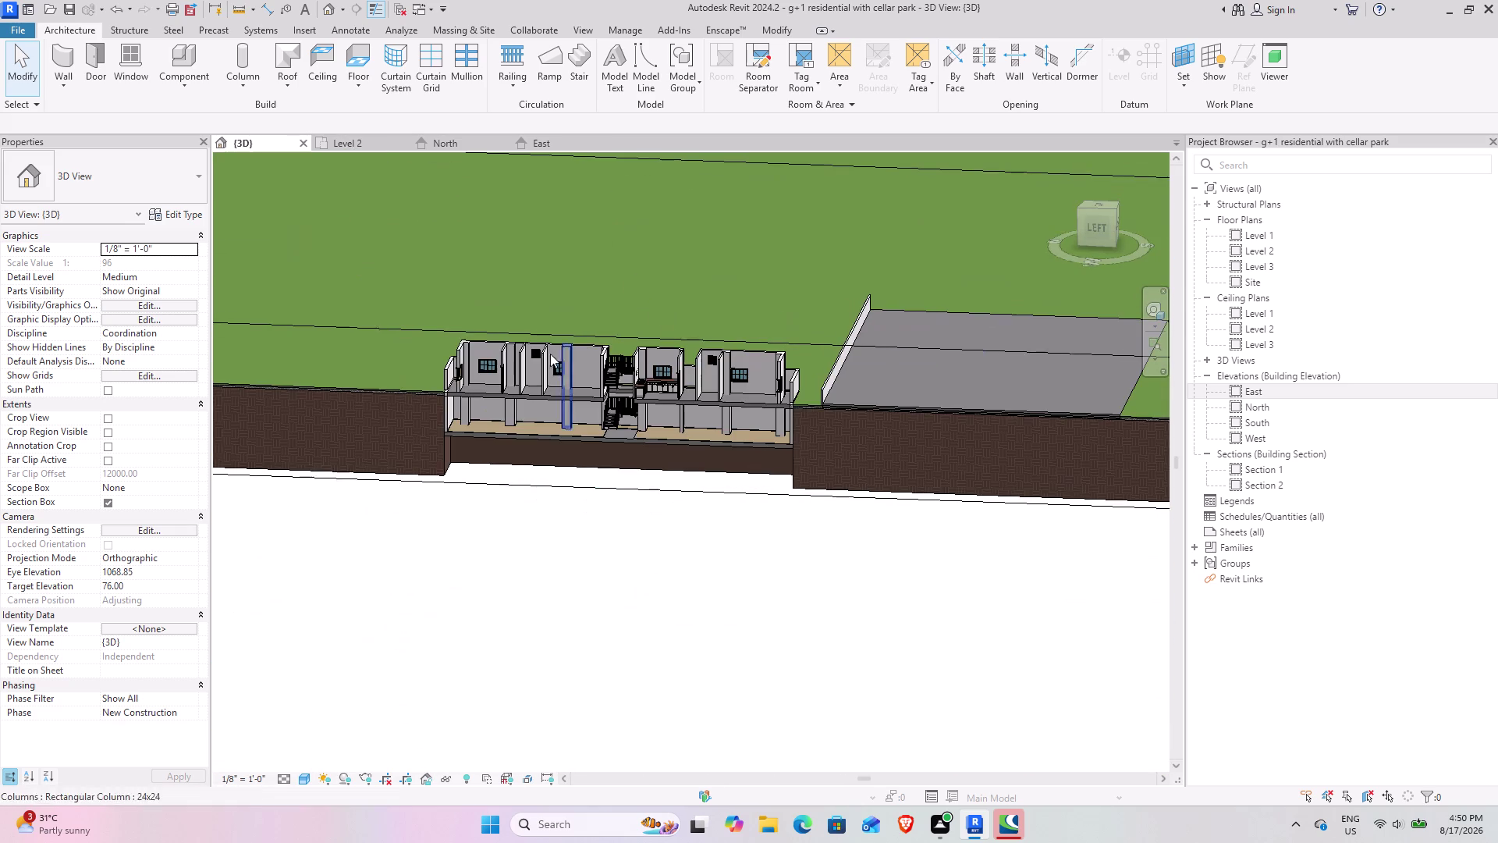
middle_drag(567, 409, 489, 444)
middle_drag(389, 451, 575, 371)
scroll(up, 3)
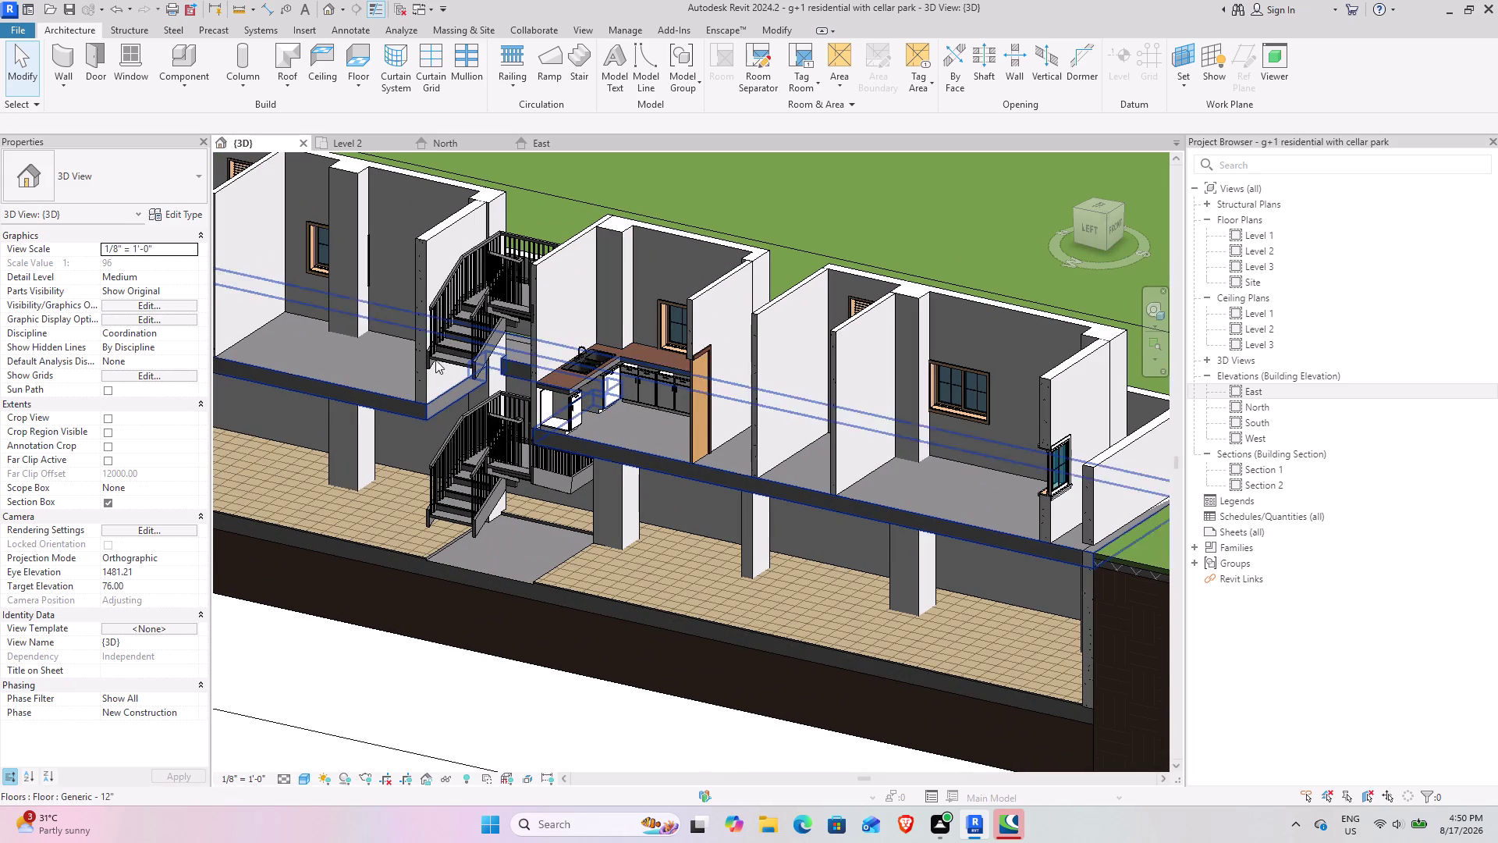
Turn off the 3D section box, pan across the site, then show the Level 2 plan.
click(109, 502)
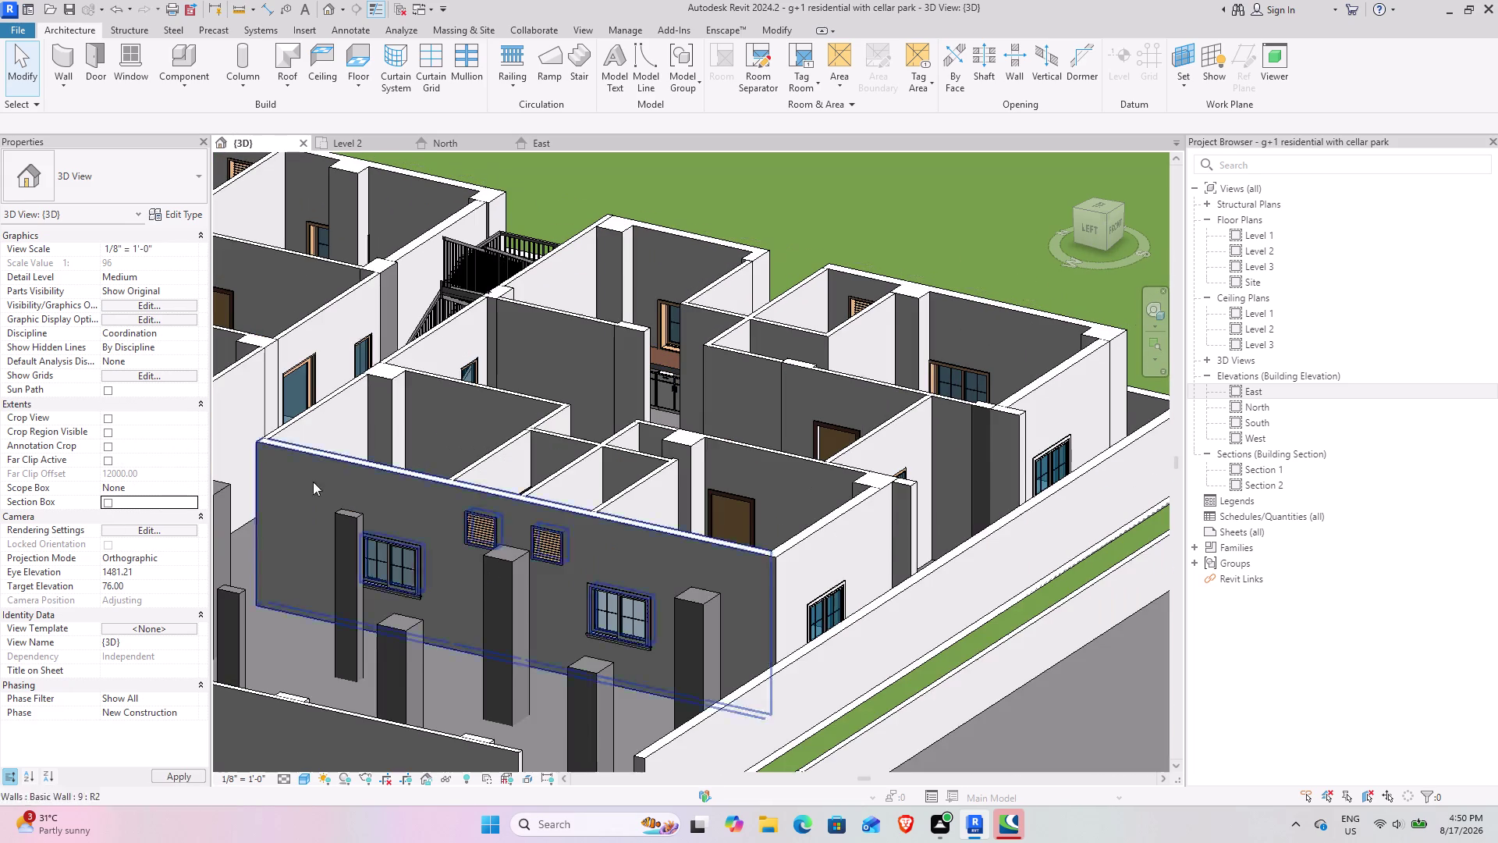
scroll(down, 3)
middle_drag(404, 462, 317, 533)
middle_drag(320, 493, 487, 571)
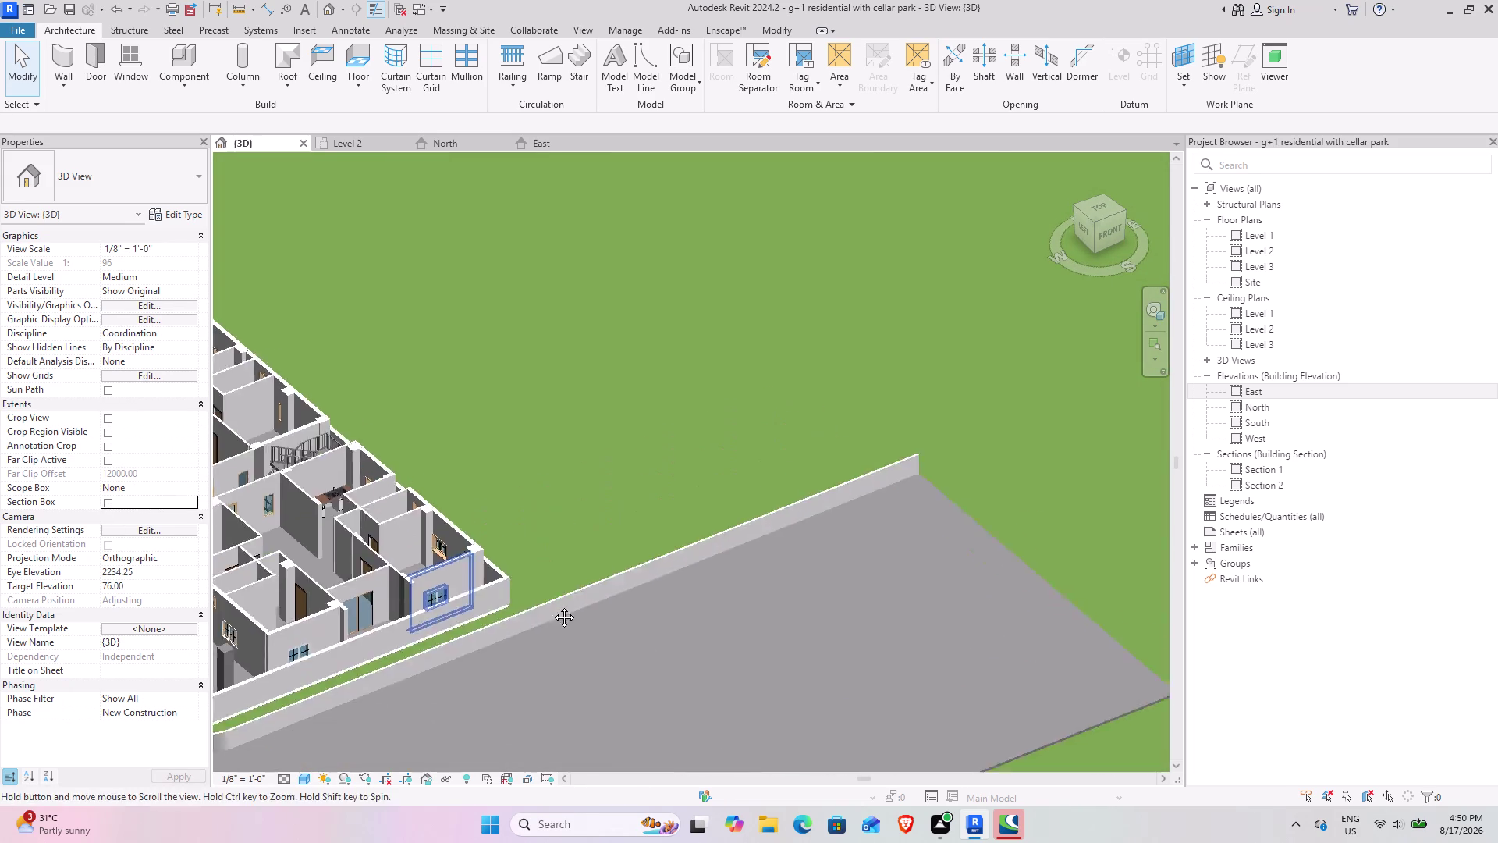
middle_drag(487, 571, 584, 614)
click(366, 146)
Move the Section 1 line on Level 2 so it cuts through the kitchen.
scroll(down, 3)
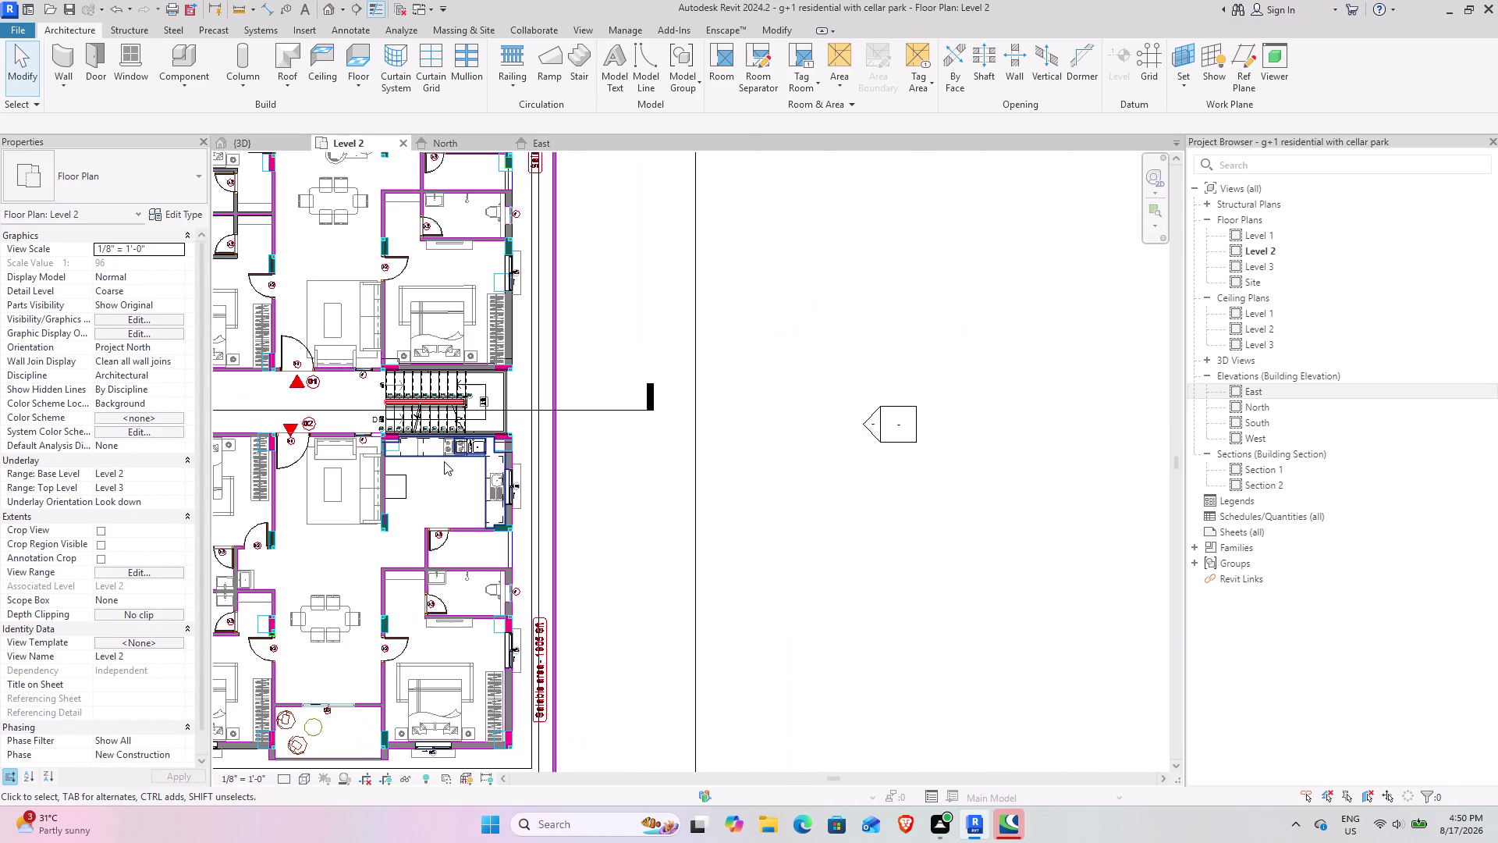
middle_drag(394, 444, 573, 430)
scroll(down, 3)
middle_drag(360, 426, 533, 426)
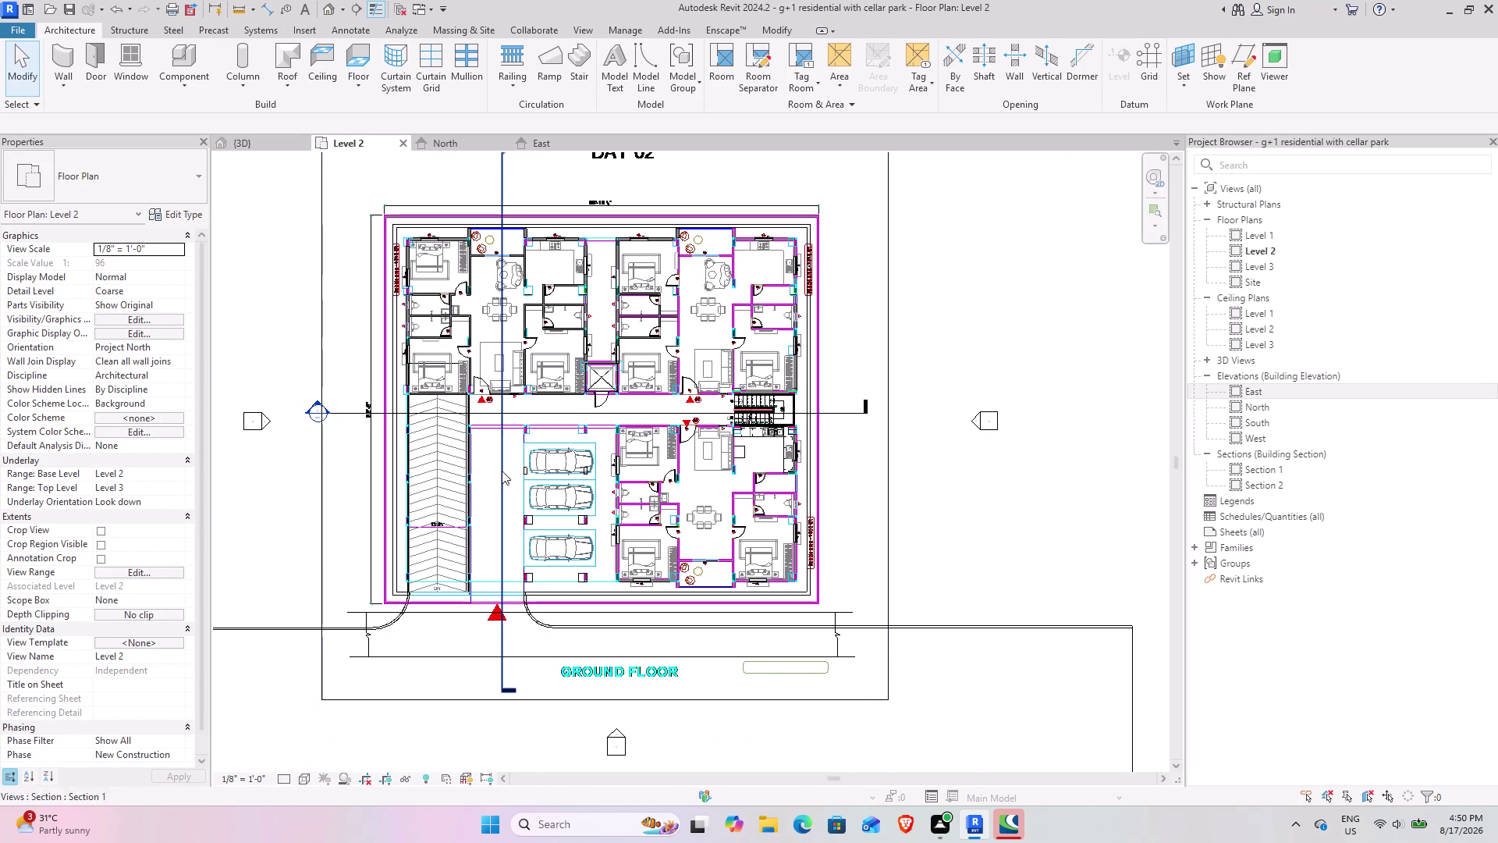
click(503, 474)
middle_drag(551, 455, 477, 444)
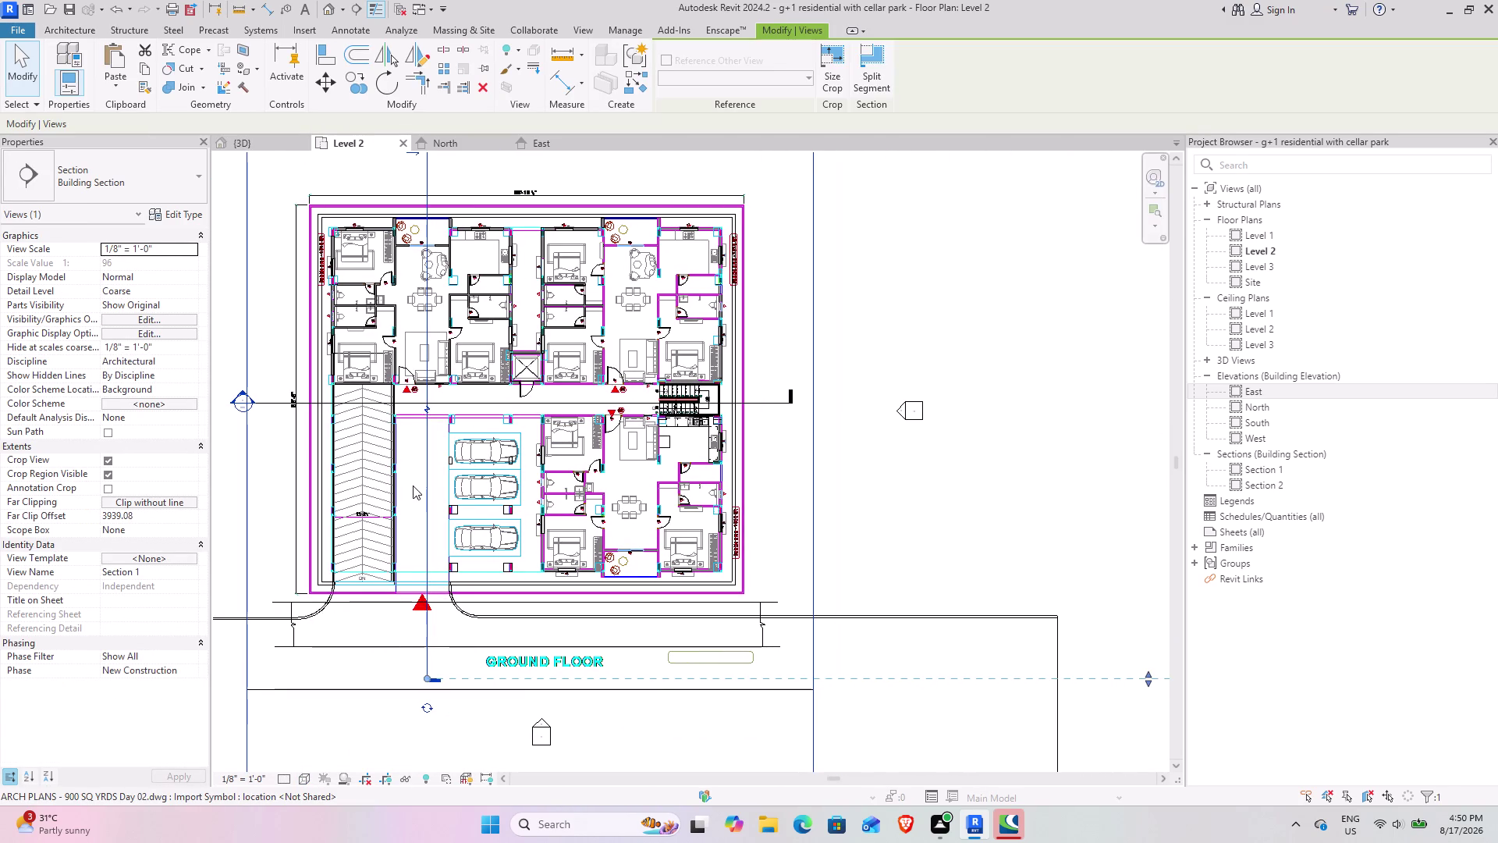
drag(427, 480, 692, 484)
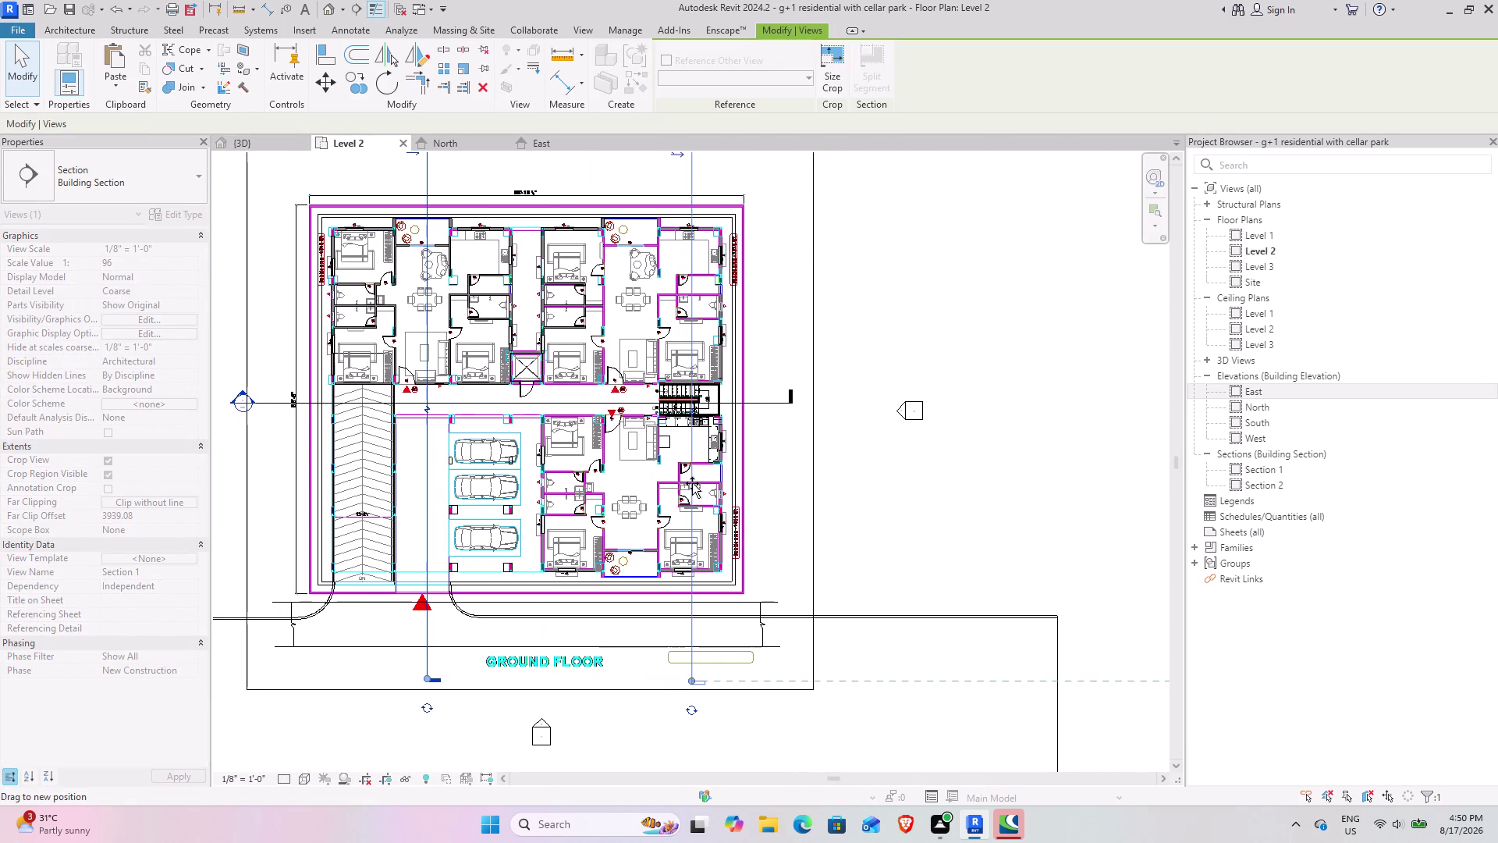
drag(693, 483, 680, 483)
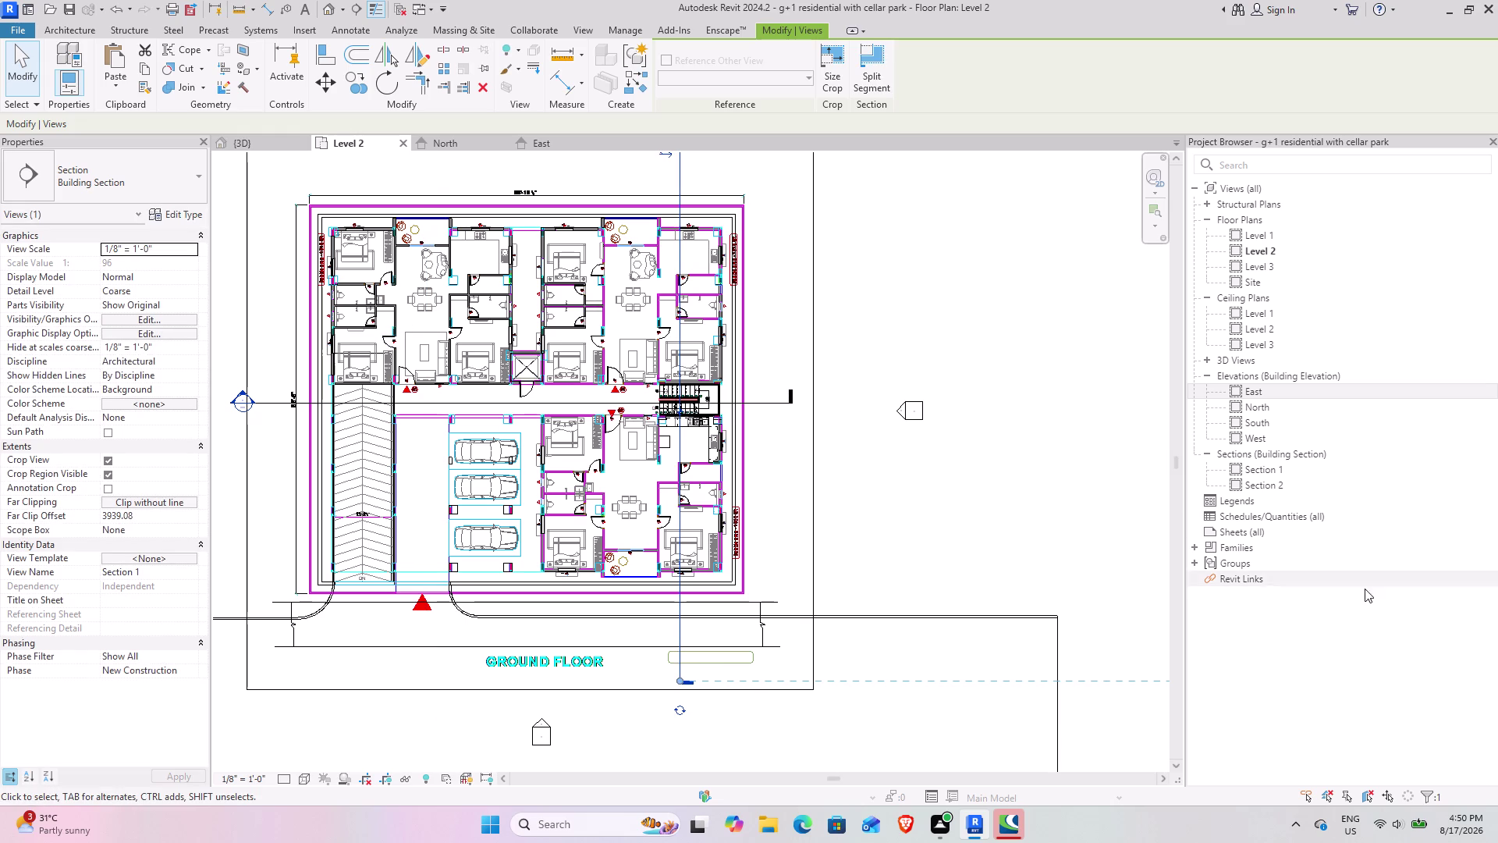
Open Section 2, then Section 1, and raise Section 1's upper crop boundary.
double_click(1281, 483)
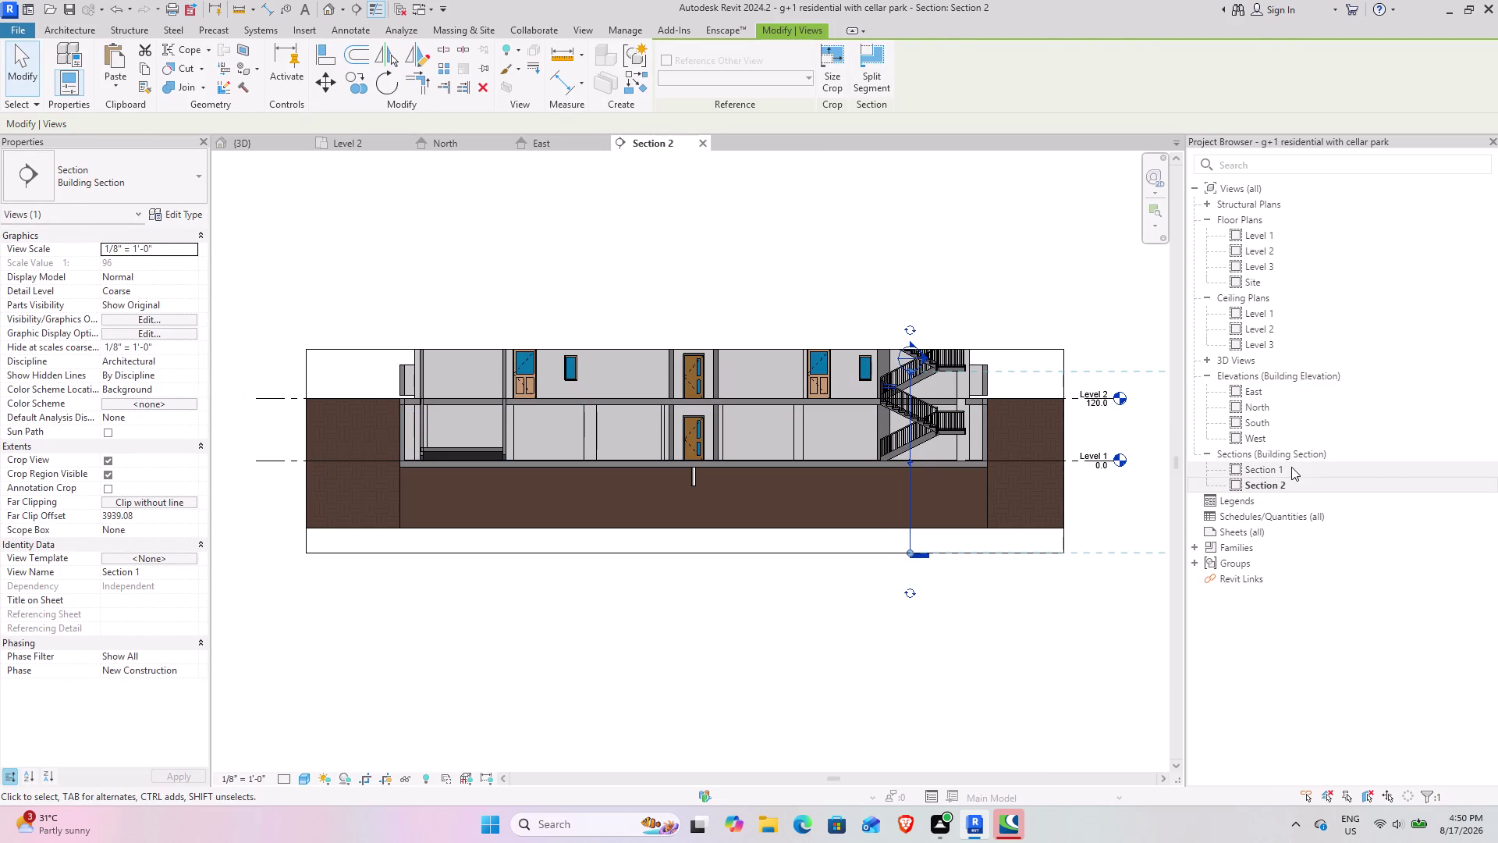
double_click(1292, 467)
scroll(up, 3)
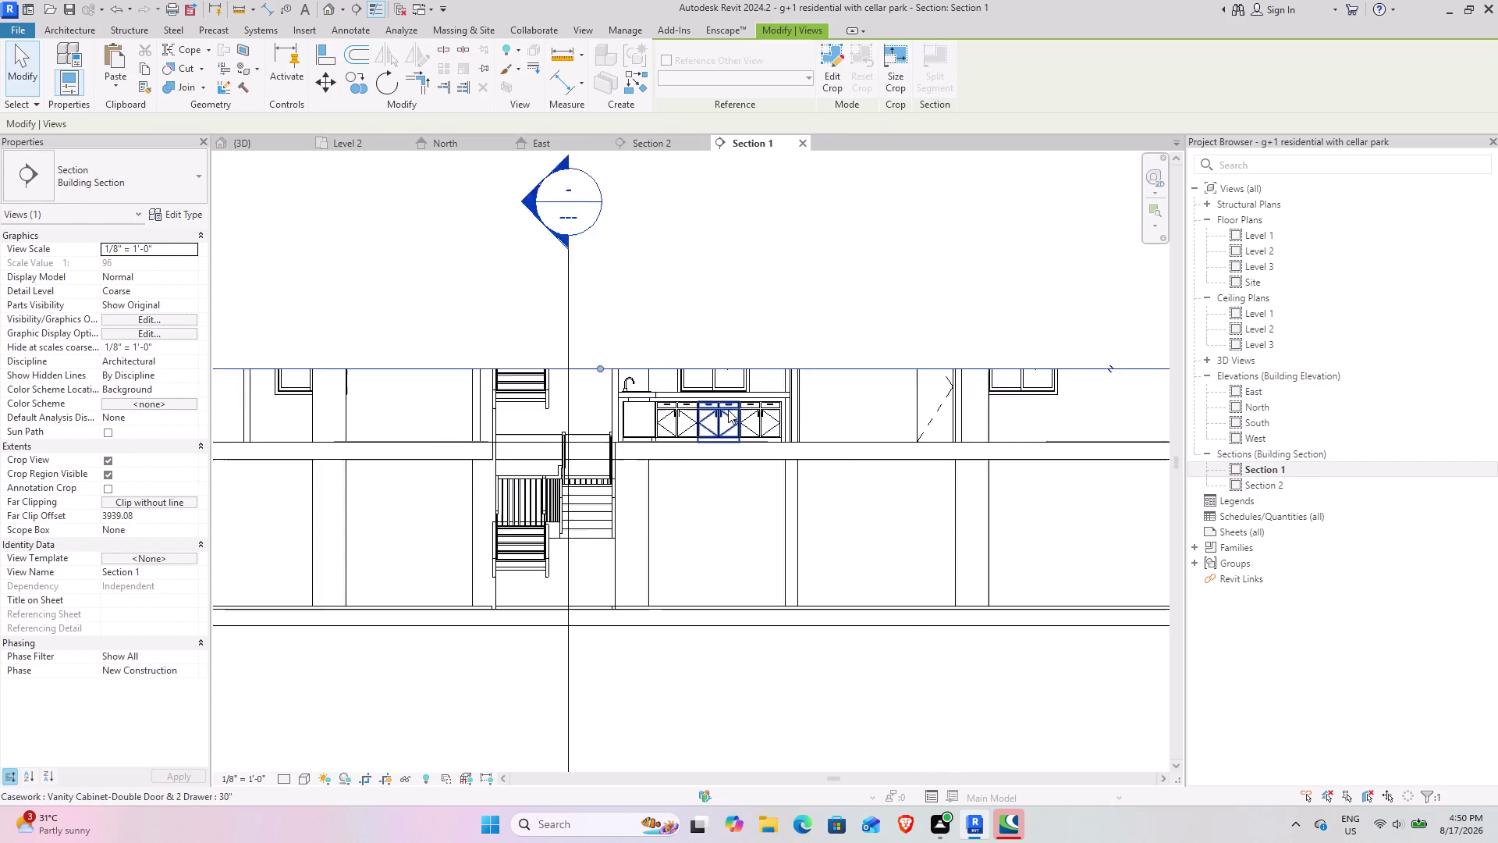
scroll(up, 3)
drag(500, 337, 500, 280)
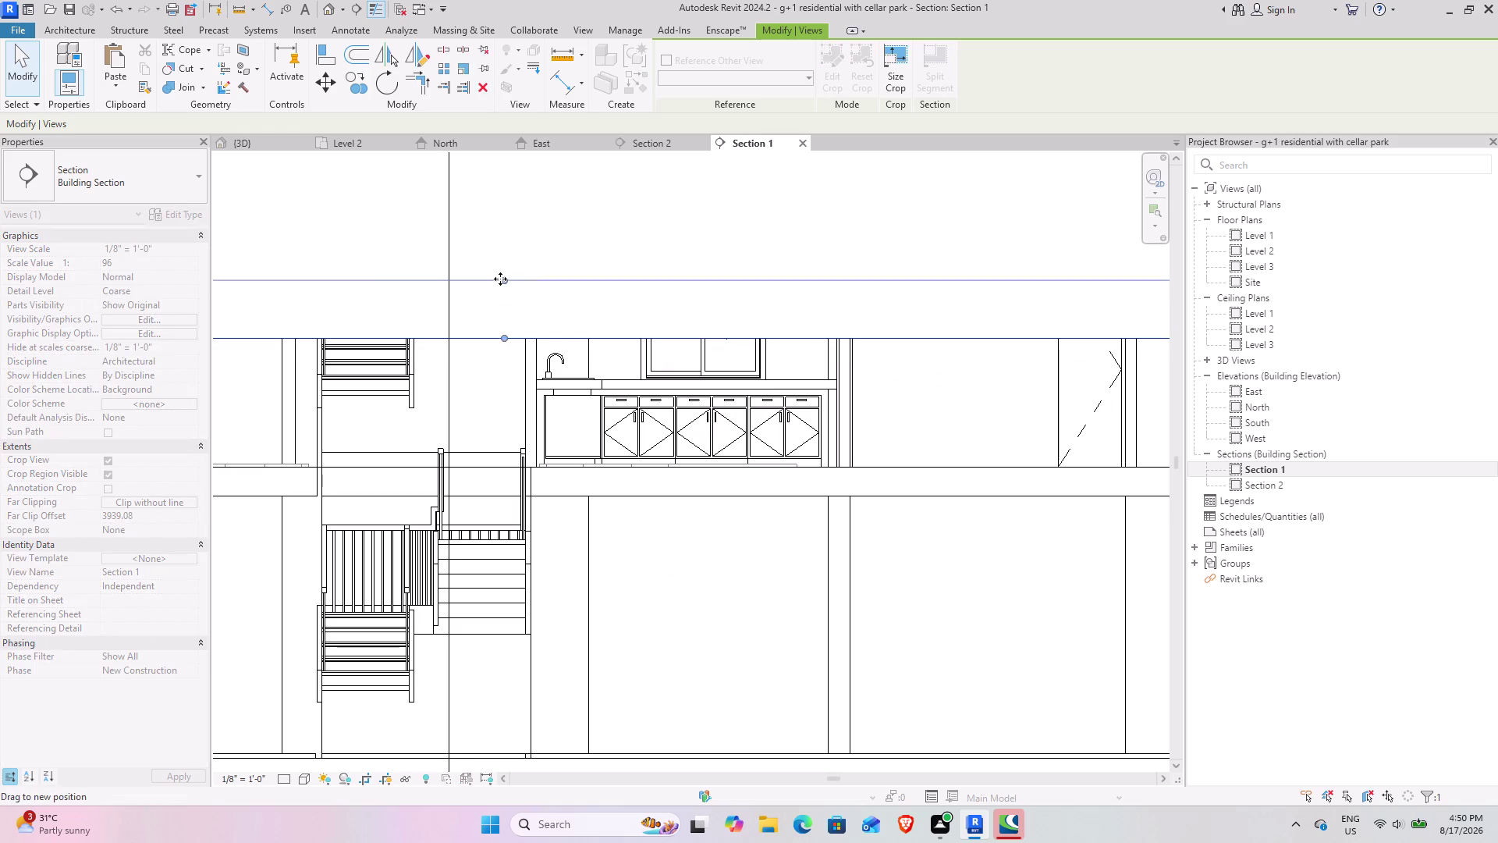
drag(501, 279, 500, 278)
Zoom to the kitchen cabinets in Section 1 and check the imported floor linework beneath them.
middle_drag(632, 393, 554, 501)
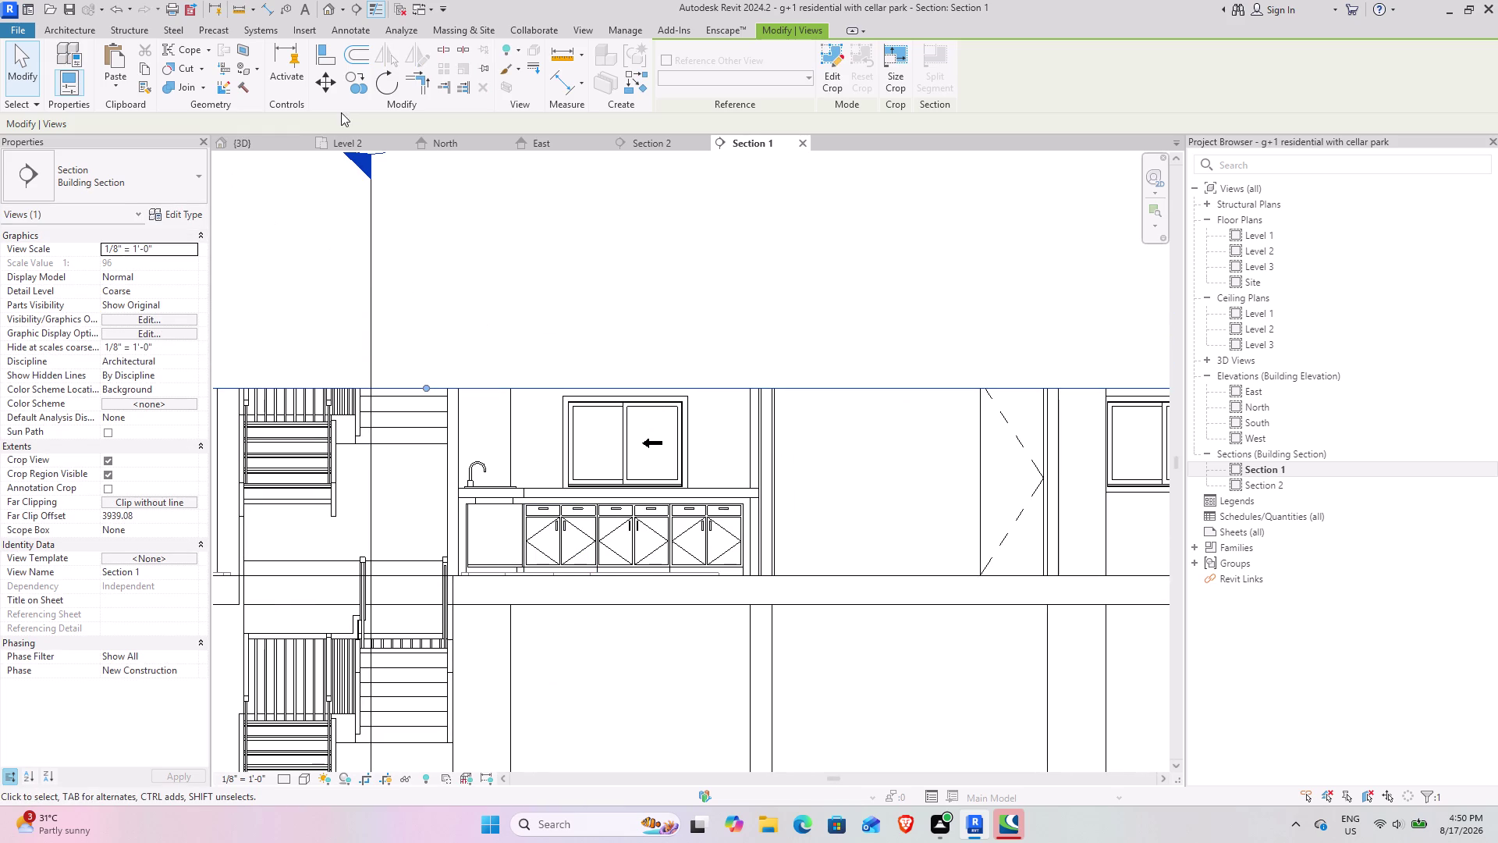
scroll(up, 3)
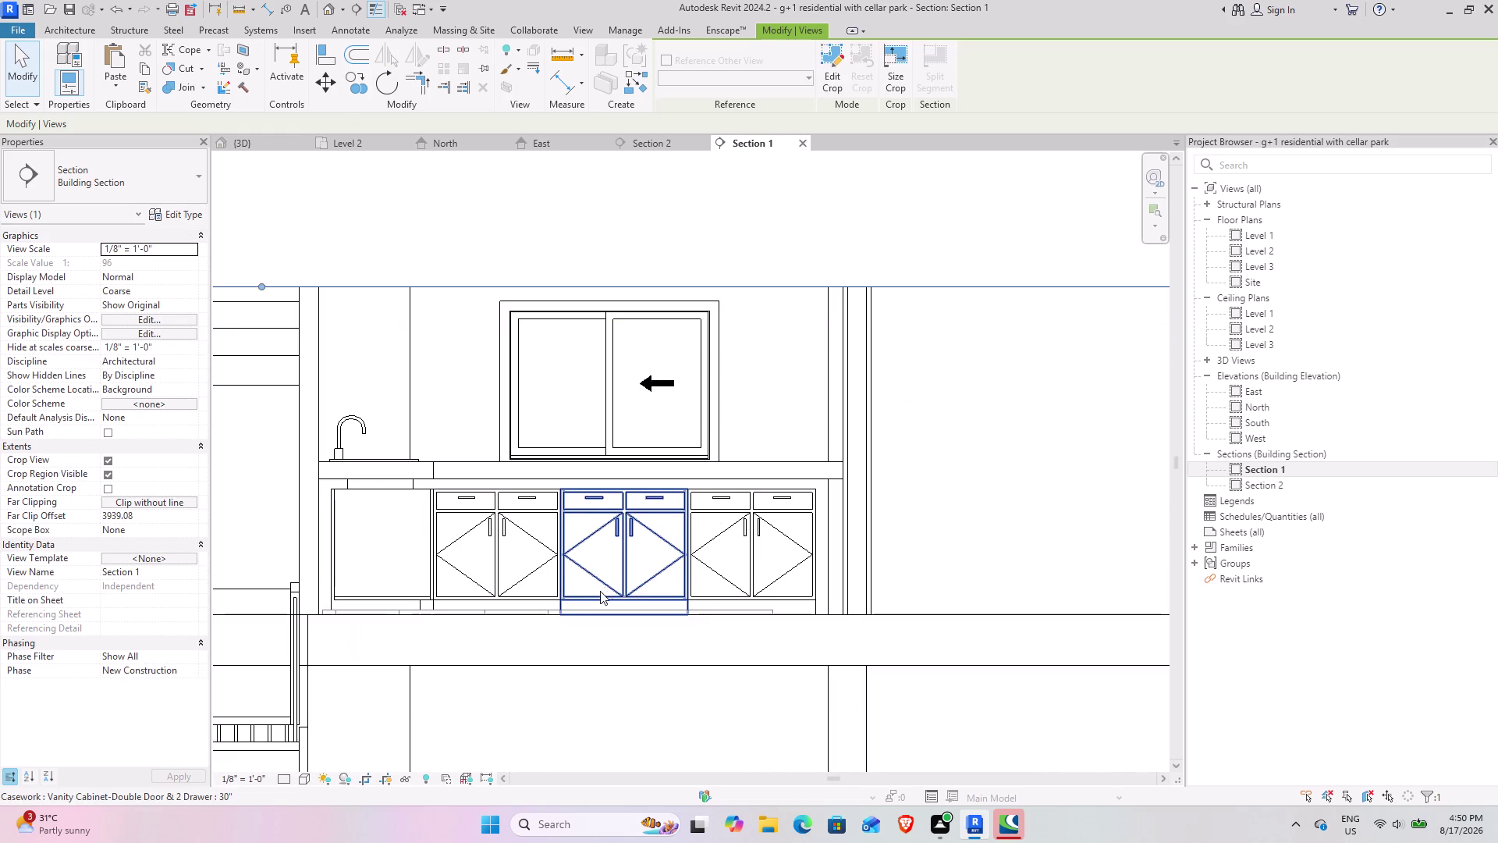
scroll(up, 3)
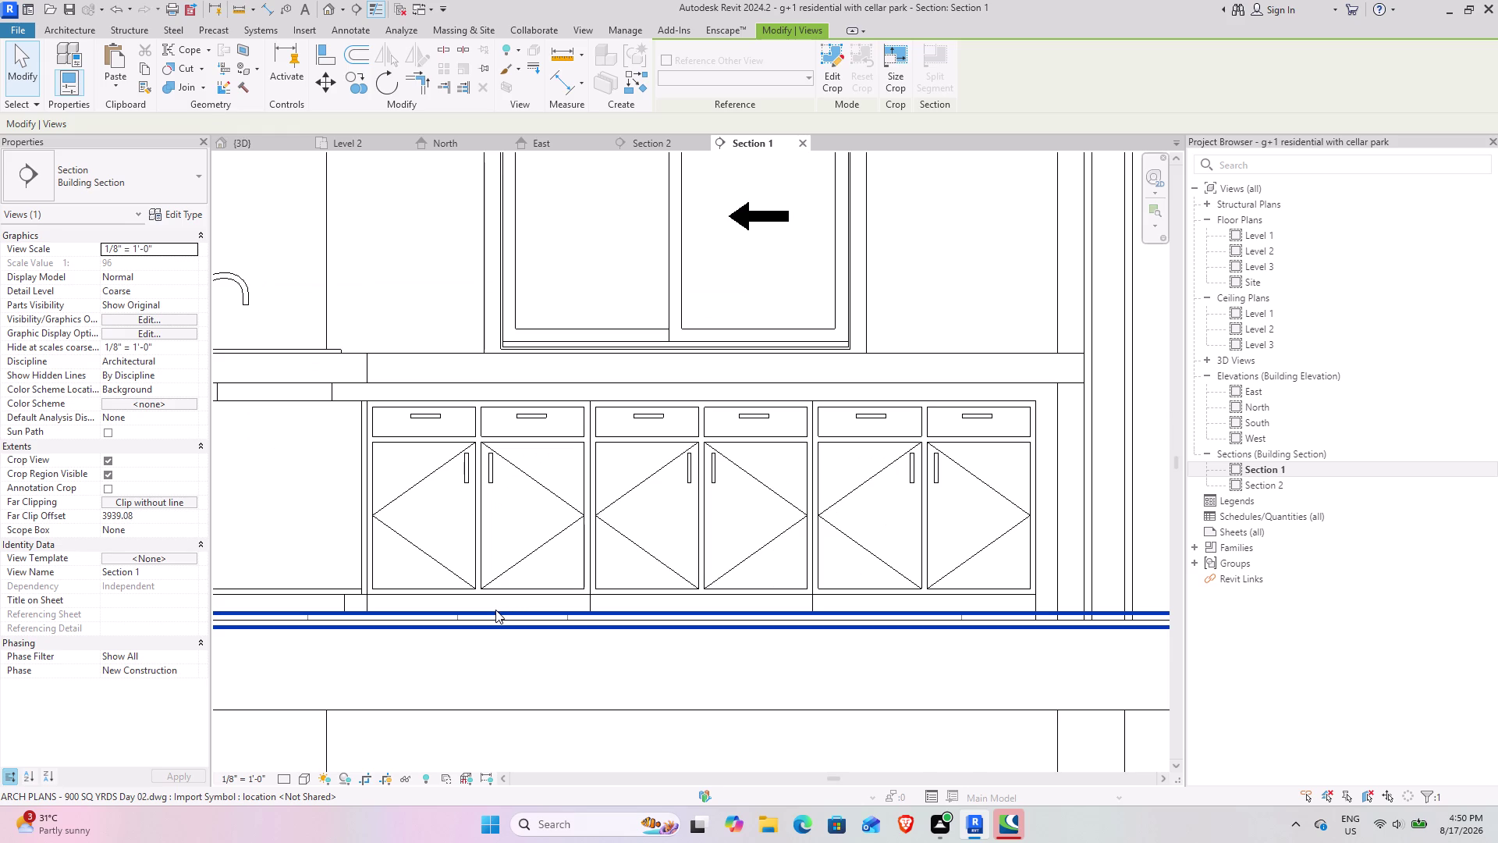
click(495, 610)
scroll(down, 3)
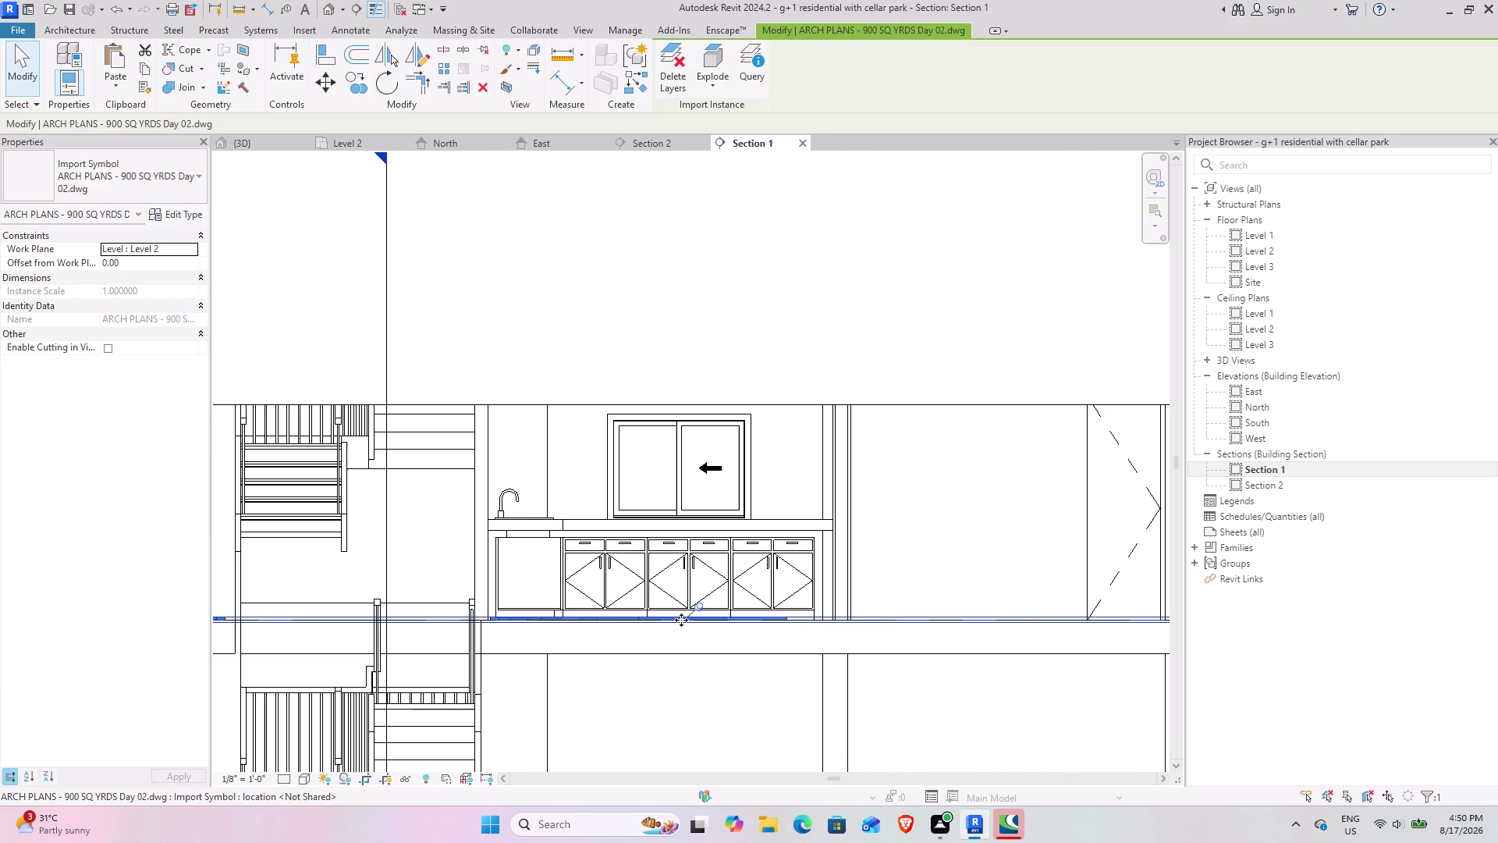
click(745, 694)
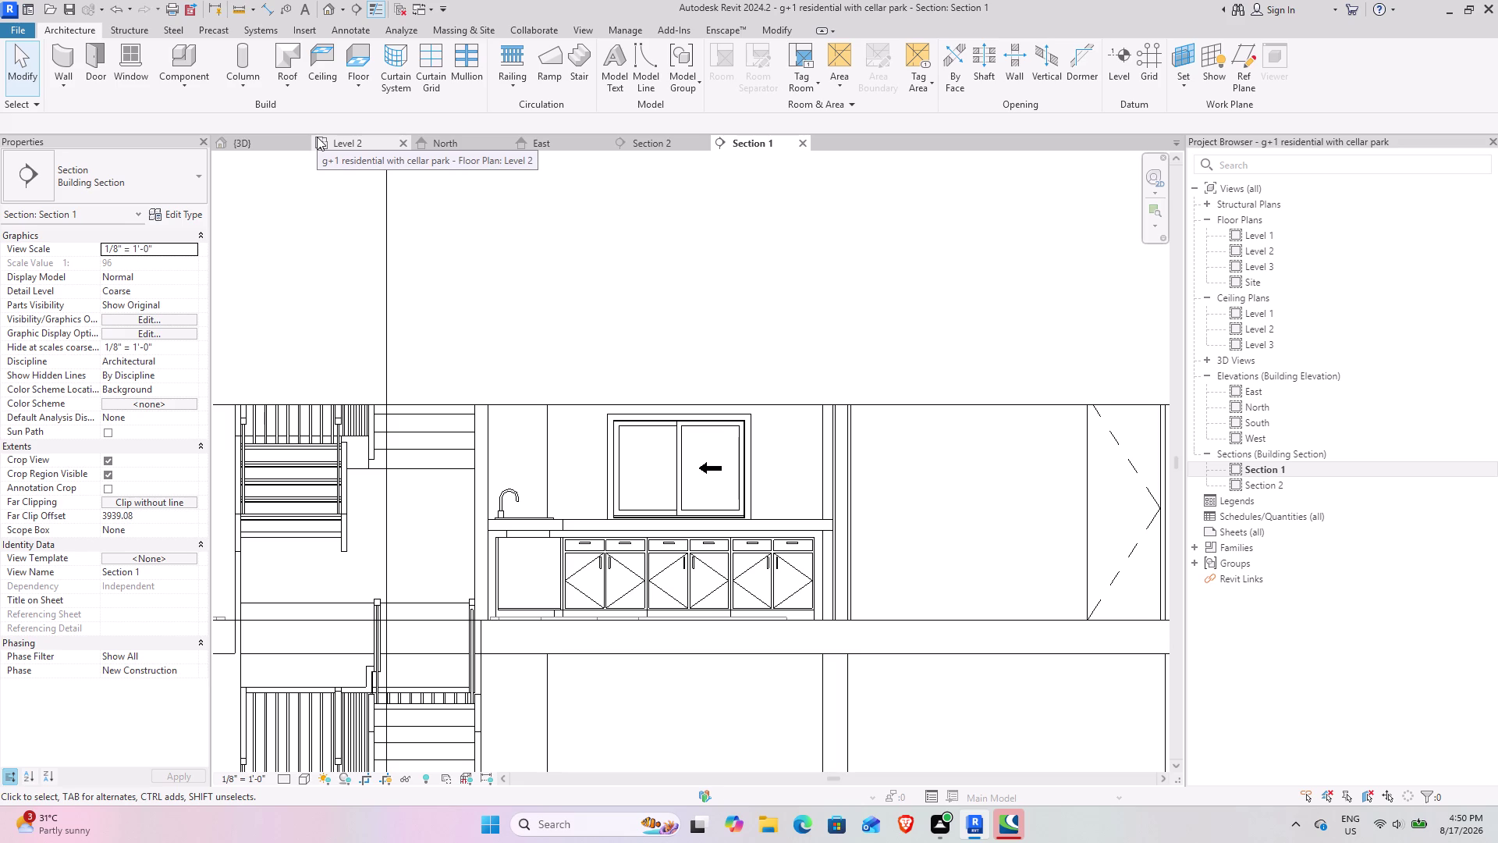
Inspect the kitchen vanity cabinet further along Section 1, then return to the 3D view.
scroll(down, 3)
middle_drag(630, 438, 667, 440)
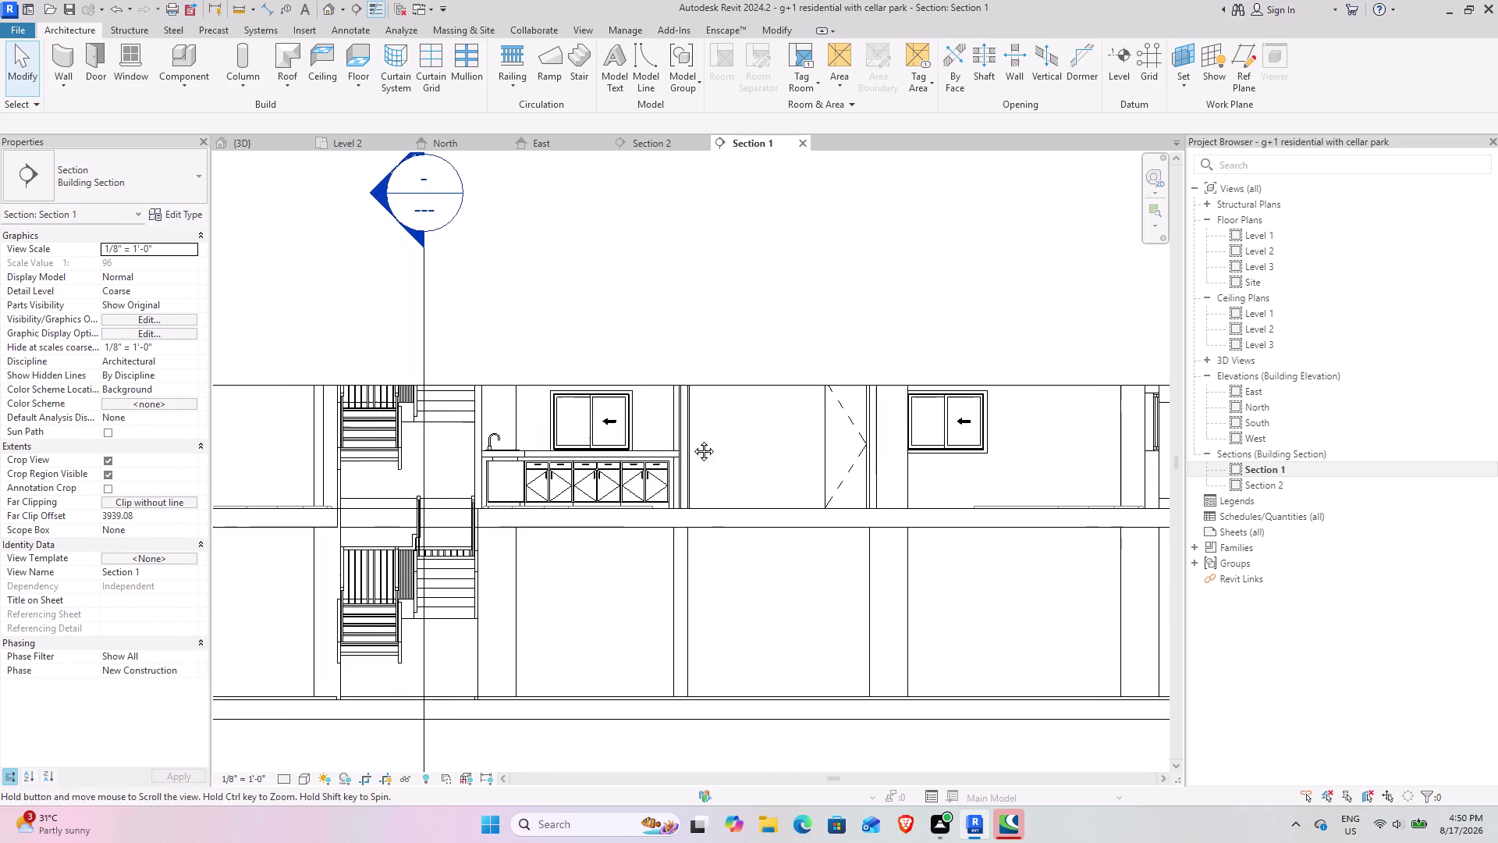
middle_drag(667, 439, 942, 439)
scroll(down, 3)
middle_drag(617, 397, 748, 401)
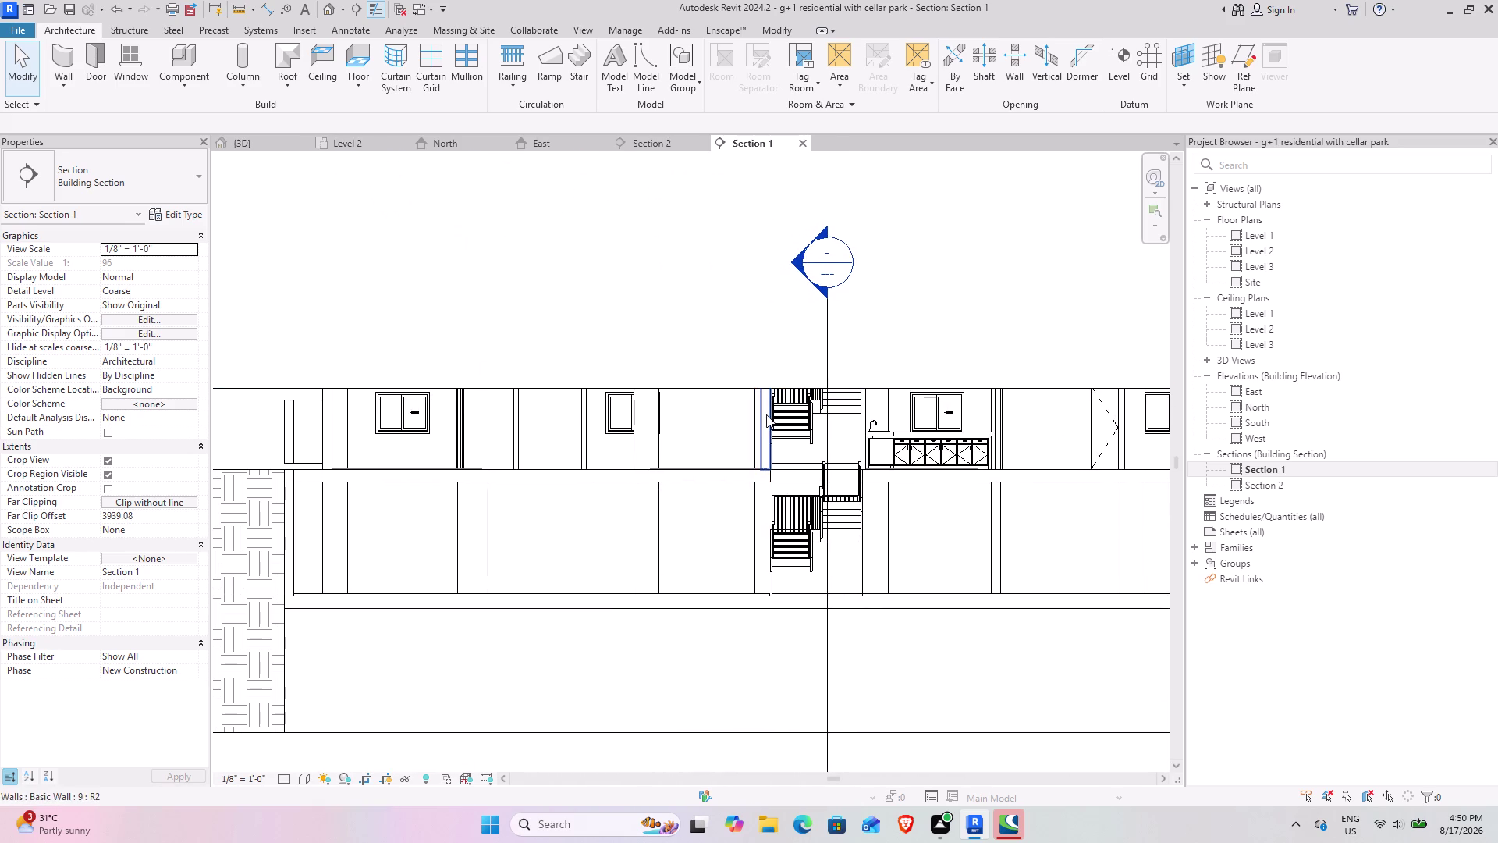
middle_drag(782, 443, 667, 500)
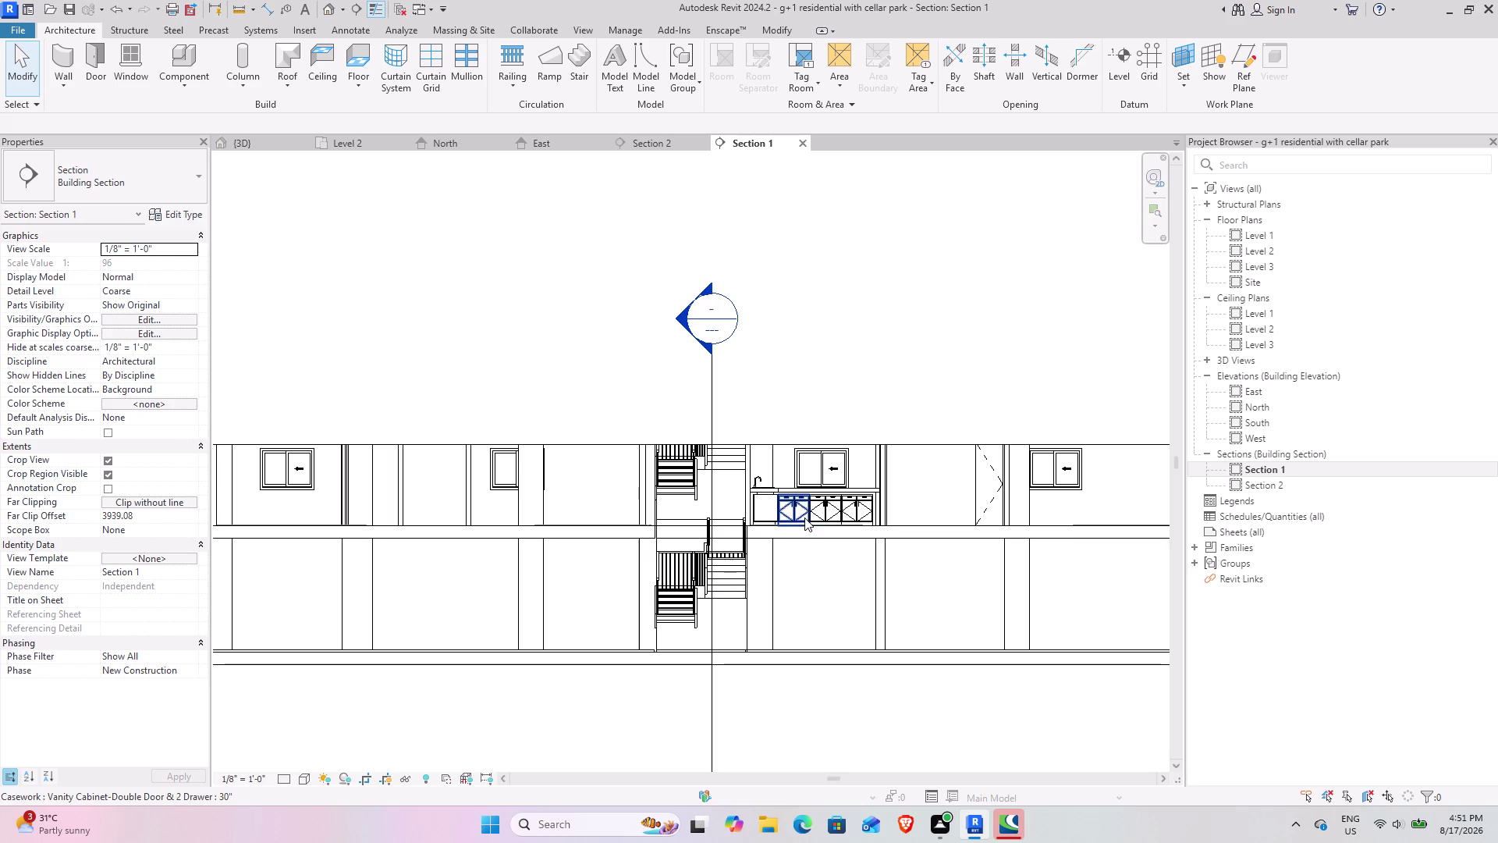
click(830, 512)
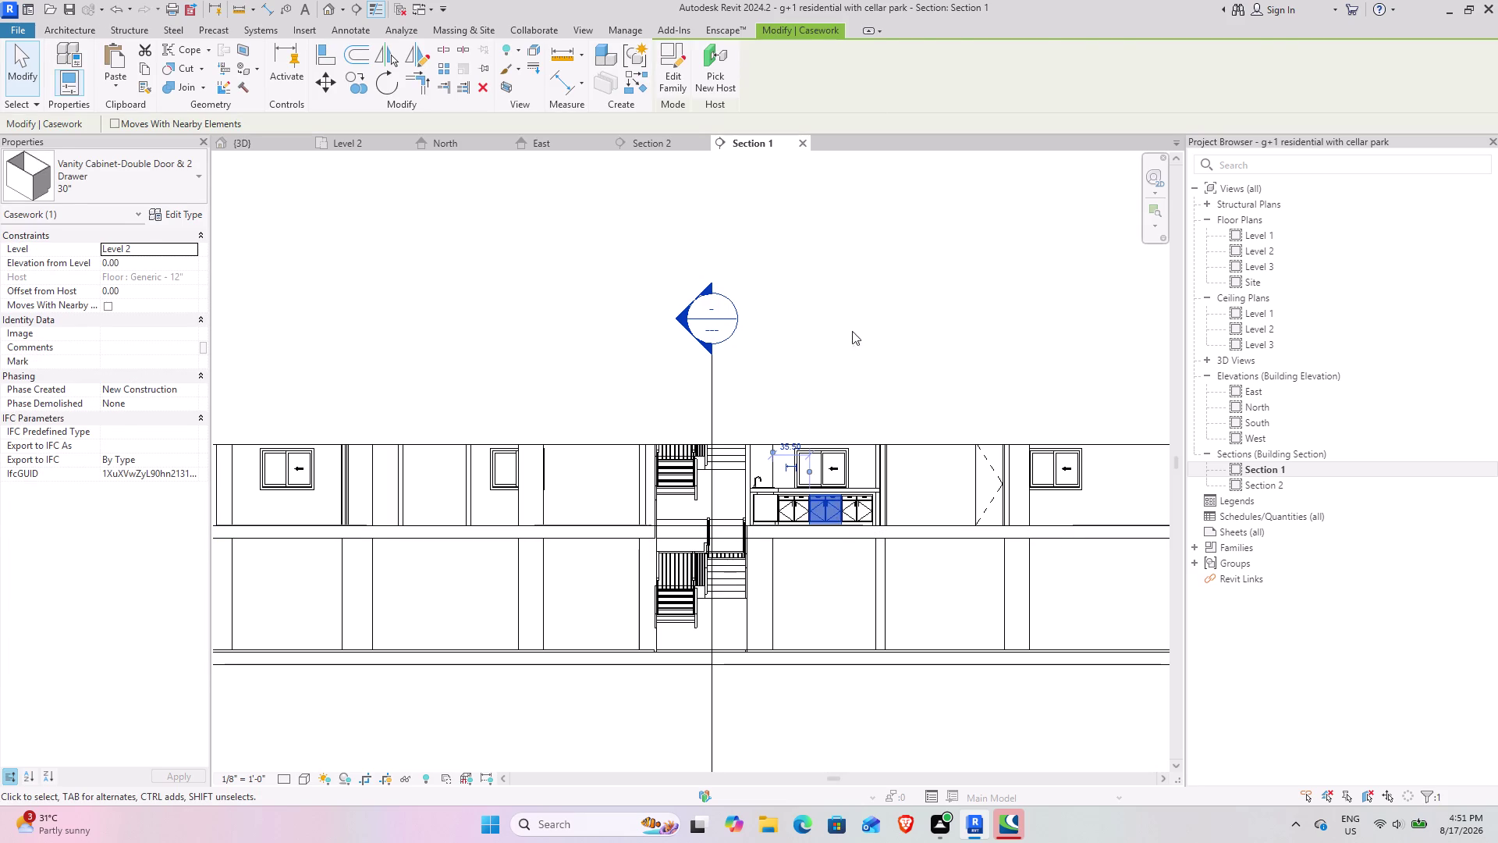
click(852, 307)
click(264, 143)
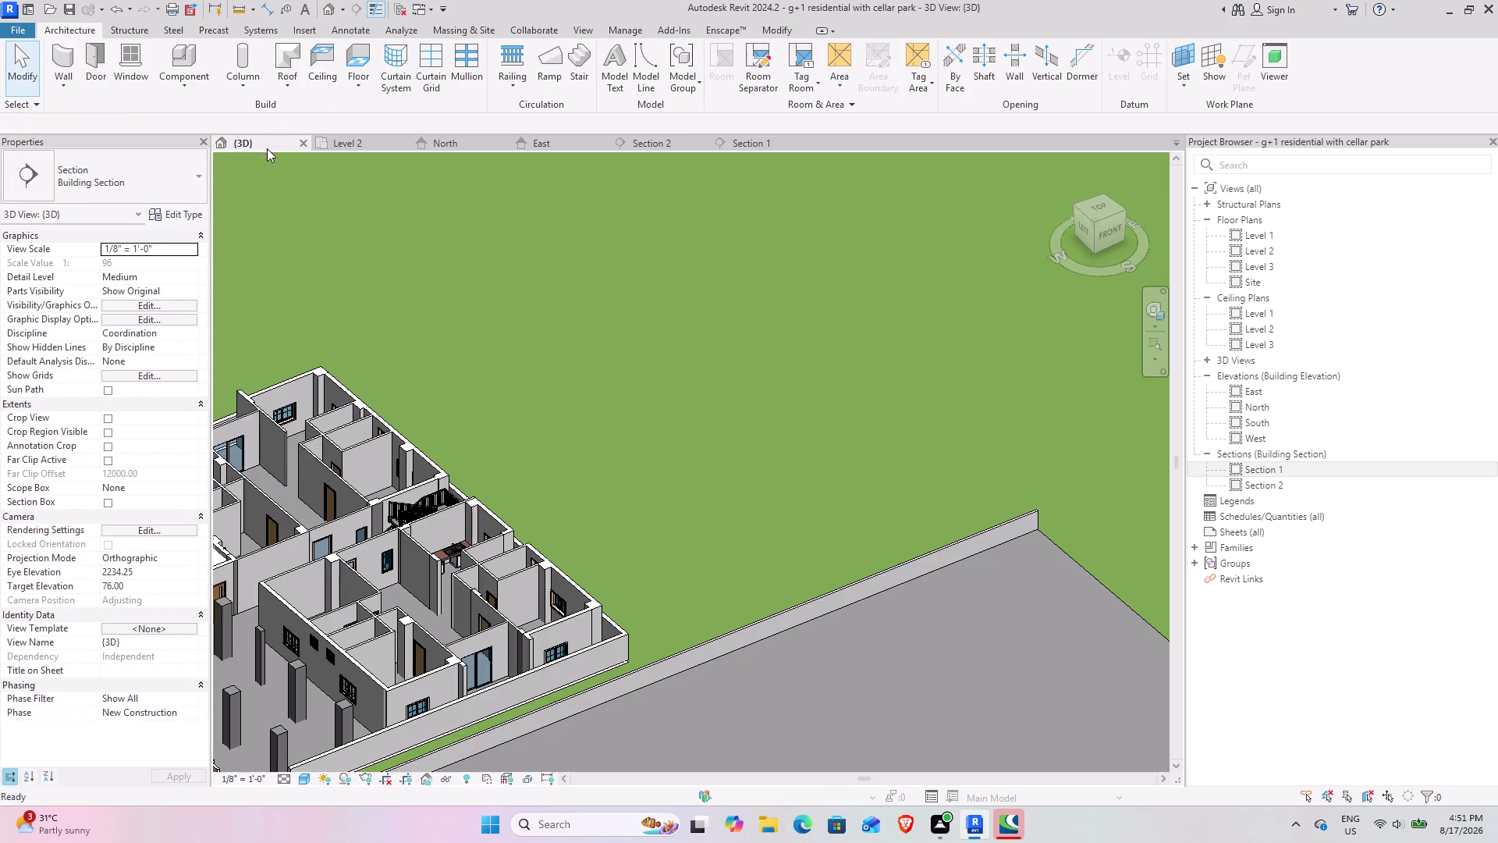
Orbit the 3D model to look down on its rooms.
scroll(down, 3)
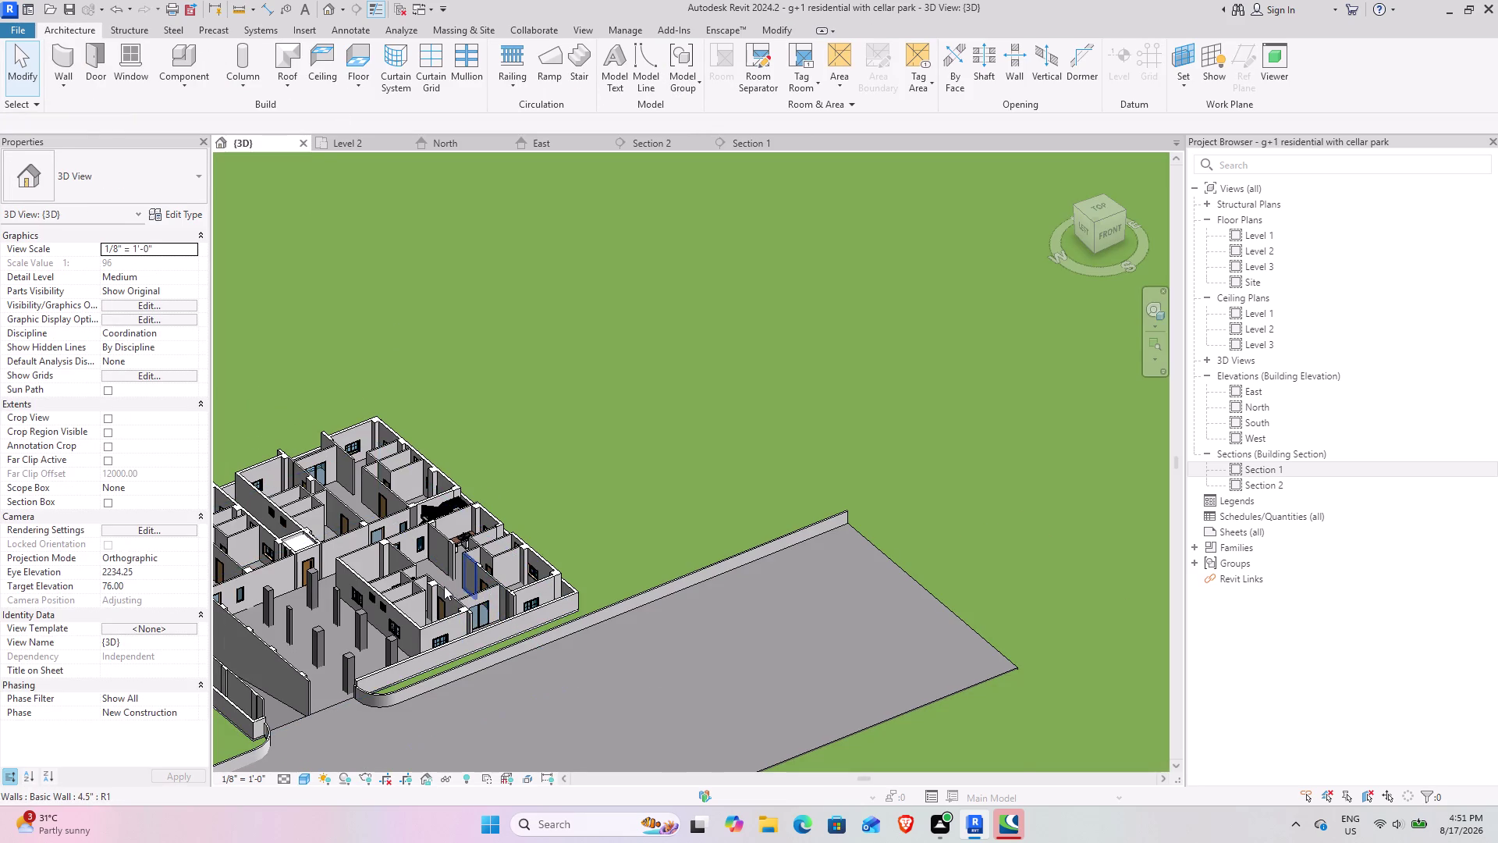
middle_drag(441, 586, 564, 581)
middle_drag(550, 579, 395, 528)
middle_drag(467, 523, 747, 362)
middle_drag(690, 497, 583, 522)
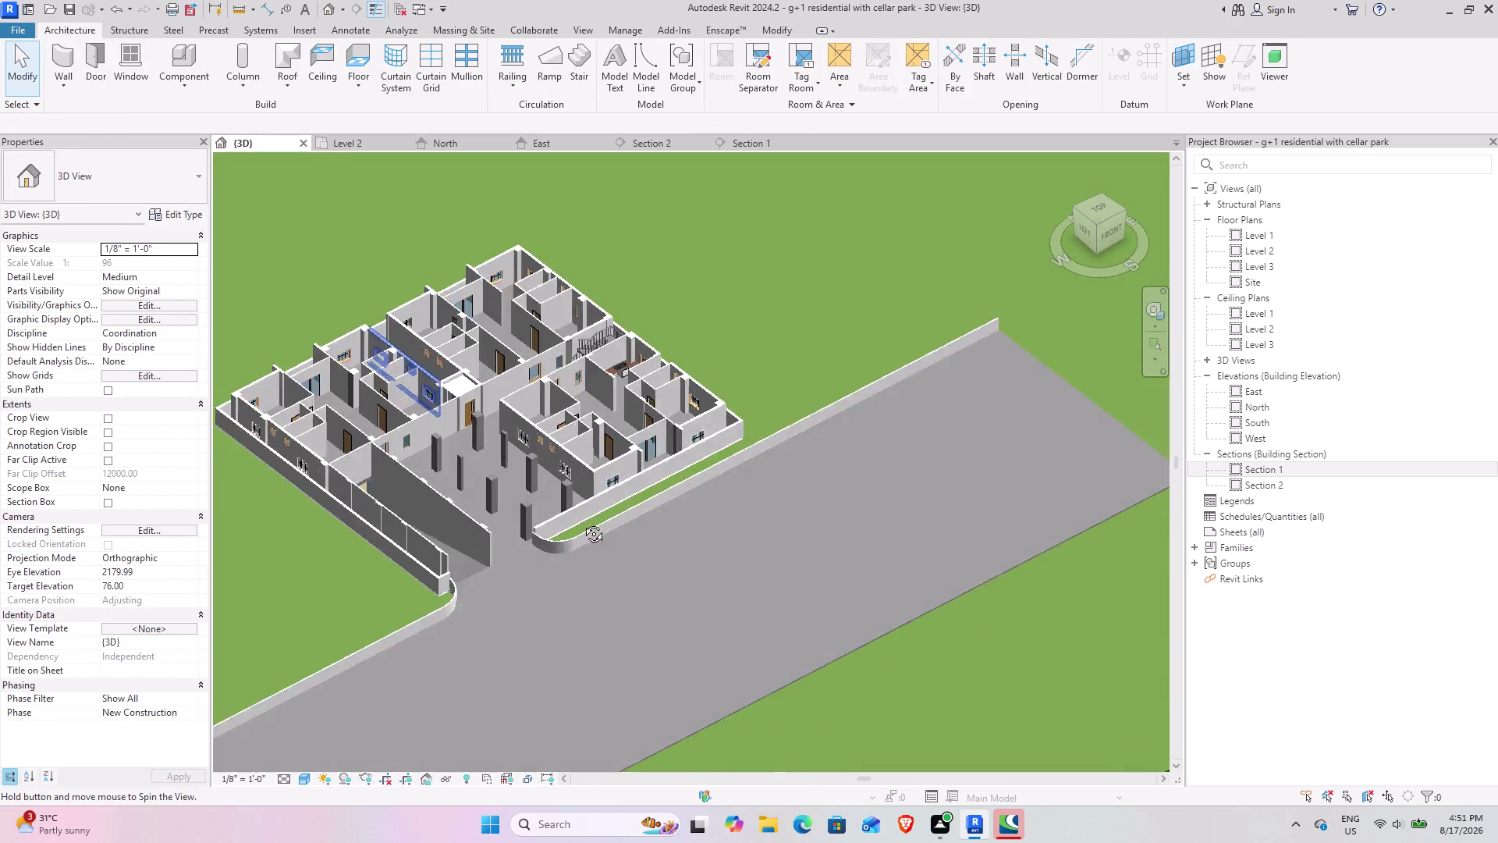
middle_drag(583, 522, 580, 522)
middle_drag(549, 517, 729, 579)
middle_drag(712, 526, 653, 569)
middle_drag(669, 415, 656, 486)
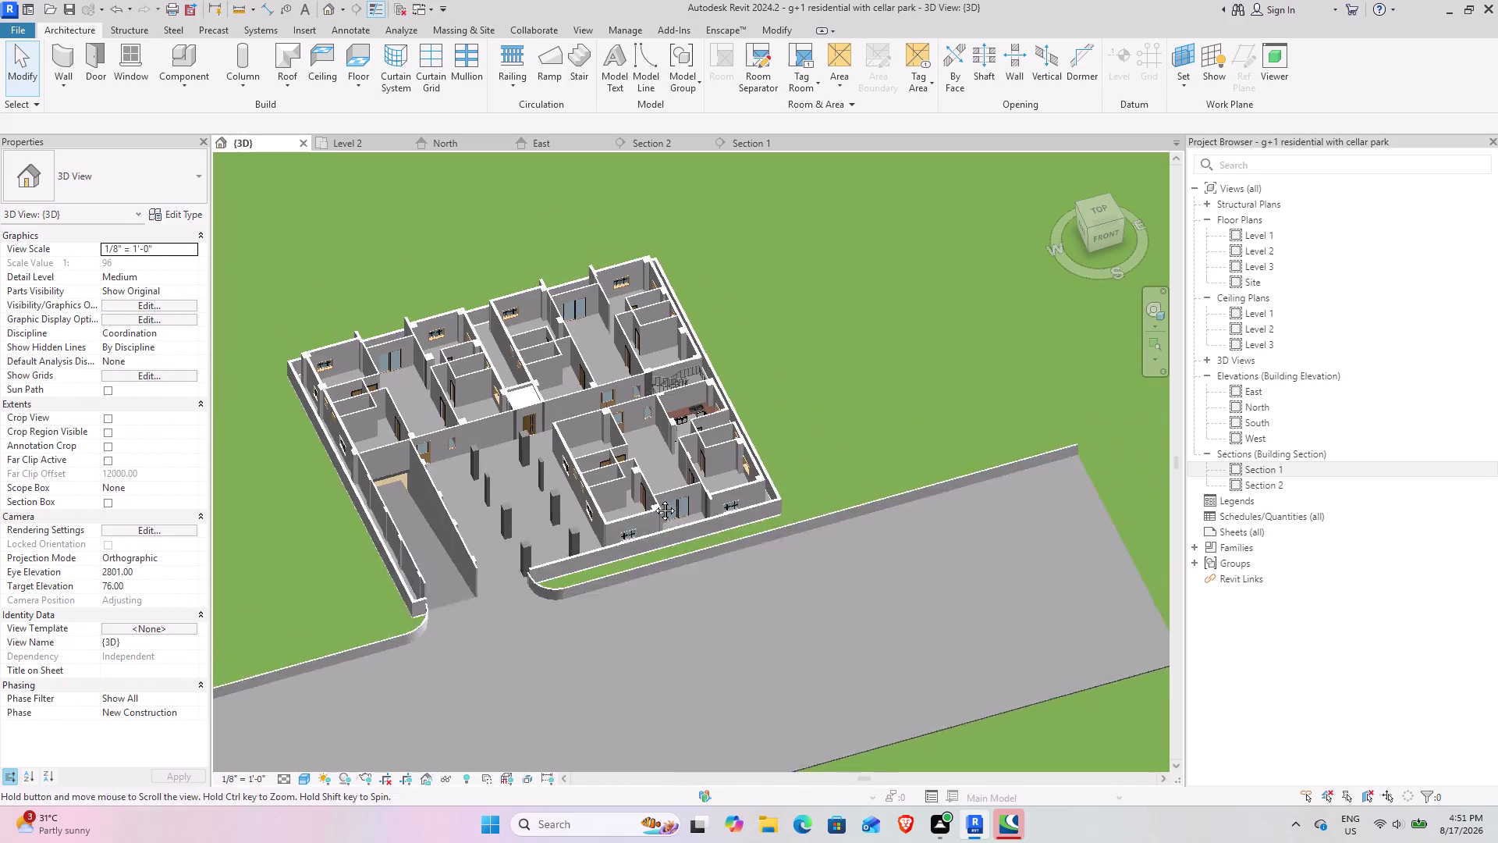
middle_drag(656, 486, 649, 504)
Zoom the Level 2 plan to the bedroom beside the stair and start a new floor.
click(351, 140)
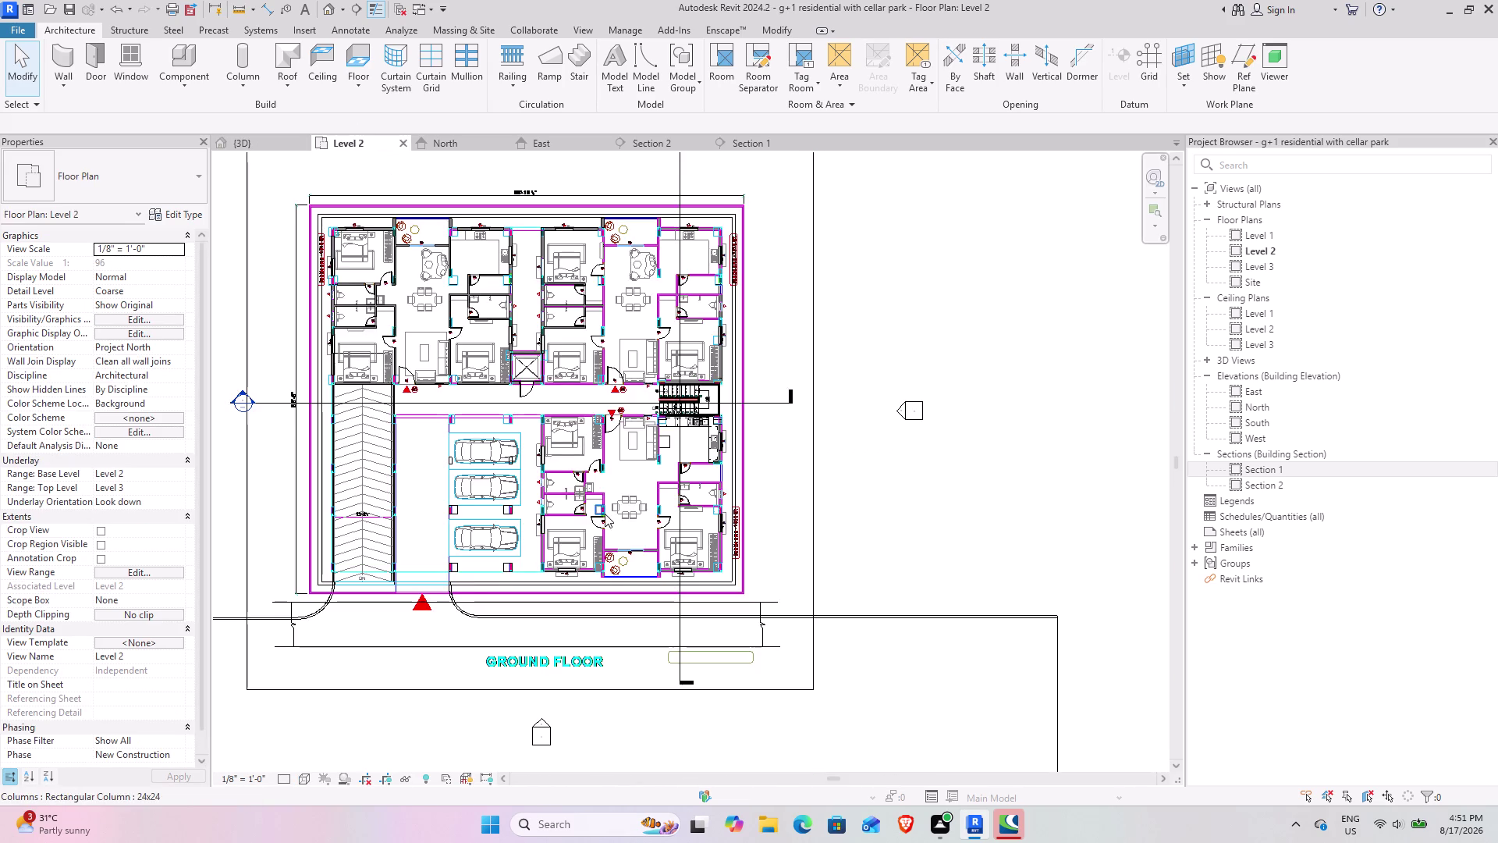
scroll(down, 3)
middle_drag(589, 464, 574, 423)
scroll(up, 3)
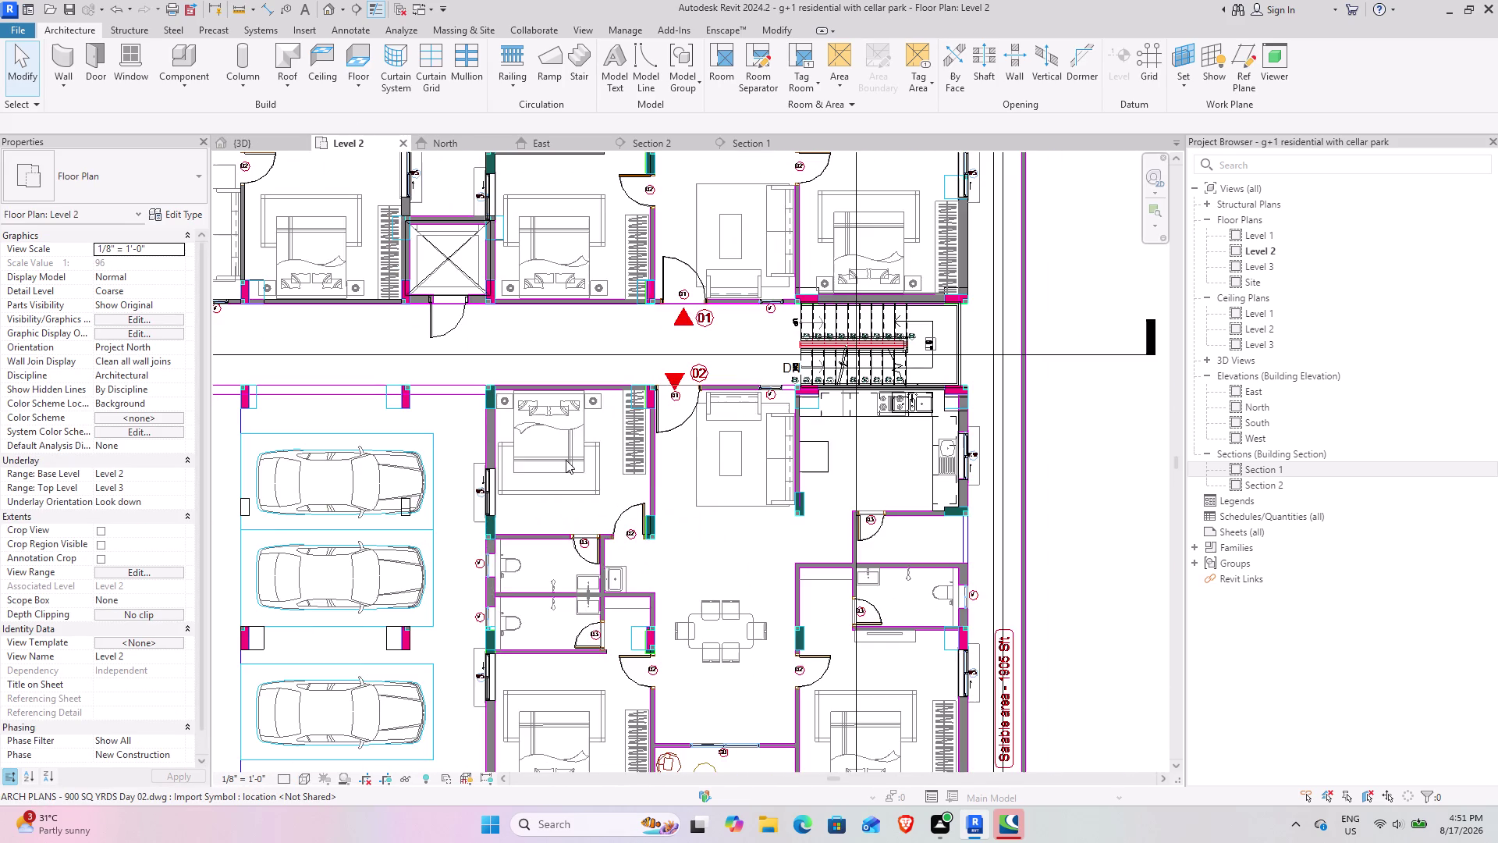
scroll(up, 3)
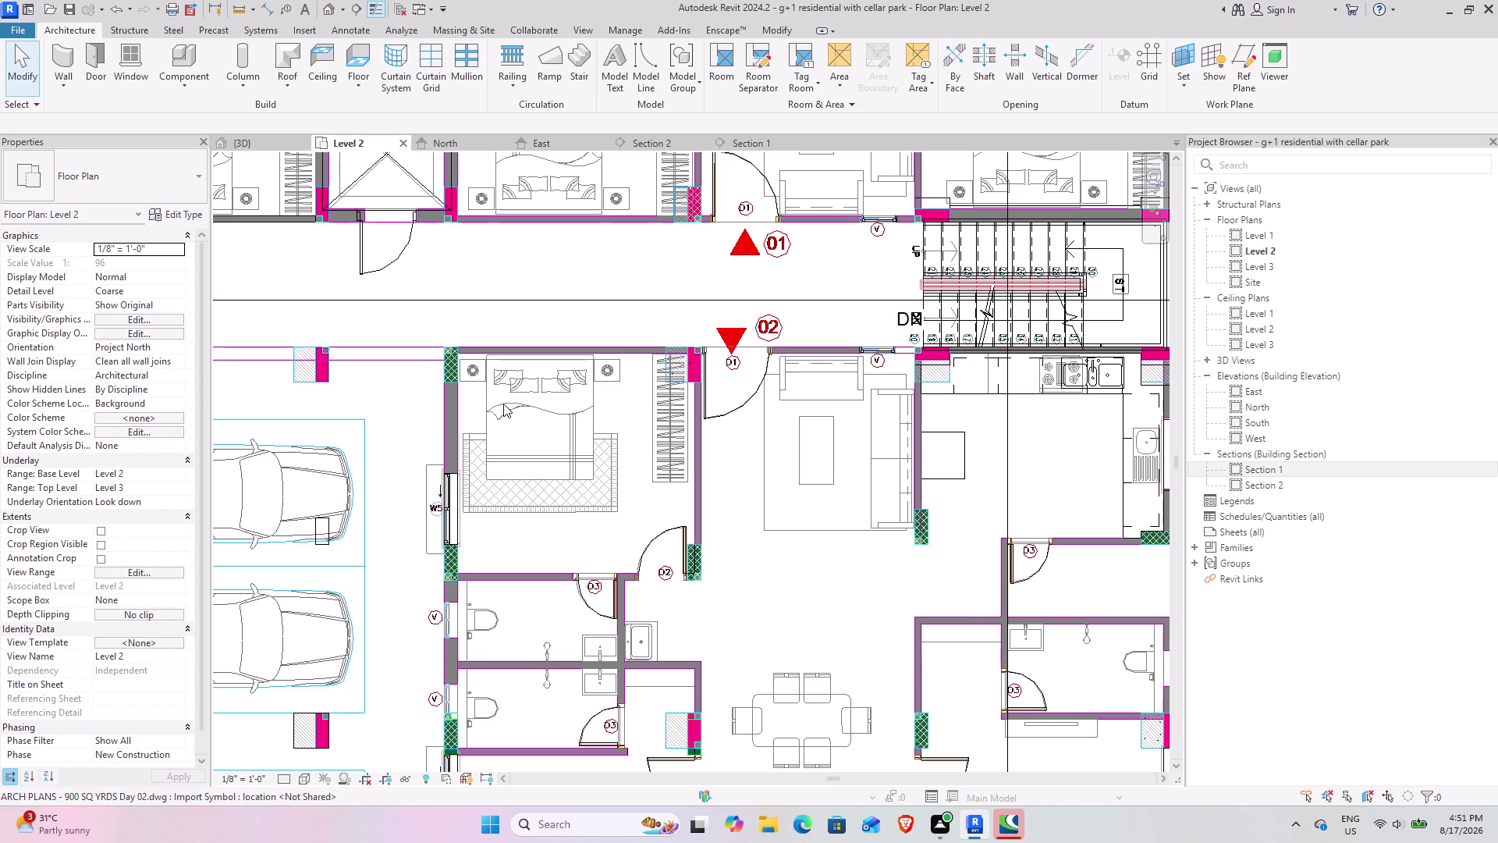
scroll(up, 3)
middle_drag(584, 428, 440, 443)
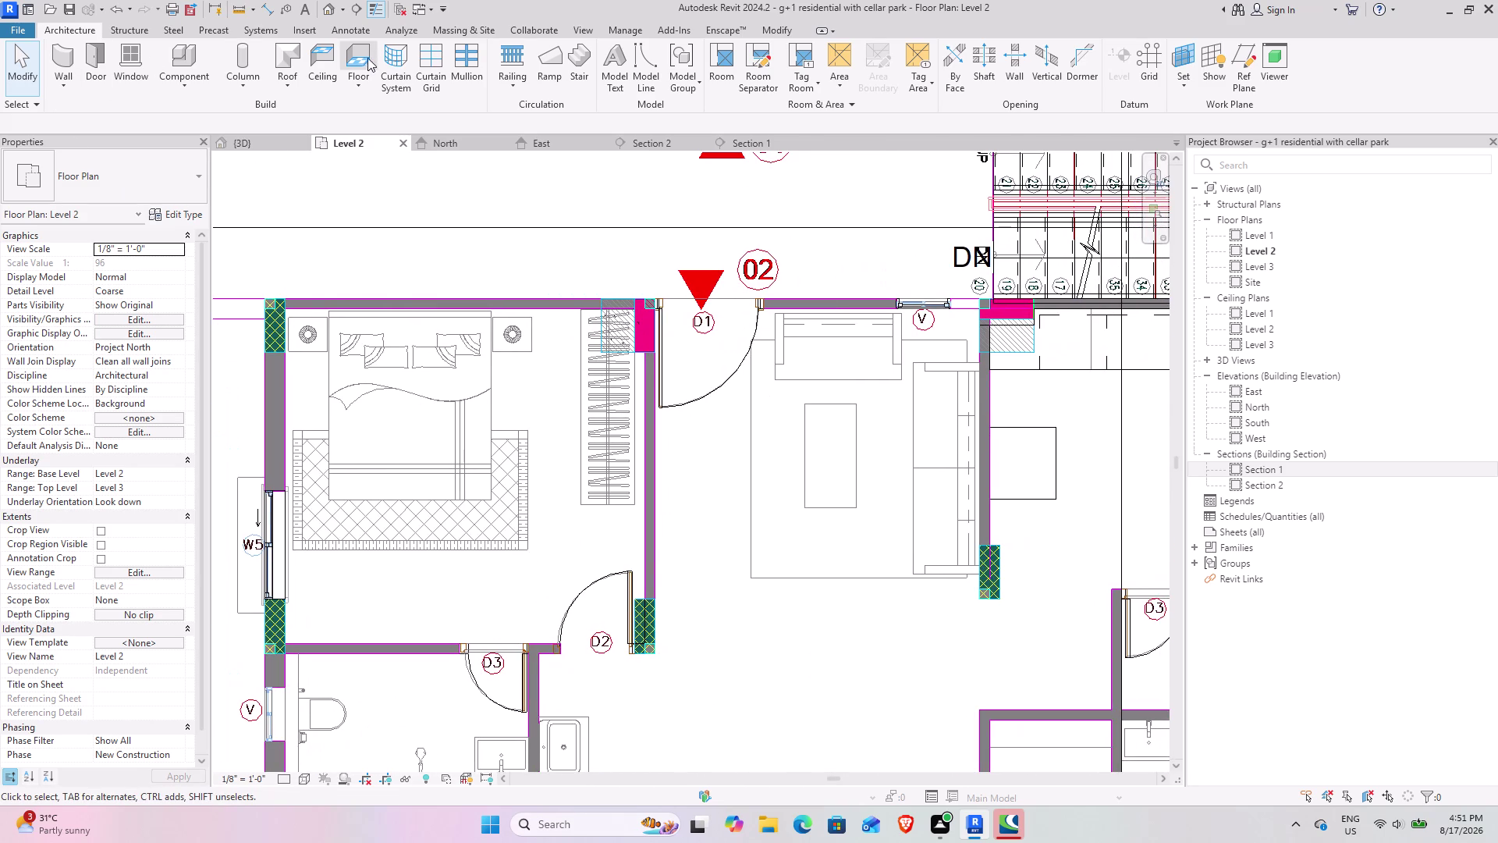
click(364, 57)
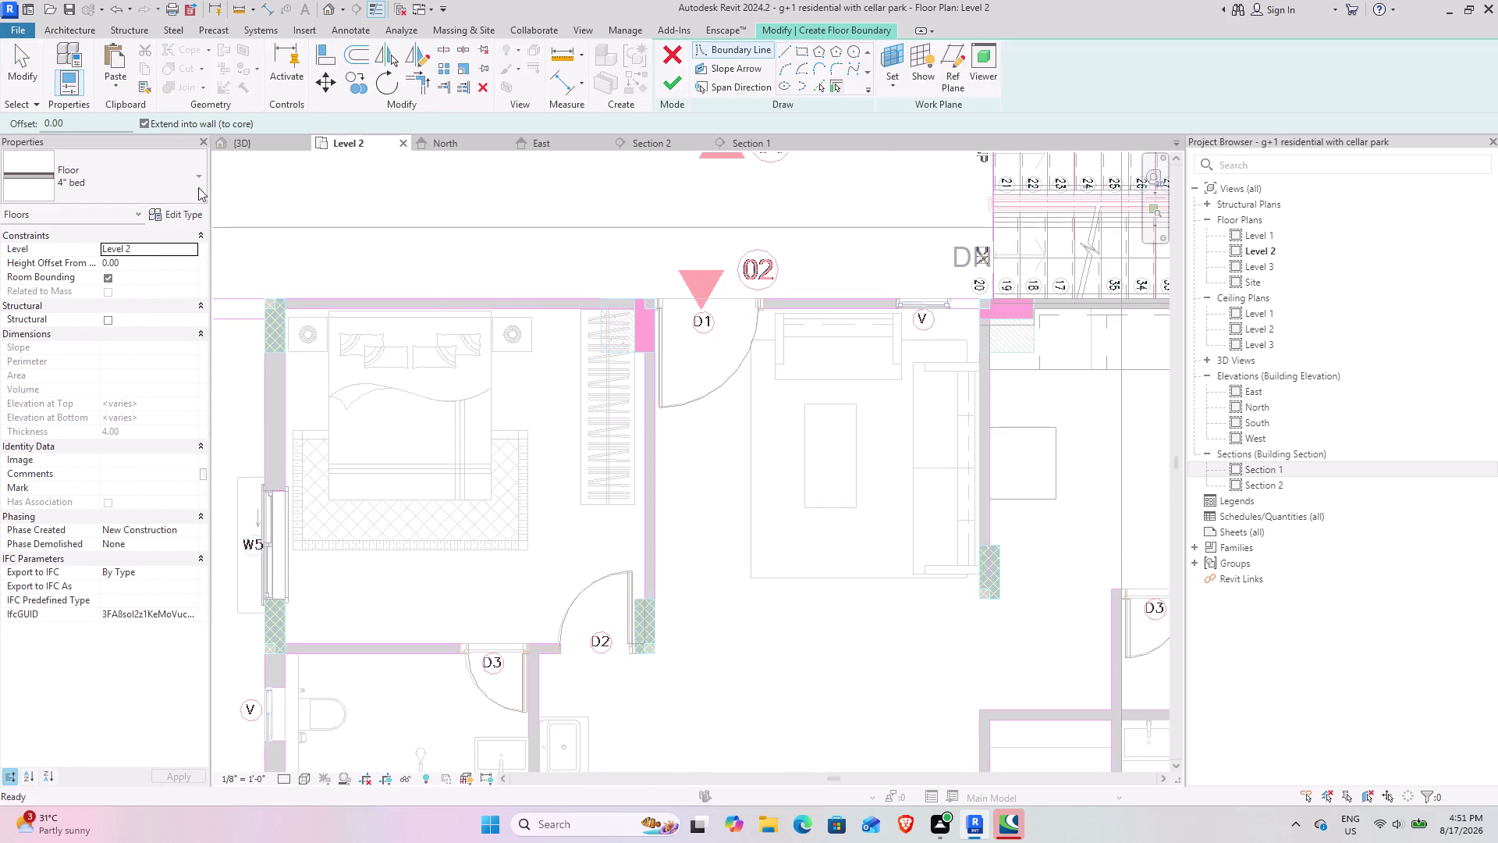
Pick a bedroom wall and try duplicating 4" bed as 2" floor, a name already in use.
scroll(down, 3)
scroll(down, 3)
middle_drag(434, 286, 565, 372)
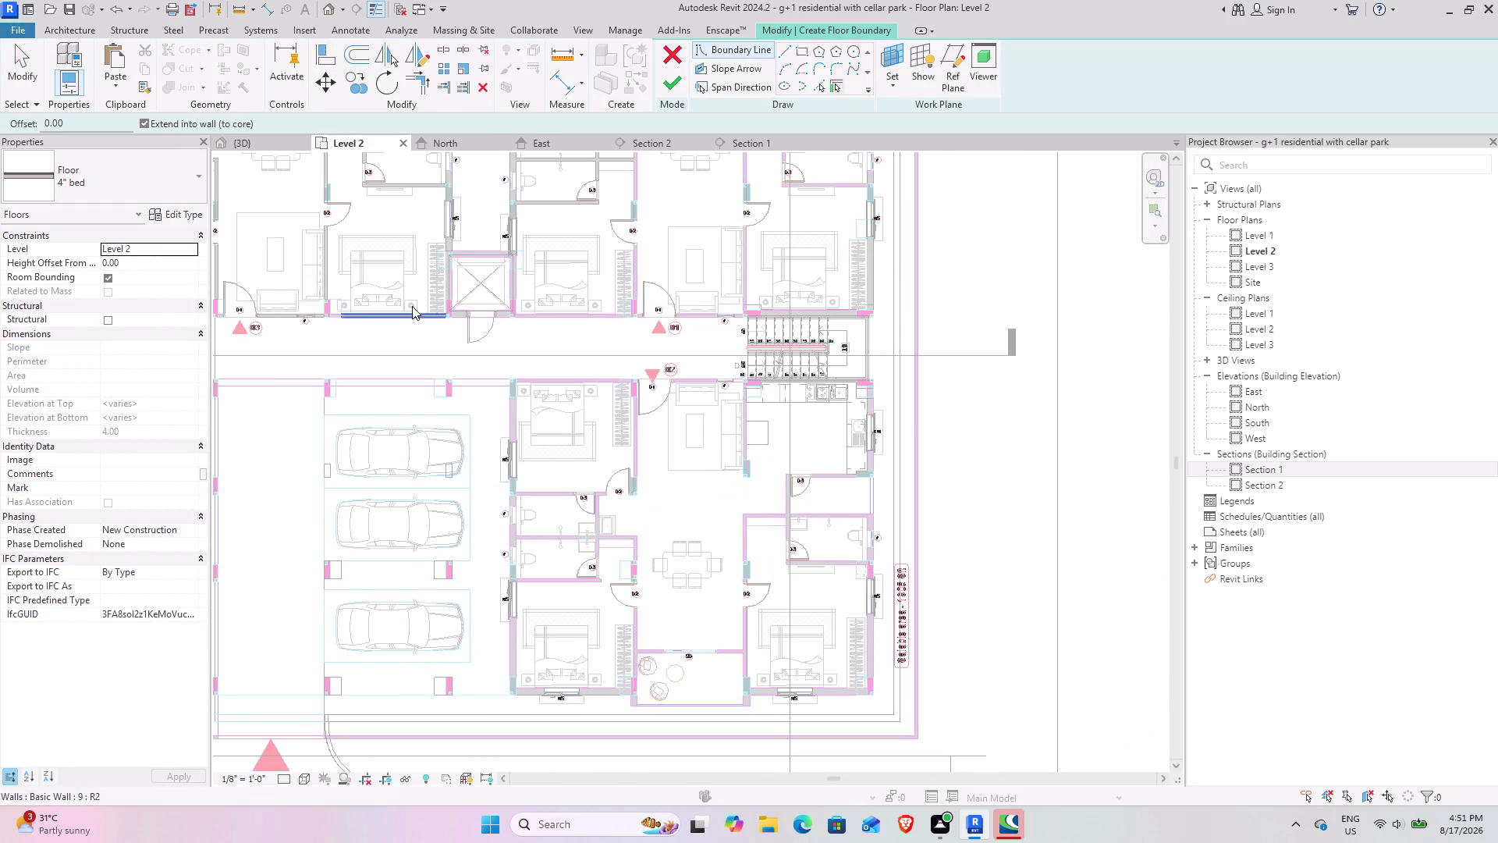
click(178, 209)
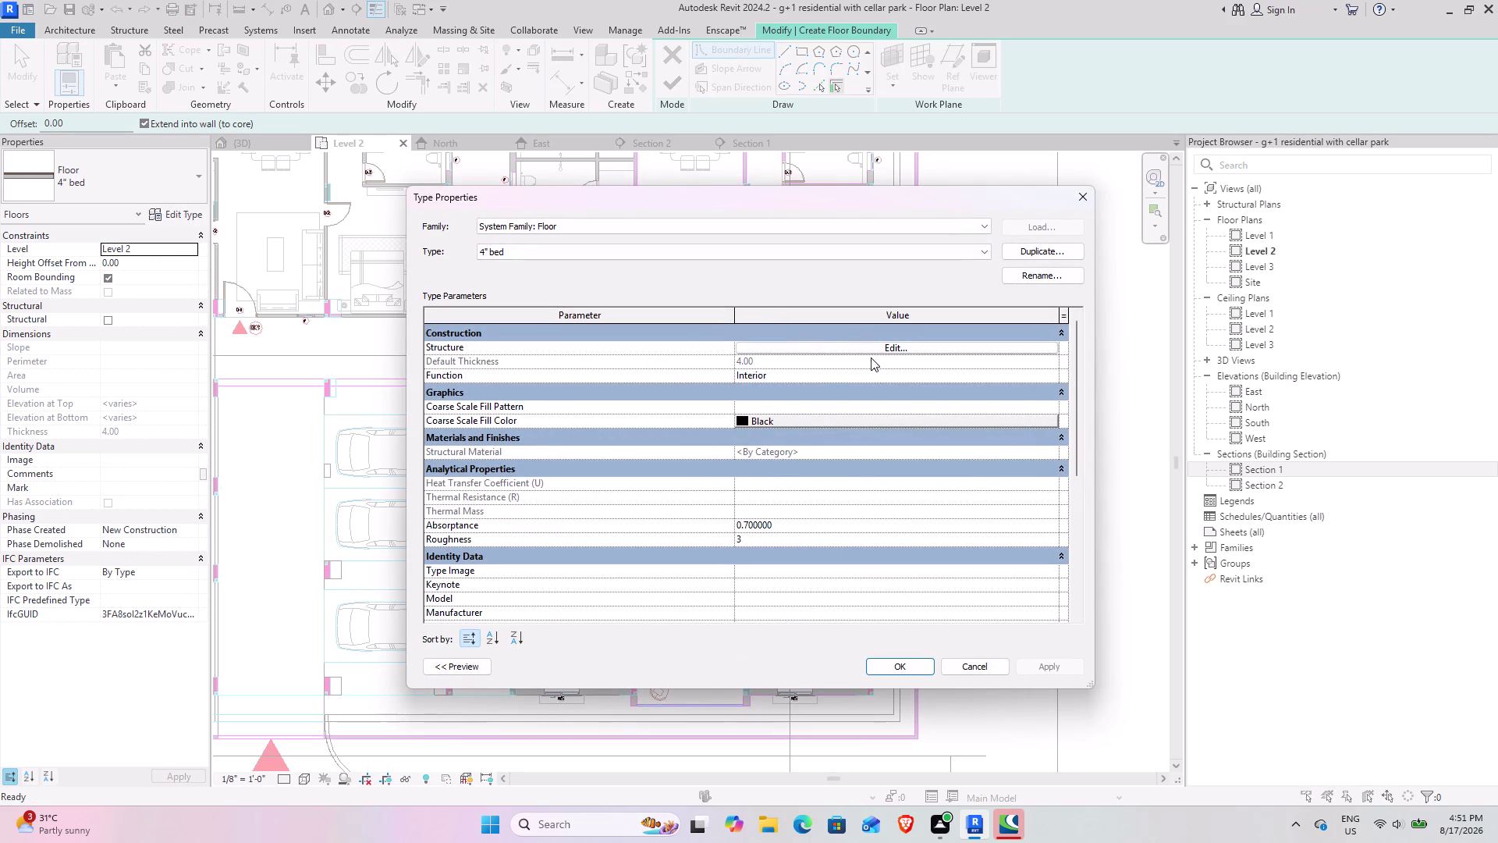
click(1027, 251)
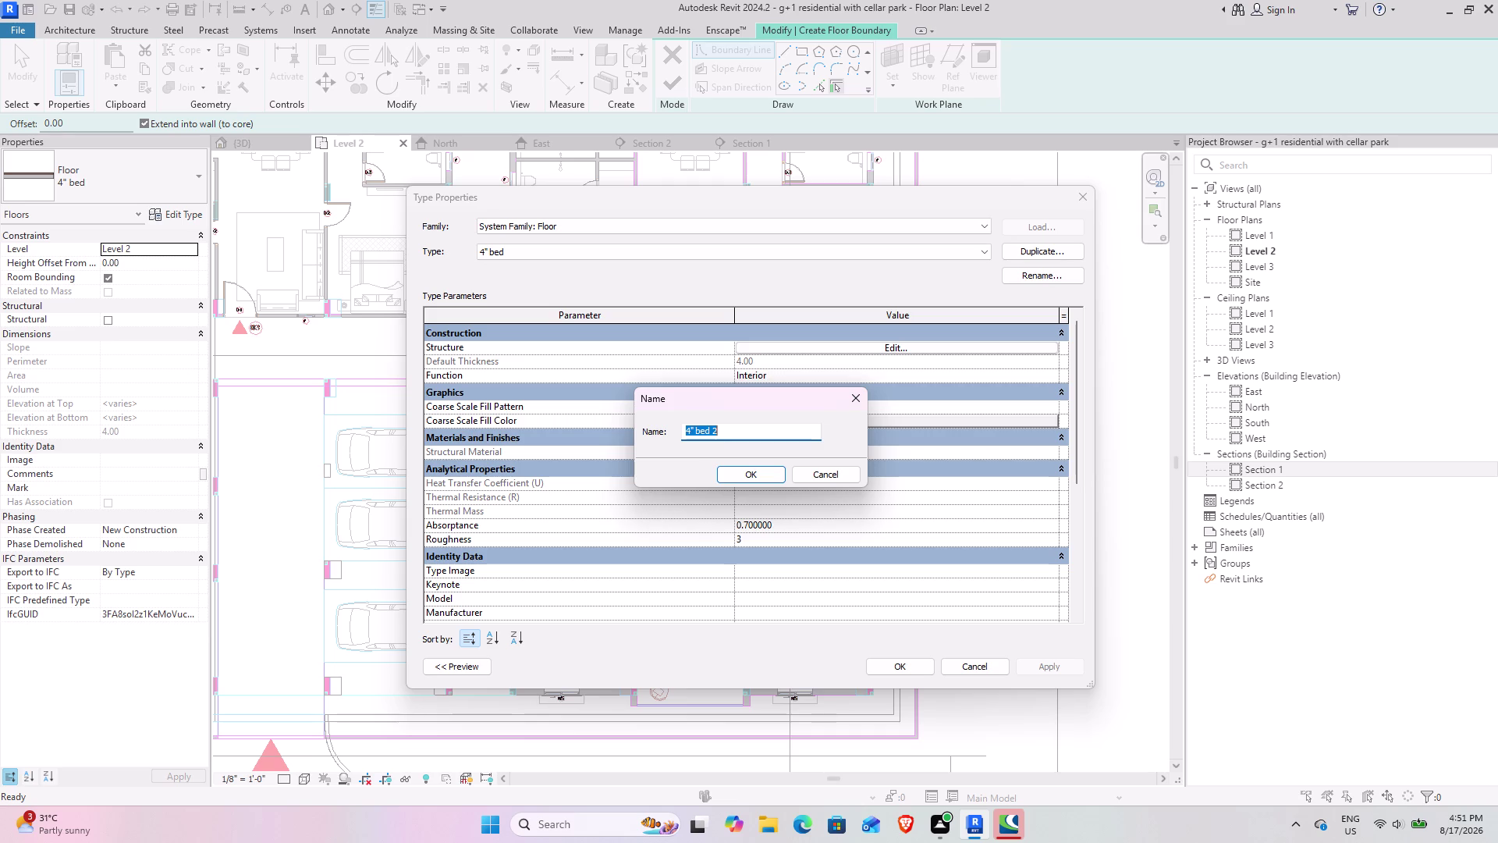
text(2)
text(" f)
text(loor)
click(754, 471)
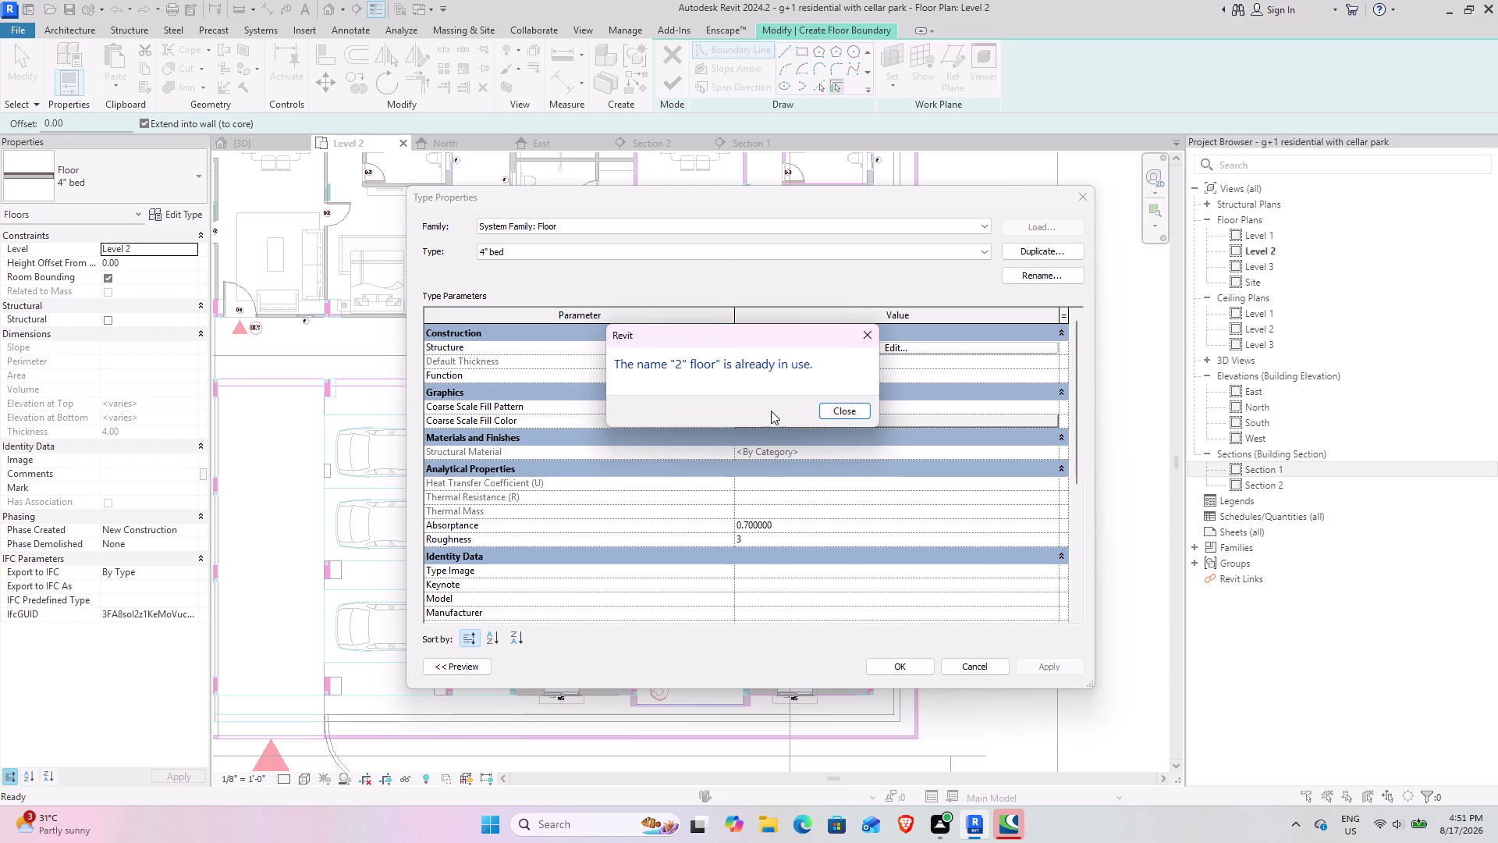
click(840, 415)
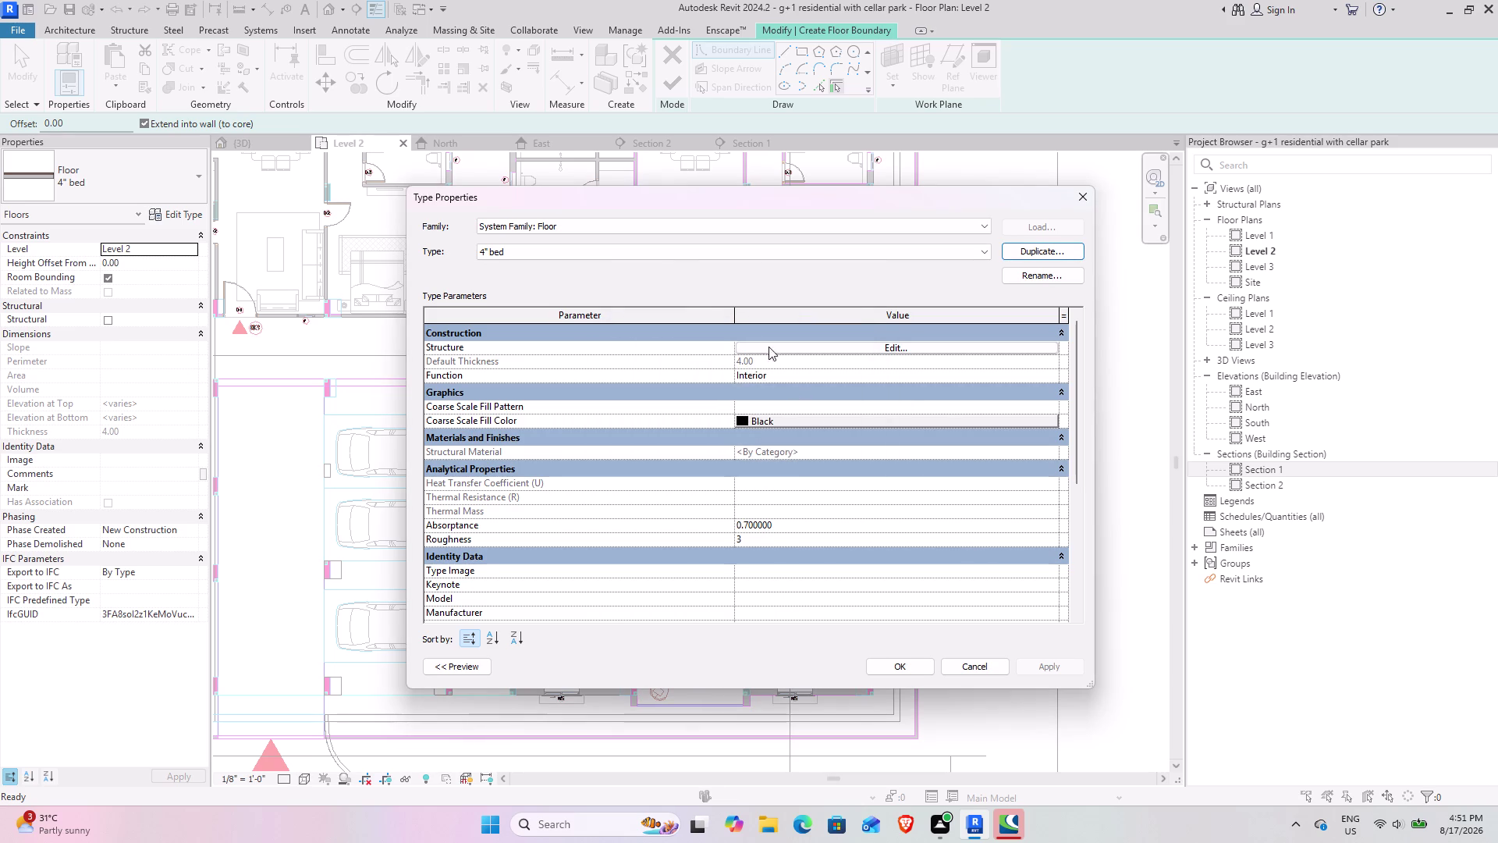
Duplicate 4" bed as 2" flooring and open its layer structure.
click(1030, 249)
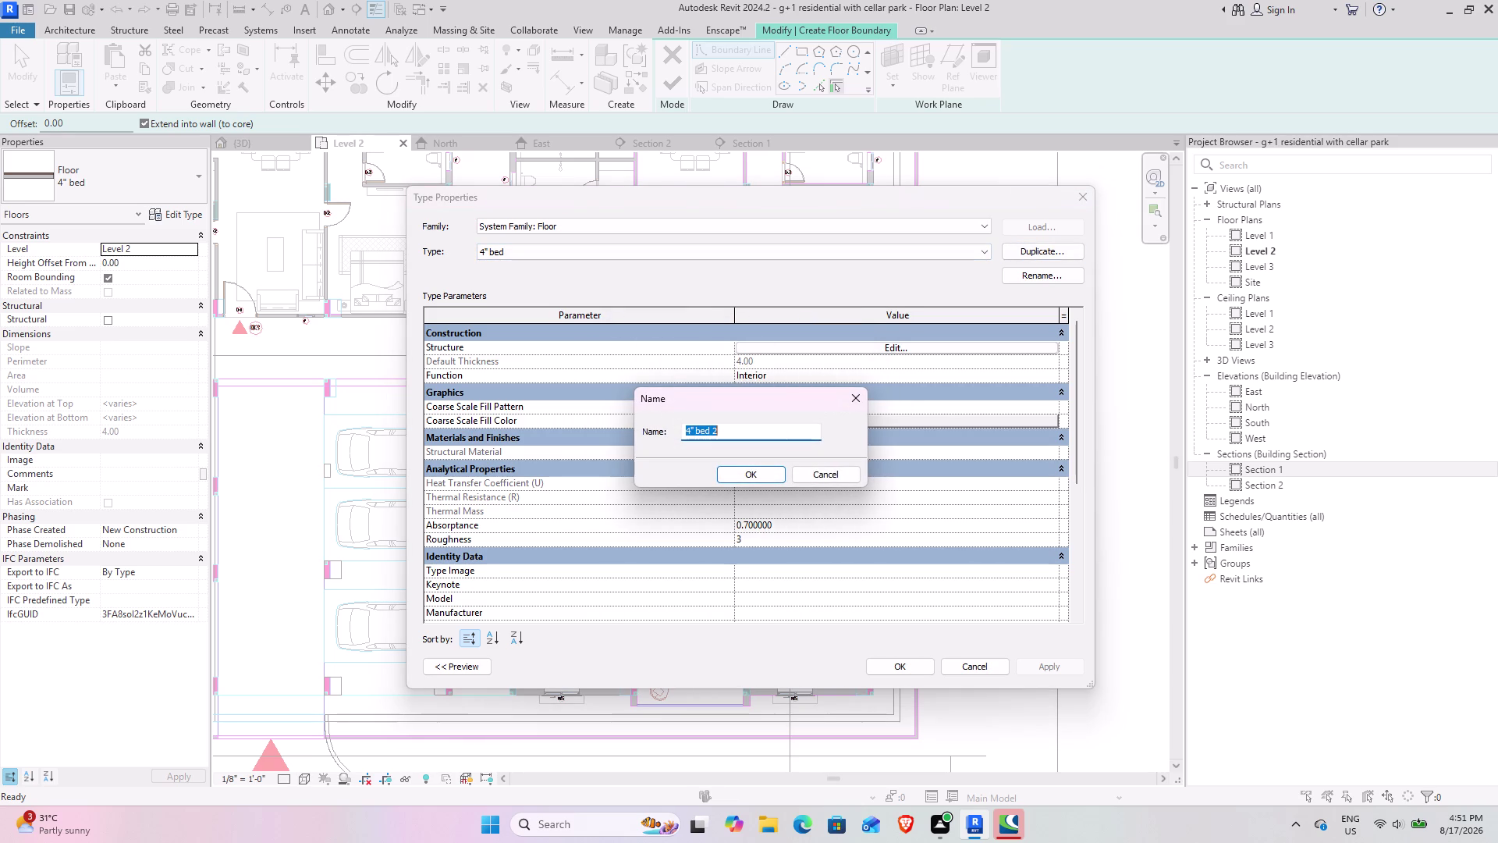
key(2)
key(shift+quotedbl)
key(space)
text(f)
text(loorin)
text(g)
click(775, 480)
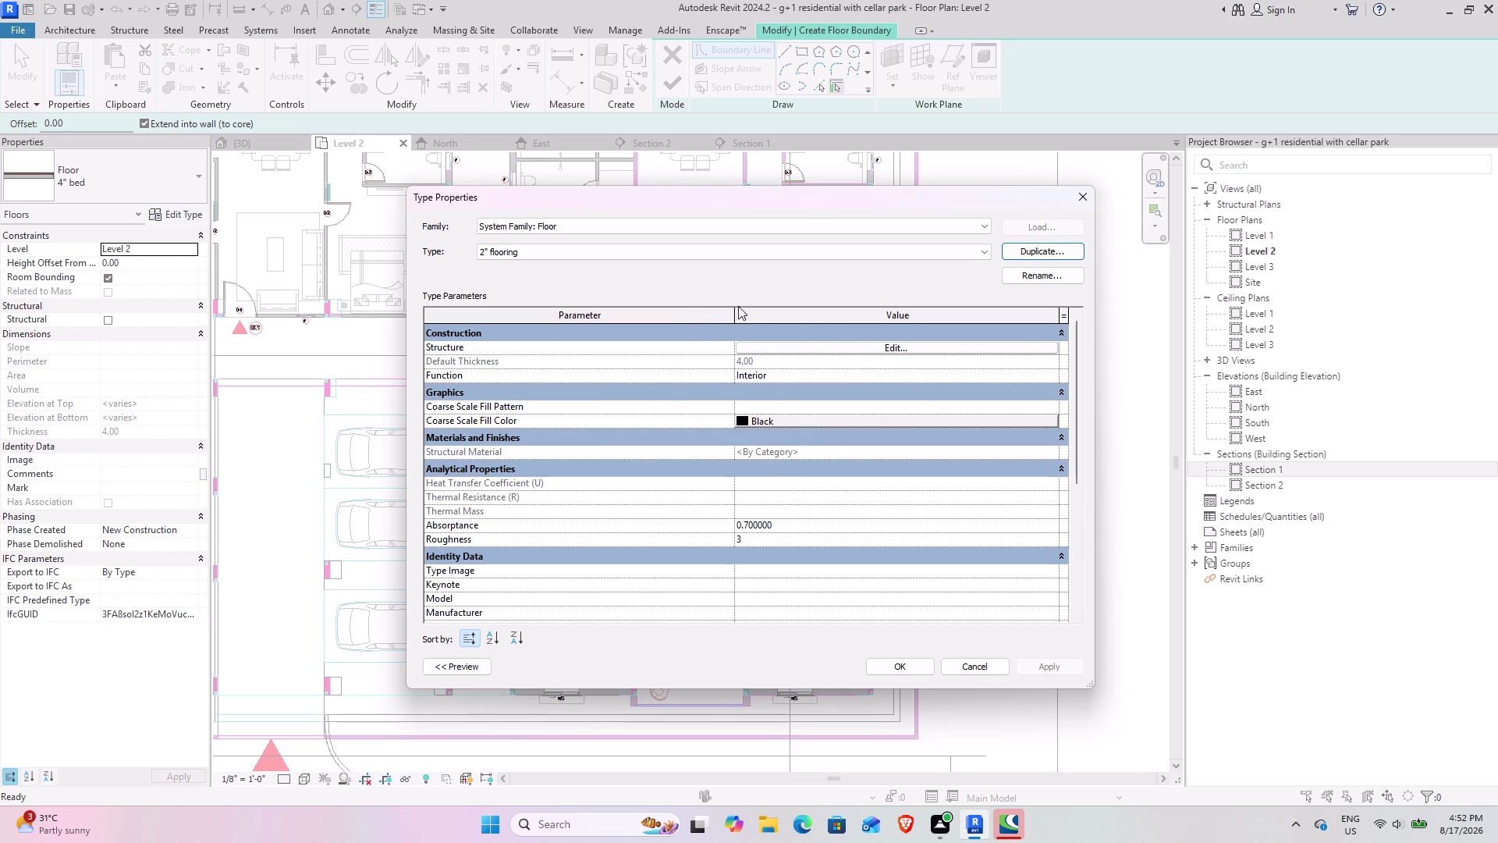
click(858, 349)
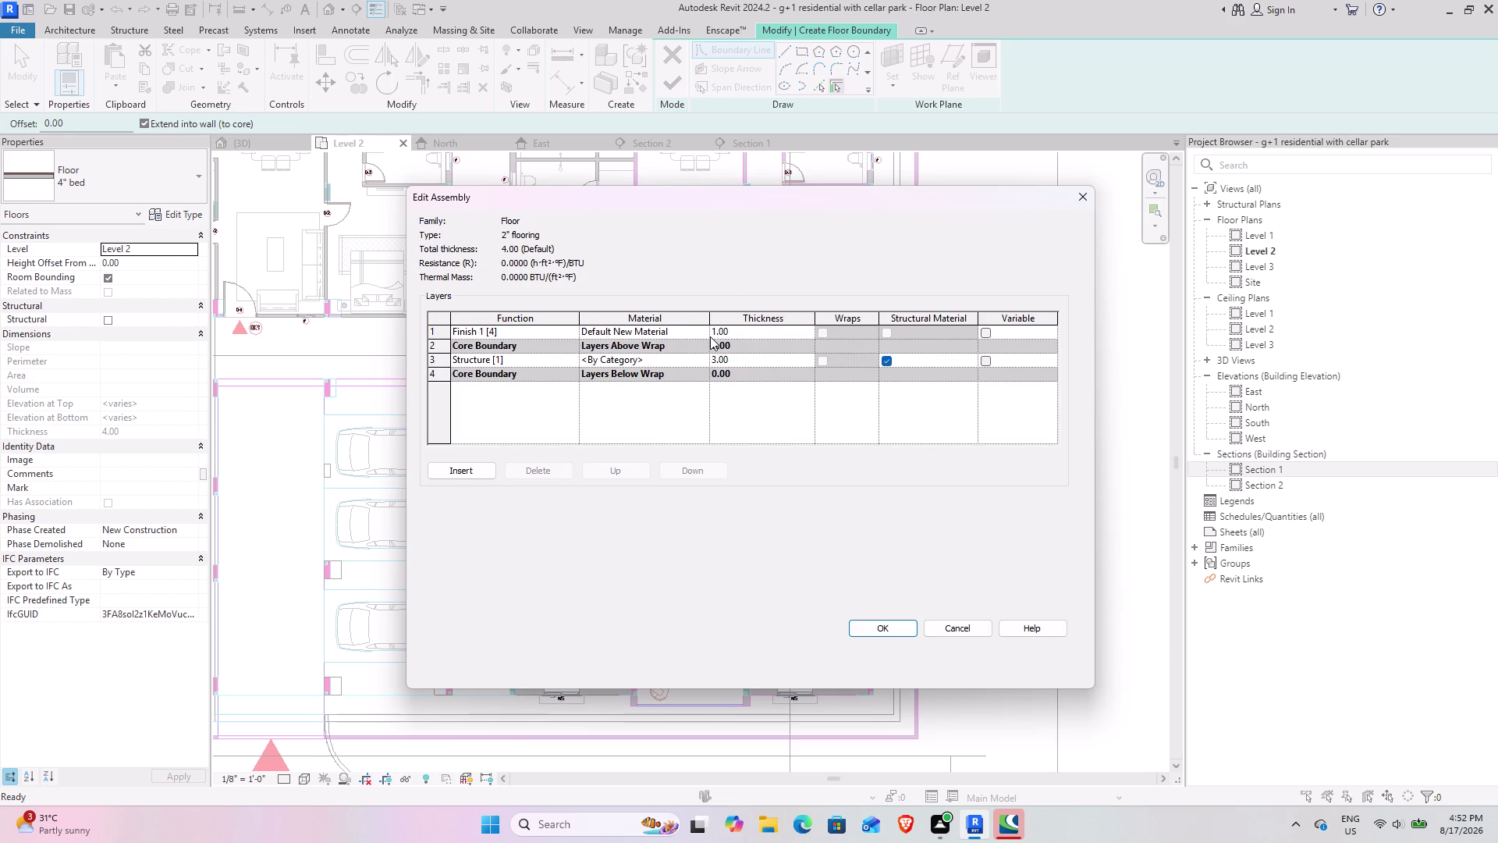
Set the 2" flooring Structure layer thickness to 1.00 and browse materials for Finish 1.
scroll(up, 3)
scroll(up, 3)
click(756, 360)
key(1)
key(Return)
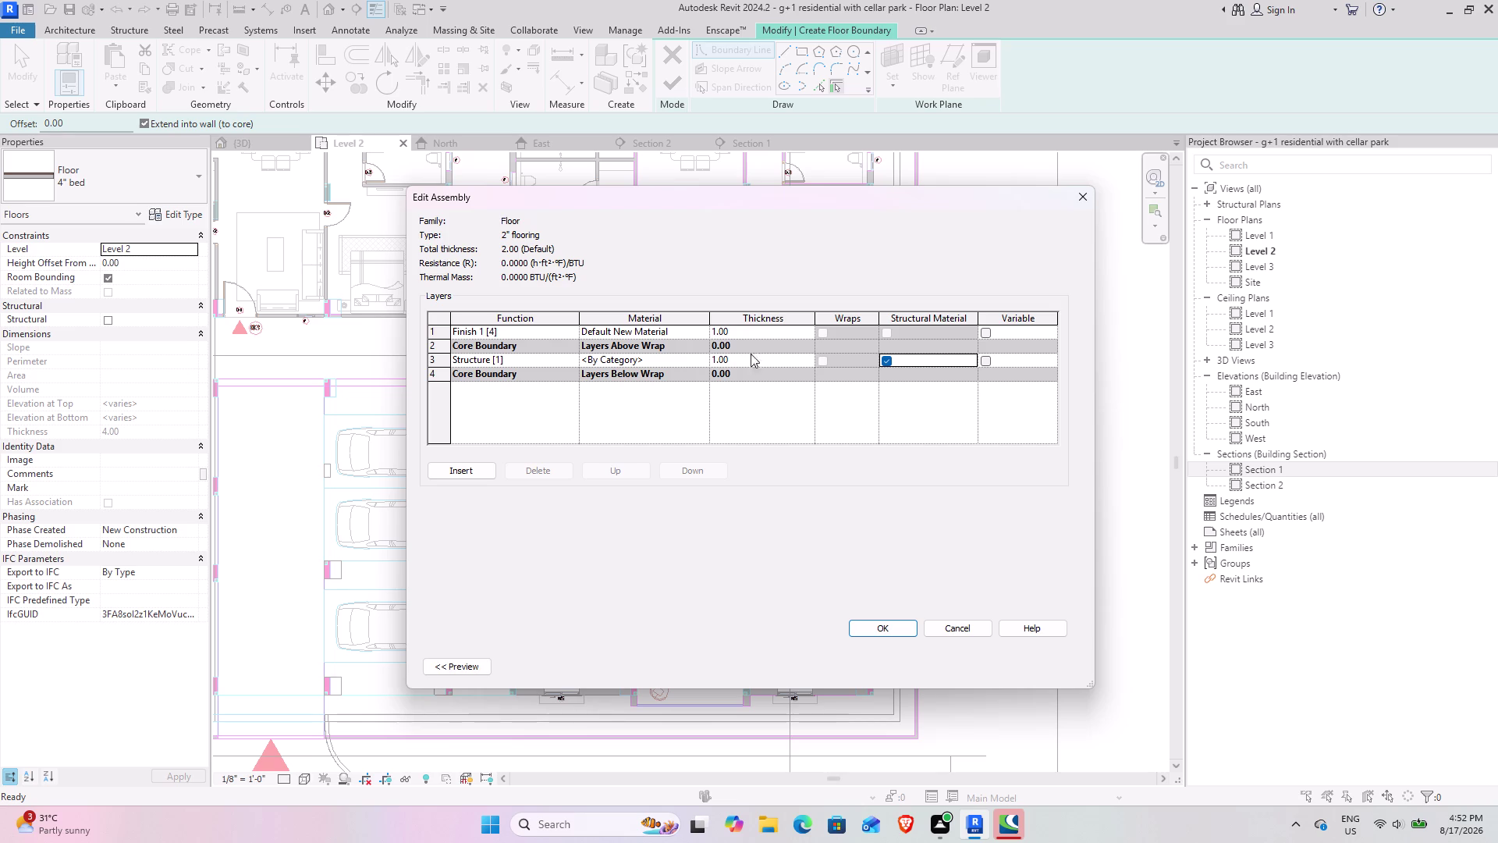
click(699, 333)
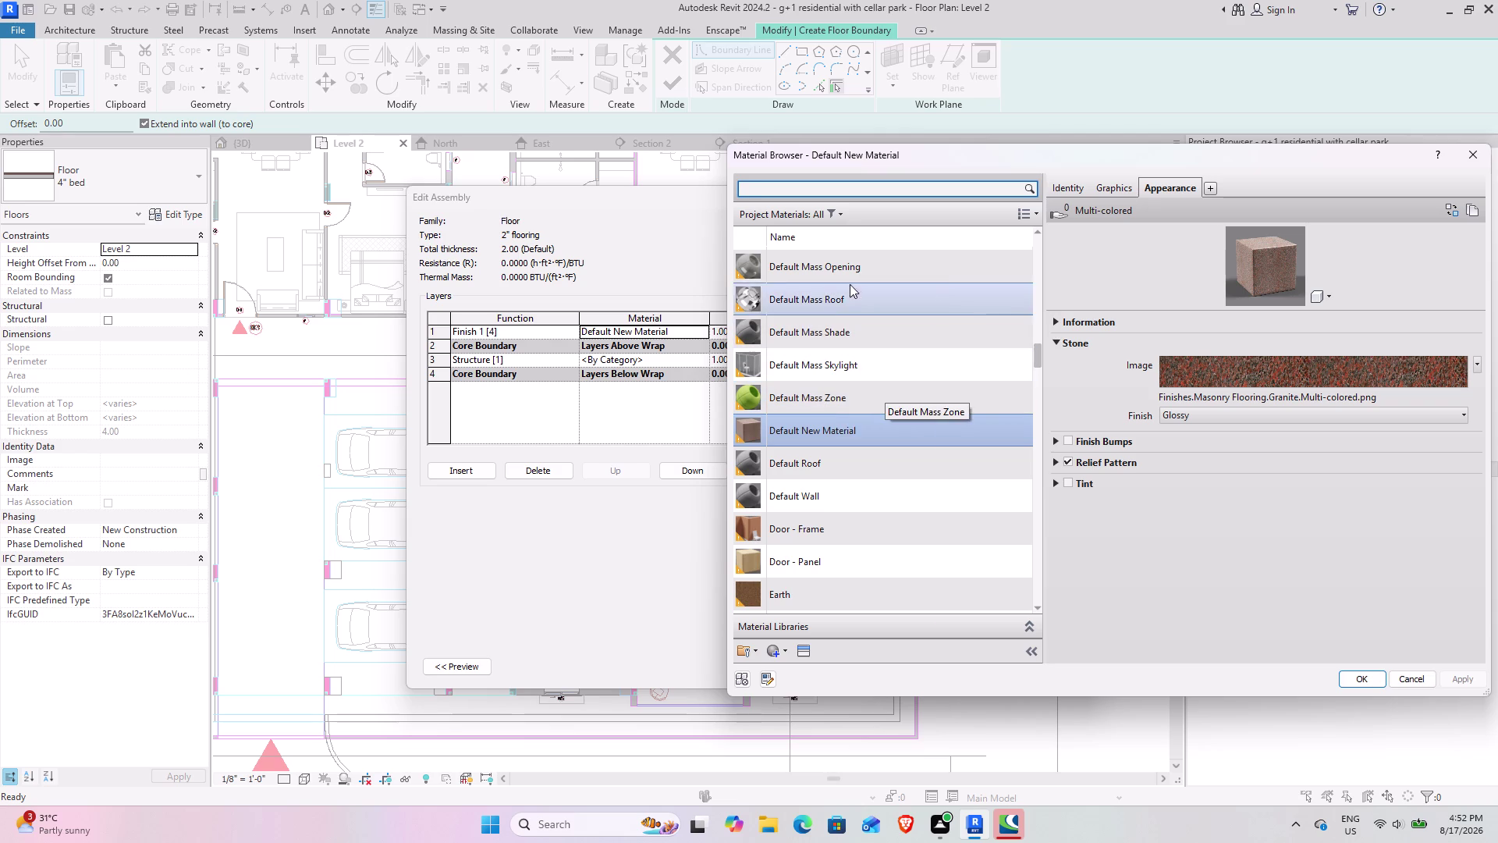
Create a new blank material in the Material Browser.
scroll(down, 3)
scroll(up, 3)
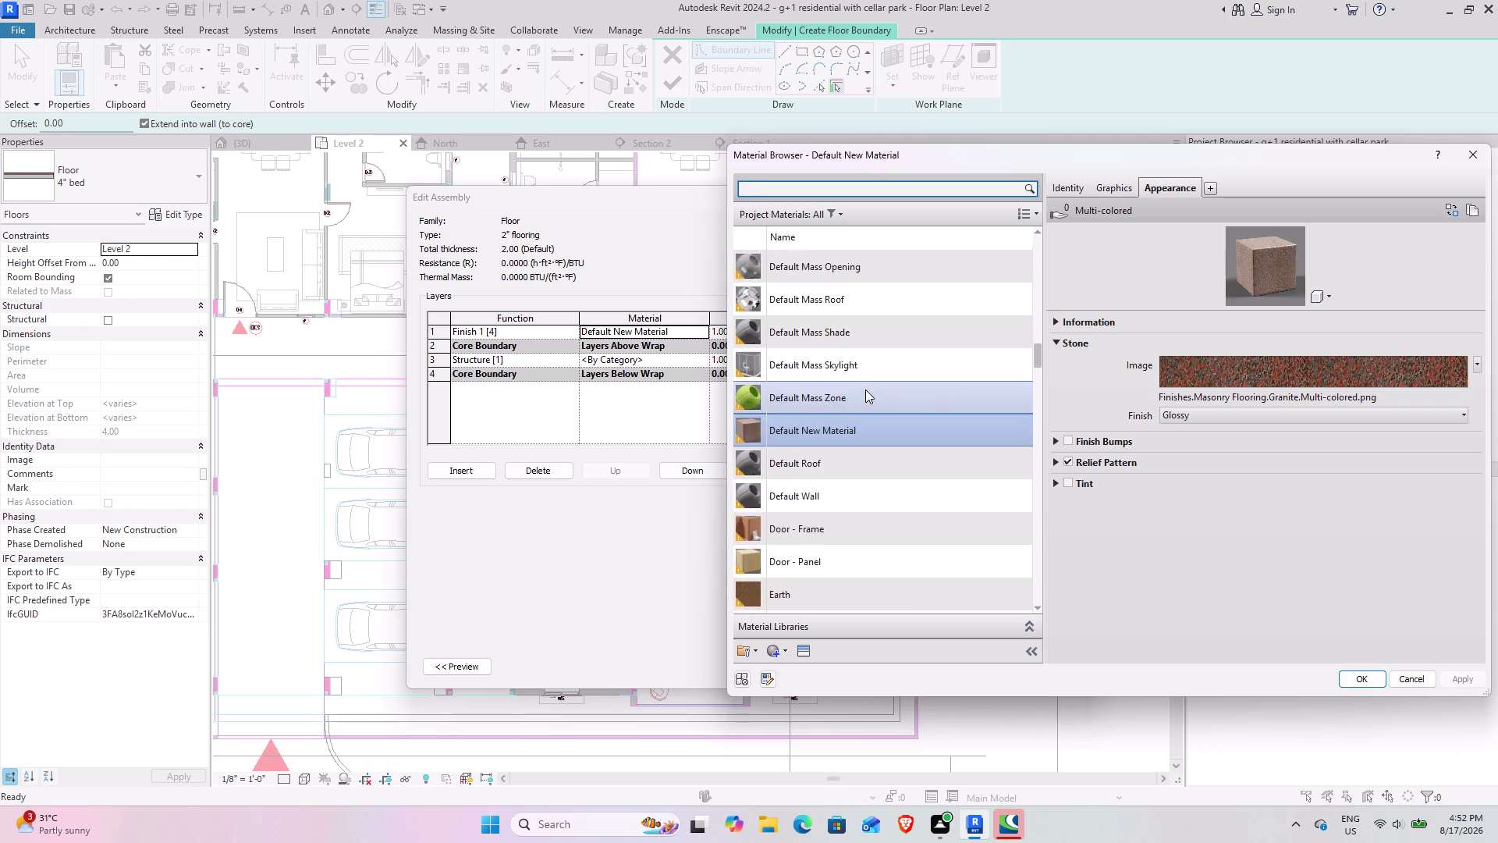
scroll(up, 3)
scroll(up, 3)
scroll(up, 3)
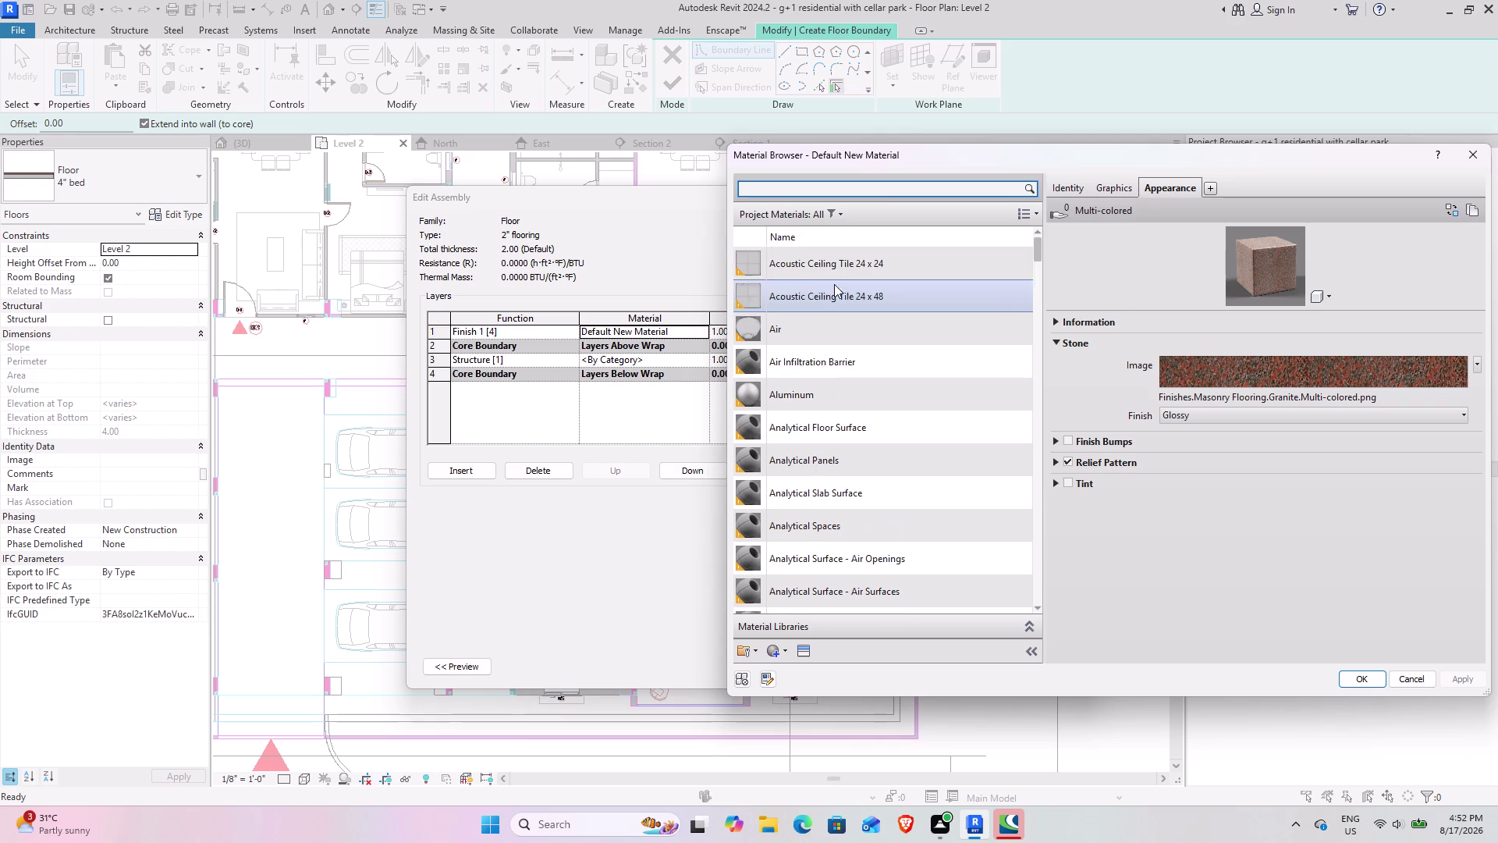
scroll(up, 3)
click(783, 658)
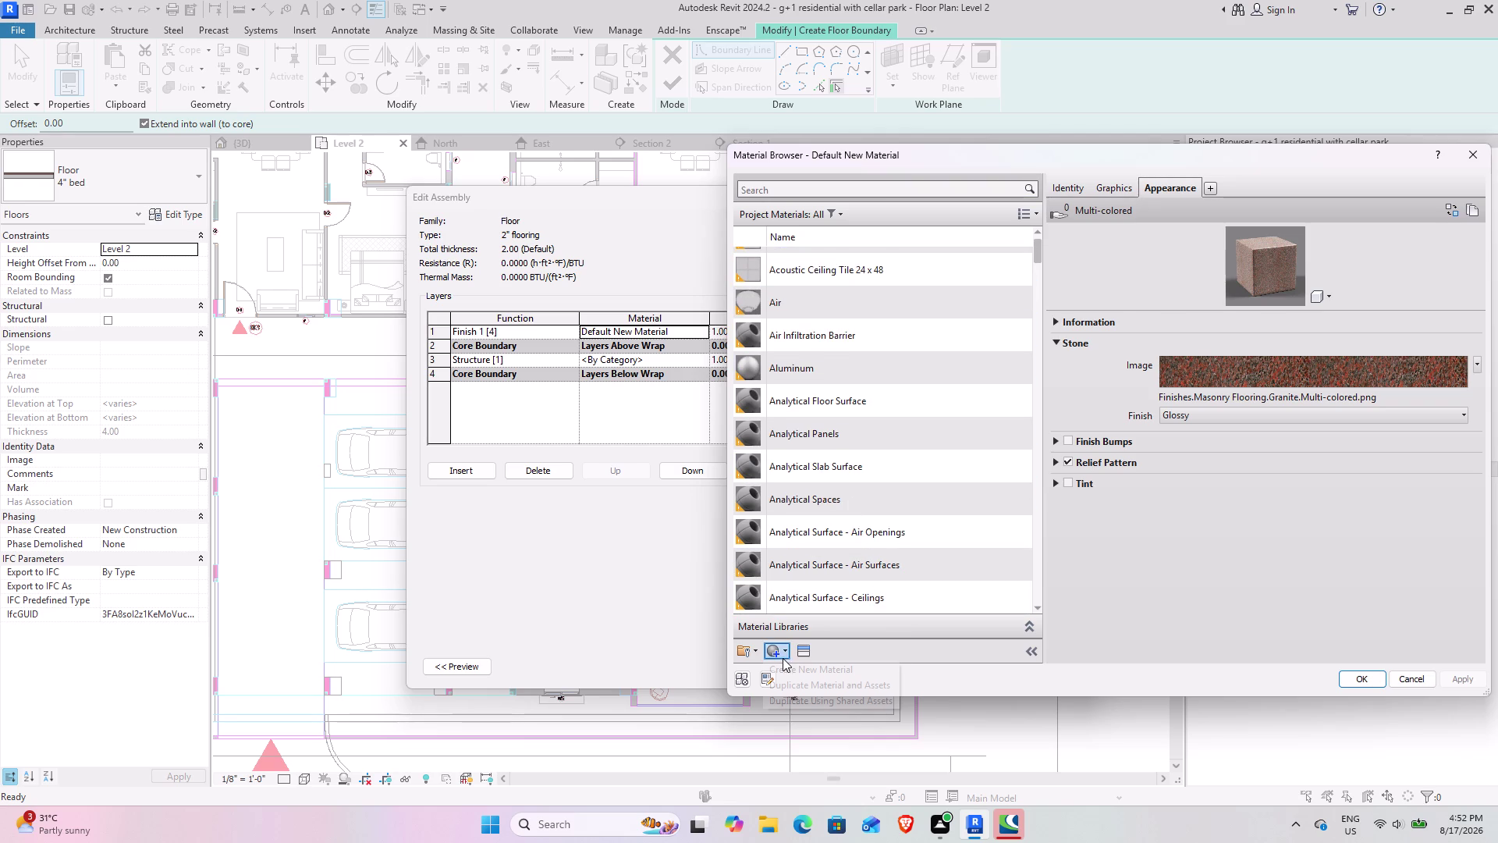
click(801, 663)
click(801, 657)
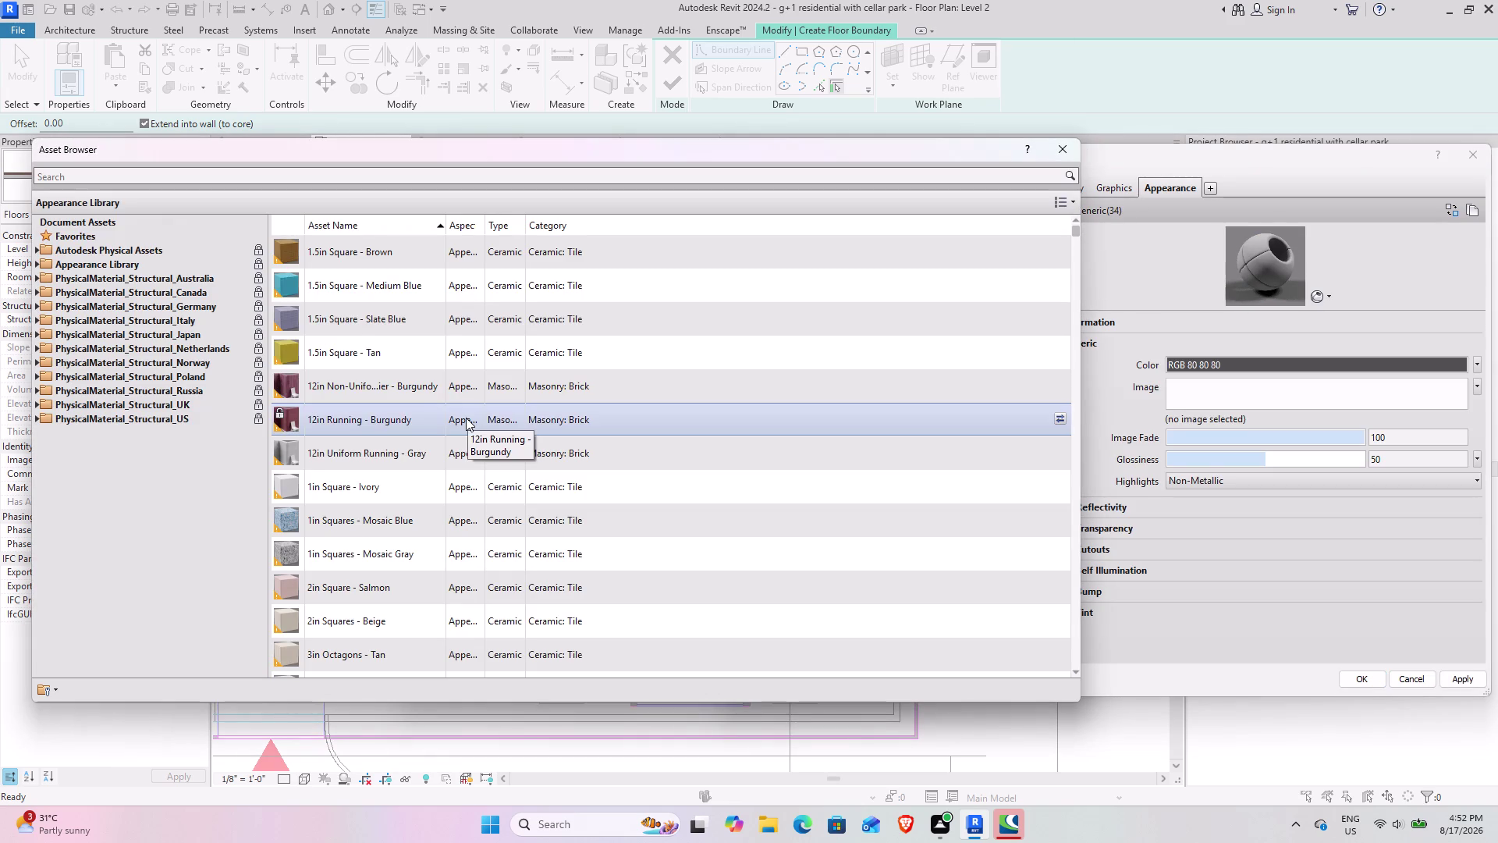
Give the new material the Stone > Marble > Coarse Polished - White appearance.
click(89, 264)
click(89, 264)
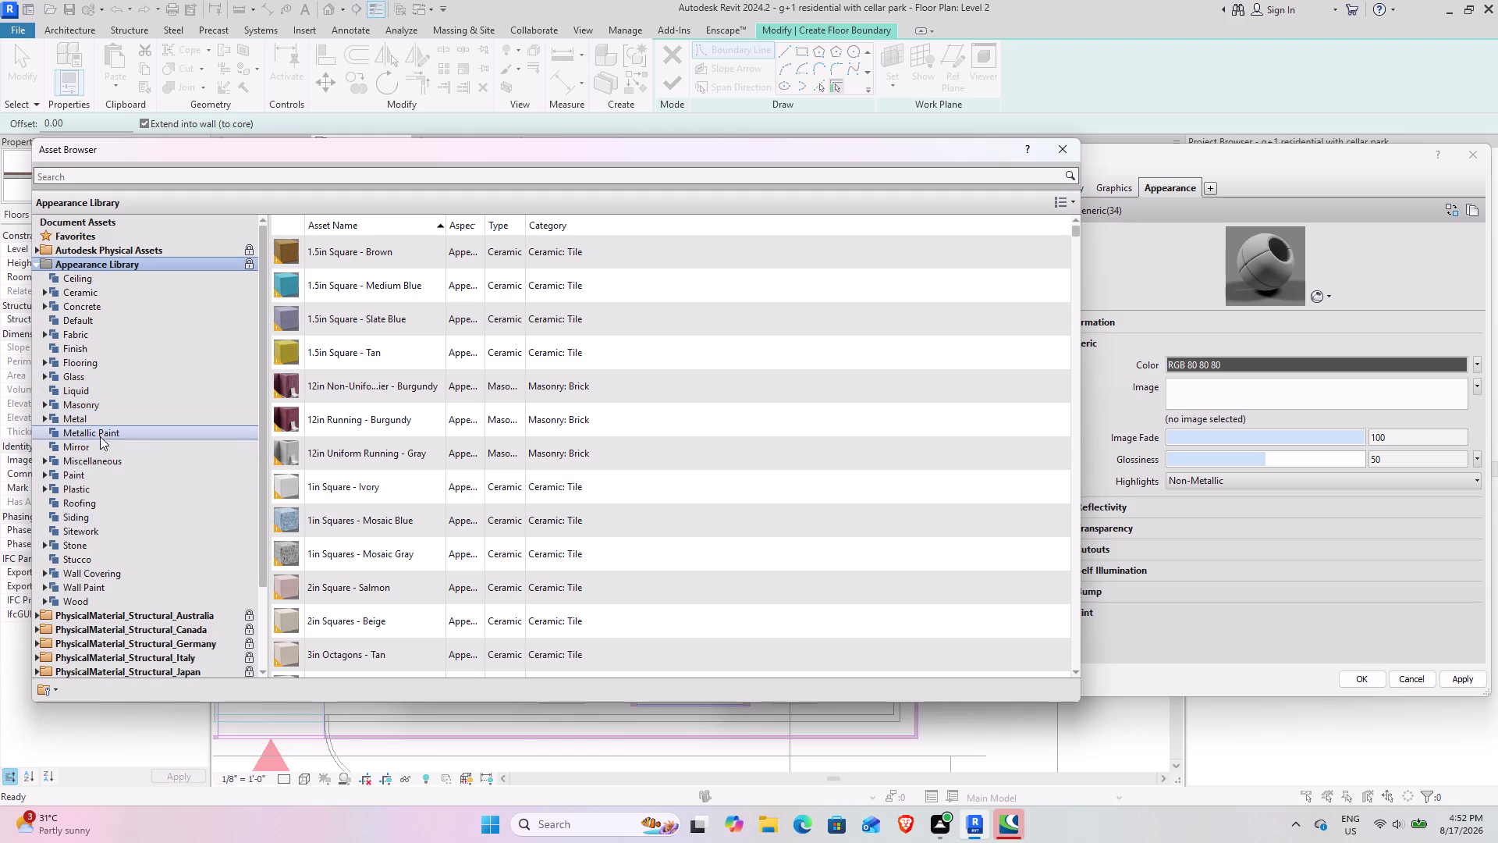
double_click(126, 544)
double_click(117, 573)
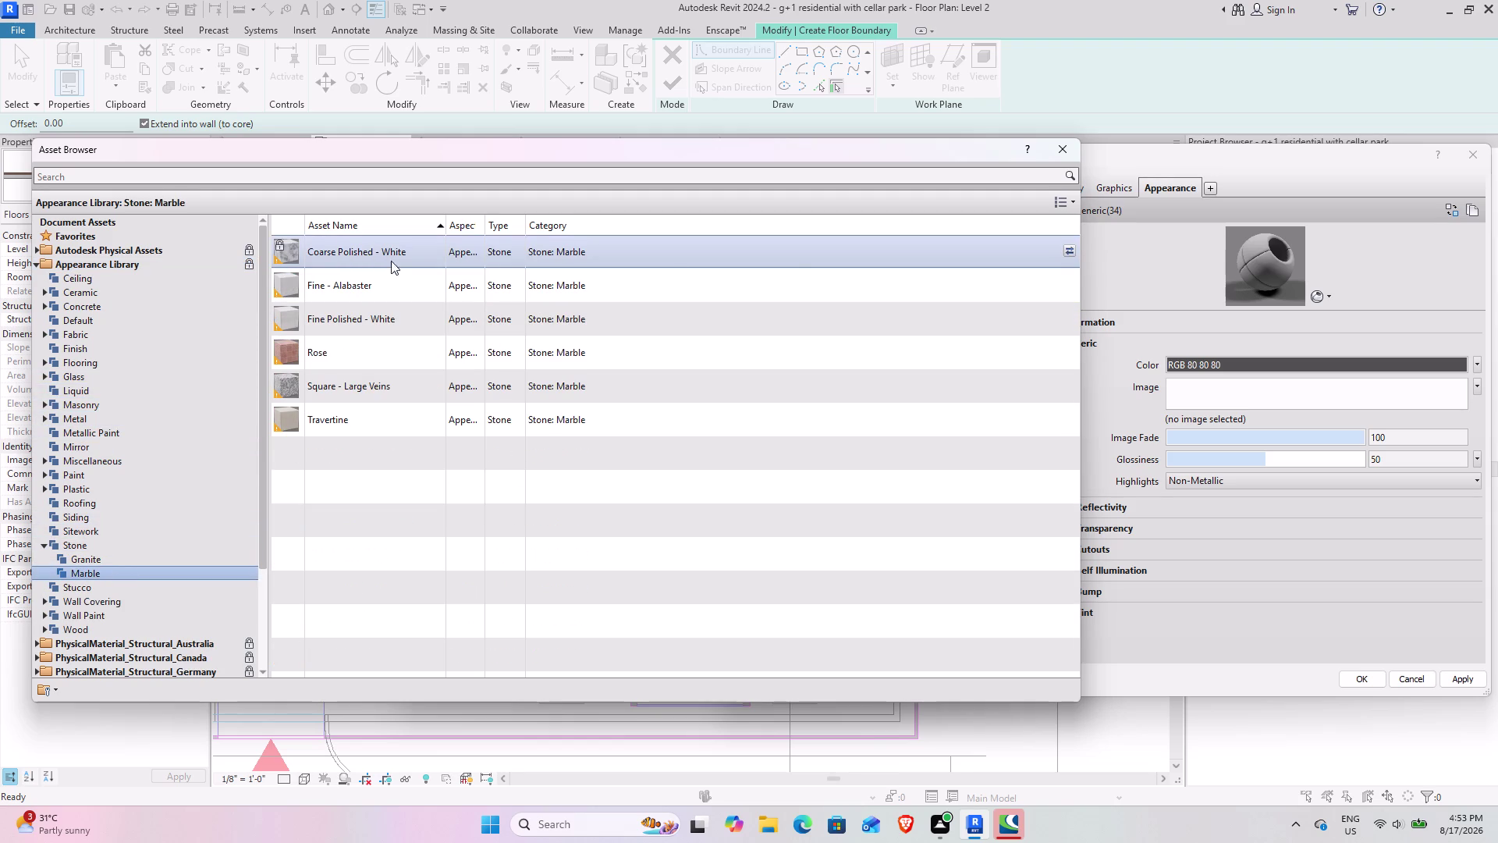
click(1068, 245)
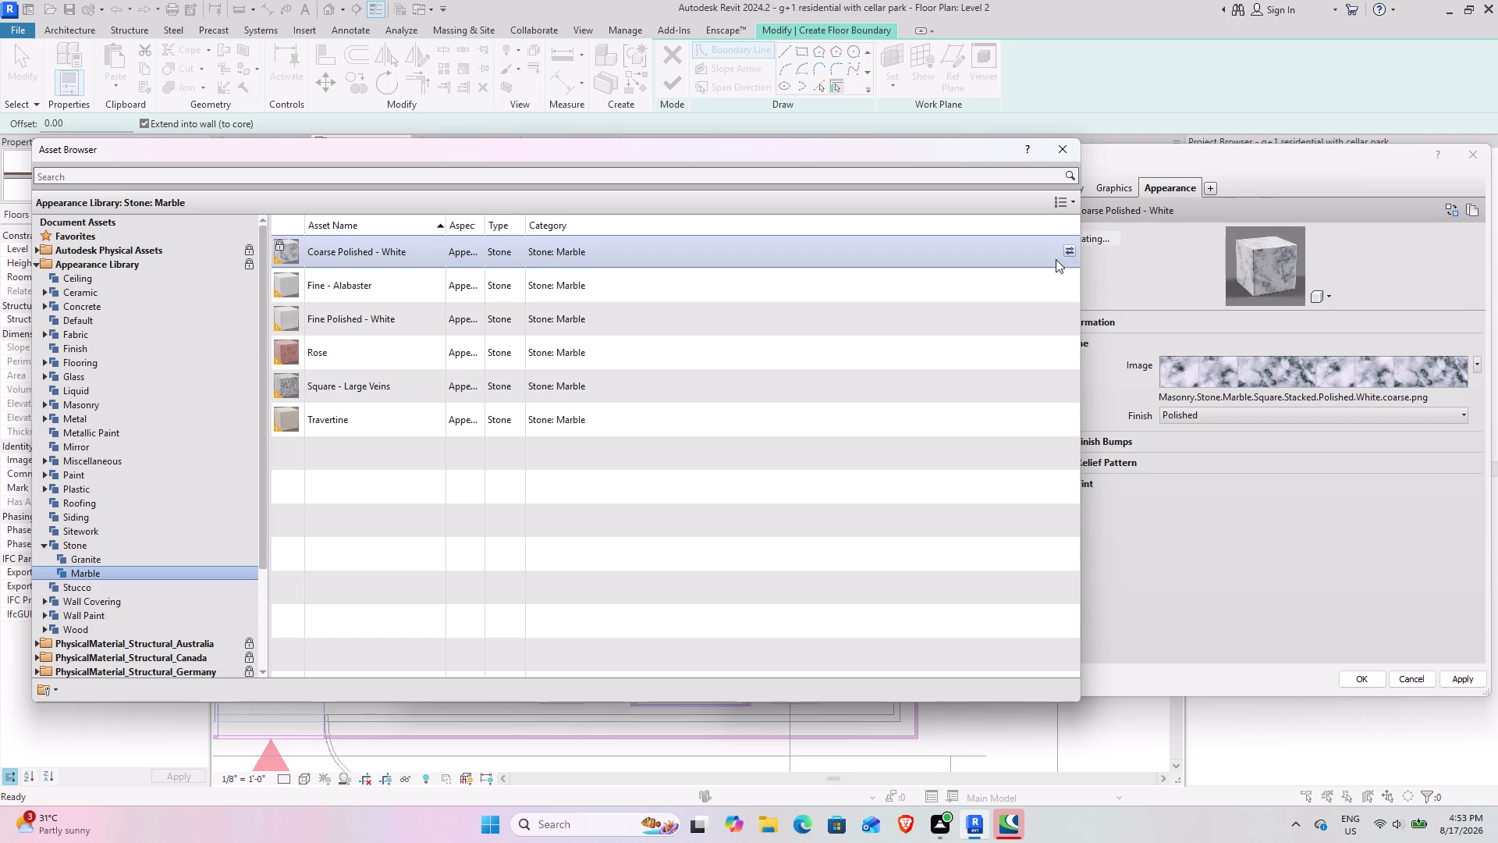
click(1063, 151)
click(1126, 190)
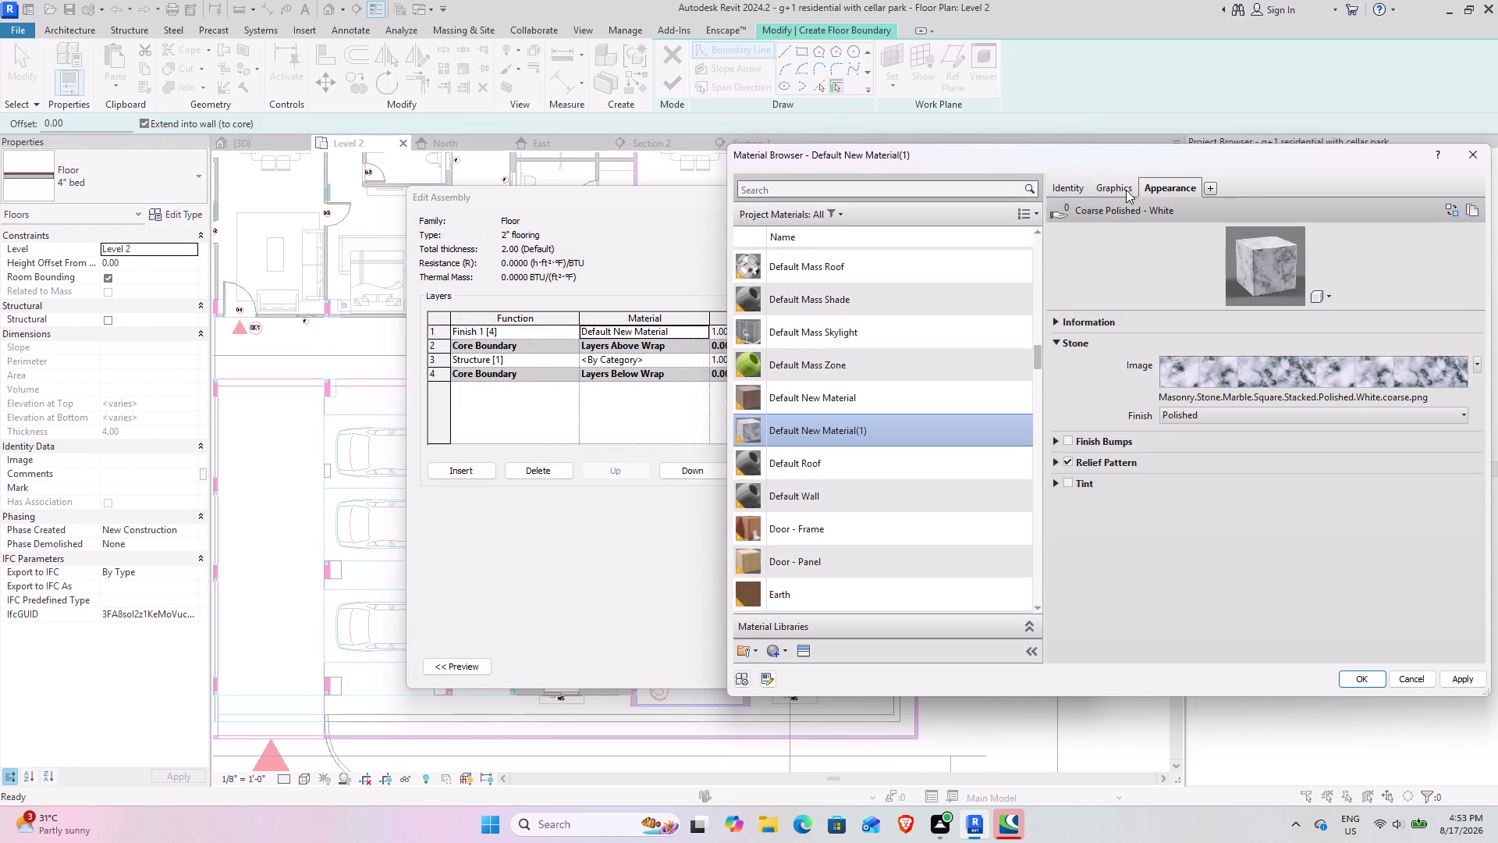
Review the marble's graphics and texture scale settings, then apply the material to the finish layer.
click(1154, 223)
click(1162, 228)
click(1165, 193)
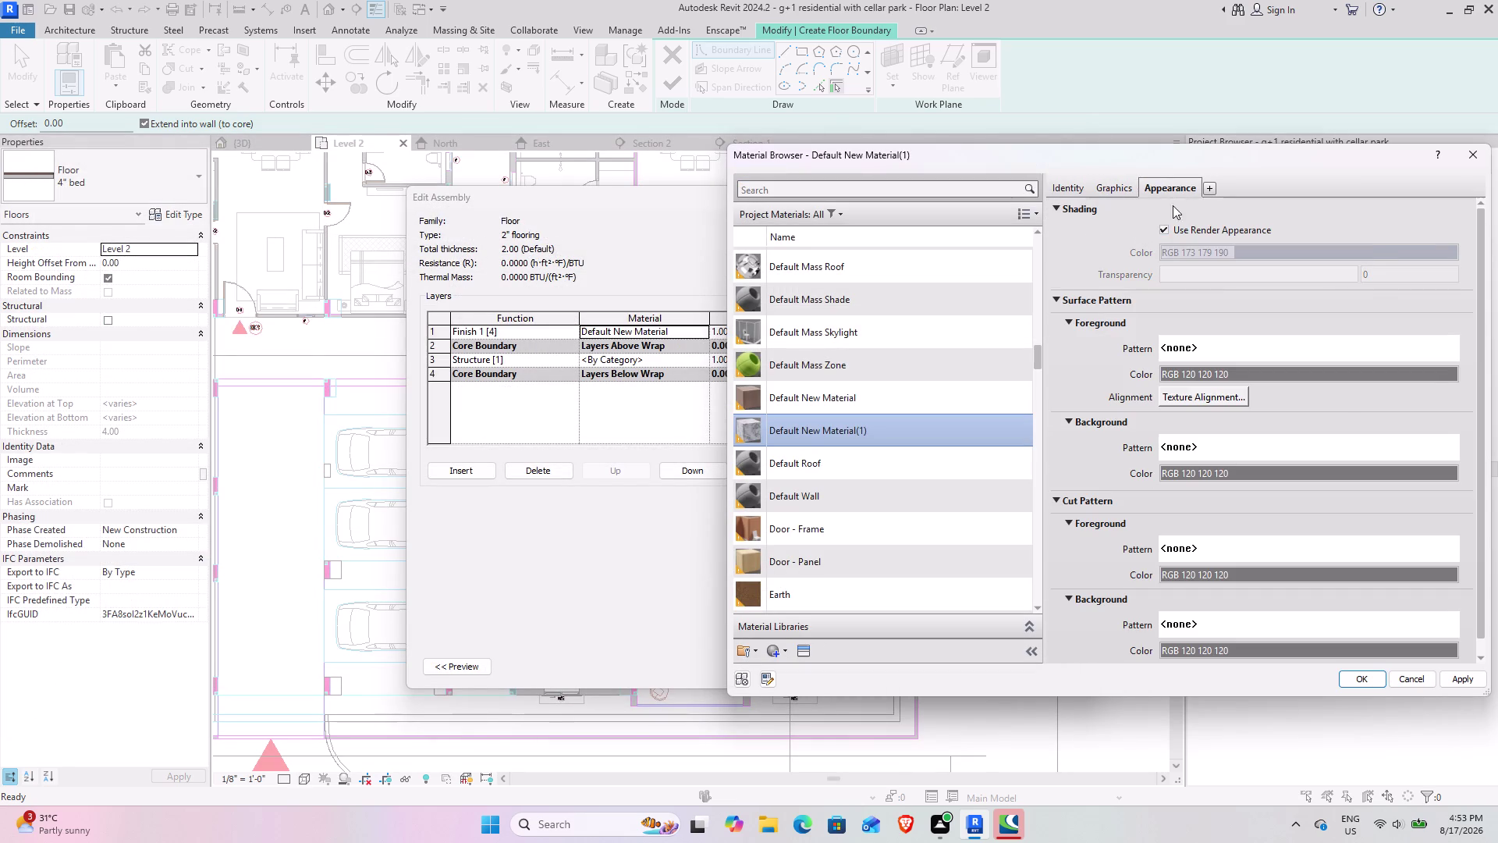
click(1215, 357)
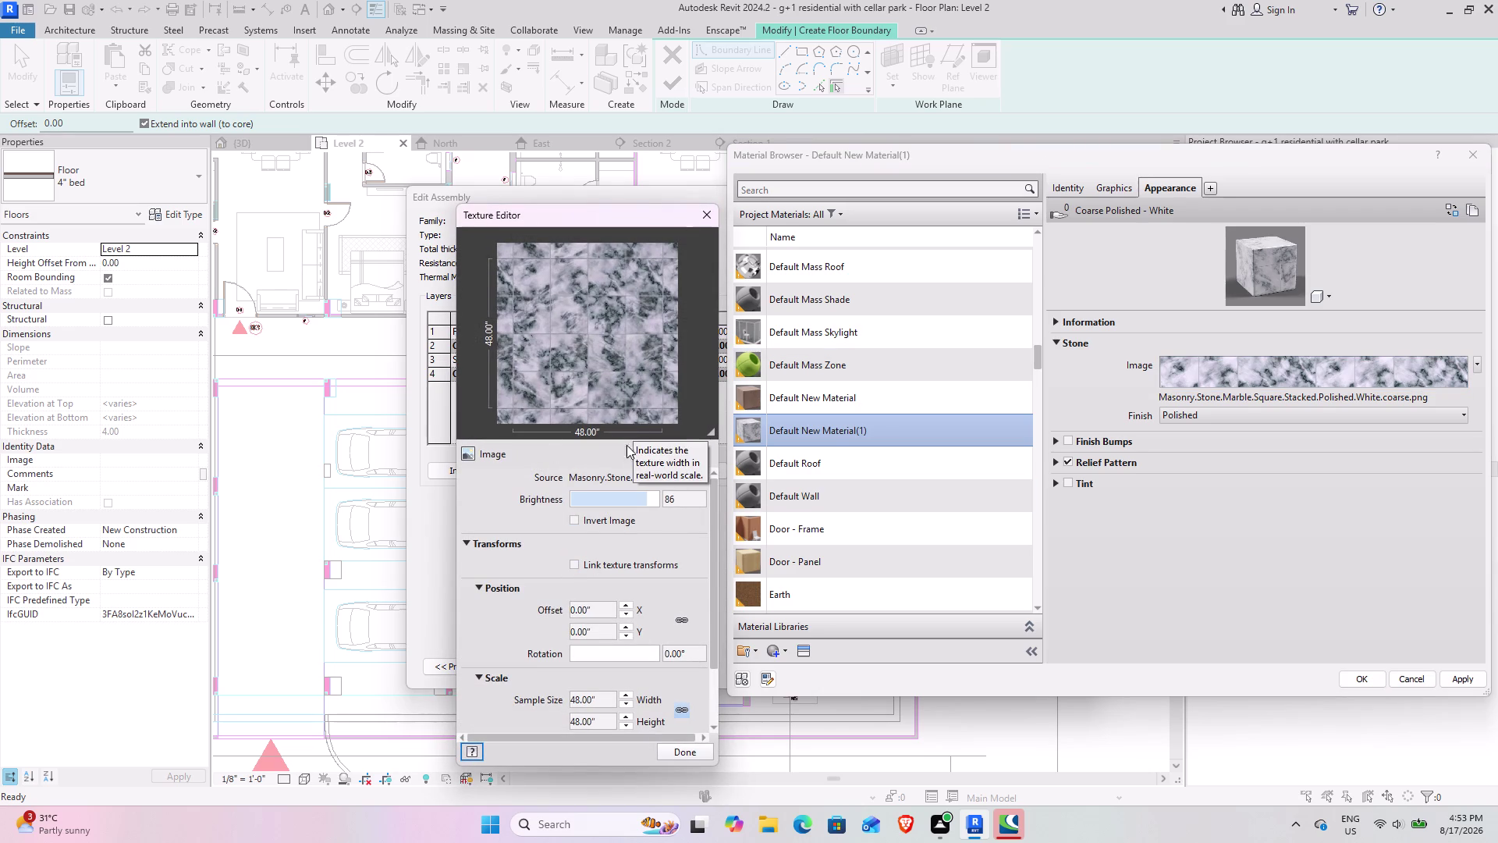
click(677, 751)
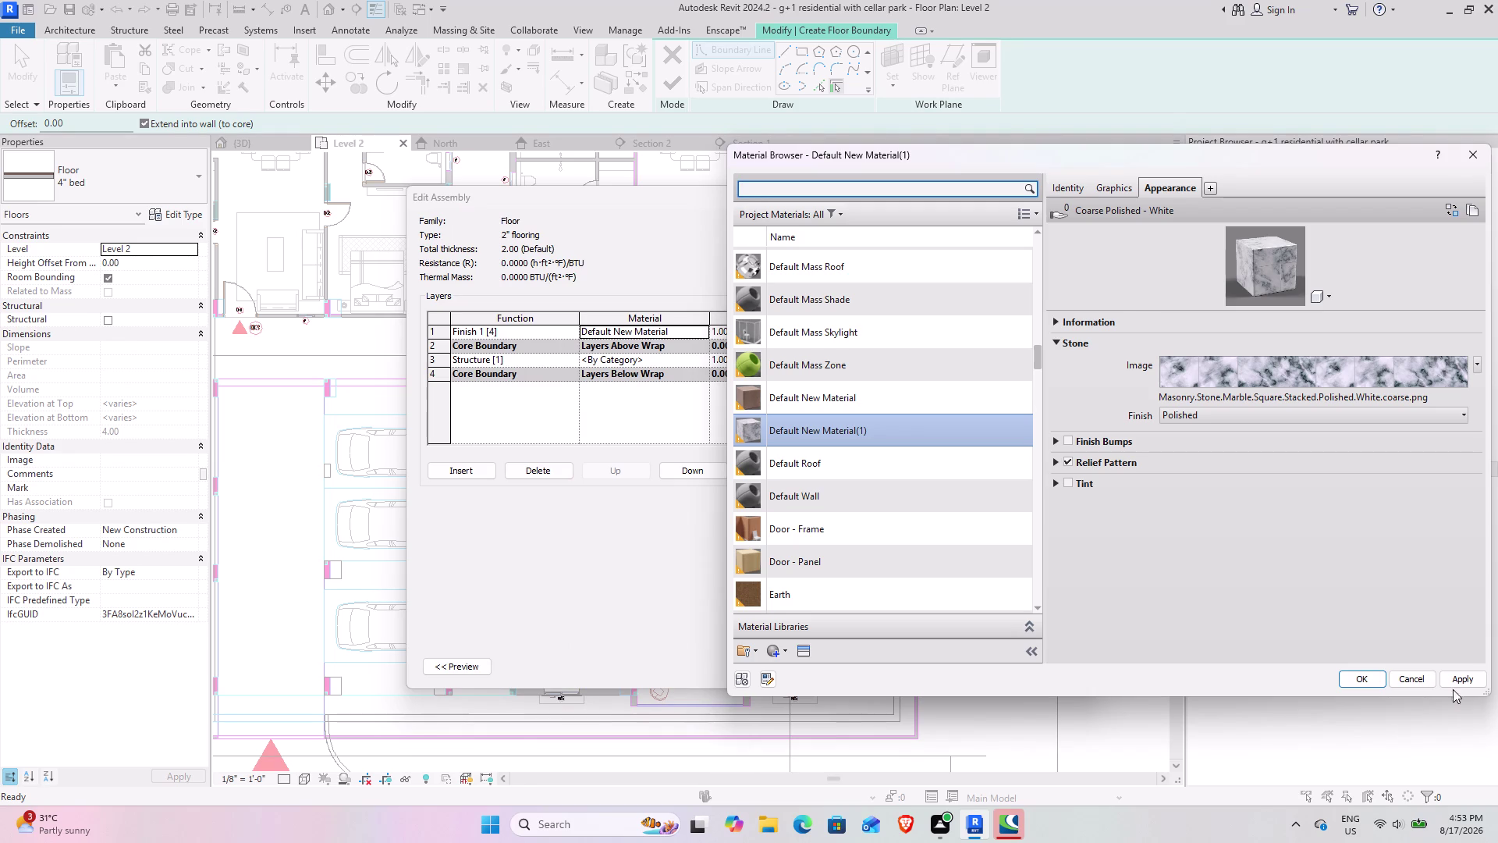
click(1477, 685)
click(1354, 668)
click(1358, 671)
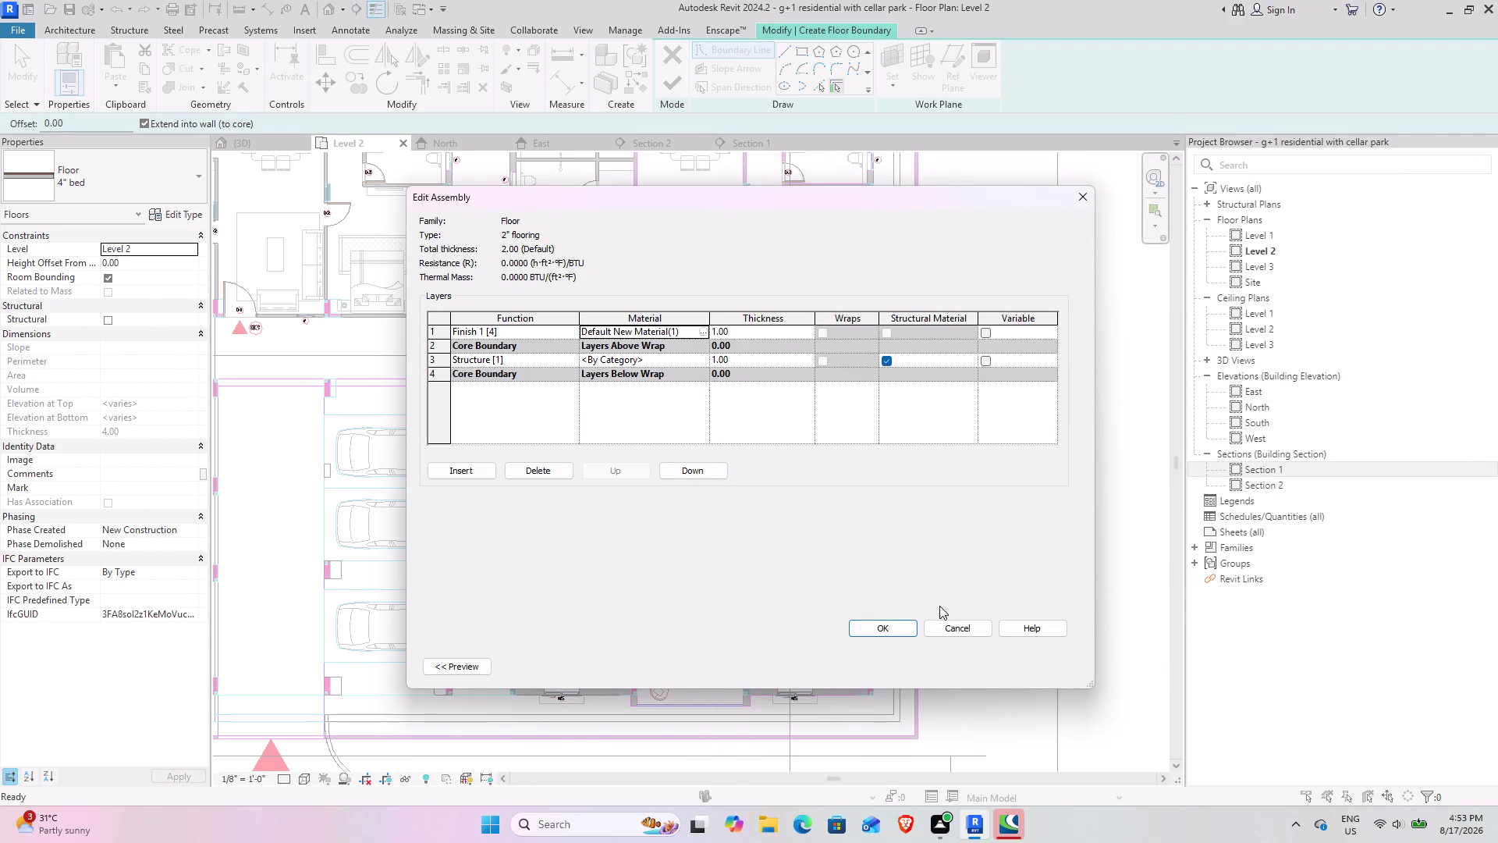
Accept the layer structure and rename the floor type to 2" flooring bedroom.
click(871, 627)
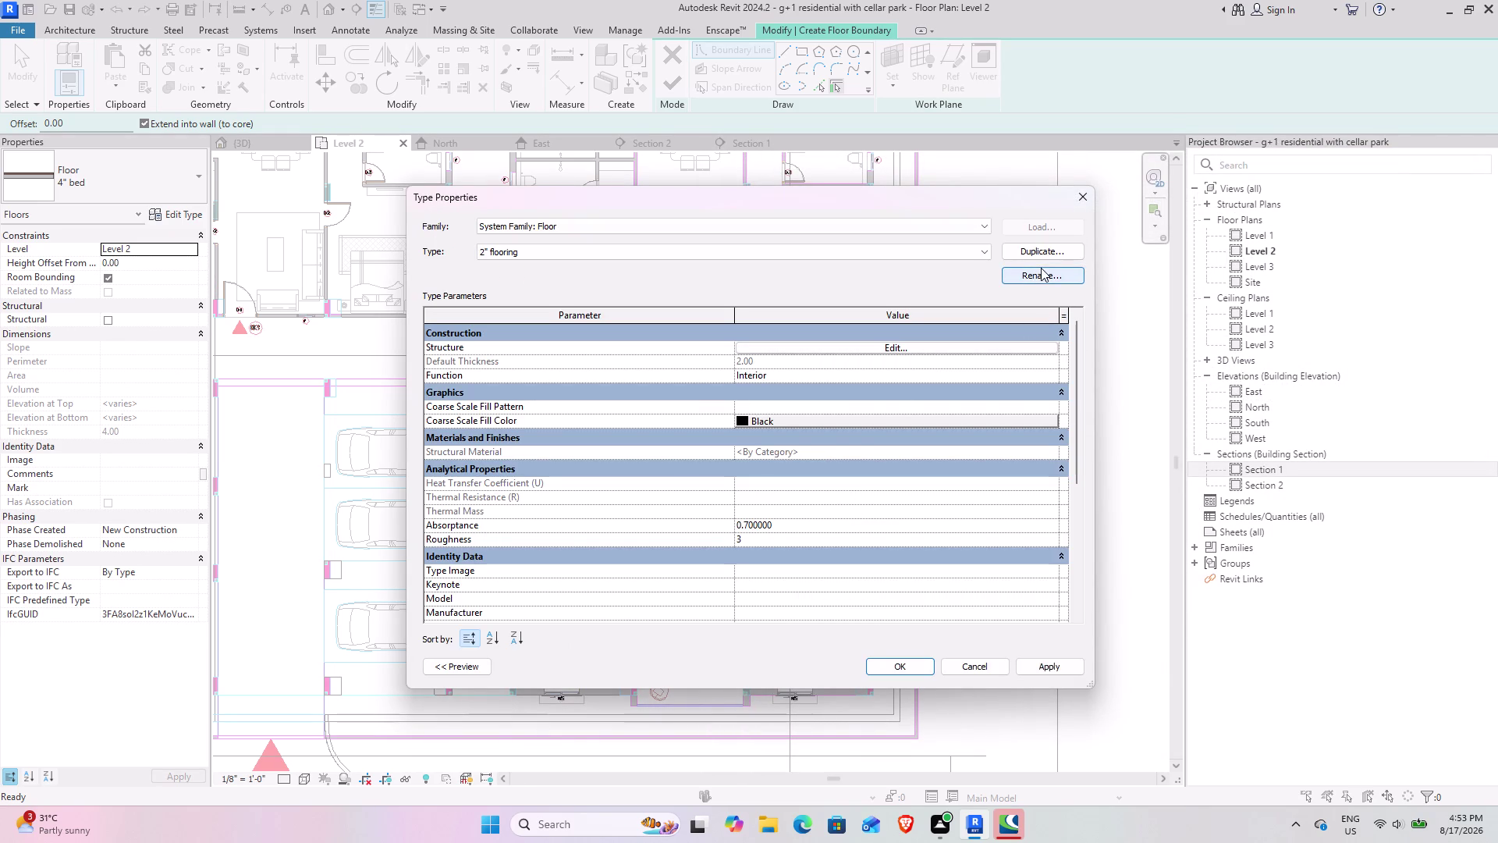
click(1039, 271)
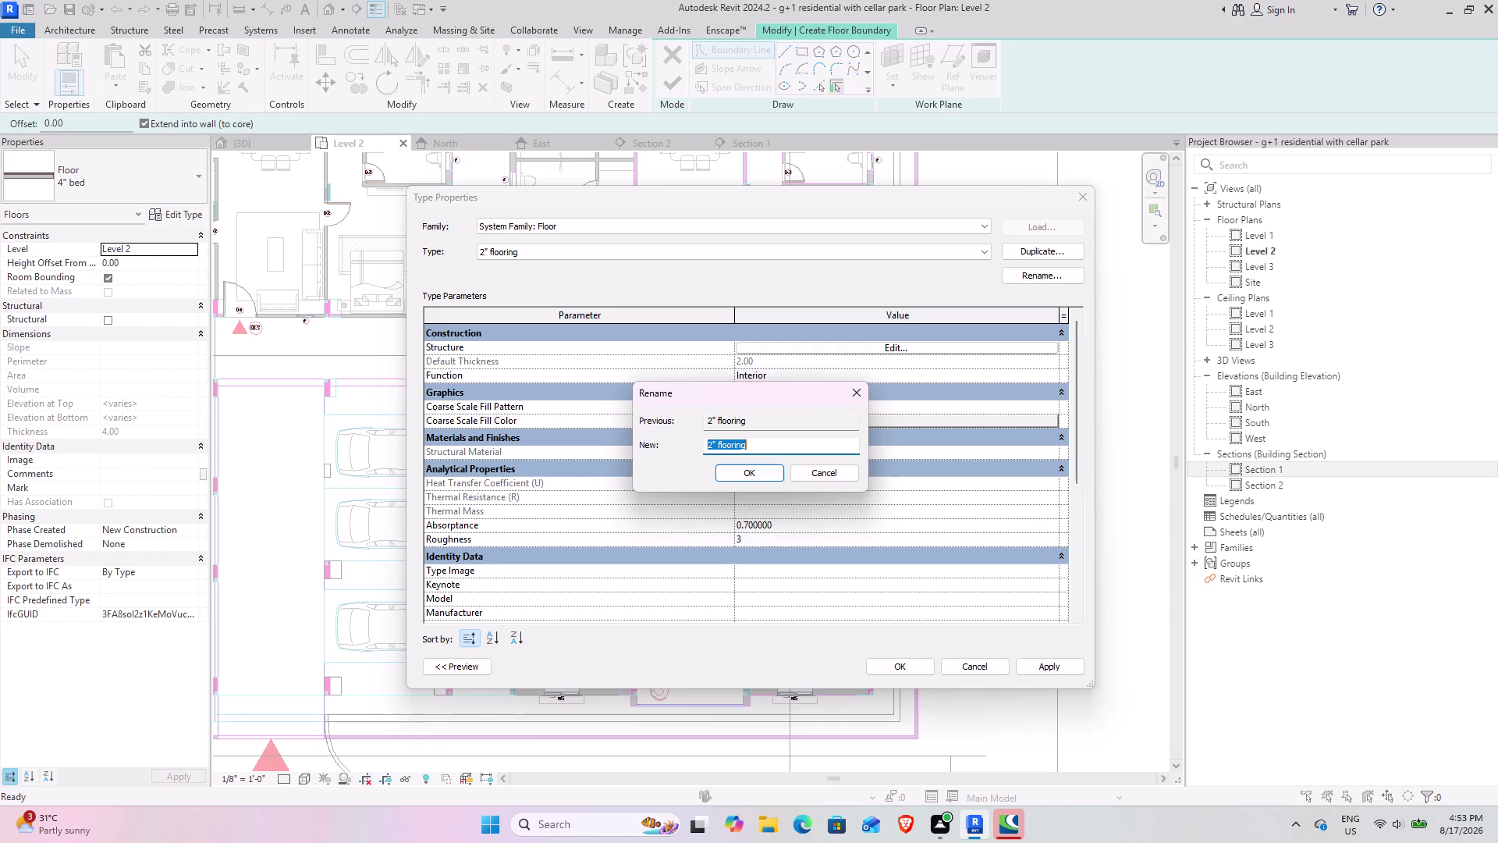
click(764, 451)
key(space)
text(bed)
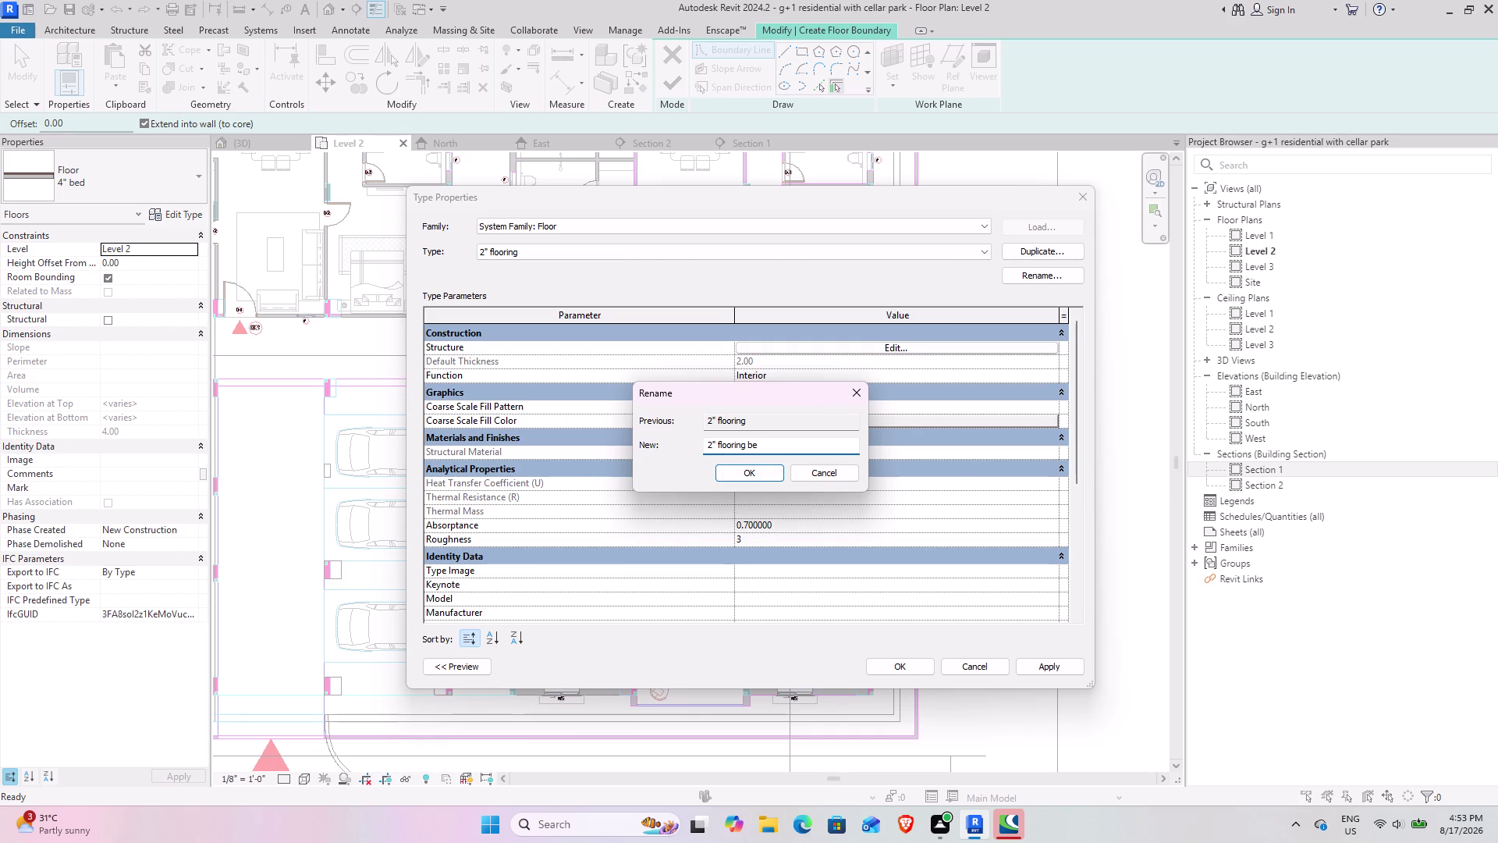
text(room)
click(743, 474)
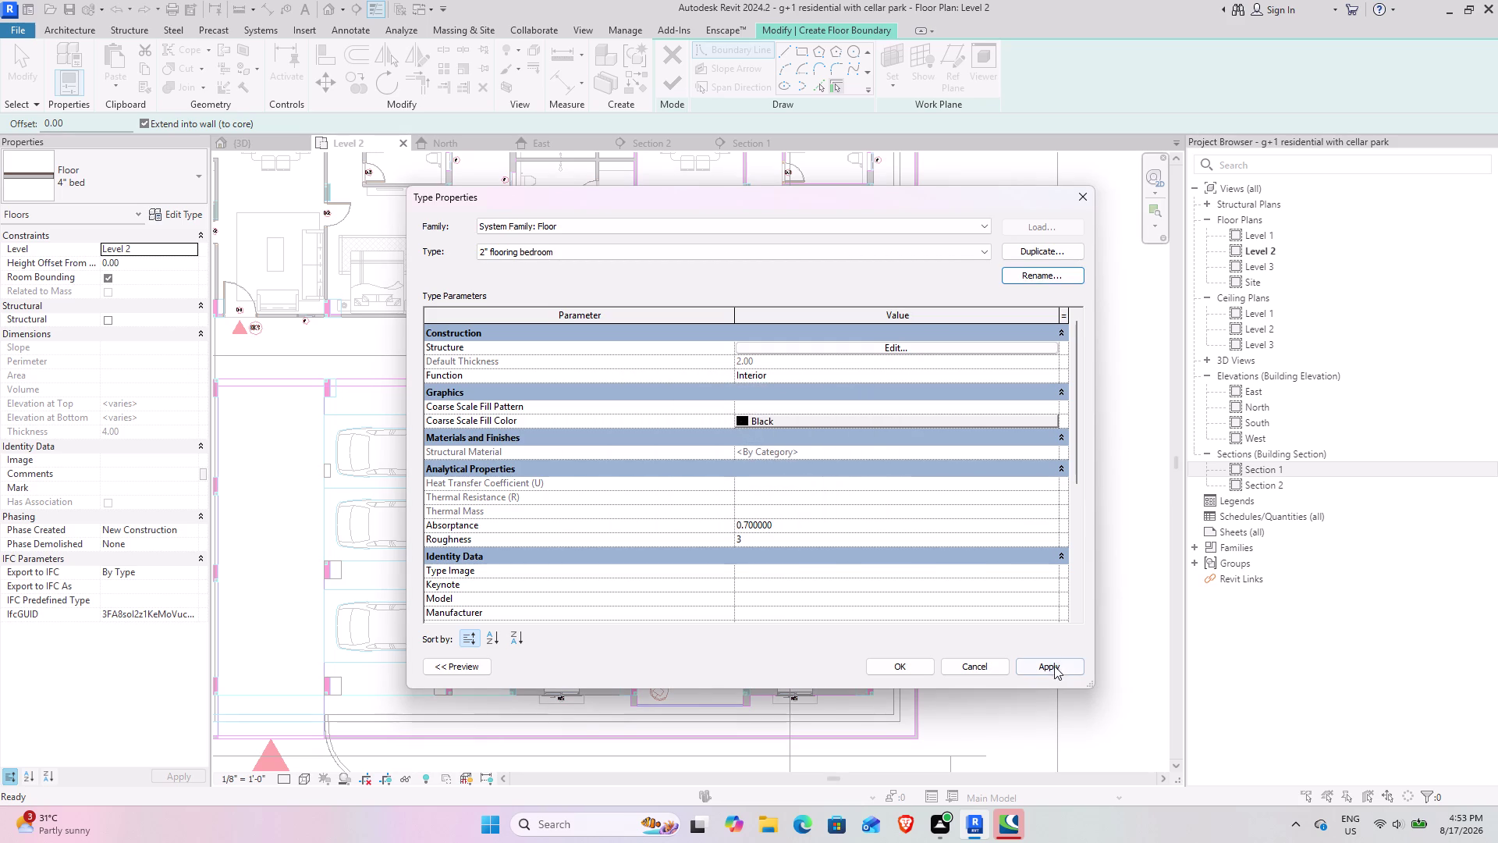
Apply the floor type to the Level 2 sketch, then reopen and close Type Properties.
click(1055, 668)
click(888, 665)
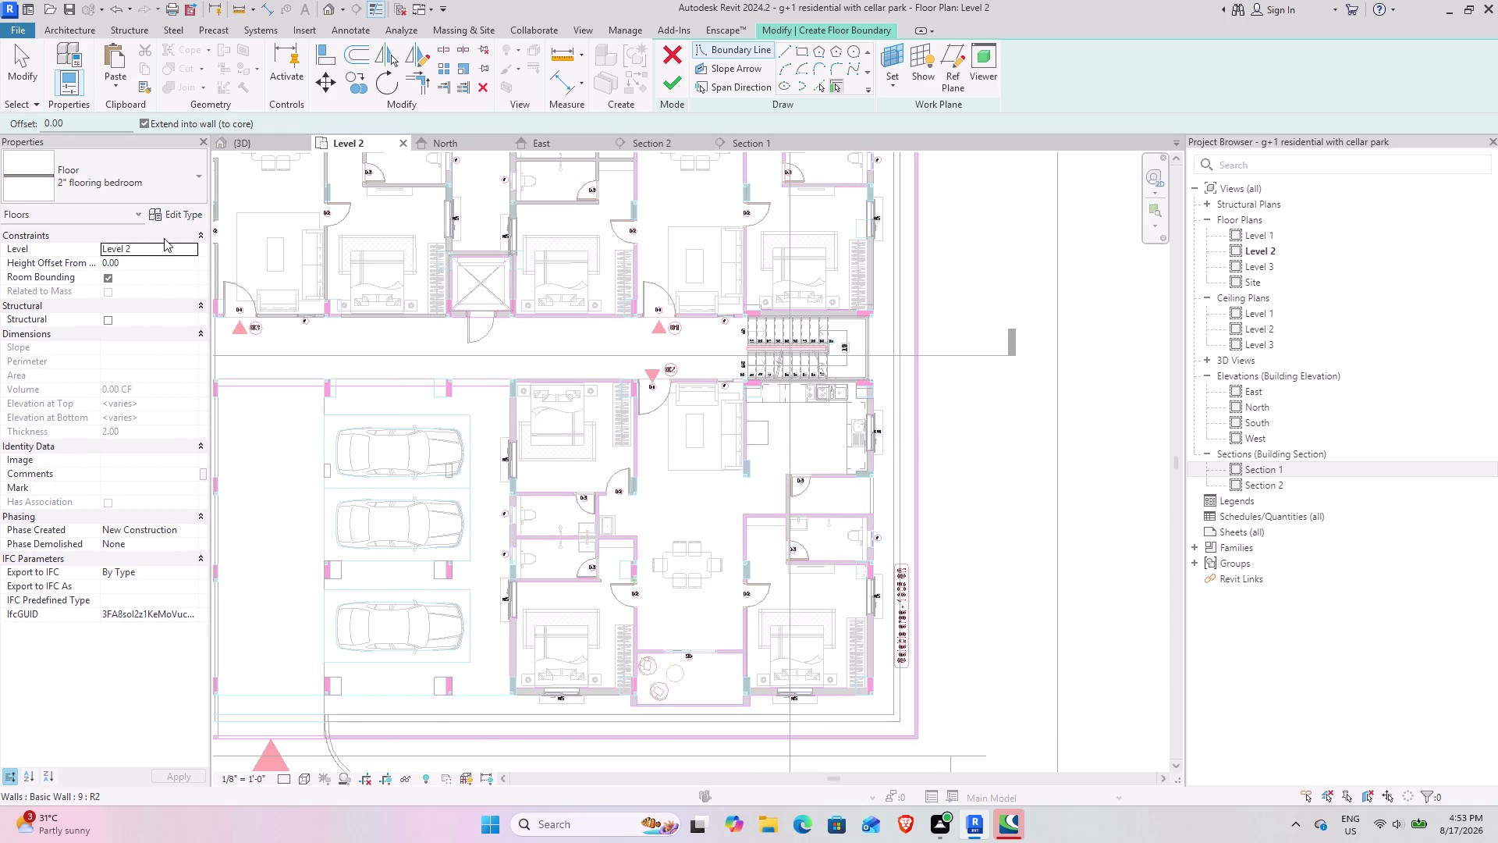
click(177, 209)
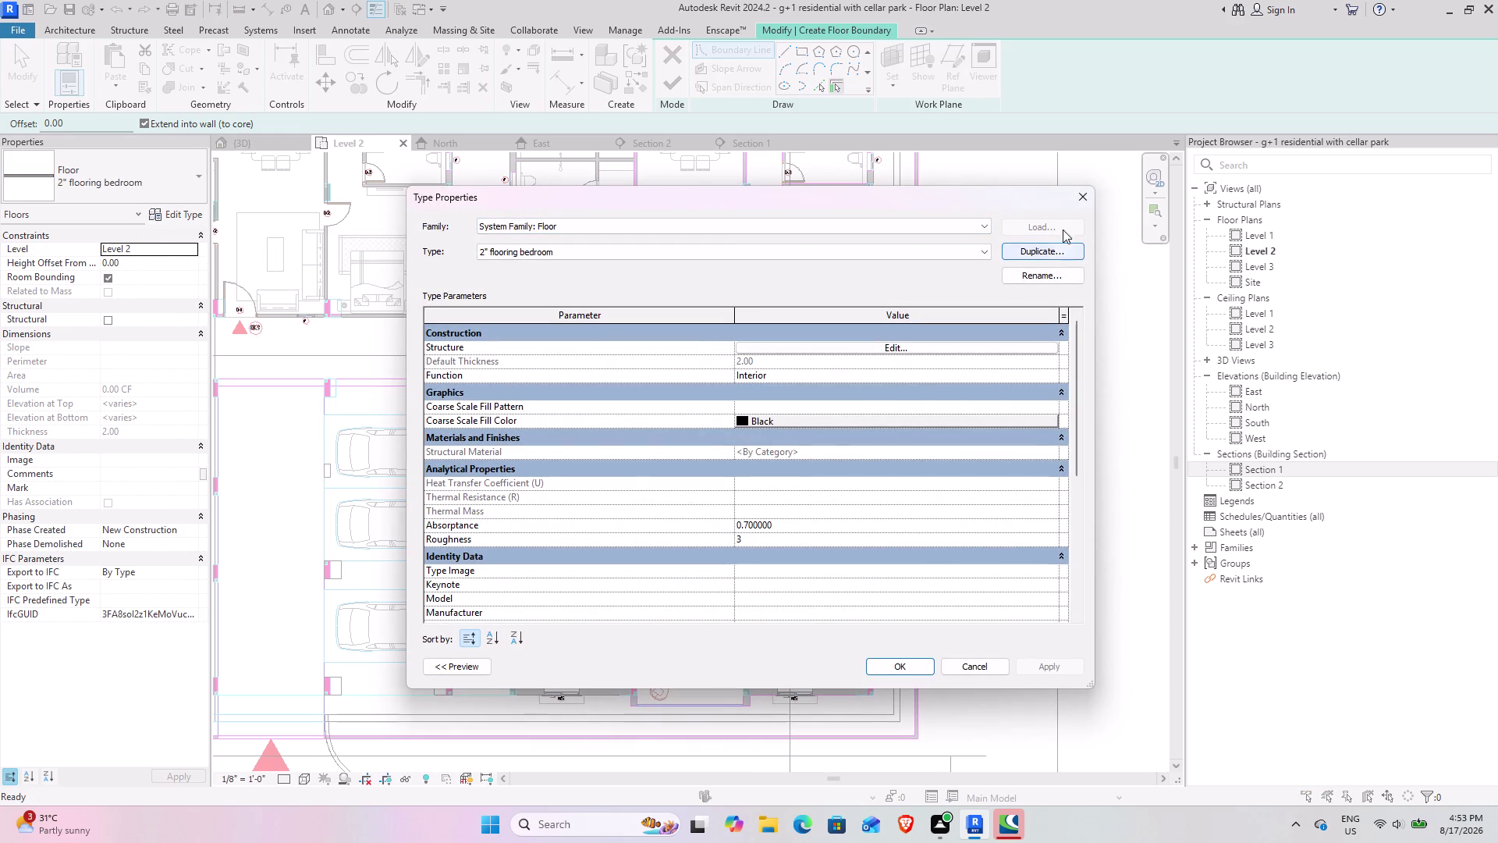
click(1077, 199)
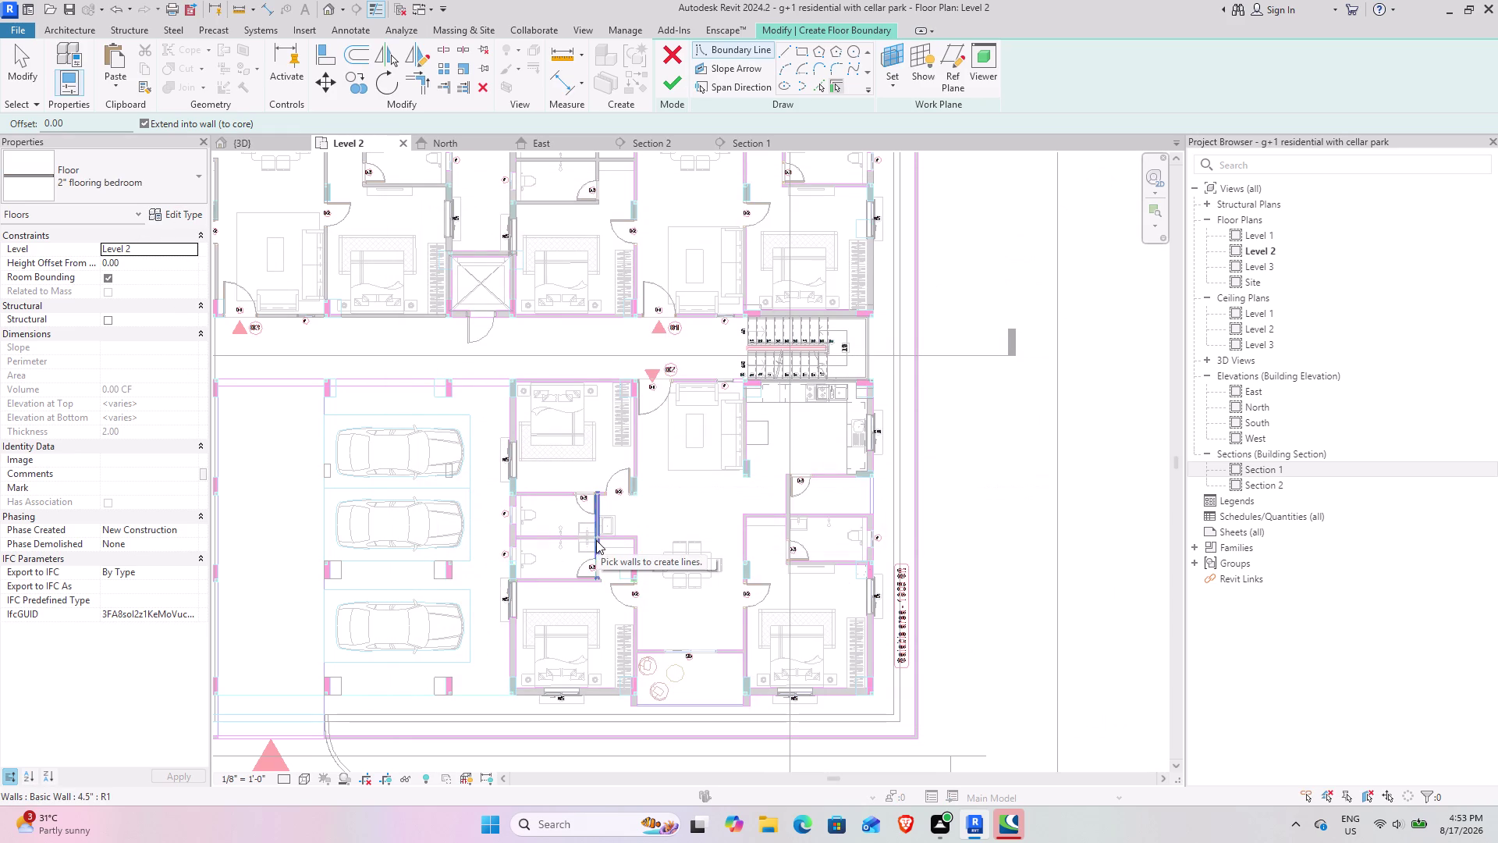
Pan toward the apartment bedrooms and duplicate the 2" flooring bedroom floor type.
scroll(up, 3)
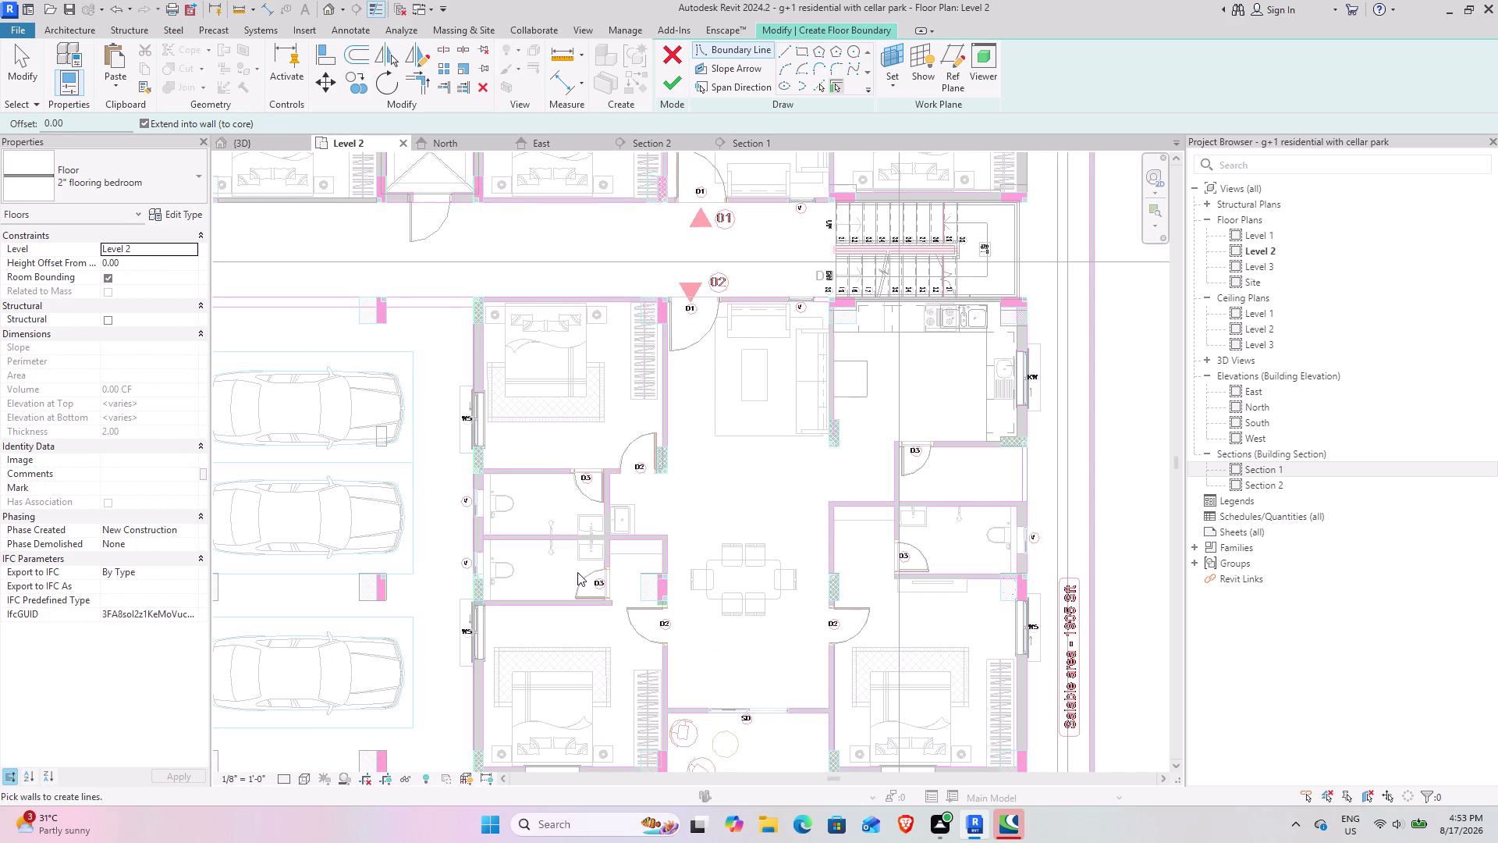
middle_drag(609, 526, 492, 417)
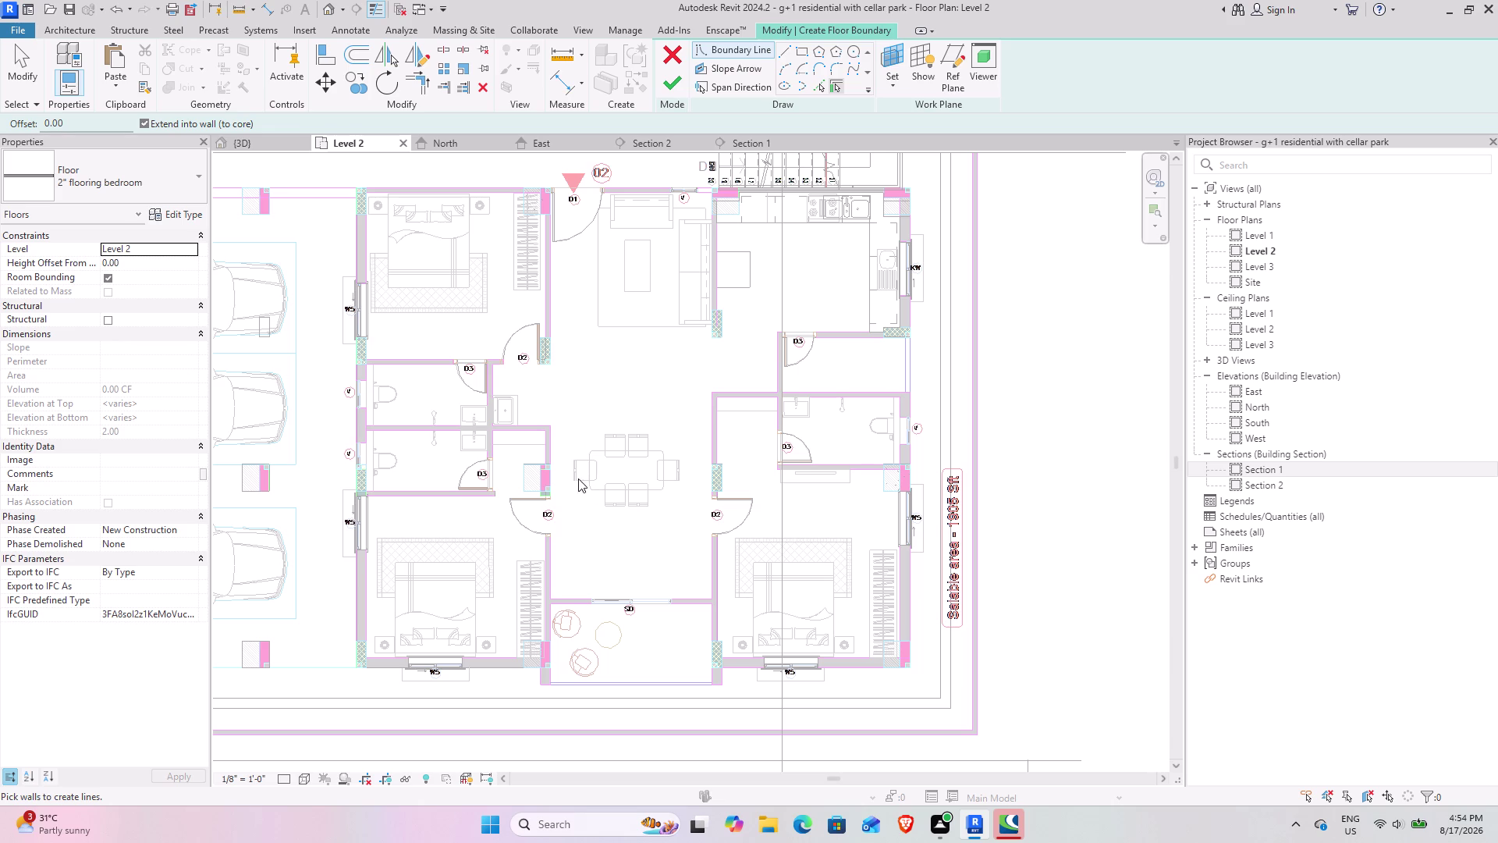
click(174, 209)
click(1051, 249)
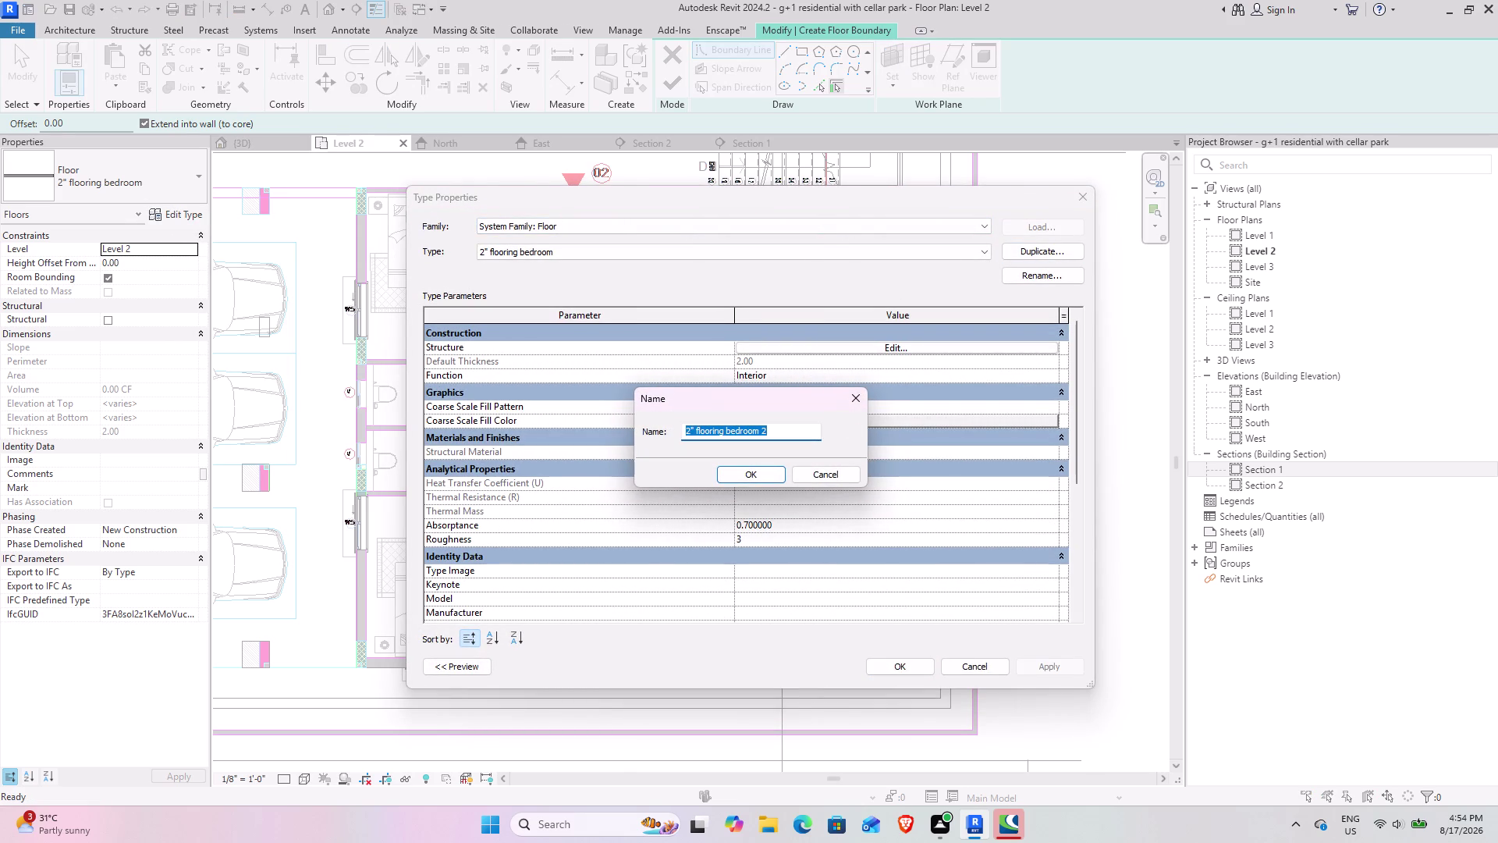
click(773, 428)
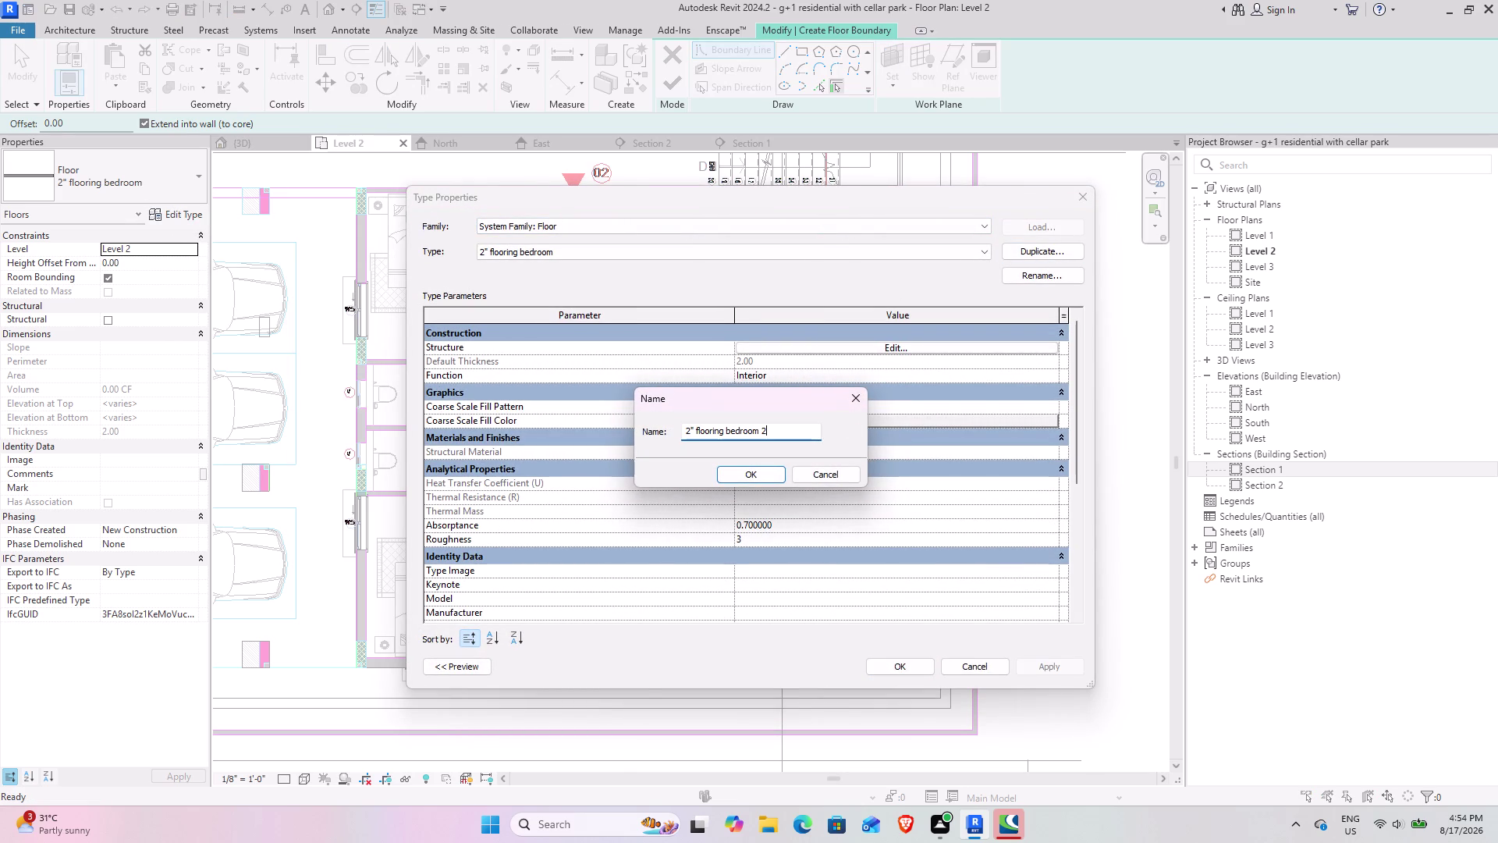
Name the duplicate 2" flooring kitchen, replacing the 'bedroom 2' suffix.
key(BackSpace)
key(BackSpace)
key(BackSpace)
key(BackSpace)
key(BackSpace)
key(BackSpace)
key(BackSpace)
key(BackSpace)
key(BackSpace)
text(ki)
text(tche)
text(n)
click(753, 473)
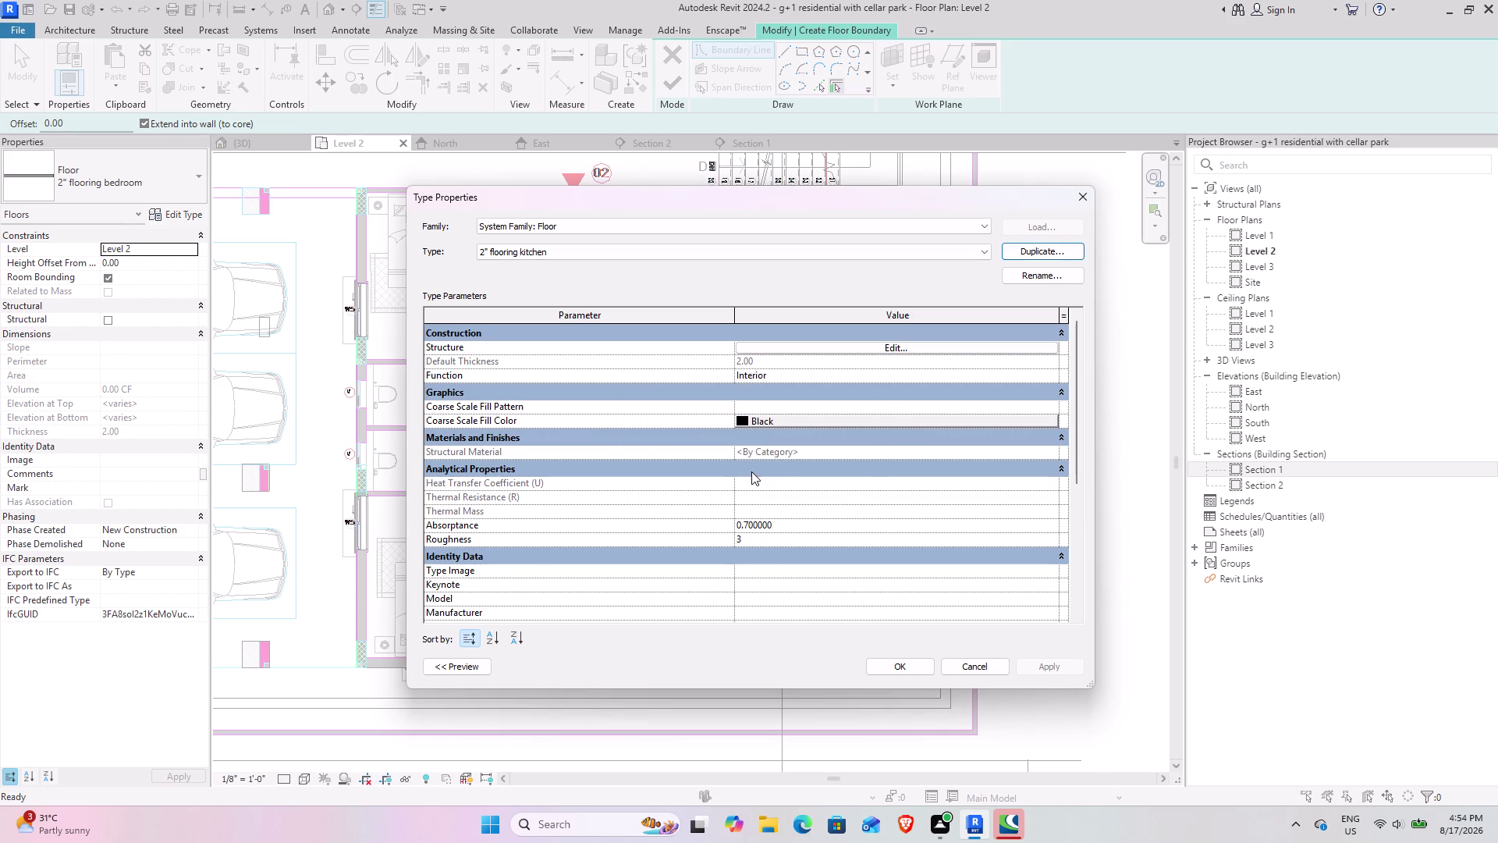
Open the material for the kitchen floor's Finish layer in the Material Browser.
click(920, 352)
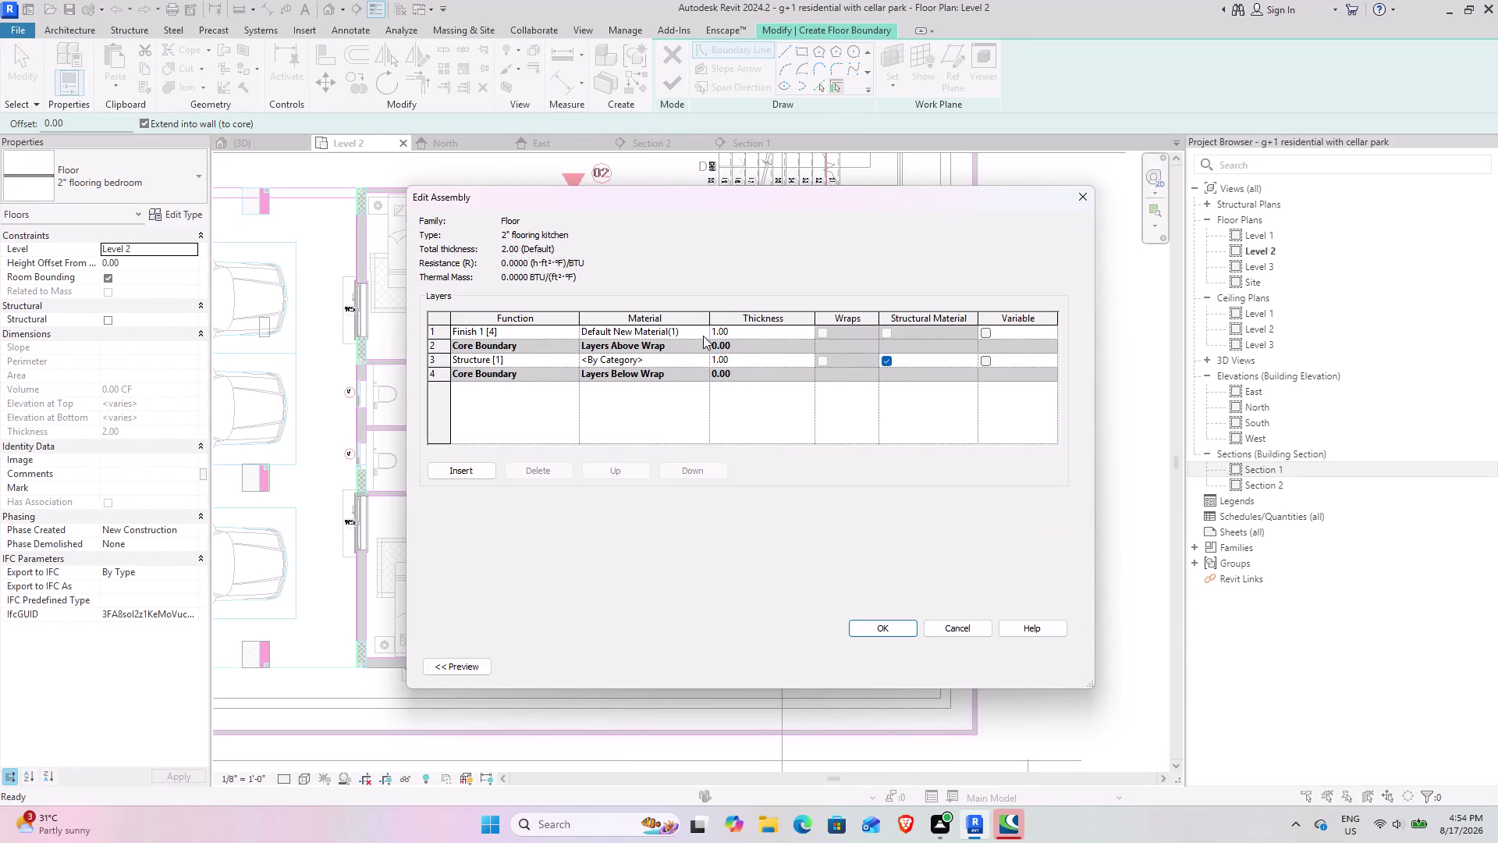
click(703, 326)
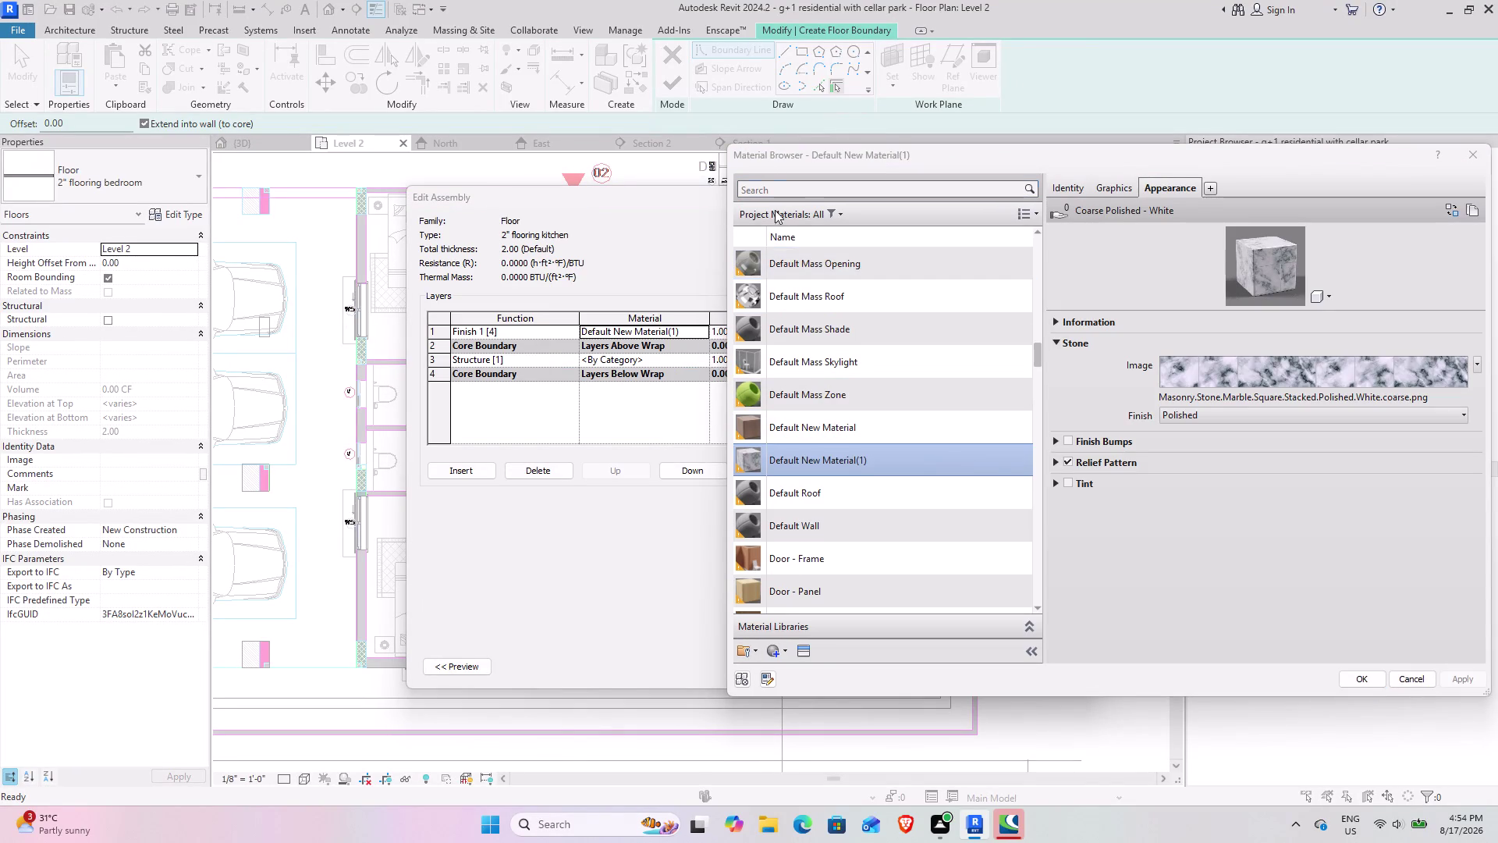
scroll(up, 3)
scroll(up, 3)
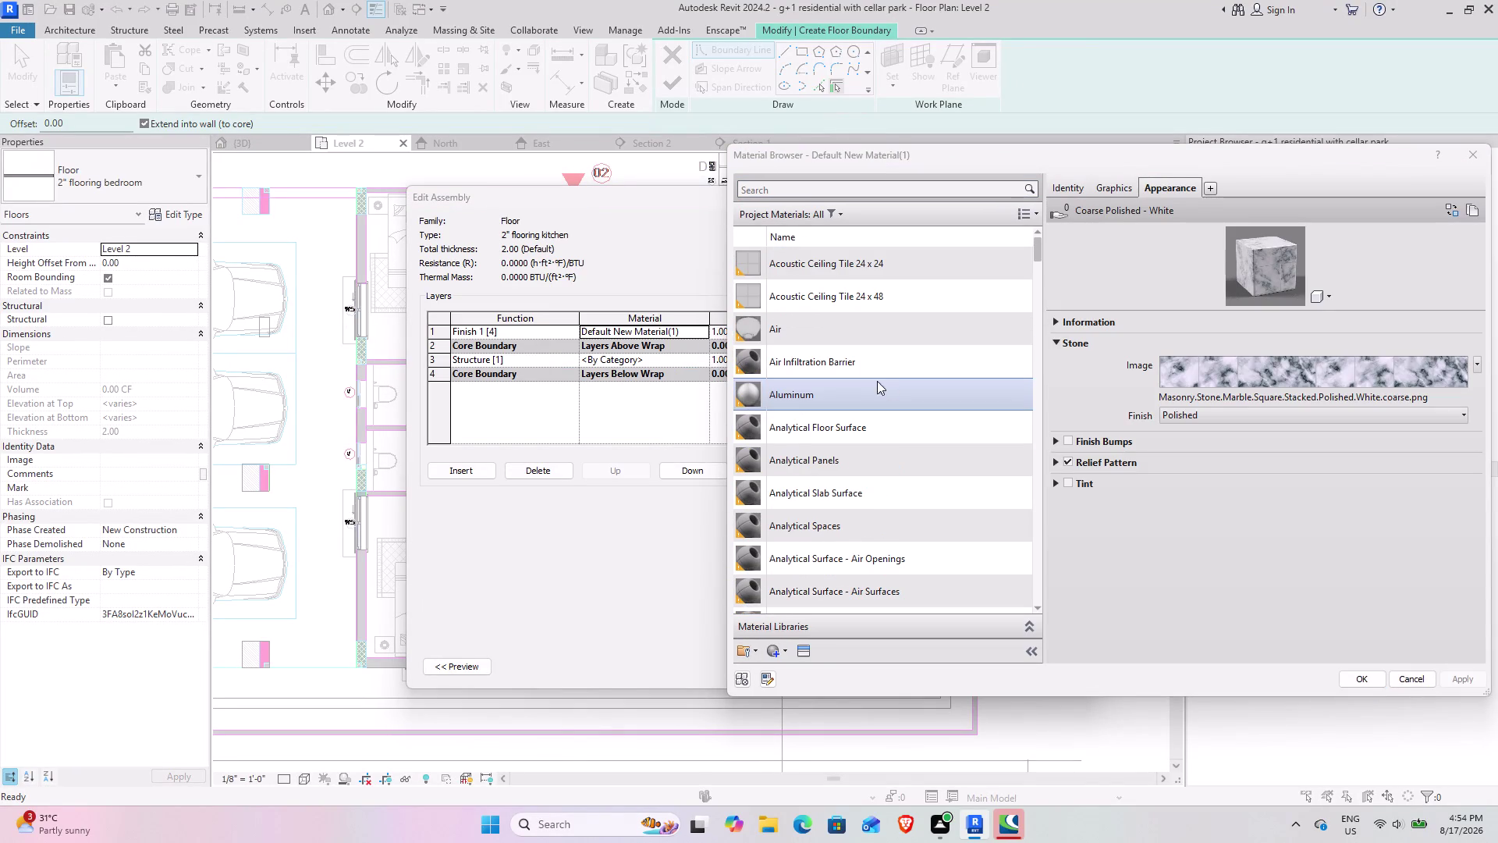
scroll(down, 3)
scroll(down, 3)
scroll(down, 3)
scroll(up, 3)
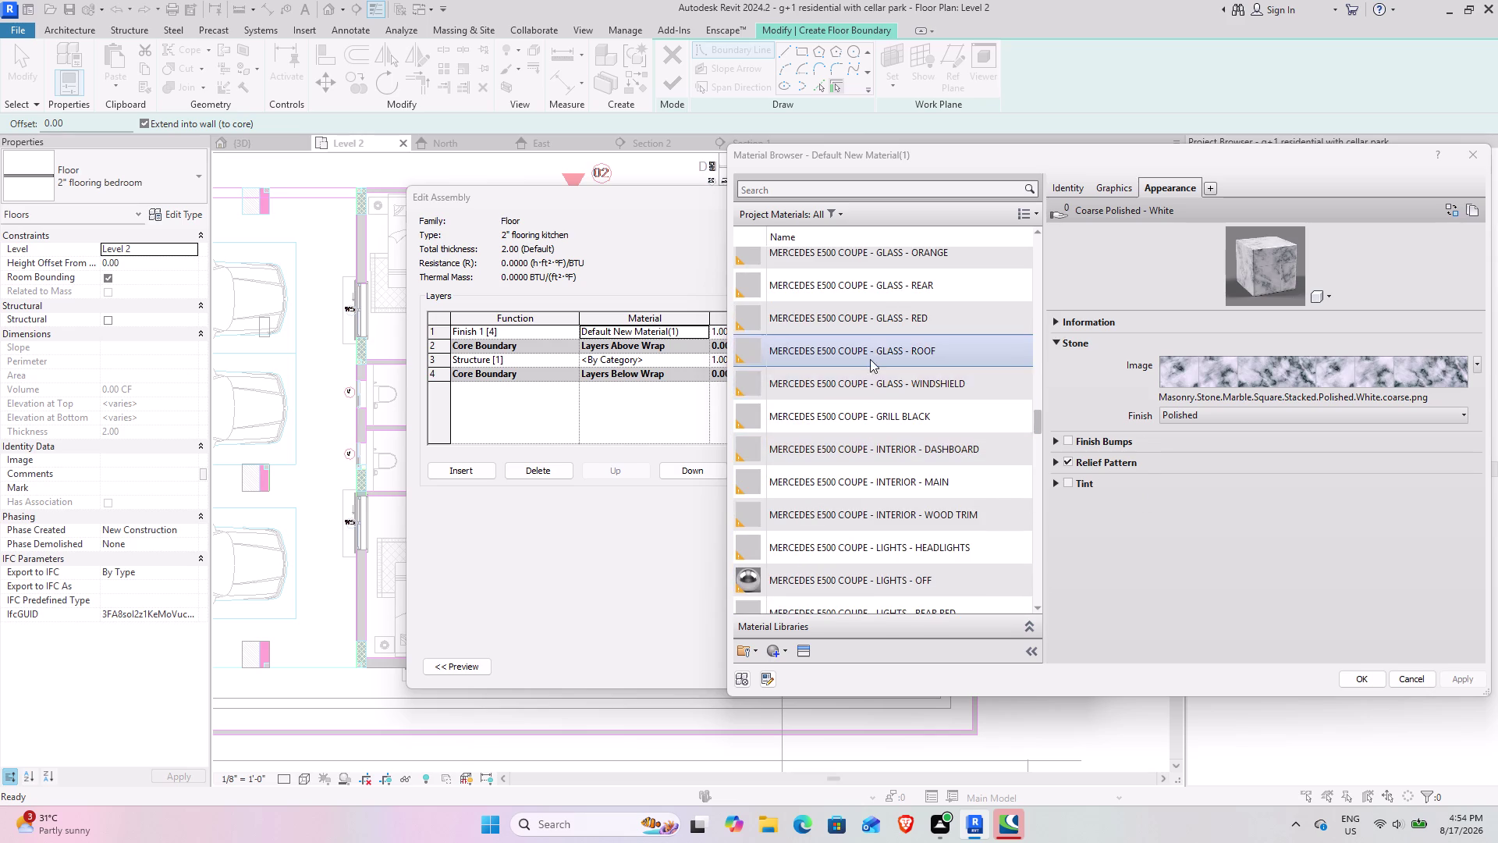
scroll(down, 3)
scroll(up, 3)
scroll(up, 3)
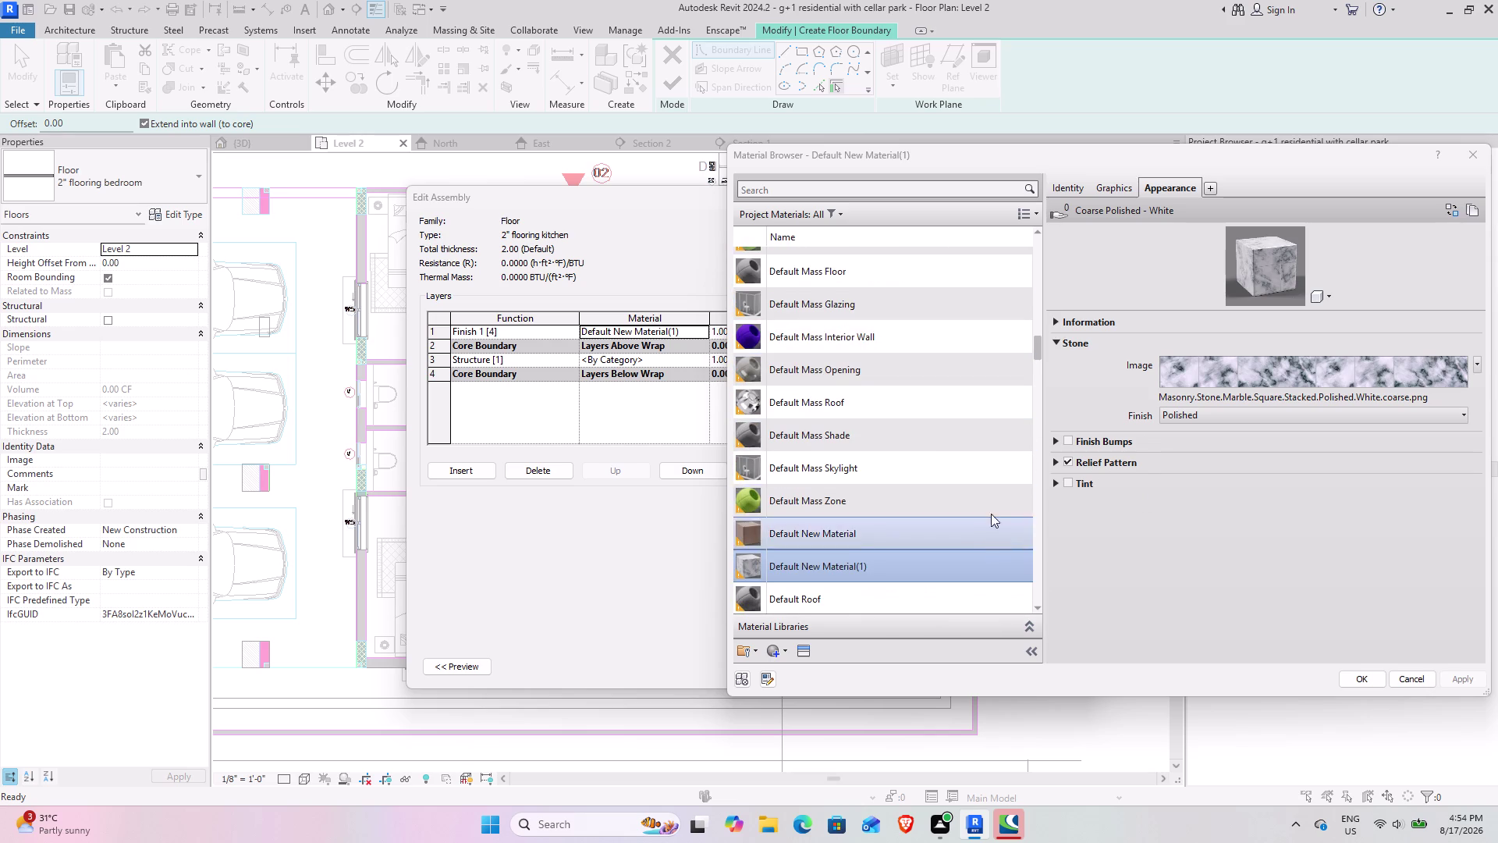
scroll(down, 3)
scroll(up, 3)
scroll(up, 3)
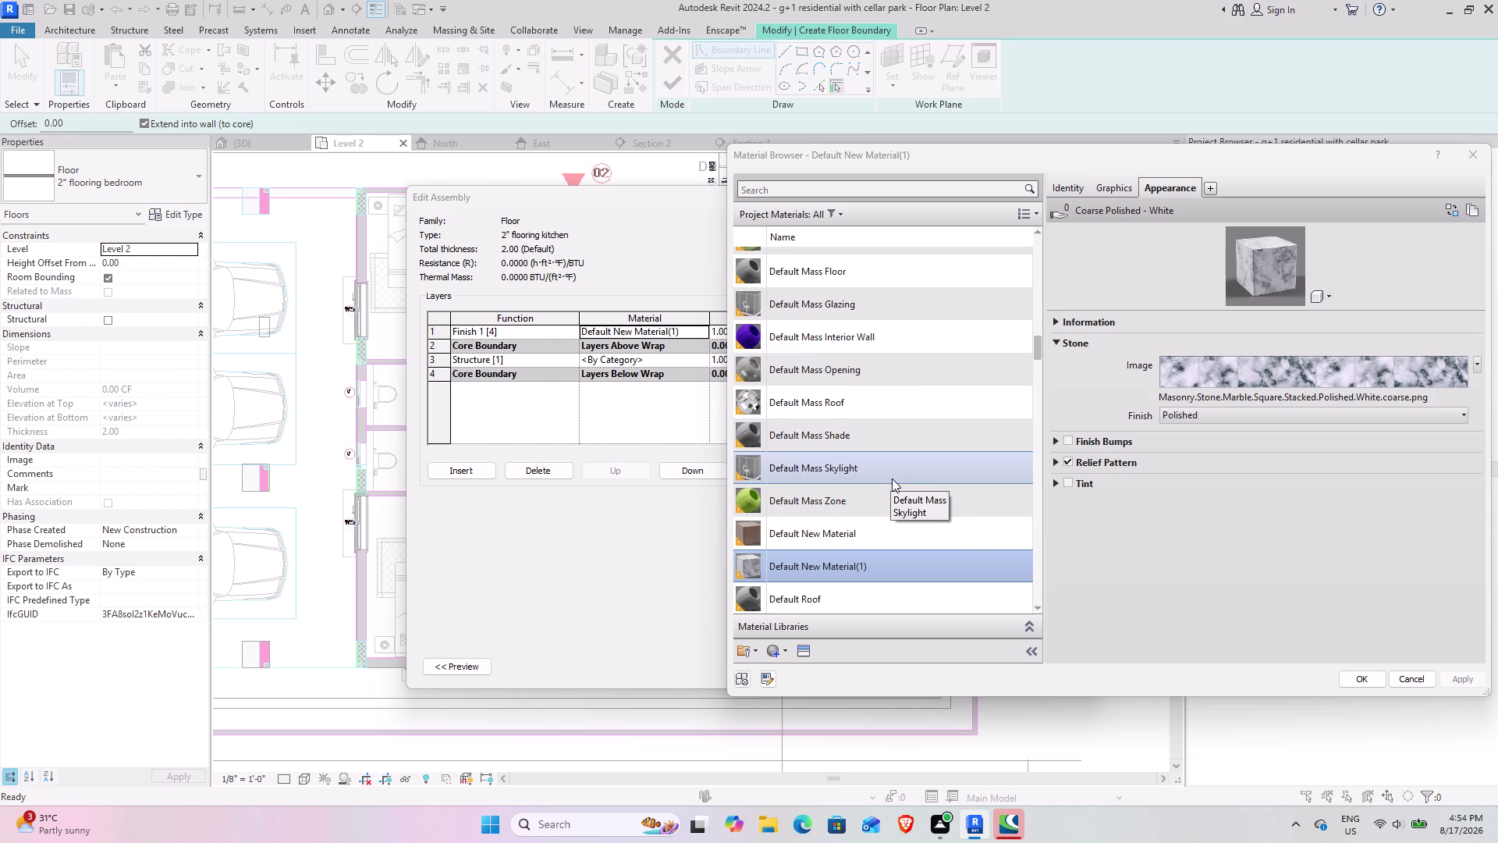
Create a new blank material and bring up its appearance Asset Browser.
click(778, 654)
click(796, 666)
click(805, 656)
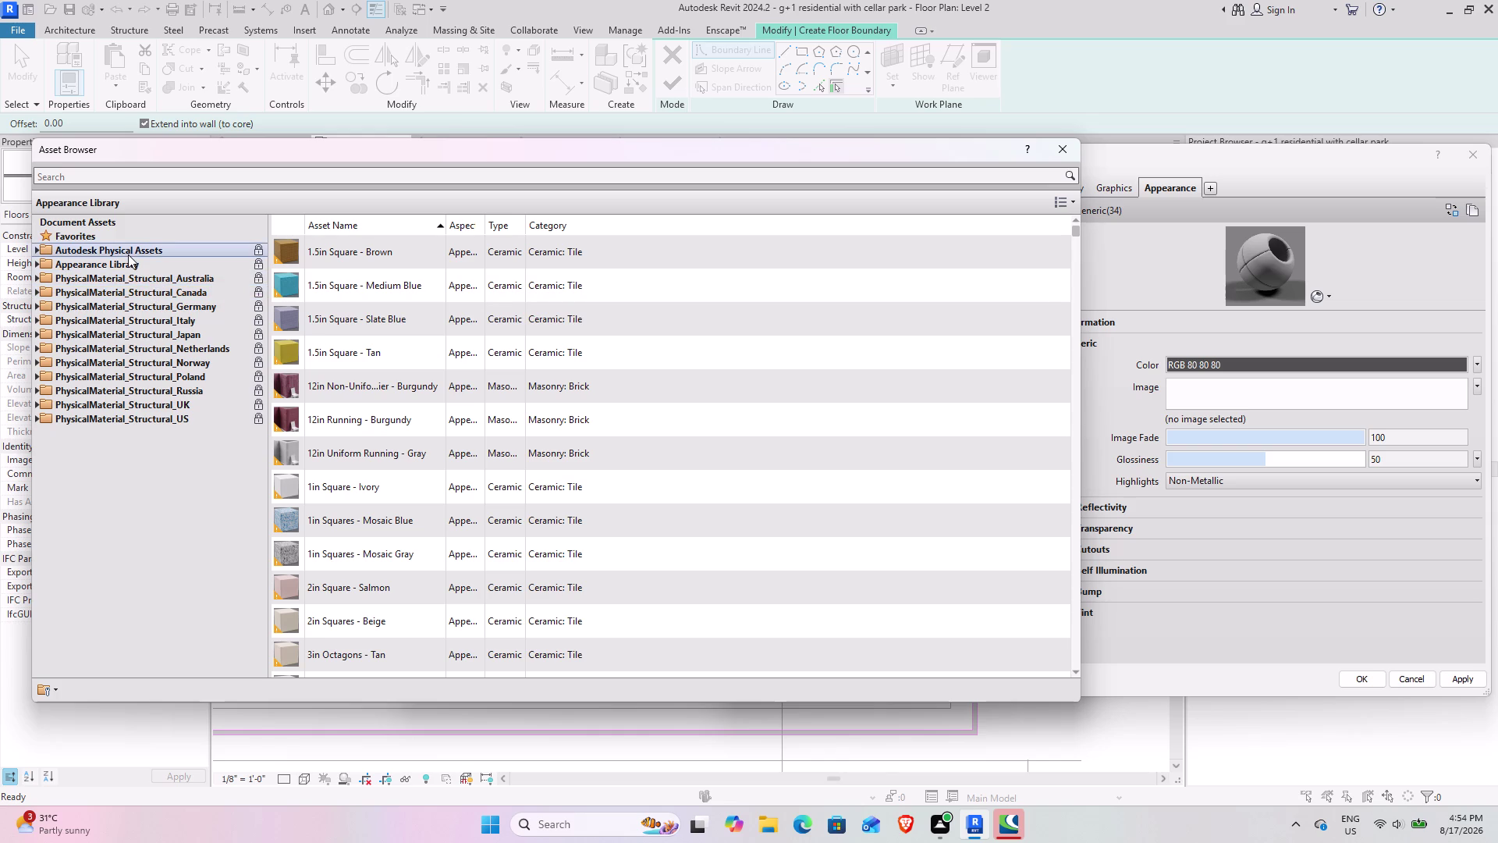
Replace the material's appearance with Stone > Marble > Fine - Alabaster, then close the library.
double_click(126, 261)
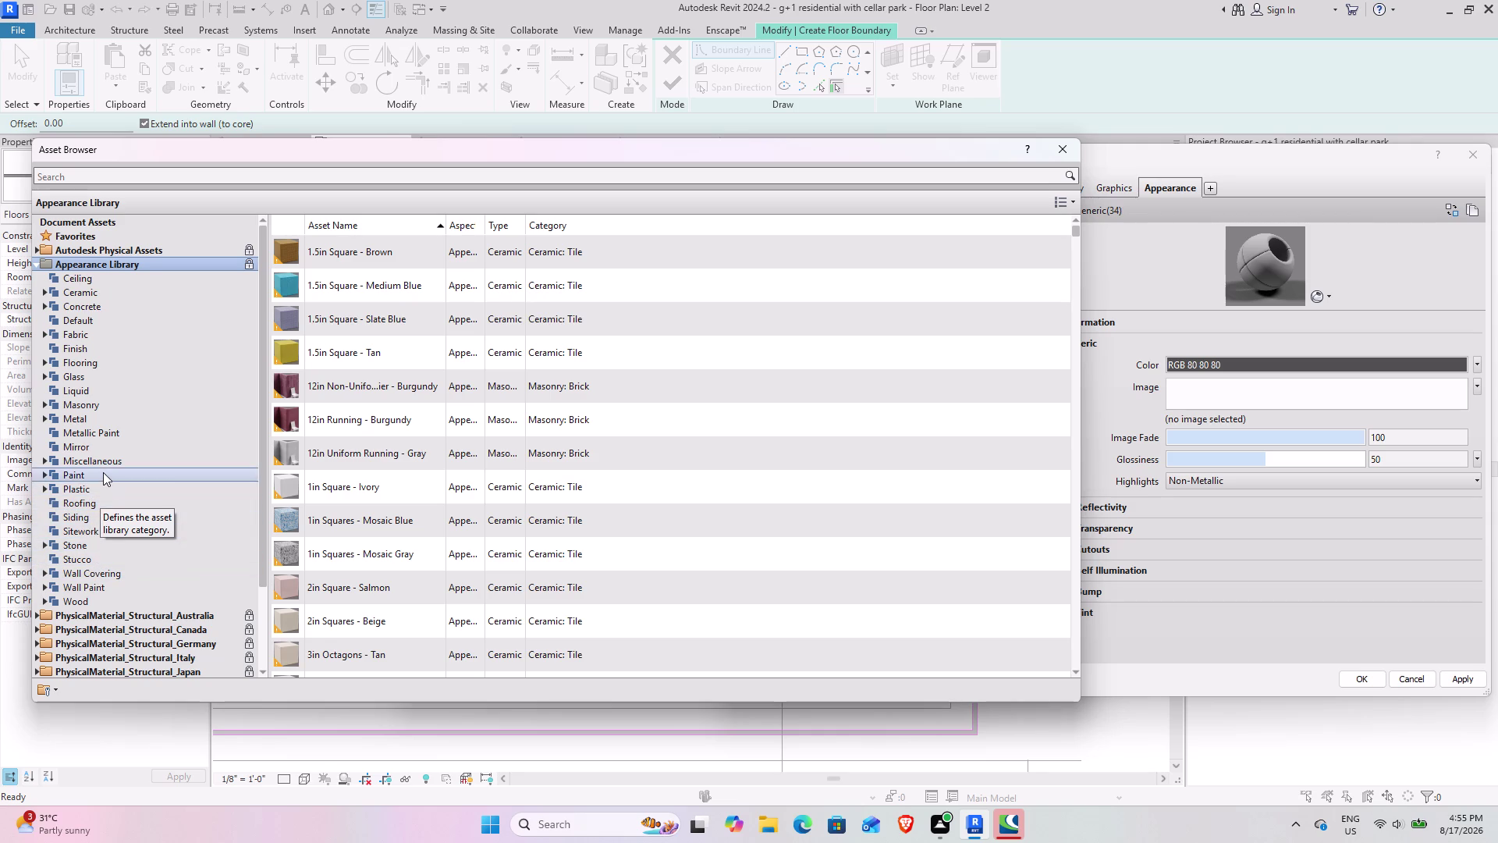
double_click(81, 547)
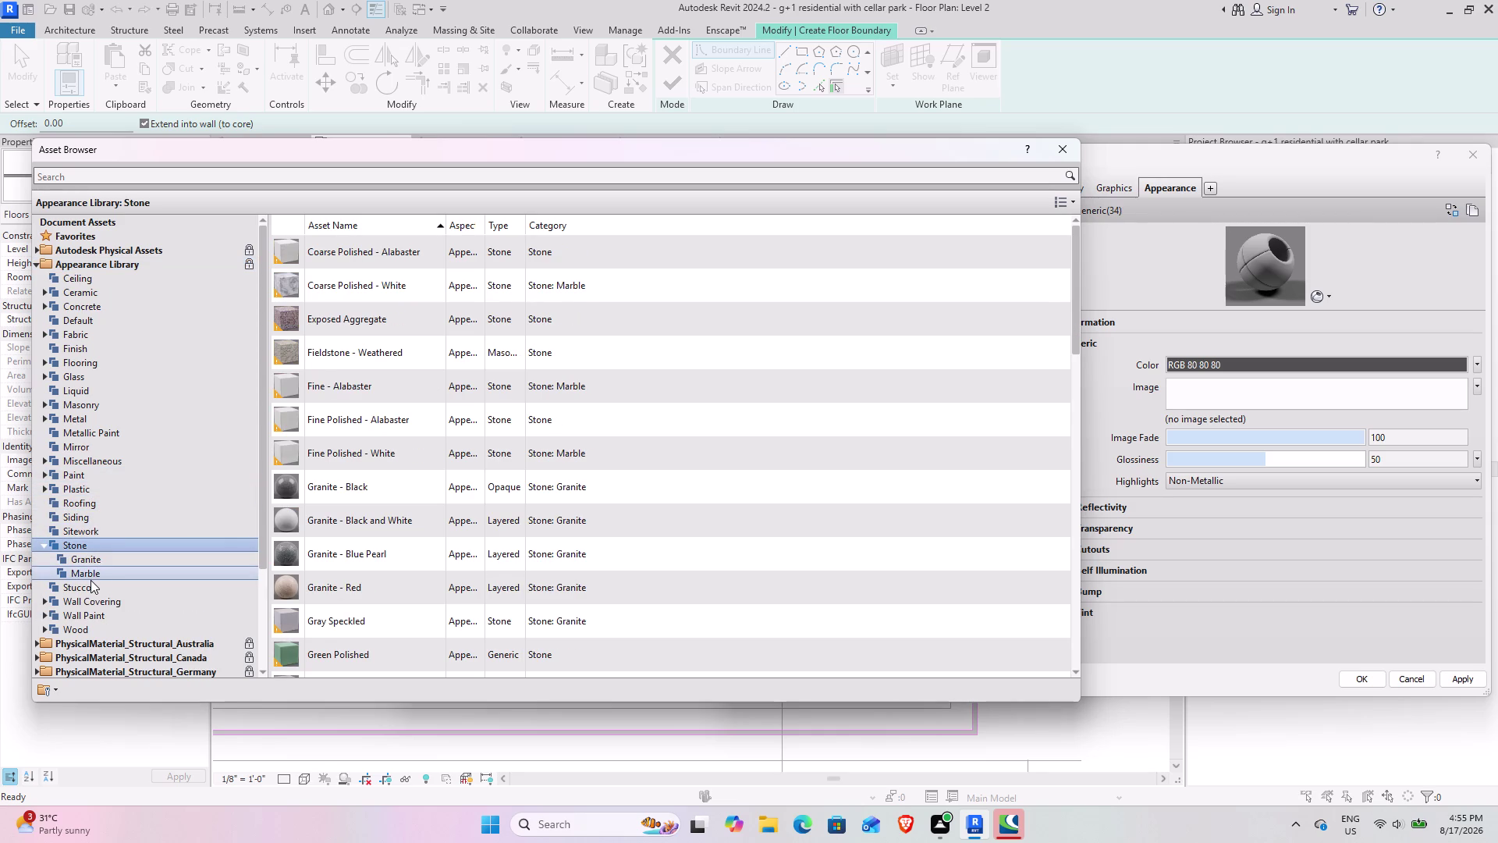
double_click(90, 580)
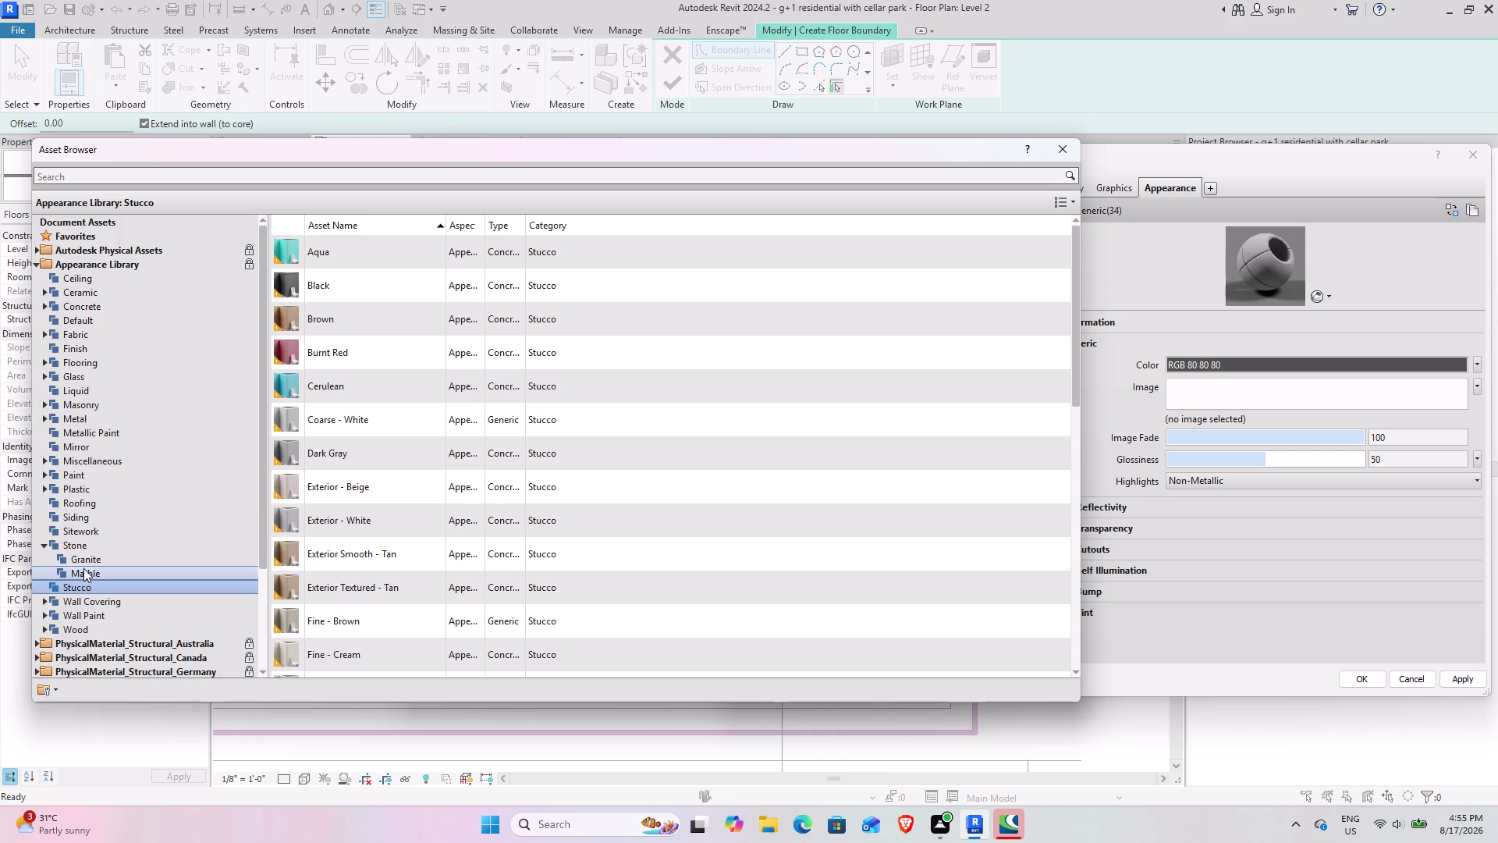
double_click(95, 570)
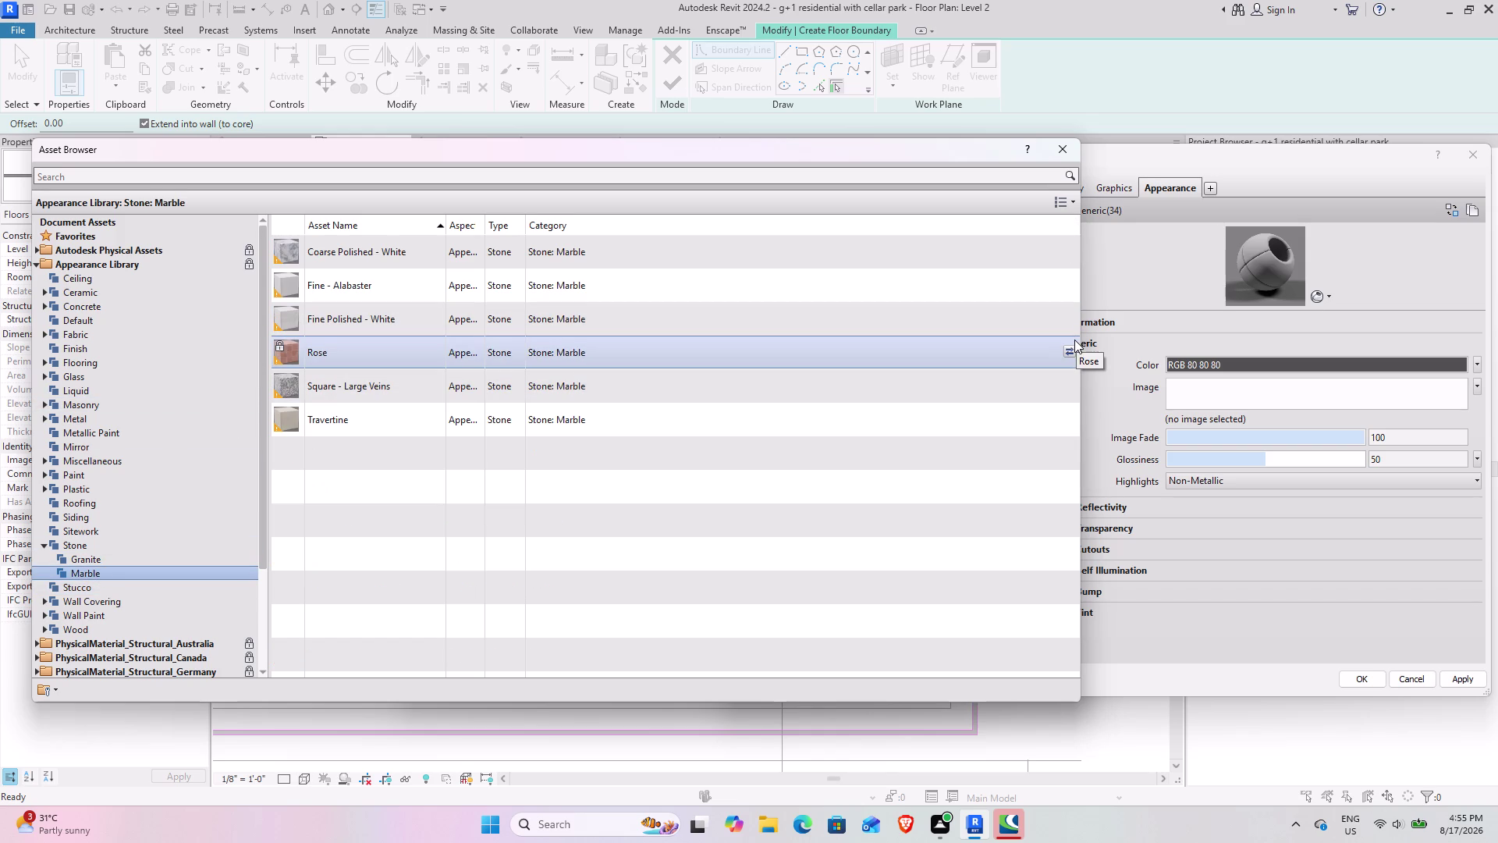
click(1069, 354)
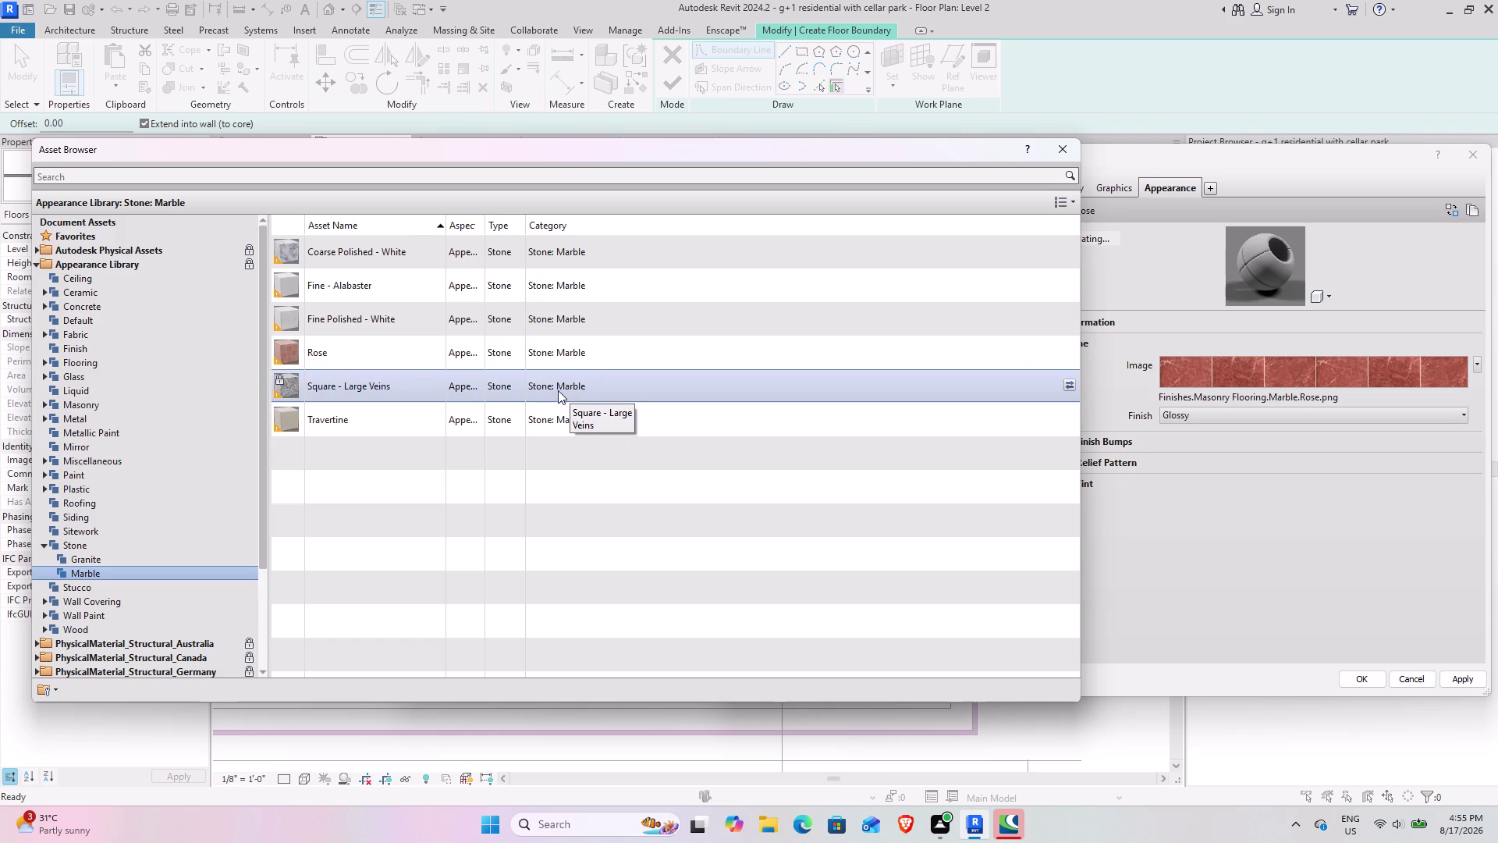
click(1070, 283)
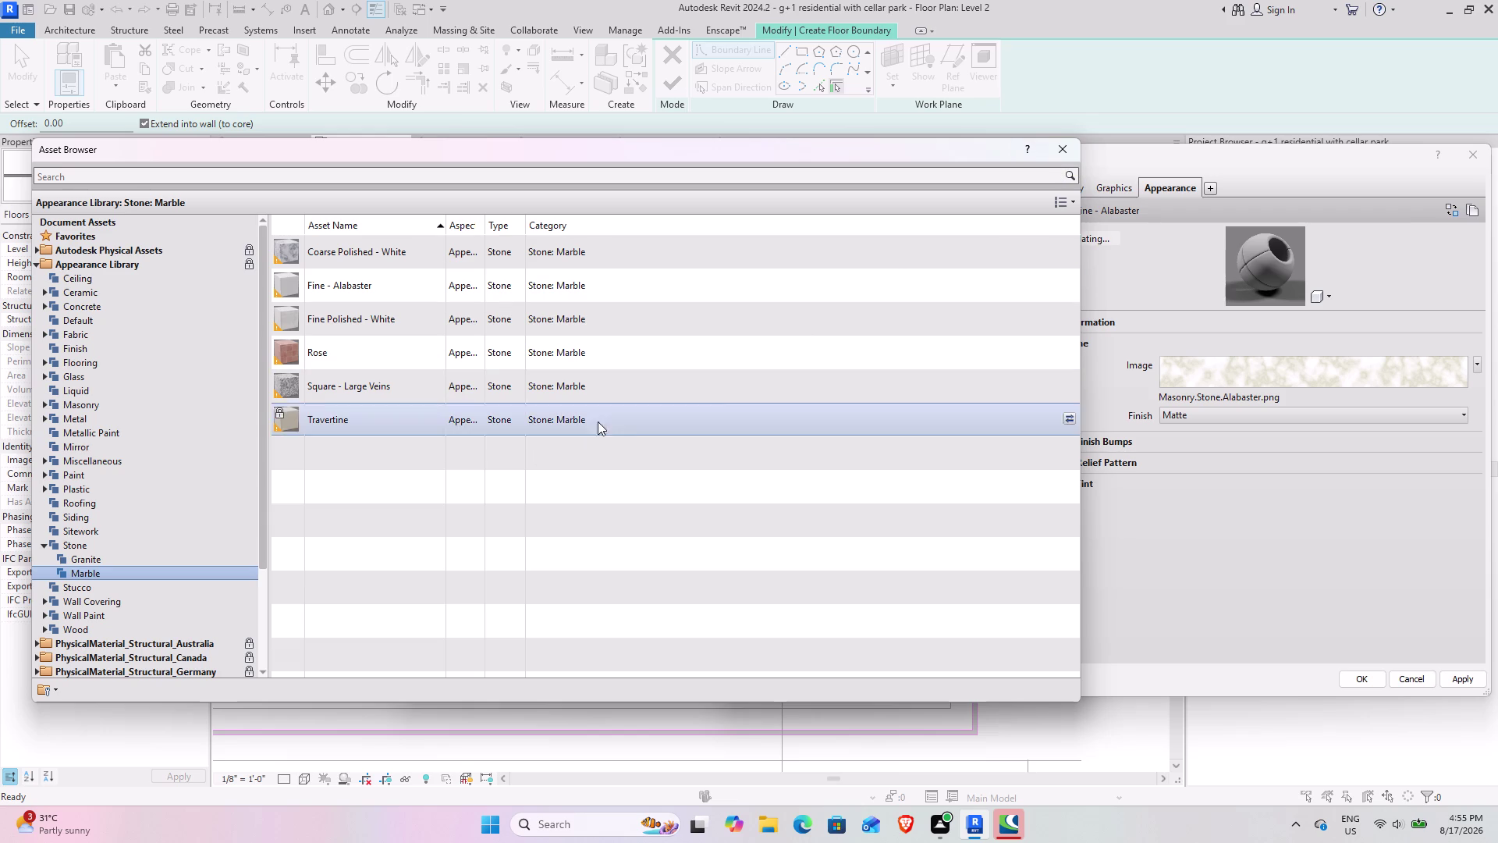
click(1063, 152)
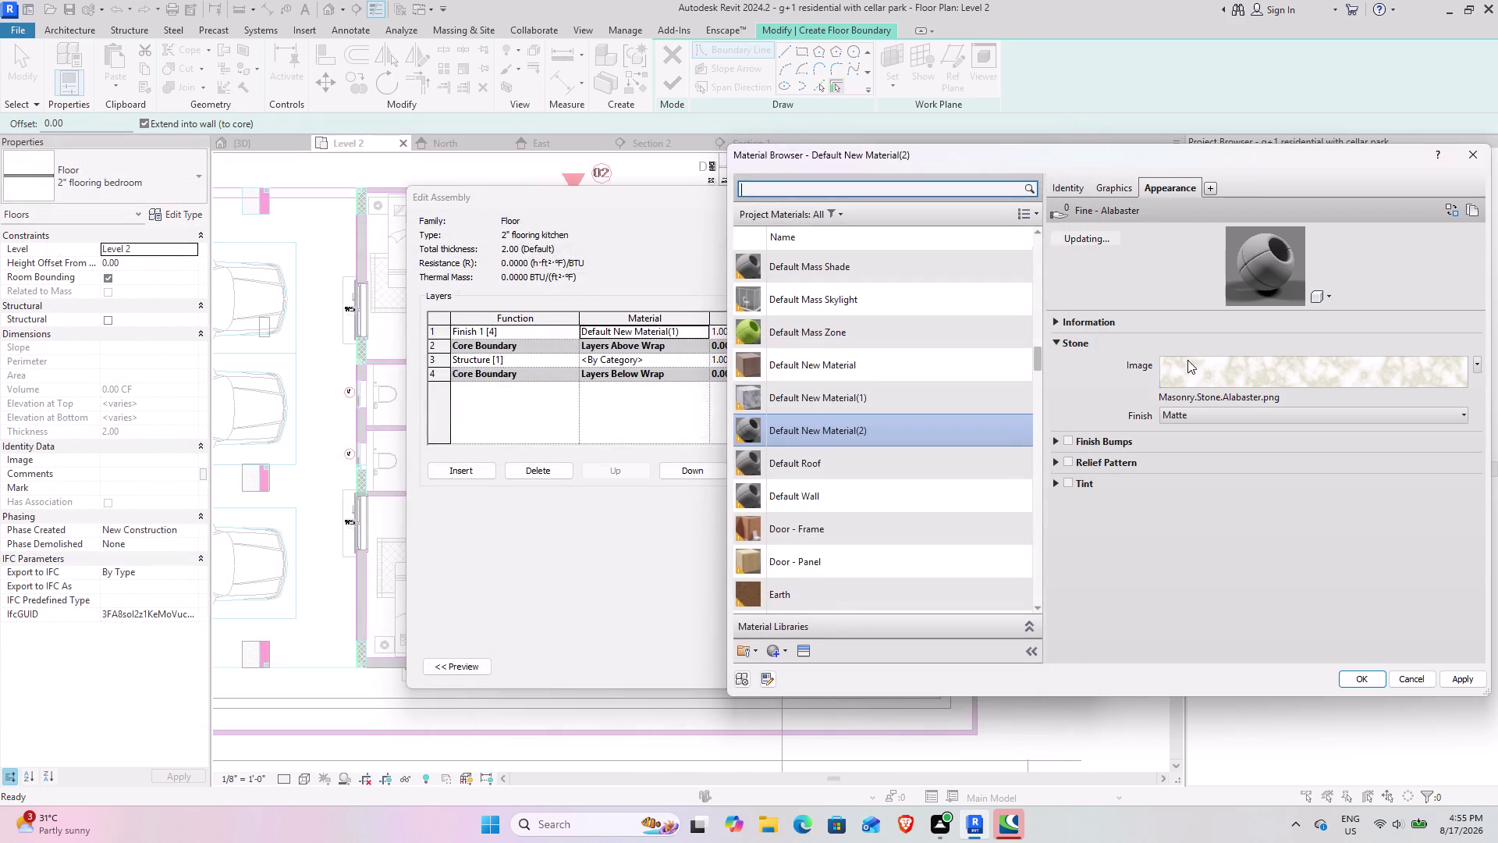
Assign the alabaster material to the kitchen finish layer and reopen the floor's type properties.
click(1191, 372)
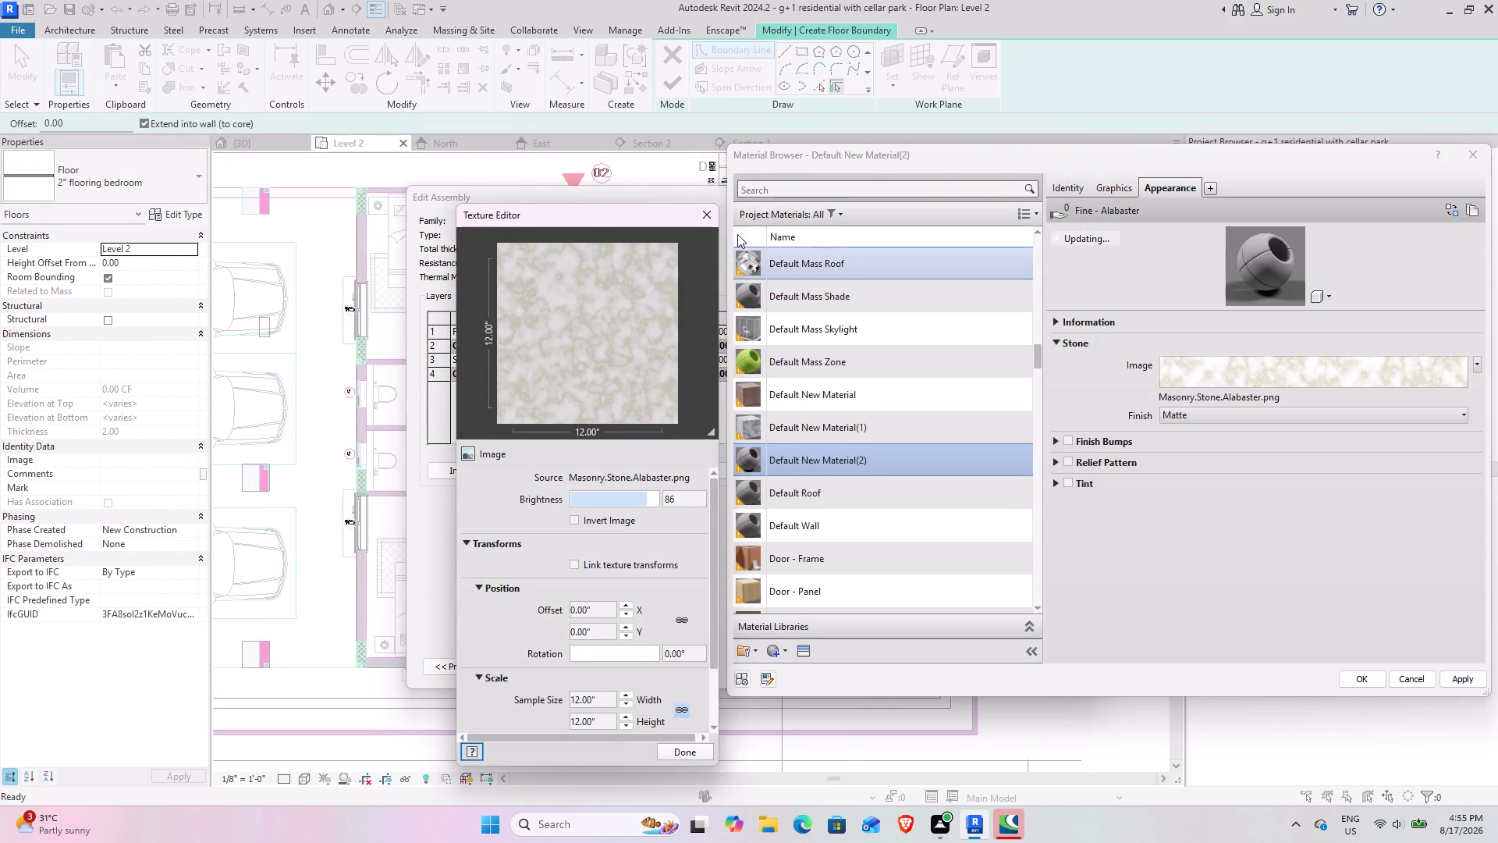
click(716, 212)
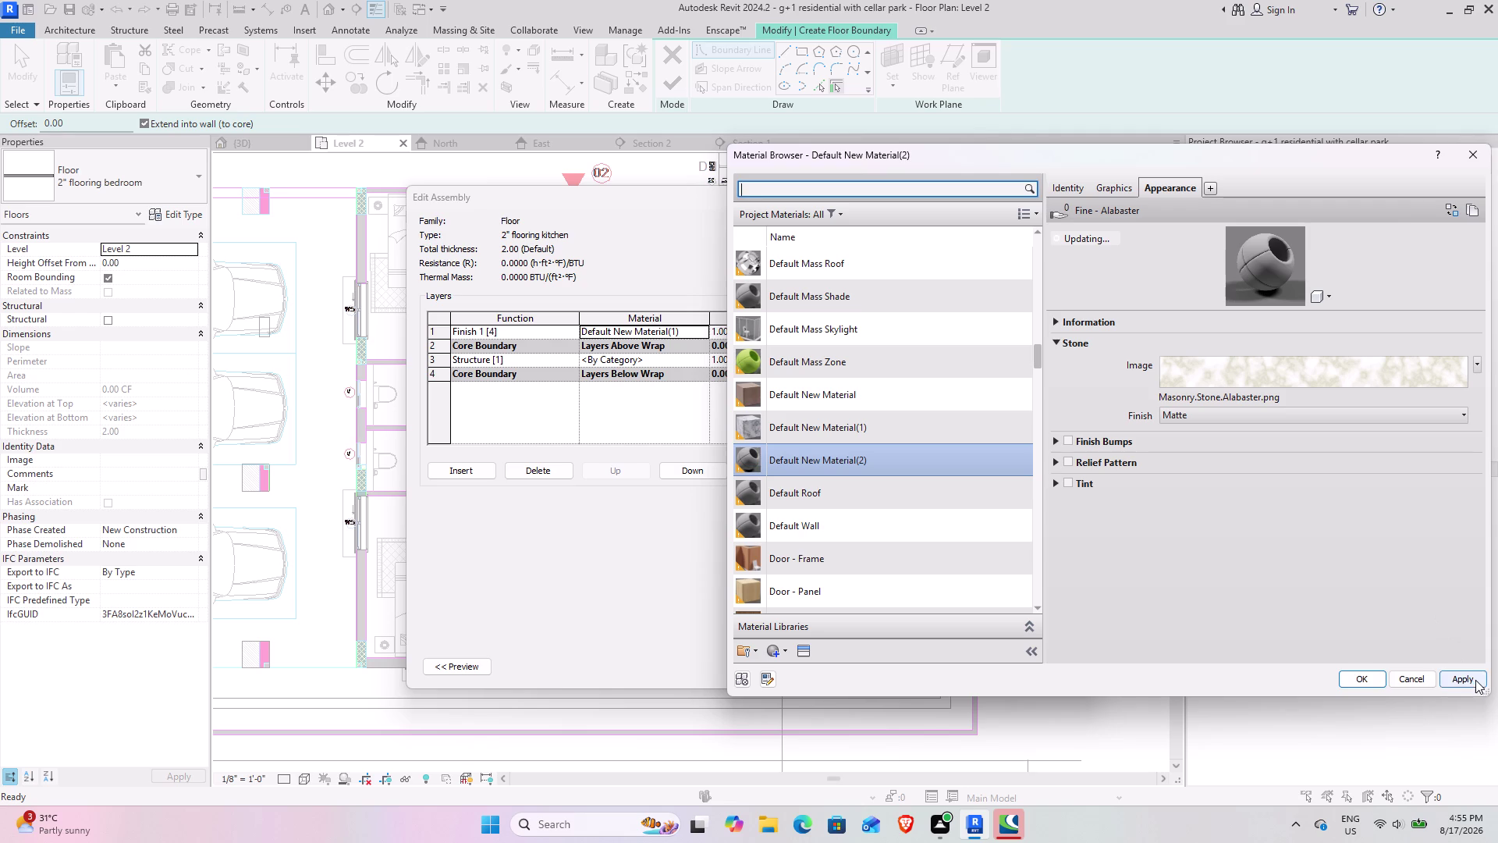
click(1476, 679)
click(1356, 672)
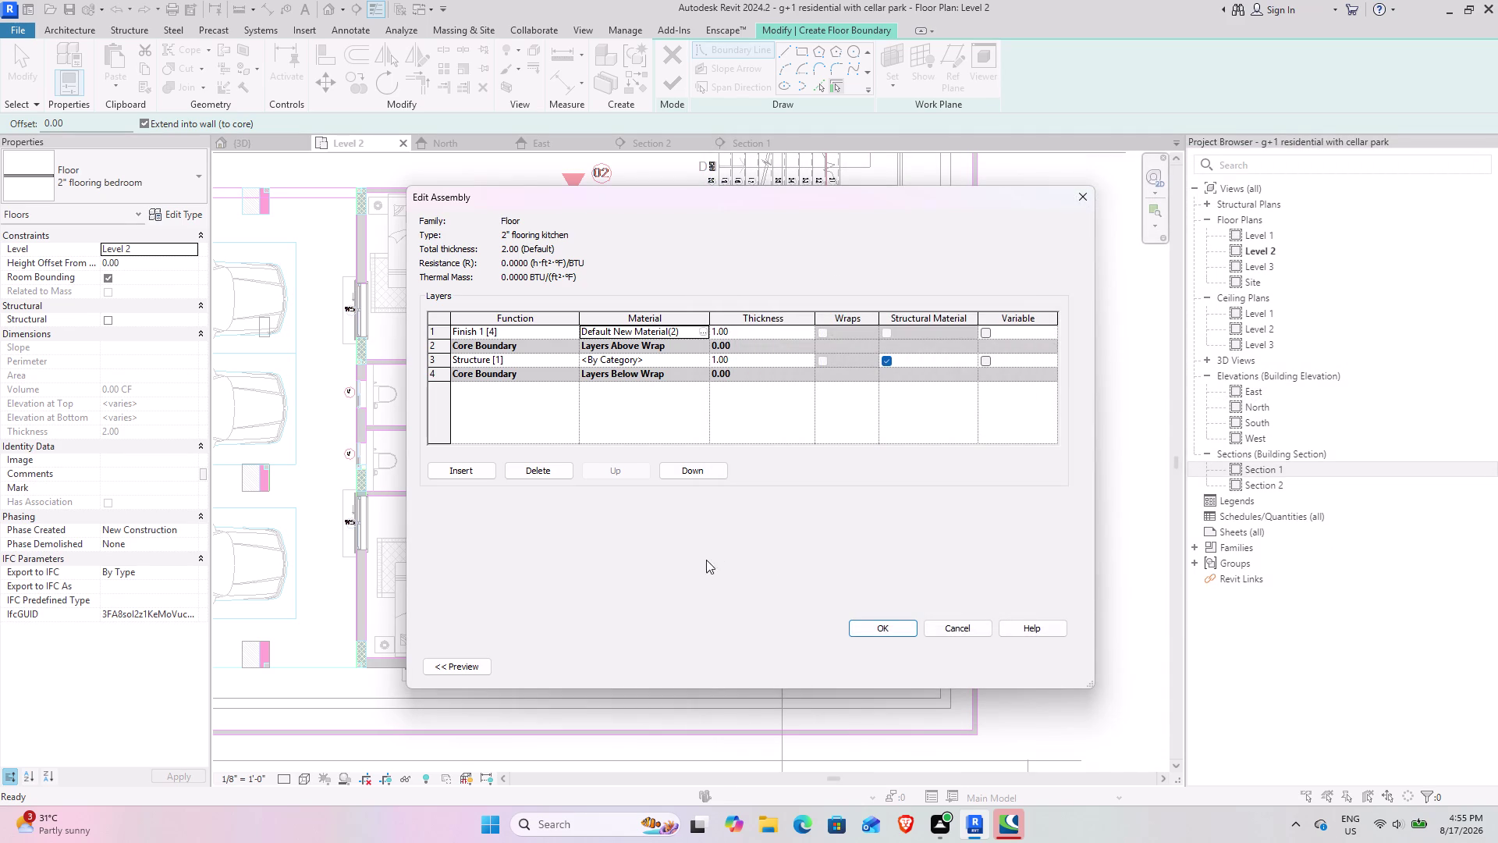
click(877, 631)
click(1038, 664)
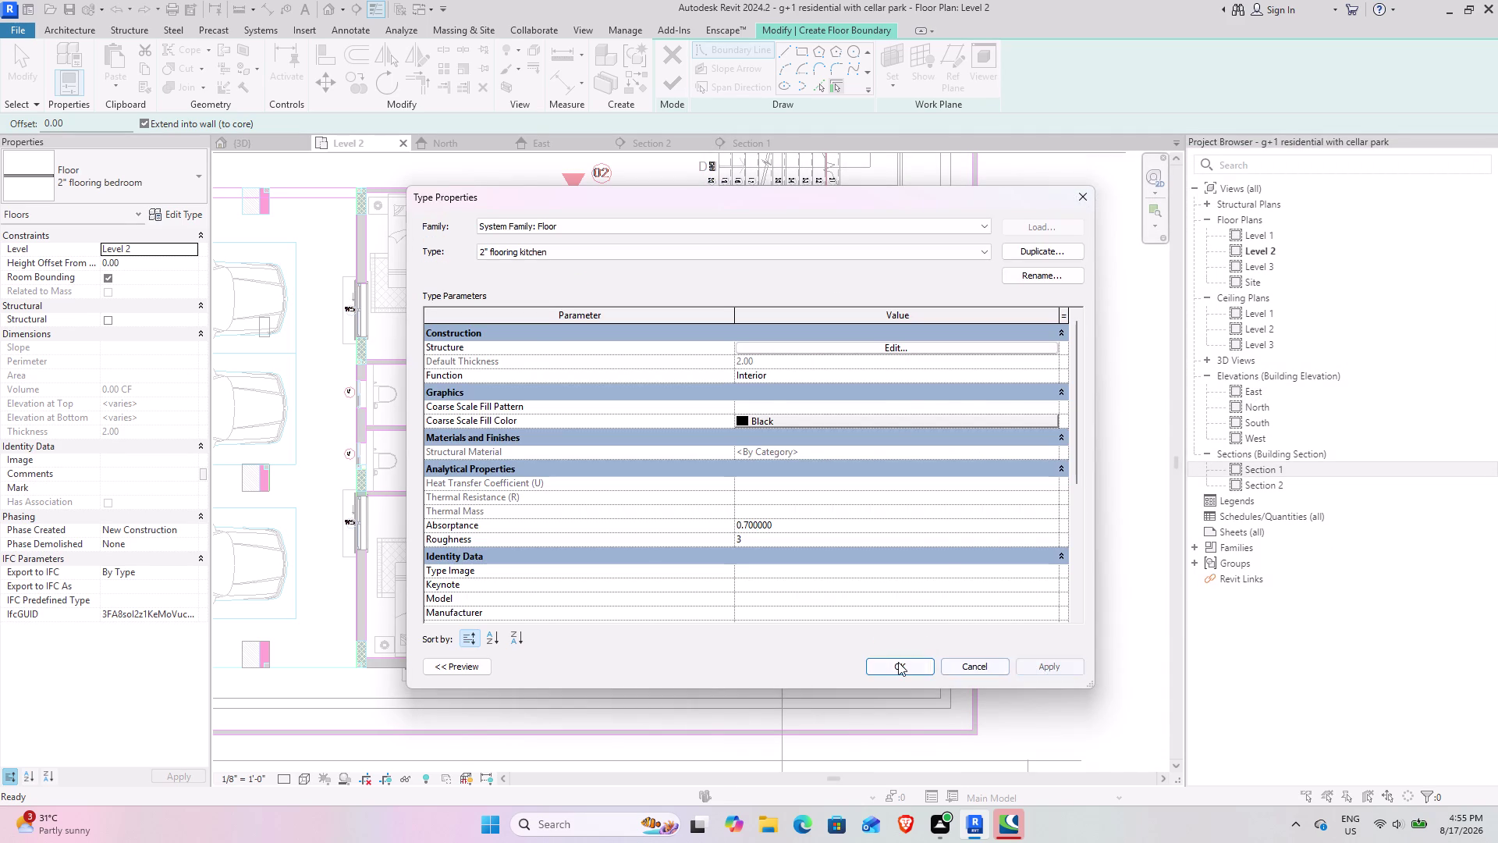
click(898, 661)
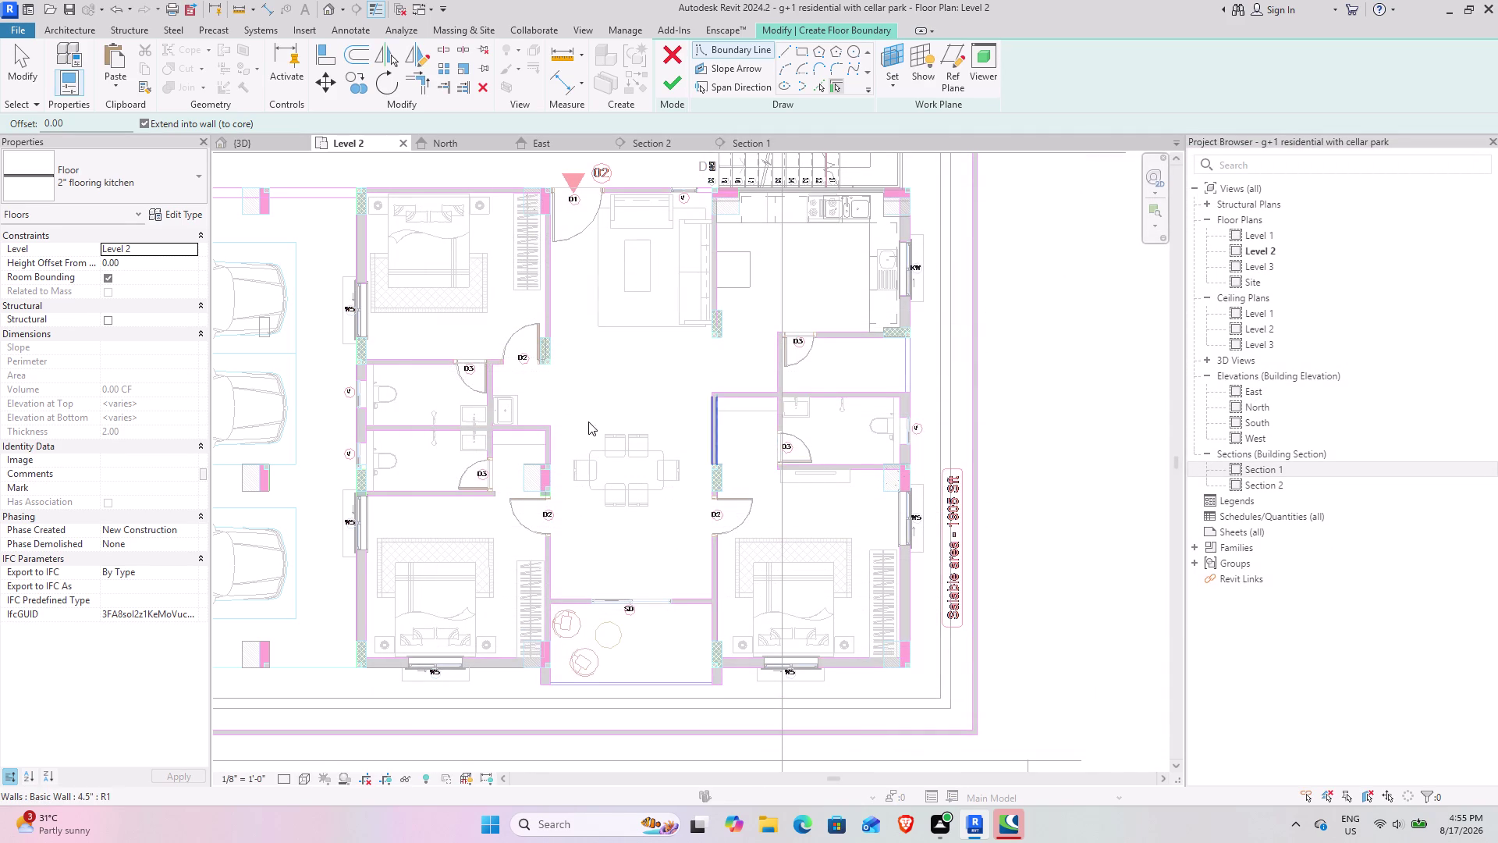
click(178, 213)
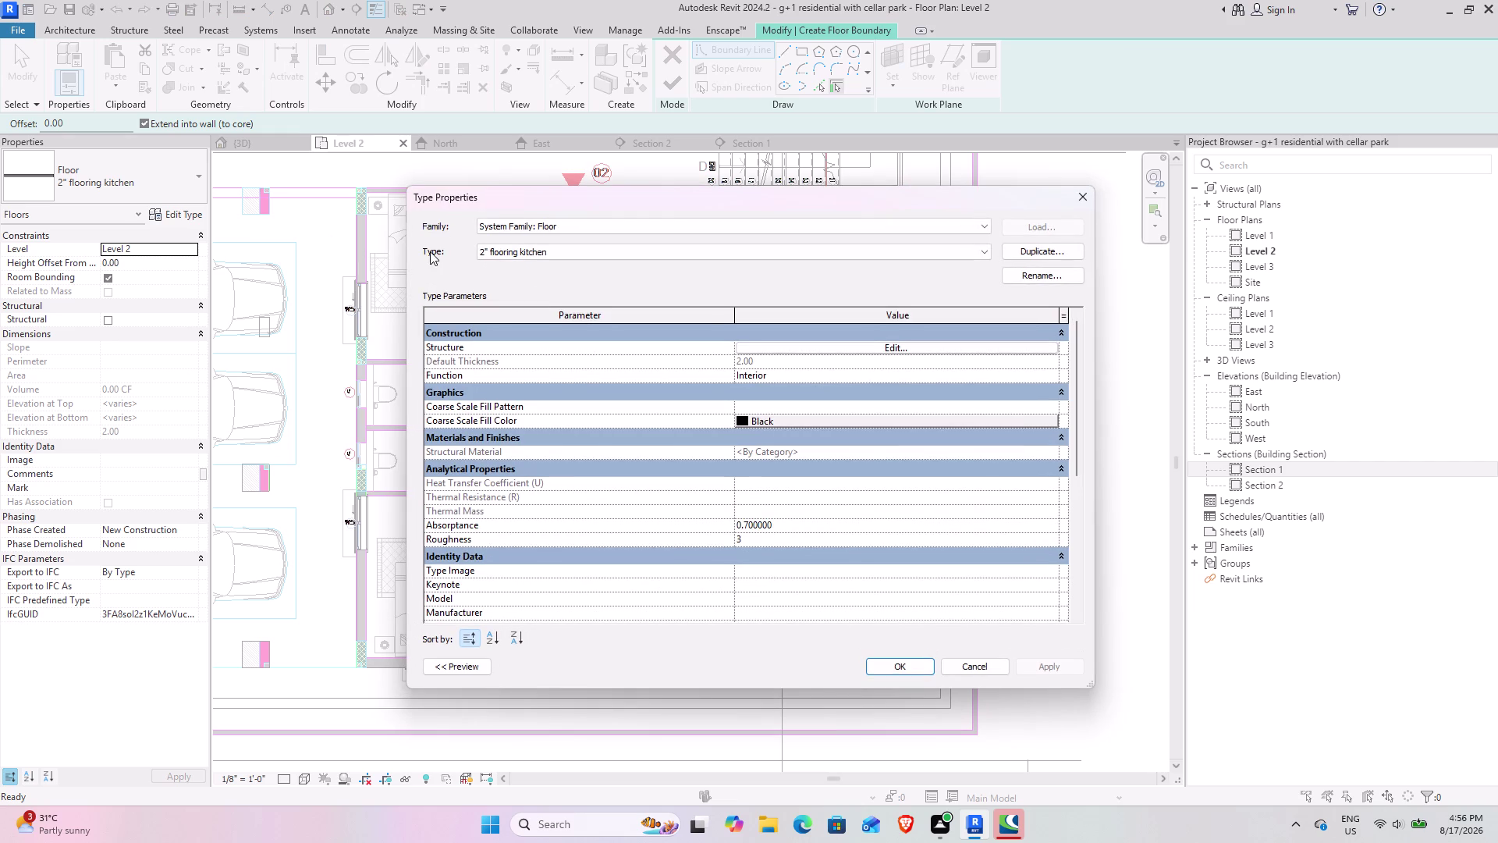
Duplicate the kitchen floor type as '2" flooring bath'.
click(1063, 257)
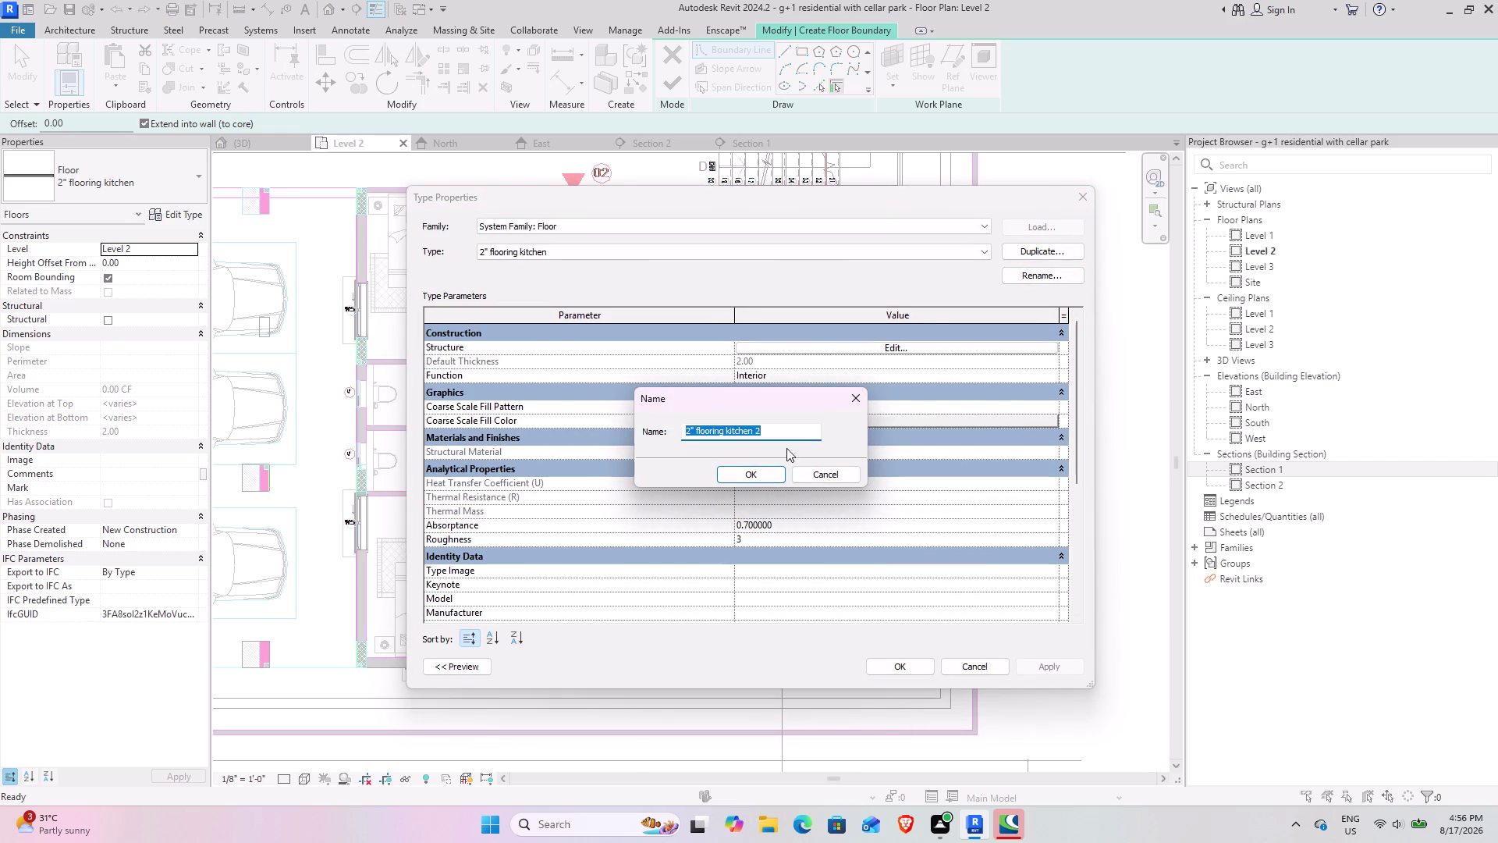
click(781, 431)
key(BackSpace)
key(BackSpace)
key(BackSpace)
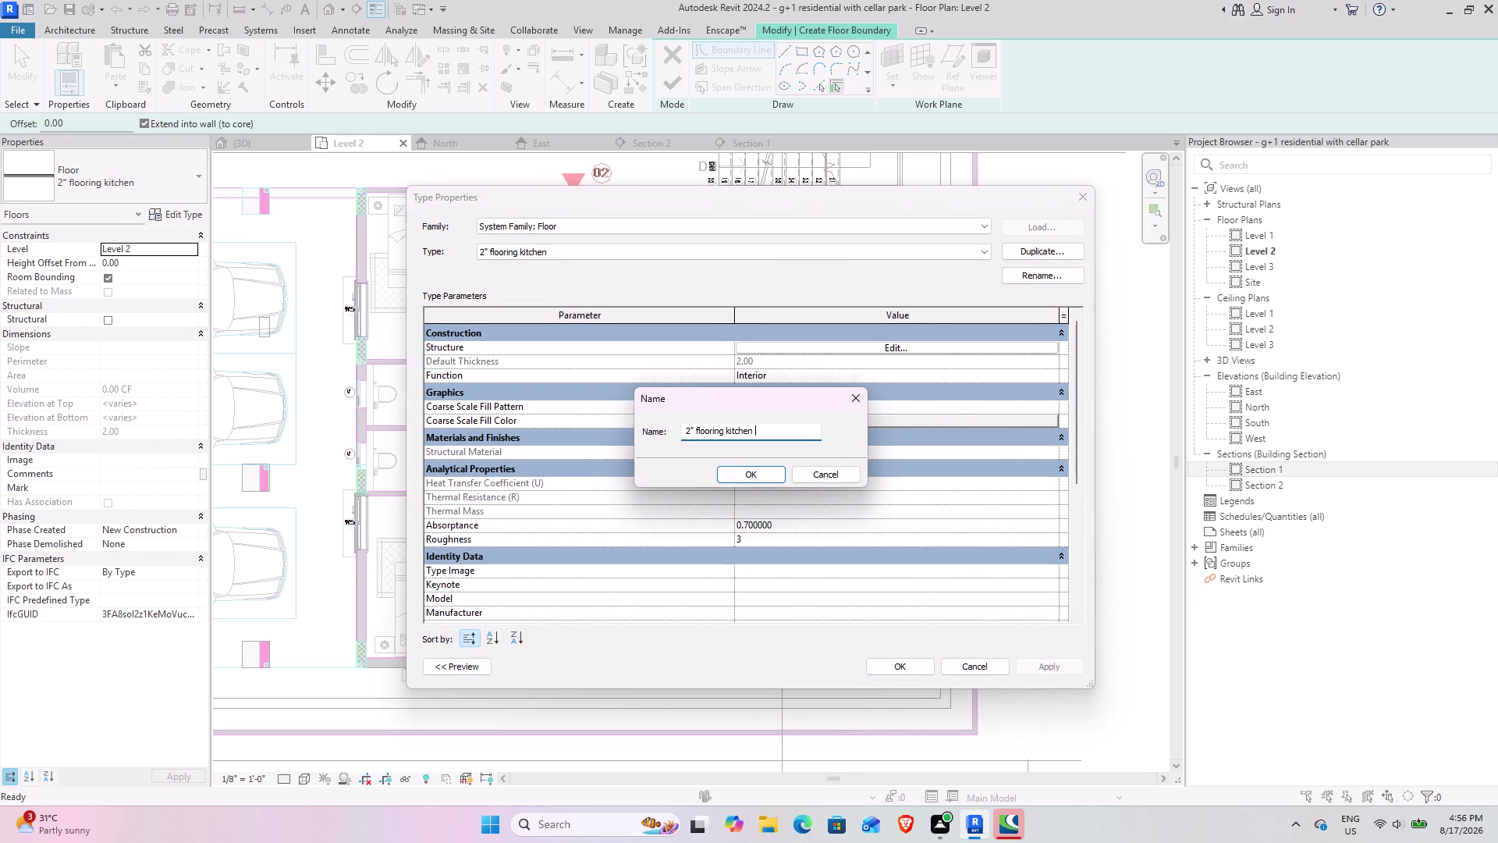
key(BackSpace)
key(BackSpace)
key(BackSpace)
key(BackSpace)
key(BackSpace)
text(bath)
click(746, 474)
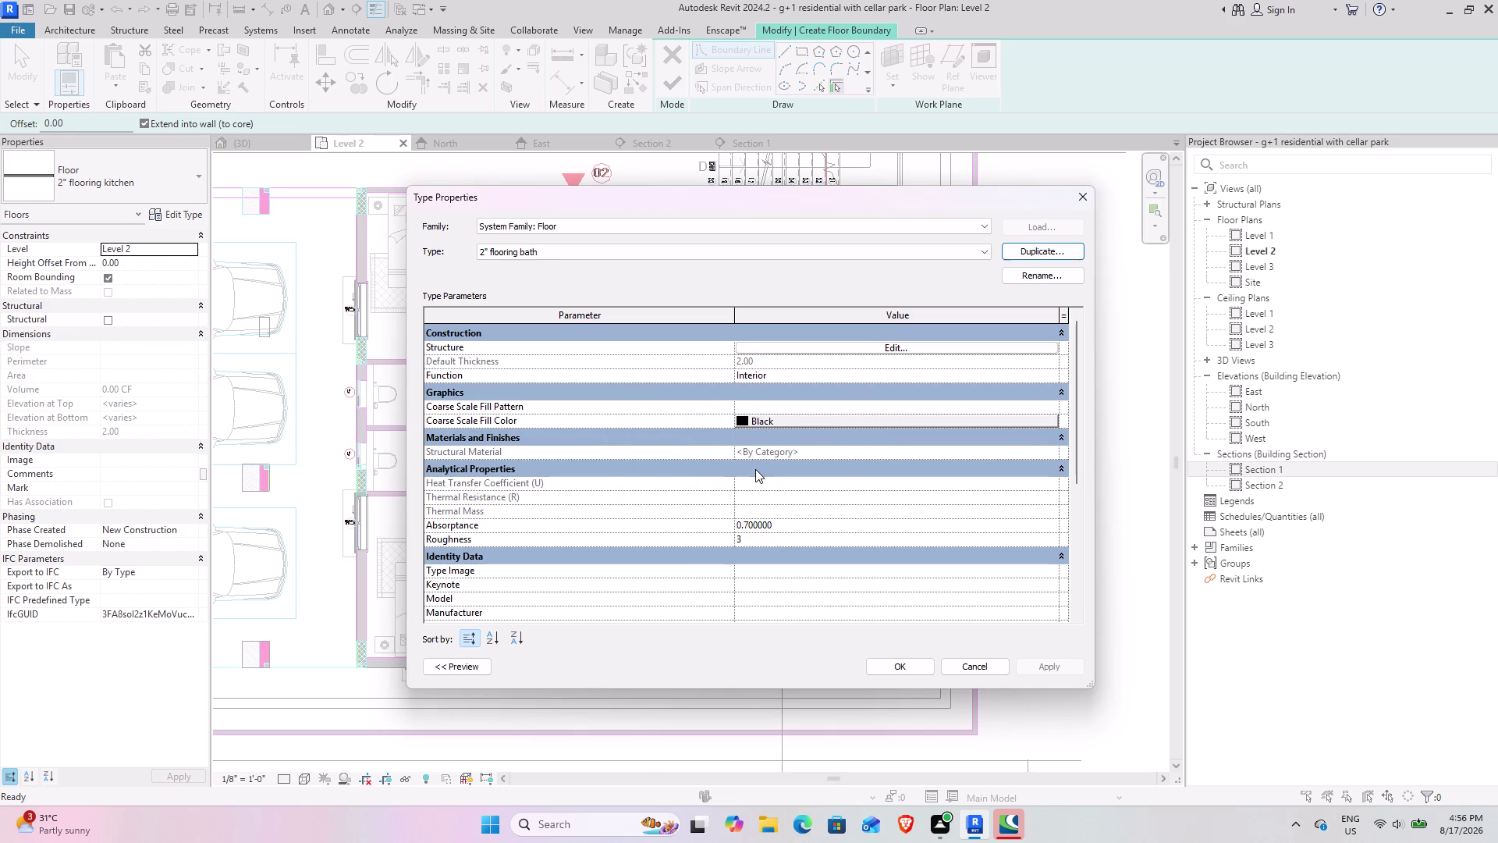
Create a new blank material for the bath floor's Finish layer.
click(937, 350)
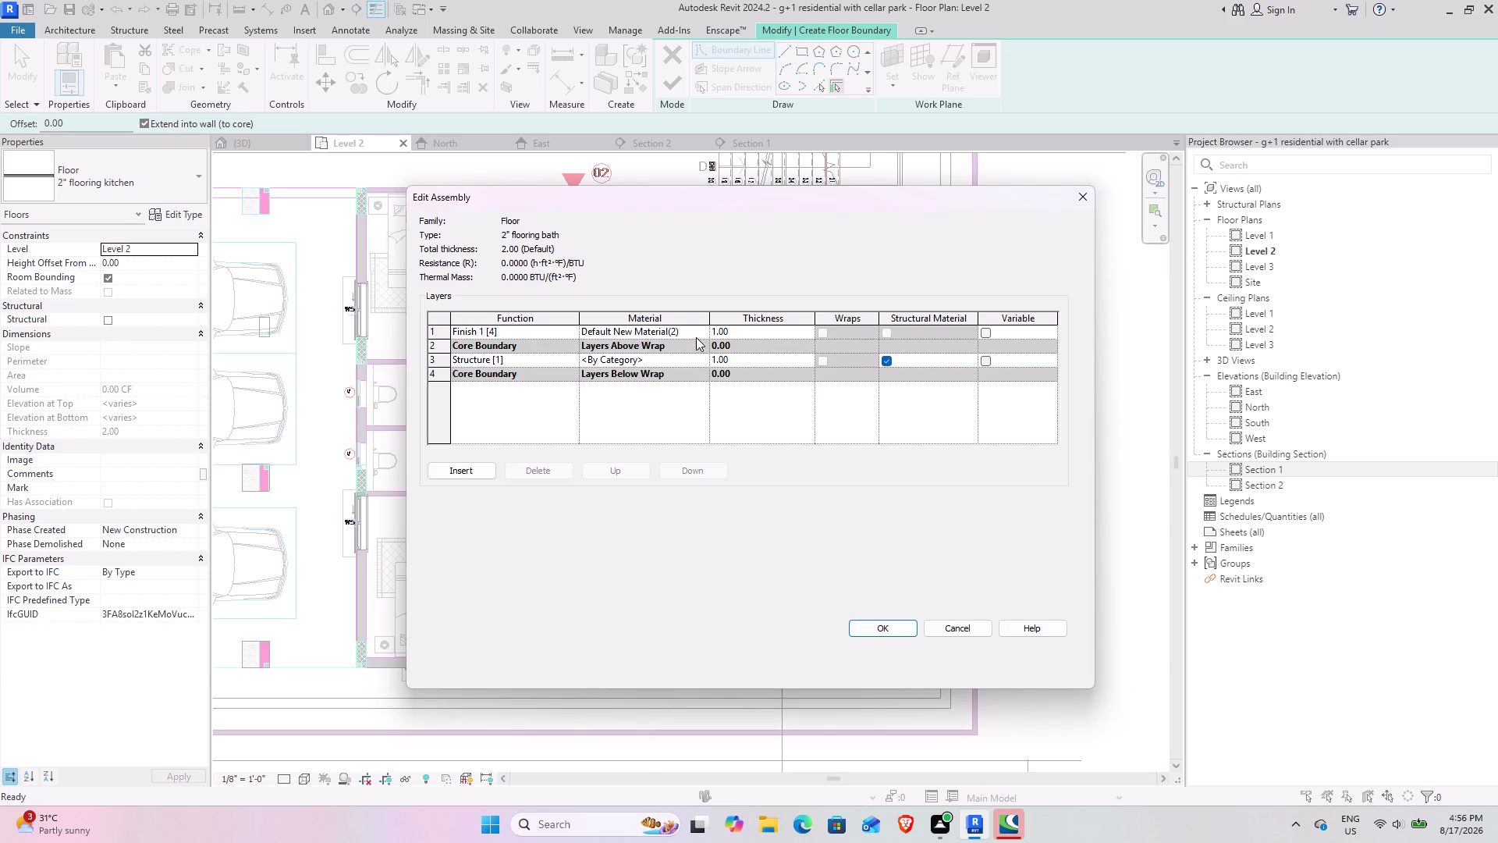
click(707, 332)
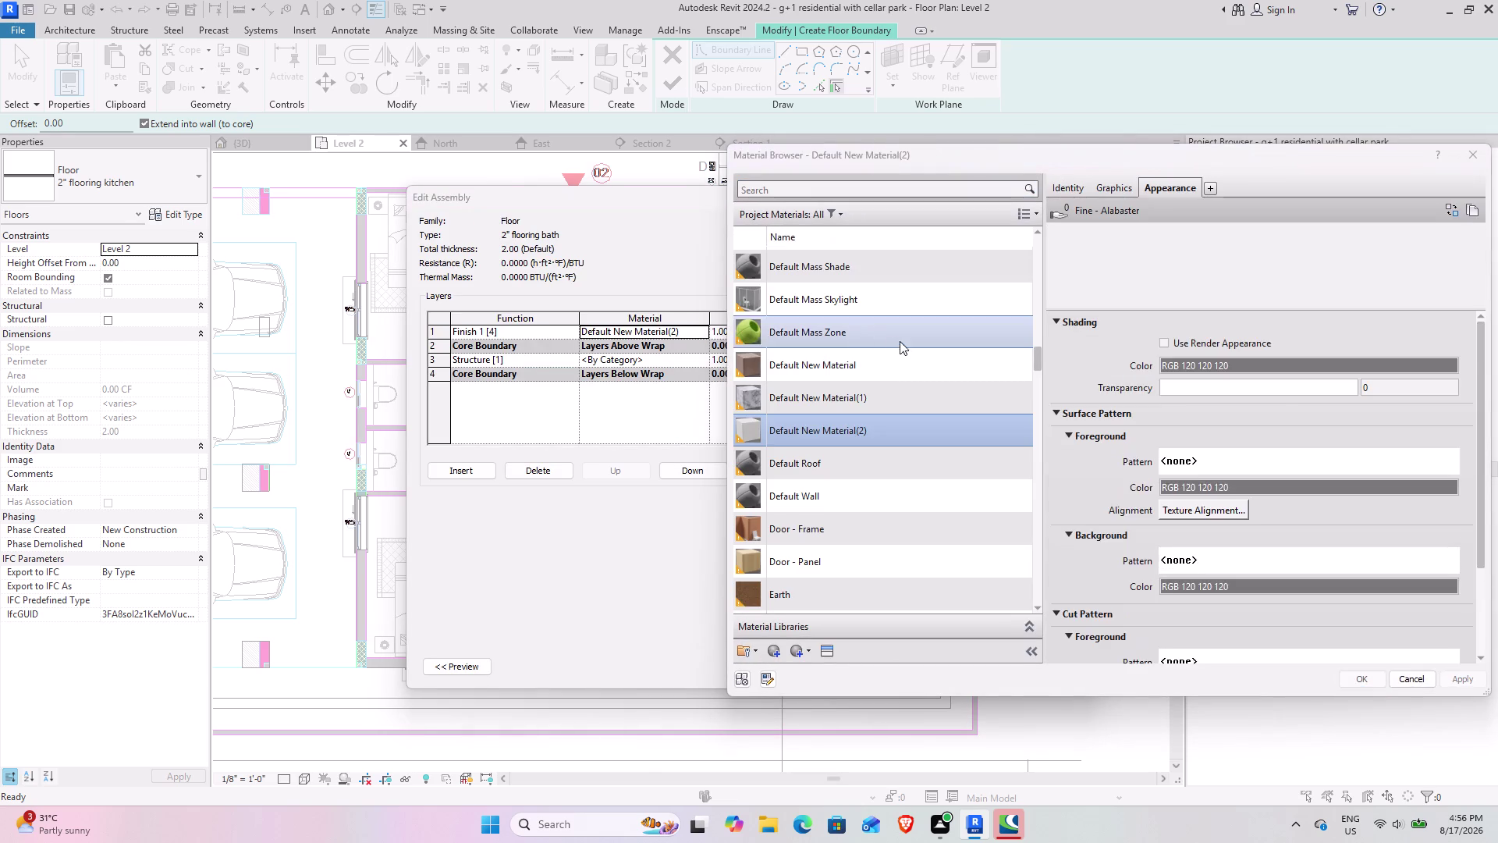
click(773, 654)
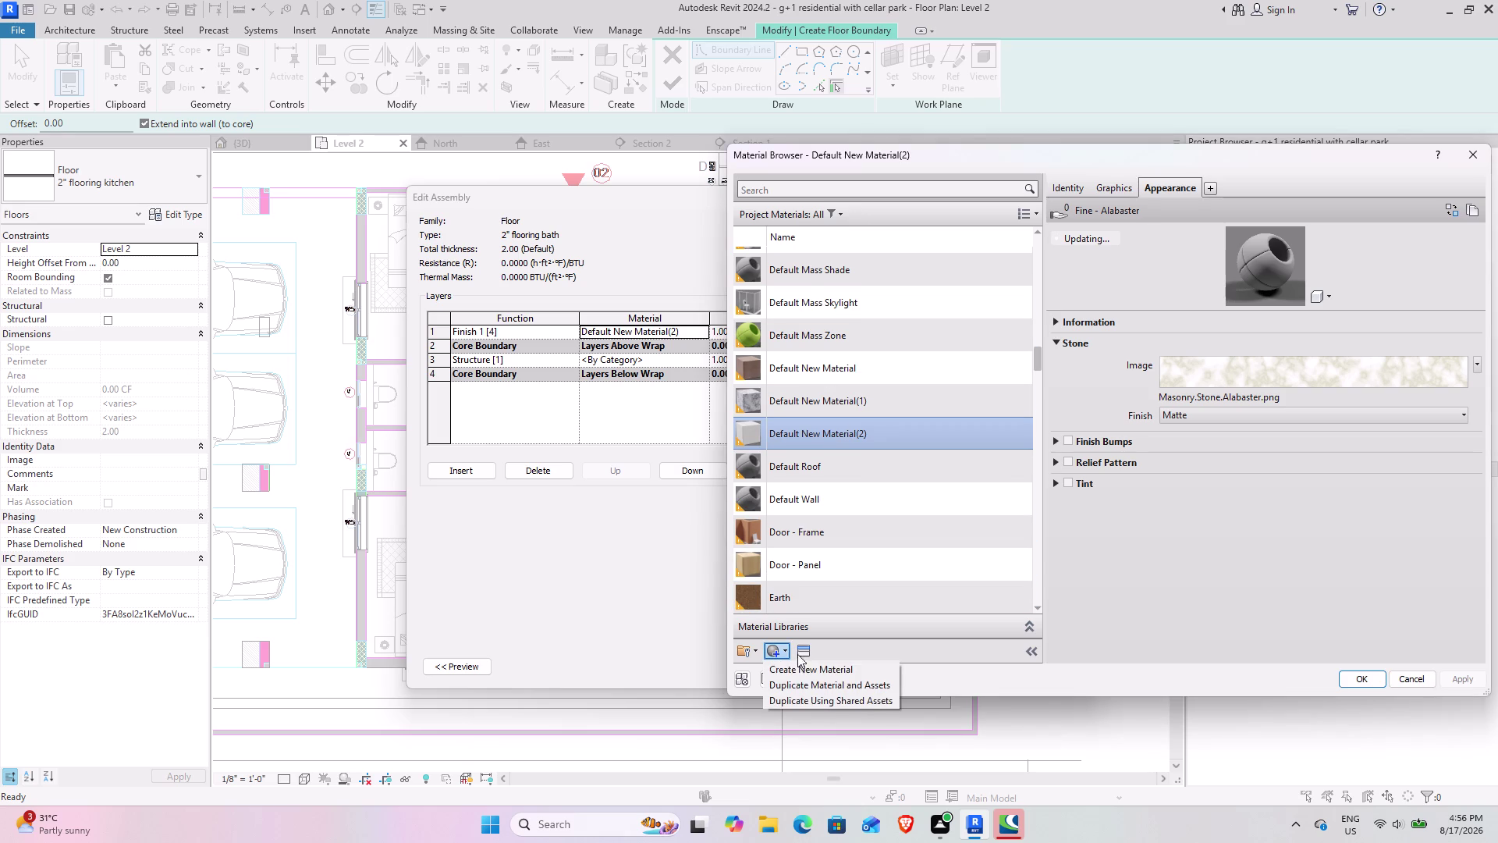
click(800, 668)
click(806, 651)
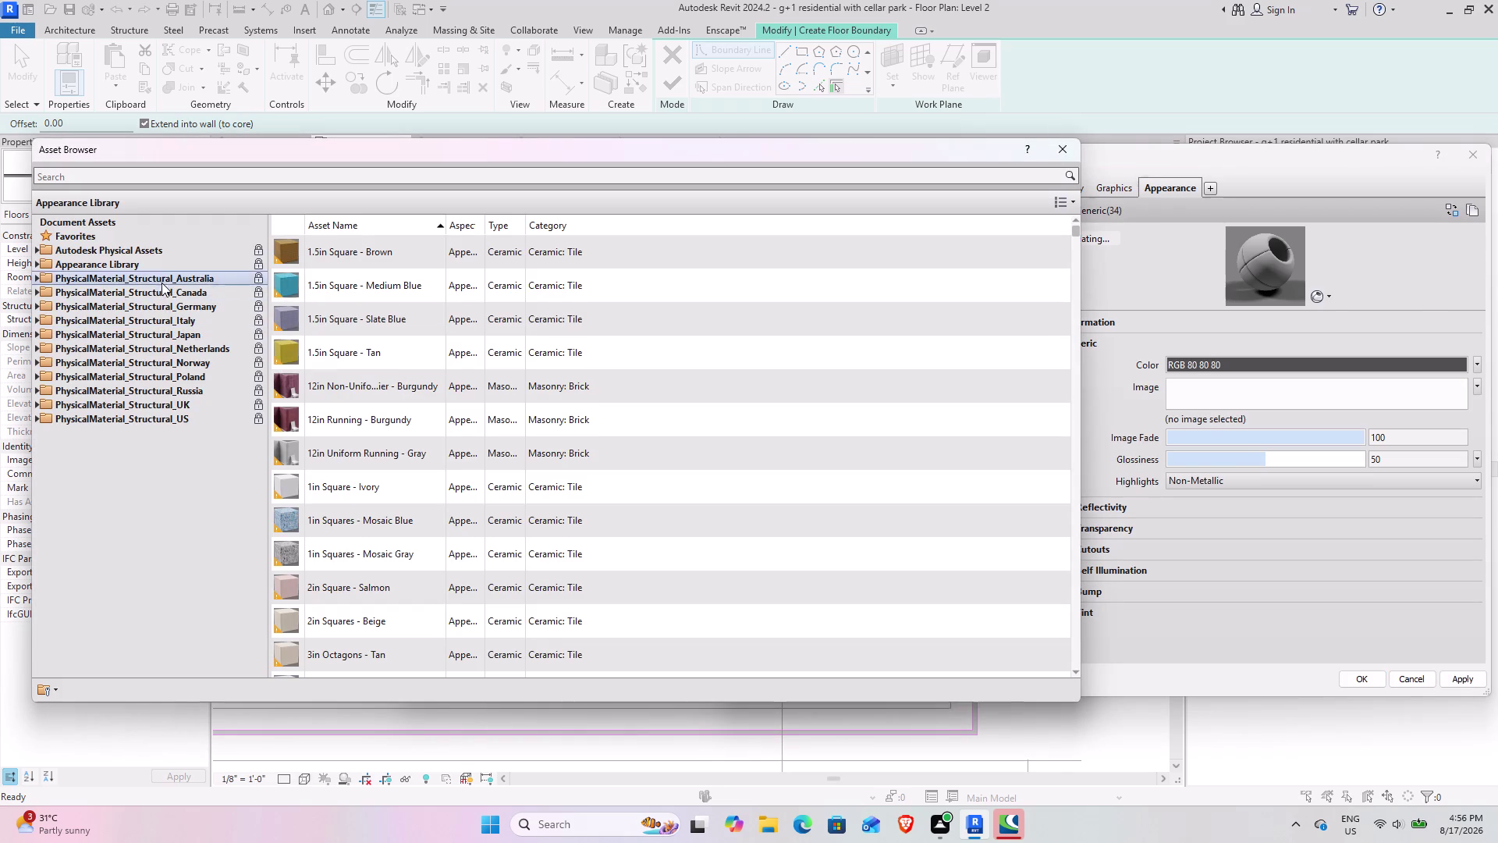
Apply the Stone > Granite > Rough - Pink appearance instead of Copper-Black-Blue, then close the library.
click(157, 265)
click(157, 265)
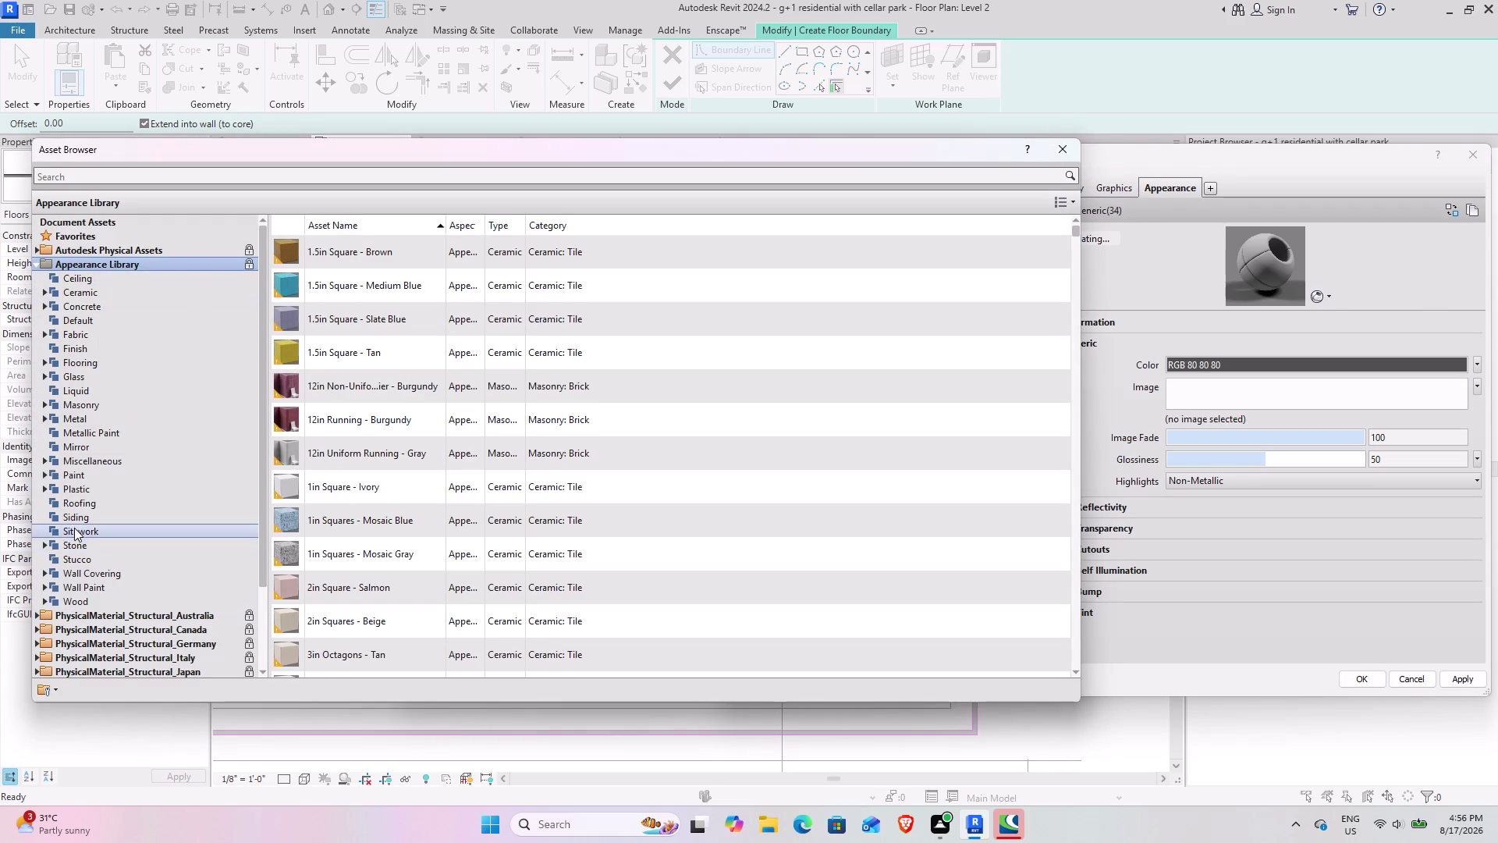
double_click(74, 543)
double_click(116, 556)
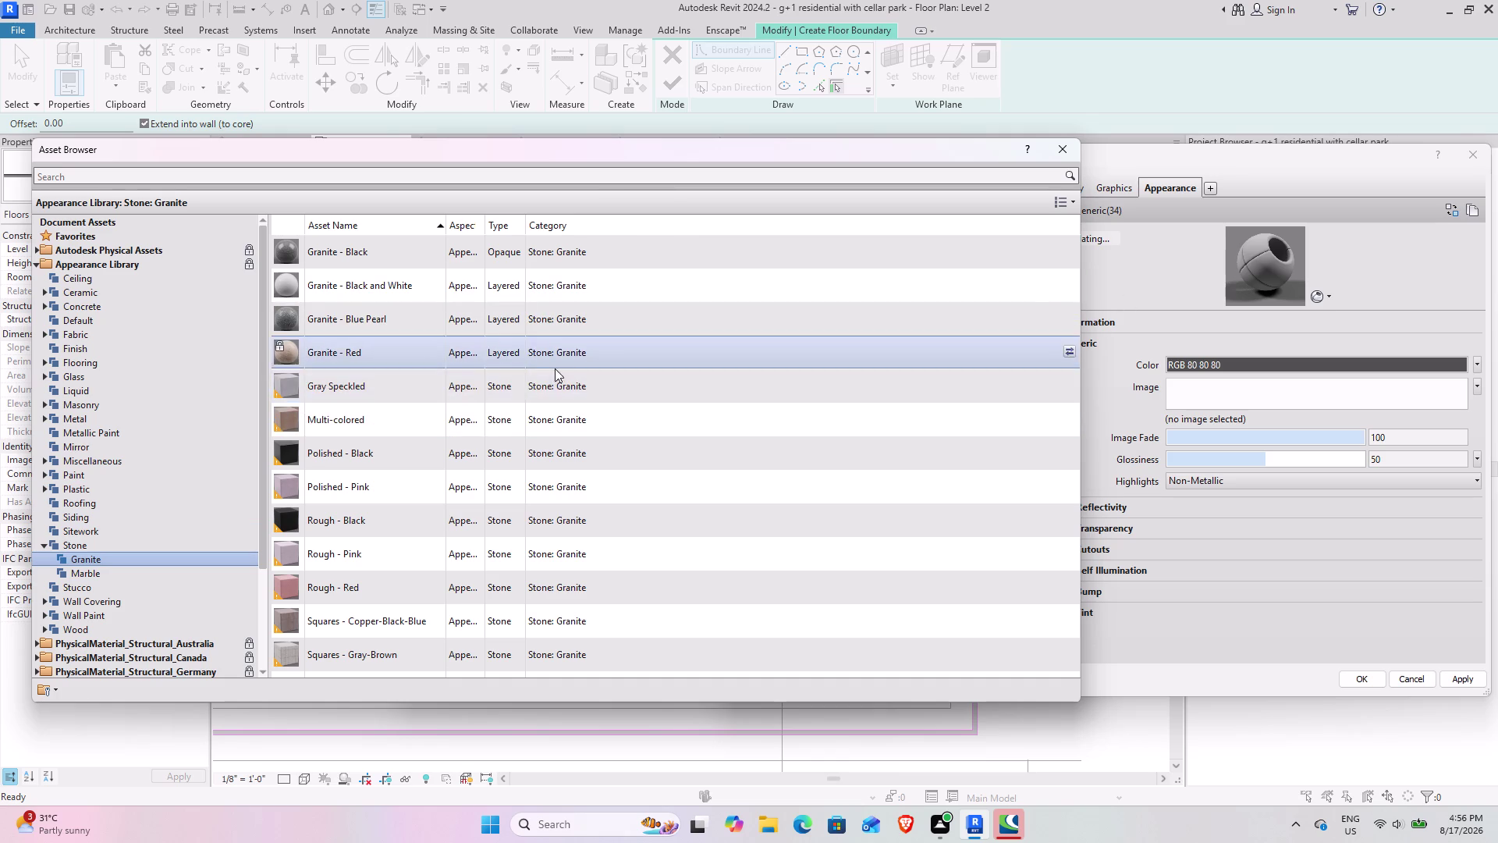
scroll(down, 3)
scroll(down, 3)
scroll(up, 3)
scroll(down, 3)
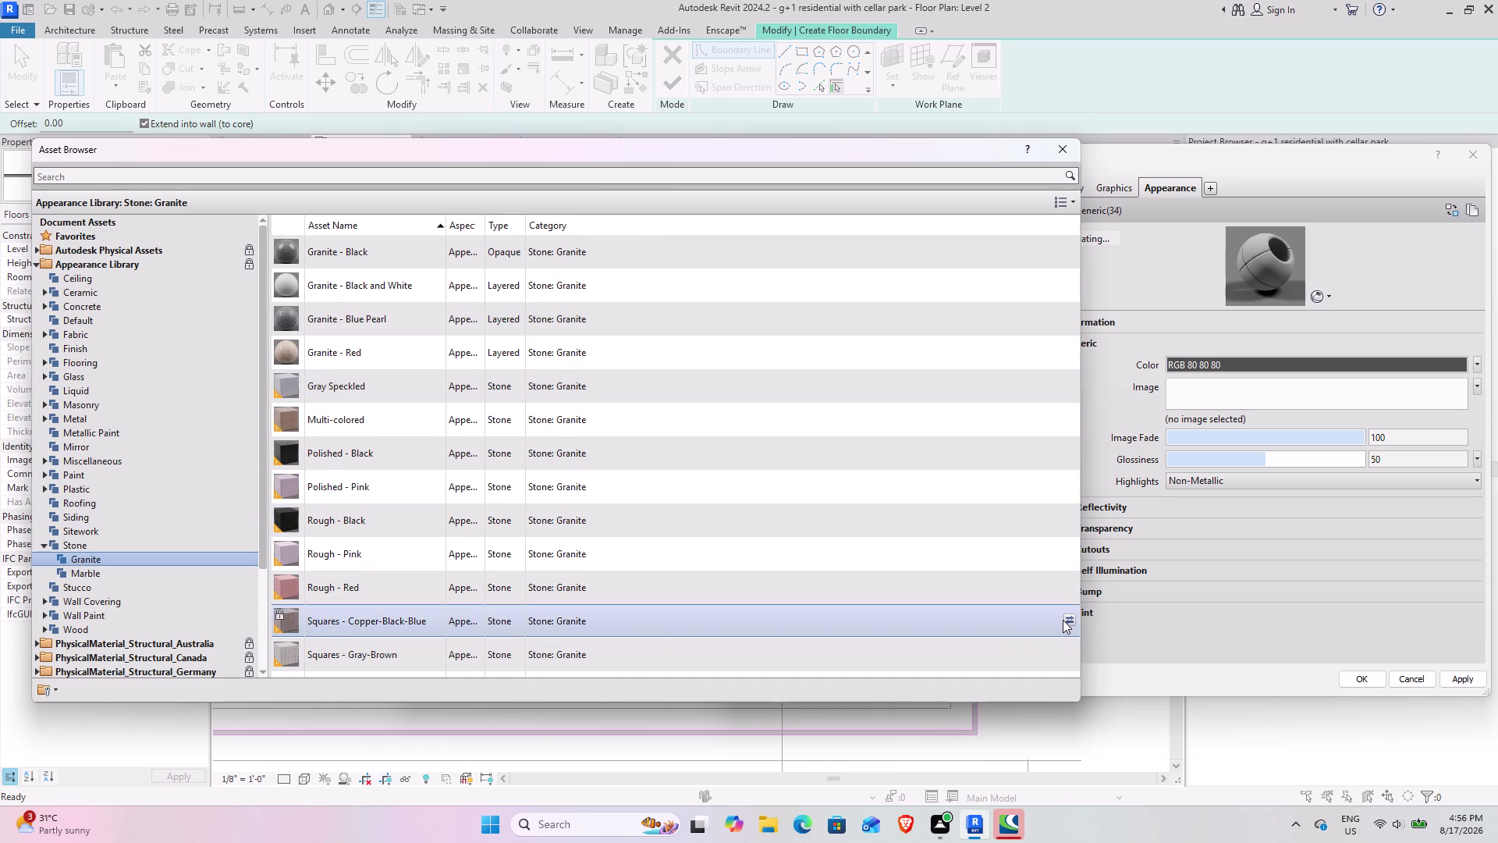
click(1072, 619)
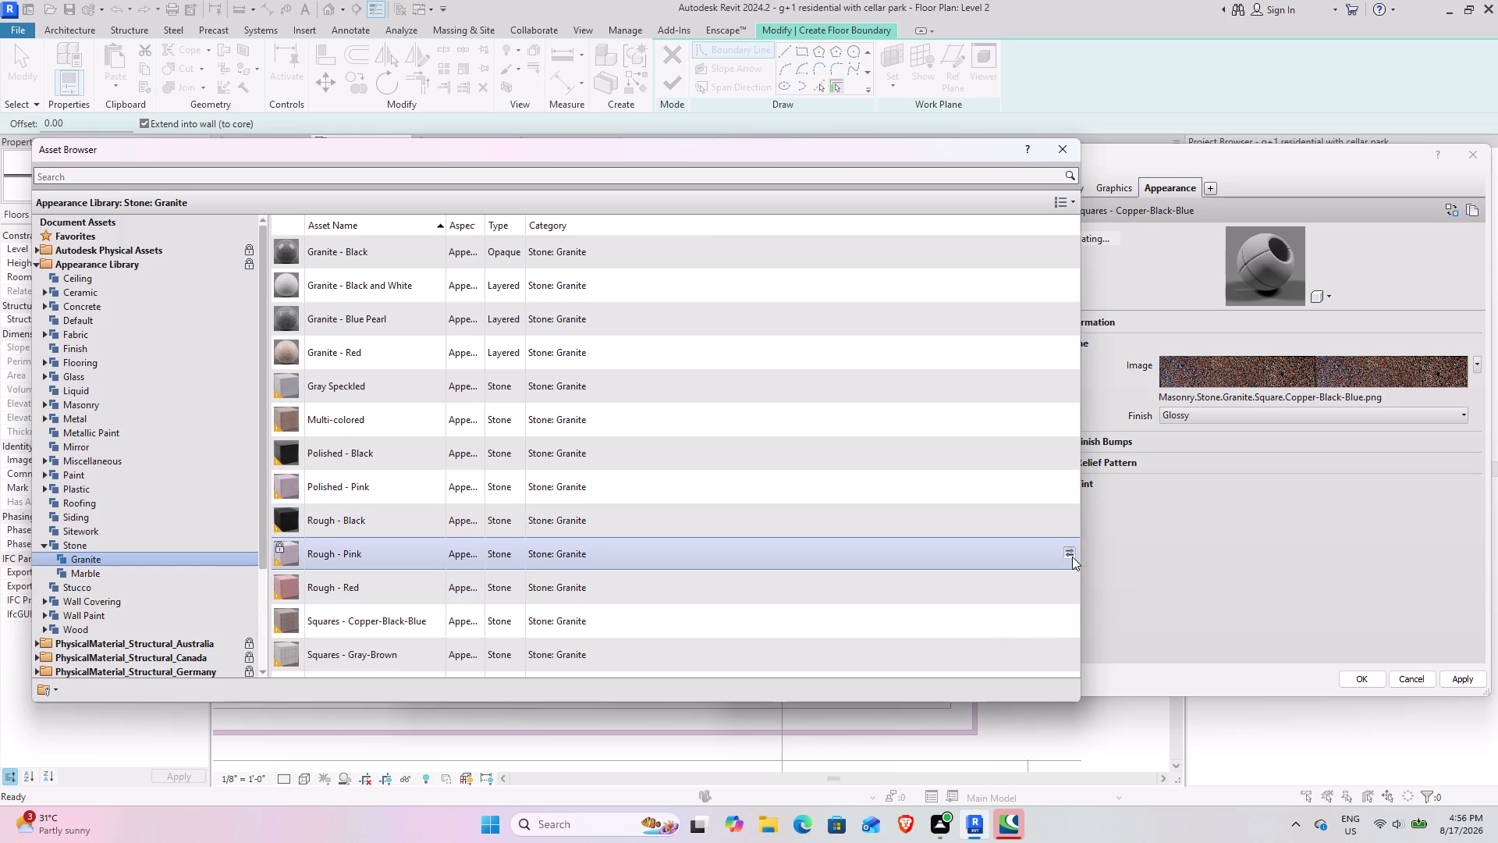
click(1070, 555)
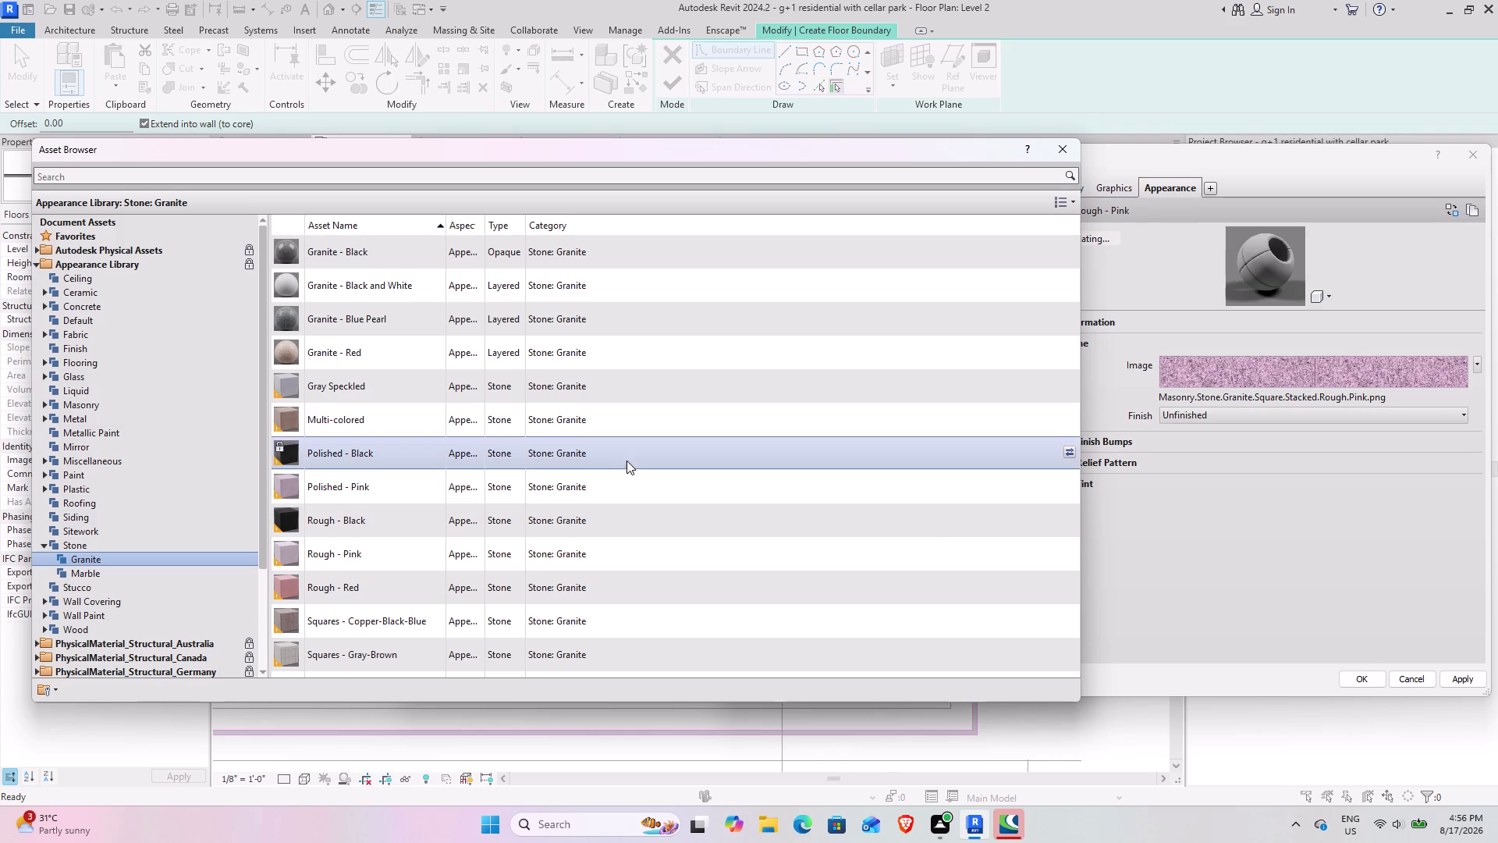
scroll(up, 3)
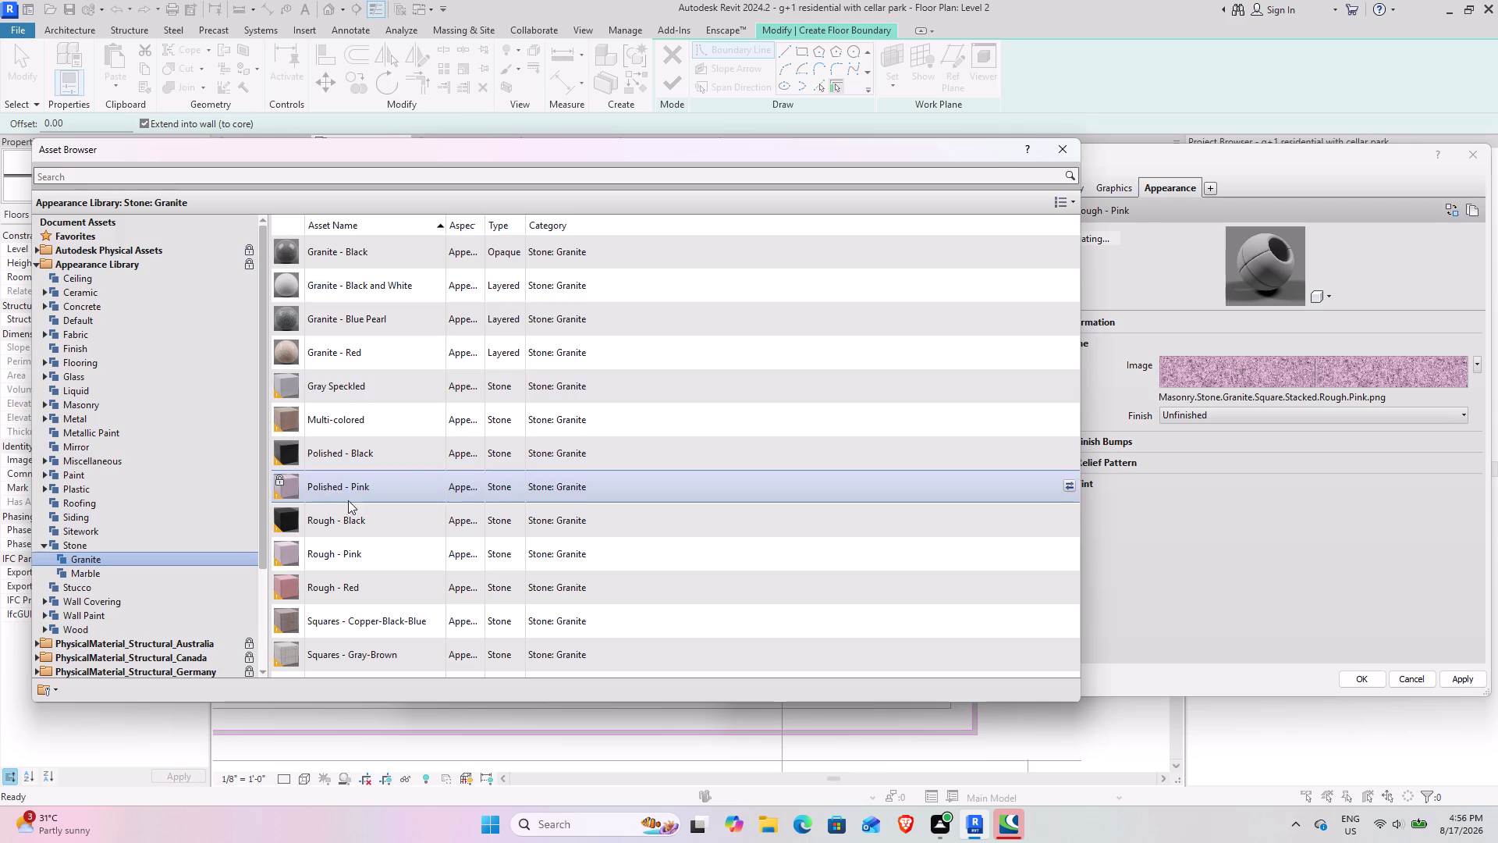
click(1066, 153)
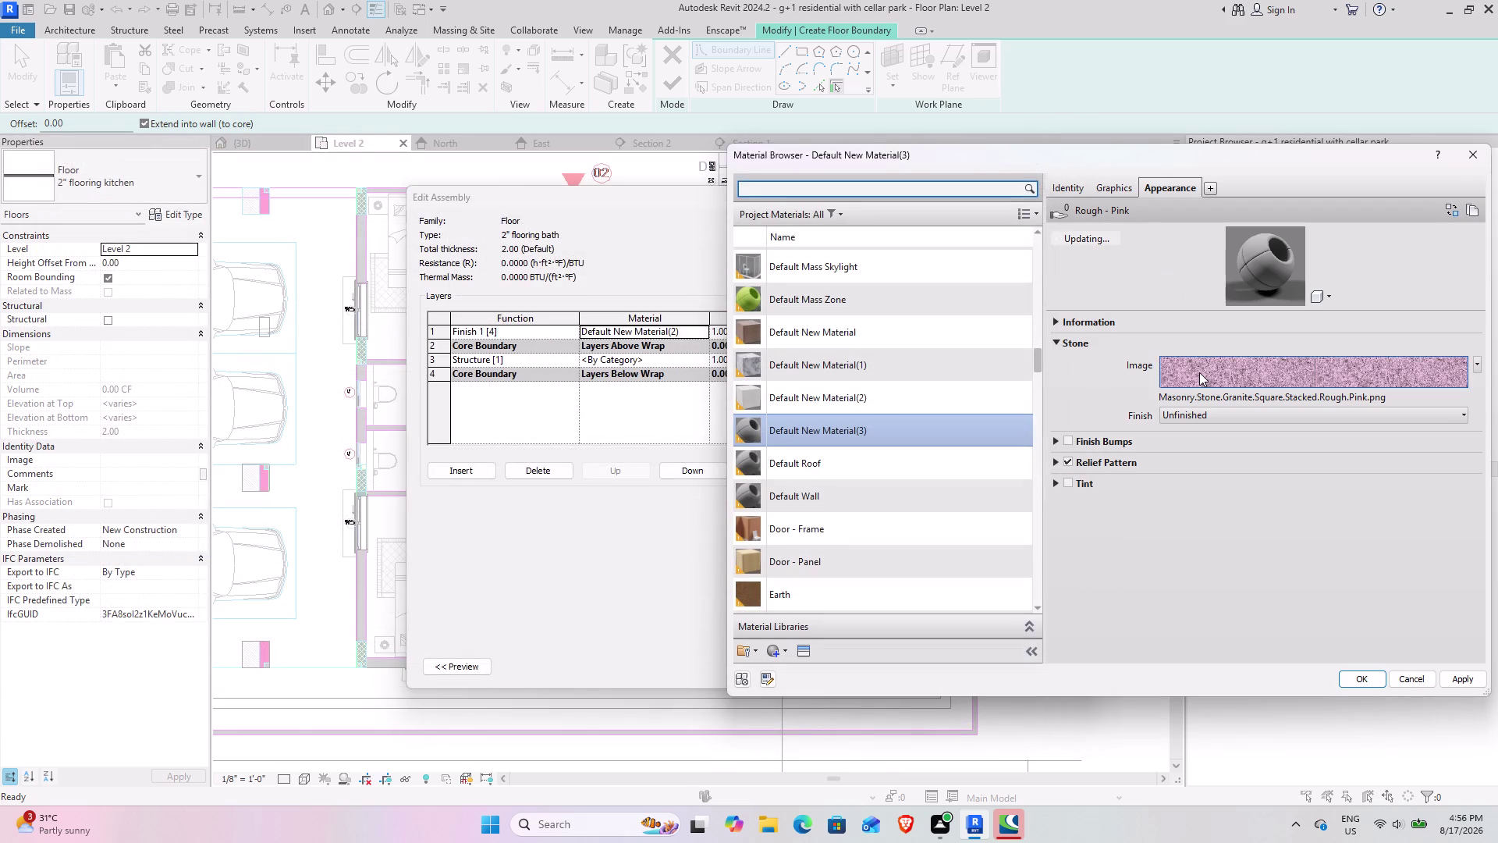
Confirm Default New Material(3) for the bath finish layer and reopen the type settings.
click(1200, 372)
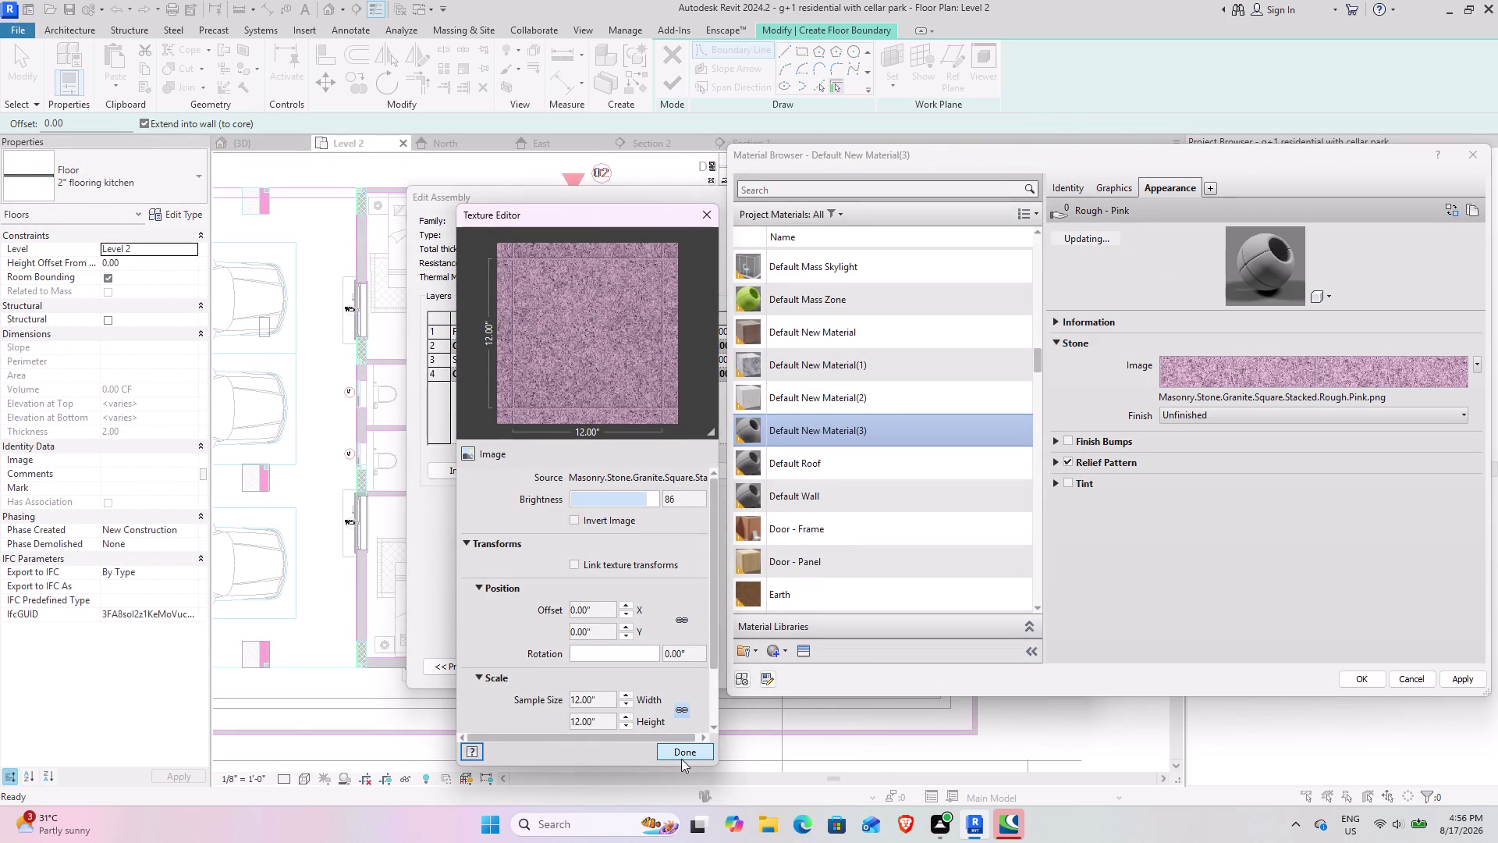
click(681, 759)
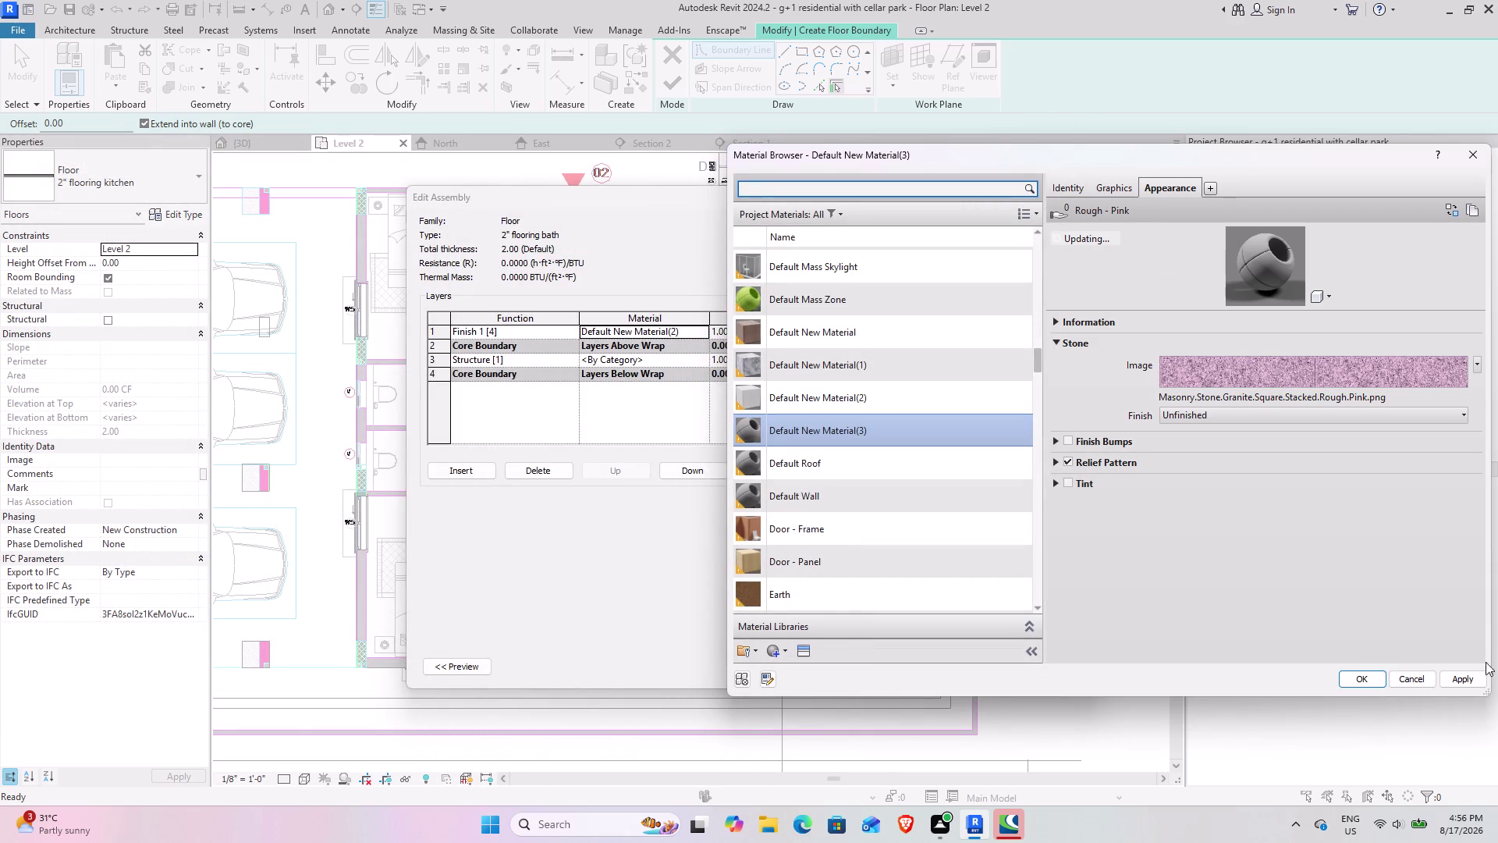
click(1467, 677)
click(1368, 677)
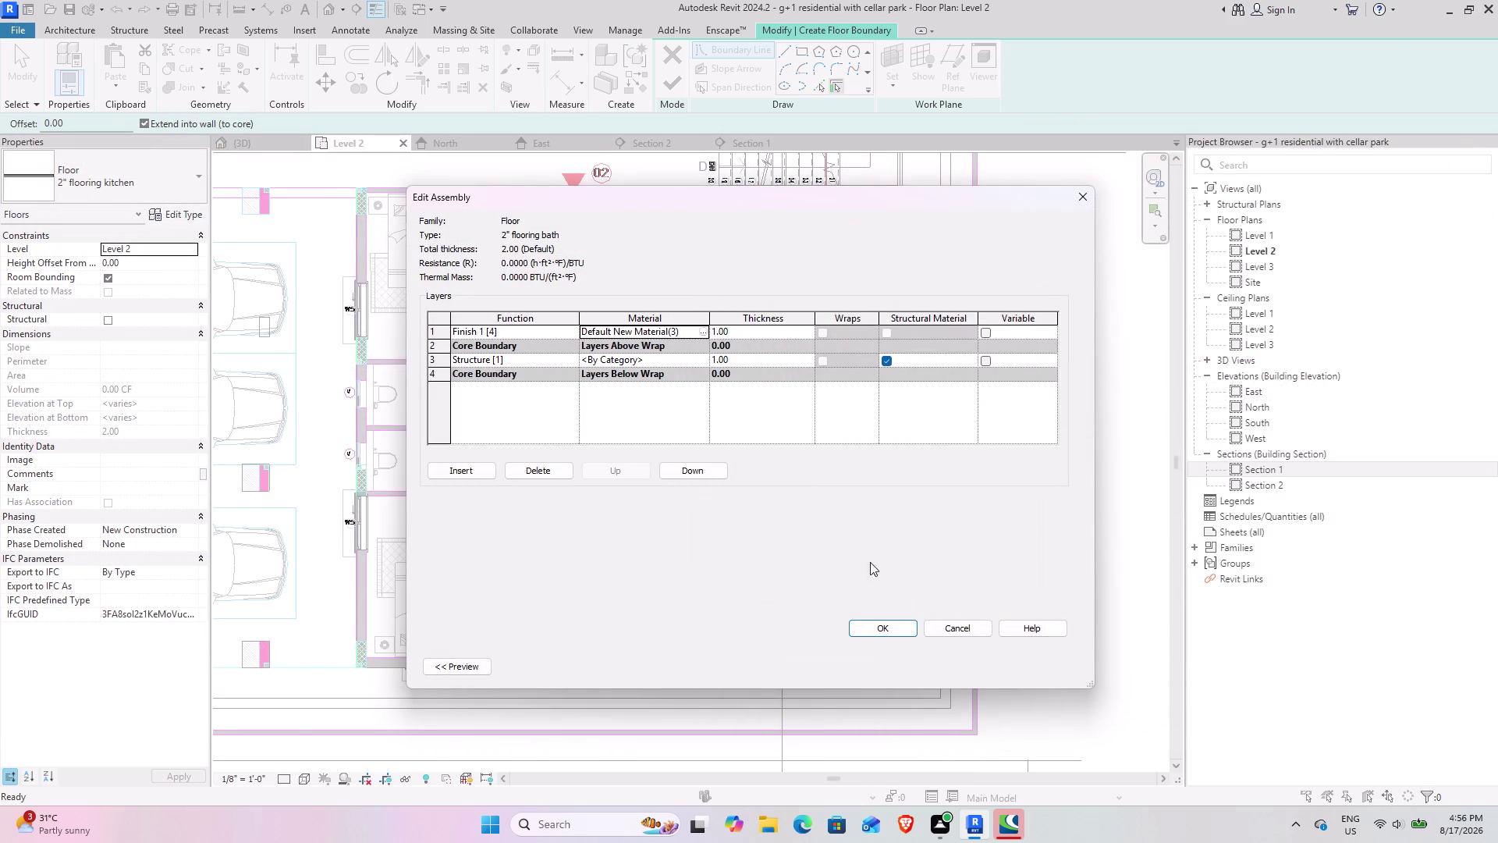
click(878, 628)
click(1048, 668)
click(897, 664)
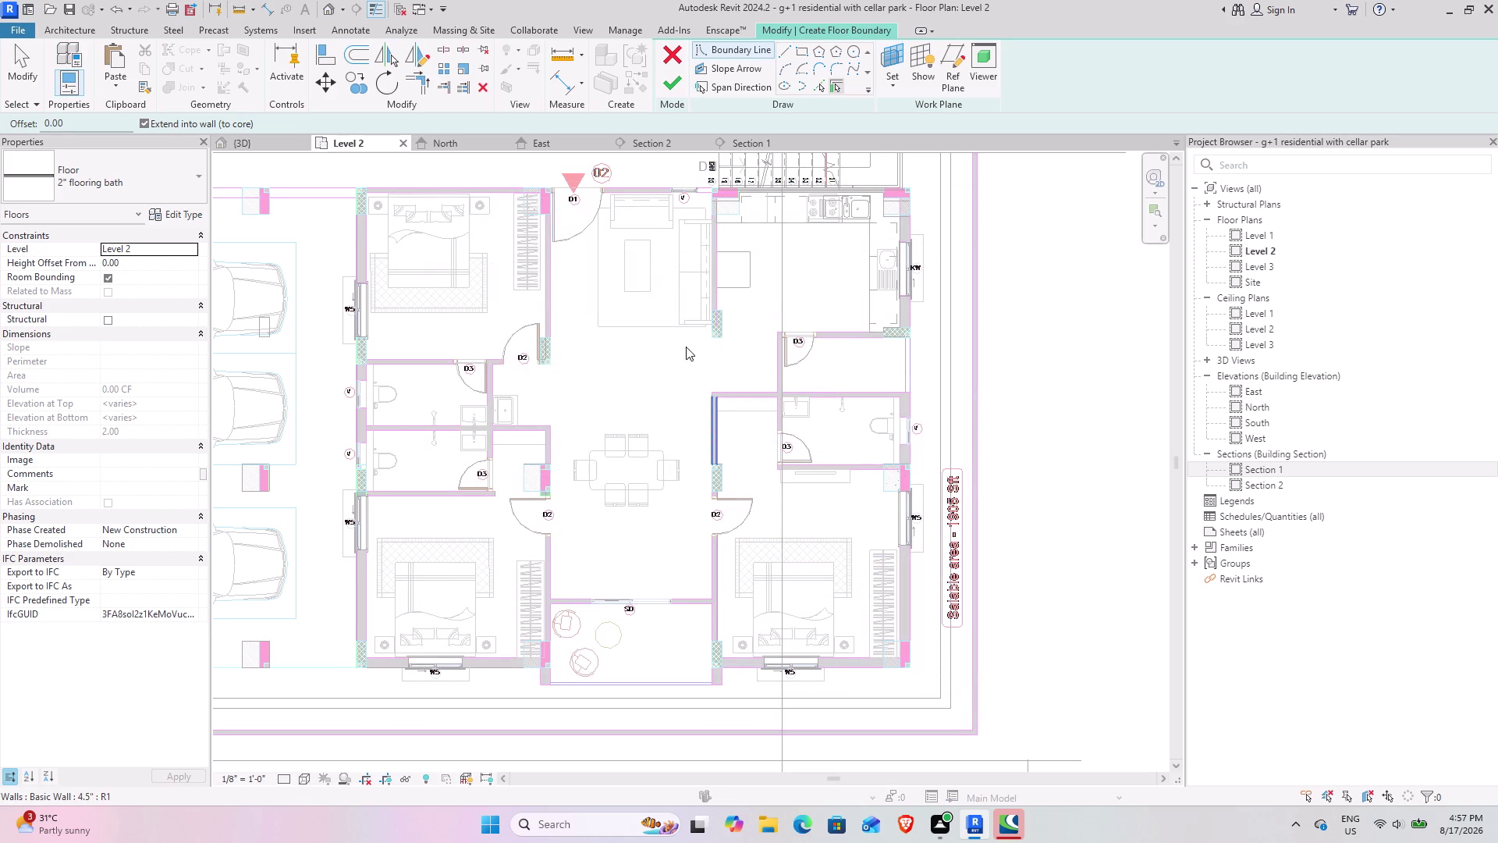
click(174, 218)
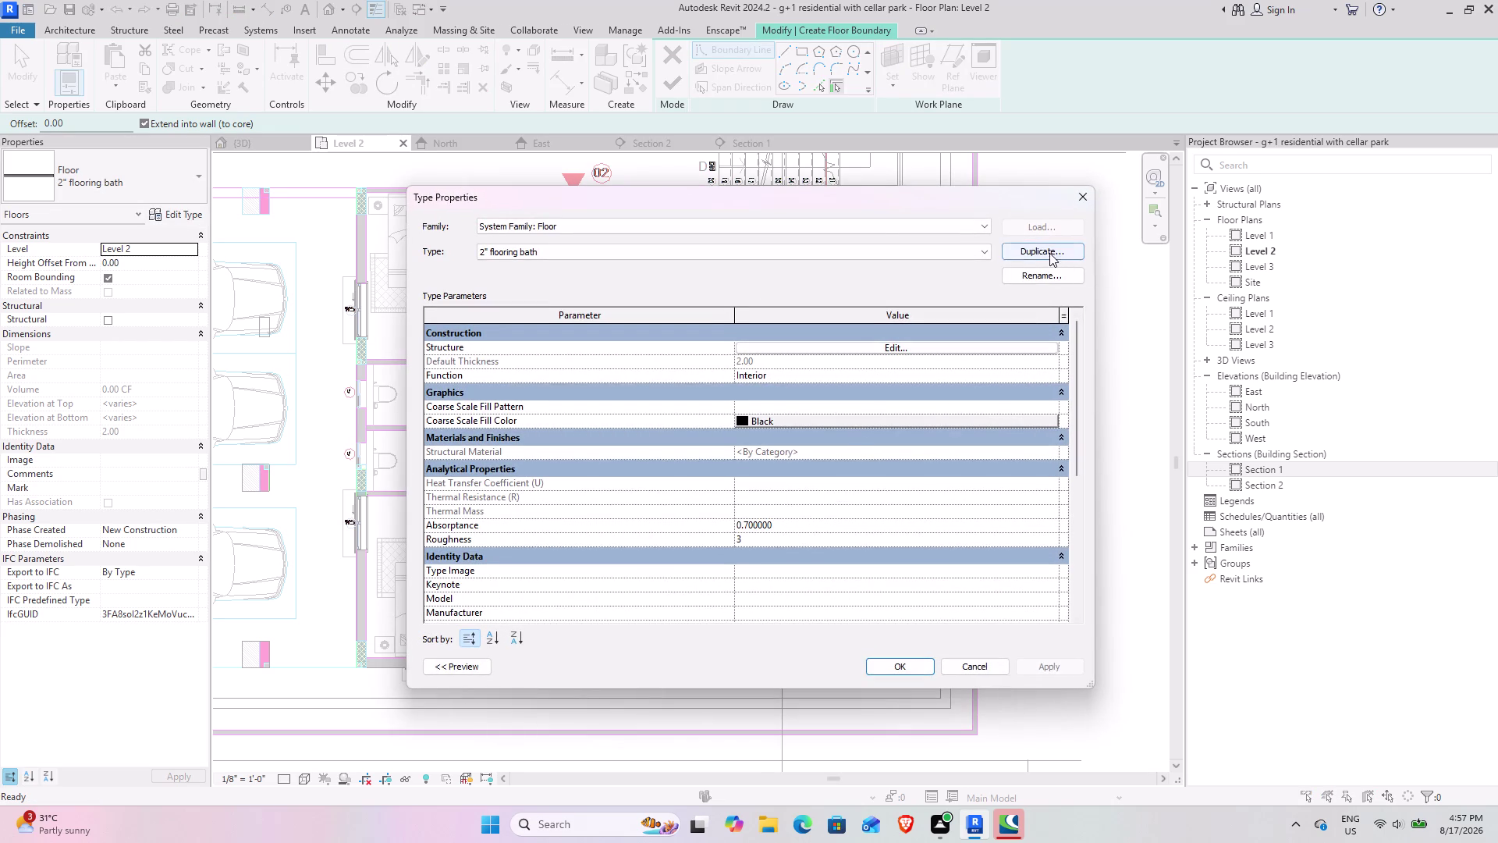
Duplicate the bath floor type as '2" flooring hall'.
click(1049, 253)
click(787, 433)
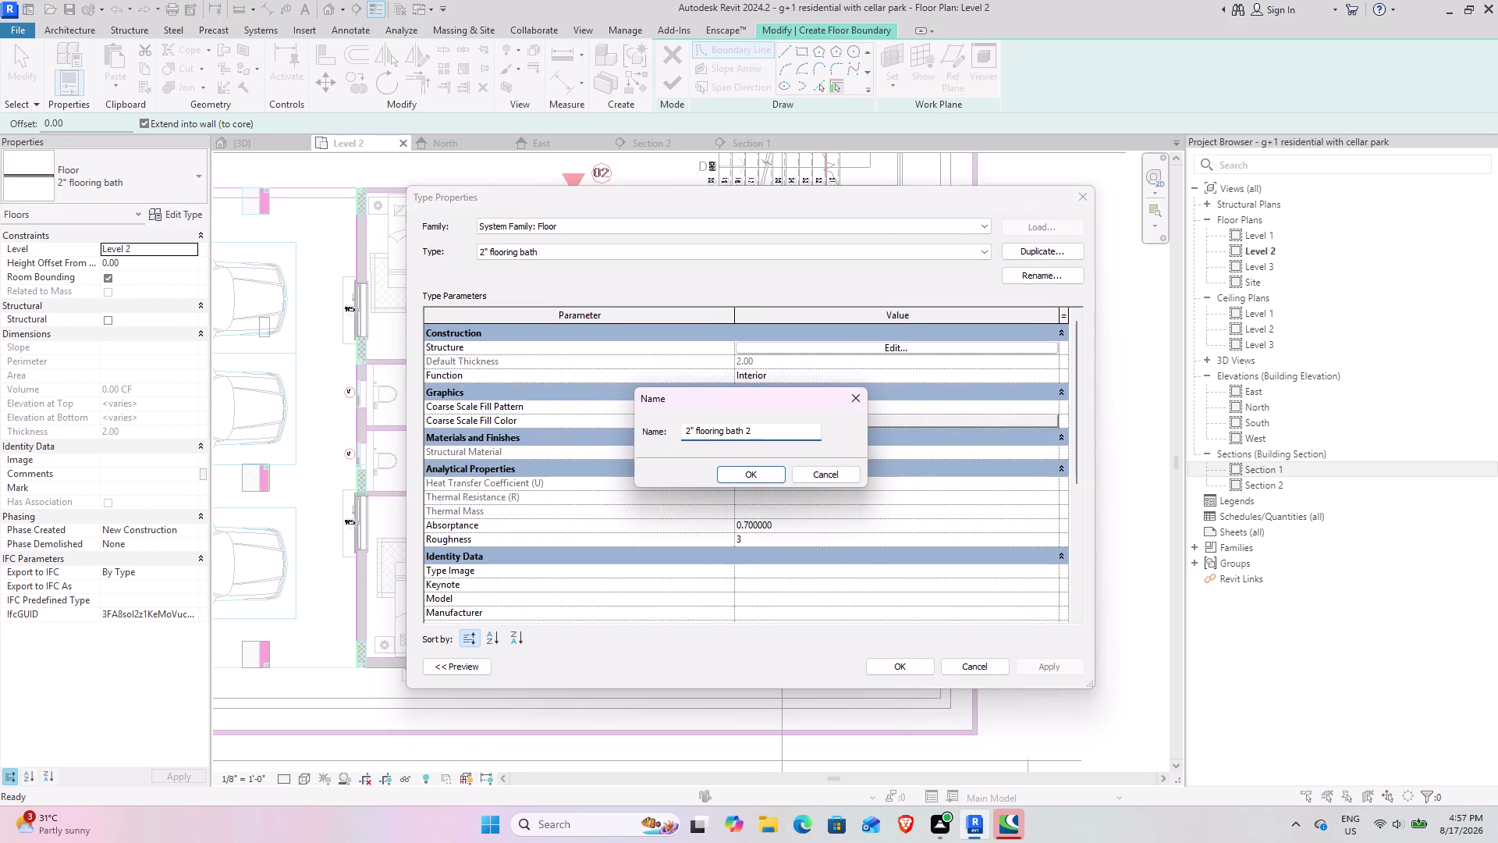
key(BackSpace)
key(BackSpace)
key(BackSpace)
key(BackSpace)
key(BackSpace)
key(BackSpace)
key(BackSpace)
key(space)
text(ha)
text(l)
text(l)
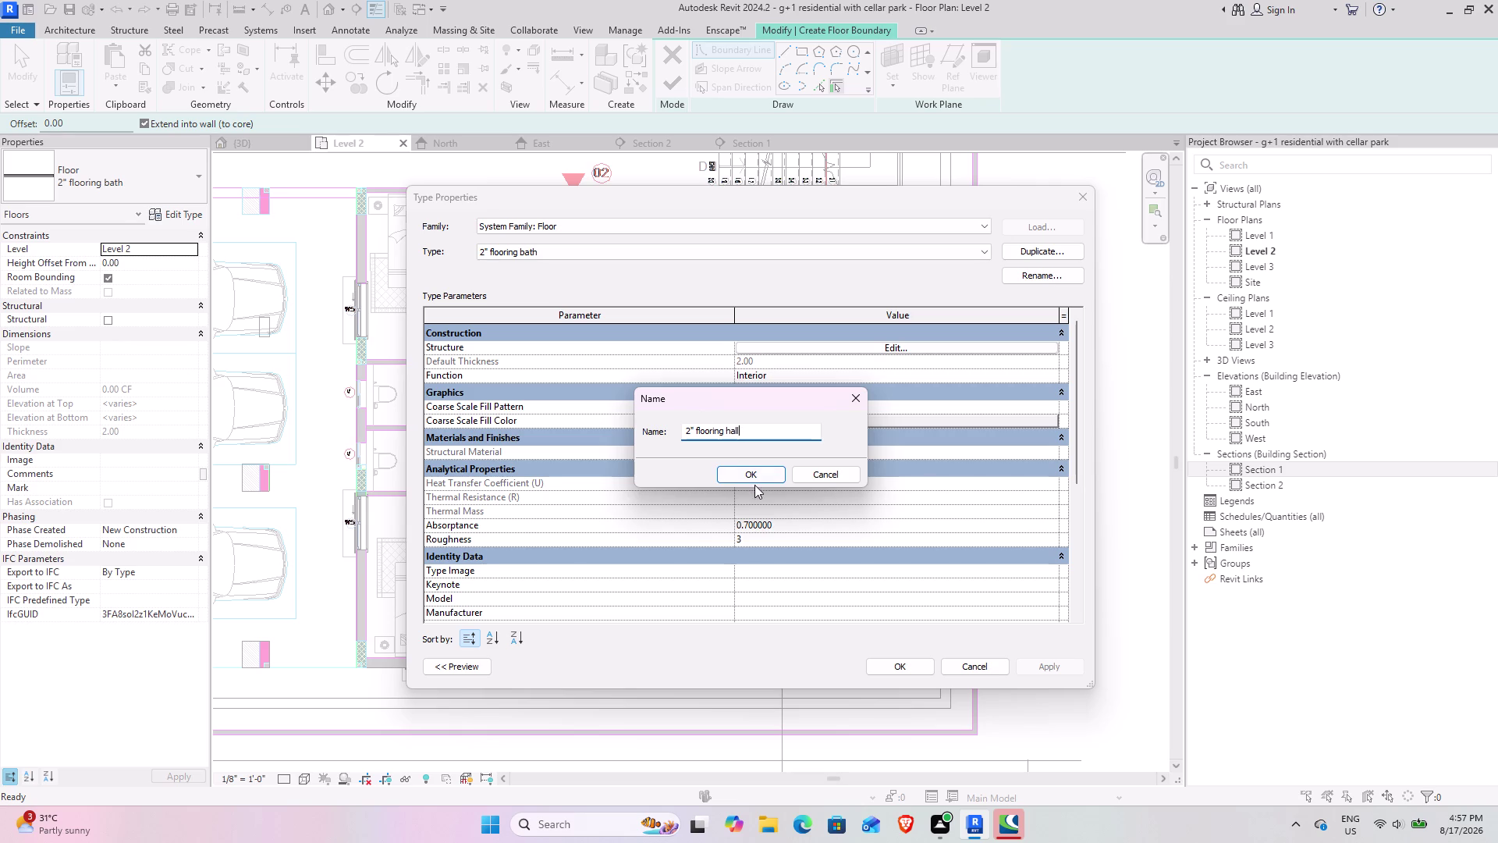
click(755, 477)
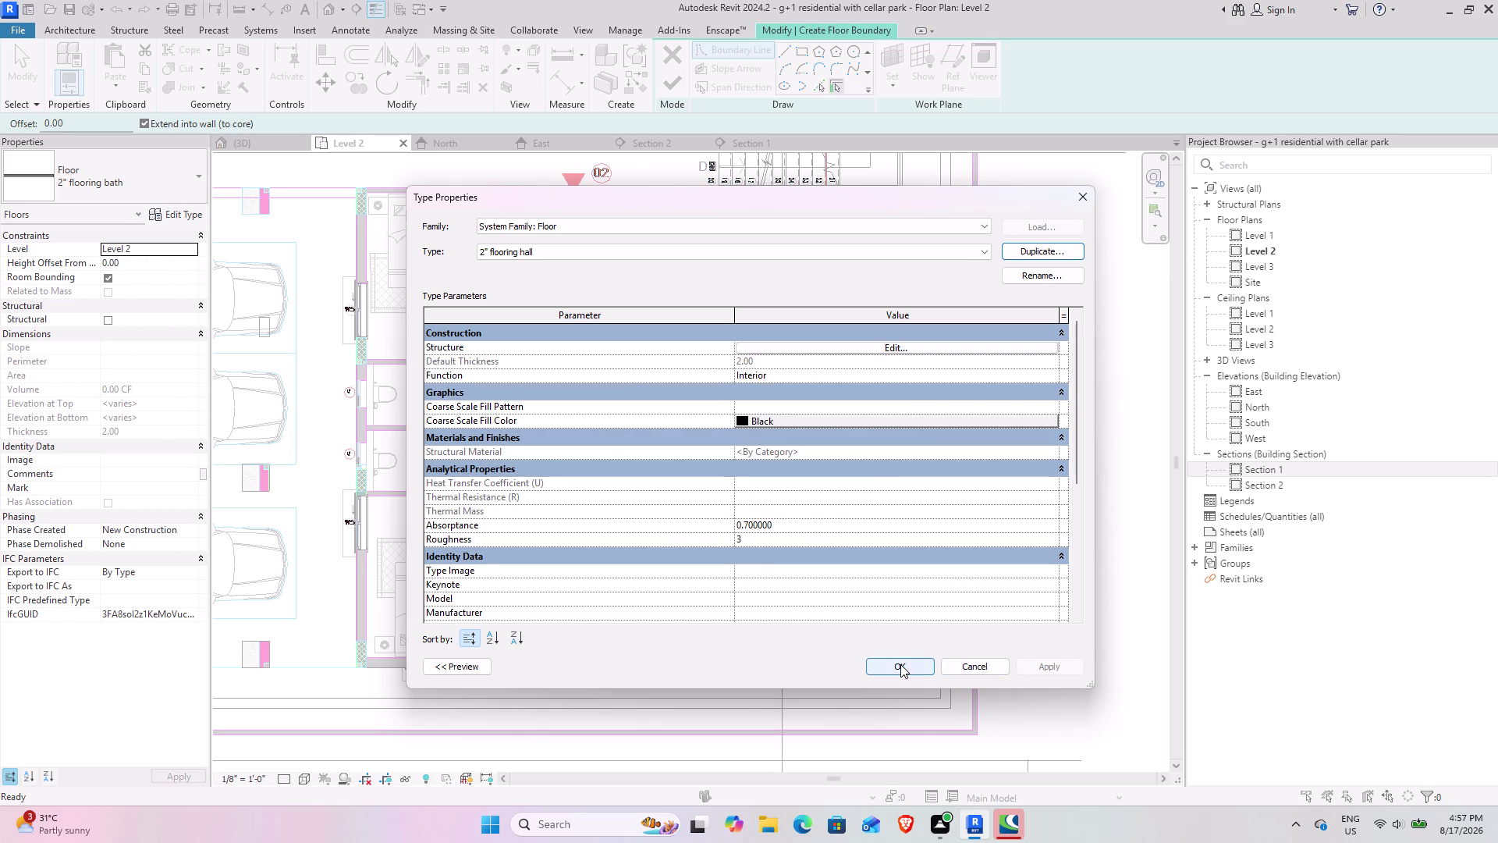
Create a new blank material for the hall floor's Finish layer.
click(906, 345)
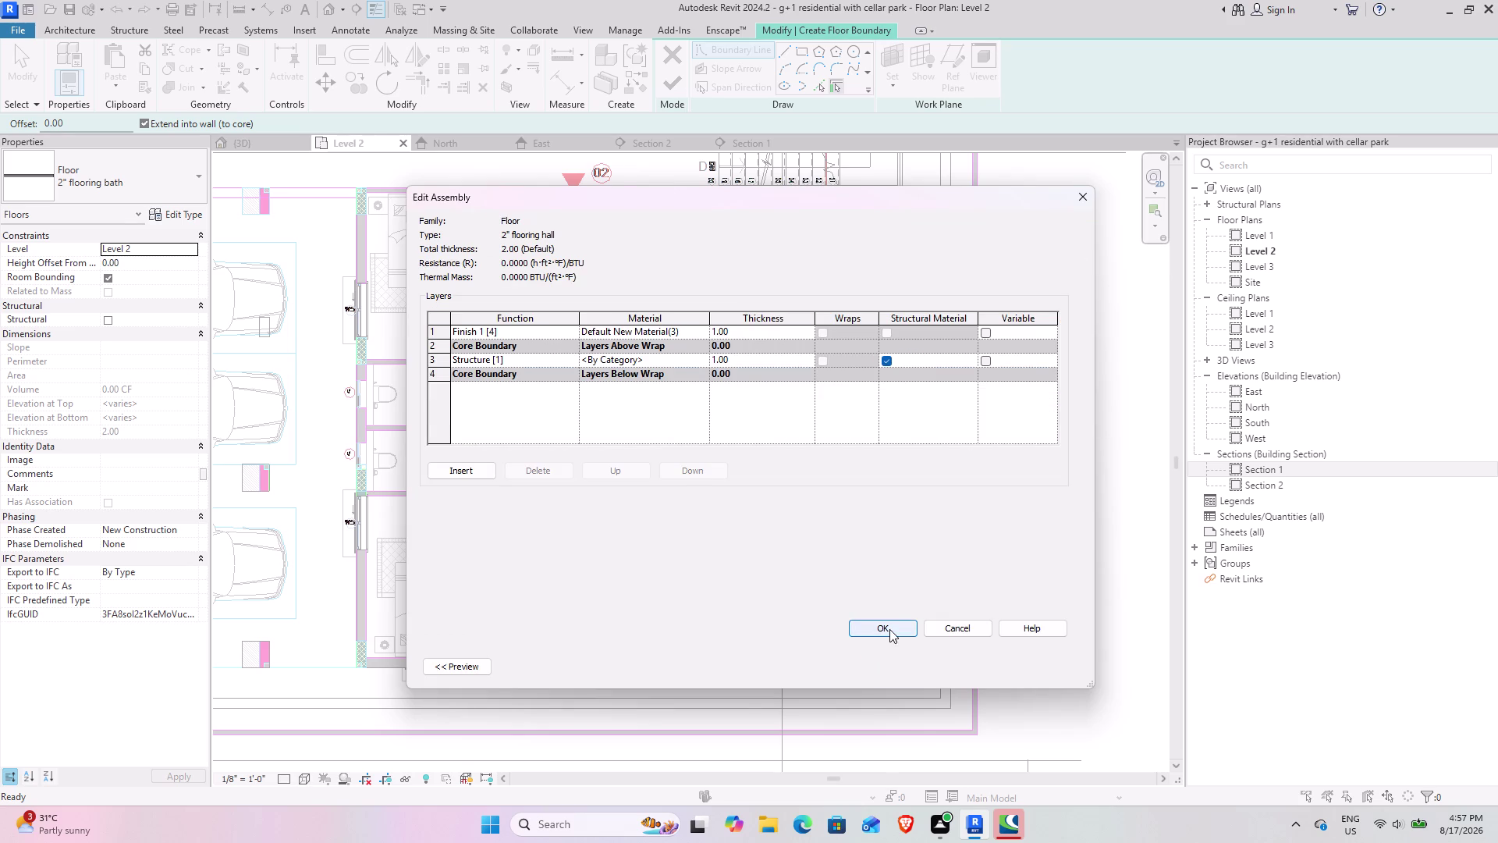
click(889, 629)
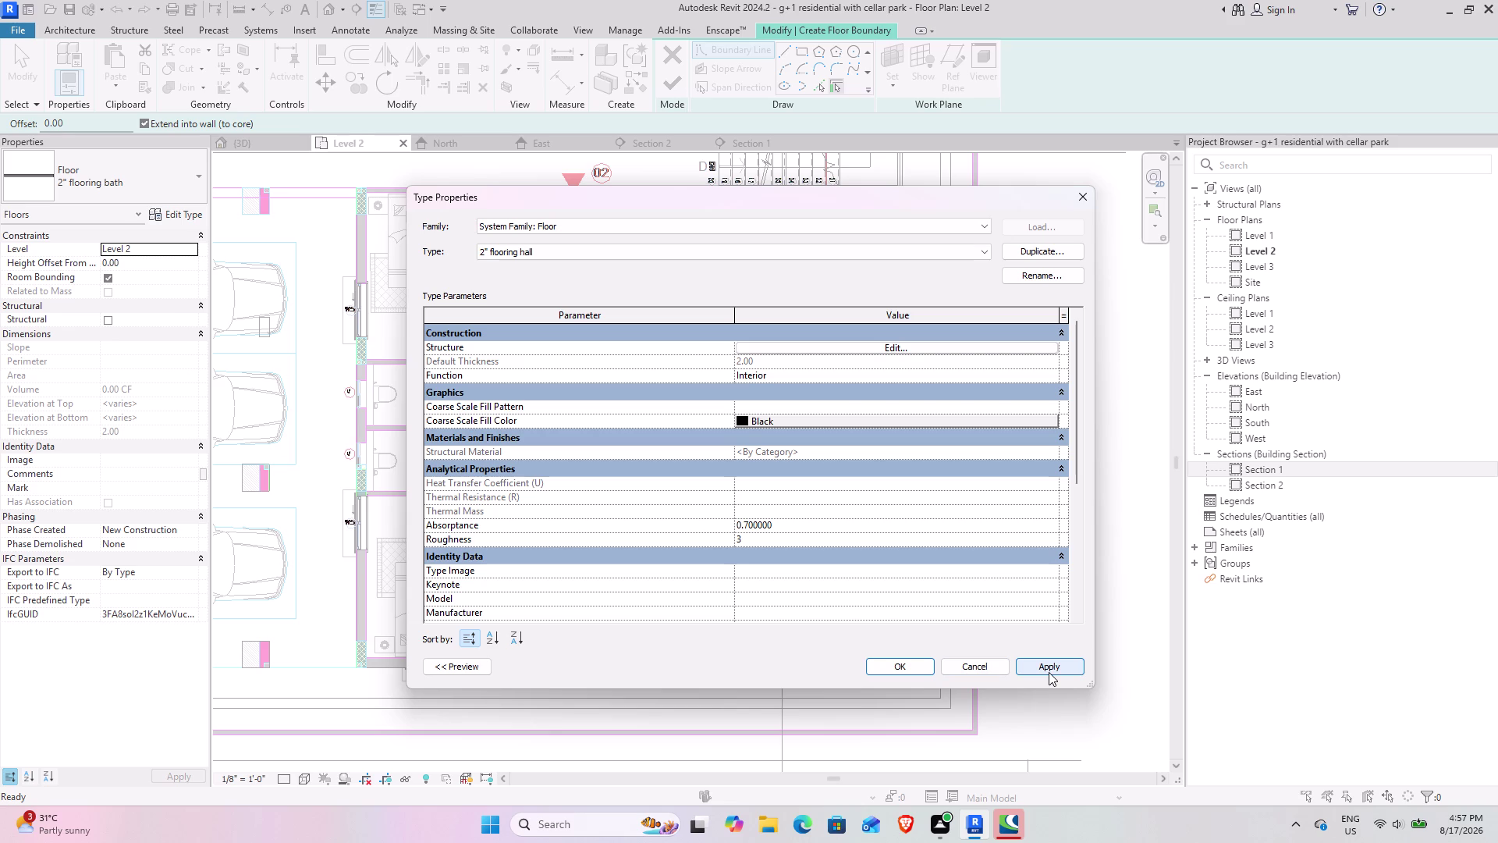
click(1049, 672)
click(862, 345)
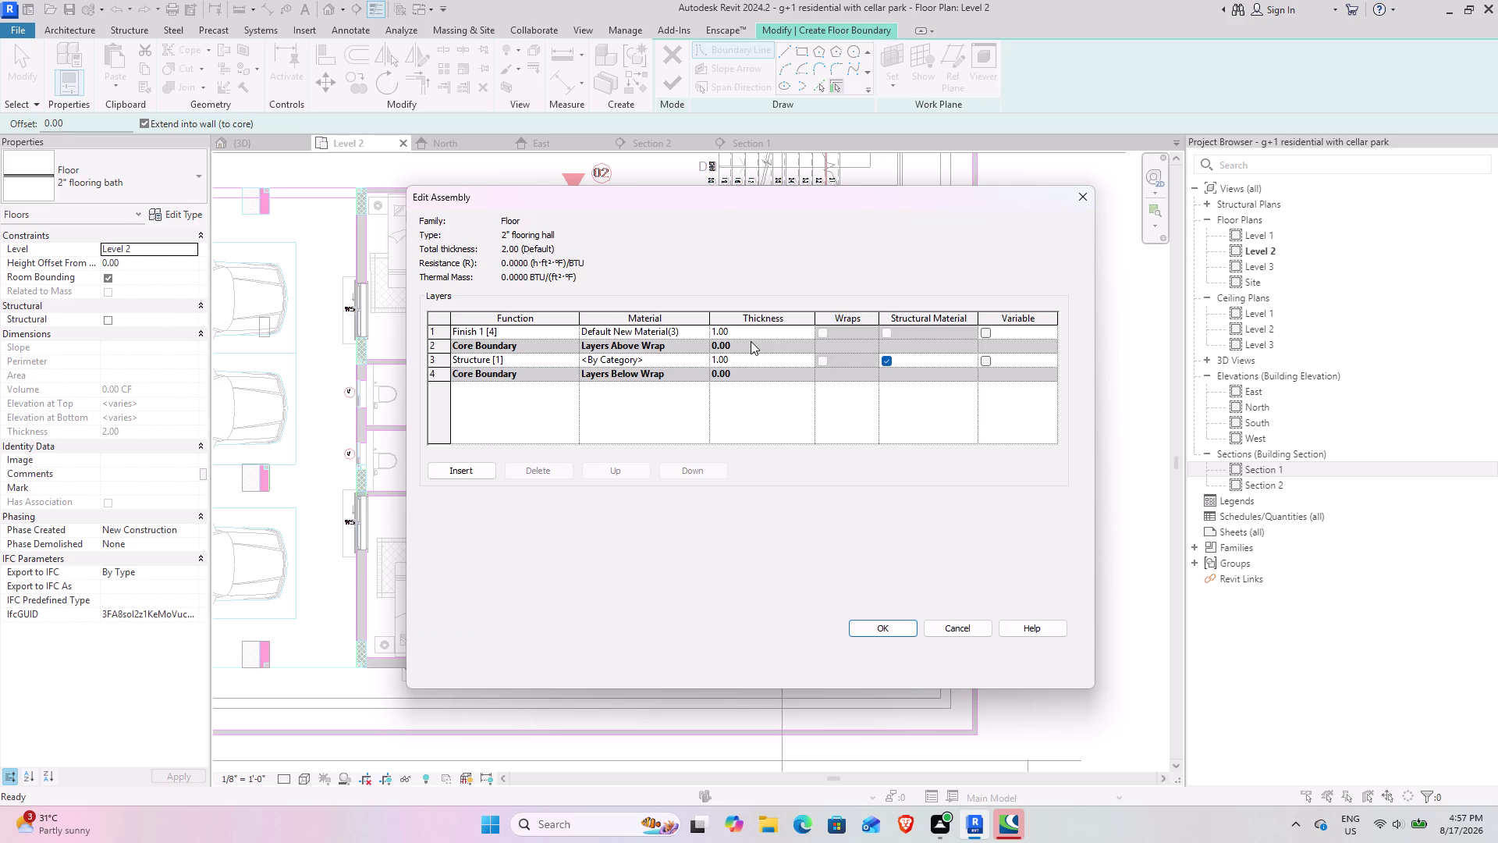
click(704, 331)
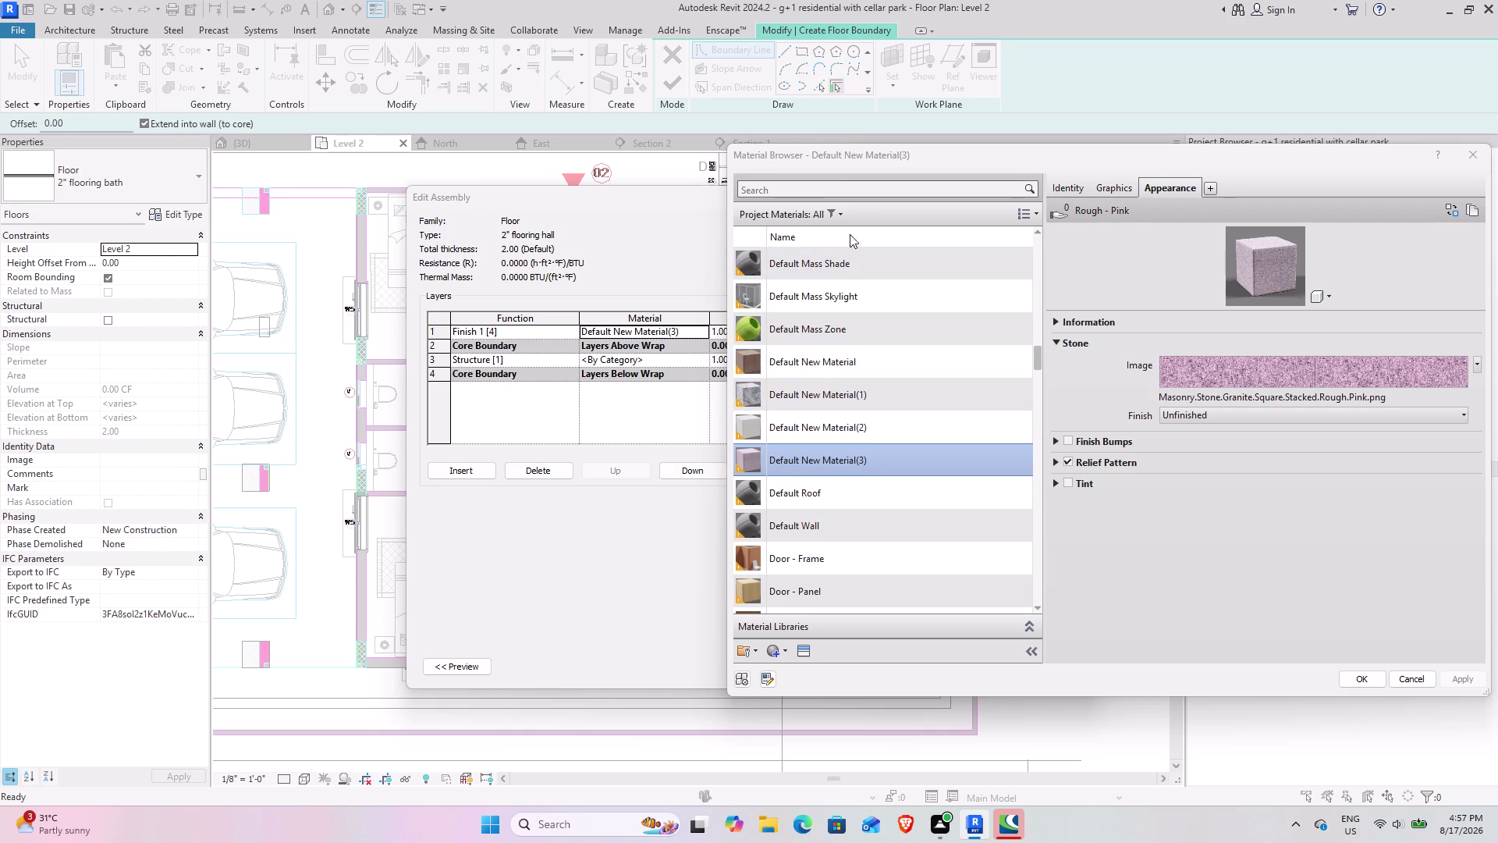
click(769, 651)
click(793, 667)
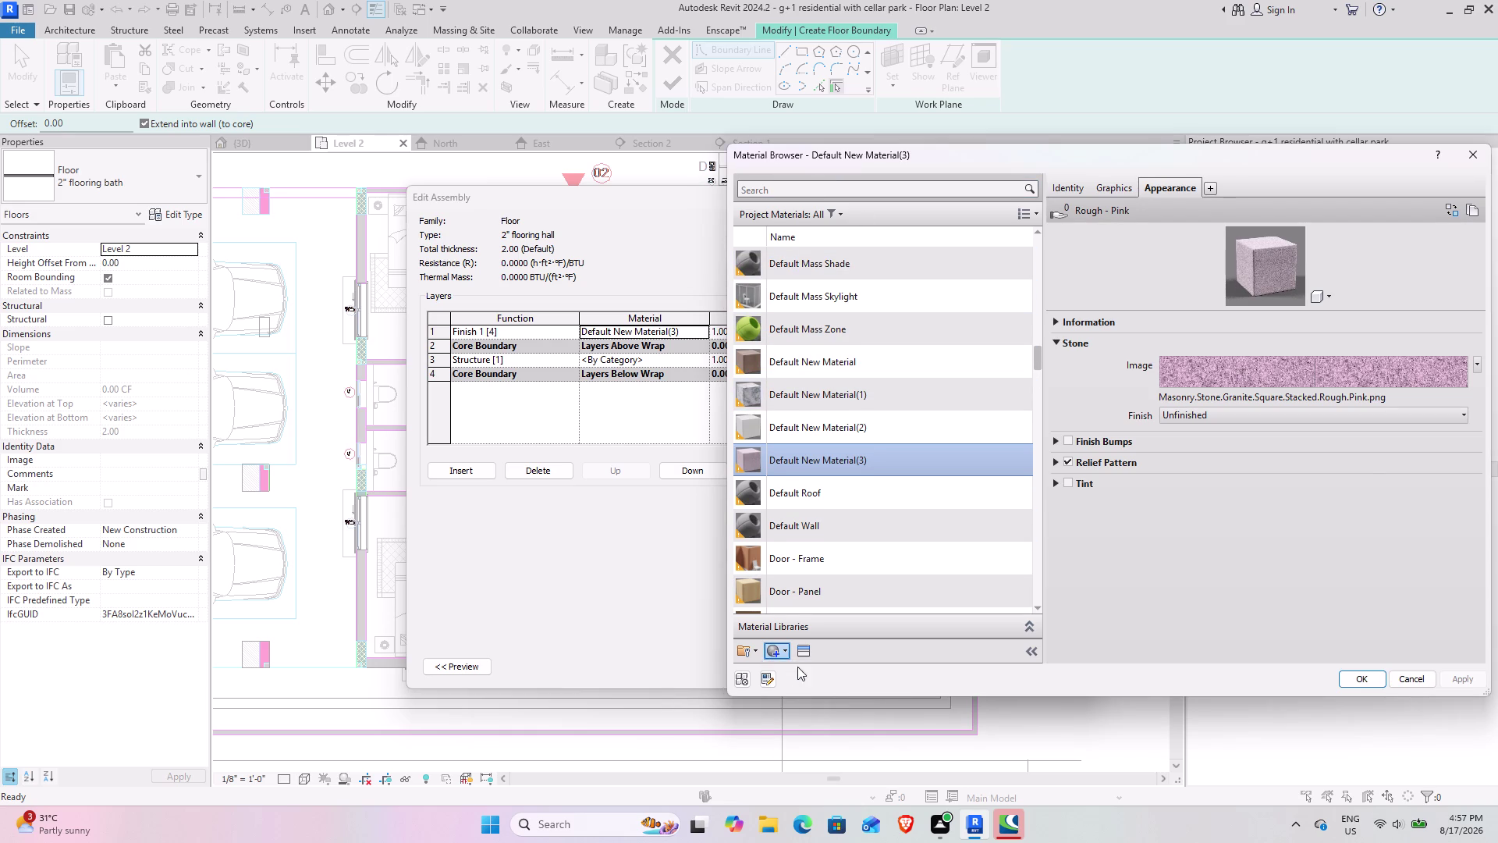
click(804, 651)
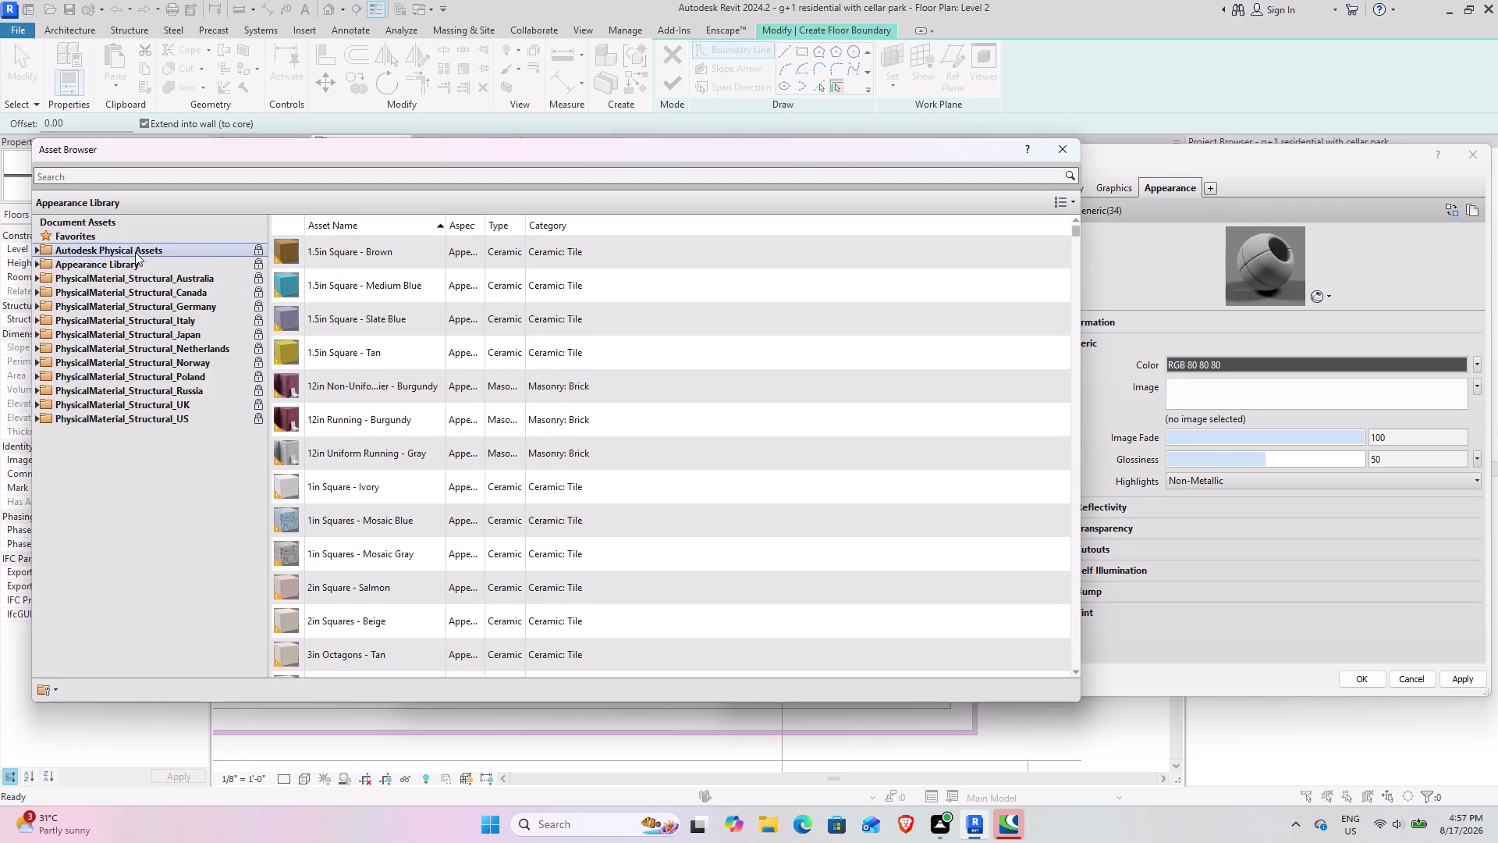
Apply the Stone > Marble > Travertine appearance instead of Fine - Alabaster.
double_click(125, 270)
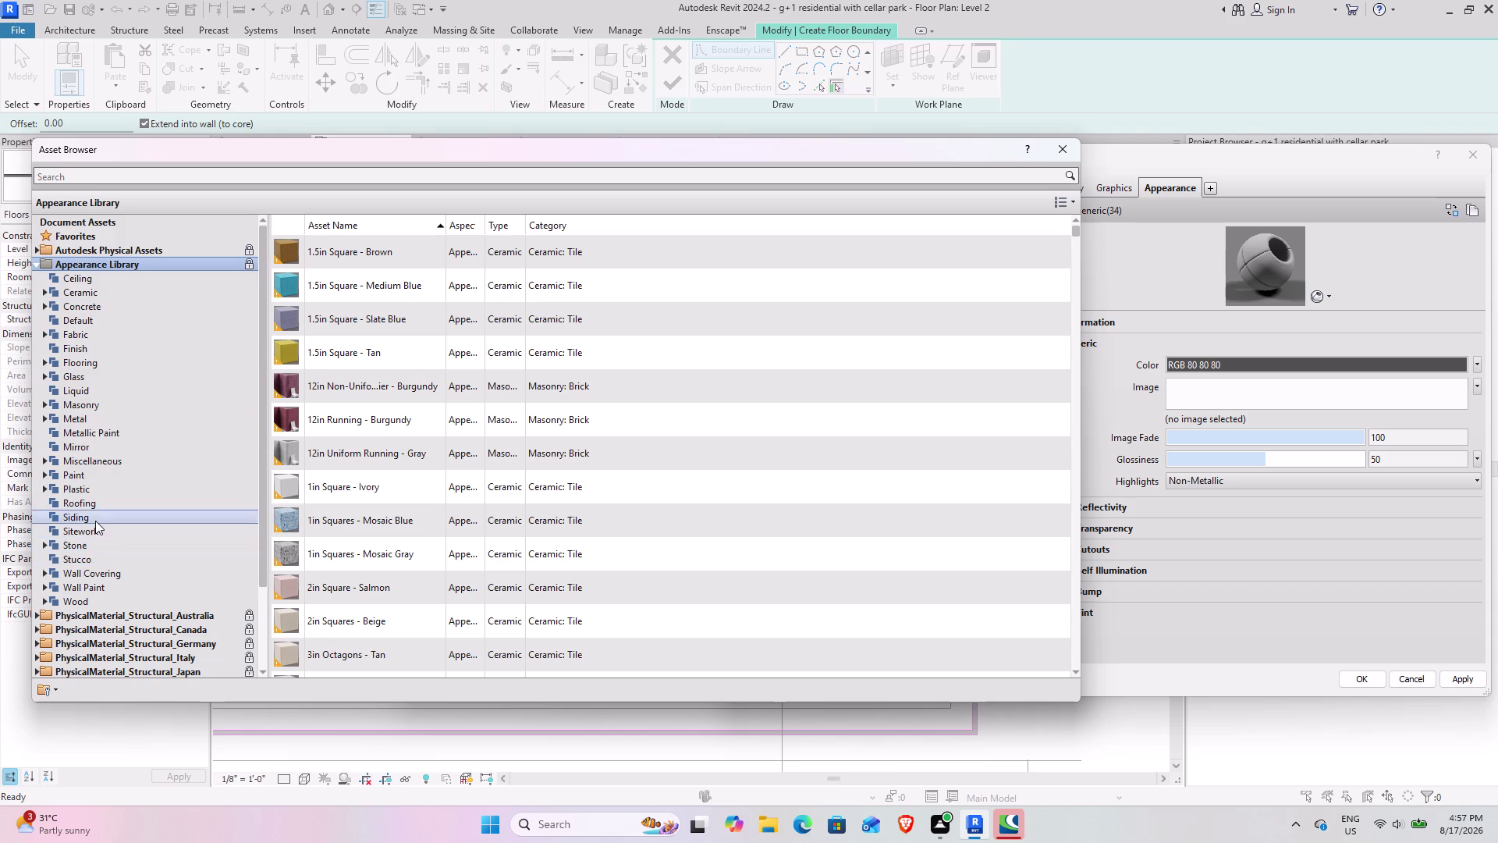
double_click(75, 544)
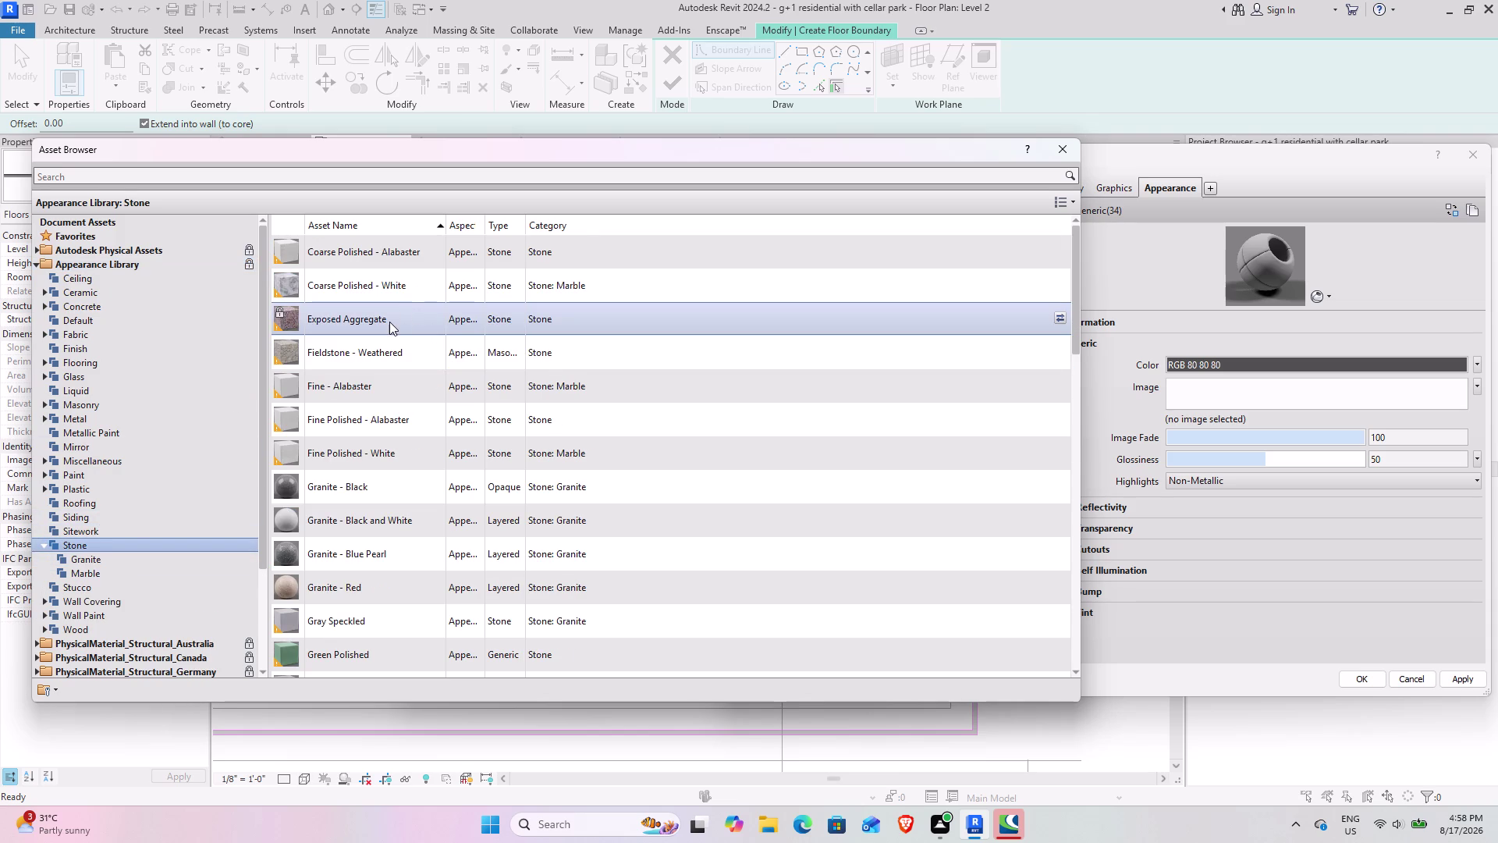
double_click(96, 555)
click(93, 543)
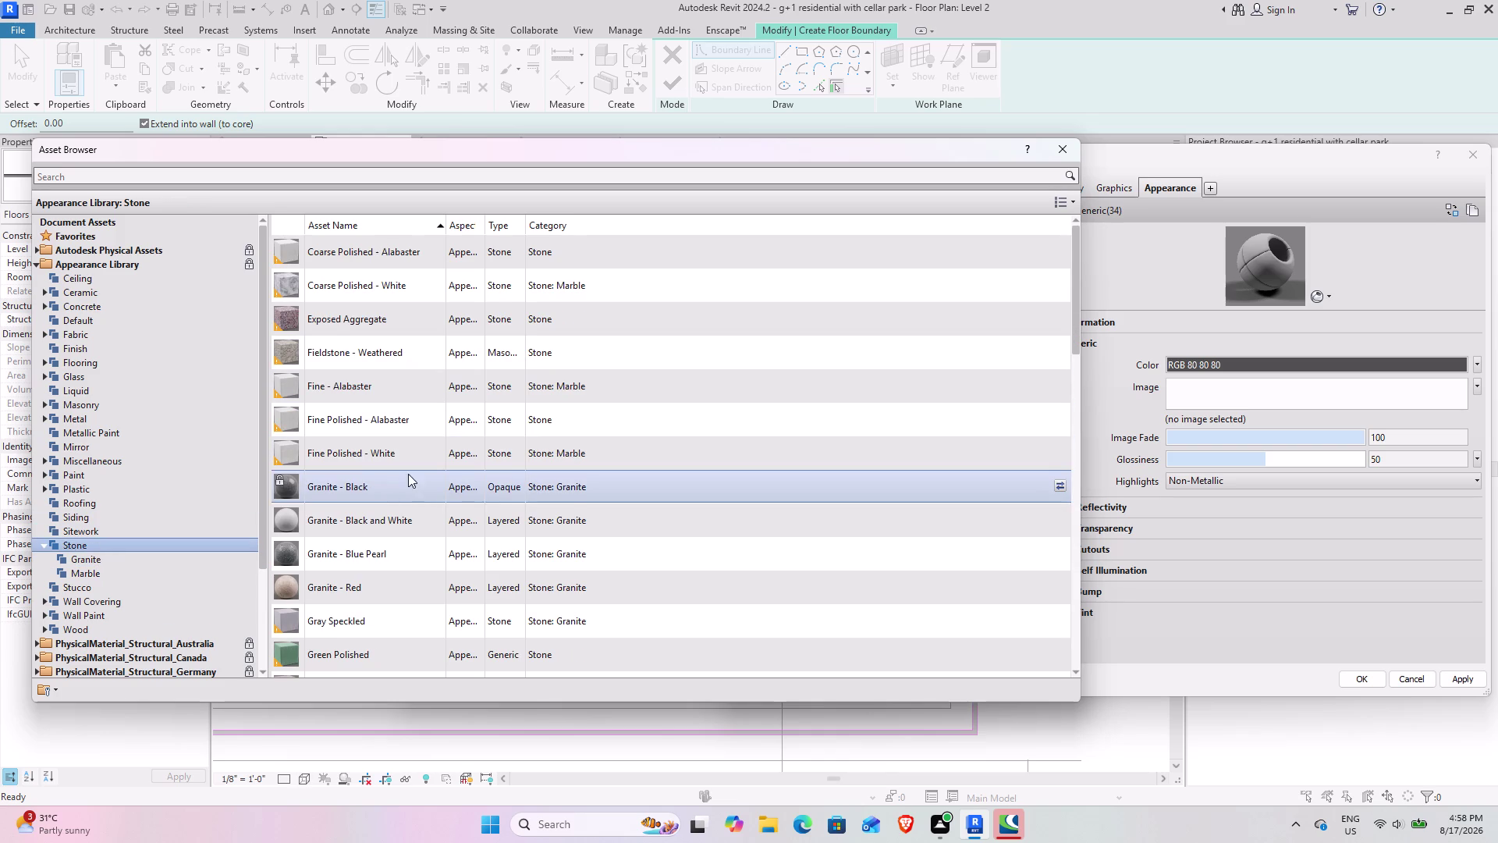
click(88, 572)
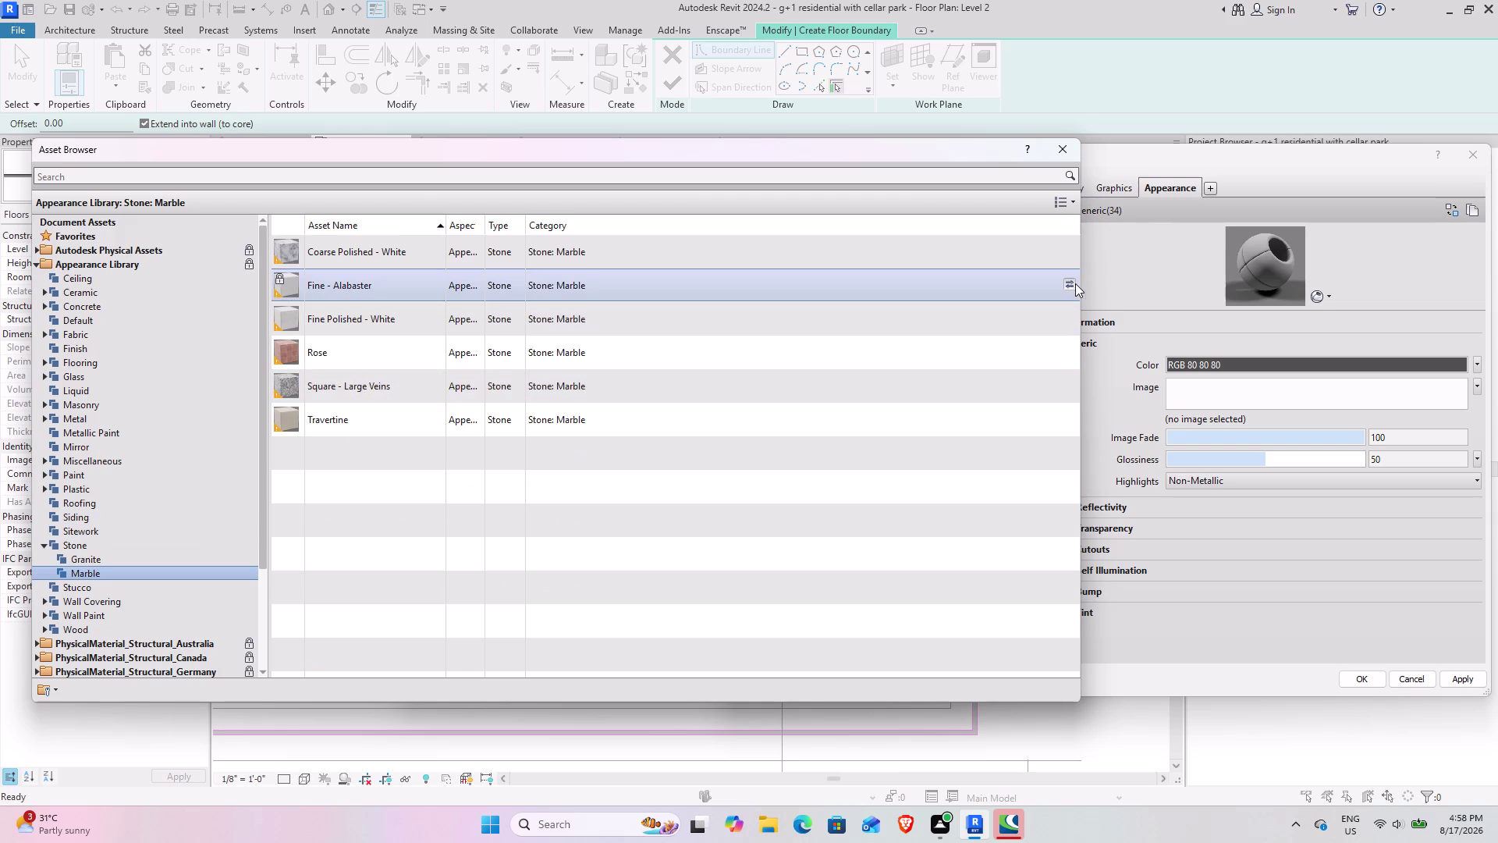
click(1070, 282)
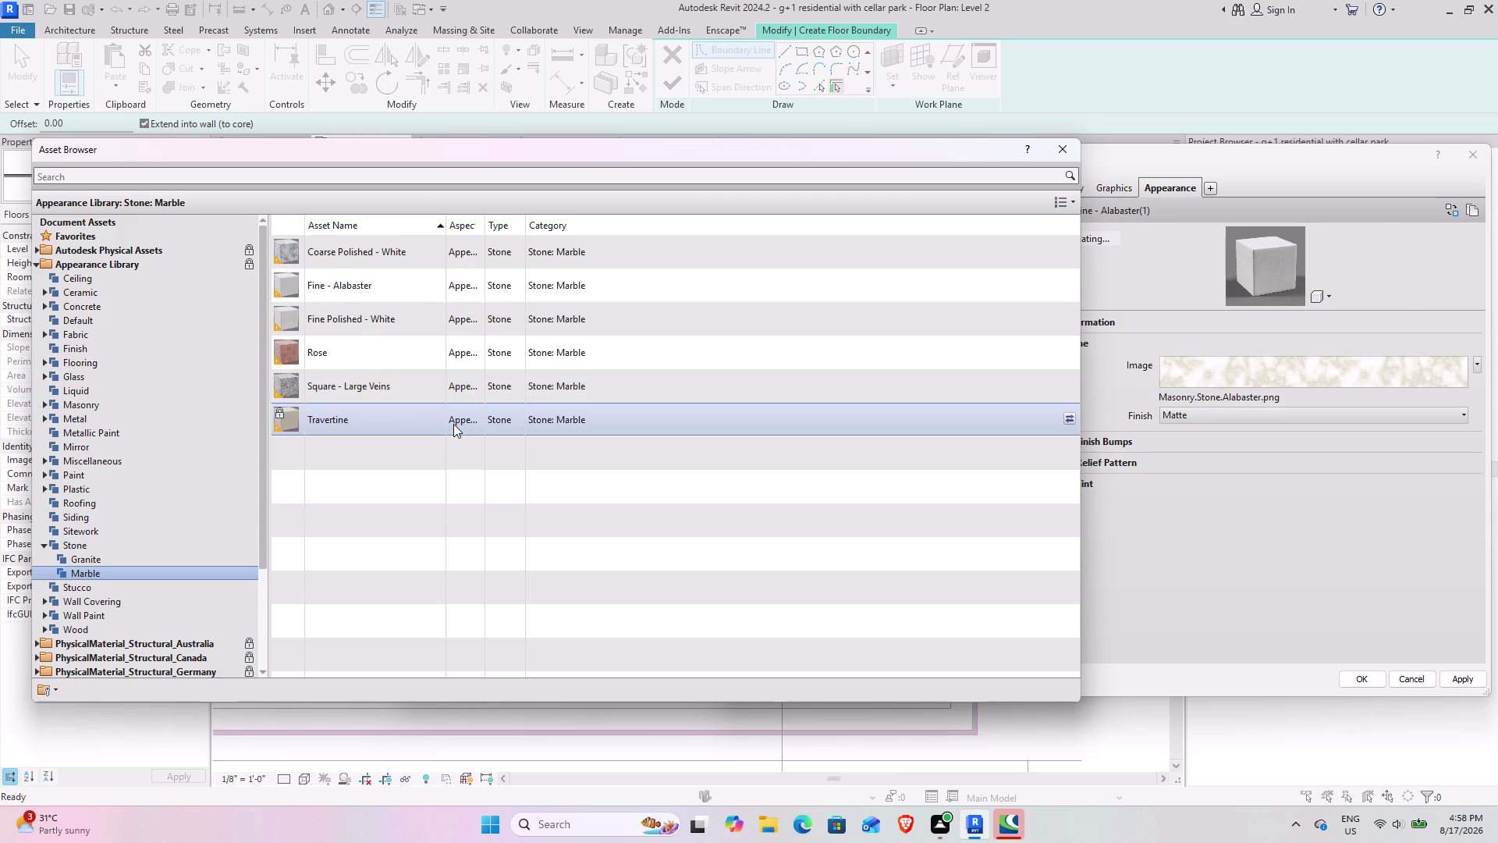
click(1068, 415)
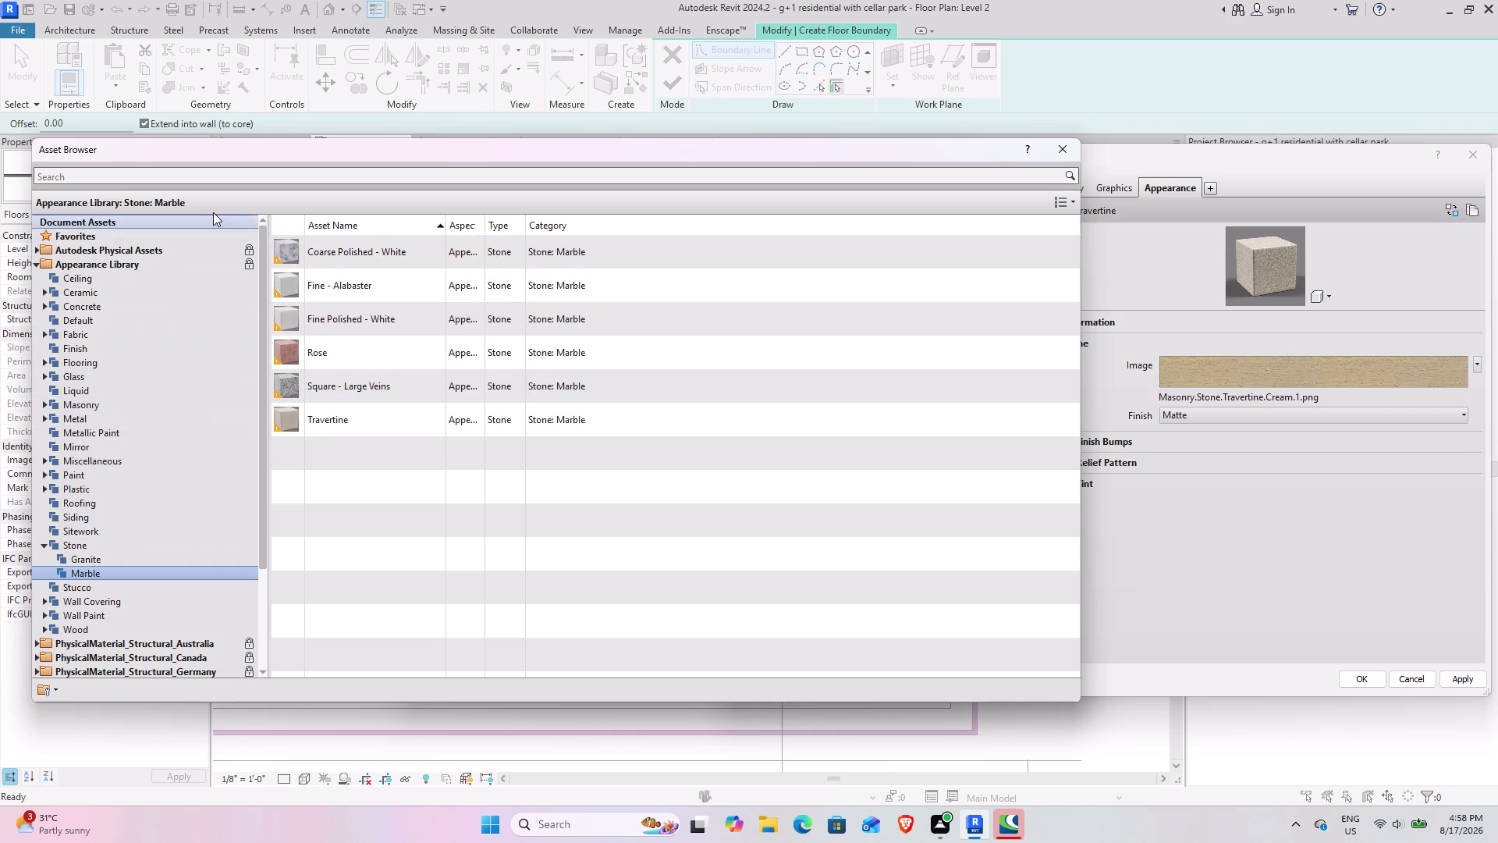
click(231, 183)
Search the library for 'white' and try the Coarse Polished - White marble appearance.
text(w)
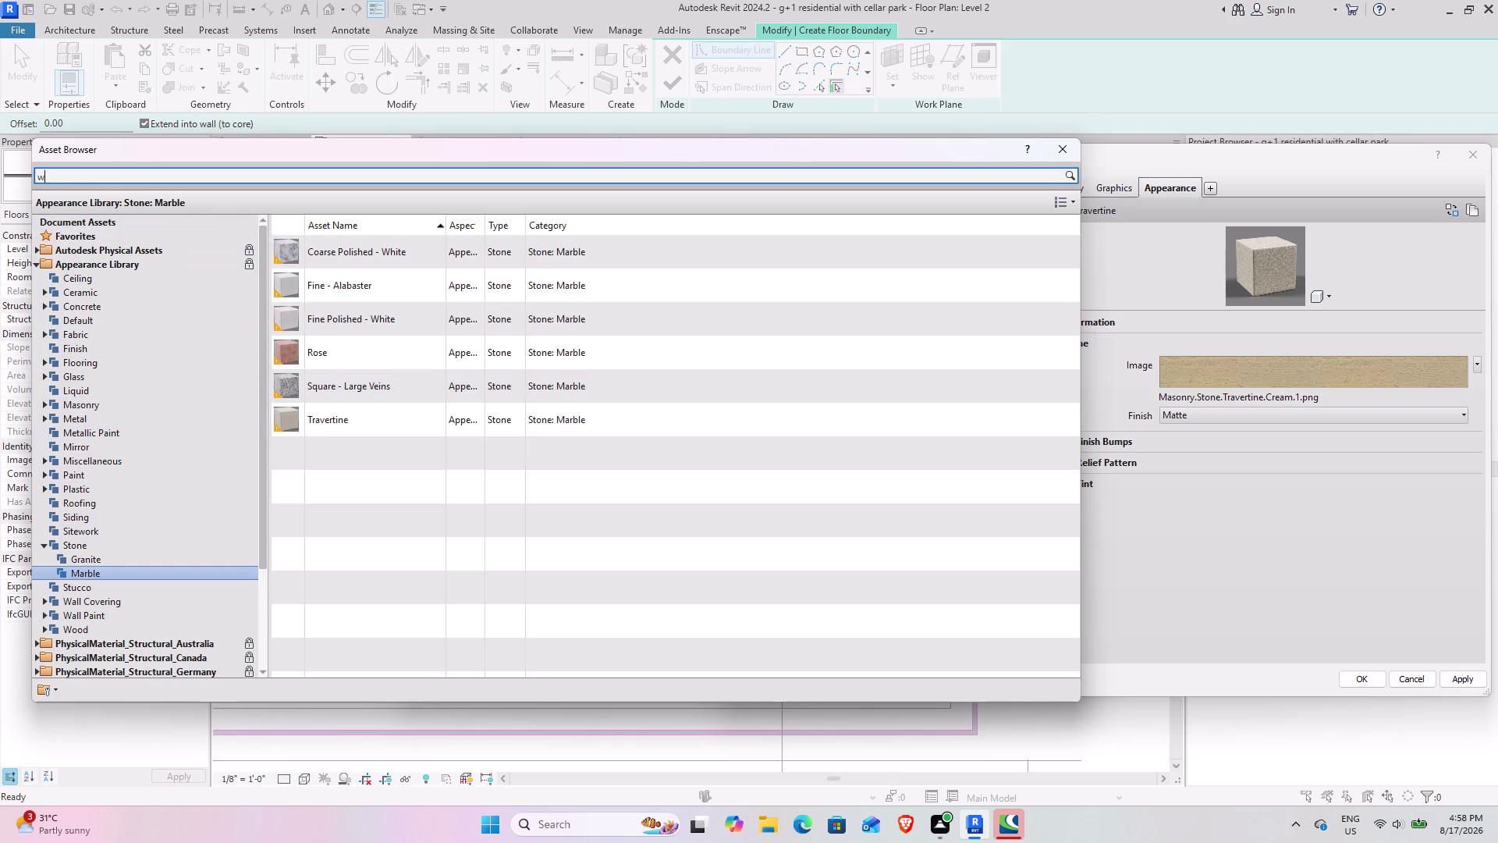
text(hit)
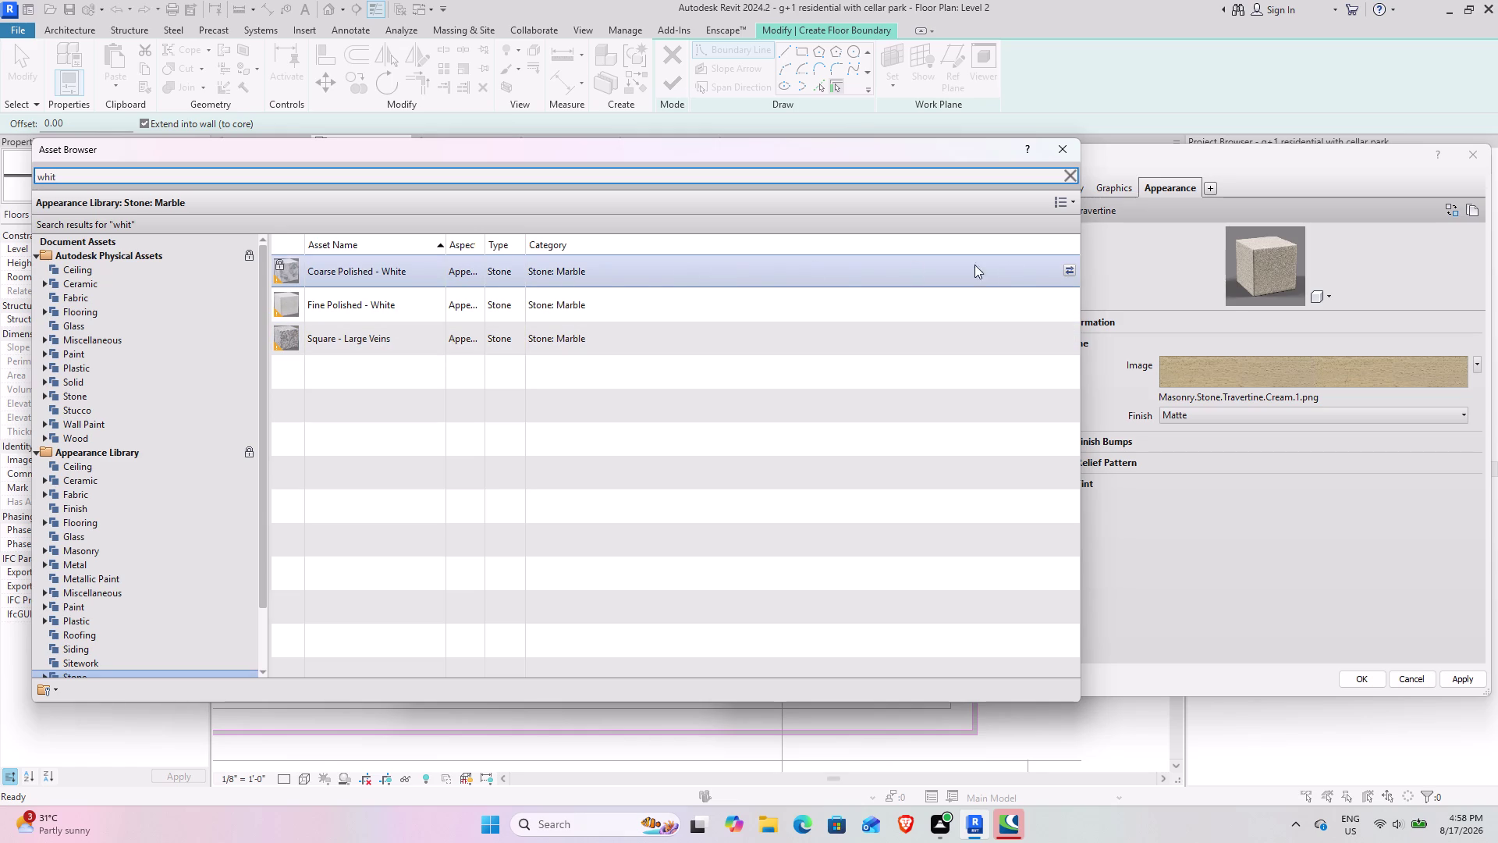
click(1073, 269)
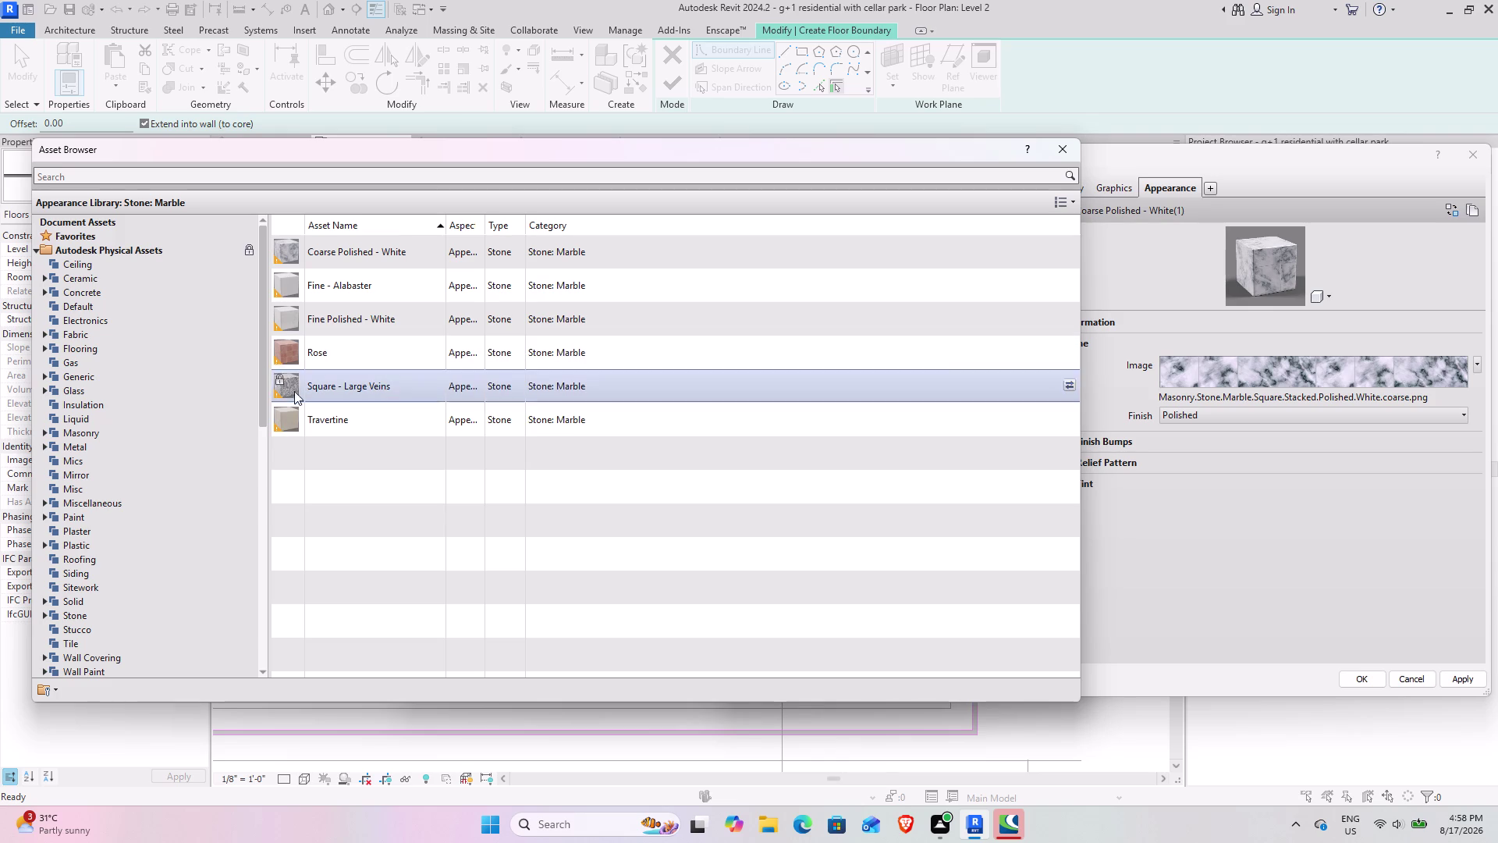
scroll(down, 3)
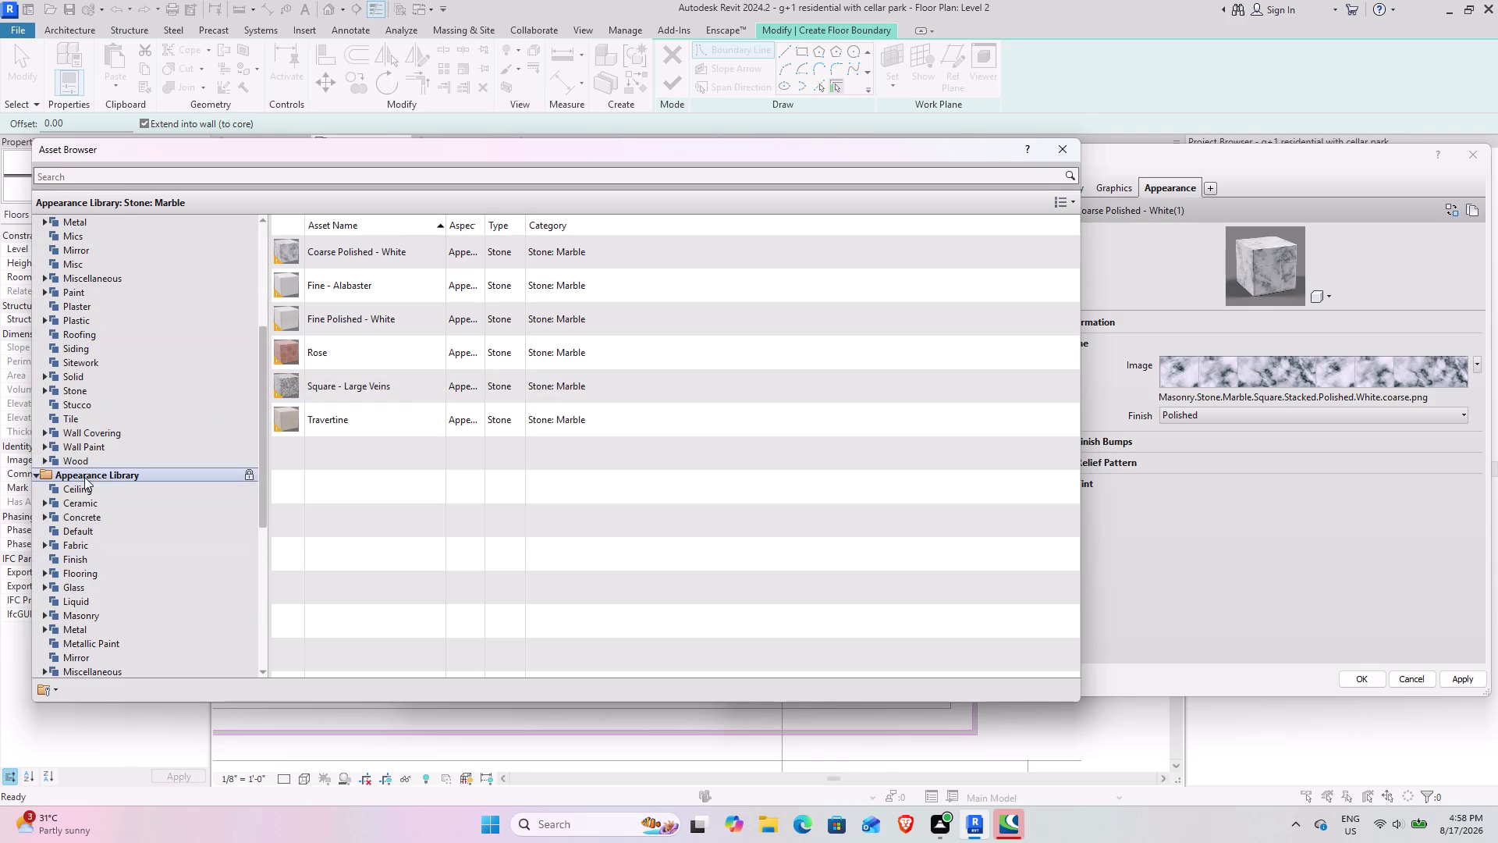
Apply Stone > Marble > Fine Polished - White instead, then close the library.
click(103, 393)
click(103, 393)
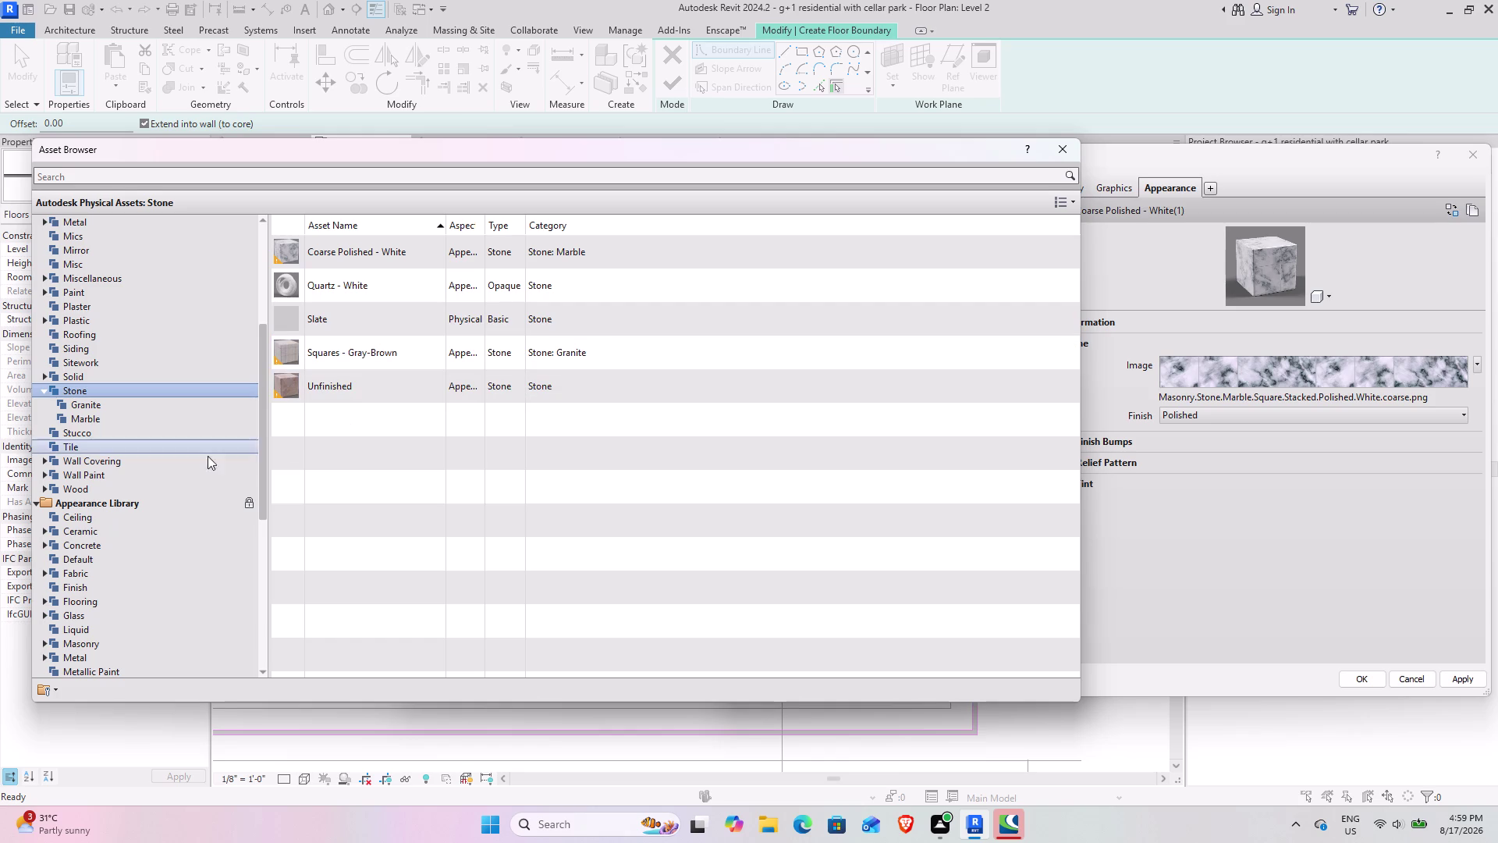
click(132, 415)
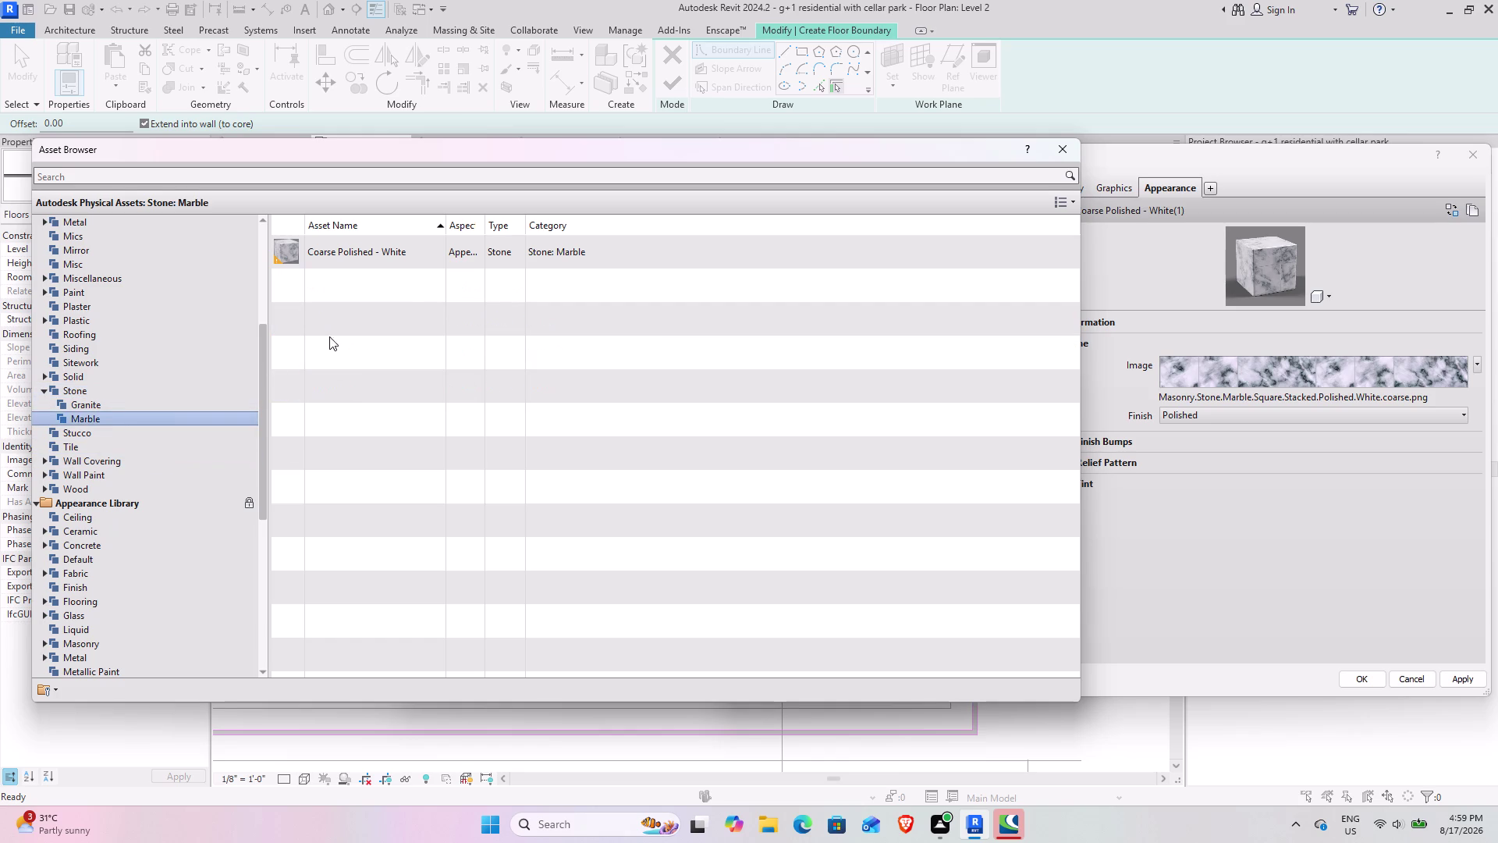
double_click(138, 421)
scroll(down, 3)
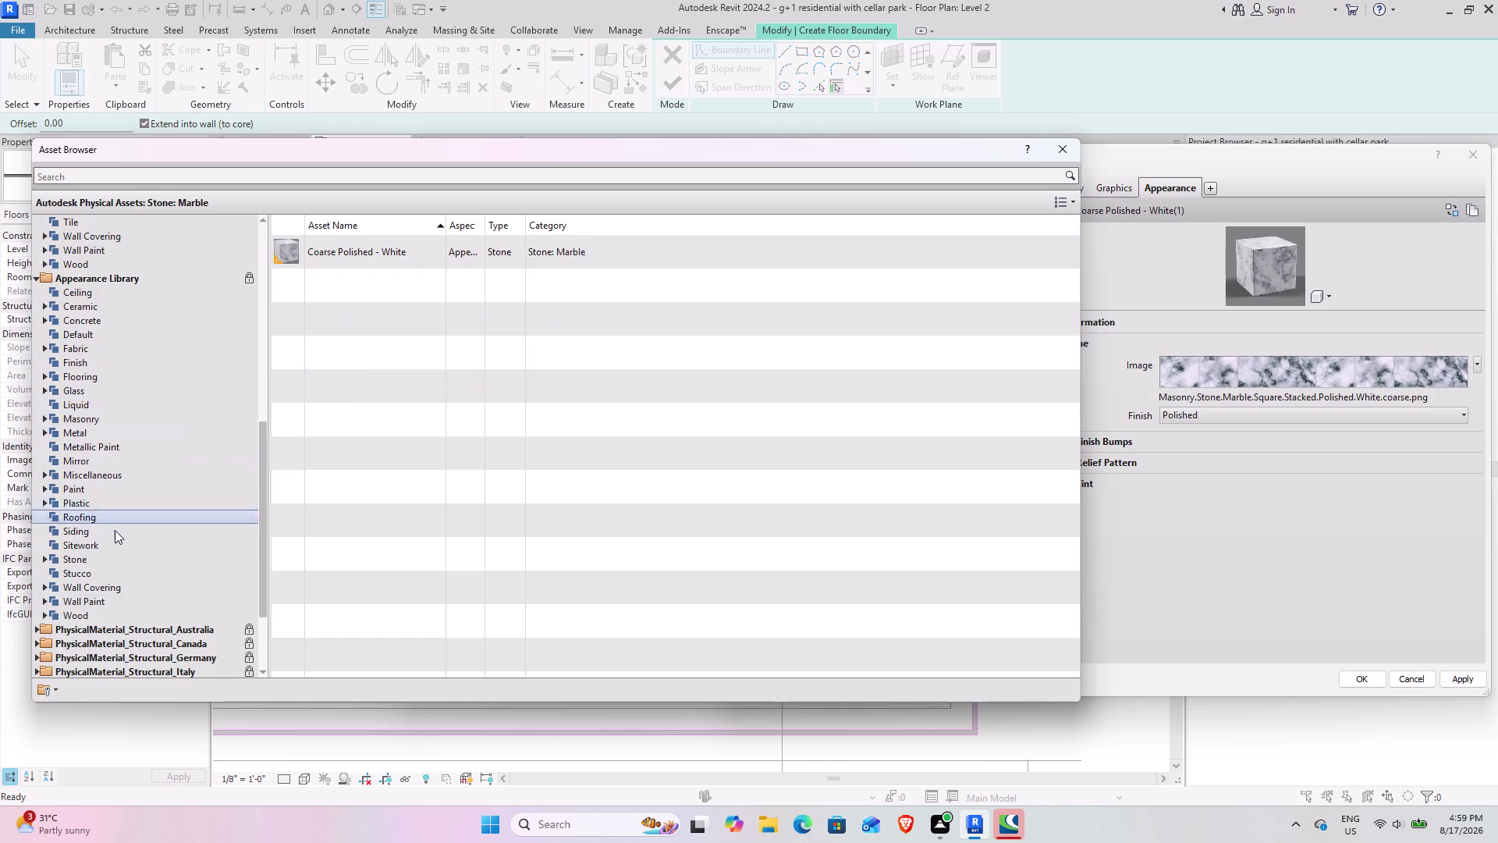
double_click(114, 555)
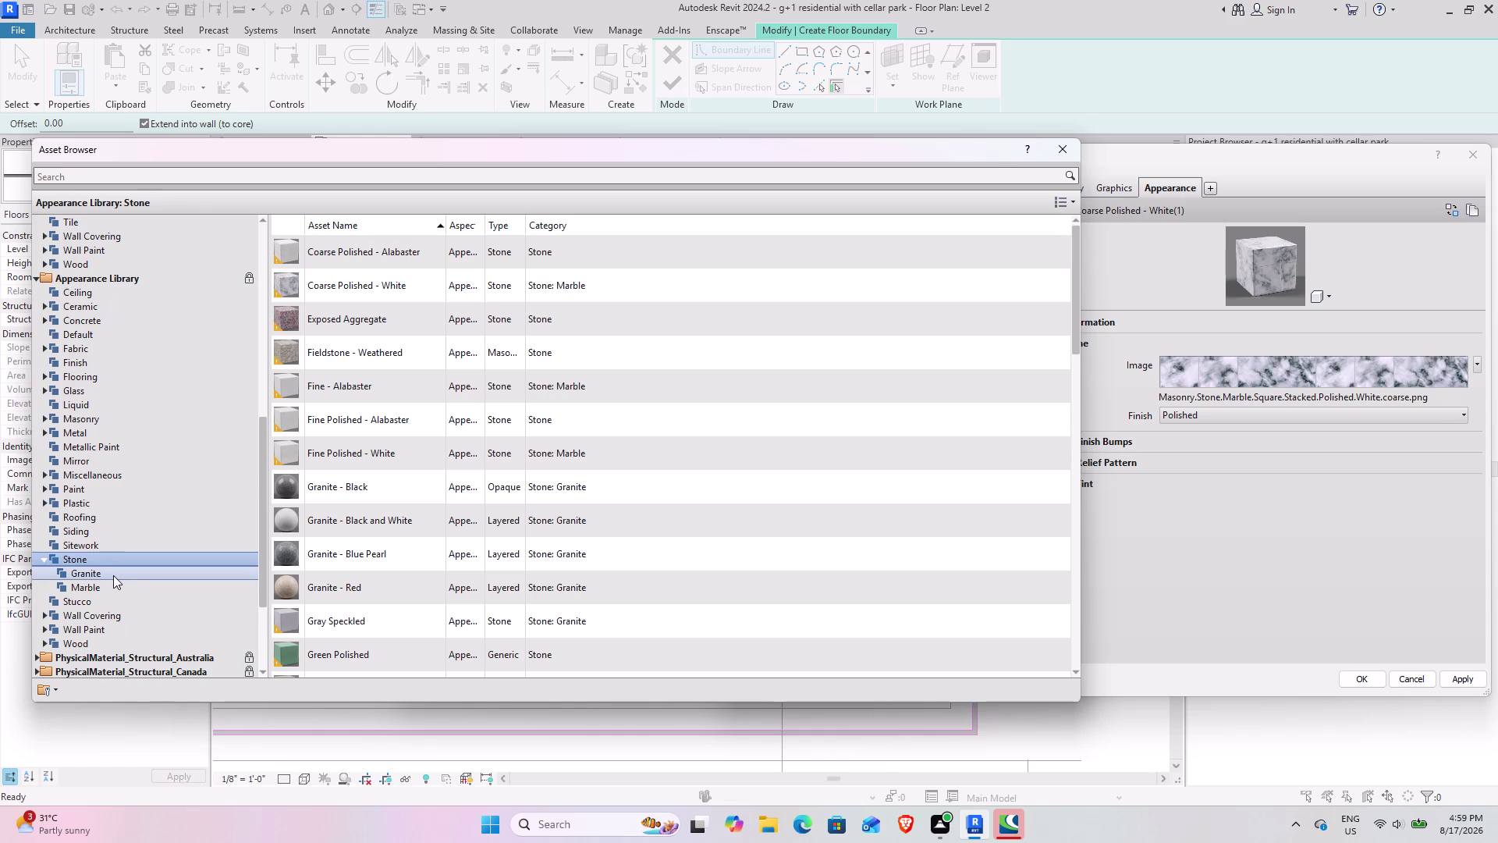
double_click(113, 580)
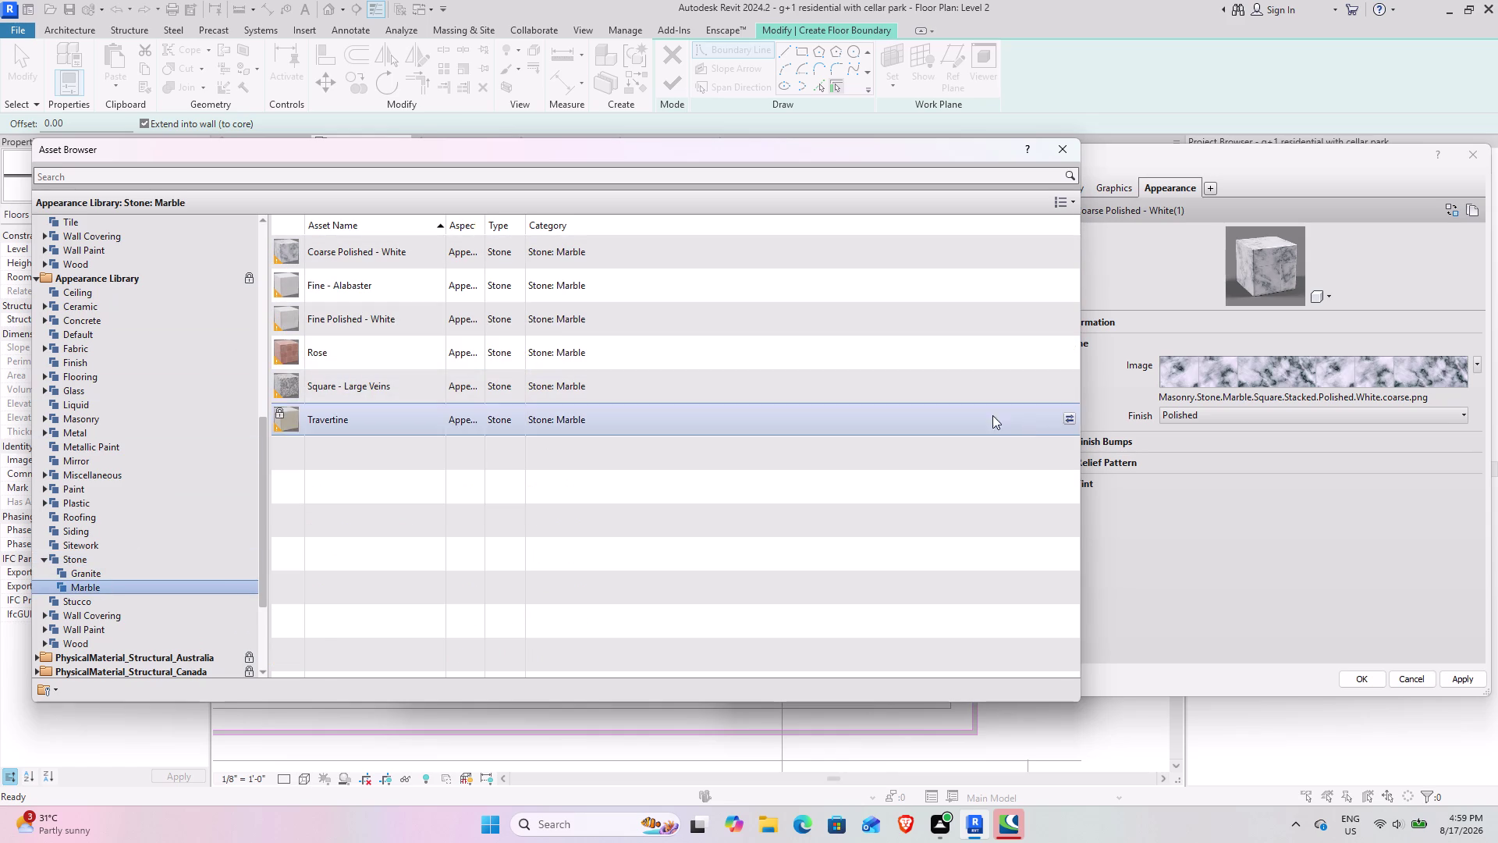
click(1071, 385)
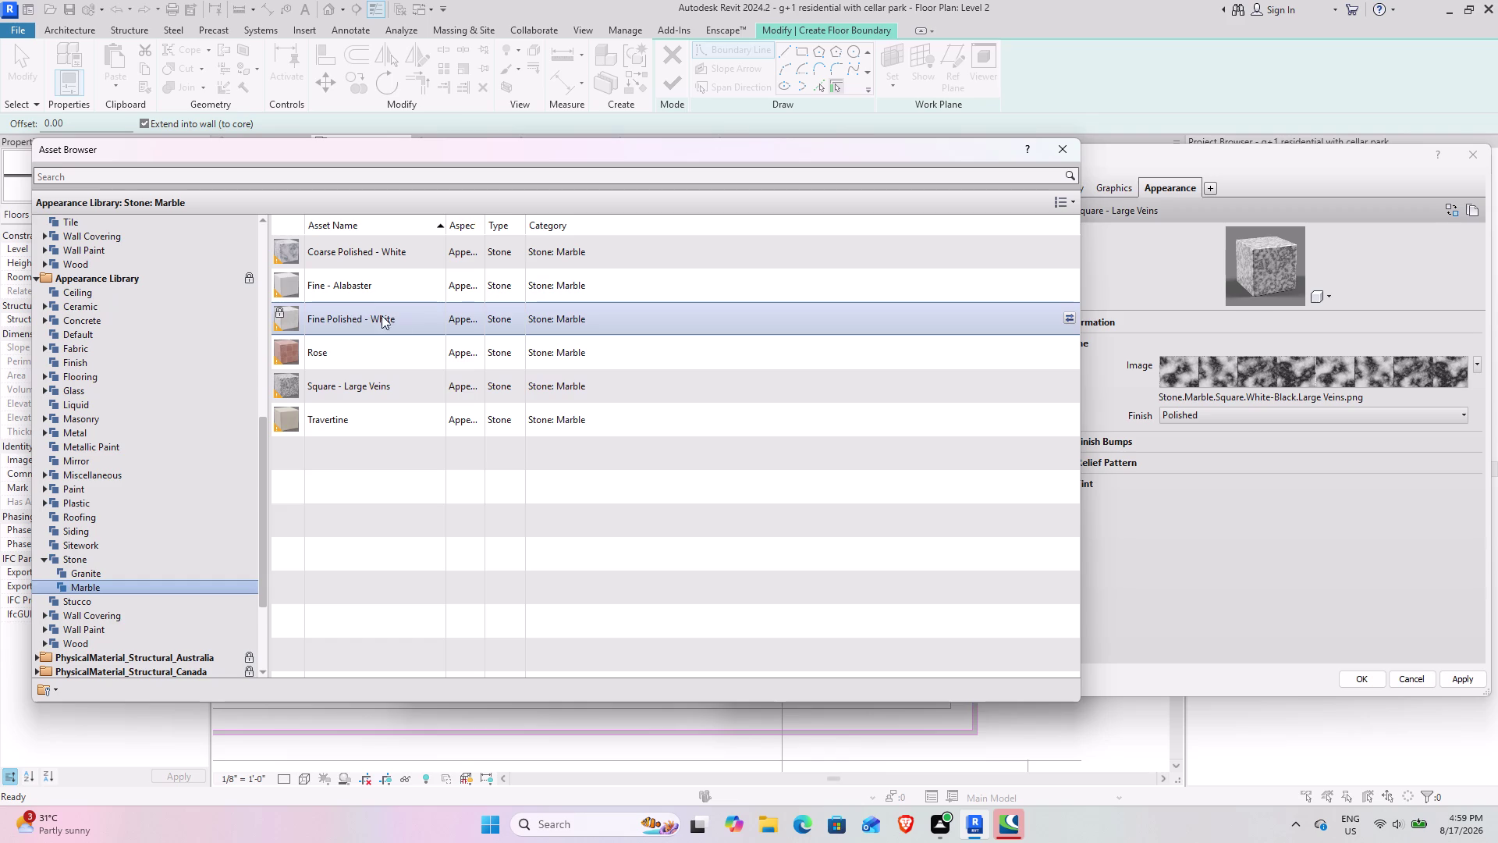
click(1073, 311)
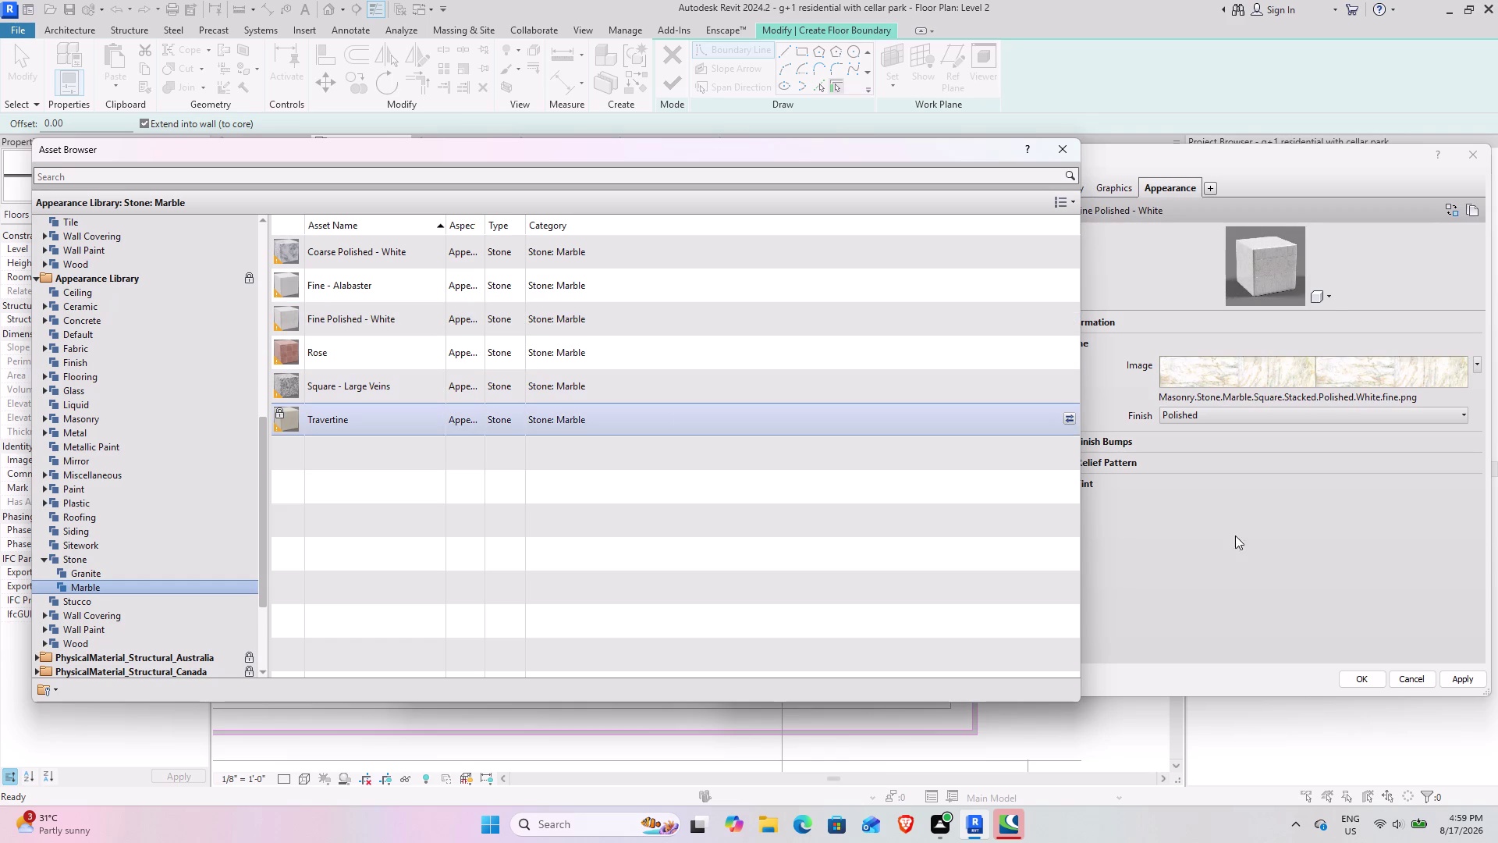
click(1053, 153)
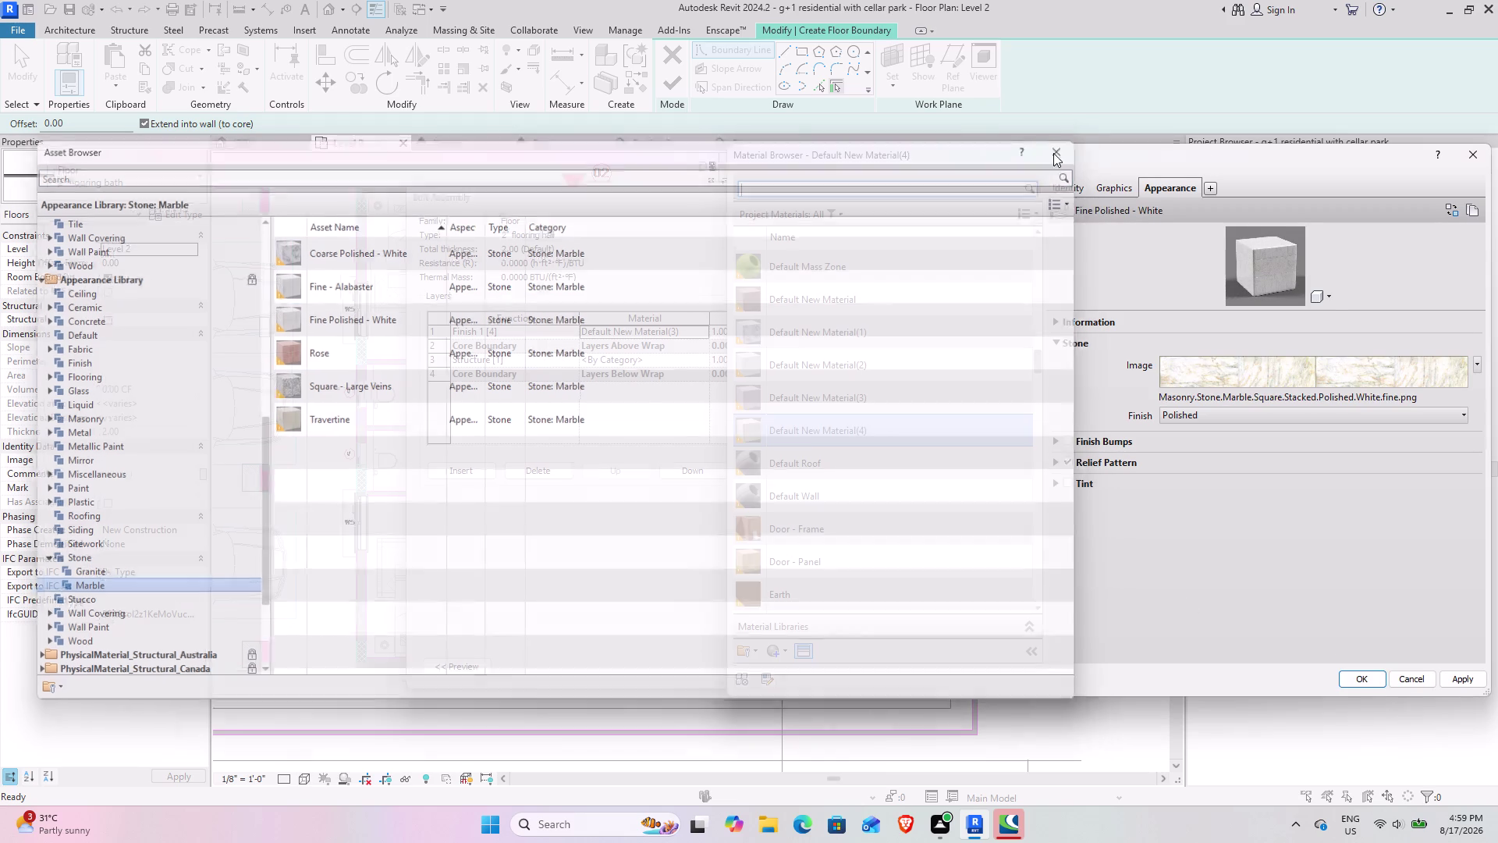
Turn on Use Render Appearance for the material and accept all floor type dialogs.
click(1116, 180)
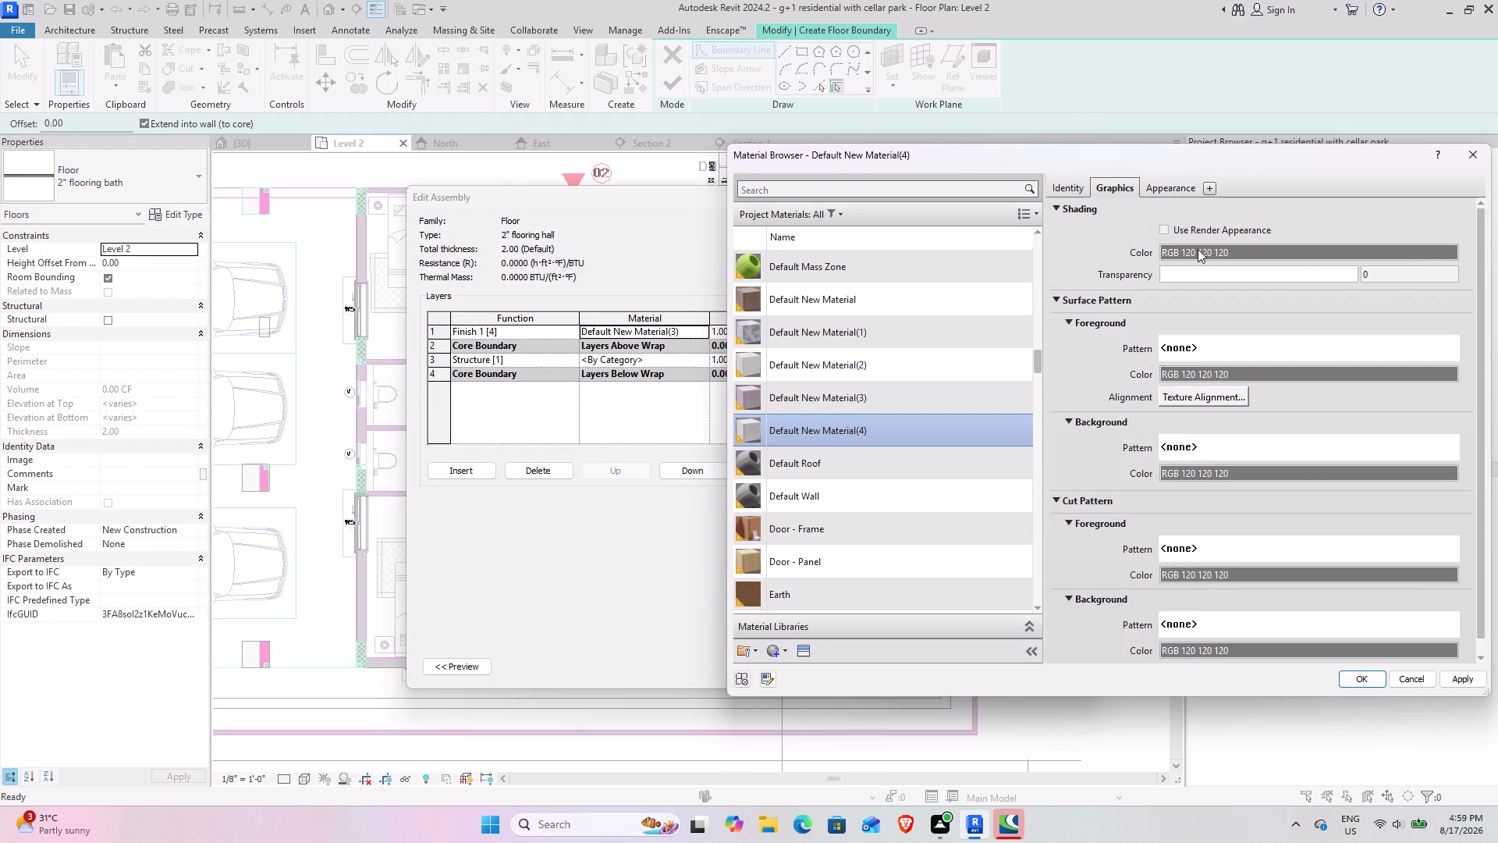
click(1166, 233)
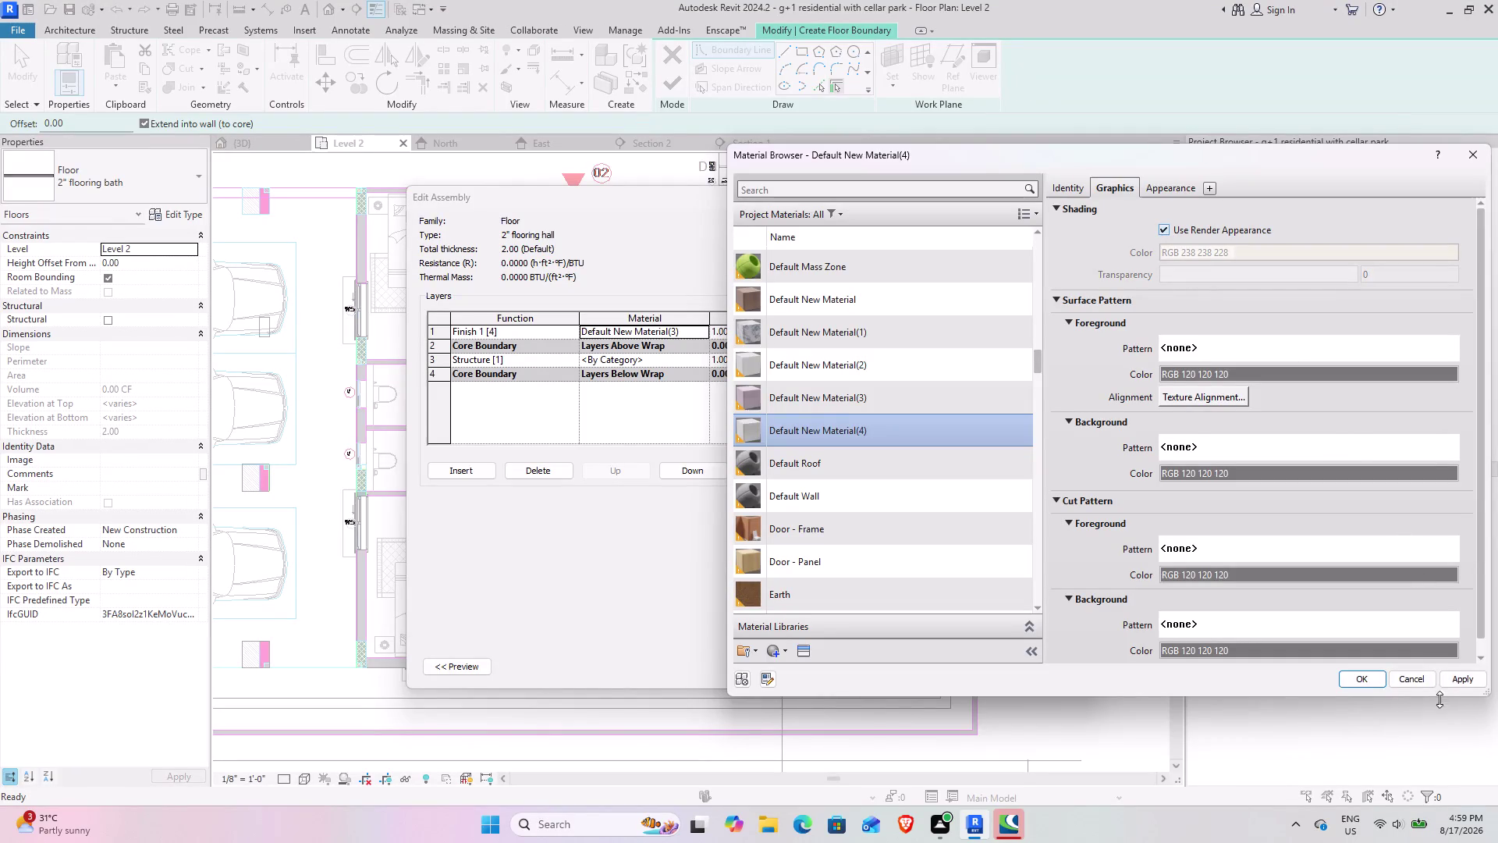
click(1463, 676)
click(1361, 680)
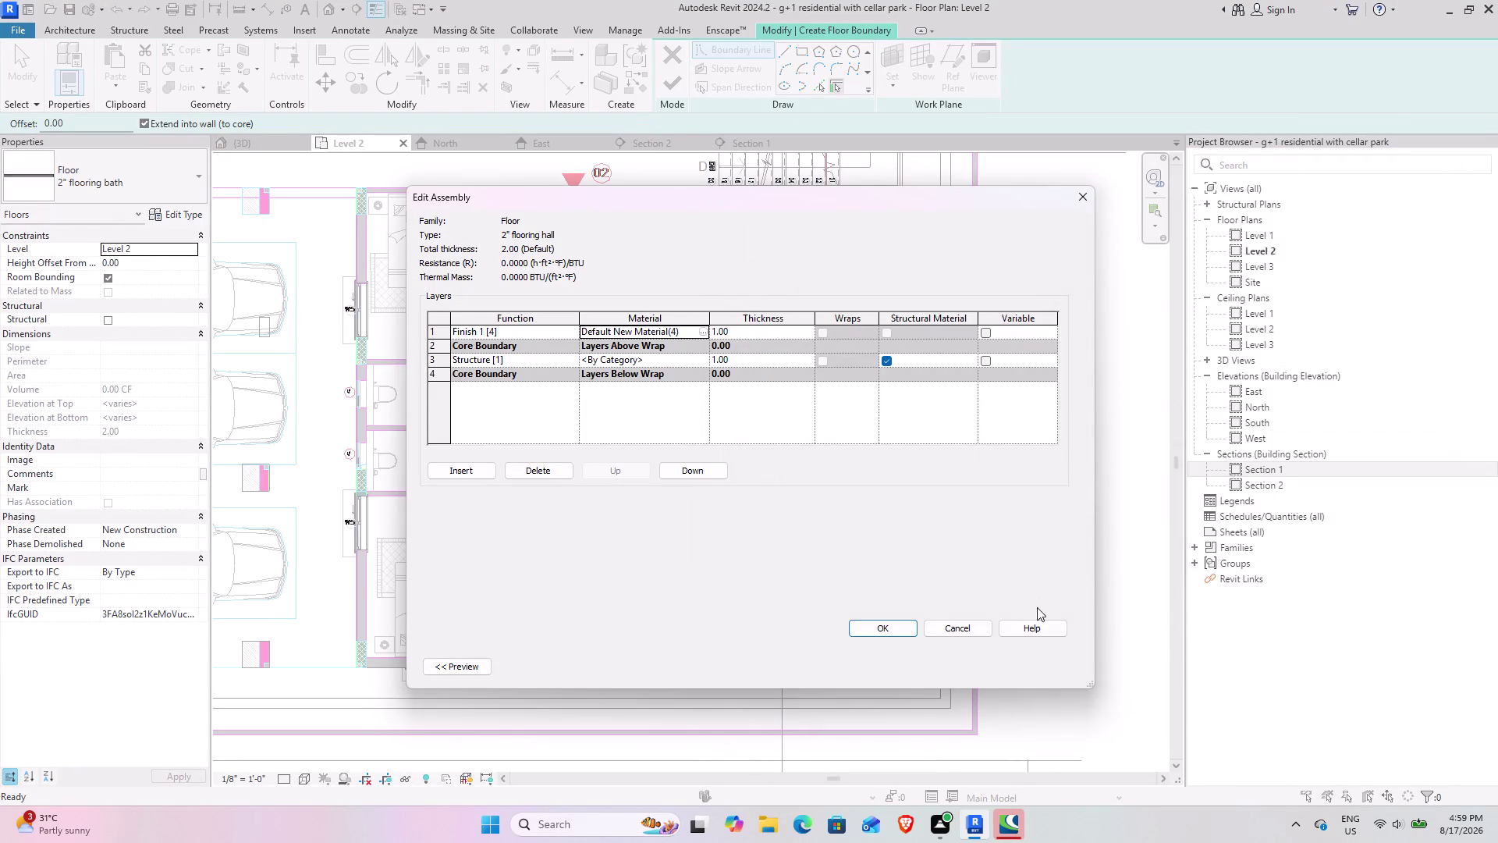
click(884, 628)
click(1052, 673)
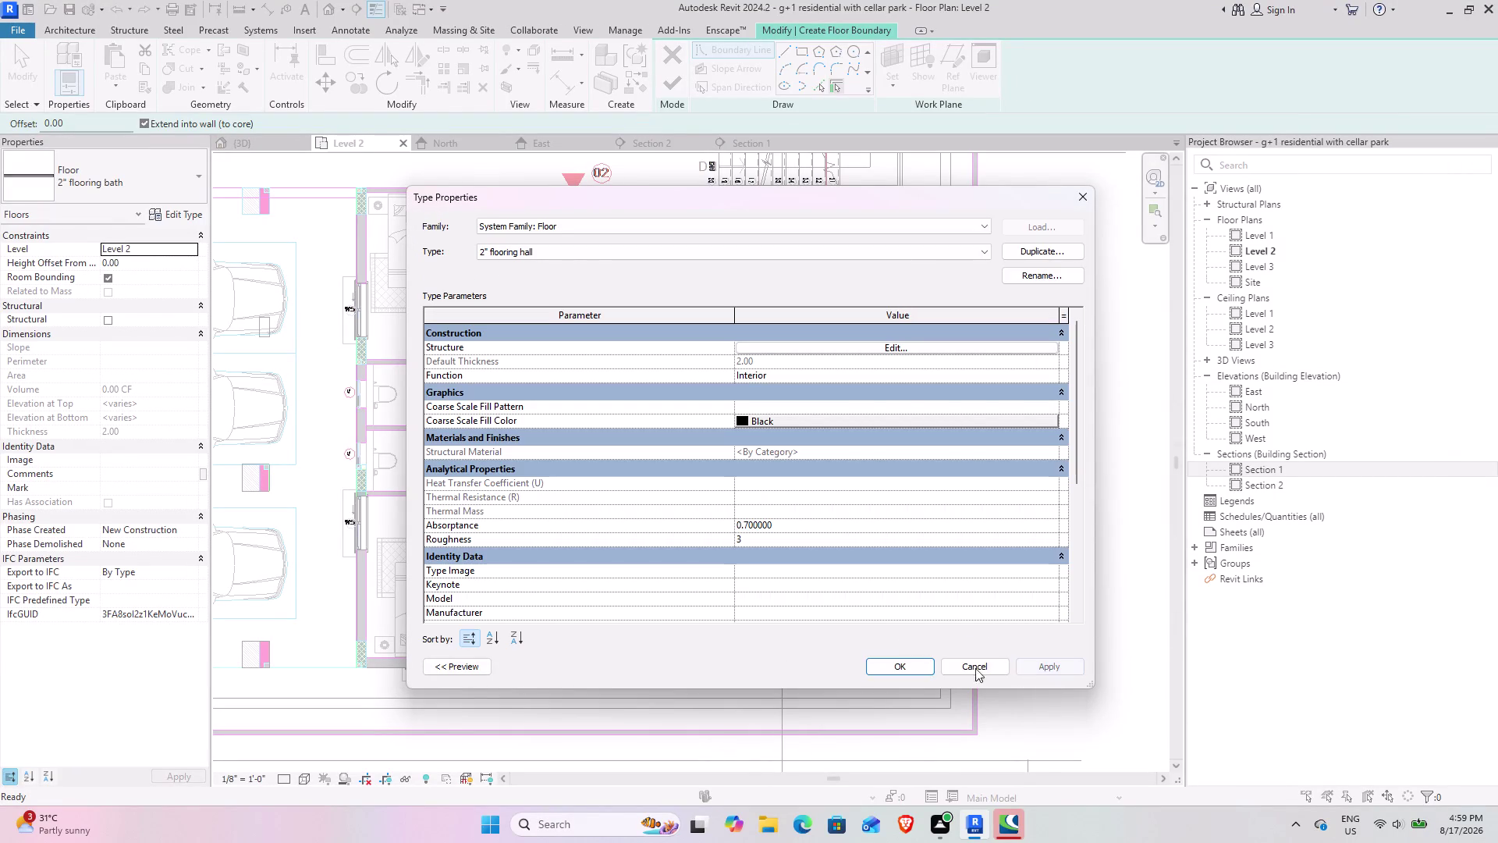
click(915, 668)
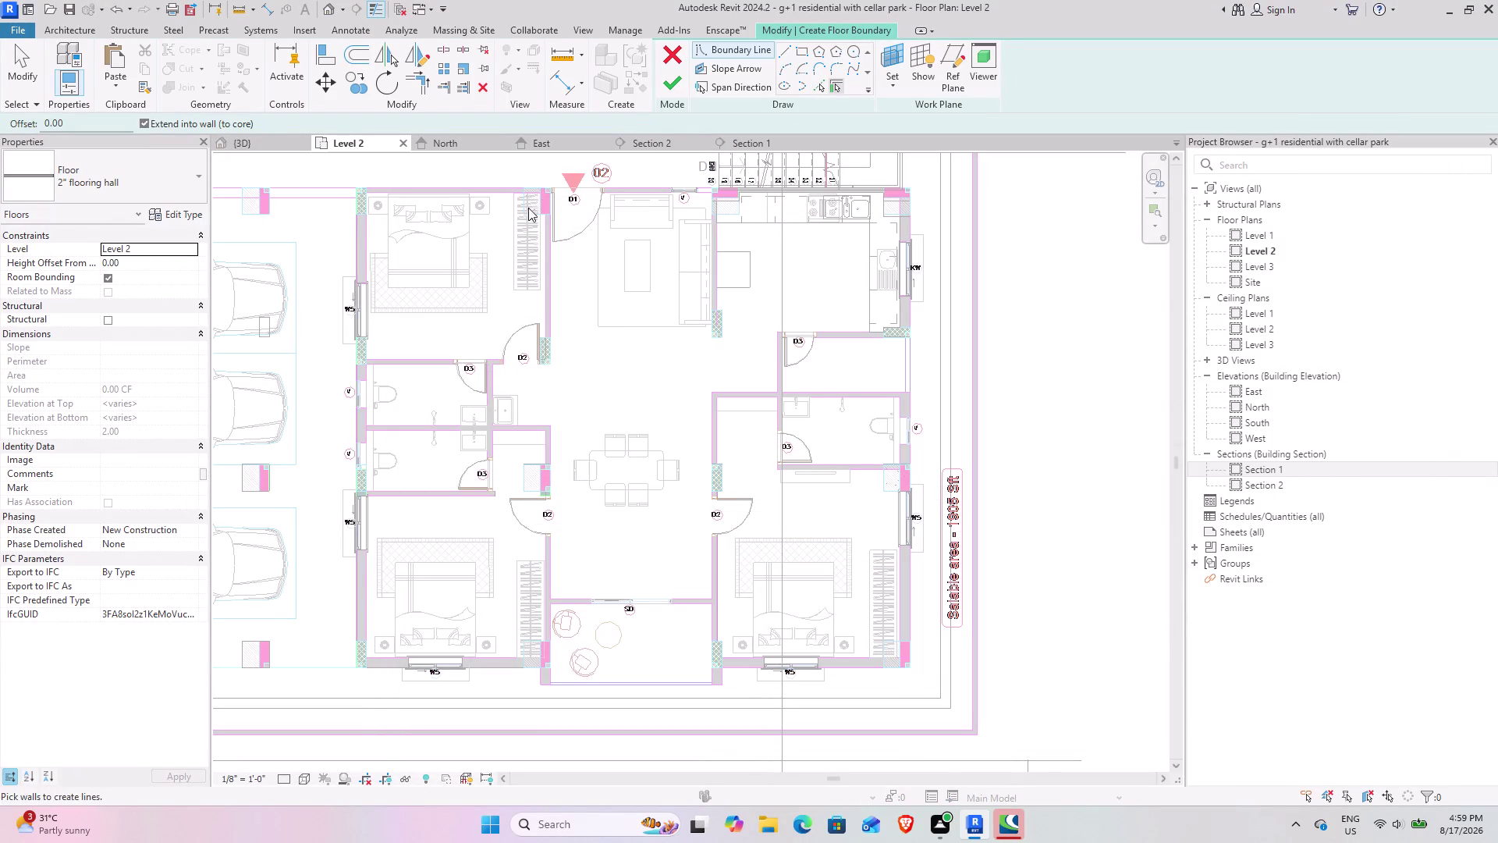
Center the upper-left bedroom in view and select the 2" flooring bedroom type.
scroll(up, 3)
middle_drag(464, 229, 644, 338)
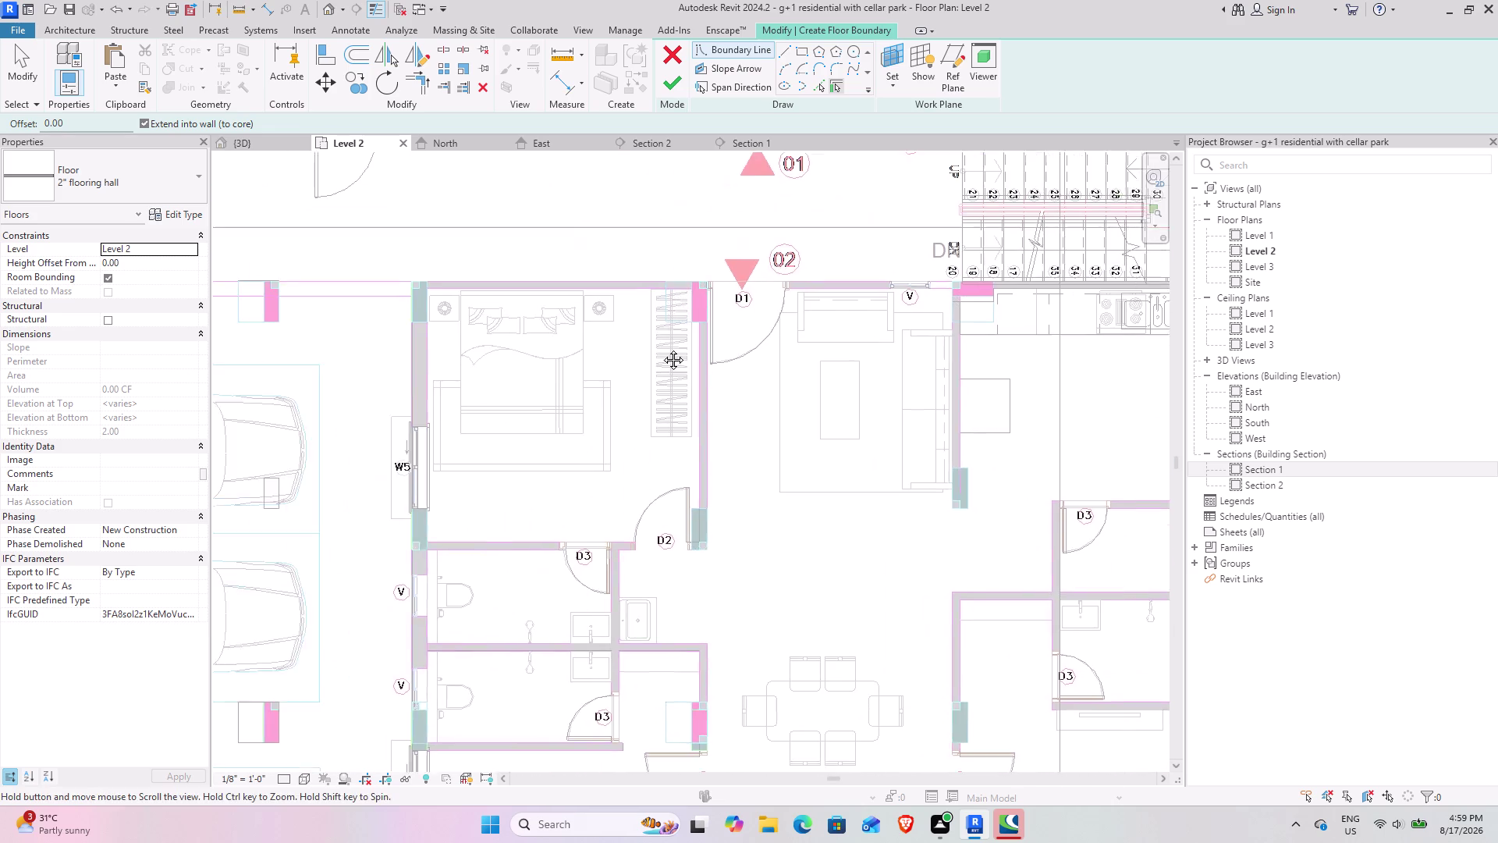
middle_drag(644, 338, 662, 348)
scroll(up, 3)
middle_drag(484, 340, 469, 324)
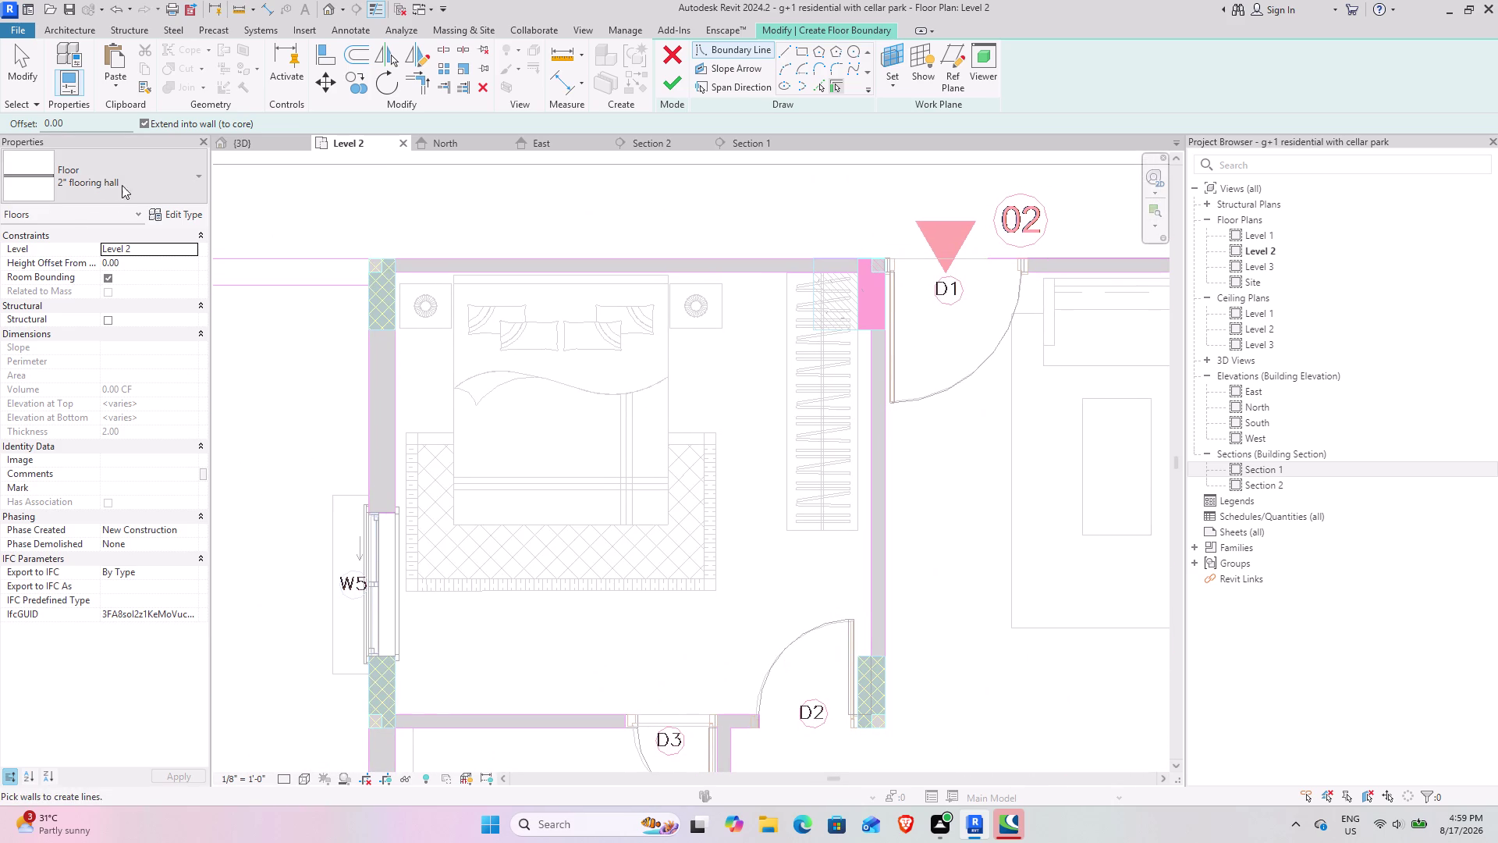
click(104, 166)
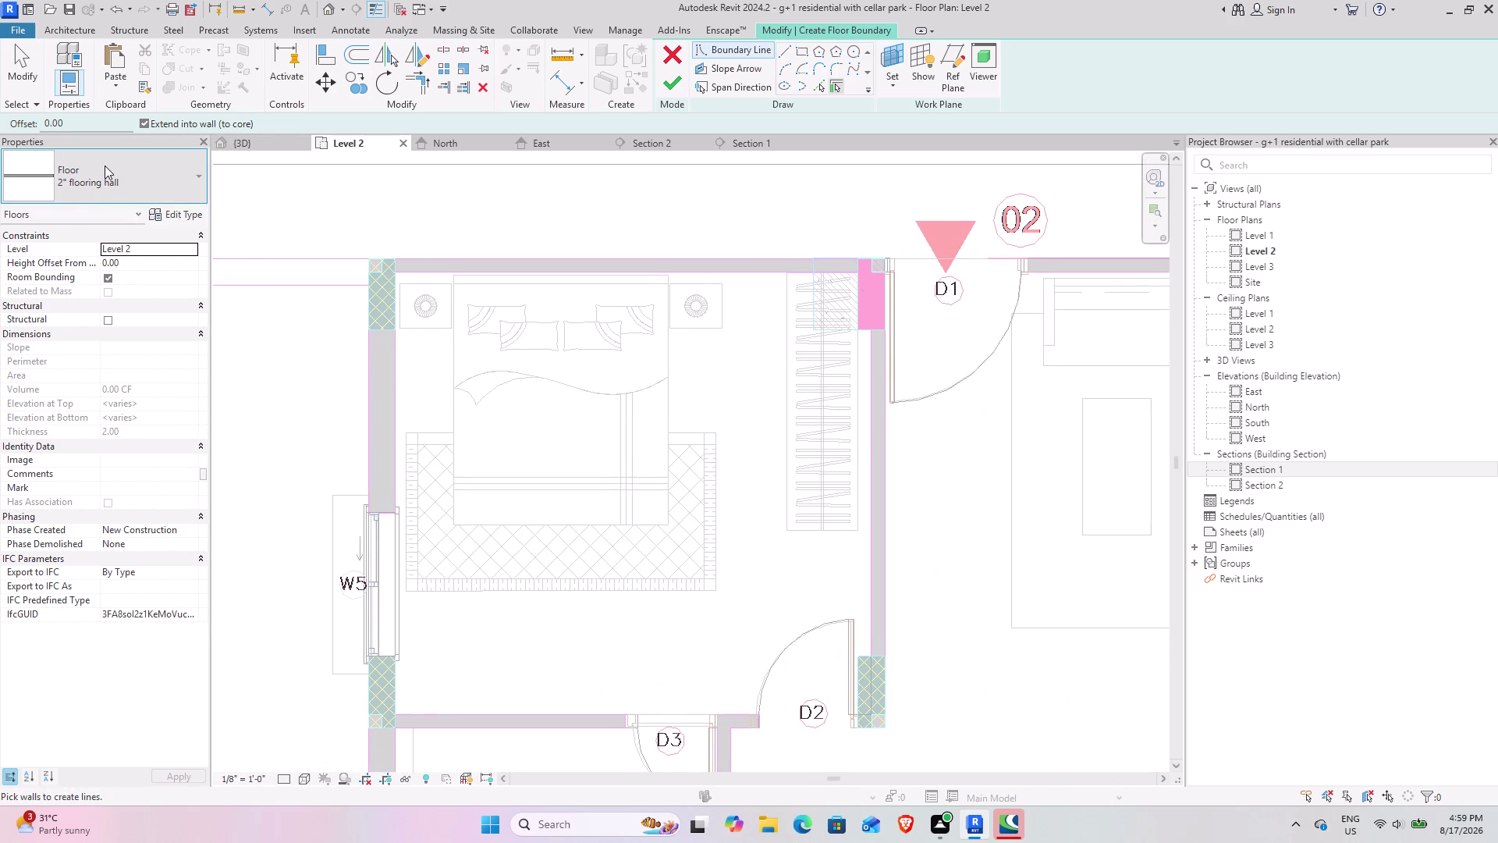
scroll(up, 3)
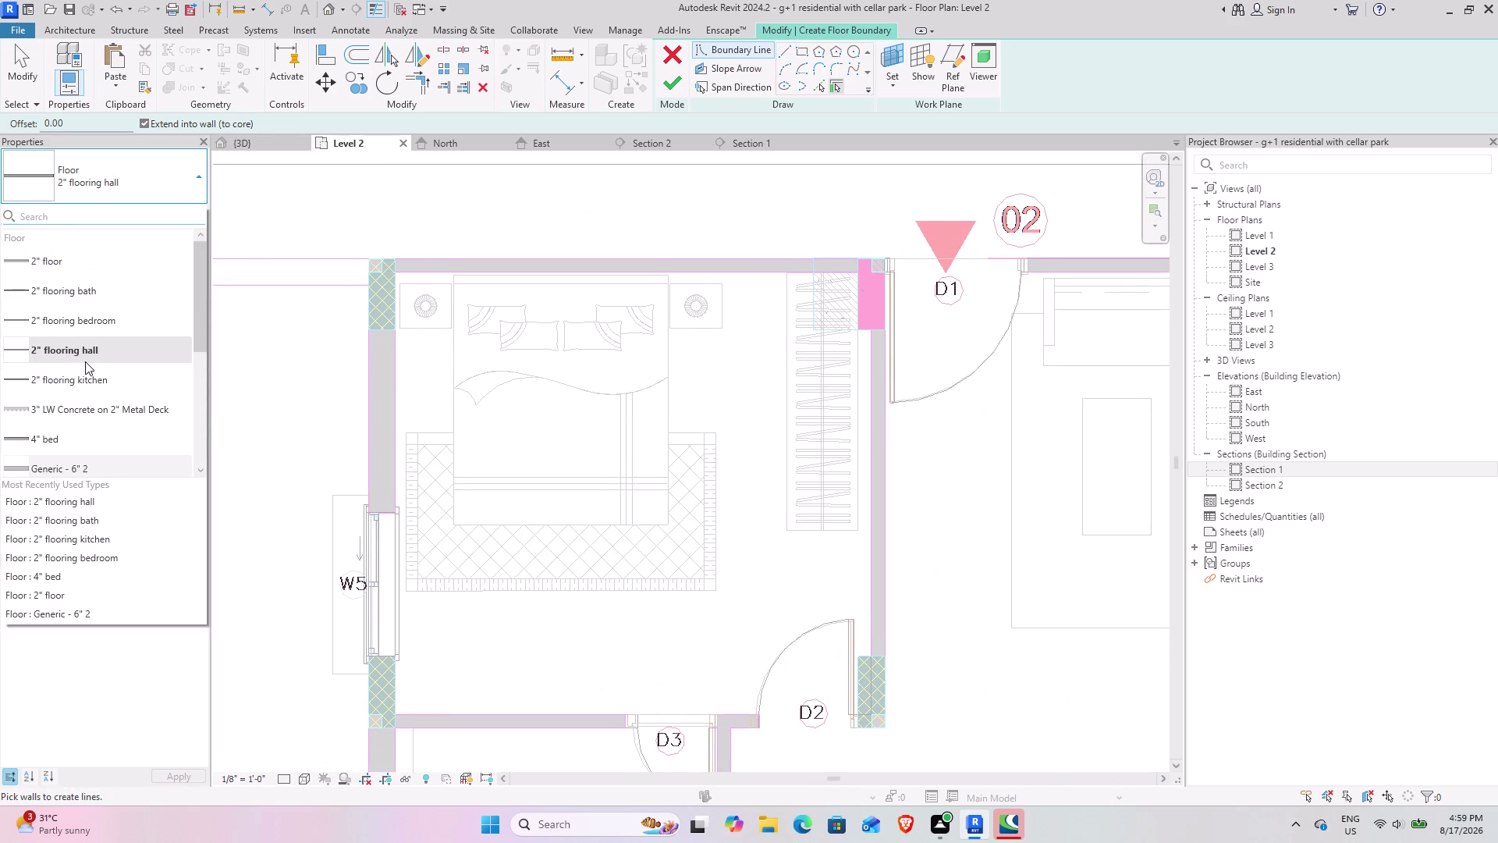
scroll(up, 3)
scroll(down, 3)
scroll(up, 3)
click(85, 317)
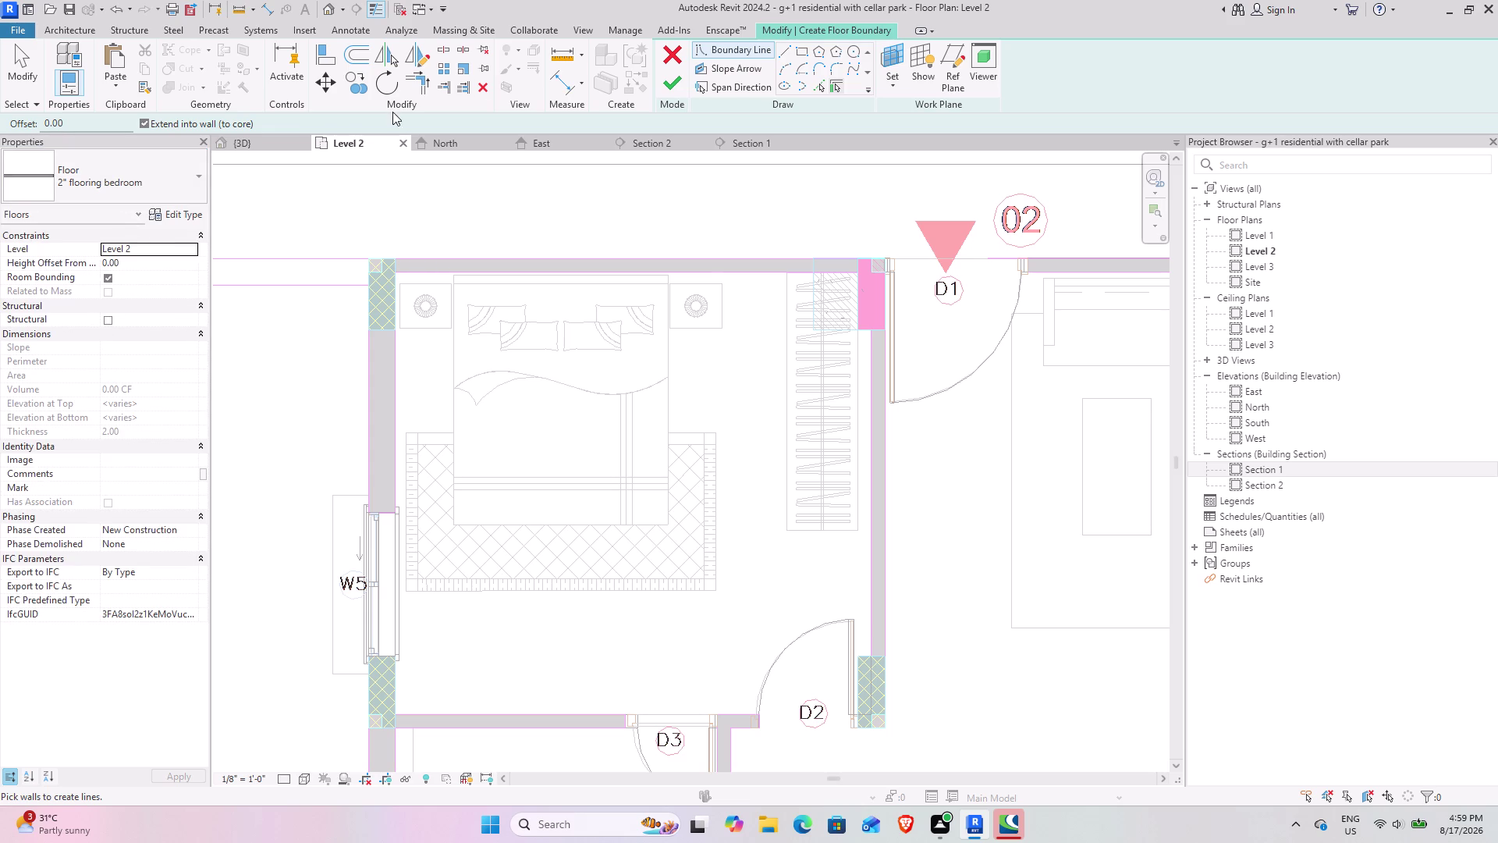
Pick the bedroom walls as the floor boundary and finish the floor.
click(797, 52)
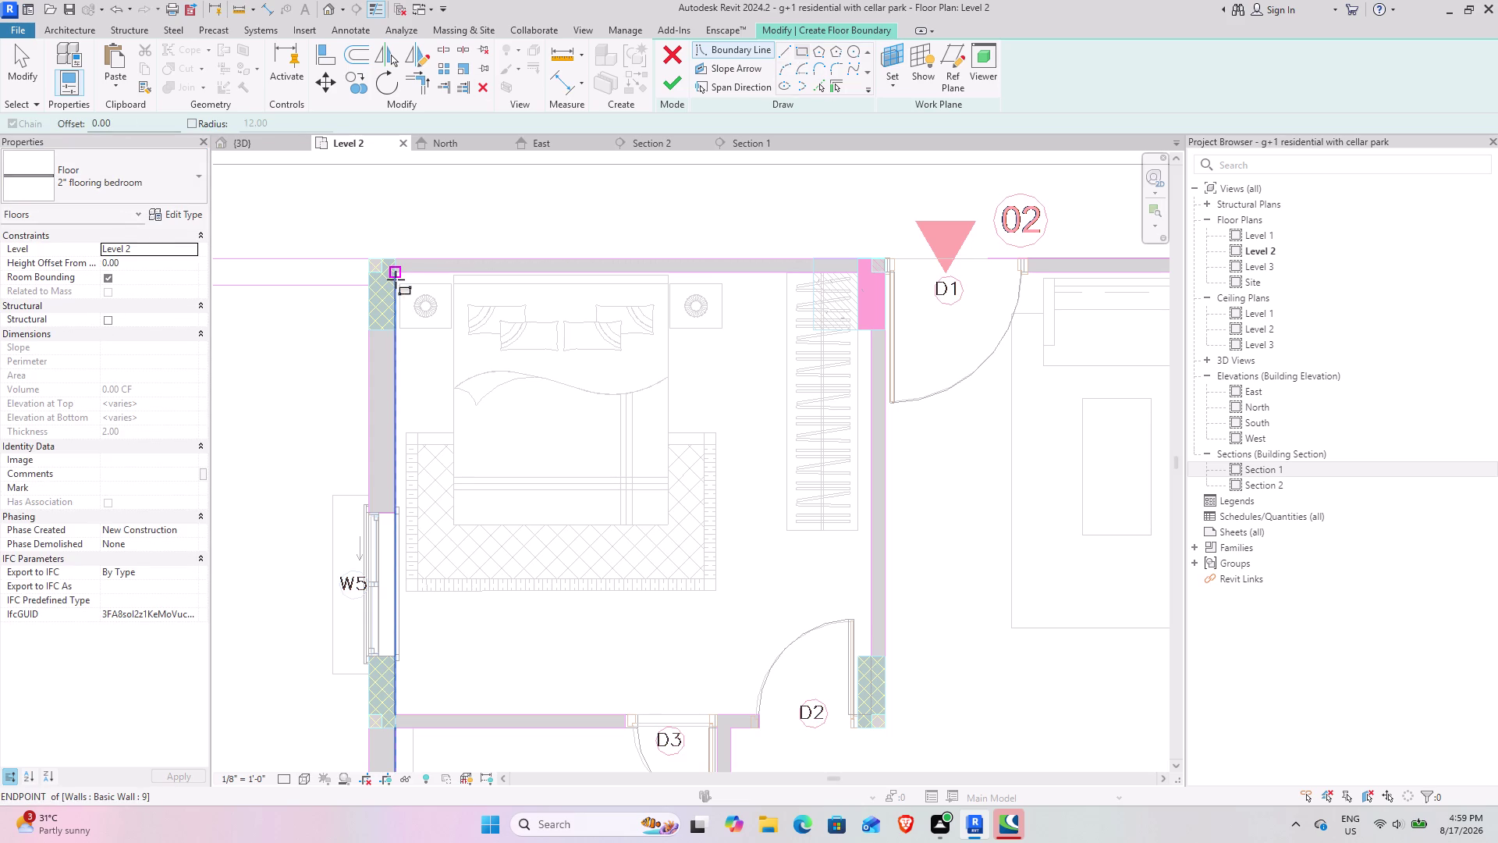
click(396, 279)
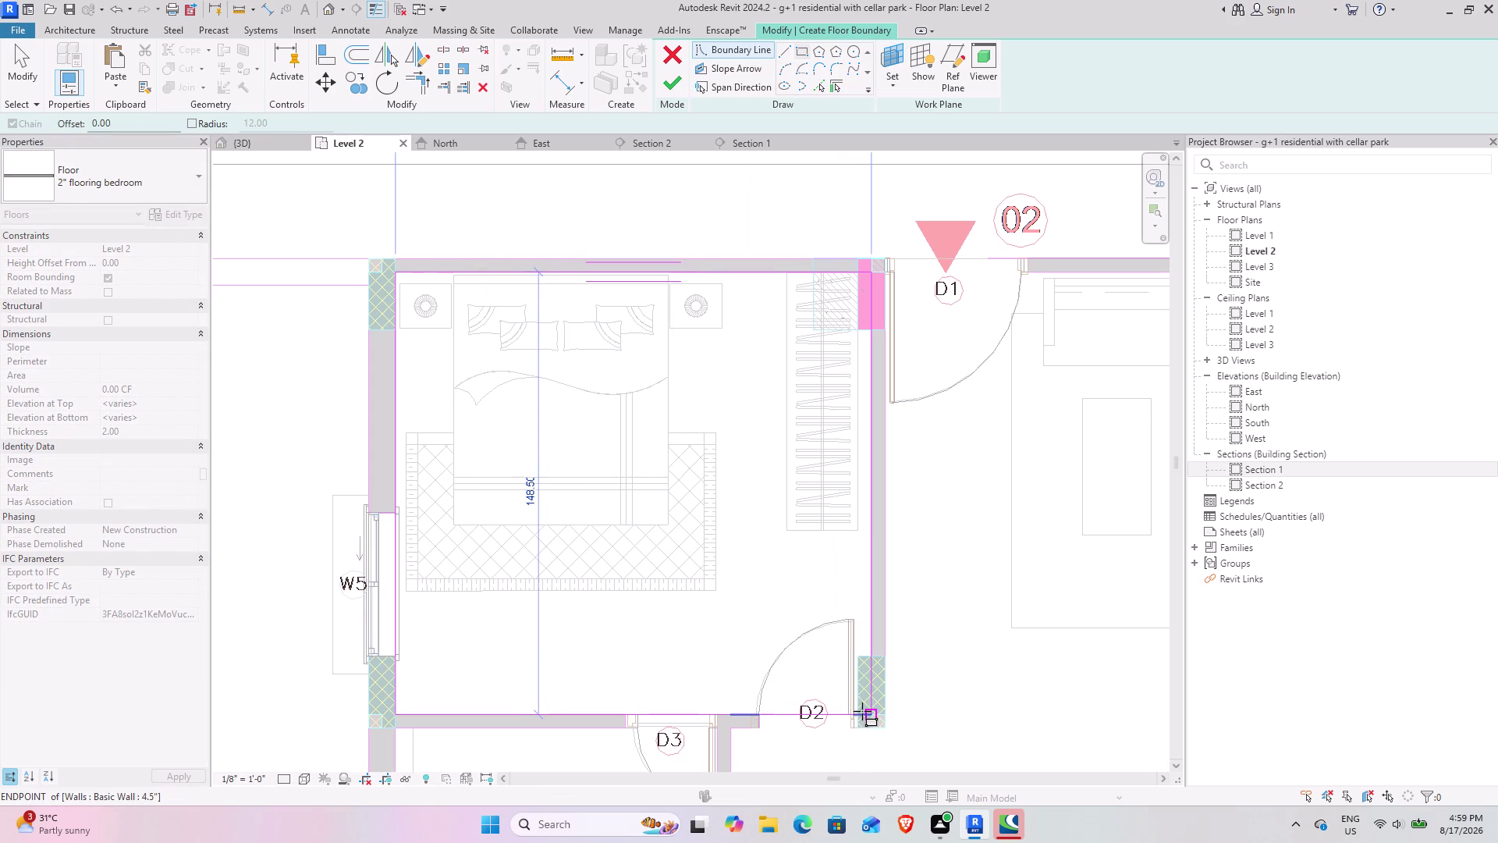
click(872, 713)
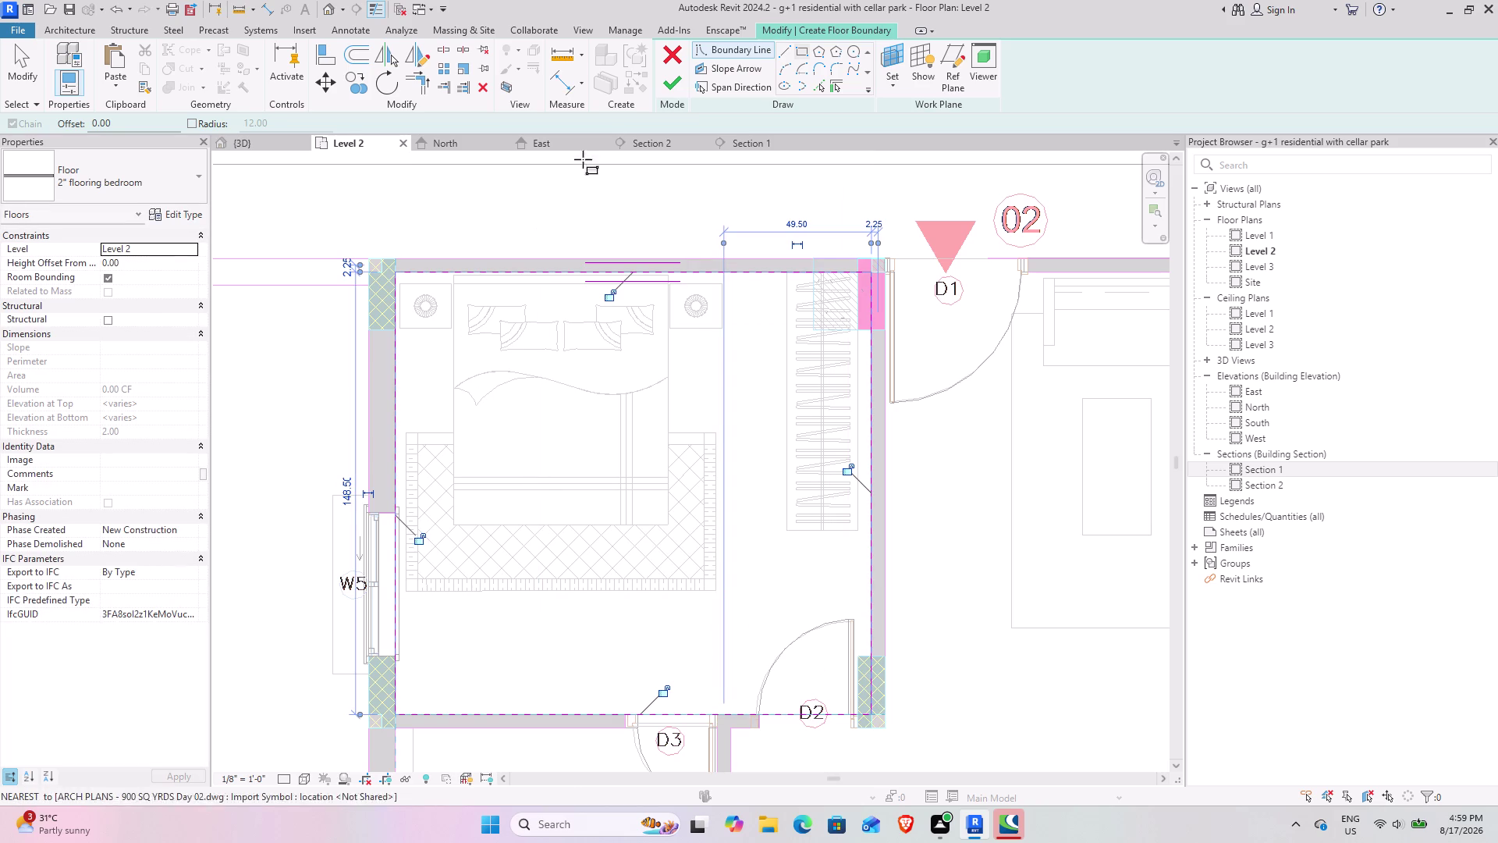
click(672, 85)
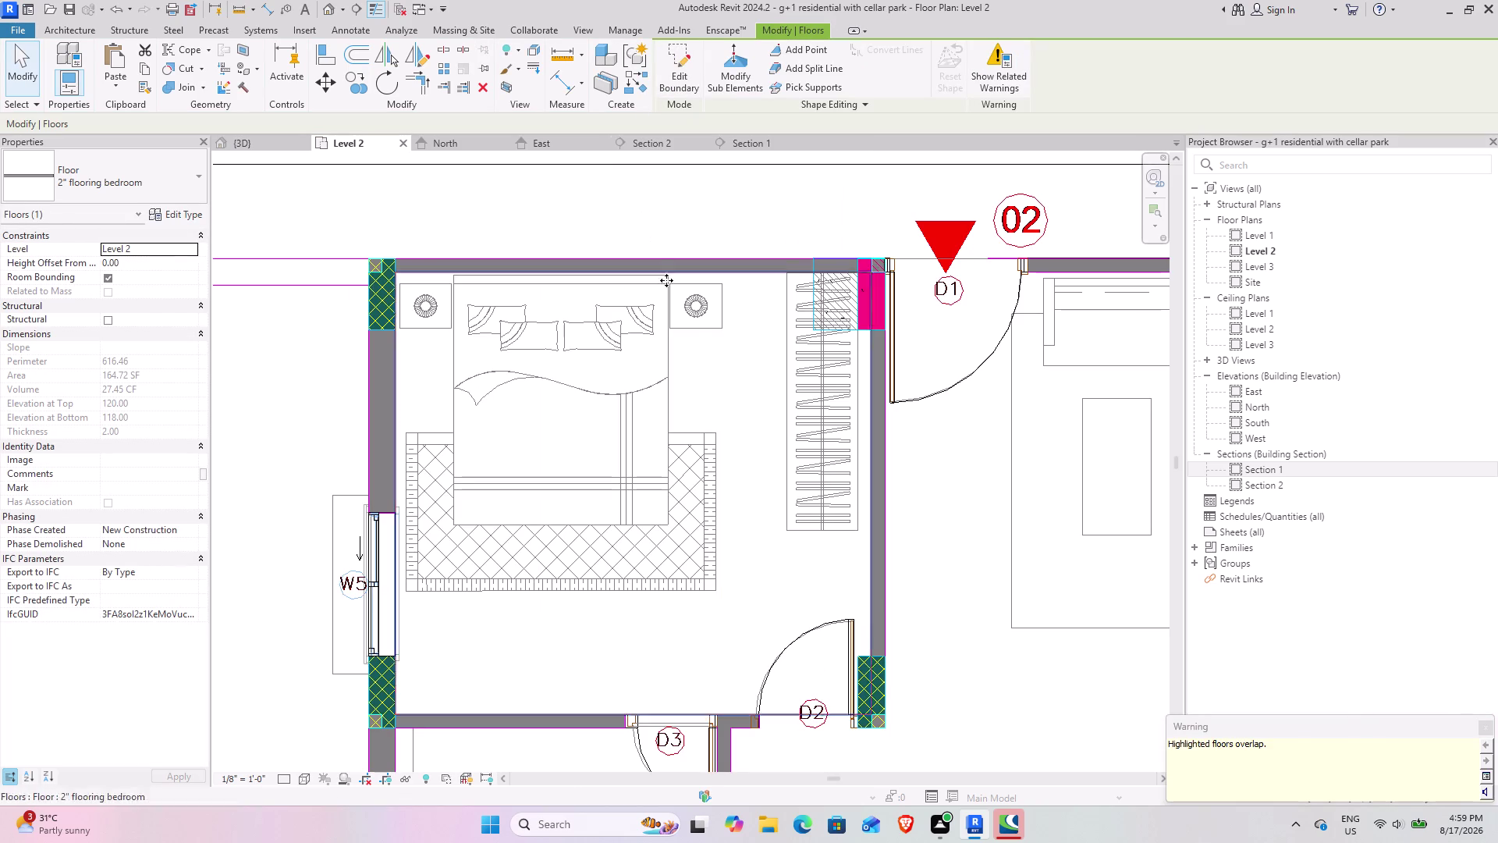
In the 3D view, select the 2" flooring bedroom floor and set Height Offset From Level to 2.00.
click(259, 147)
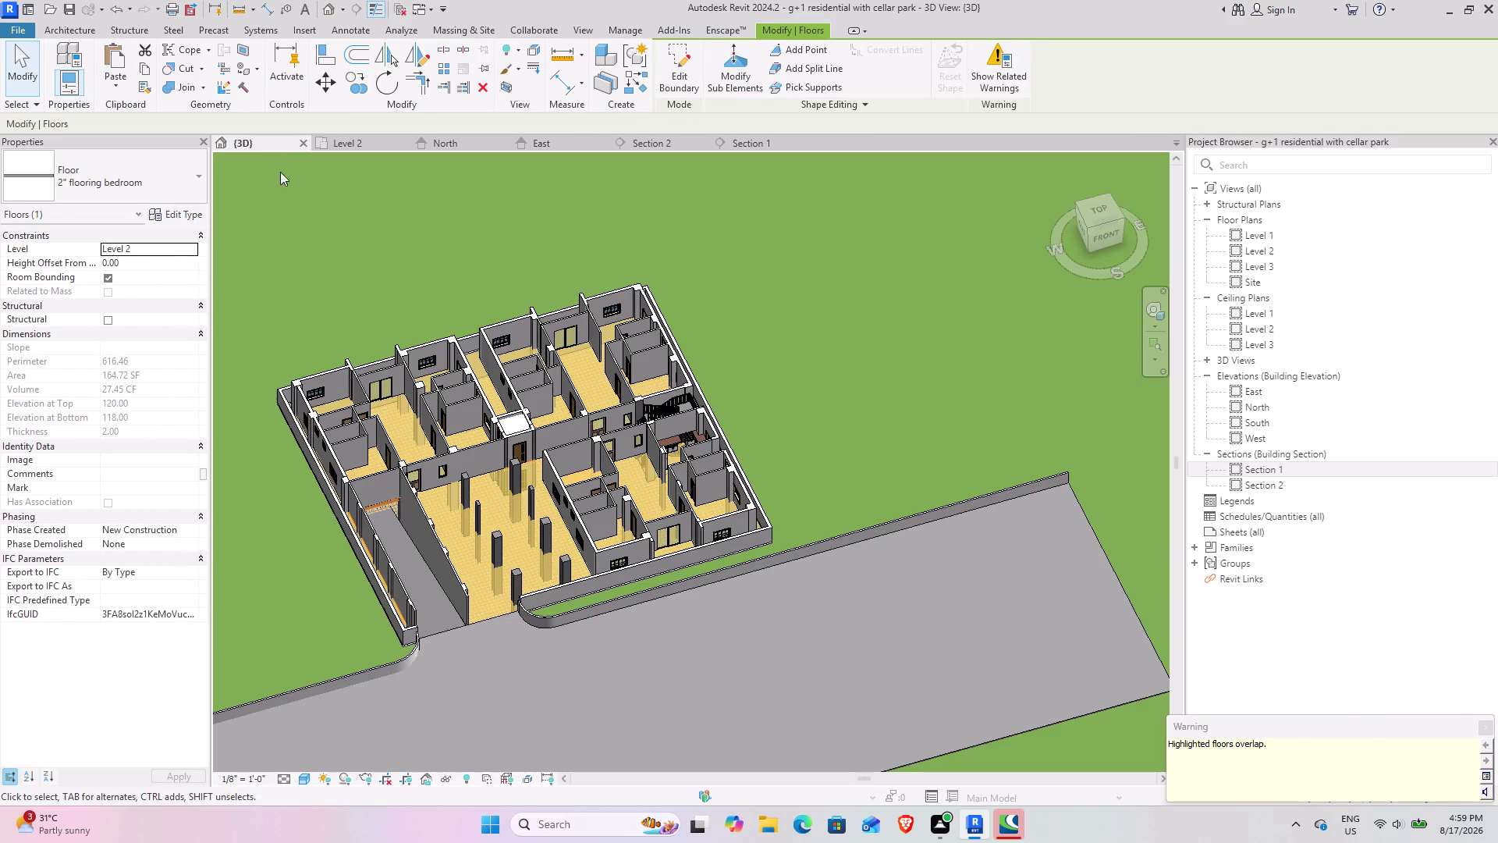
click(585, 665)
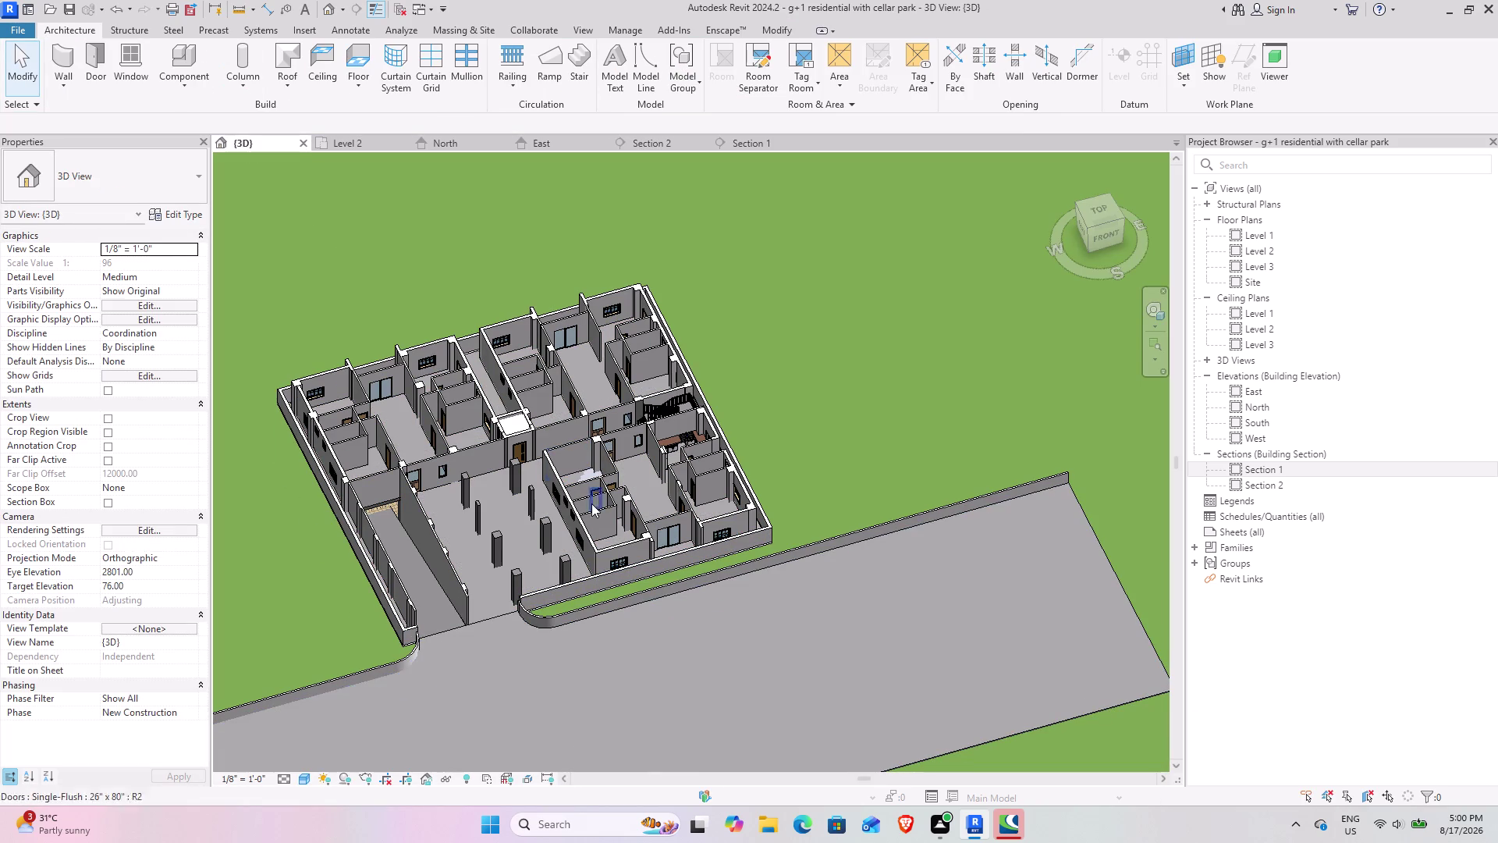
middle_drag(579, 484, 518, 513)
middle_drag(556, 373, 570, 519)
middle_drag(550, 509, 579, 520)
click(557, 557)
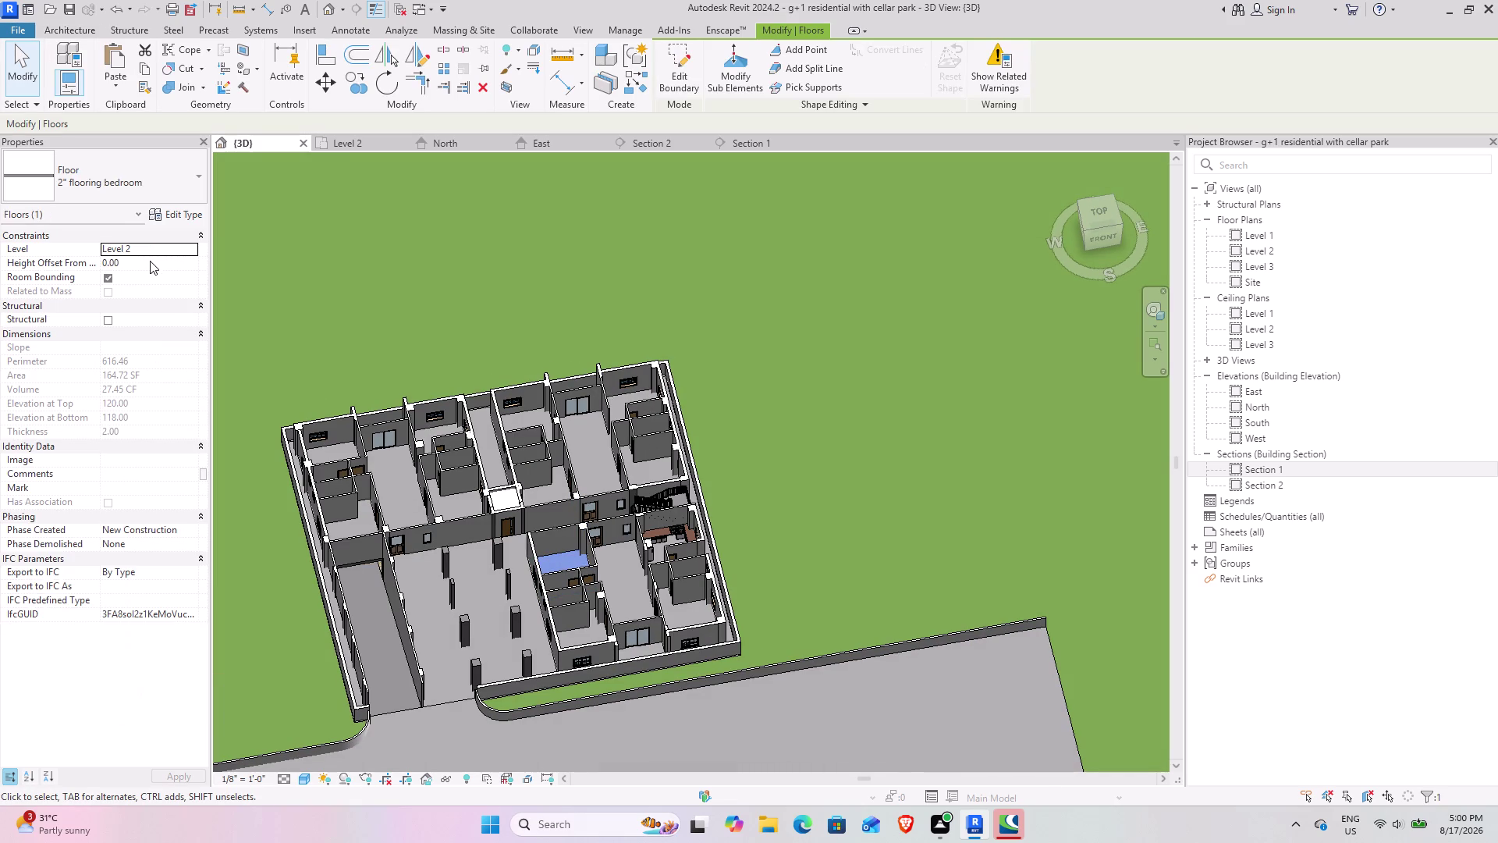
click(137, 266)
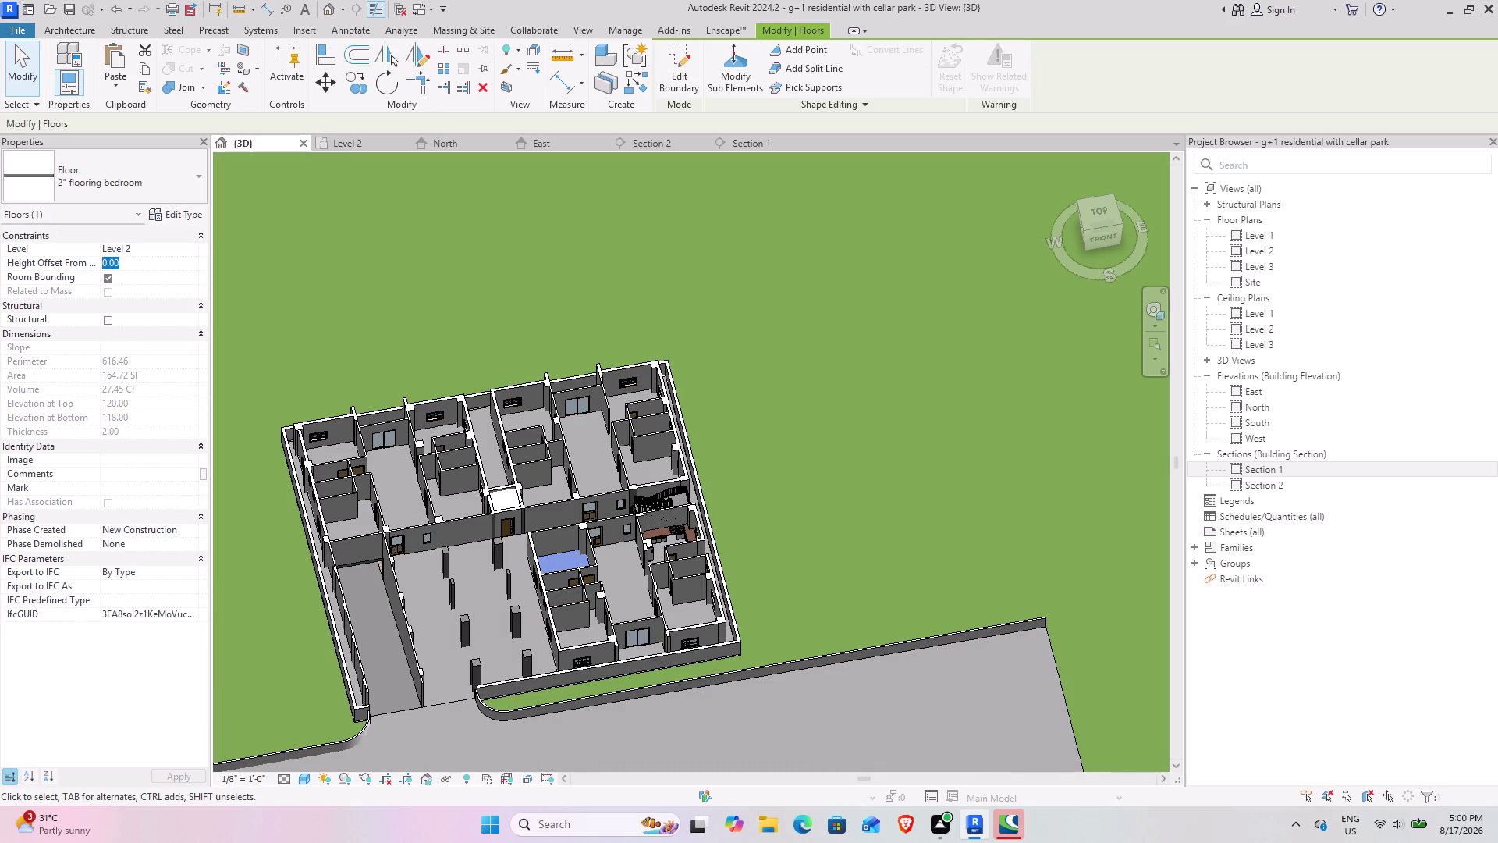
key(2)
key(Return)
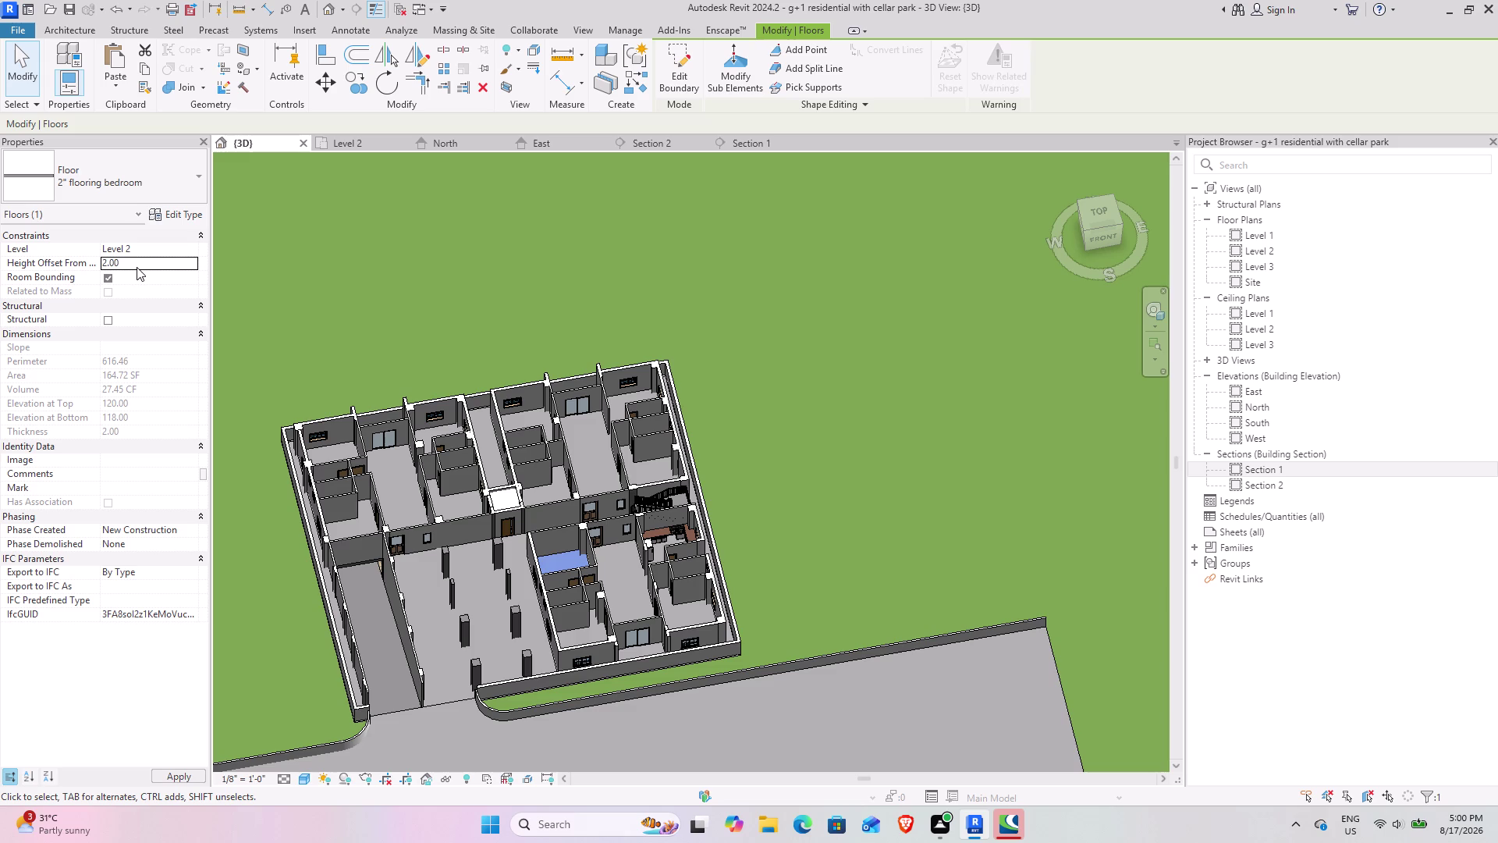
click(836, 494)
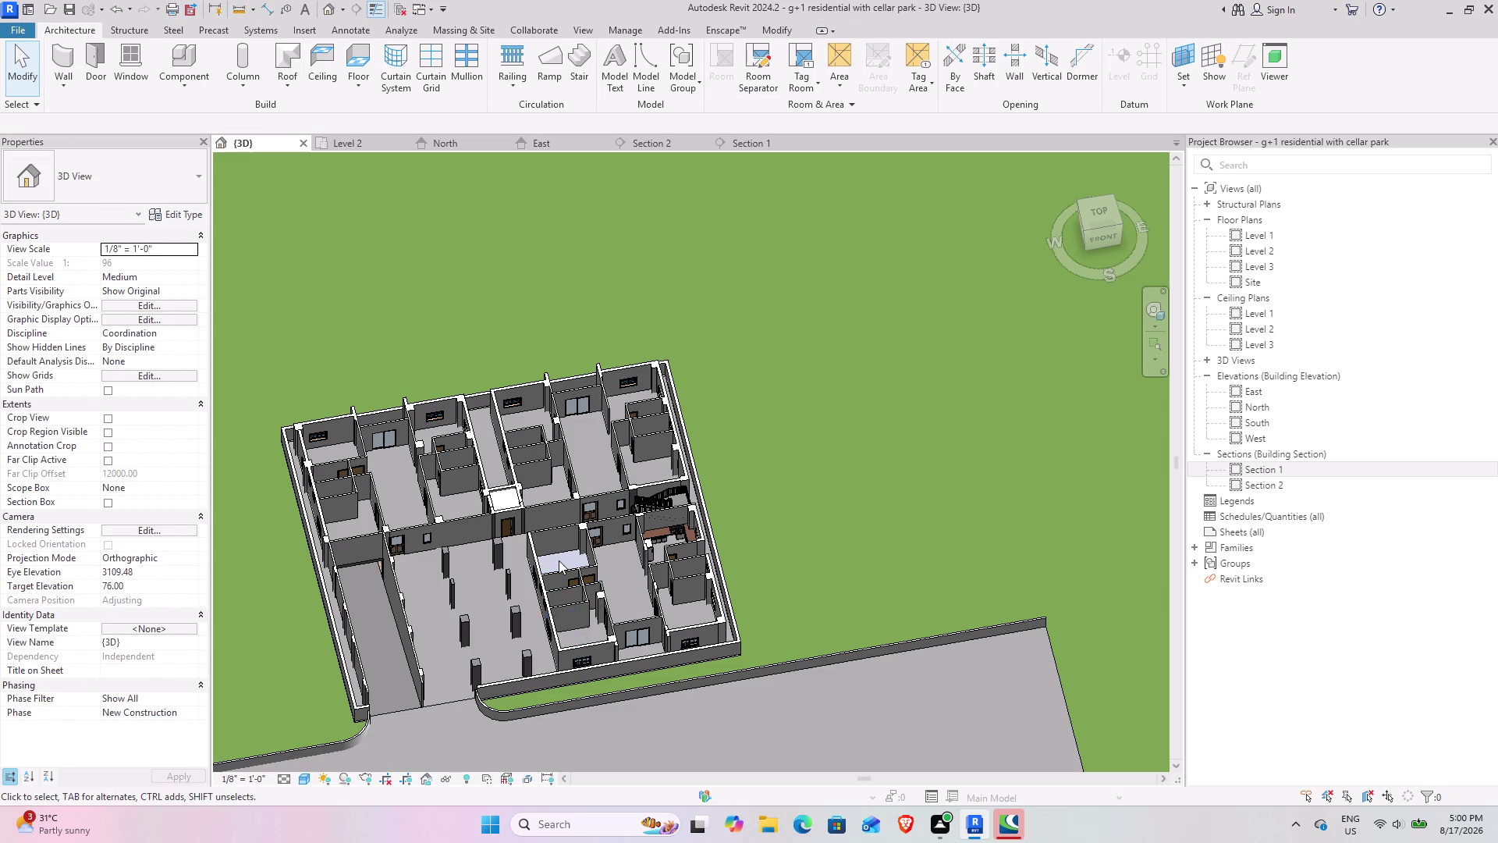
Switch the 3D view to Realistic visual style so the marble textures show.
scroll(up, 3)
middle_drag(604, 572, 580, 633)
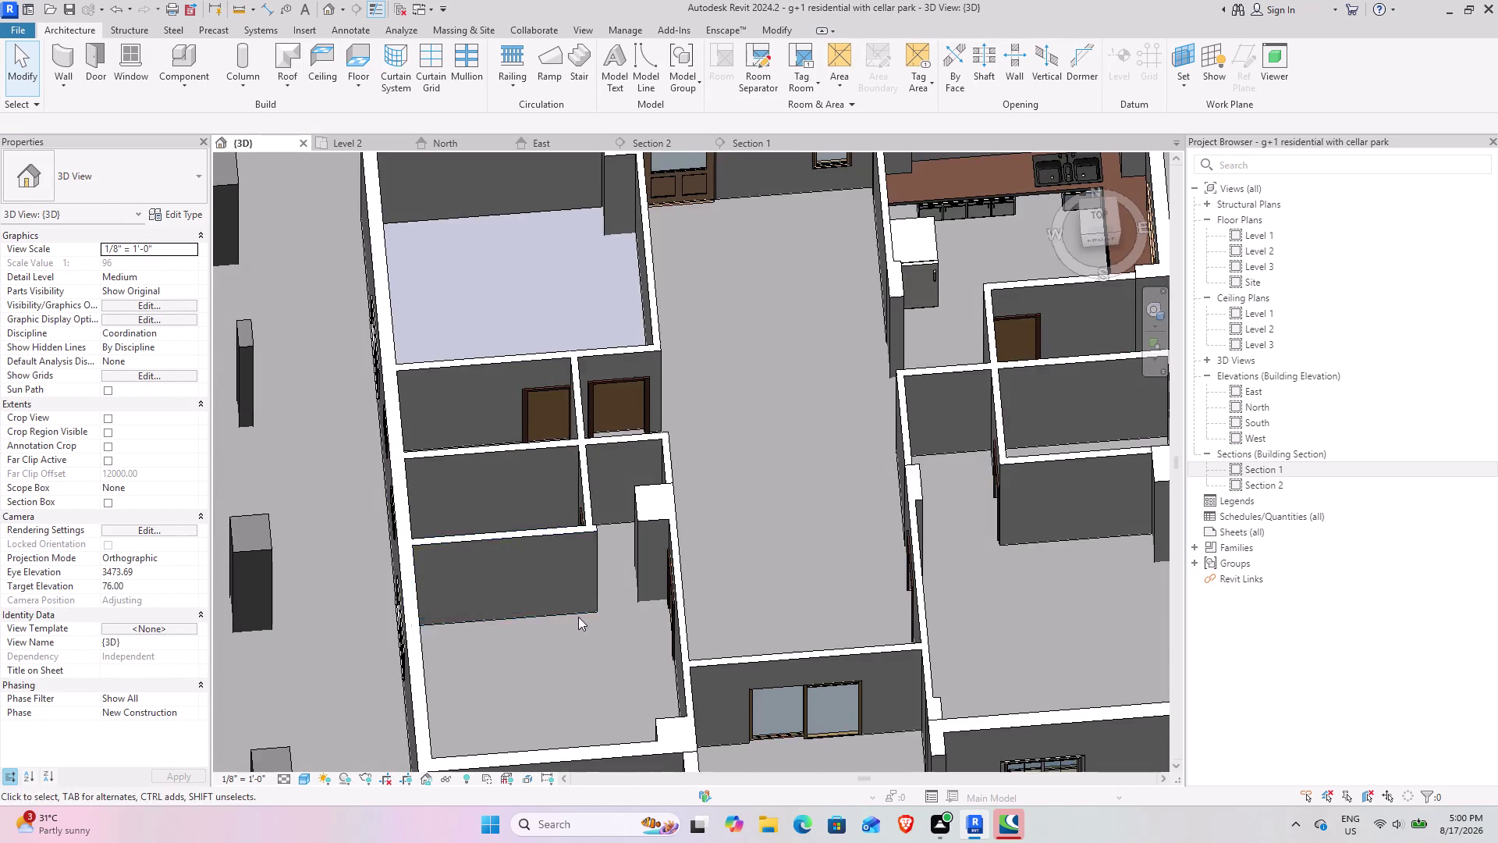
middle_drag(549, 543, 659, 621)
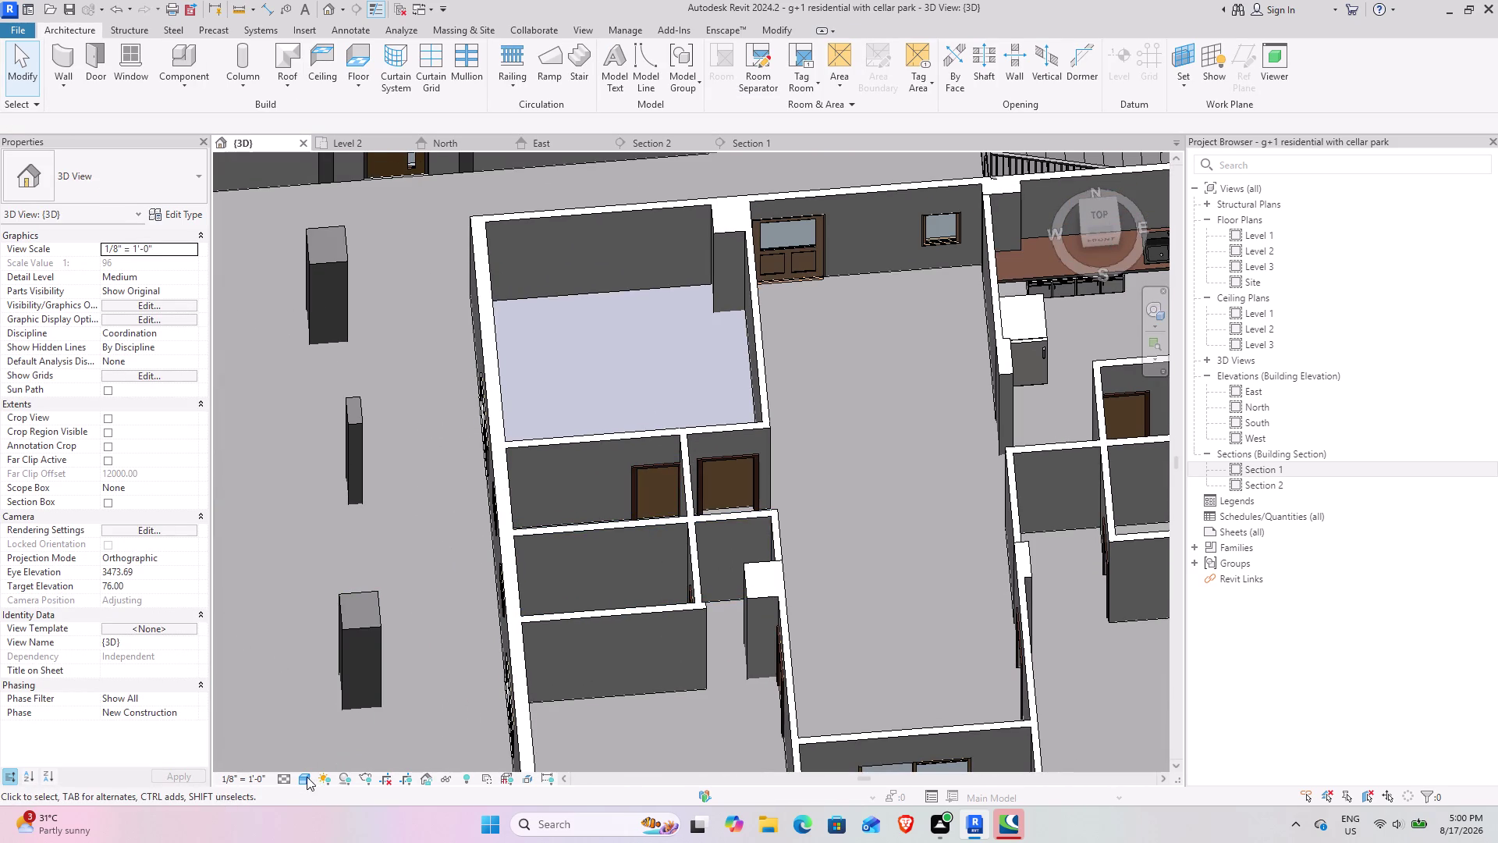
click(306, 776)
click(339, 762)
scroll(down, 3)
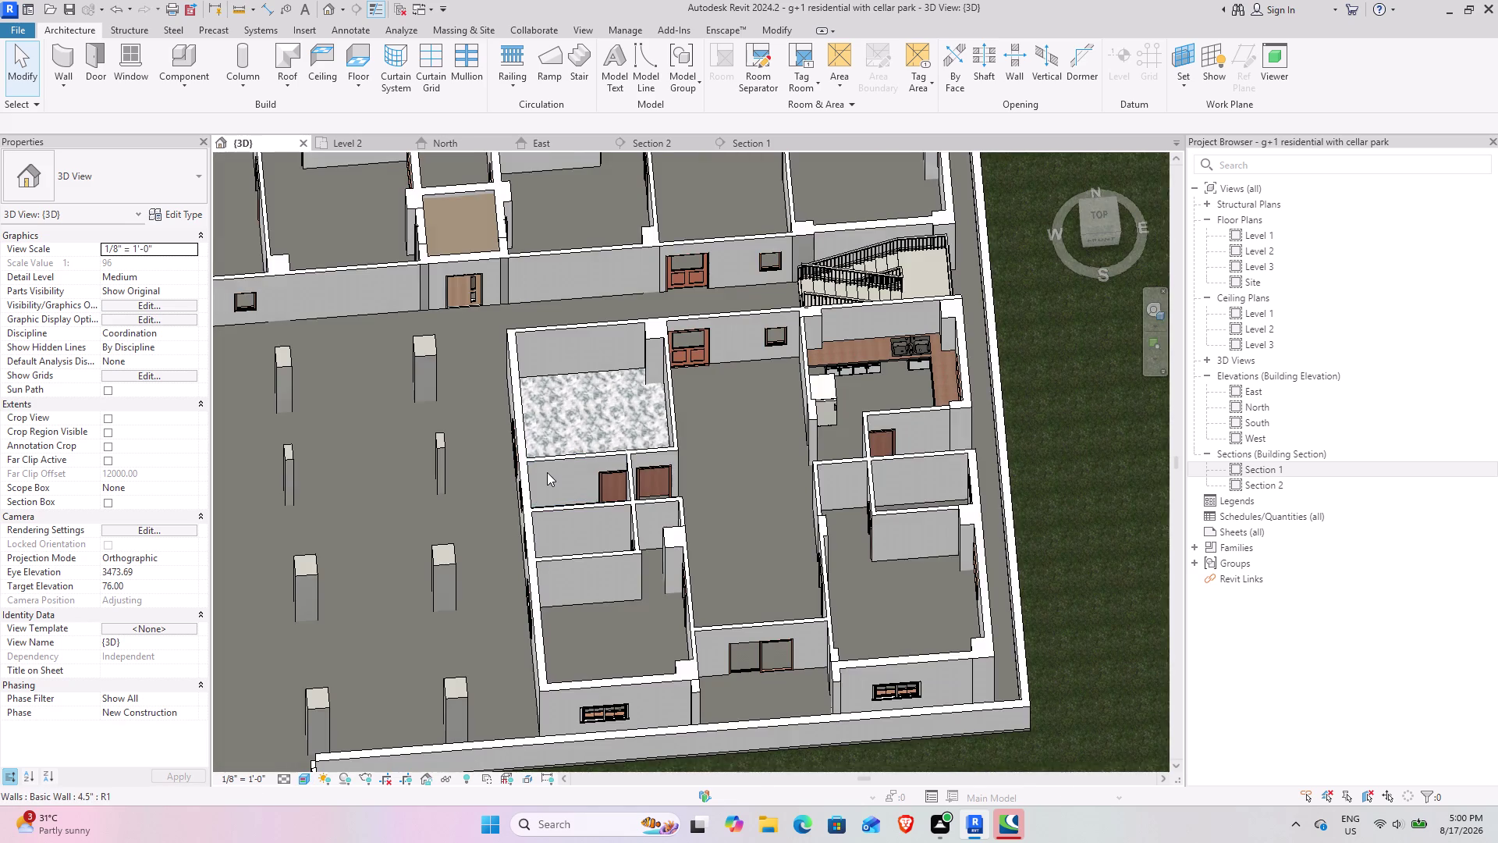
Frame the marble-floored bedroom, select its floor rather than the wall, and choose Edit Boundary.
middle_drag(546, 474, 627, 478)
middle_drag(646, 491, 501, 178)
middle_drag(675, 734, 582, 348)
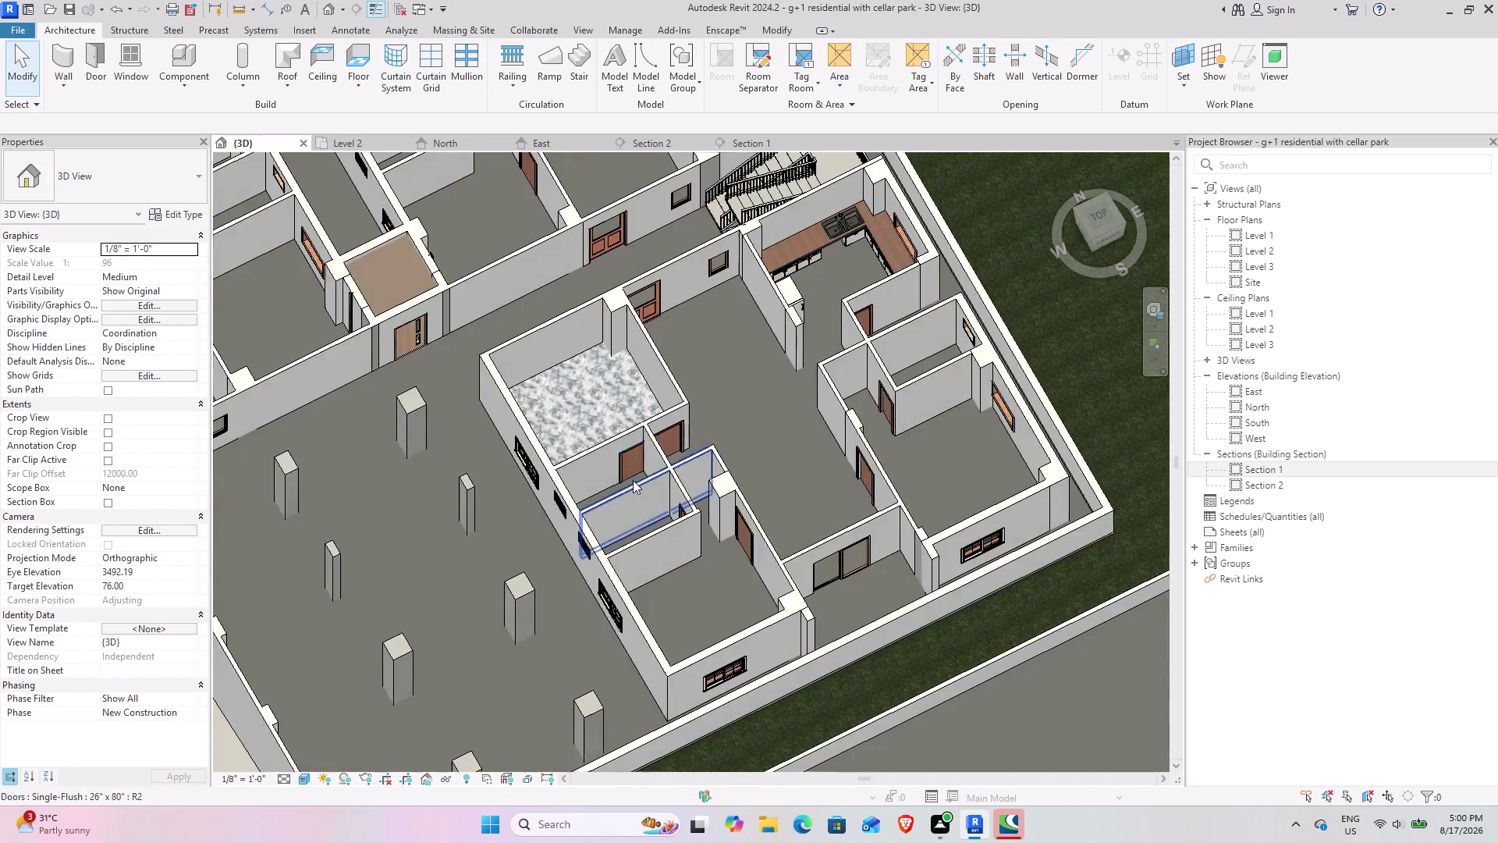
scroll(up, 3)
middle_drag(609, 430, 640, 420)
middle_drag(710, 453, 318, 285)
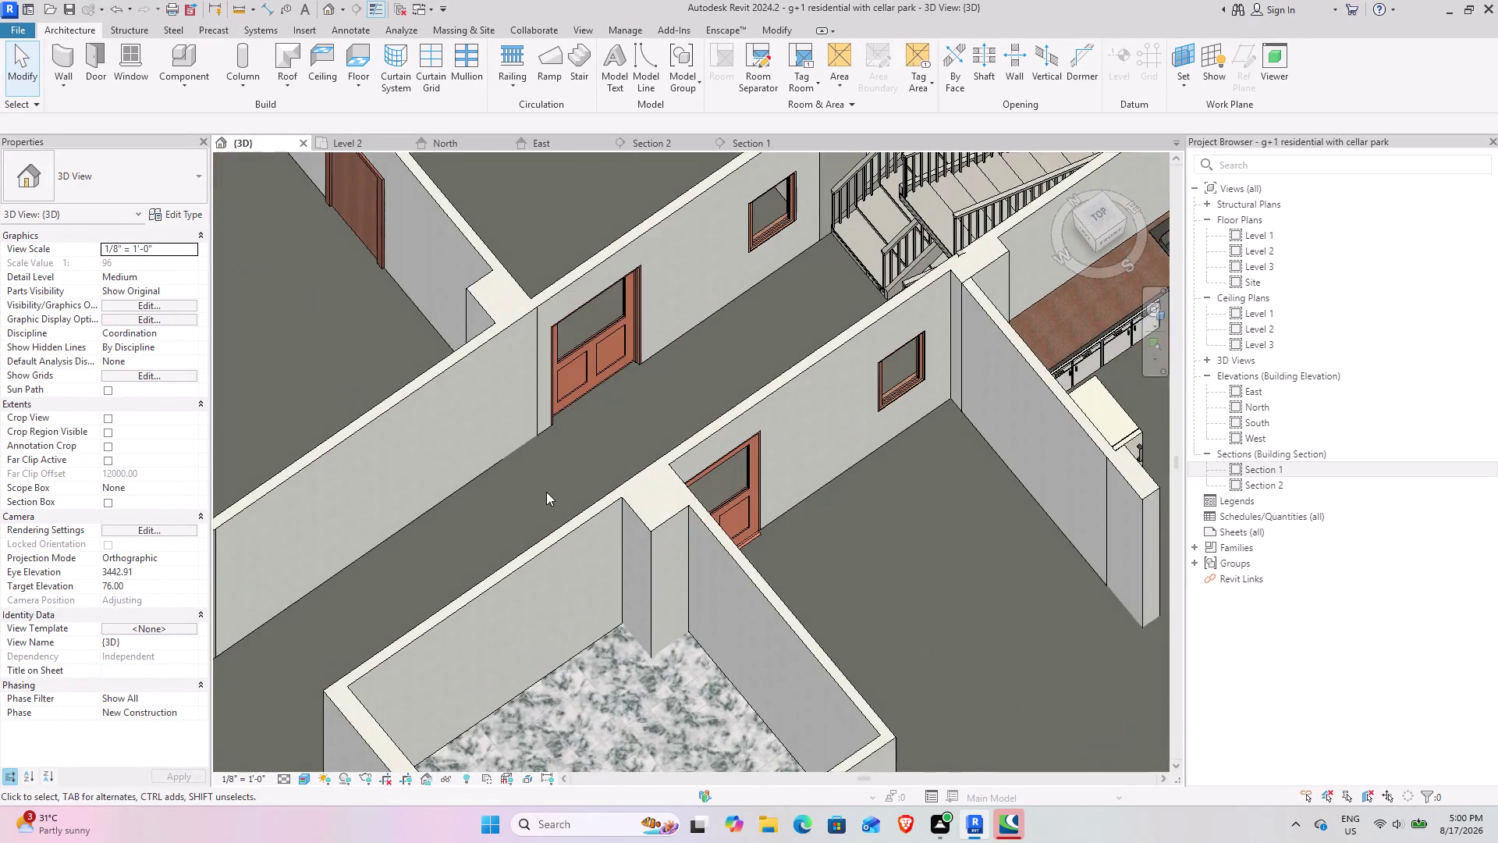
middle_drag(592, 534, 539, 259)
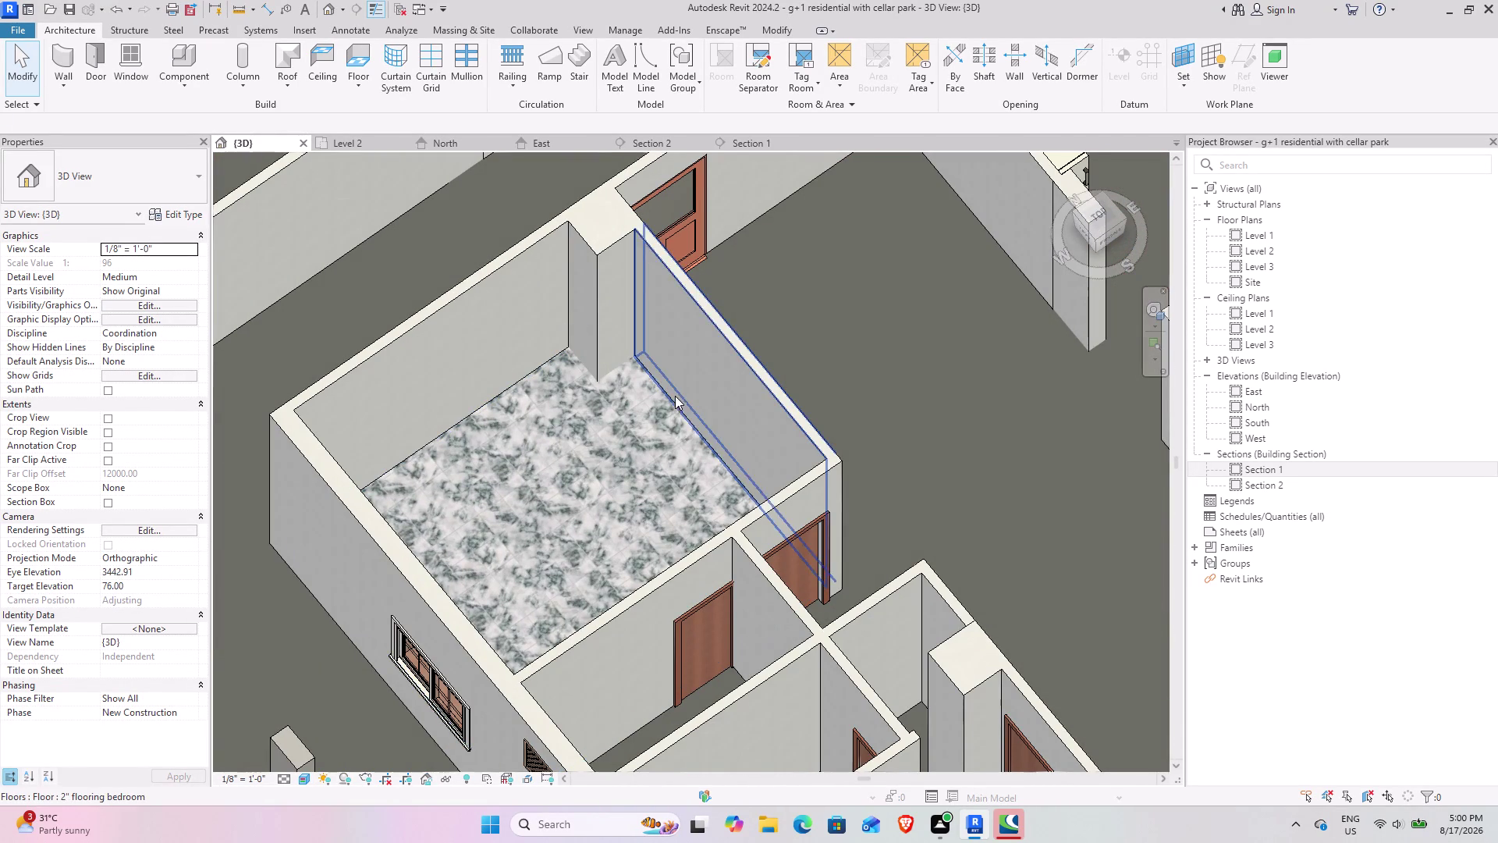
scroll(down, 3)
middle_drag(668, 527, 714, 516)
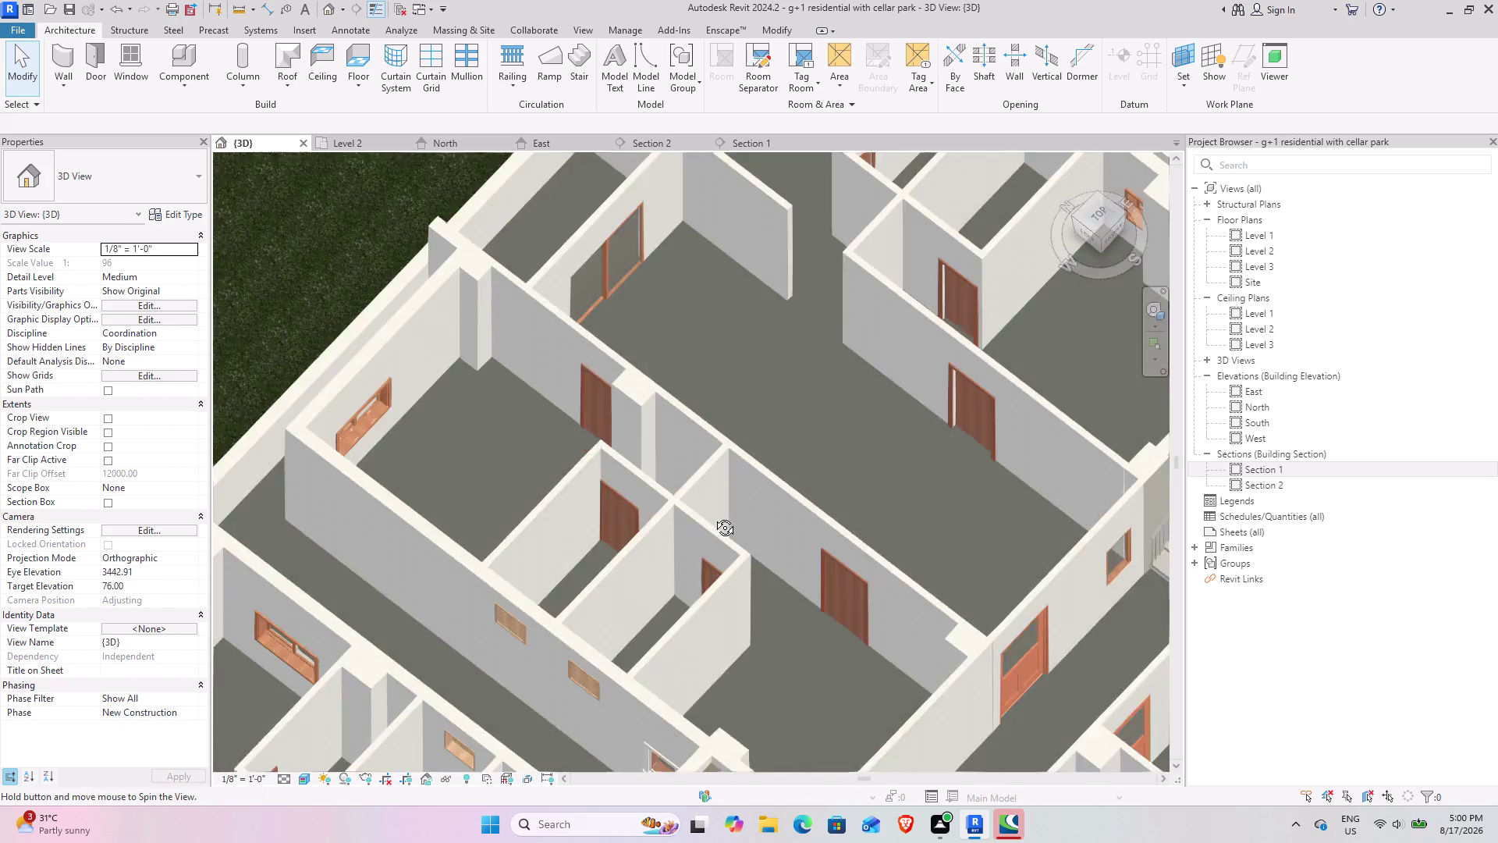
middle_drag(713, 516, 725, 627)
middle_drag(616, 472, 710, 686)
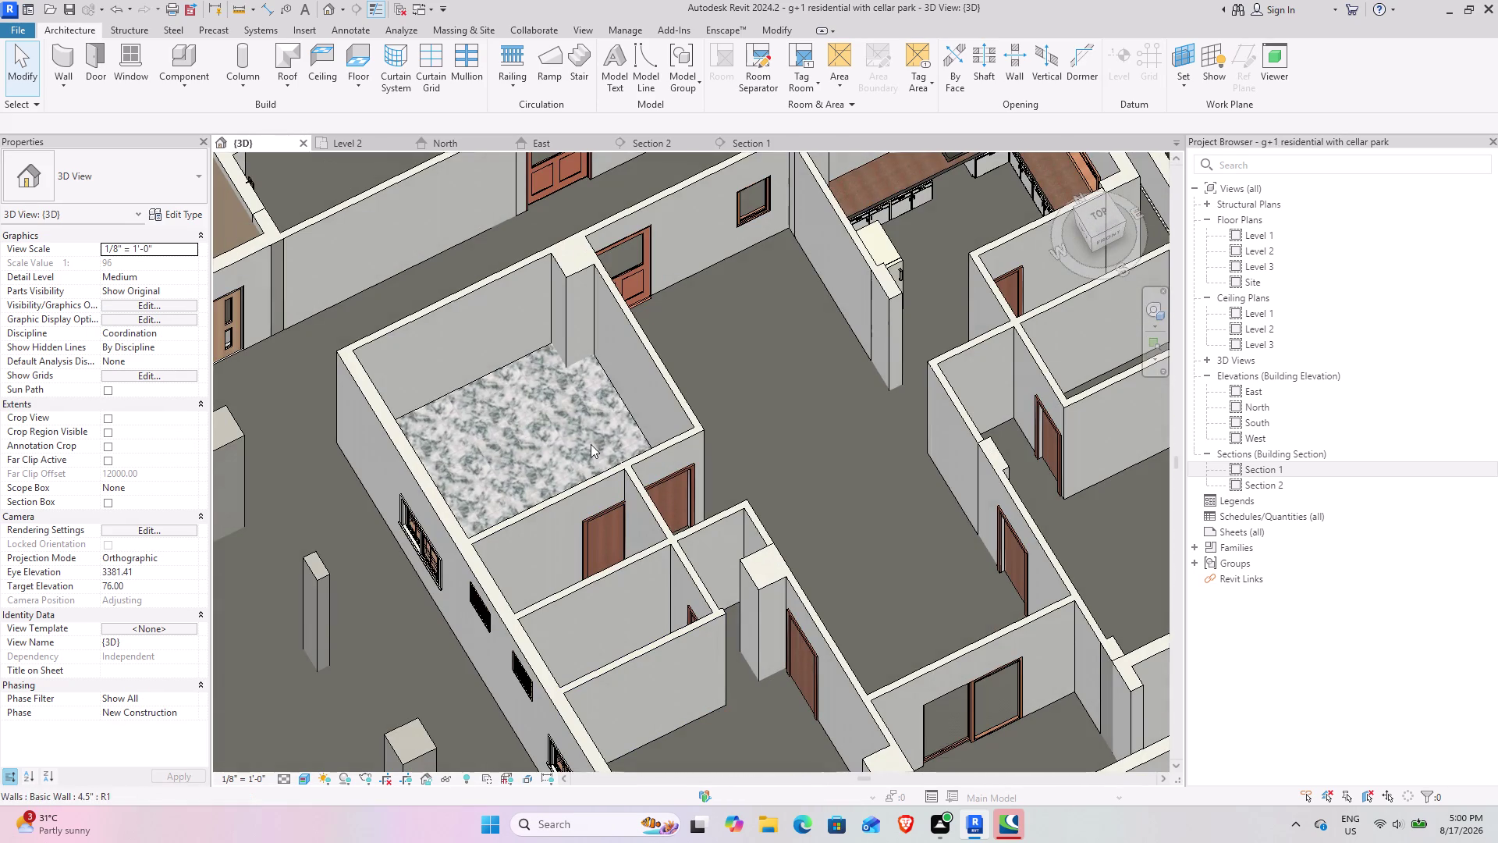
click(620, 396)
click(674, 69)
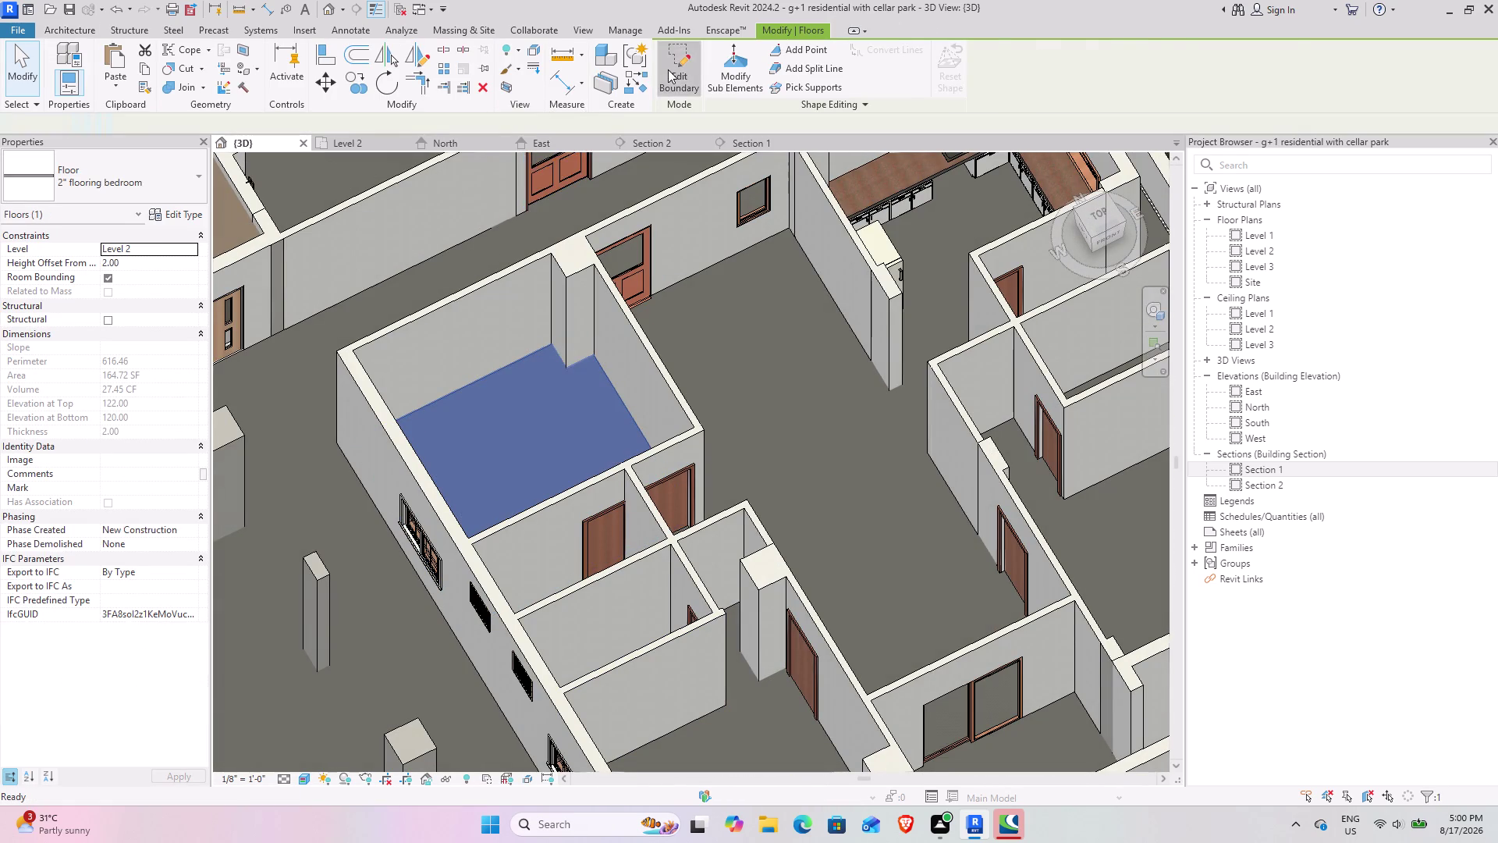
click(362, 150)
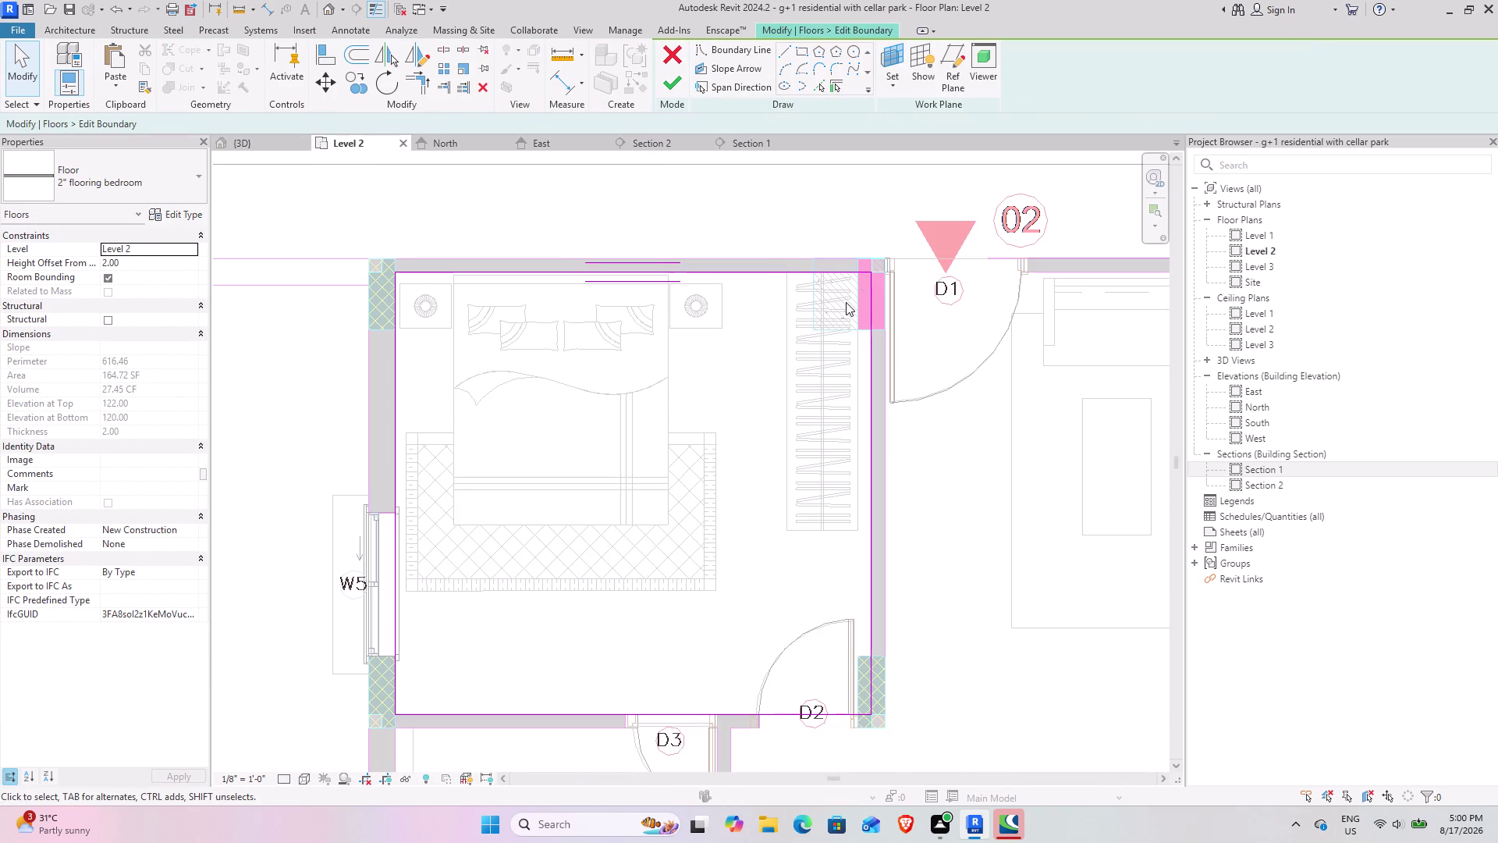
Draw straight boundary lines notching below the wardrobe to the top-right column corner.
scroll(up, 3)
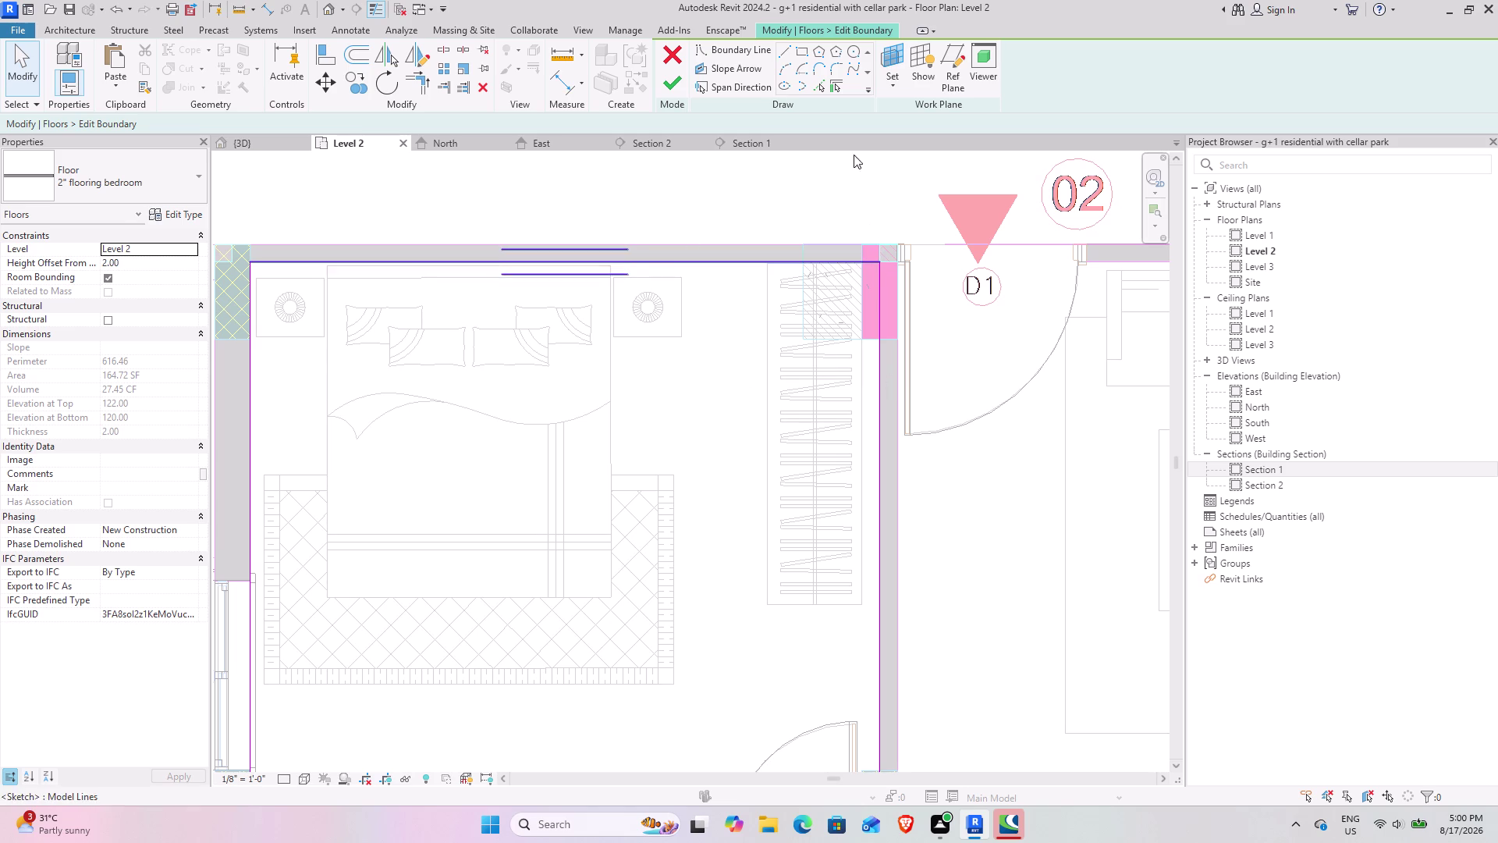
click(788, 47)
click(800, 266)
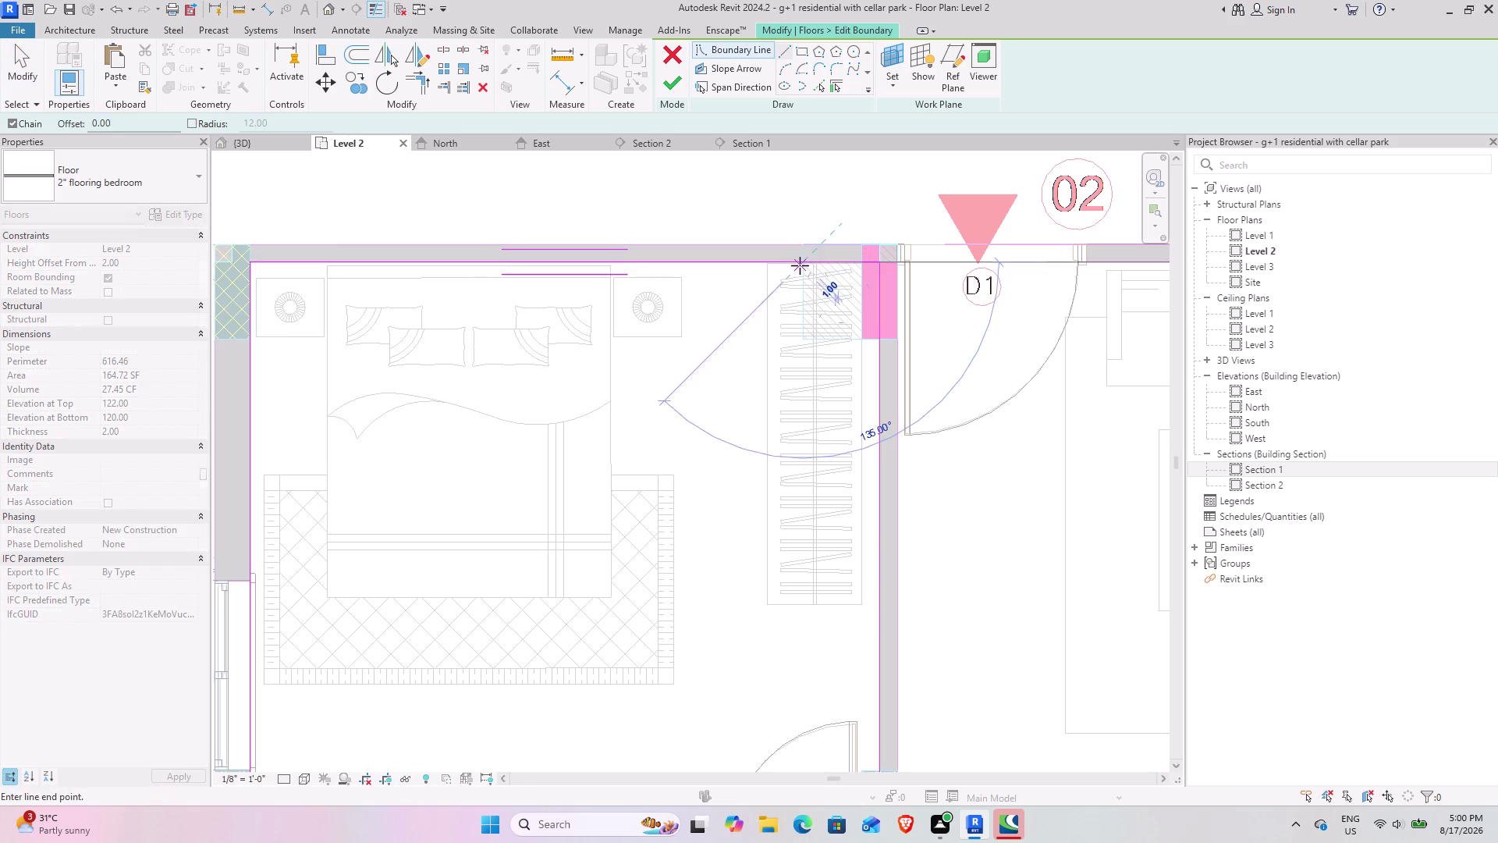
click(802, 335)
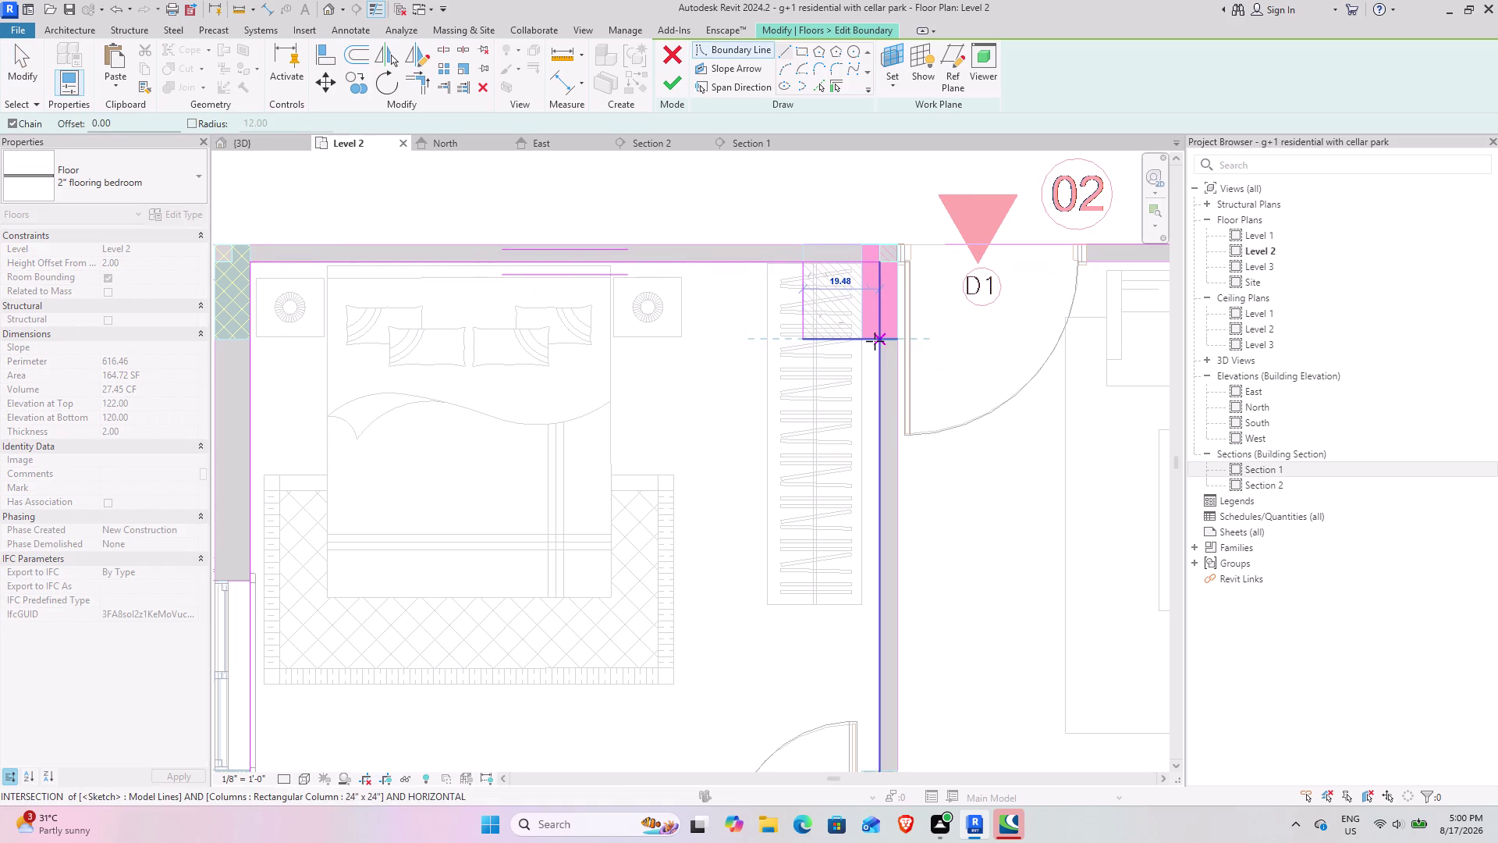
click(875, 341)
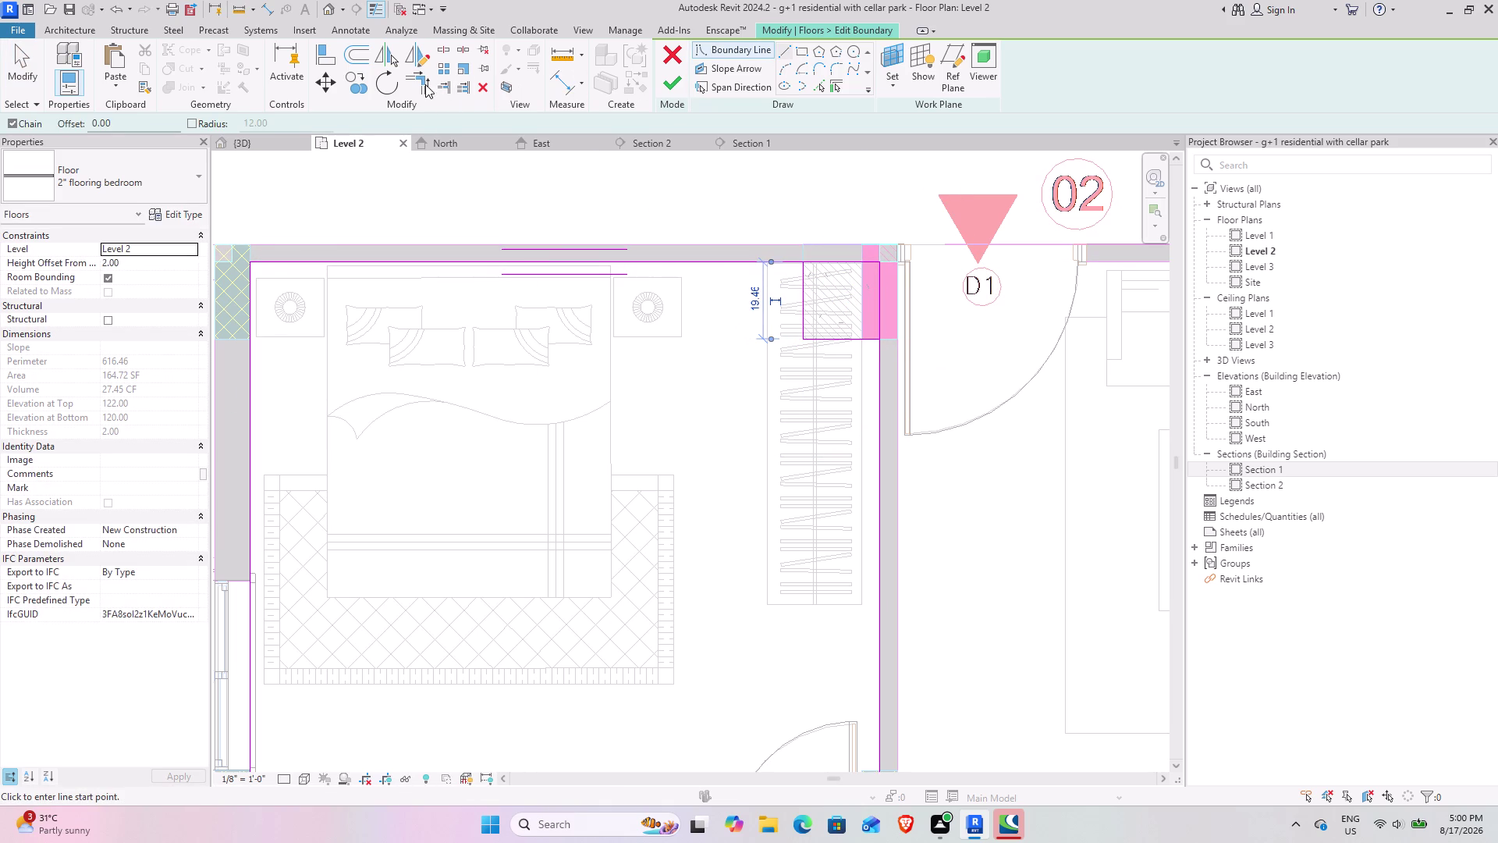
Trim the notch lines into clean corners and finish the sketch, leaving 162.09 SF.
click(425, 84)
click(783, 258)
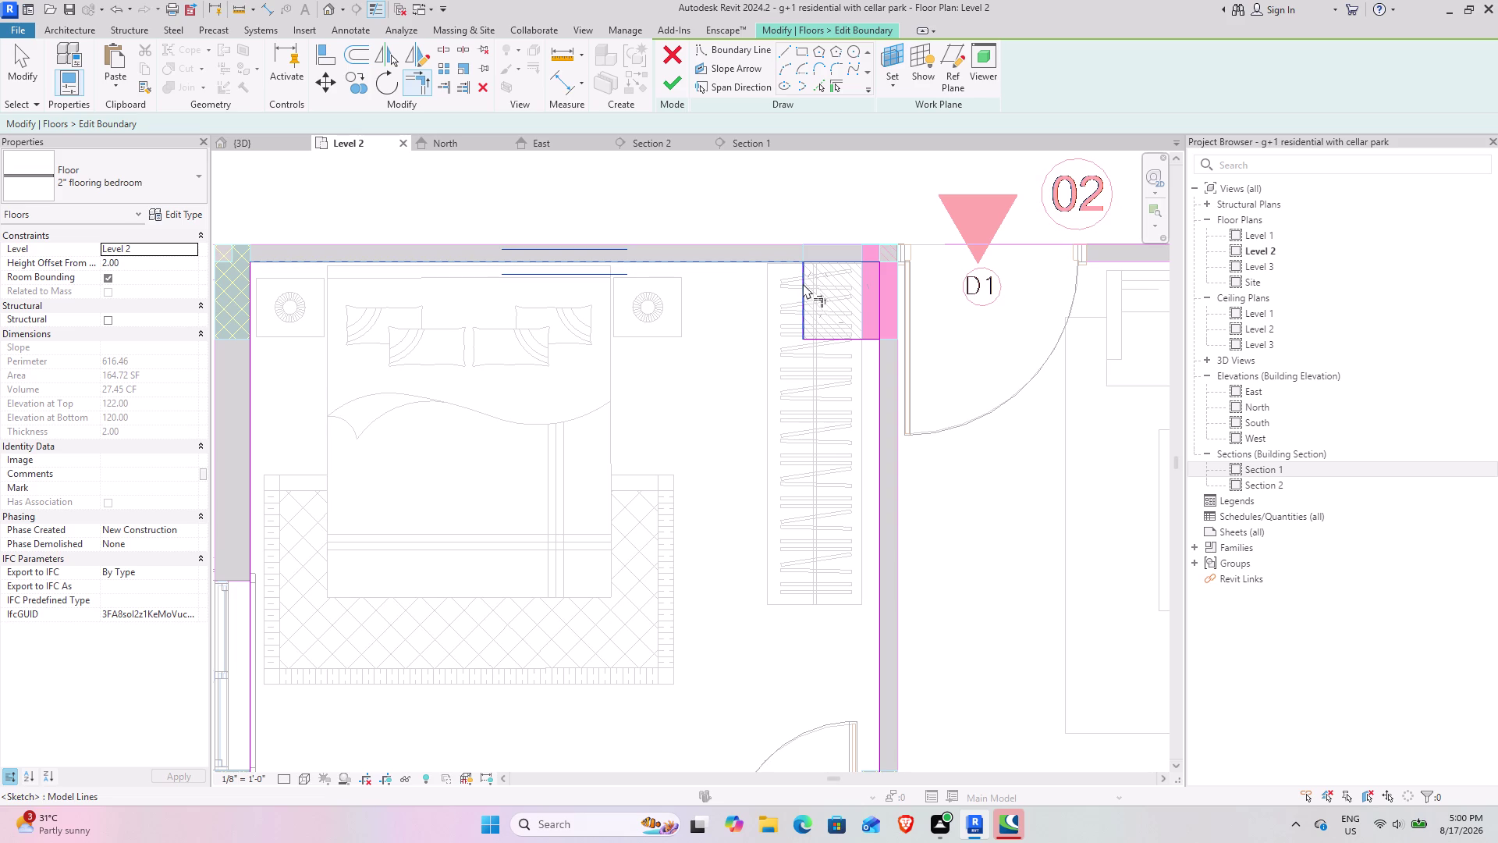
click(803, 284)
click(865, 343)
click(880, 349)
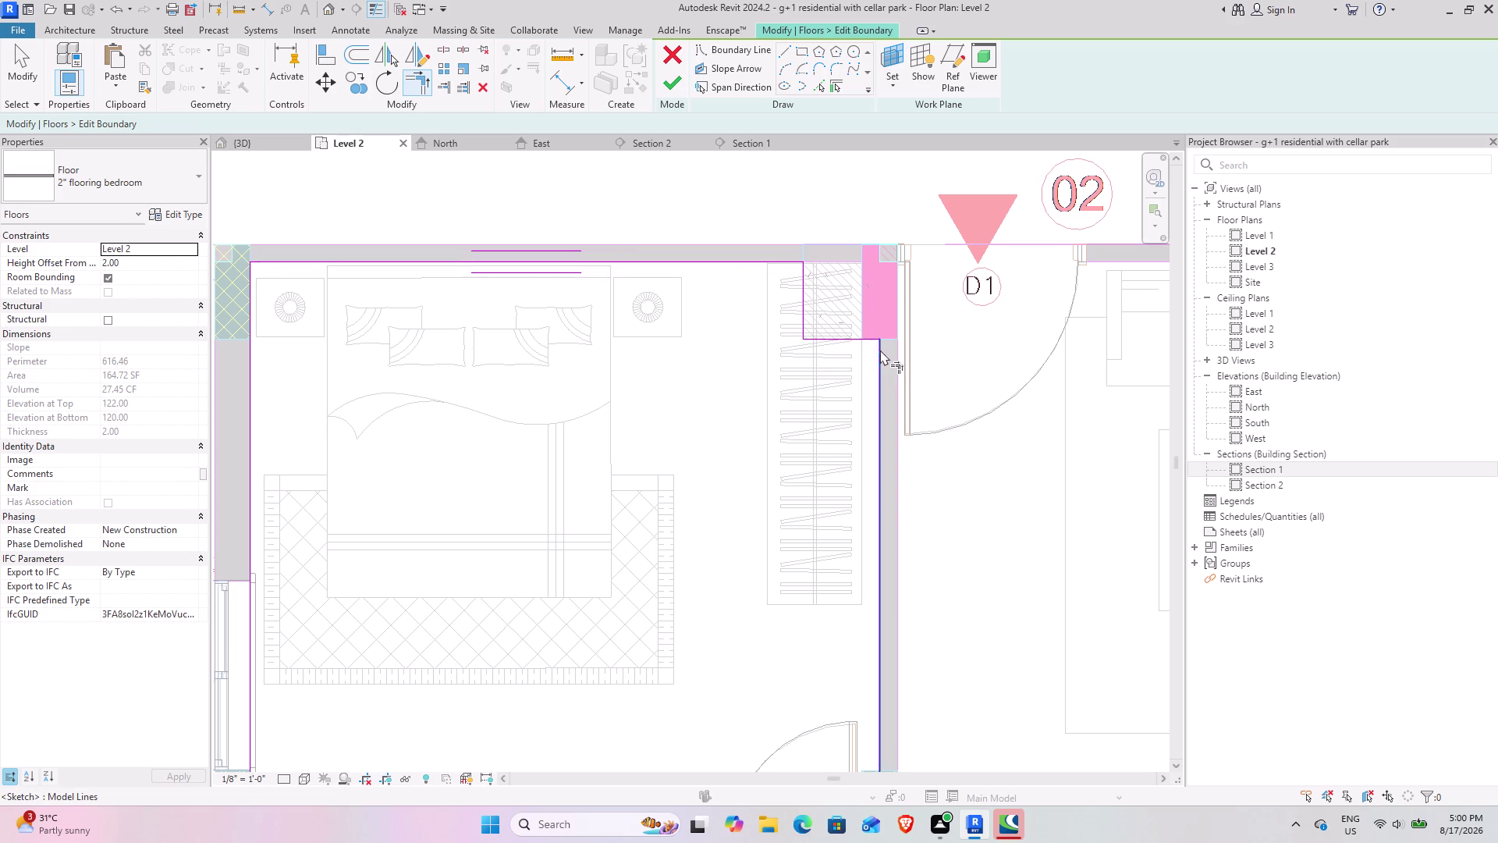
click(675, 83)
scroll(down, 3)
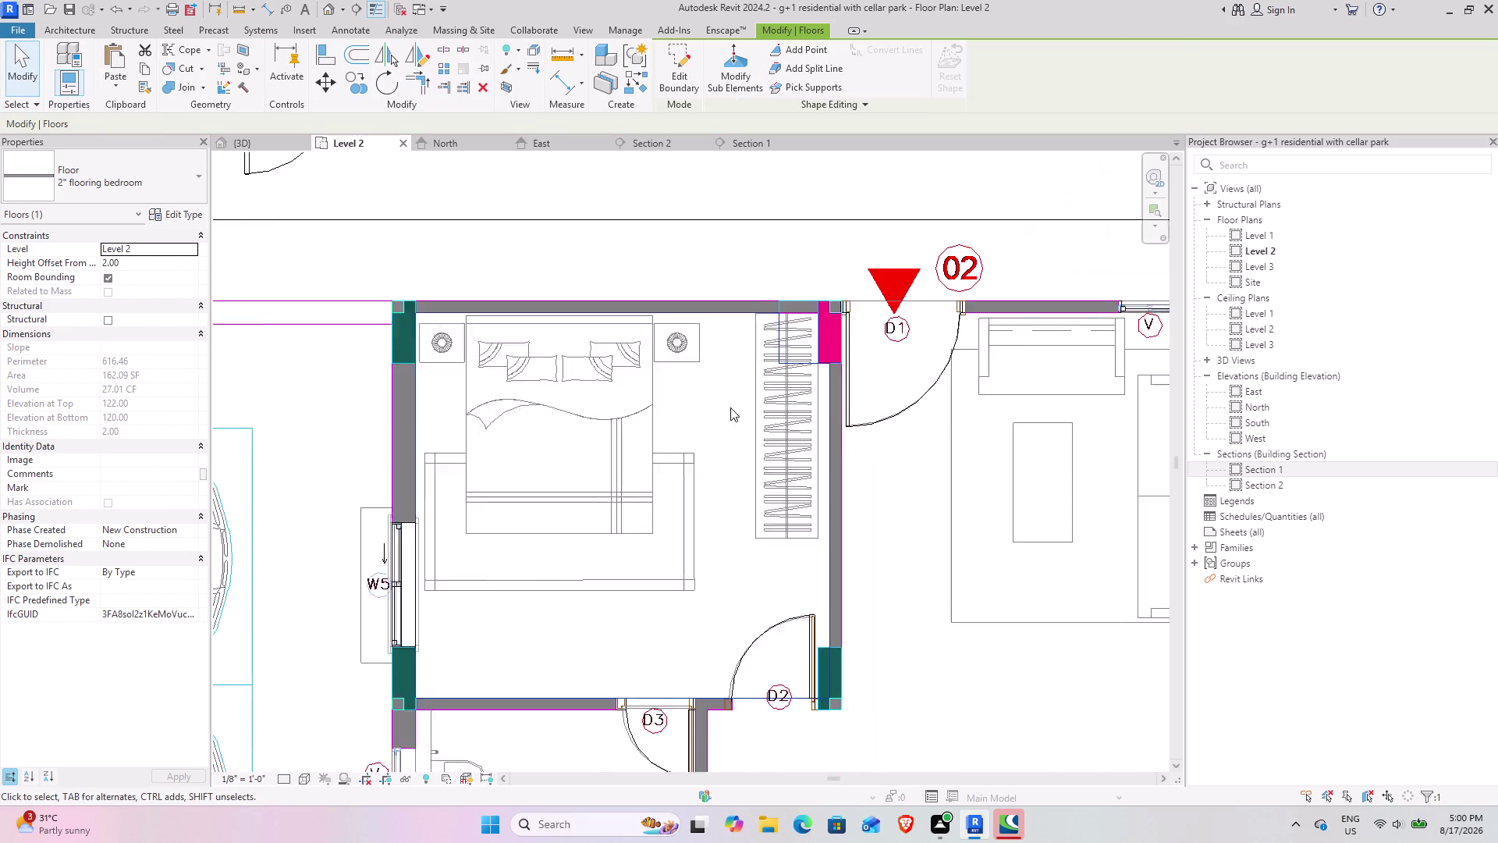
Reopen the bedroom floor's boundary sketch around the D2 door opening.
middle_drag(717, 406, 730, 312)
scroll(up, 3)
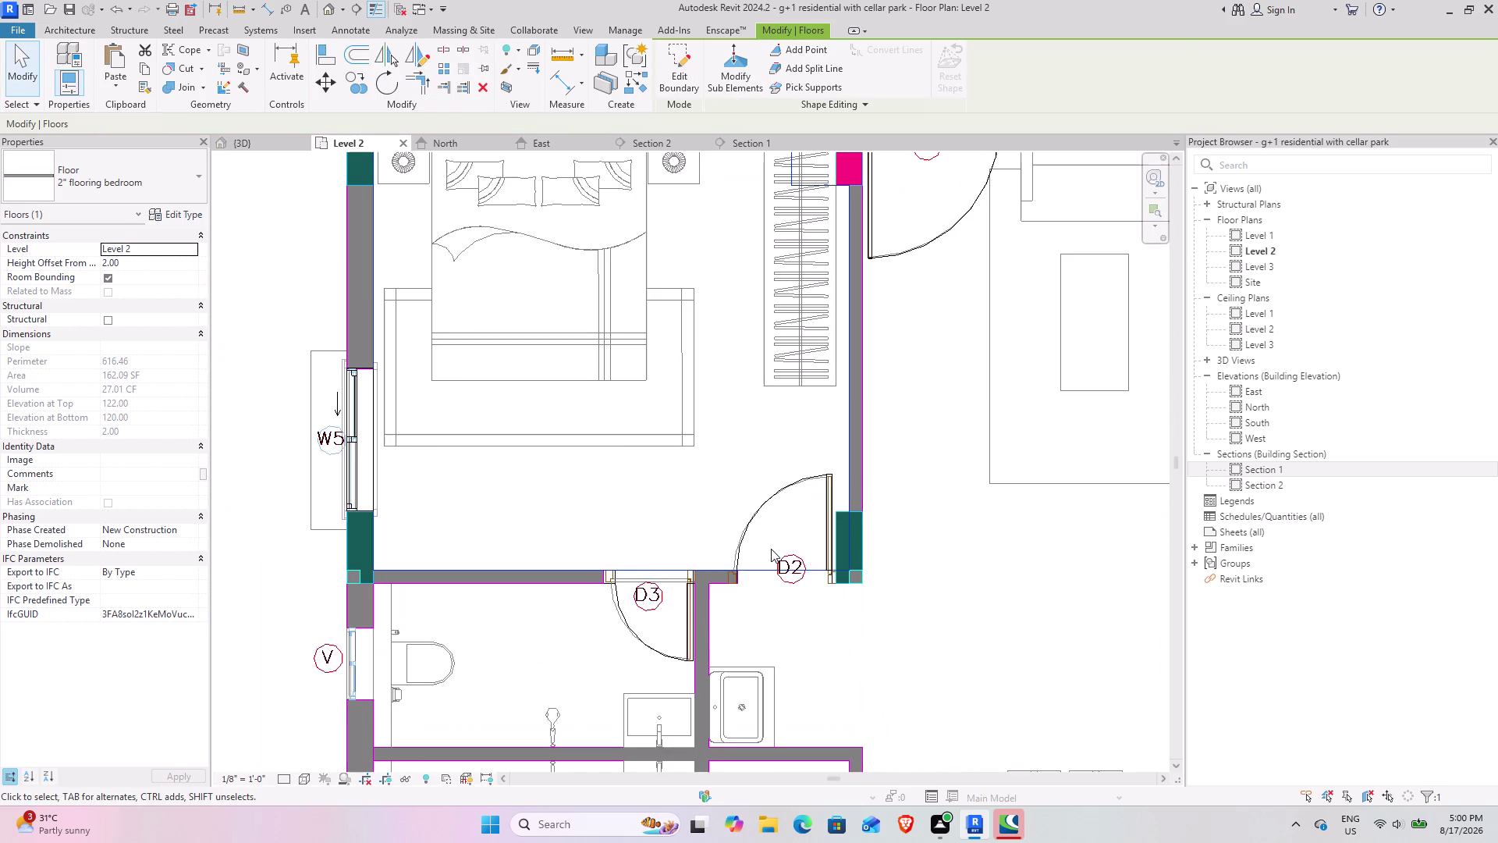
scroll(up, 3)
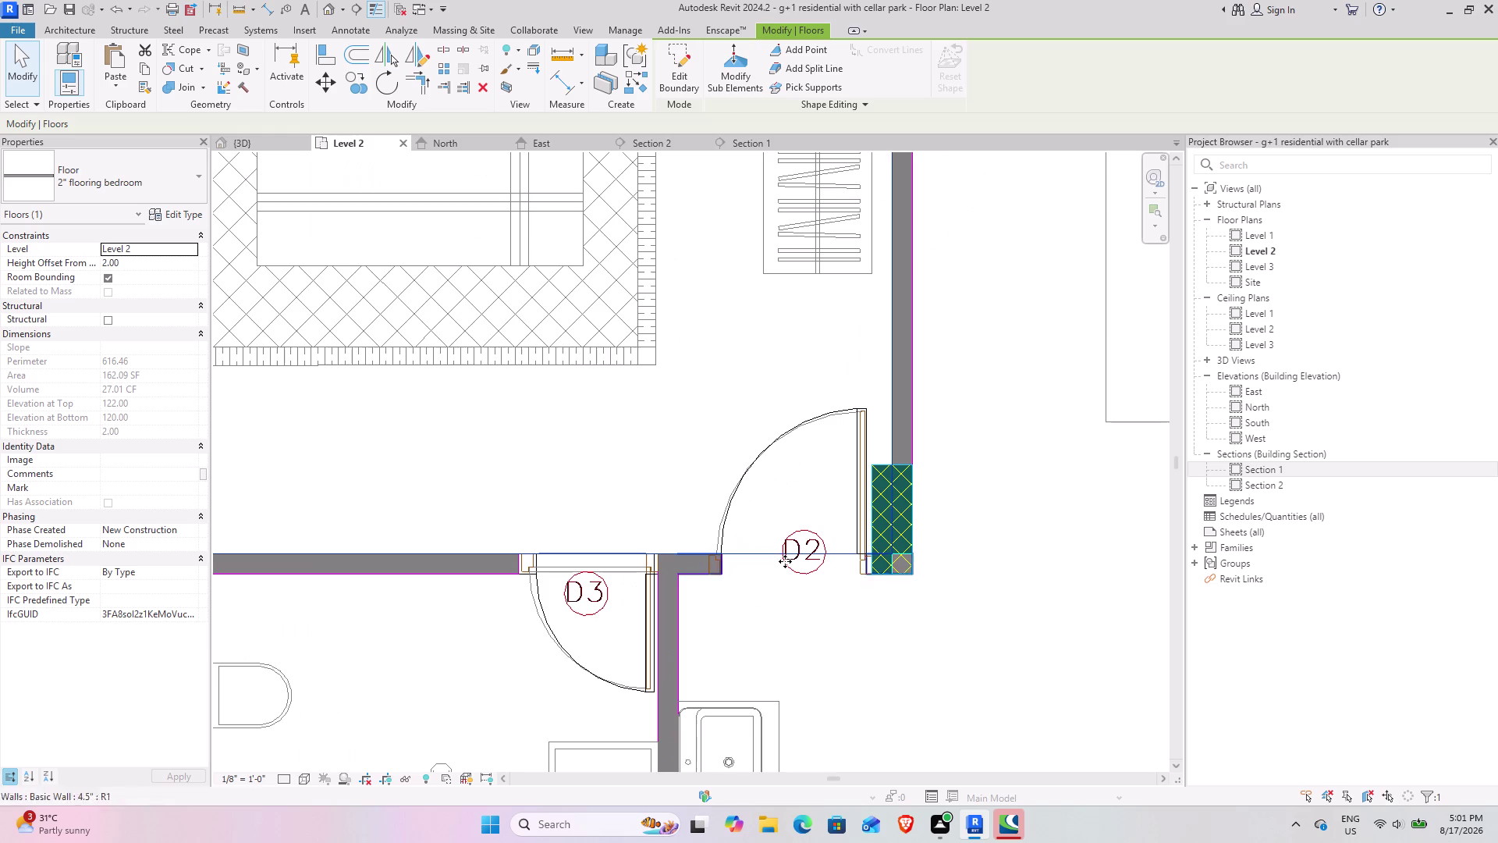
scroll(up, 3)
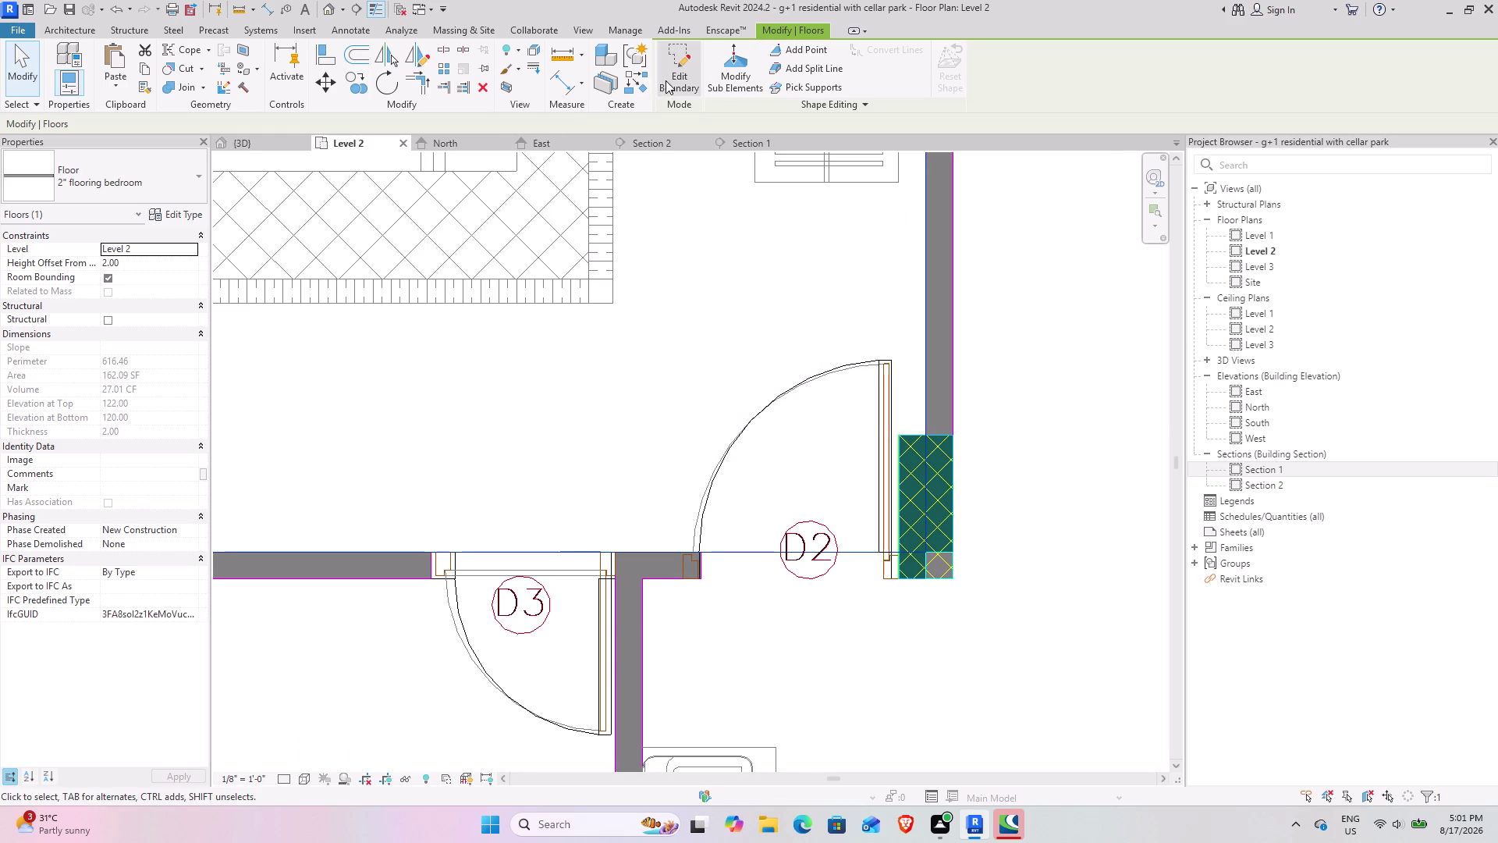
click(661, 548)
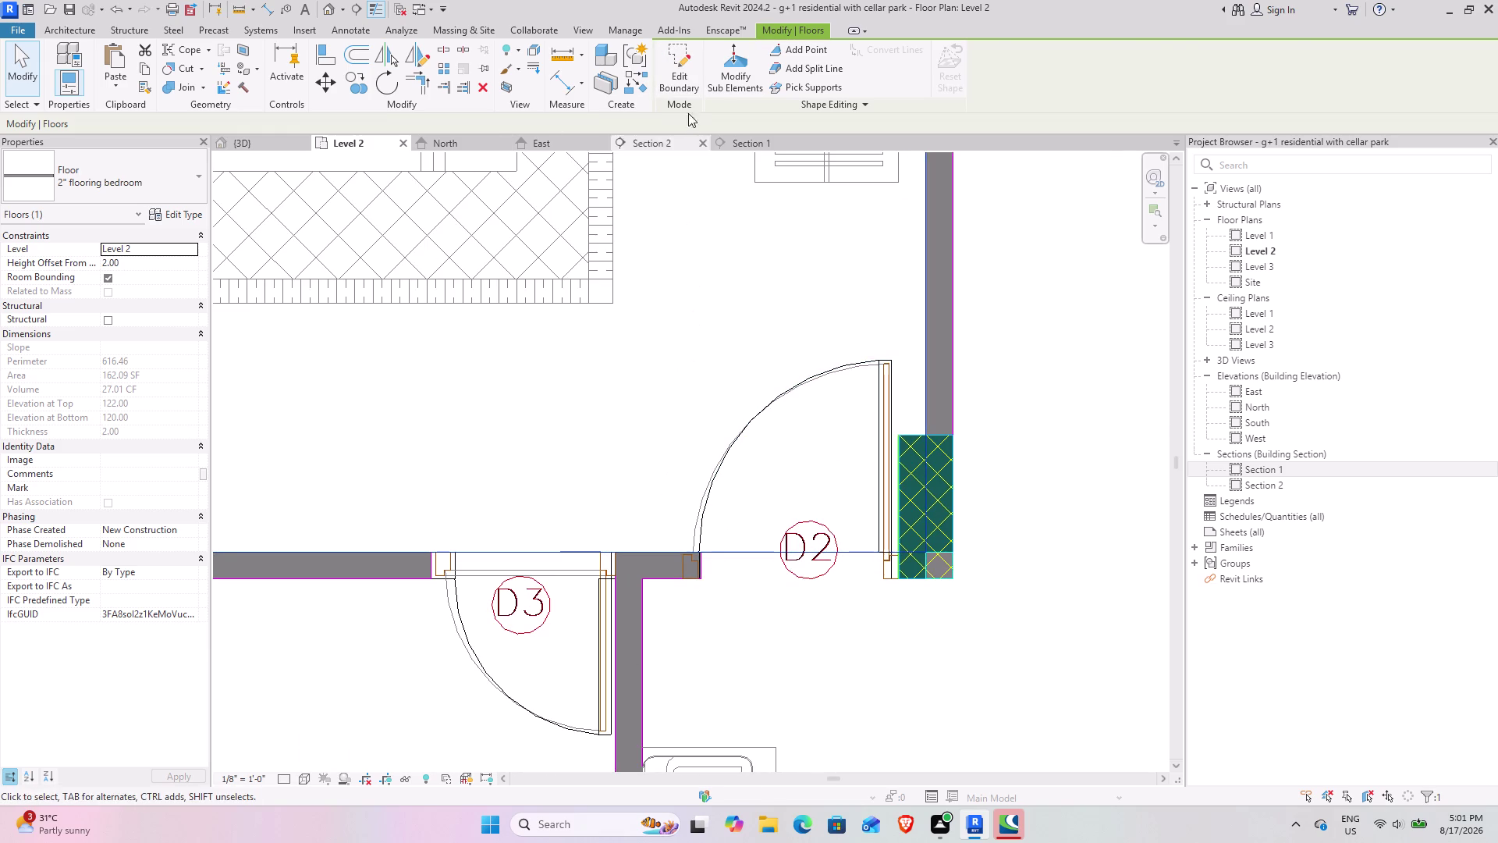
click(673, 73)
scroll(up, 3)
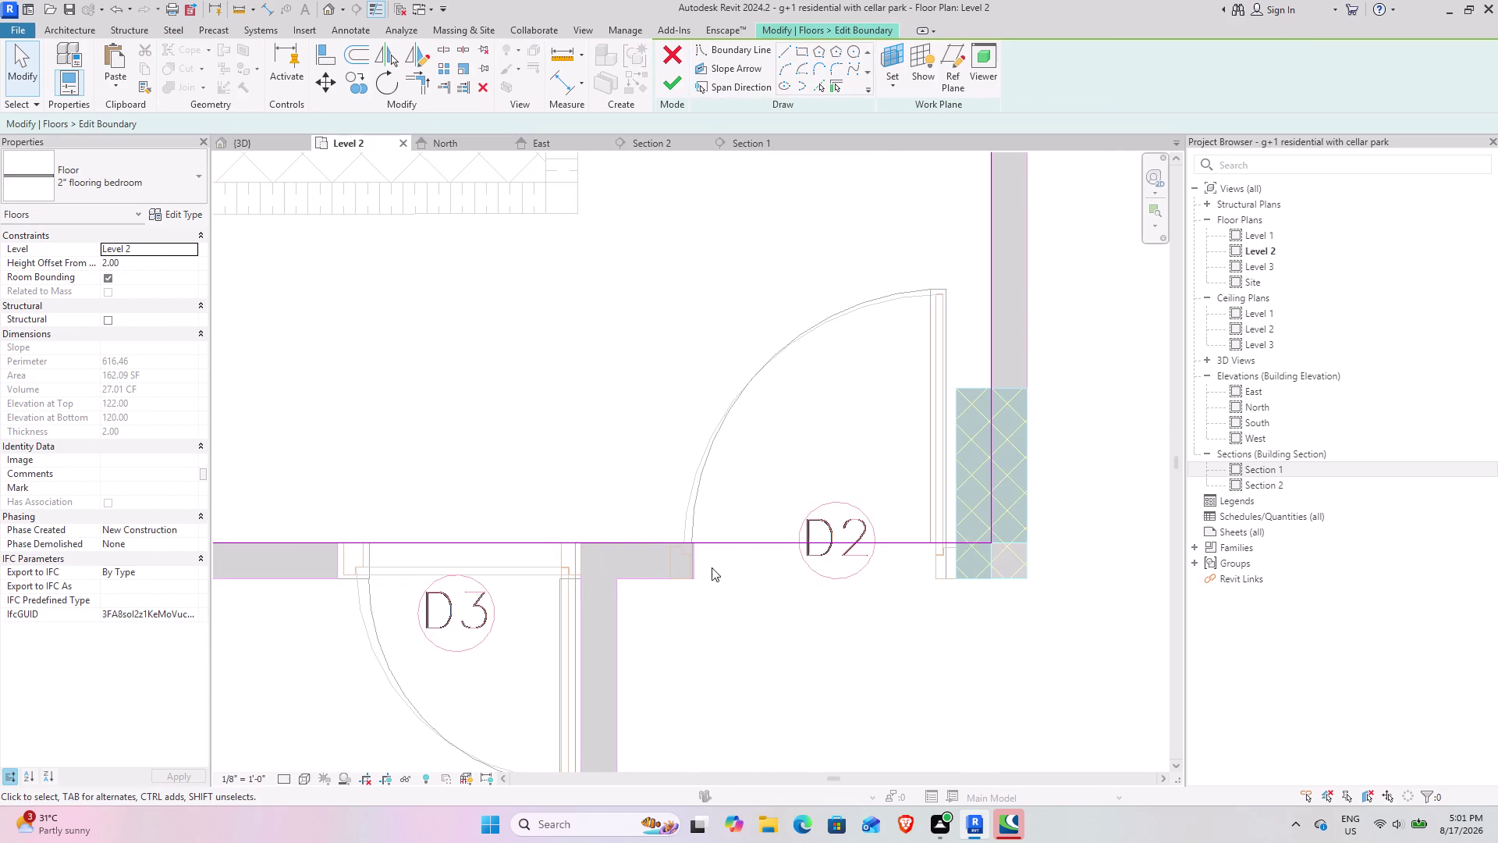
middle_drag(738, 538, 687, 494)
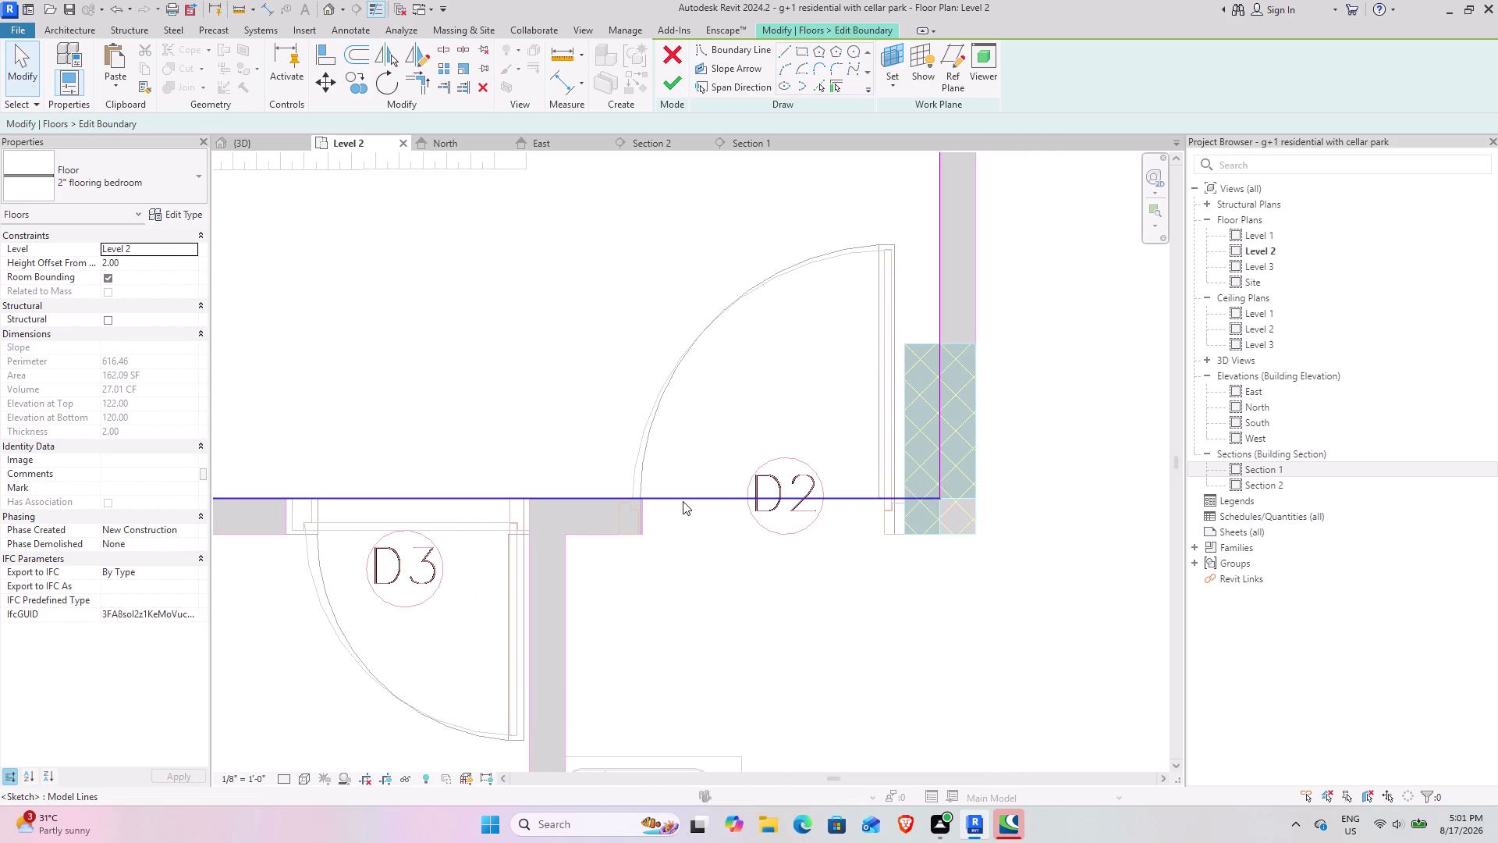
Draw a boundary line across the D2 opening, then cancel and undo it.
click(780, 53)
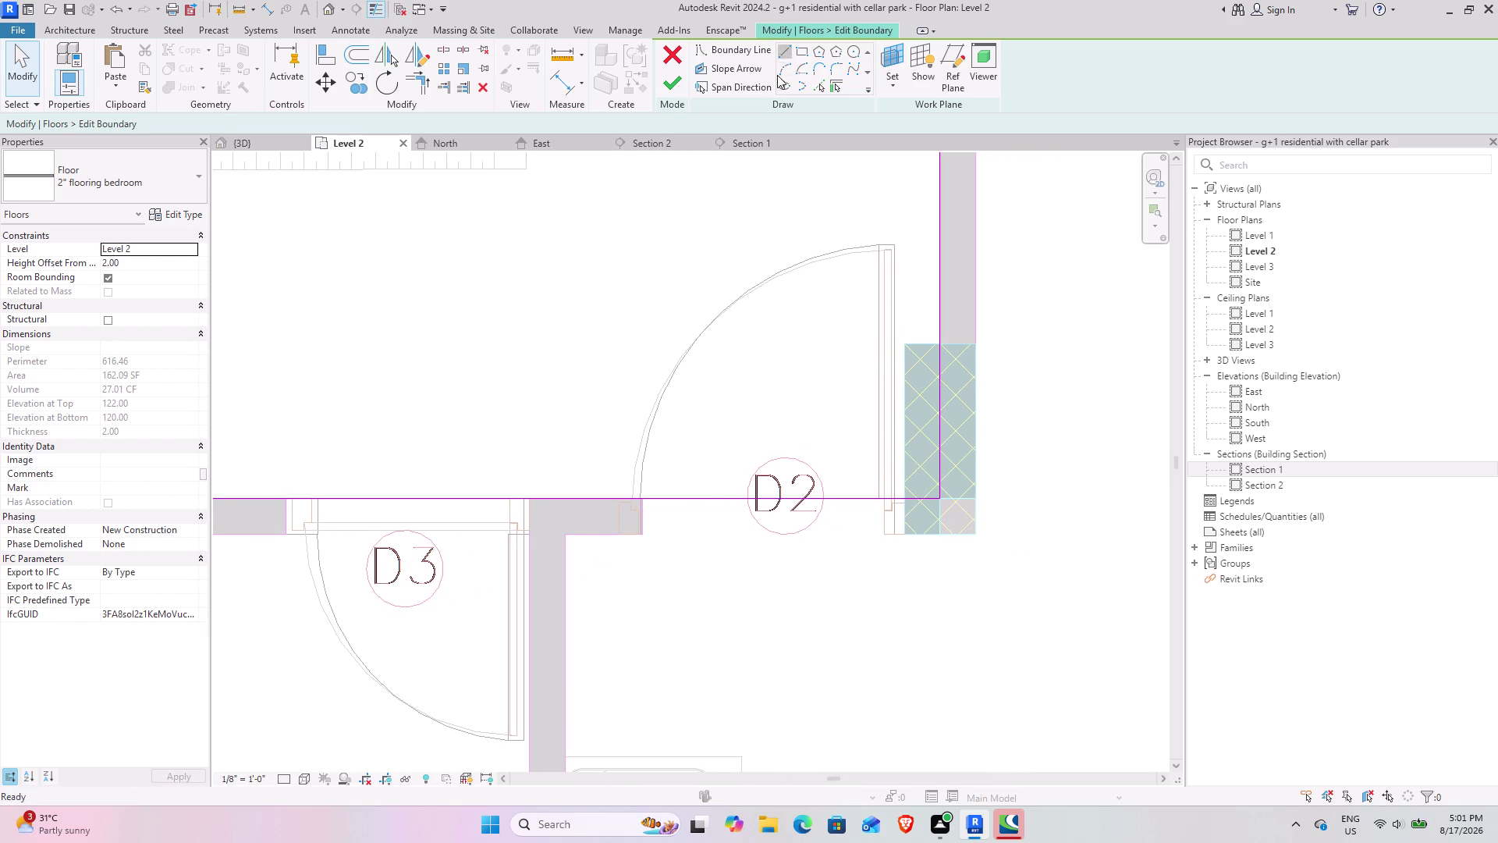
click(640, 496)
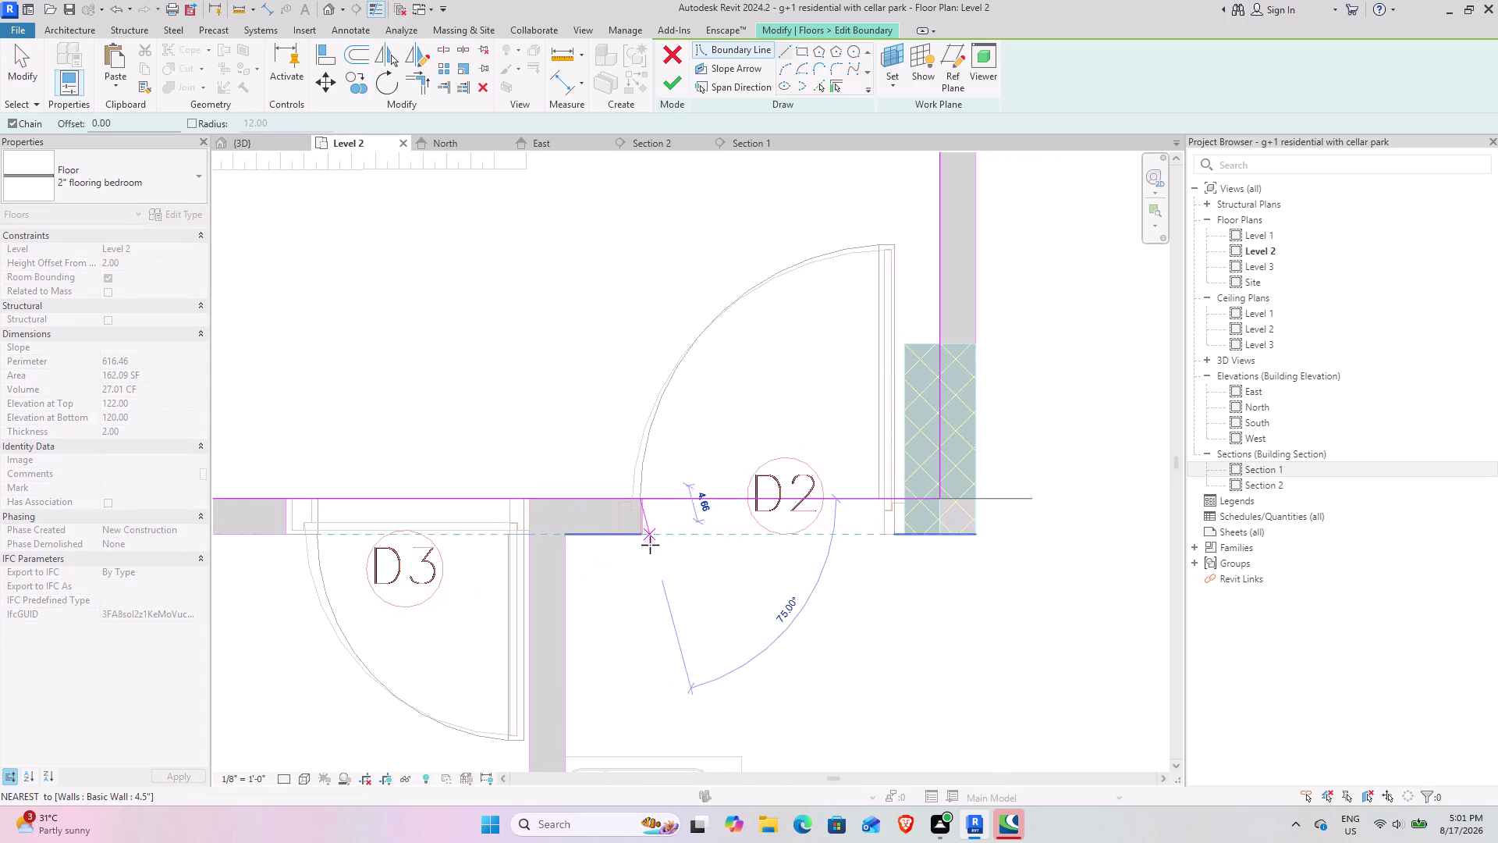
click(640, 533)
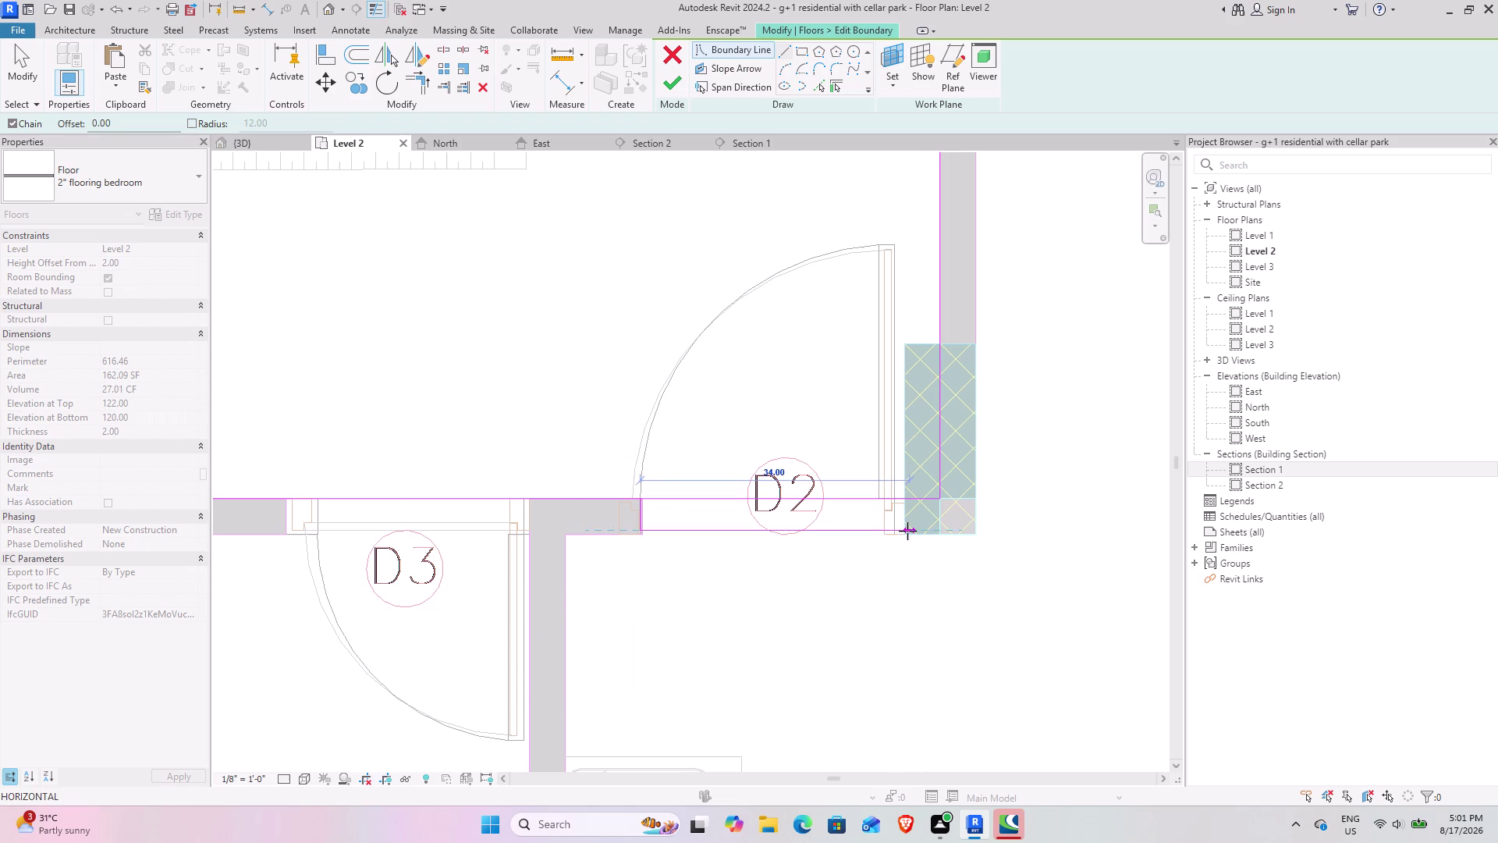
scroll(up, 3)
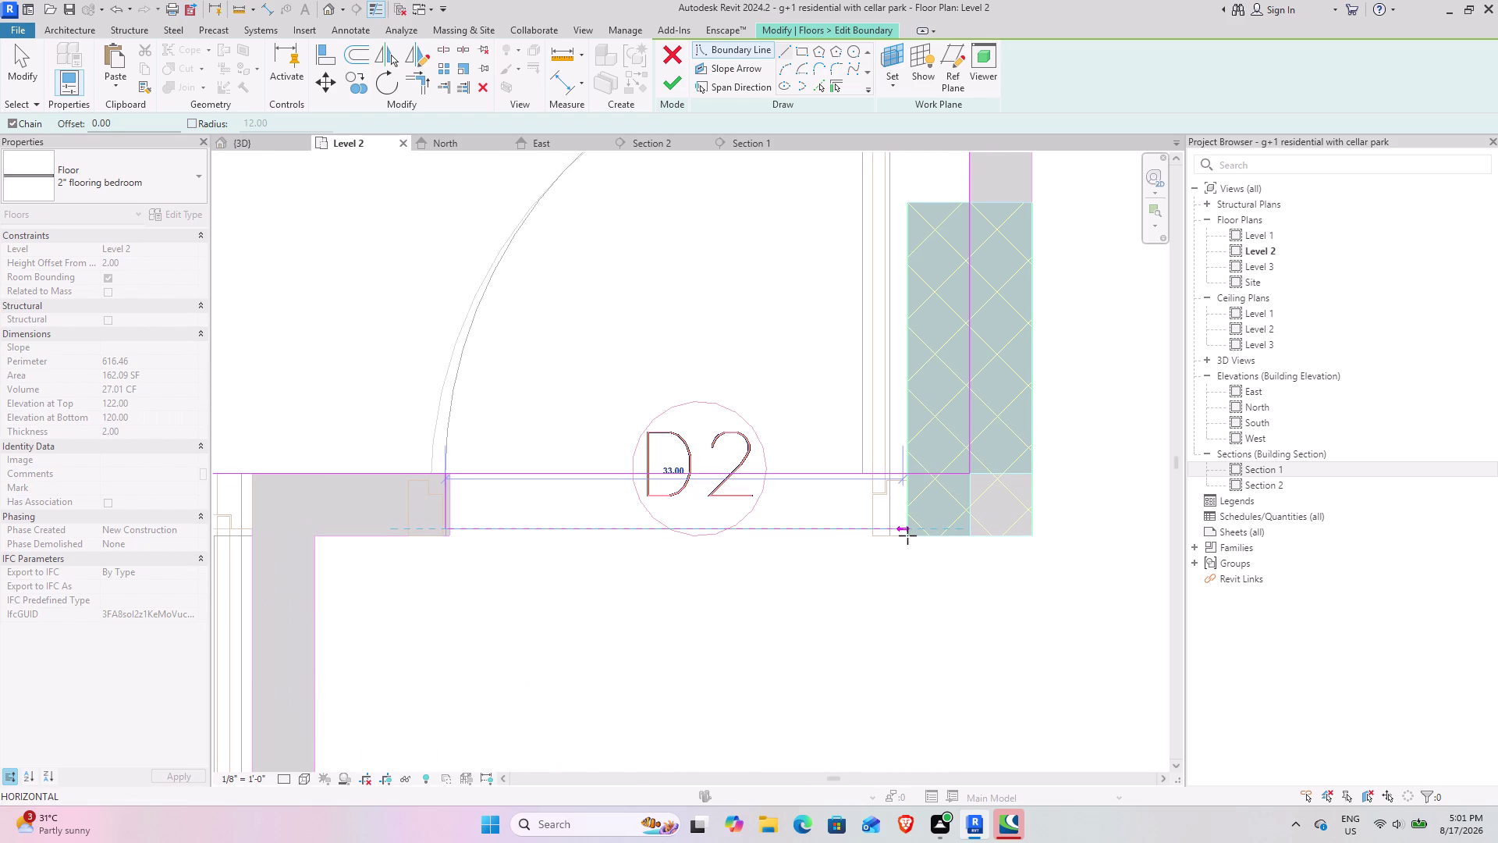
key(Escape)
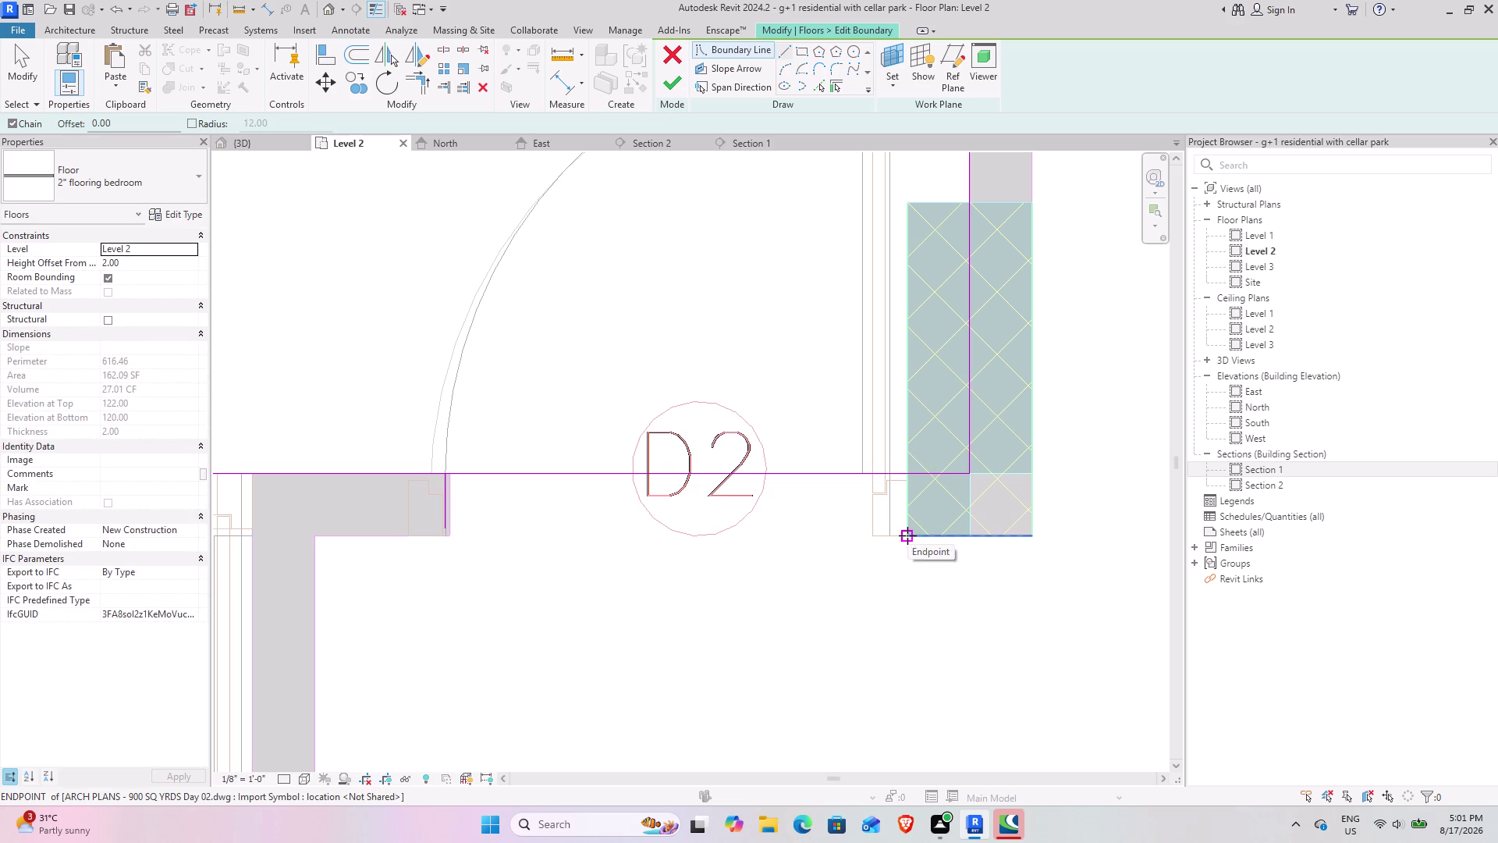
key(ctrl+z)
scroll(up, 3)
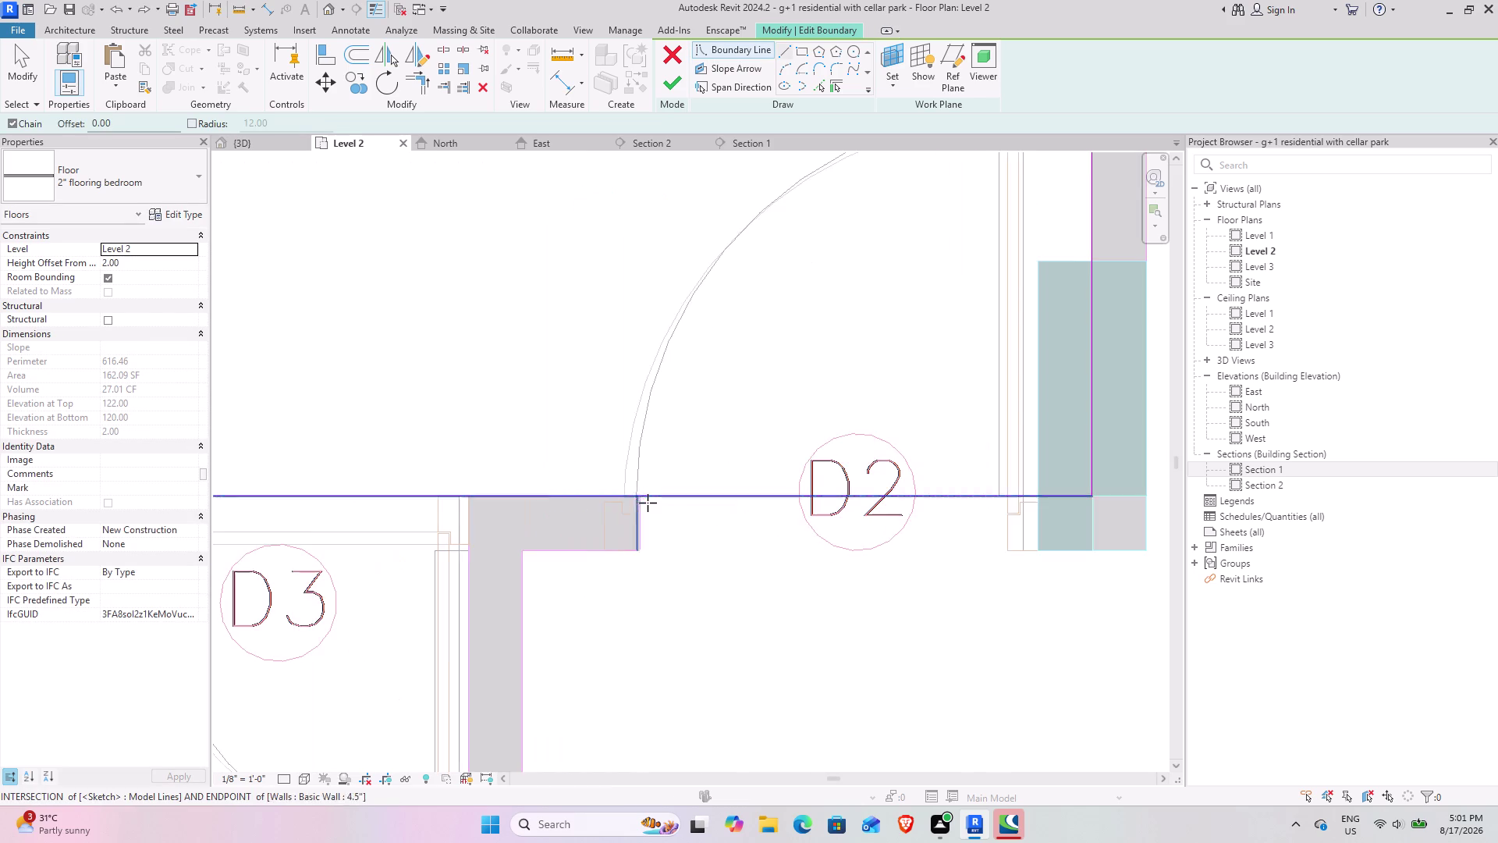
scroll(up, 3)
Draw boundary lines from the wall corner left of D2 across to the column edge.
middle_drag(698, 504, 659, 452)
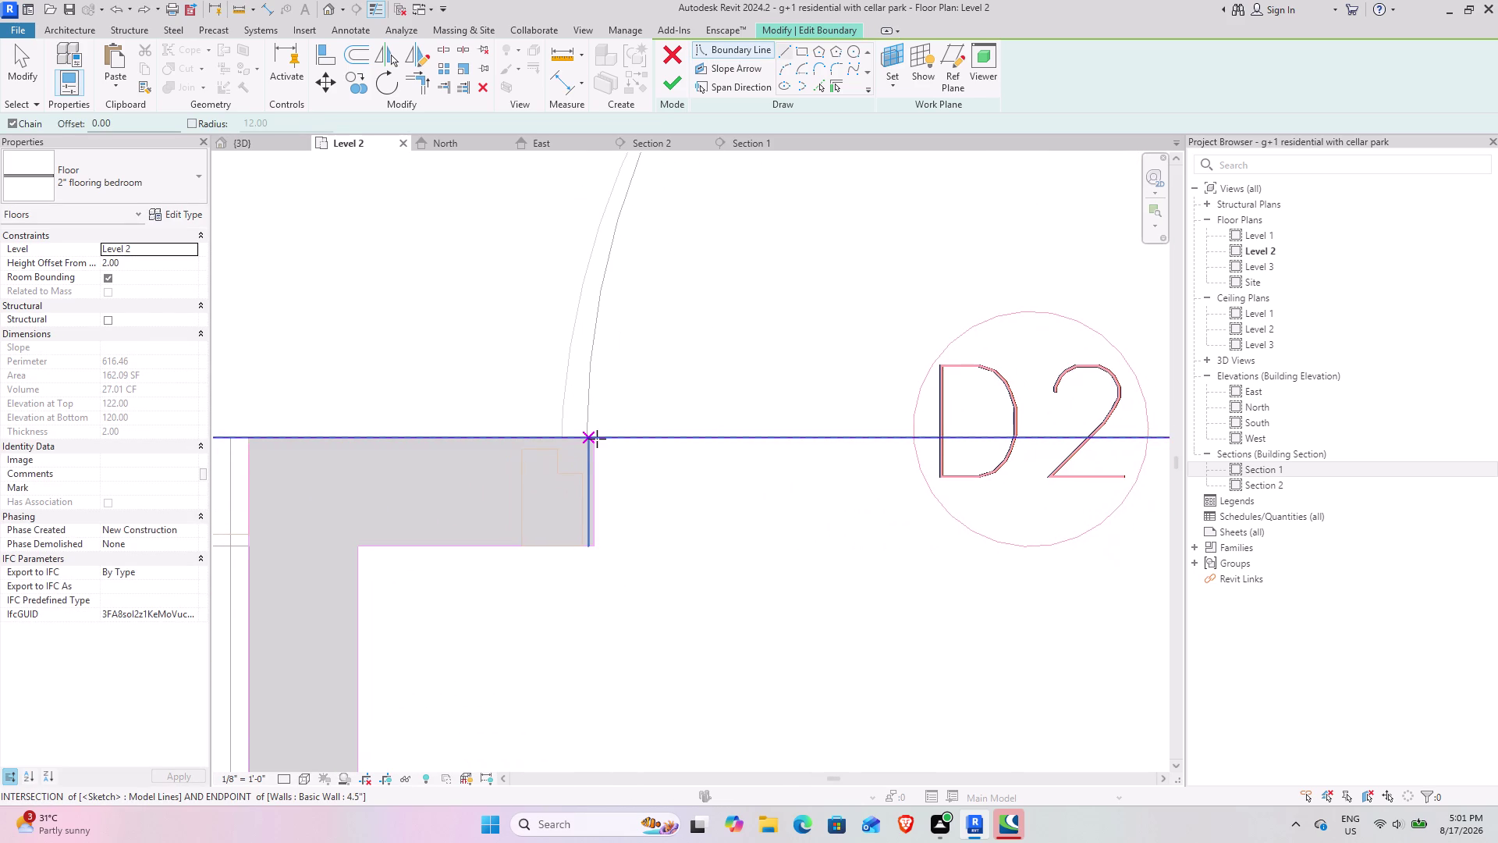
click(597, 438)
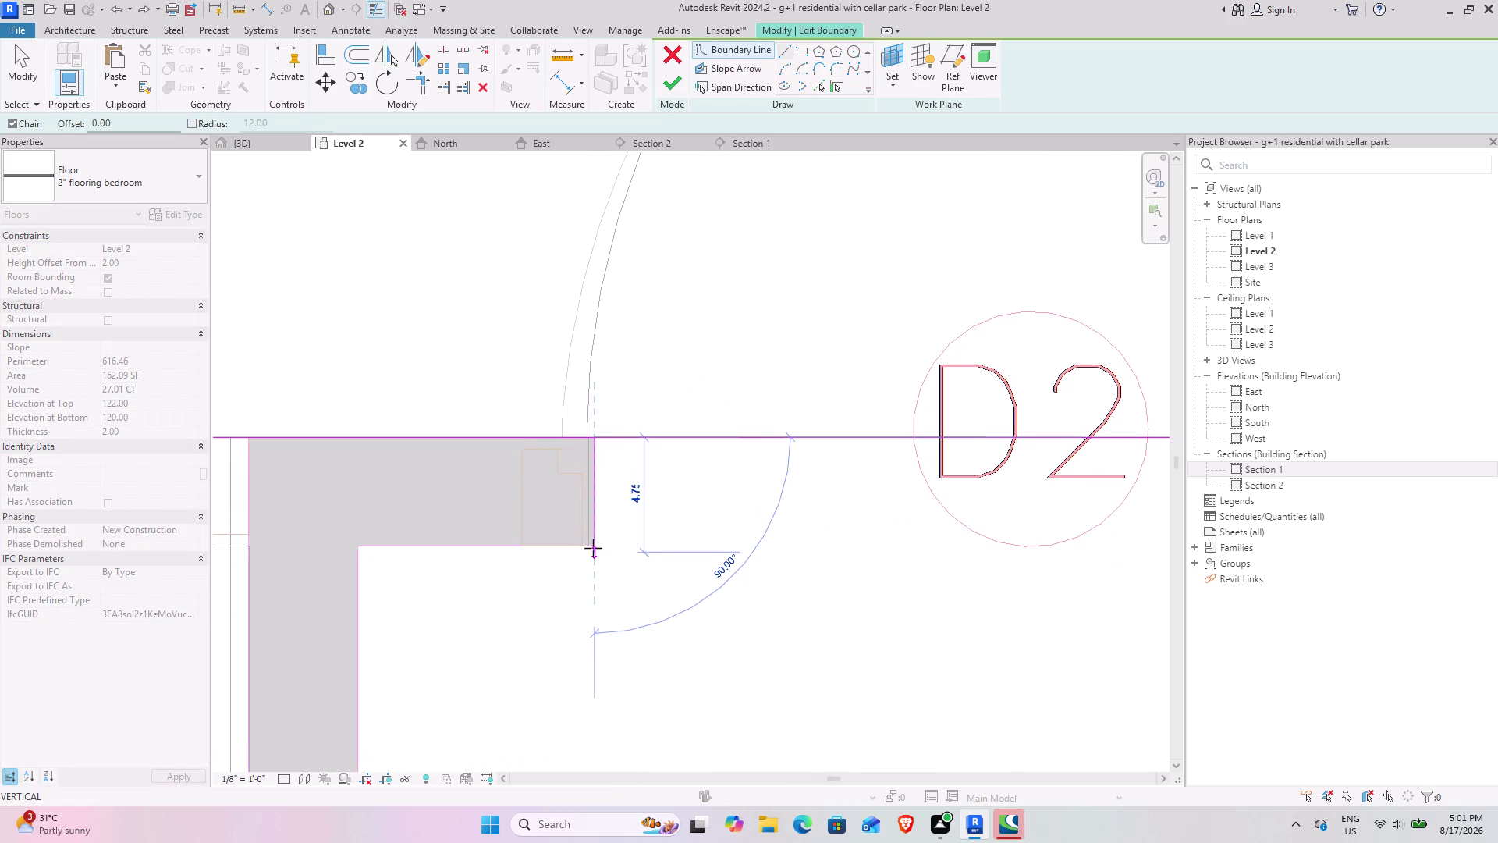
scroll(up, 3)
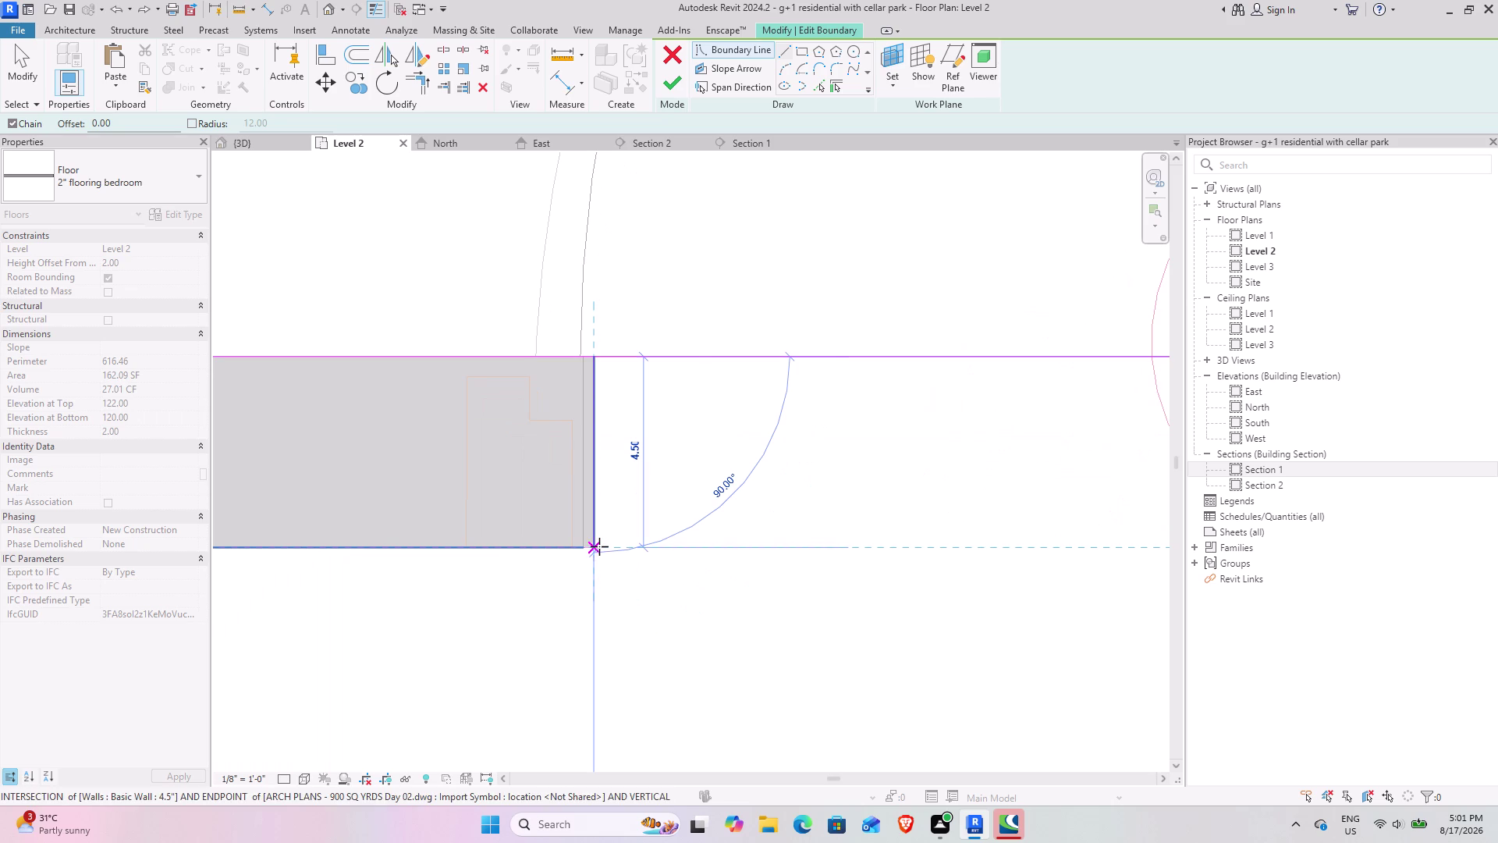
click(600, 546)
scroll(down, 3)
middle_drag(852, 534, 396, 533)
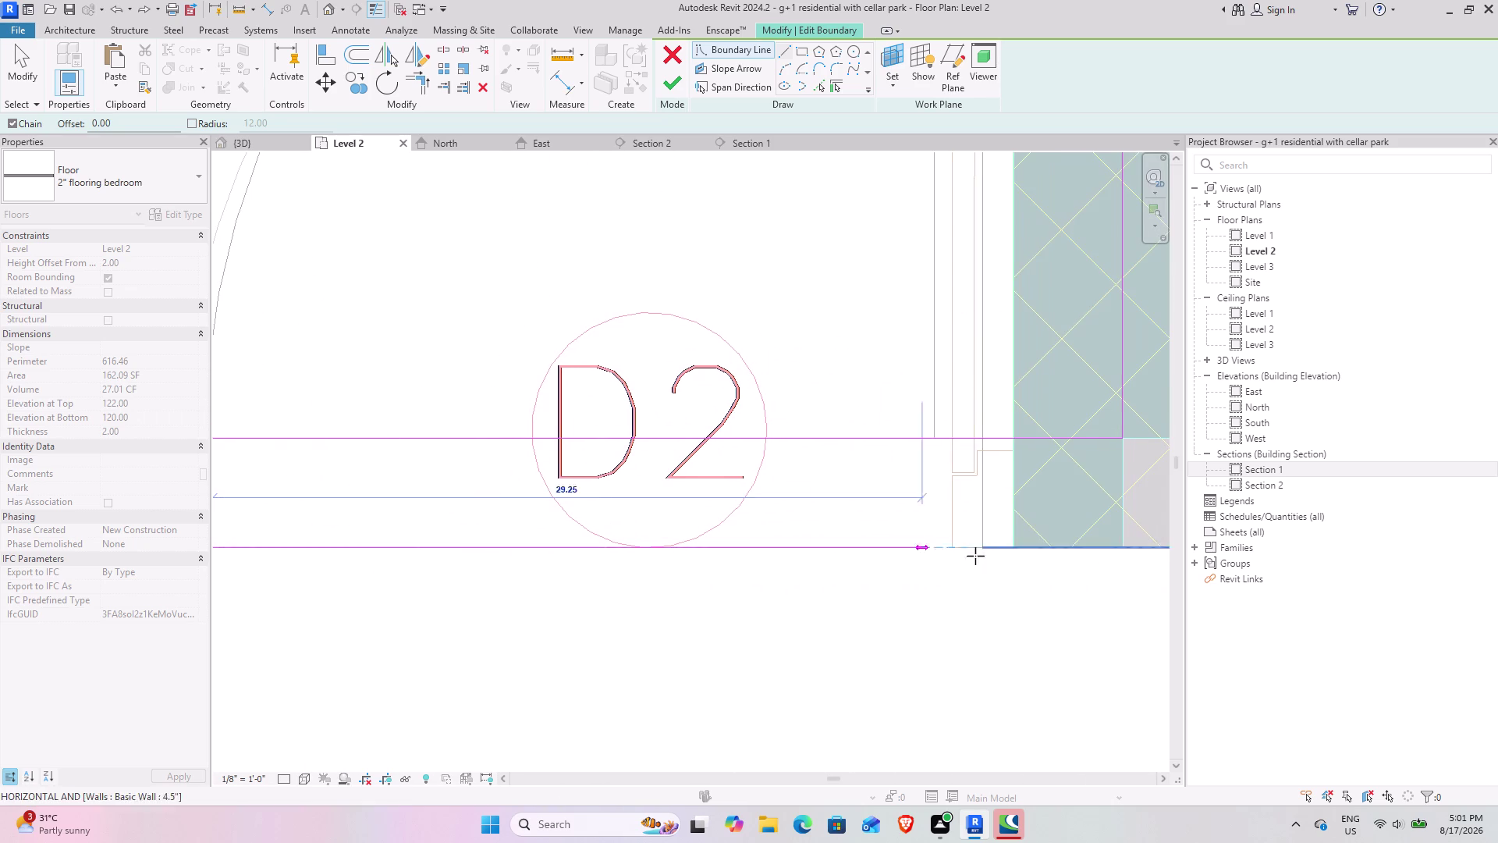
click(1016, 548)
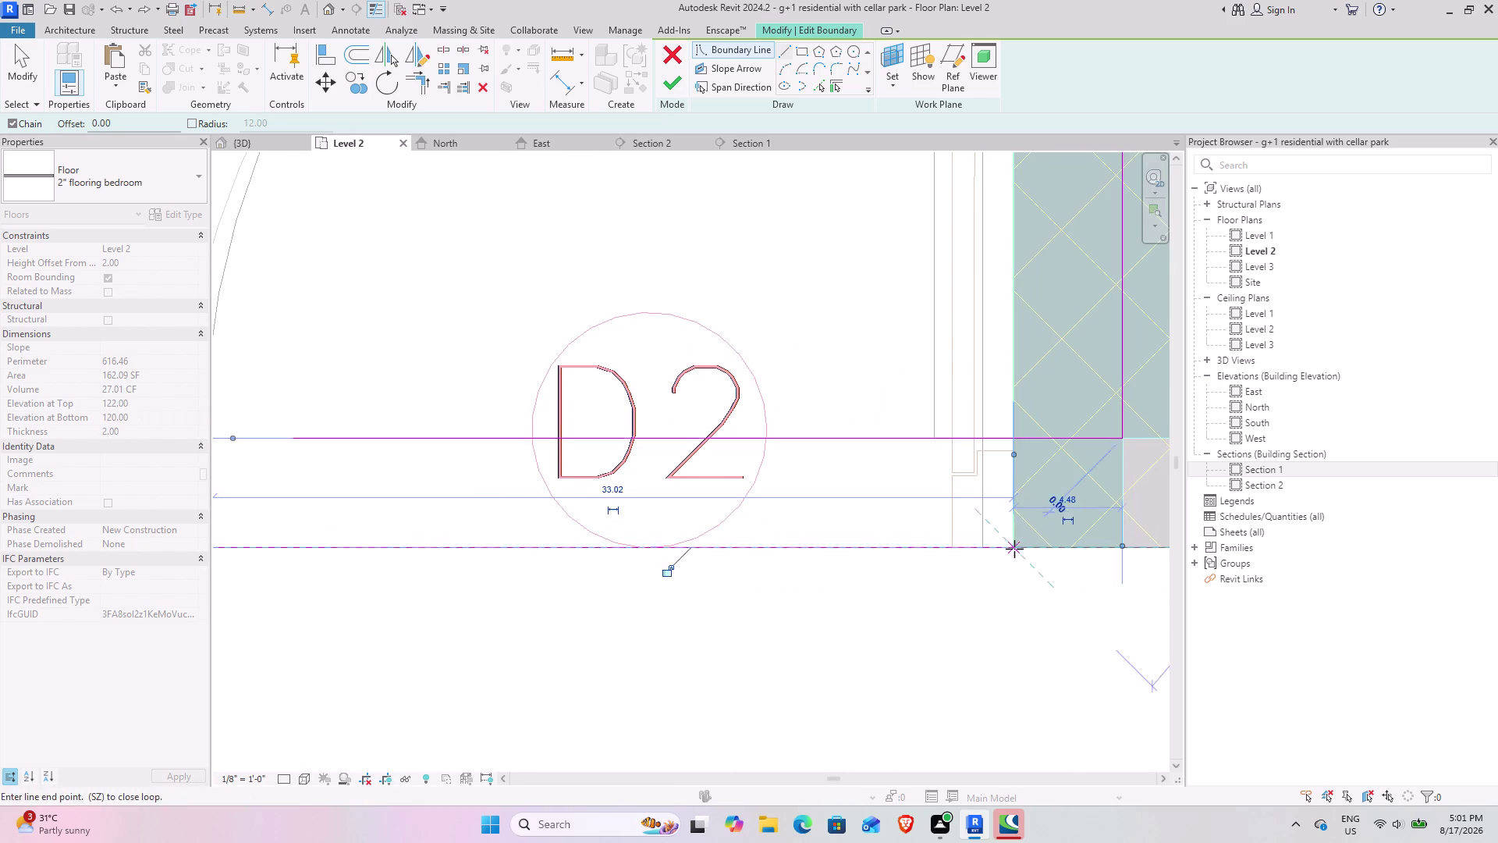
click(1013, 439)
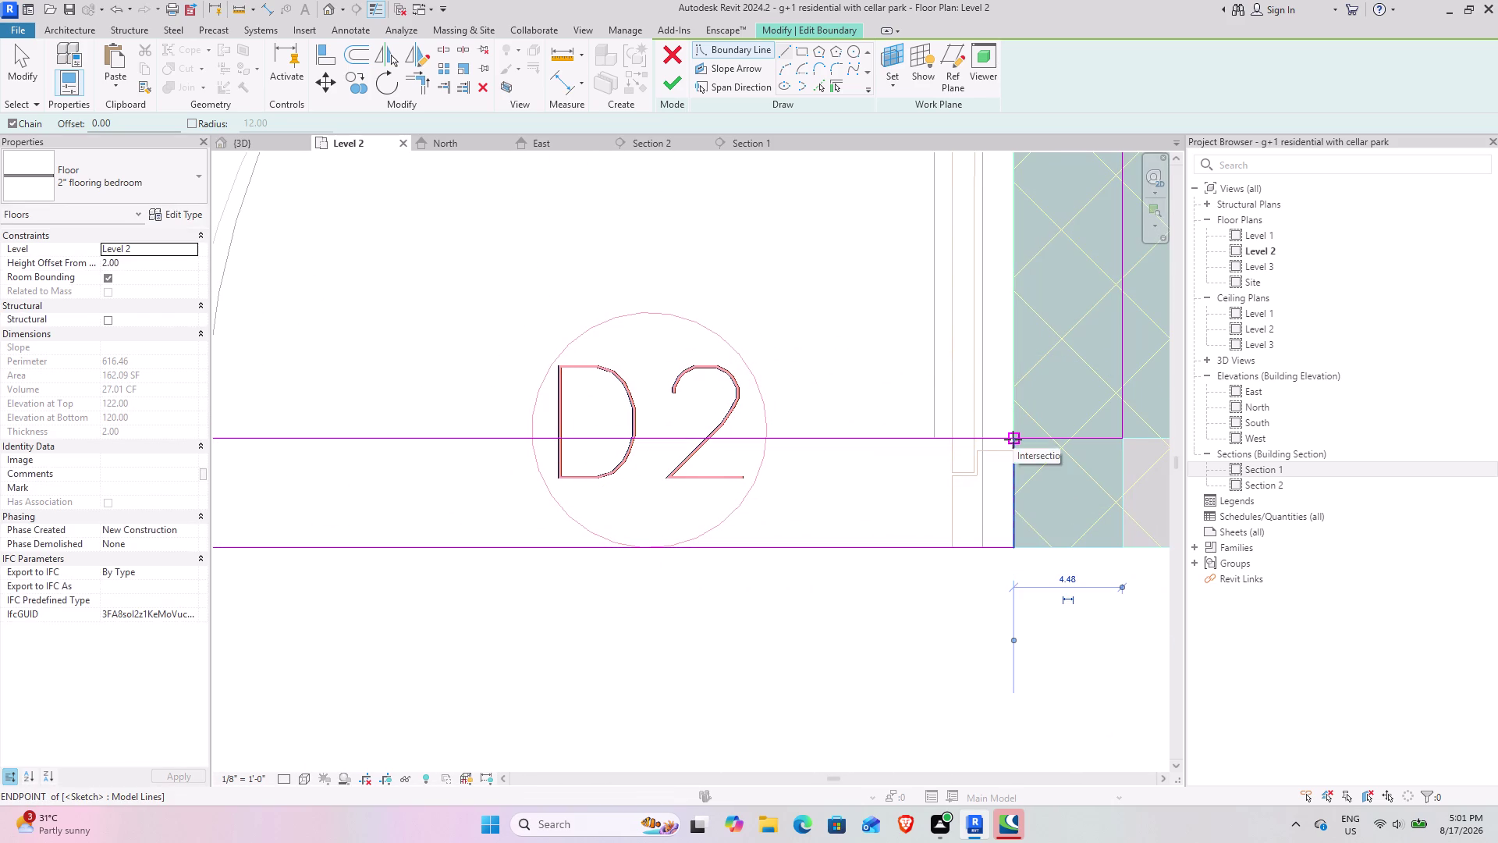
key(Escape)
Try trimming the new lines at the column, dismiss the joining error, and undo.
click(403, 87)
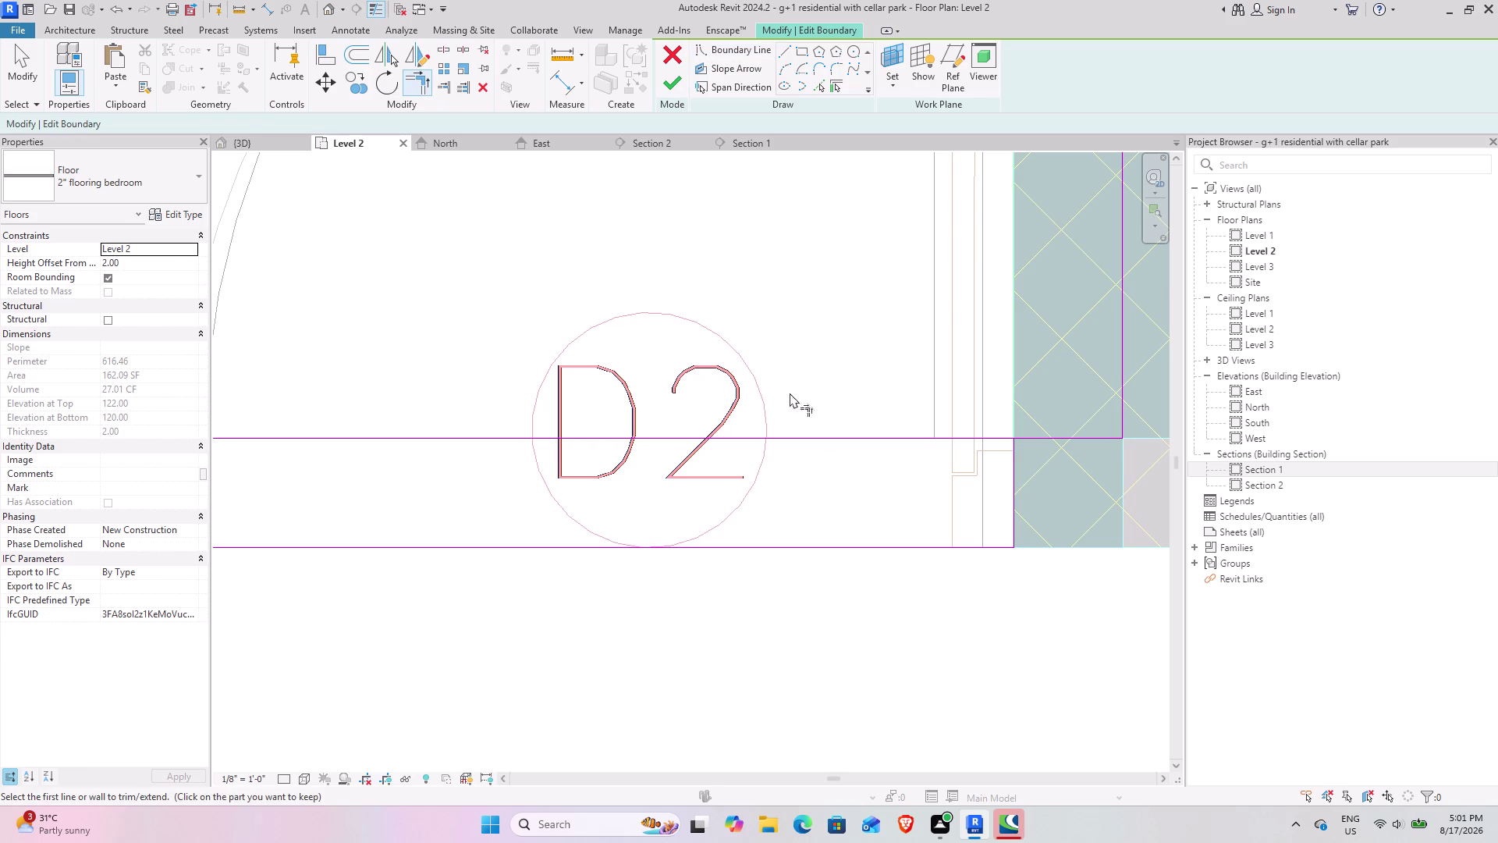
click(1013, 468)
click(1040, 434)
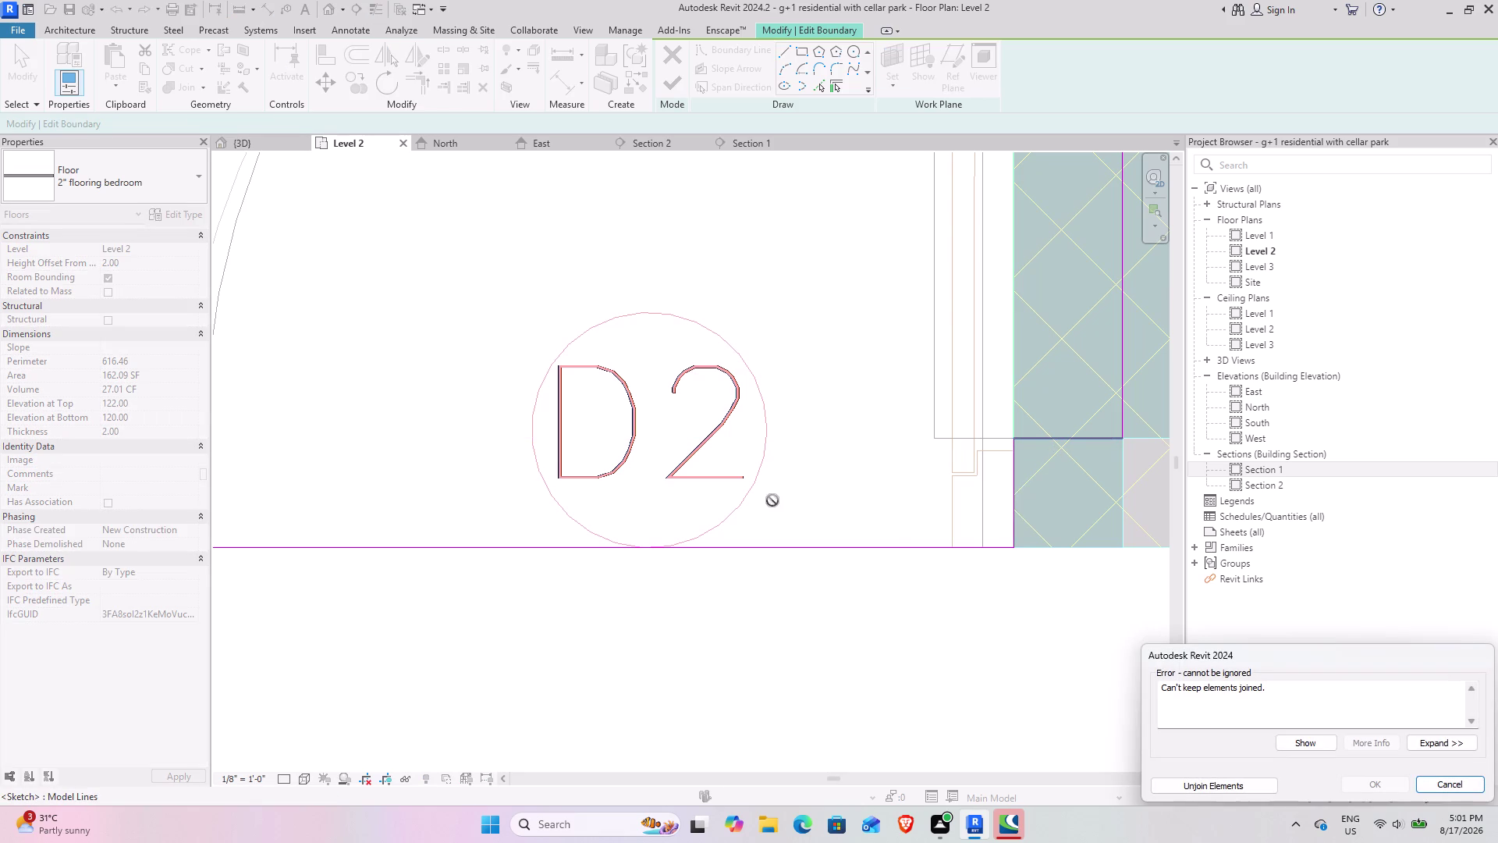
click(1246, 785)
middle_drag(755, 586, 757, 586)
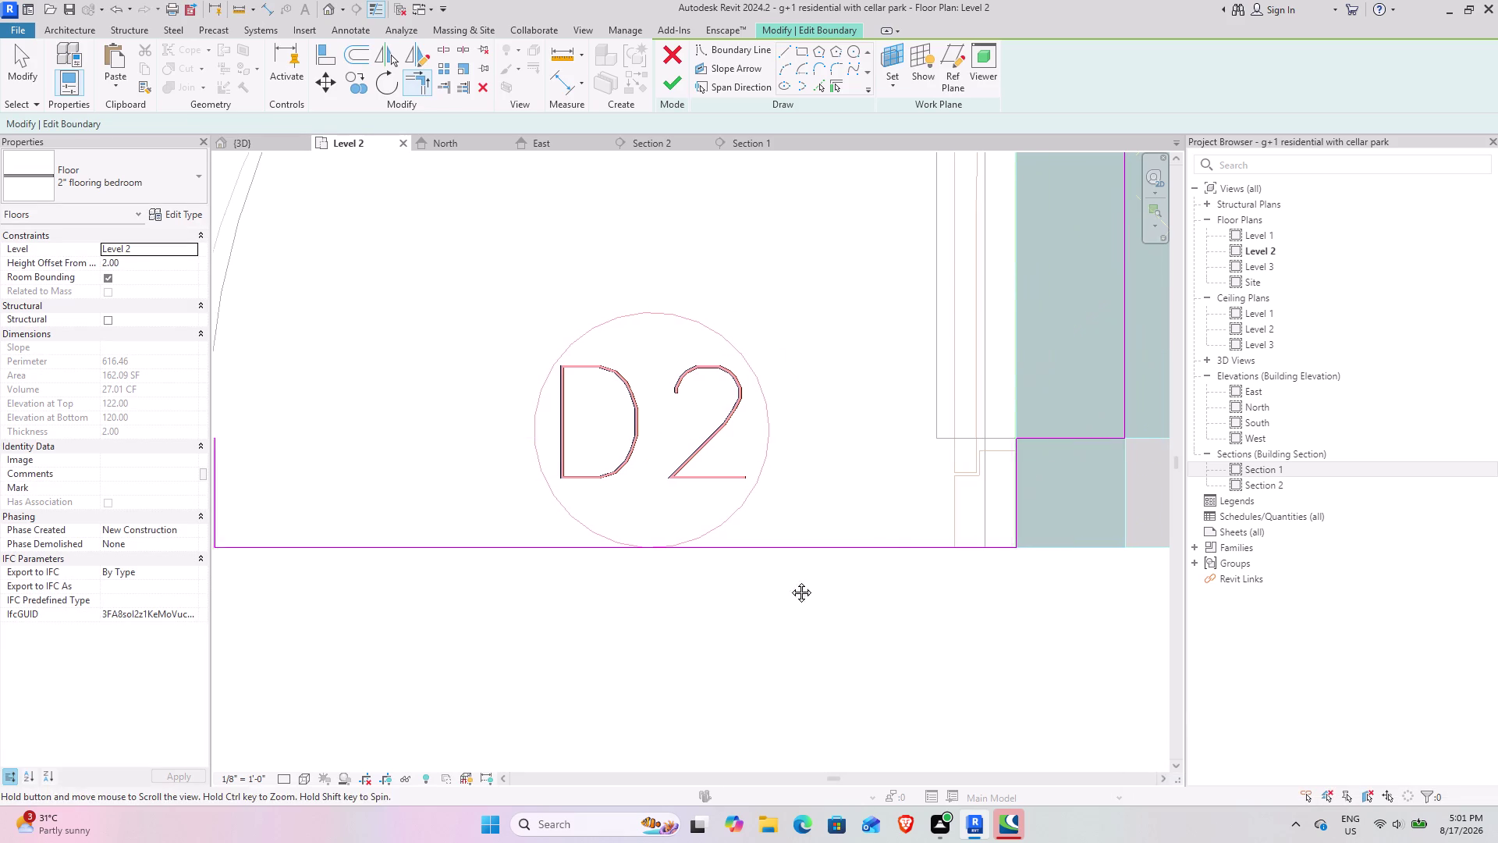
middle_drag(758, 586, 1037, 538)
scroll(down, 3)
middle_drag(802, 455, 968, 566)
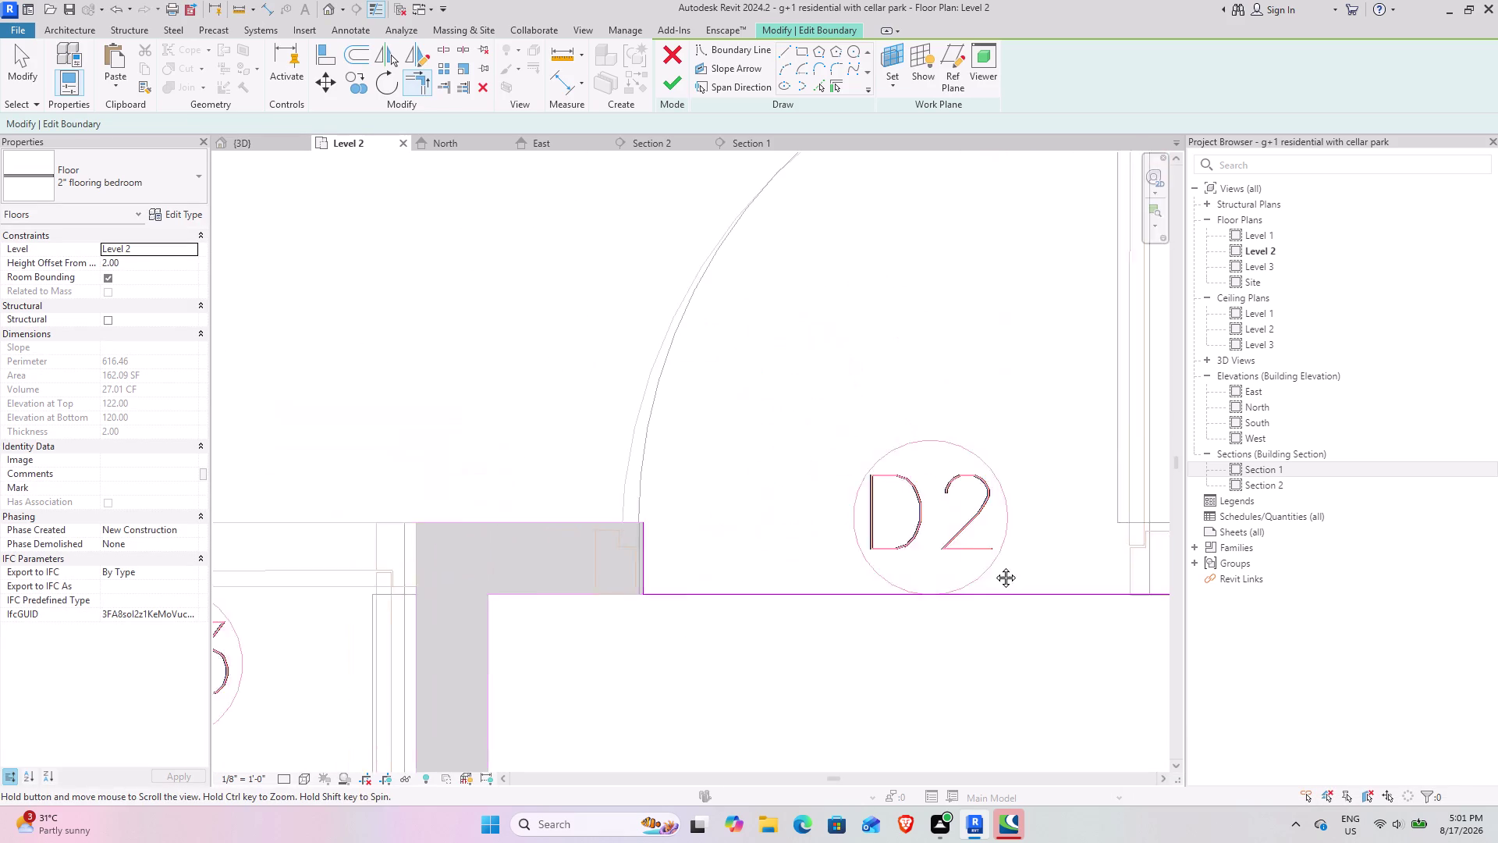
middle_drag(969, 565, 998, 566)
scroll(down, 3)
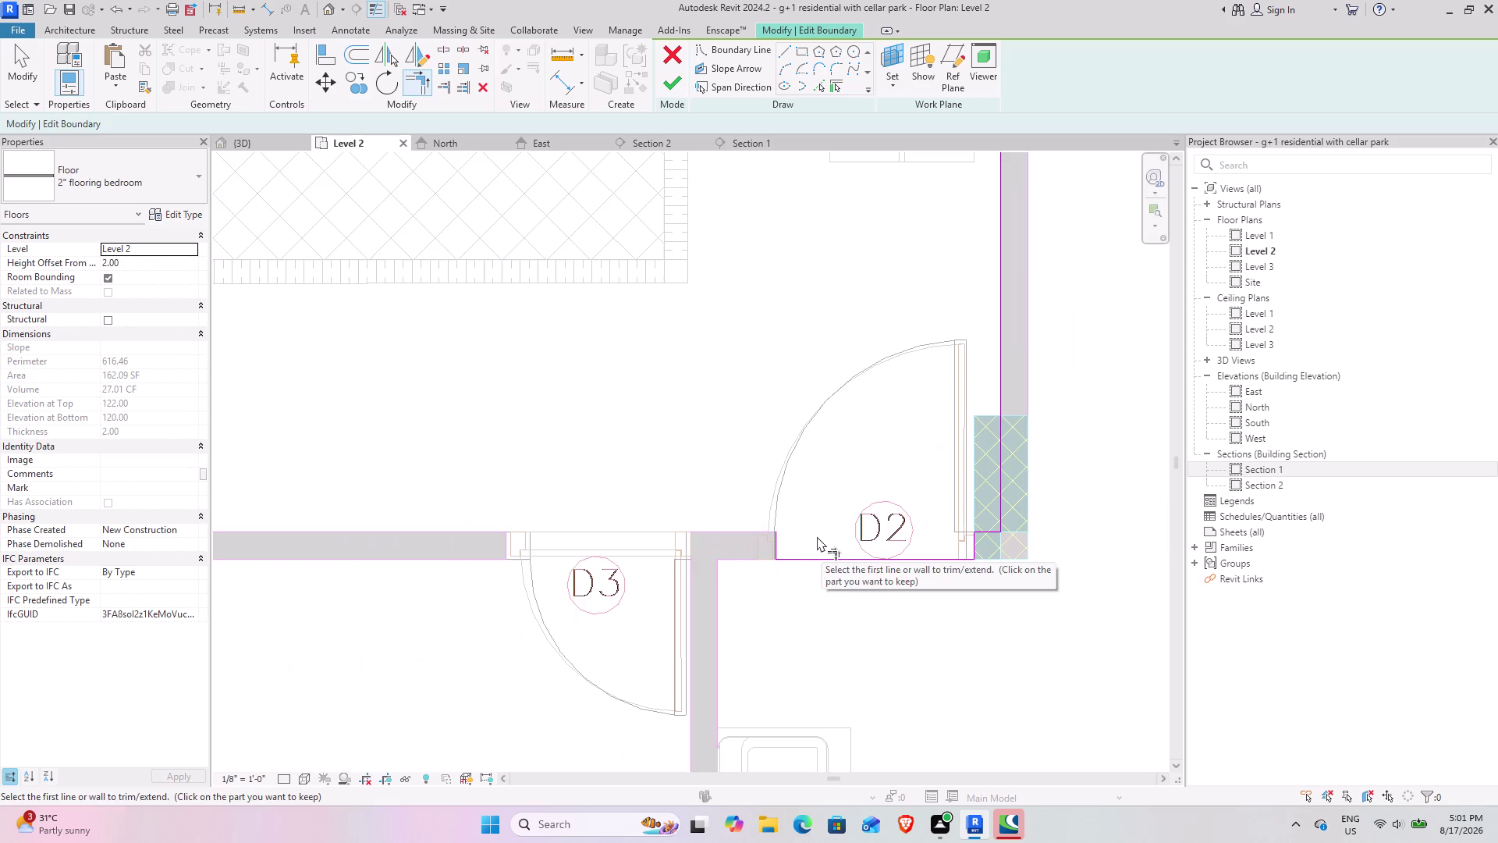
key(ctrl+z)
scroll(down, 3)
middle_drag(791, 492, 847, 494)
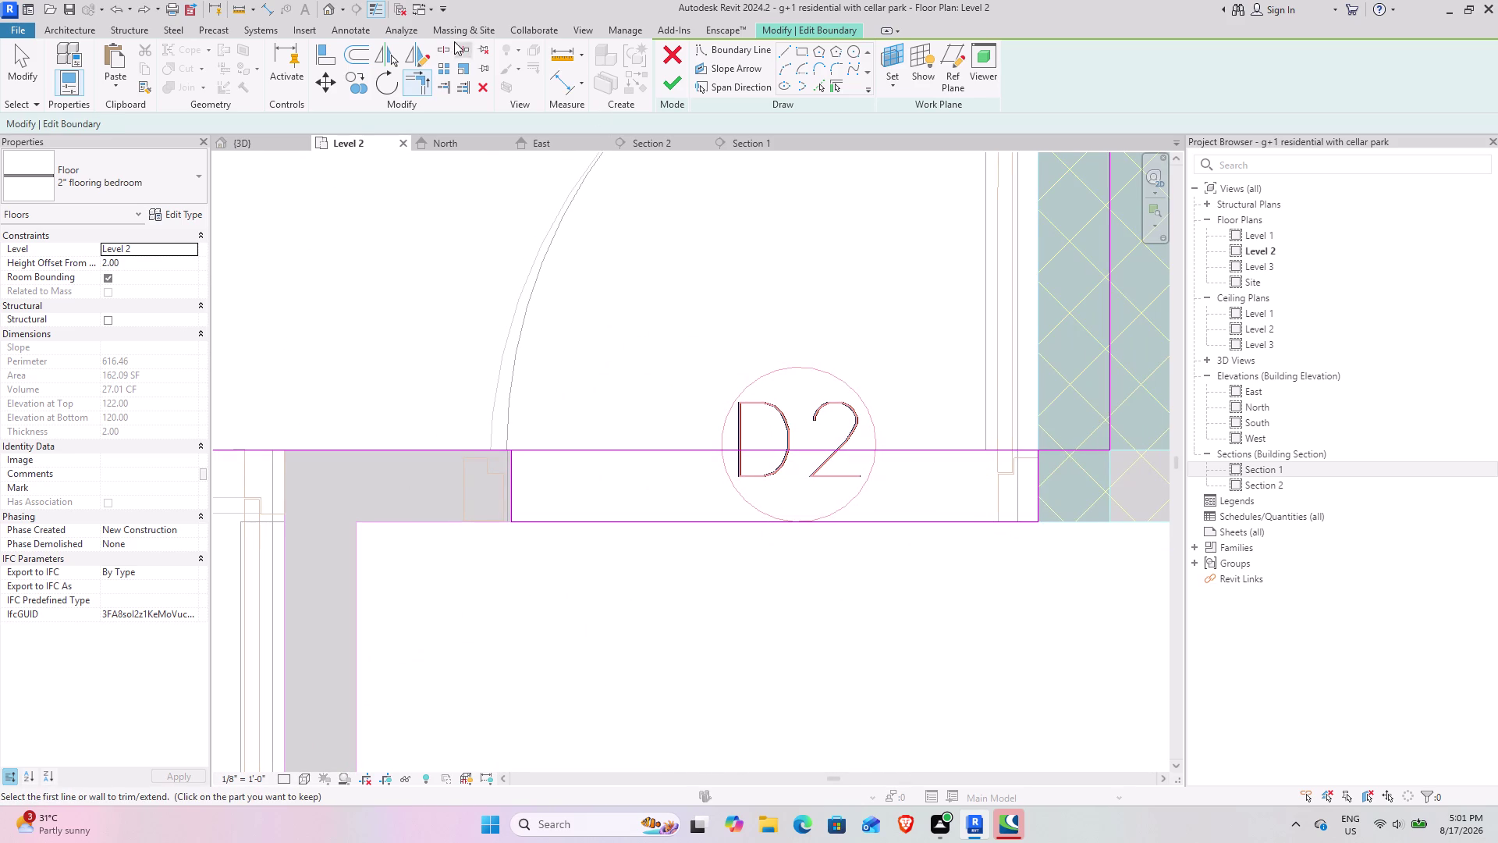
Split the boundary at D2, corner it at the right wall, and finish at 183.12 SF.
click(443, 50)
click(796, 449)
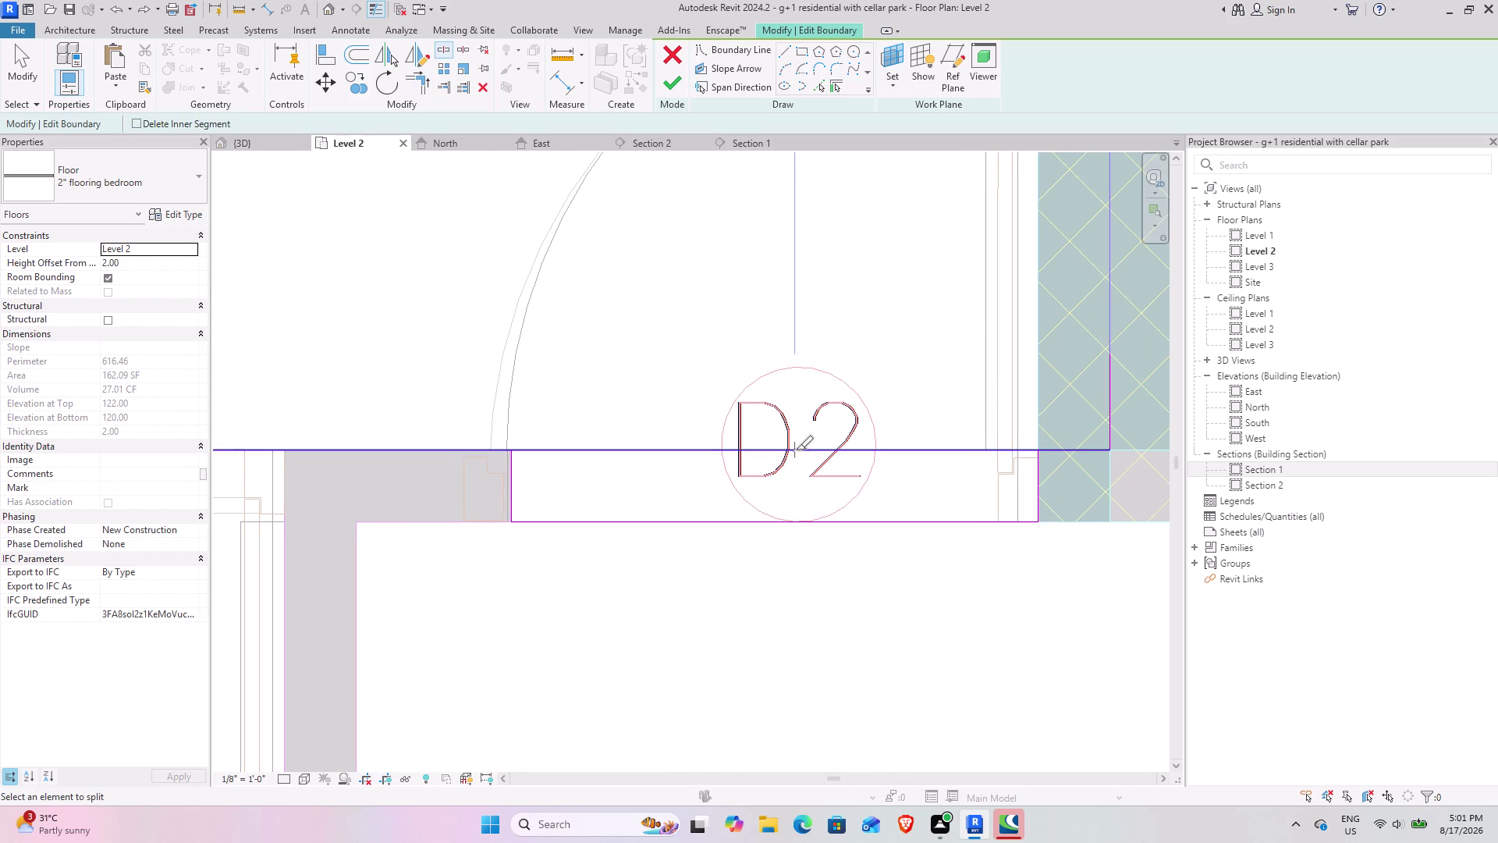
click(409, 79)
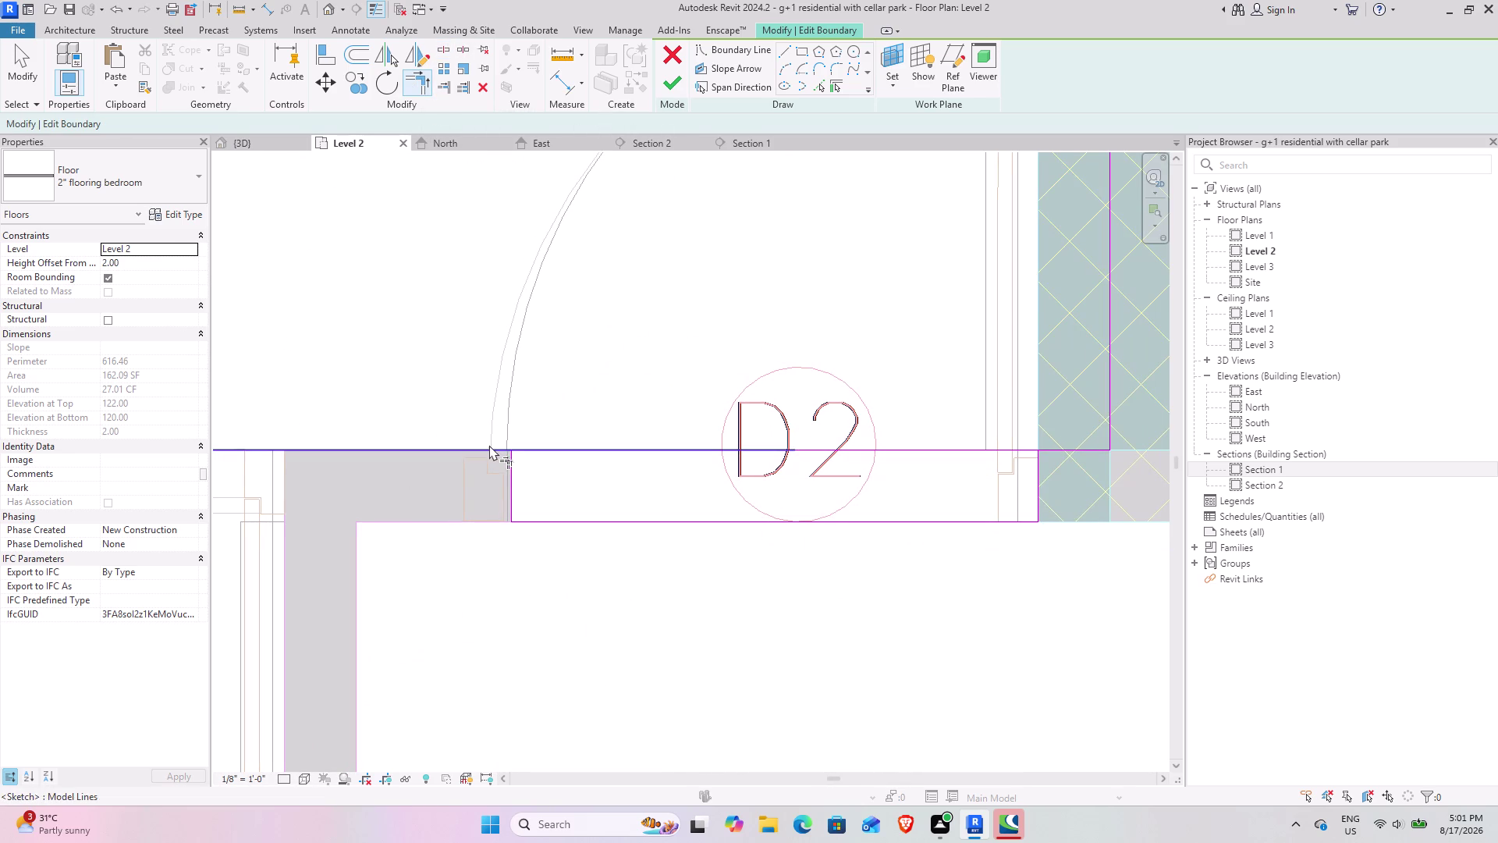
click(489, 444)
click(511, 461)
click(1033, 486)
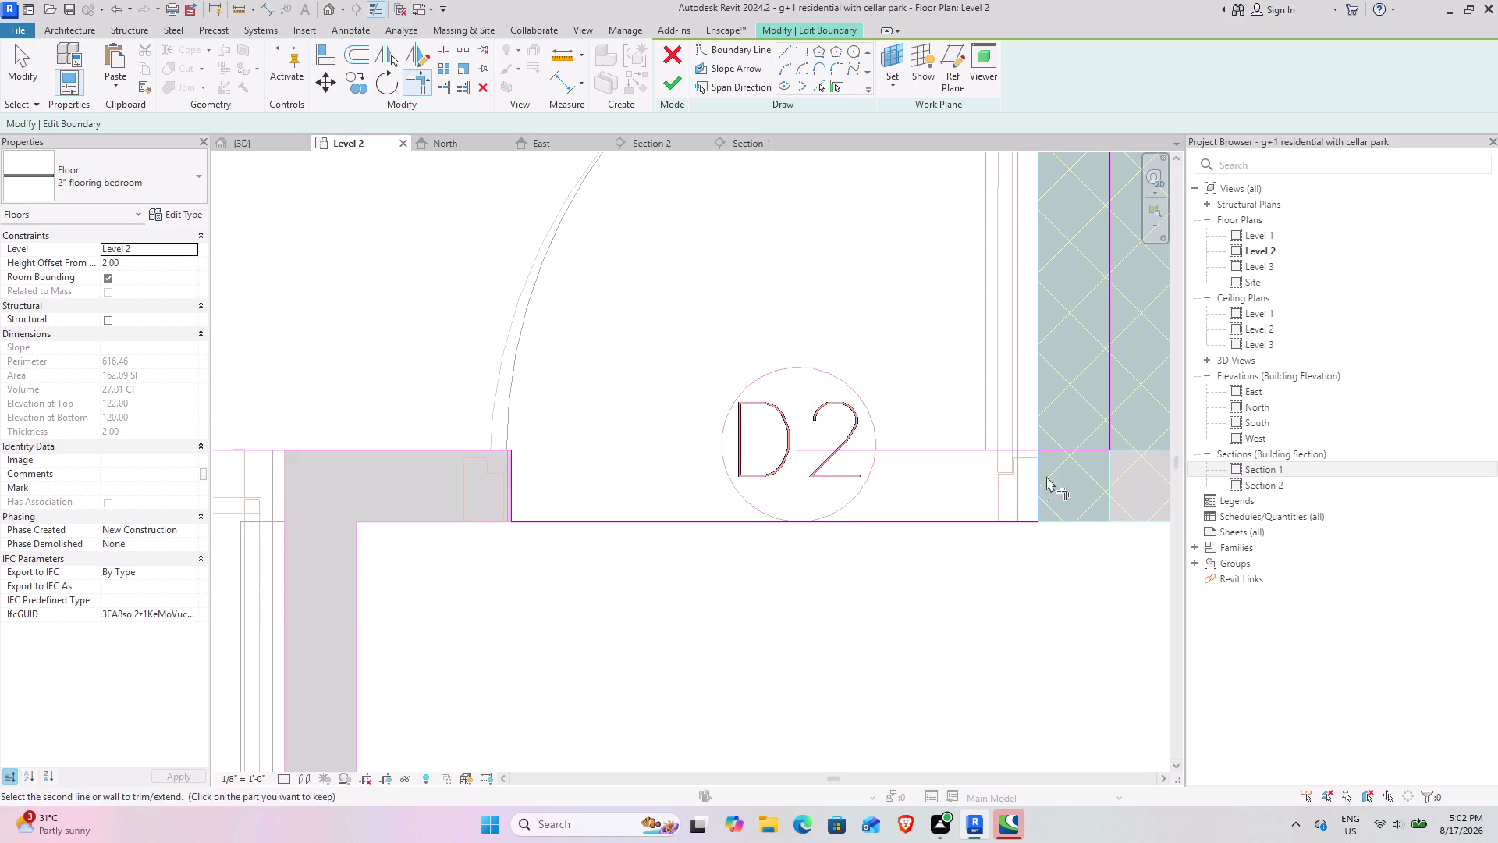
click(1064, 444)
click(660, 90)
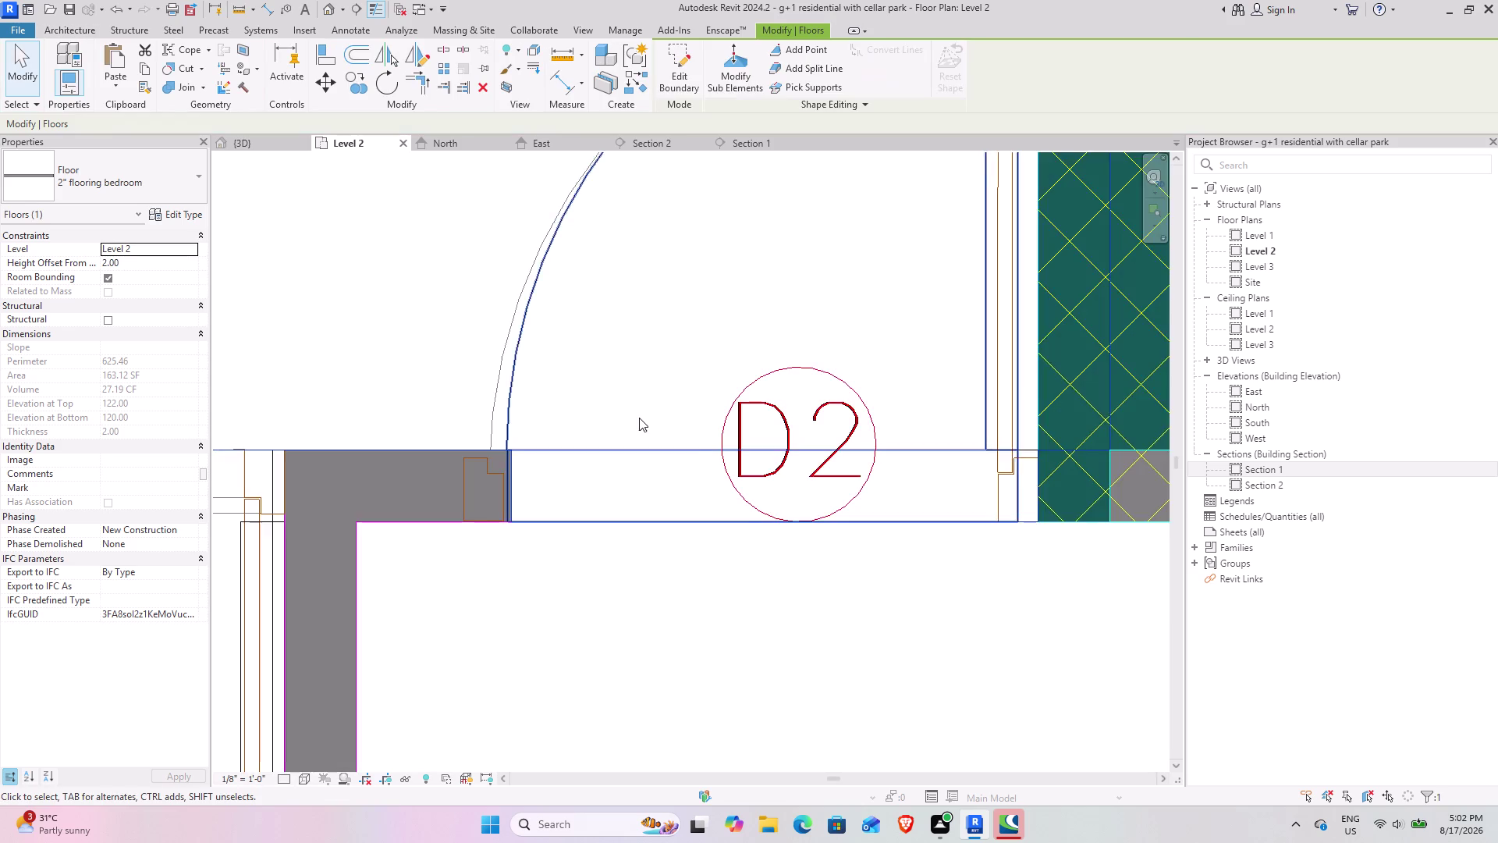
scroll(down, 3)
middle_drag(562, 393, 748, 468)
click(263, 149)
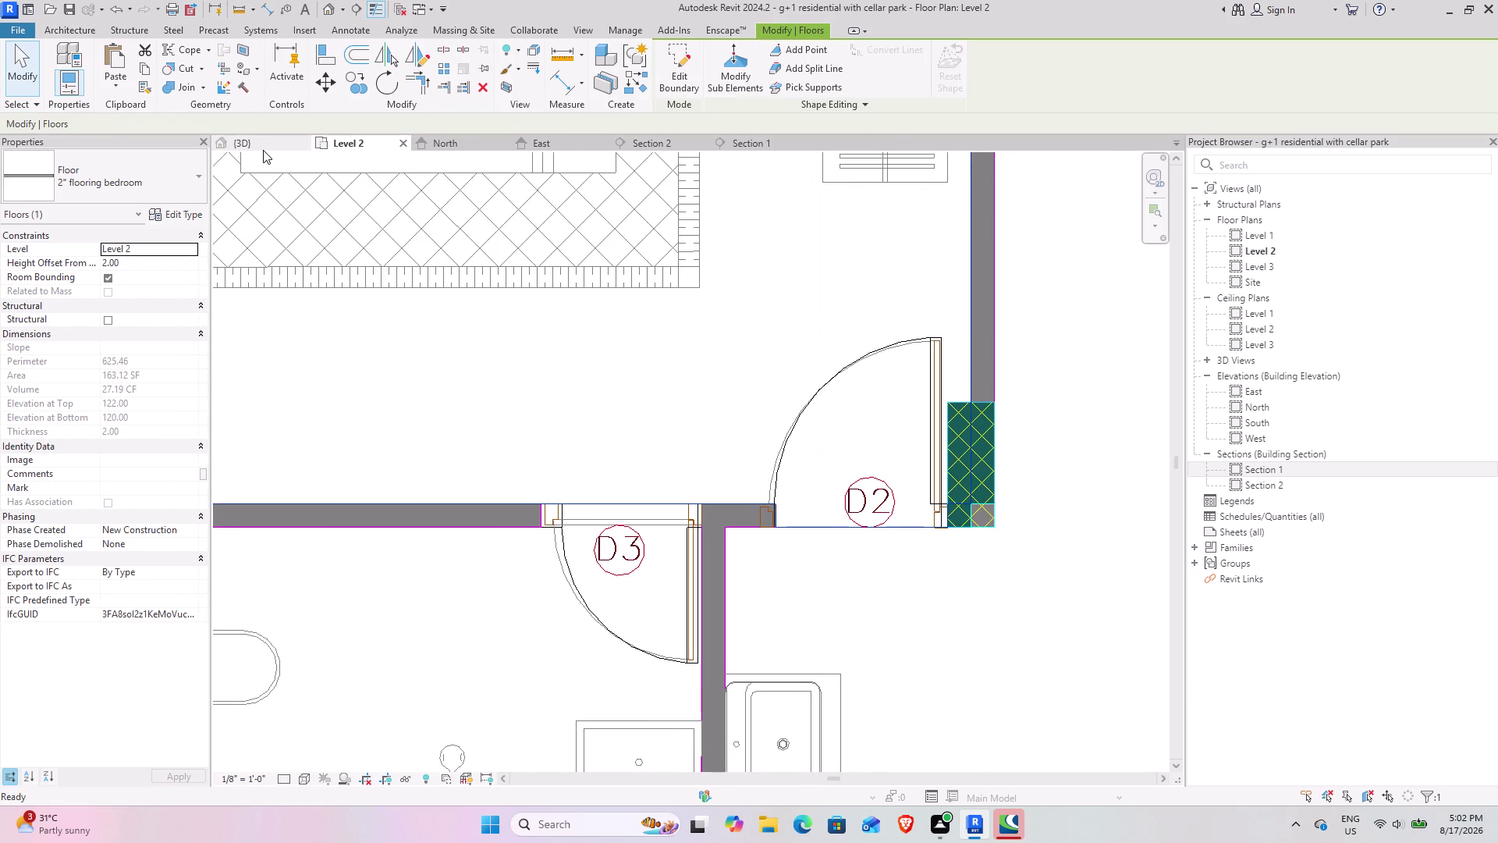
click(846, 453)
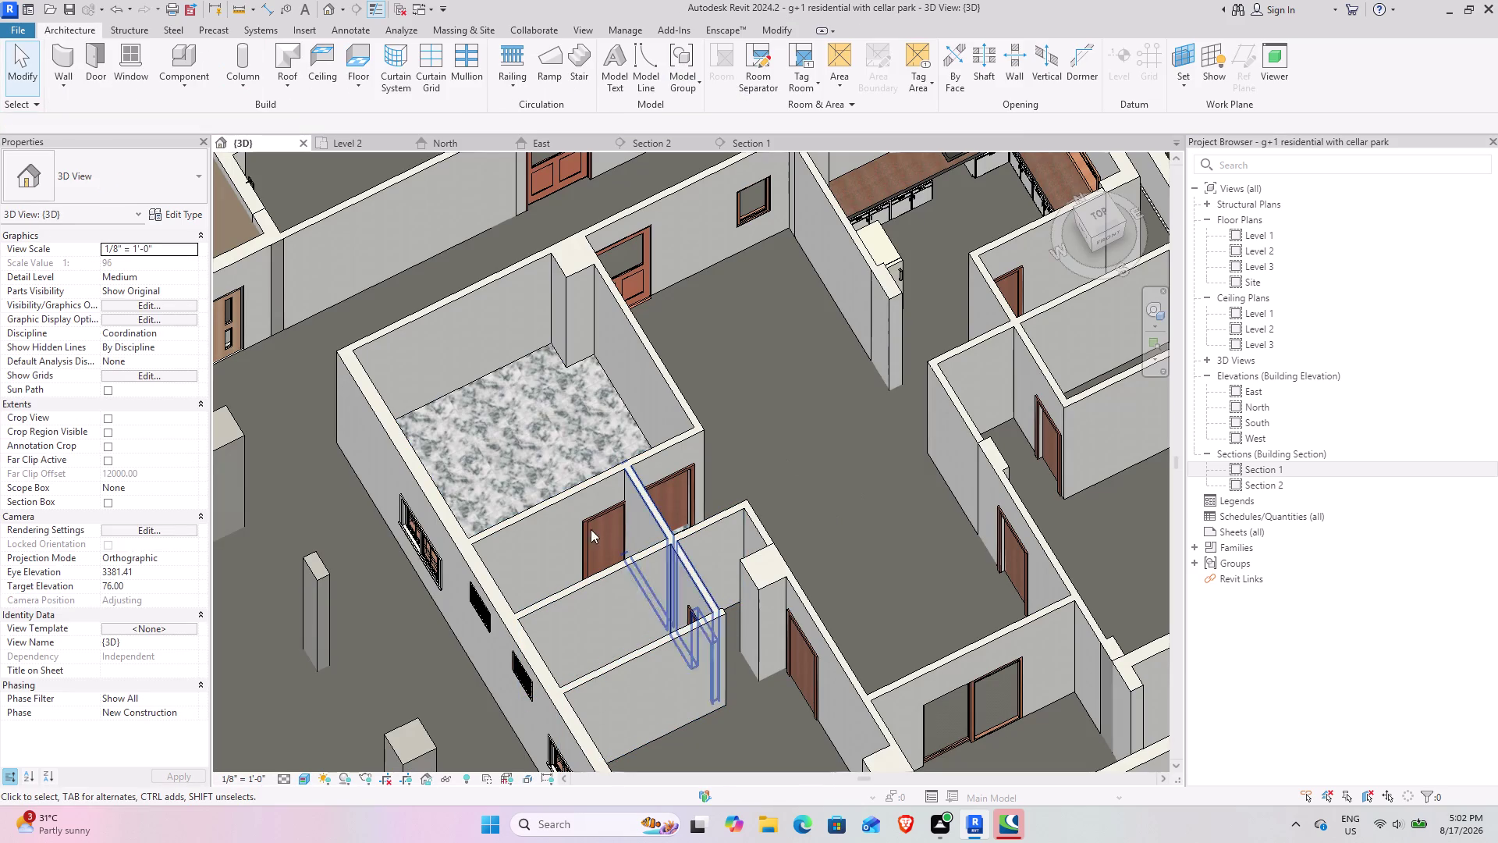
middle_drag(515, 547, 535, 574)
middle_drag(624, 605, 458, 374)
middle_drag(725, 644, 729, 621)
scroll(up, 3)
middle_drag(720, 629, 764, 498)
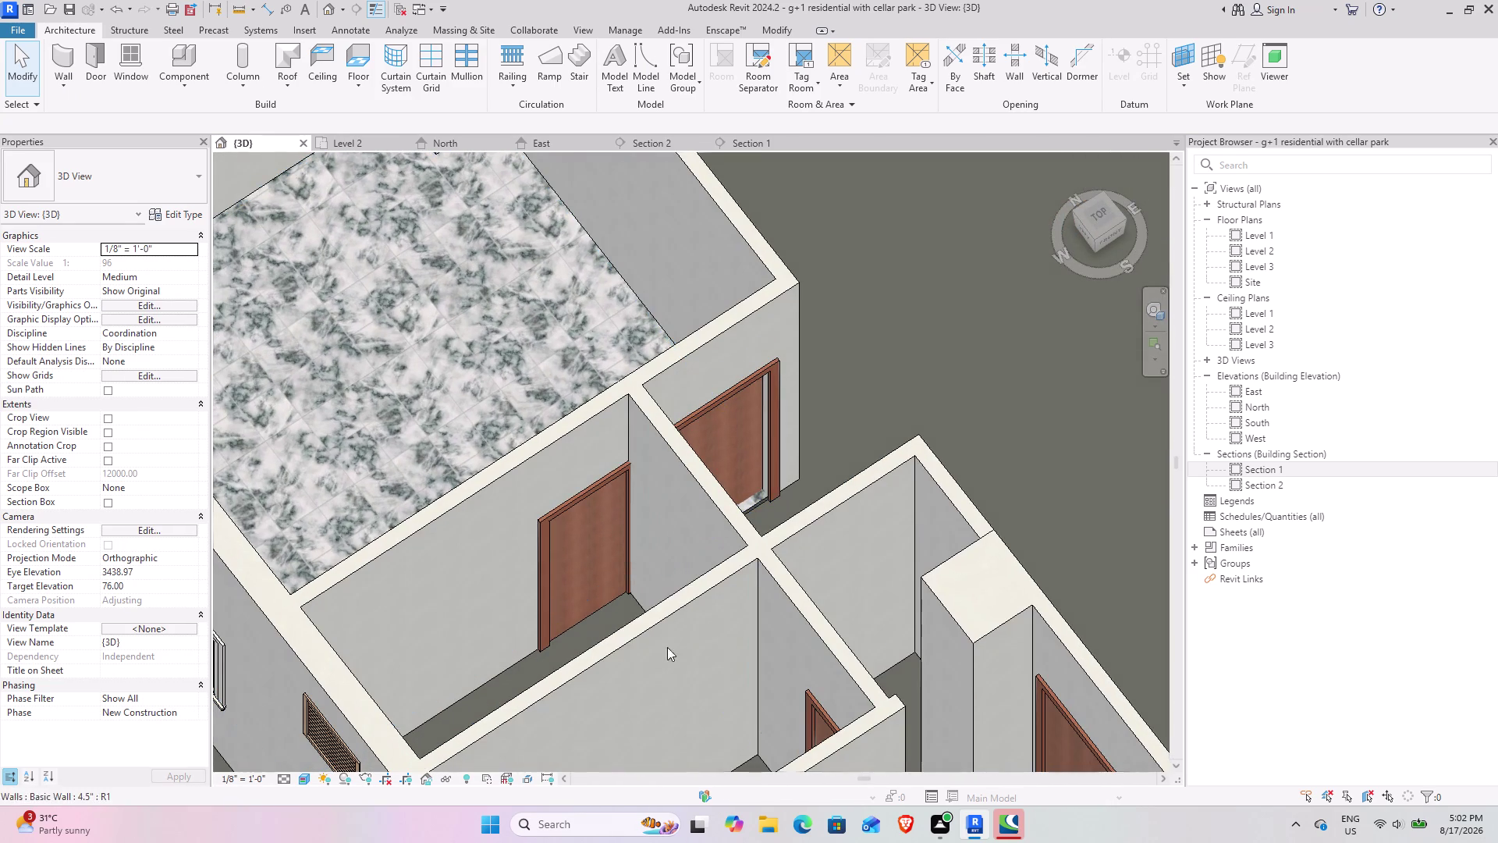
click(581, 503)
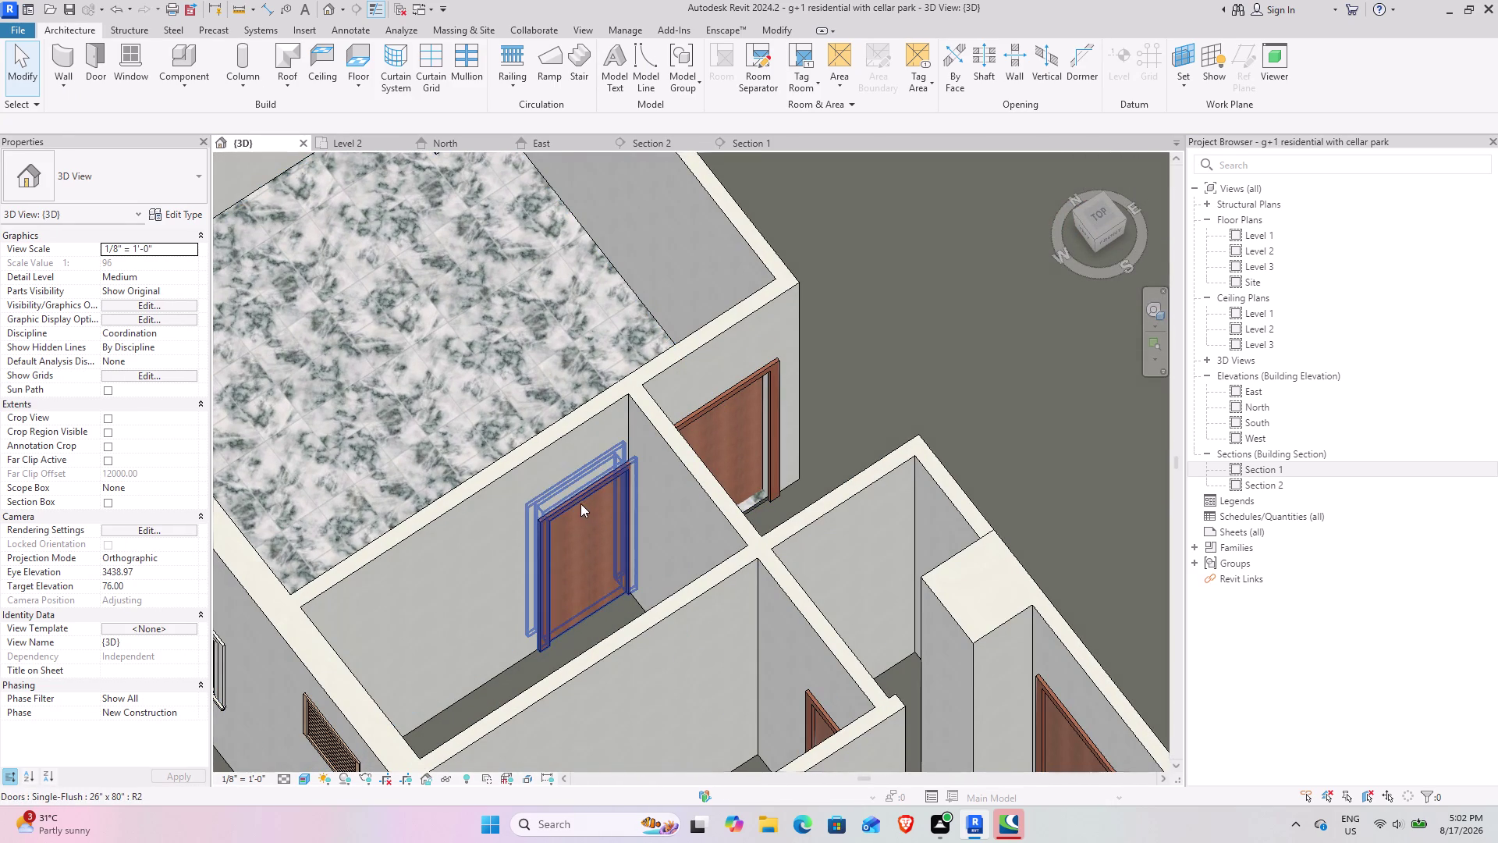
click(362, 142)
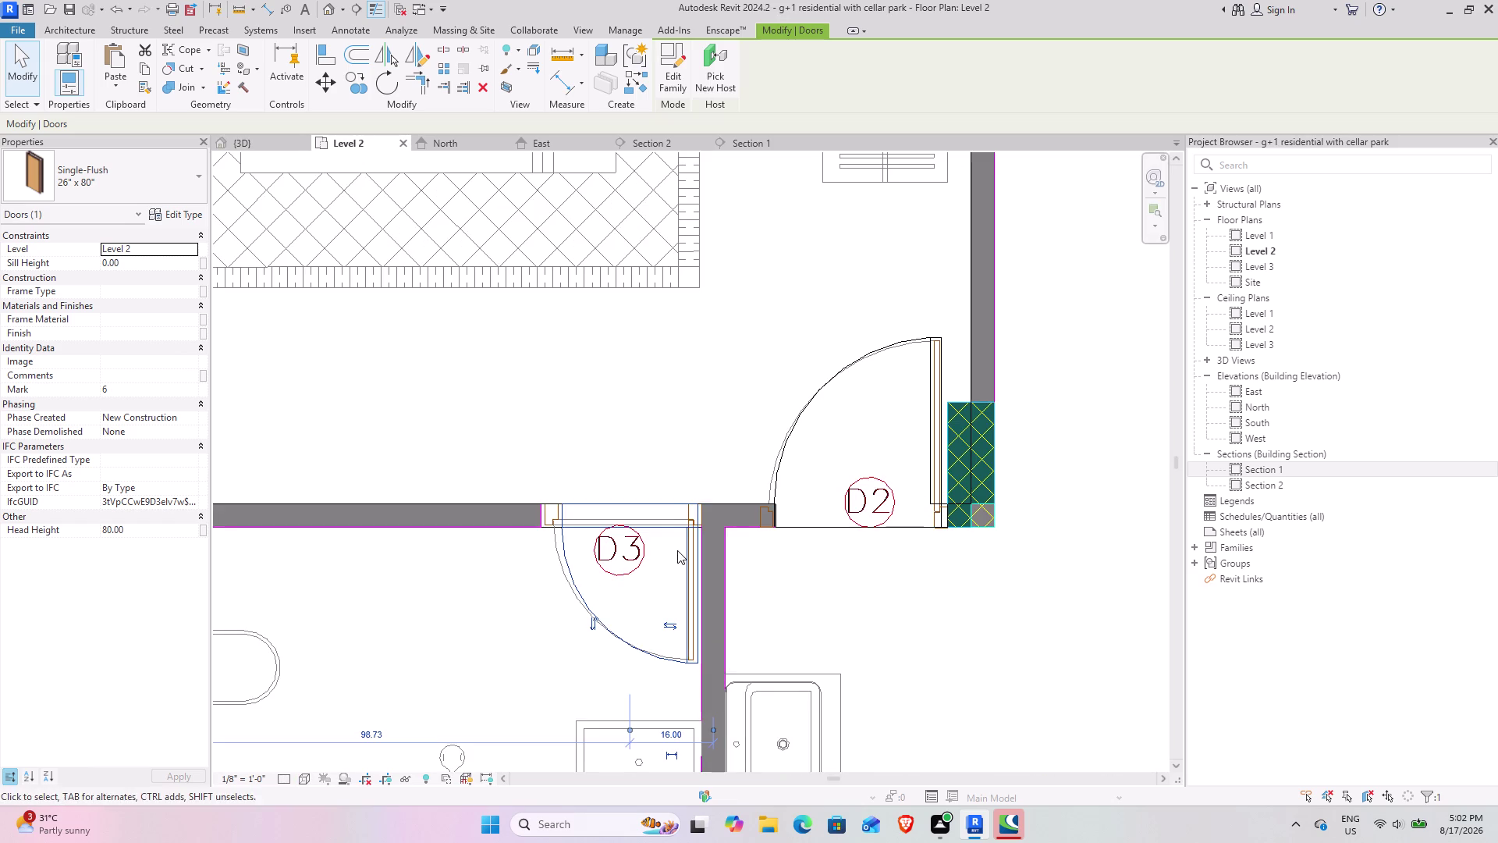
scroll(up, 3)
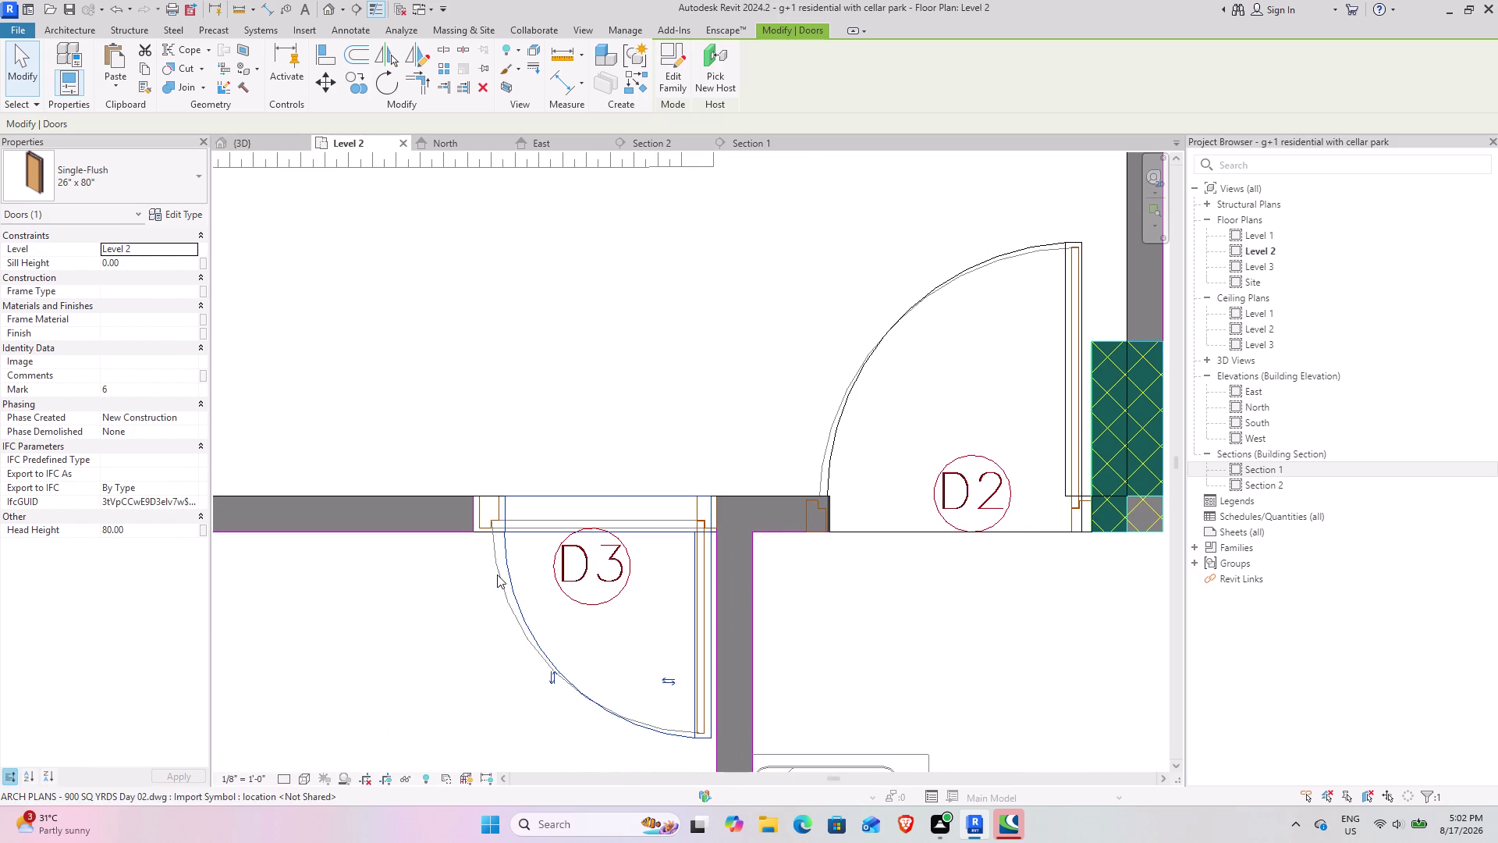
click(324, 84)
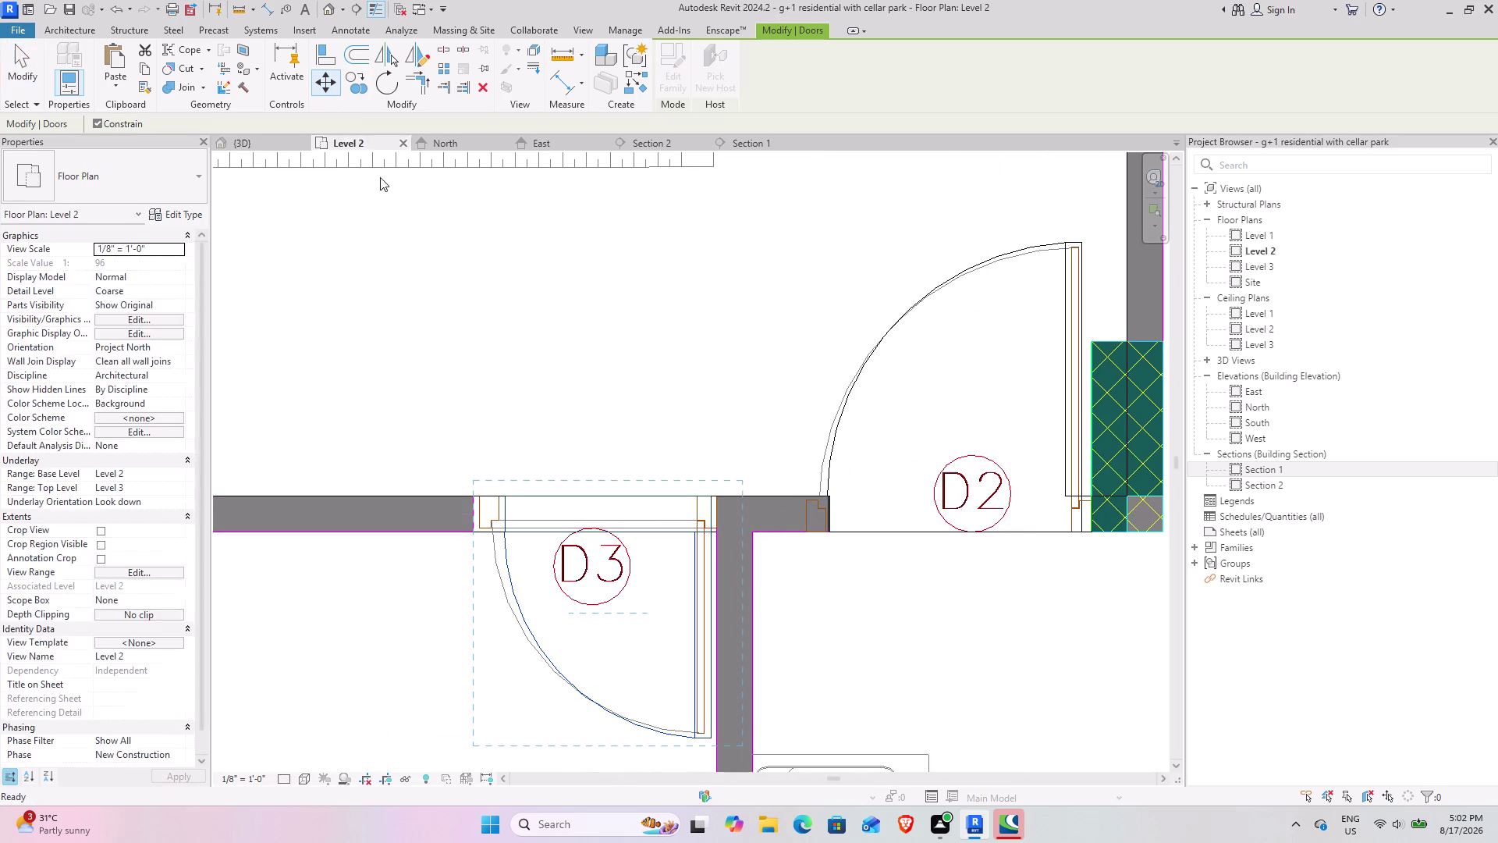
click(502, 501)
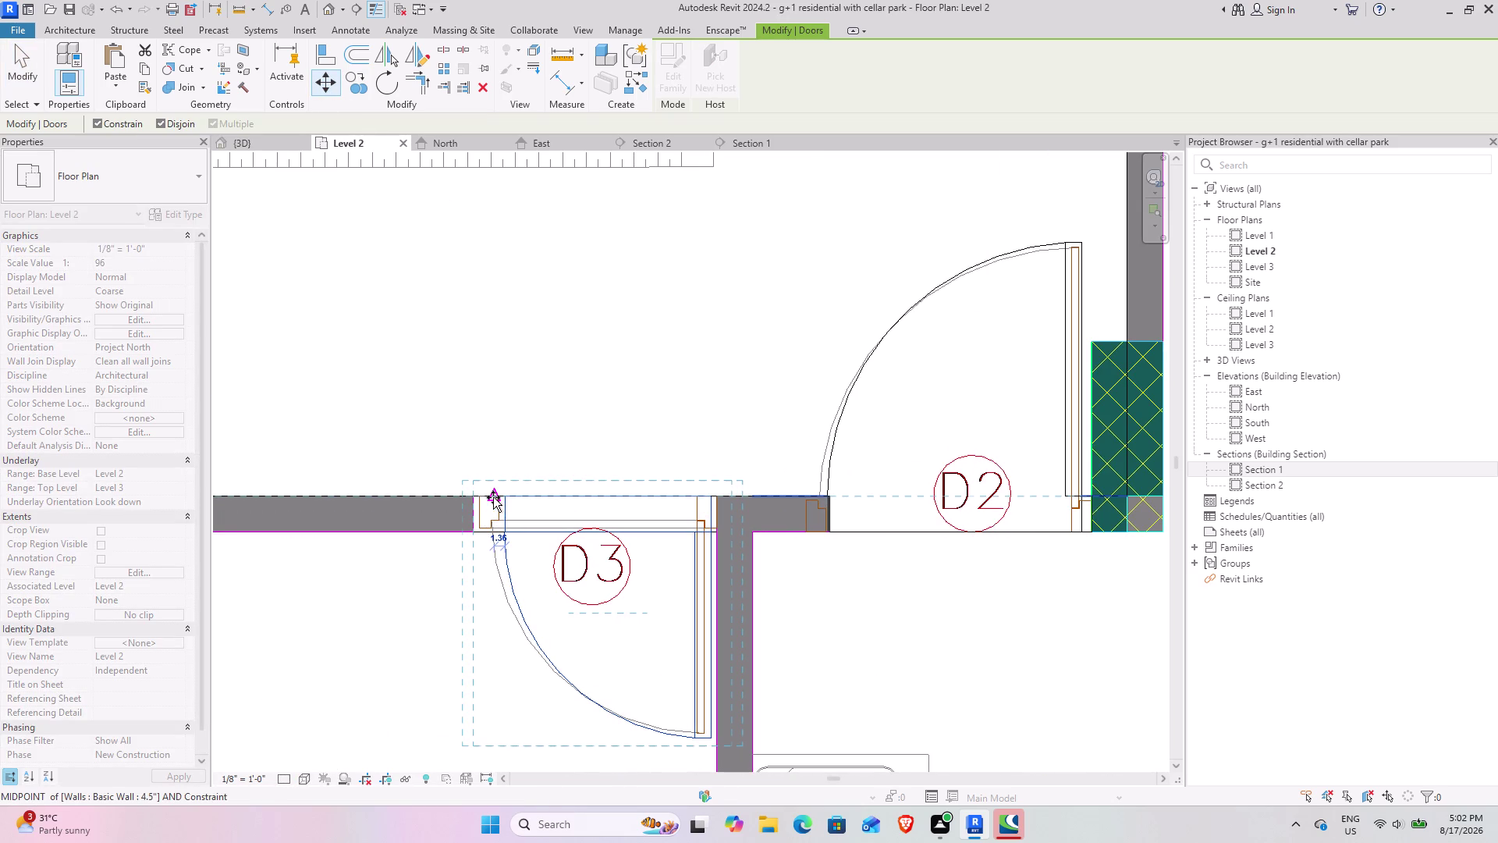
click(489, 498)
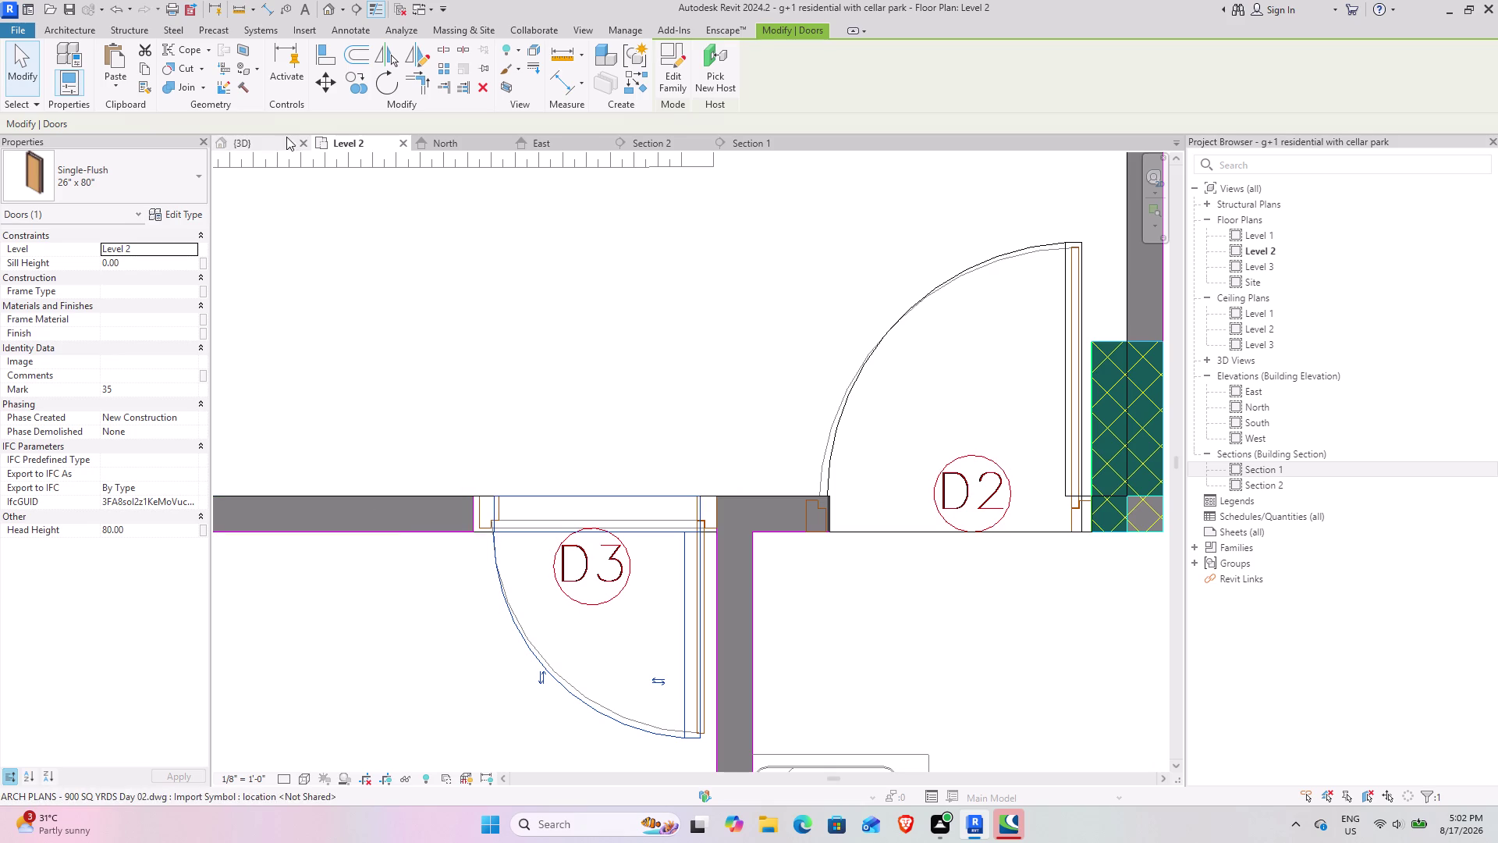
click(269, 142)
click(783, 490)
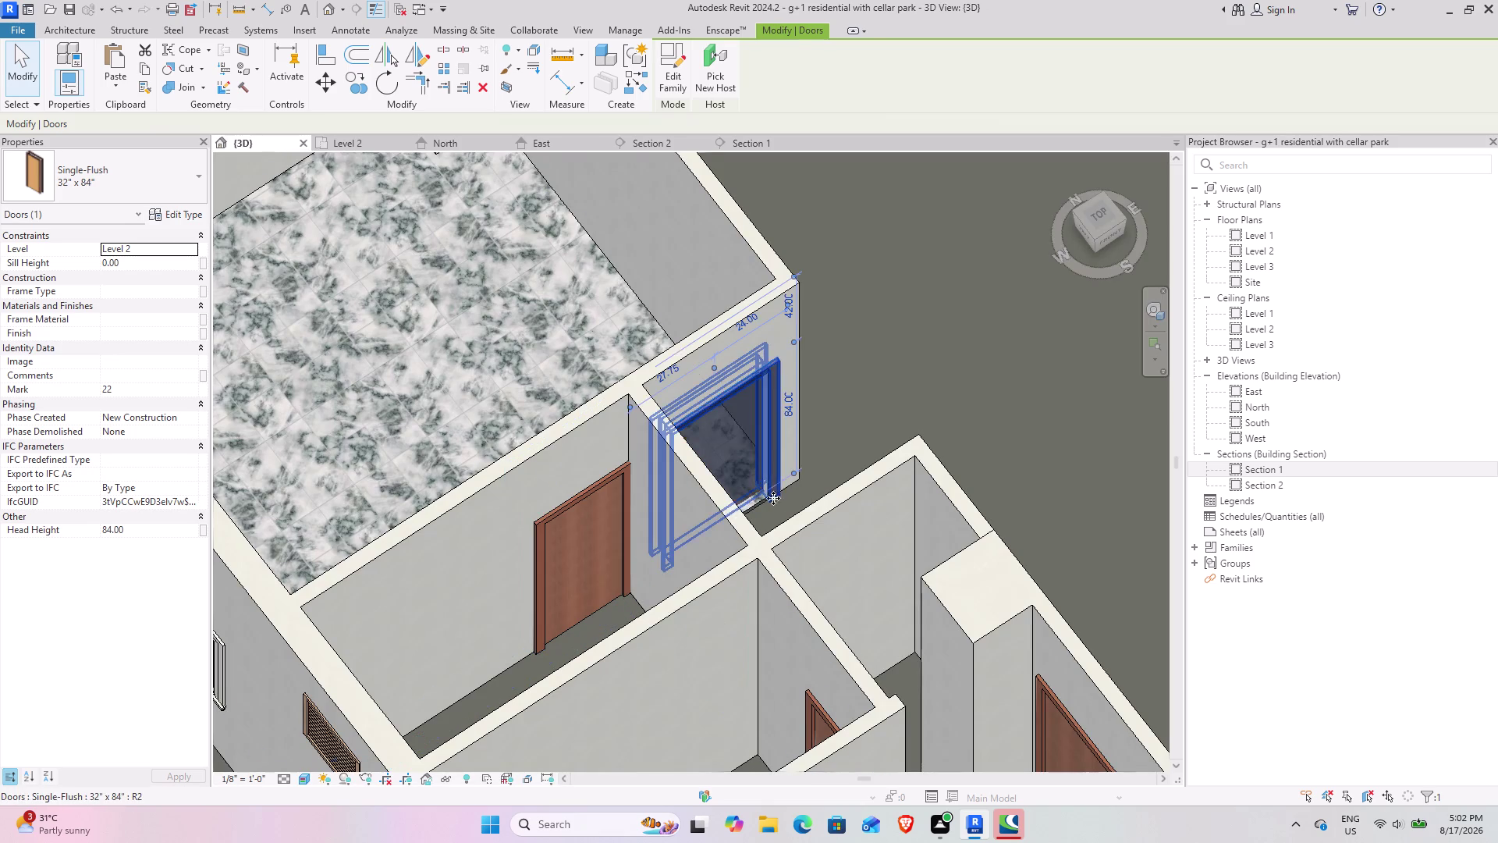
click(875, 391)
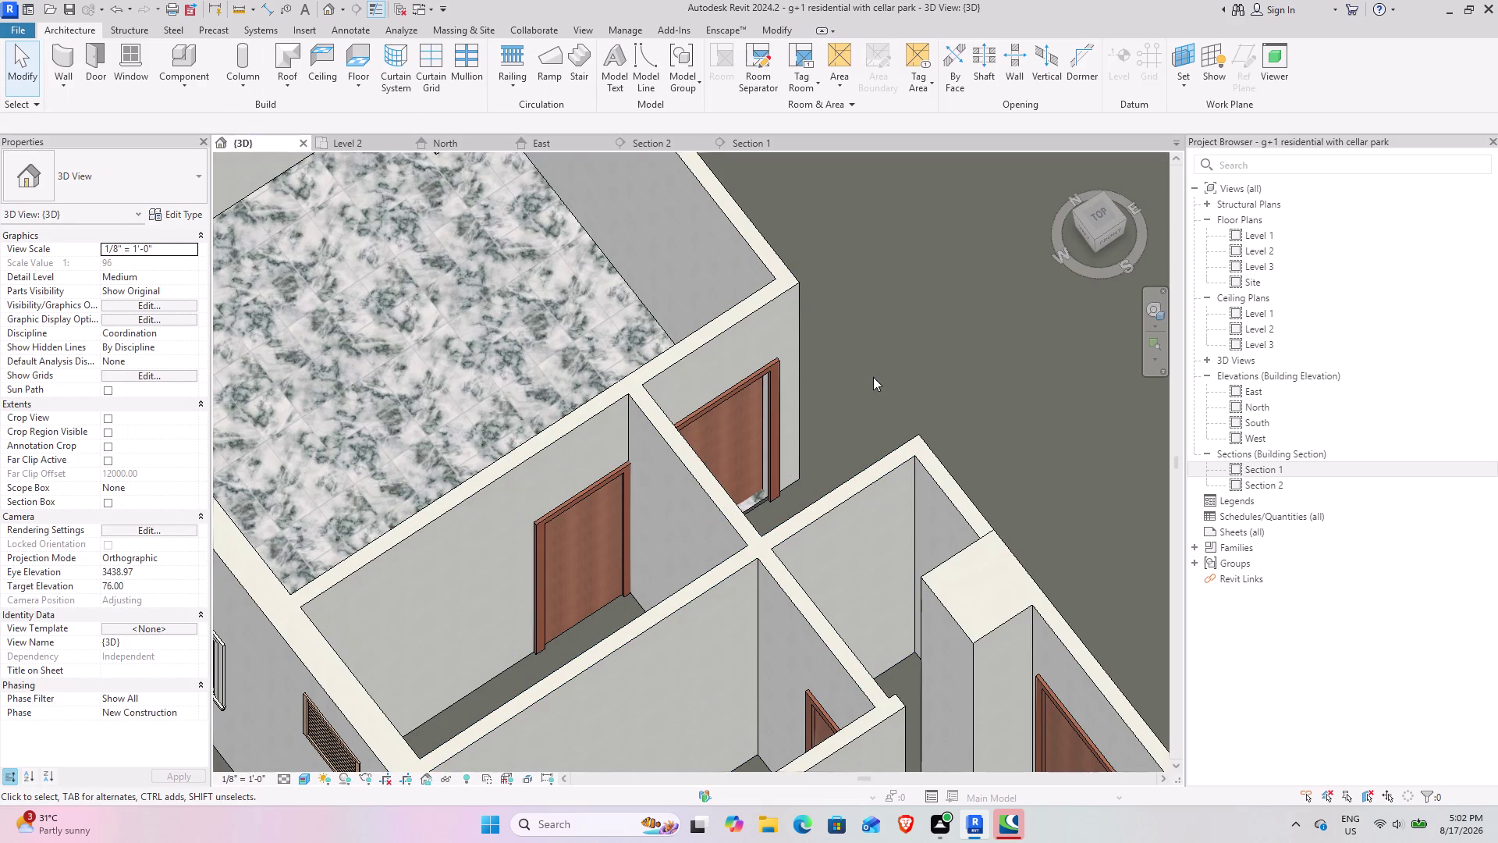
scroll(down, 3)
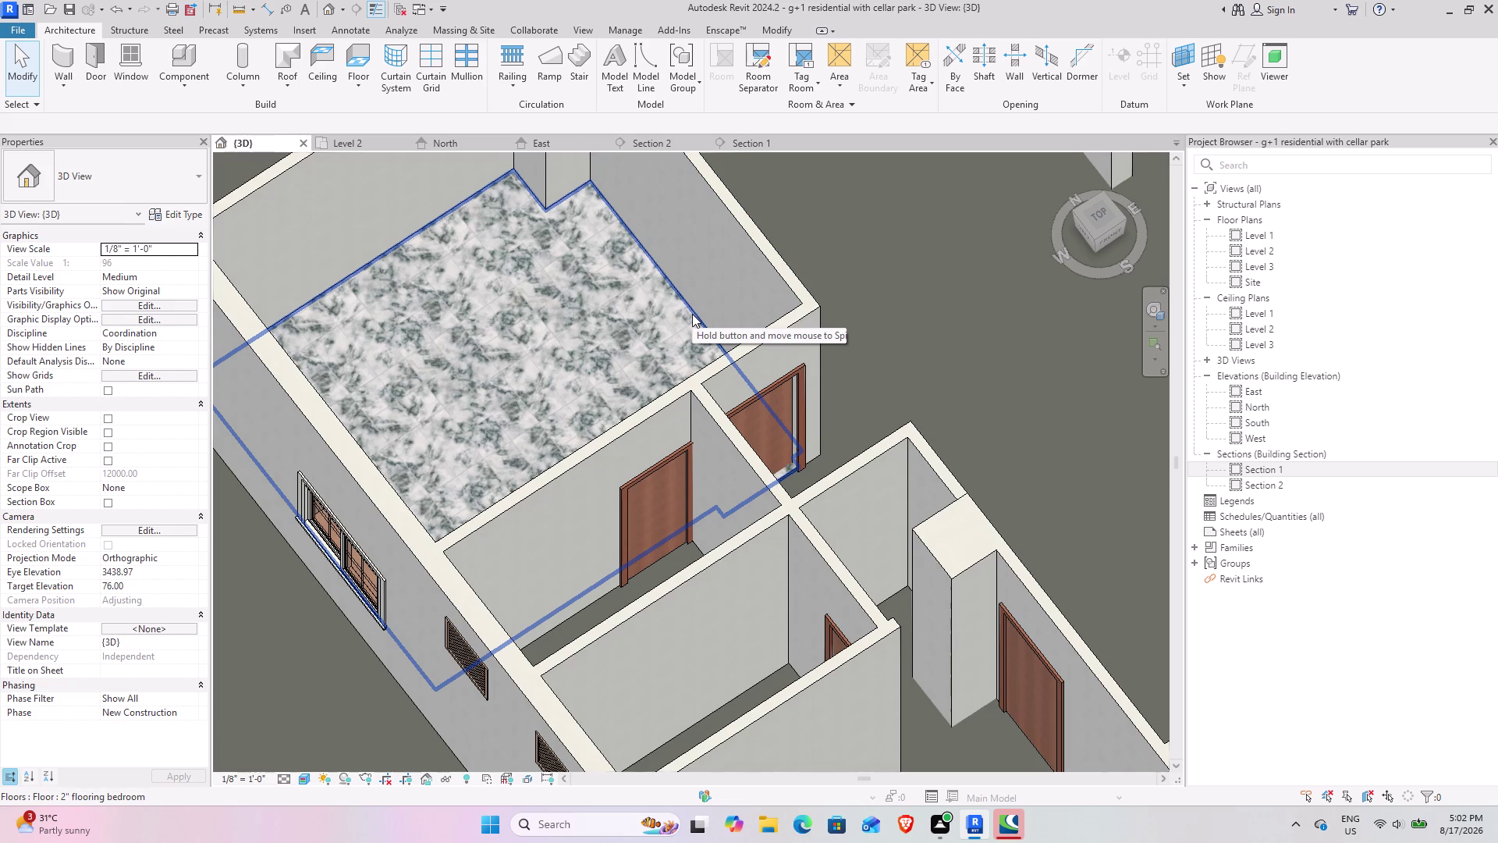
scroll(down, 3)
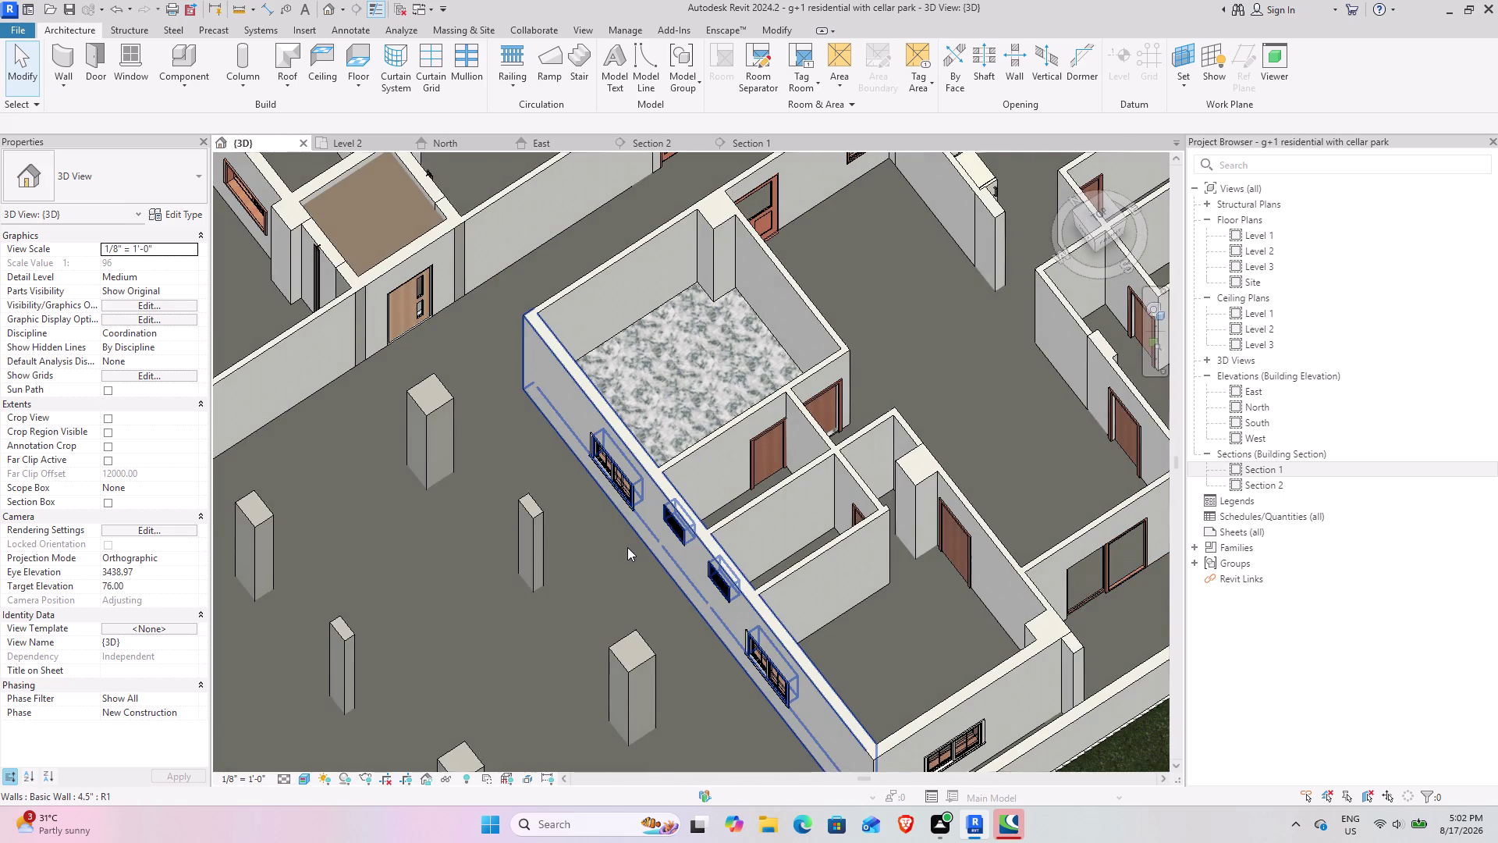
middle_drag(616, 542, 640, 486)
middle_drag(759, 466, 376, 434)
middle_drag(505, 457, 496, 506)
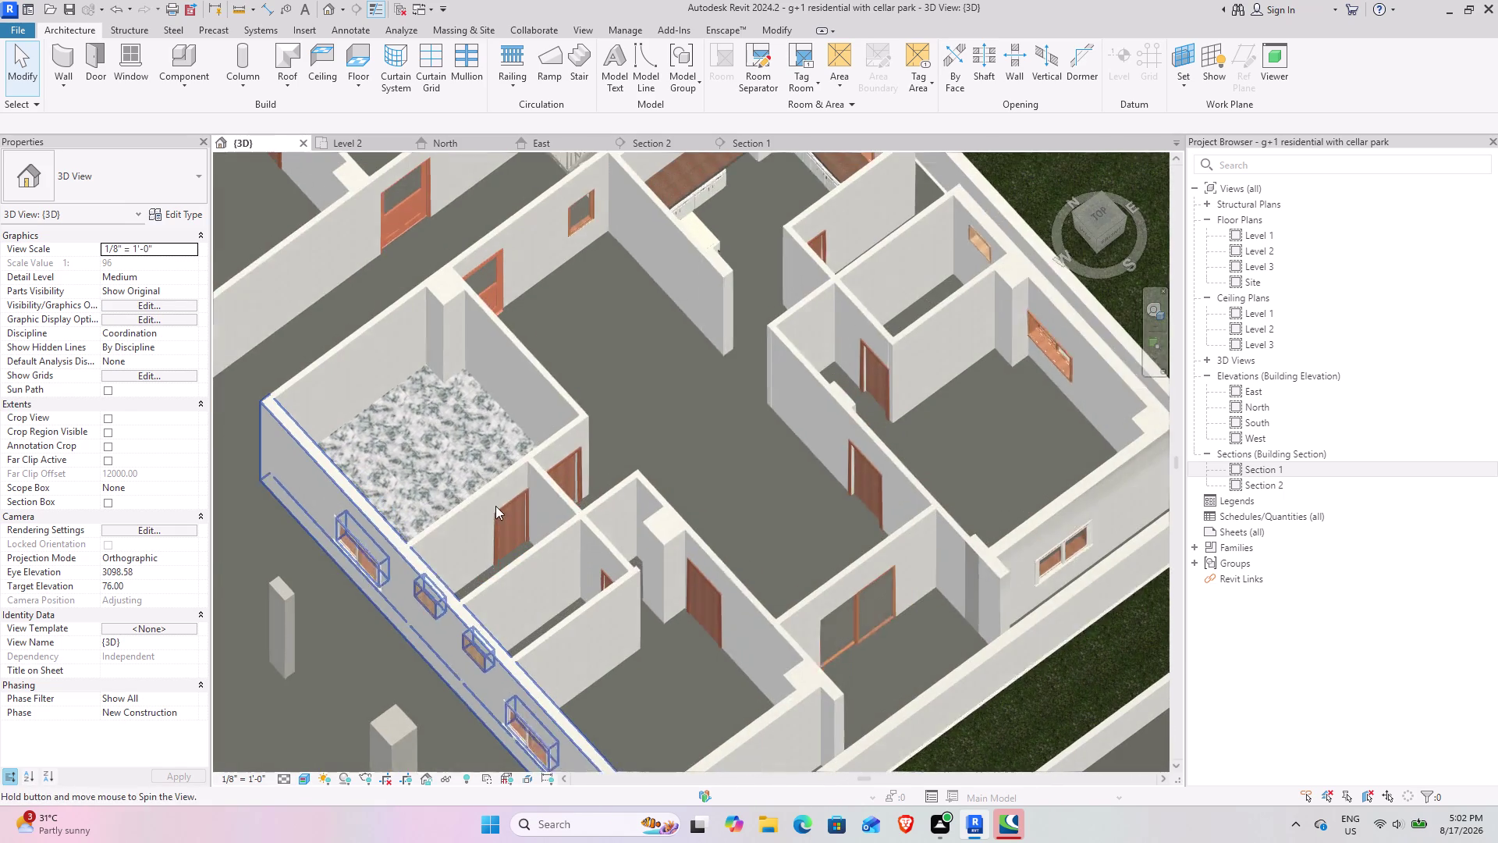
click(357, 139)
scroll(down, 3)
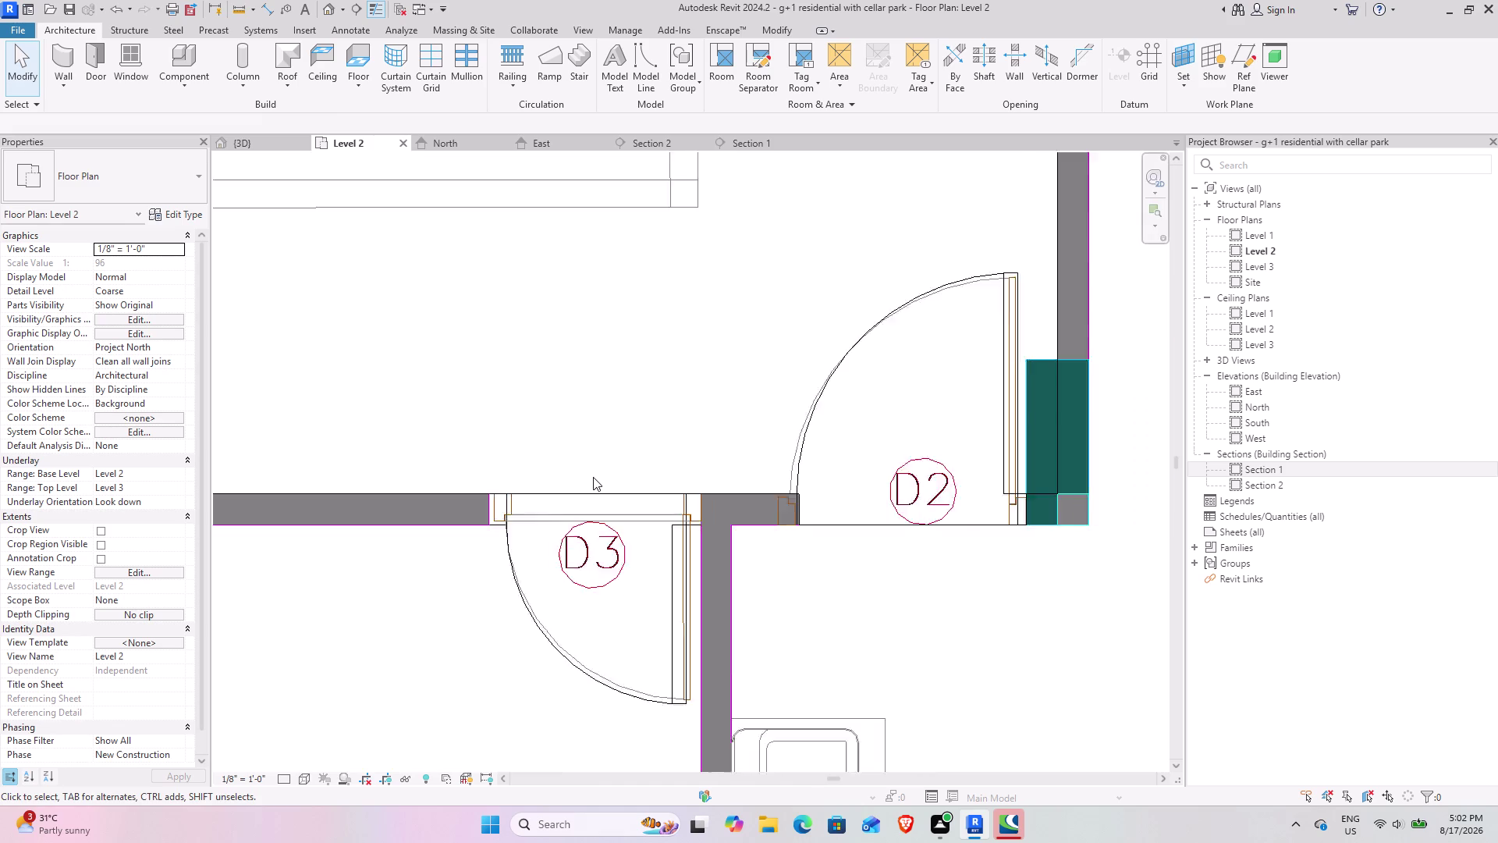
scroll(down, 3)
click(797, 362)
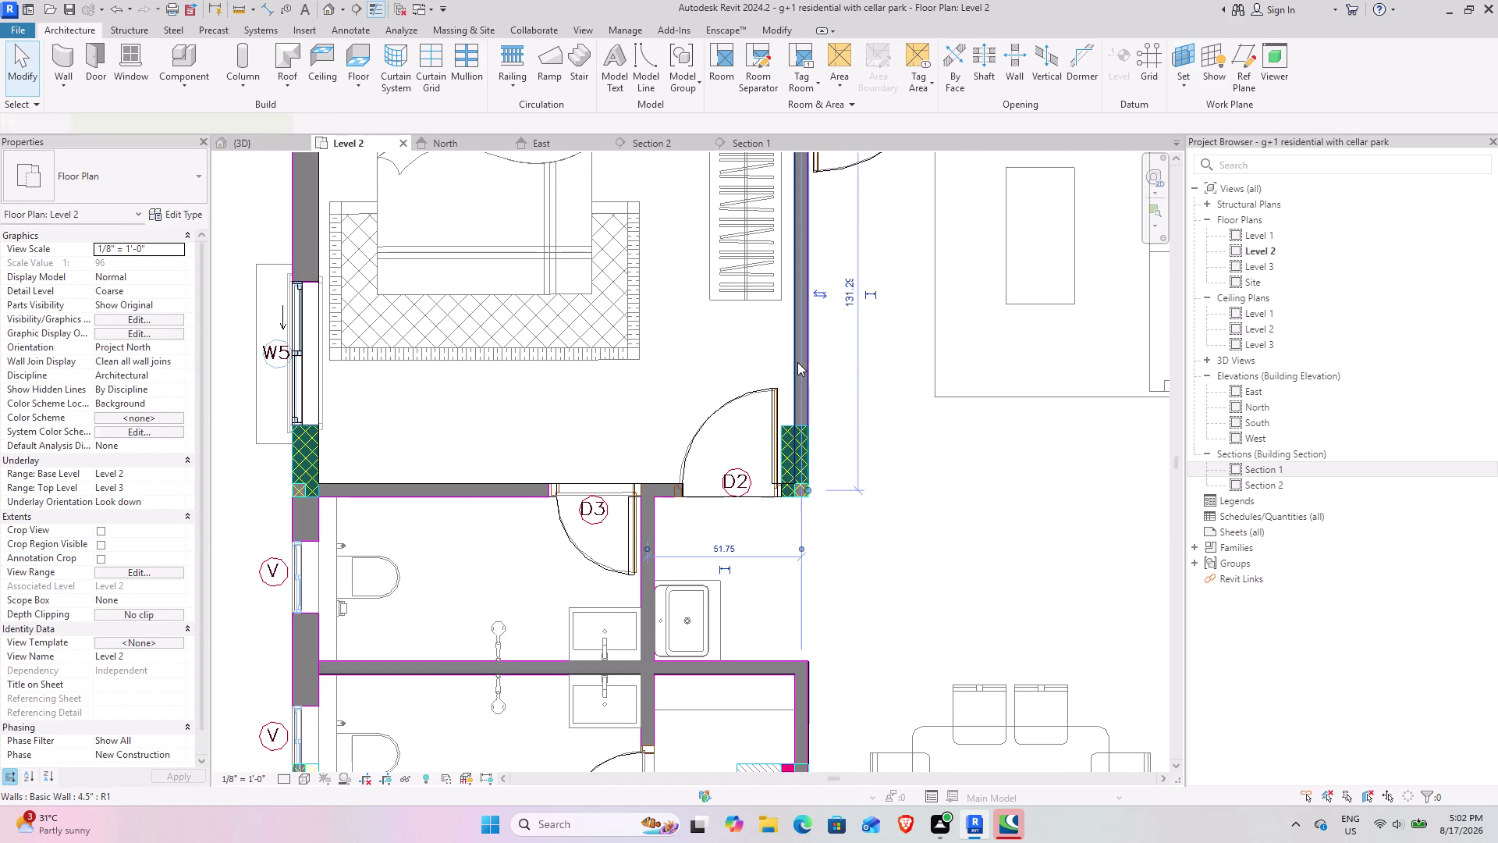
click(905, 360)
key(Escape)
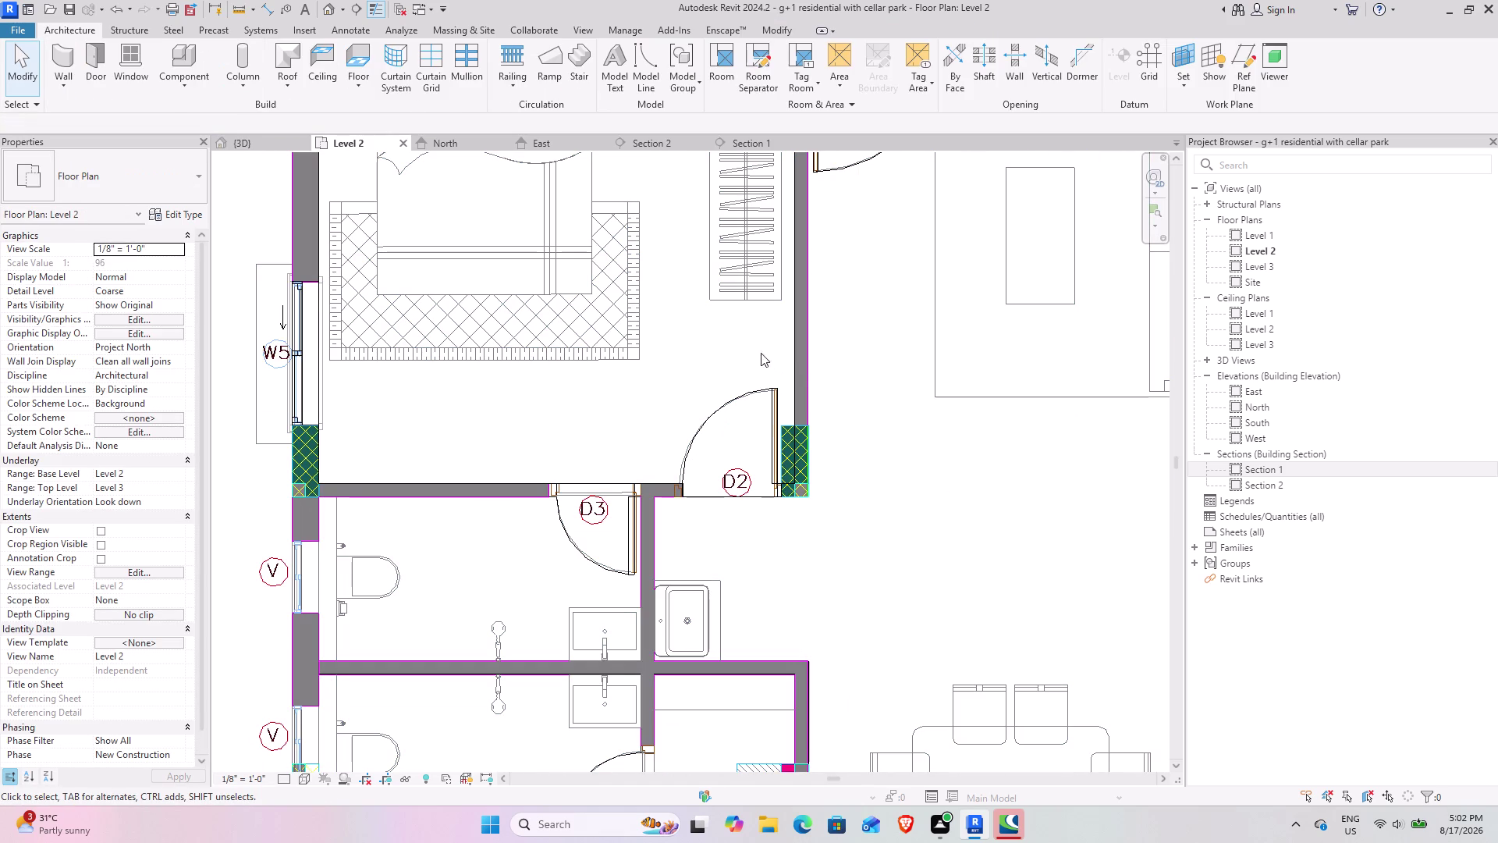
key(Tab)
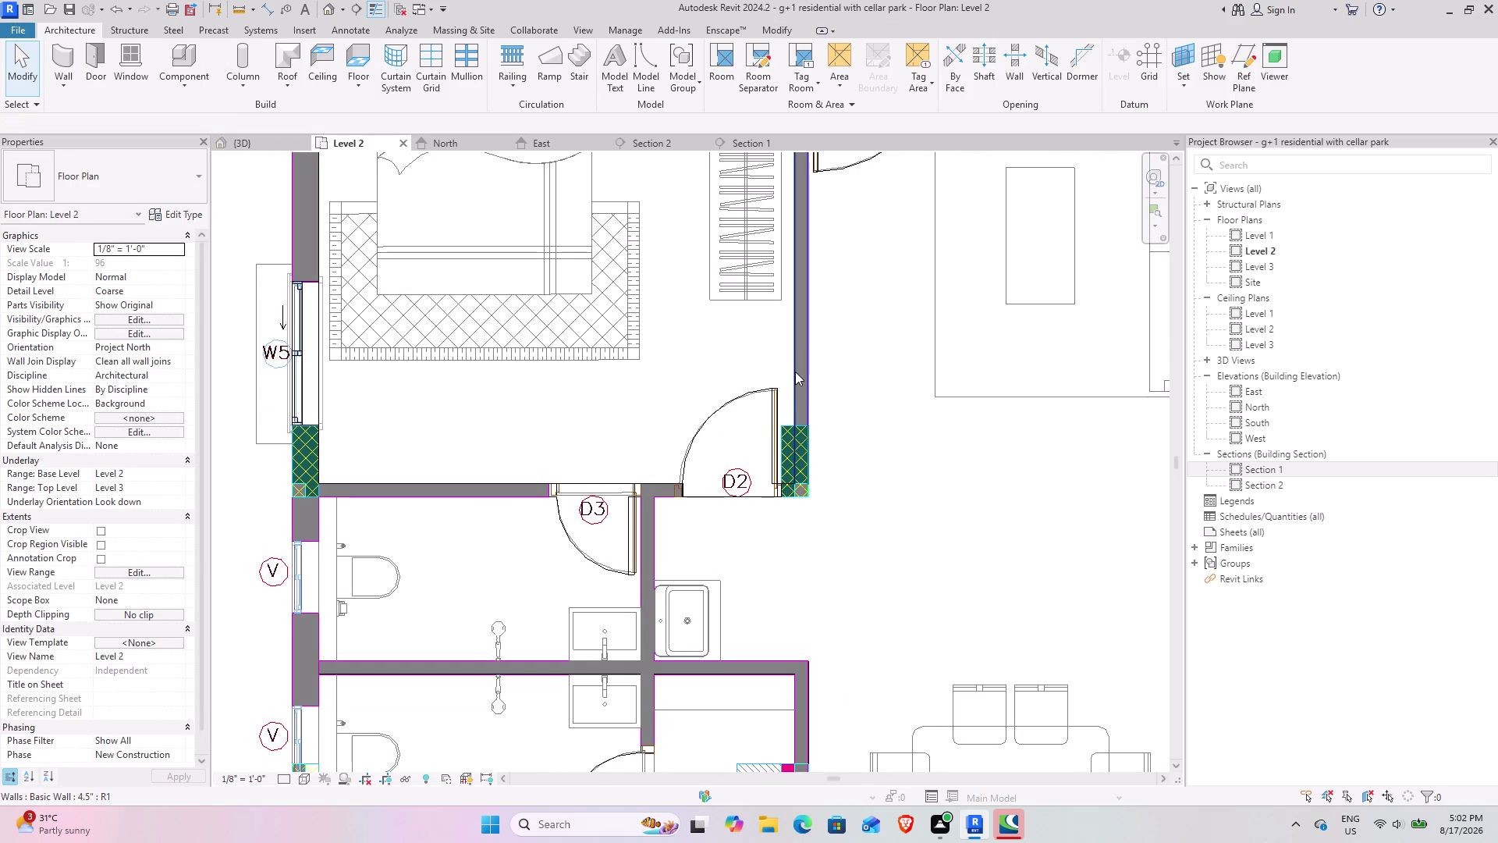
click(796, 371)
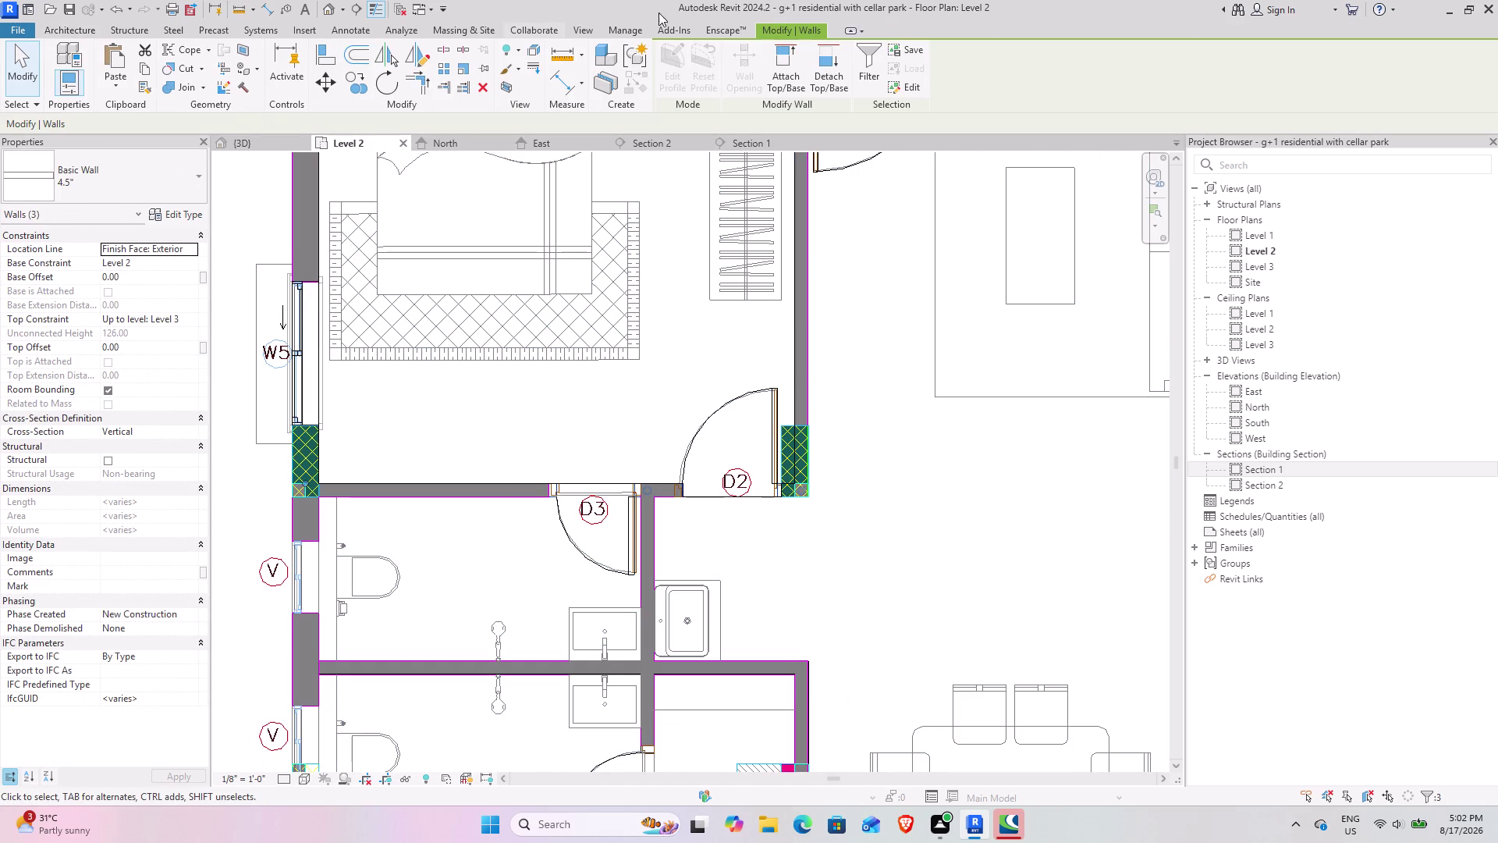
key(Escape)
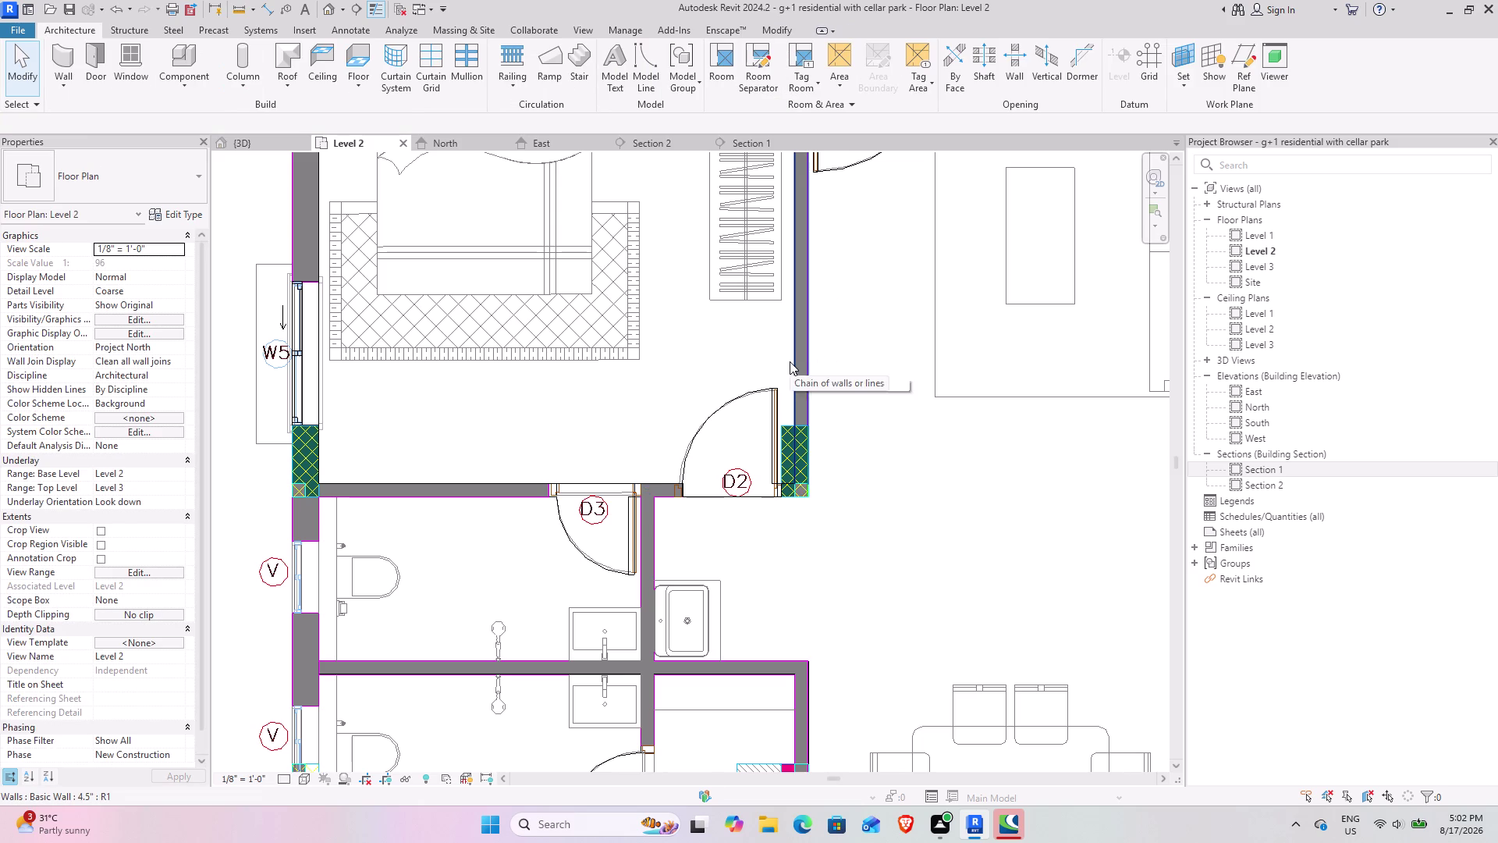
key(Tab)
key(Tab)
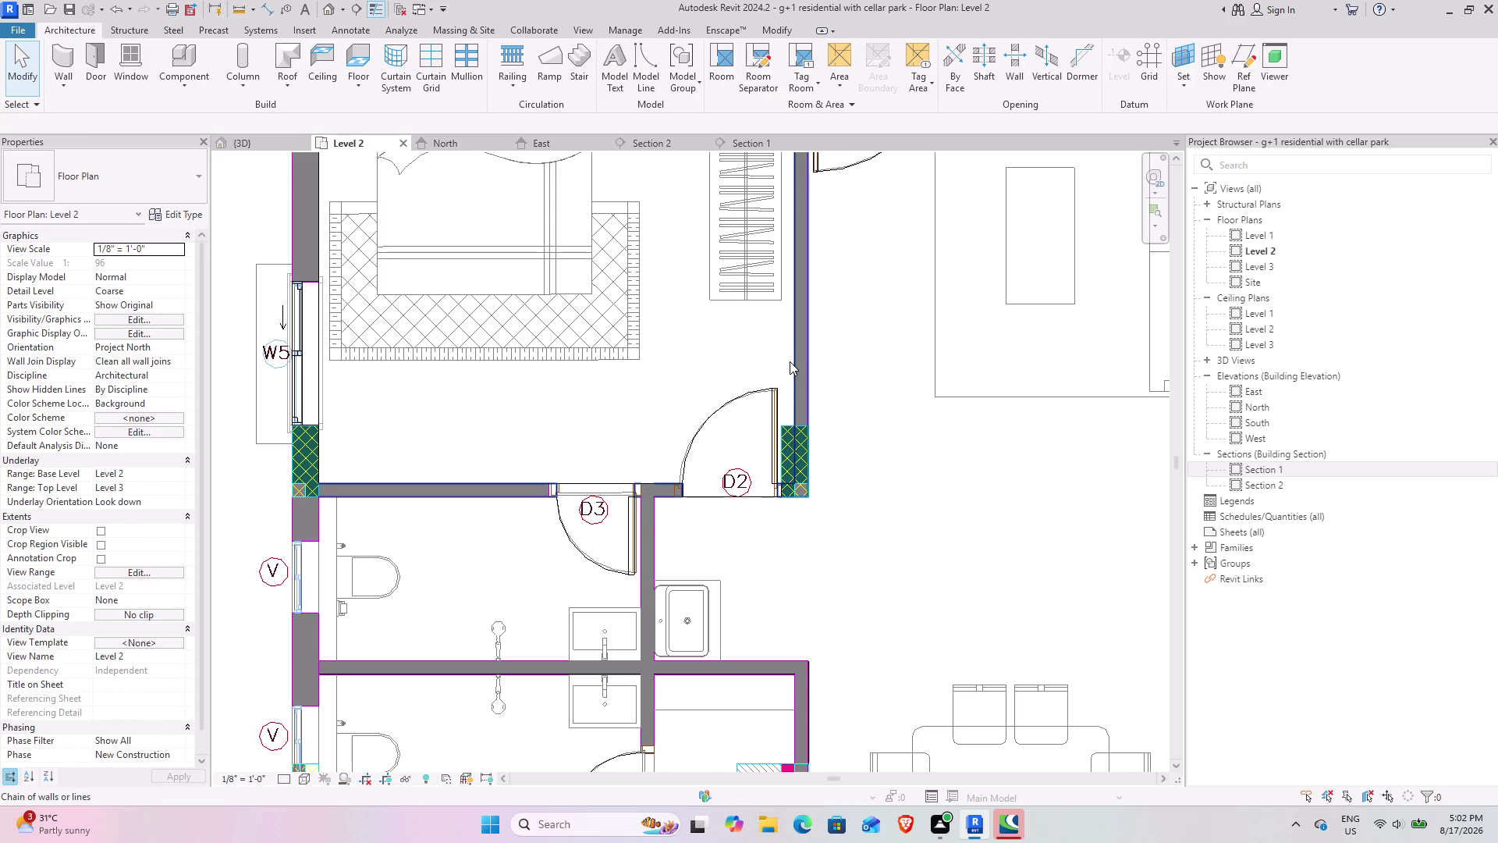
click(789, 361)
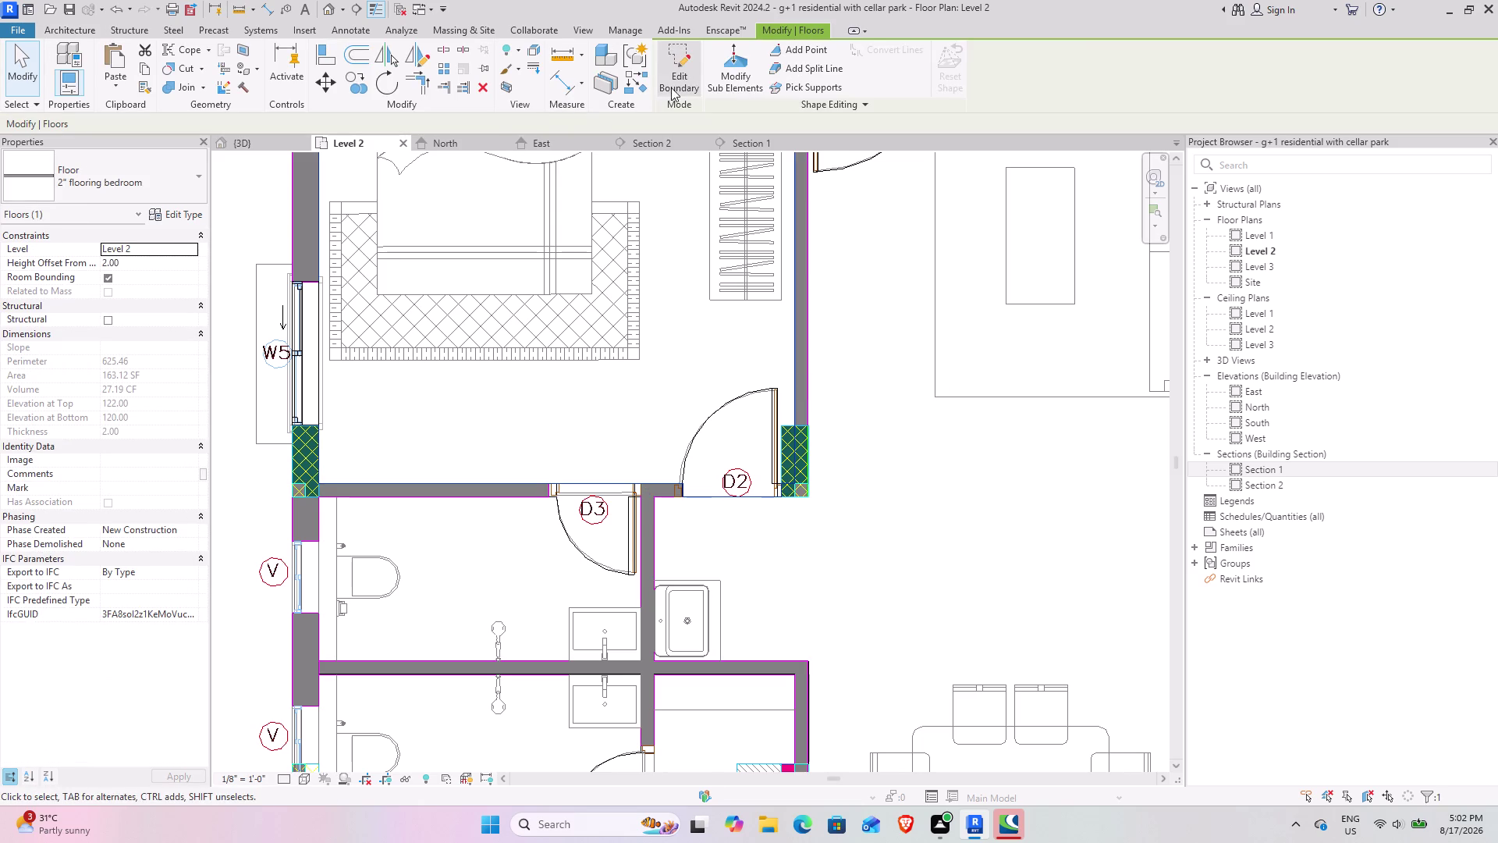
Set the bedroom floor's Height Offset From Level to 2.00.
click(643, 82)
scroll(down, 3)
middle_drag(899, 524, 635, 417)
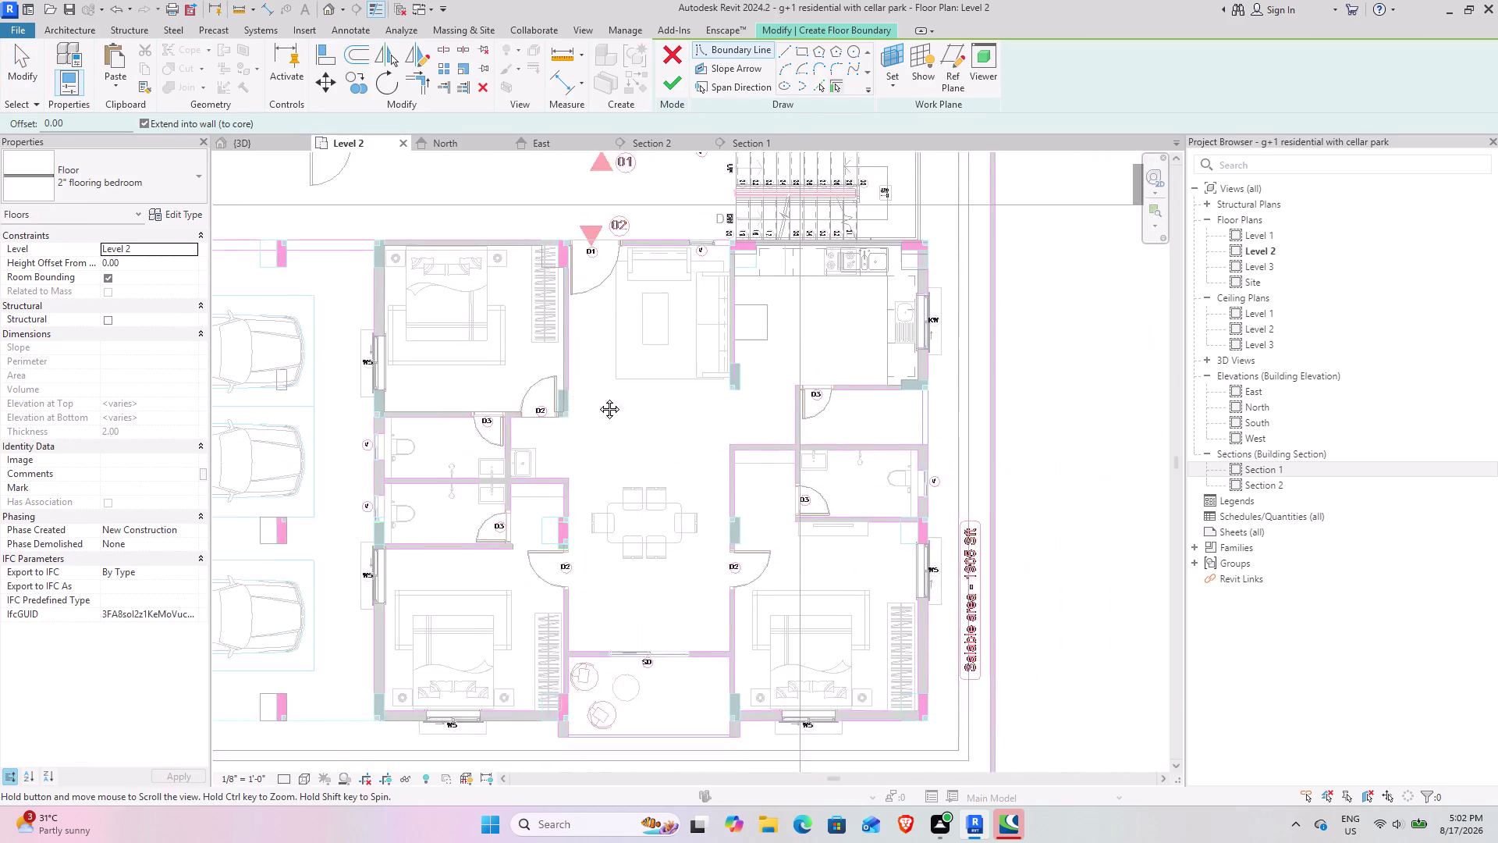
middle_drag(634, 418, 512, 349)
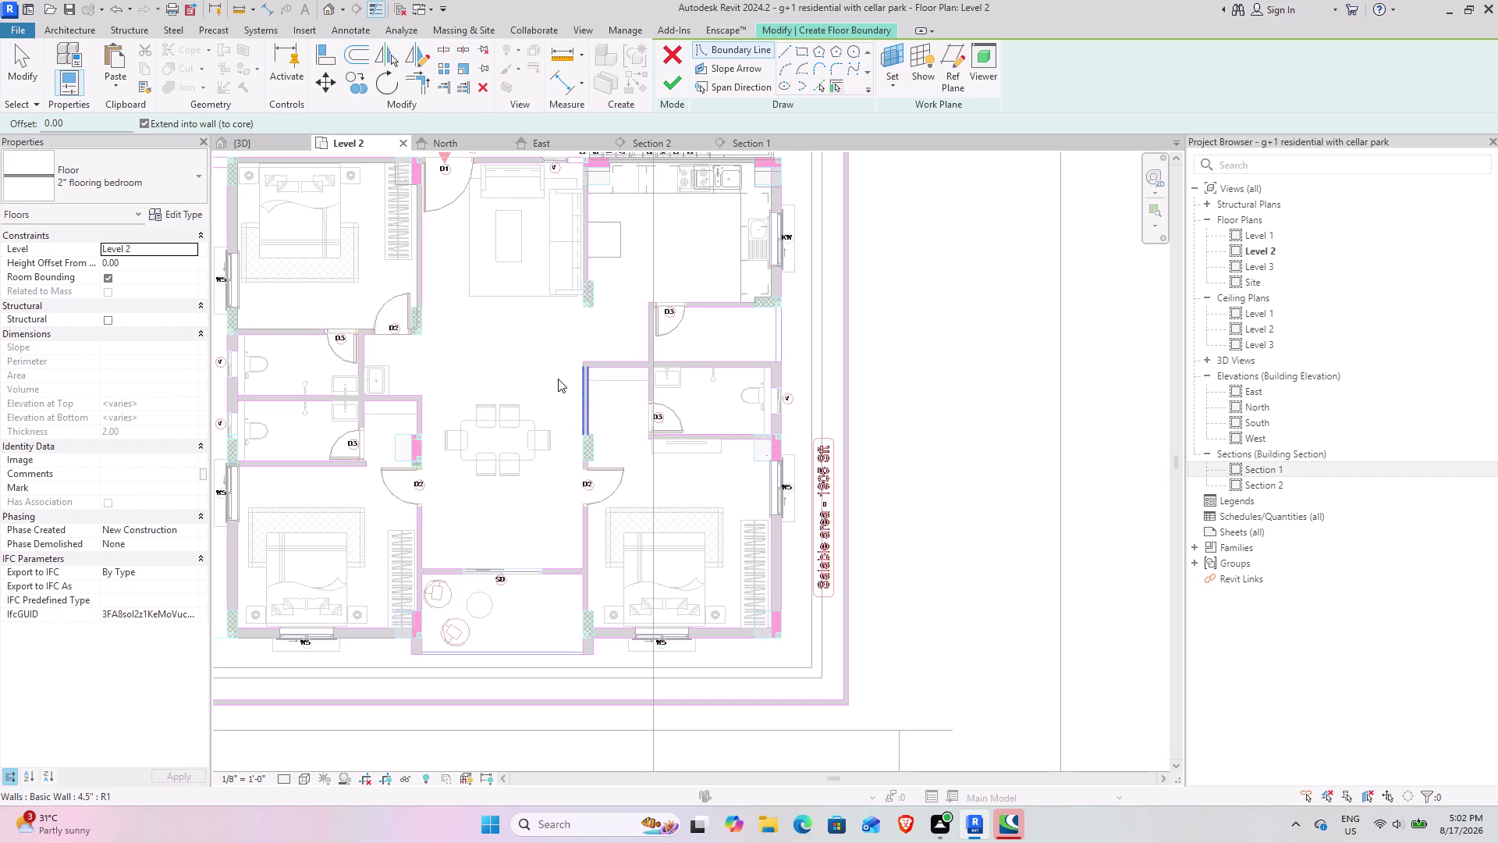
click(141, 255)
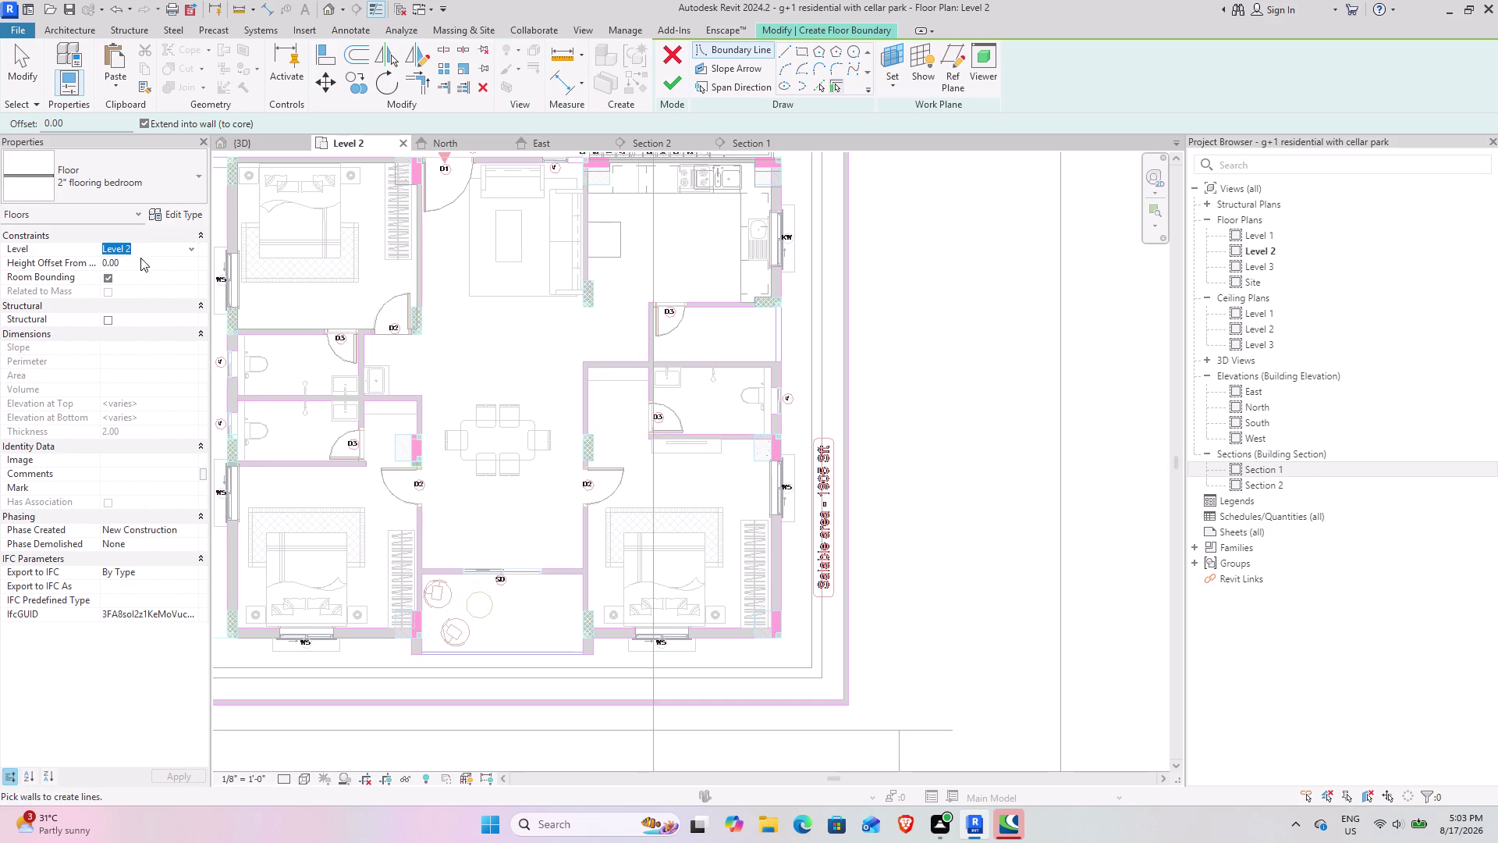
click(140, 257)
key(2)
key(Return)
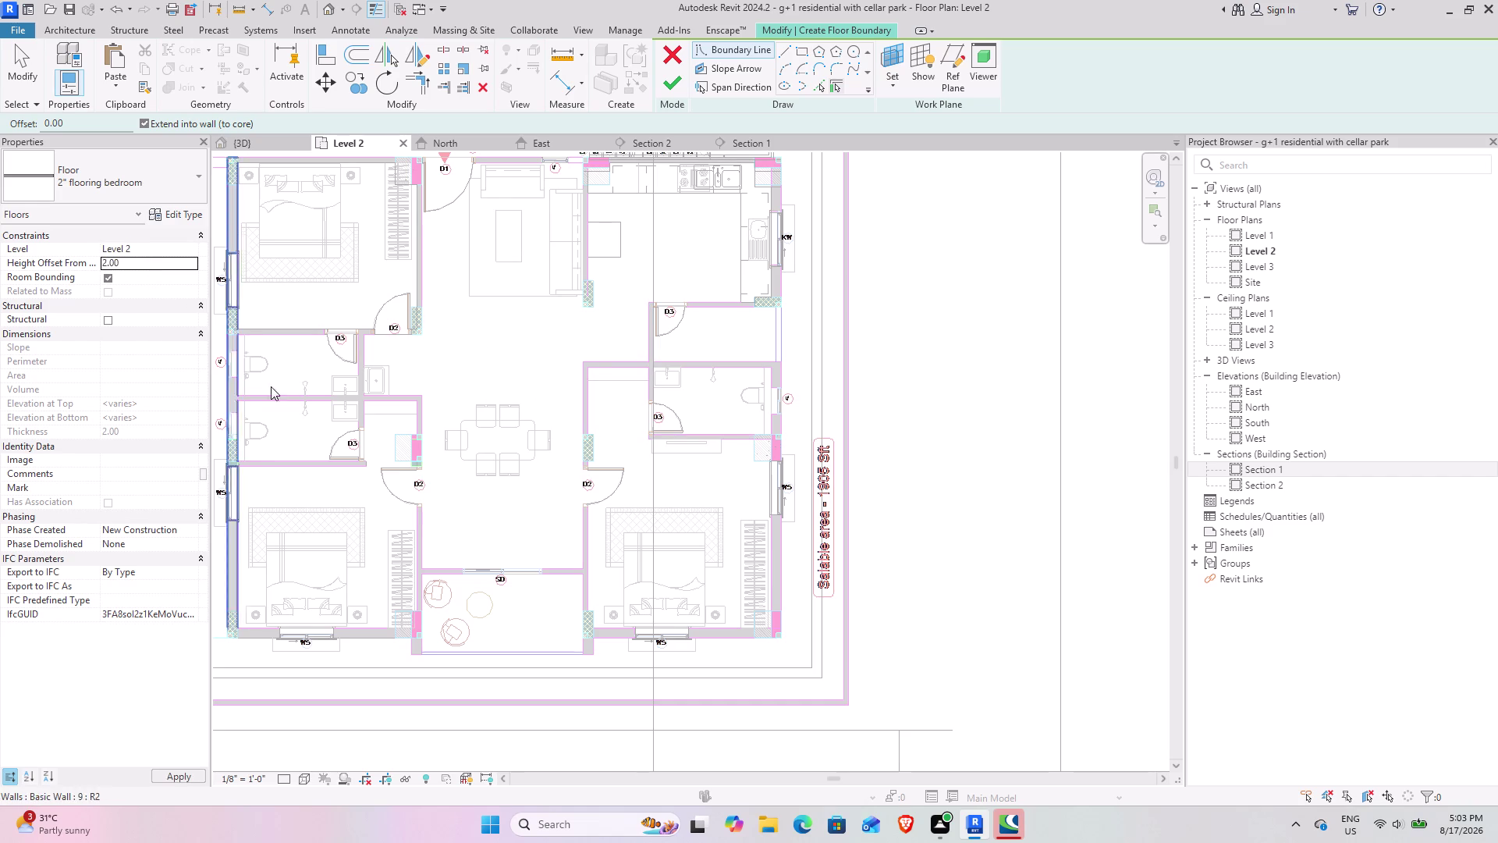
Center the lower-right bedroom with window W5 and choose the Line draw tool.
scroll(up, 3)
scroll(up, 3)
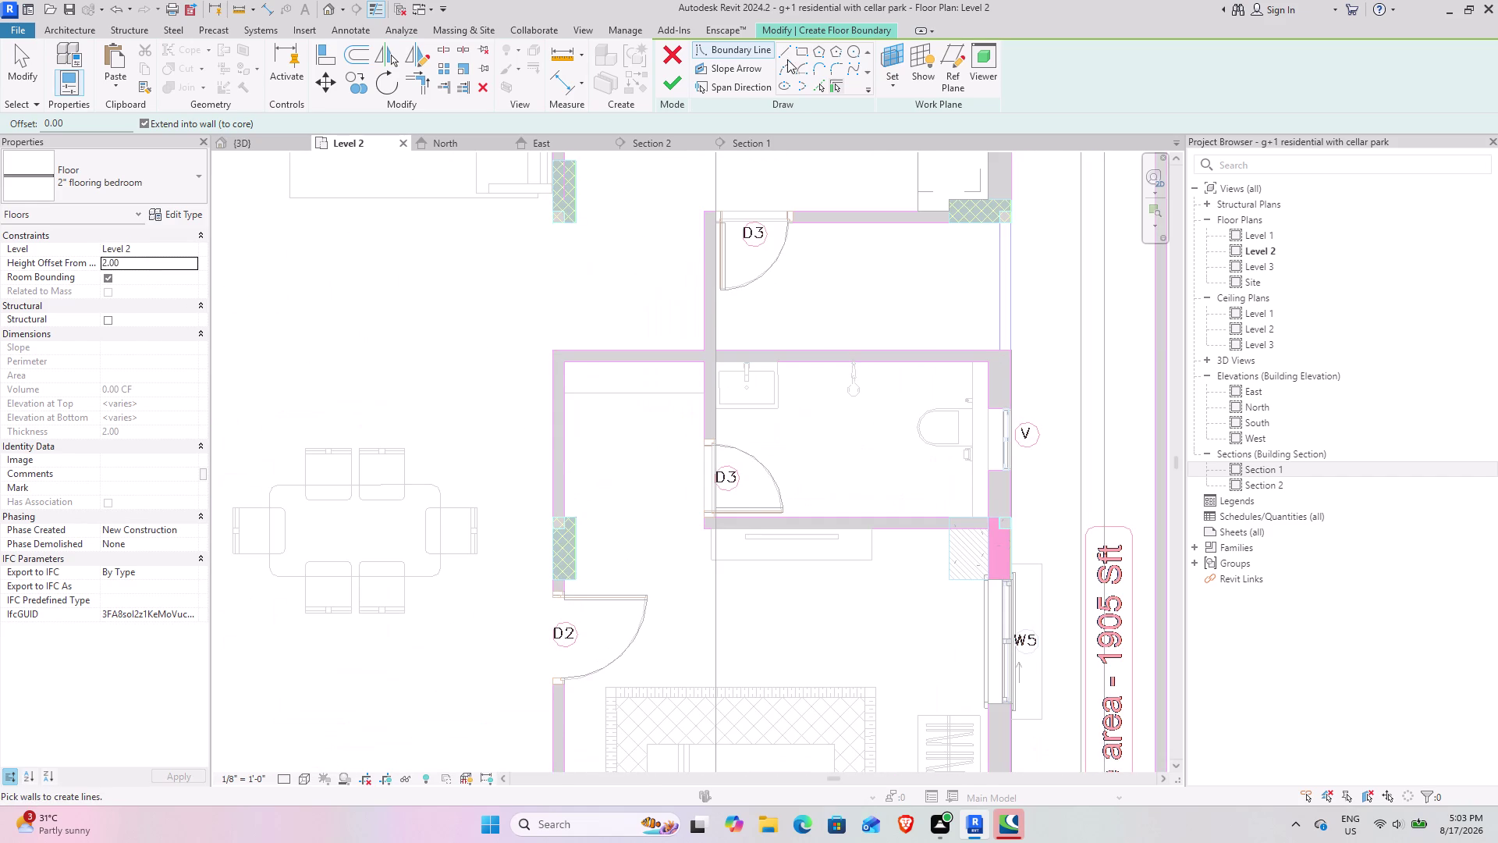
middle_drag(585, 515, 474, 281)
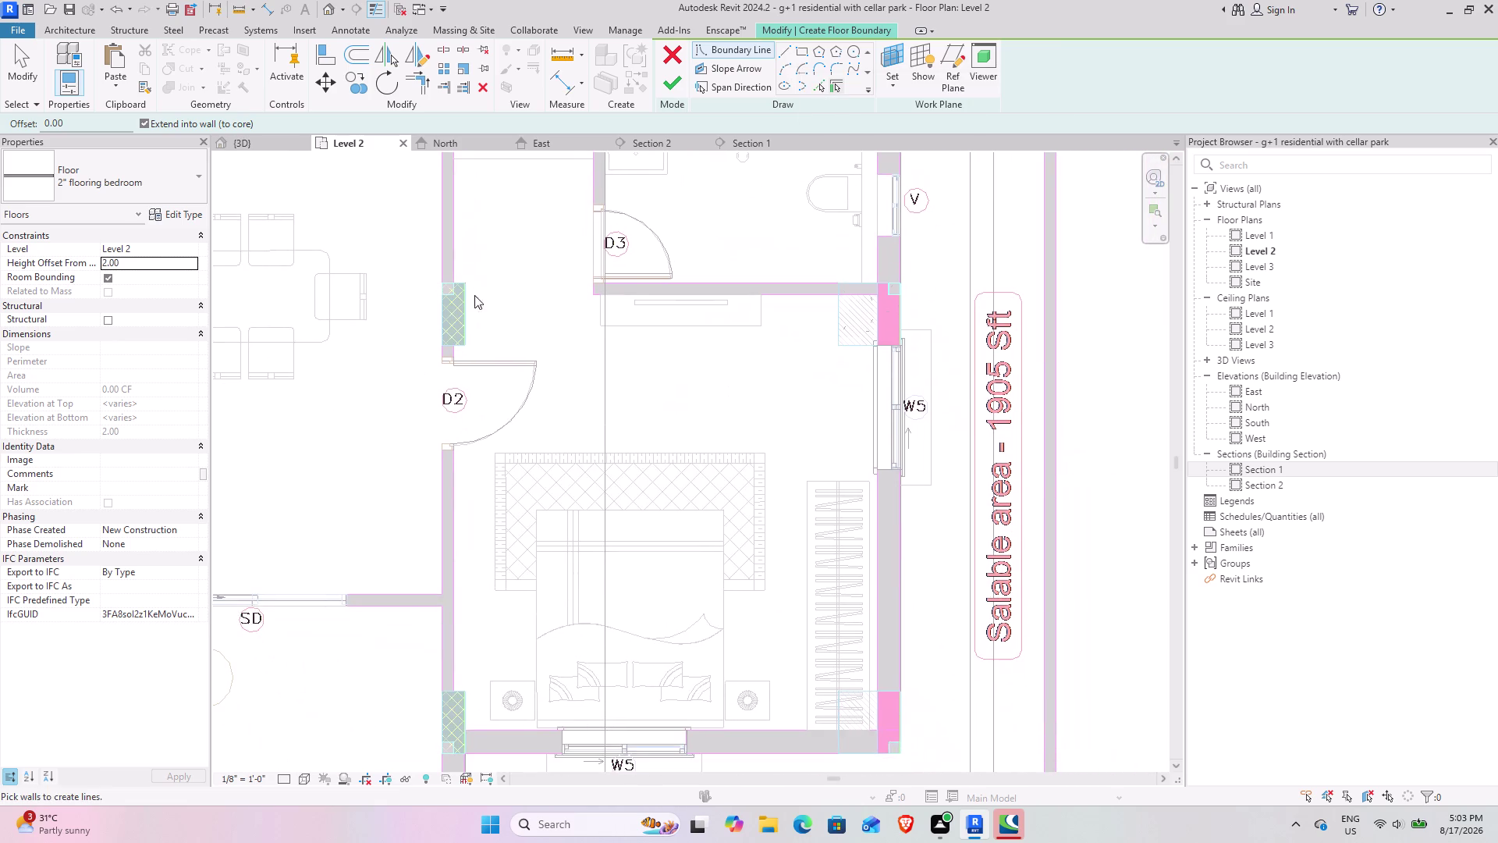
middle_drag(544, 450, 552, 626)
middle_drag(540, 586, 470, 452)
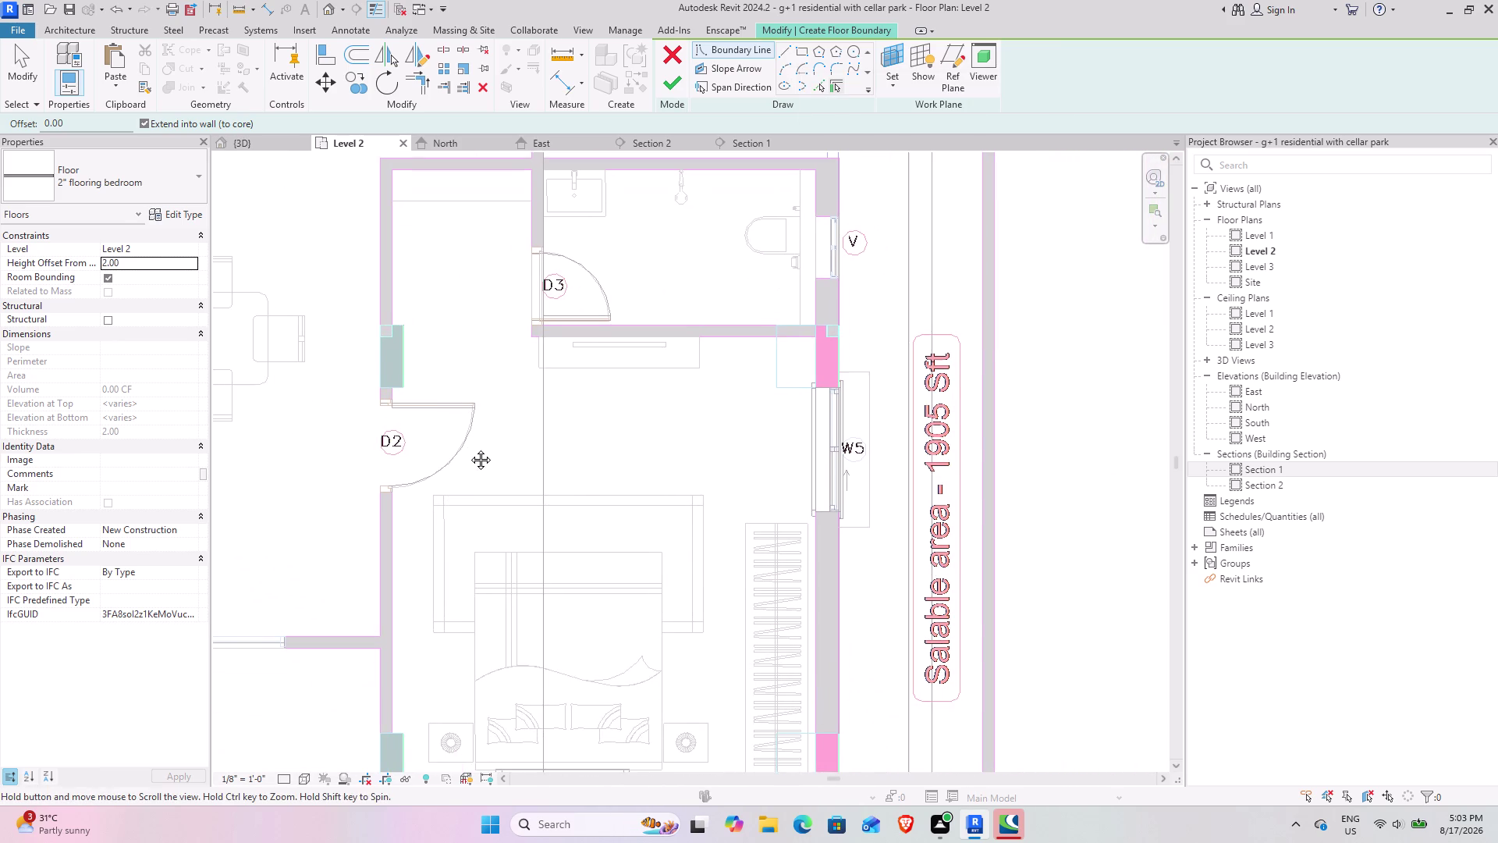
middle_drag(470, 452, 469, 448)
middle_drag(599, 600, 615, 655)
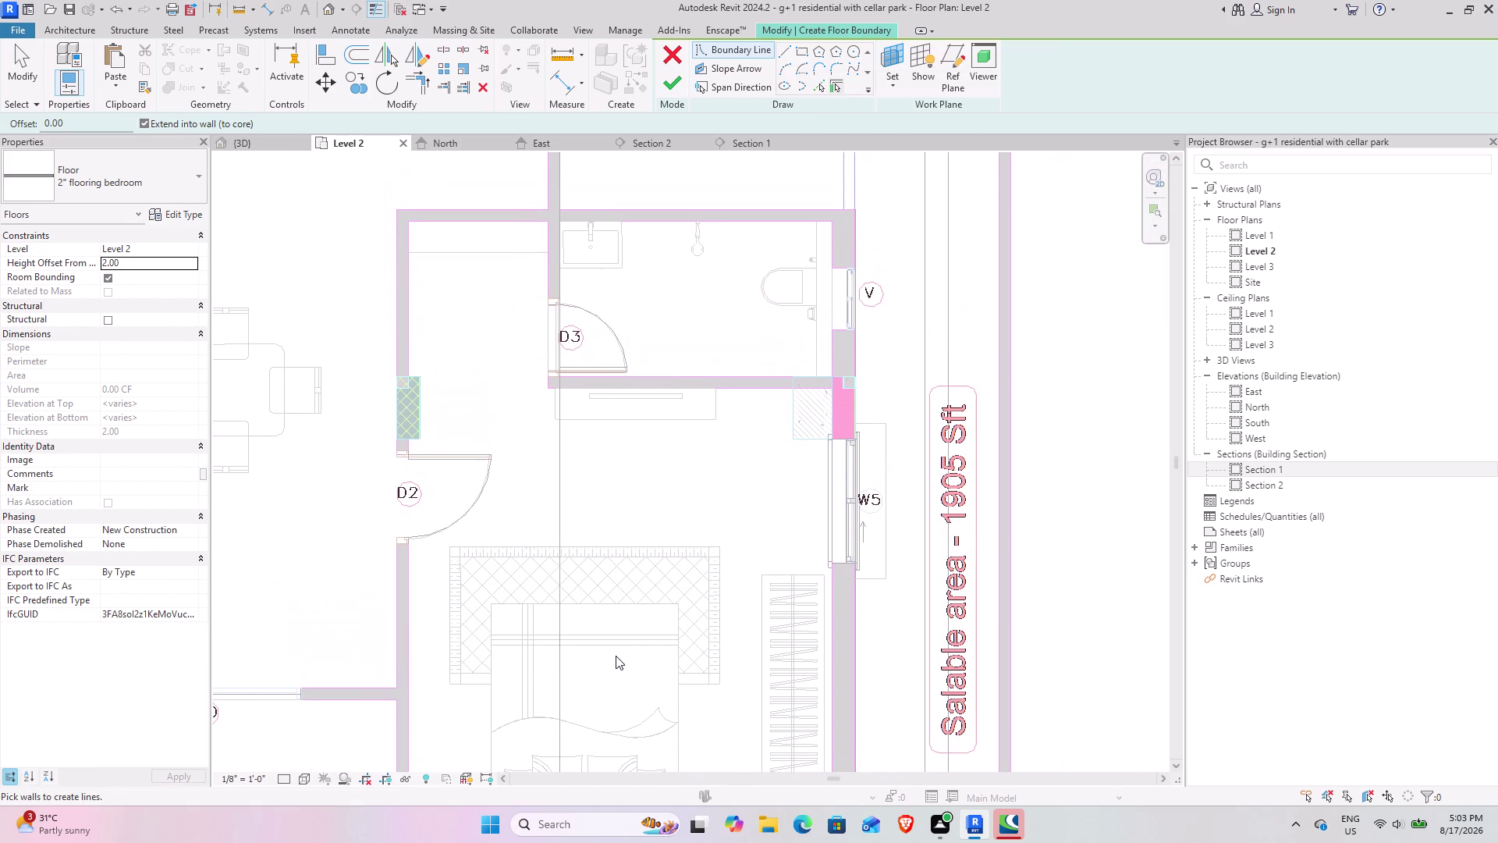
middle_drag(604, 636, 583, 477)
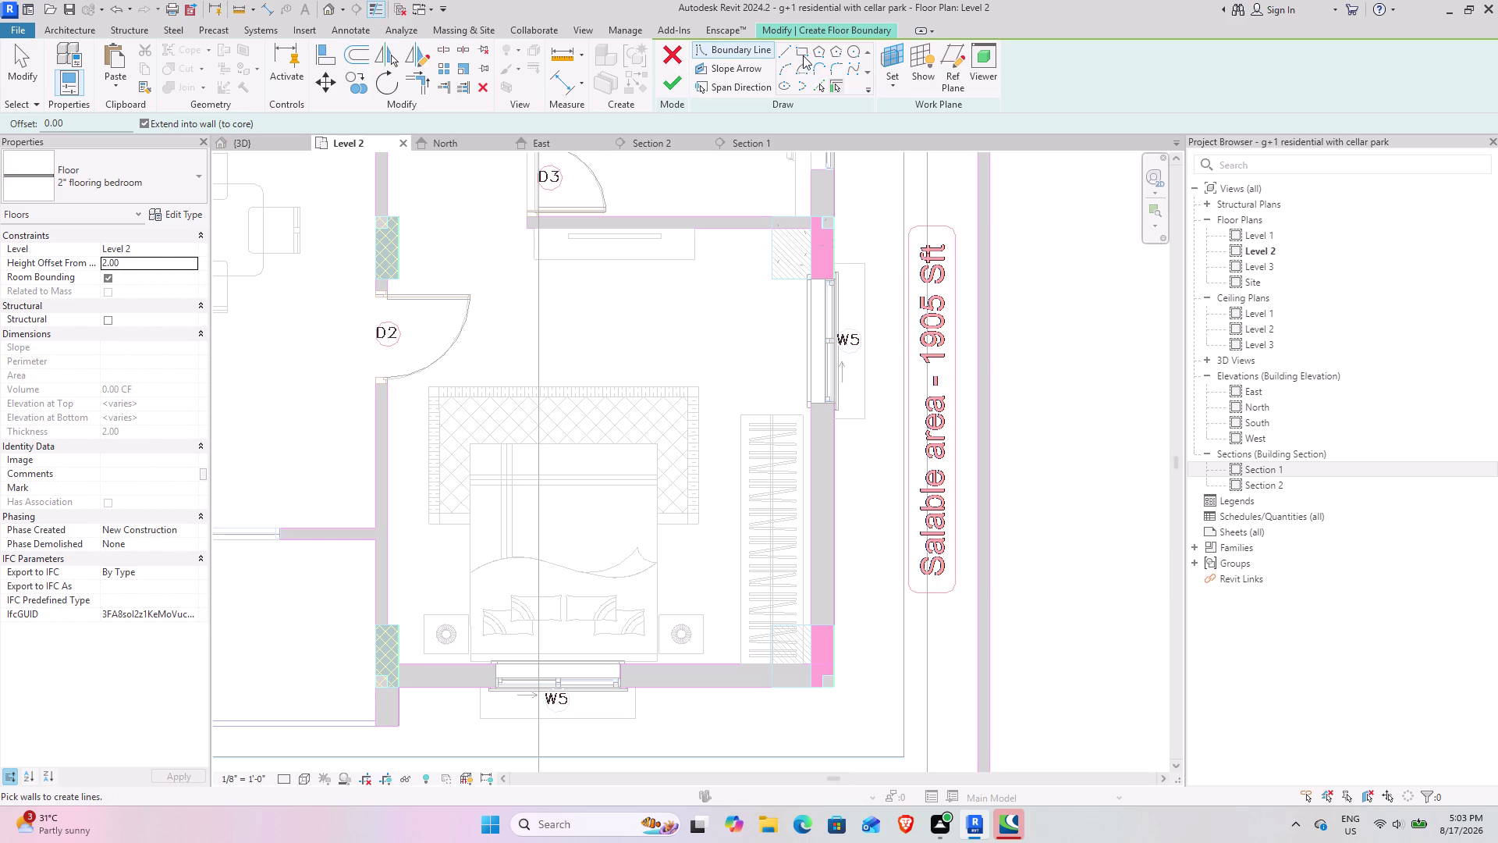
click(784, 52)
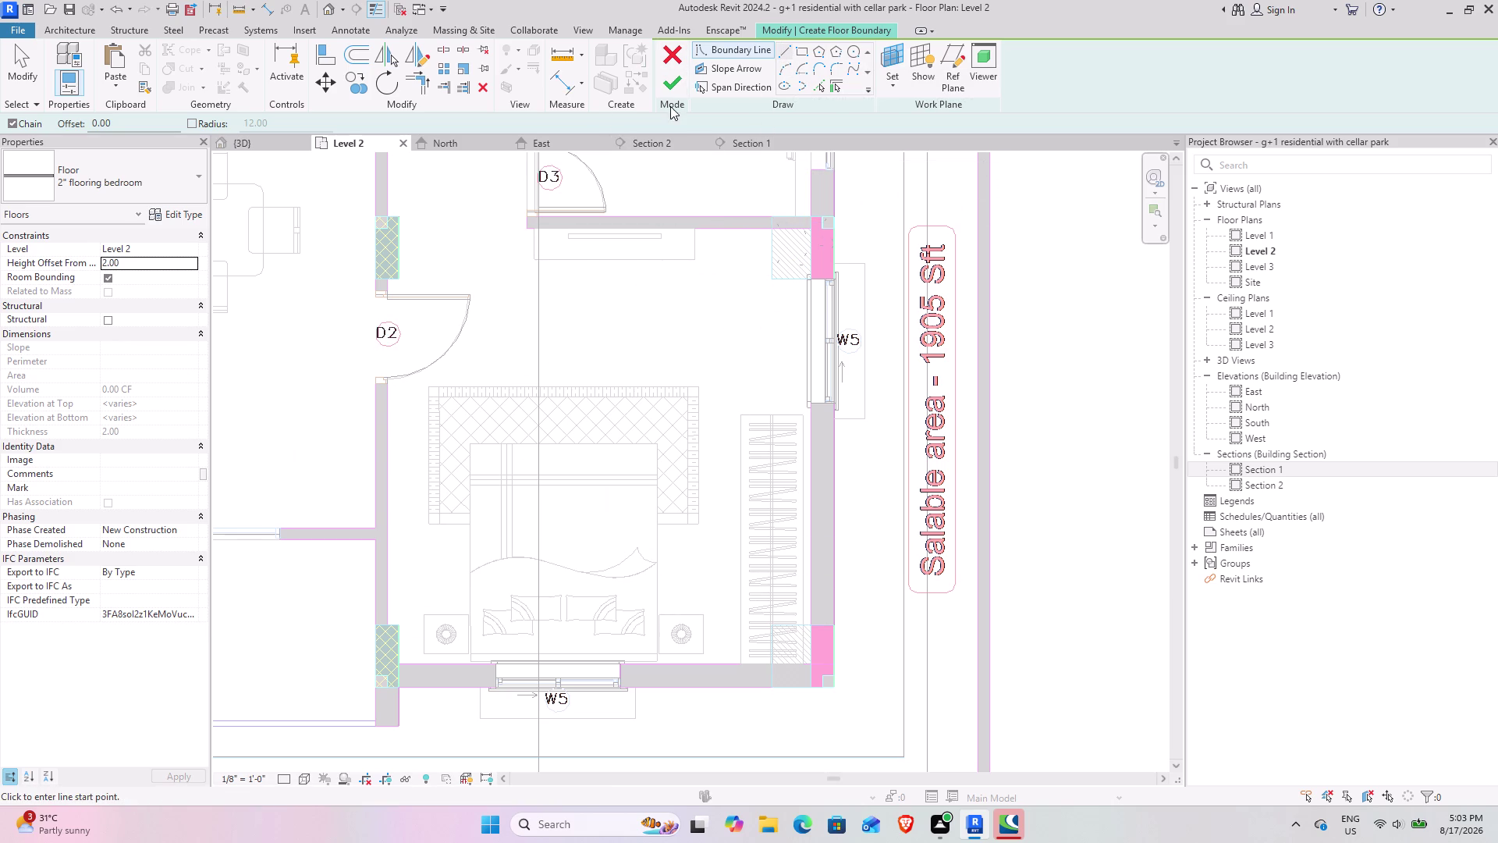
click(805, 49)
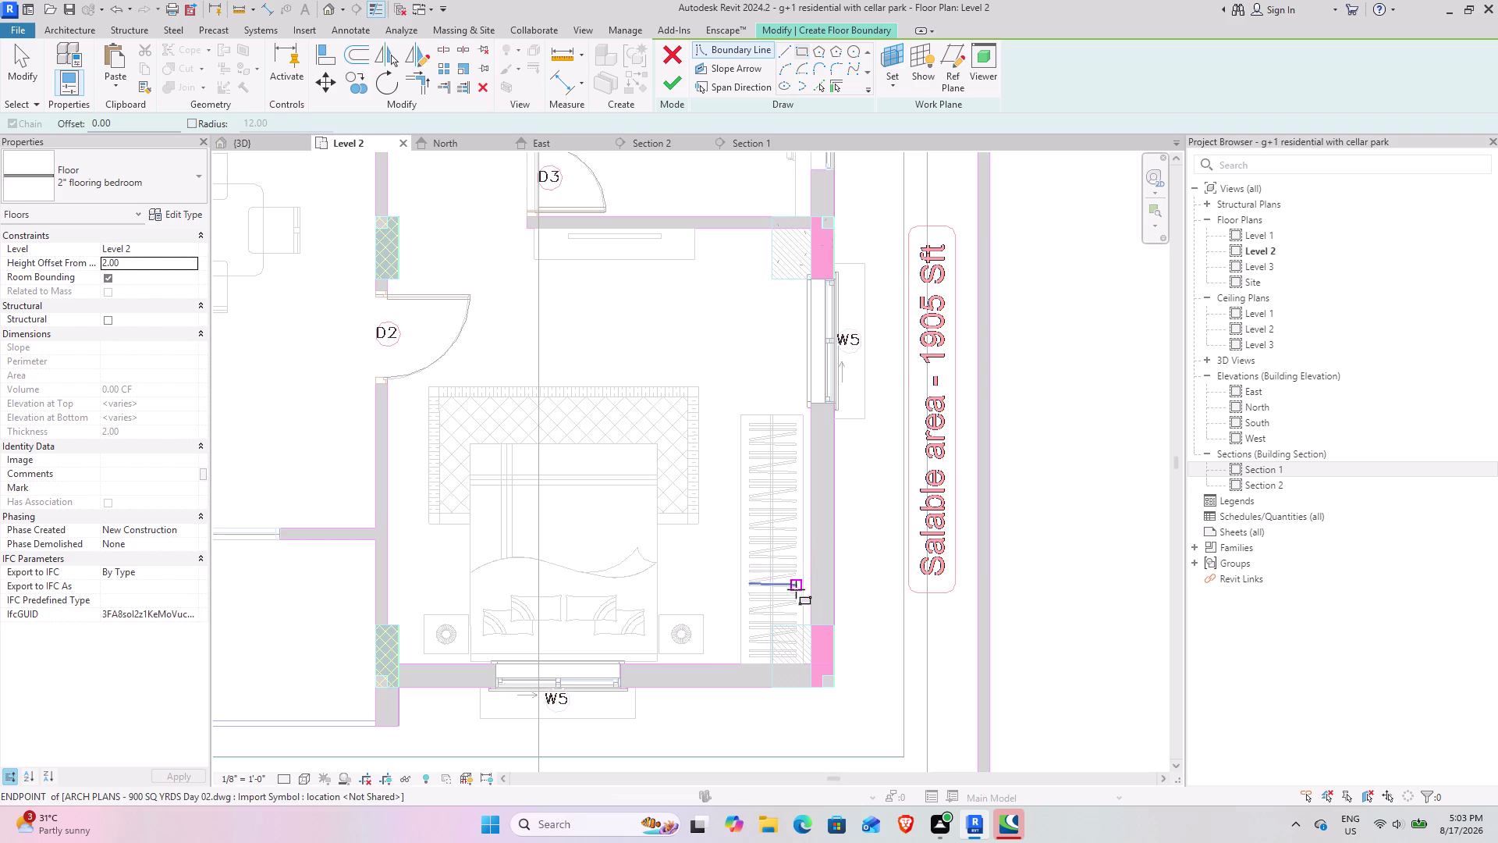
Trace a boundary line up the left wall from the wall-column intersection to the top corner.
click(814, 665)
scroll(down, 3)
middle_drag(571, 370, 629, 502)
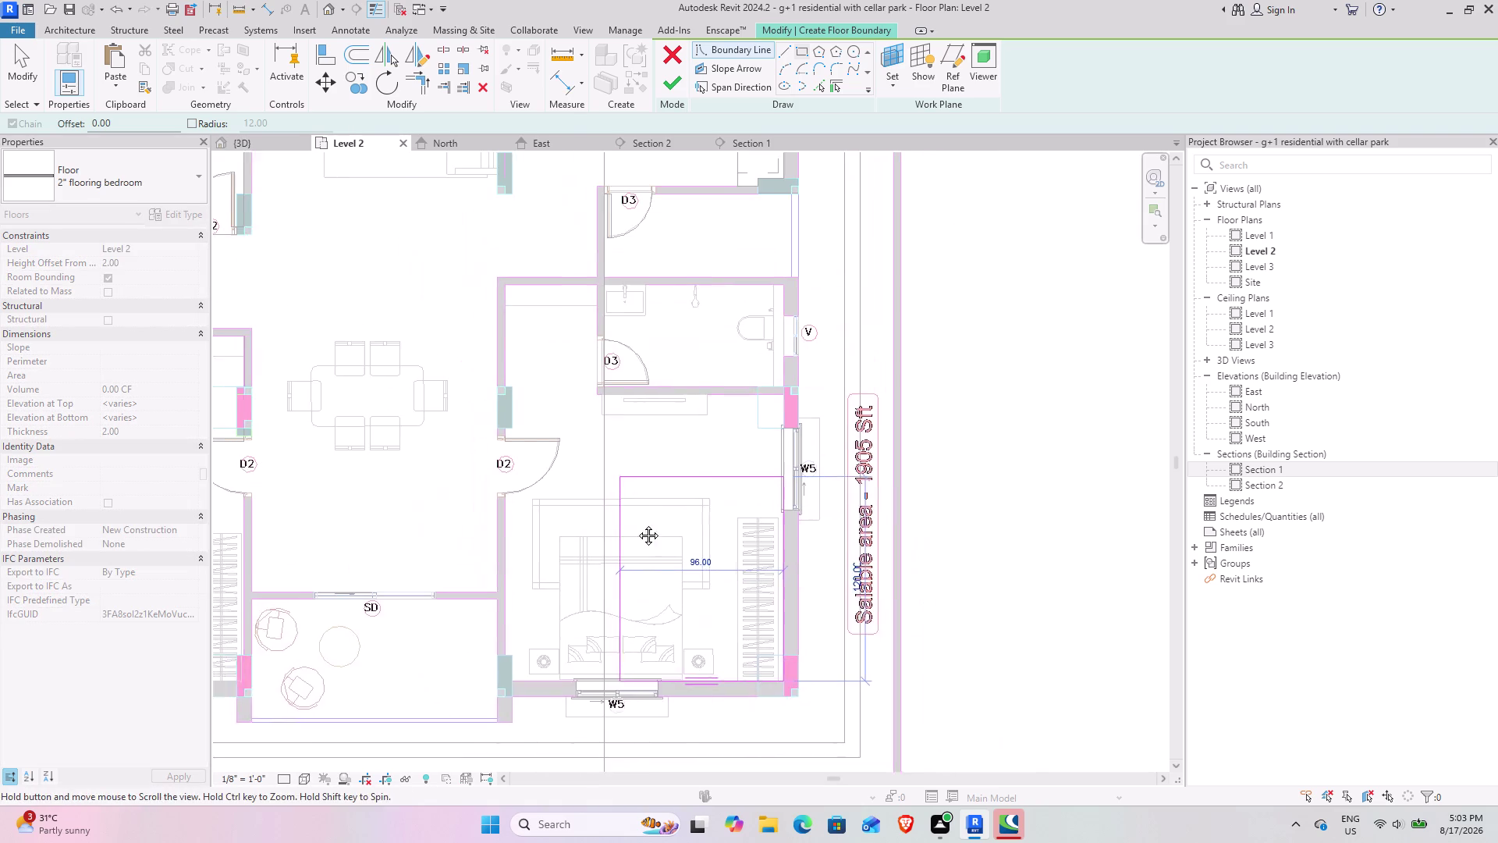
middle_drag(628, 502, 641, 535)
scroll(up, 3)
scroll(up, 3)
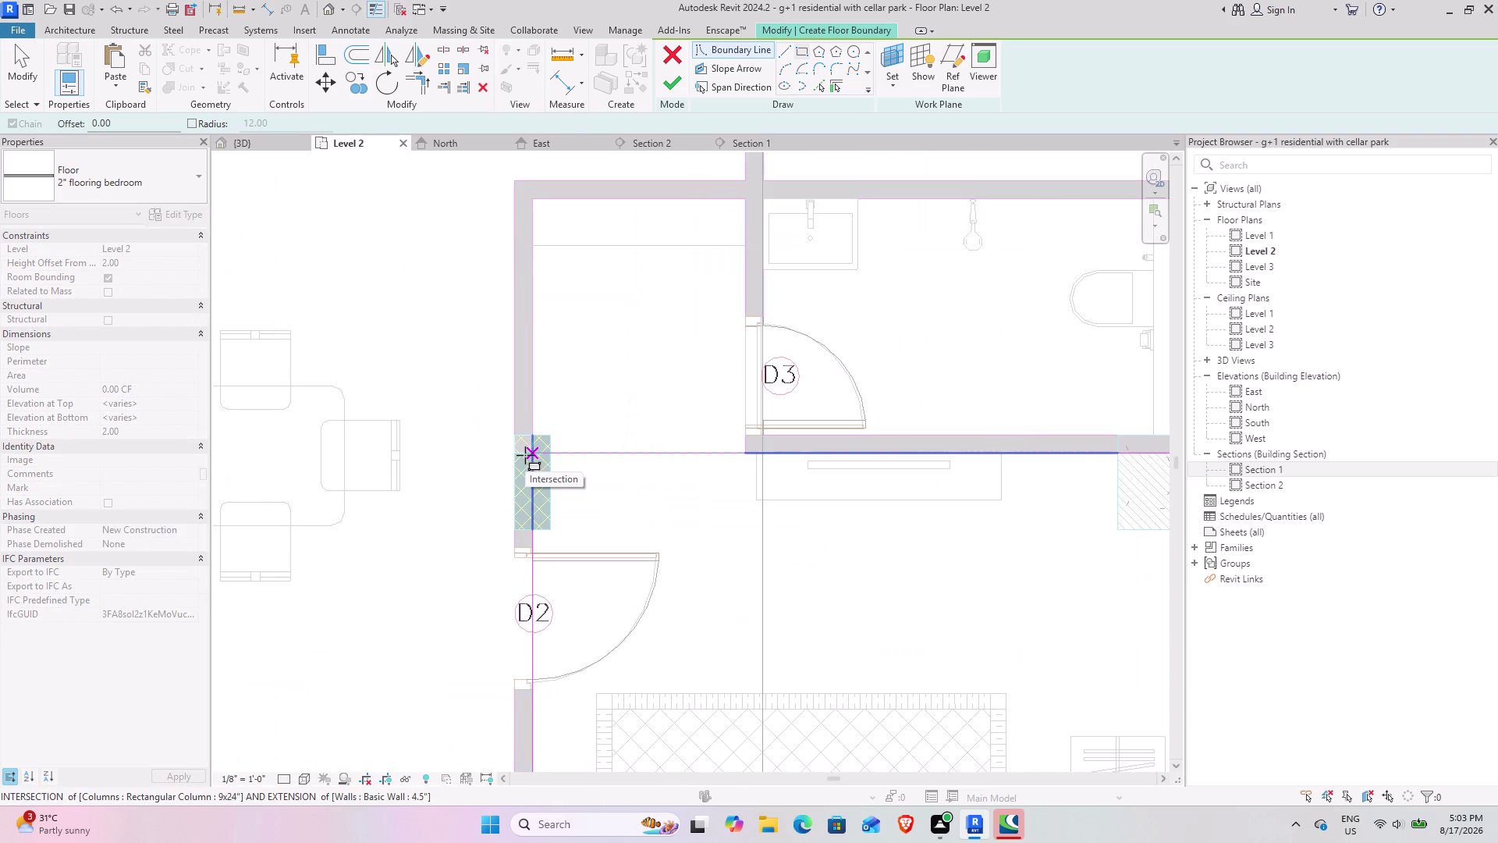
click(525, 454)
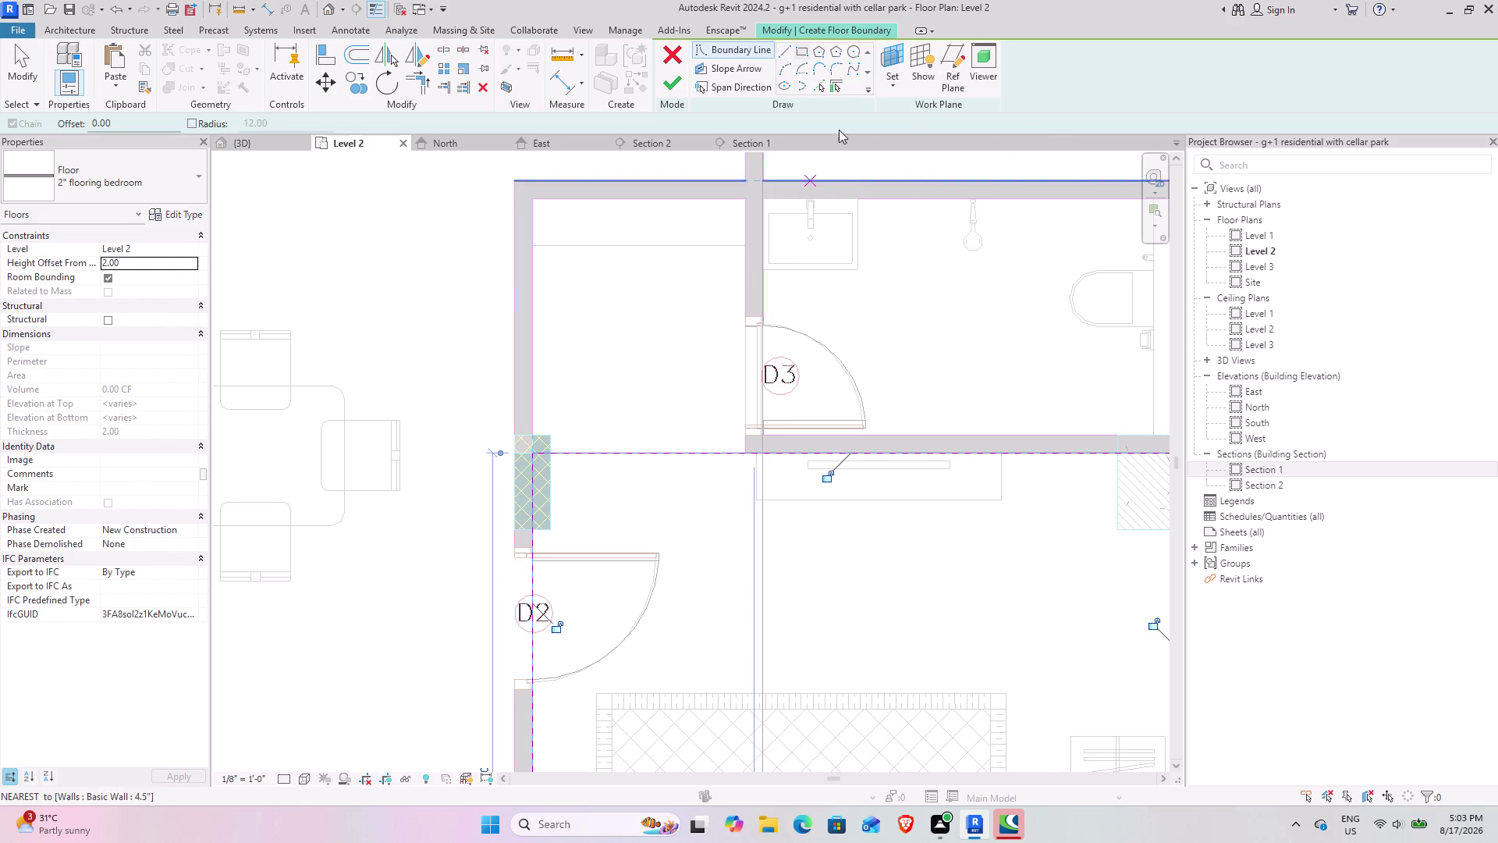
click(791, 51)
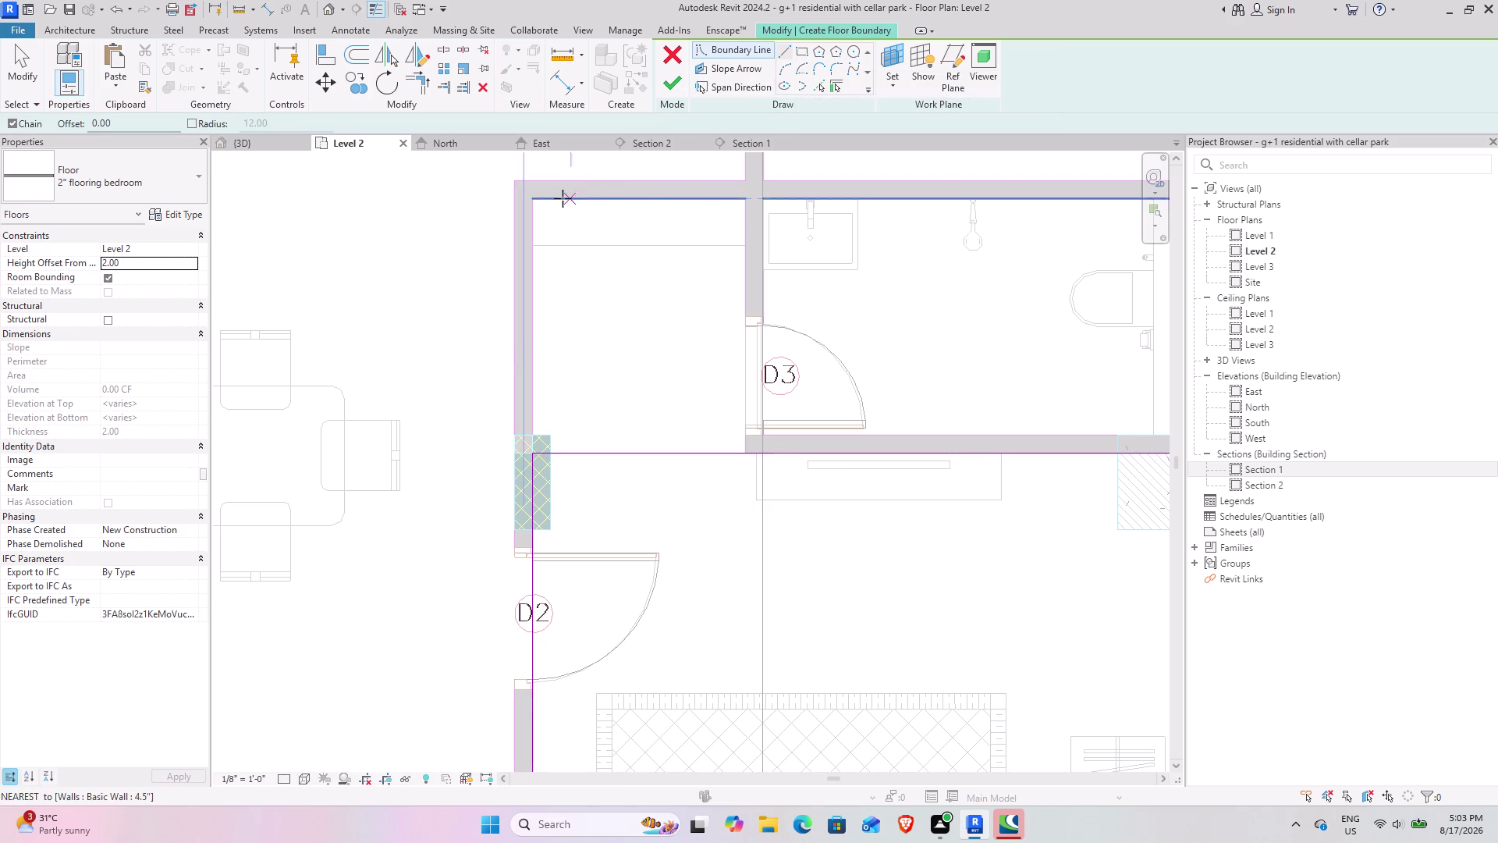
click(535, 200)
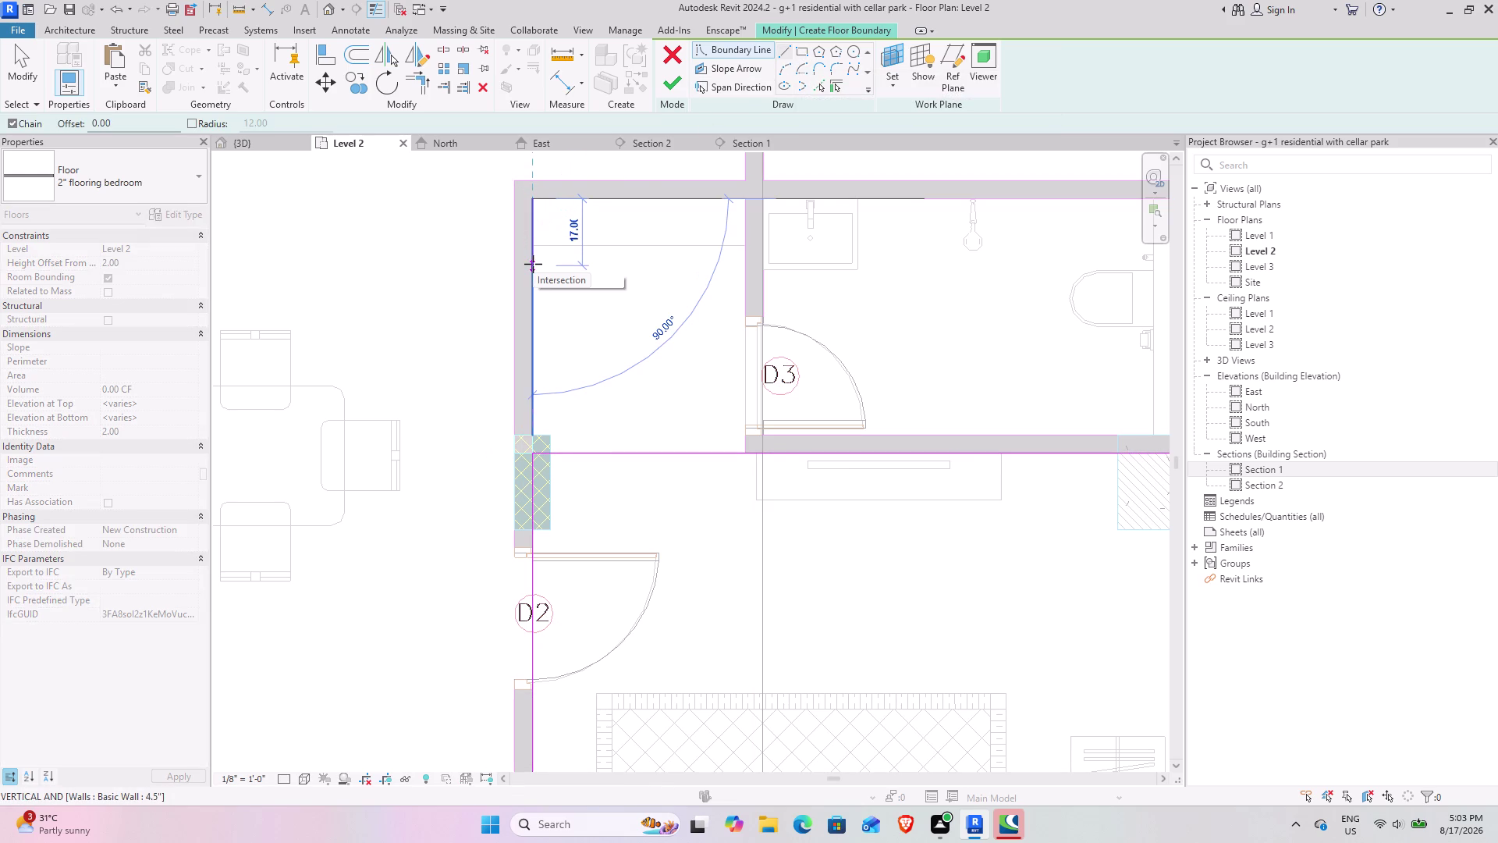
click(533, 264)
key(Escape)
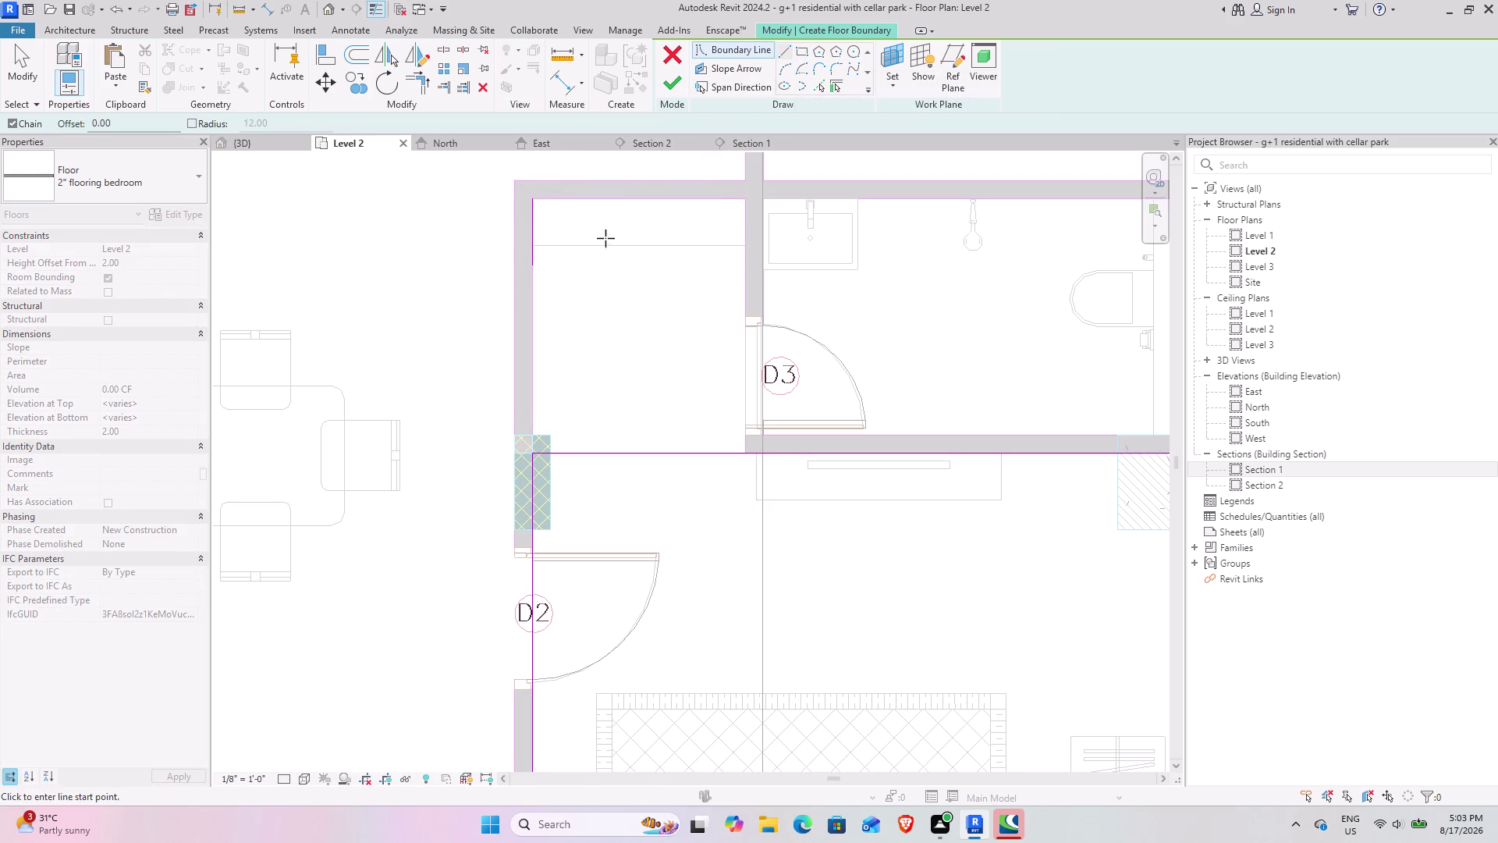
Trace boundary segments along the top wall and down the partition wall.
click(747, 200)
click(692, 191)
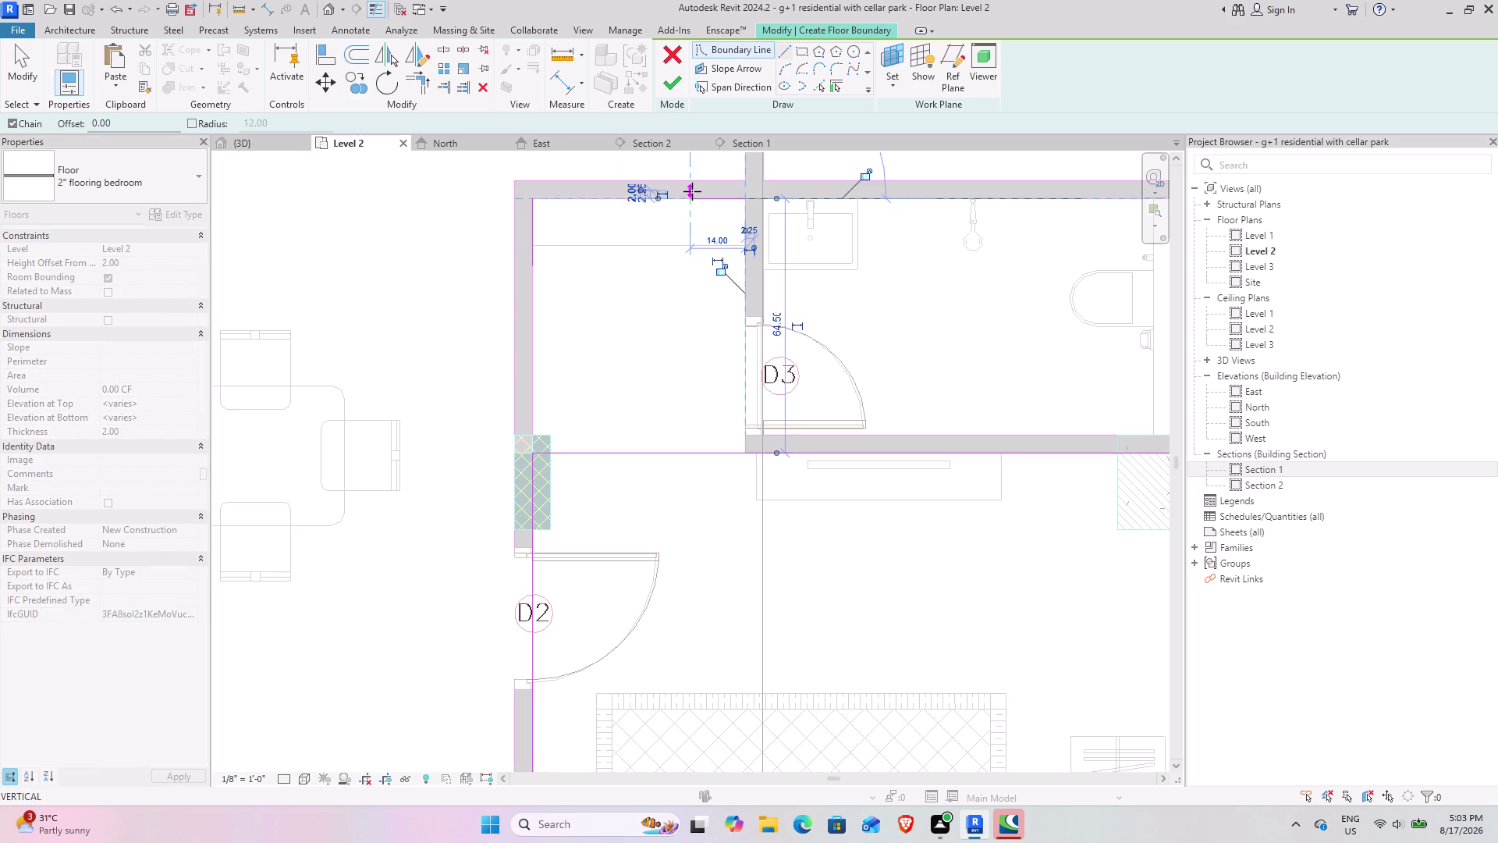
key(Escape)
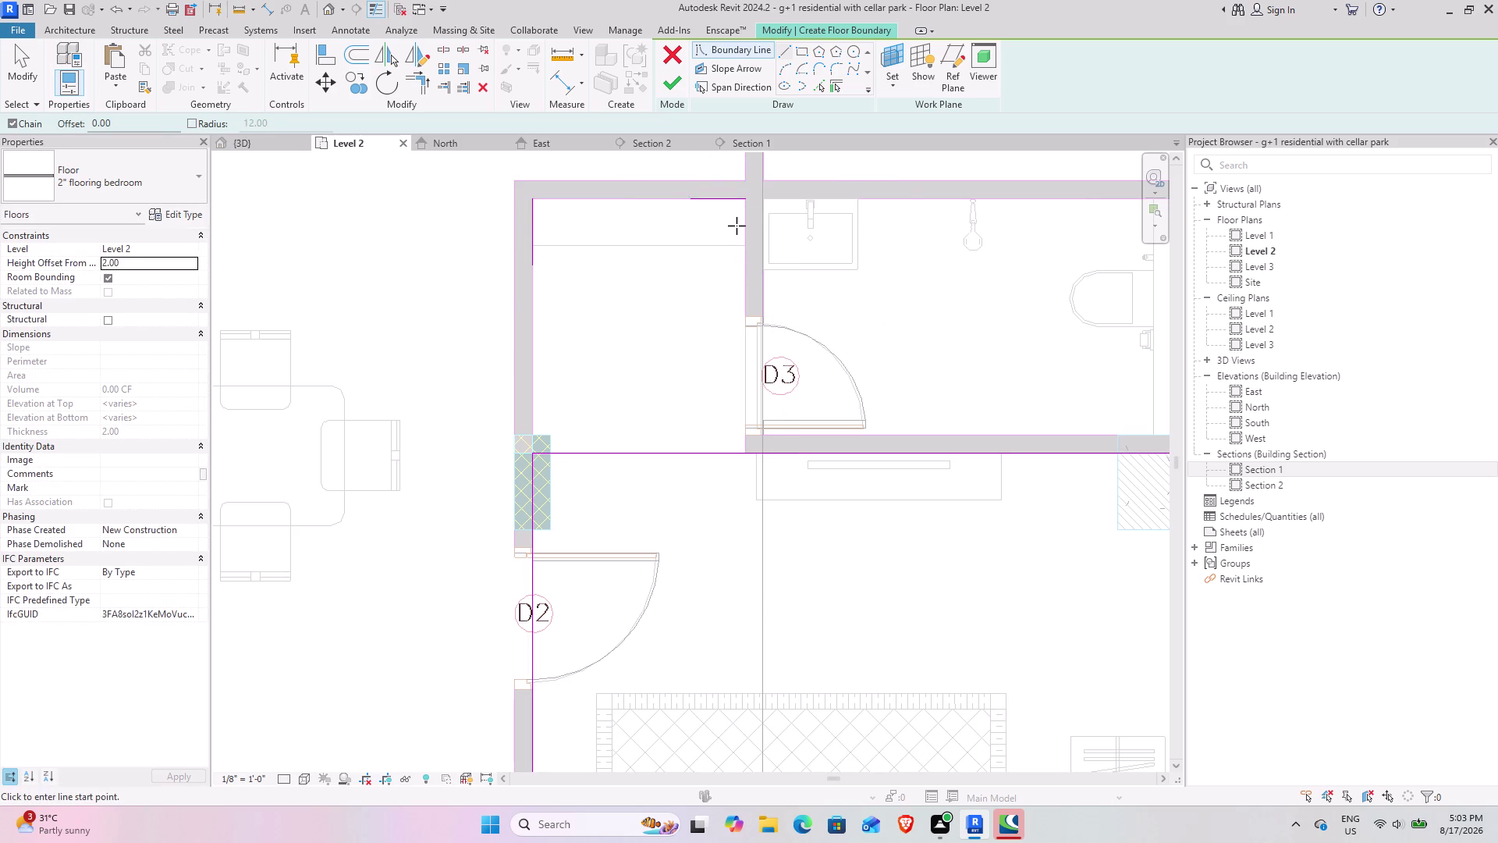
click(744, 215)
click(743, 296)
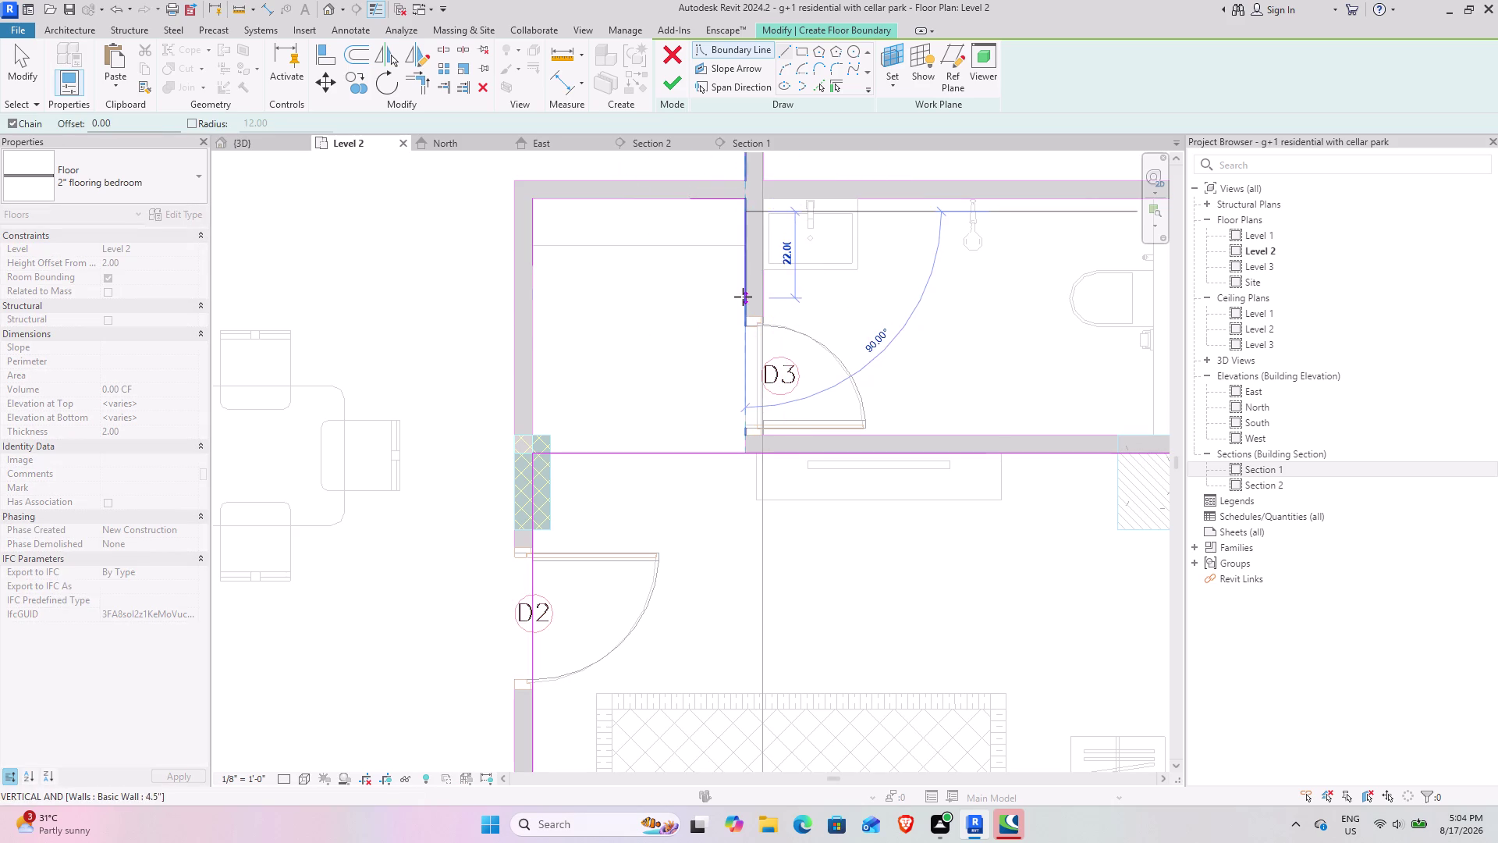
key(Escape)
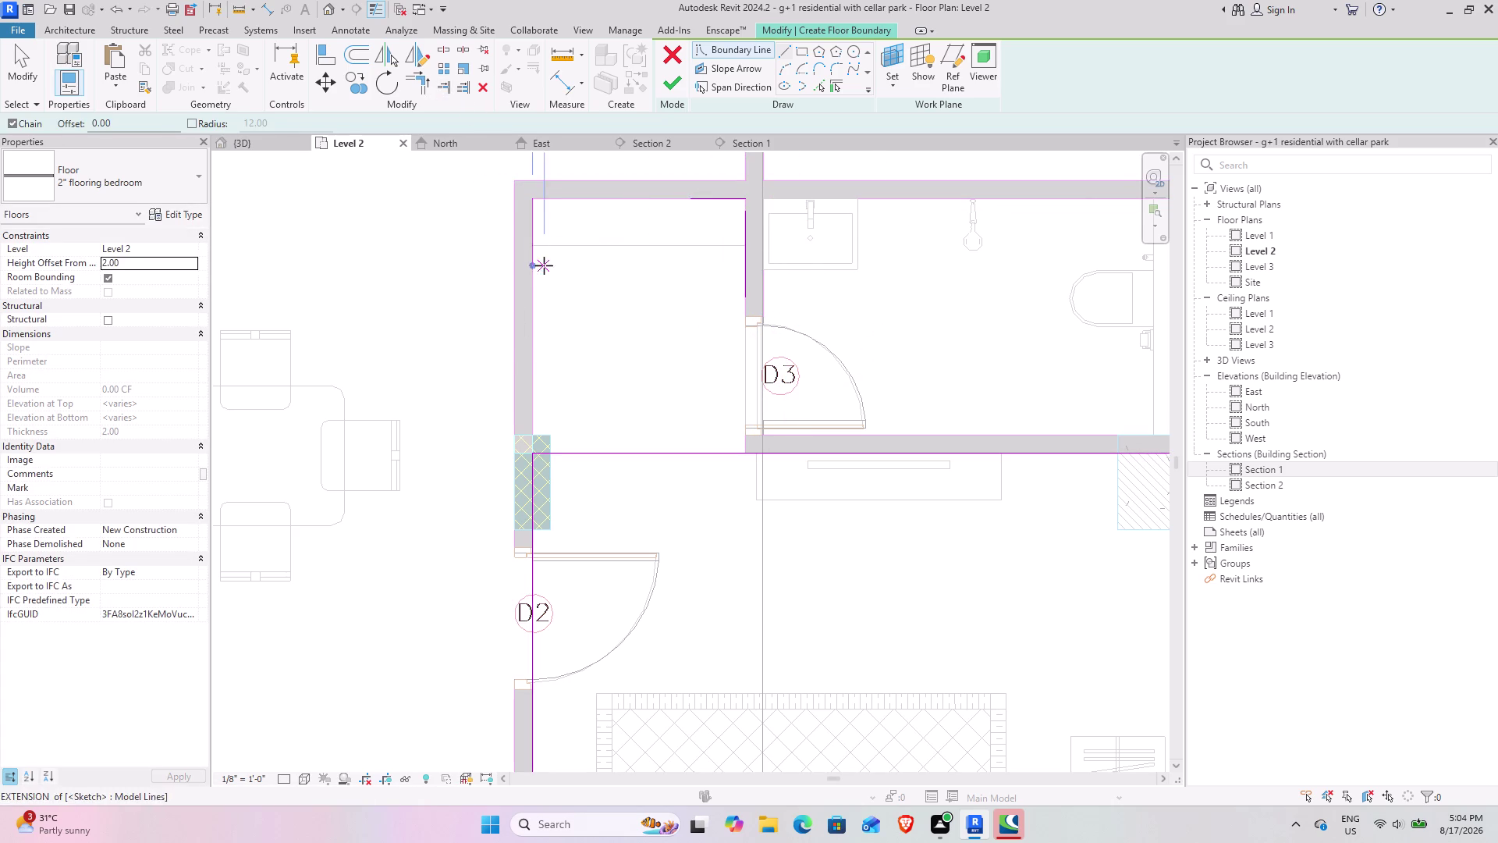
click(452, 51)
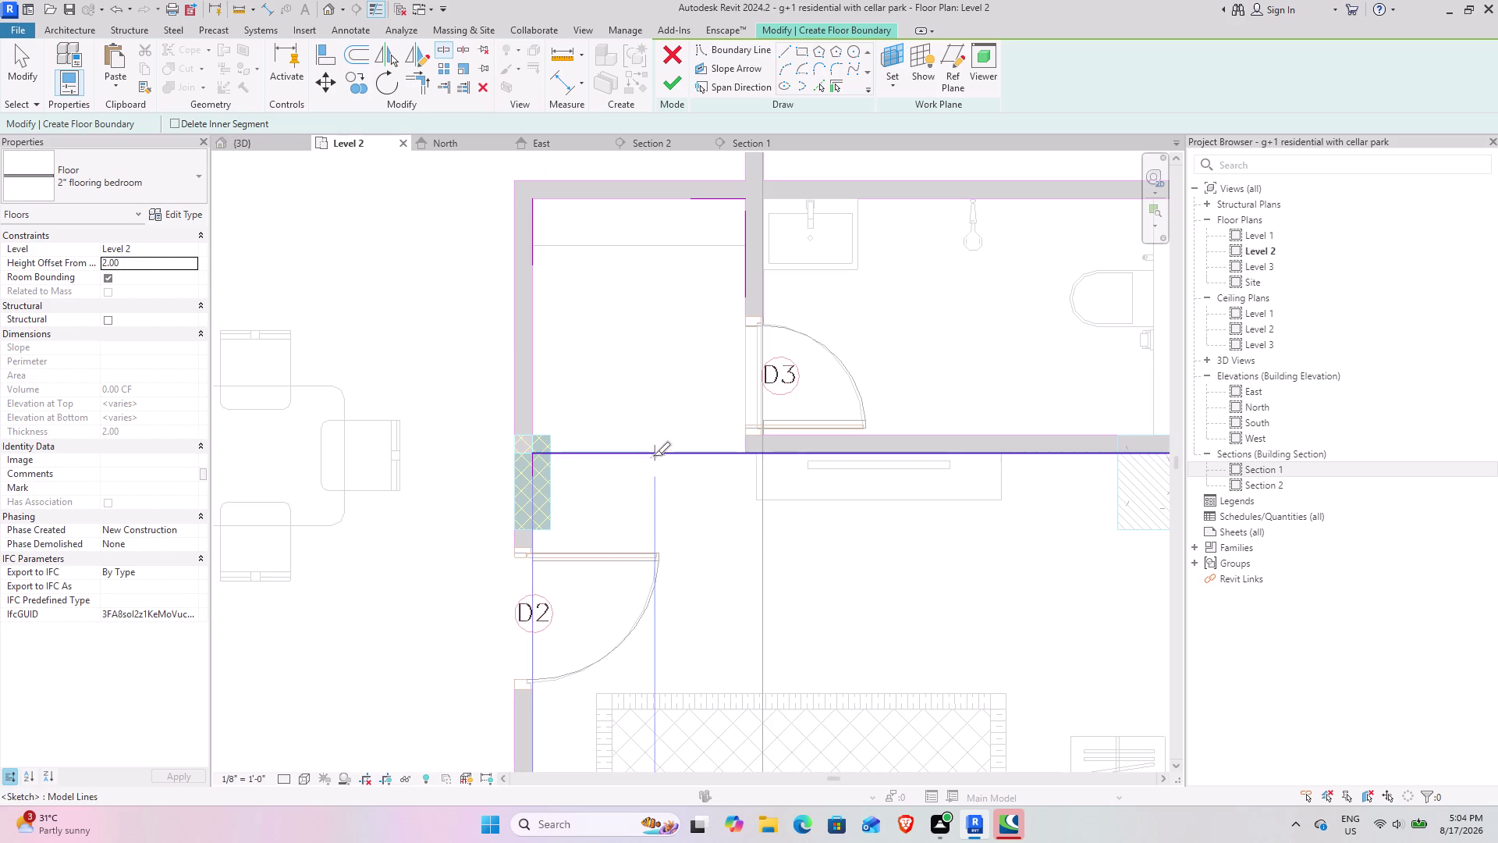
Trim the bedroom floor's bottom, left, right and top boundary lines into corners.
click(653, 455)
click(420, 84)
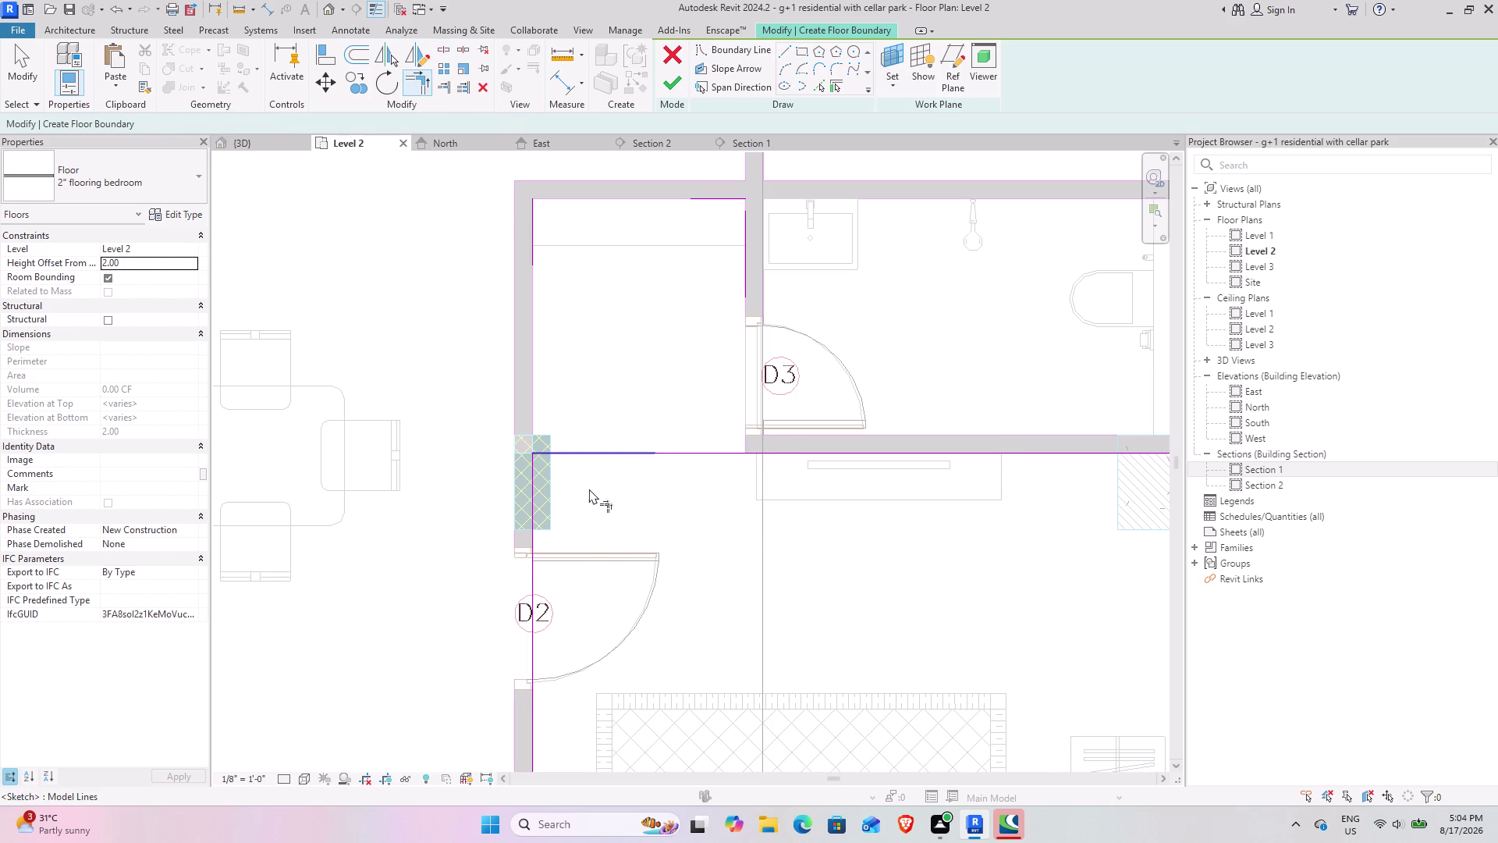
click(529, 476)
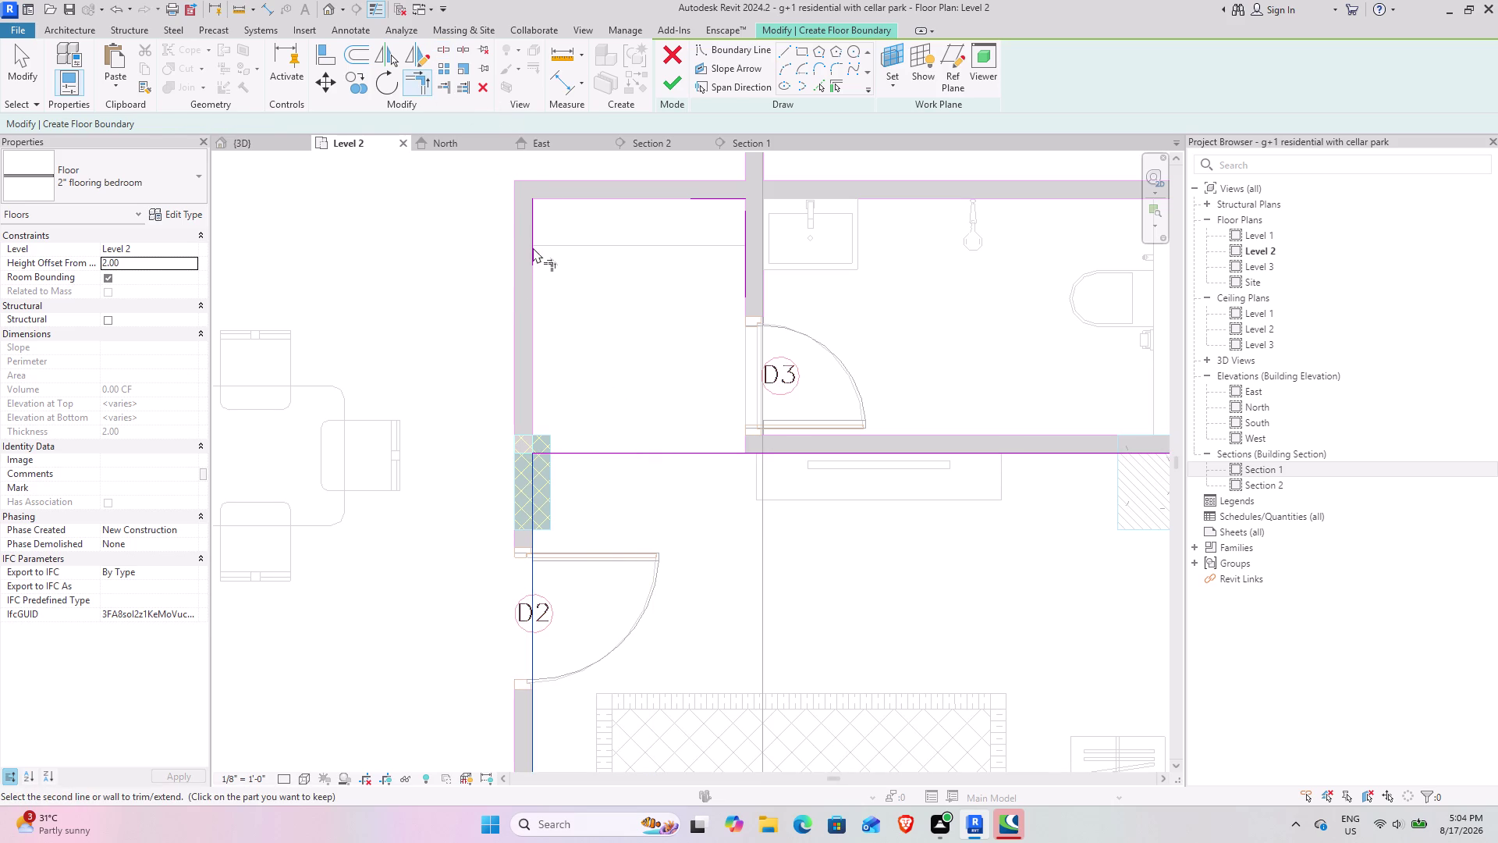
click(533, 247)
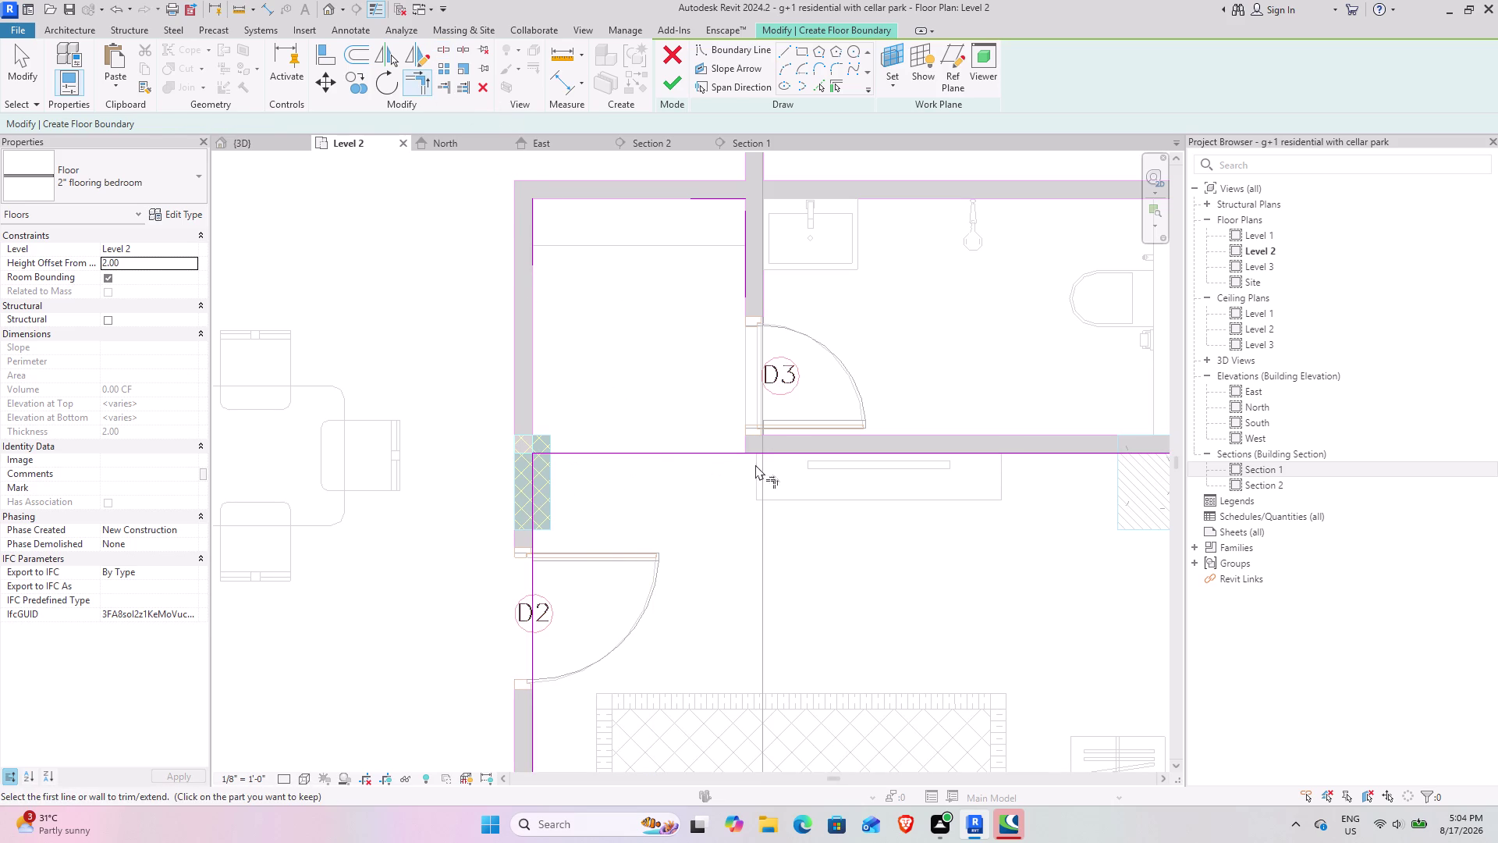
click(738, 449)
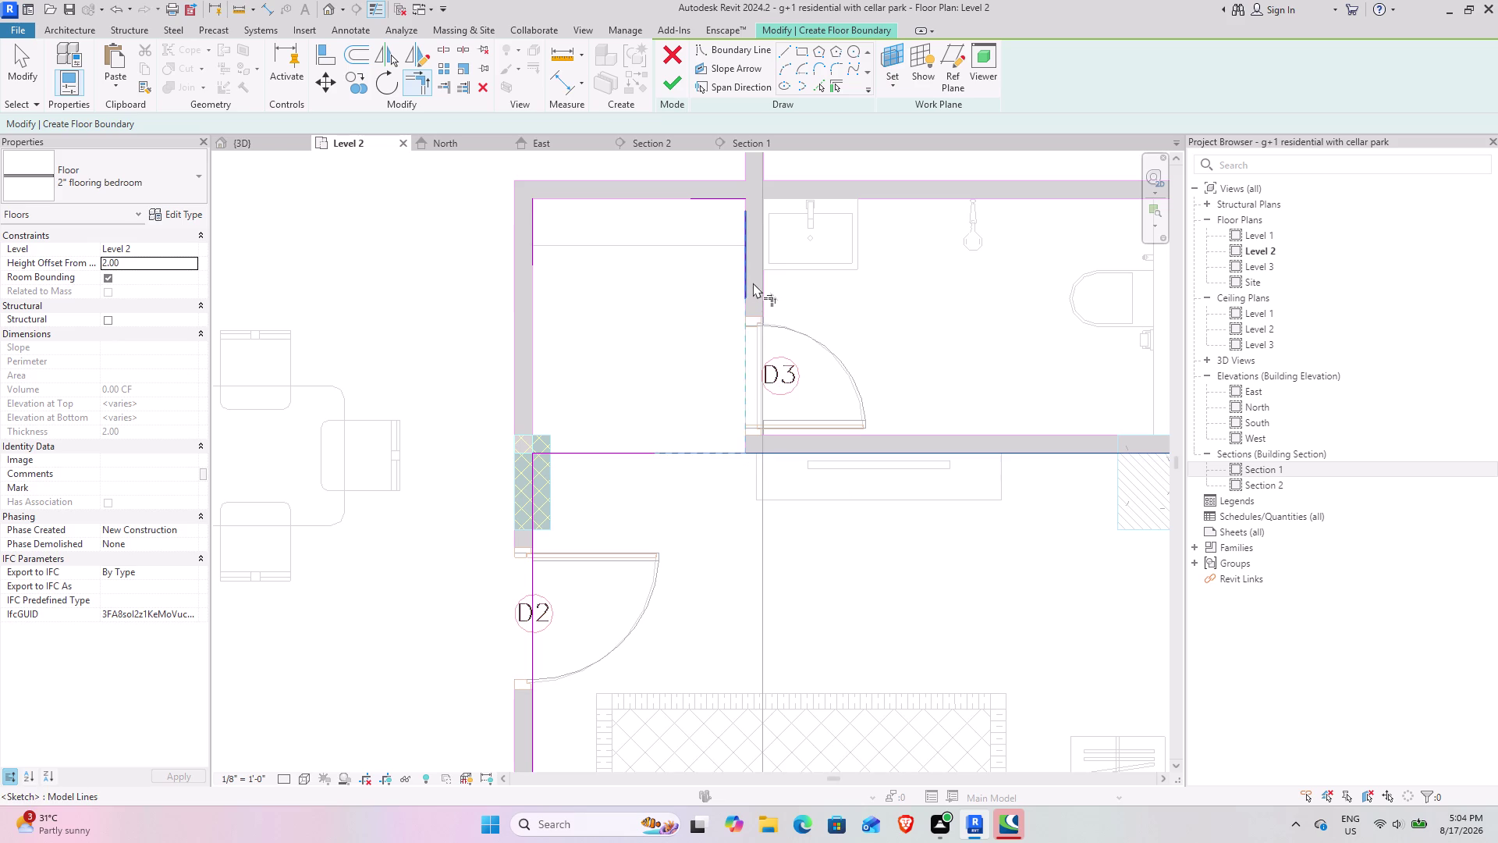
click(753, 283)
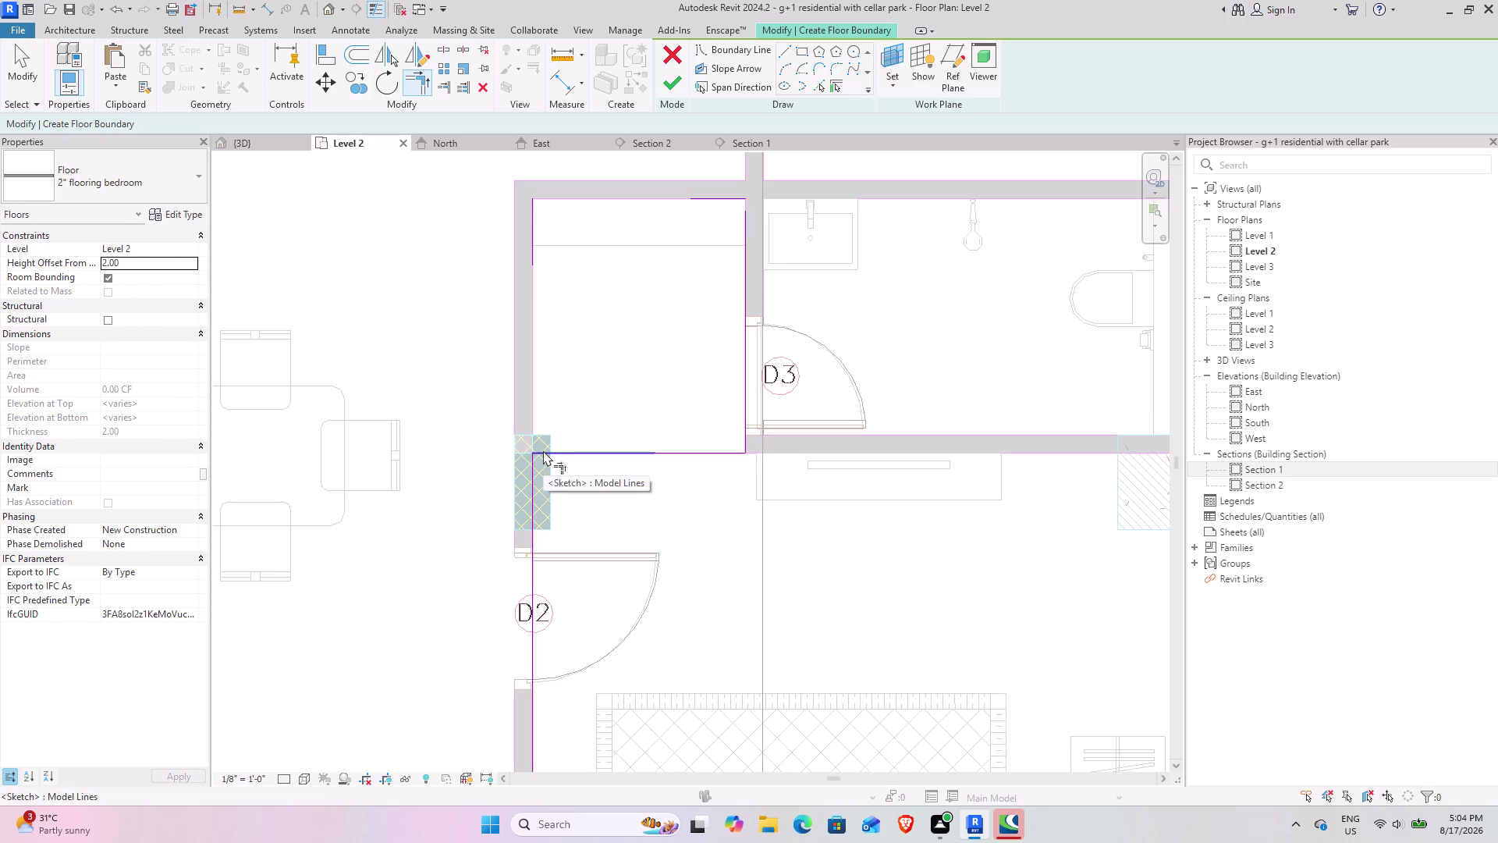
click(531, 224)
click(710, 195)
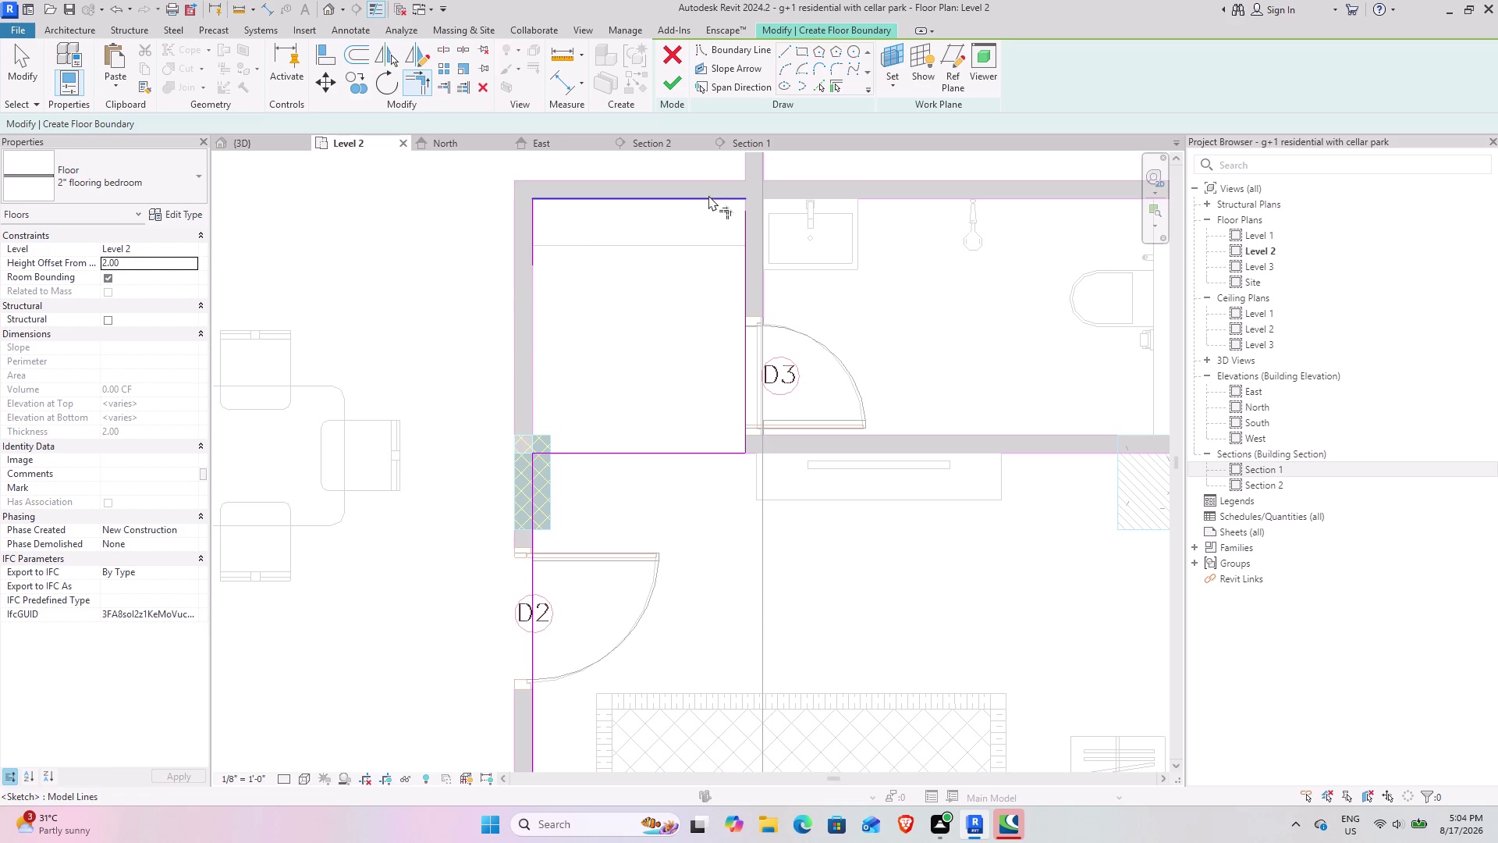
click(556, 458)
click(532, 258)
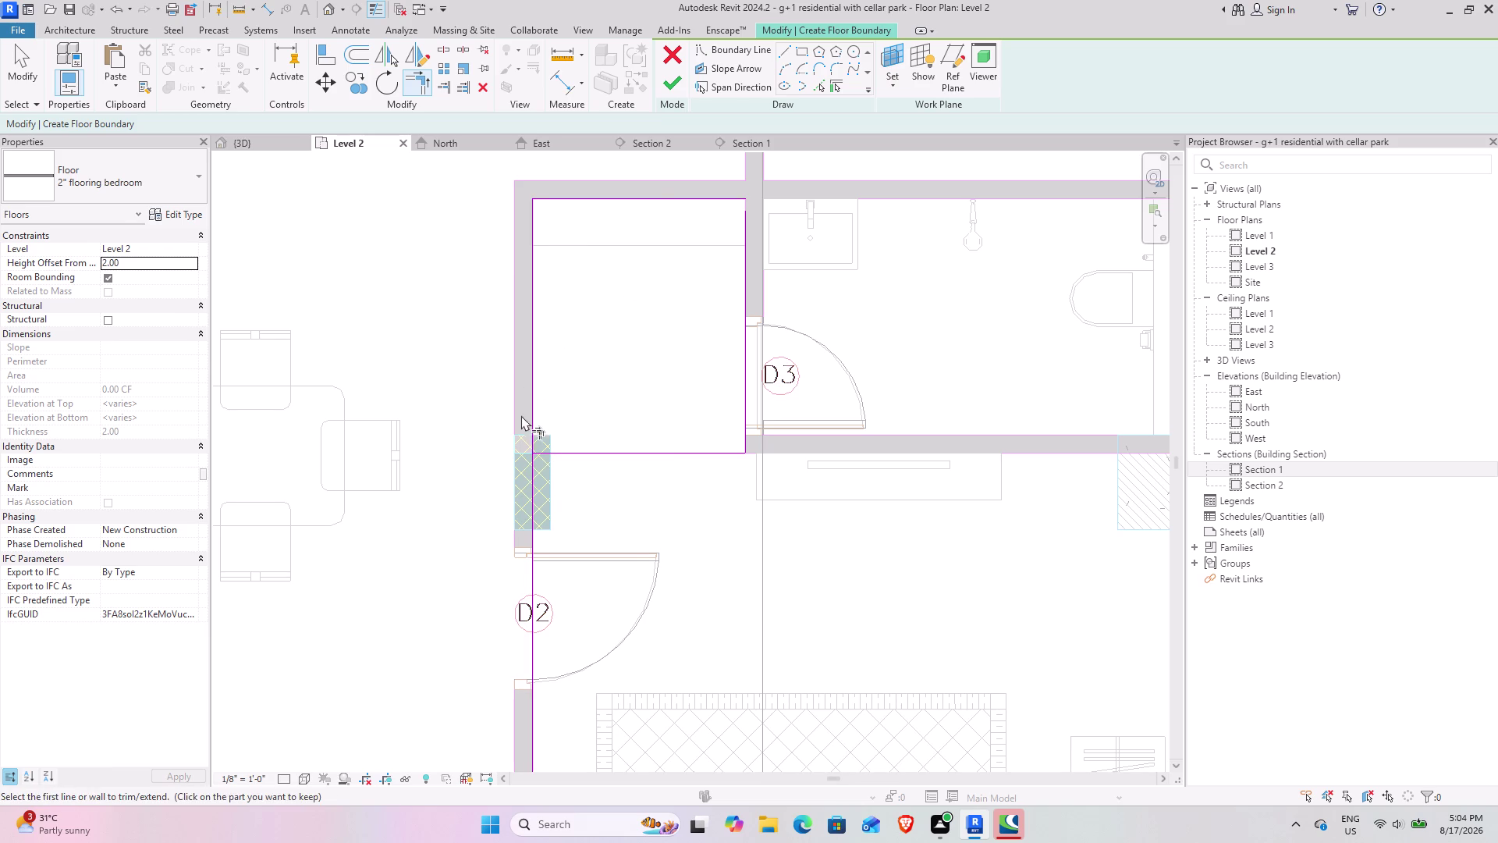
key(Escape)
Select the extra bottom boundary segment and bring the bathroom wall corner into view.
click(561, 458)
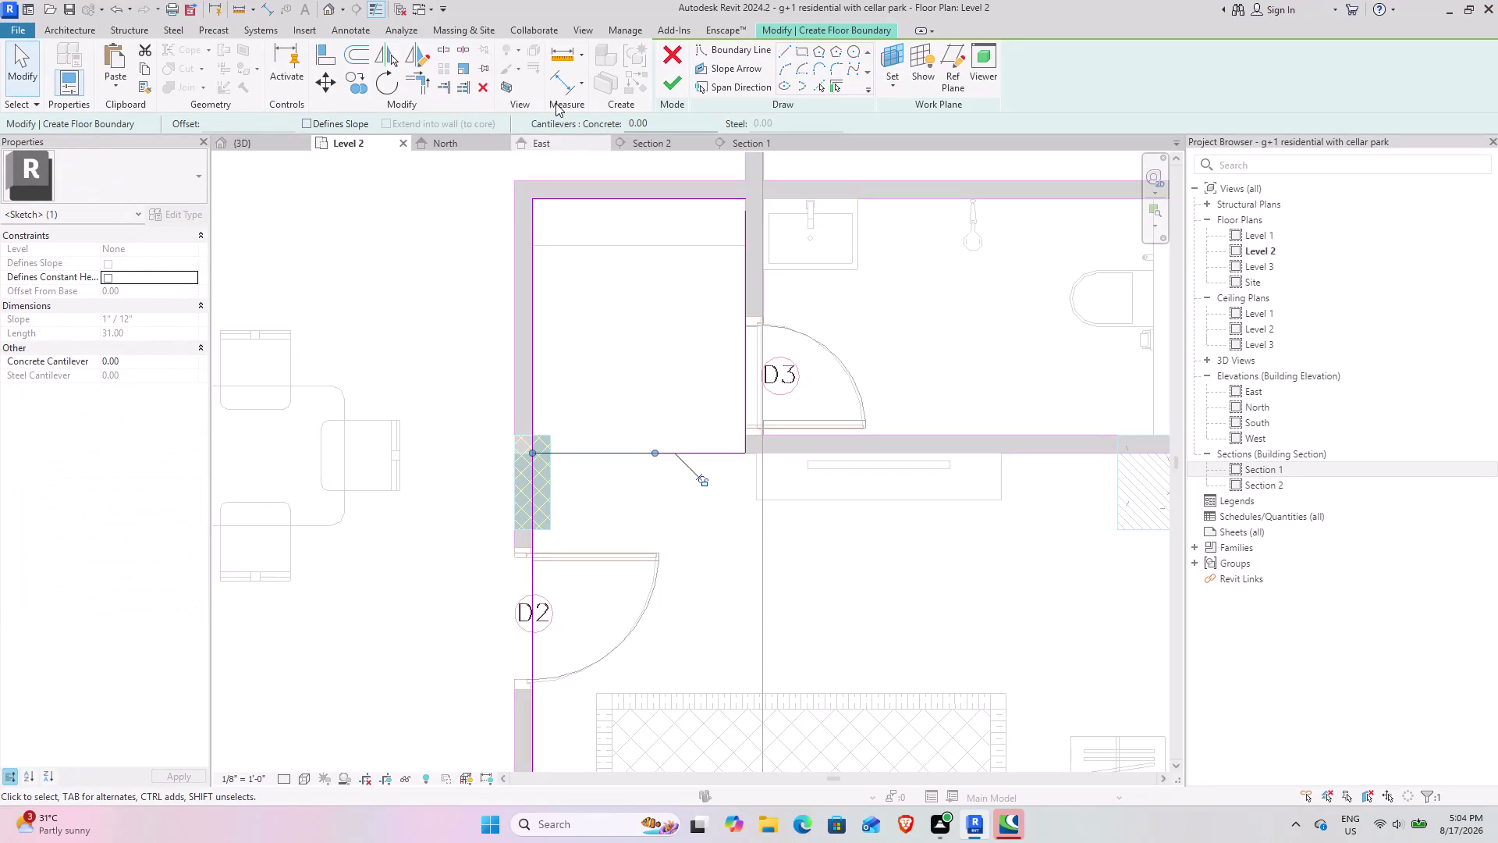
click(488, 87)
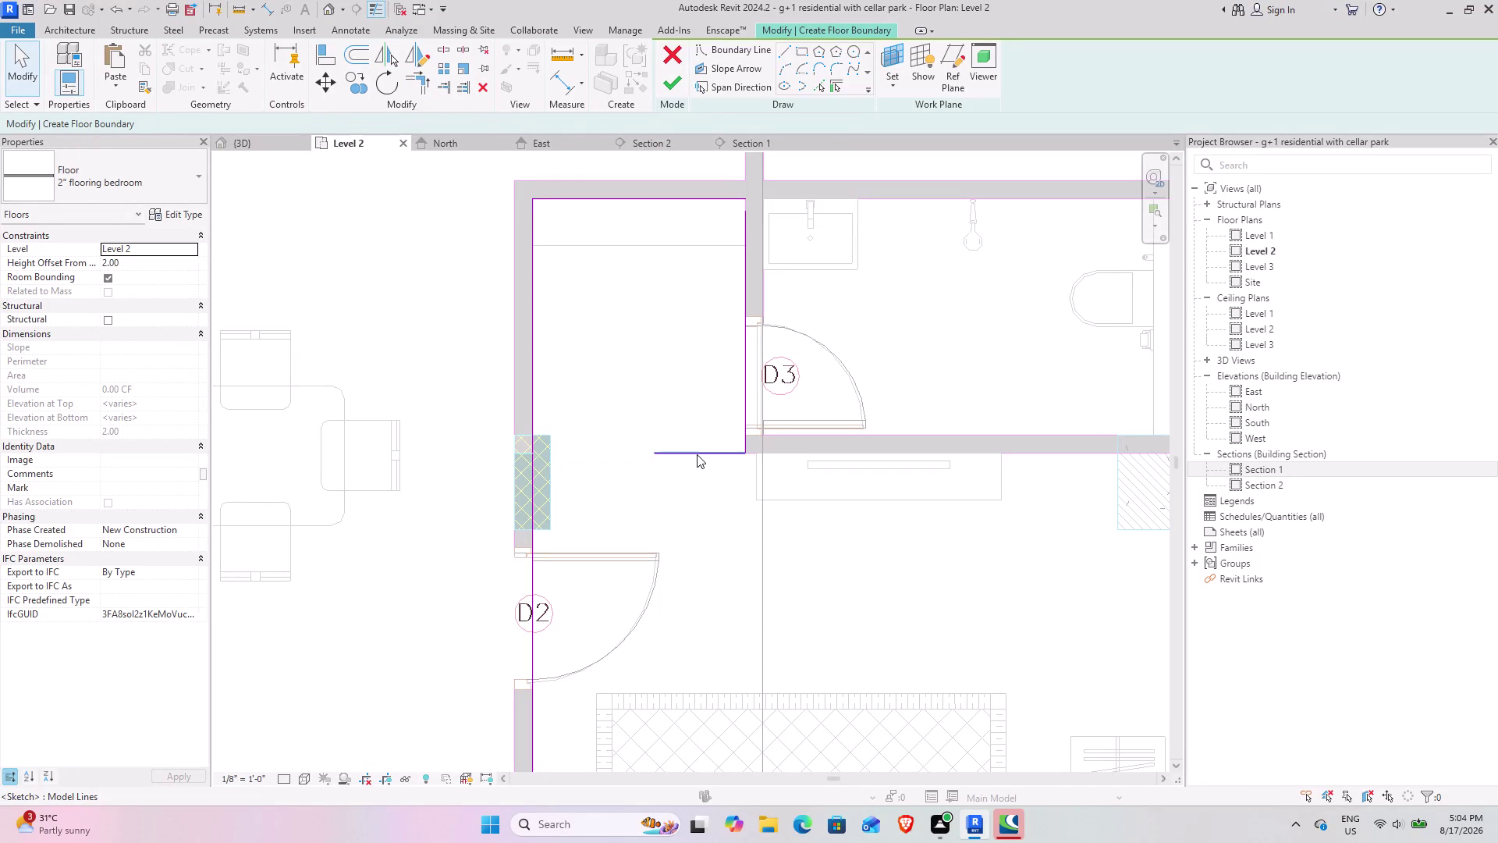
click(697, 454)
click(482, 91)
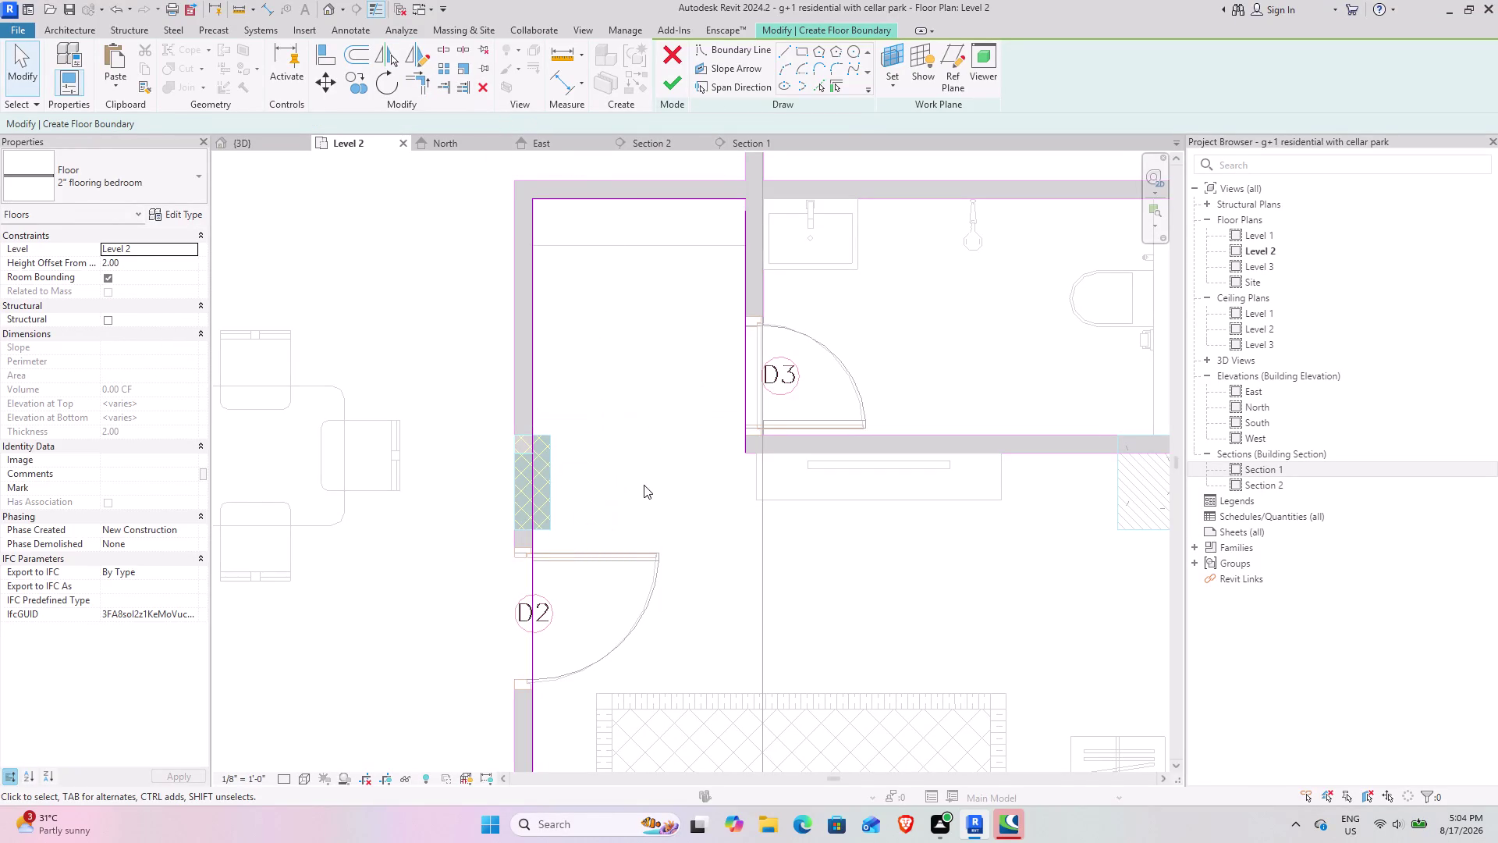
scroll(down, 3)
middle_drag(800, 504, 658, 485)
scroll(up, 3)
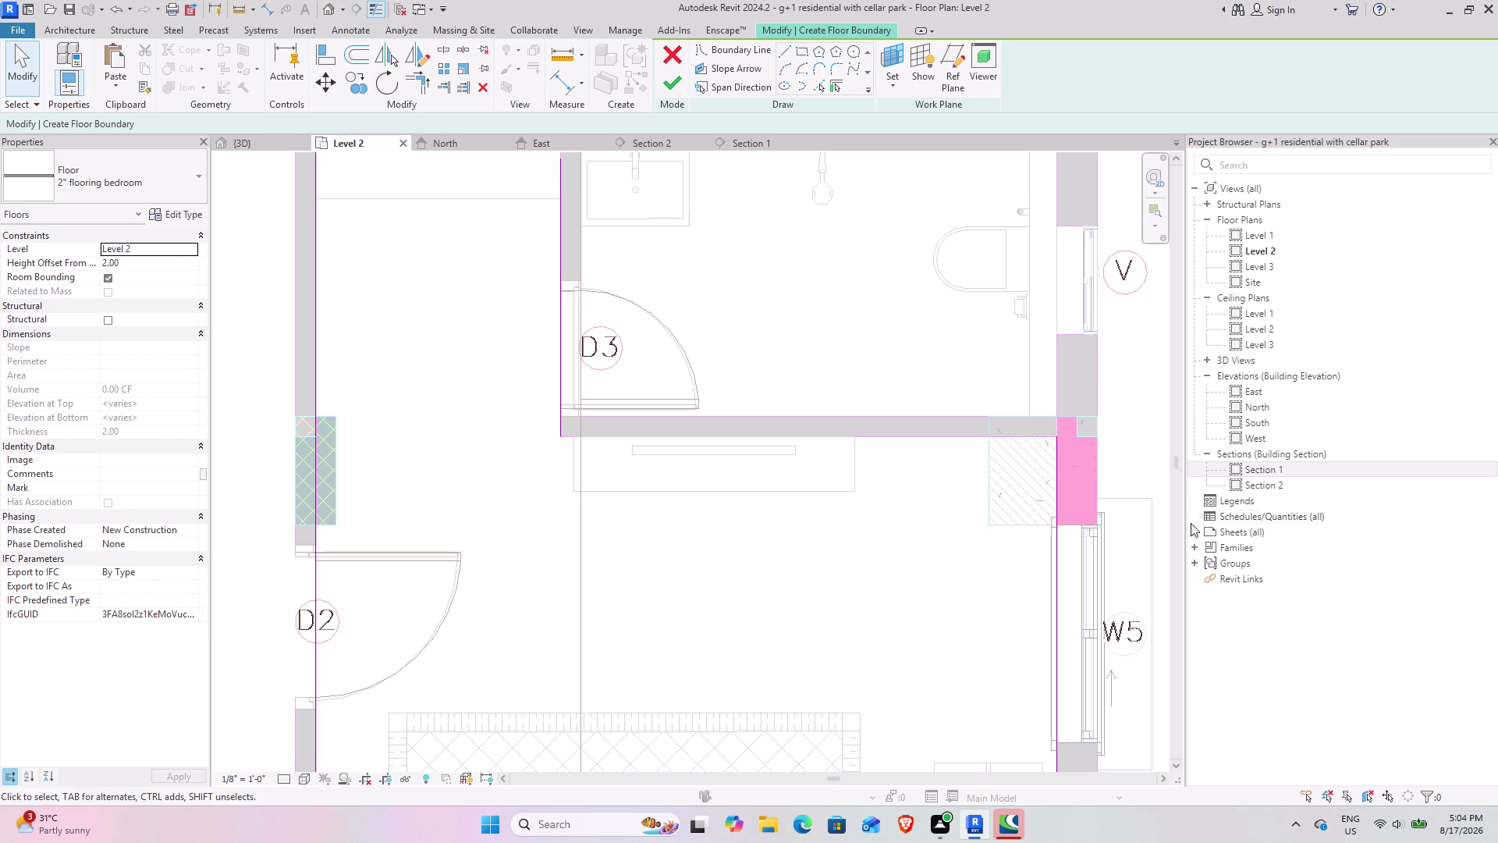
click(403, 80)
Retry Trim/Extend to Corner on the boundary lines near the bathroom wall, then cancel.
click(427, 89)
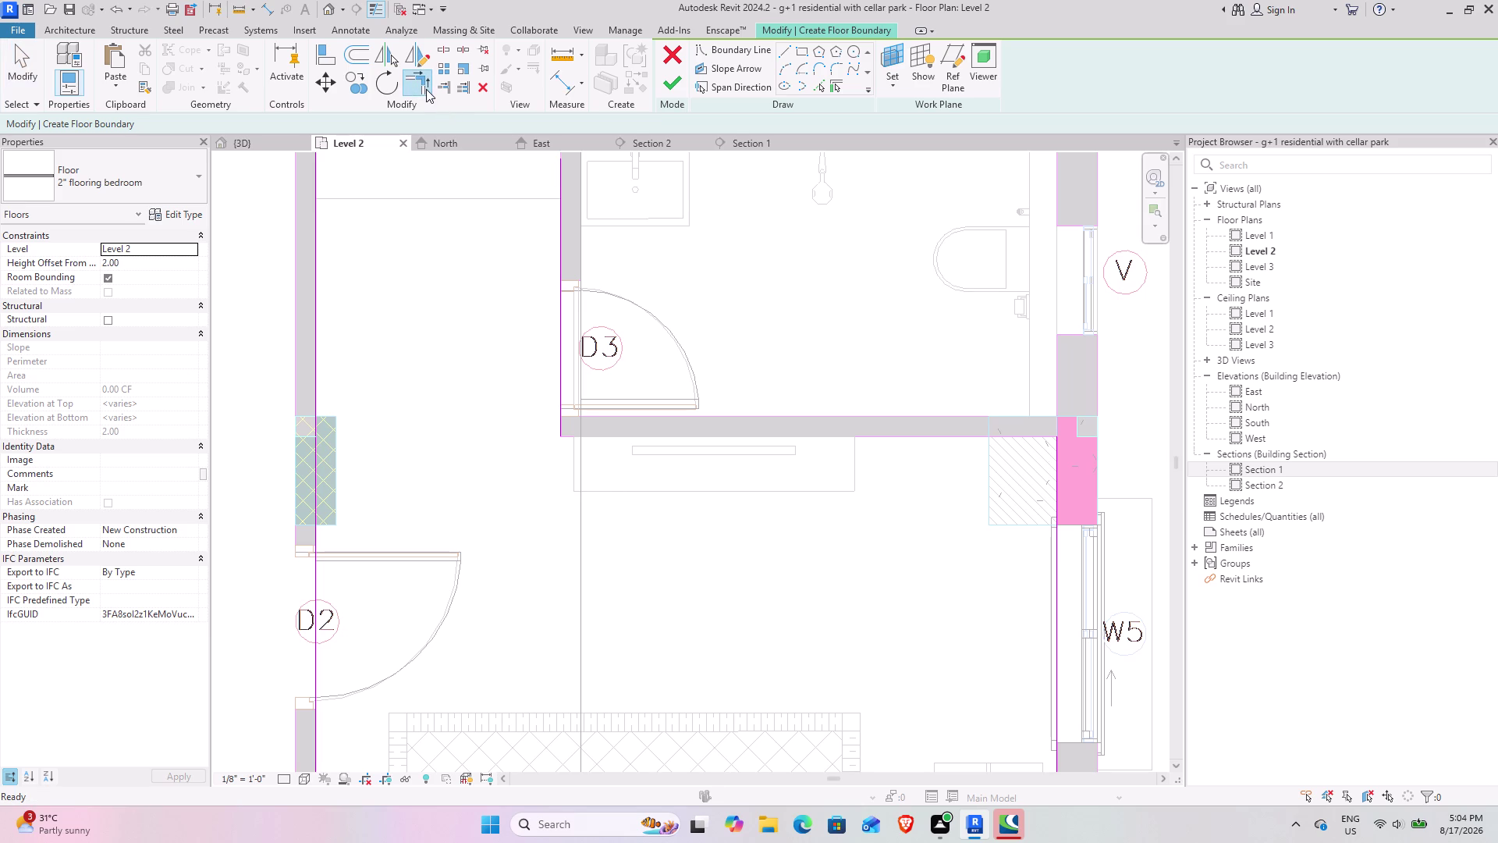
click(568, 406)
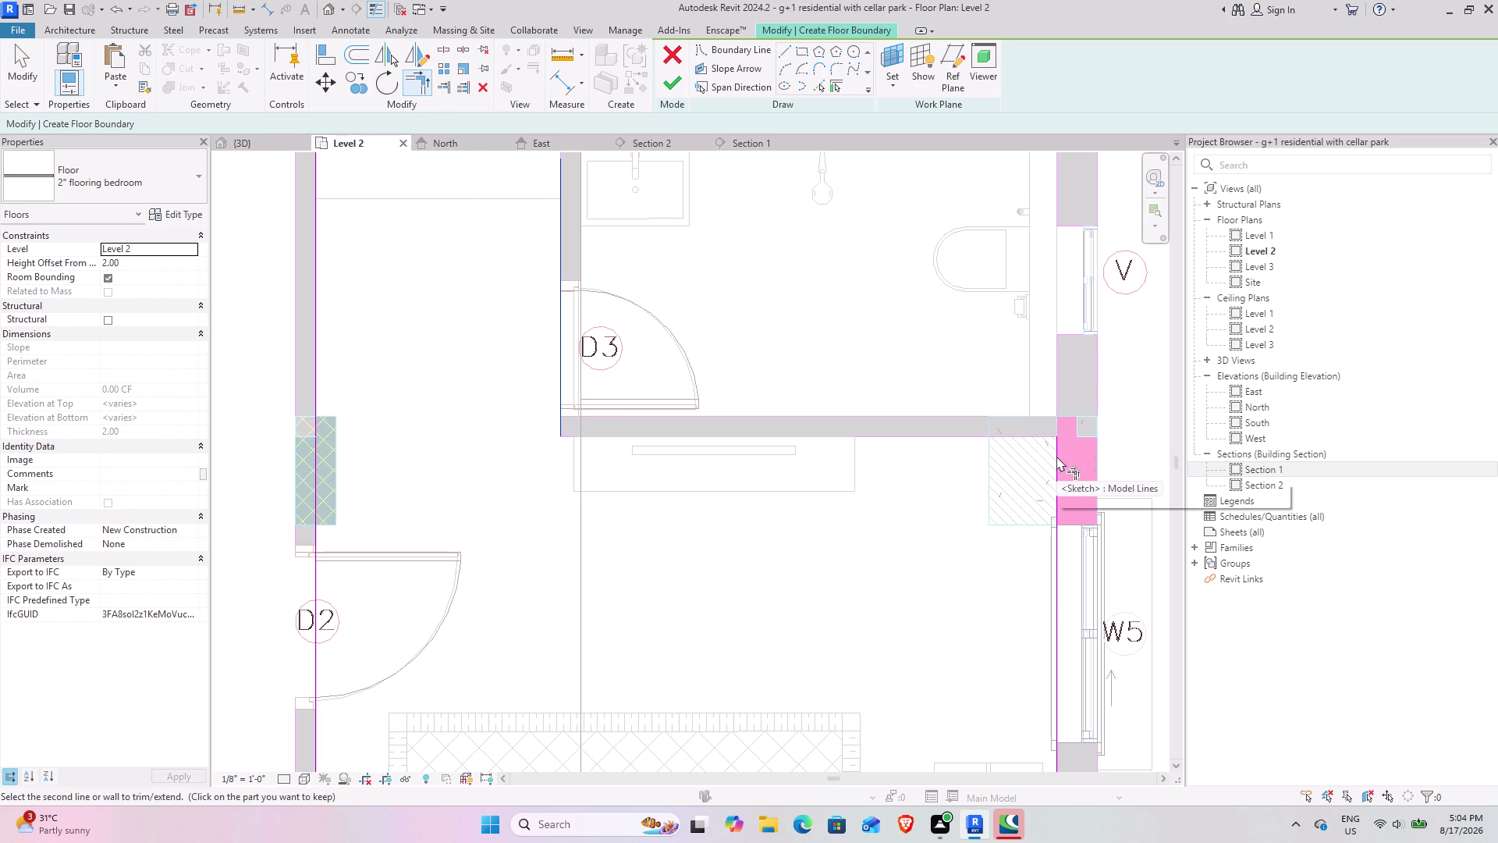
key(Escape)
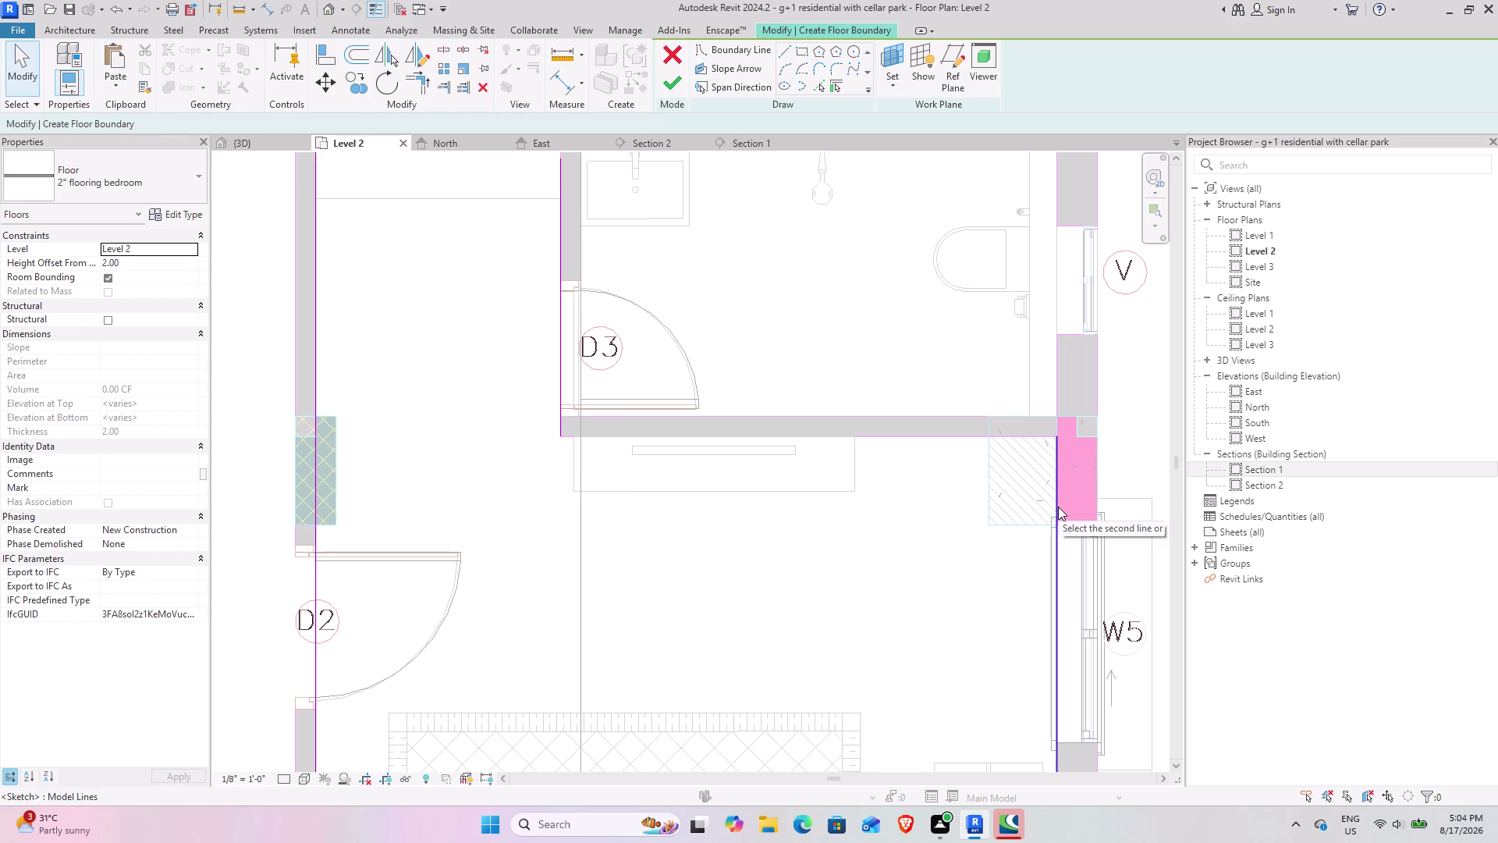
click(1058, 506)
key(Escape)
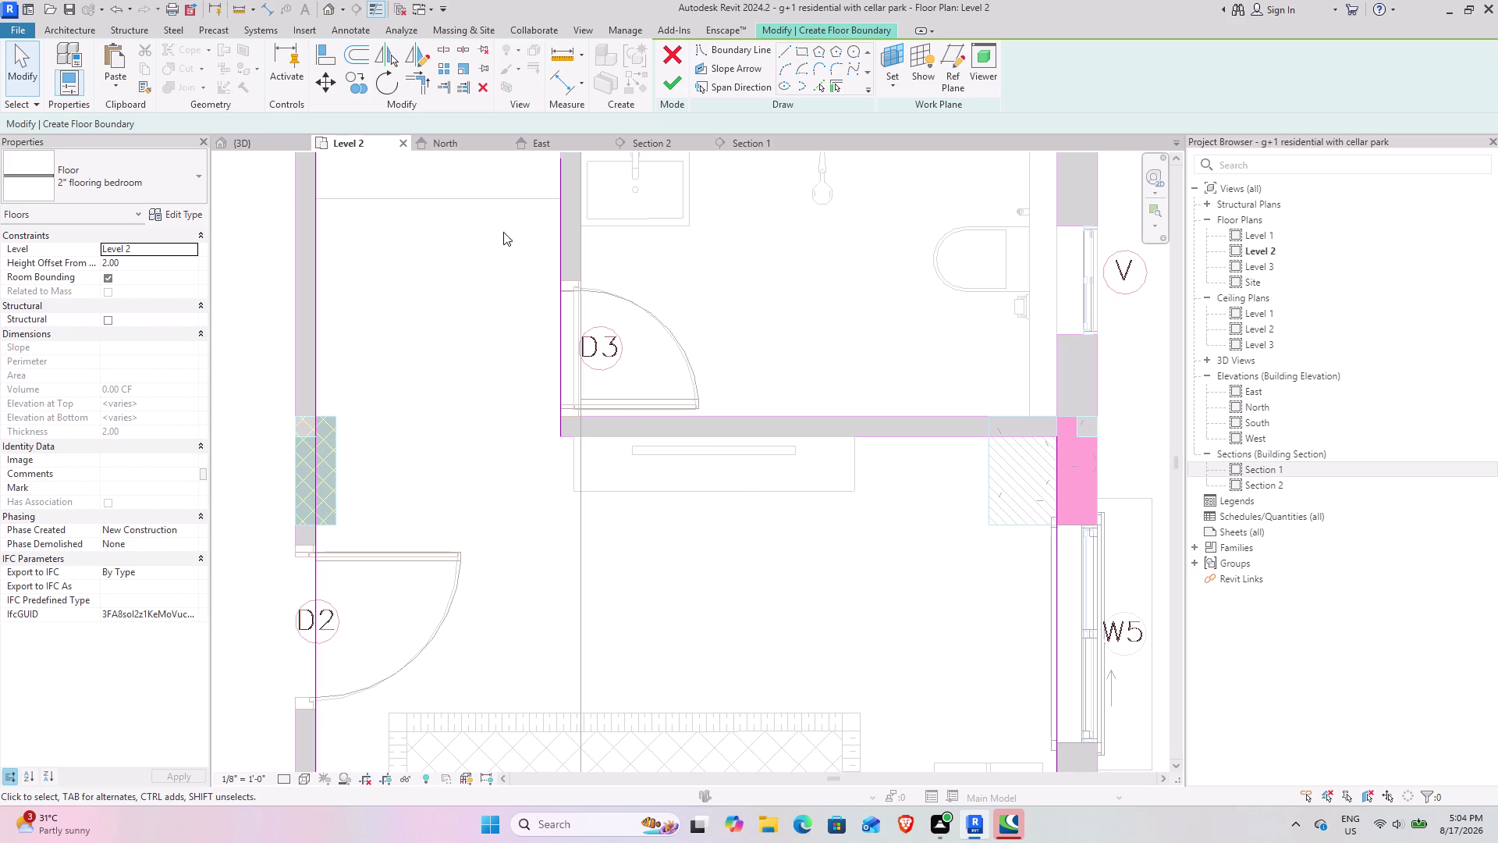
click(418, 79)
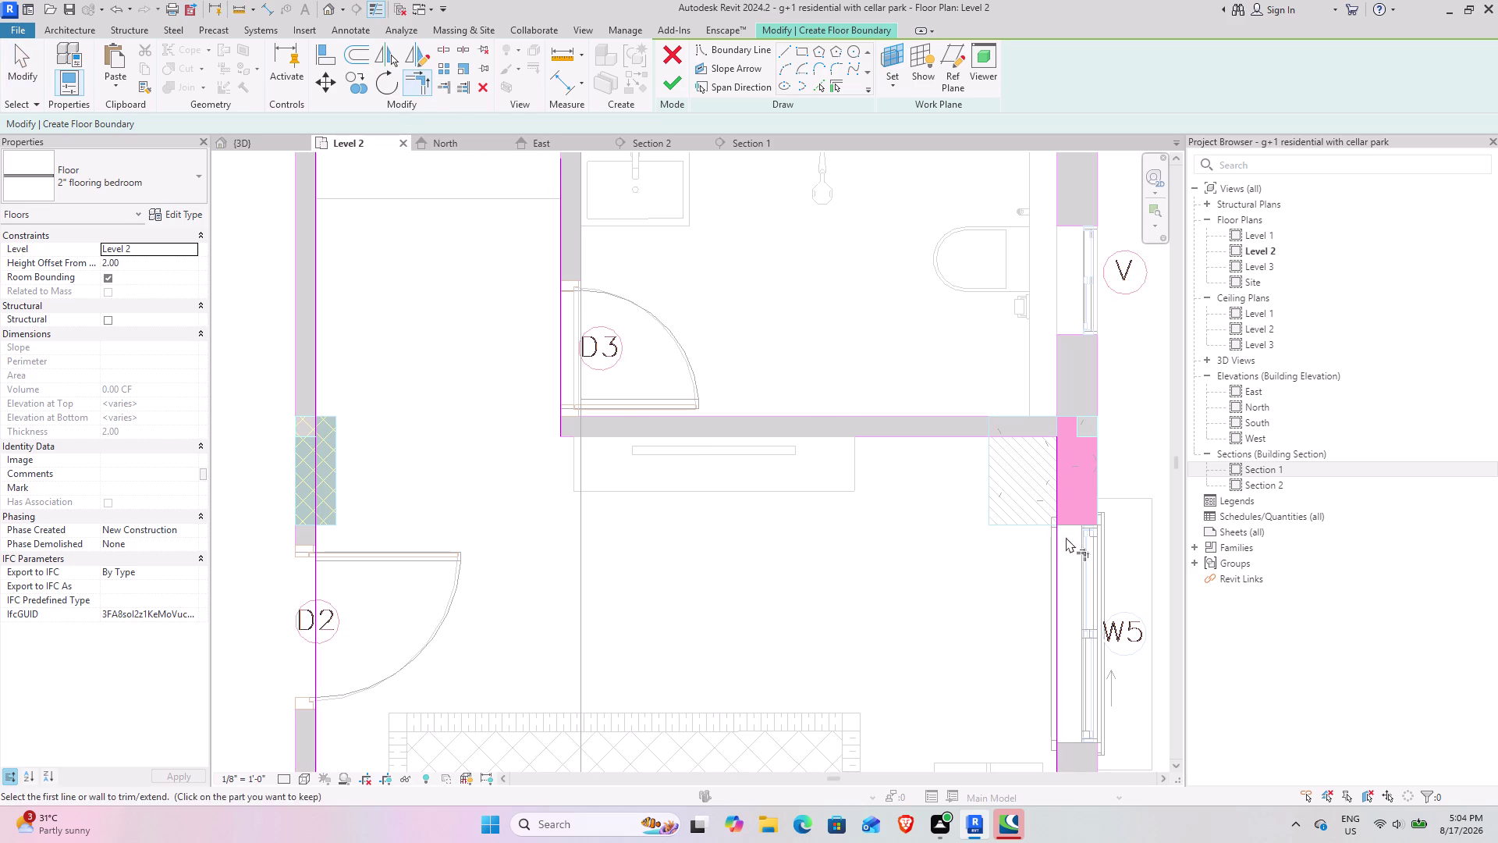
key(Escape)
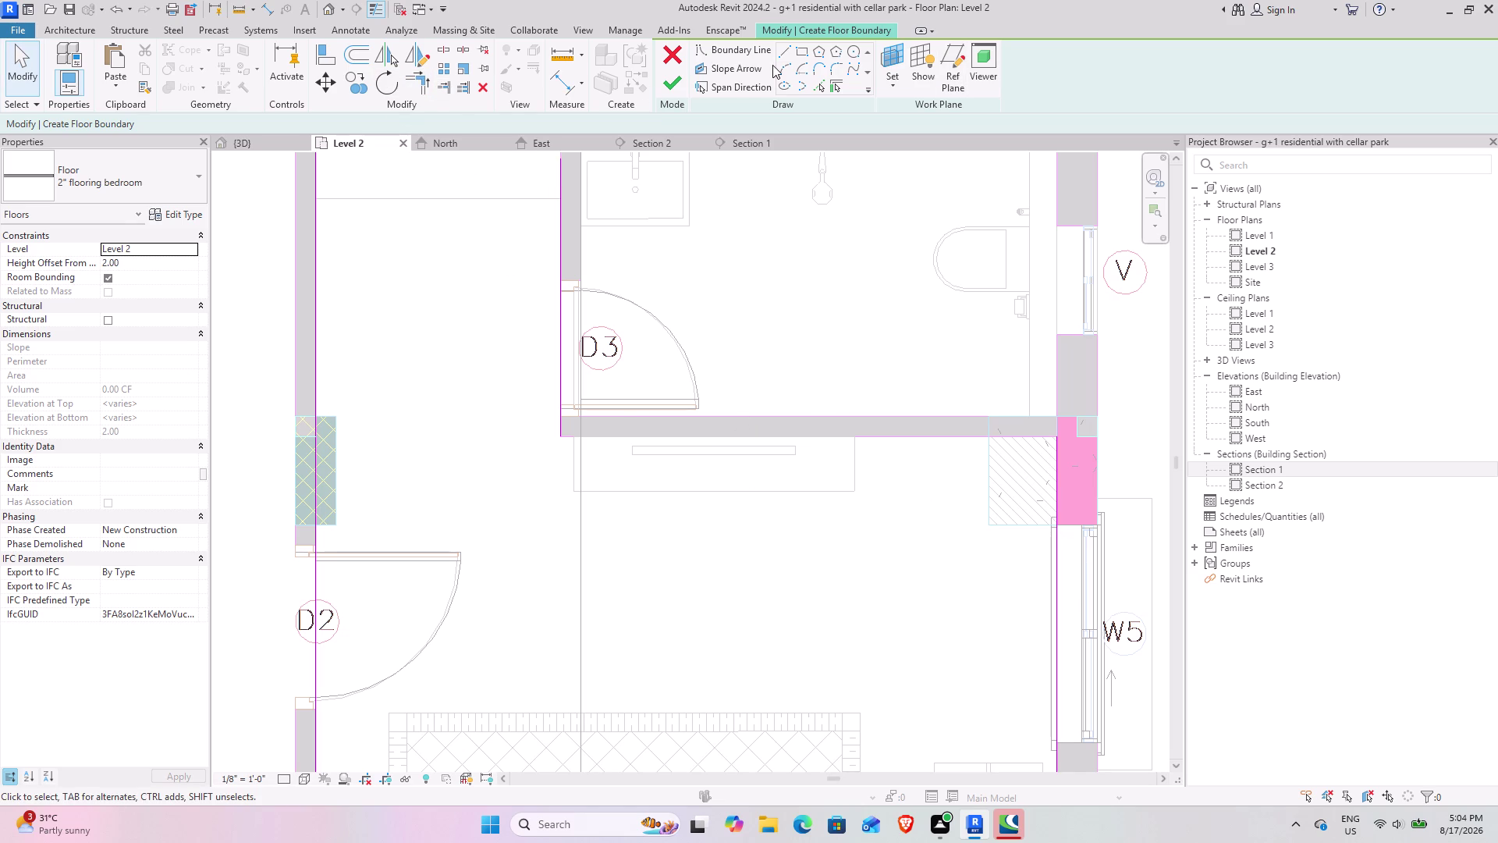
Draw a boundary line along the bathroom wall to the wall corner.
click(790, 52)
drag(556, 438, 579, 439)
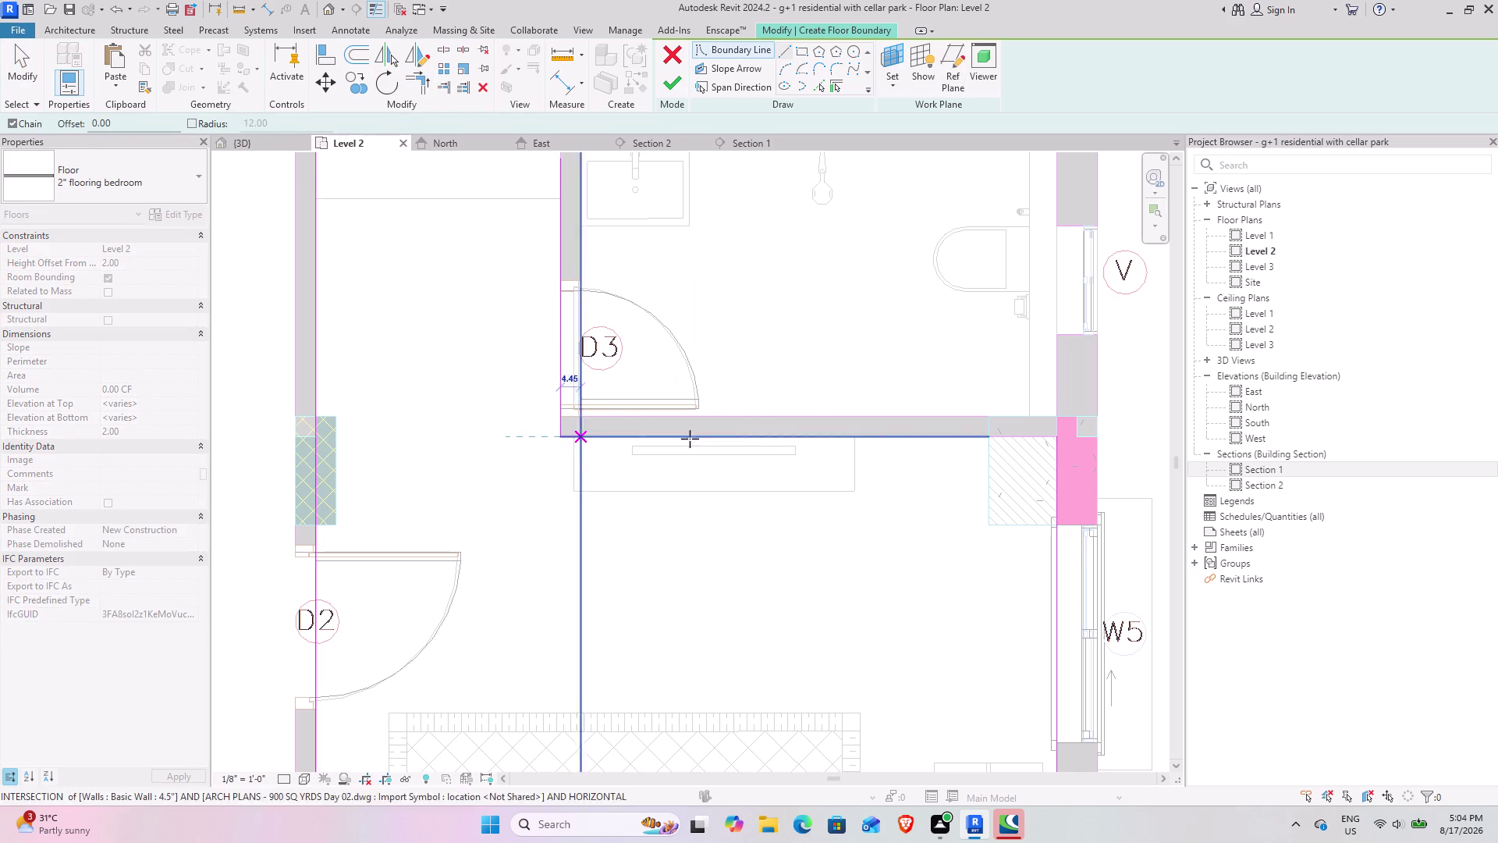
click(1056, 442)
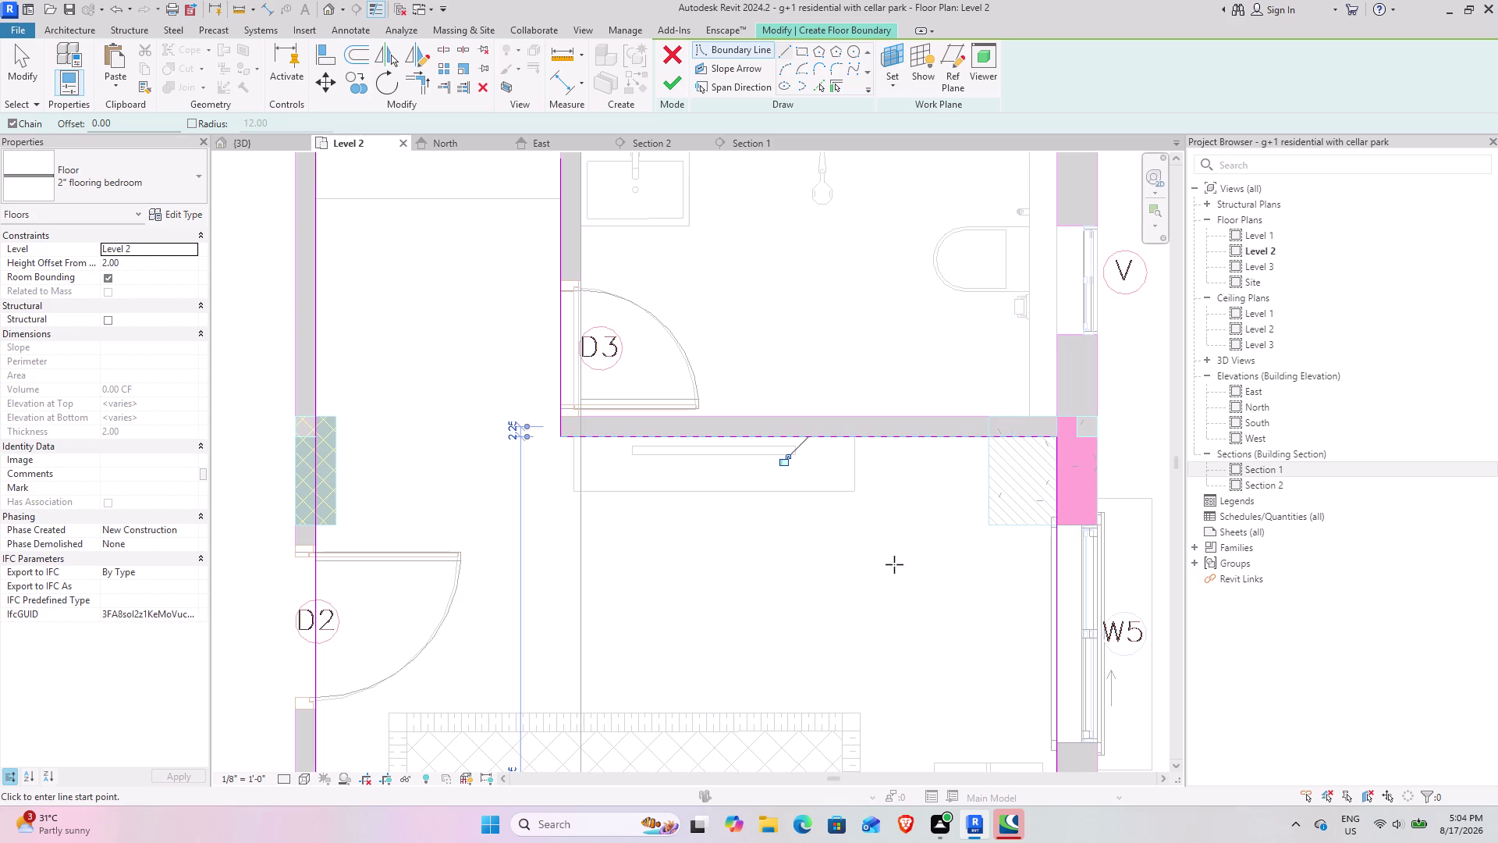
key(Escape)
scroll(down, 3)
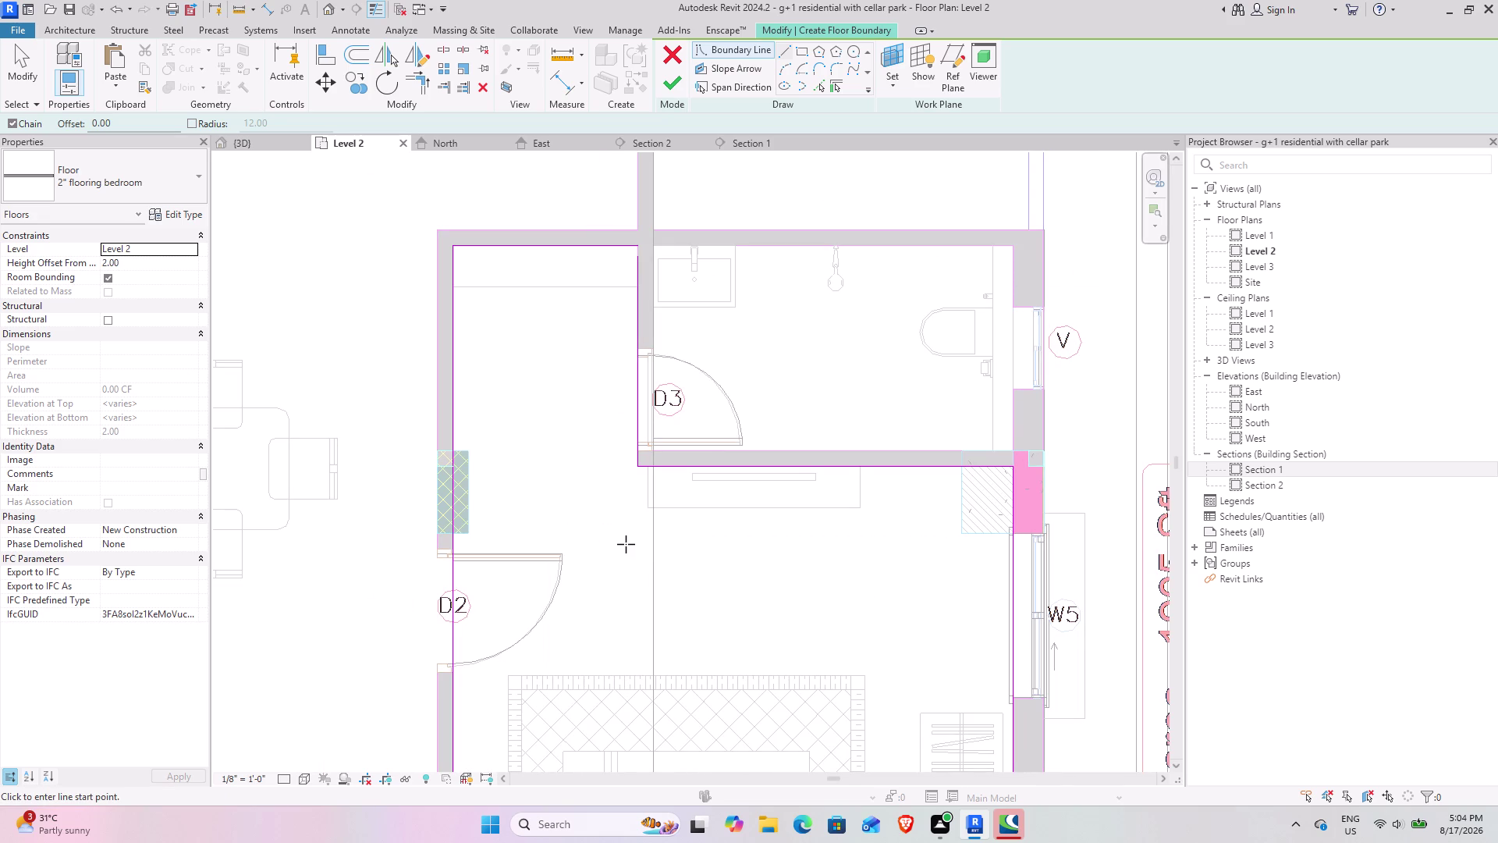
middle_drag(602, 546, 651, 416)
key(Escape)
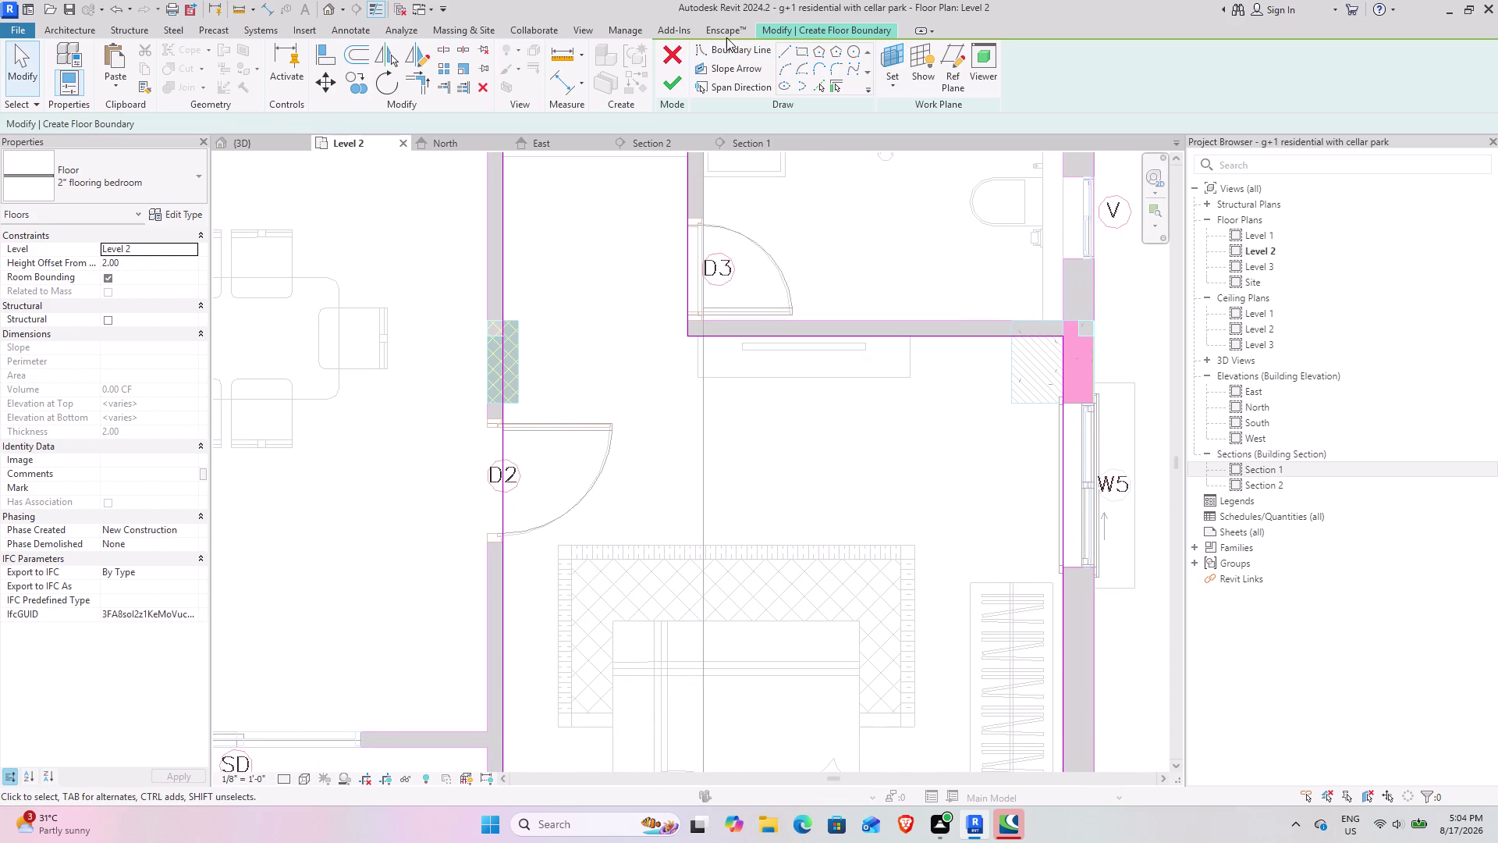
click(786, 50)
scroll(up, 3)
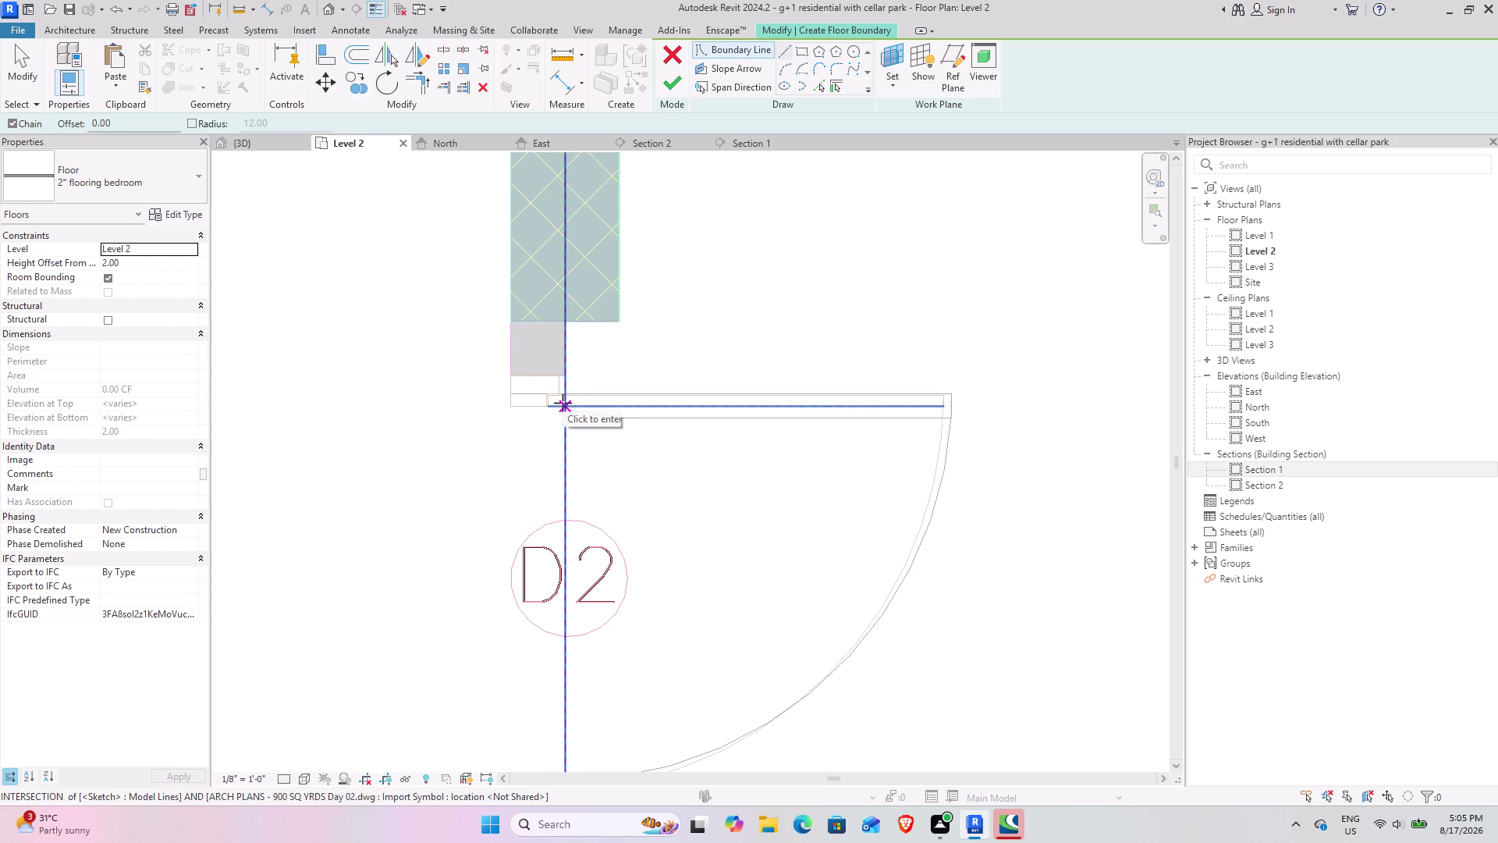
Draw a boundary chain across the wall and down the D2 doorway edge.
click(563, 405)
click(510, 409)
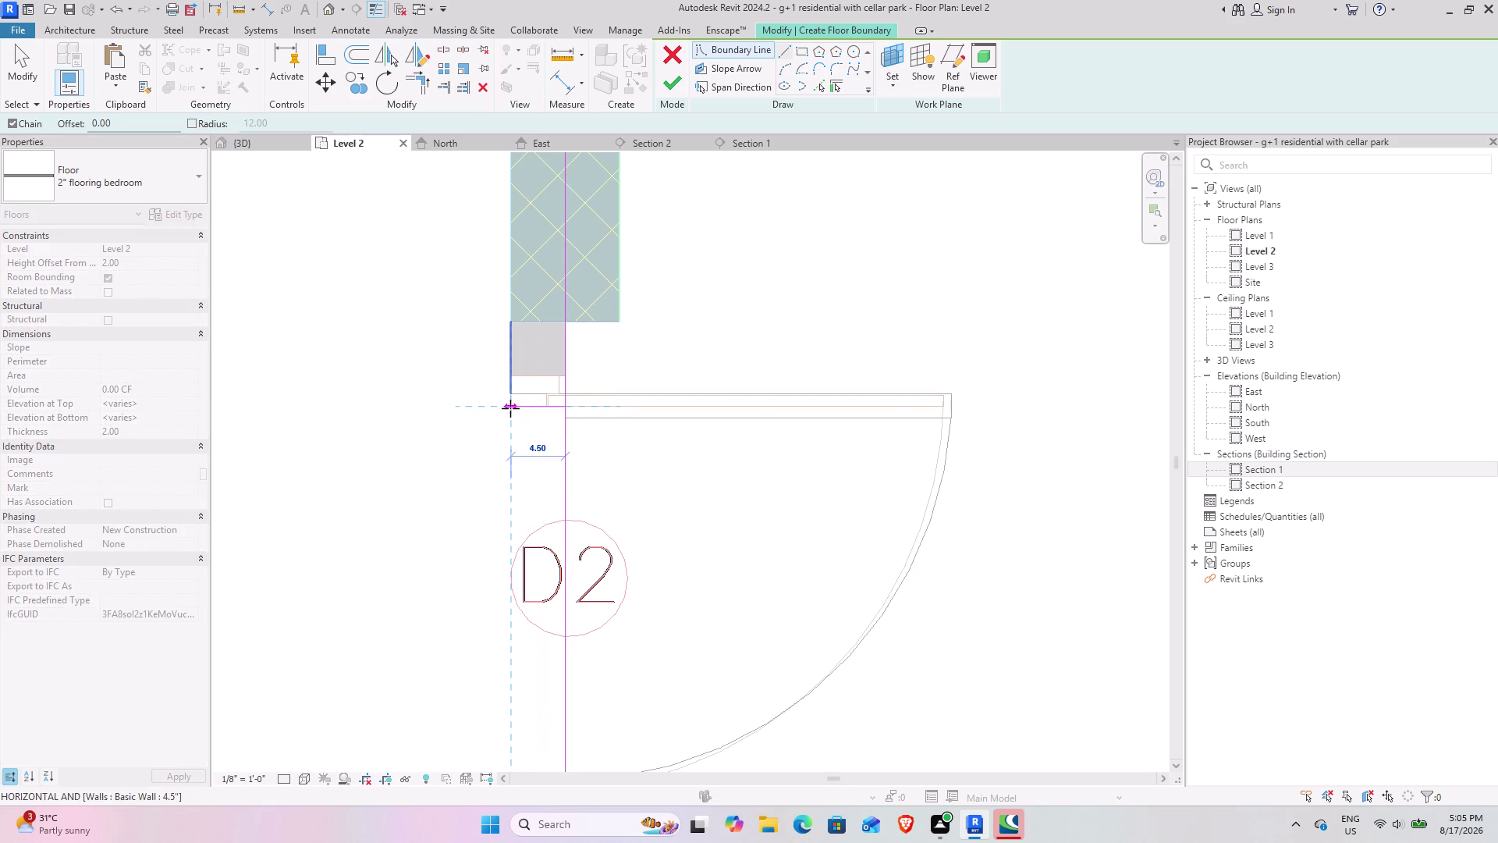
middle_drag(540, 481, 527, 275)
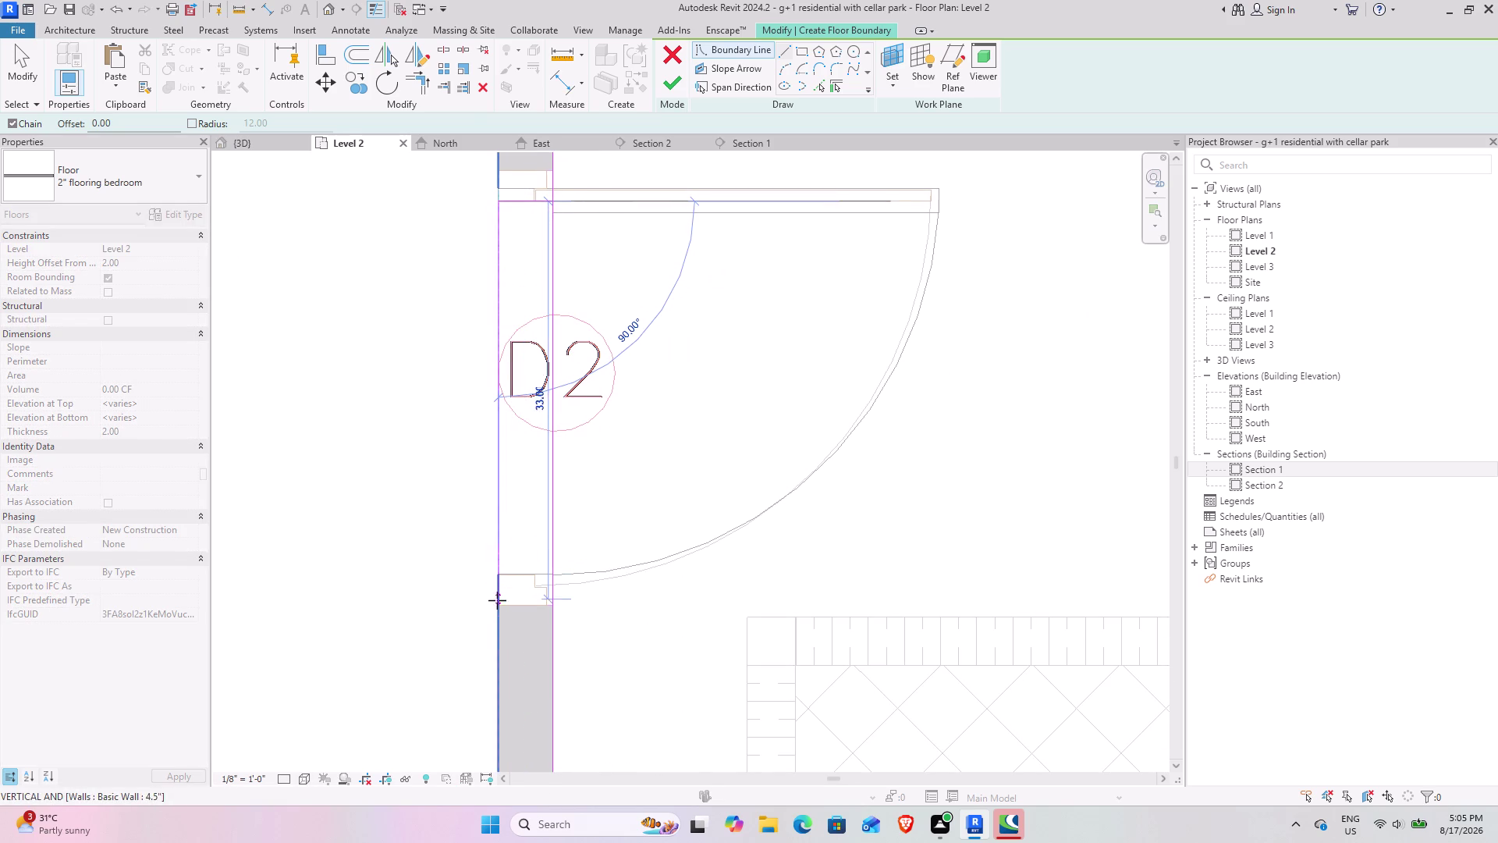
click(495, 603)
click(554, 603)
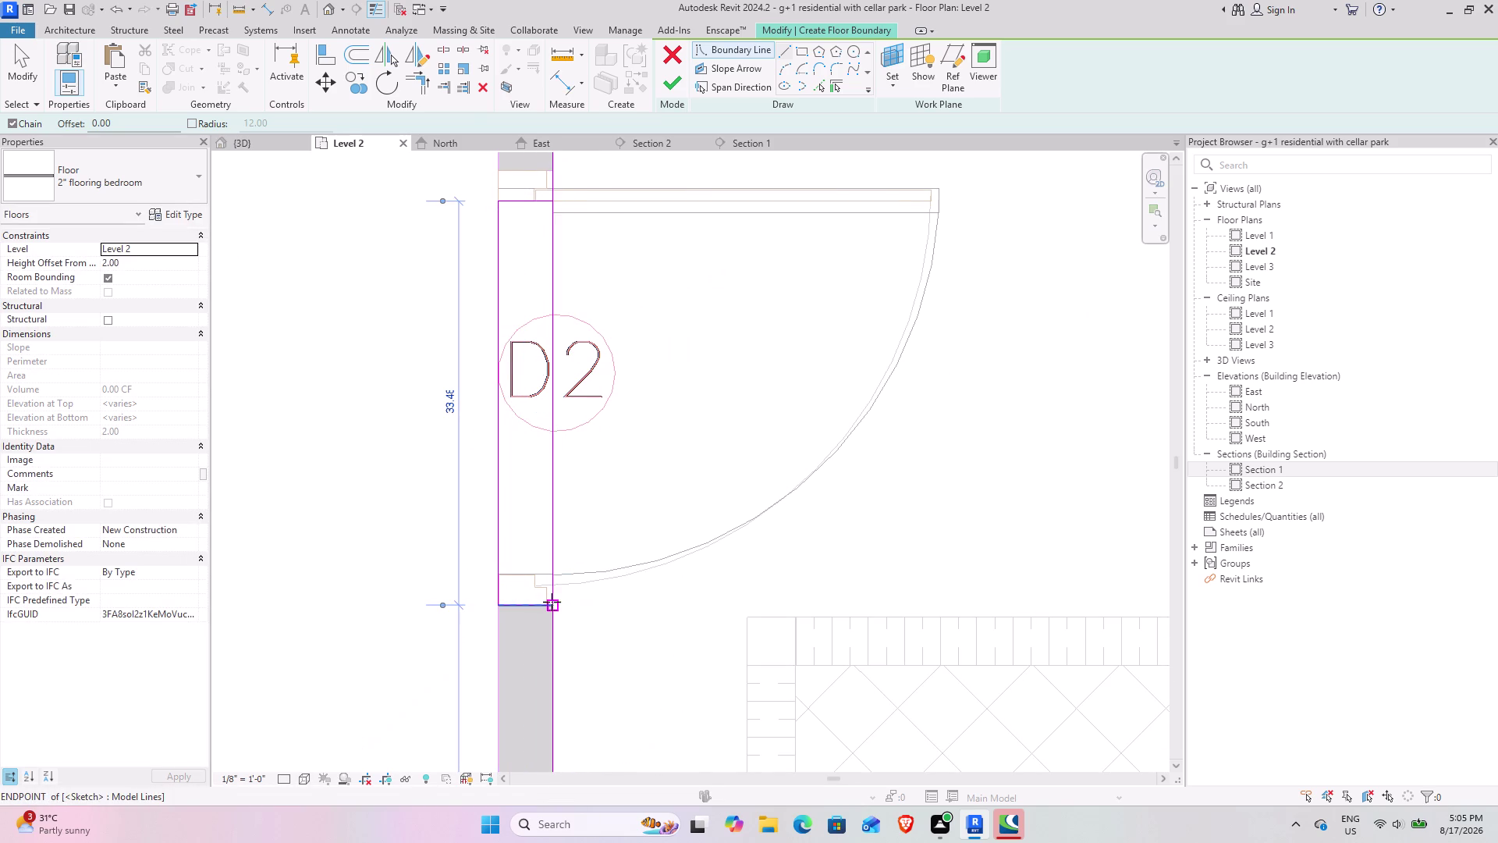
key(Escape)
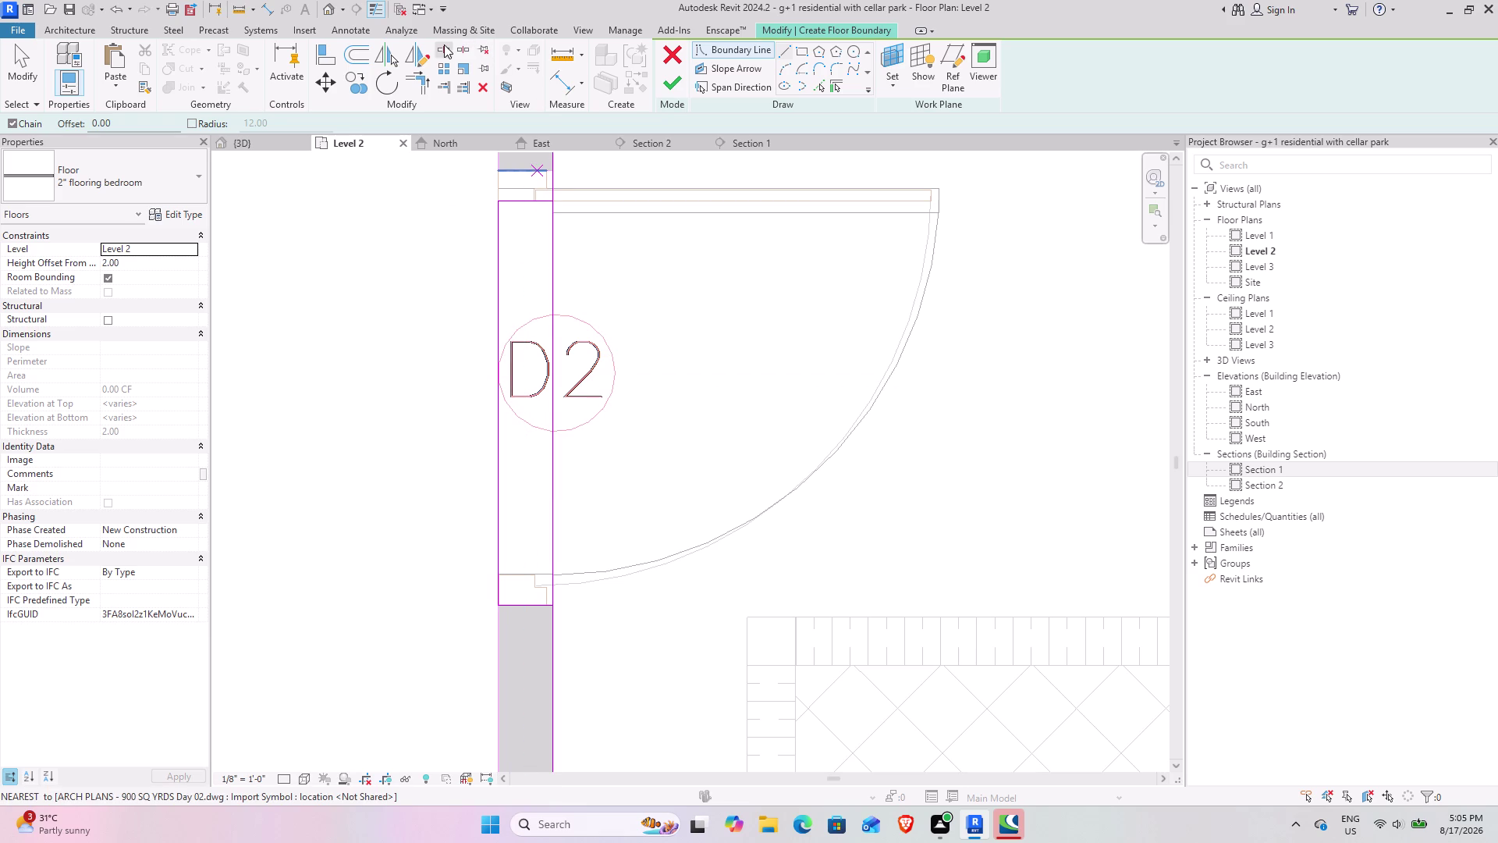
click(444, 44)
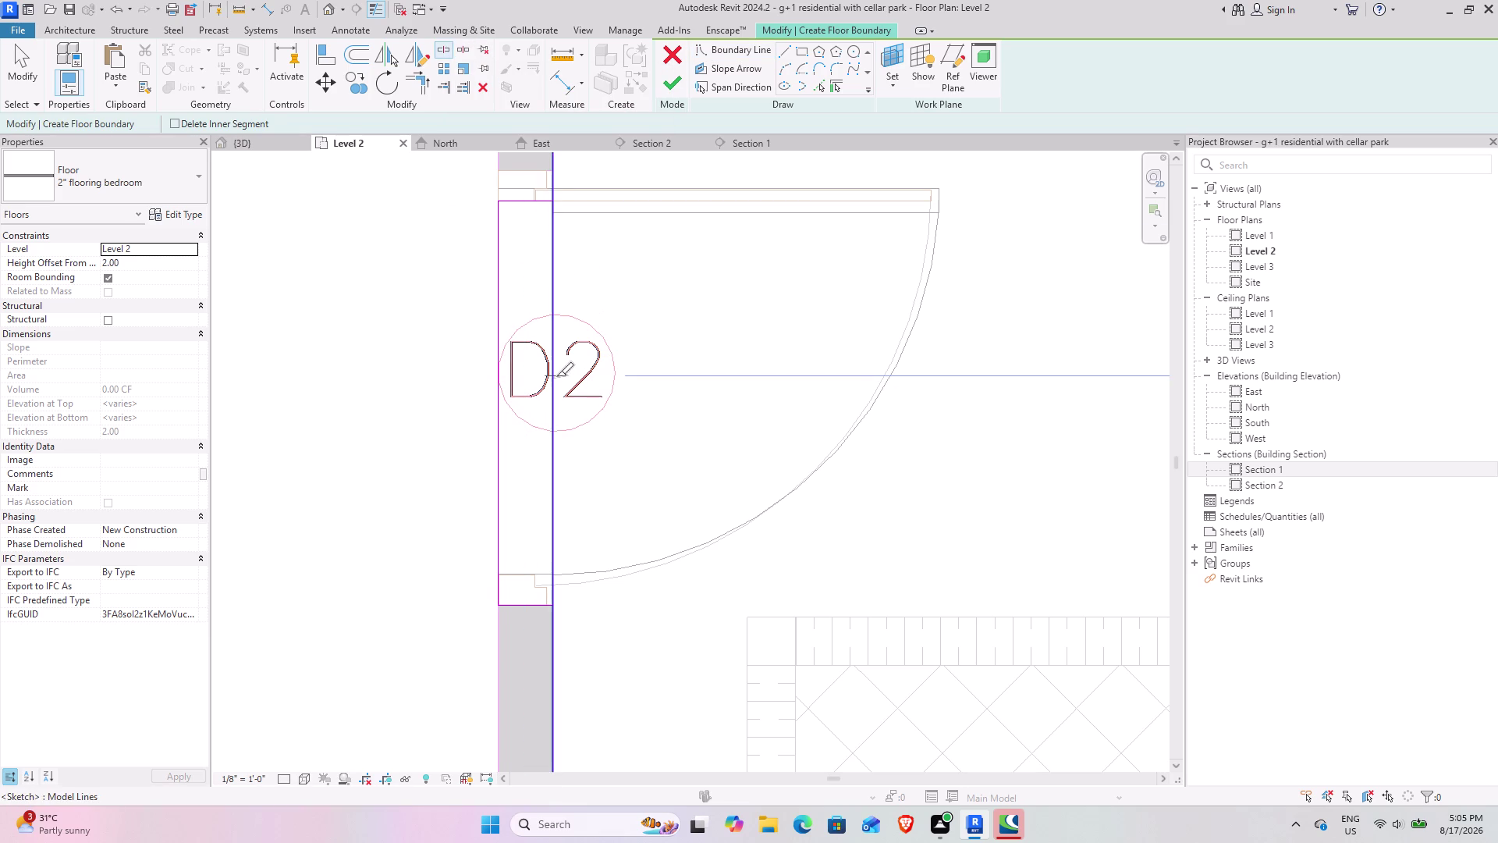
Cut out the boundary segment along the D2 doorway and rejoin the doorway corner.
click(556, 376)
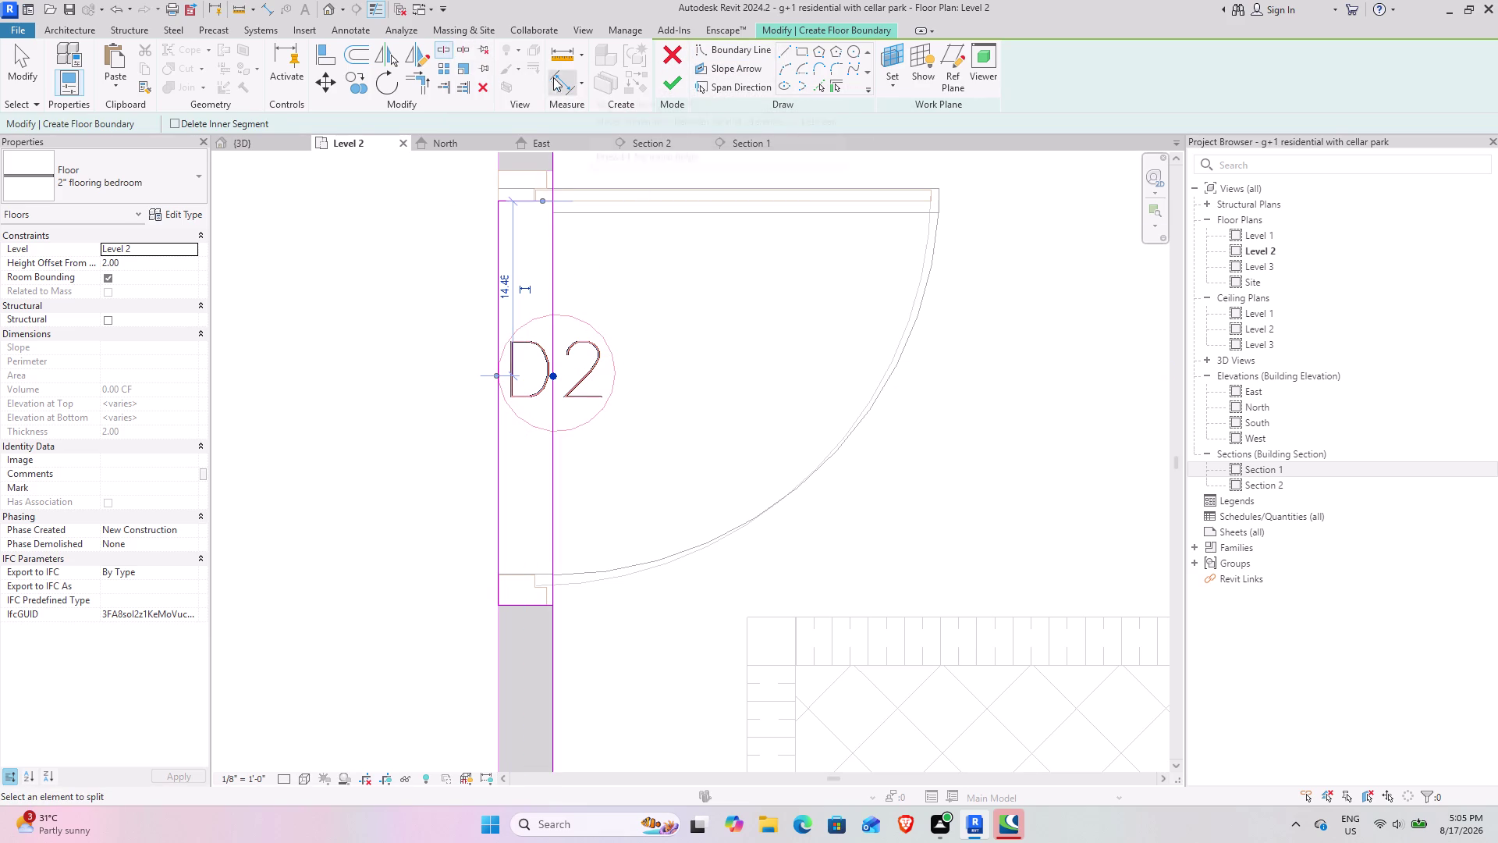
click(419, 82)
click(531, 201)
click(551, 184)
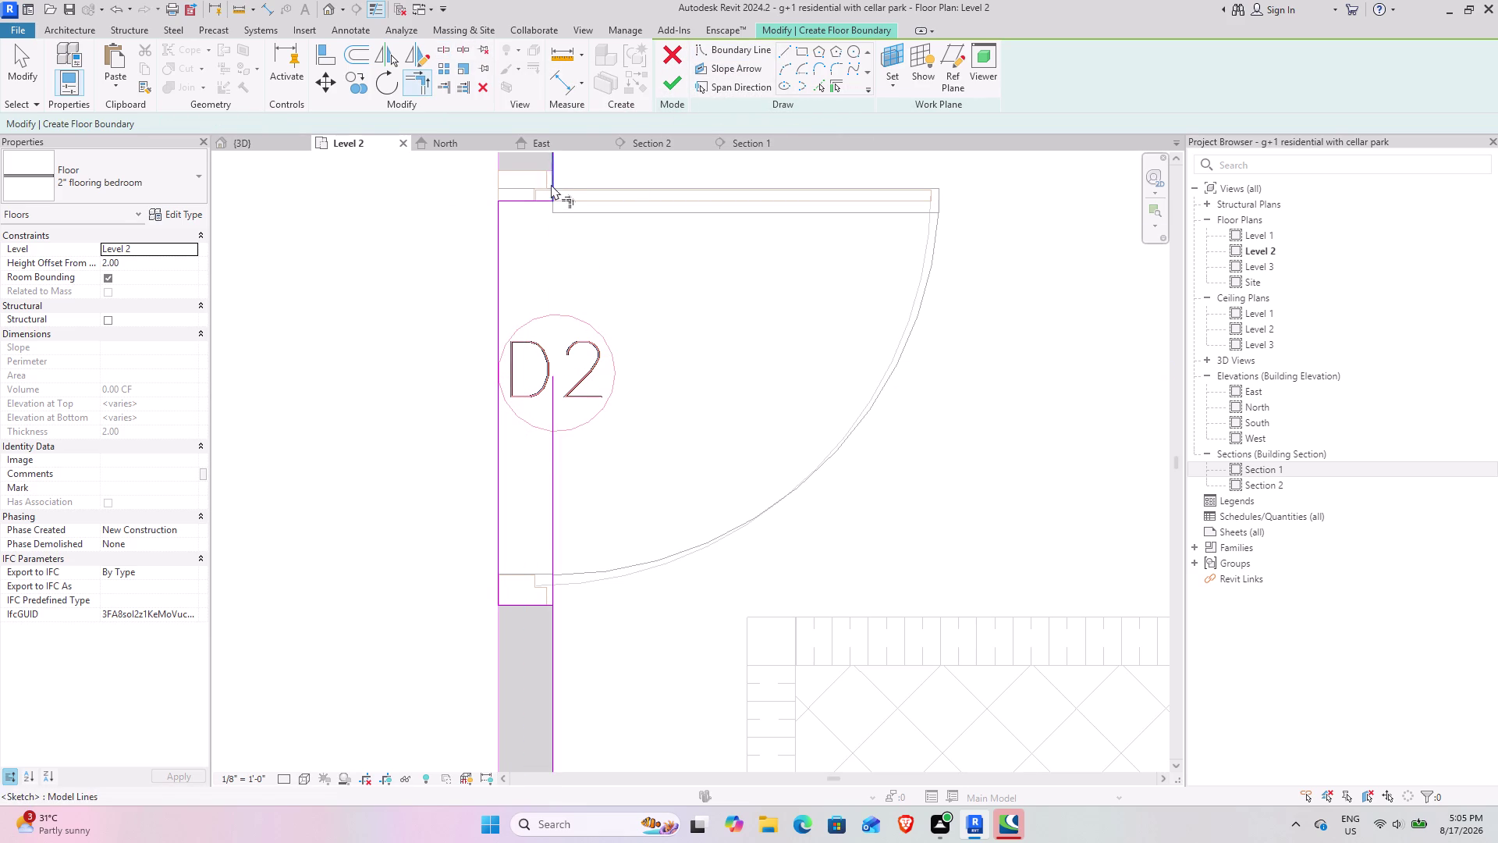
click(530, 601)
click(552, 615)
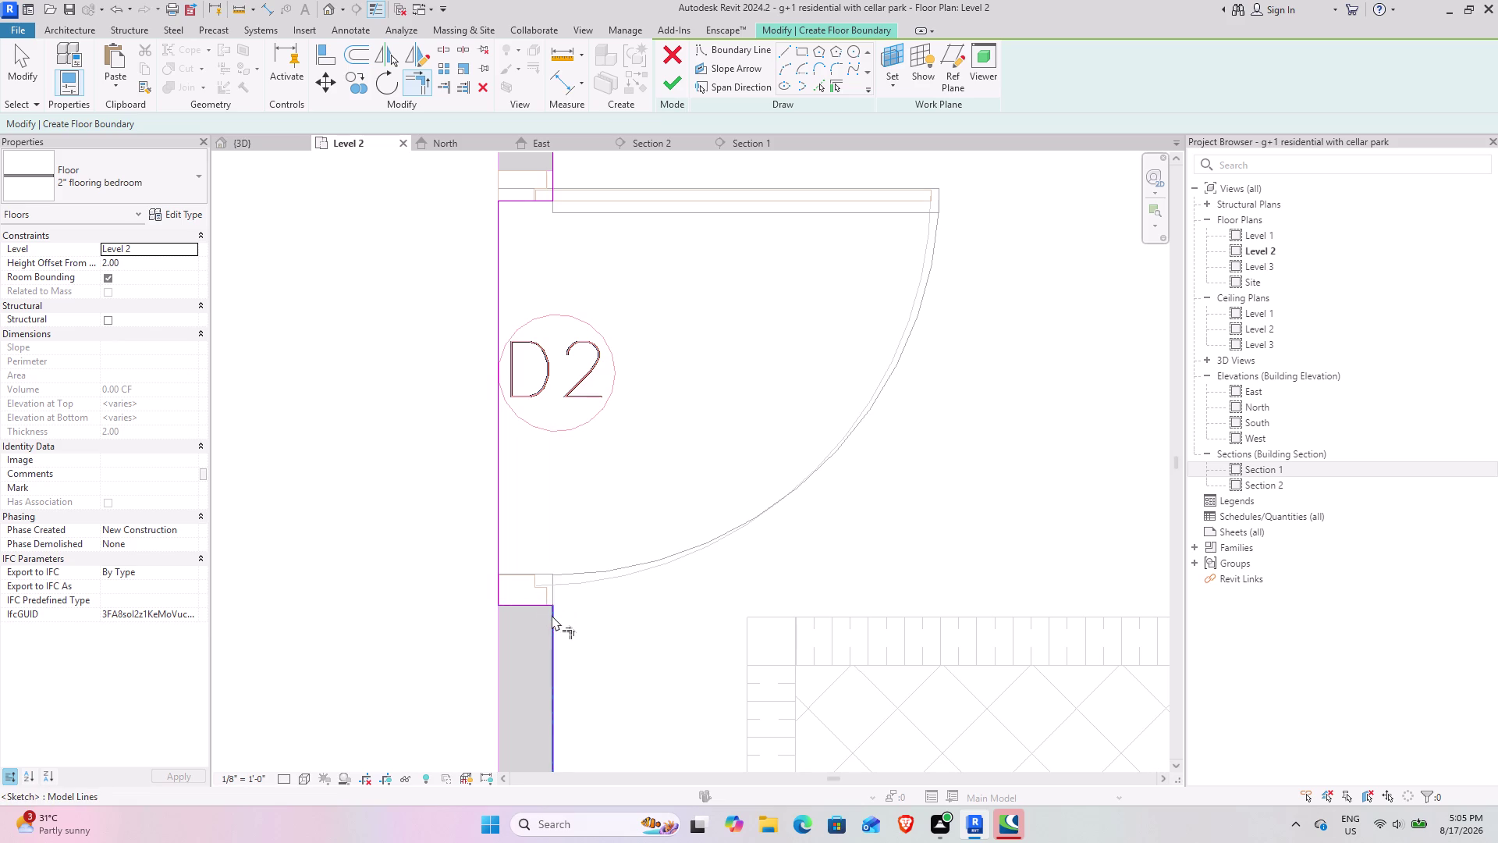
Trim the boundary lines at the bedroom's top corner into a clean corner.
scroll(down, 3)
middle_drag(701, 457, 605, 607)
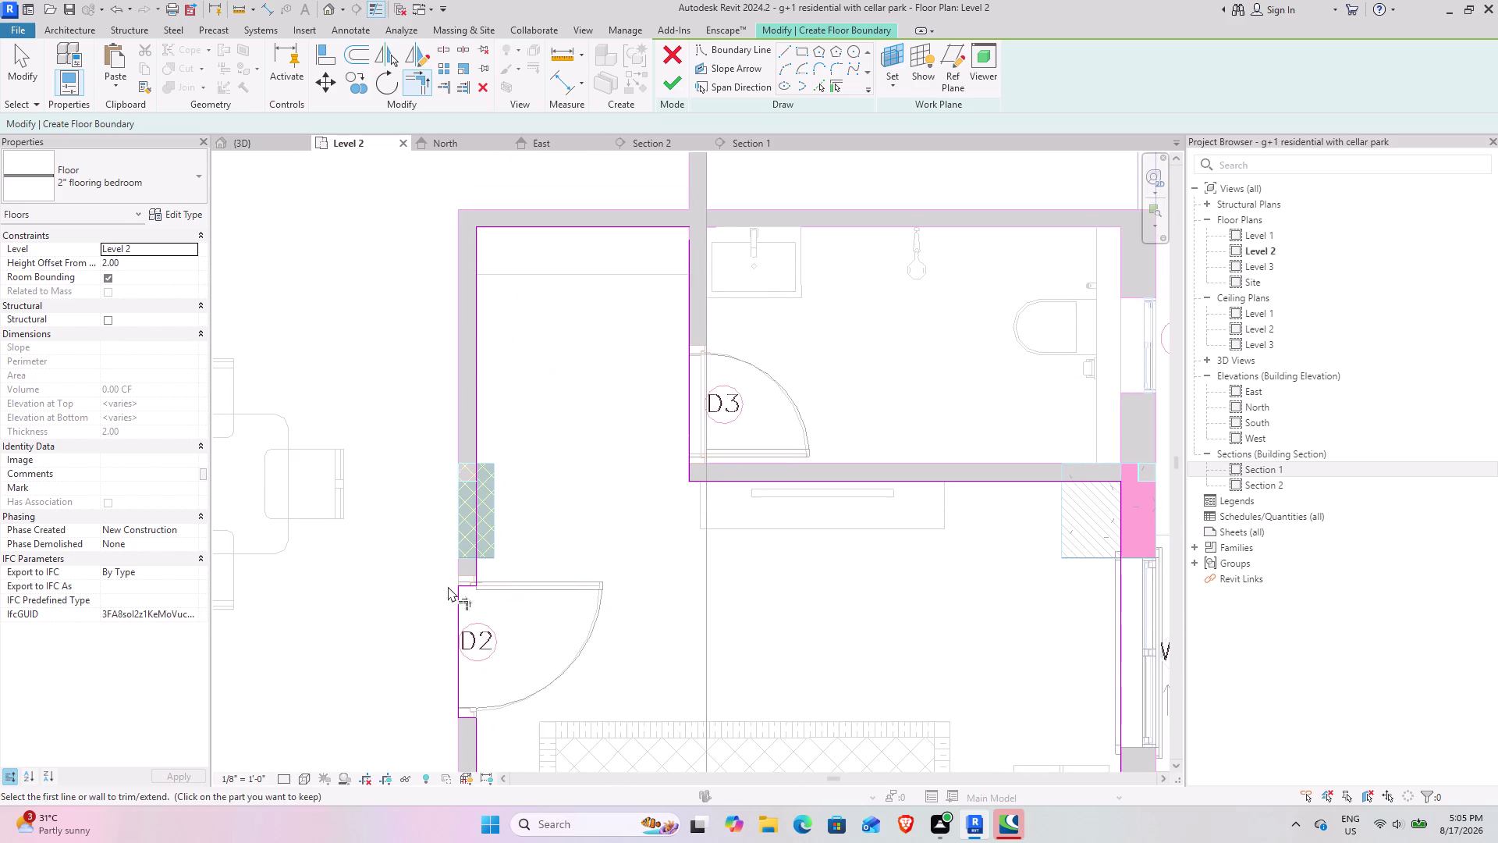
scroll(down, 3)
scroll(up, 3)
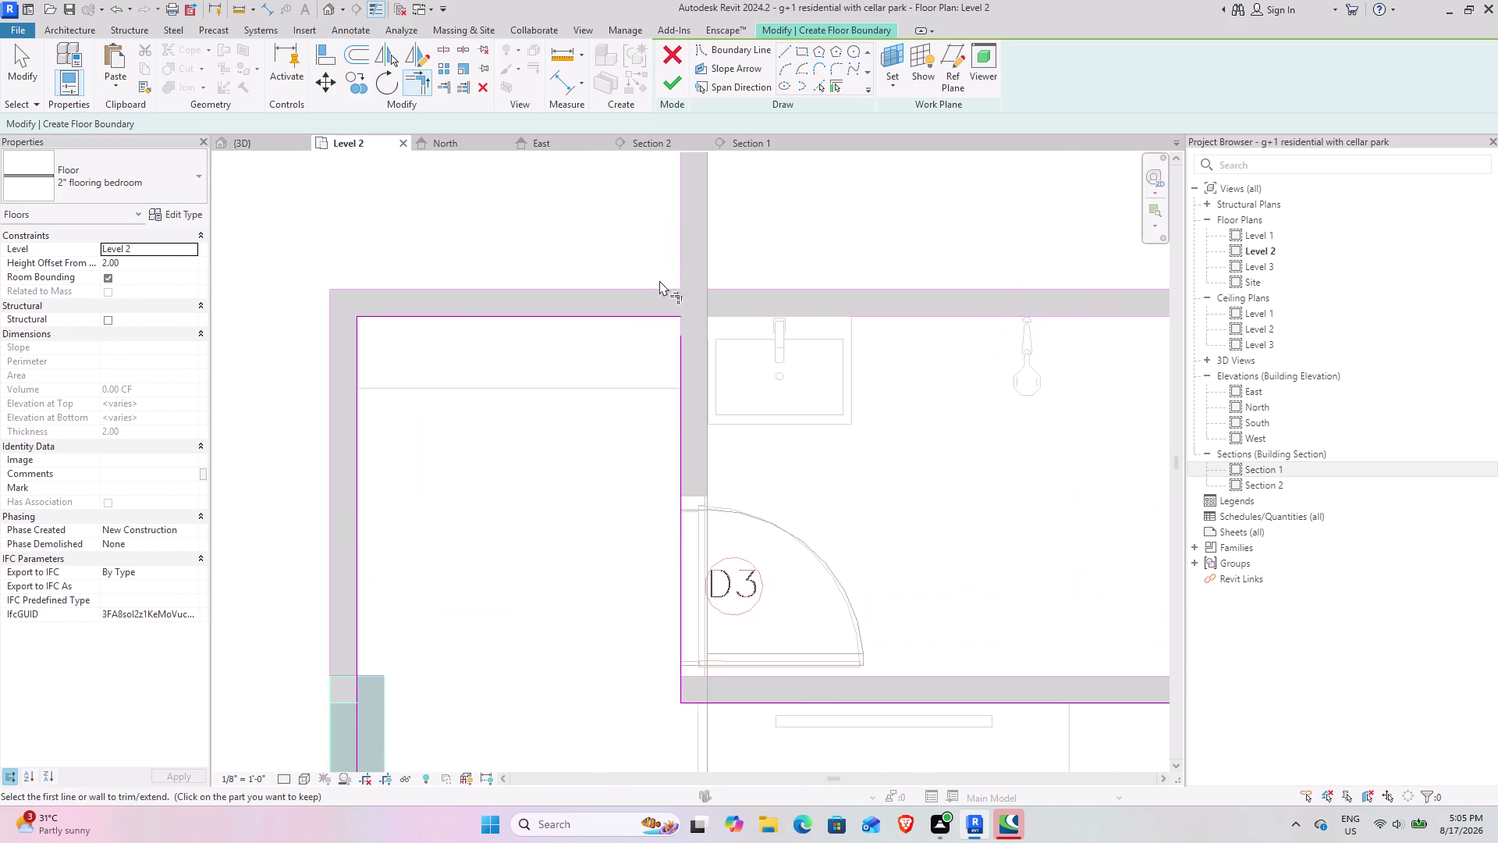
scroll(up, 3)
click(666, 339)
click(700, 398)
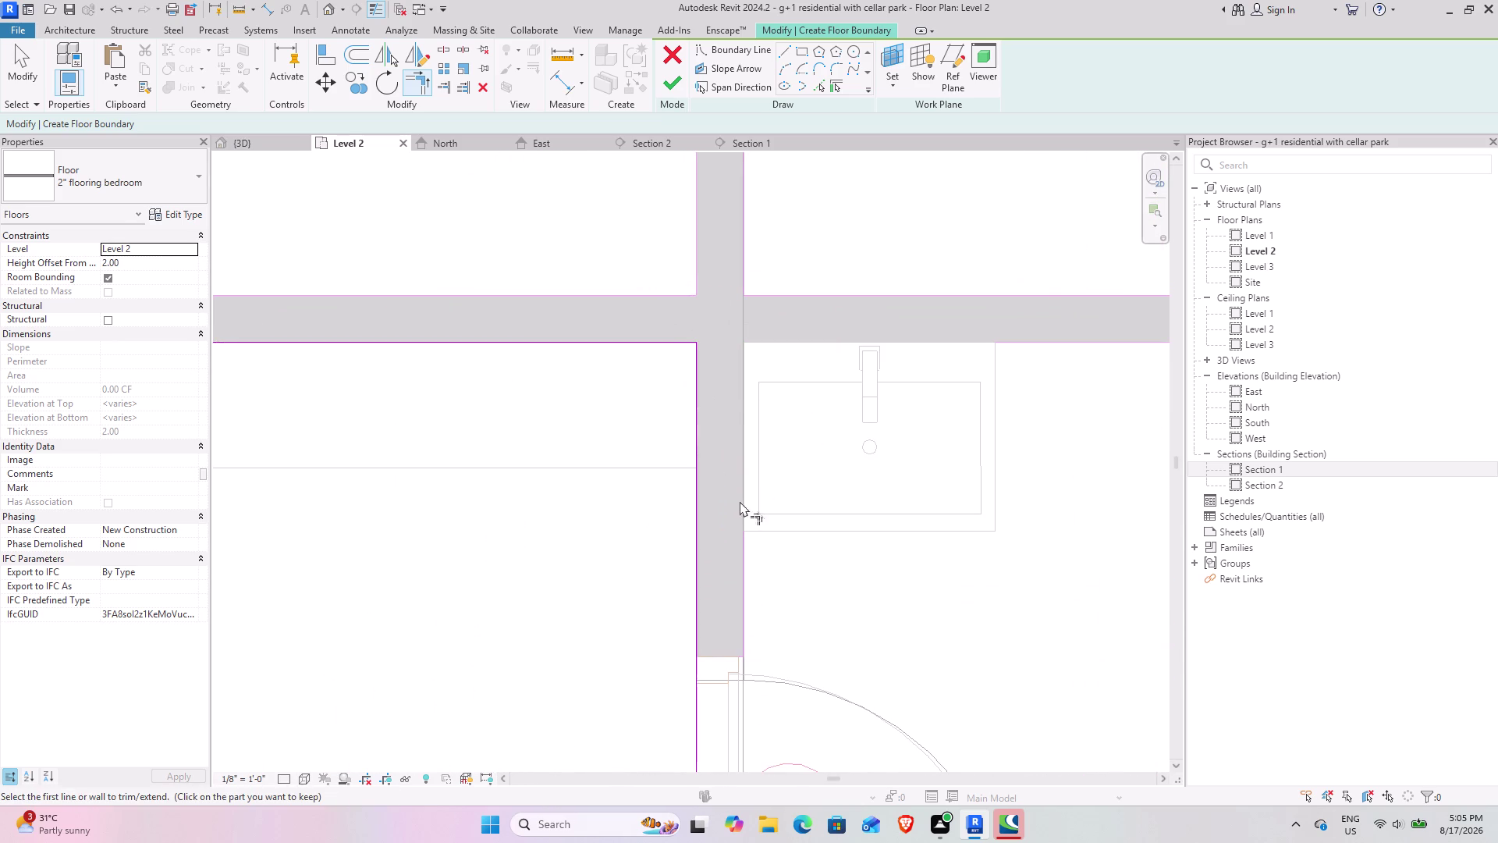
Review the bedroom floor outline and attempt to finish the sketch.
scroll(down, 3)
middle_drag(724, 553, 661, 240)
scroll(down, 3)
middle_drag(669, 510, 609, 263)
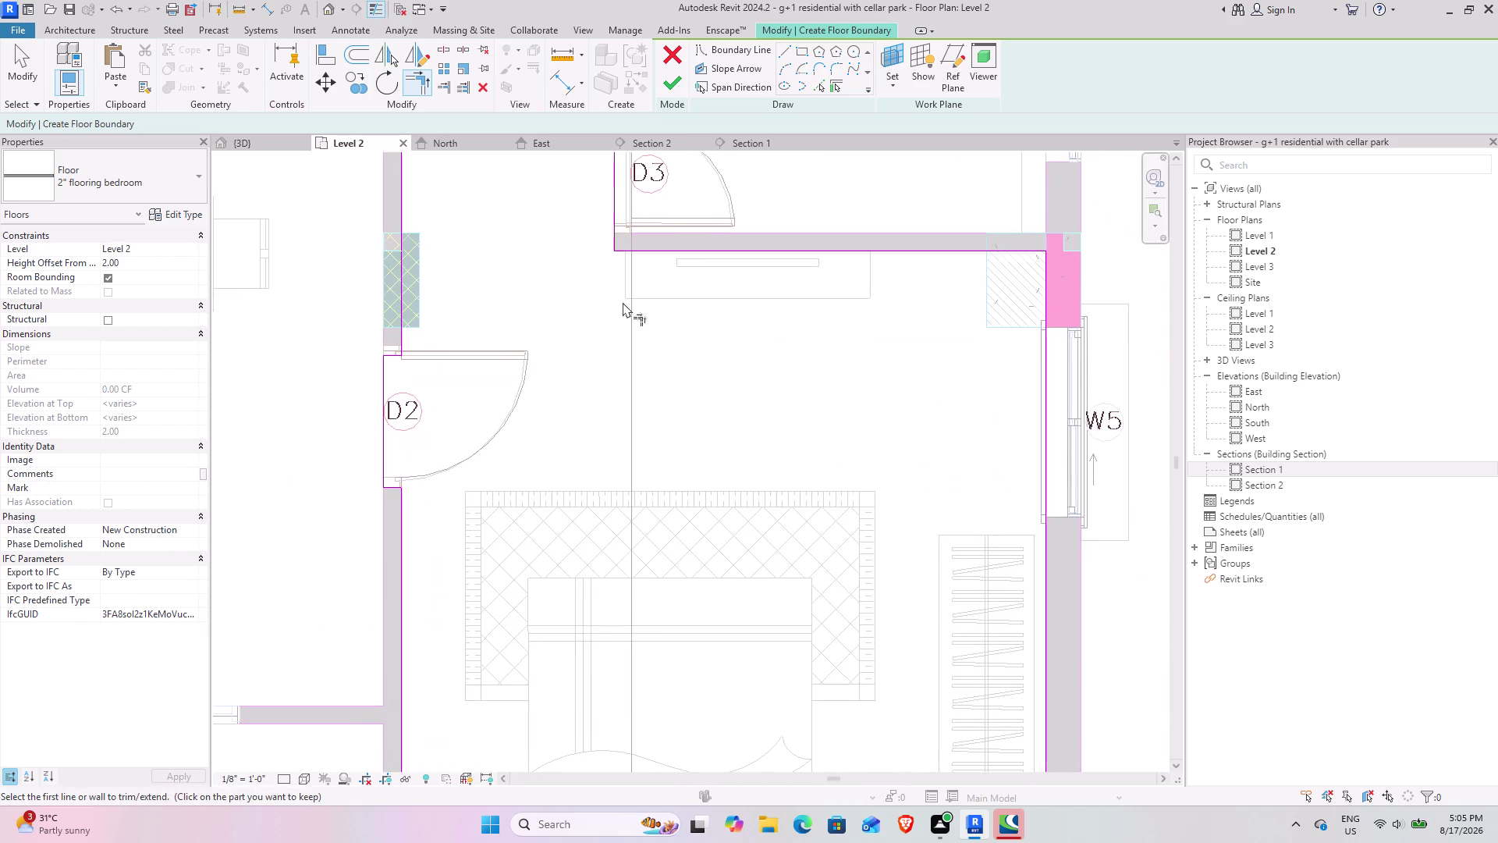
middle_drag(642, 536, 494, 361)
middle_drag(676, 365, 945, 637)
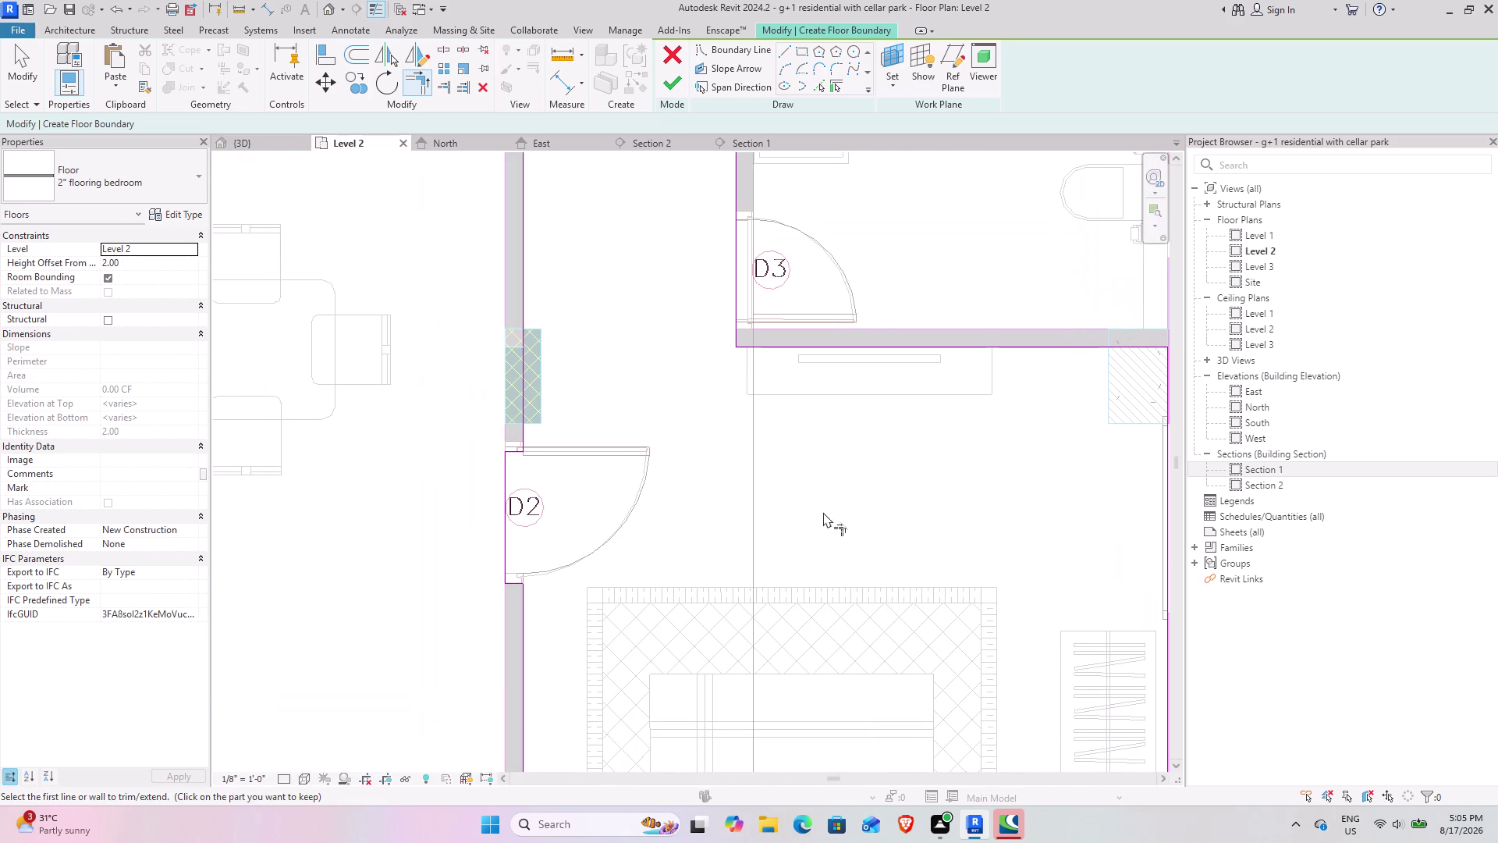
click(671, 79)
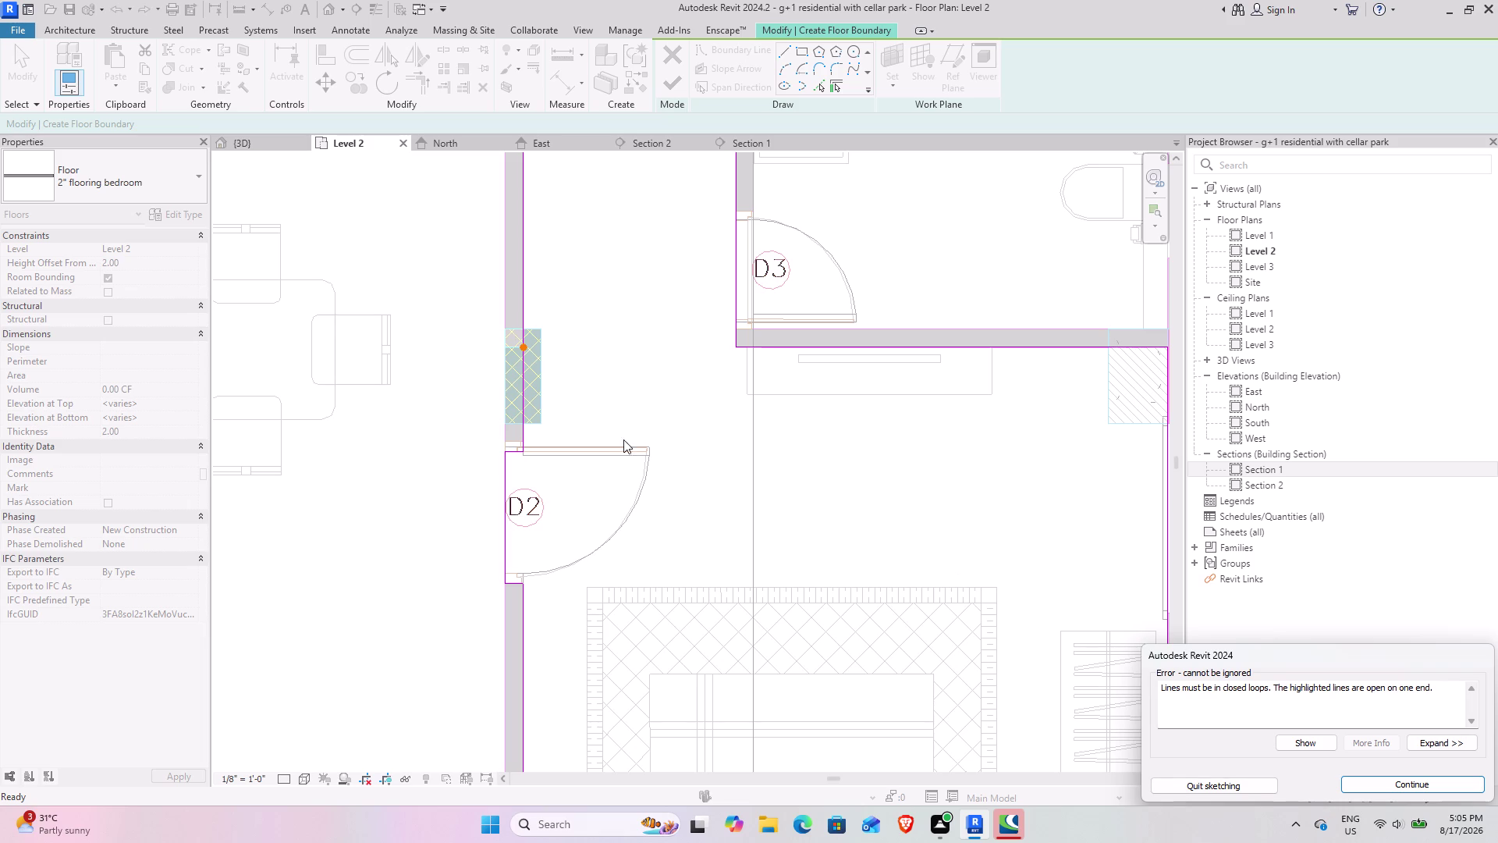
Dismiss the open-loop error and remove the open-ended boundary line.
scroll(up, 3)
scroll(up, 3)
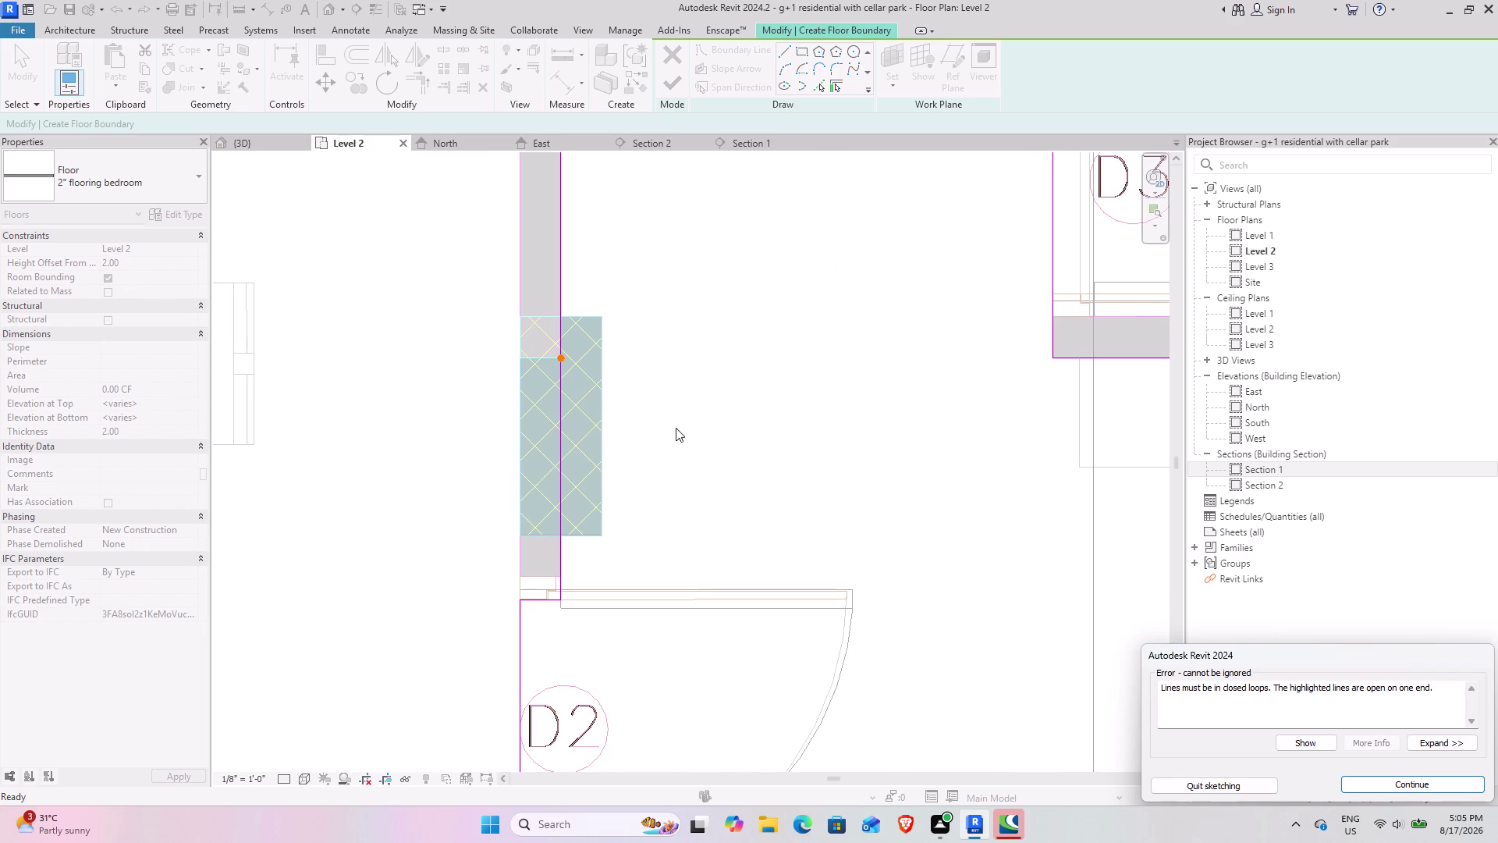
click(1418, 791)
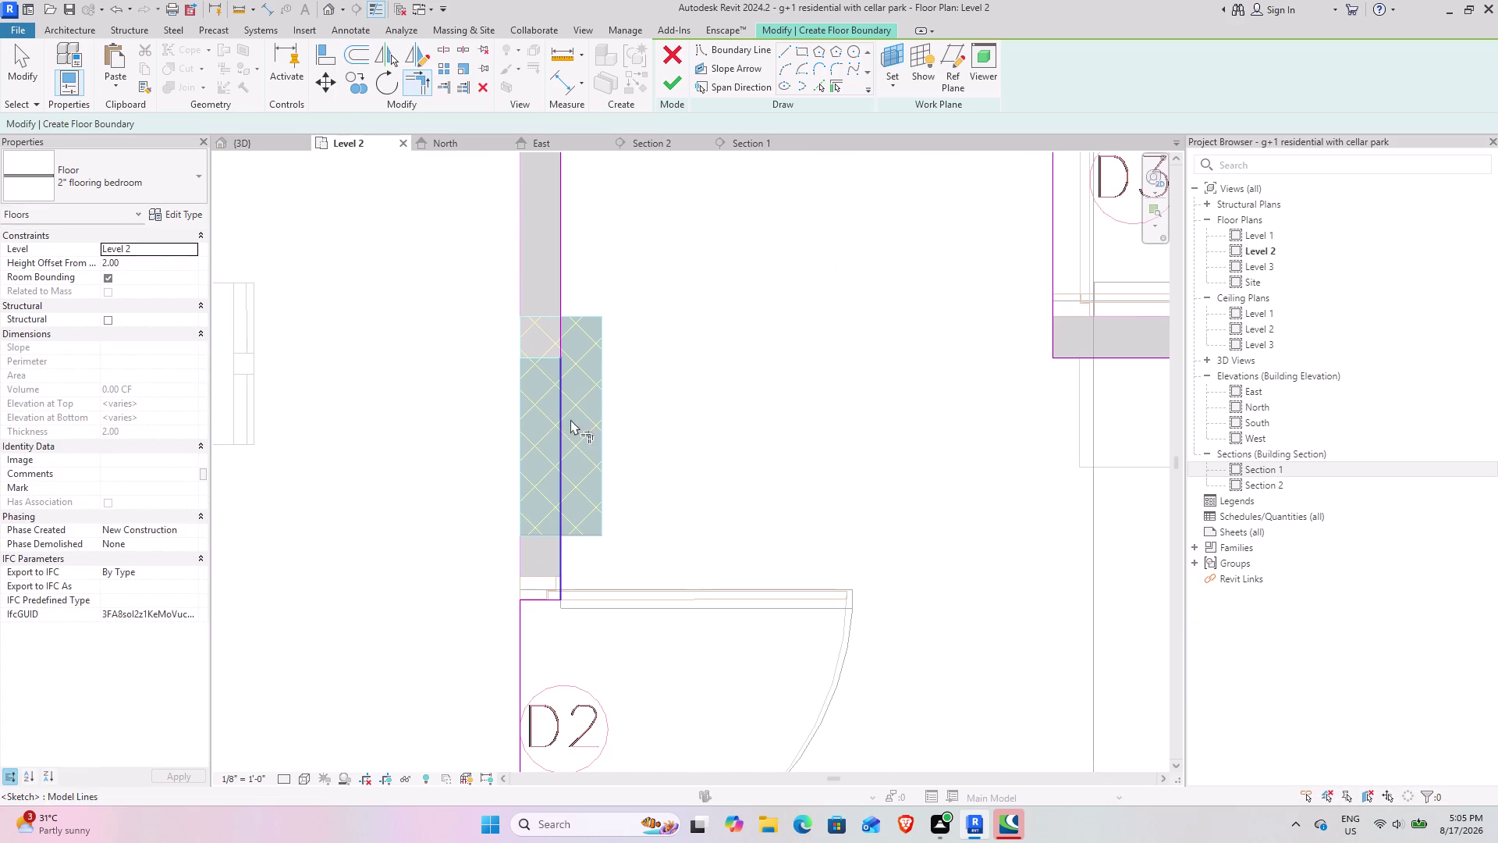
key(Escape)
click(563, 419)
click(479, 87)
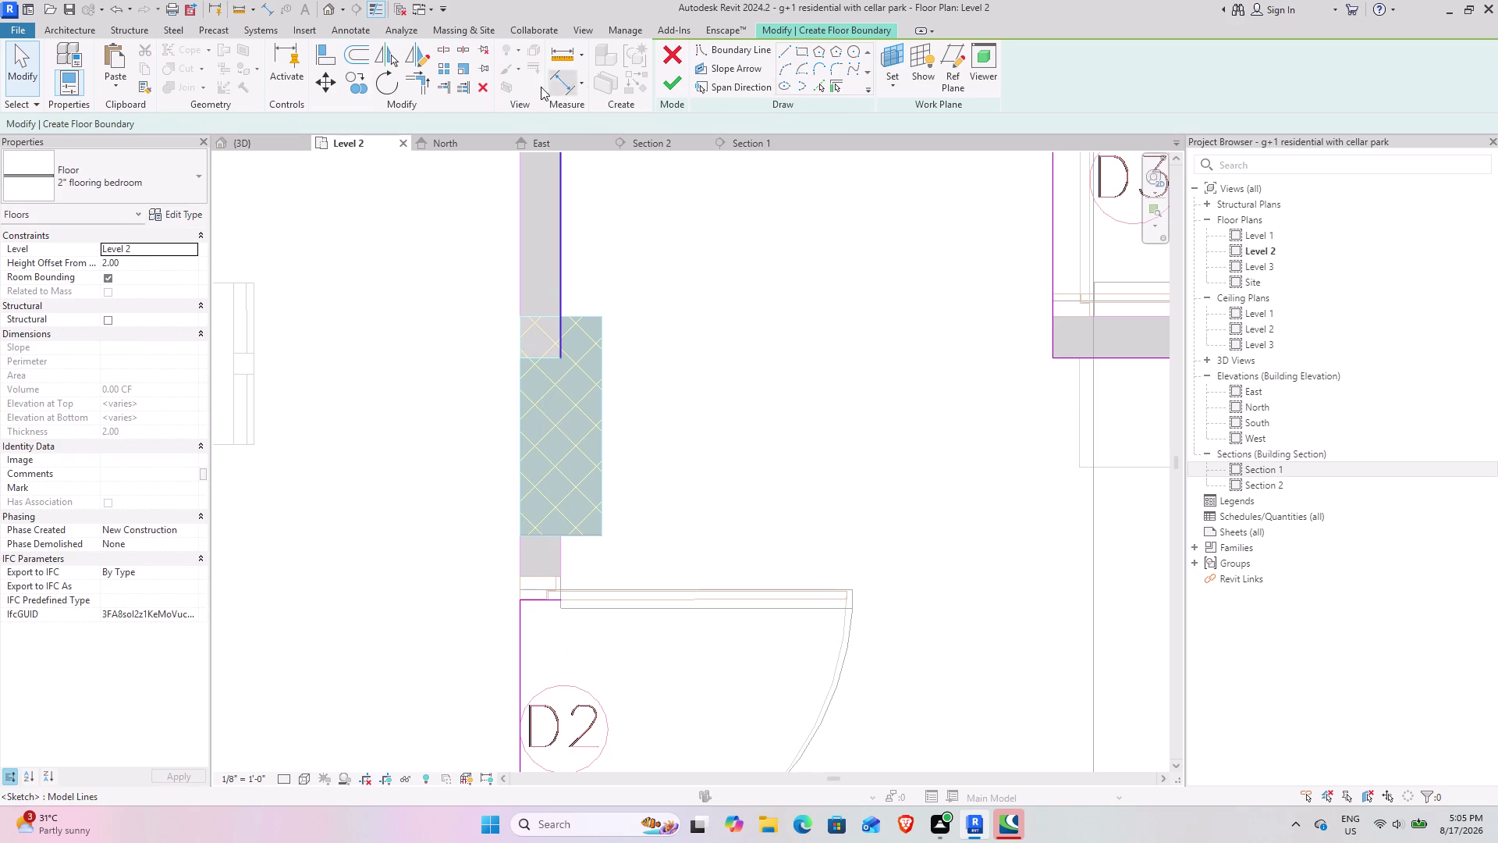
Start trimming the remaining boundary lines to corners, panning toward the other bedroom.
click(430, 84)
click(537, 599)
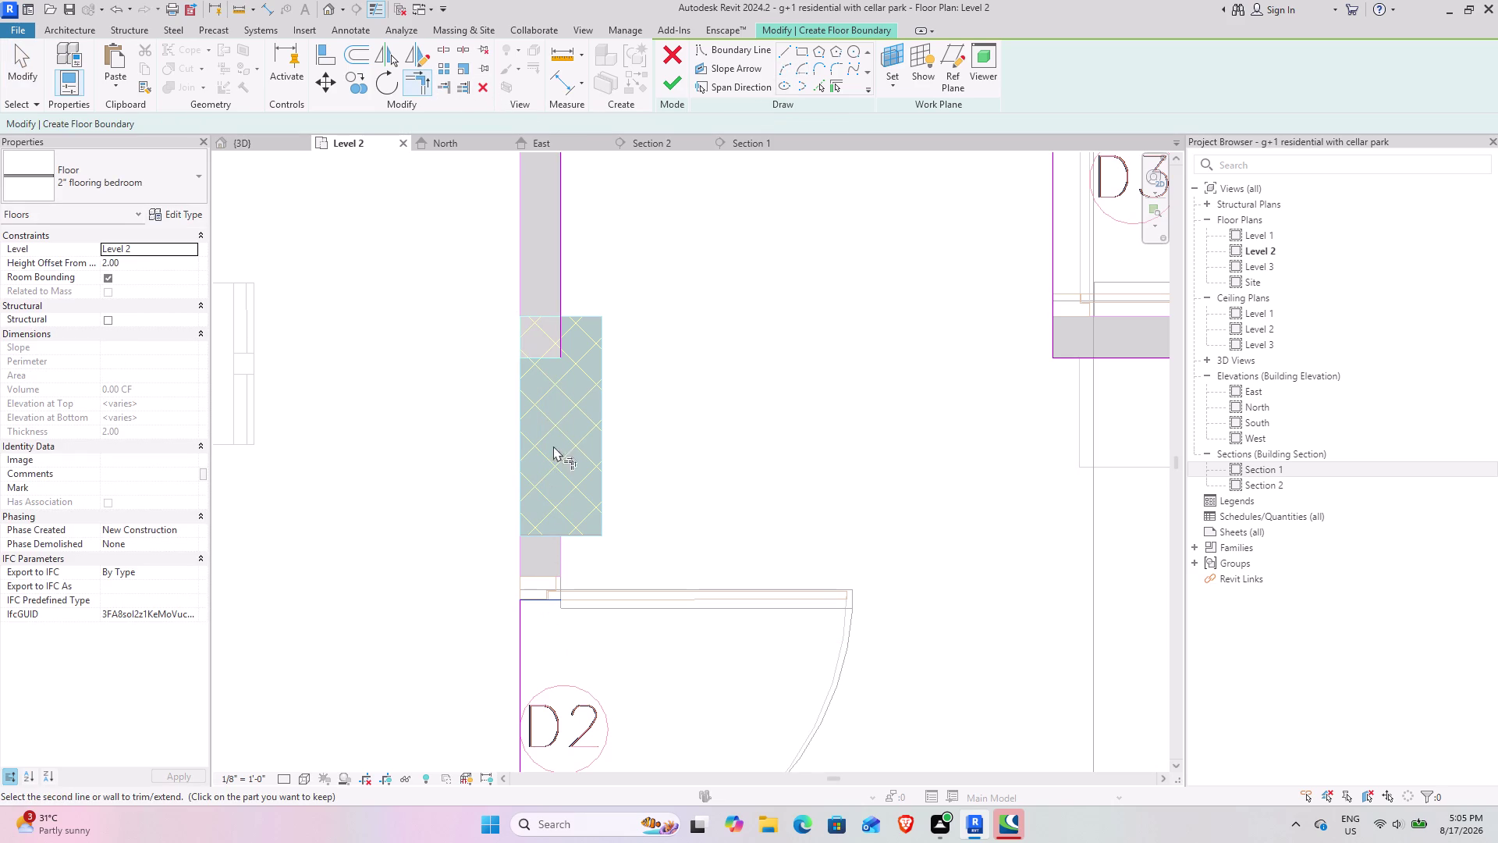
click(558, 295)
scroll(down, 3)
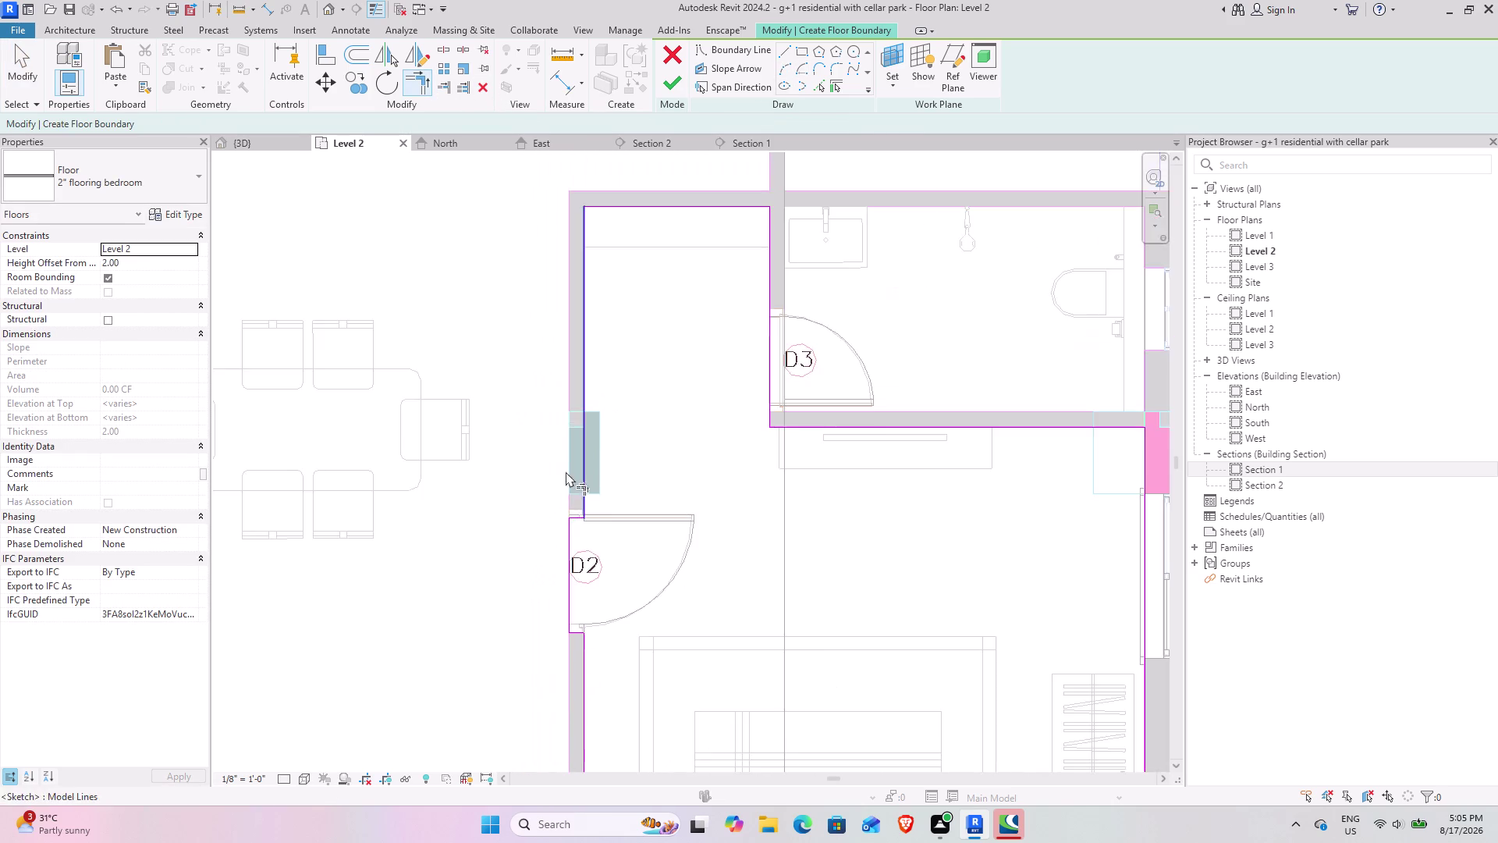
middle_drag(498, 459, 800, 375)
scroll(down, 3)
middle_drag(634, 381, 803, 361)
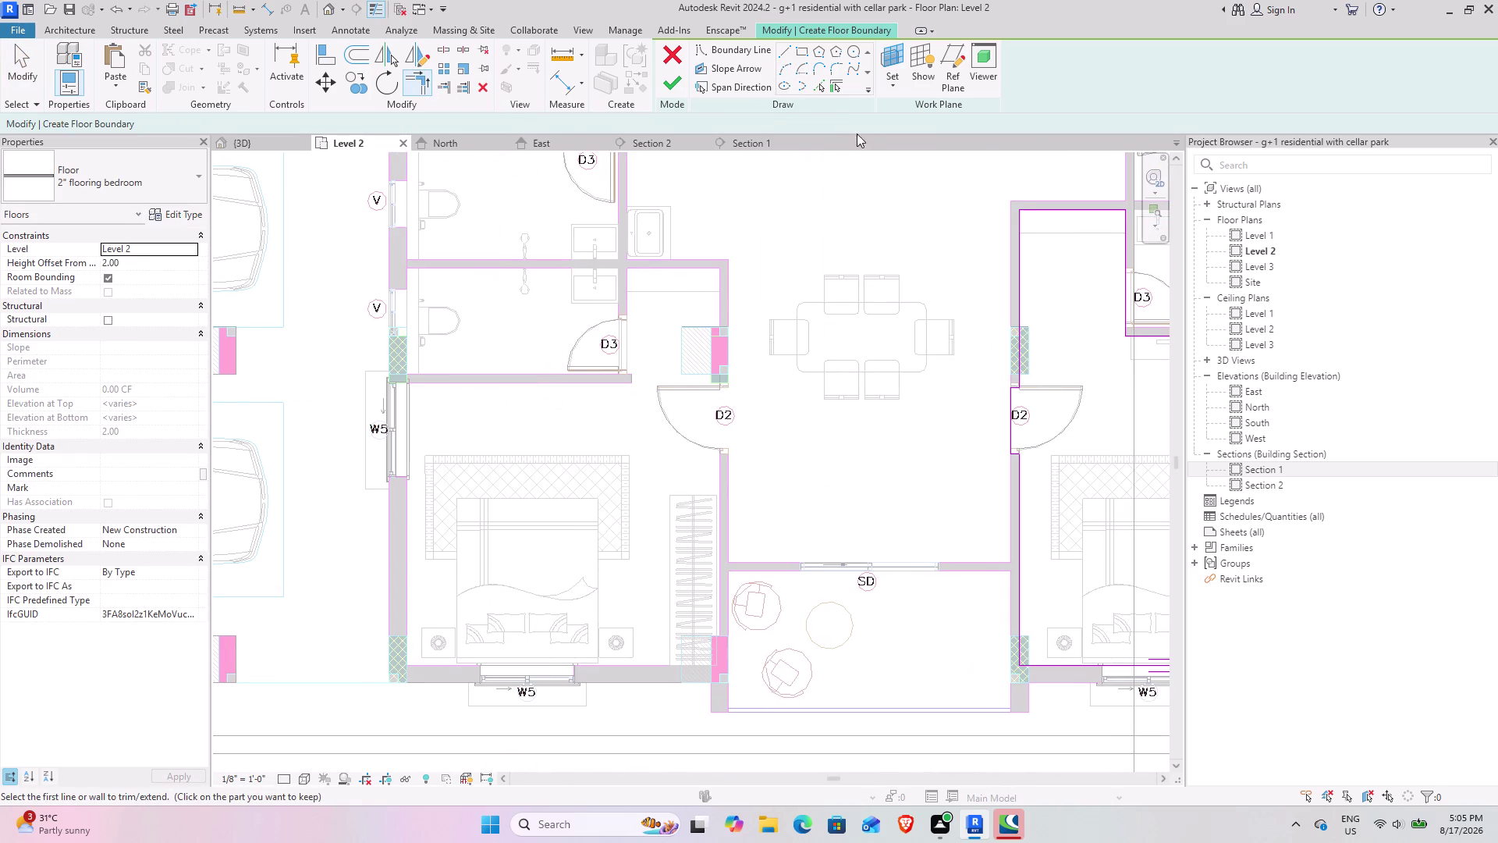
Sketch a rectangular floor boundary ending at the wall intersection by door D2.
click(802, 43)
scroll(up, 3)
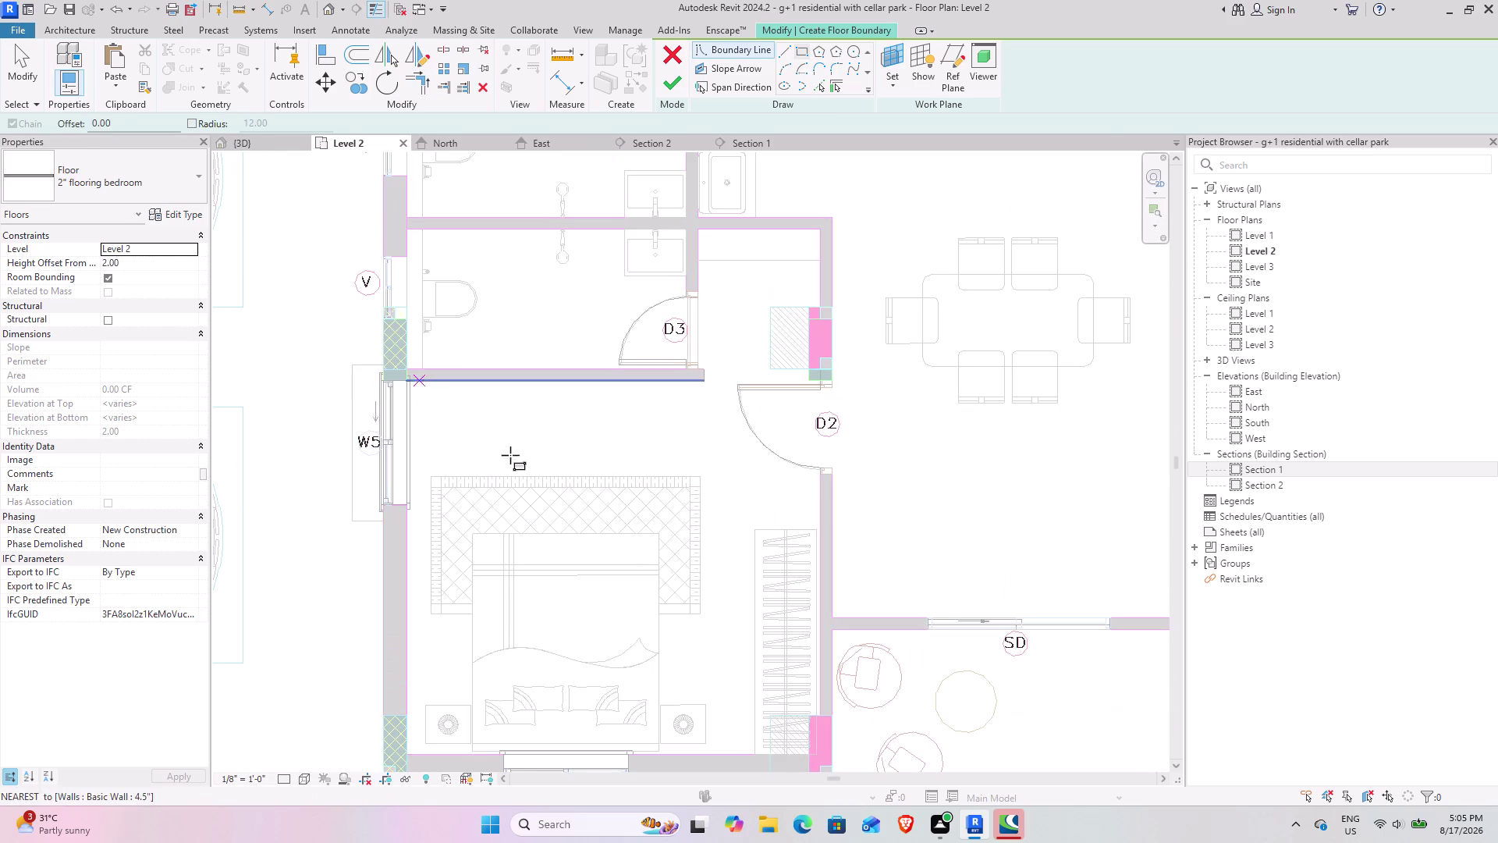
click(410, 752)
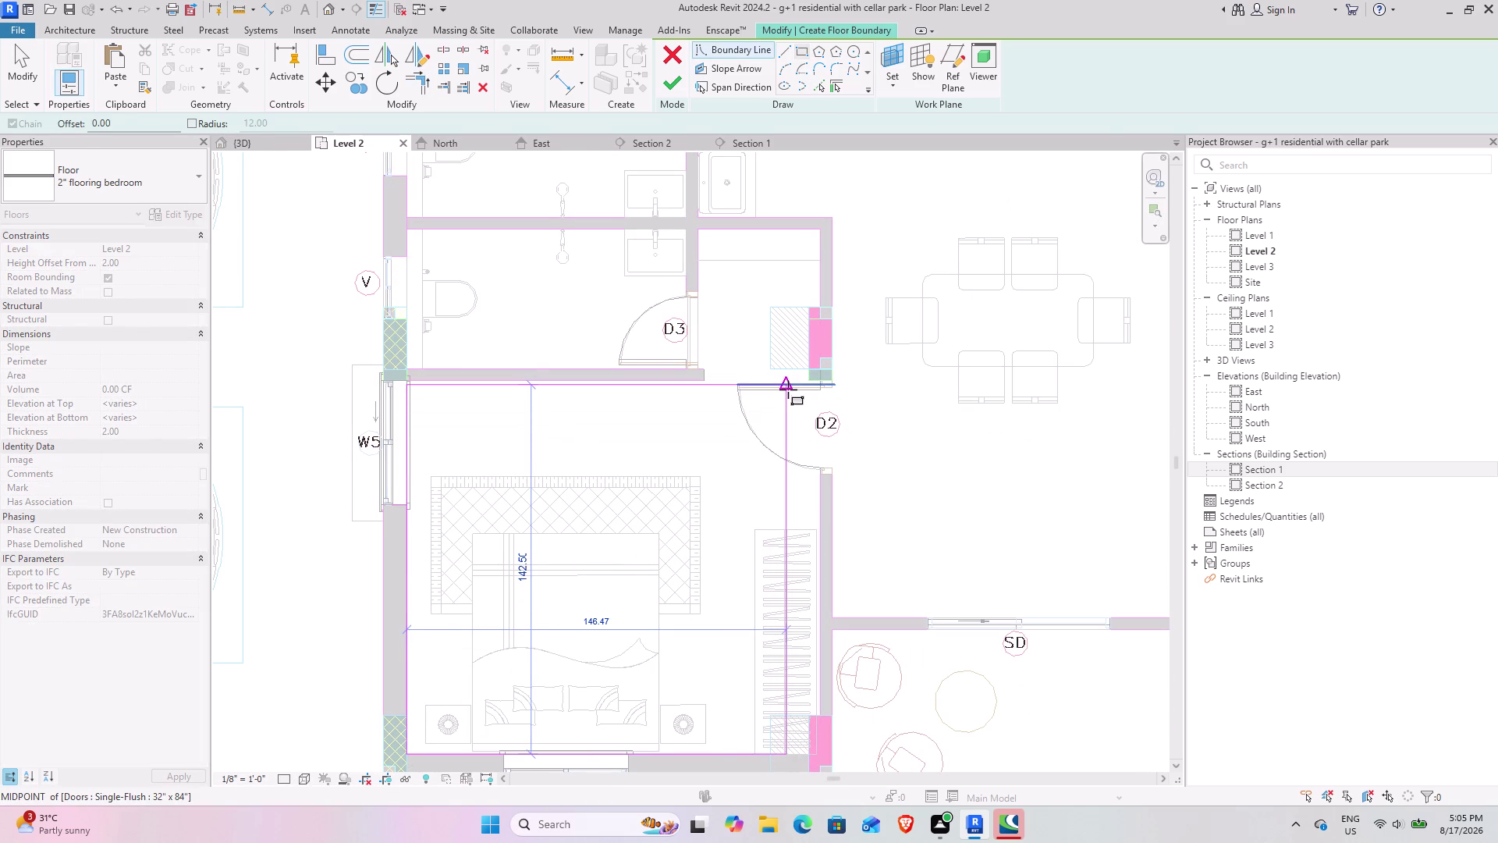
middle_drag(796, 392, 589, 453)
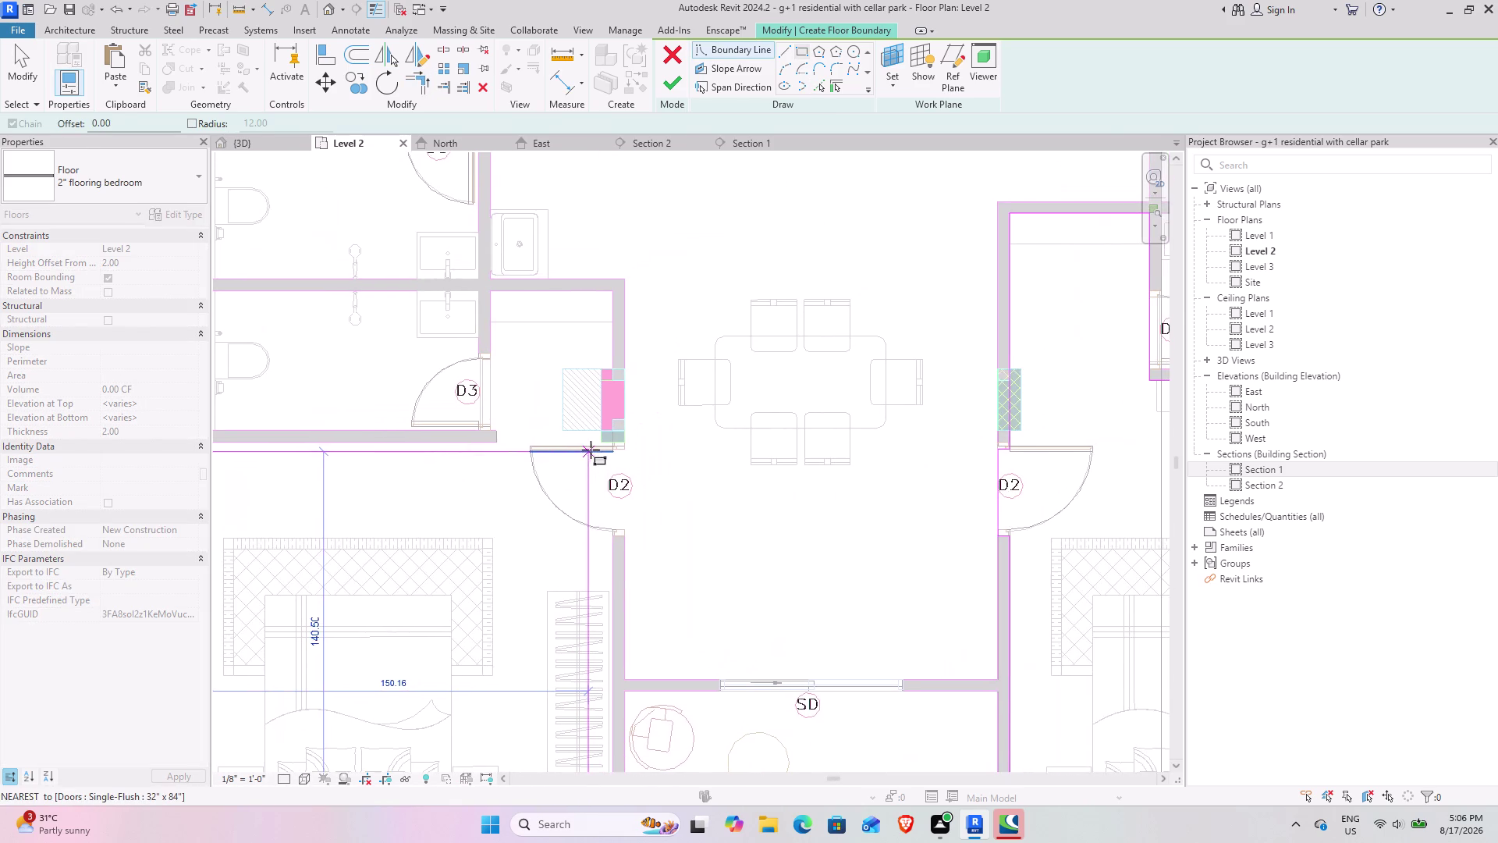
scroll(up, 3)
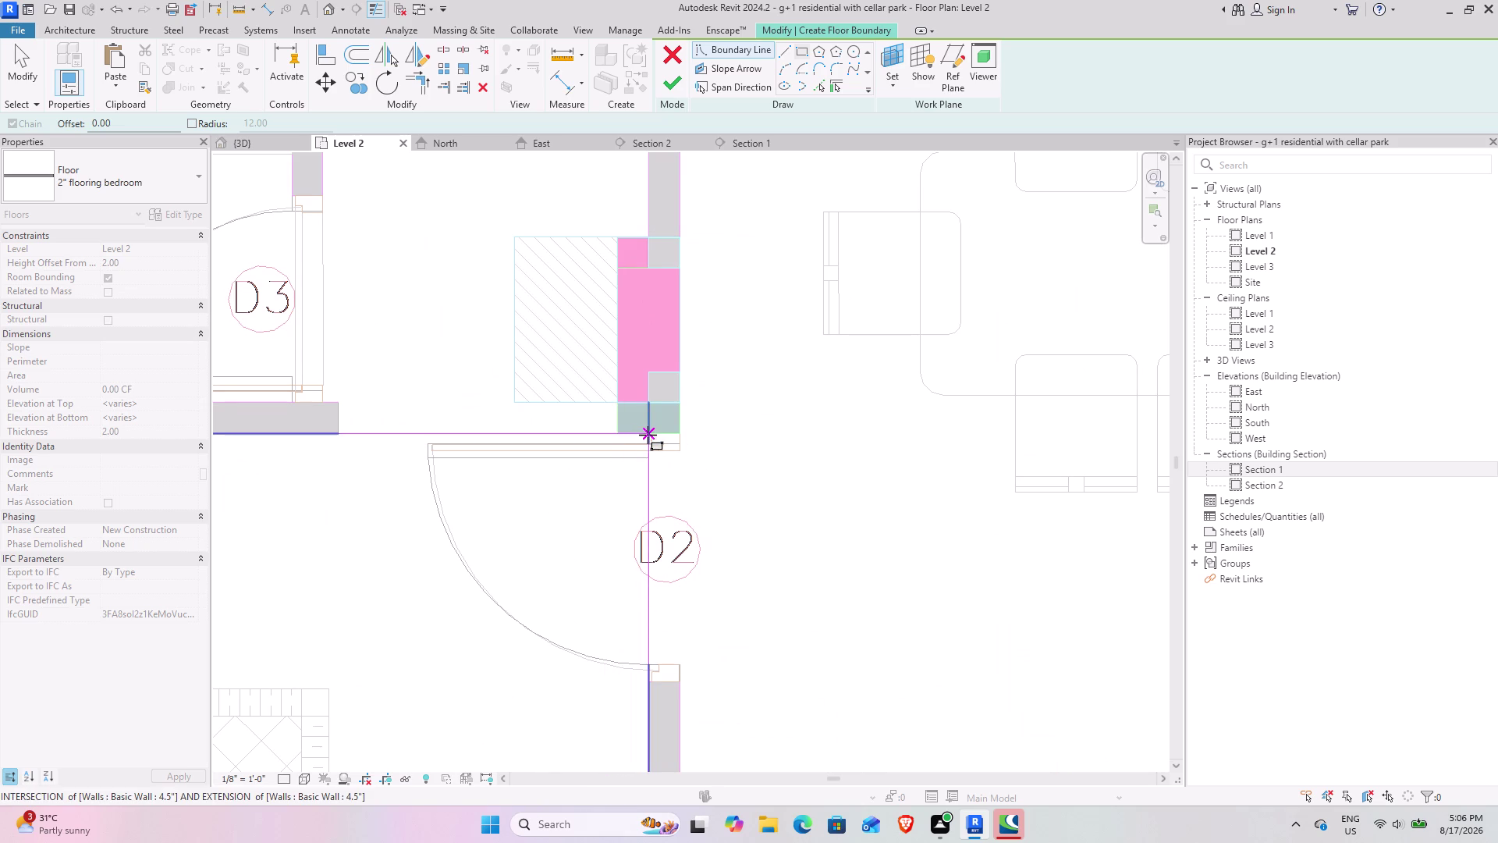
click(648, 435)
middle_drag(450, 400, 641, 400)
Attempt straight boundary lines around the room beside D3, then cancel them.
click(789, 53)
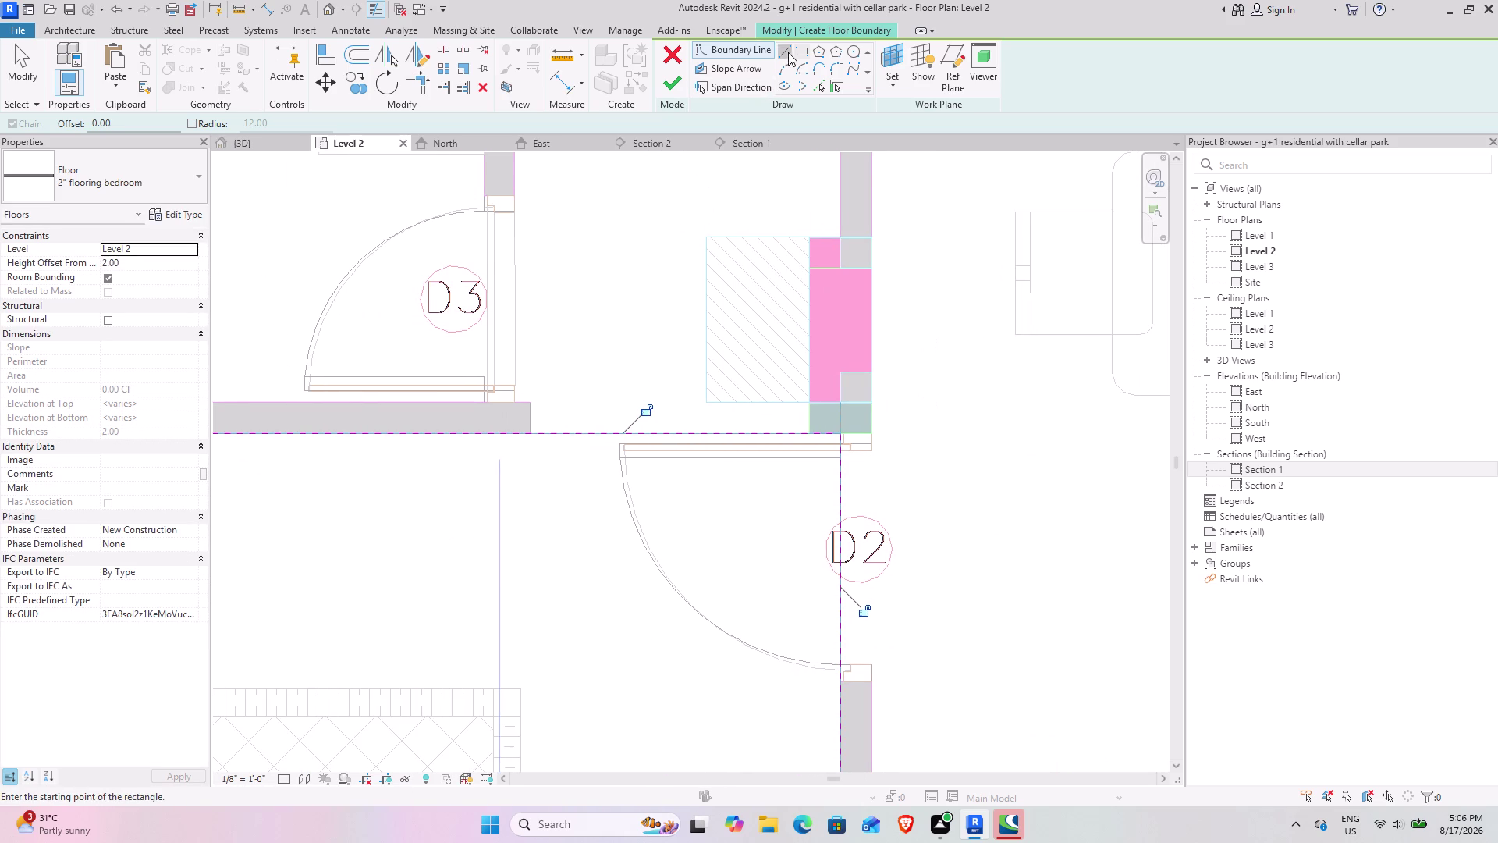
middle_drag(611, 331, 550, 524)
click(468, 625)
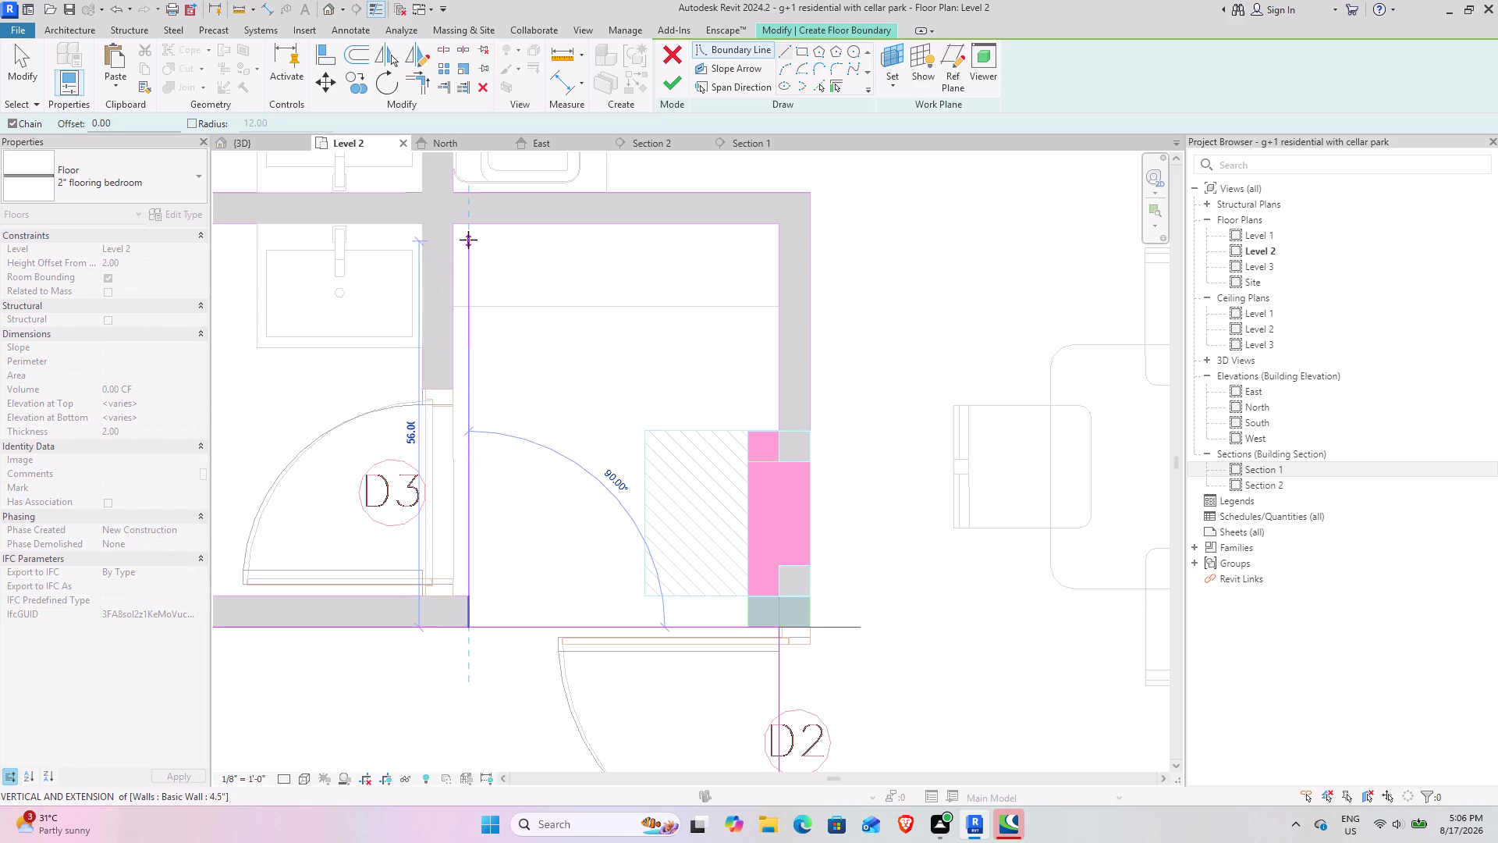
key(Escape)
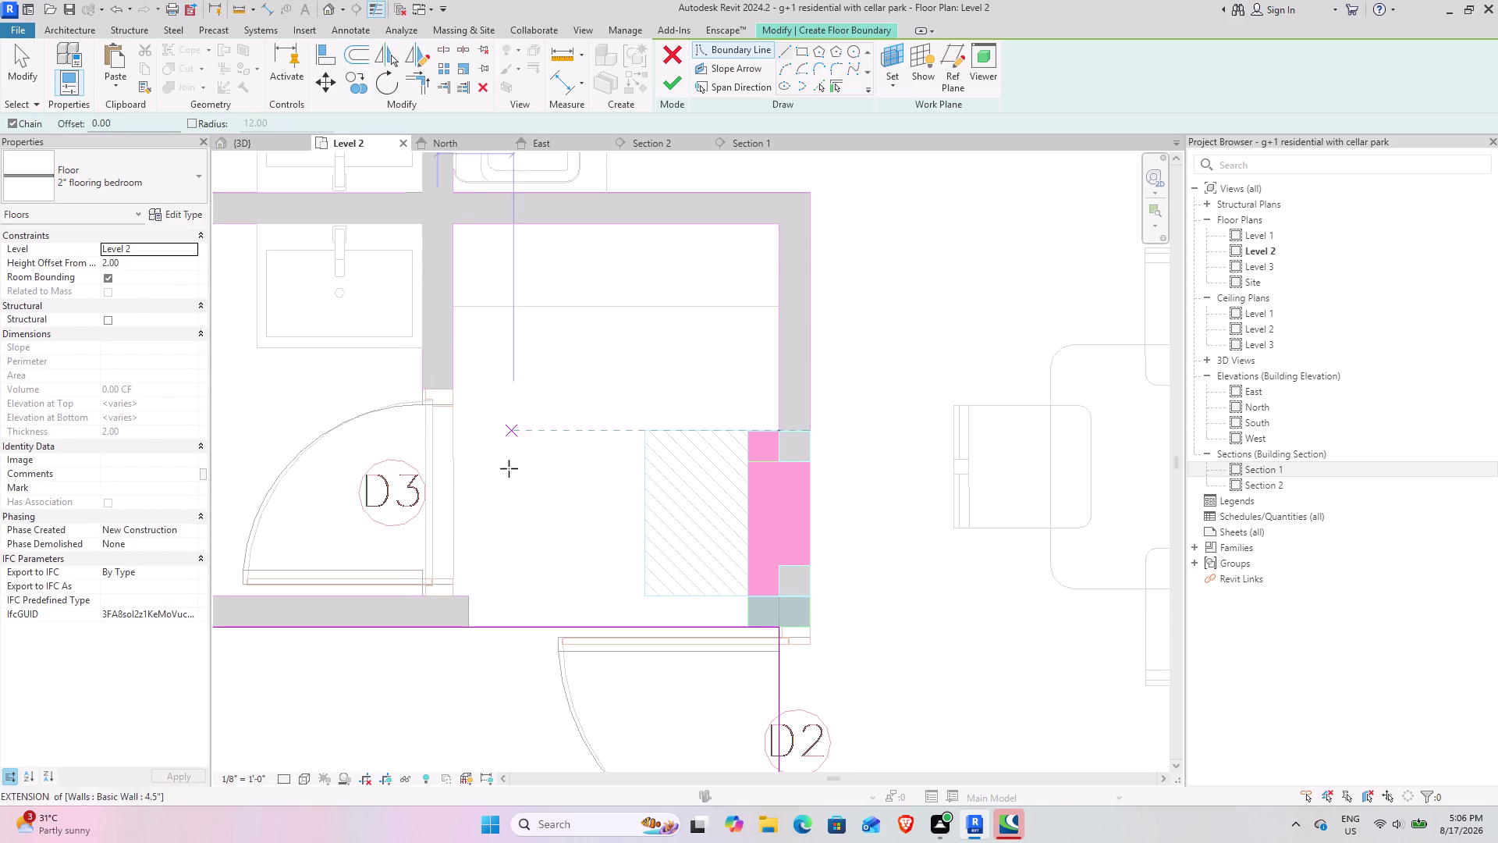
key(Escape)
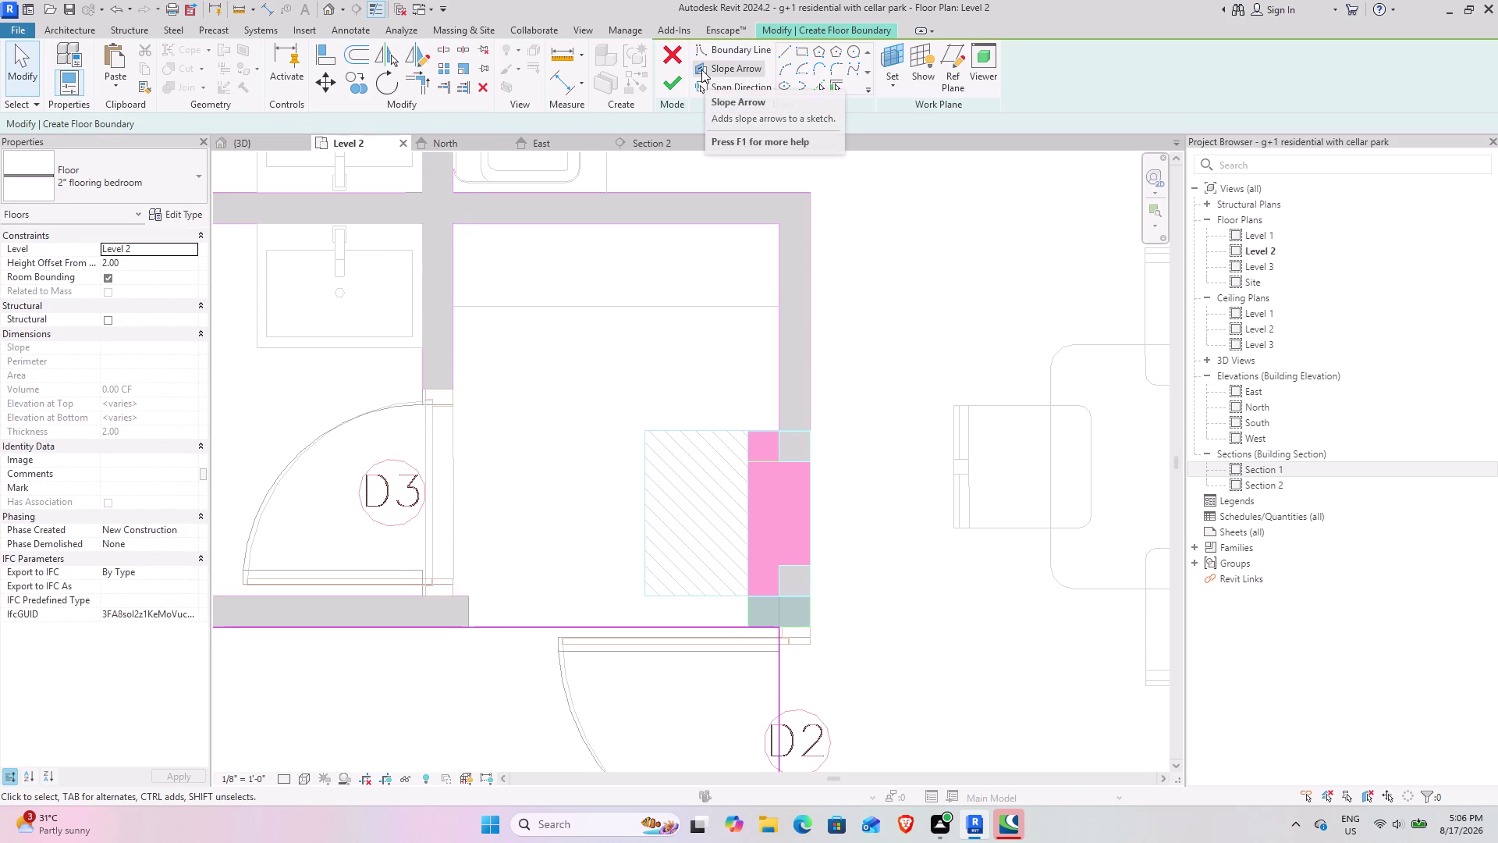
click(779, 54)
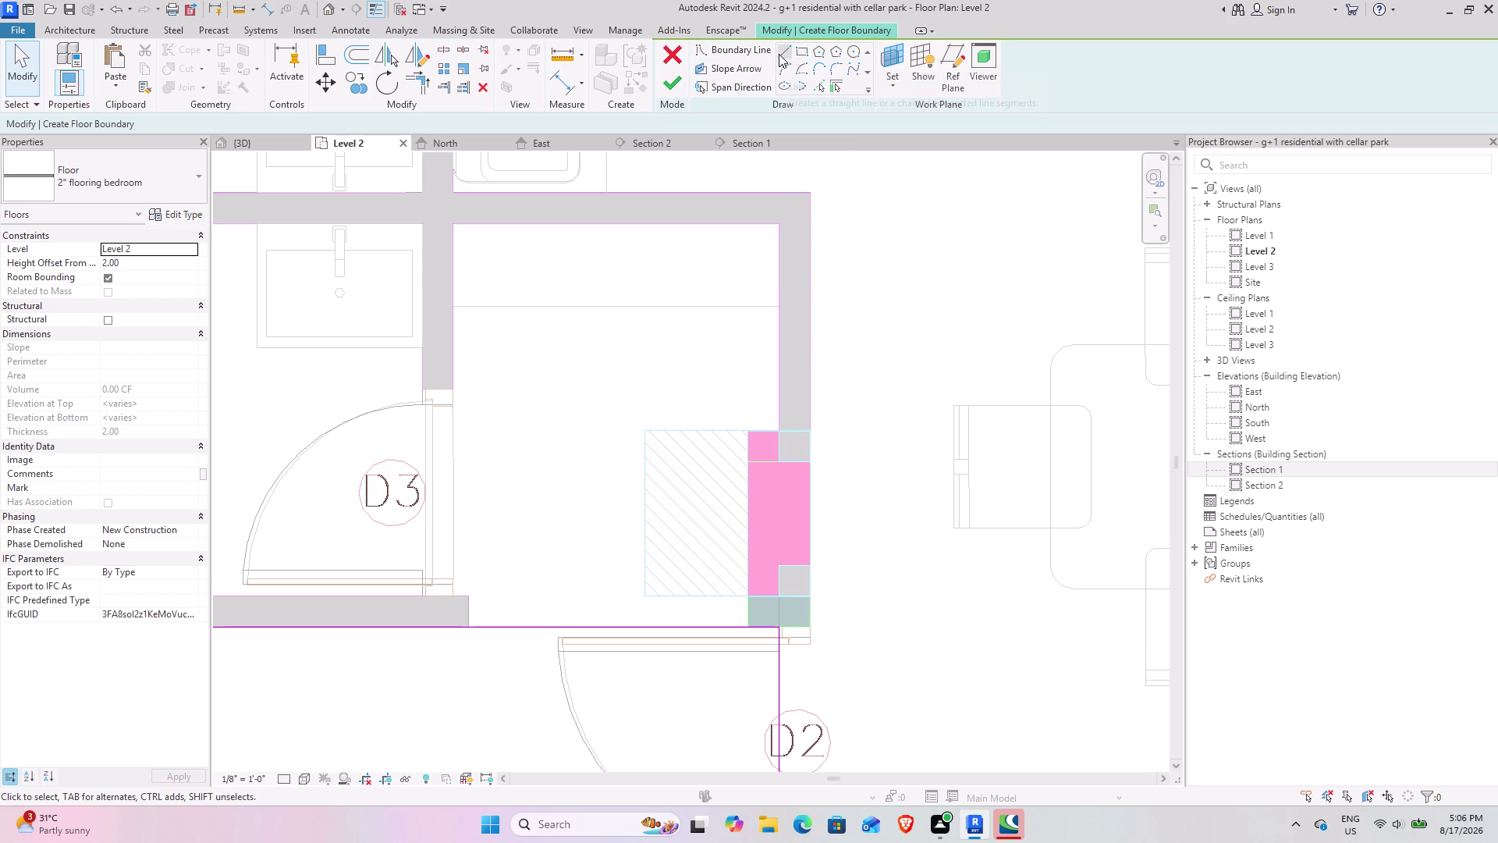
Draw boundary lines along the left, top and right walls of the room beside D3.
click(458, 229)
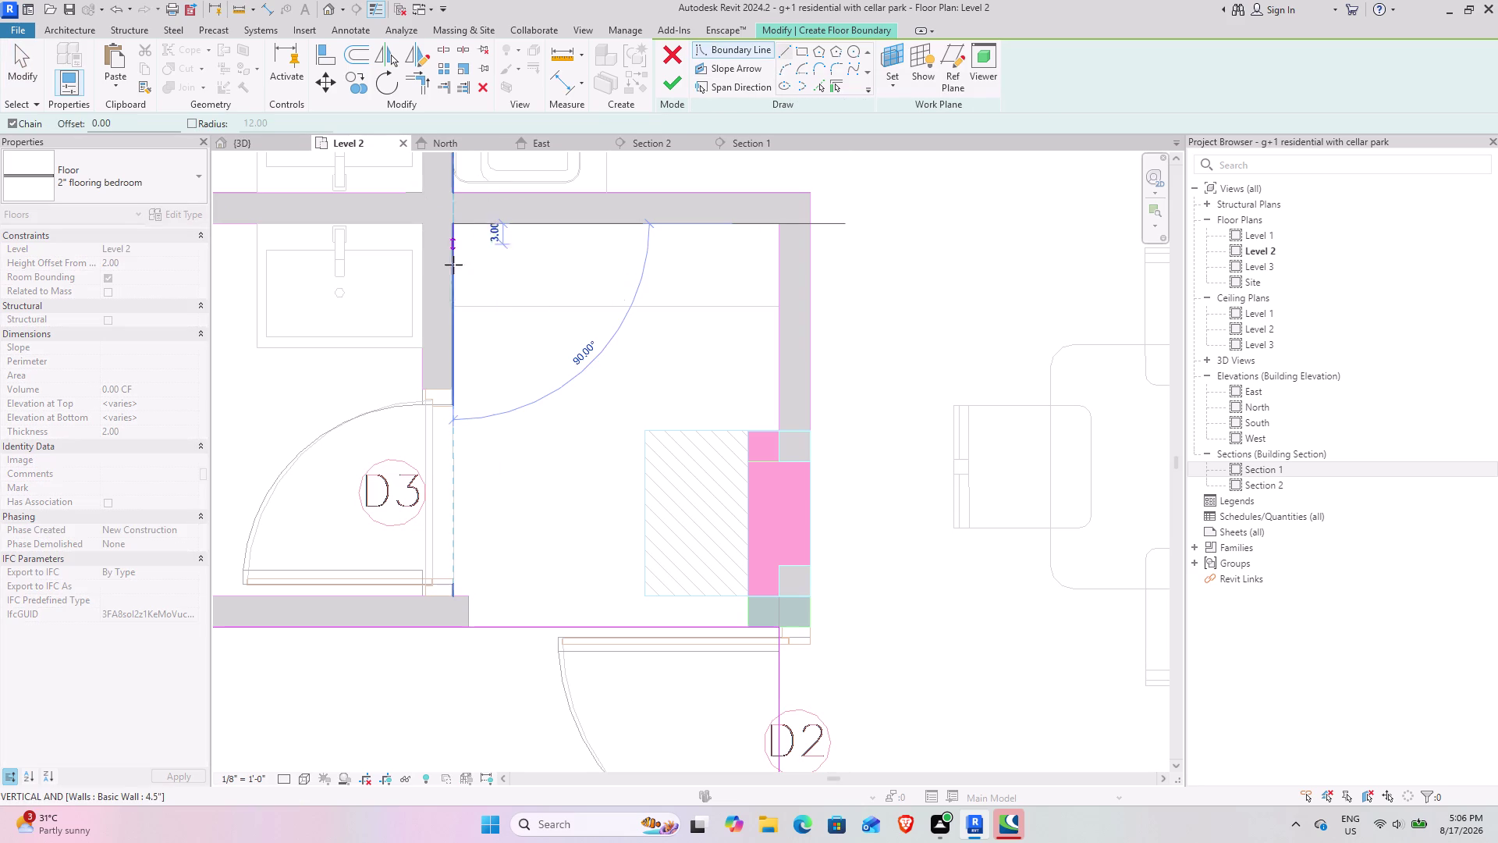
click(447, 373)
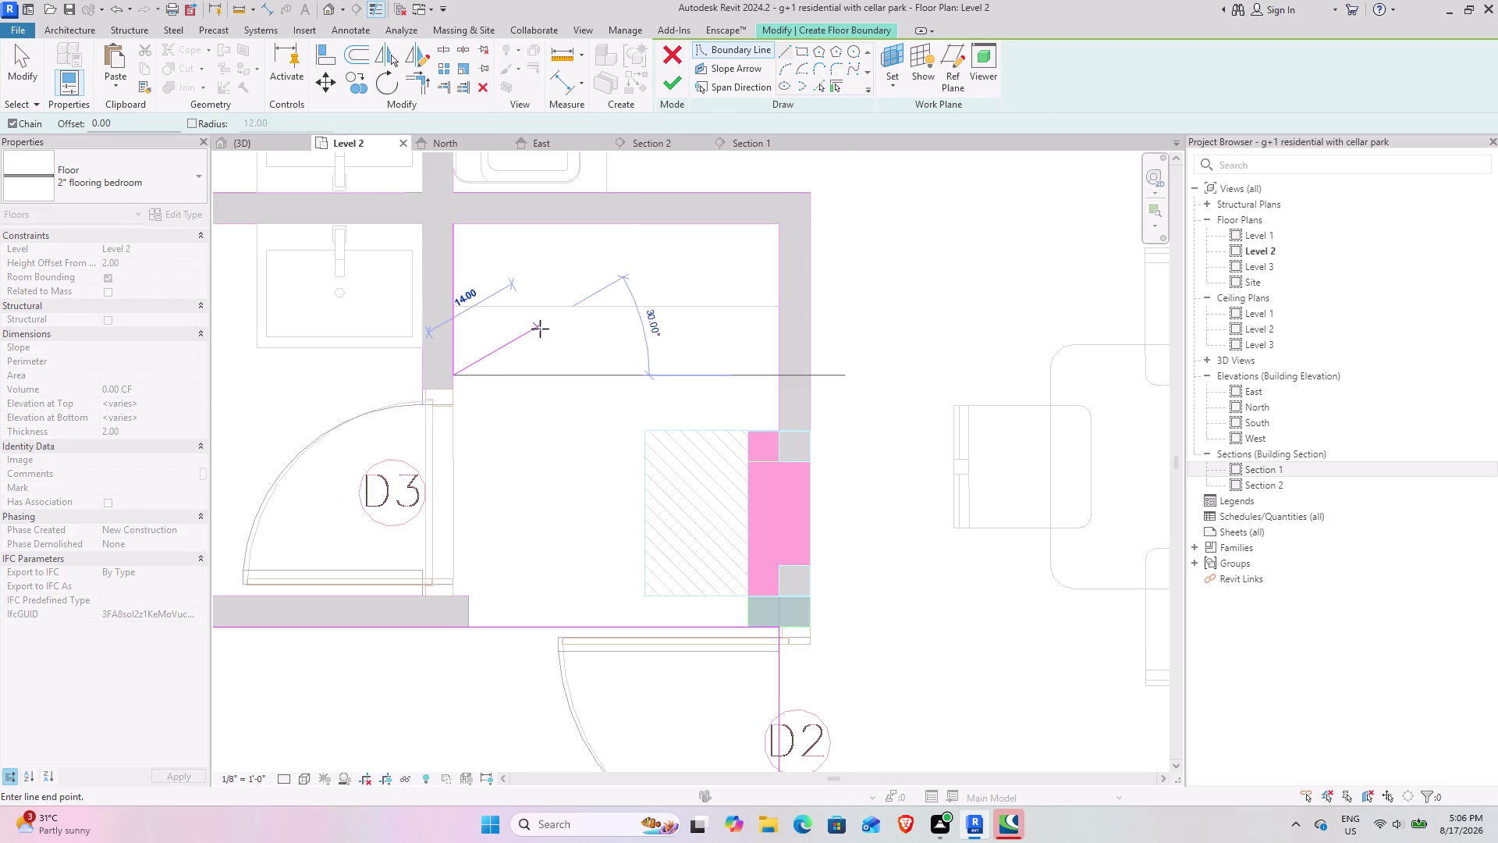
key(Escape)
drag(453, 222, 481, 222)
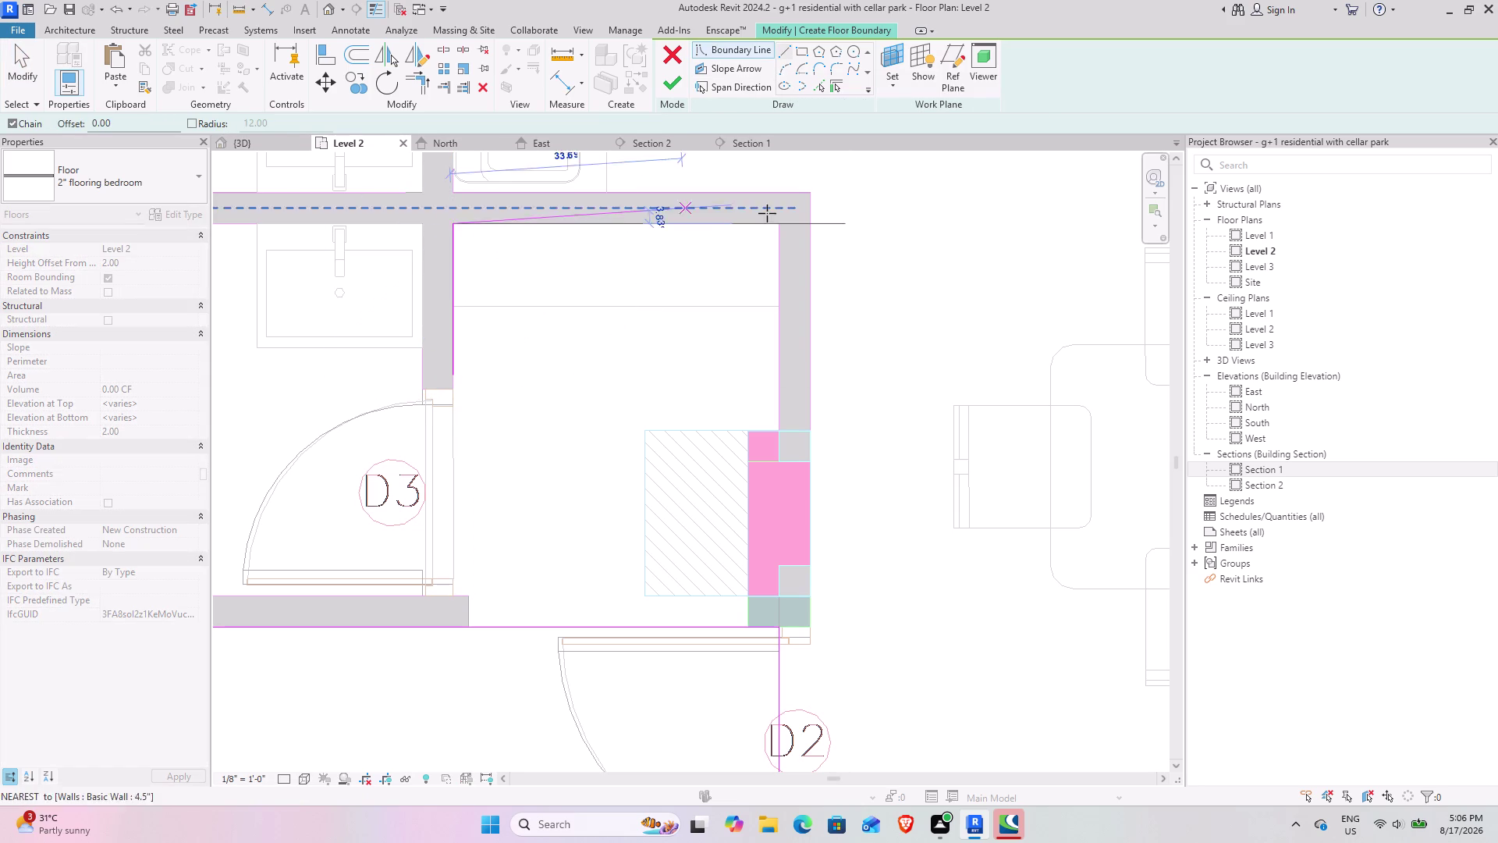
click(776, 220)
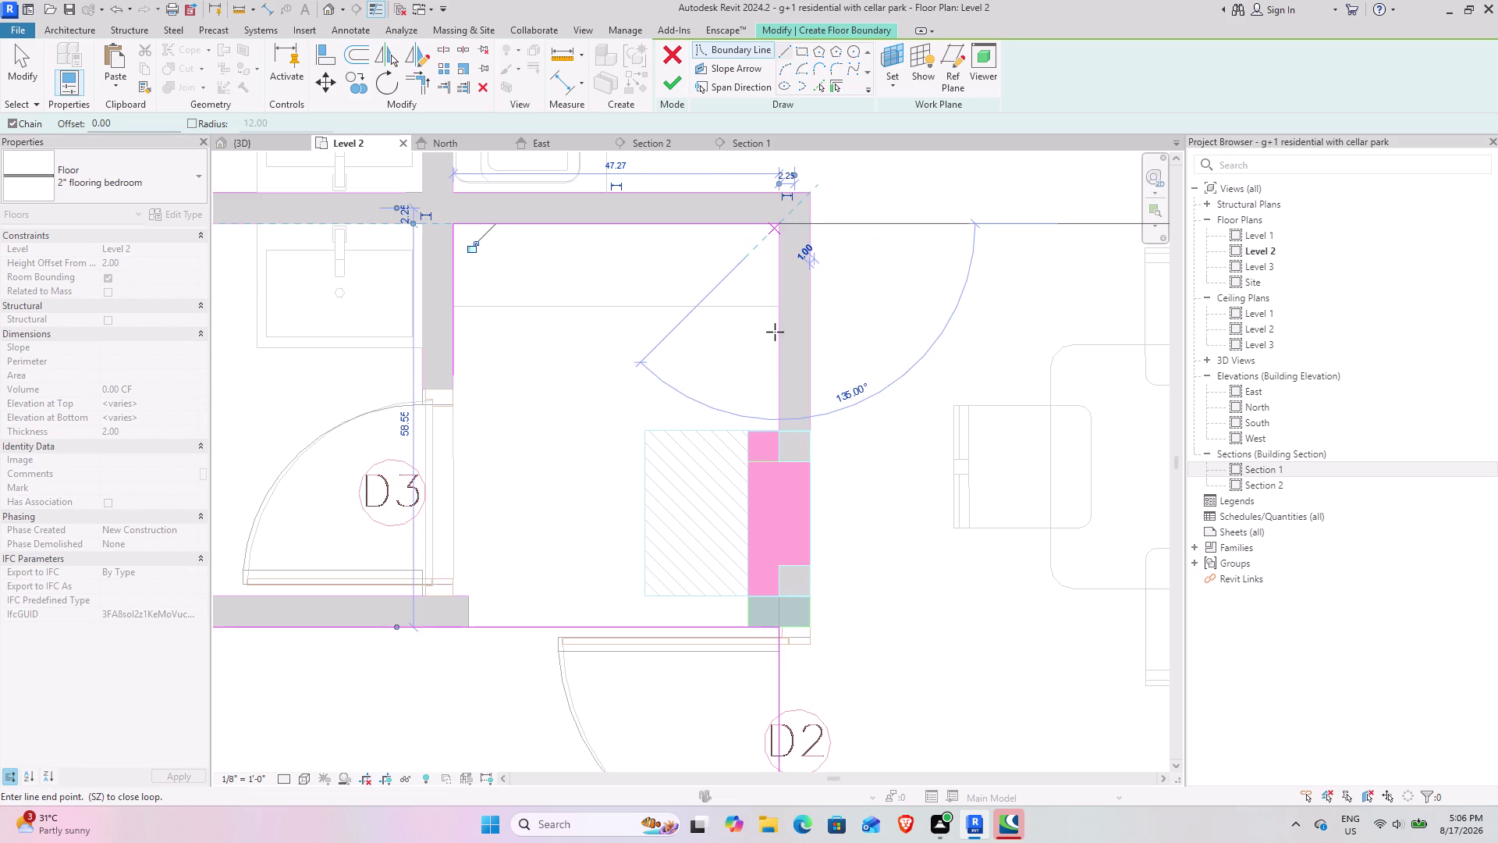
click(781, 587)
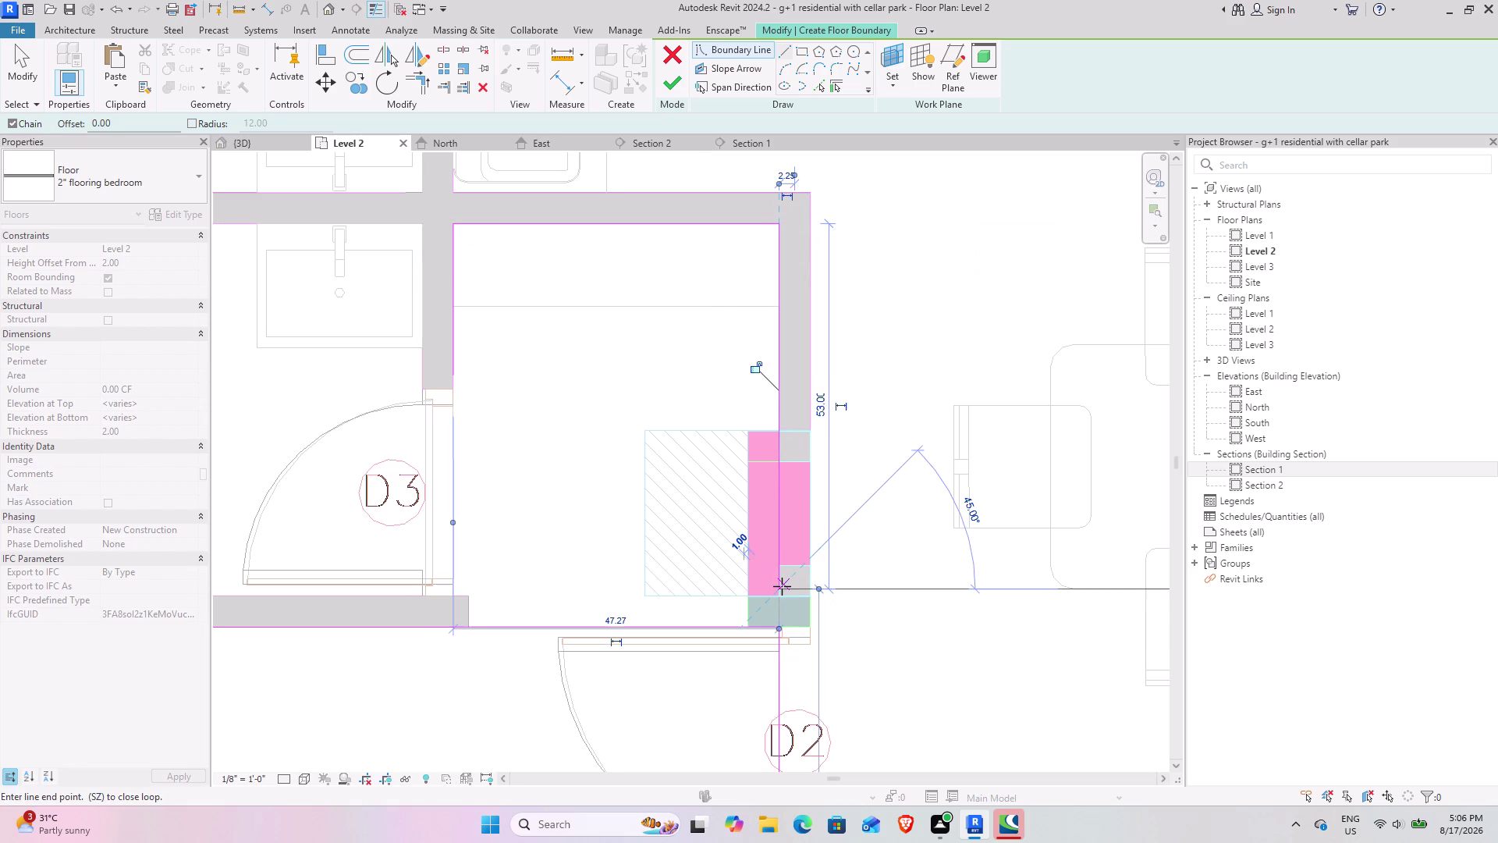
key(Escape)
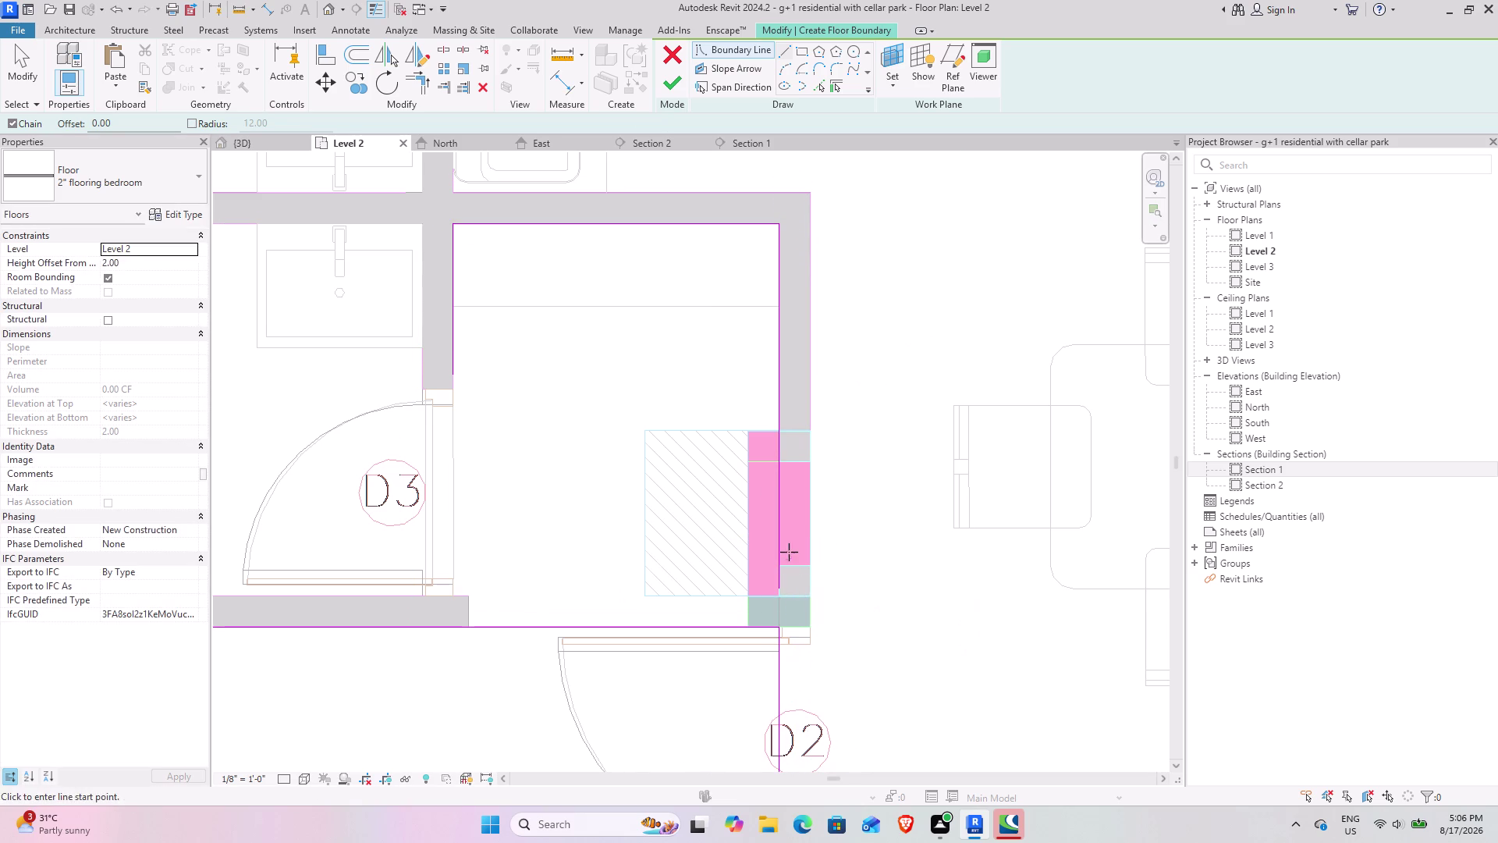
middle_drag(789, 551, 846, 437)
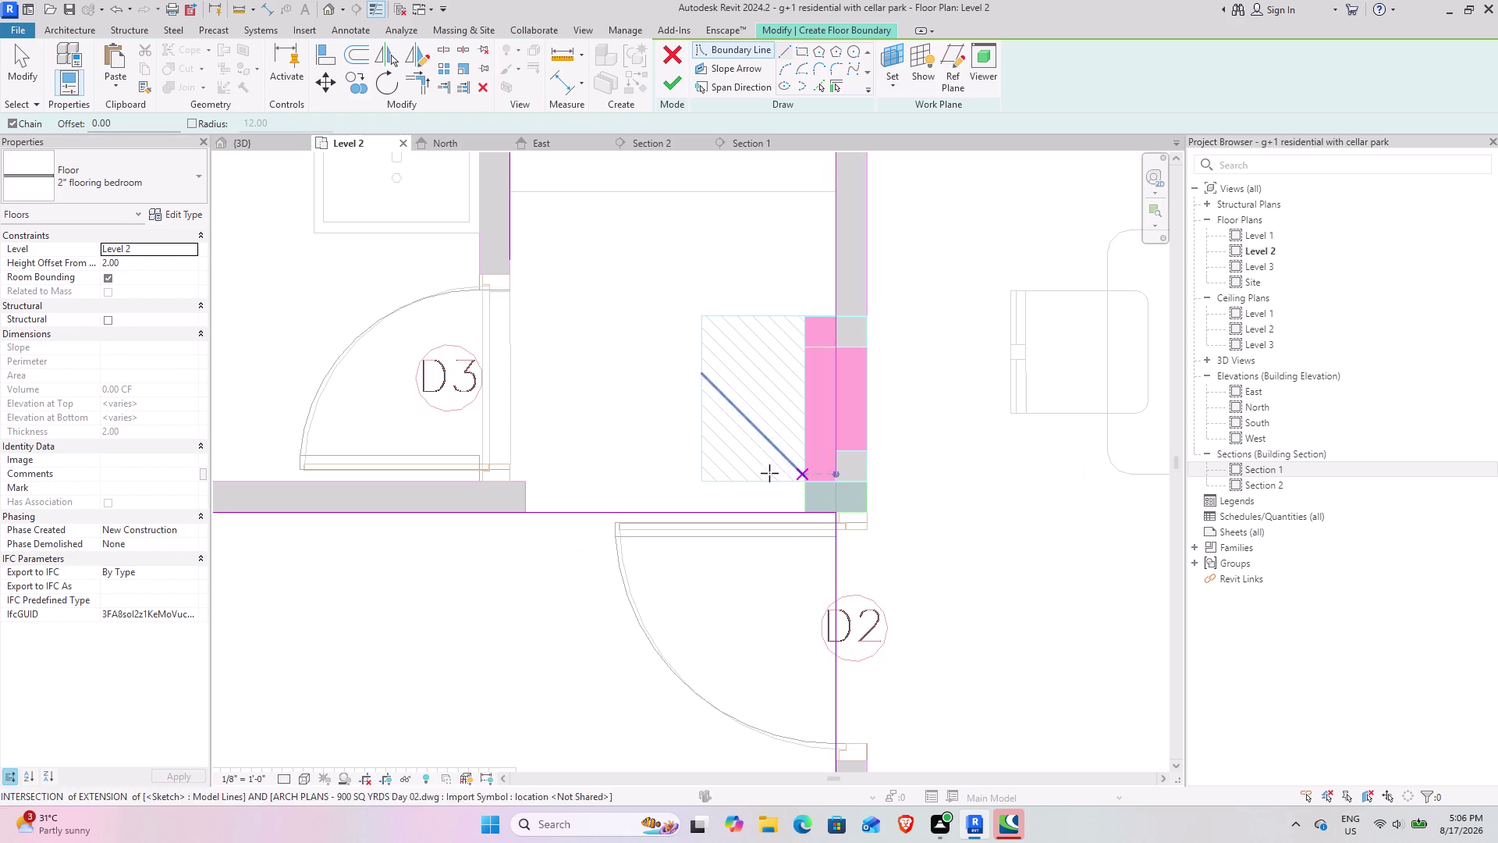
middle_drag(696, 263, 657, 377)
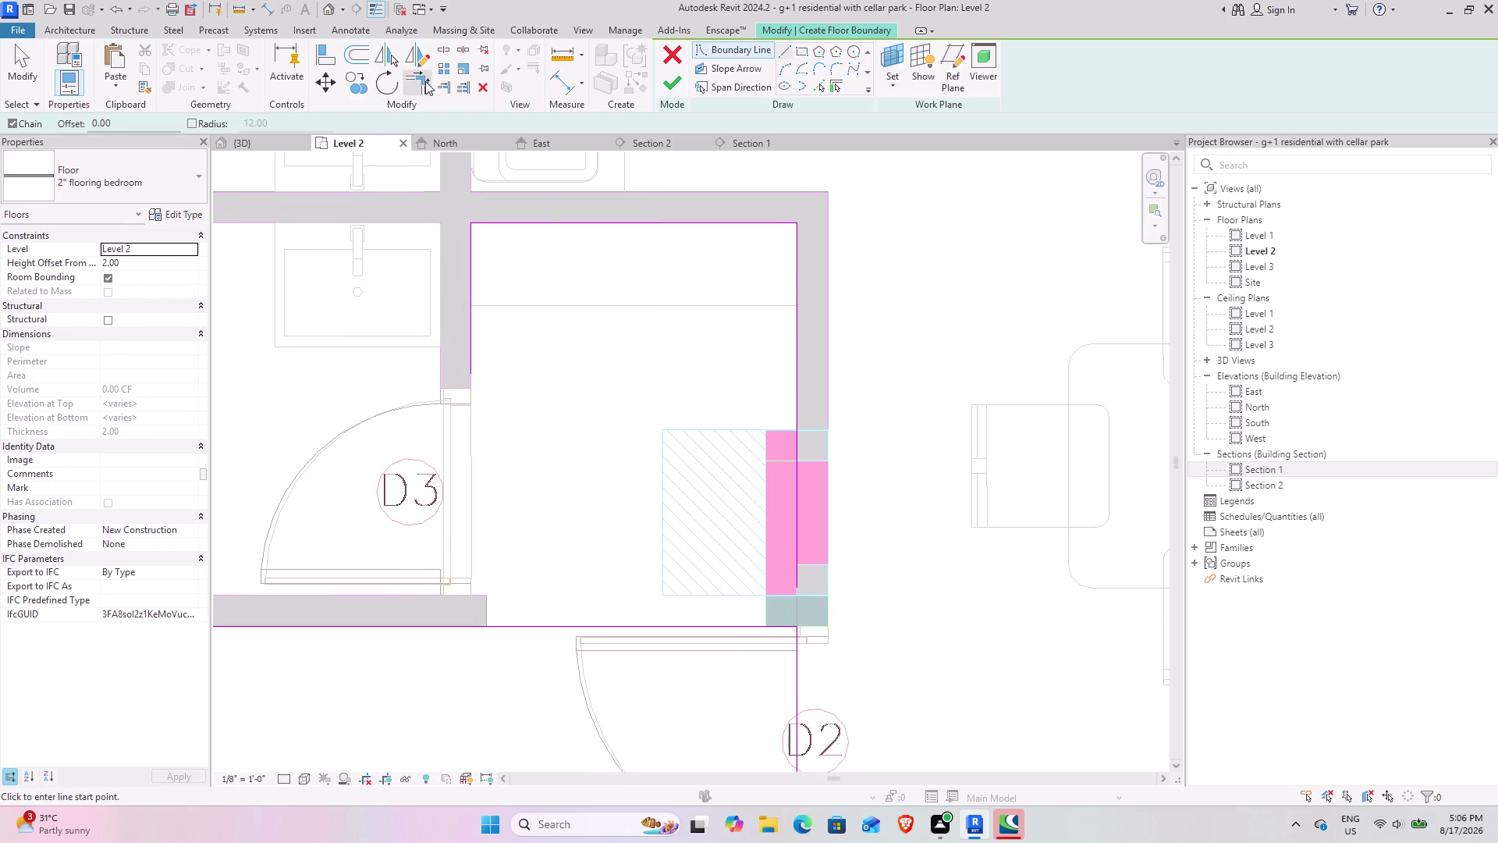
Split the bottom boundary line near door D2 and trim the adjoining boundary lines.
click(425, 81)
key(Escape)
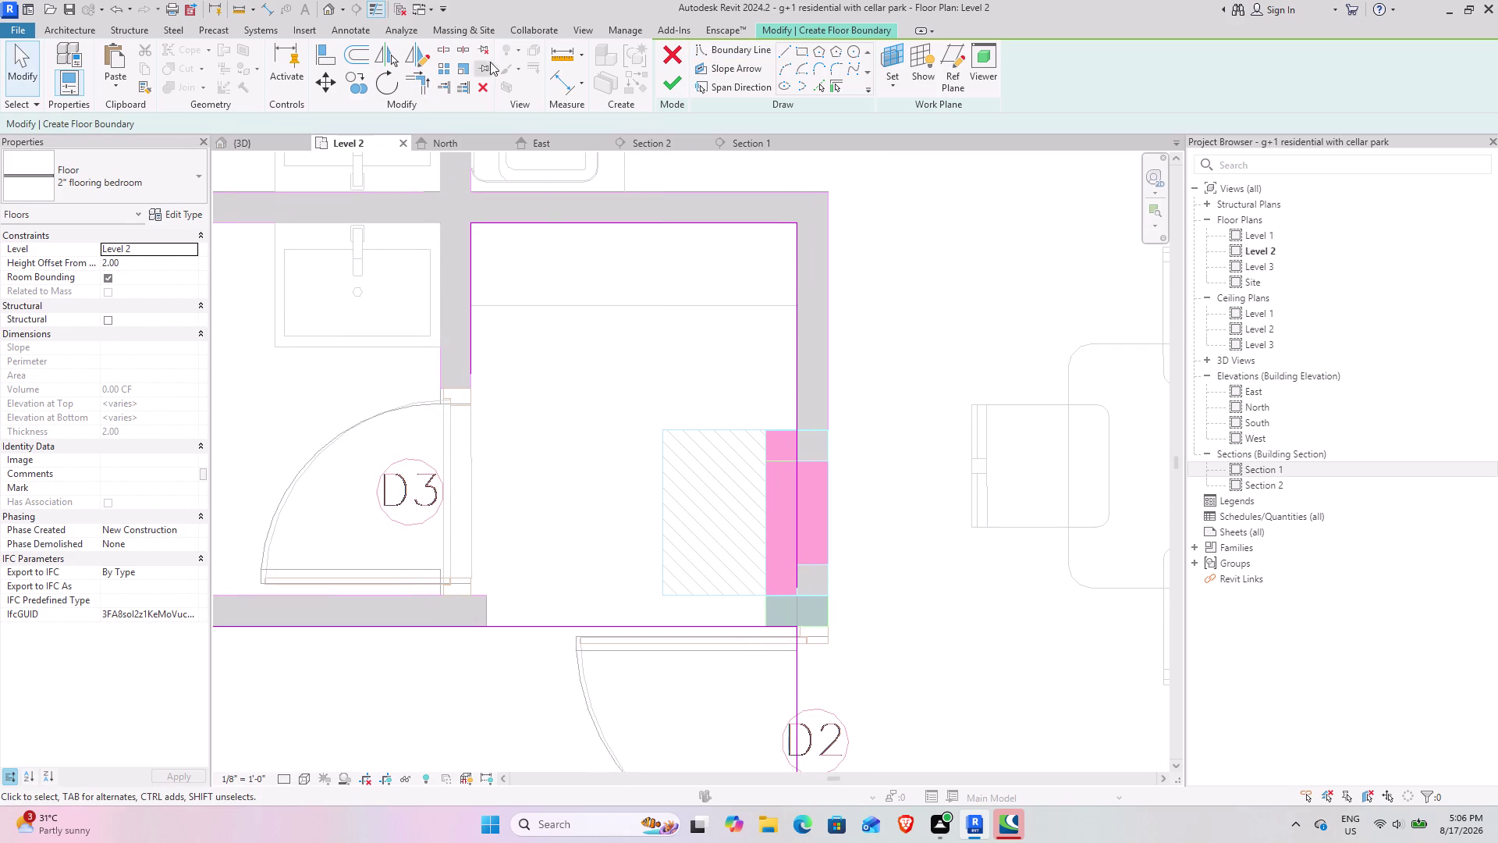
click(442, 45)
click(626, 624)
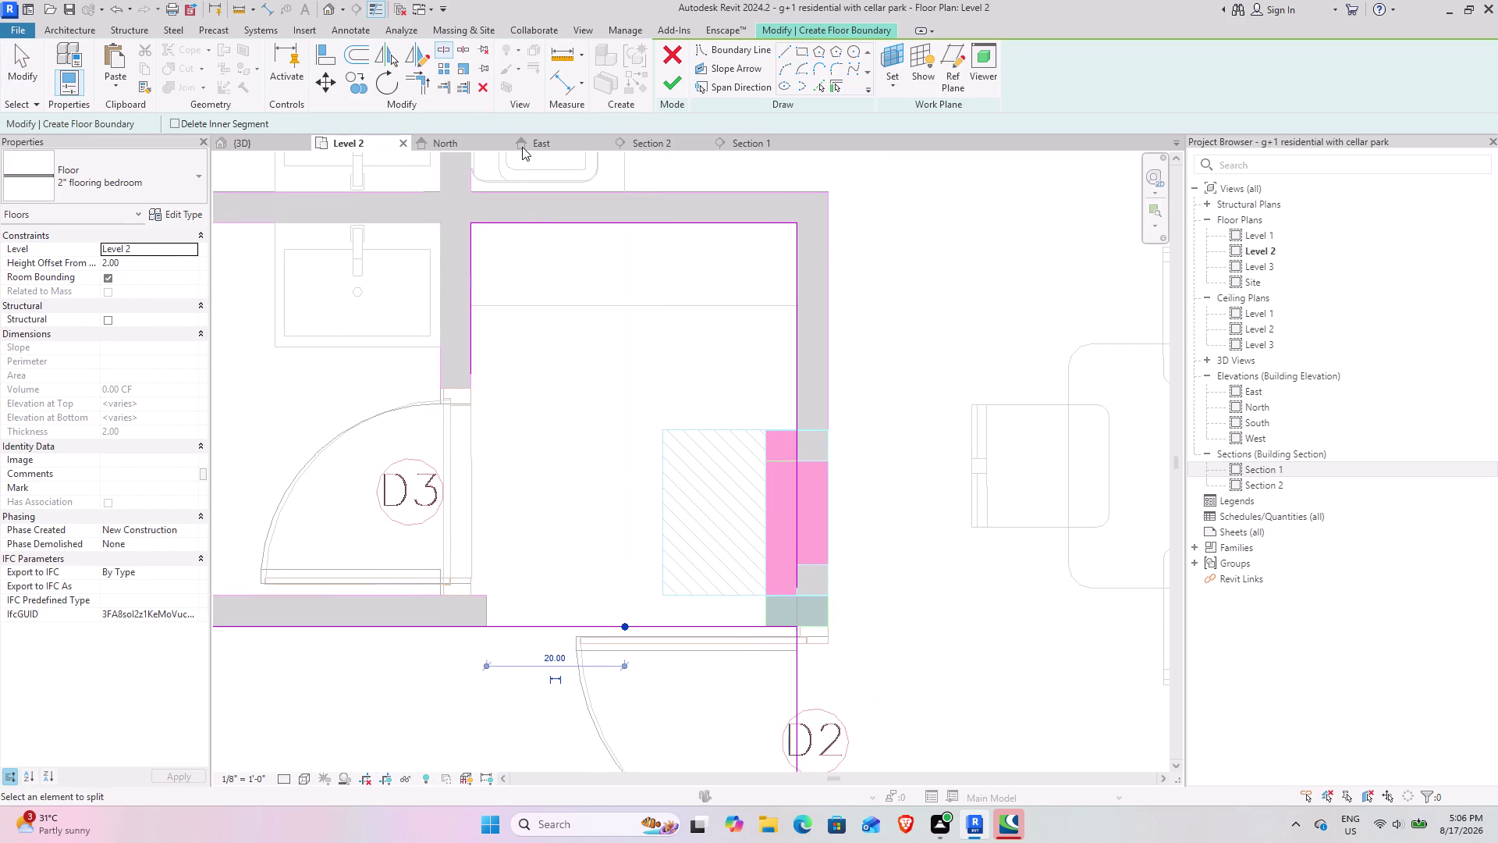
click(430, 87)
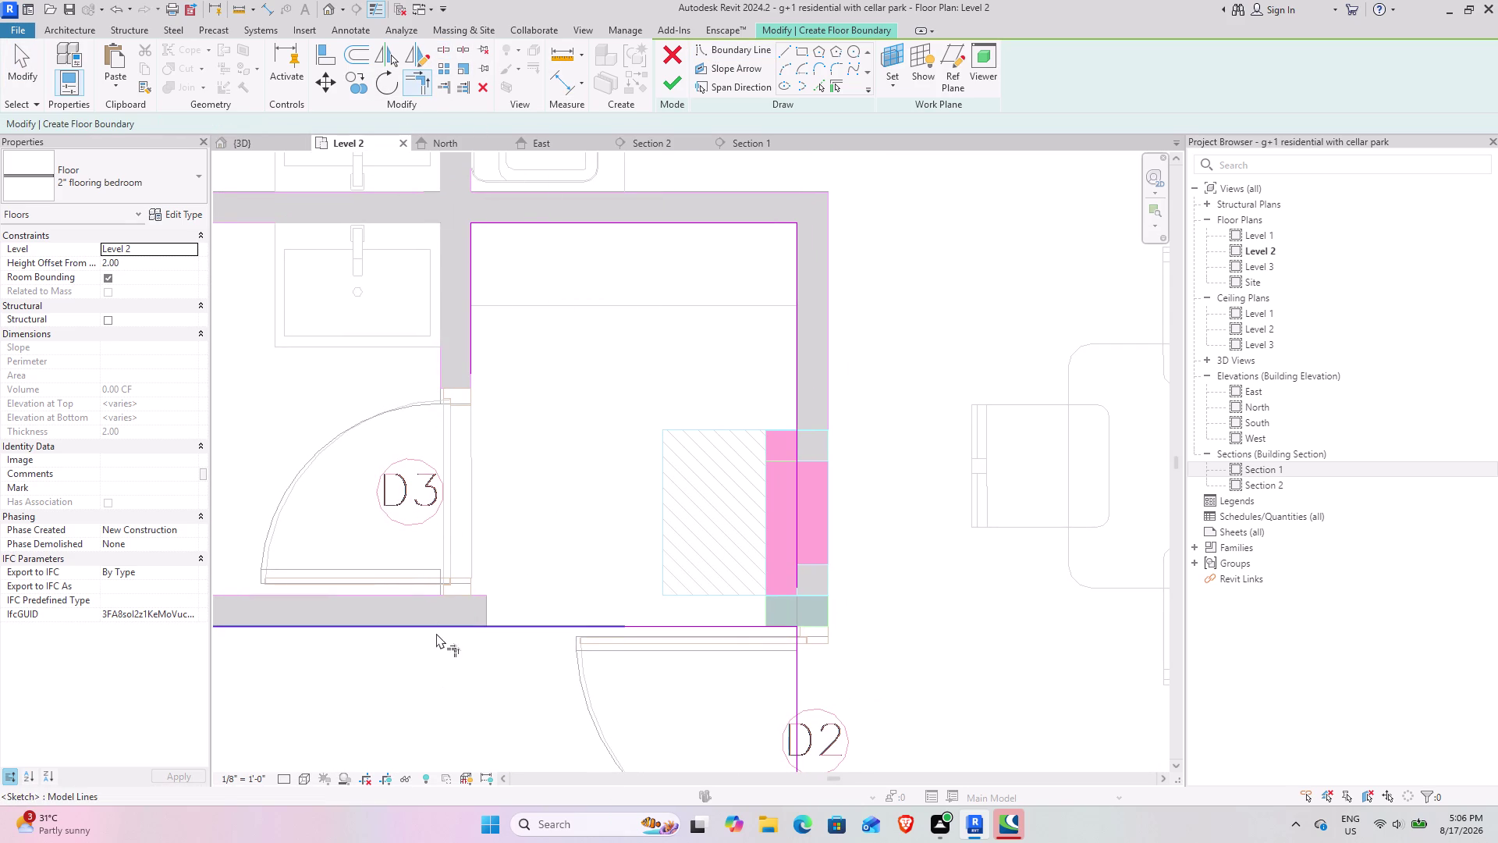
click(437, 625)
click(472, 352)
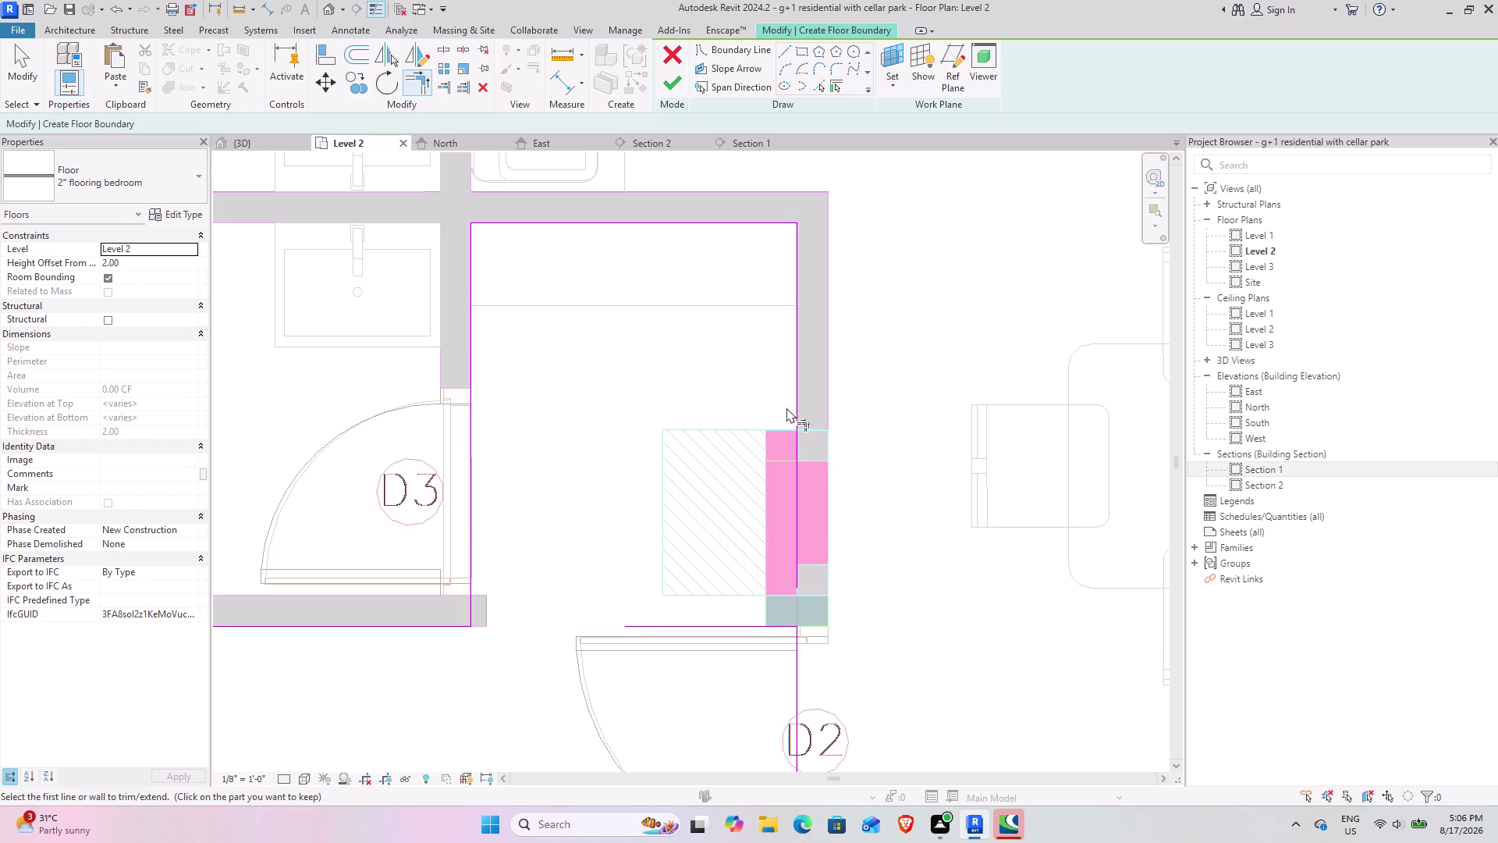
key(Escape)
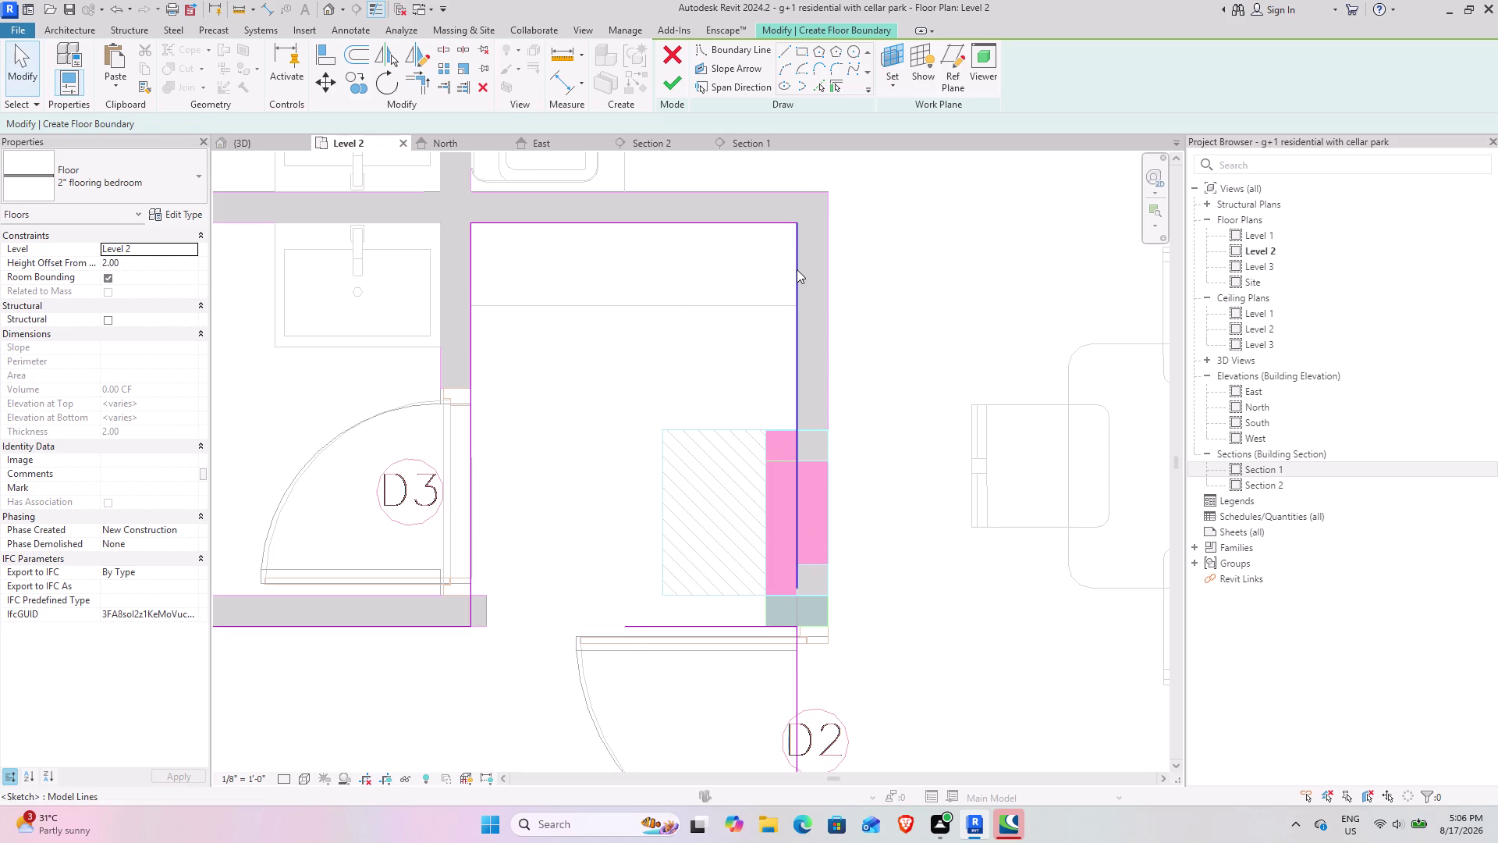
Delete the overlapping right line, the short stub and the leftover bottom segment near D2.
click(797, 273)
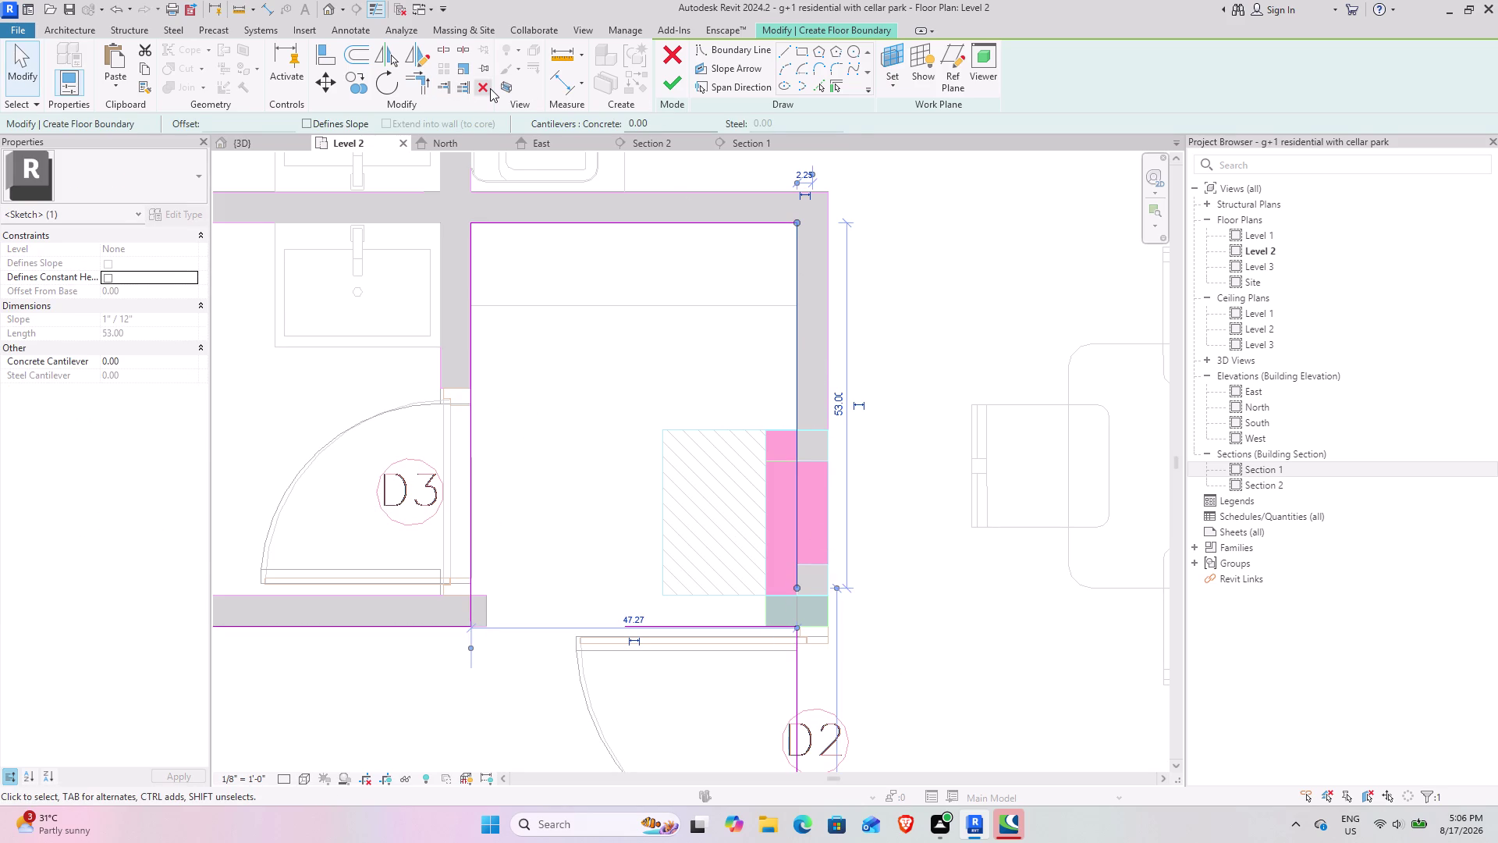
click(491, 88)
click(419, 87)
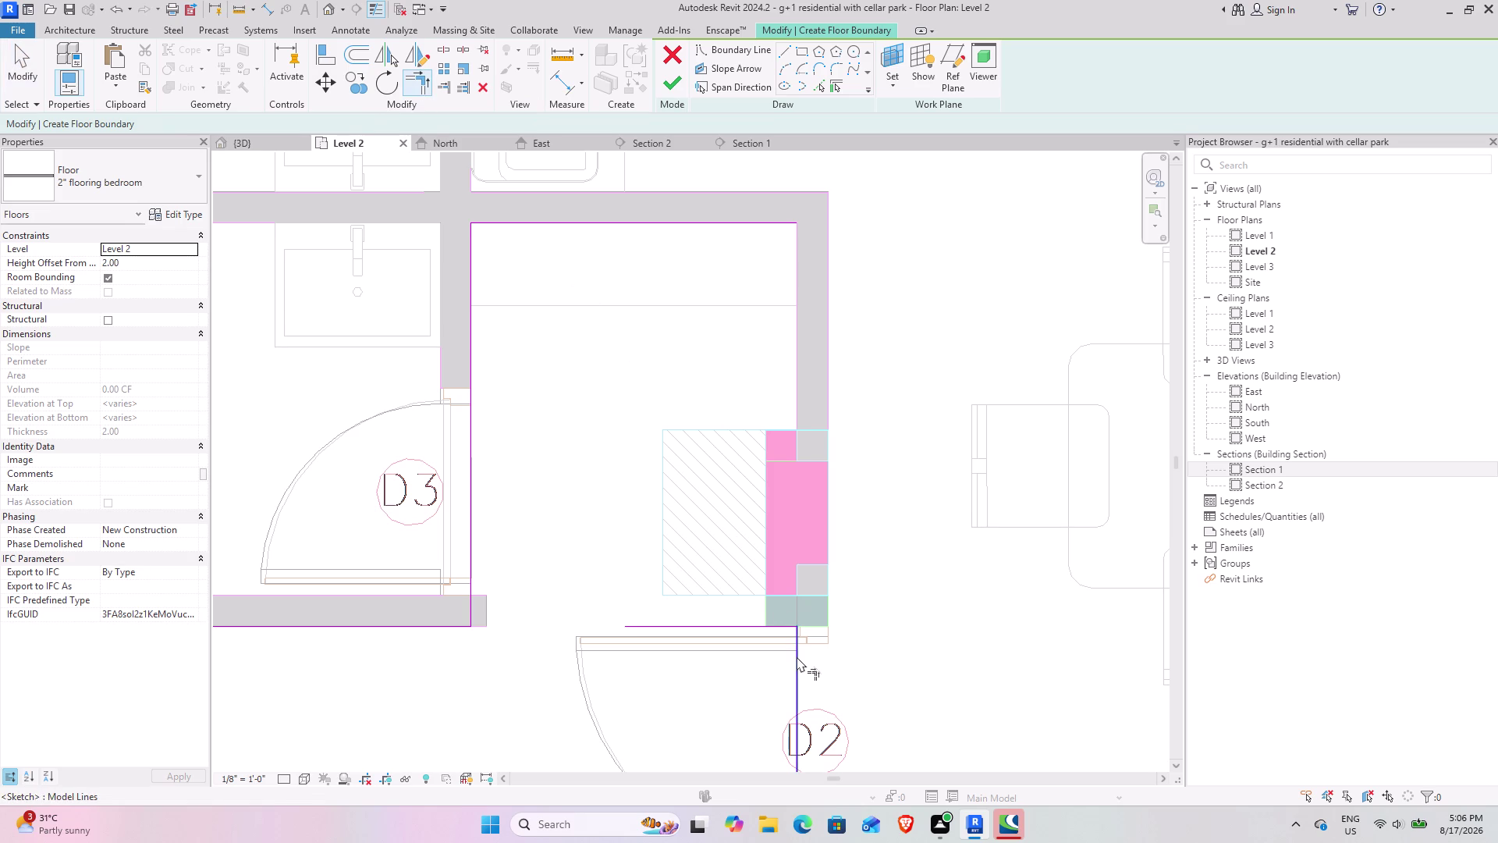
click(797, 656)
click(771, 217)
key(Escape)
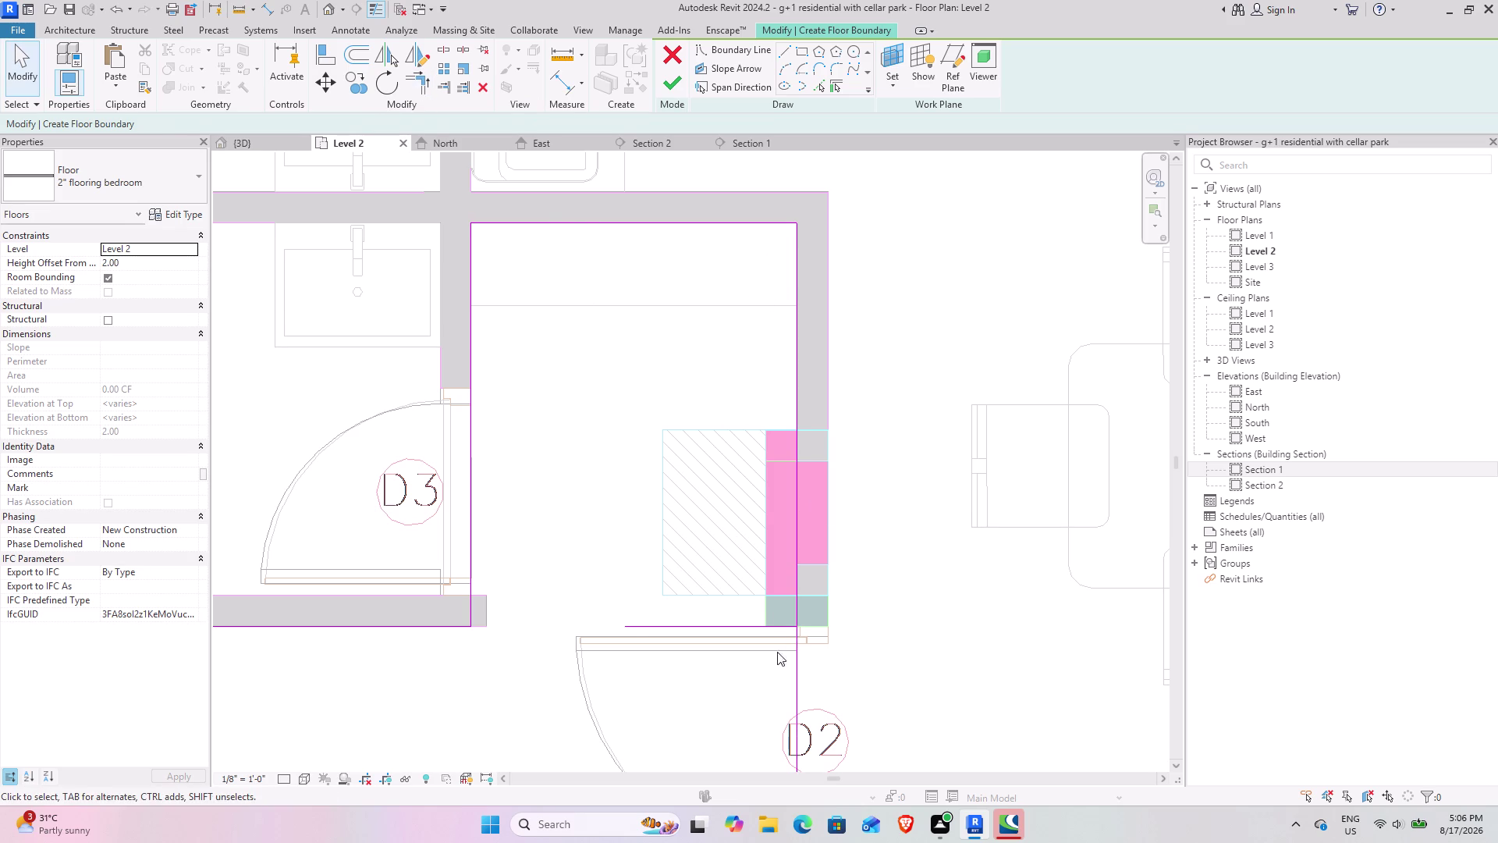
click(772, 630)
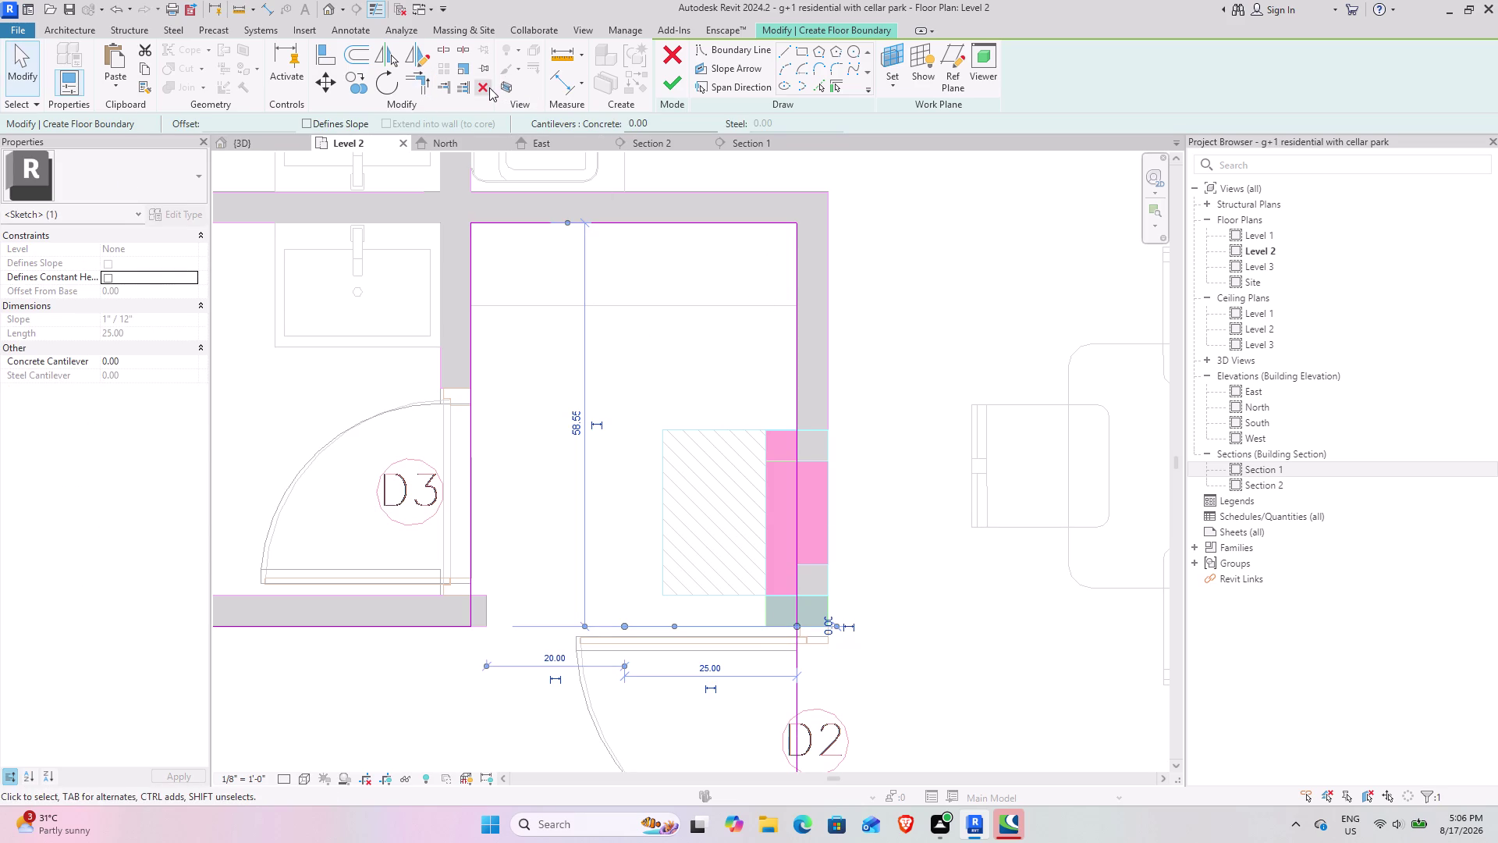
click(489, 87)
scroll(down, 3)
middle_drag(765, 627, 640, 450)
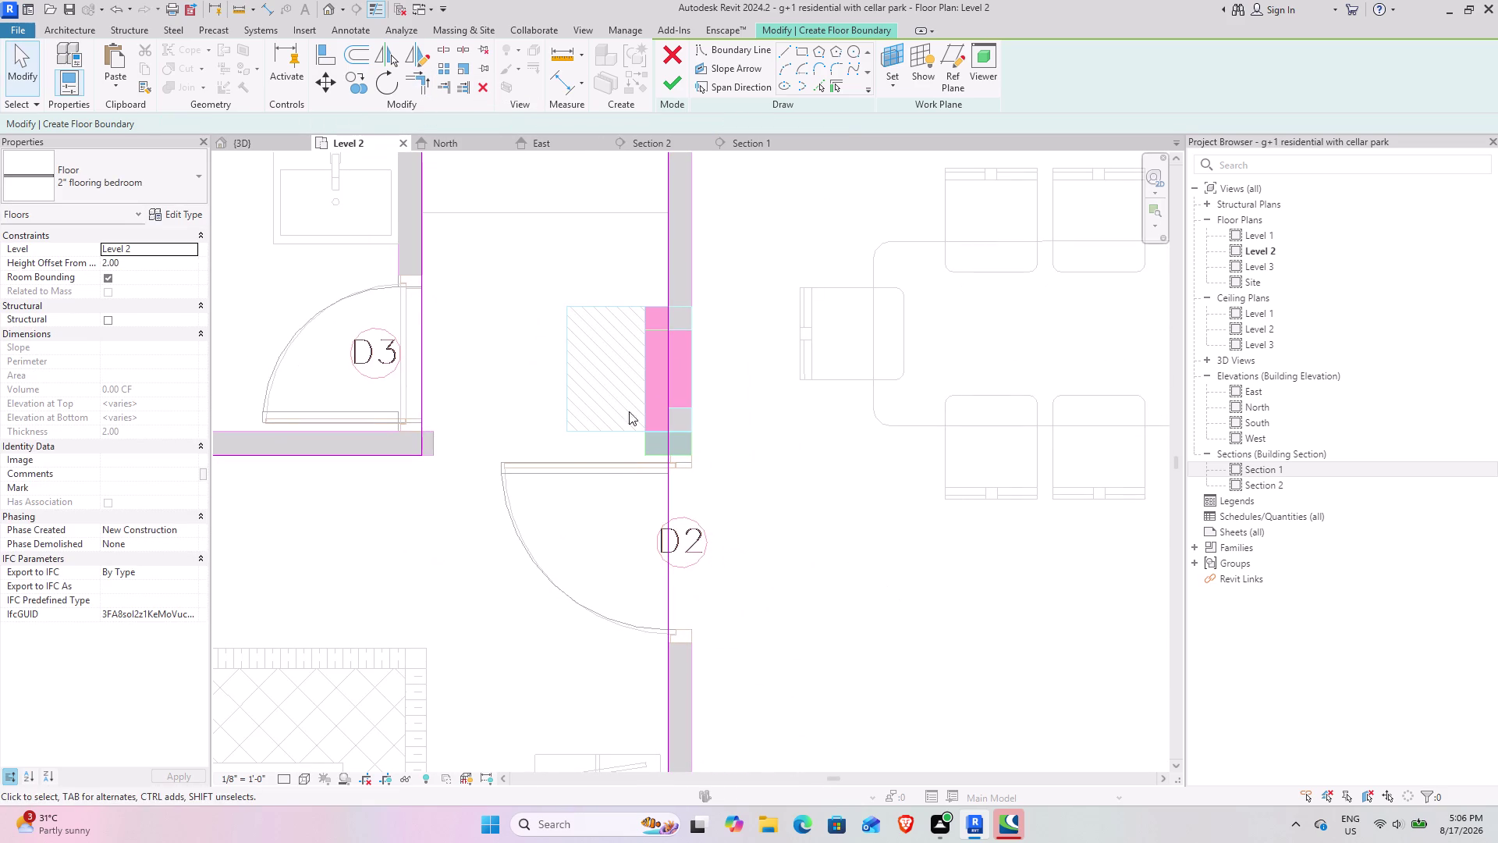
Draw a boundary line from the wall corner by D2 and split the lines beside the door.
click(787, 45)
scroll(up, 3)
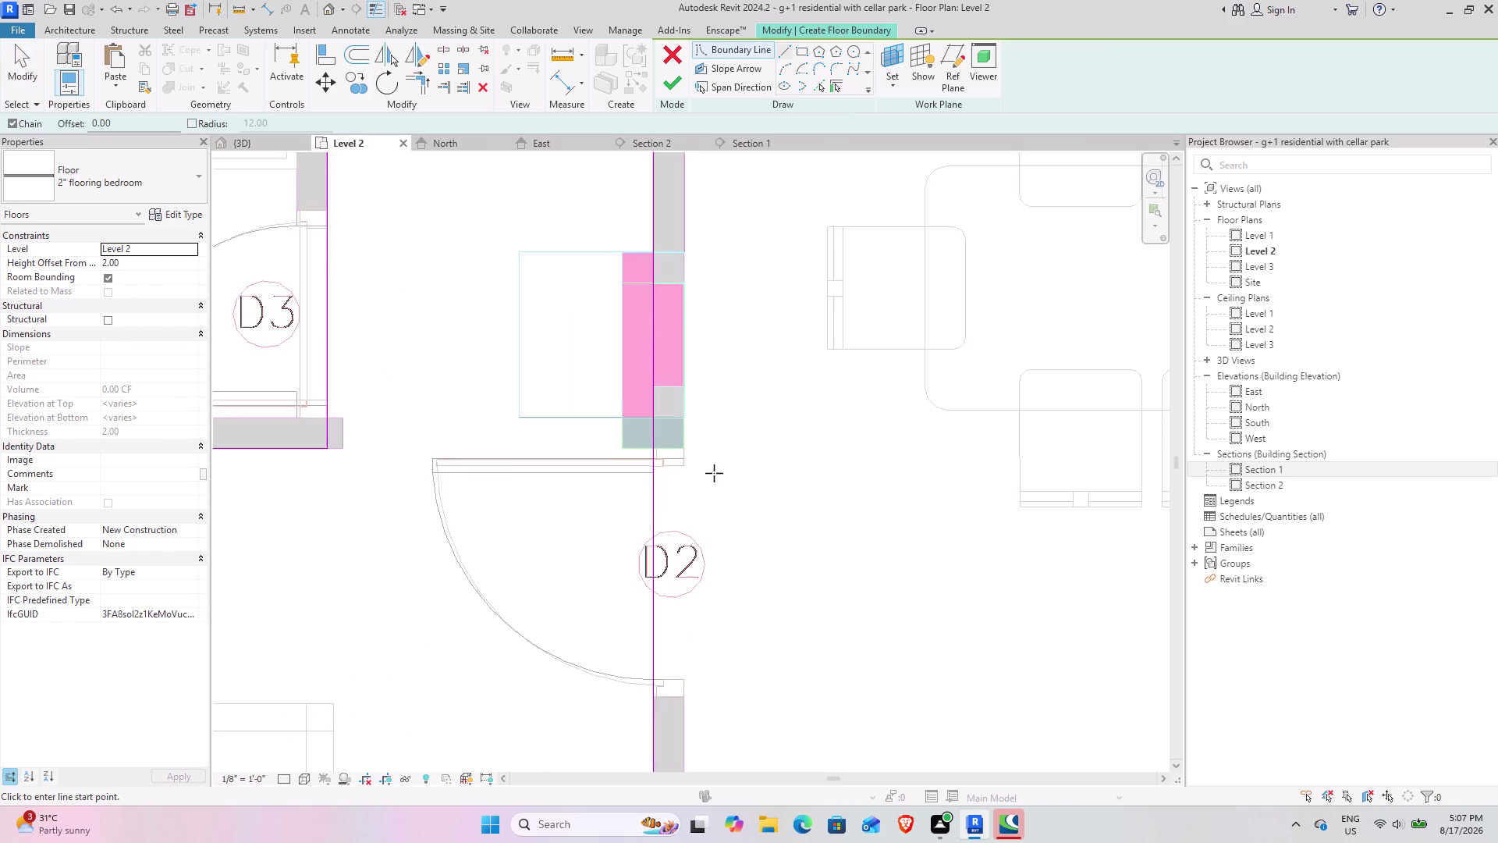
click(651, 444)
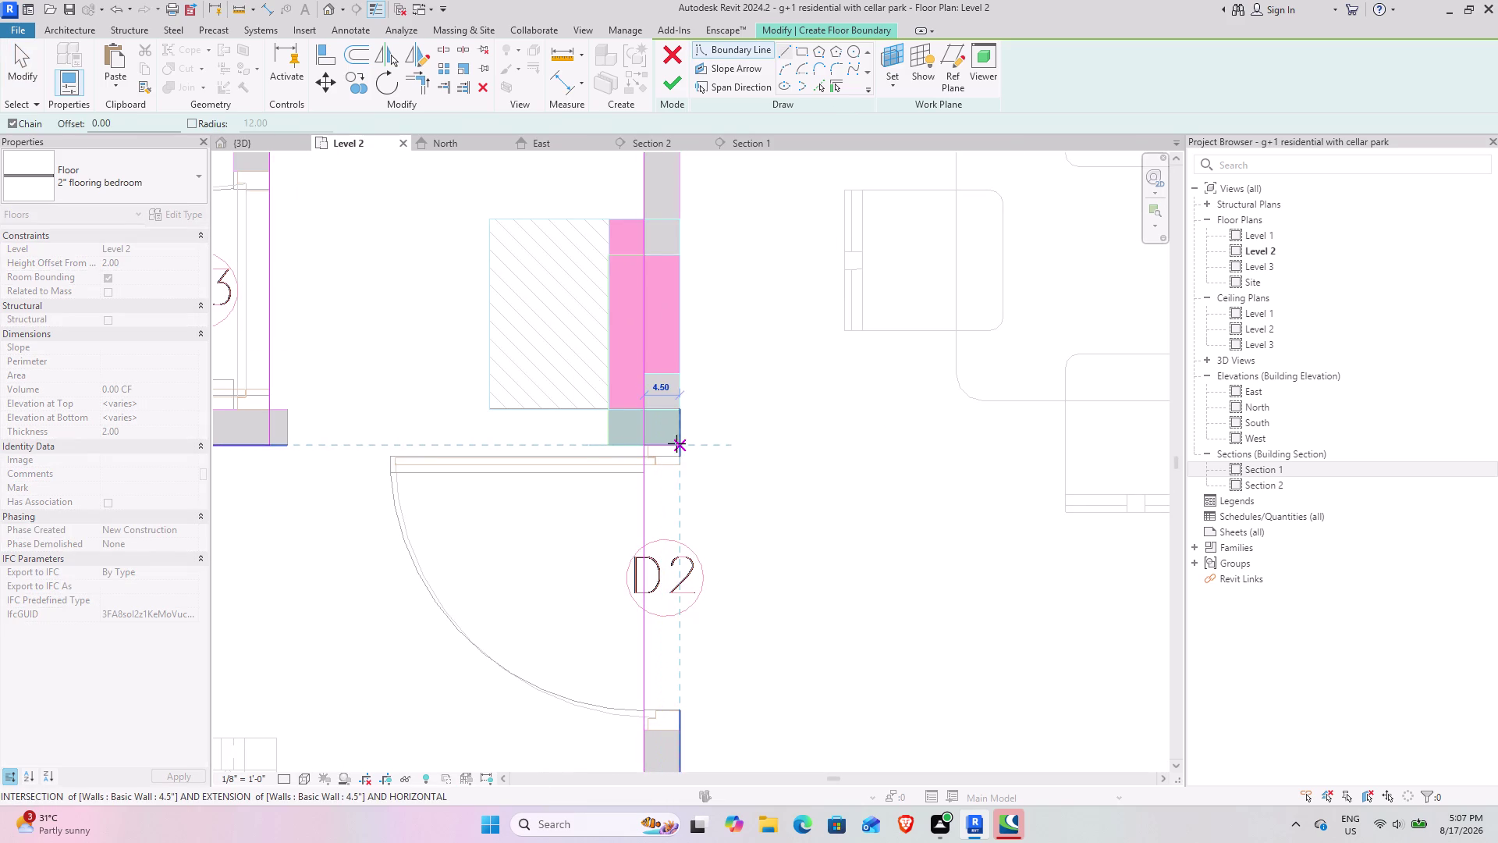
click(677, 443)
click(679, 727)
key(Escape)
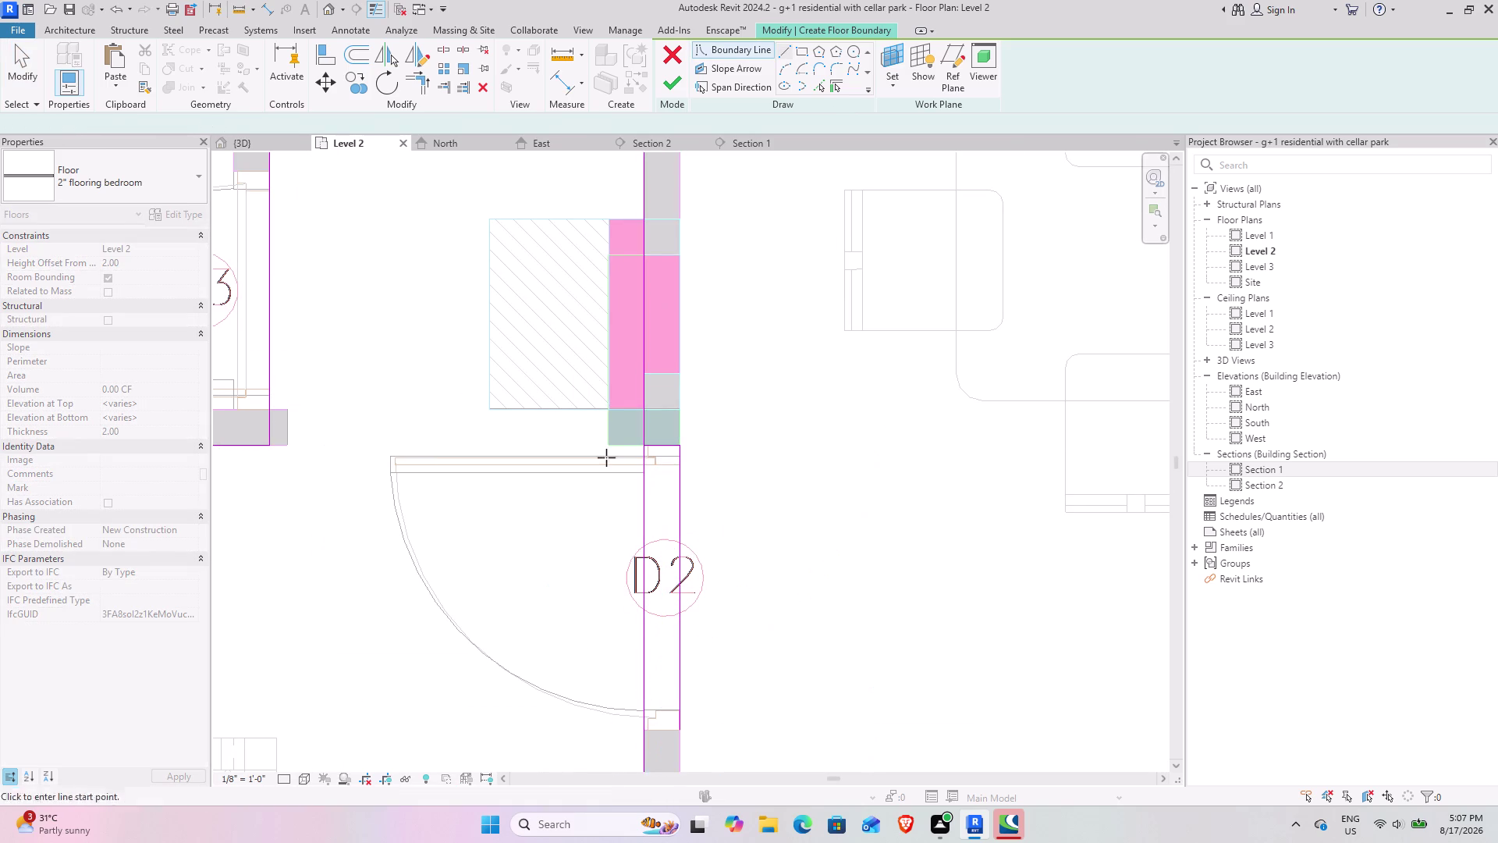
click(440, 44)
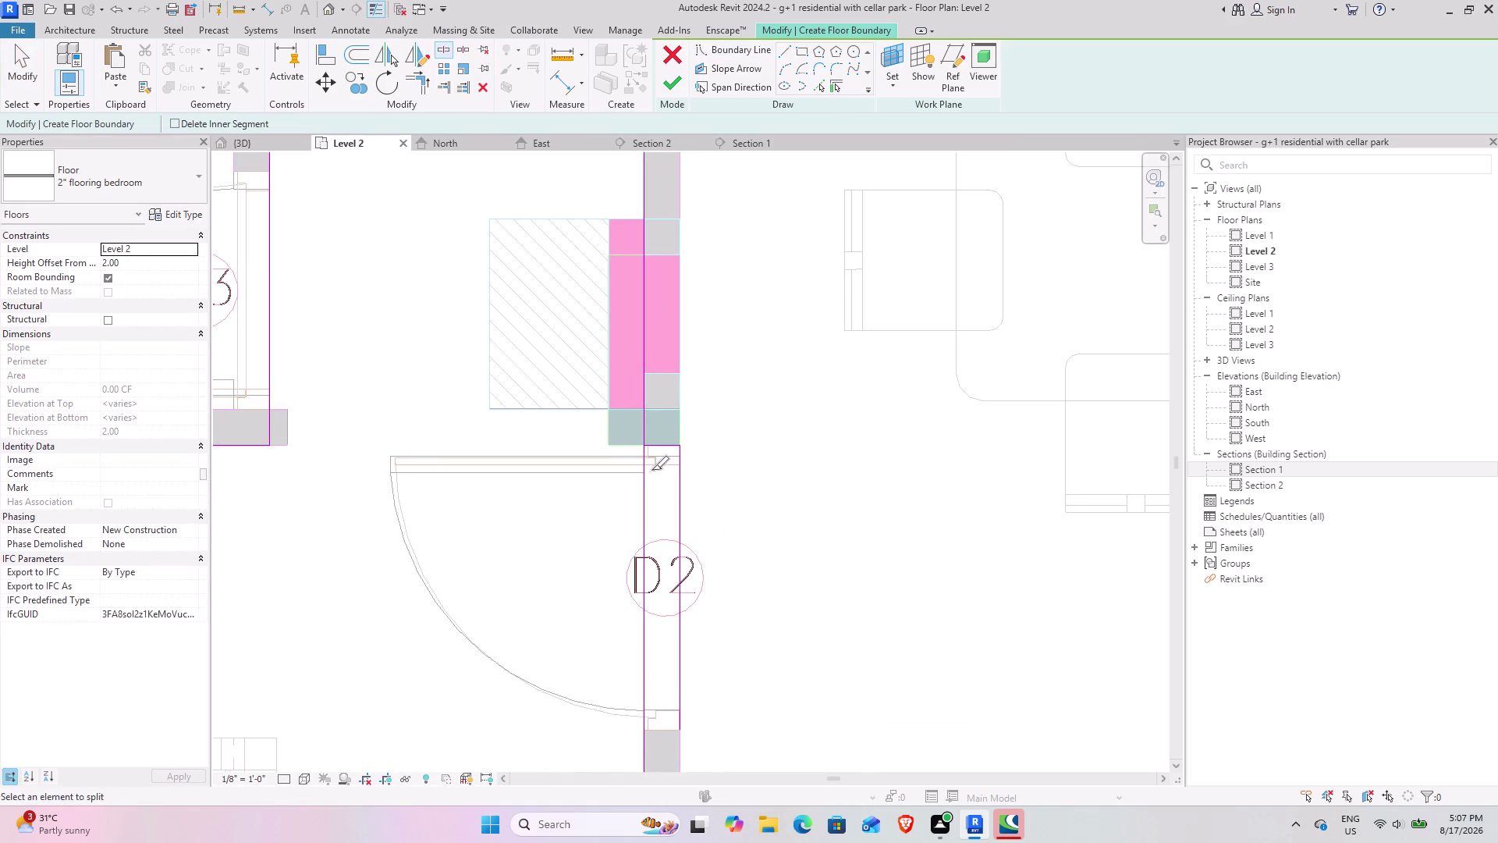
click(644, 545)
key(Escape)
click(412, 88)
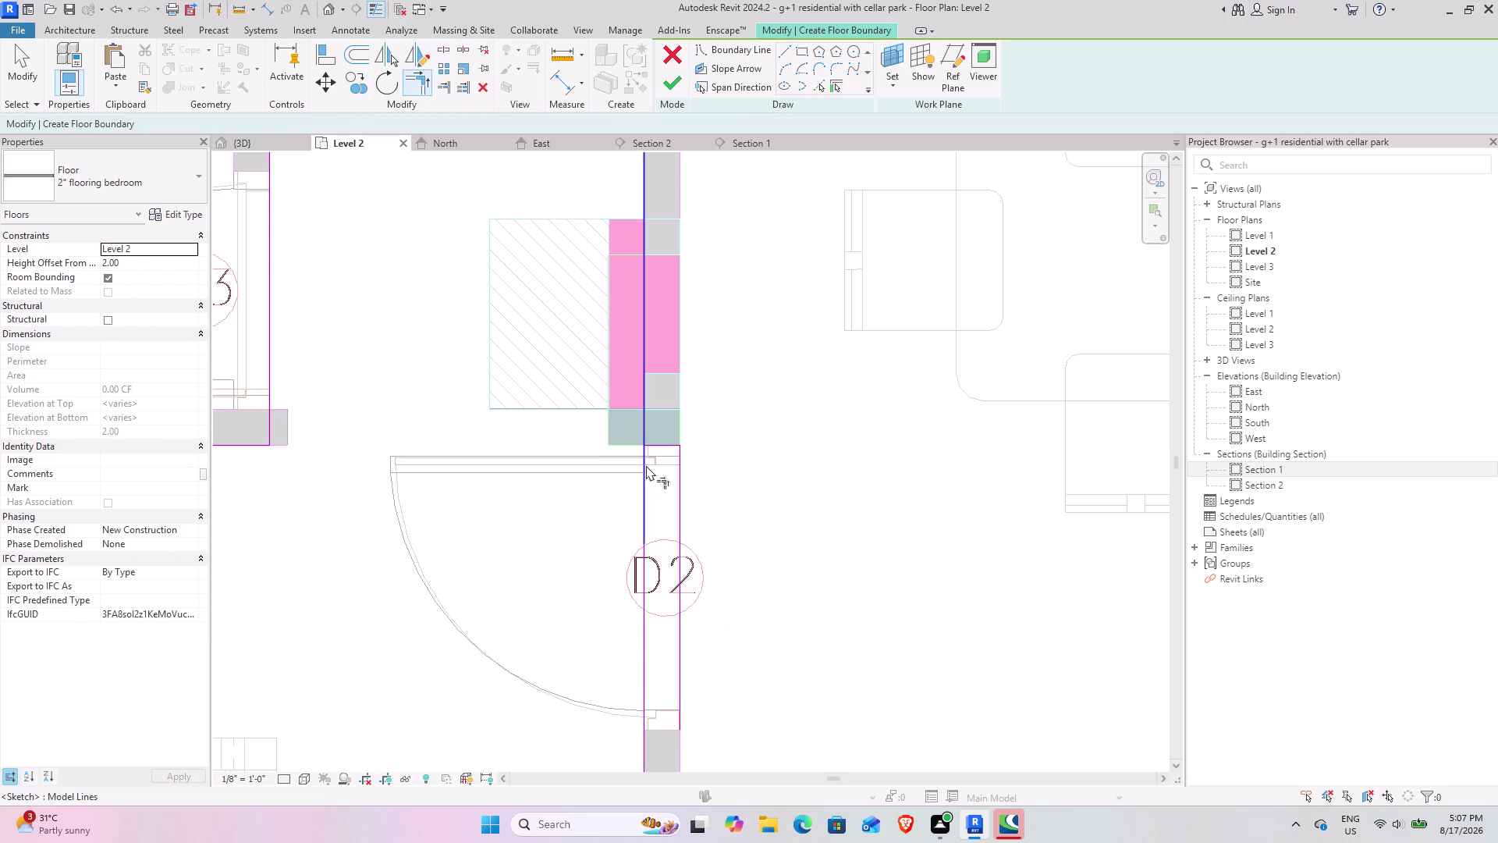
Trim the boundary line running along the wall below door D2.
click(638, 419)
click(656, 442)
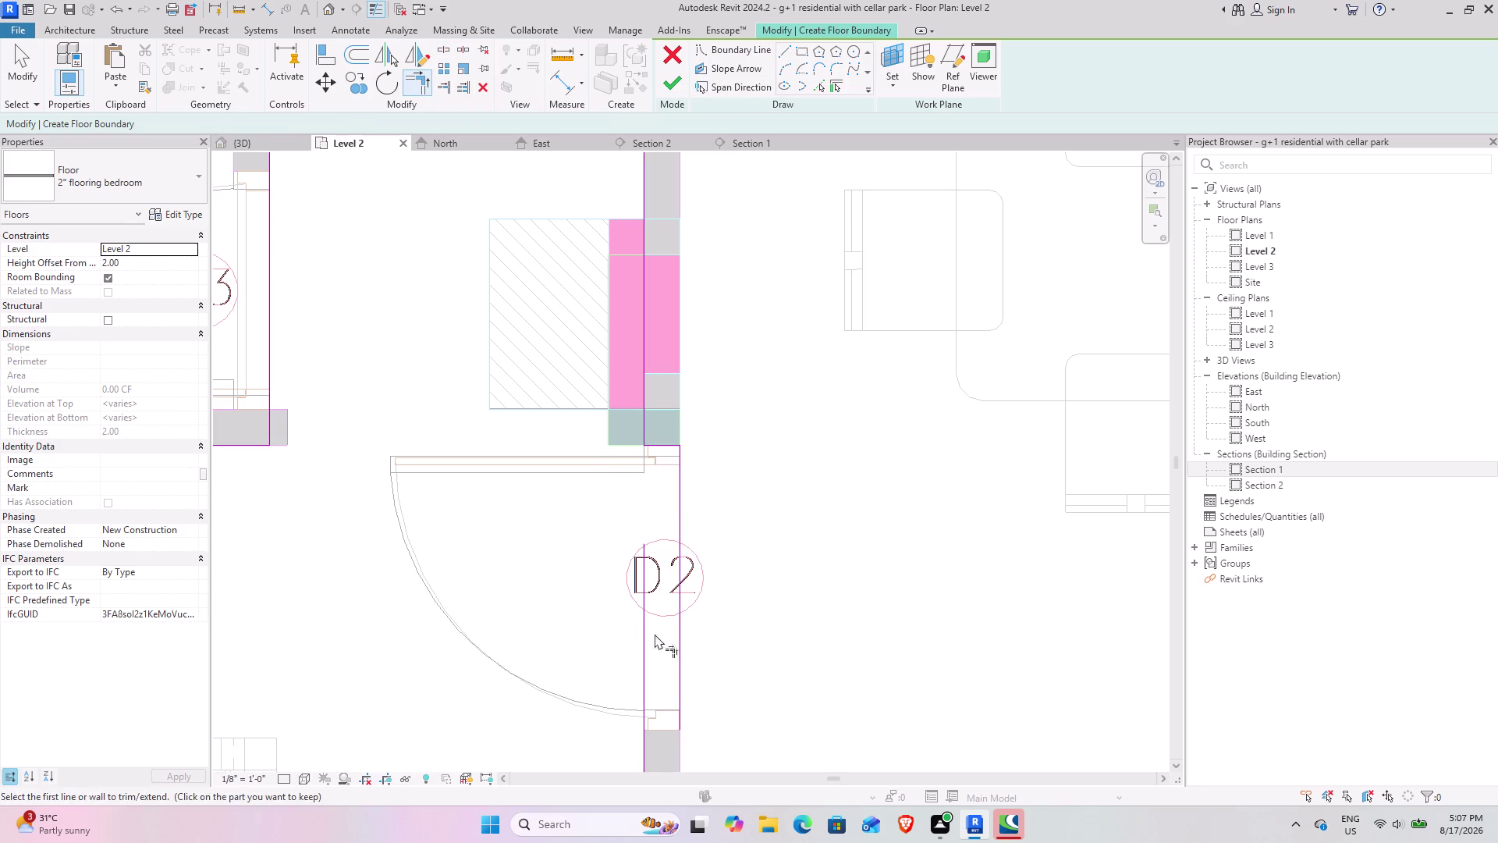
middle_drag(681, 717, 665, 625)
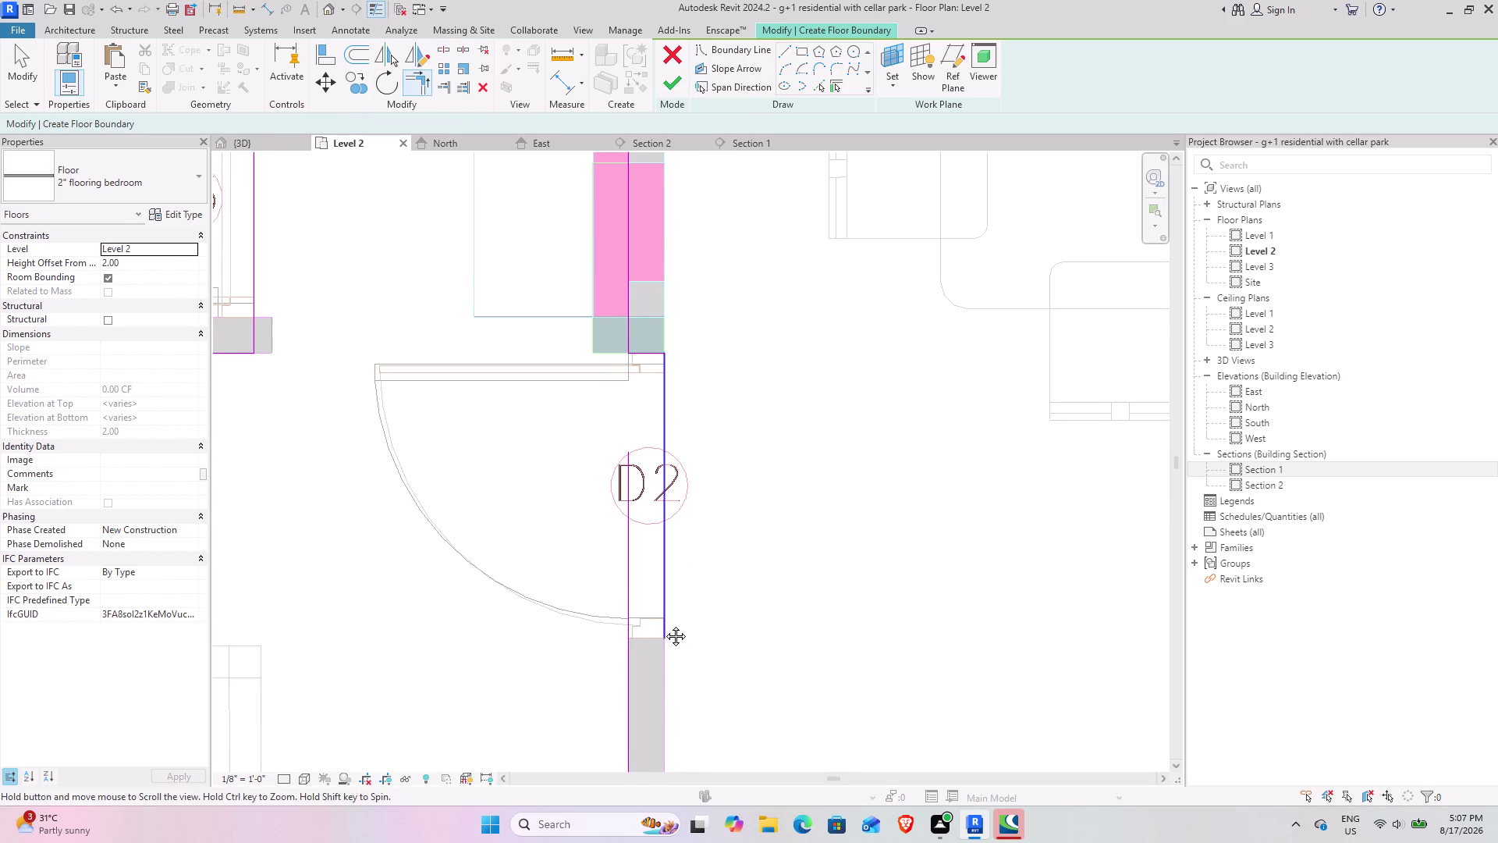
middle_drag(665, 625, 664, 625)
scroll(up, 3)
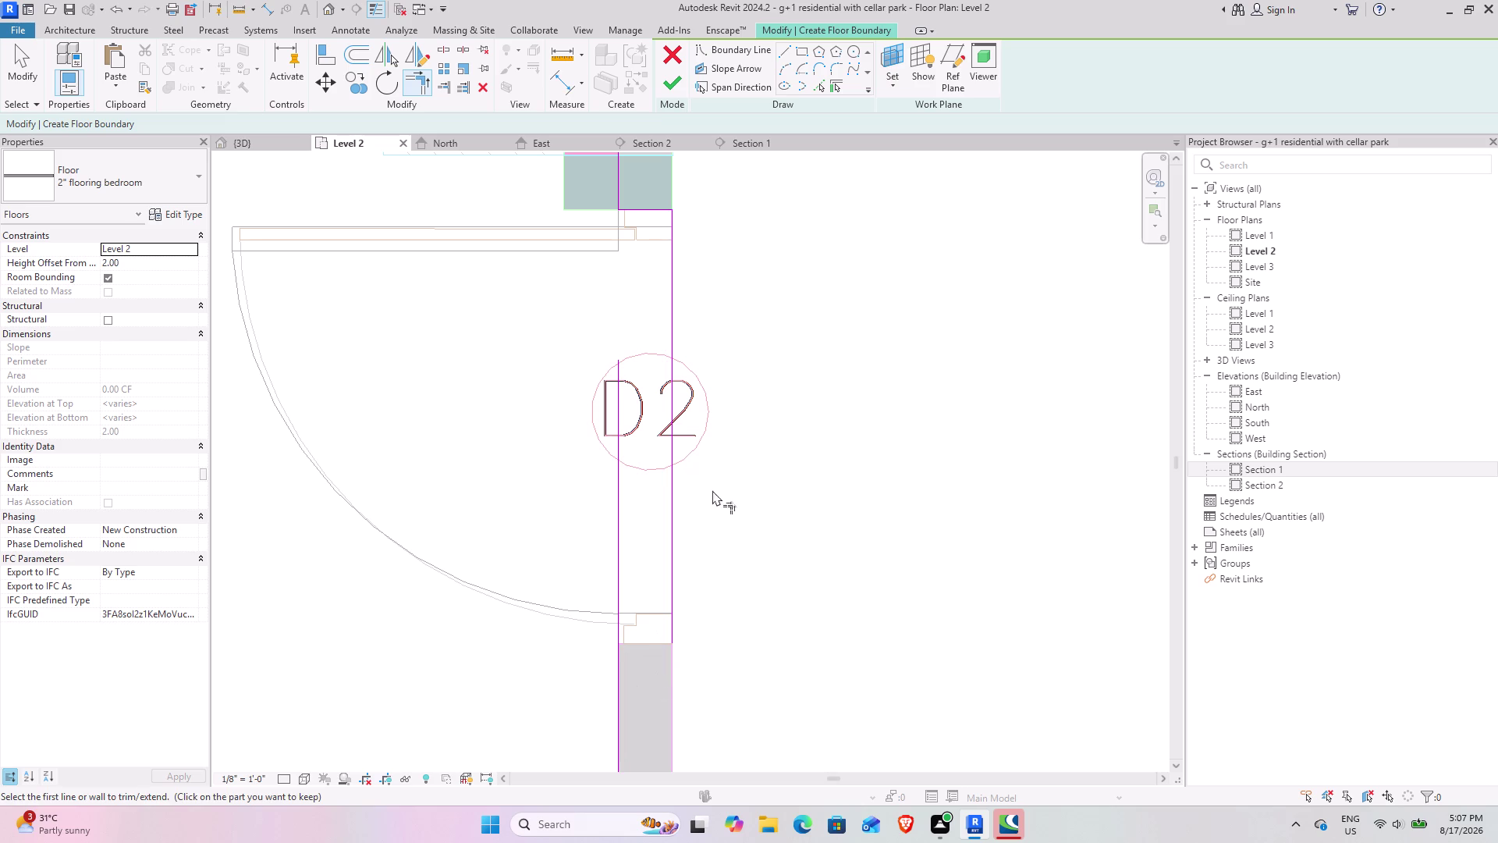
Add a short boundary line at the wall end, close the corner, and finish the 396 SF floor.
click(786, 47)
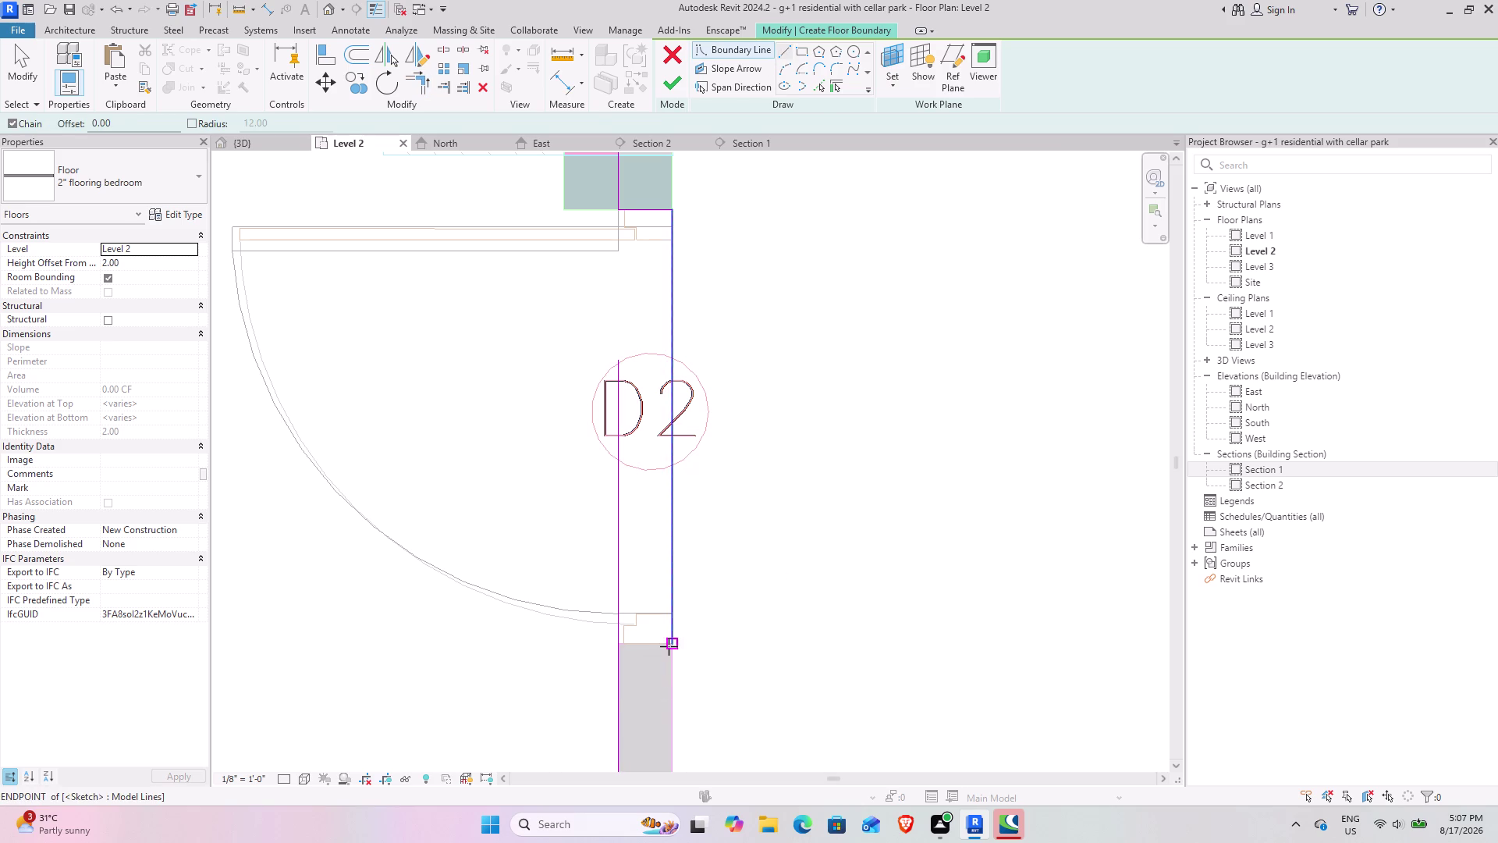
click(669, 646)
click(619, 646)
key(Escape)
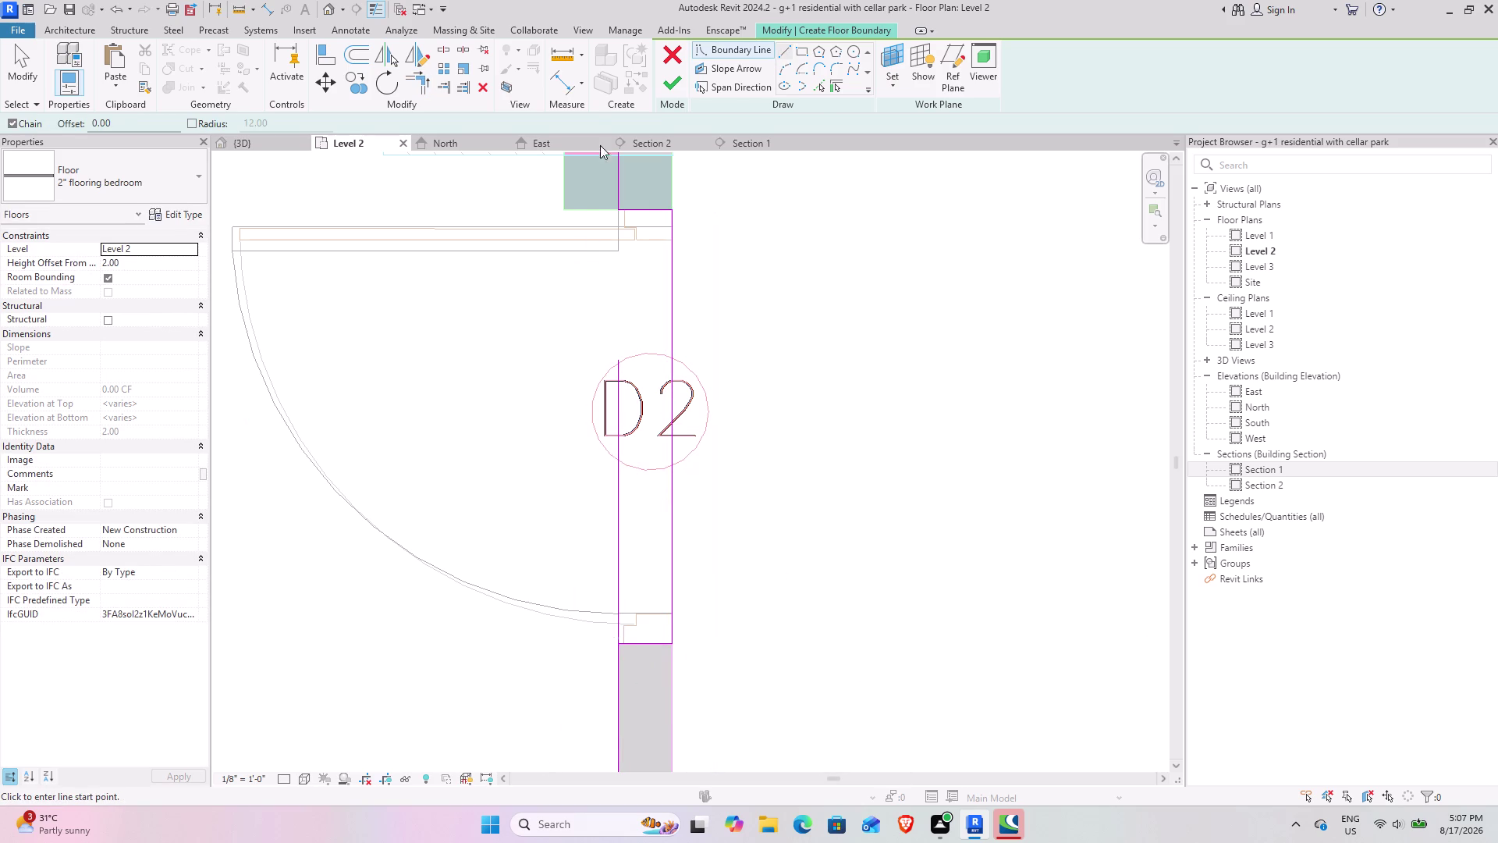
click(427, 89)
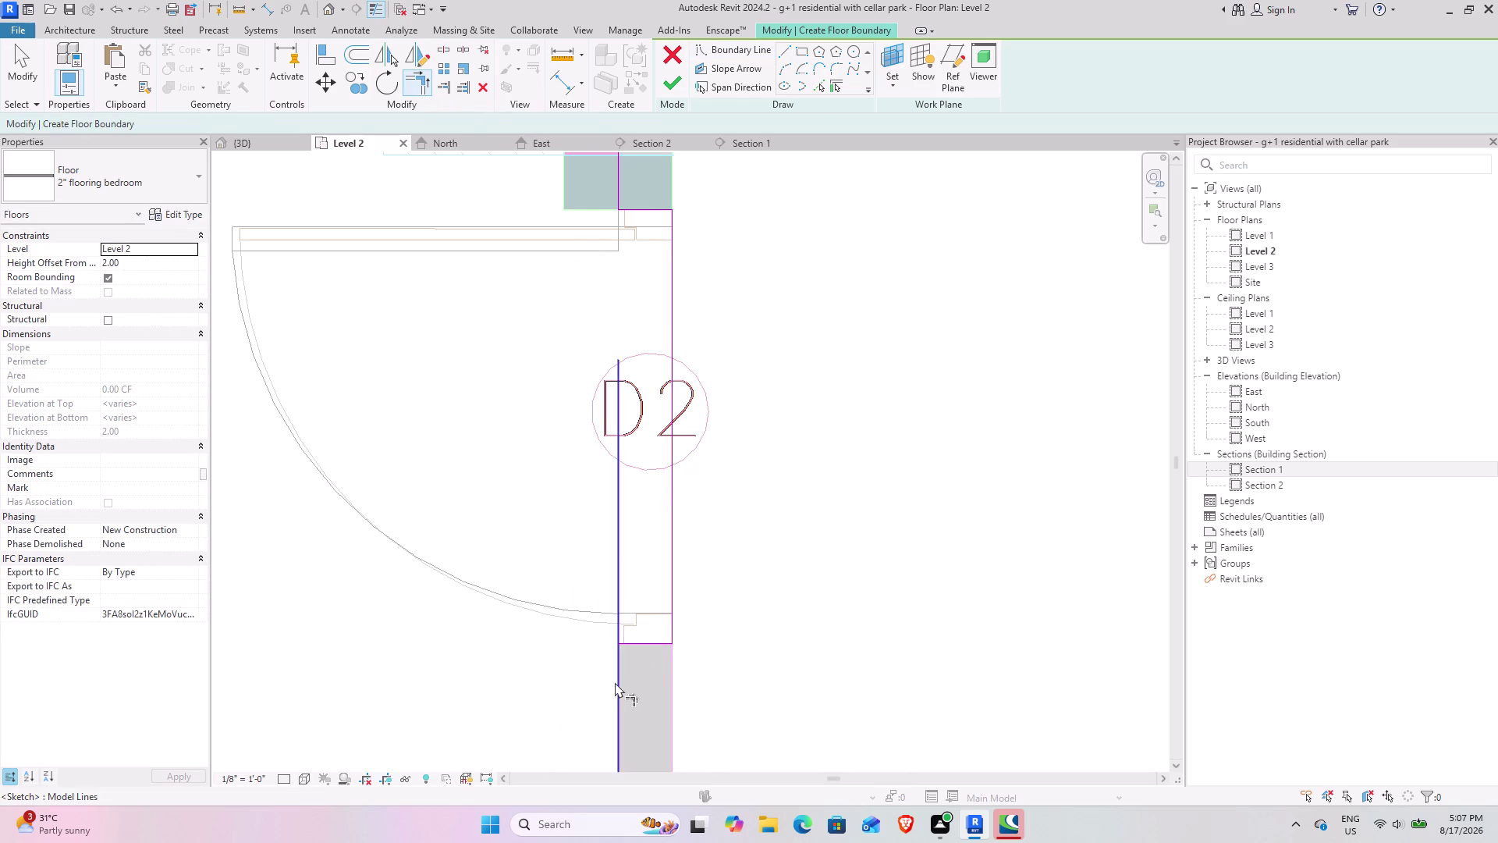
click(615, 682)
click(645, 642)
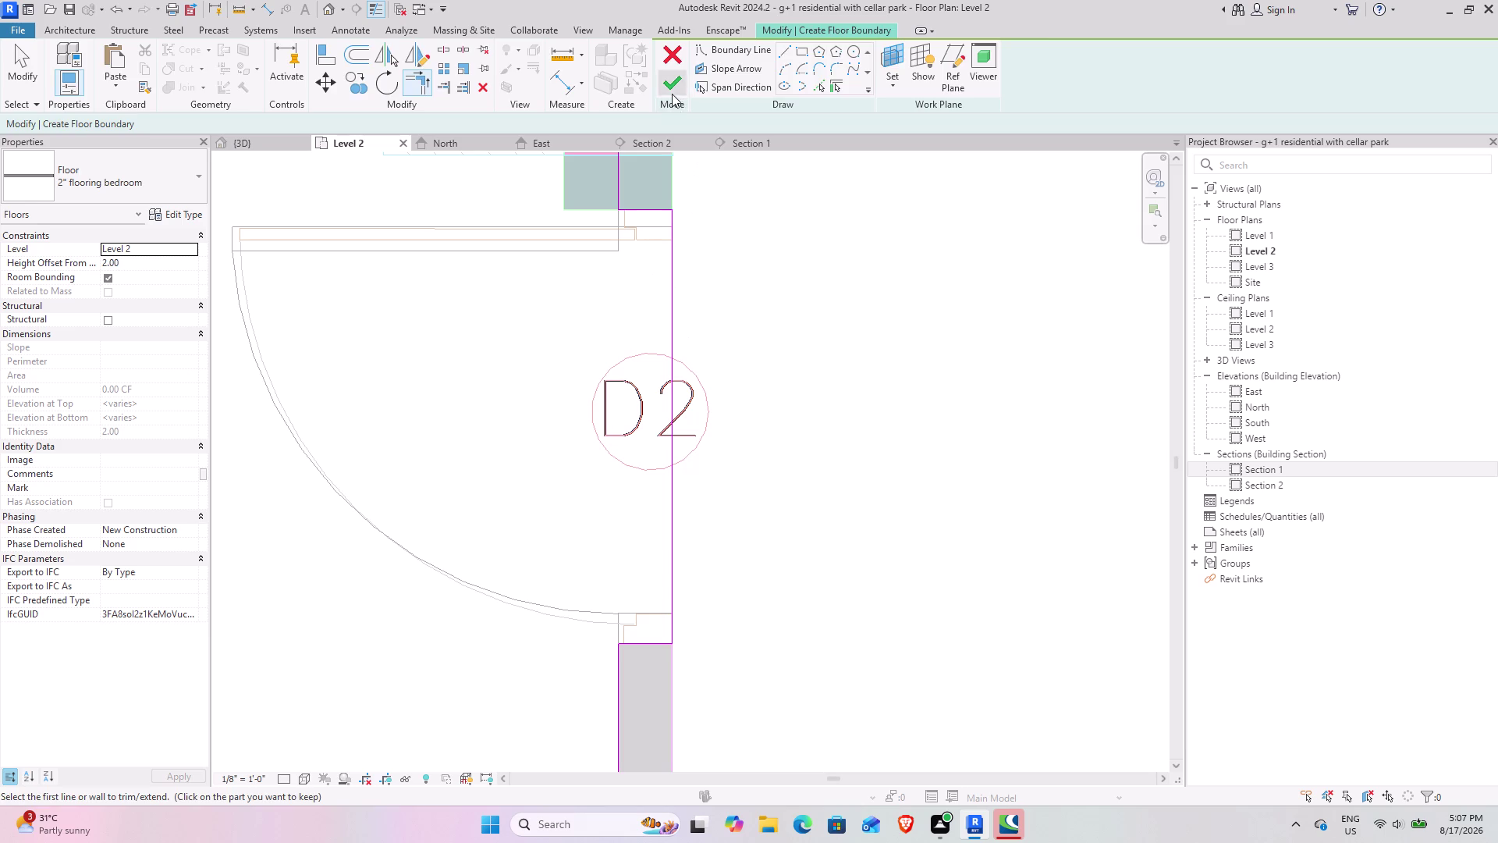
click(672, 89)
scroll(down, 3)
middle_drag(817, 680, 812, 657)
key(Escape)
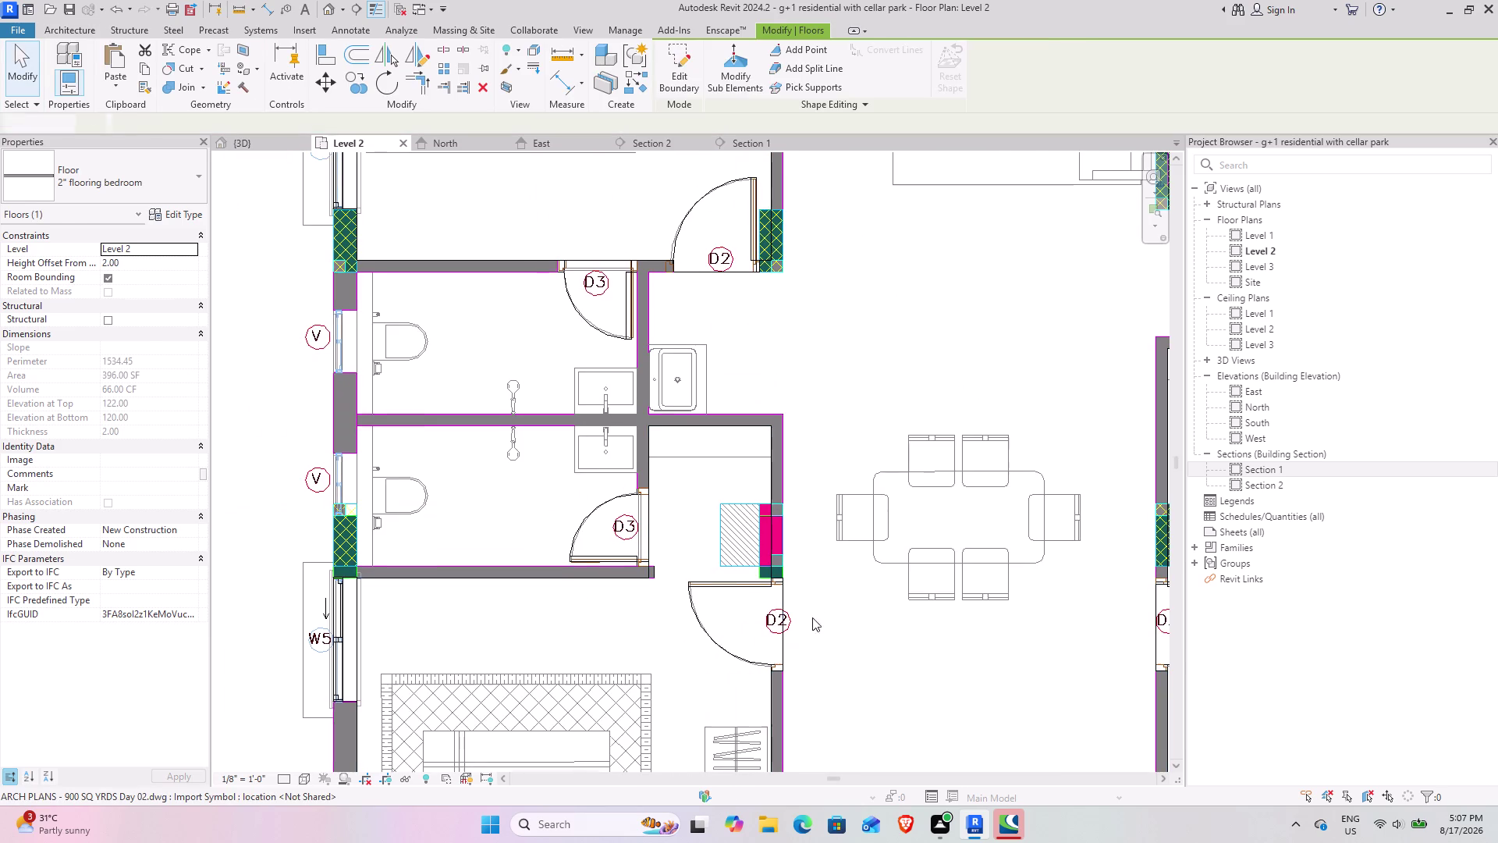
middle_drag(812, 656, 813, 496)
click(272, 144)
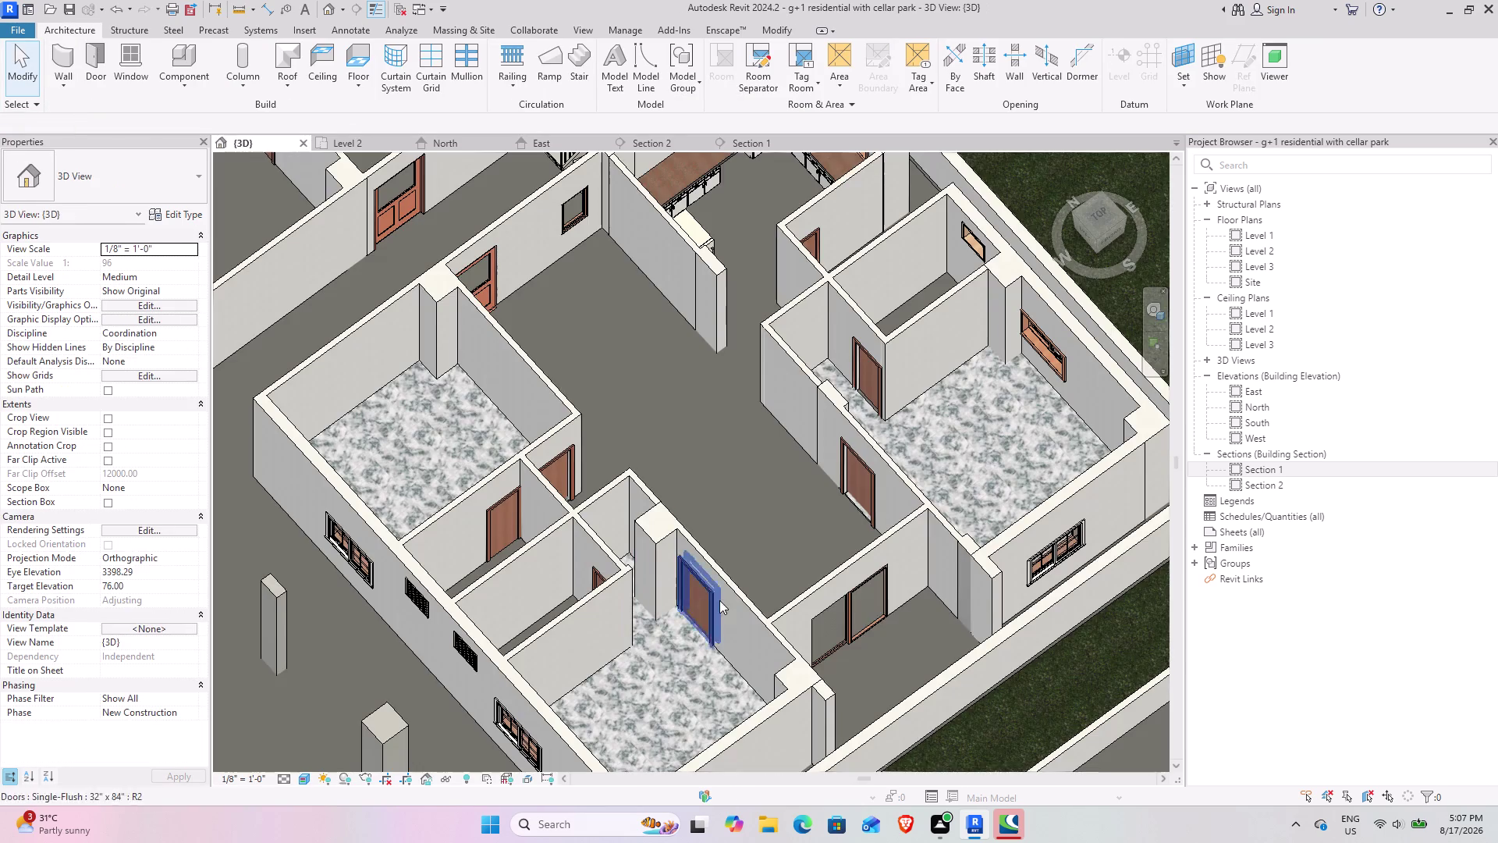
middle_drag(847, 568, 760, 543)
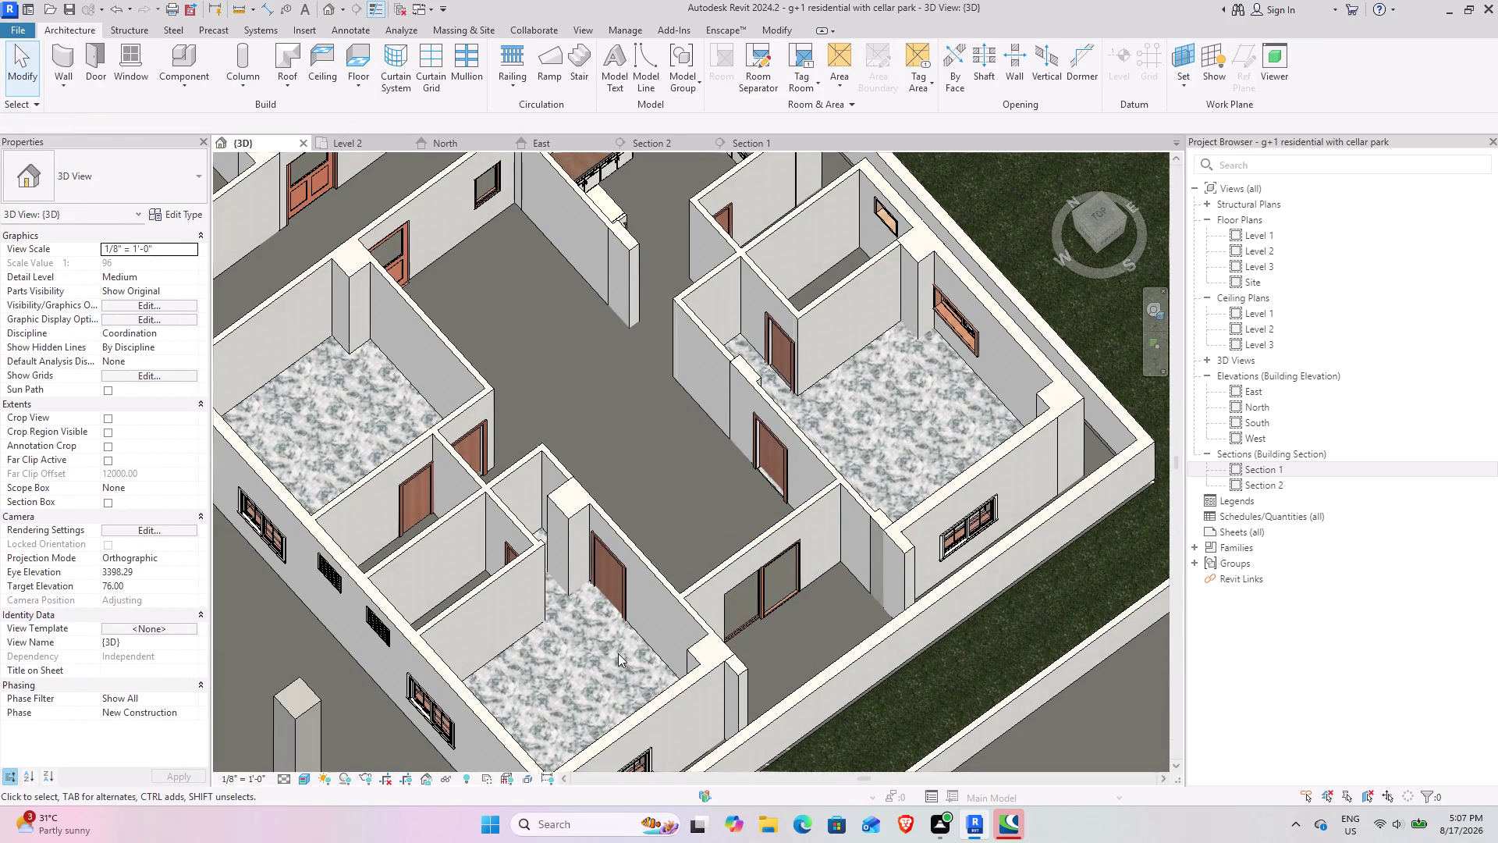
middle_drag(615, 652, 605, 638)
scroll(up, 3)
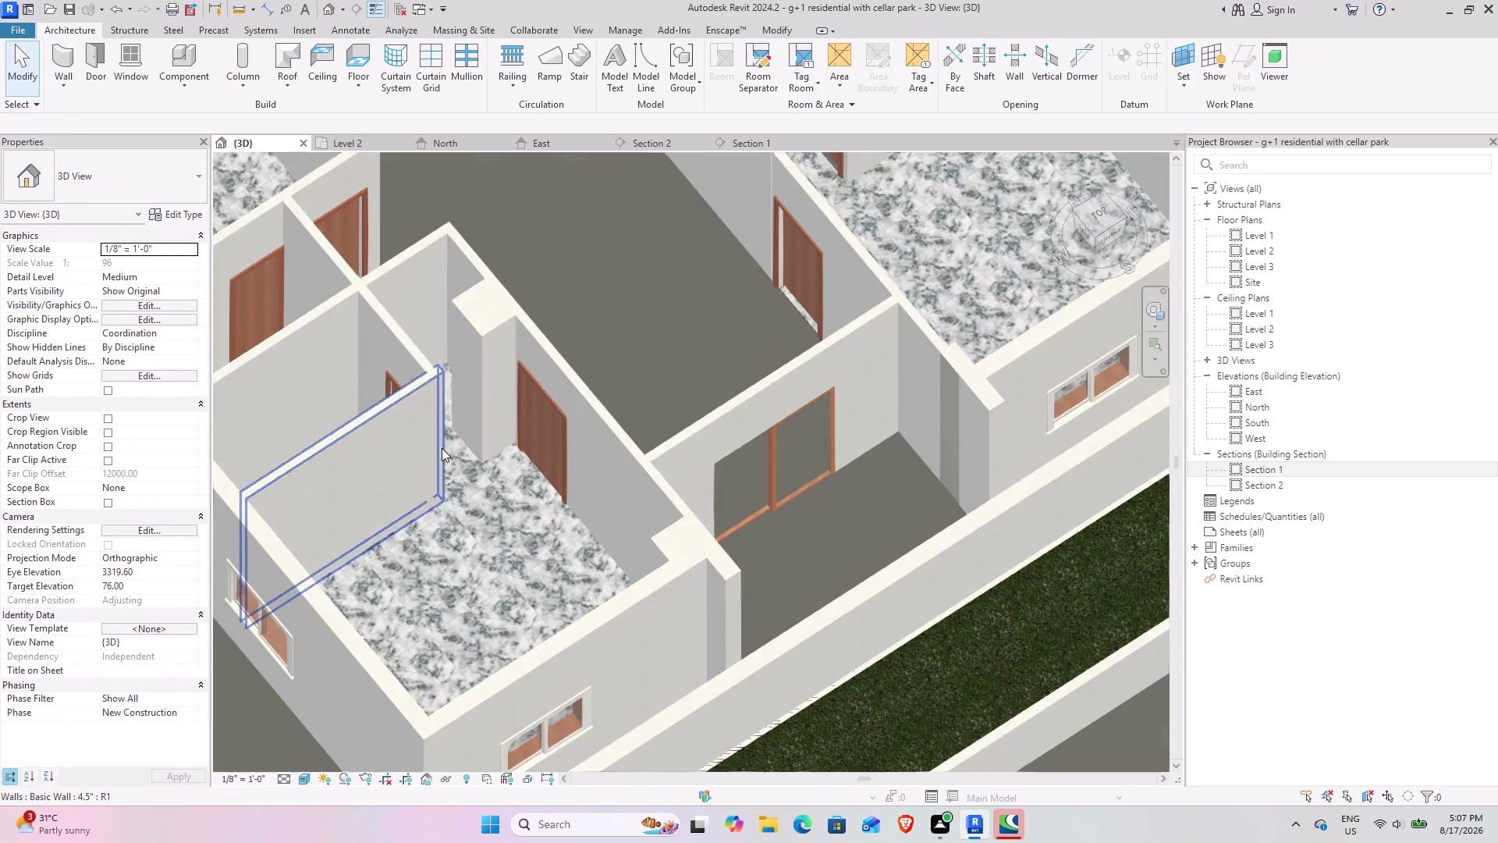
scroll(up, 3)
middle_drag(486, 494, 728, 581)
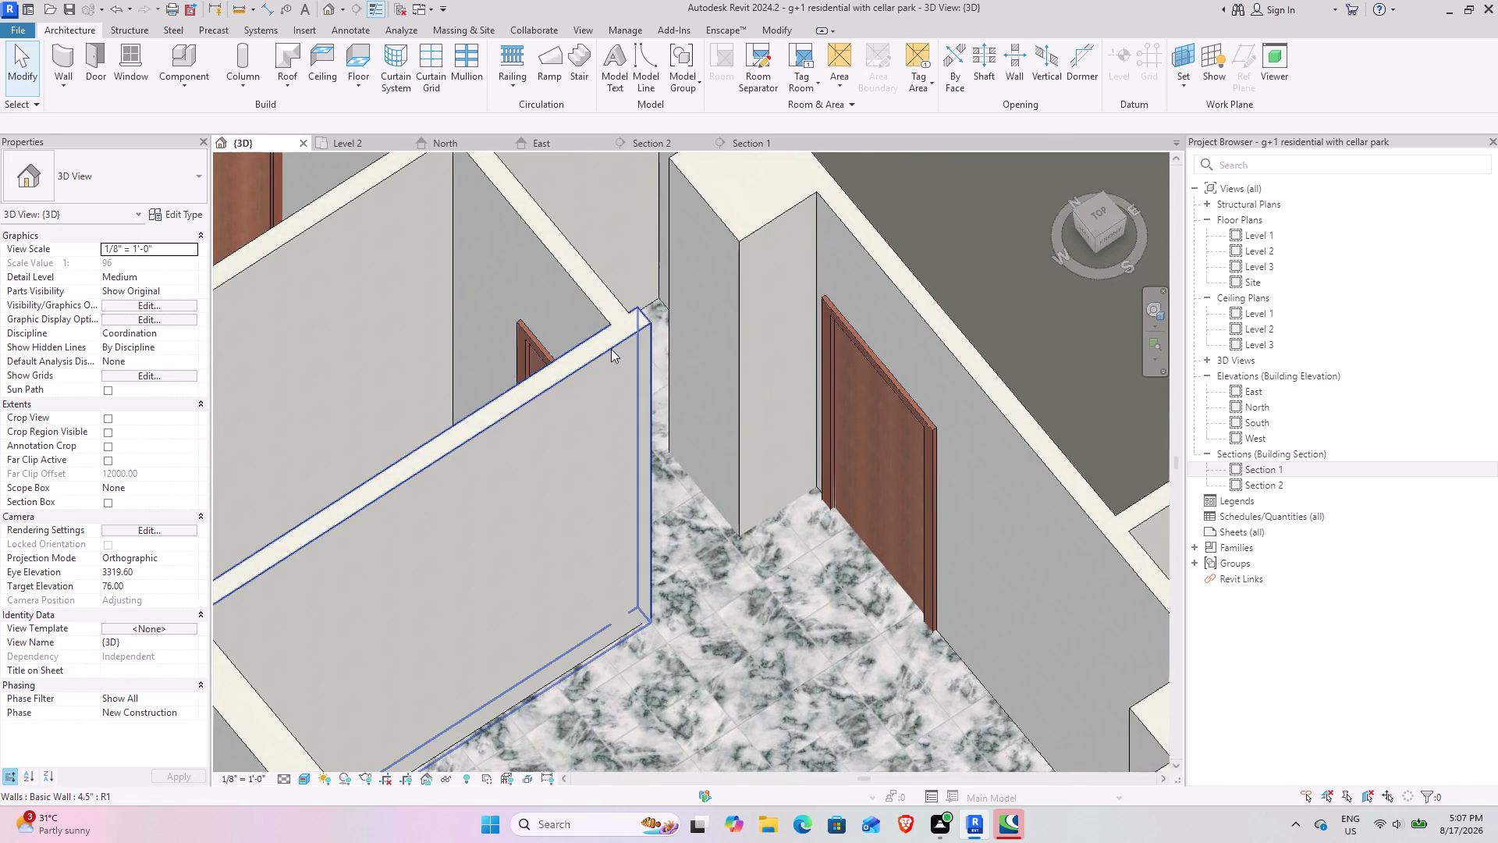
click(611, 349)
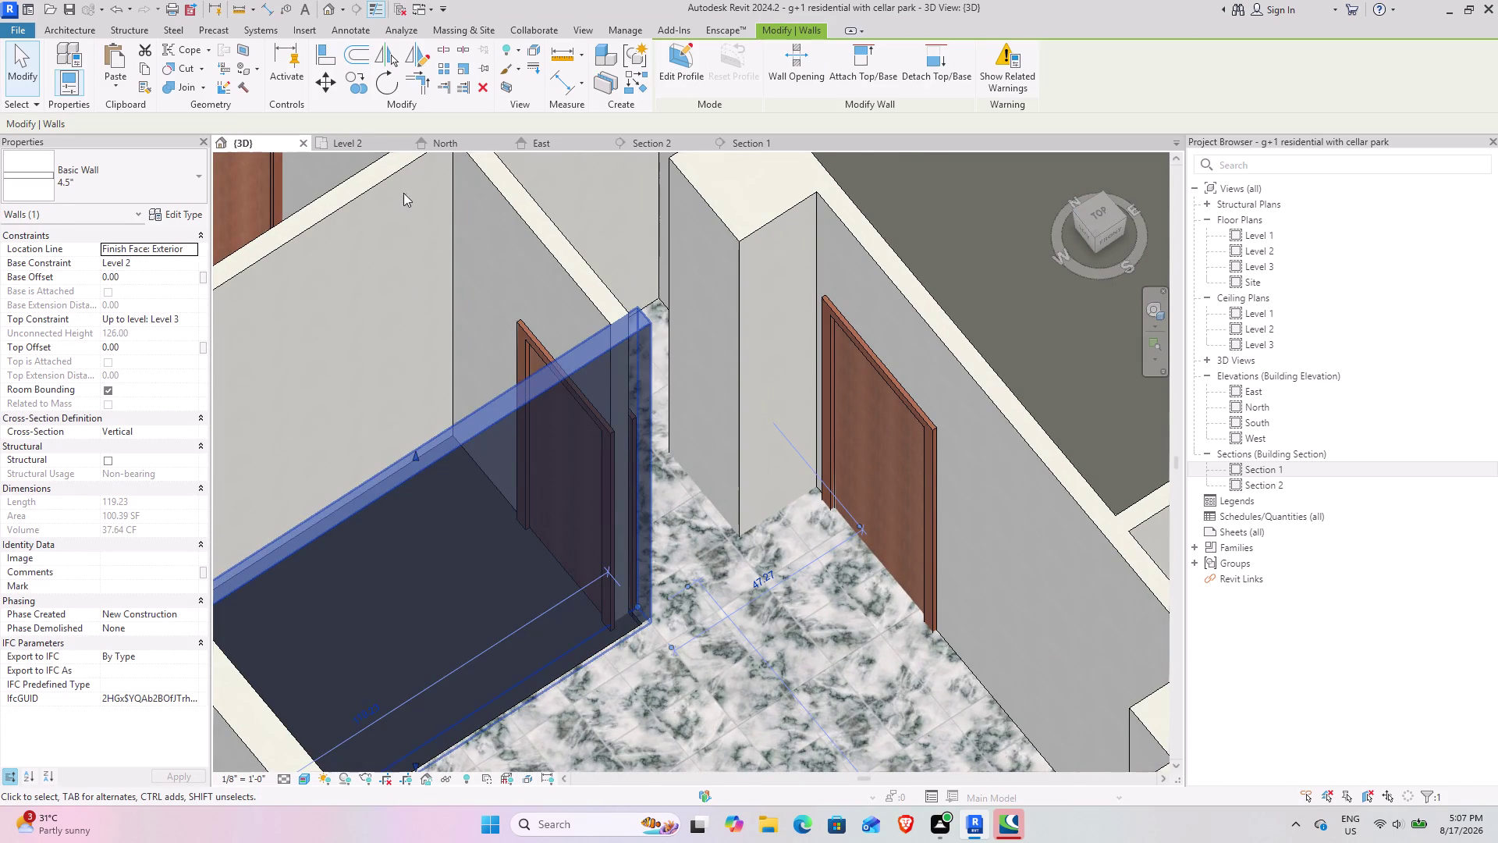
click(363, 147)
scroll(up, 3)
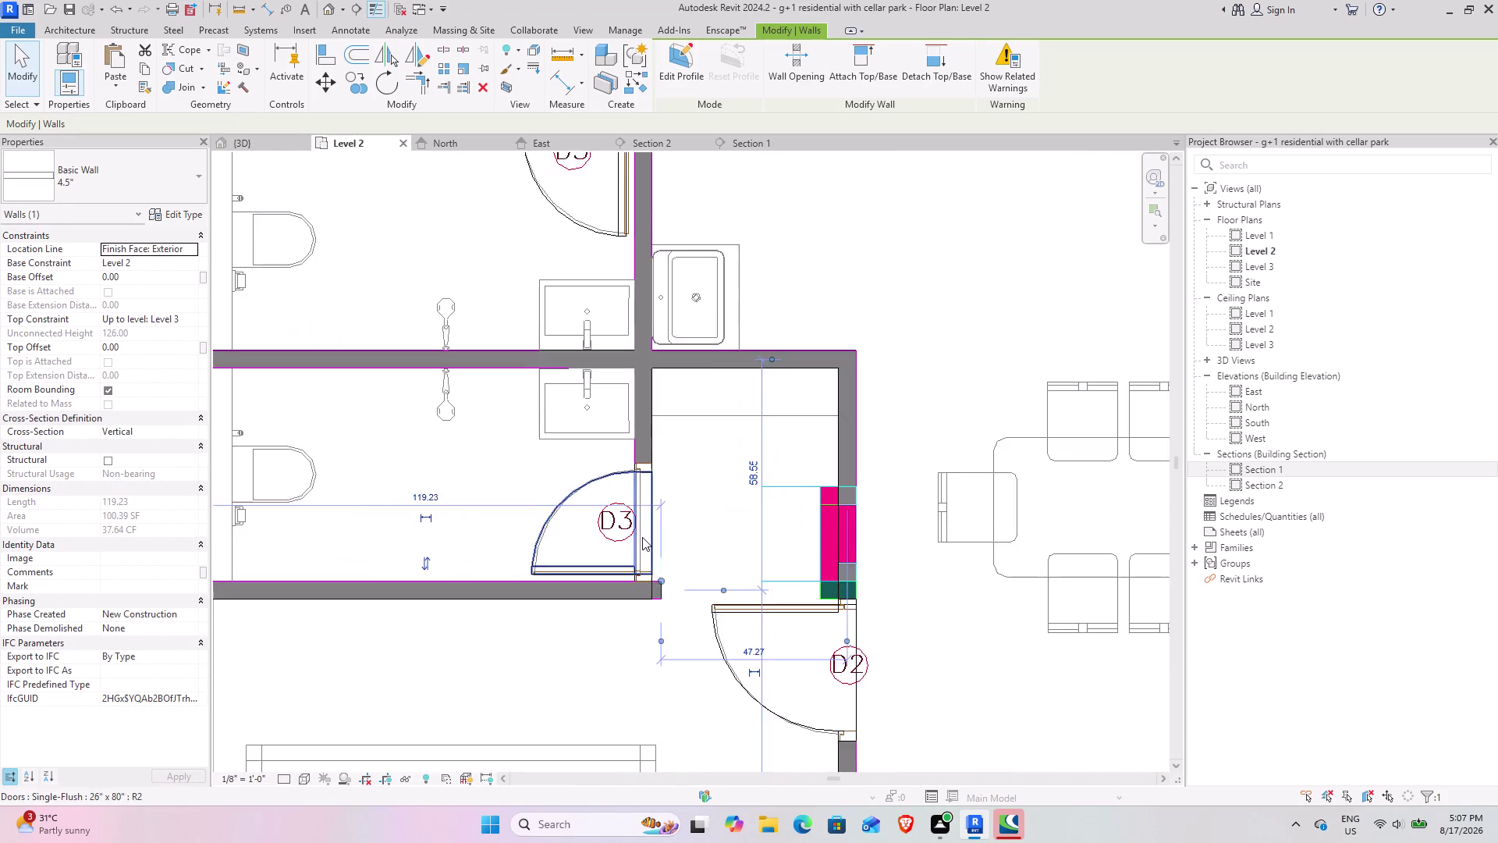
Deselect the wall, zoom and pan the Level 2 plan, and return to the 3D view.
scroll(up, 3)
drag(682, 532, 642, 531)
click(662, 657)
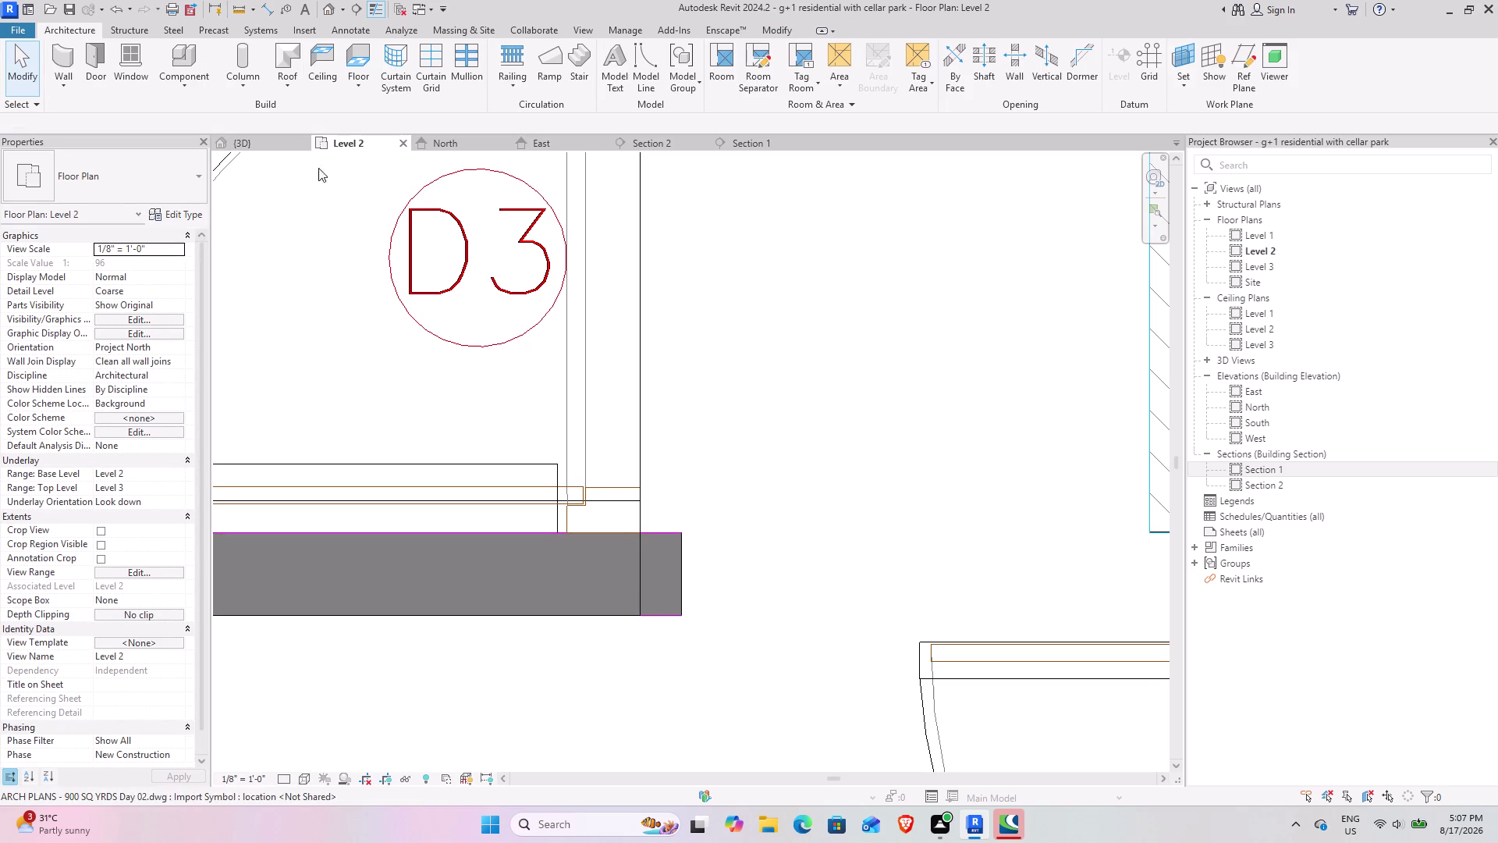
click(264, 144)
scroll(down, 3)
middle_drag(654, 645, 628, 644)
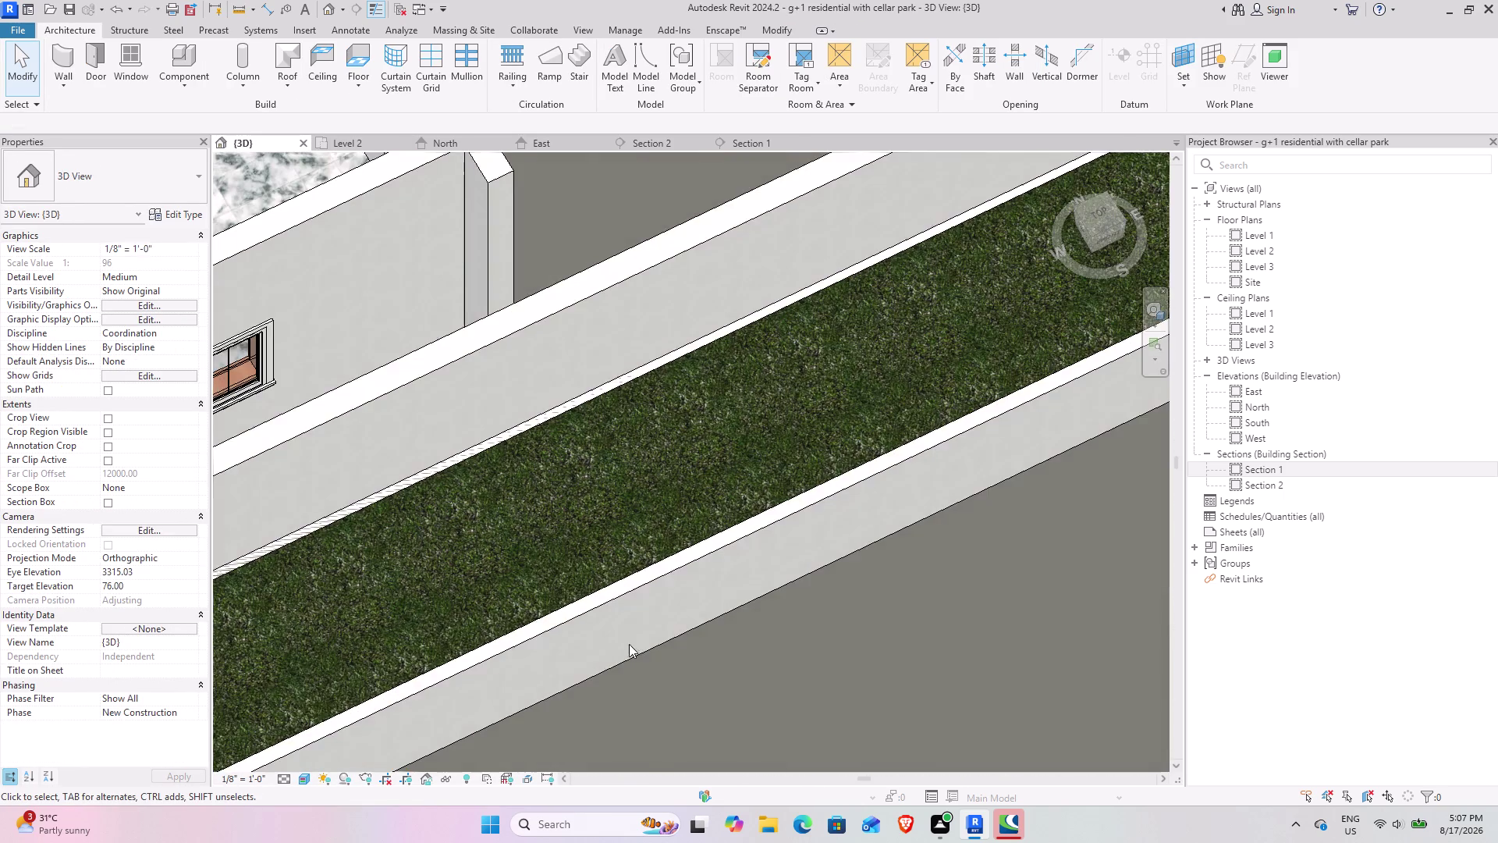
Pan and orbit the 3D view across the house's rooms, then save the model.
scroll(down, 3)
middle_drag(621, 593, 843, 740)
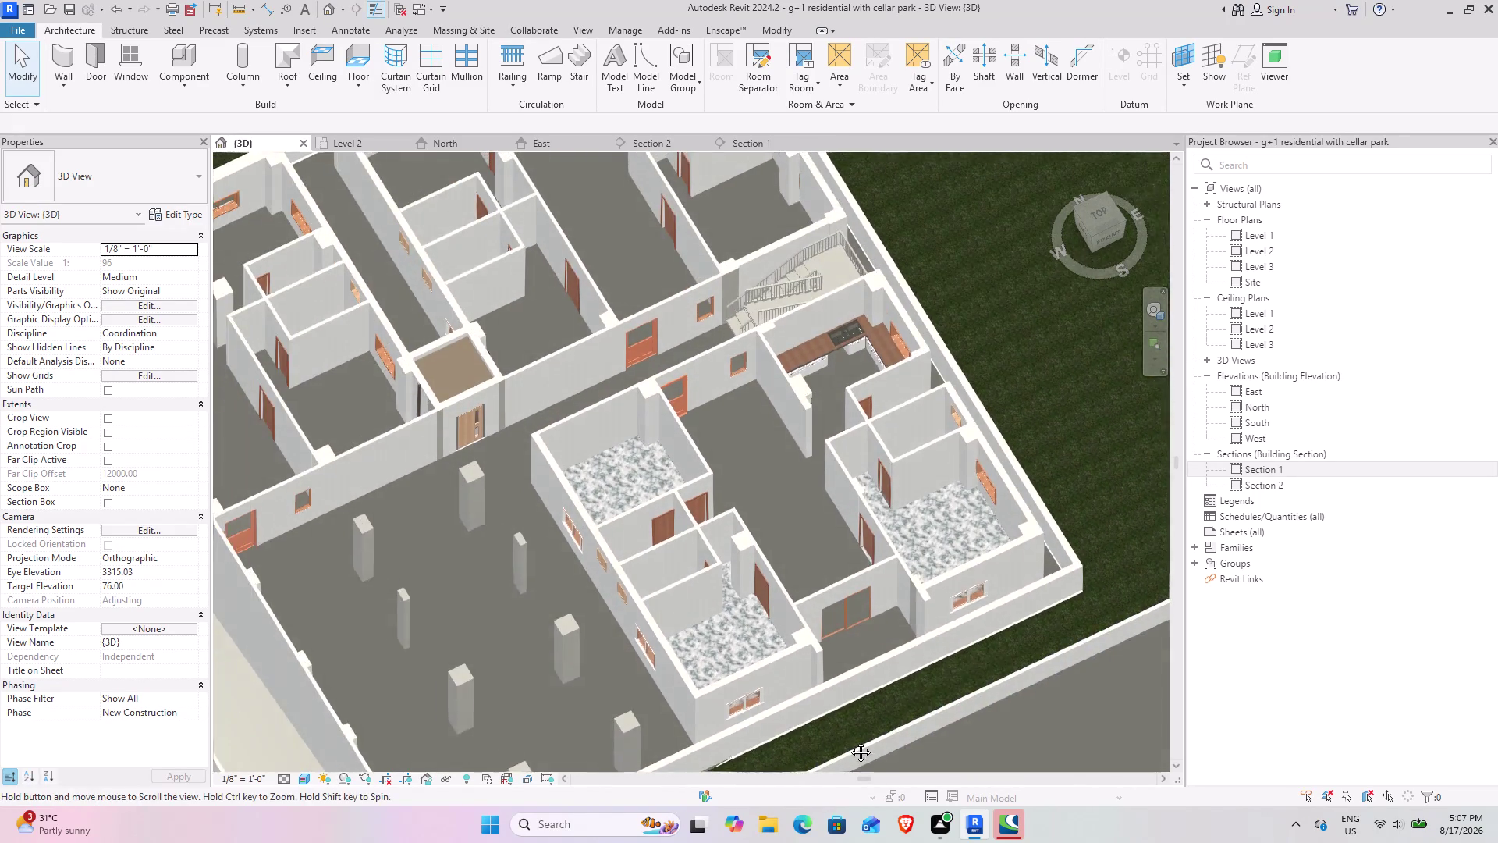
middle_drag(843, 740, 852, 741)
middle_drag(687, 666, 630, 697)
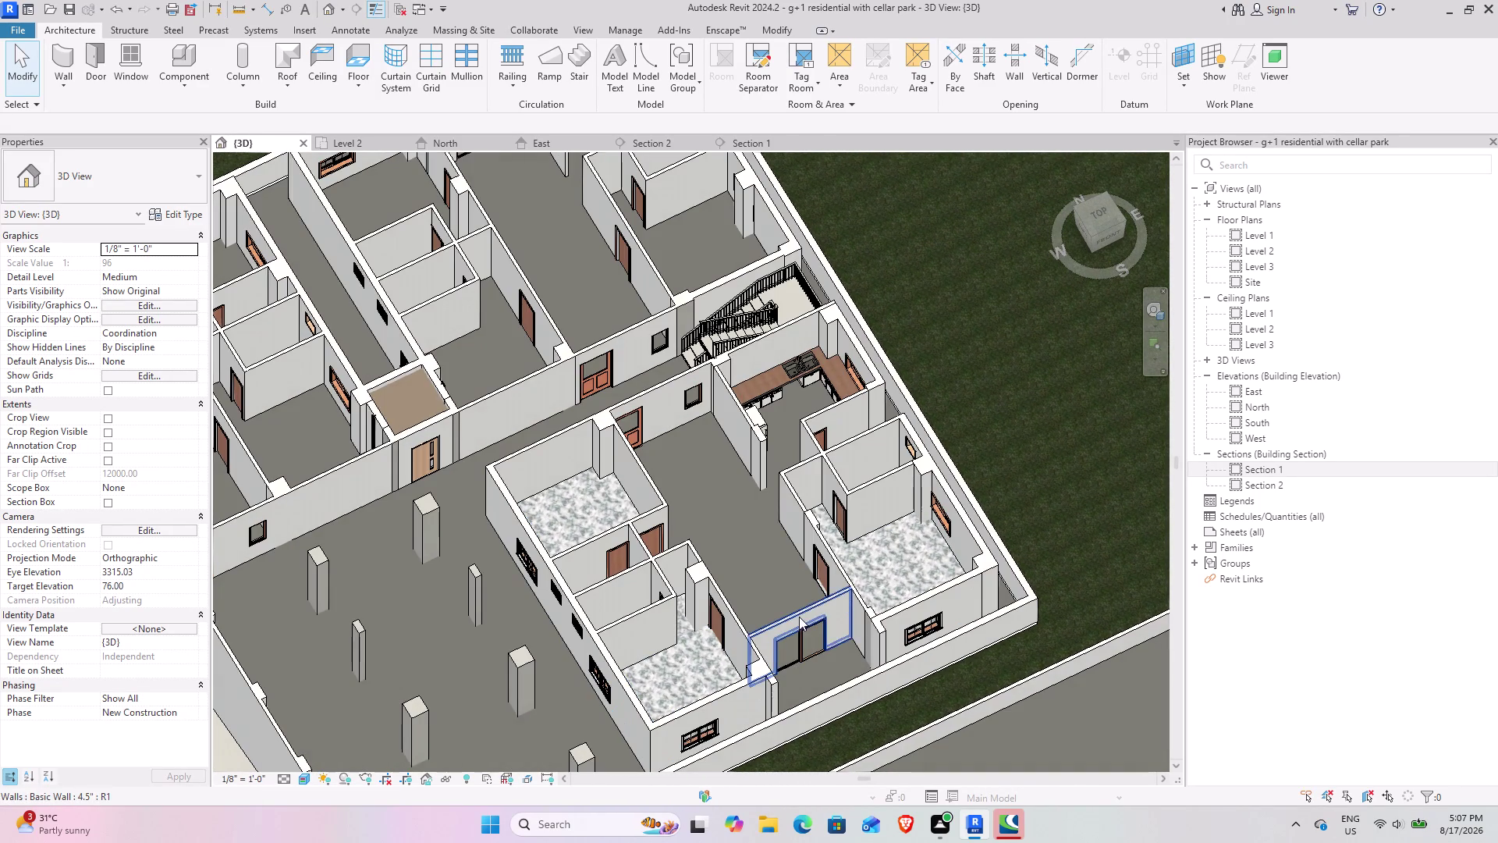
key(ctrl+s)
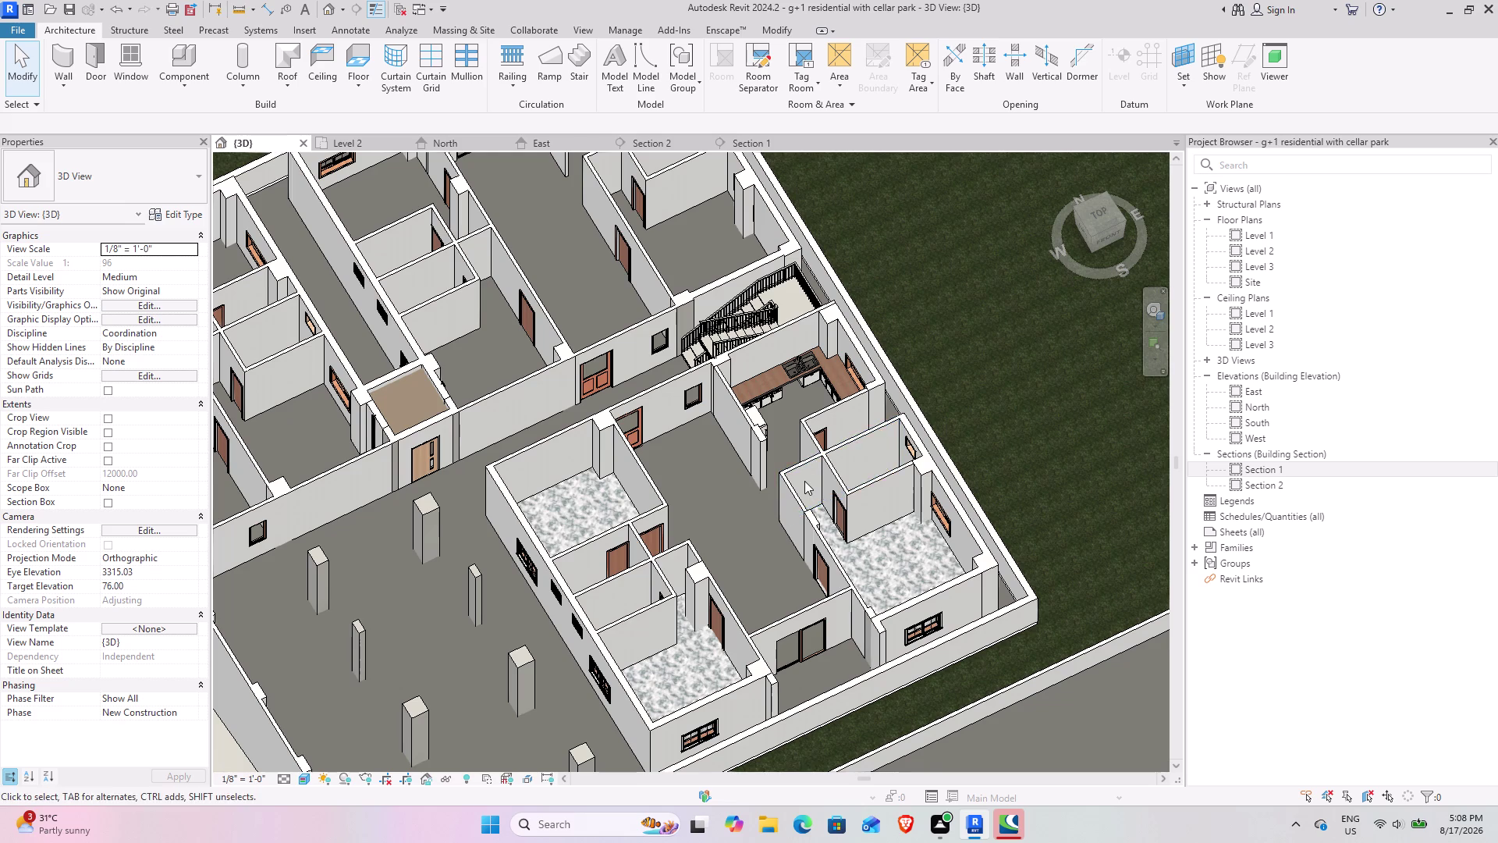
Zoom in on the marble bedroom floors, save again, and minimize Revit to the desktop.
scroll(up, 3)
scroll(up, 3)
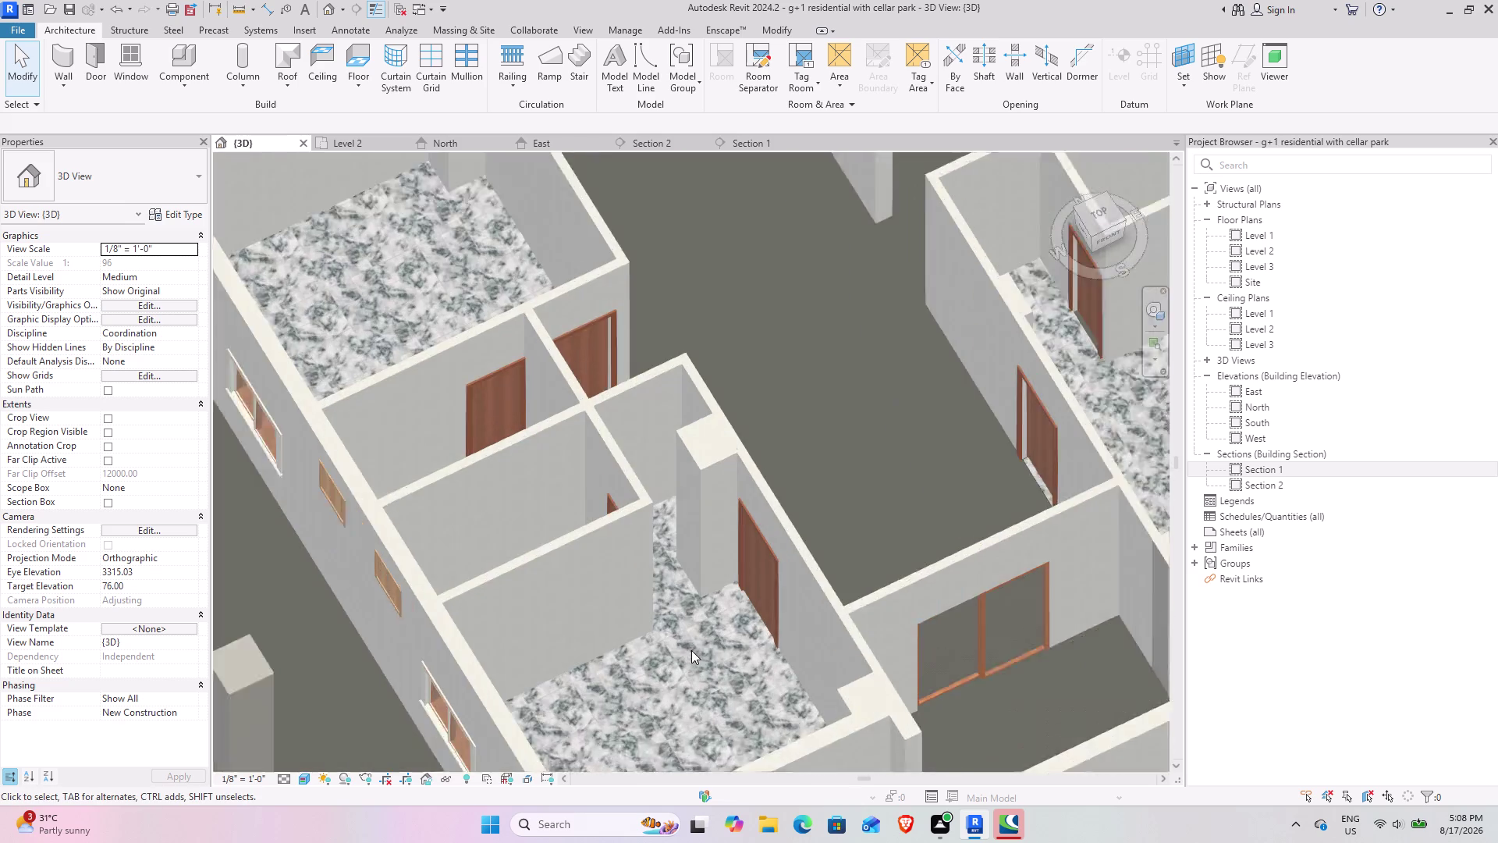
scroll(up, 3)
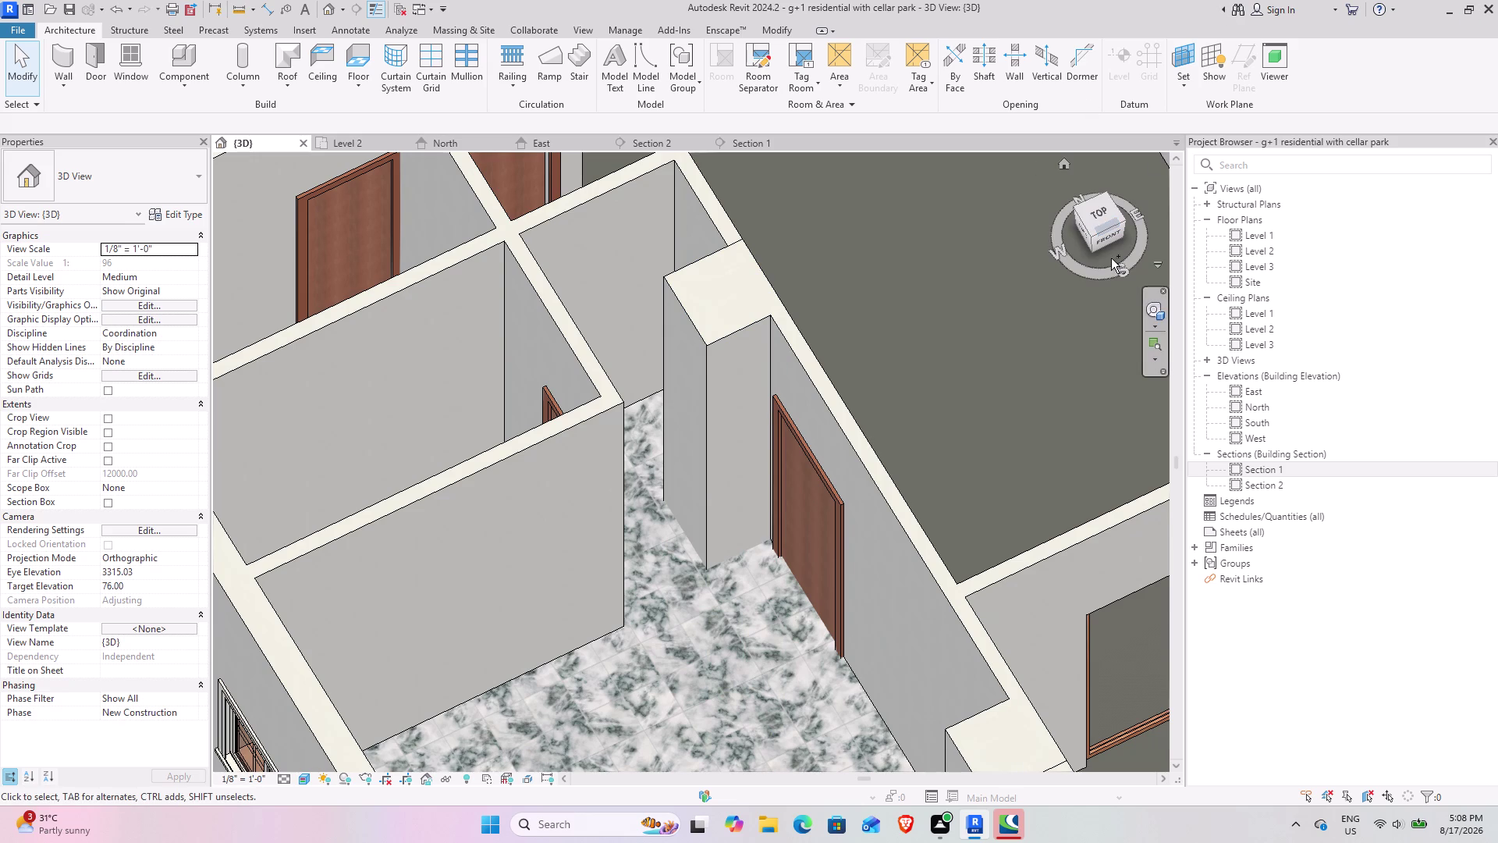
key(ctrl+s)
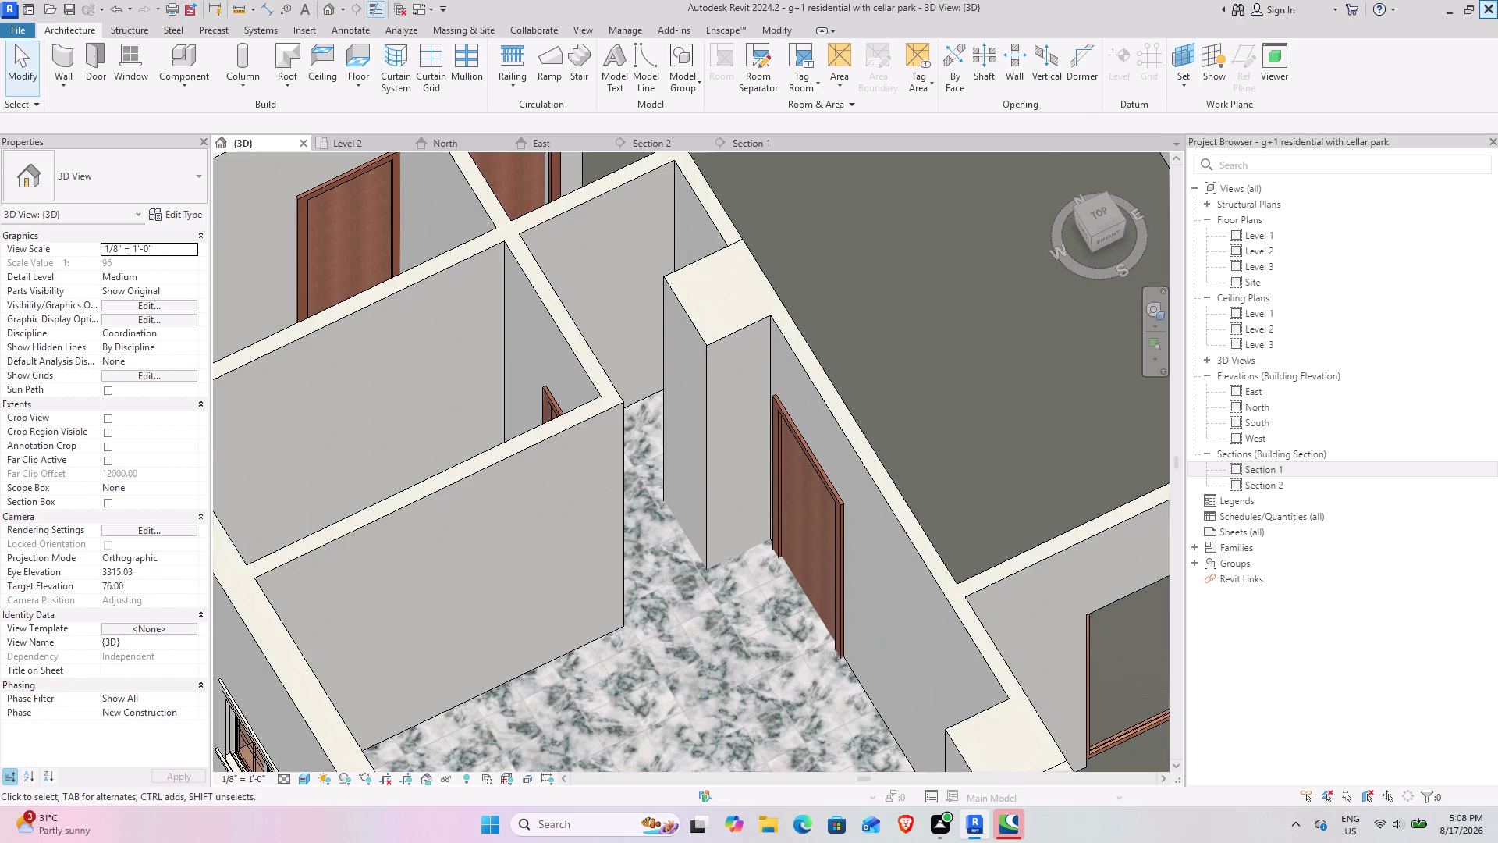
click(1497, 0)
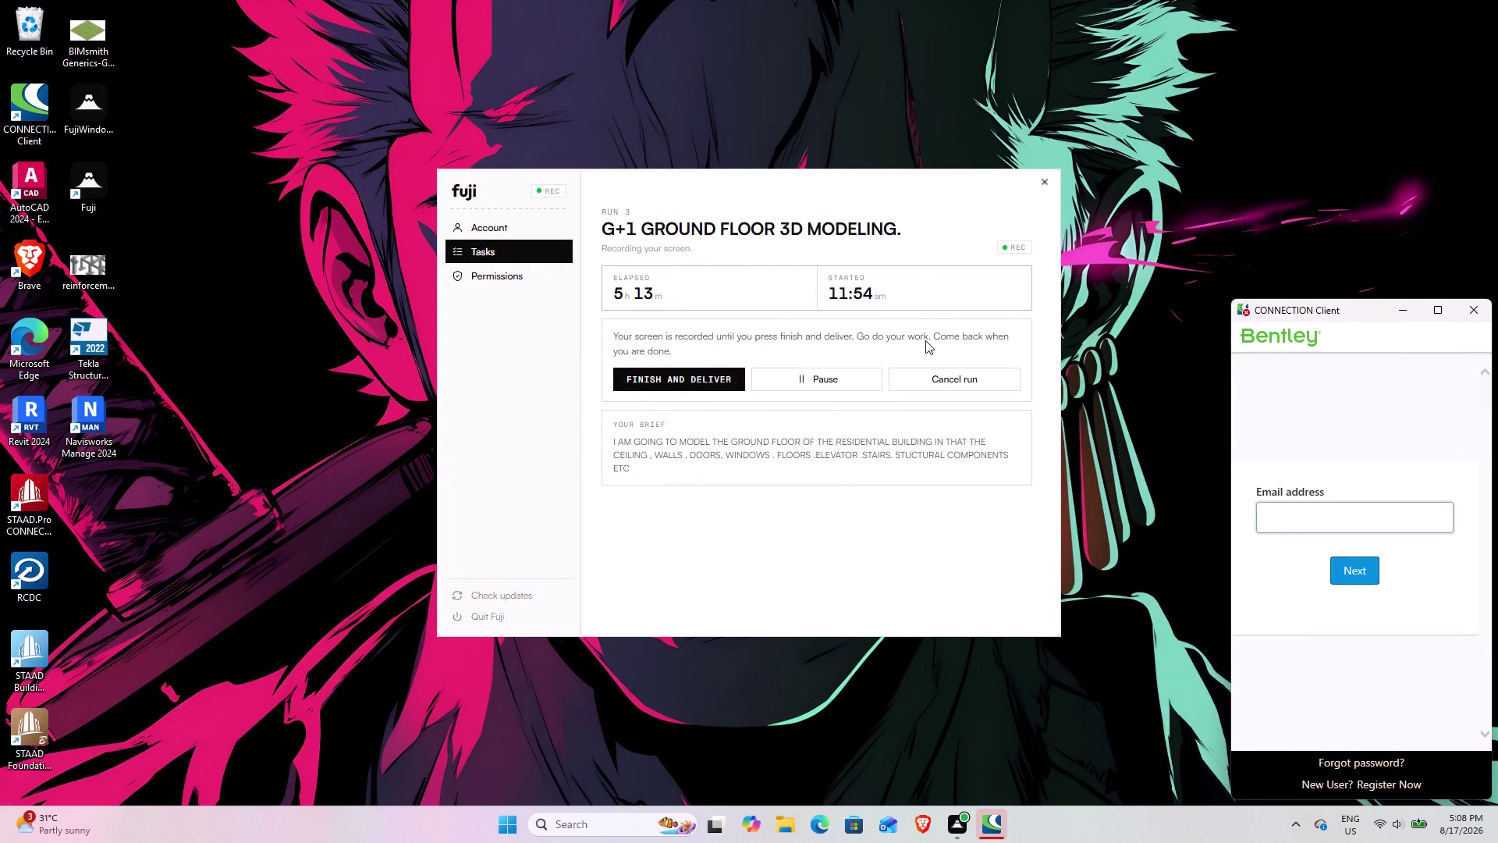